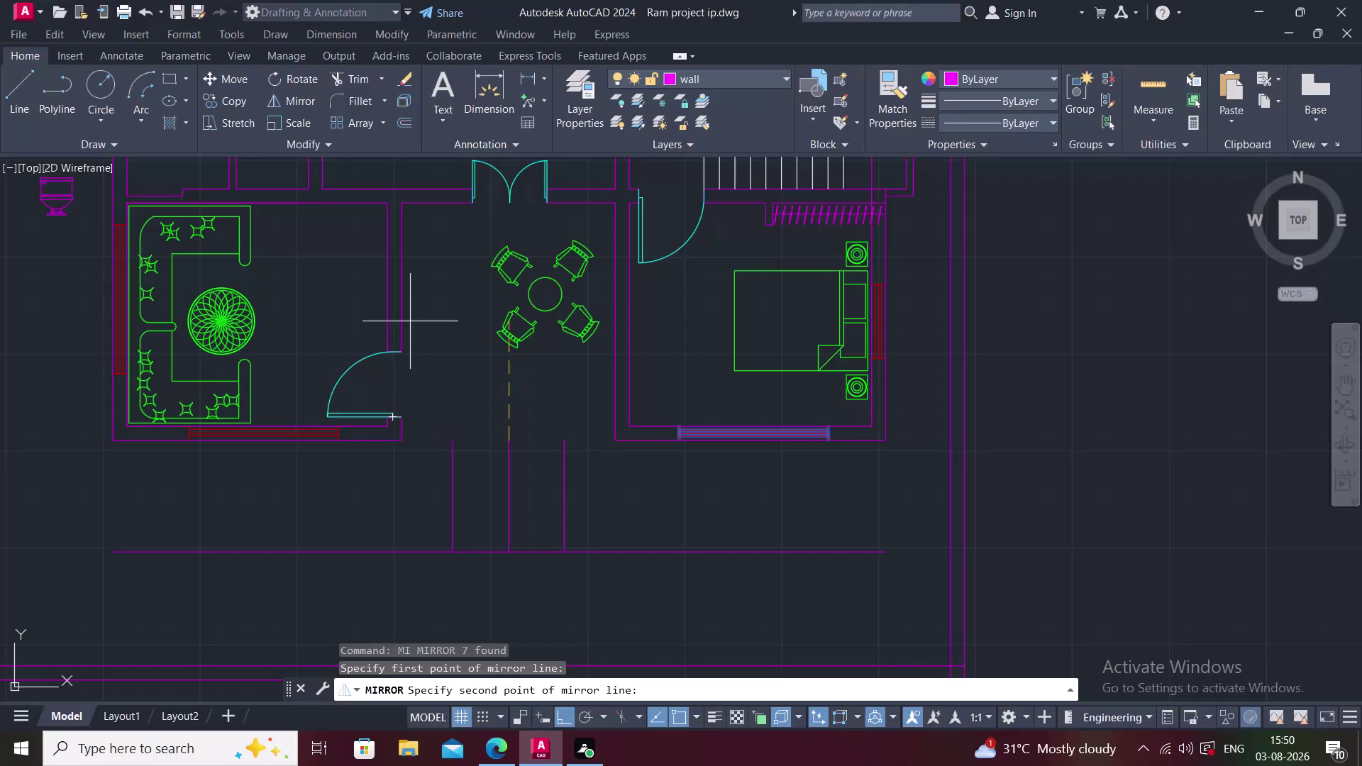
Complete the front entrance mirror, keeping the original lines.
click(420, 298)
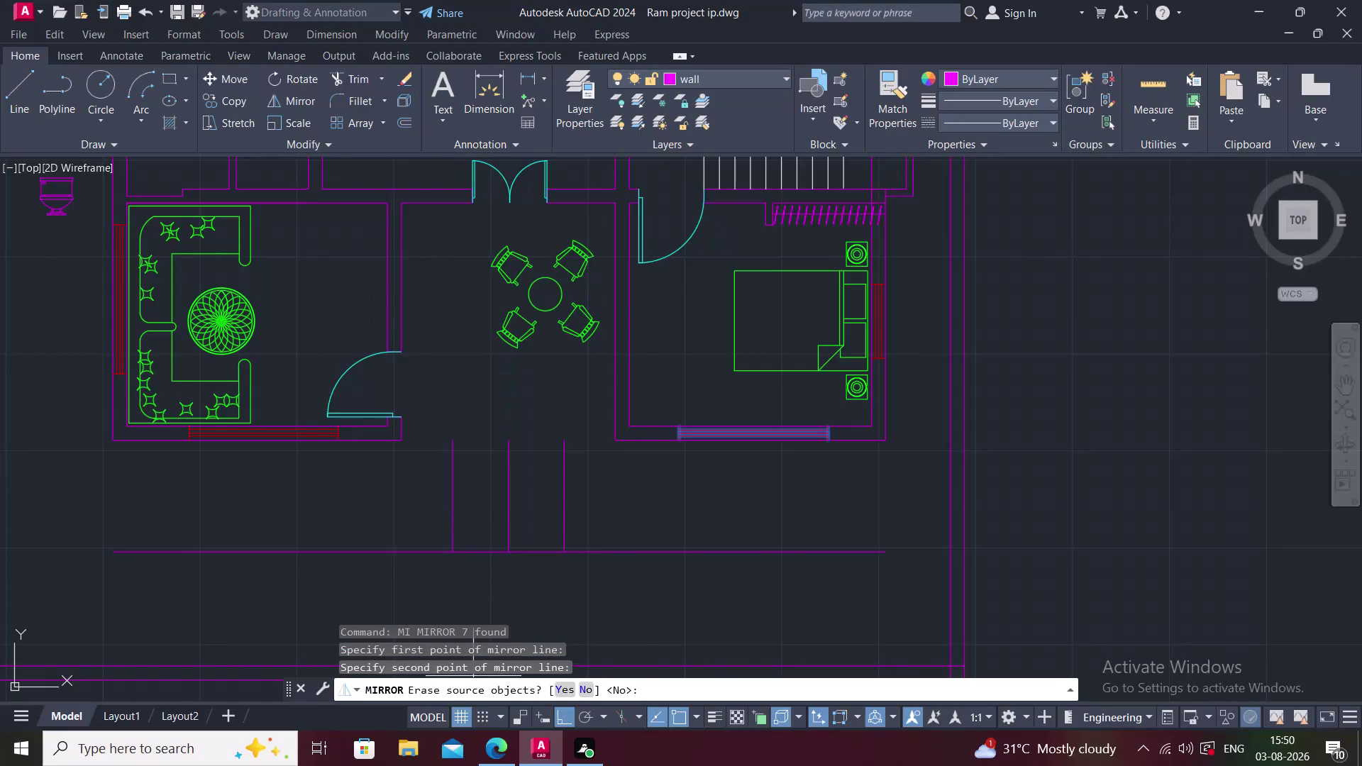
click(587, 688)
key(Escape)
Erase the stray toilet symbol lying outside the left wall.
middle_drag(581, 561, 578, 597)
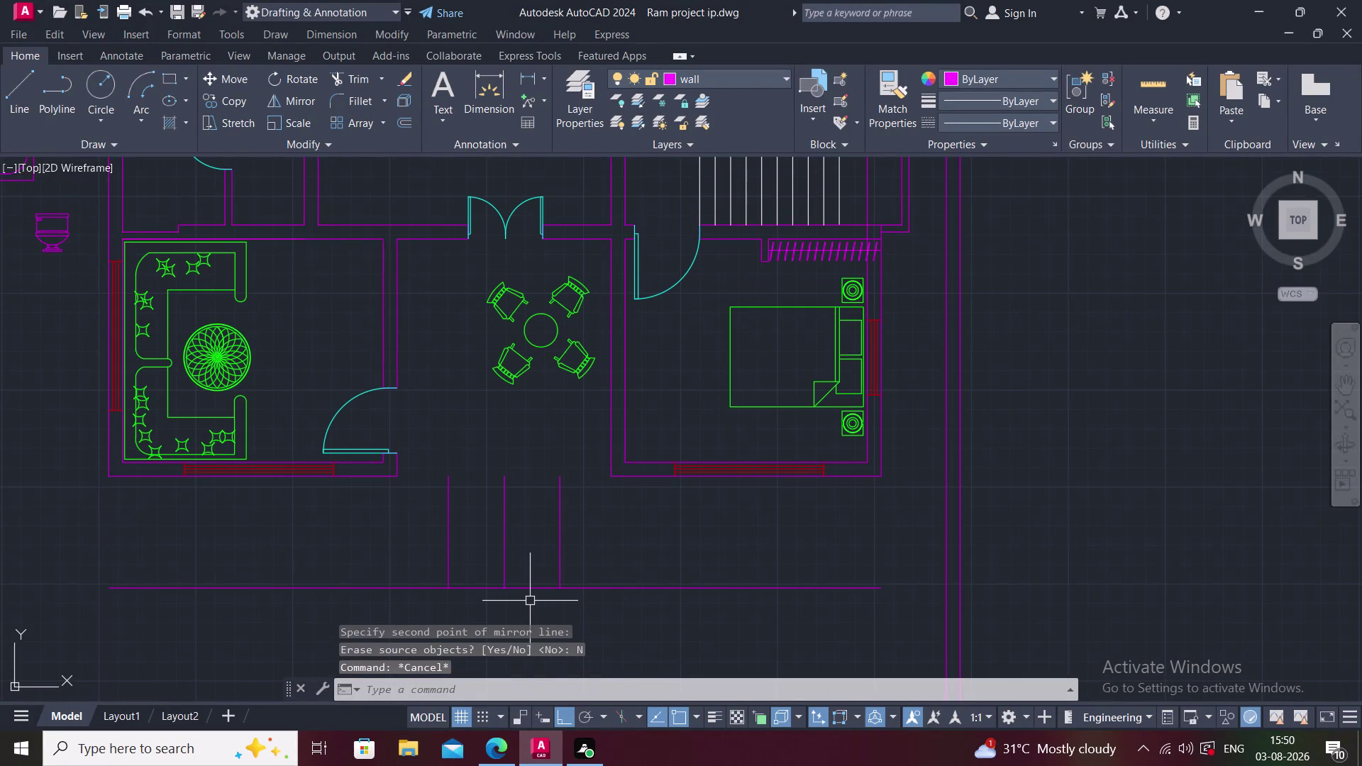
middle_drag(469, 537, 466, 582)
middle_drag(368, 560, 469, 579)
scroll(down, 3)
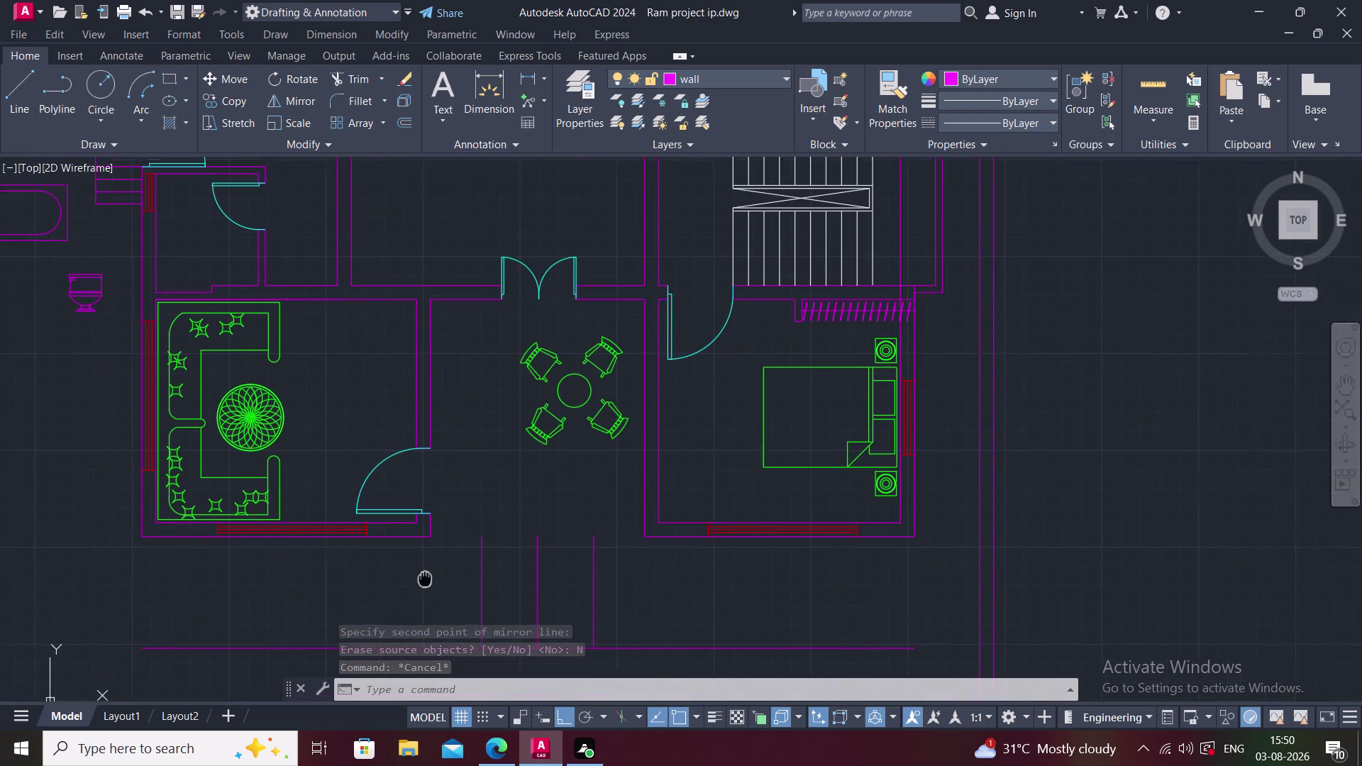
click(265, 397)
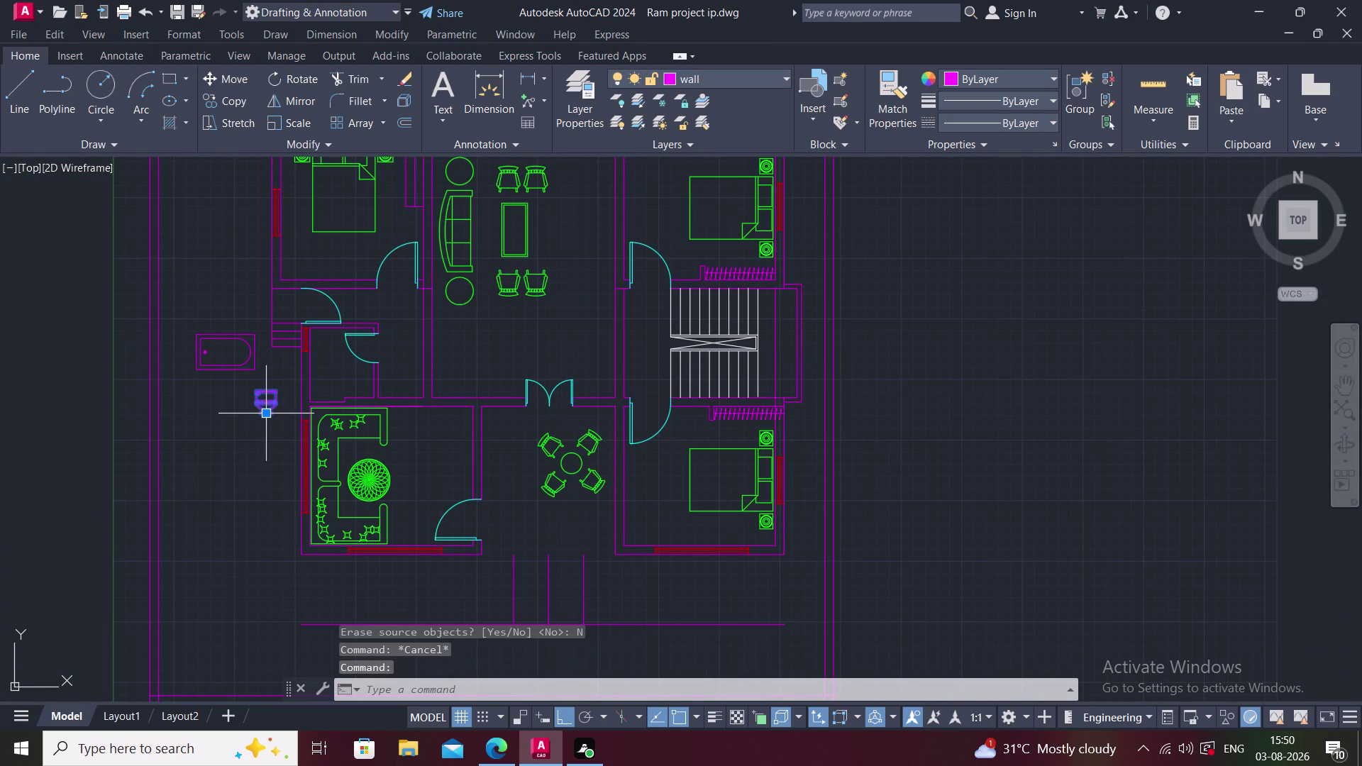
click(266, 415)
click(266, 416)
key(Escape)
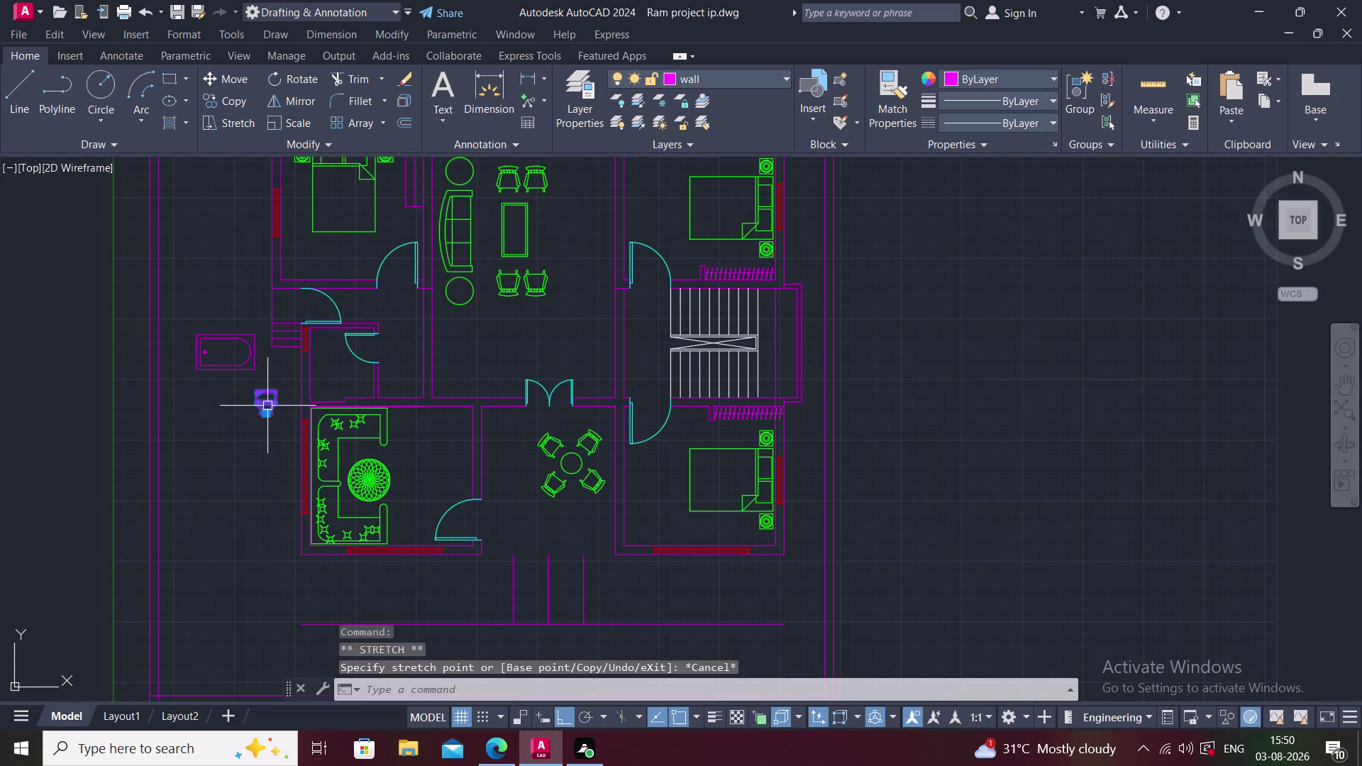
click(256, 392)
key(Escape)
click(251, 375)
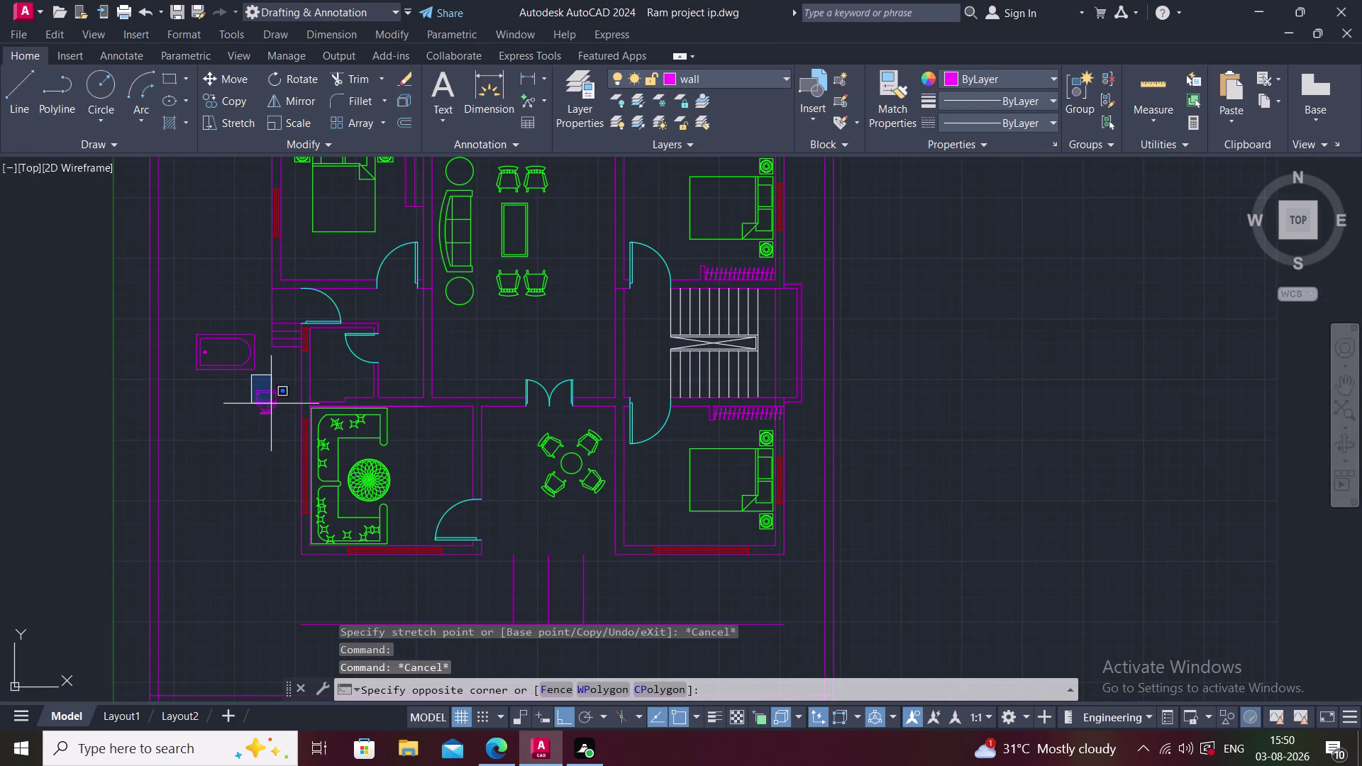
click(278, 419)
key(Delete)
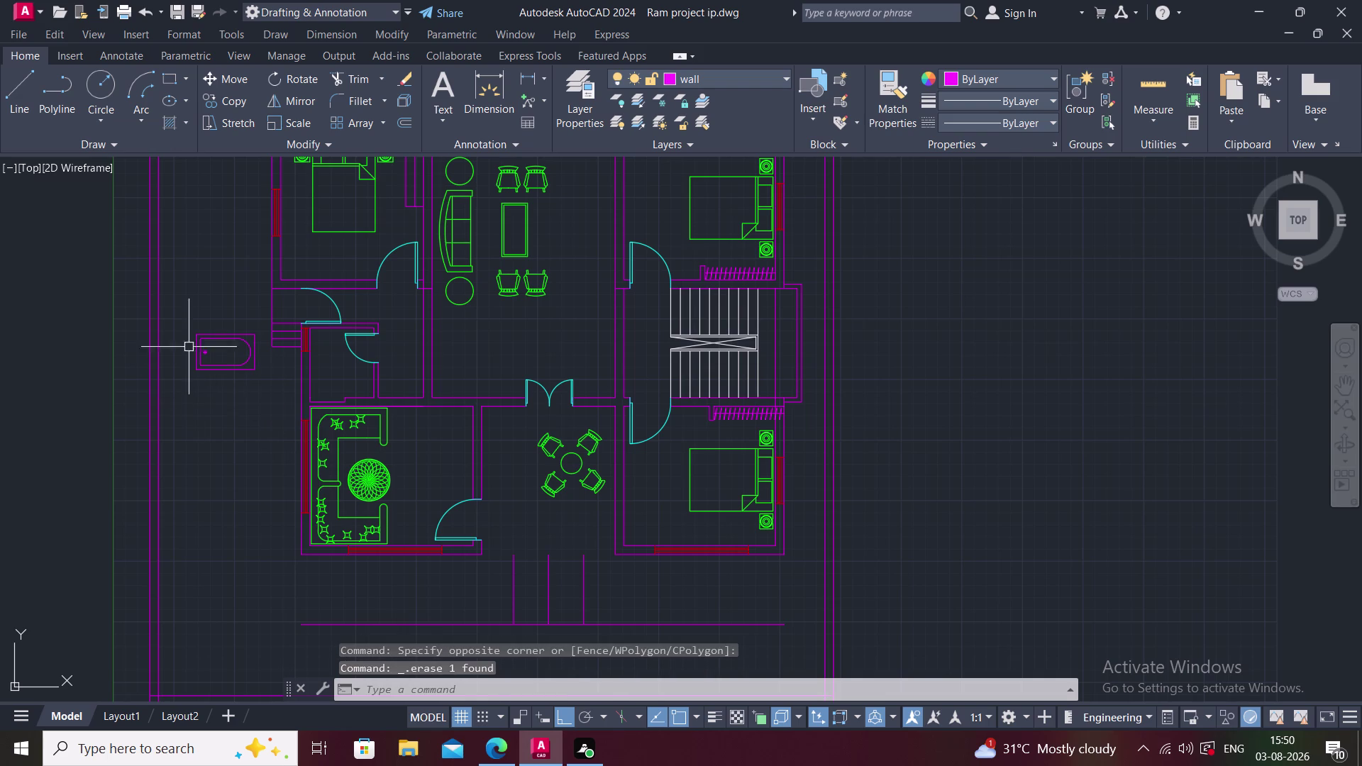
Erase the second stray fixture and bring the house front back into view.
click(186, 326)
click(251, 394)
key(Delete)
click(239, 358)
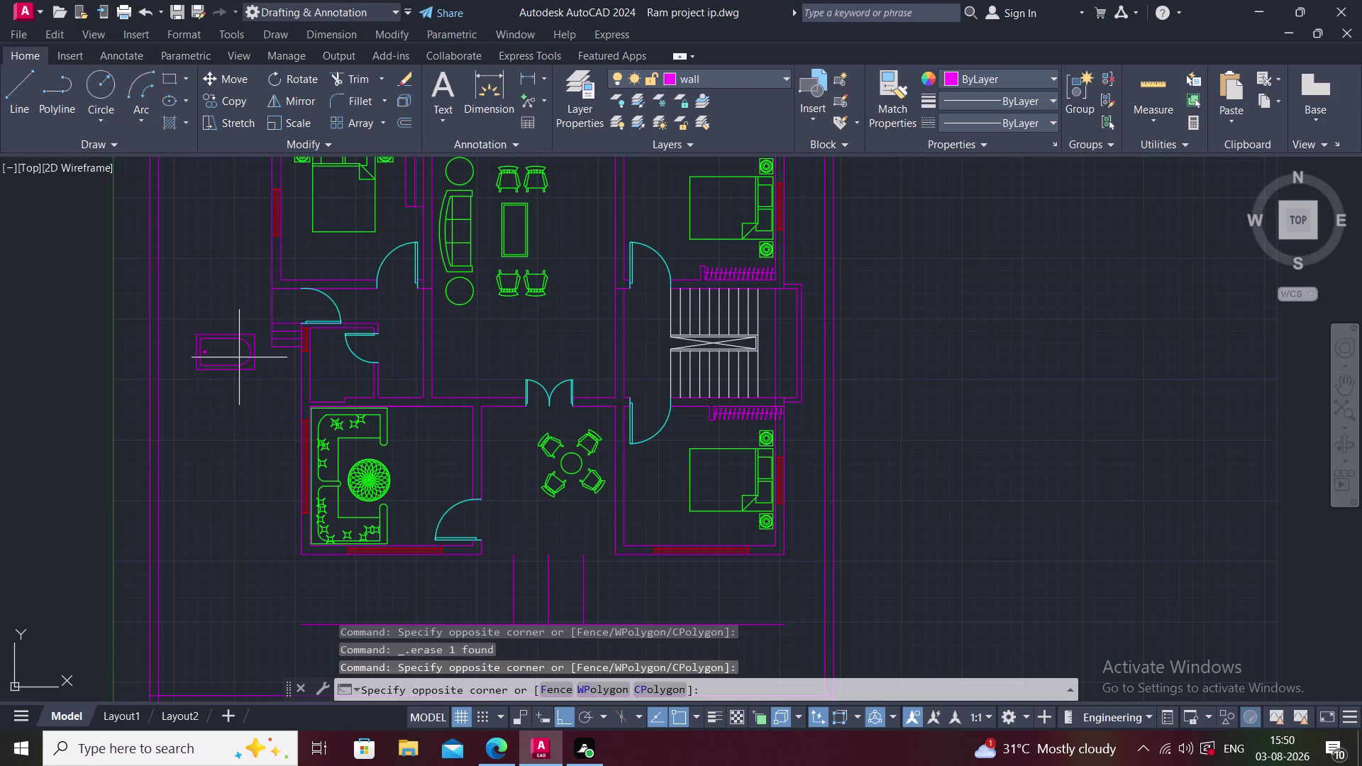
click(239, 366)
click(246, 369)
key(Delete)
middle_drag(245, 368, 195, 410)
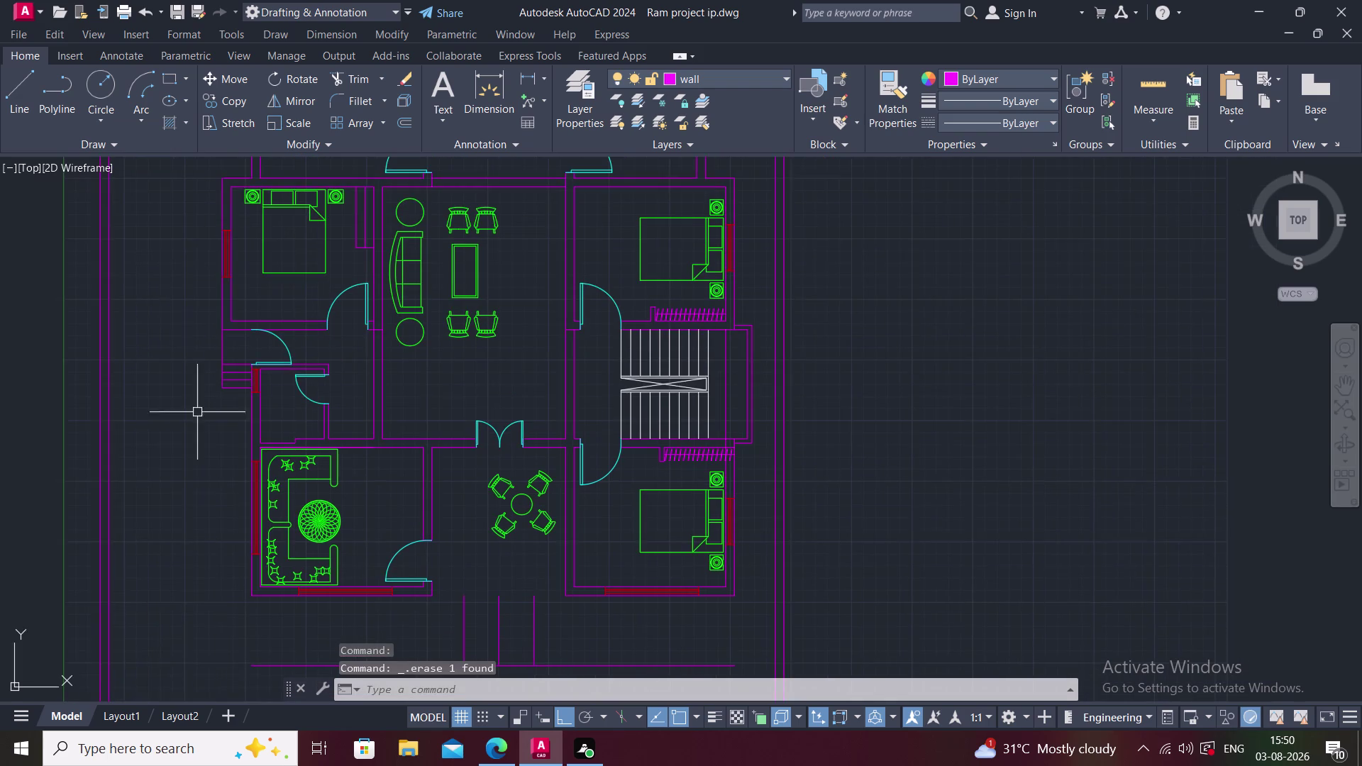
middle_drag(203, 420, 237, 364)
middle_drag(351, 593, 282, 535)
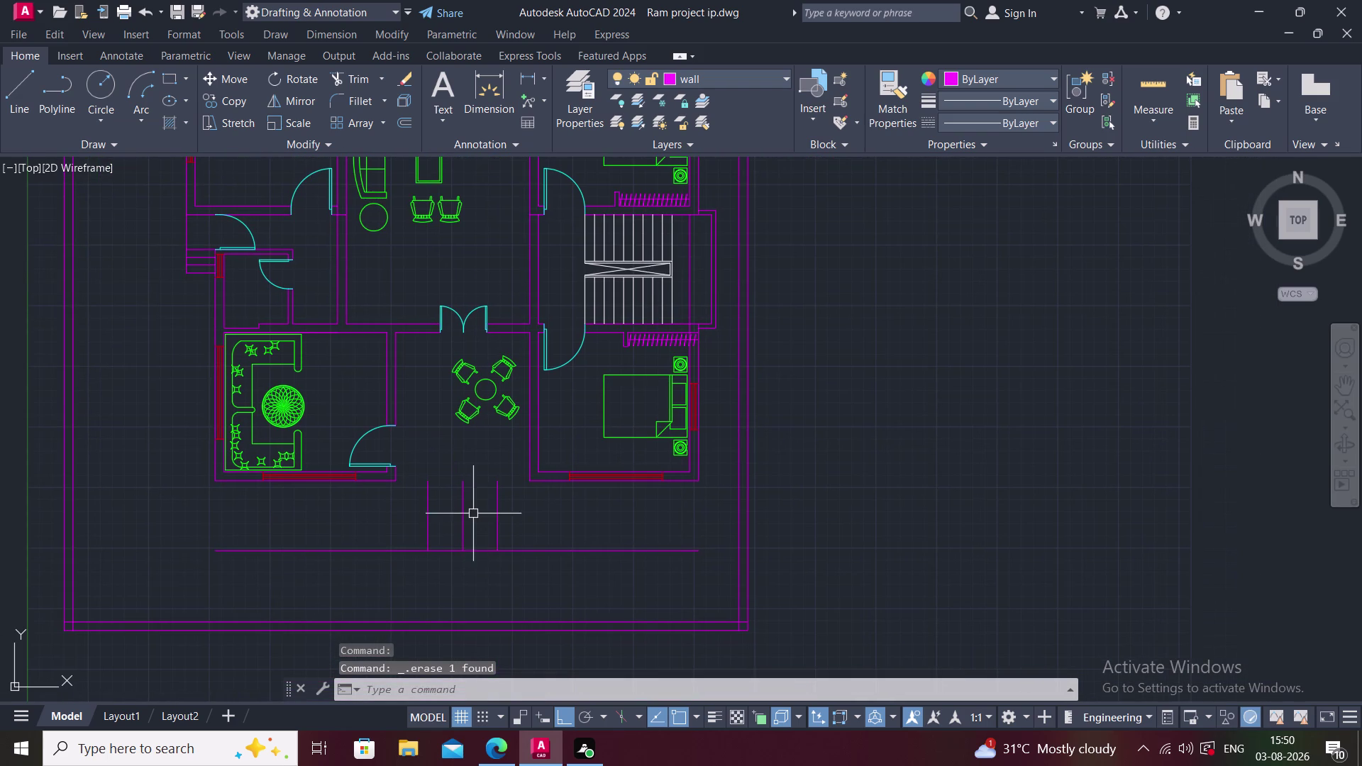
click(461, 507)
Offset the bottom boundary line 2' upward in front of the left room.
key(Delete)
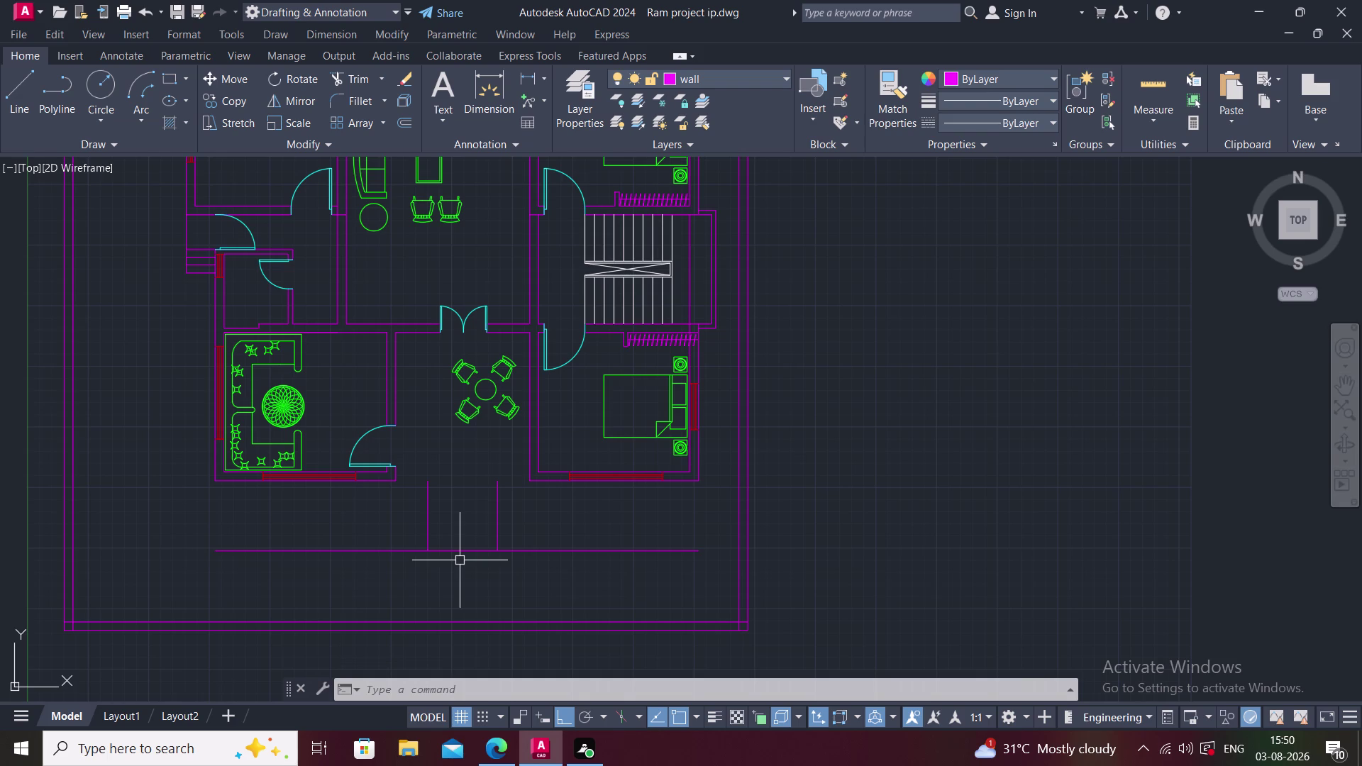
text(O)
key(space)
text(2')
key(Return)
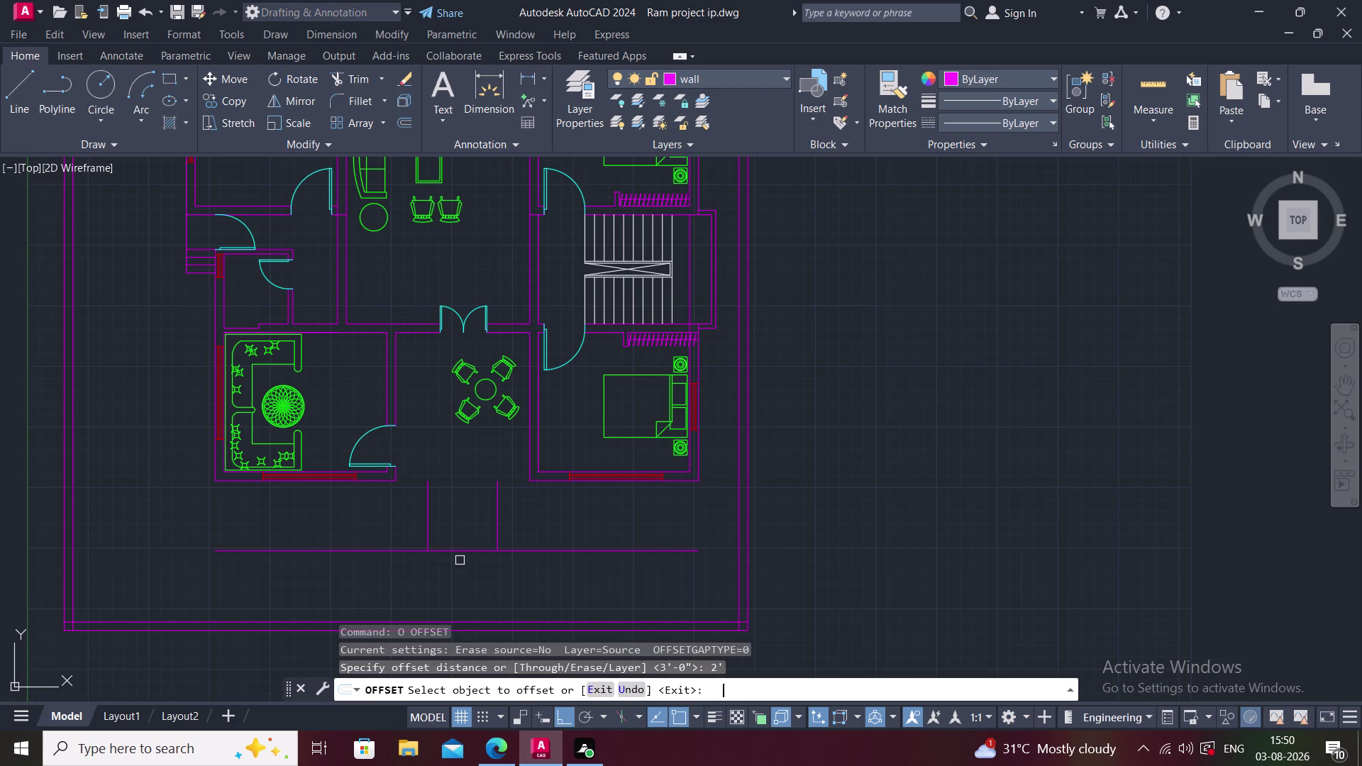
click(235, 481)
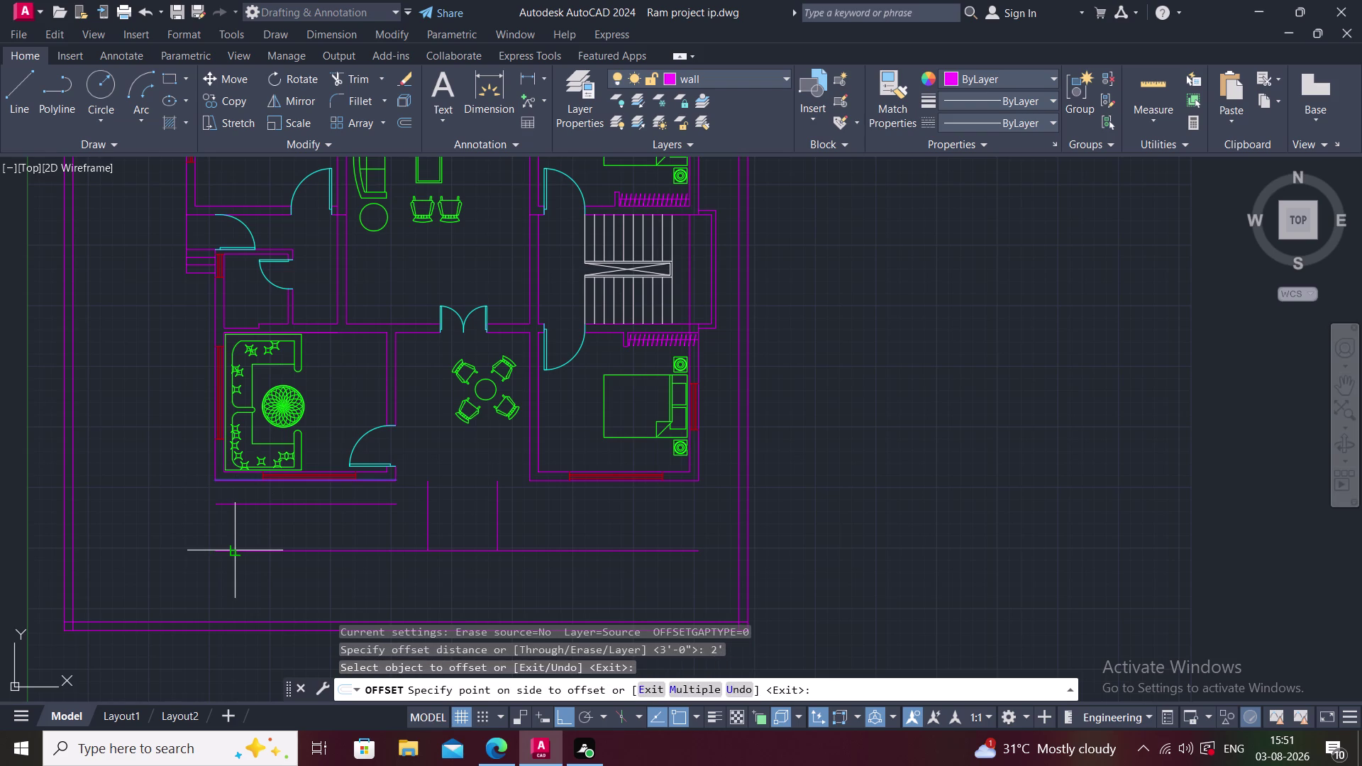
click(238, 556)
key(Escape)
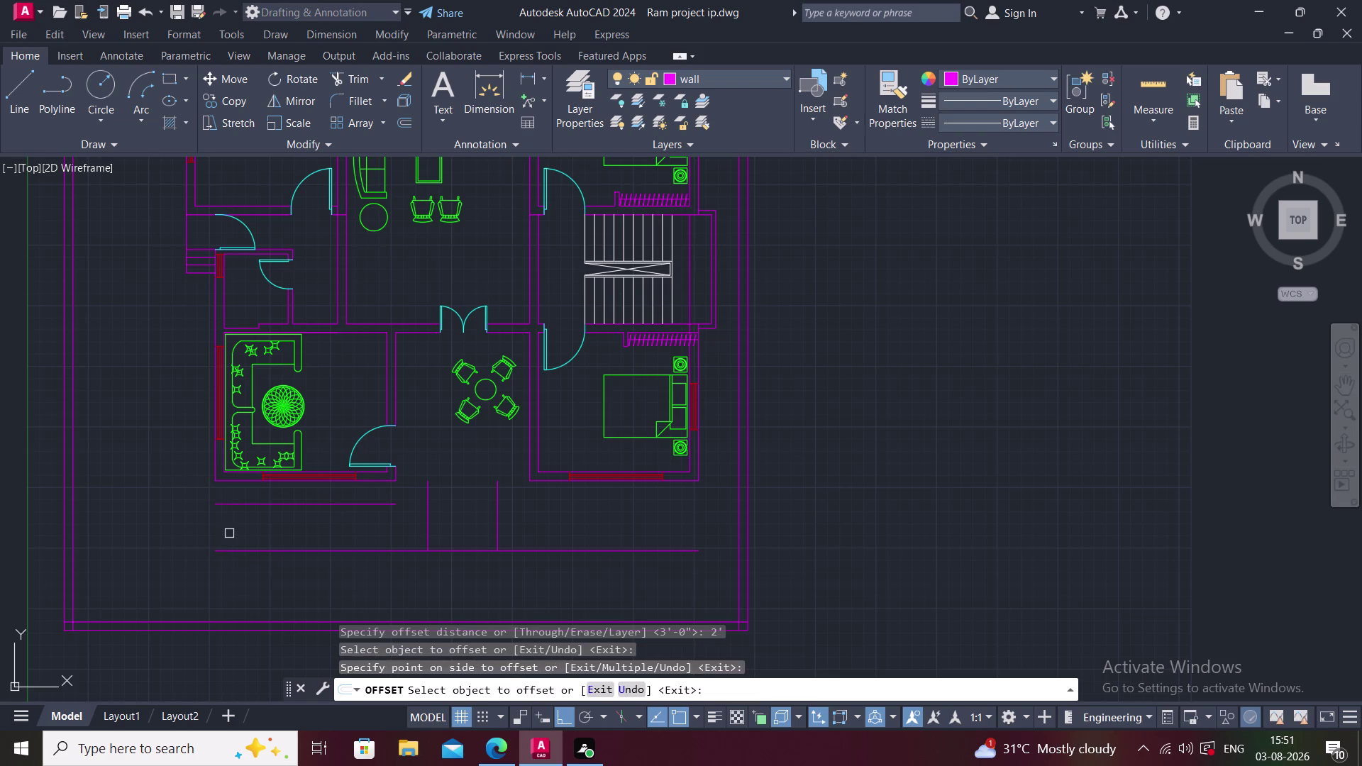
scroll(up, 3)
text(L)
key(space)
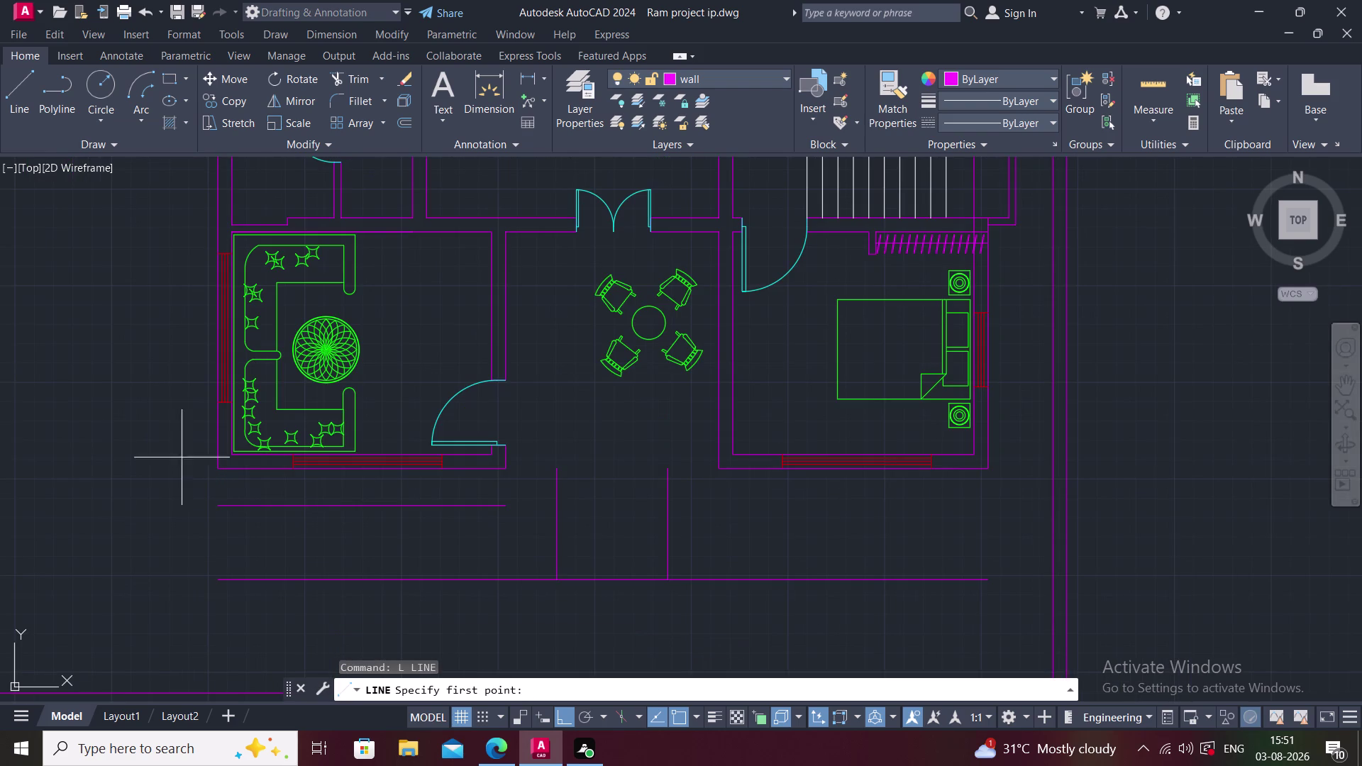
Draw a short vertical line closing the left end of the new front edge.
click(216, 471)
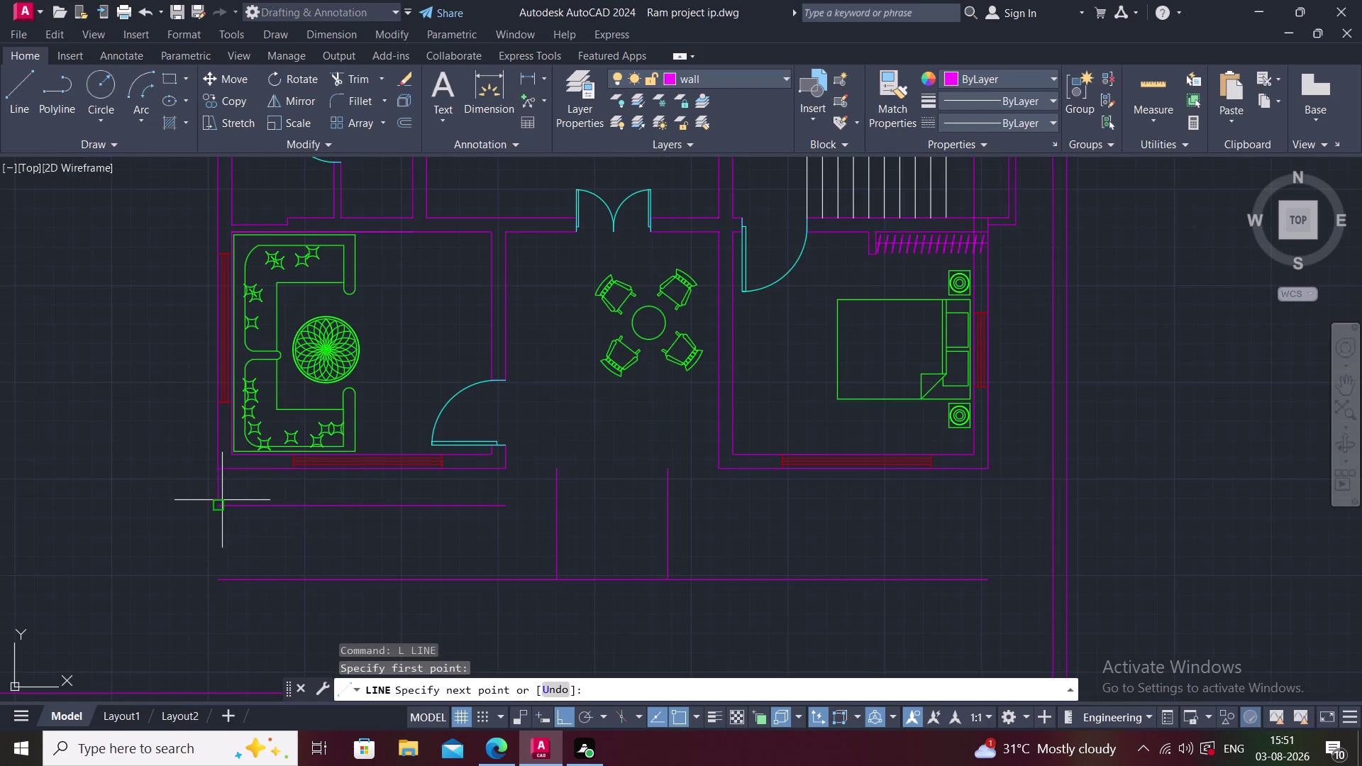
click(218, 505)
key(Escape)
click(218, 485)
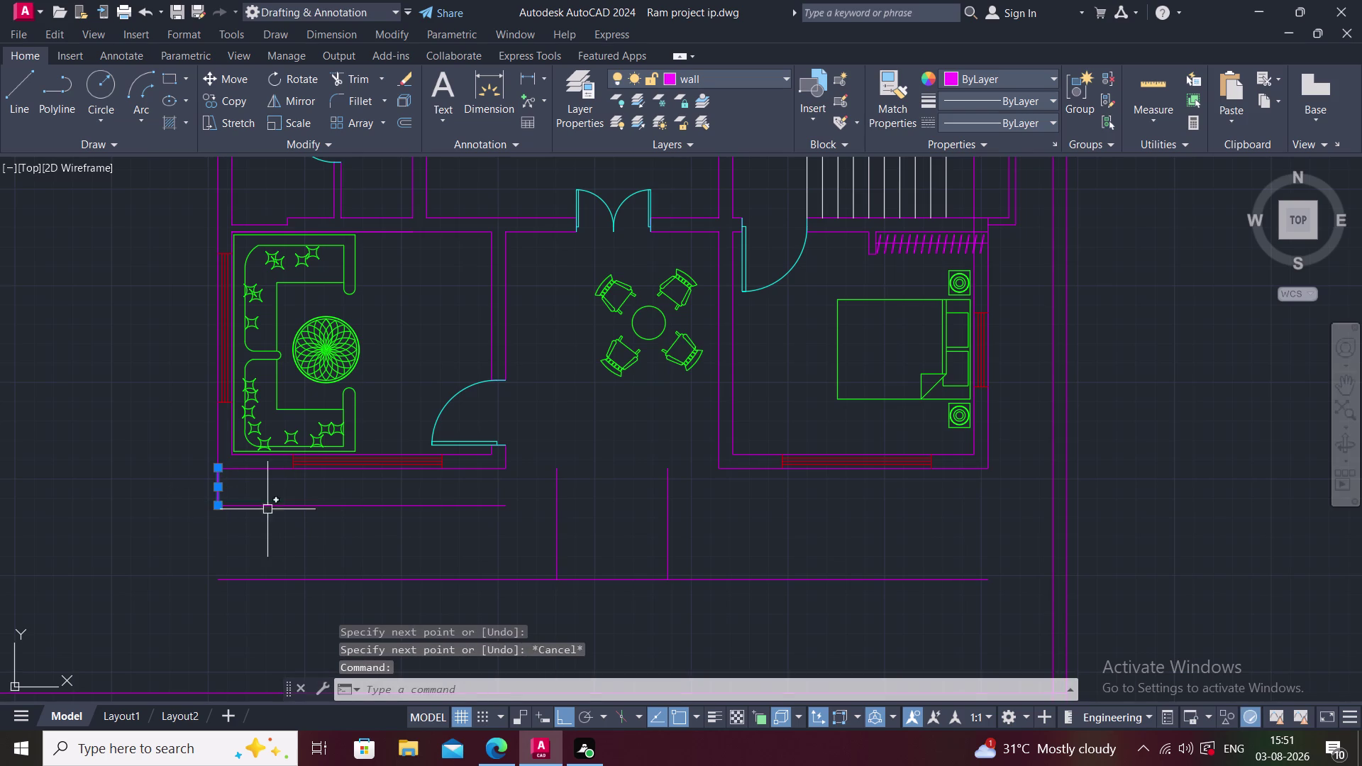
click(274, 507)
Mirror both front edge lines about the entrance centreline, keeping the originals.
text(MI)
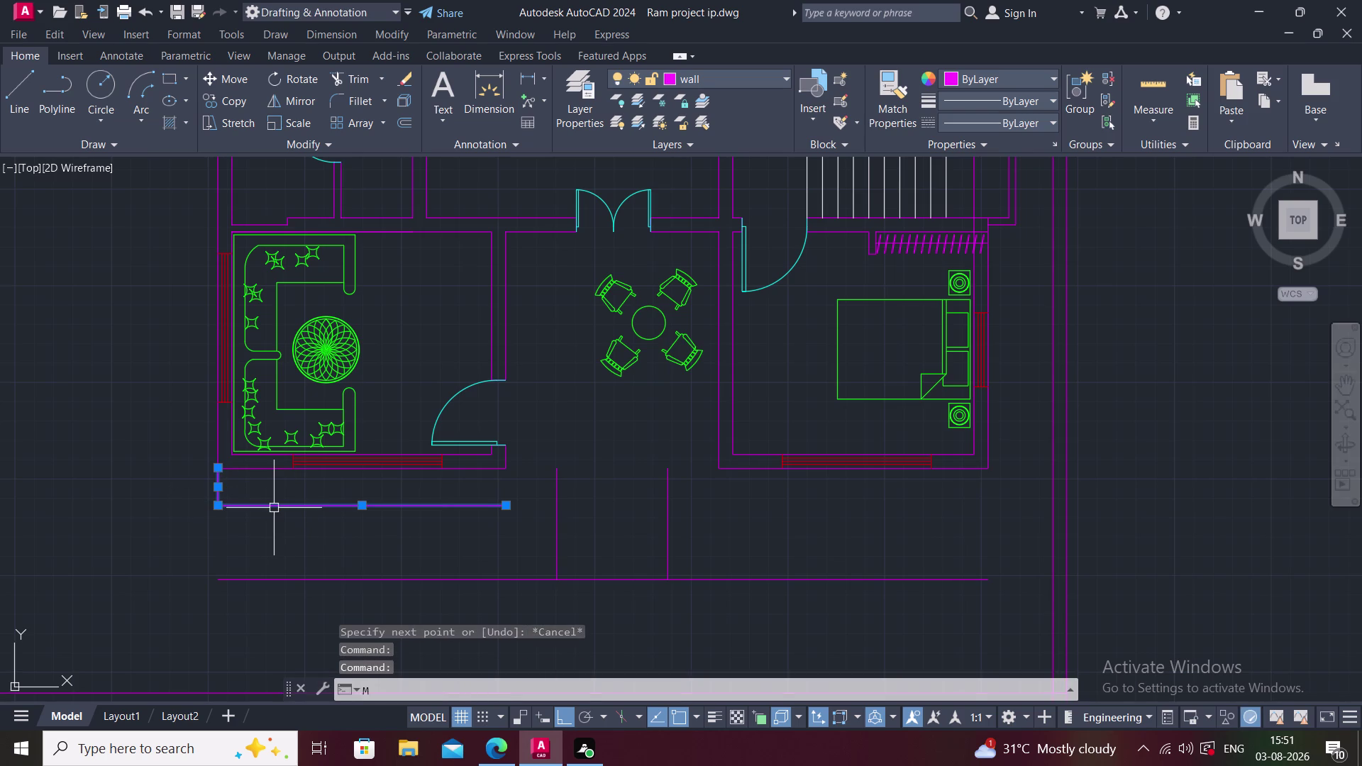
key(space)
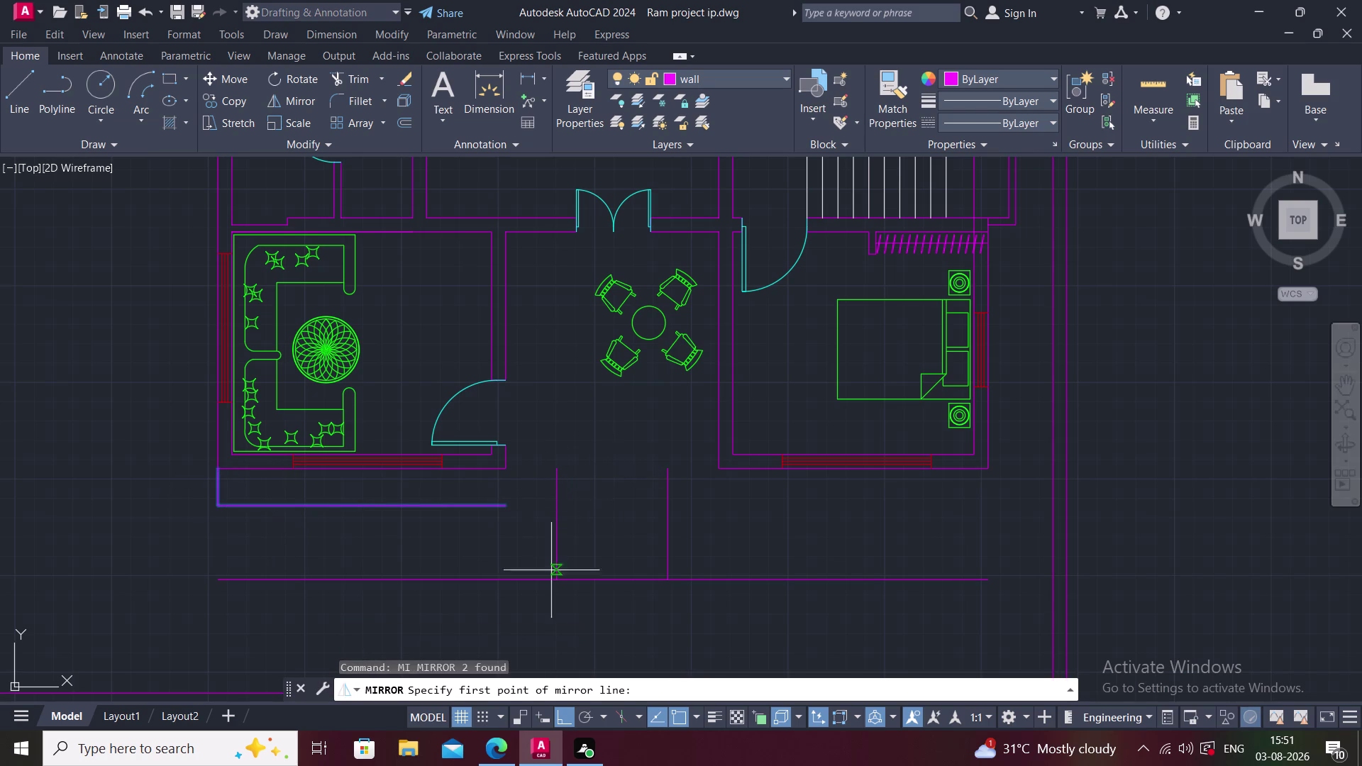
click(607, 581)
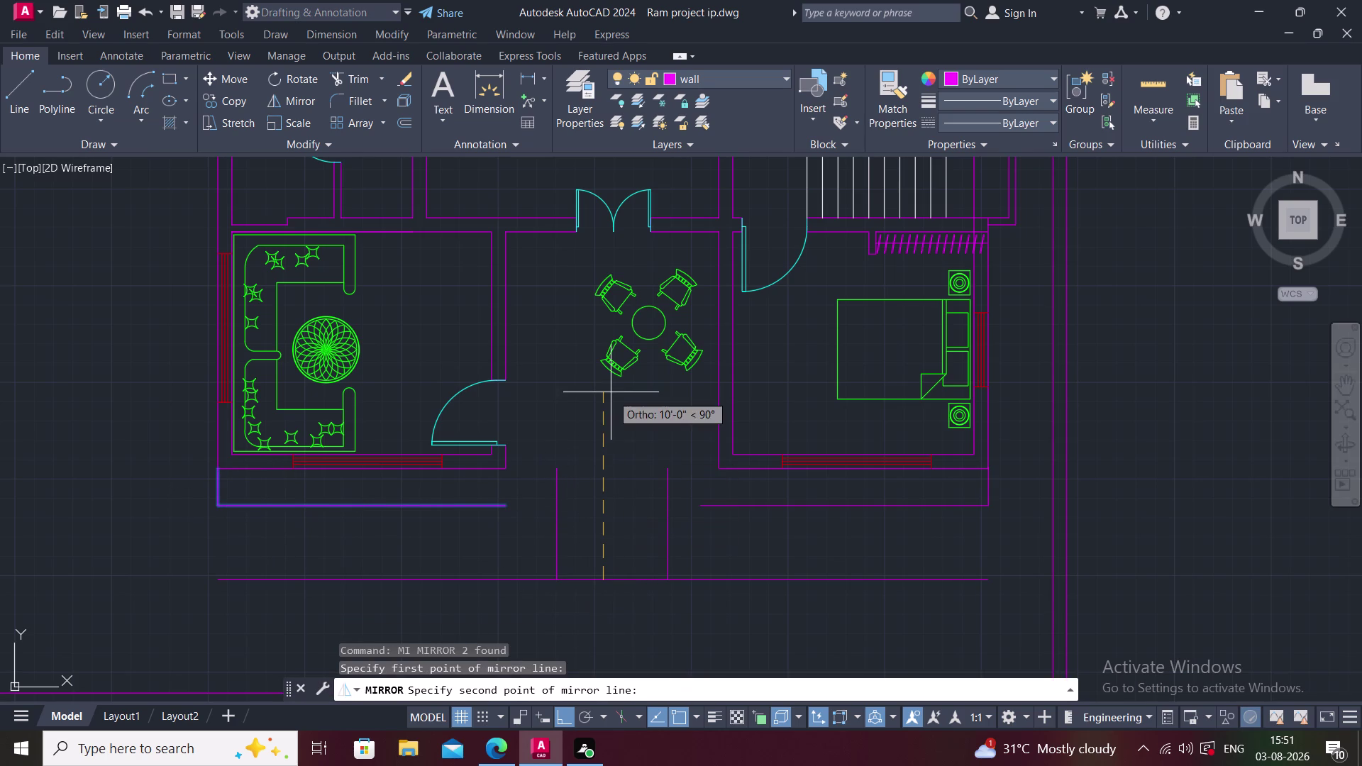
click(610, 388)
click(581, 690)
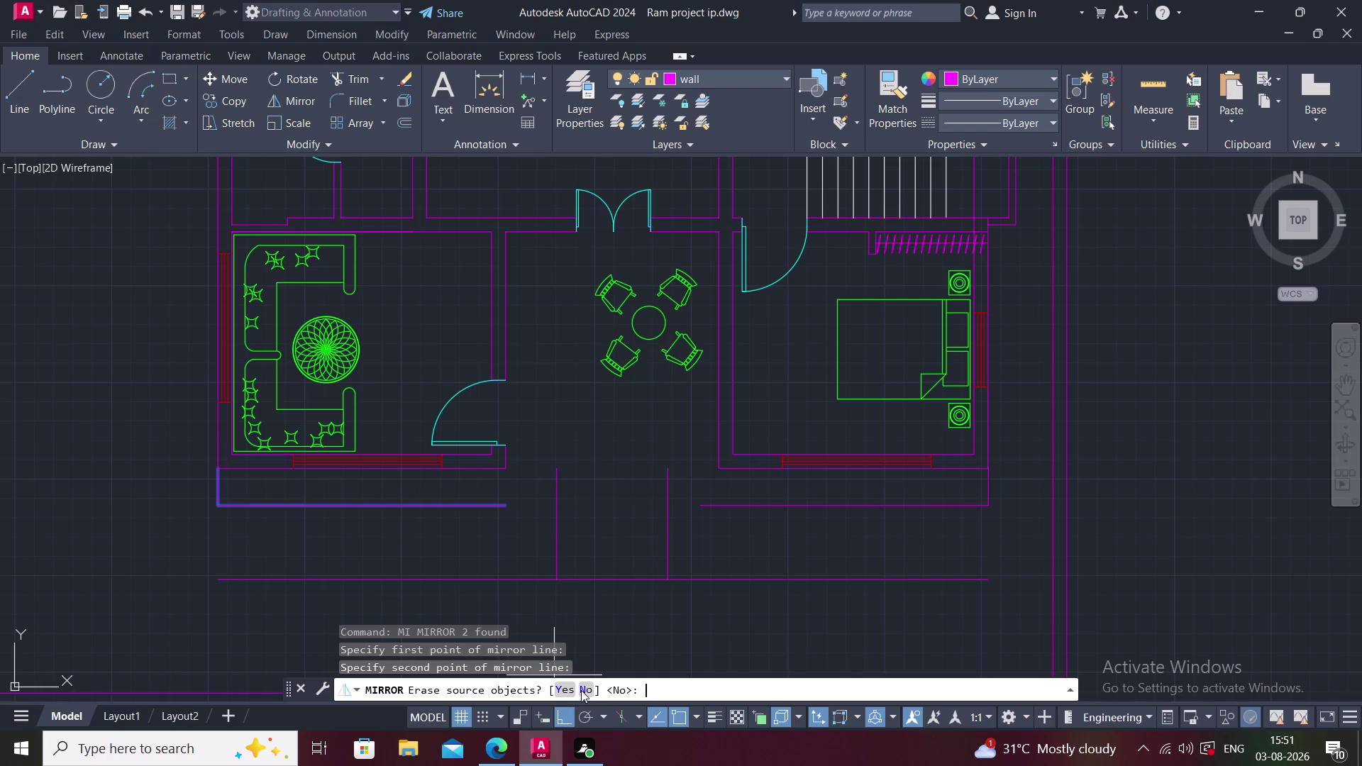
middle_drag(602, 575, 550, 545)
key(Escape)
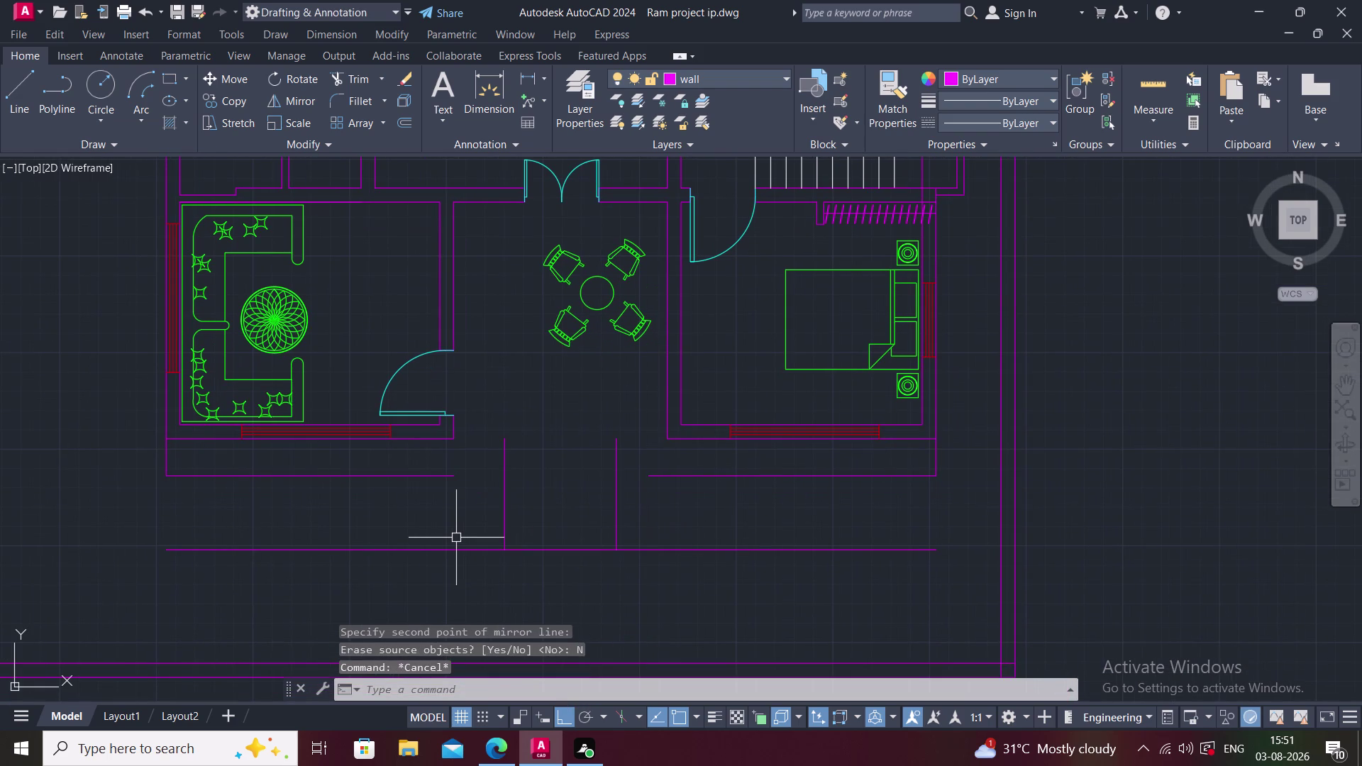
text(EX)
key(space)
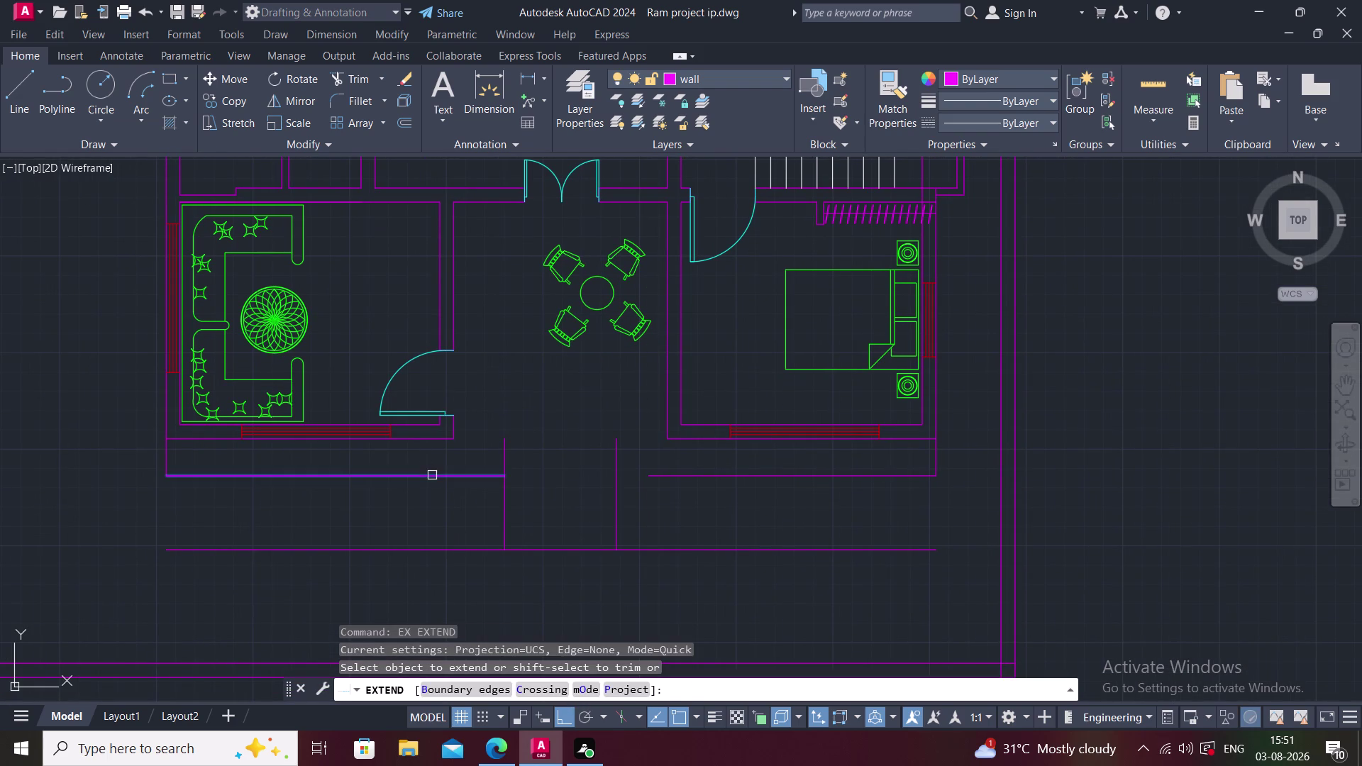
Extend the lower and upper front edge lines to the walls on both sides.
click(432, 476)
click(684, 479)
key(Escape)
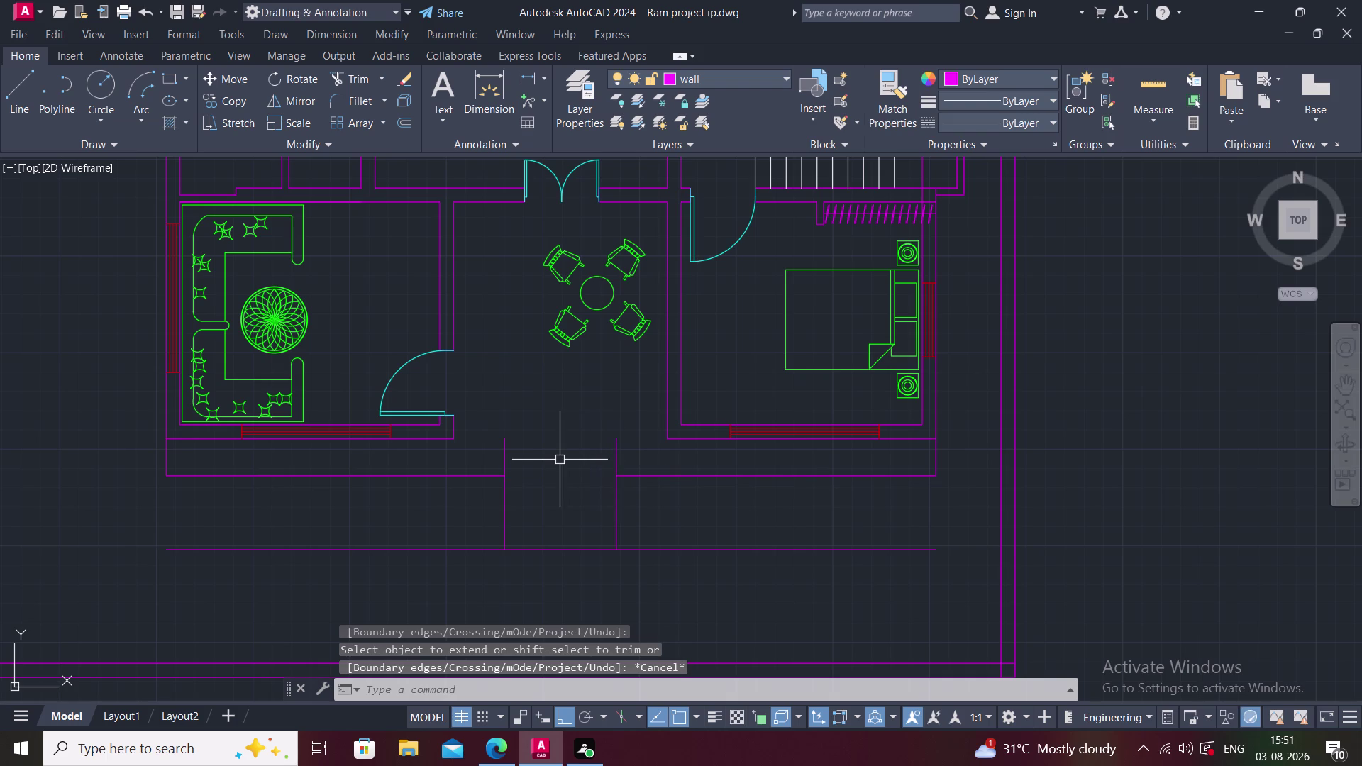
text(L)
key(space)
key(Escape)
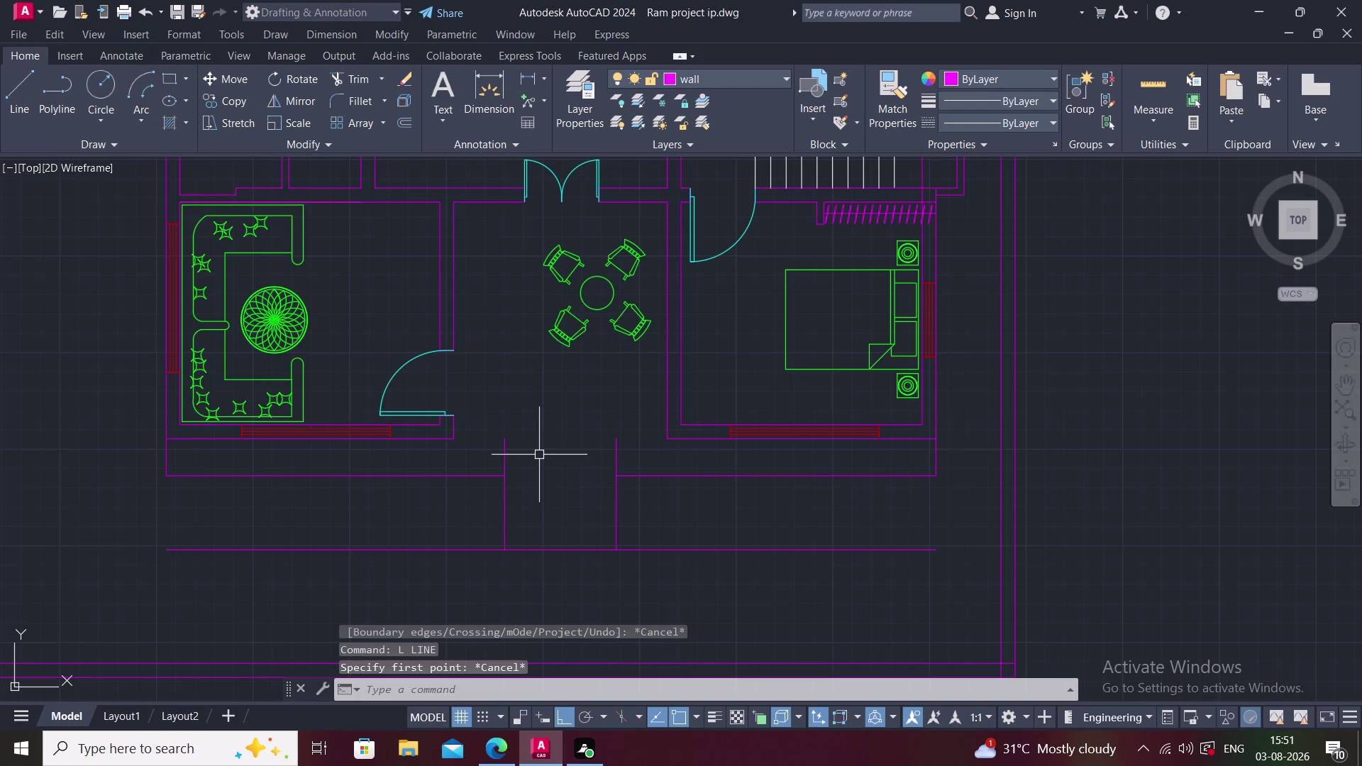
key(e)
key(x)
key(space)
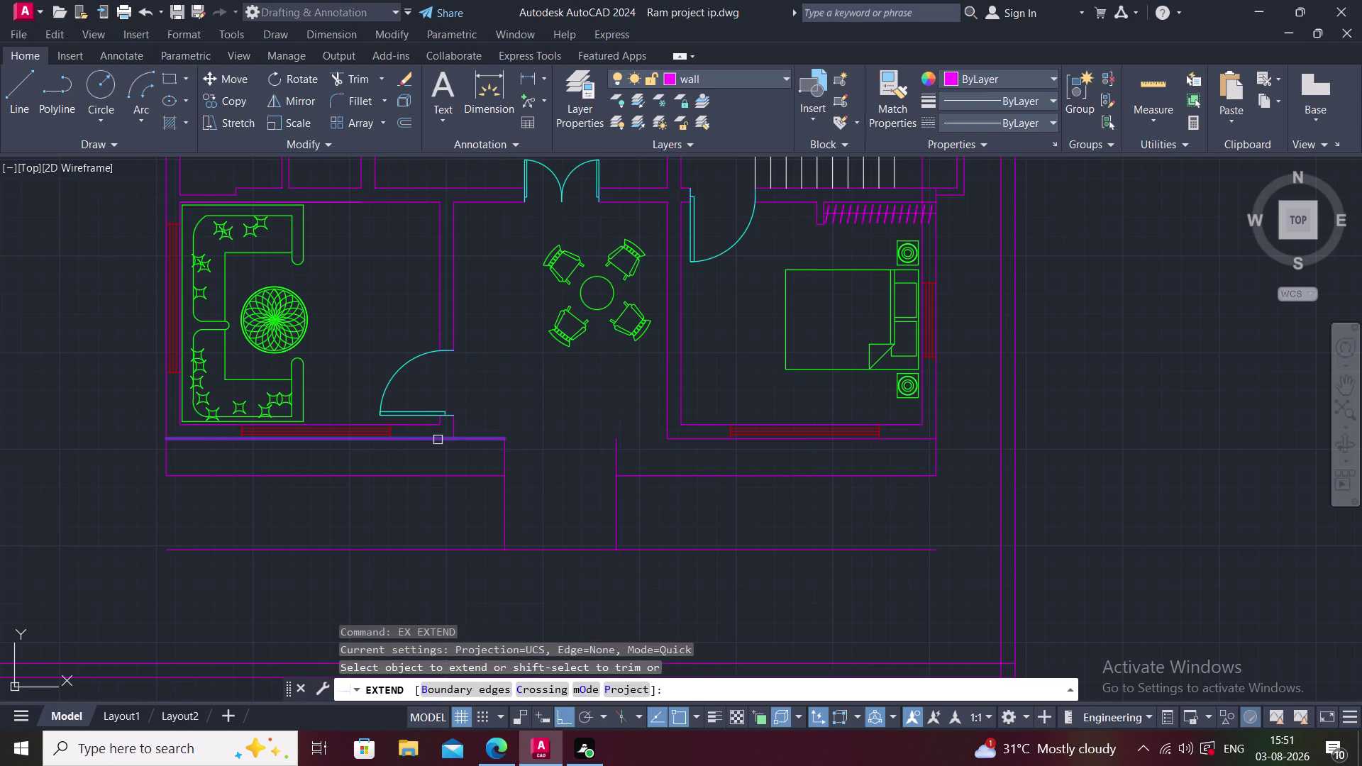
click(438, 439)
click(688, 439)
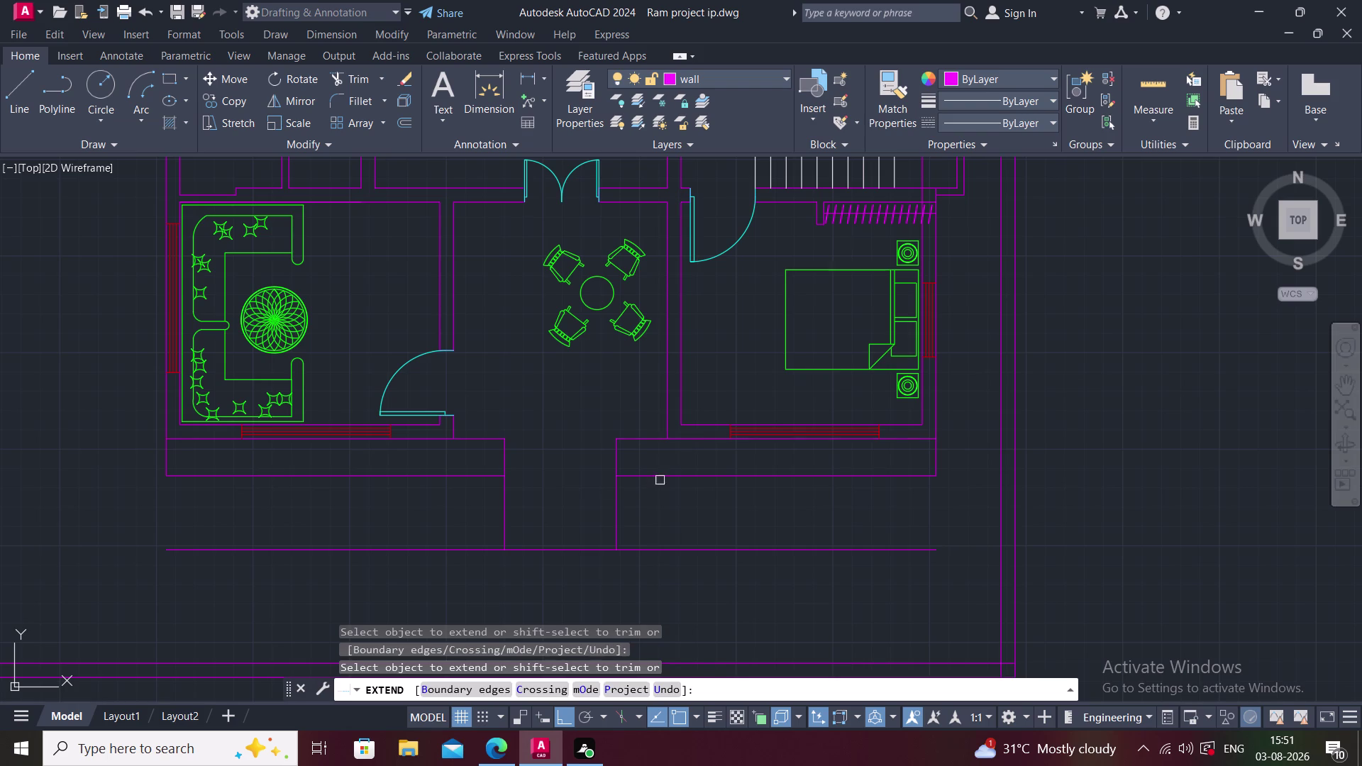
key(Escape)
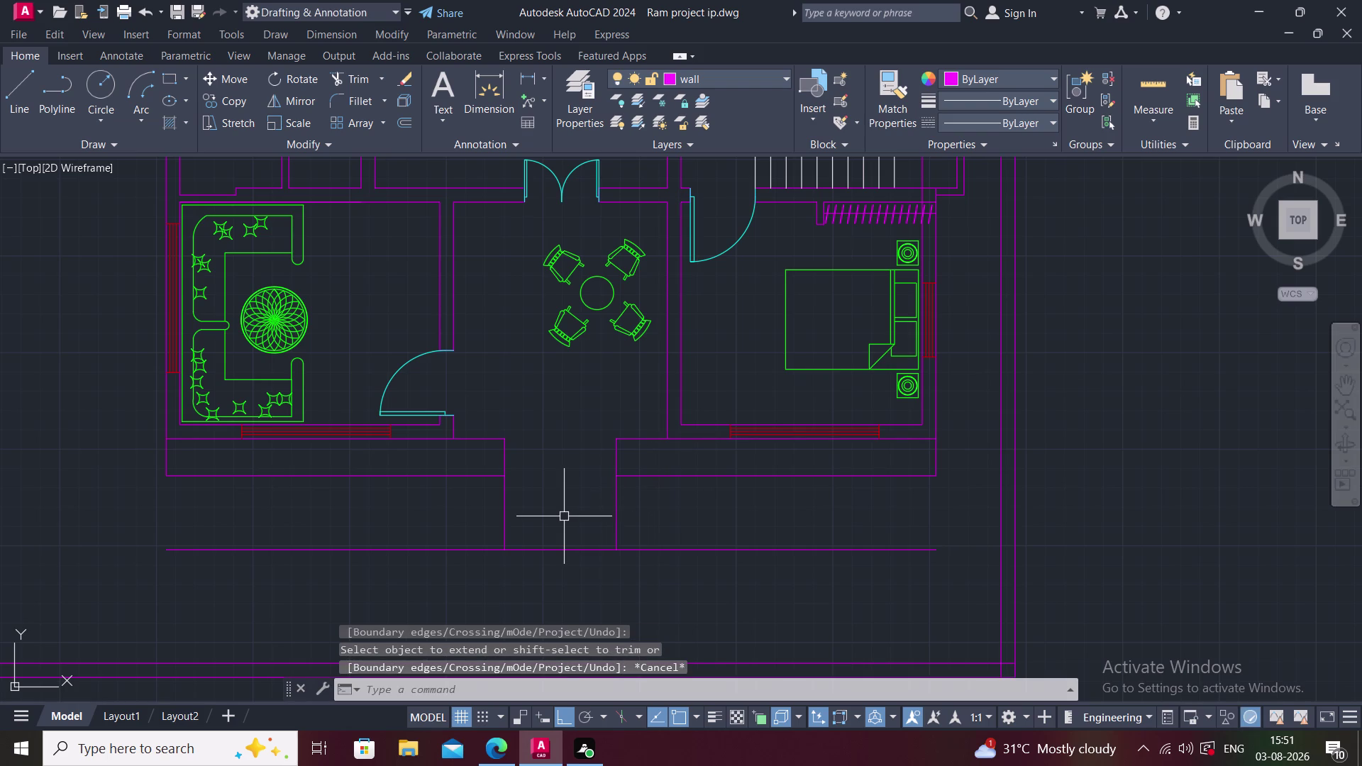
Trim the left and right vertical lines below the porch.
key(t)
key(r)
key(space)
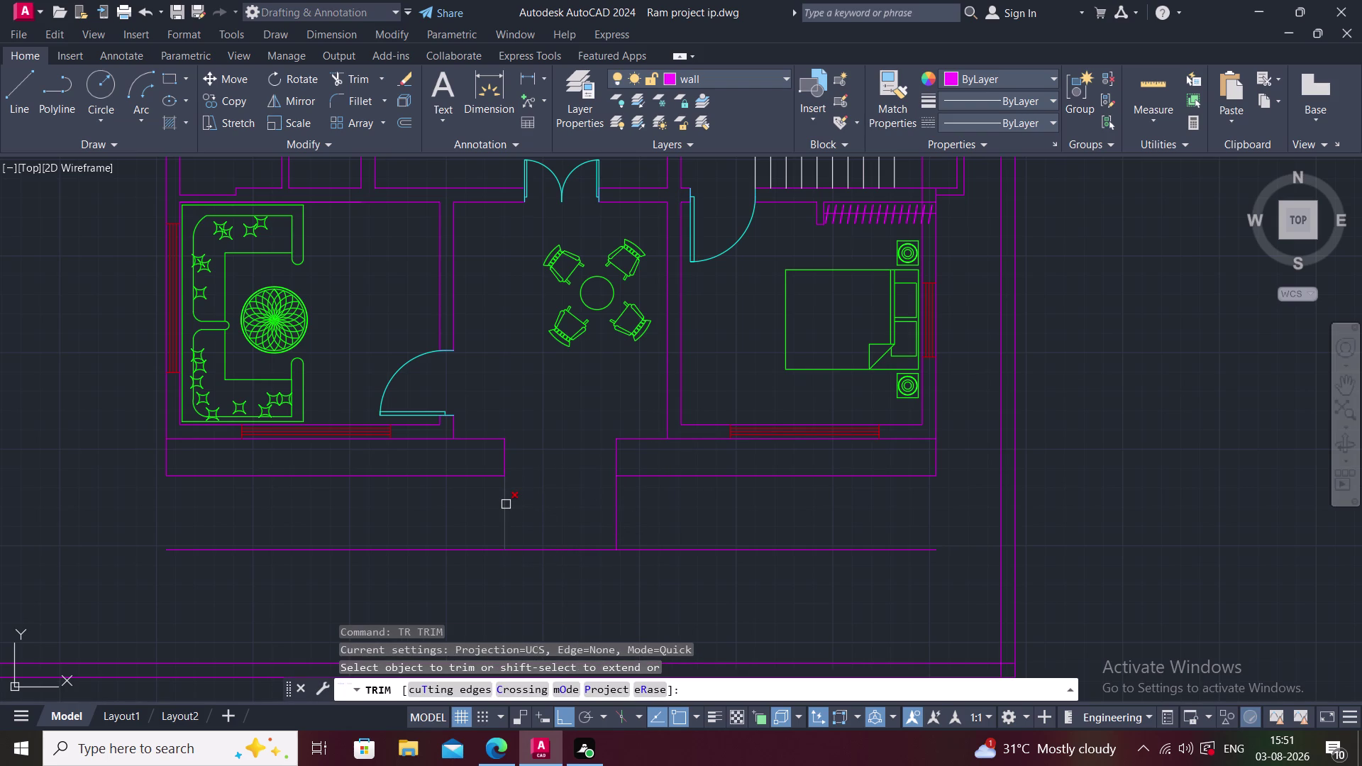
click(505, 504)
click(617, 500)
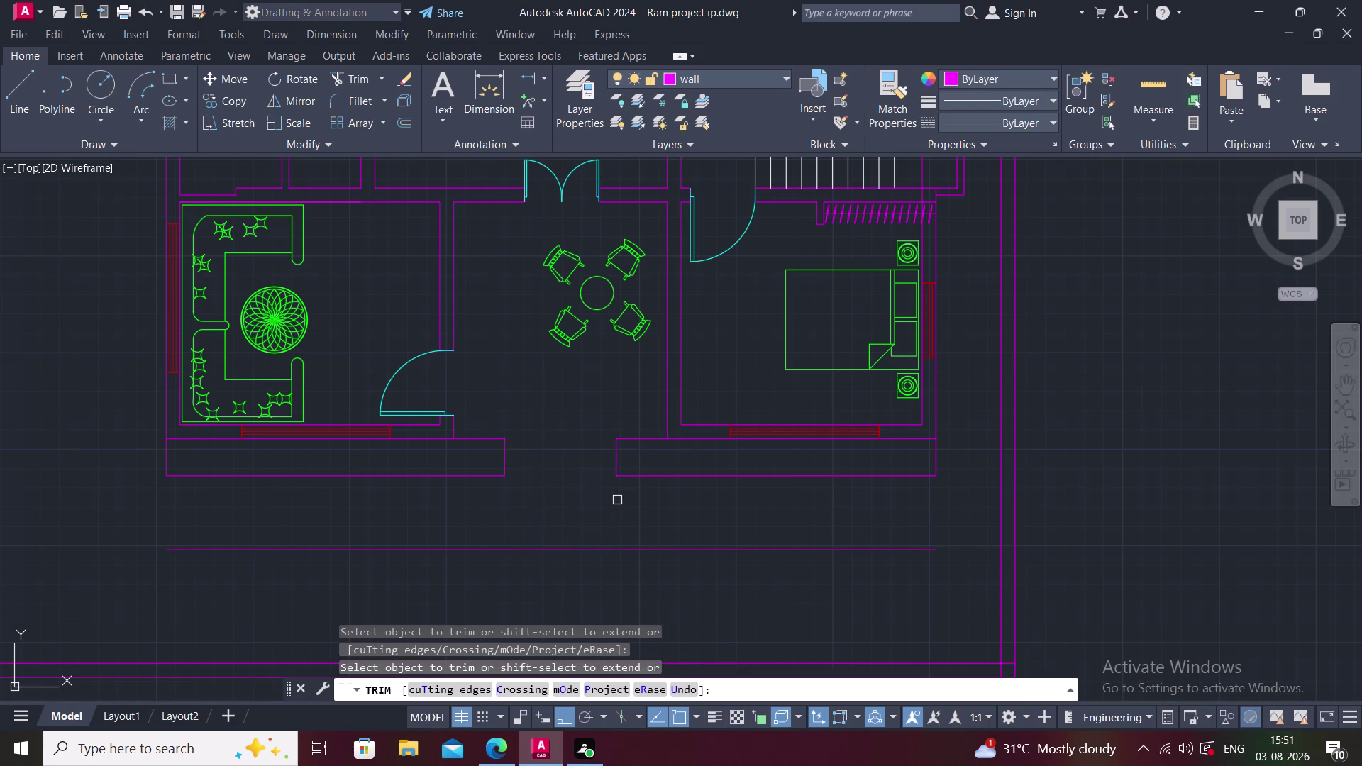
key(Escape)
Start a new line at the right front wall projection corner.
middle_drag(697, 506, 687, 506)
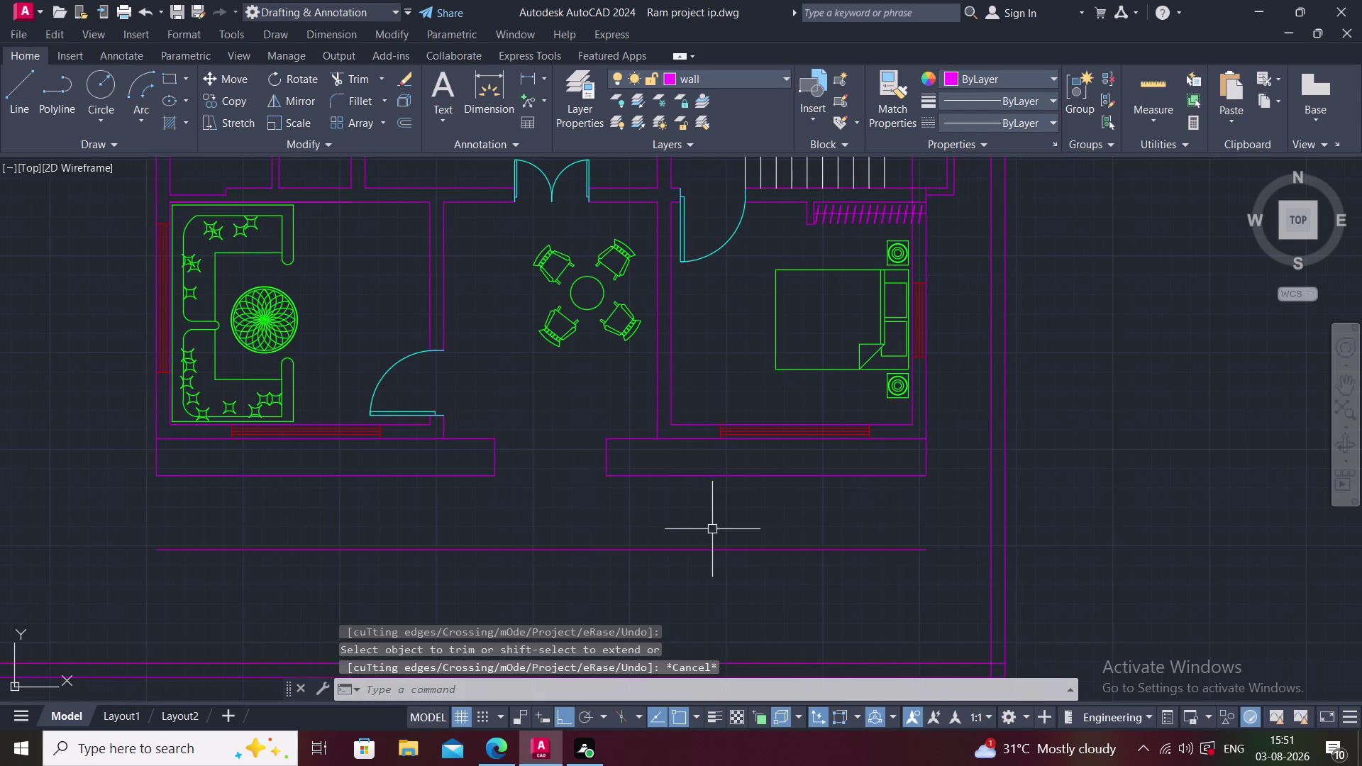
middle_drag(712, 529, 667, 539)
text(L)
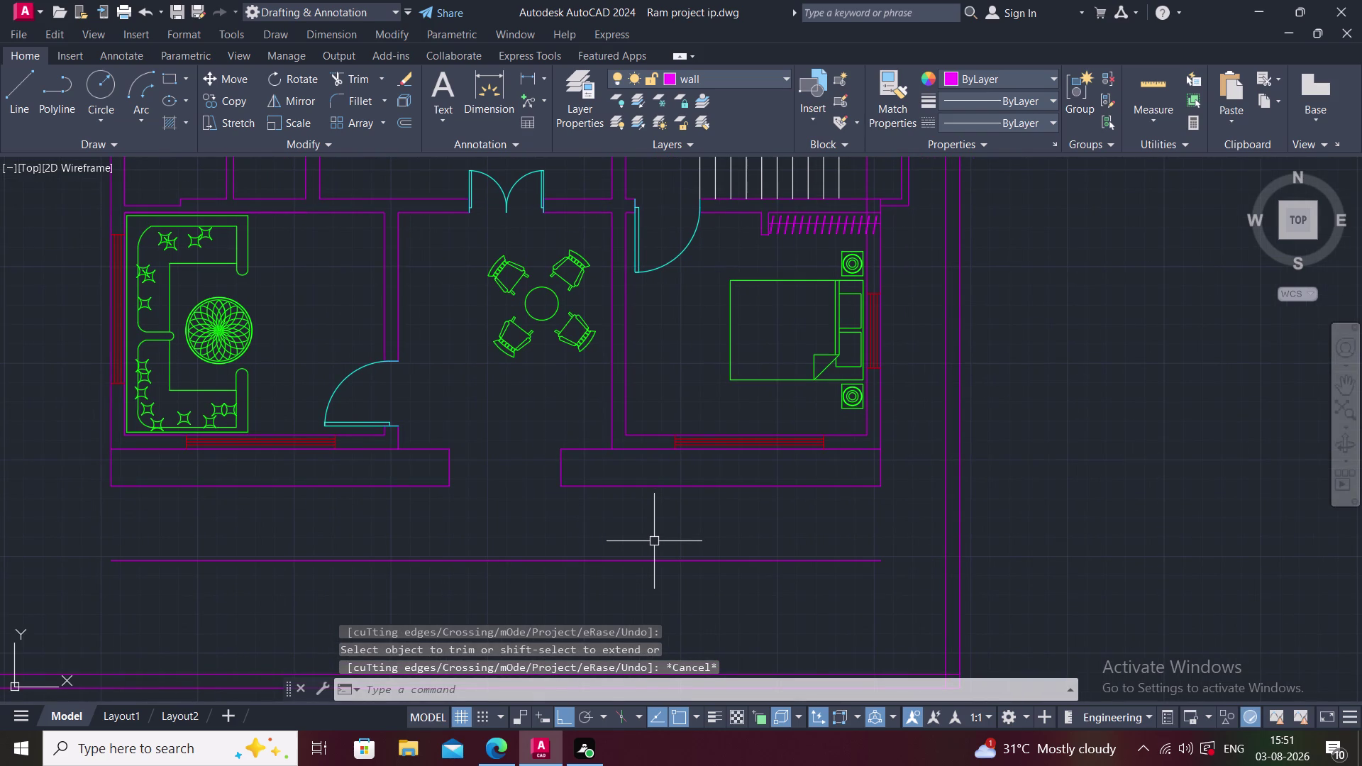
key(space)
click(561, 487)
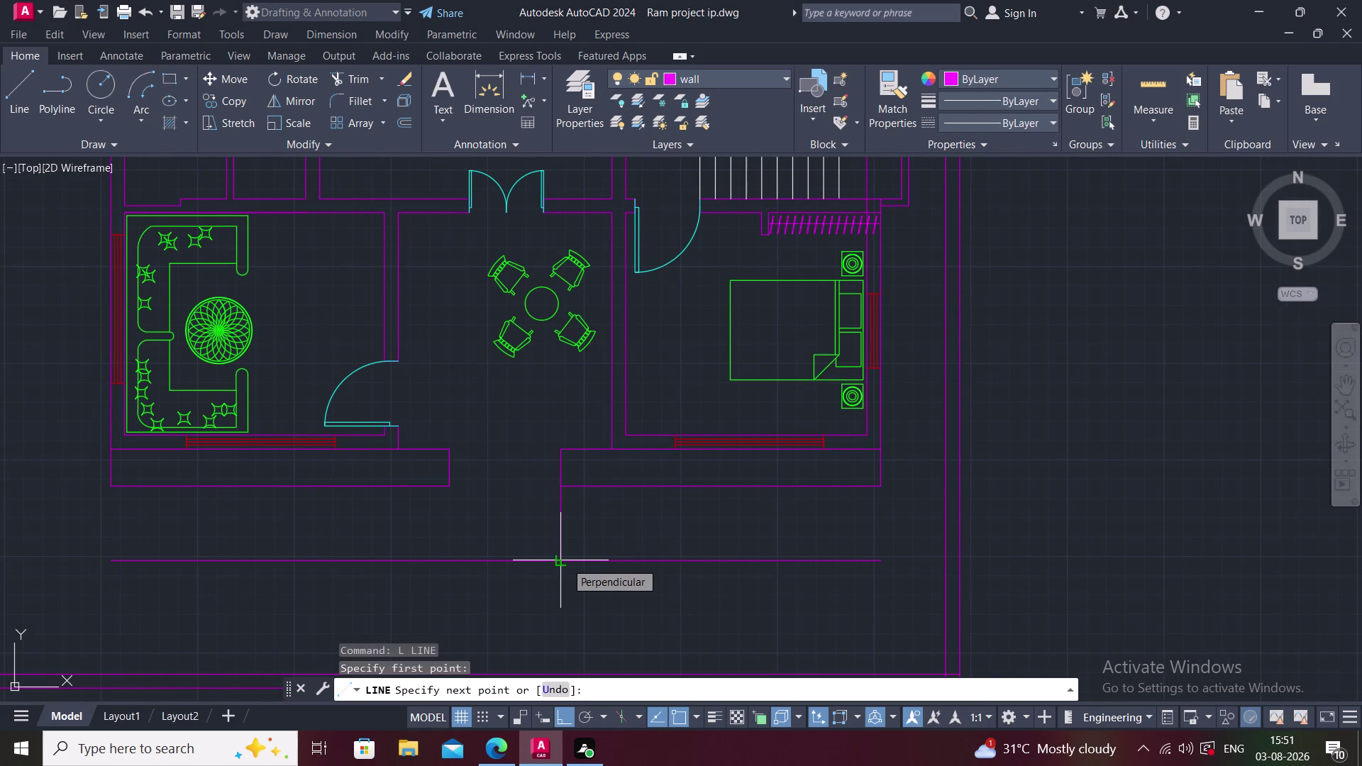
Draw a vertical line starting 2' from the projection corner down to the bottom line.
key(Escape)
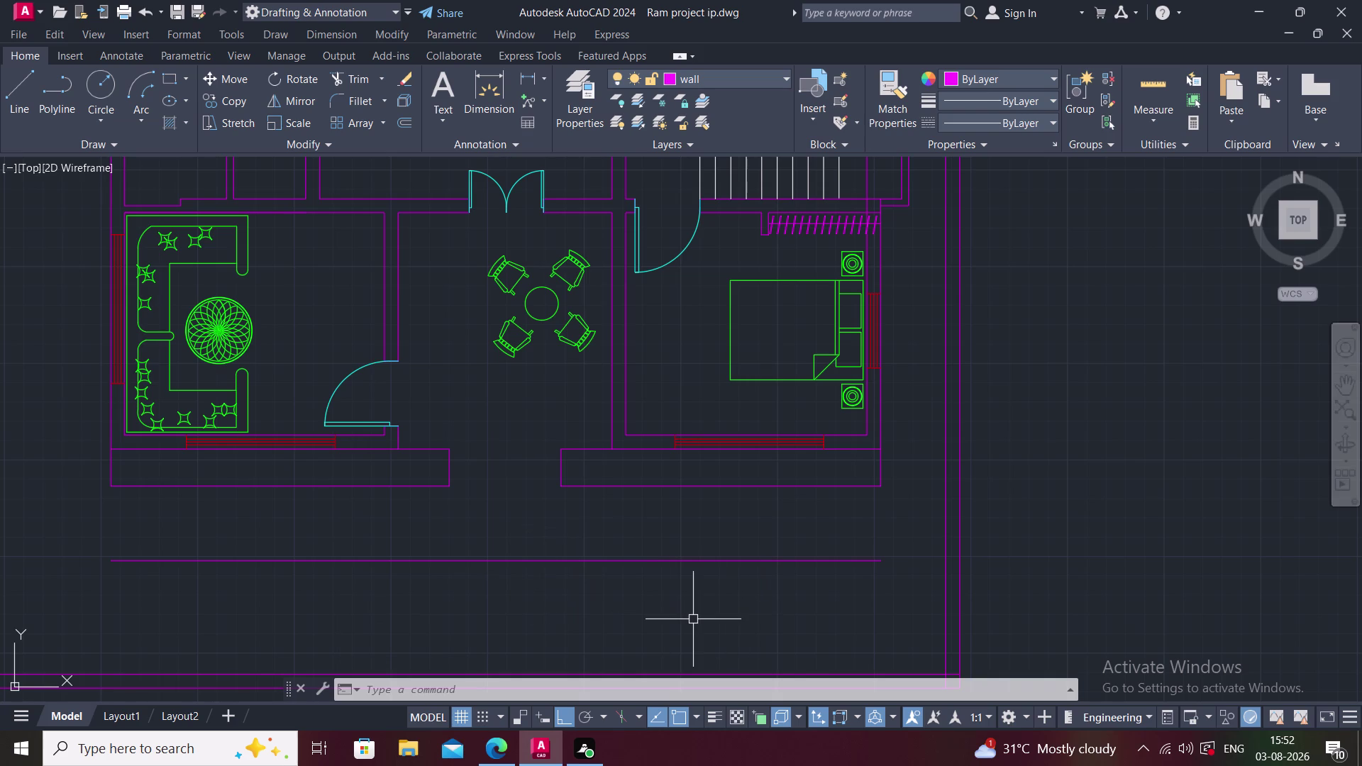
text(L)
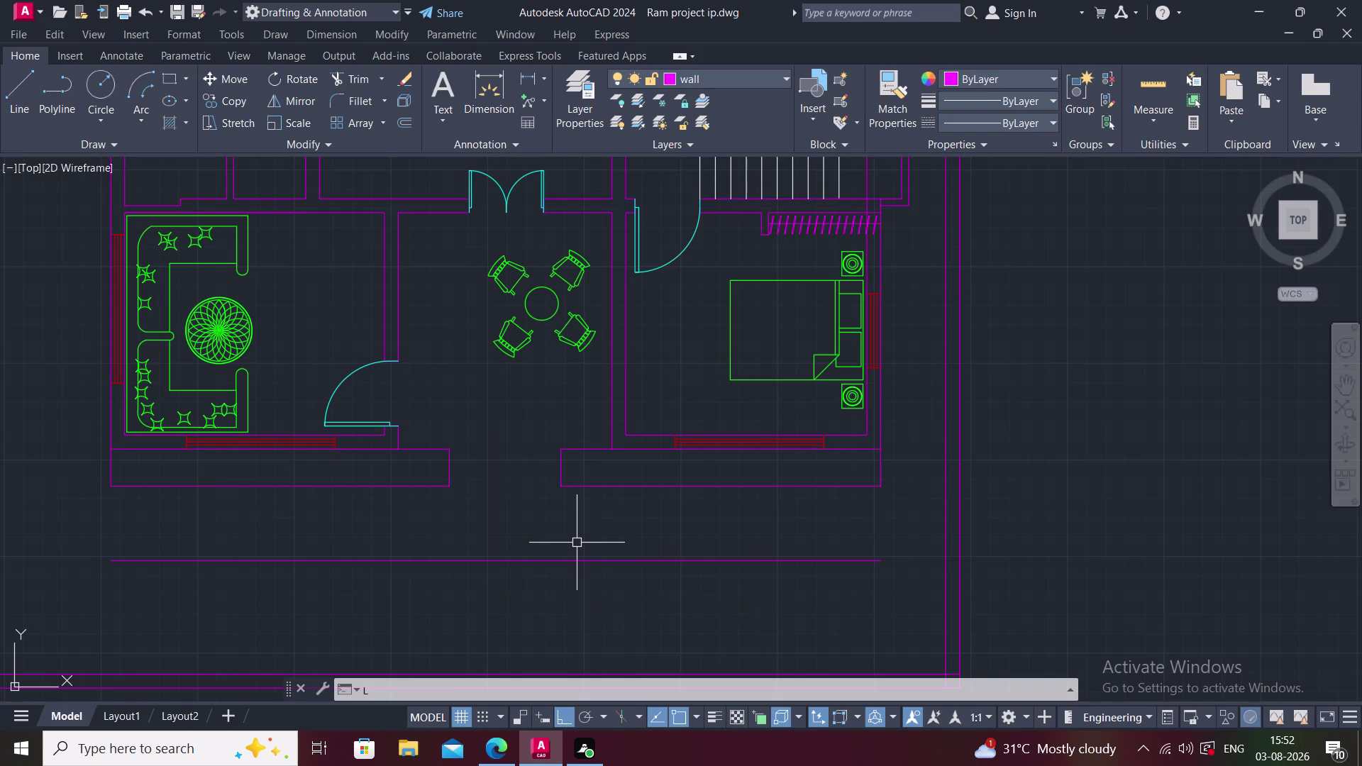
key(space)
text(TK)
key(space)
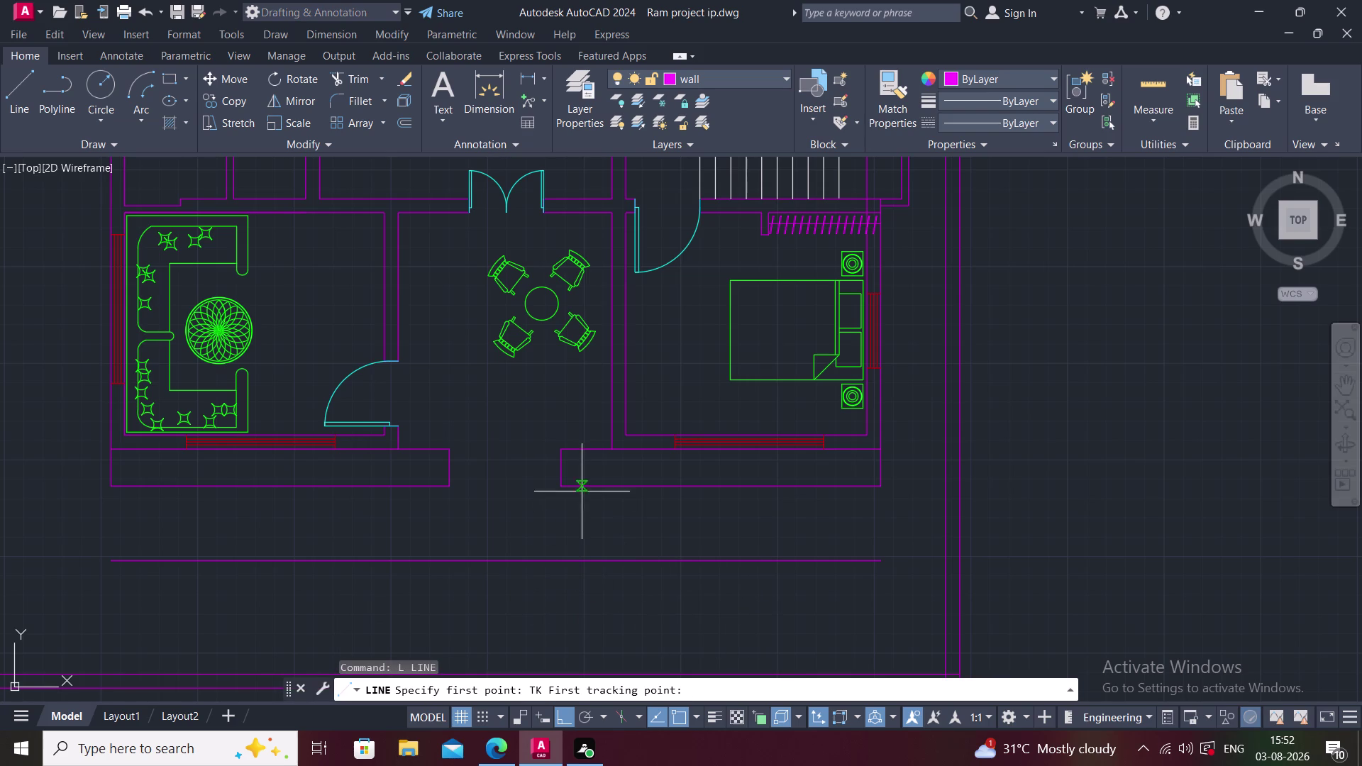
click(562, 486)
text(2)
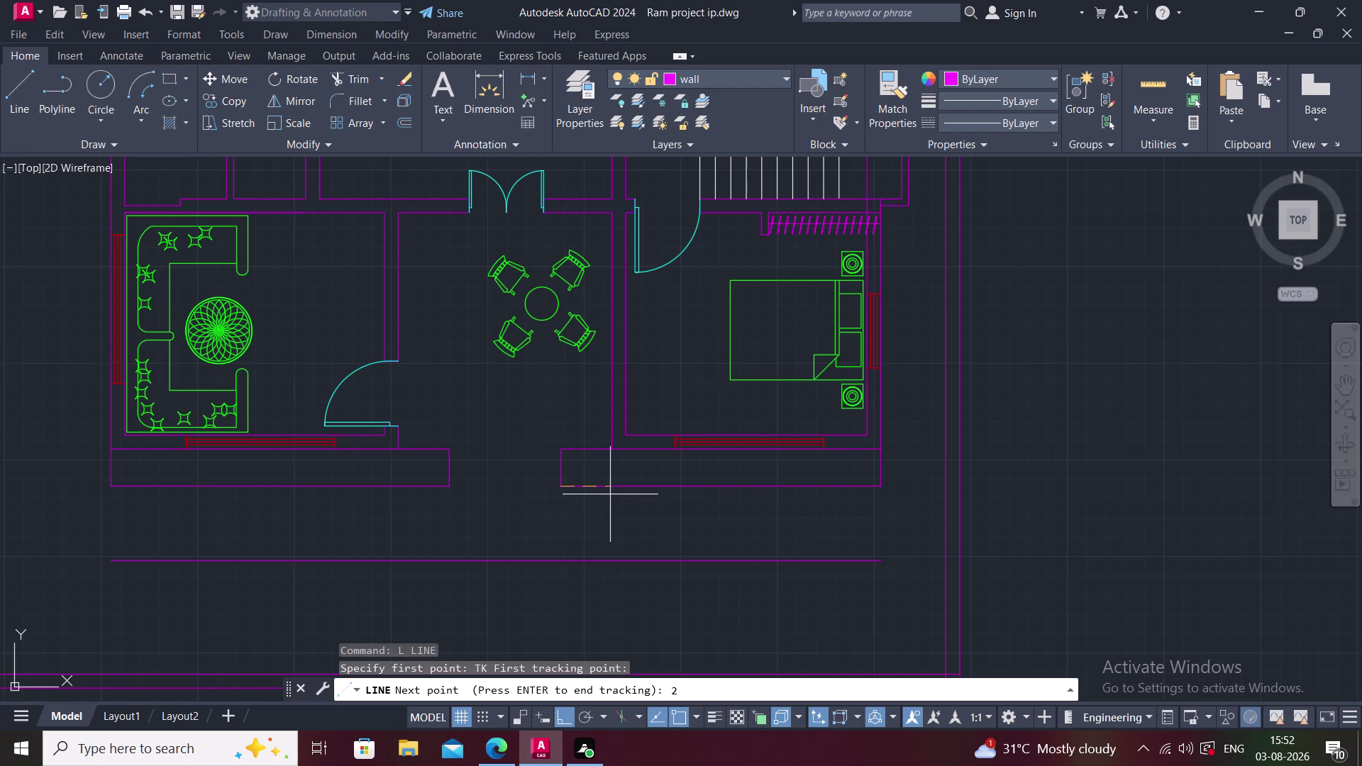
text(')
key(Return)
key(Return)
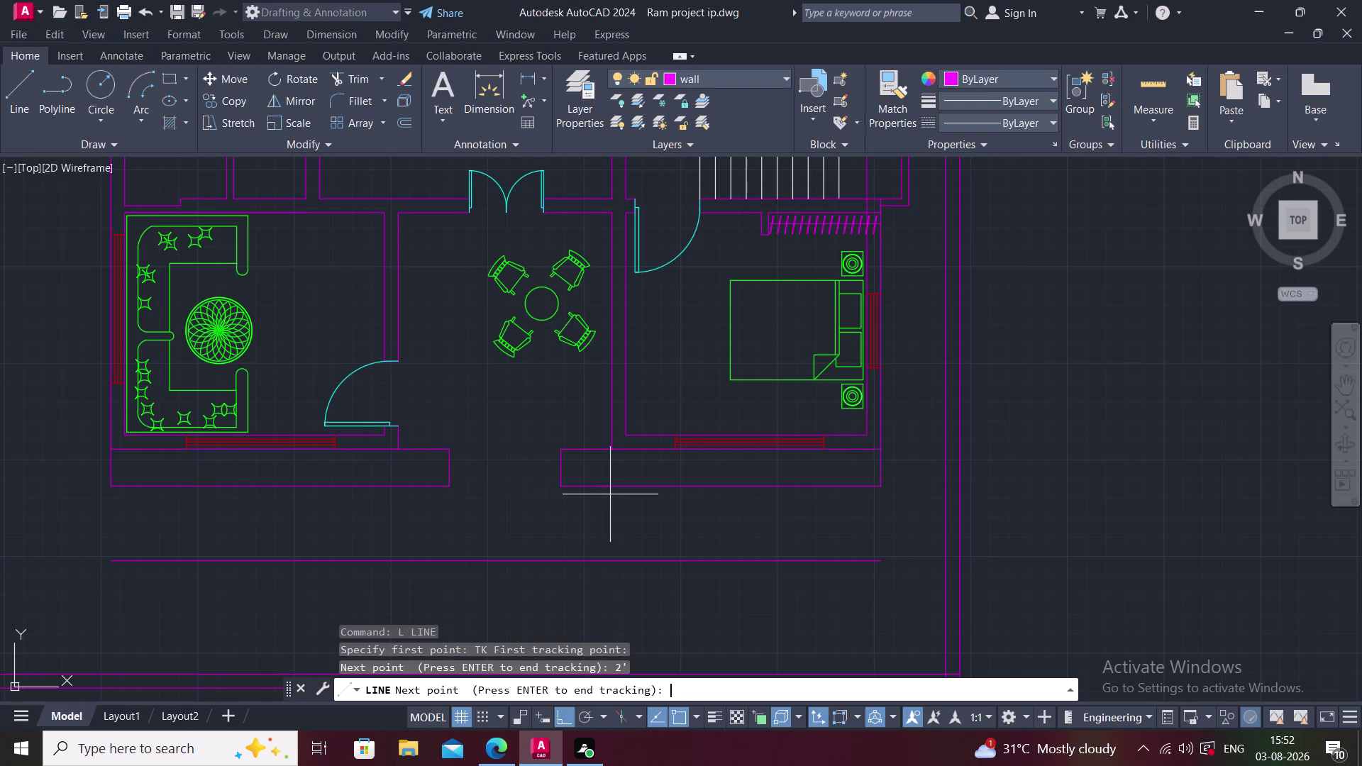
click(599, 559)
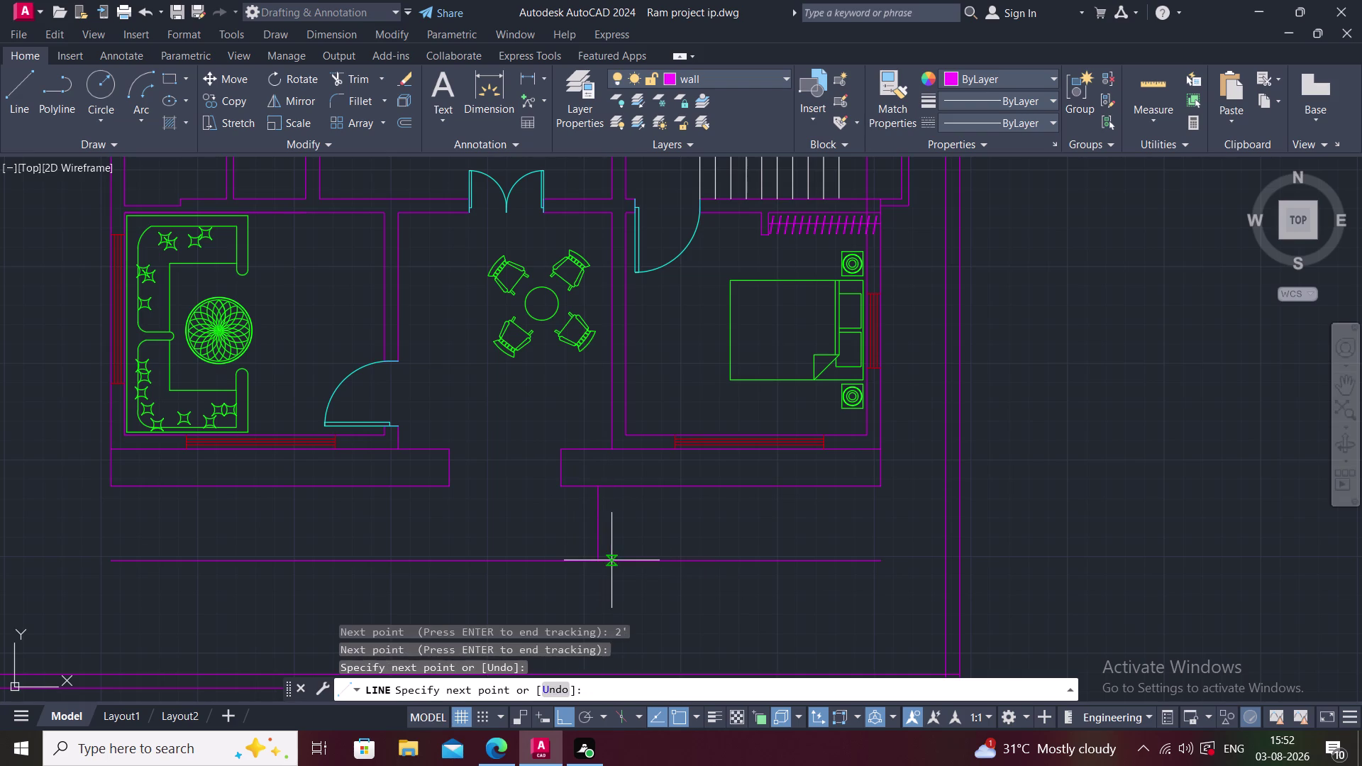
key(Escape)
Offset the vertical line 1' to the right three times.
text(O)
key(space)
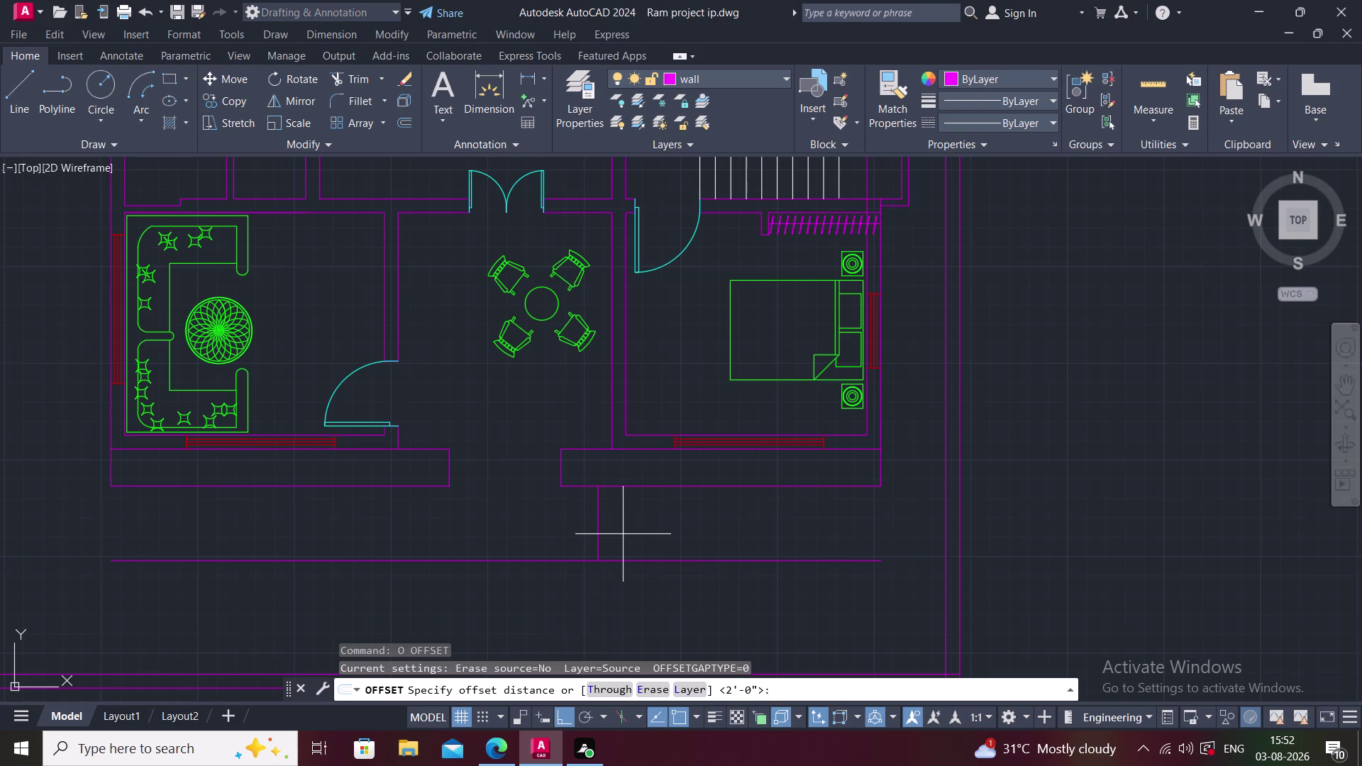
text(1')
key(Return)
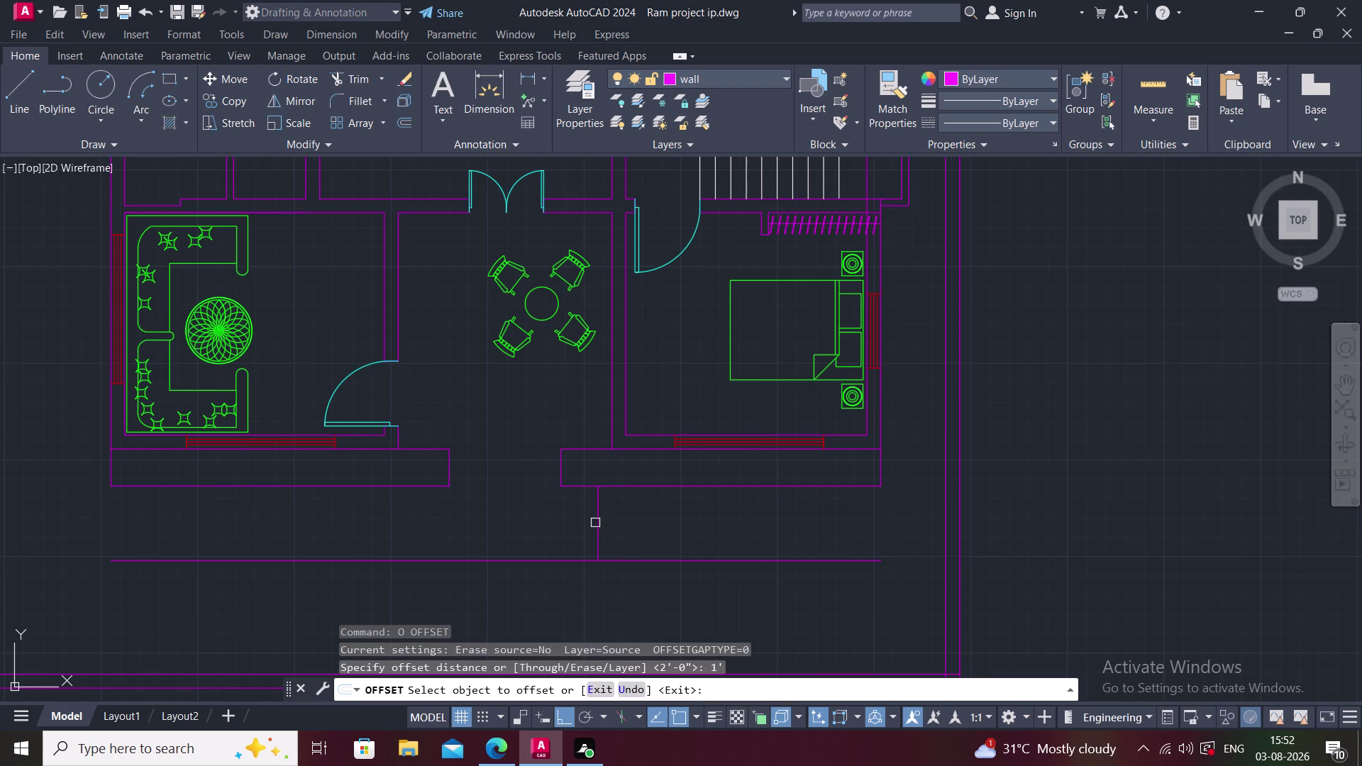
click(598, 524)
click(631, 530)
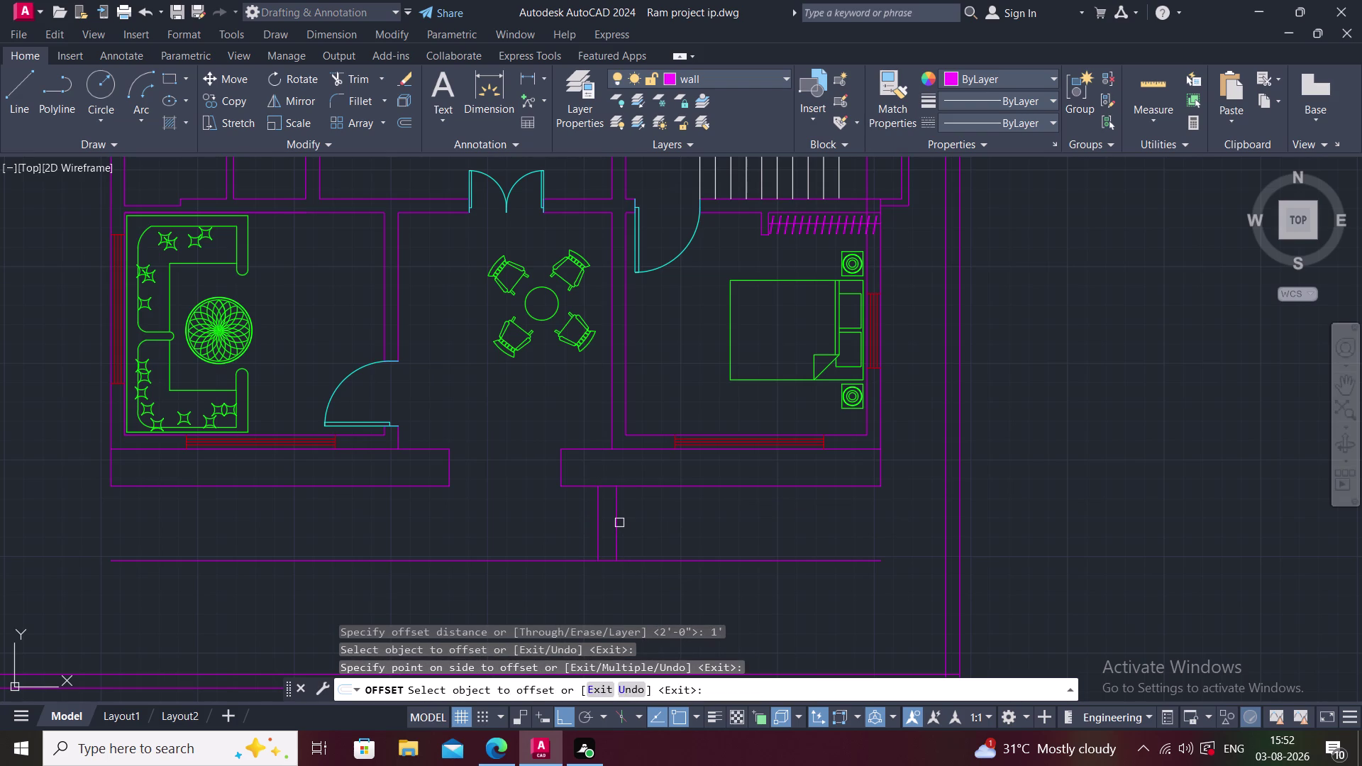
click(617, 520)
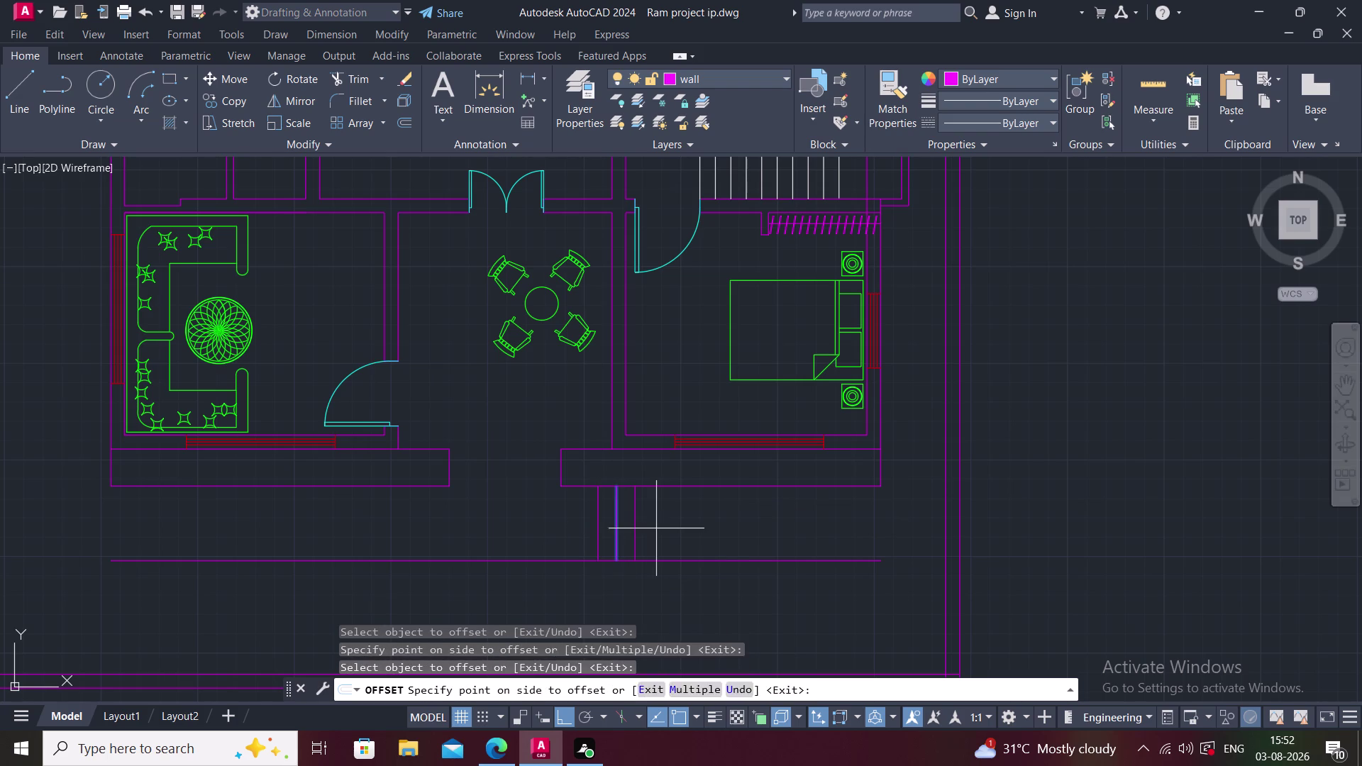
click(668, 528)
click(633, 517)
click(679, 526)
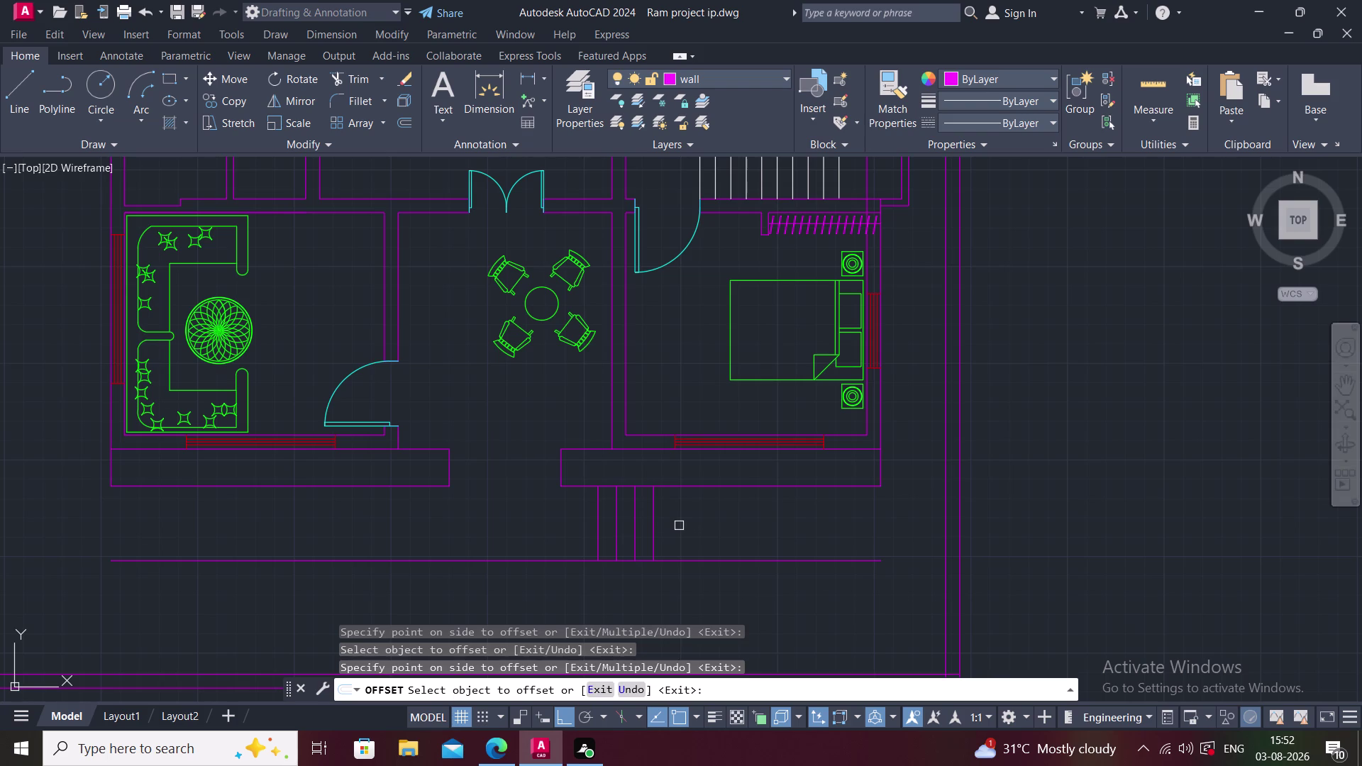
key(Escape)
Trim an excess line segment and begin selecting the vertical lines.
text(TR)
key(space)
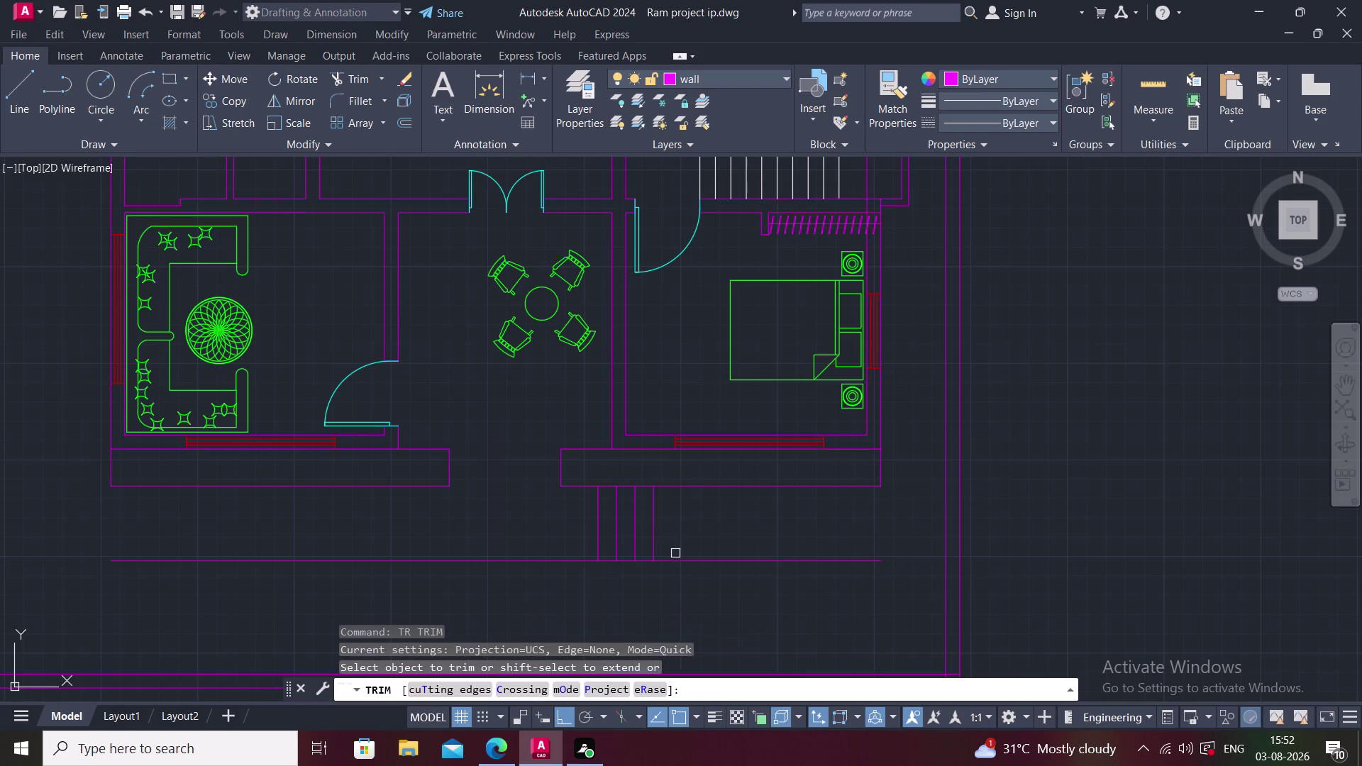
click(675, 558)
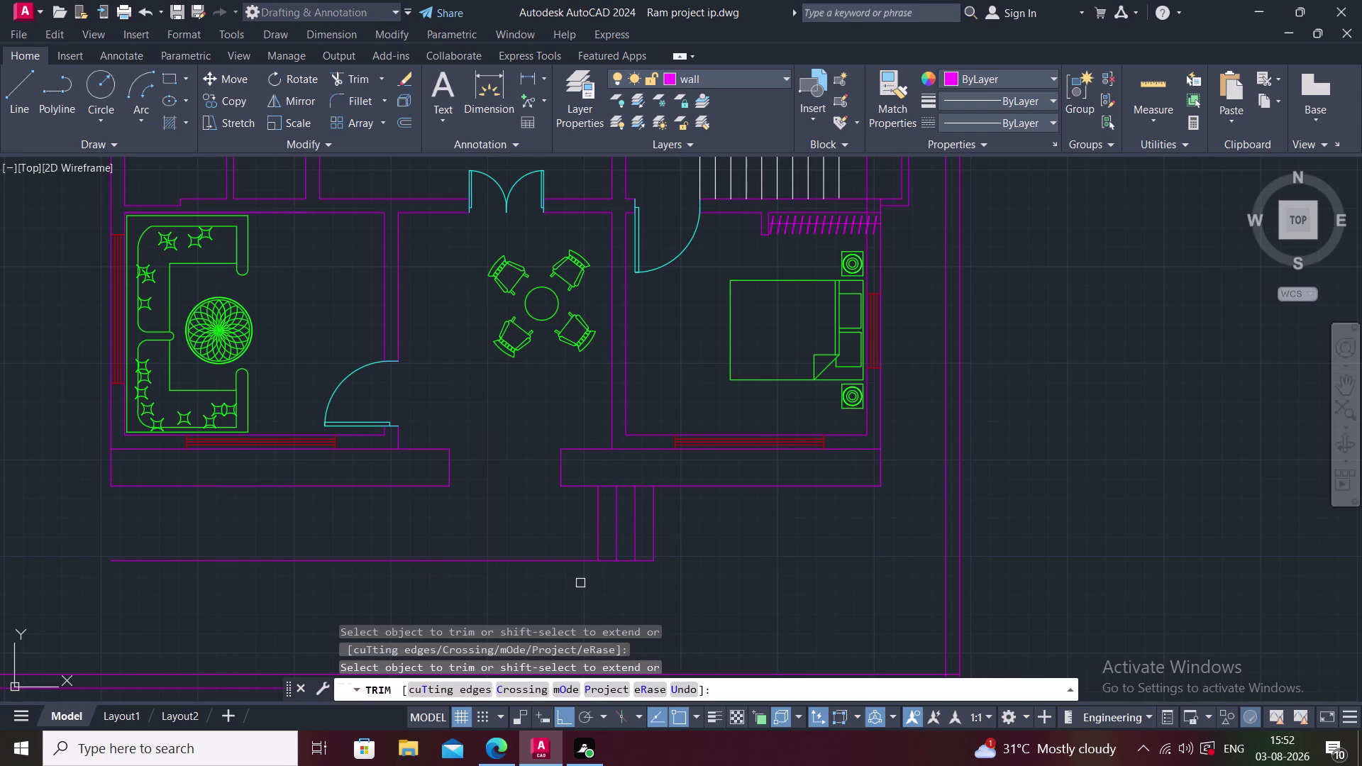
key(Escape)
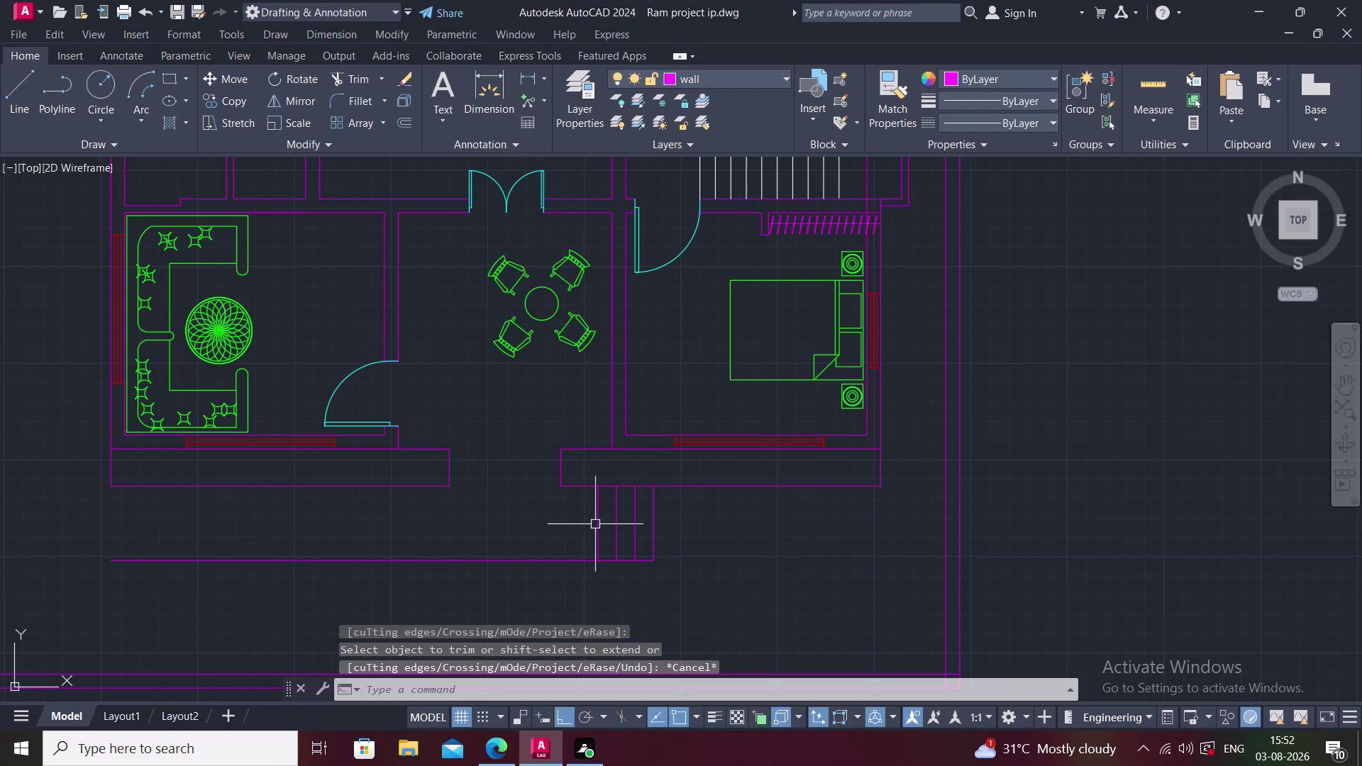
click(595, 524)
click(617, 521)
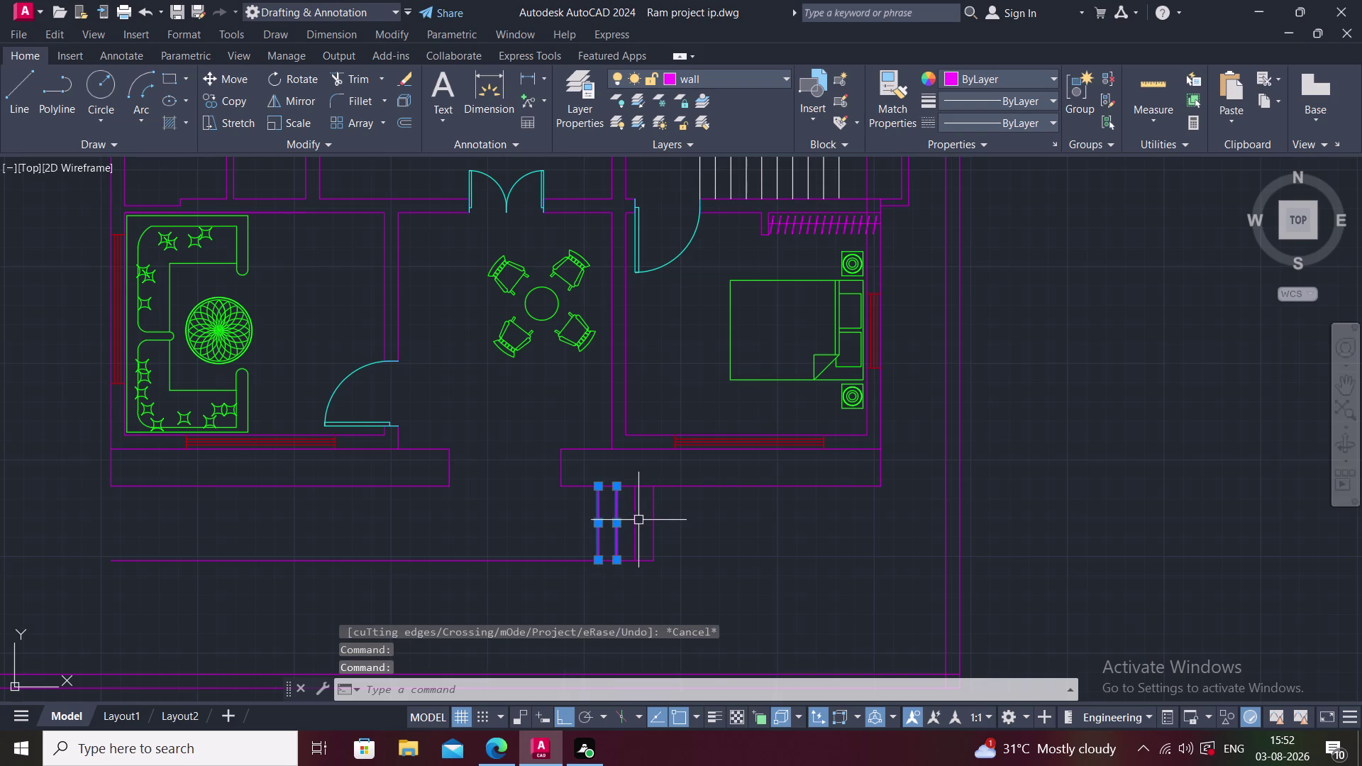
Mirror the four 1'-spaced vertical lines across the double door centreline, keeping the originals.
click(637, 519)
click(654, 519)
text(M)
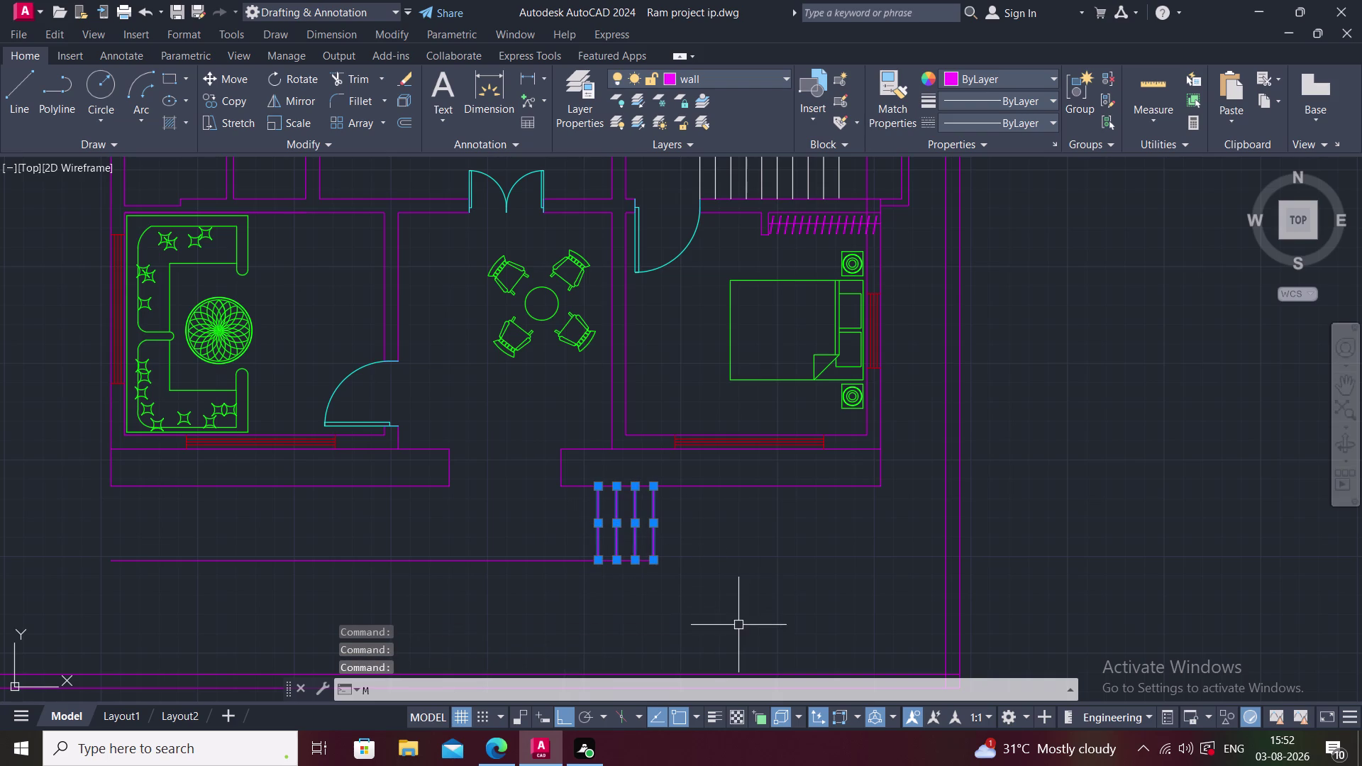
text(I)
key(space)
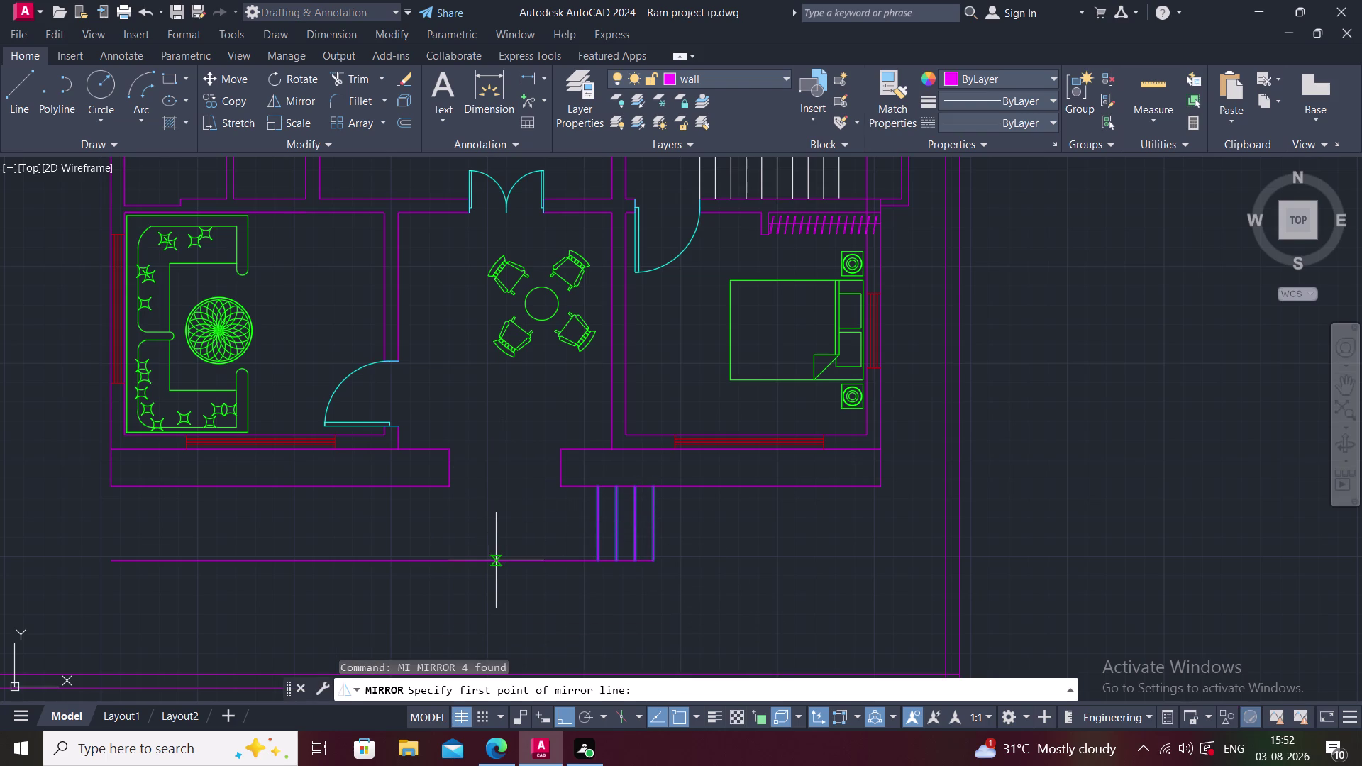
middle_drag(526, 566, 542, 625)
scroll(down, 3)
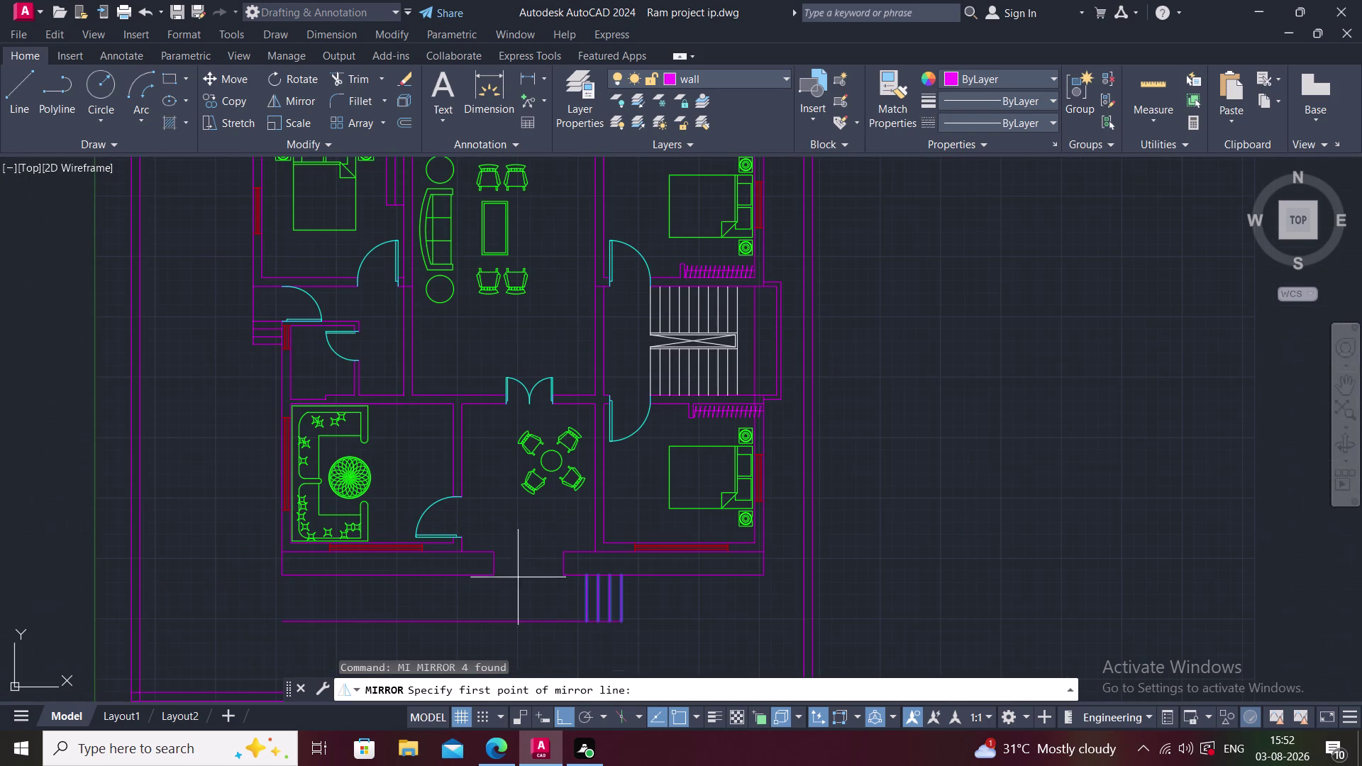
click(526, 409)
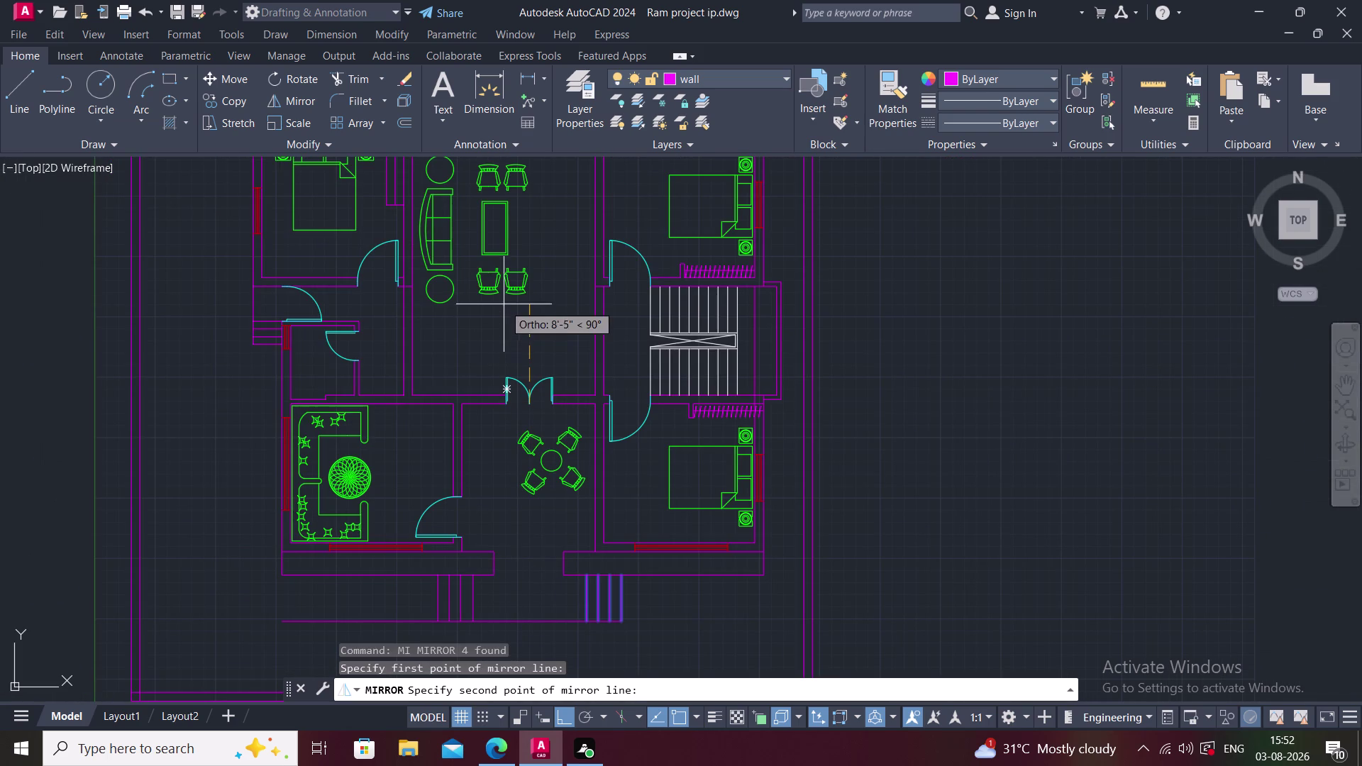
click(539, 246)
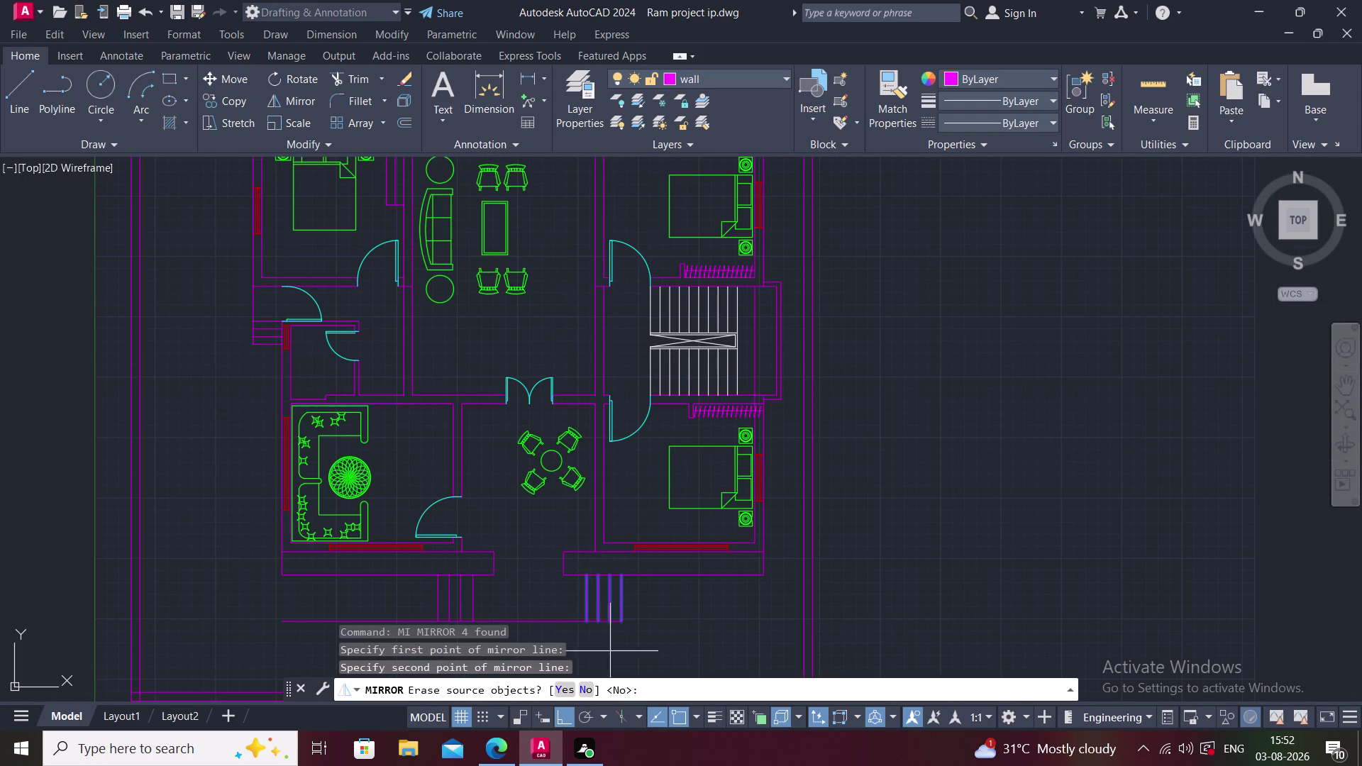
click(590, 686)
key(Escape)
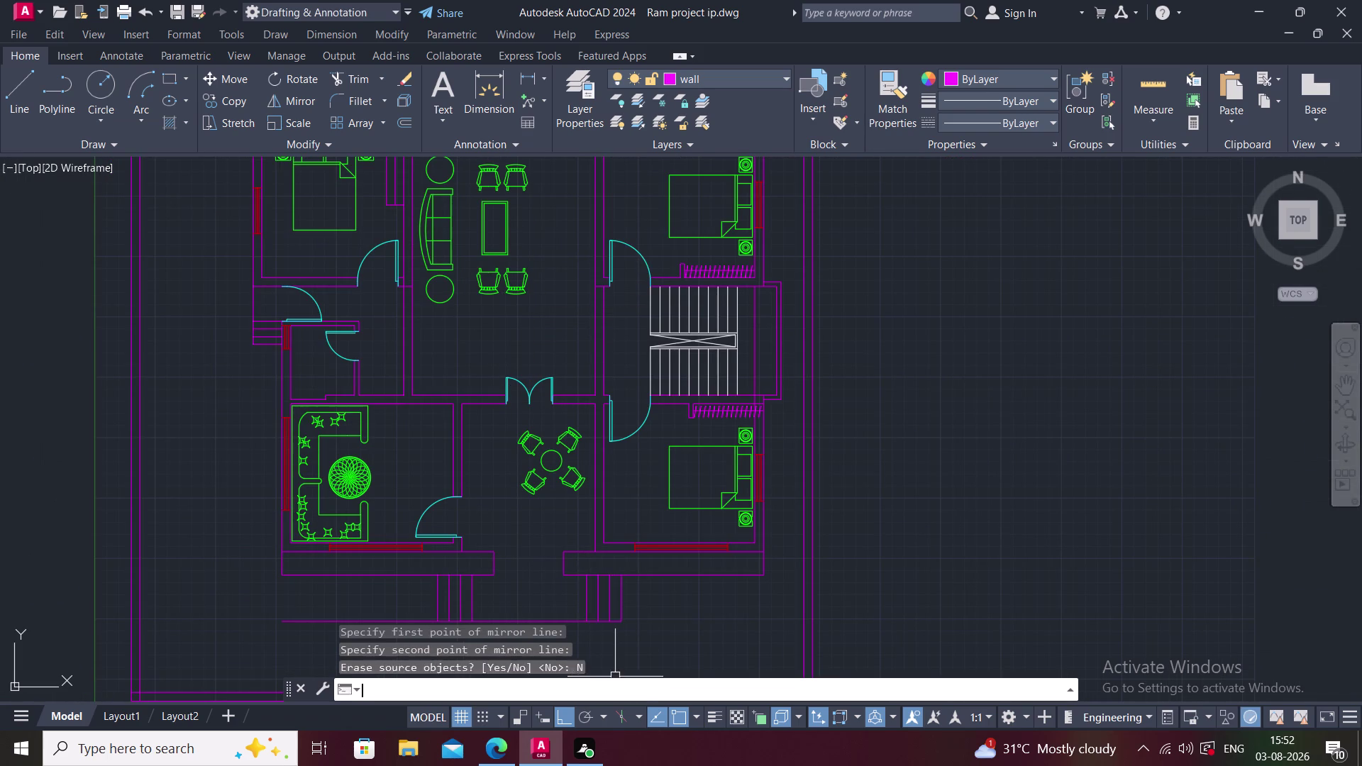
middle_drag(586, 624, 618, 557)
Trim two excess line segments near the front steps.
text(TR)
key(space)
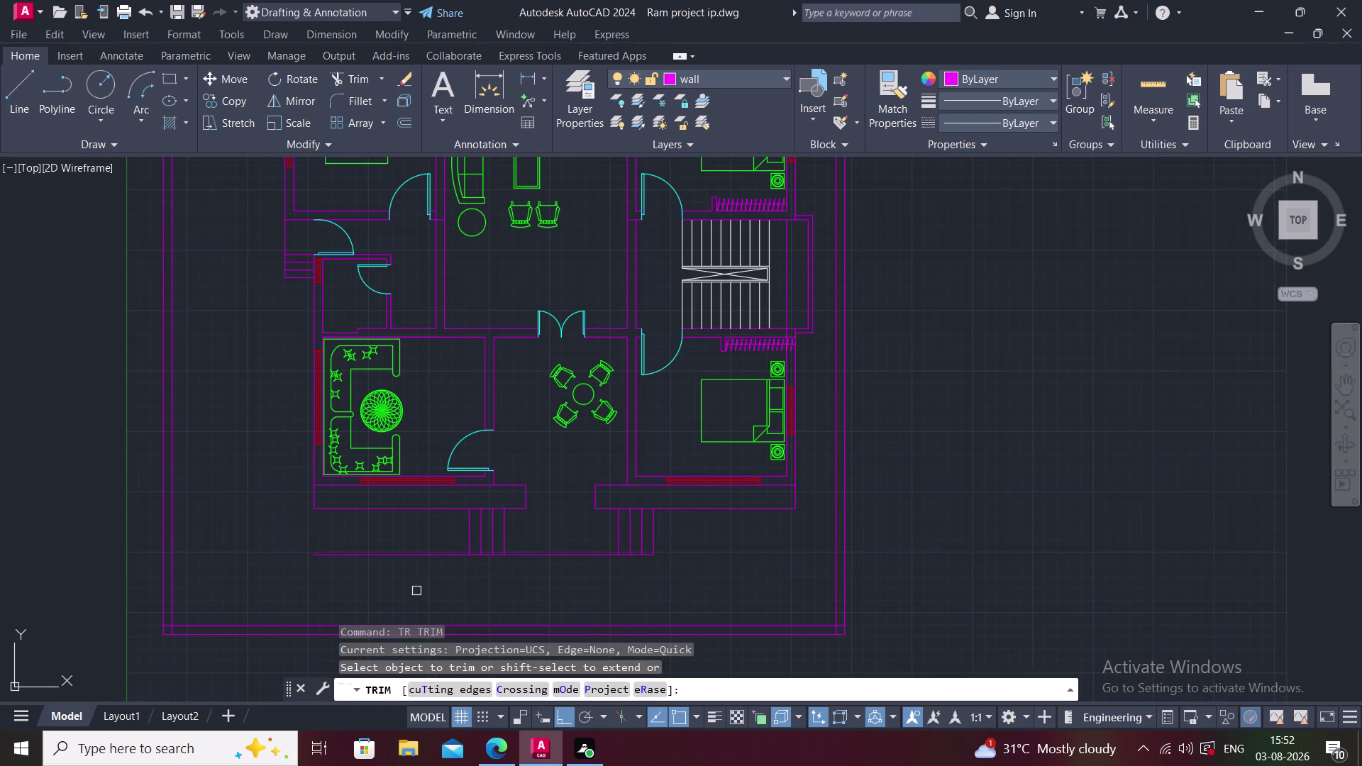
click(397, 547)
click(417, 578)
key(Escape)
Trim the outer boundary wall lines at the first bottom corner.
middle_click(442, 576)
scroll(up, 3)
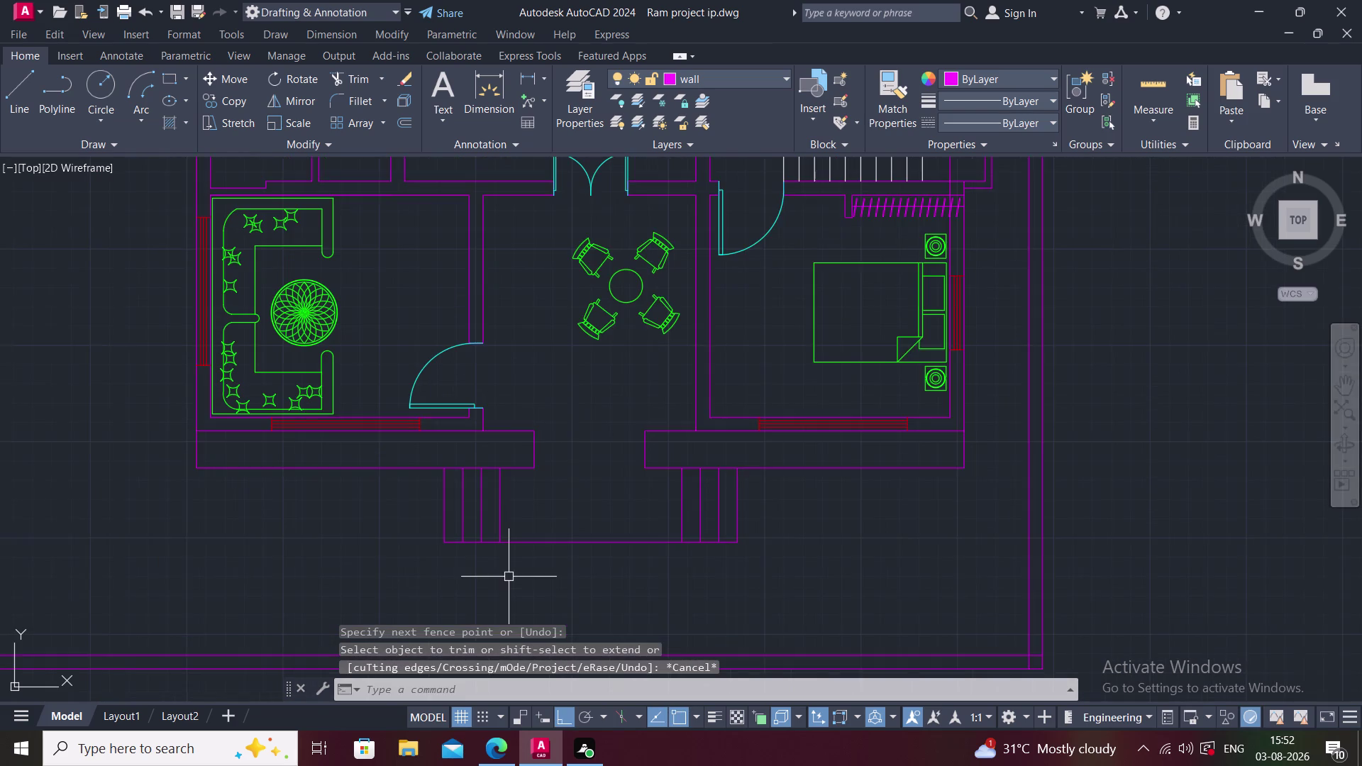
middle_drag(509, 576, 456, 577)
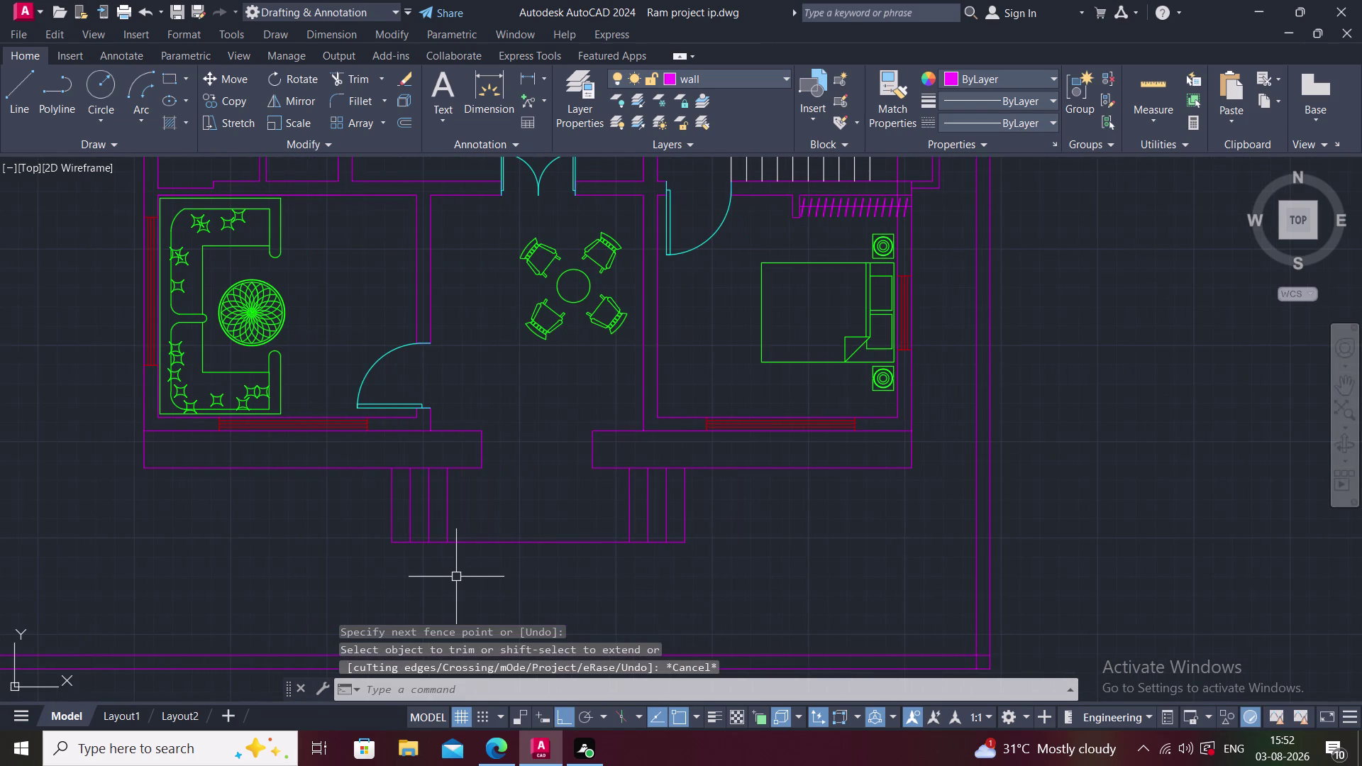
middle_drag(456, 577, 427, 470)
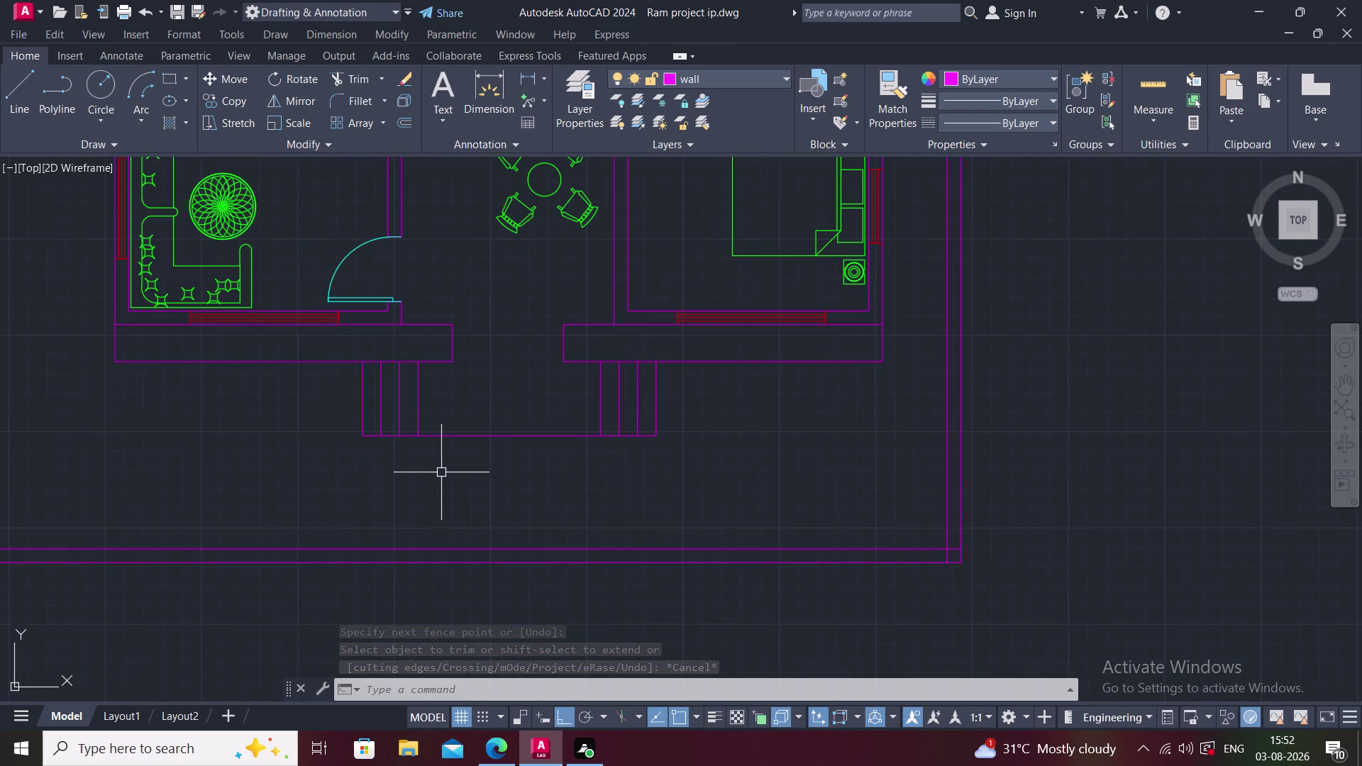
scroll(down, 3)
middle_drag(418, 511, 453, 512)
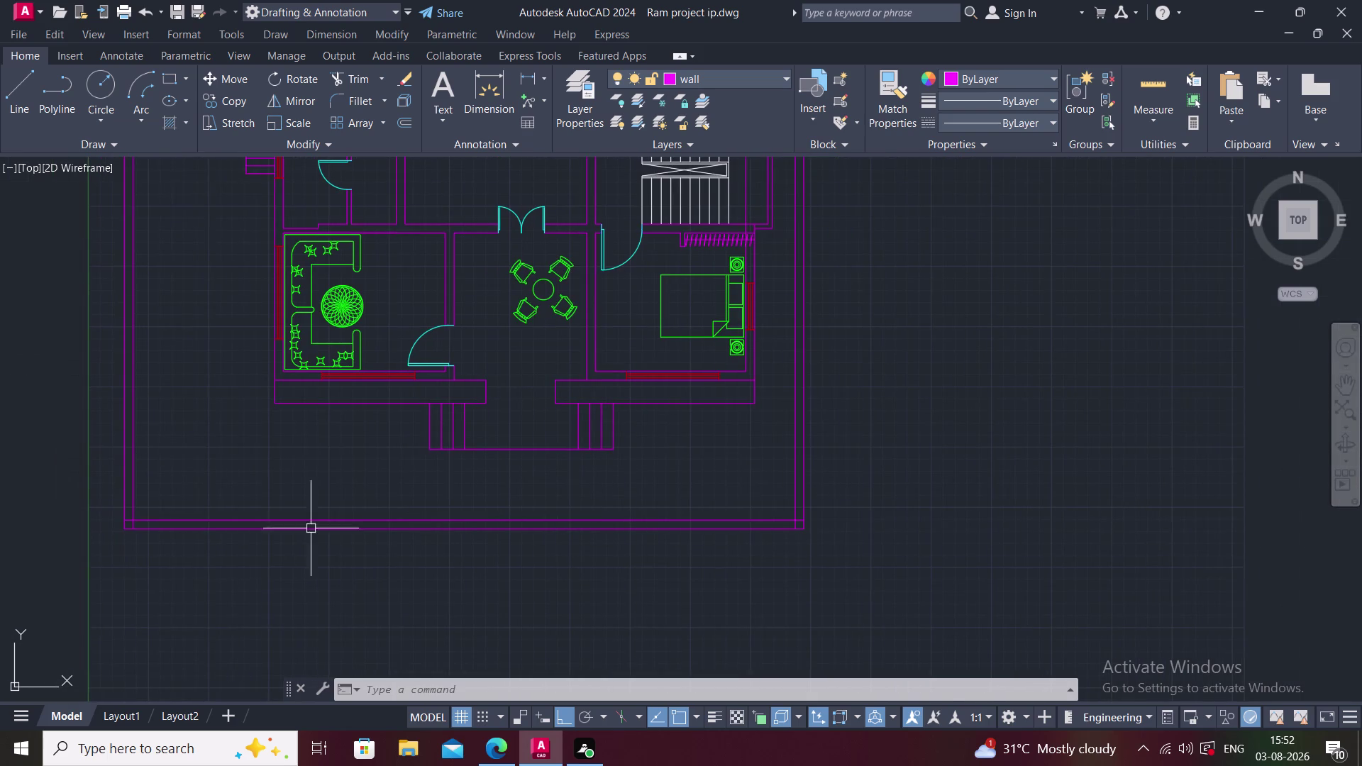
middle_drag(245, 549, 440, 541)
key(r)
key(Escape)
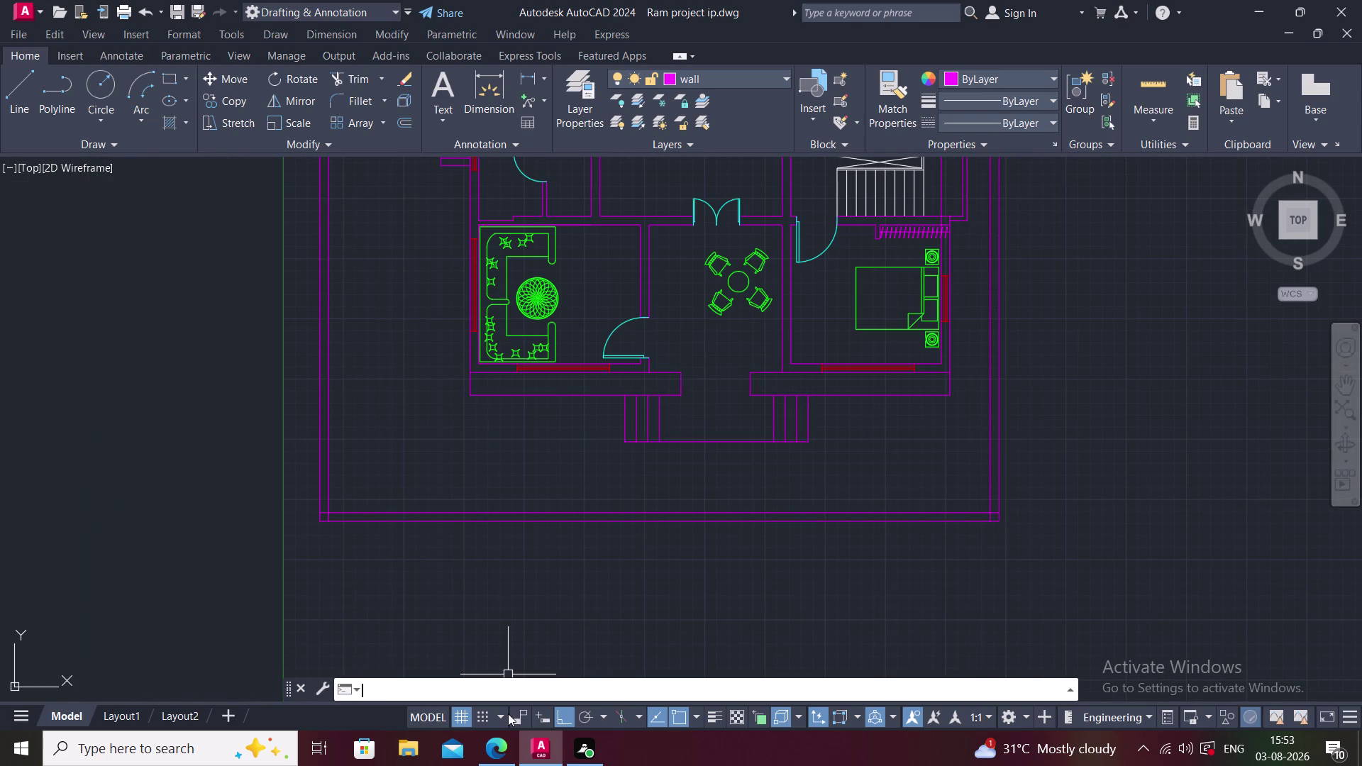
text(TR)
key(space)
scroll(up, 3)
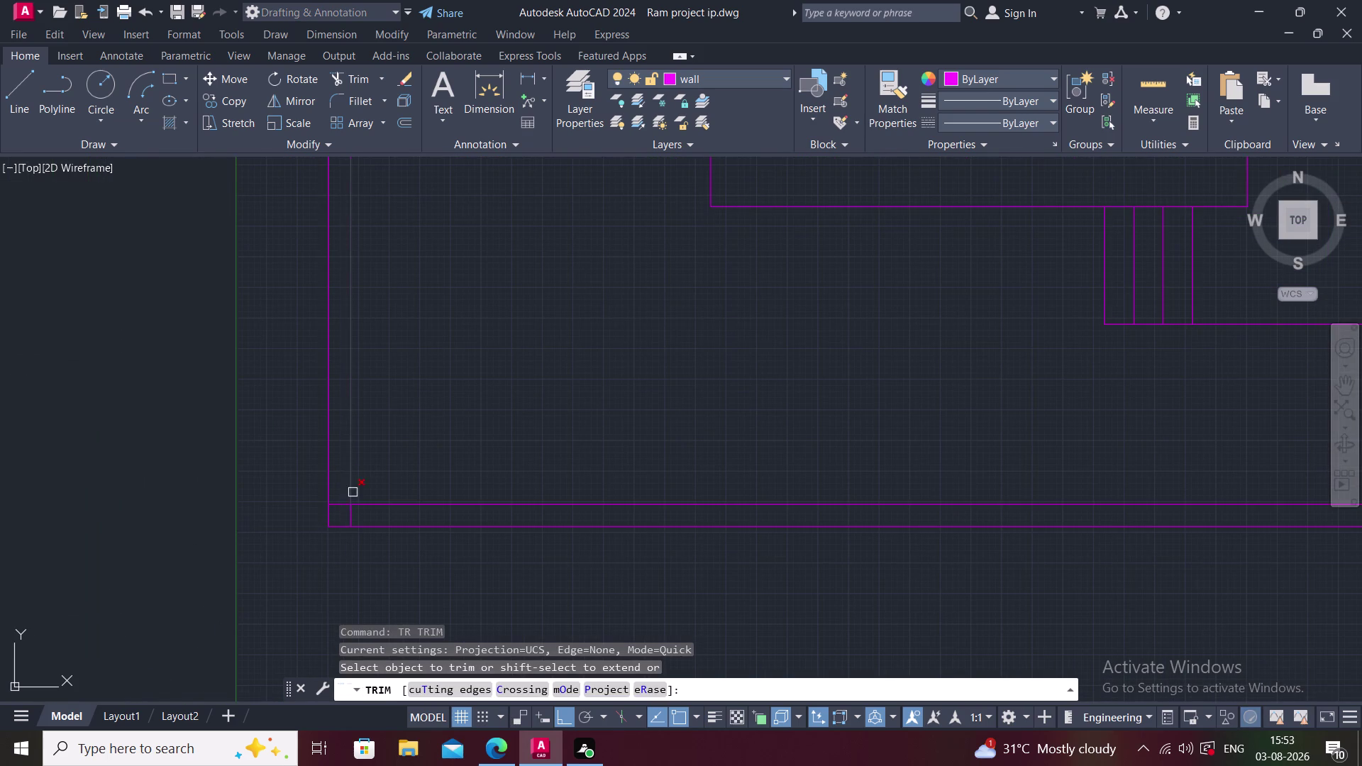
click(342, 505)
click(348, 516)
Trim the outer wall line ends at the other bottom corner.
middle_drag(347, 516, 263, 528)
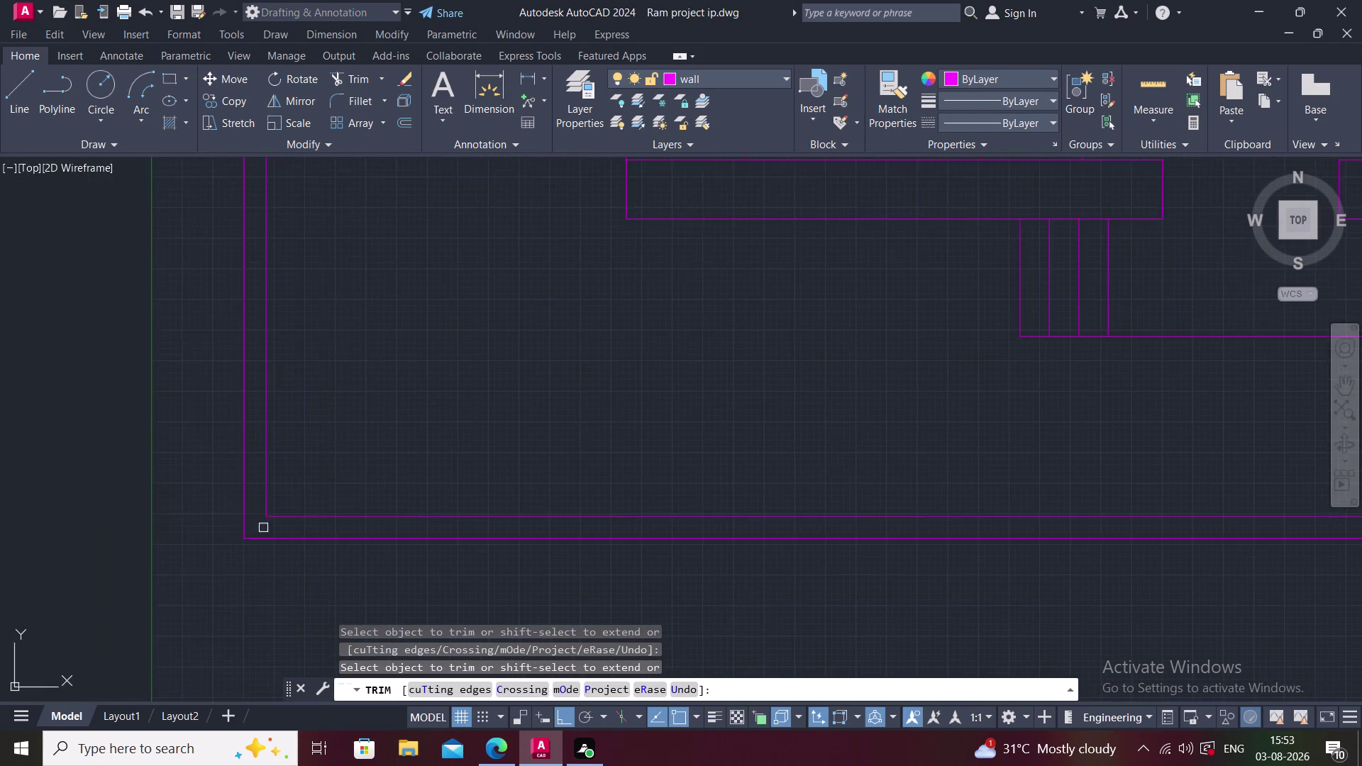
scroll(down, 3)
scroll(up, 3)
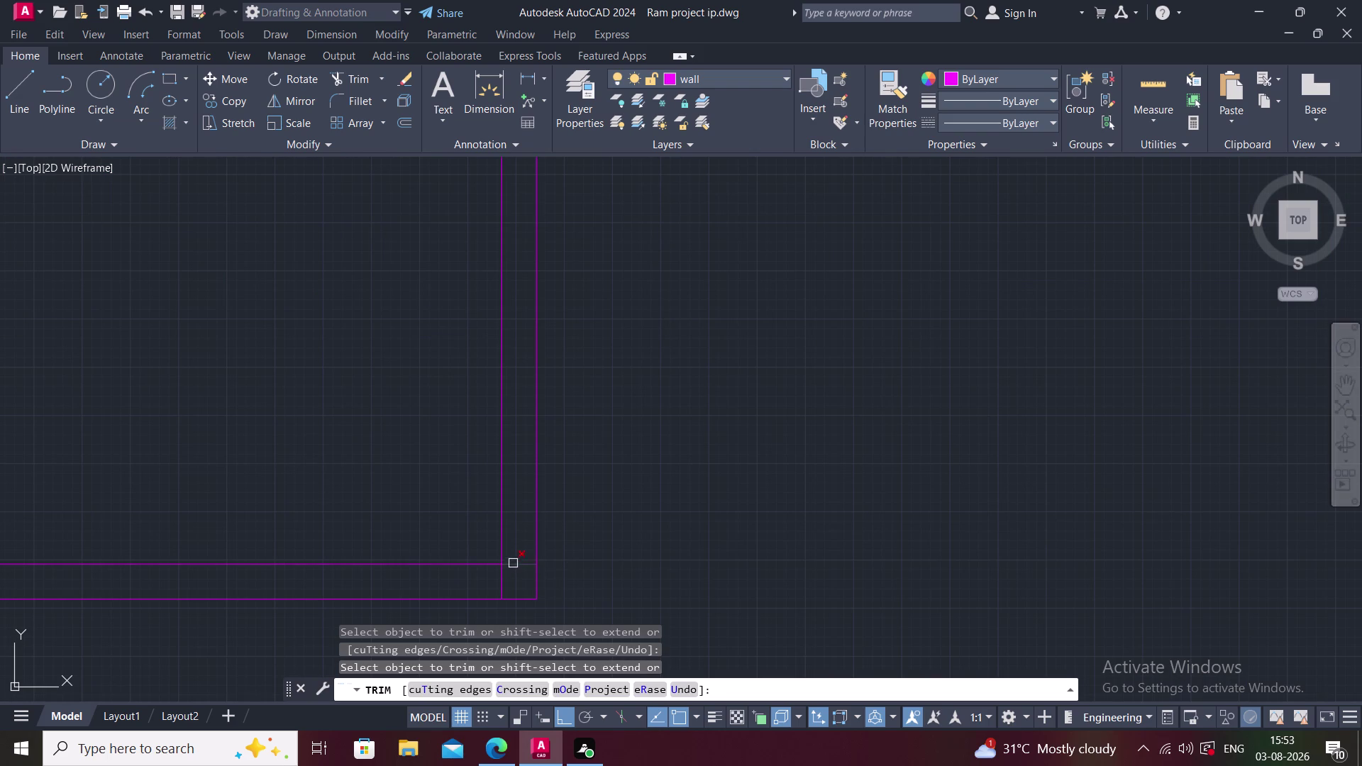
click(513, 565)
click(501, 593)
middle_drag(512, 561, 539, 562)
key(Escape)
middle_drag(405, 559, 601, 567)
scroll(down, 3)
key(Escape)
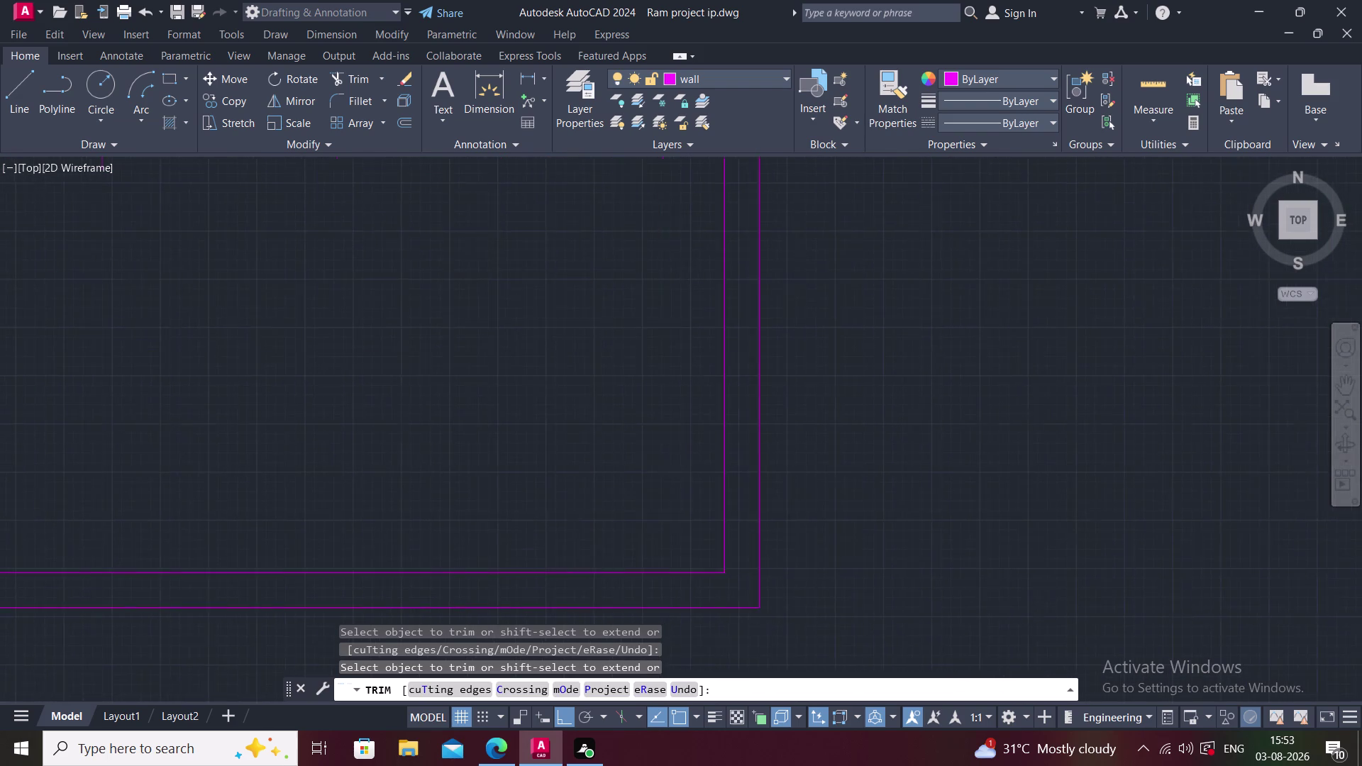
middle_drag(478, 555, 625, 560)
scroll(down, 3)
middle_drag(334, 563, 366, 549)
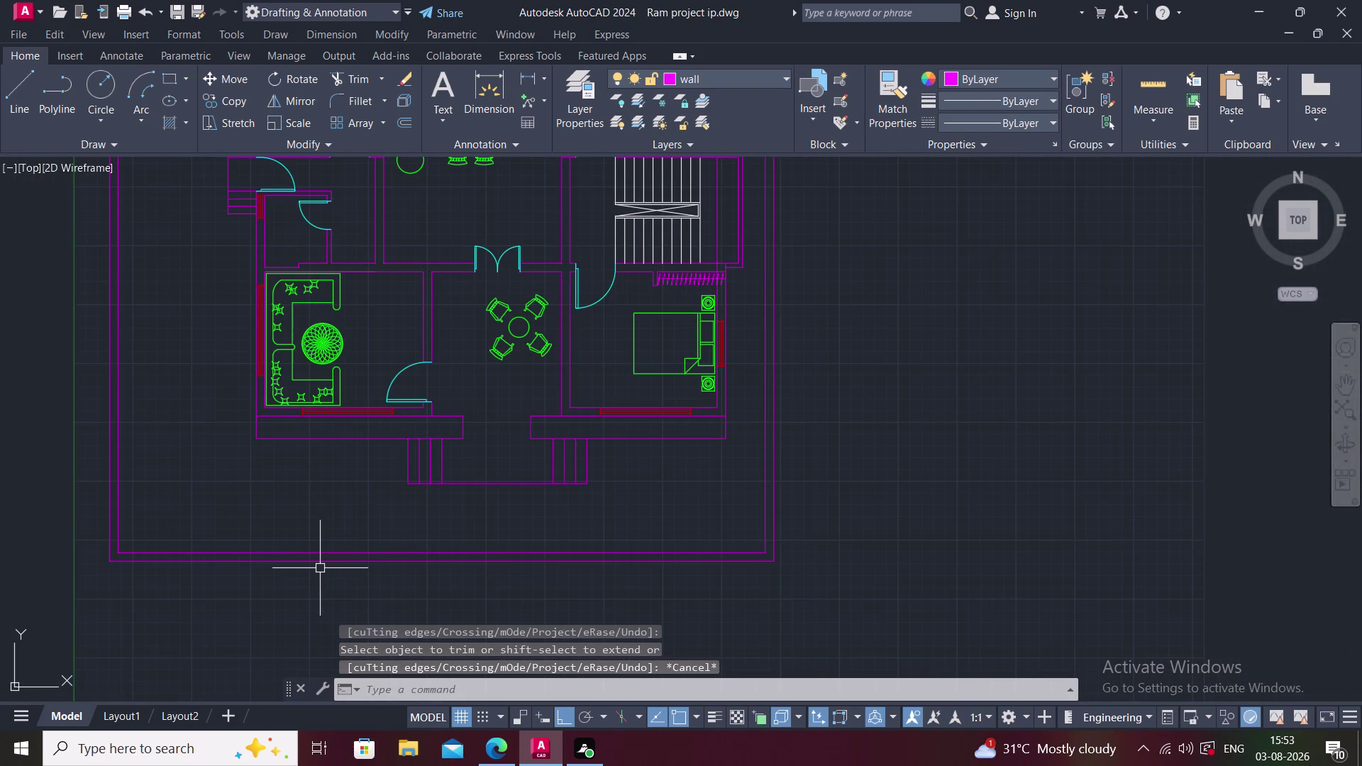
Start a new line (L) and zoom in on the boundary's lower-left corner.
text(L)
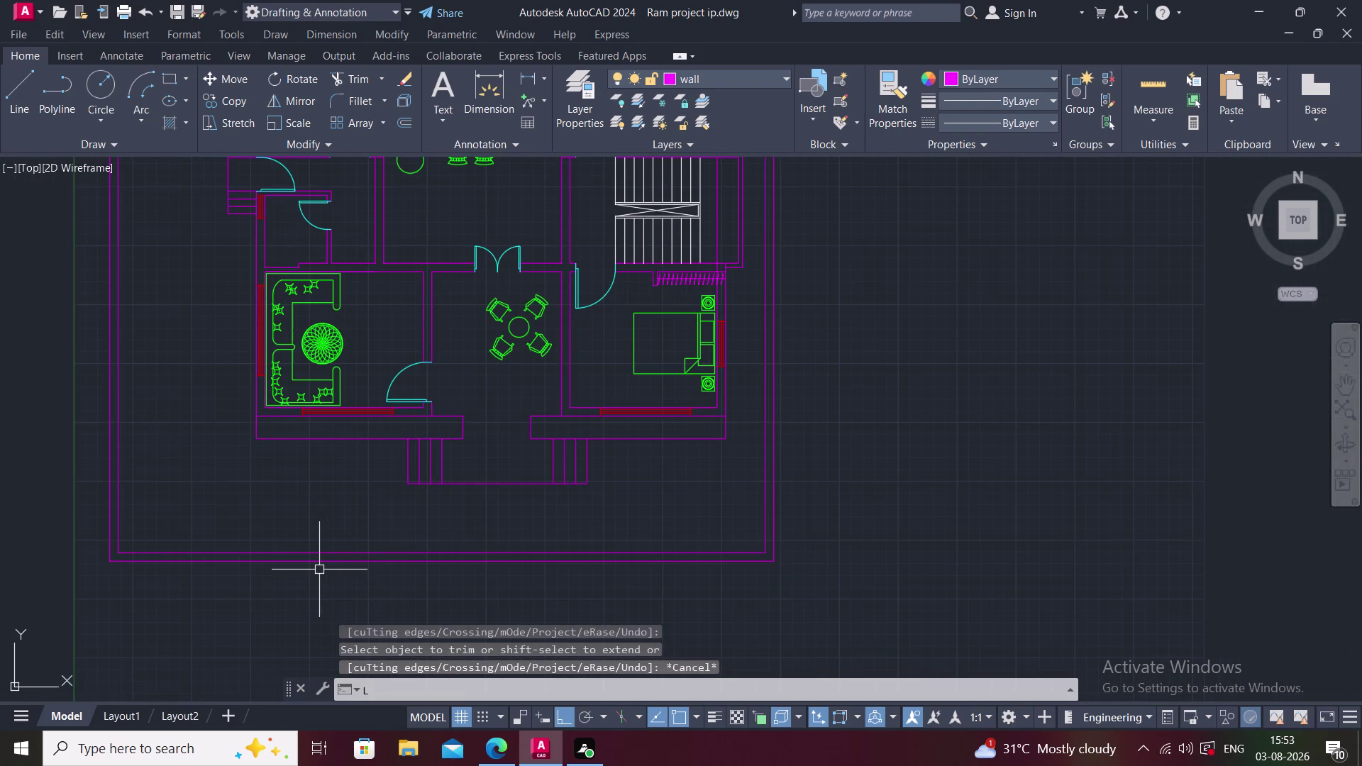
key(space)
middle_drag(349, 604, 594, 593)
scroll(up, 3)
middle_drag(362, 554, 376, 565)
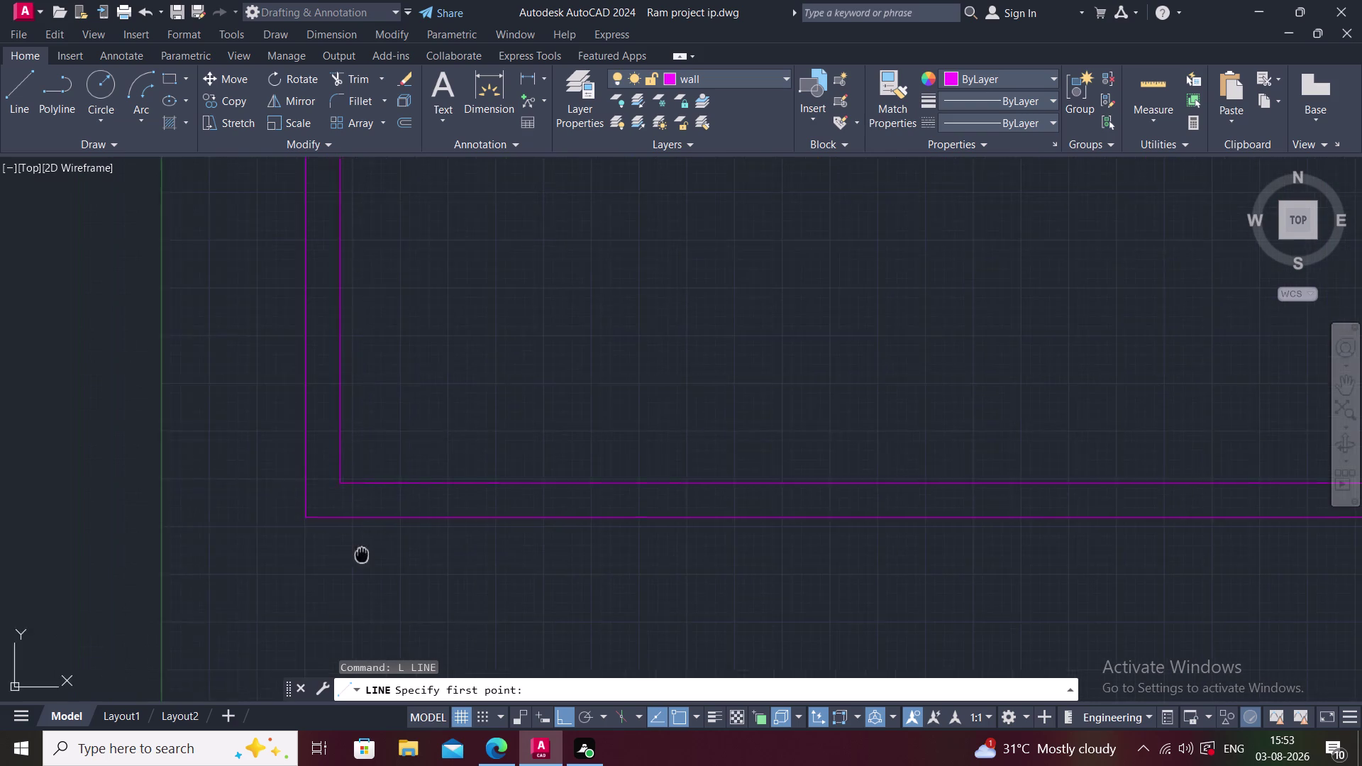
Draw a short line from a point tracked 6" from the lower-left corner to the outer boundary.
middle_drag(376, 565, 426, 635)
click(402, 567)
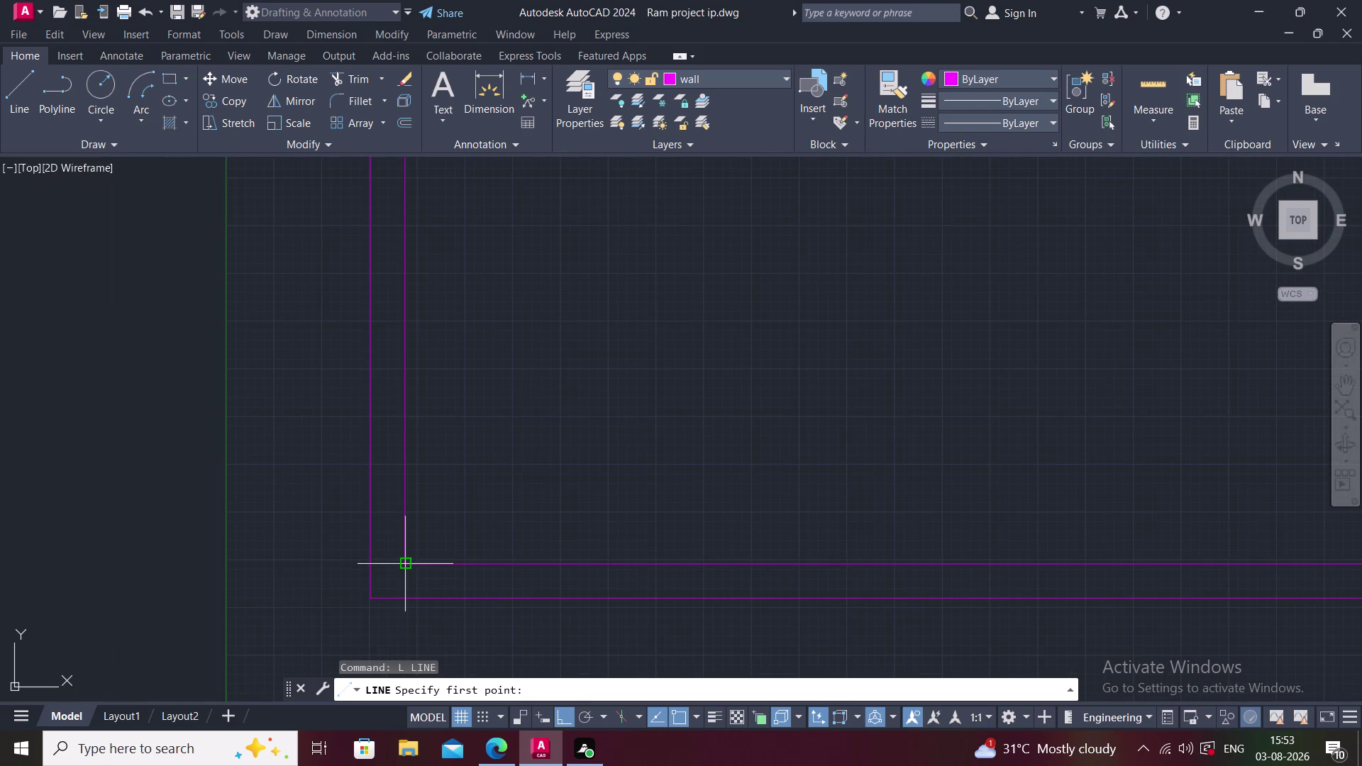
key(Escape)
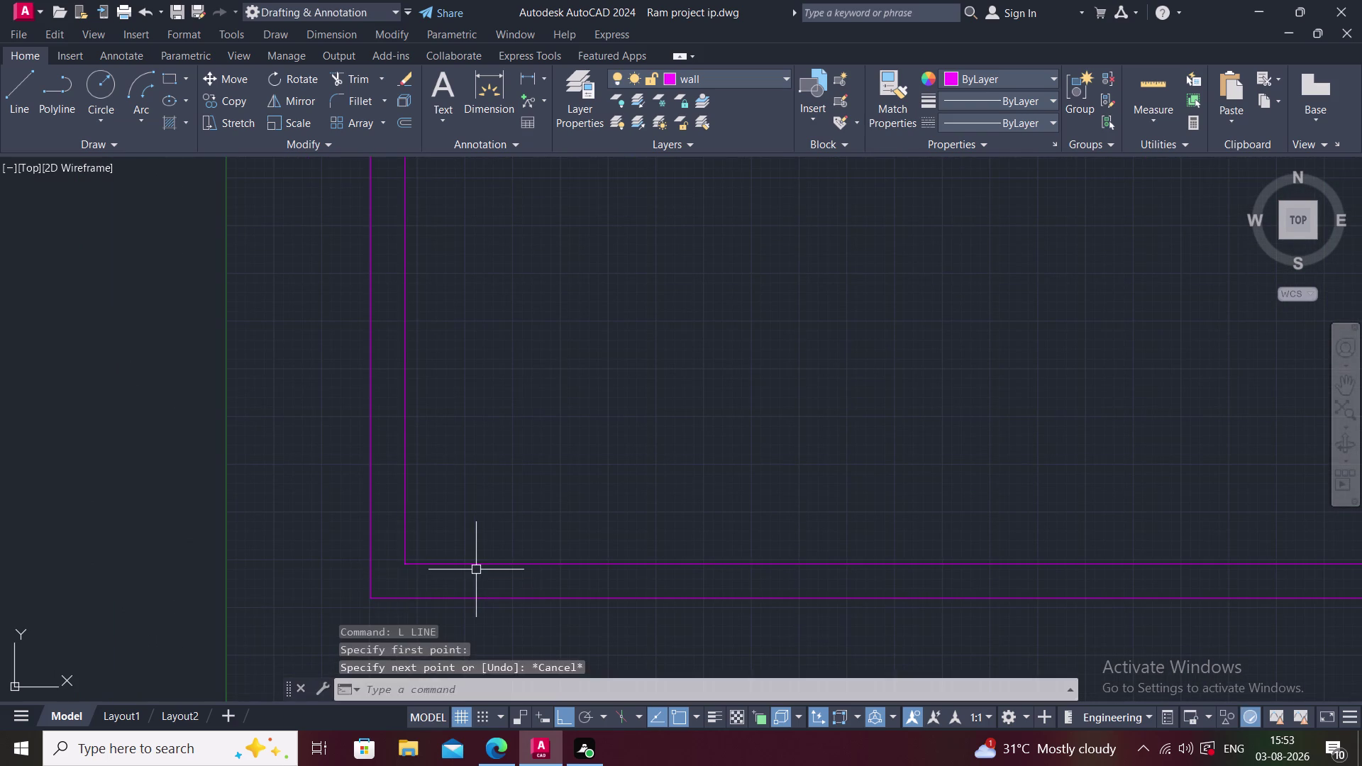
text(L TK)
key(space)
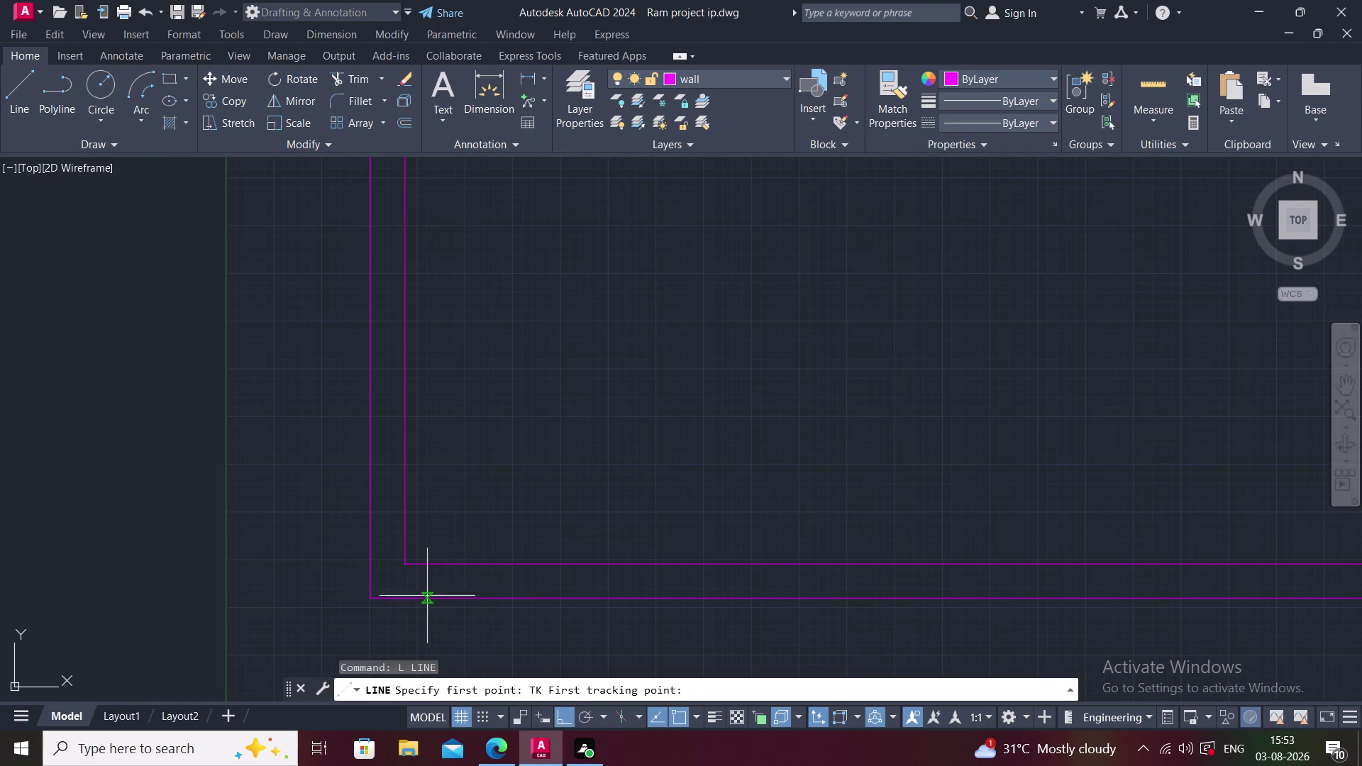
click(405, 564)
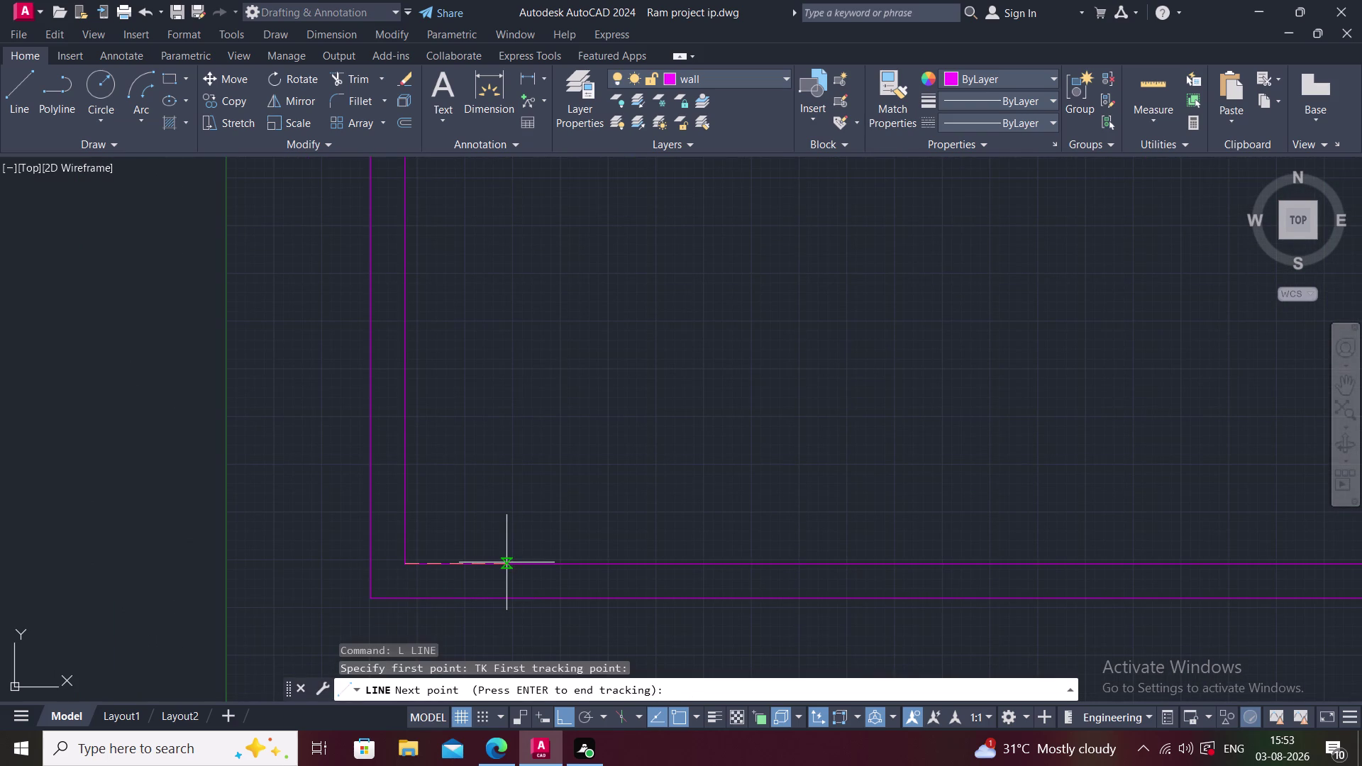
text(6")
key(Return)
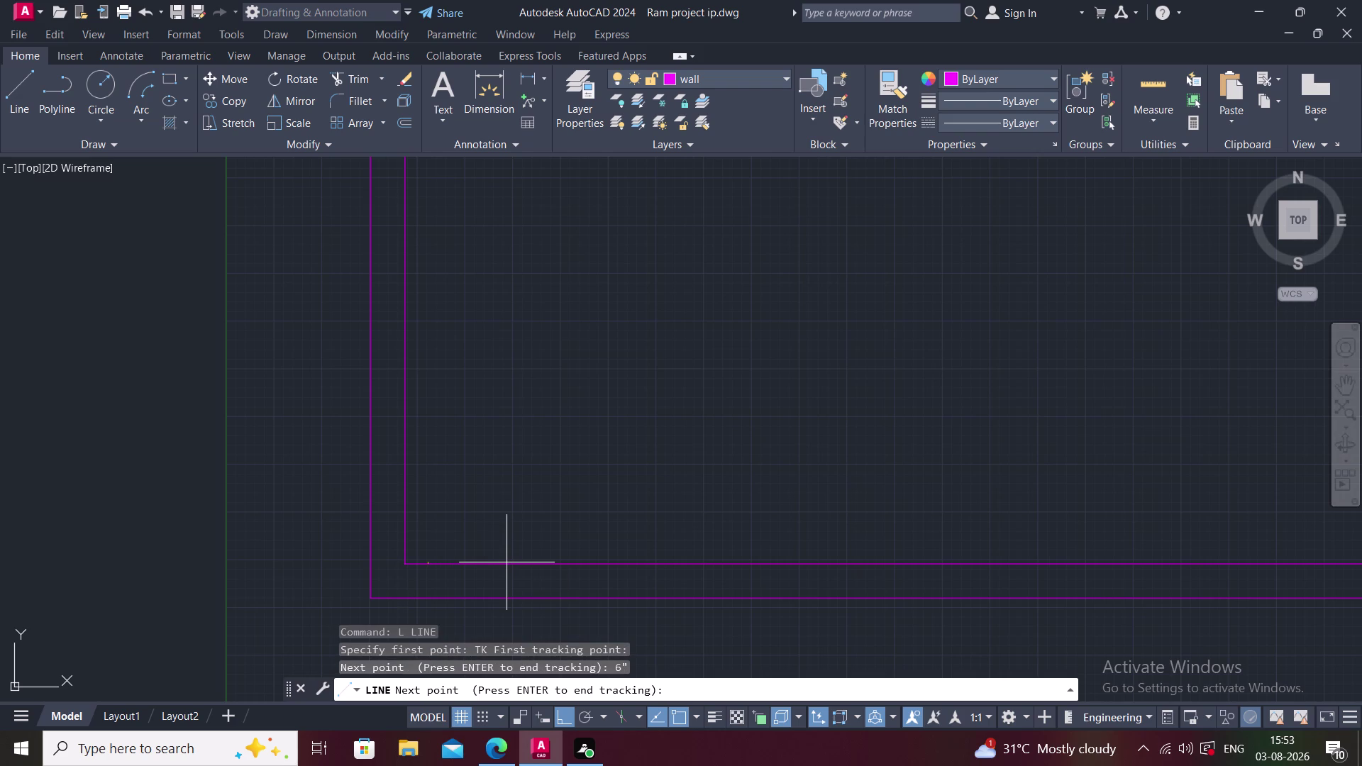
key(space)
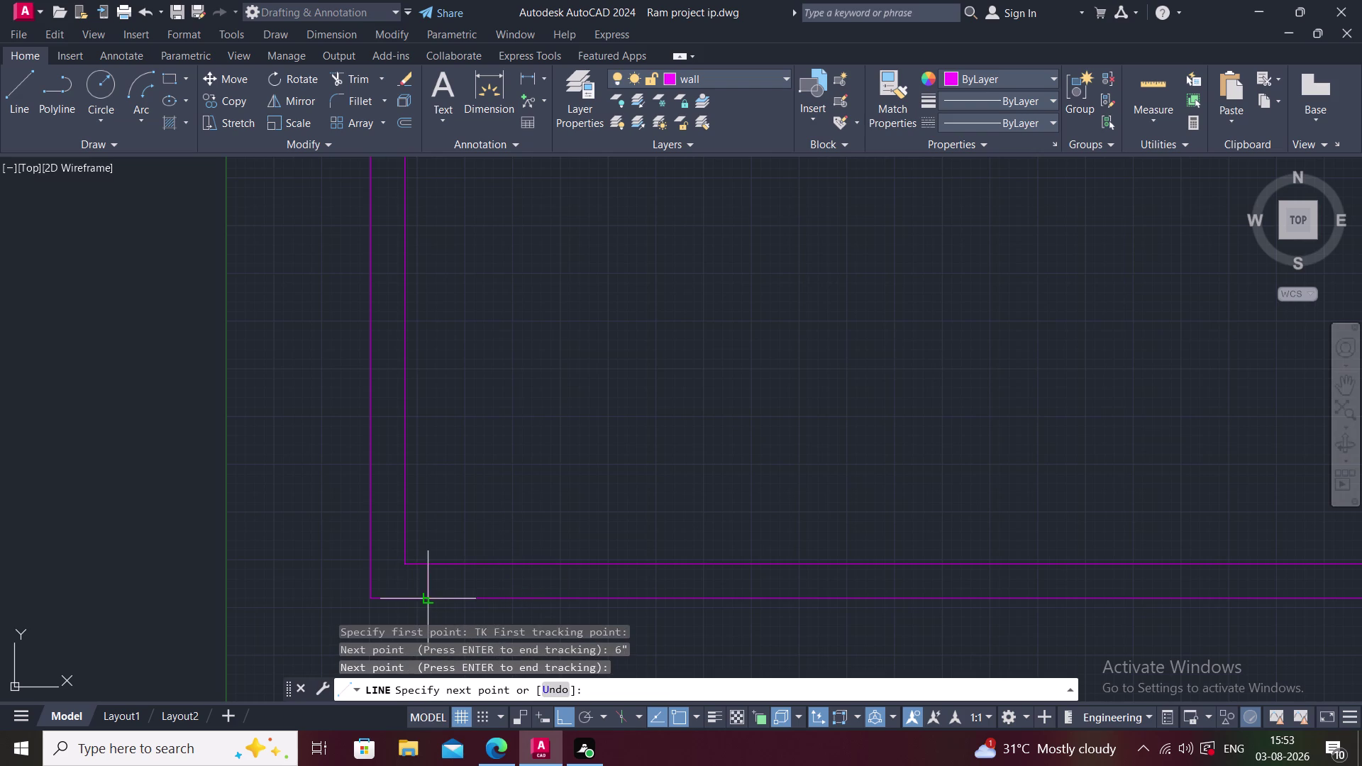
click(428, 603)
key(Escape)
middle_drag(485, 593, 436, 589)
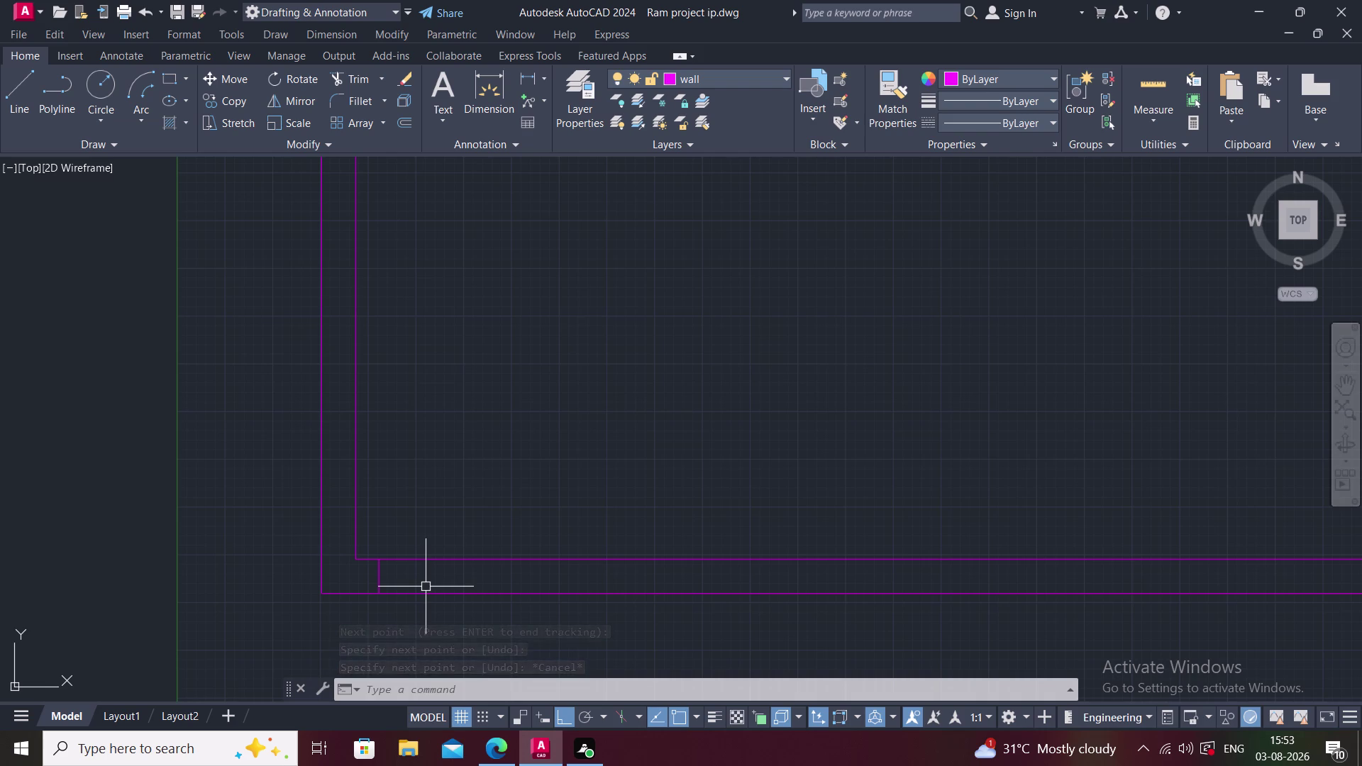
text(O)
key(space)
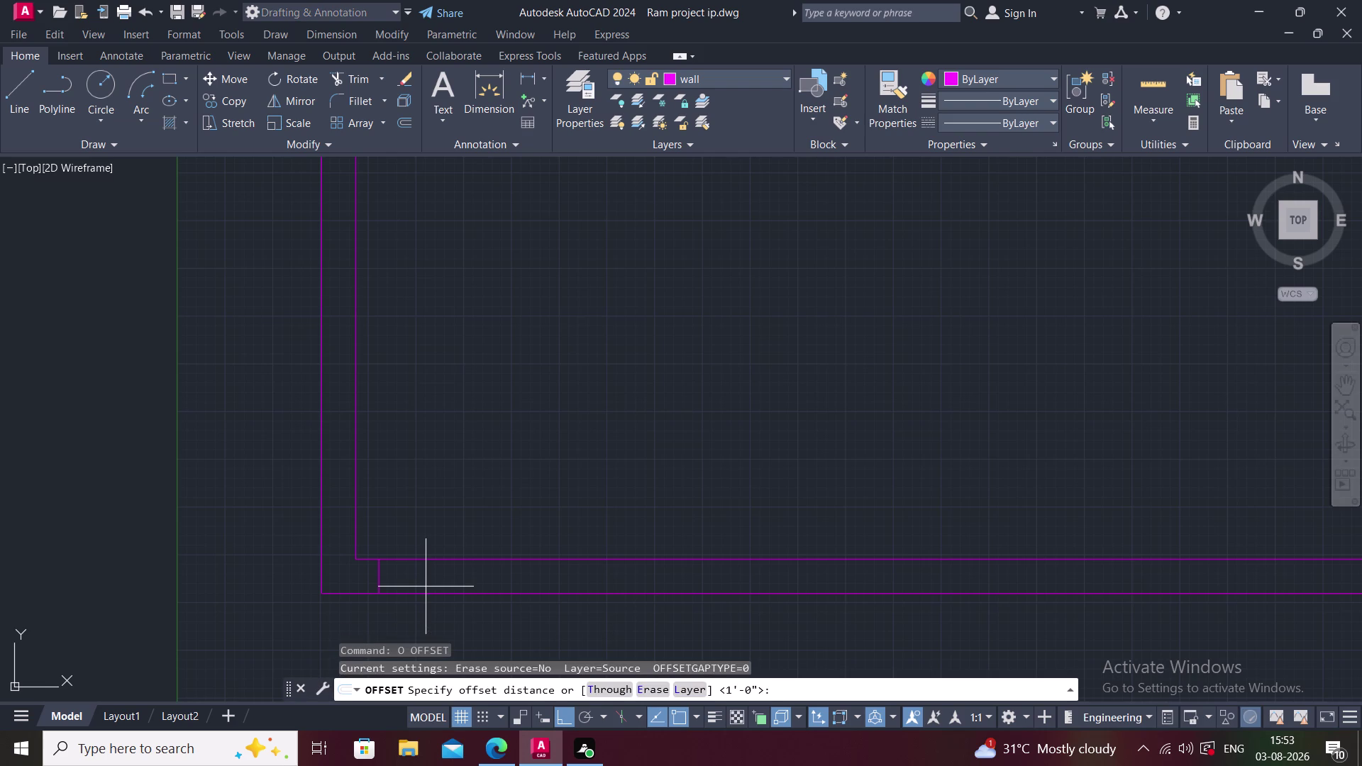
Offset the short cross line 8' to its right along the bottom wall.
middle_drag(443, 540, 443, 578)
scroll(down, 3)
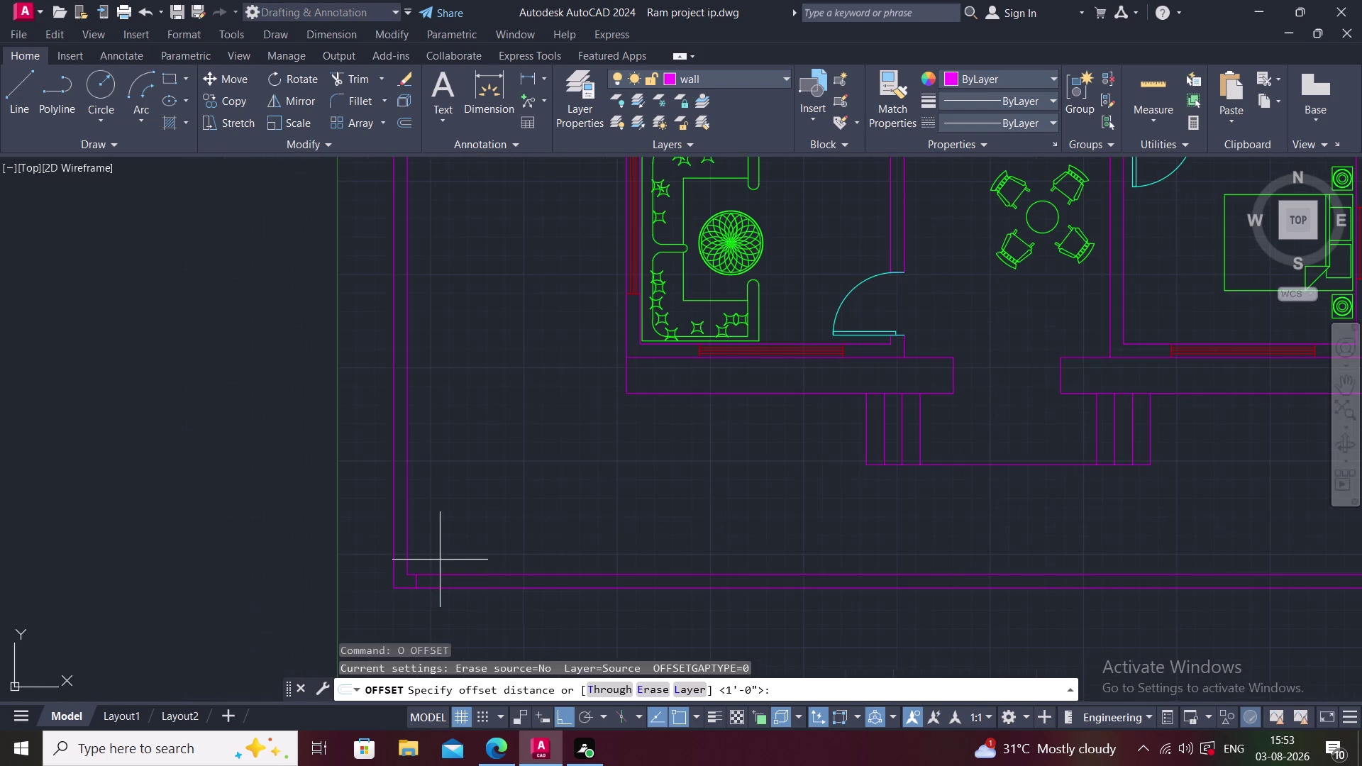
middle_drag(448, 529, 373, 636)
scroll(down, 3)
middle_drag(397, 545, 405, 571)
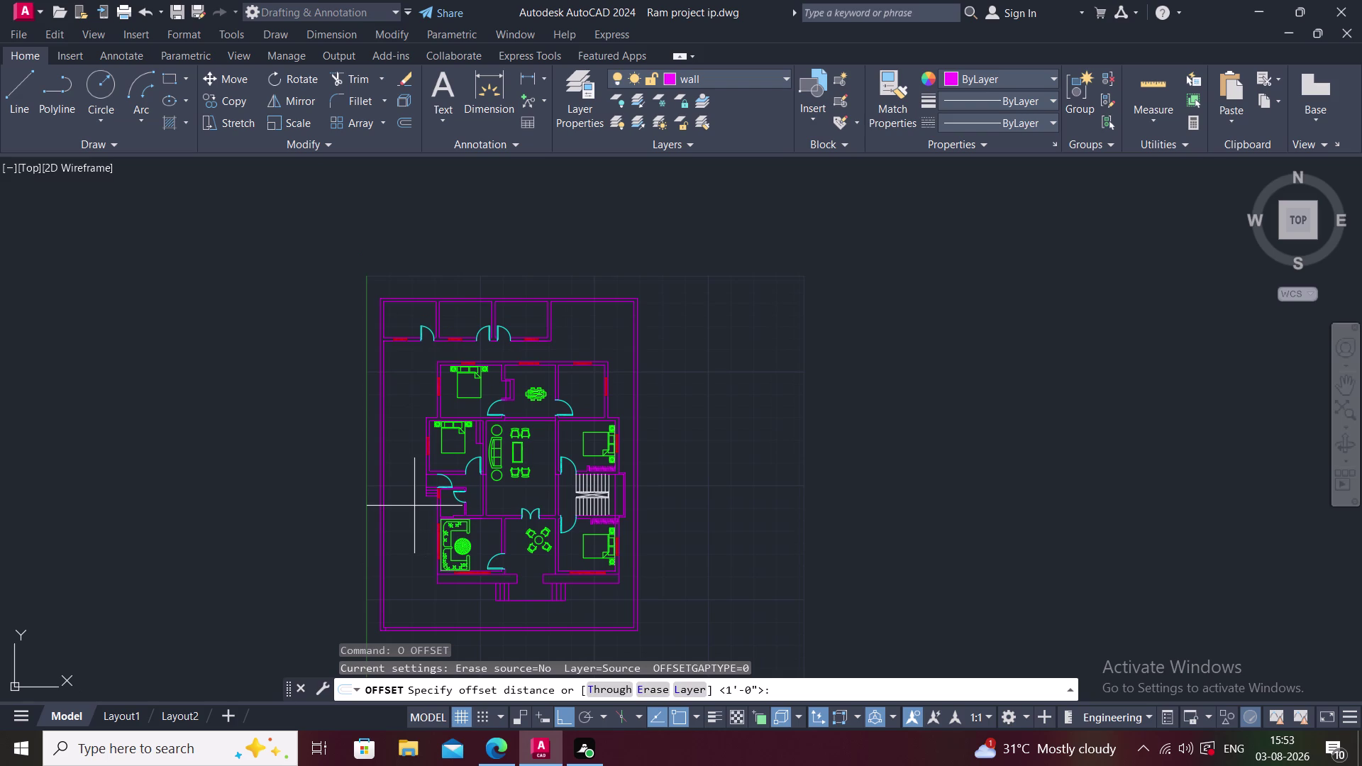
text(8')
key(Return)
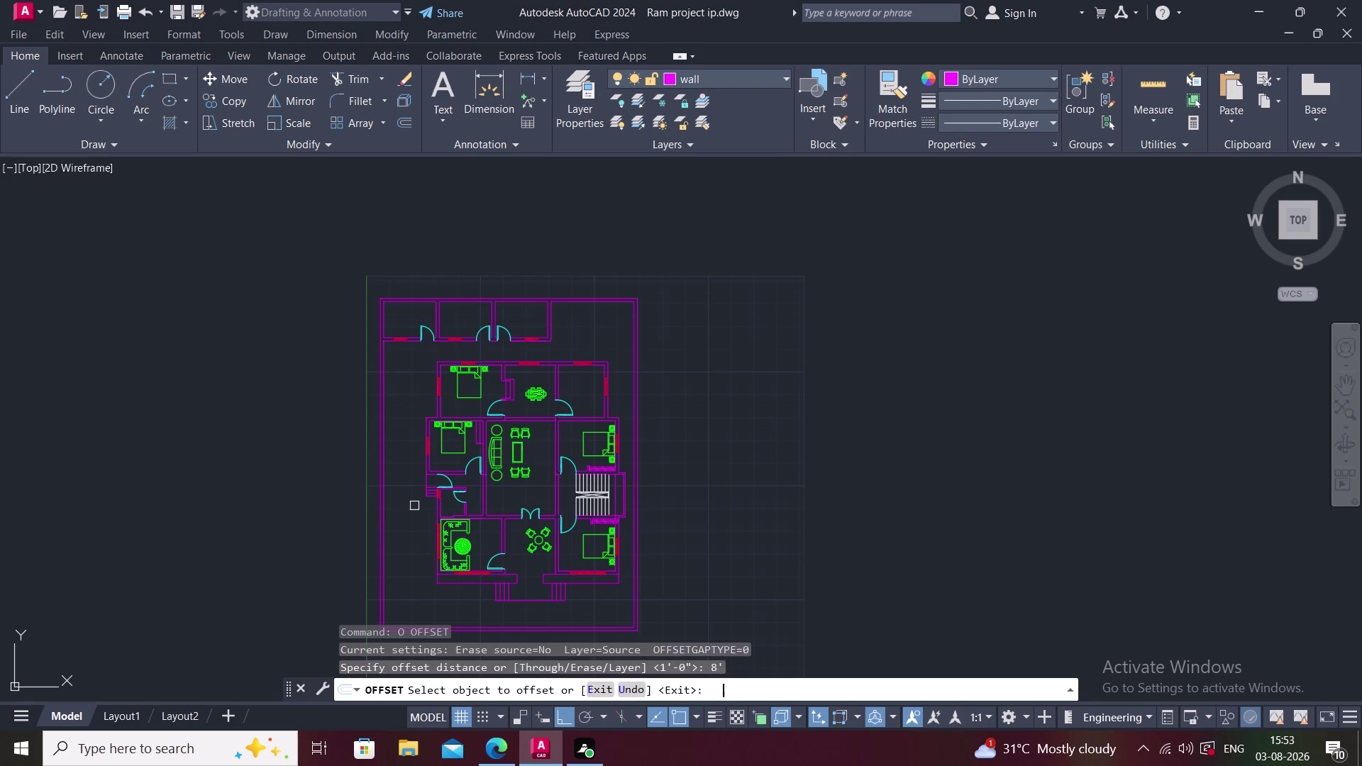
middle_drag(414, 587, 429, 491)
scroll(up, 3)
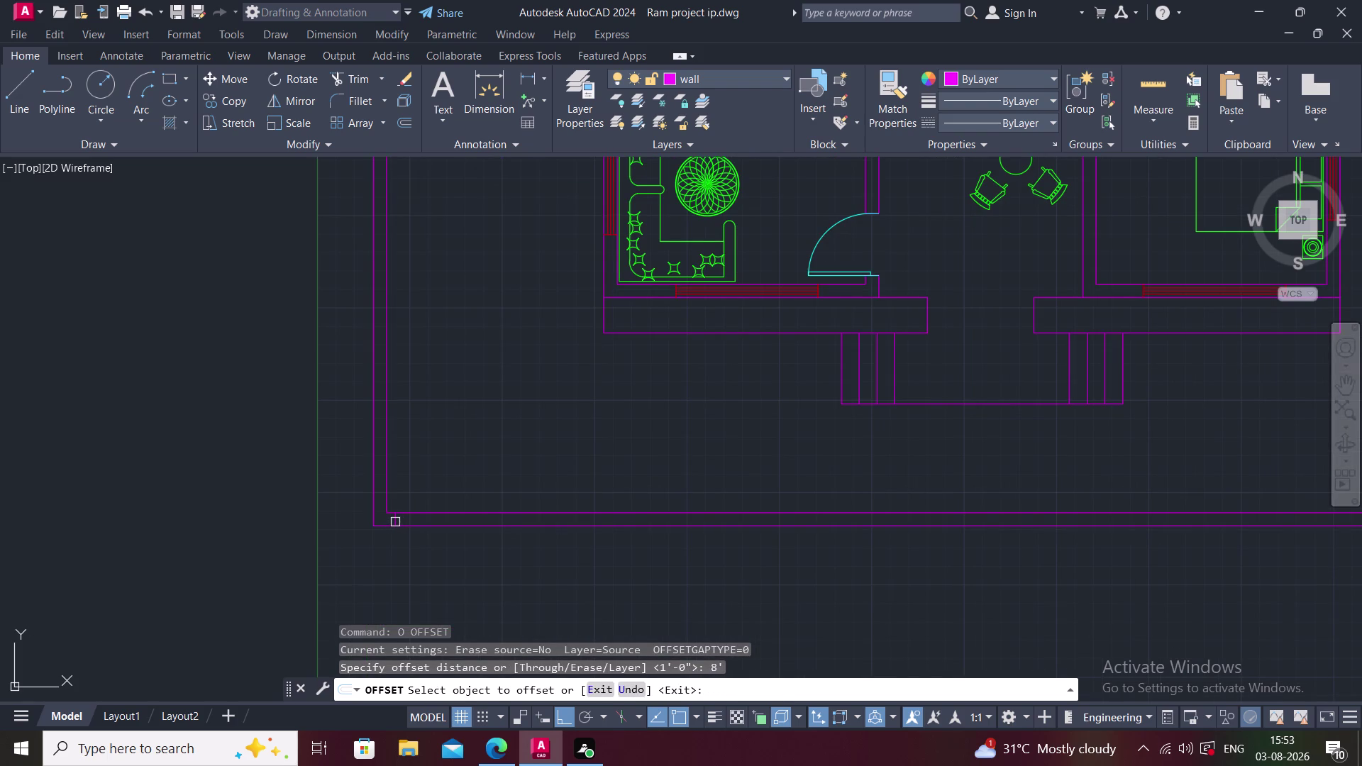
click(394, 522)
click(565, 528)
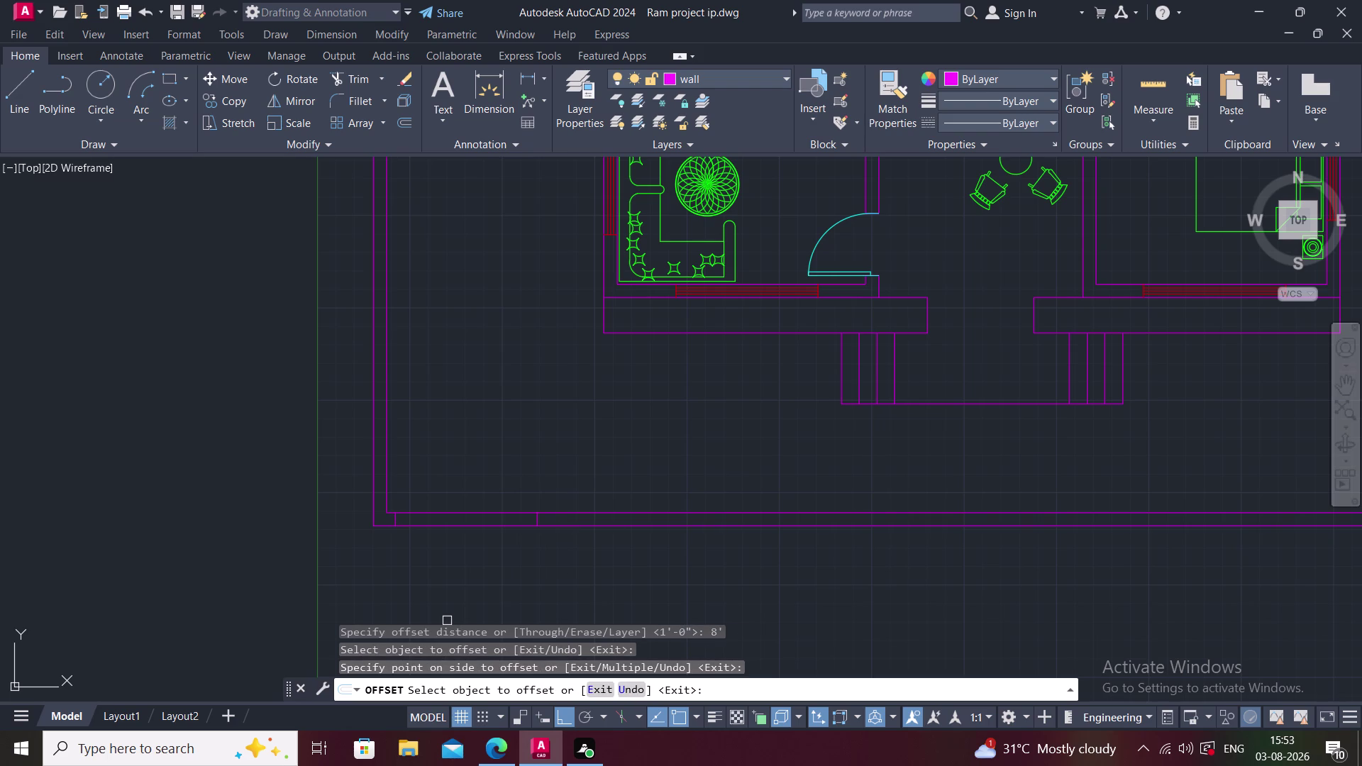
key(Escape)
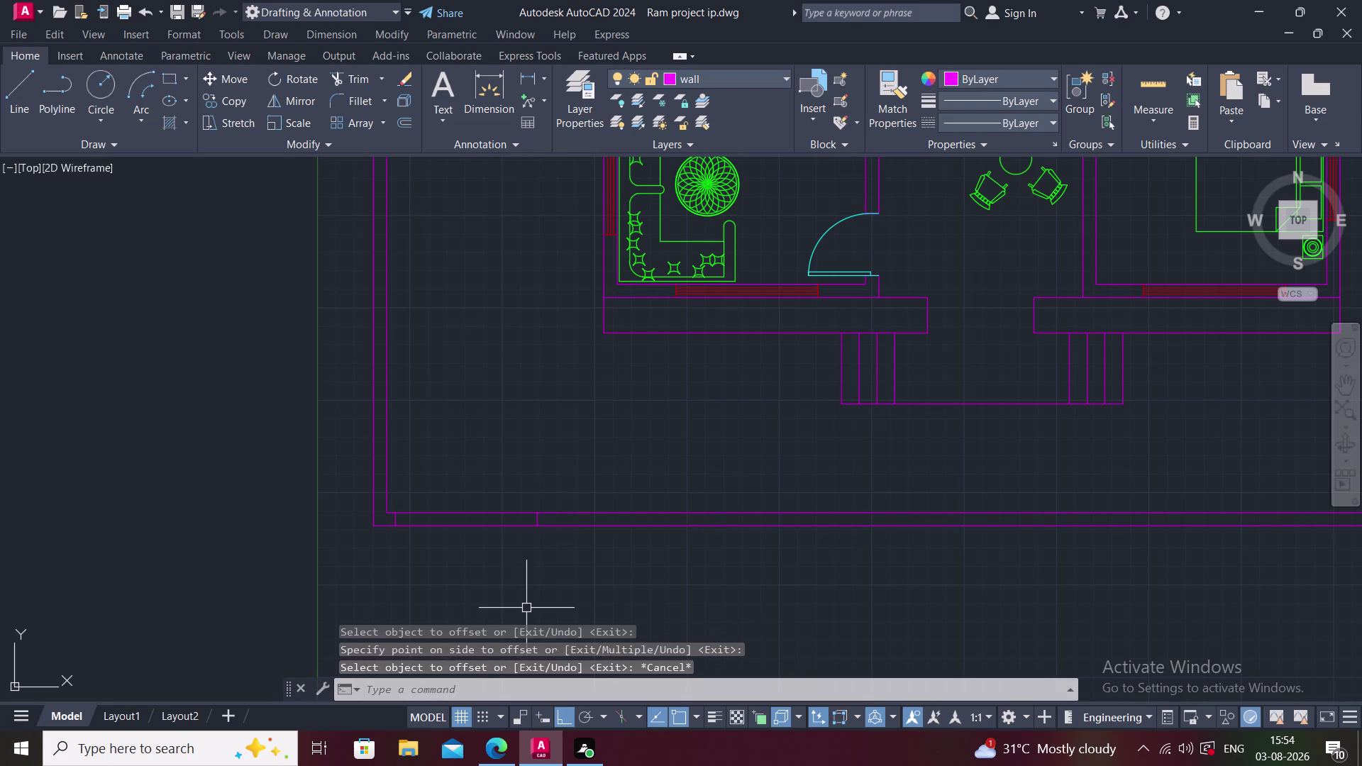
text(O)
key(space)
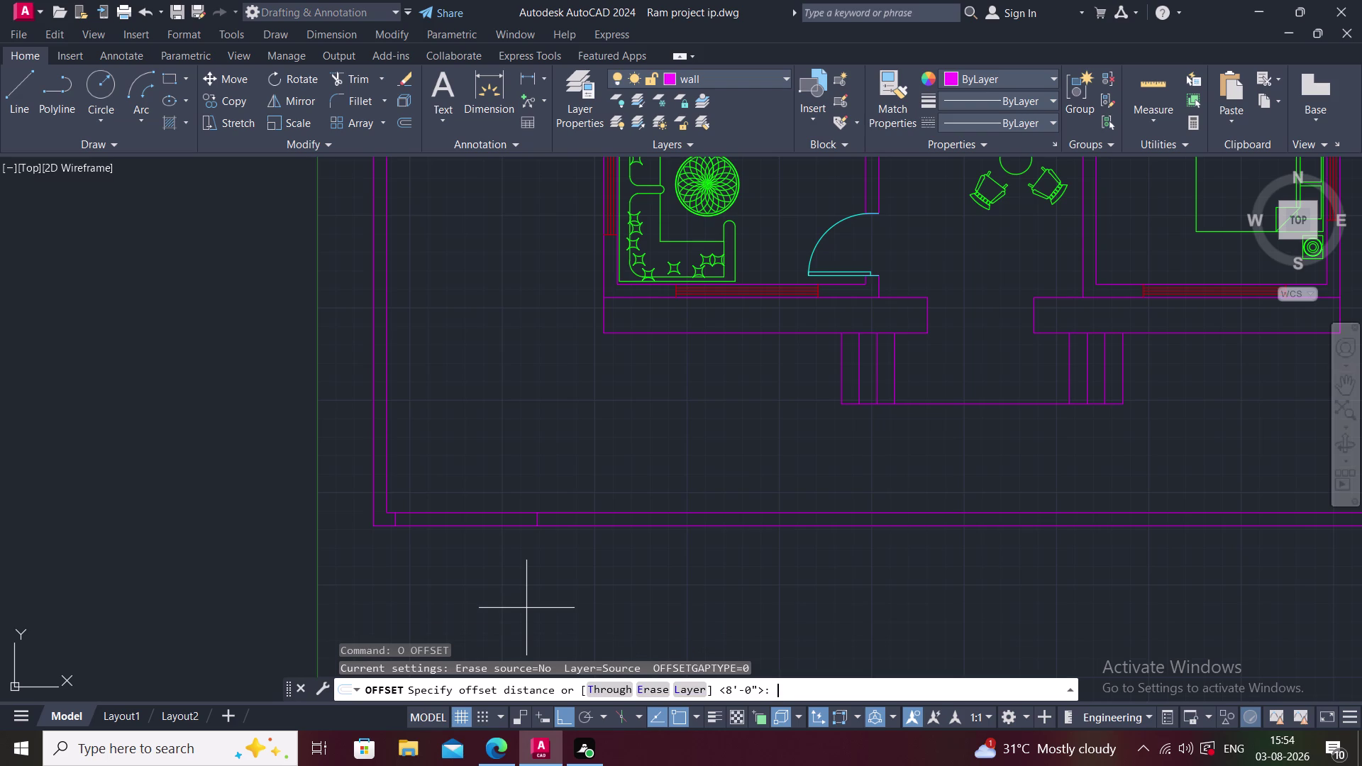
Try 6" and 1' offset distances on the 8-foot cross line, cancelling each.
text(6")
key(Return)
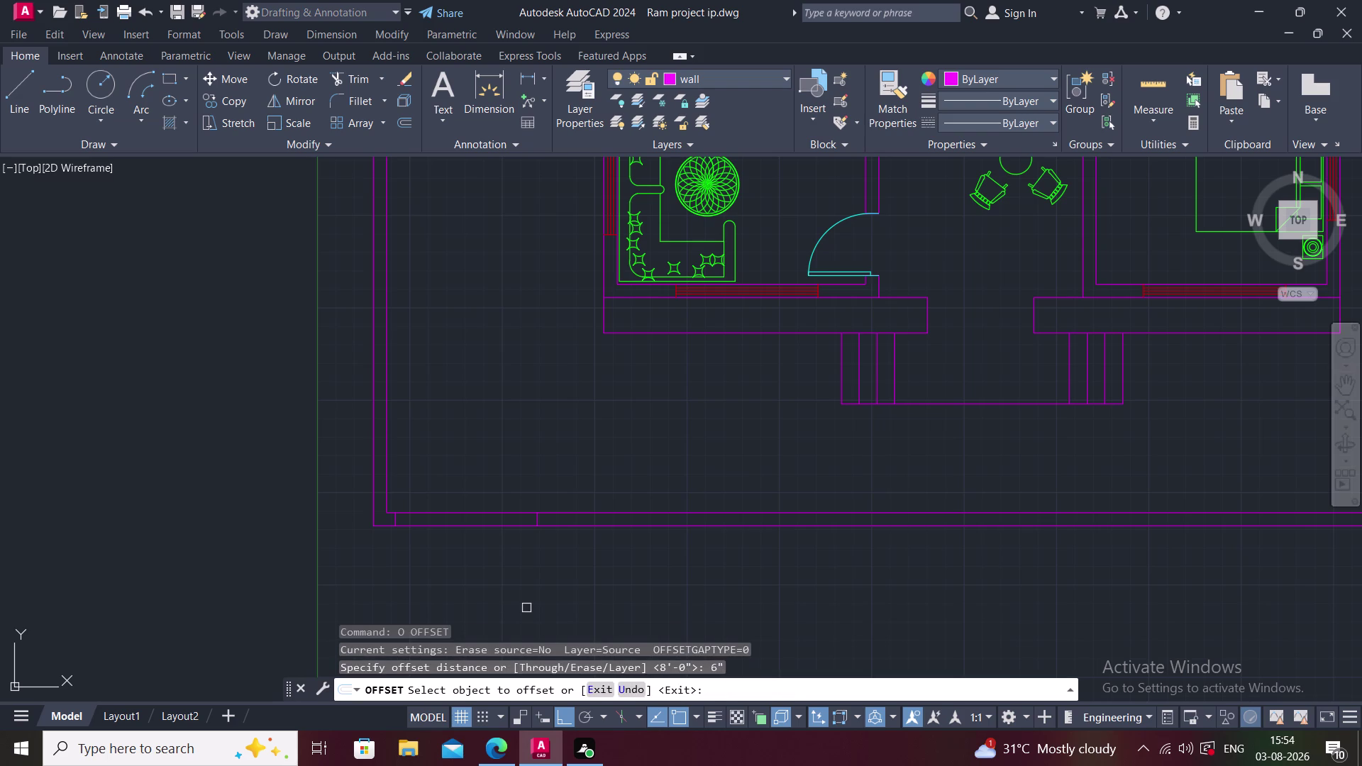
scroll(up, 3)
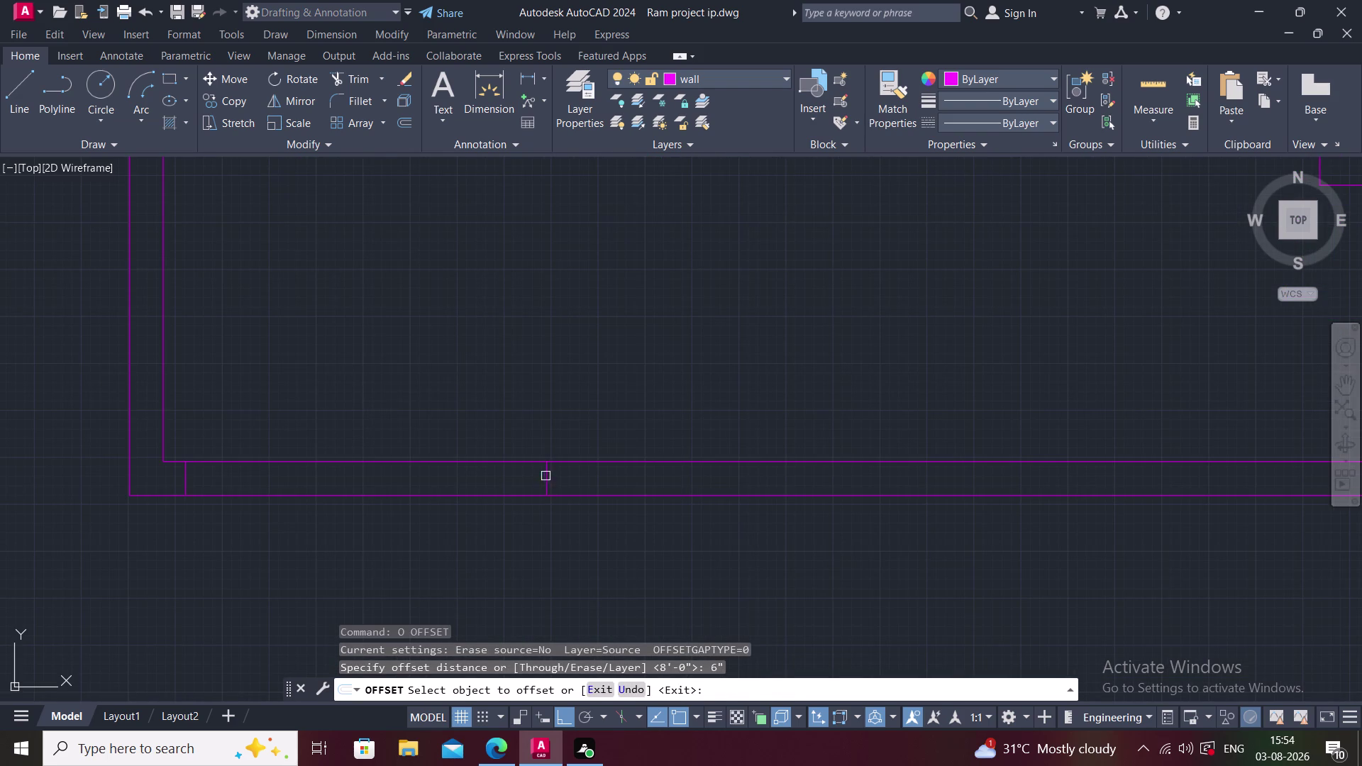
click(546, 476)
key(Escape)
key(space)
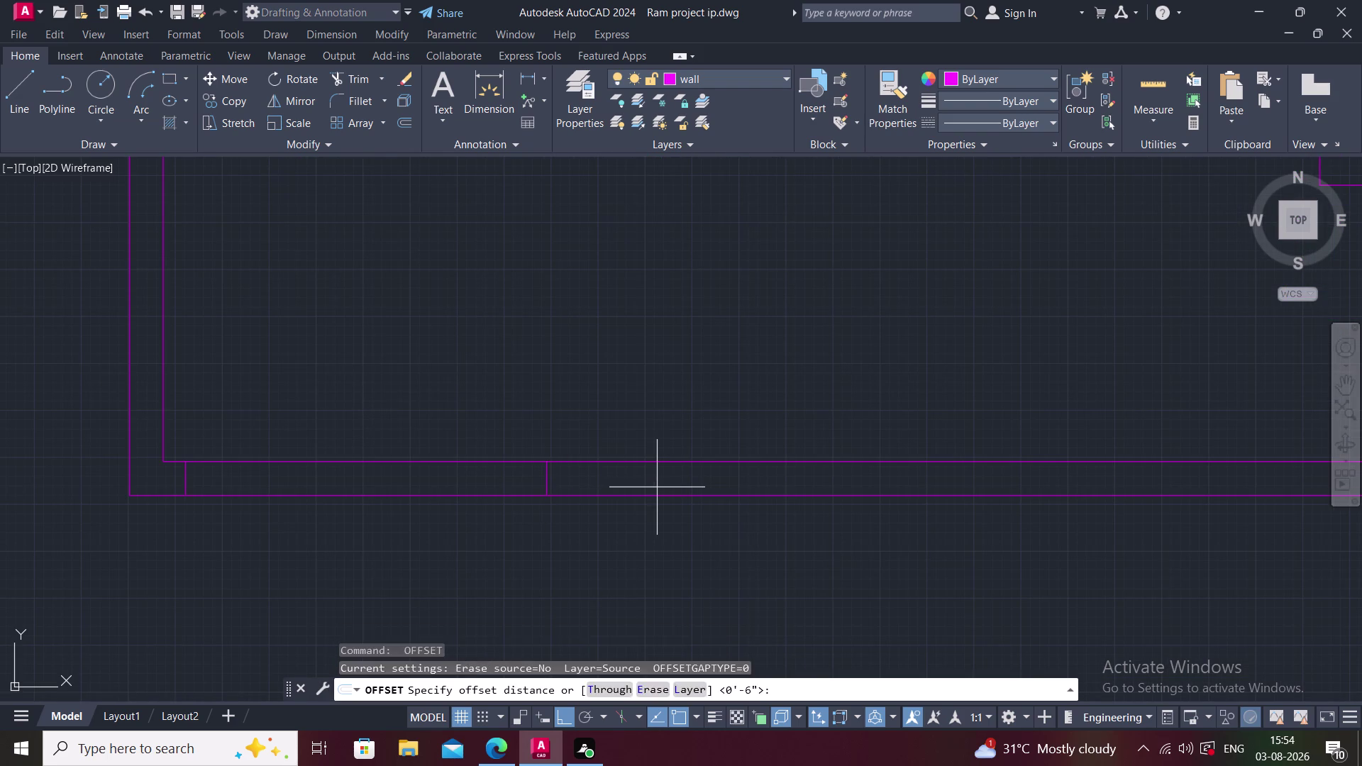
key(space)
text(1')
key(Return)
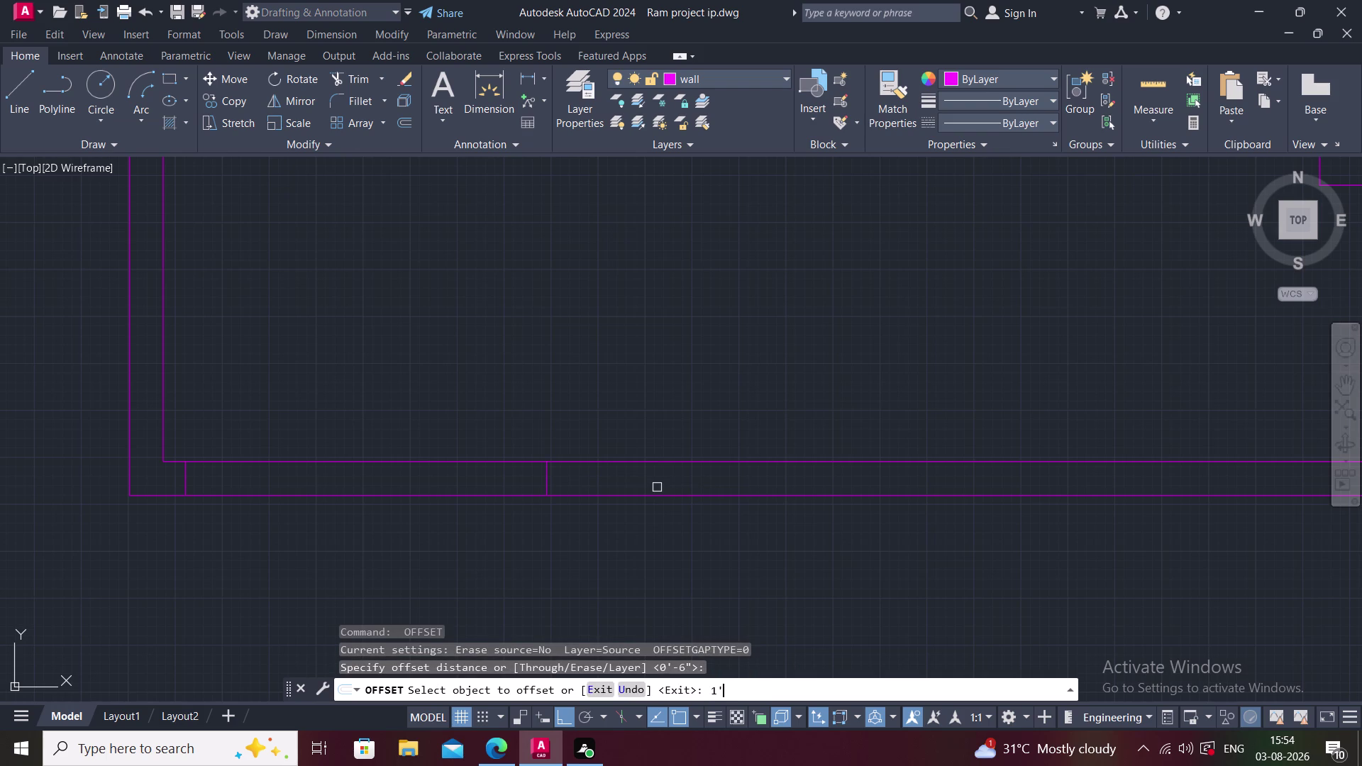
click(545, 477)
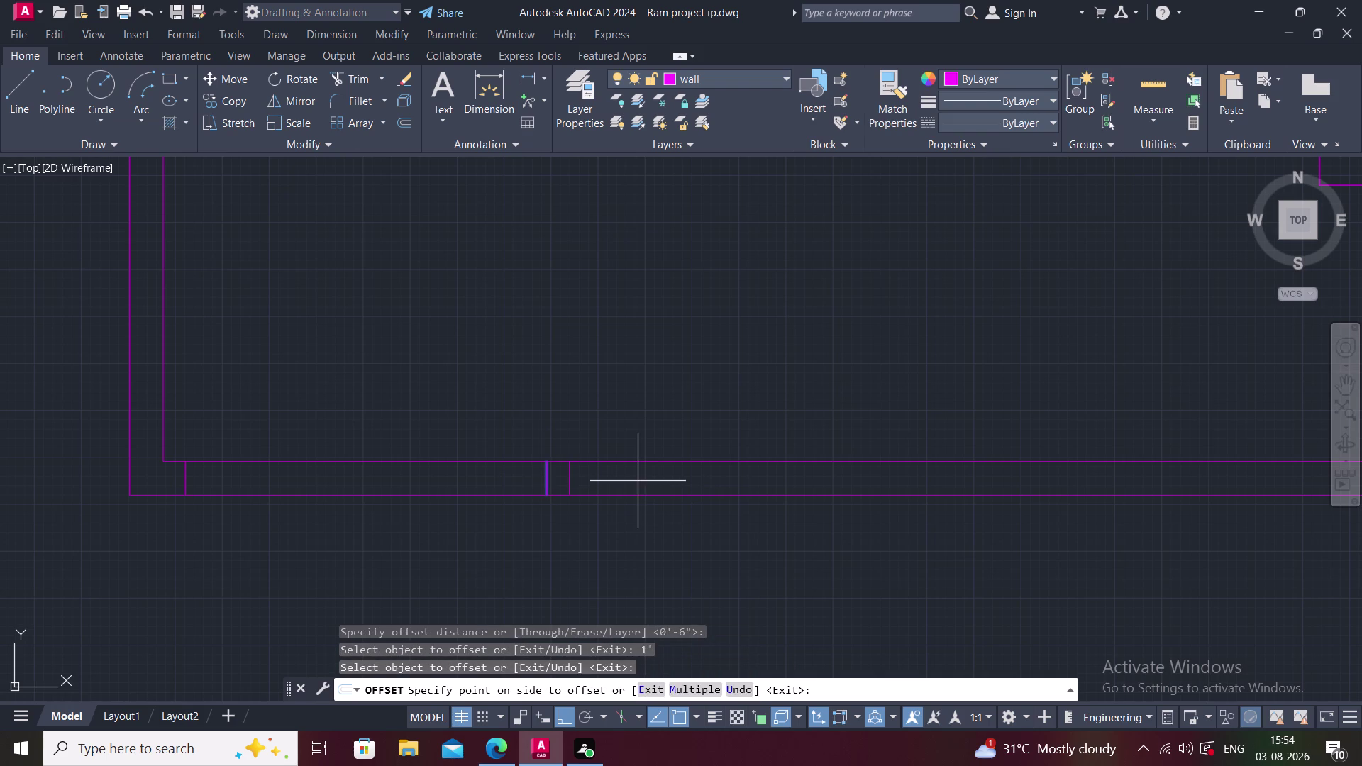
key(Escape)
Offset the 8-foot cross line 2' to its right.
key(space)
key(space)
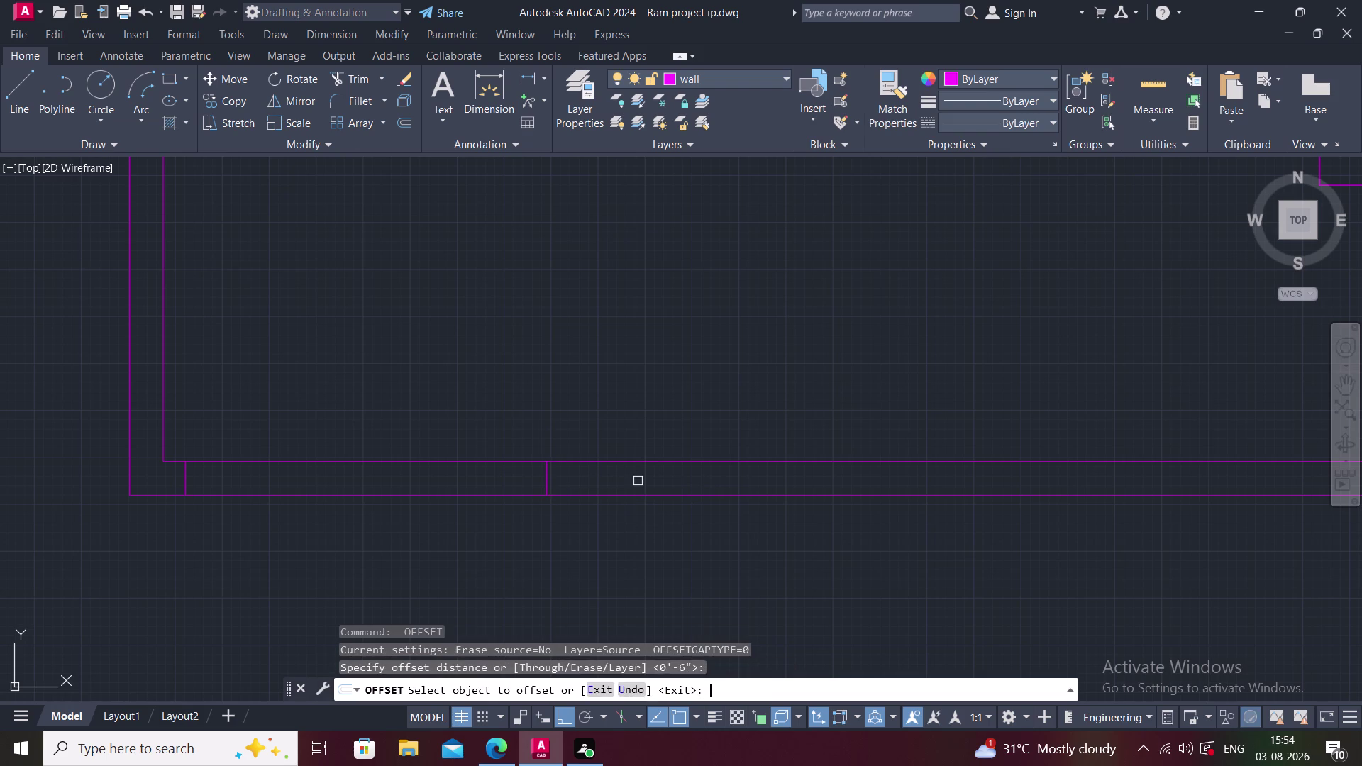
text(2')
key(Return)
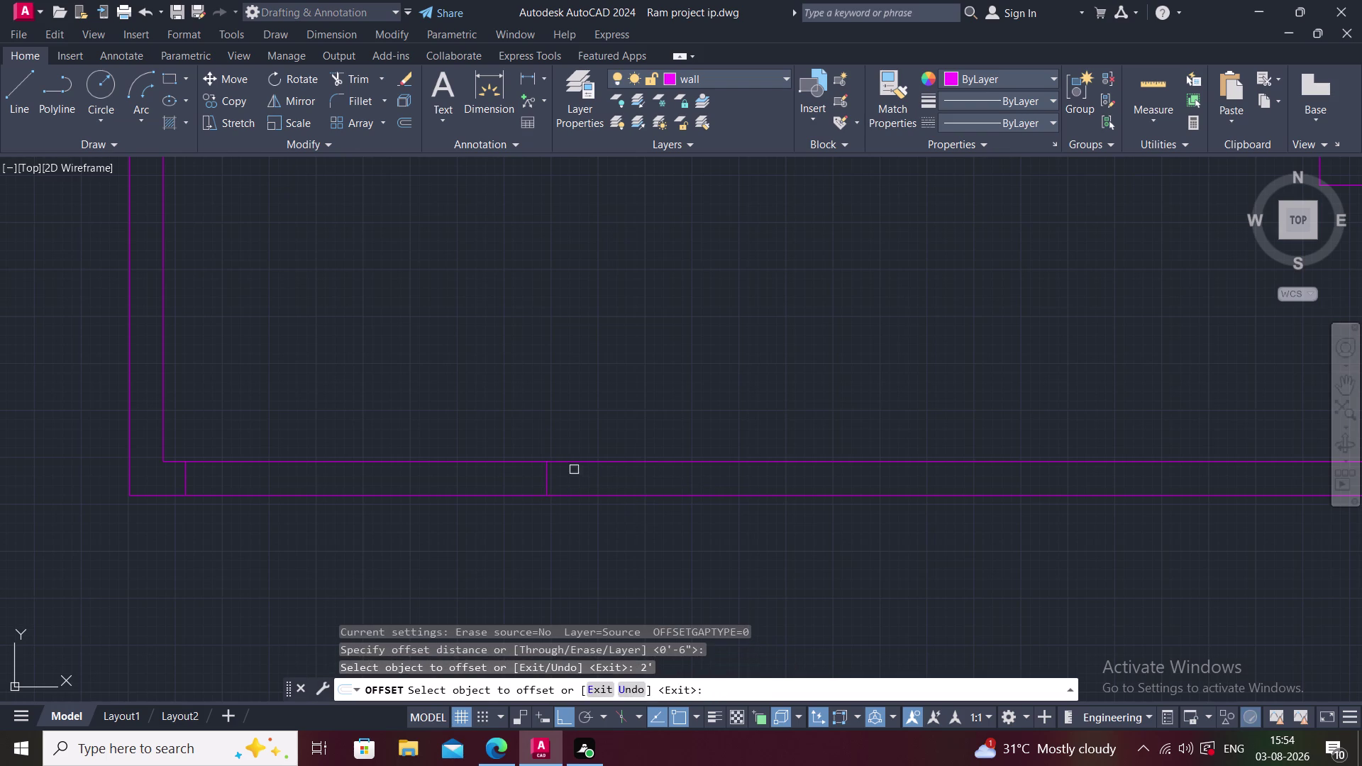
click(544, 473)
key(Escape)
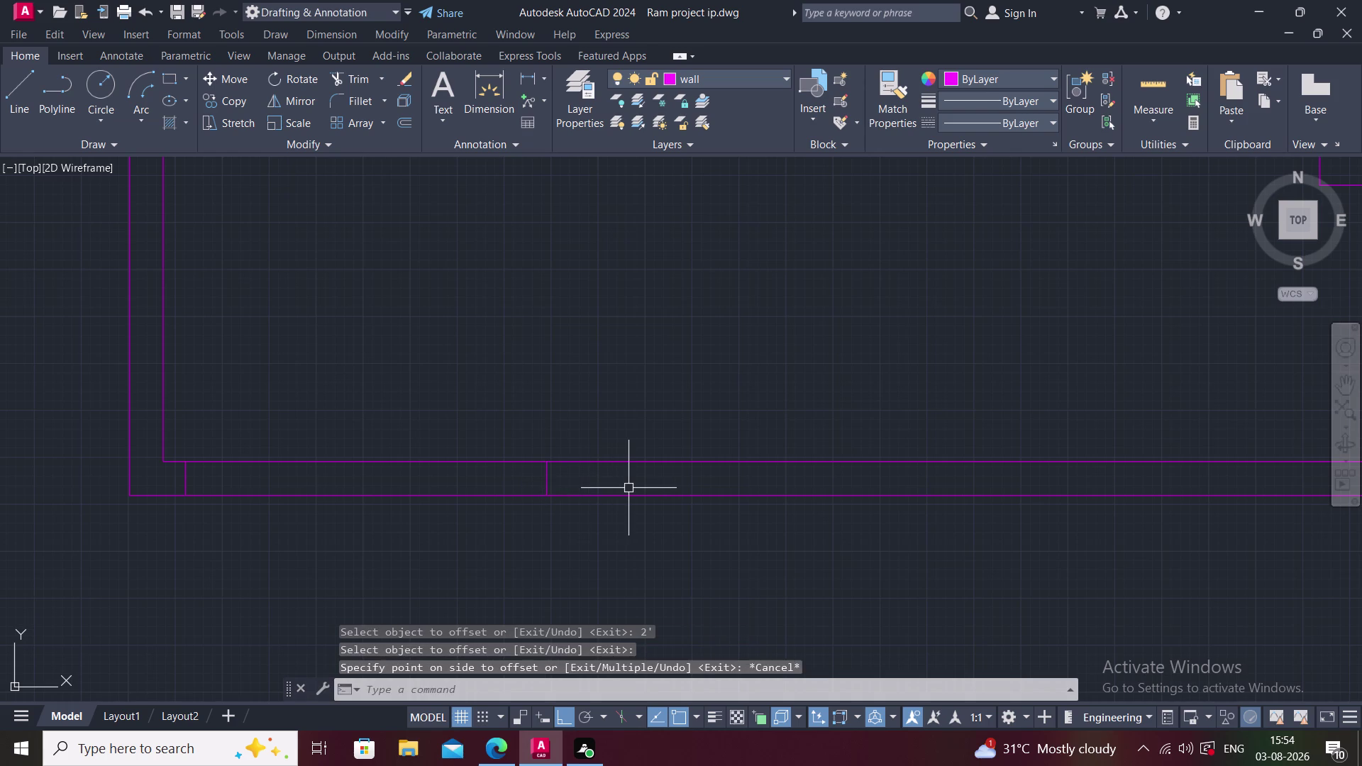
key(space)
text(2)
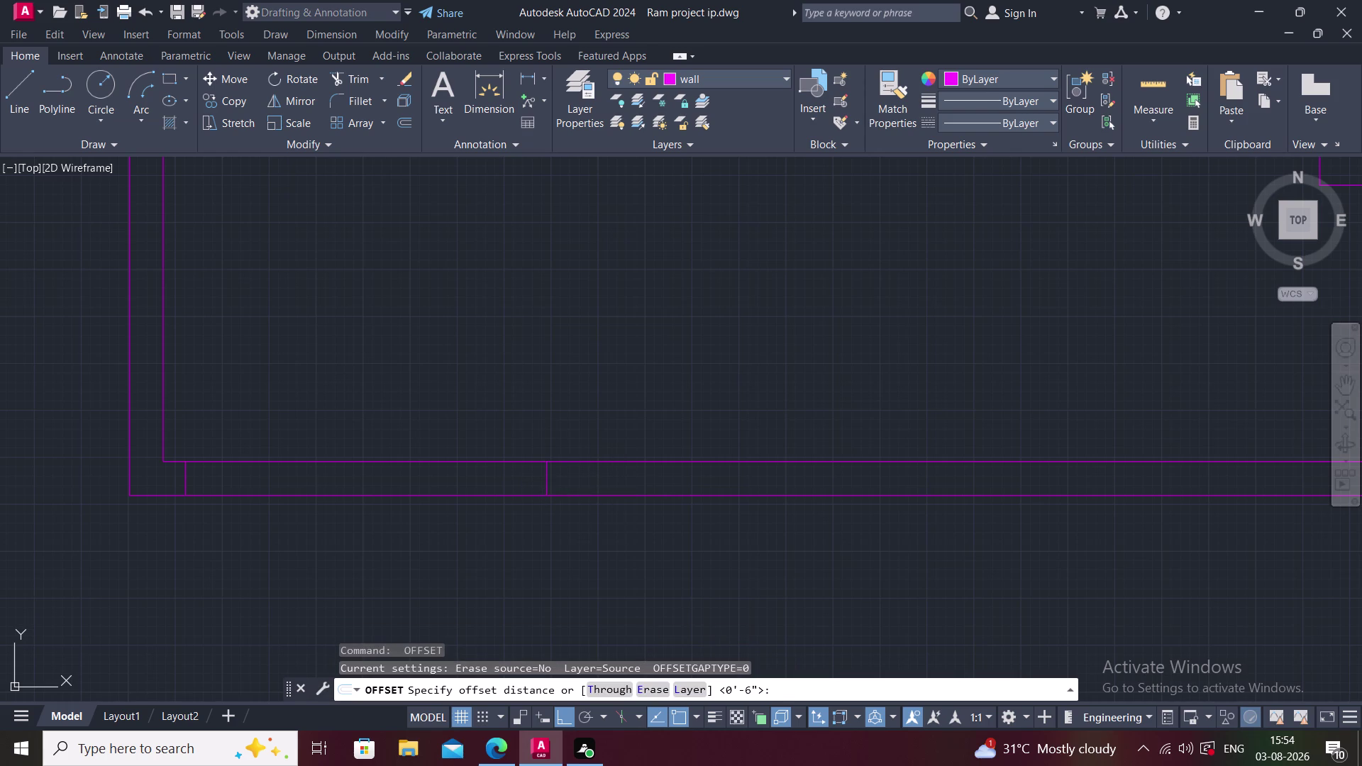
text(')
key(Return)
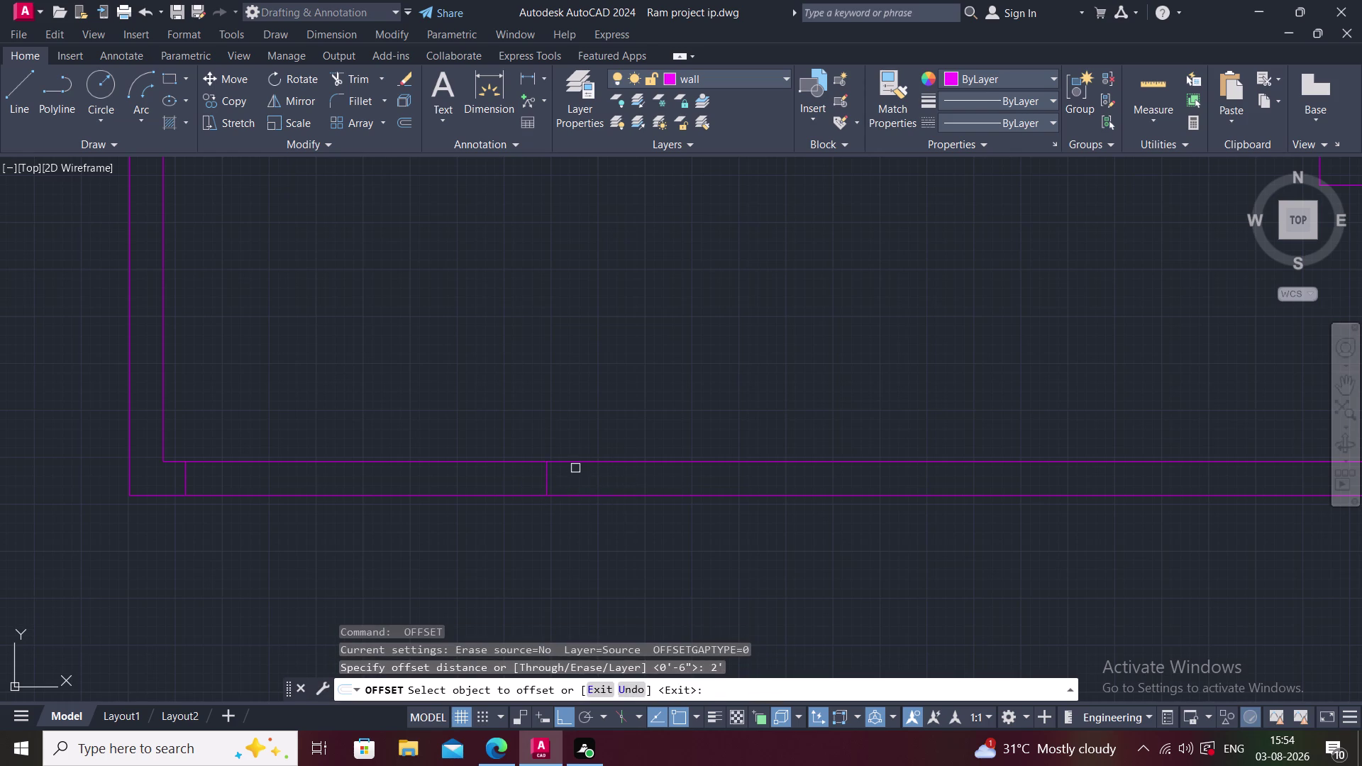
click(547, 478)
click(597, 483)
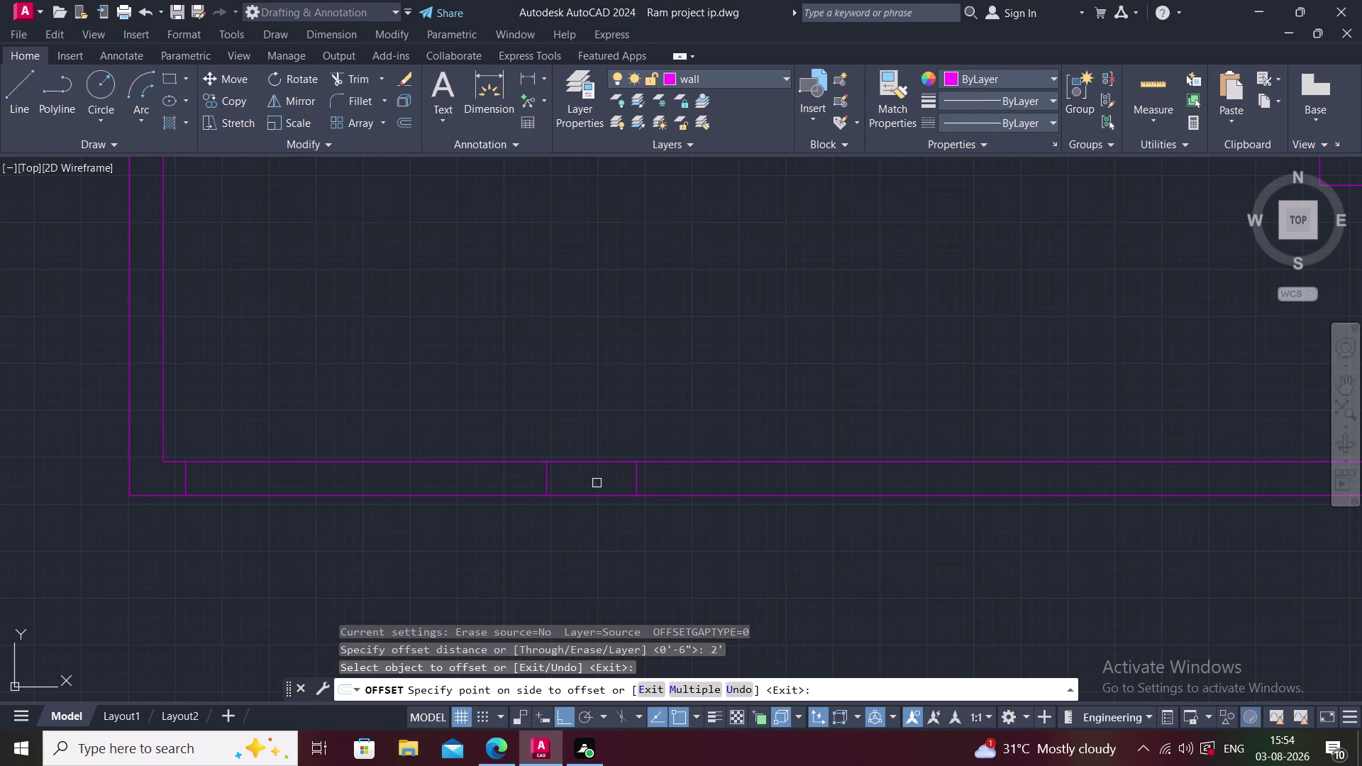
key(Escape)
Offset the wall line 3'6" to the right.
middle_drag(605, 486, 561, 525)
scroll(down, 3)
key(space)
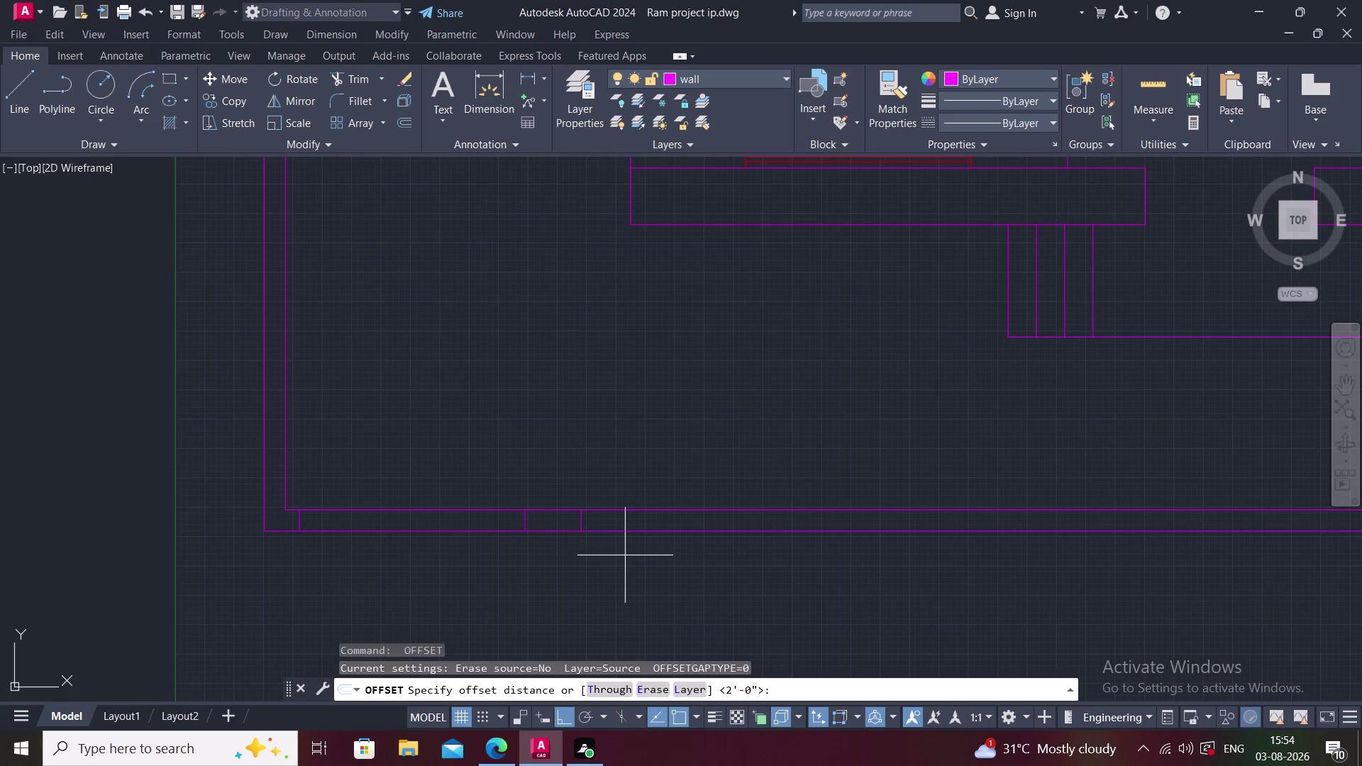
text(3'6")
key(Return)
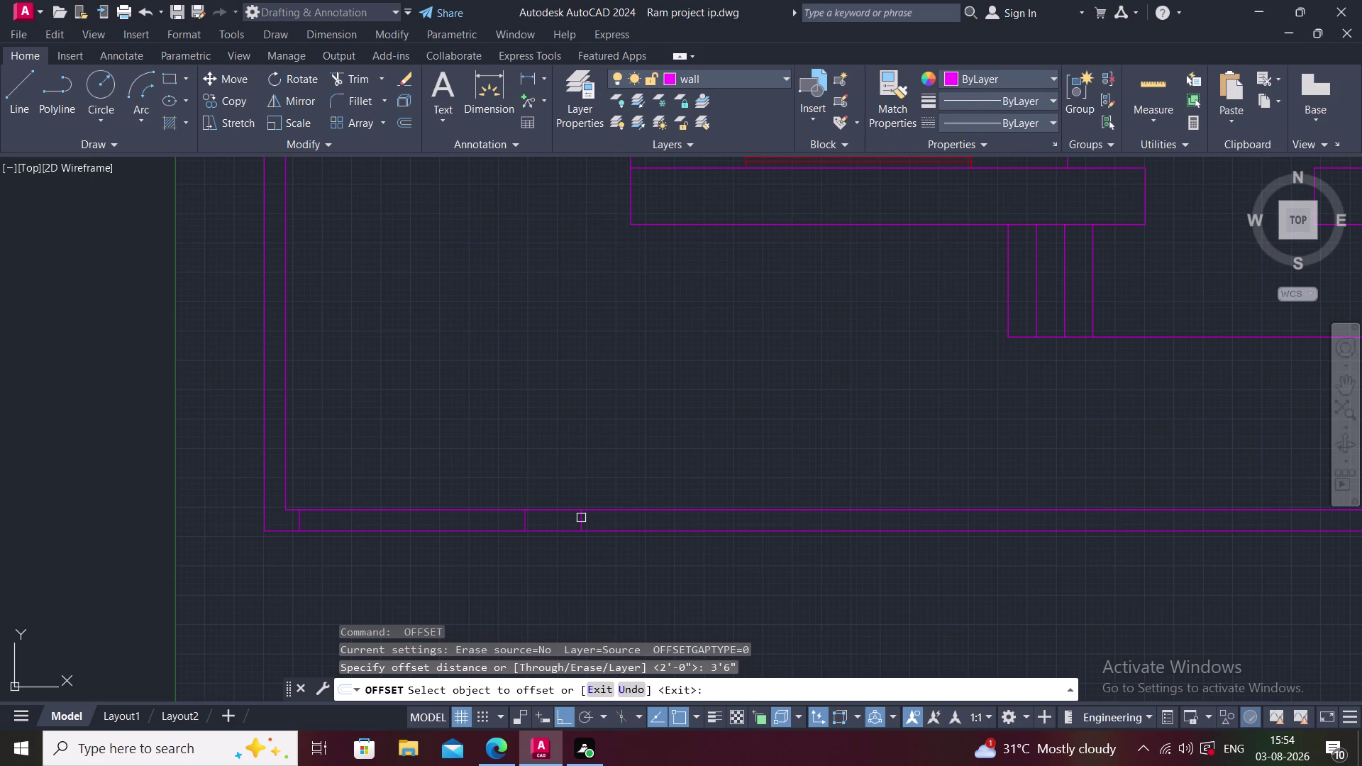
click(583, 518)
click(690, 539)
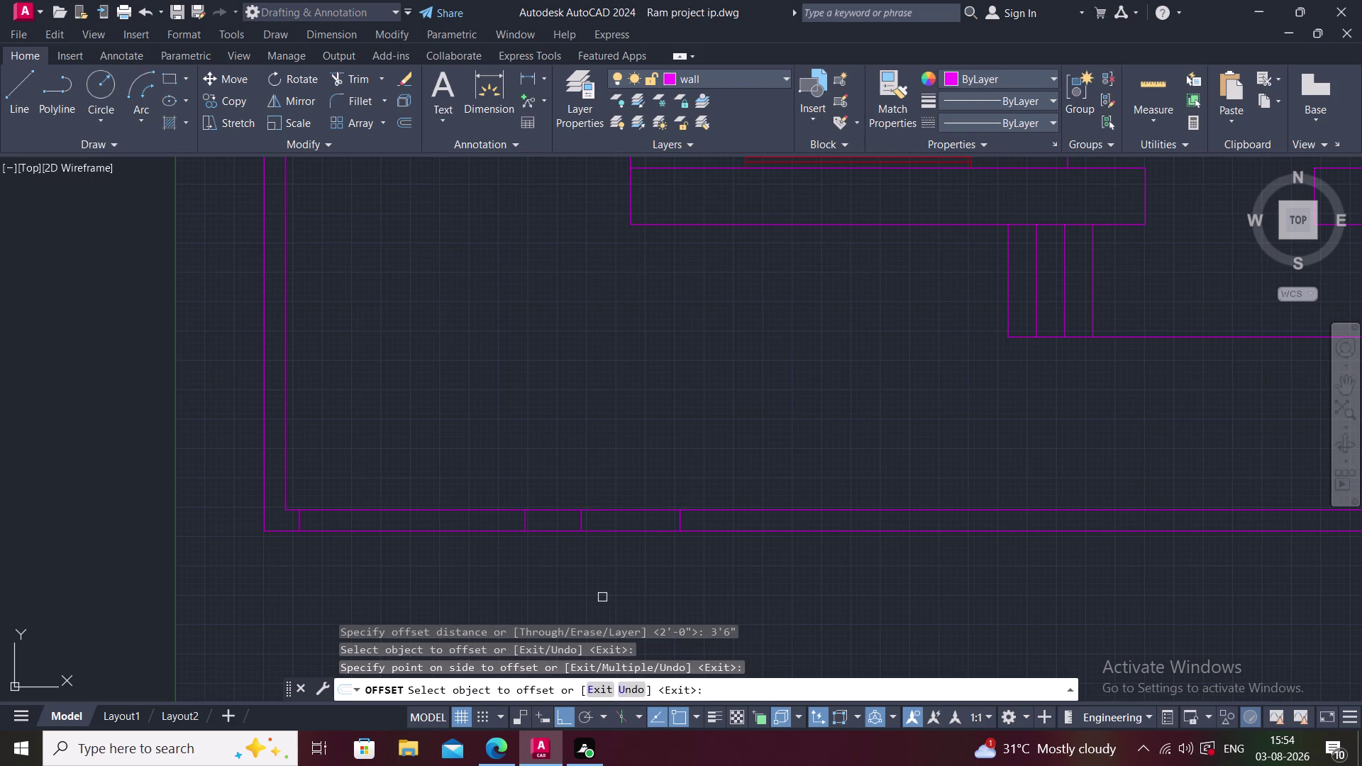
key(Escape)
Pan across the plan and select the left divider line in the bottom wall.
middle_drag(671, 590, 403, 543)
middle_drag(752, 521, 649, 534)
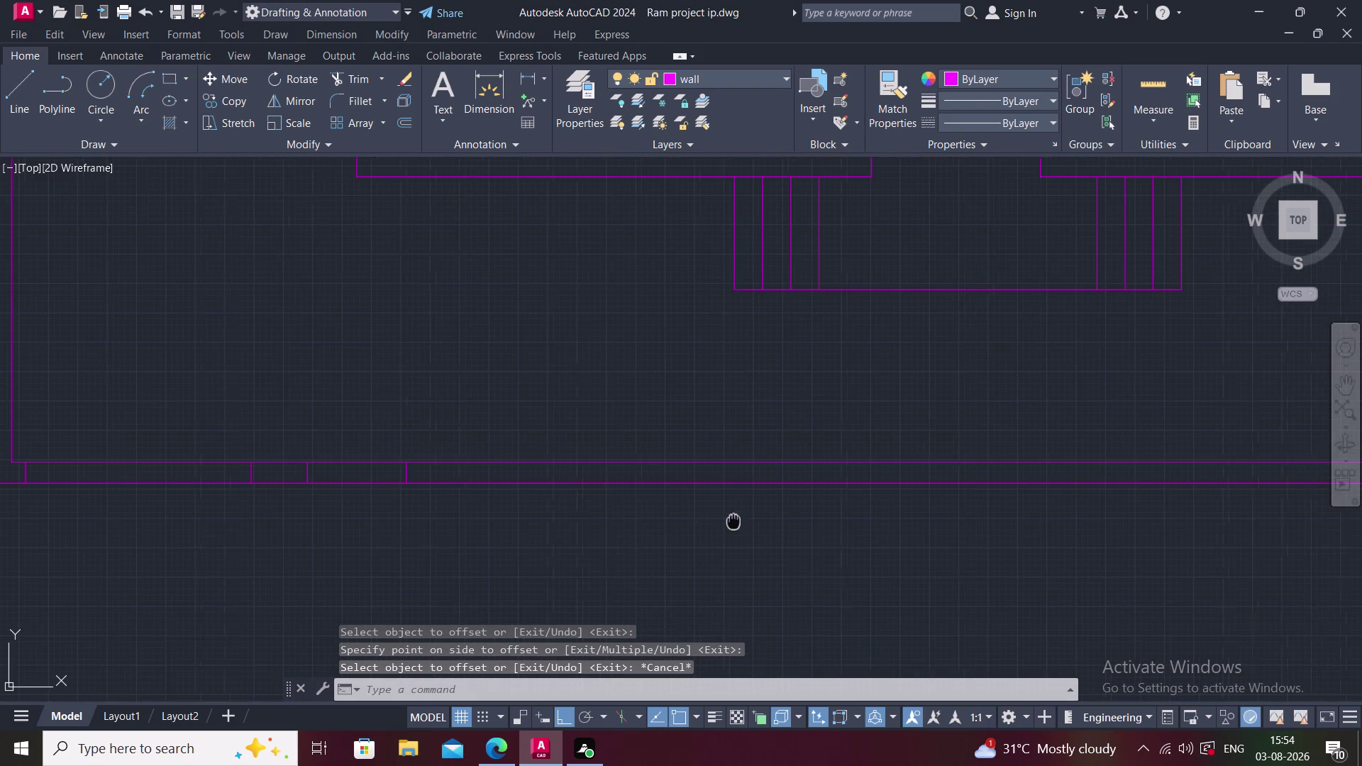
scroll(down, 3)
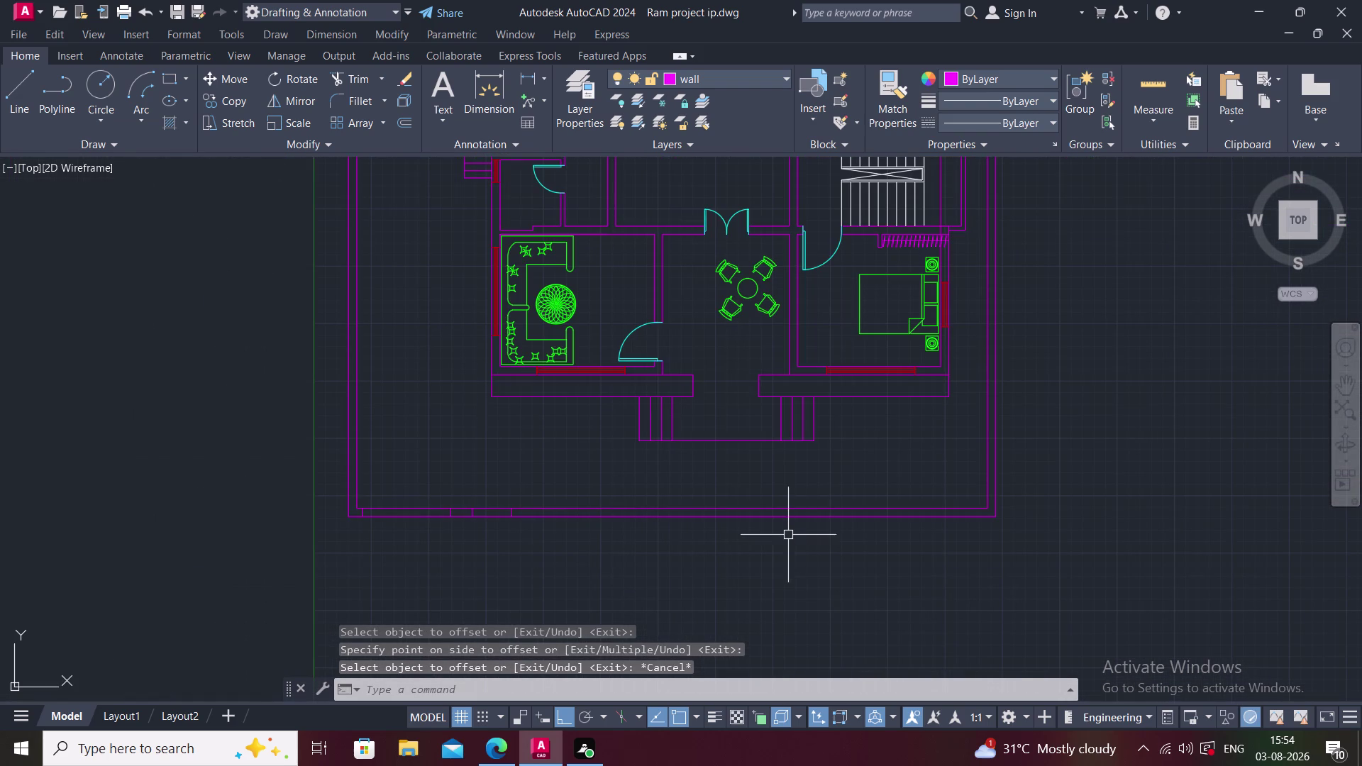
scroll(up, 3)
scroll(up, 3)
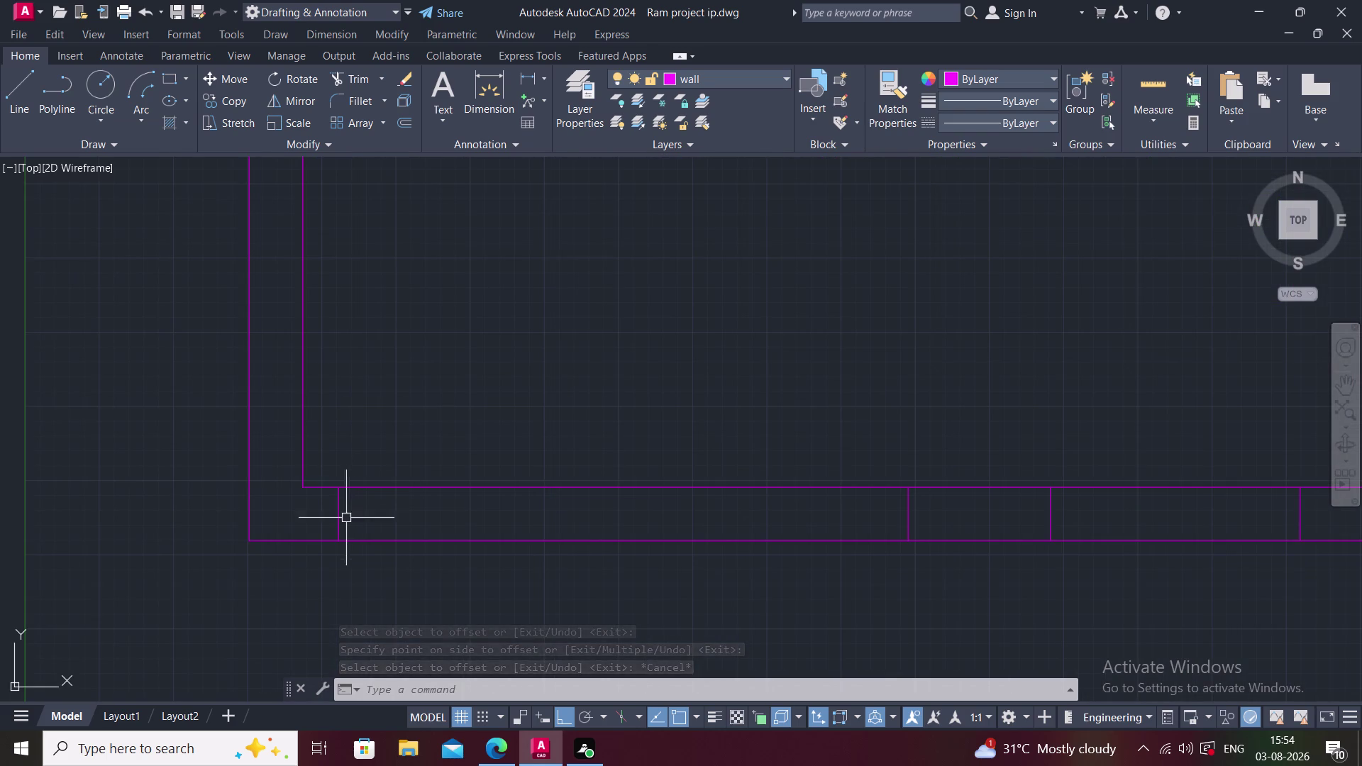
click(335, 515)
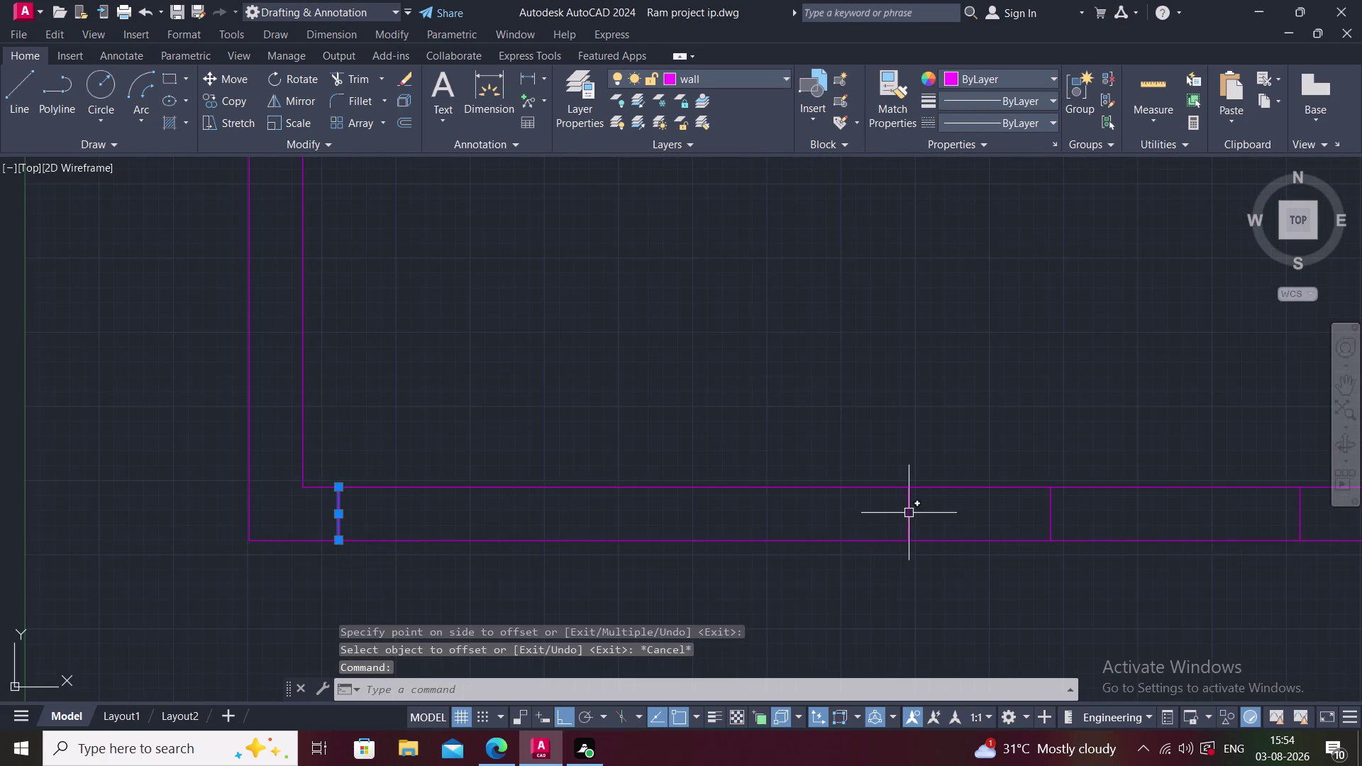
Select the second divider line and abandon a copy attempt.
click(909, 513)
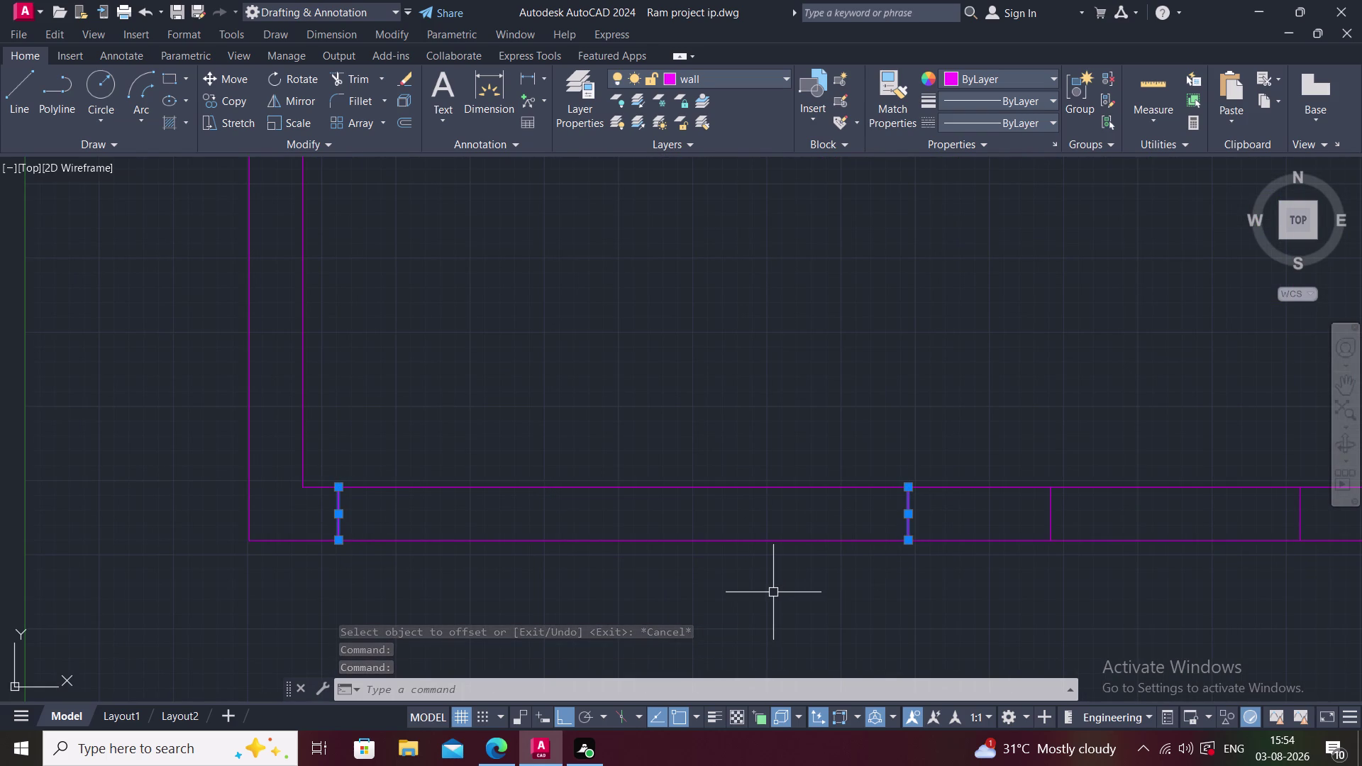
text(CO)
key(space)
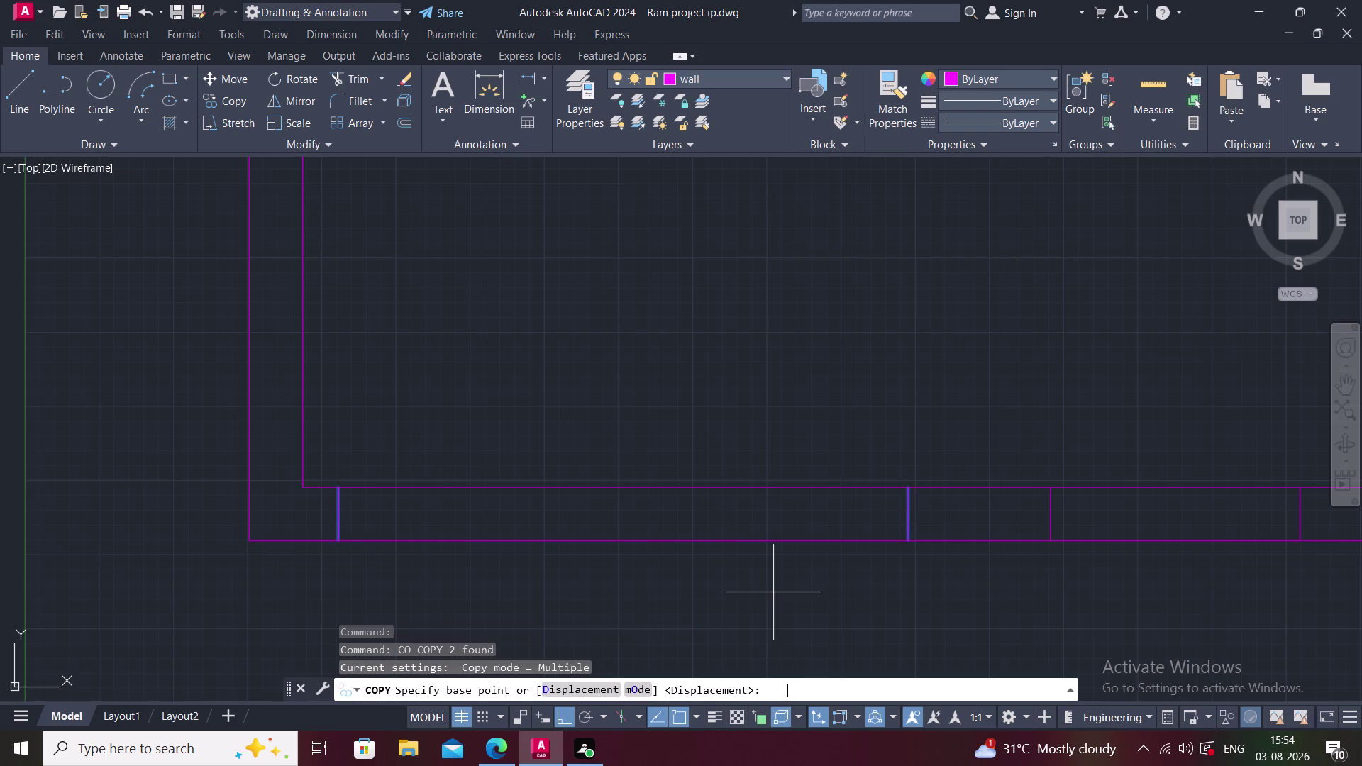
middle_drag(771, 592, 594, 553)
key(Escape)
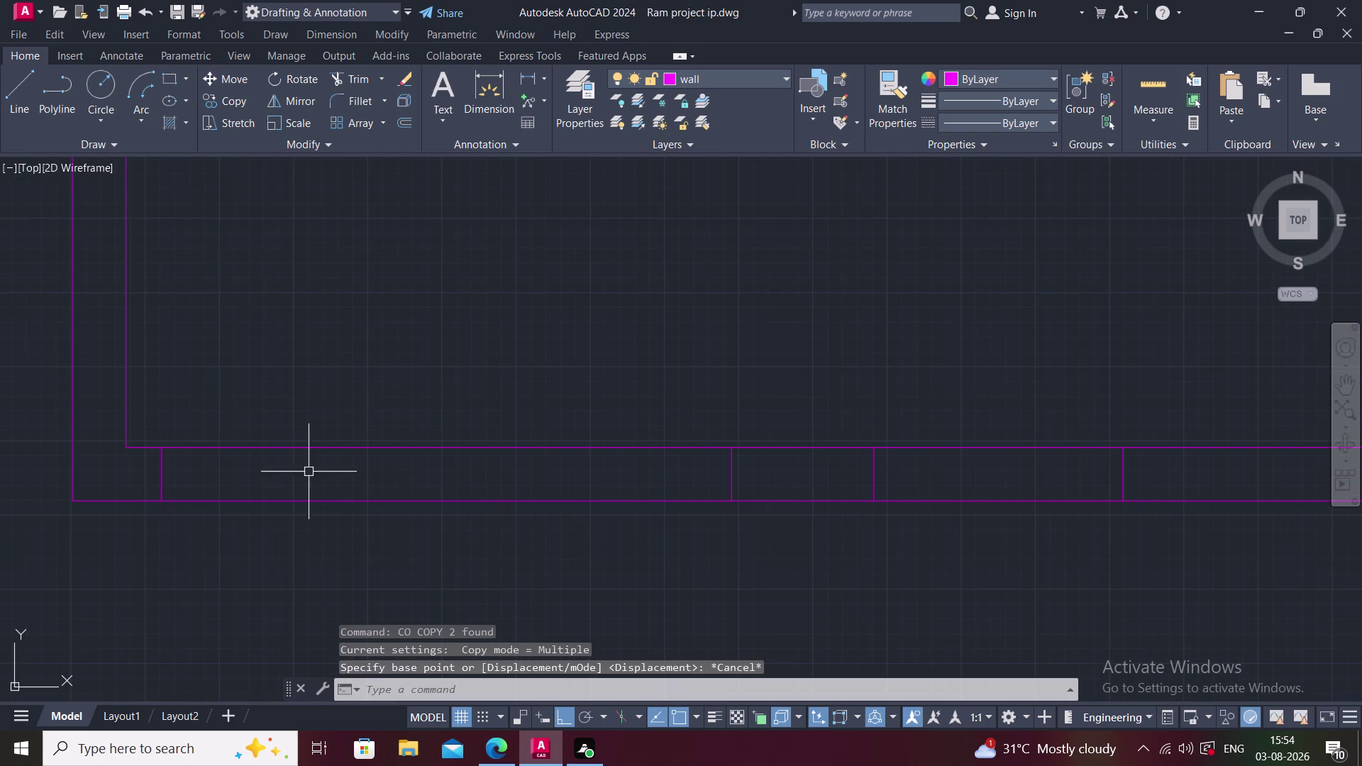
Reselect both divider lines, start MIRROR and zoom out to the whole plan.
click(163, 468)
click(732, 471)
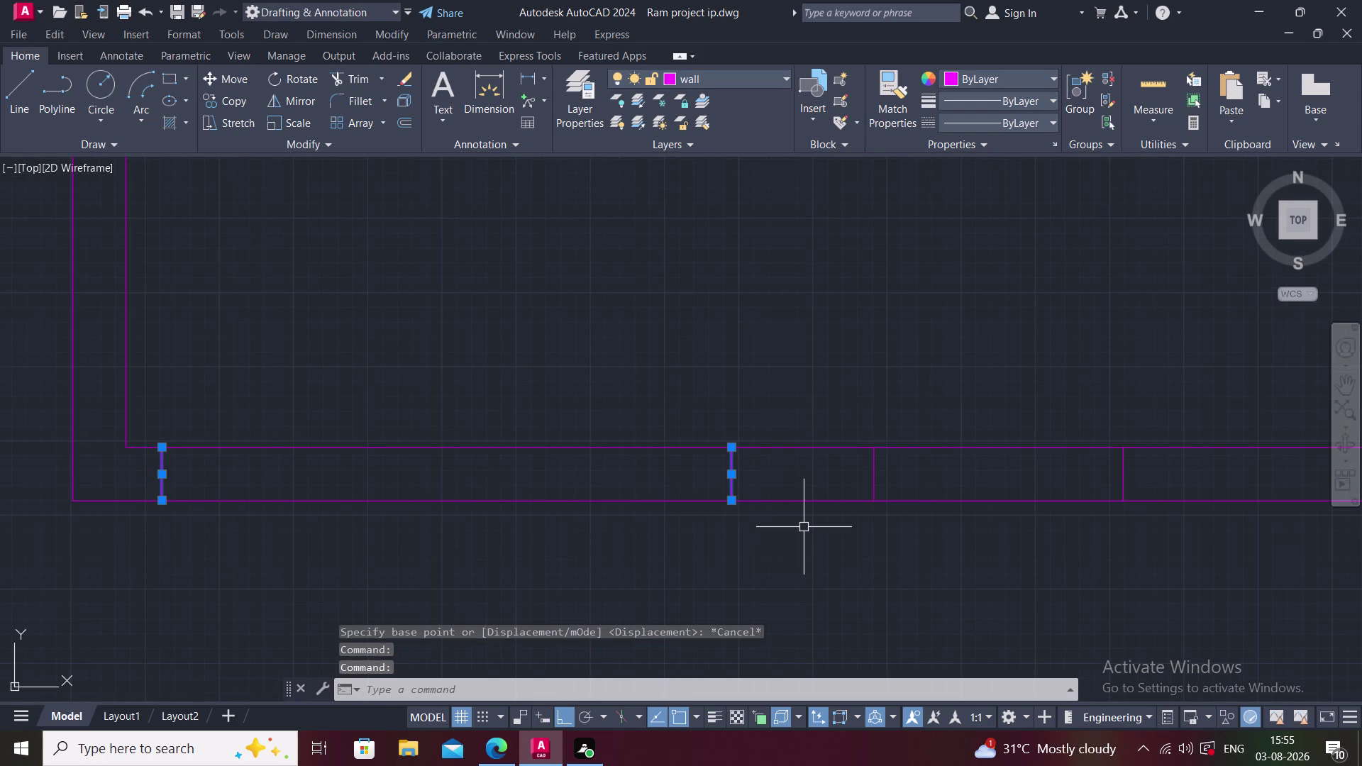
text(MI)
key(space)
scroll(down, 3)
middle_drag(798, 515, 476, 506)
scroll(down, 3)
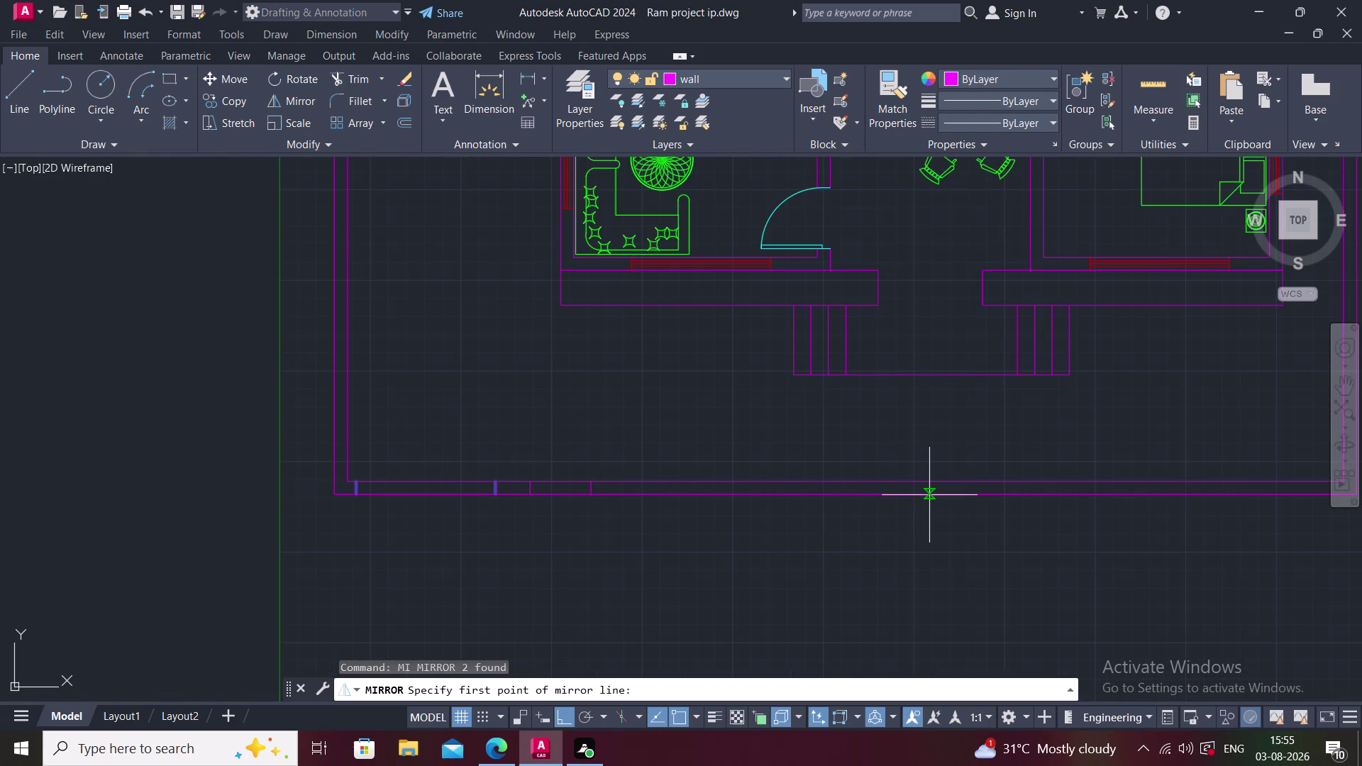
middle_drag(930, 495, 616, 535)
scroll(down, 3)
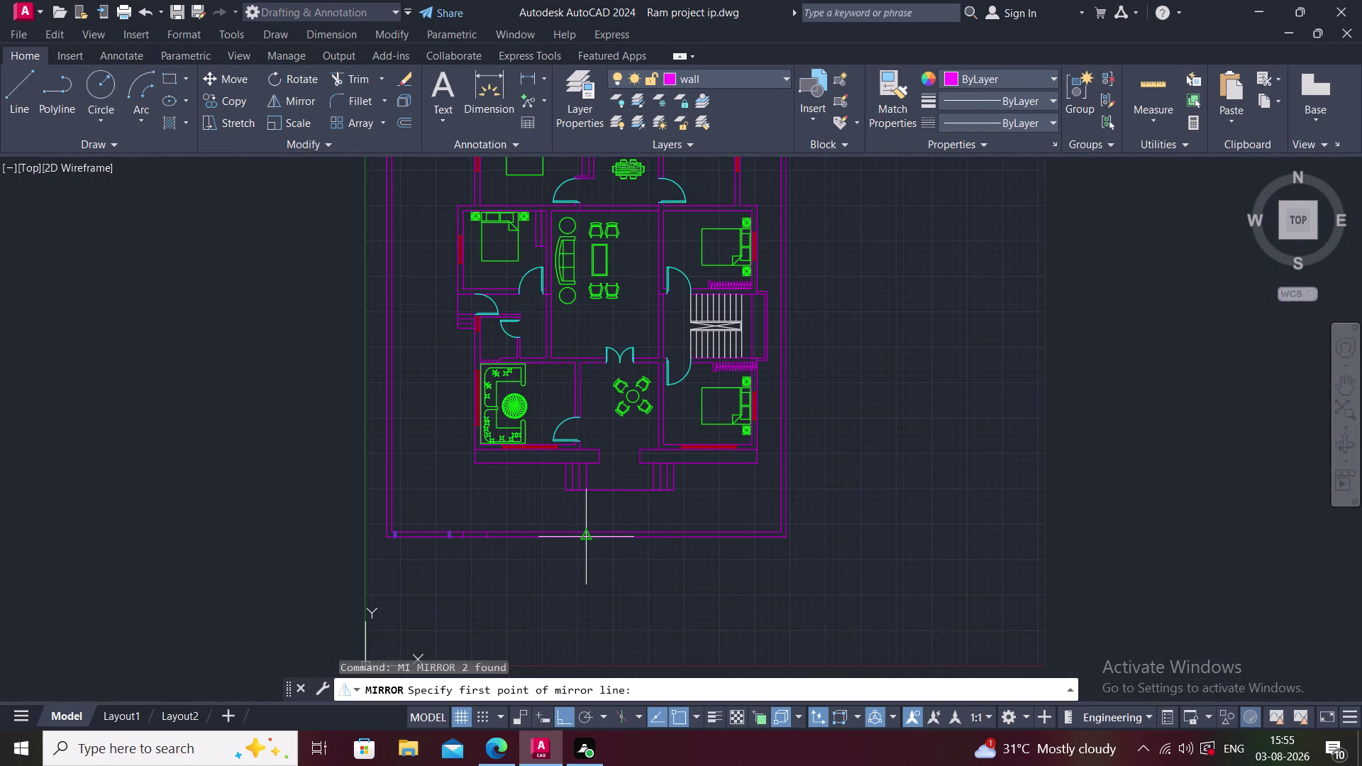
Mirror the dividers across a vertical line at the plan centre, keeping the originals.
click(588, 536)
click(573, 328)
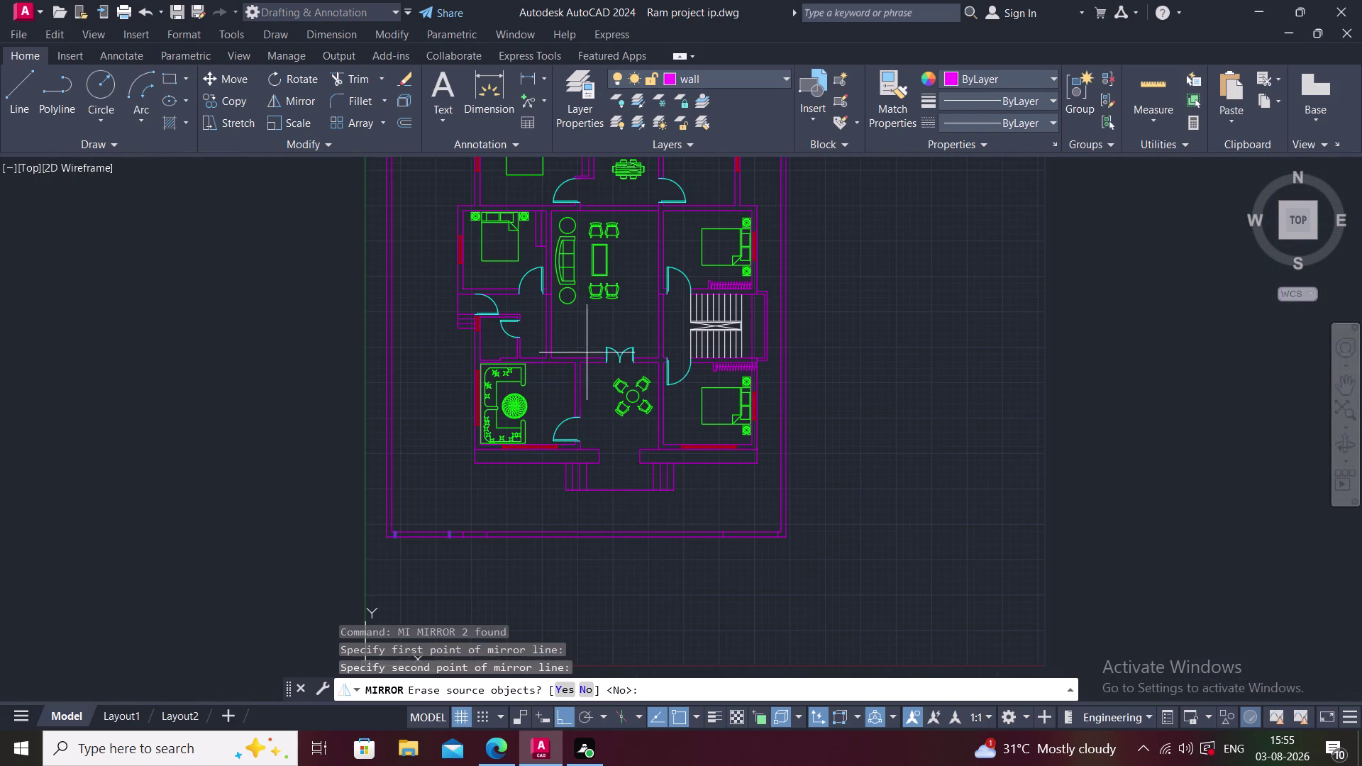
click(583, 685)
scroll(up, 3)
key(Escape)
middle_drag(732, 608, 782, 584)
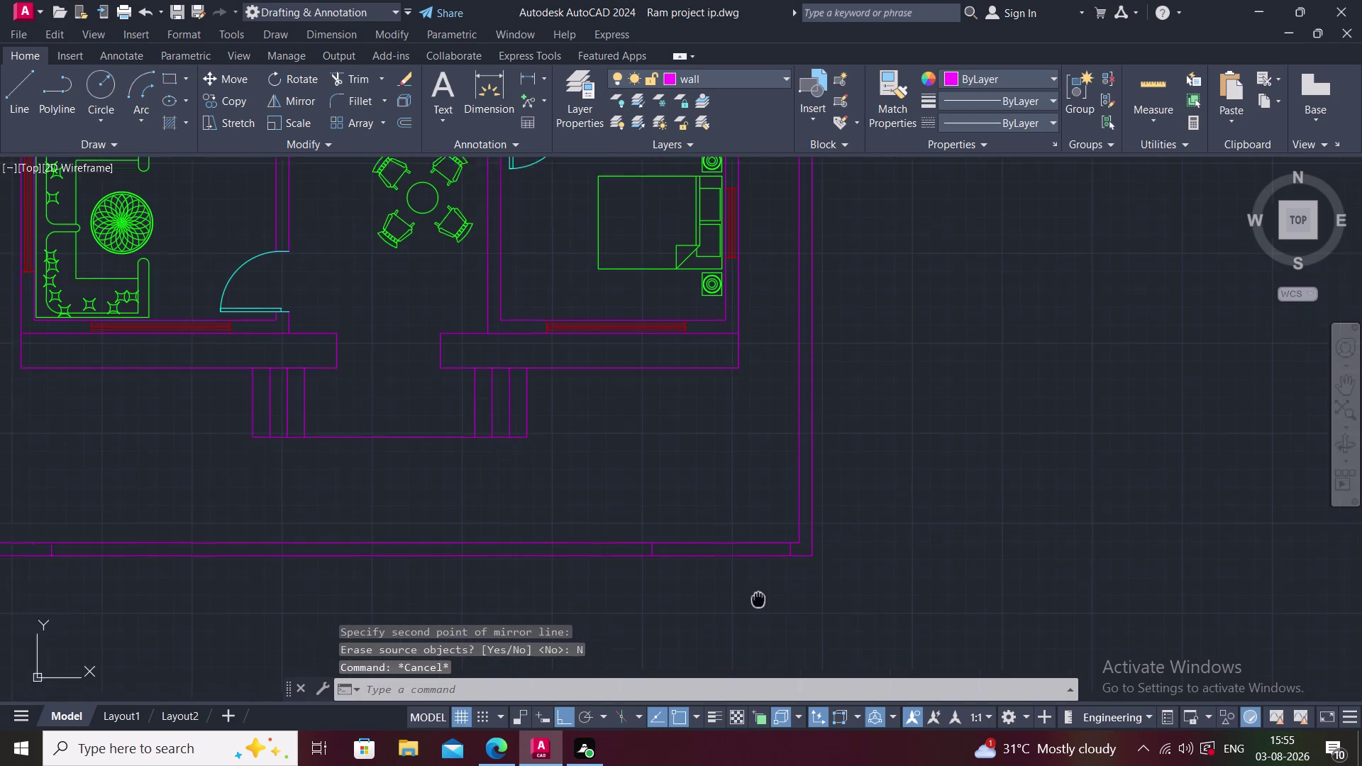
middle_drag(781, 585, 827, 547)
Trim the bottom boundary wall lines between the divider lines to open gaps.
text(TR)
key(space)
click(758, 459)
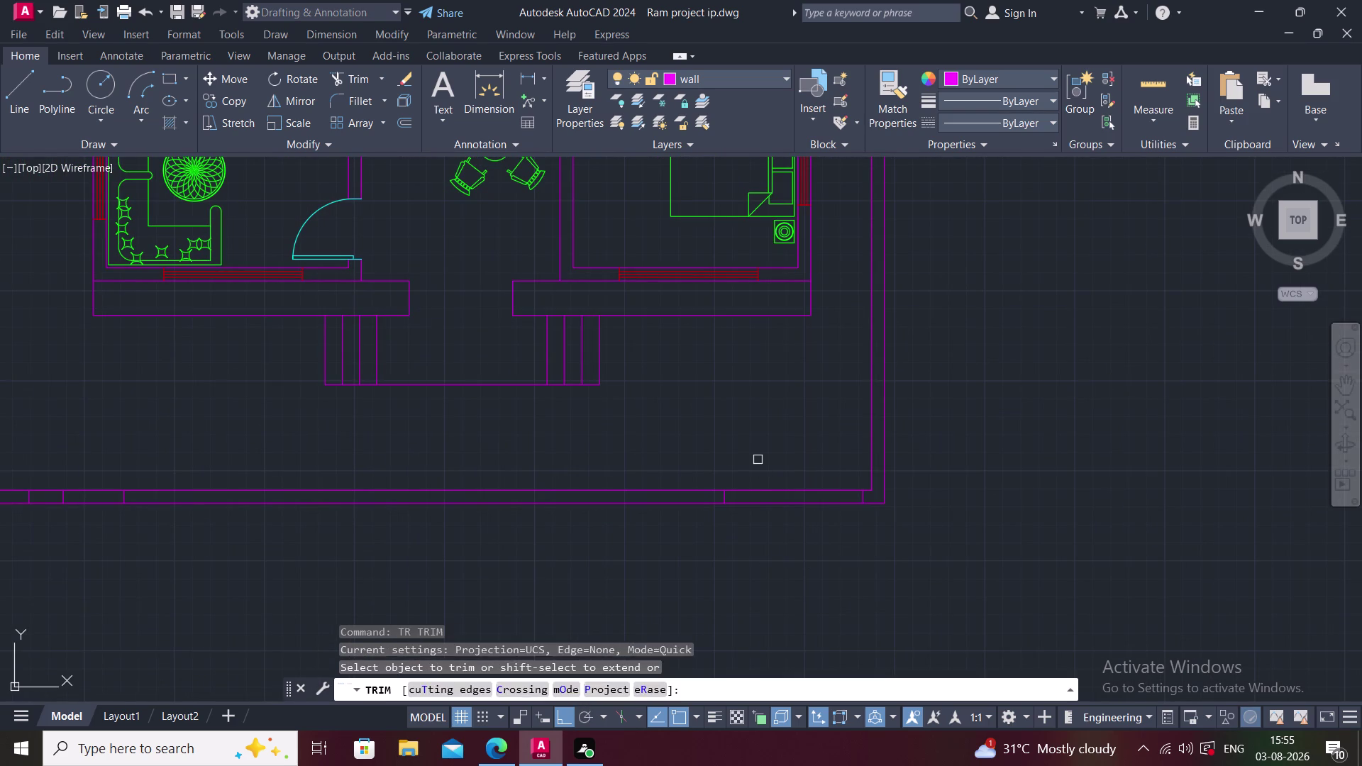
click(798, 586)
middle_drag(804, 574, 1241, 441)
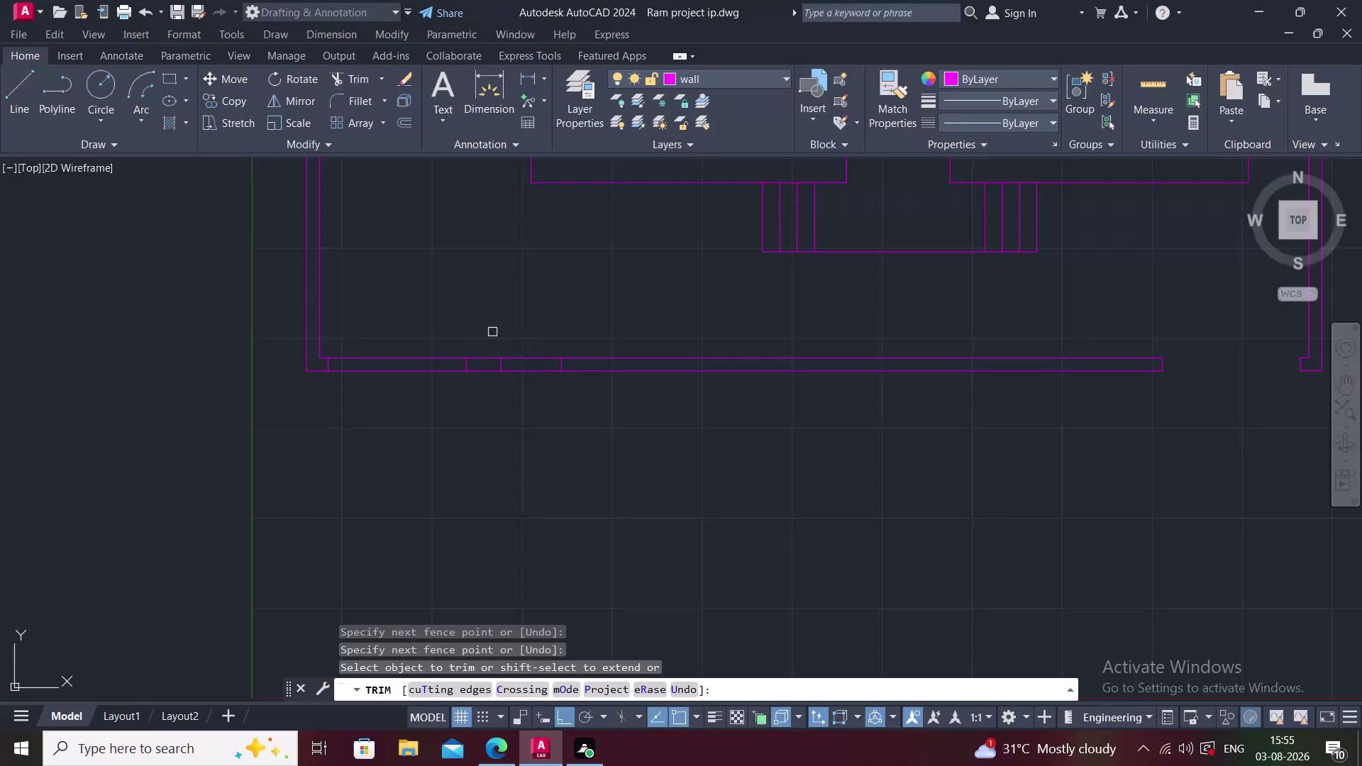
click(525, 333)
click(539, 424)
click(376, 324)
click(440, 472)
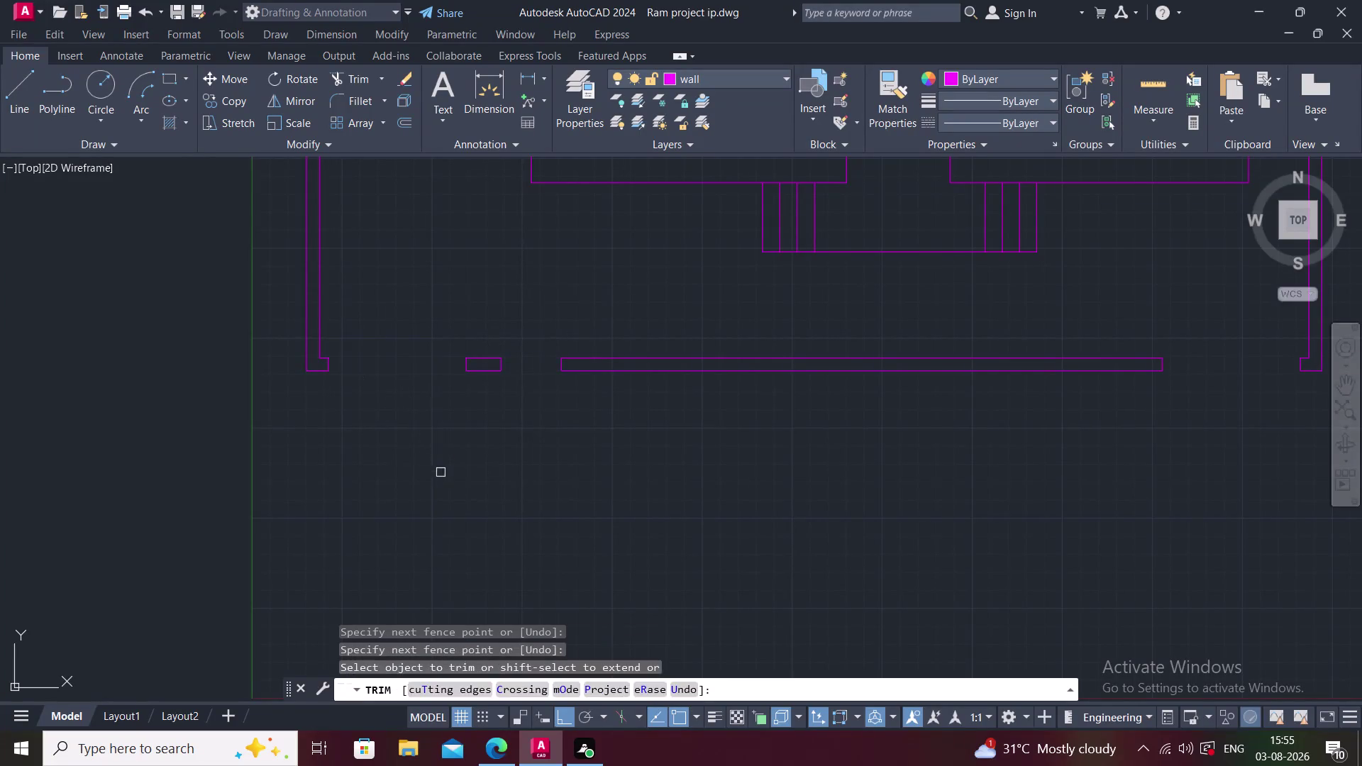
key(Escape)
Pan back across the house plan to the dining room double door.
middle_drag(438, 428, 389, 498)
scroll(down, 3)
middle_drag(447, 513, 386, 568)
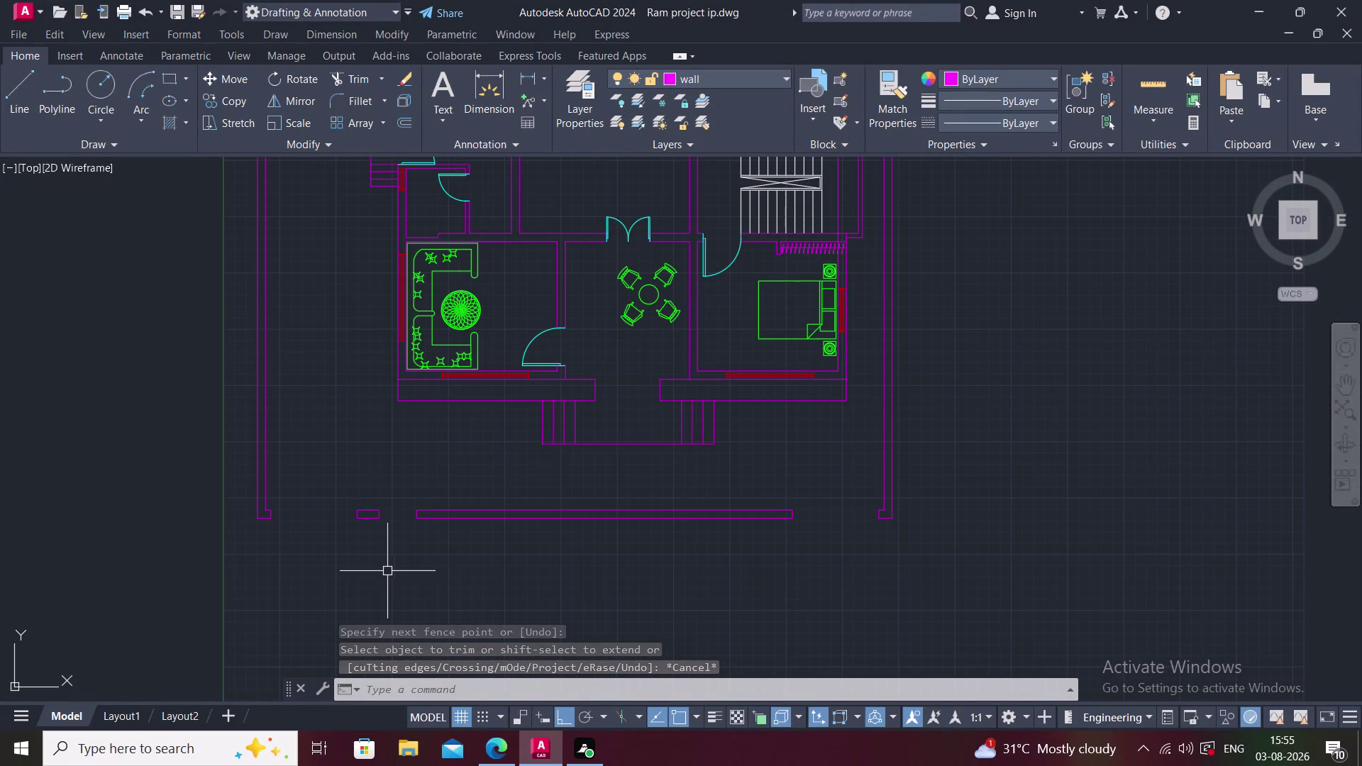
middle_drag(556, 453, 533, 513)
middle_drag(494, 483, 456, 514)
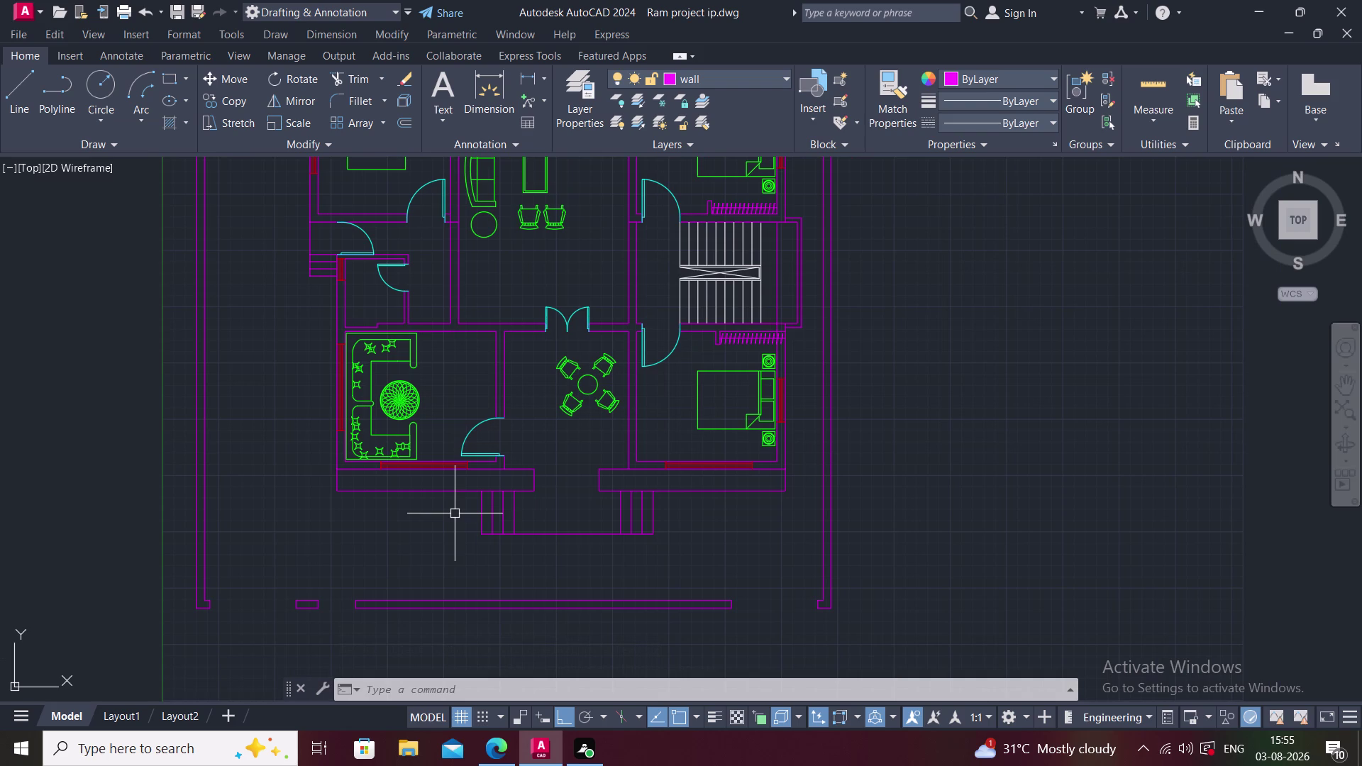
middle_drag(565, 477, 520, 536)
scroll(up, 3)
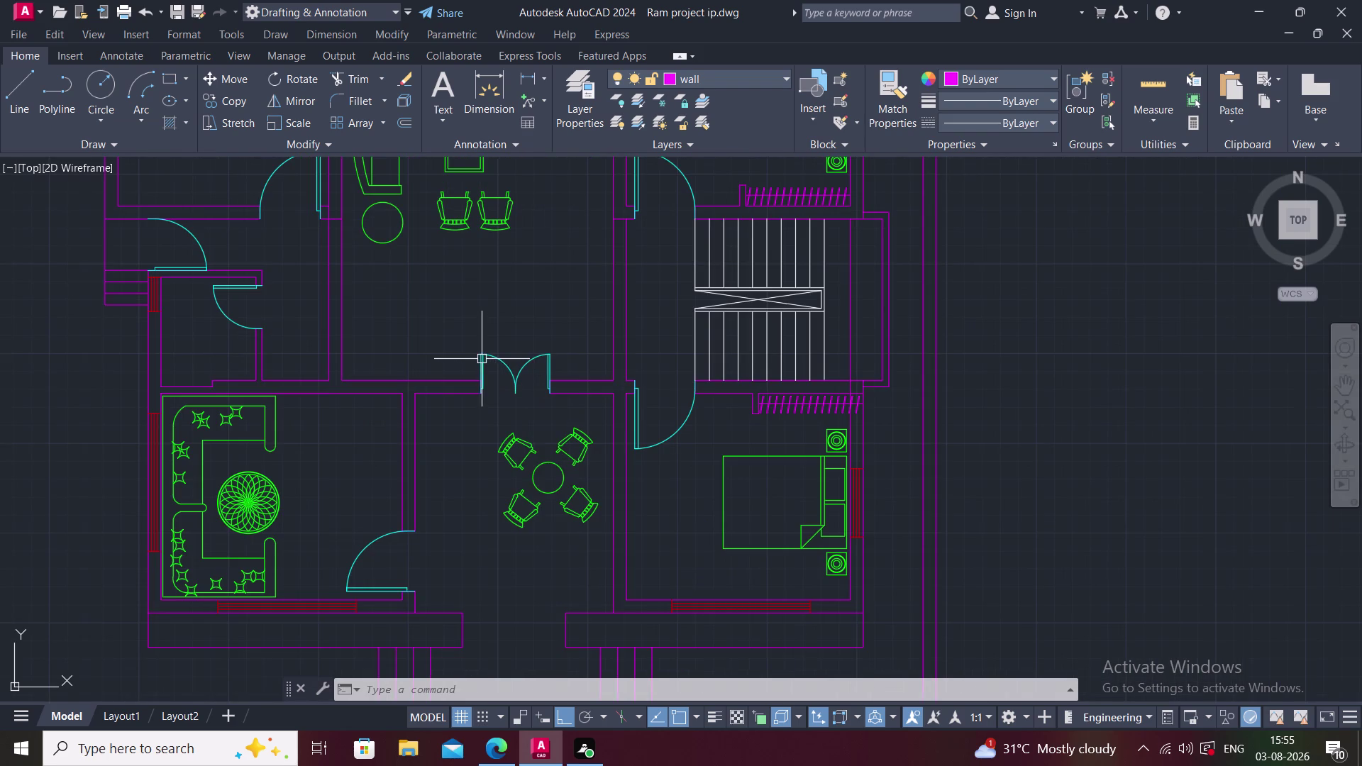
Copy the dining room double door to a spot beside the plan.
click(482, 358)
text(CO)
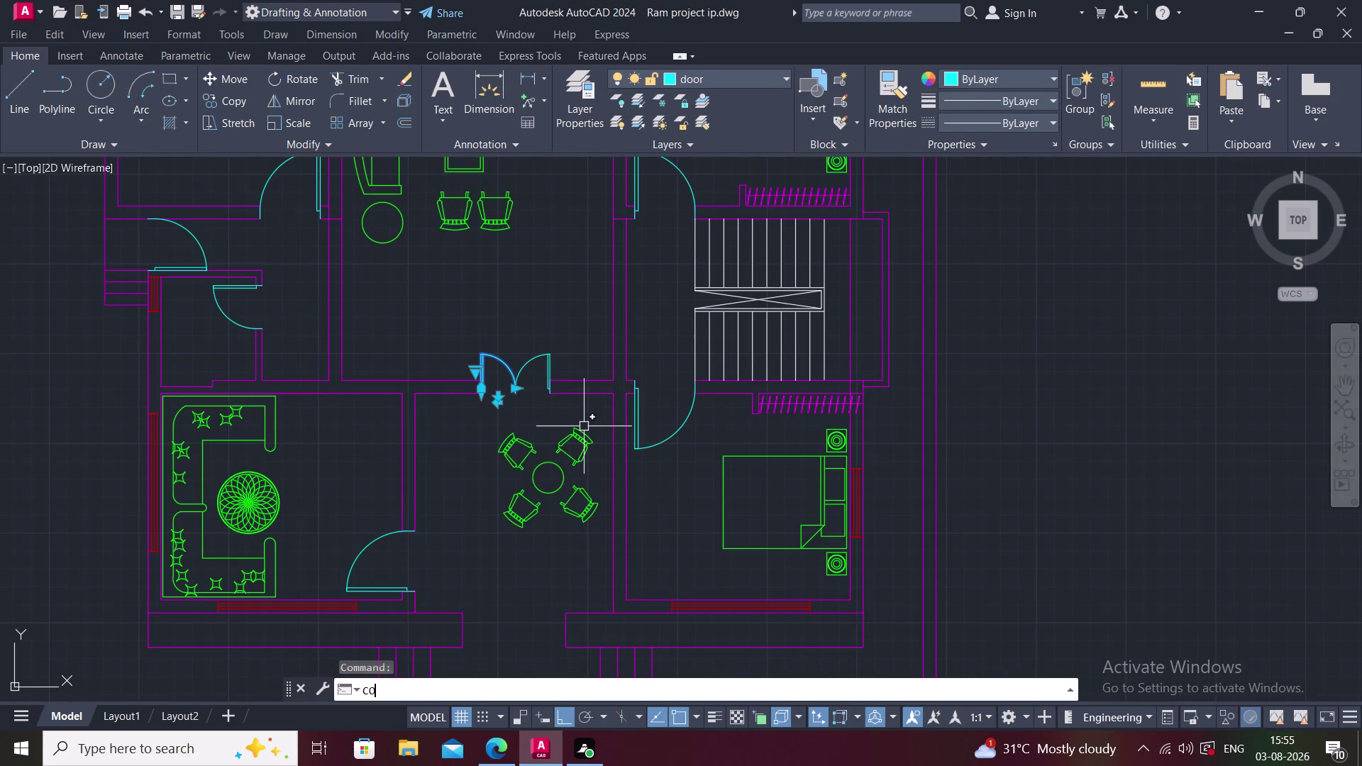
key(Escape)
click(530, 357)
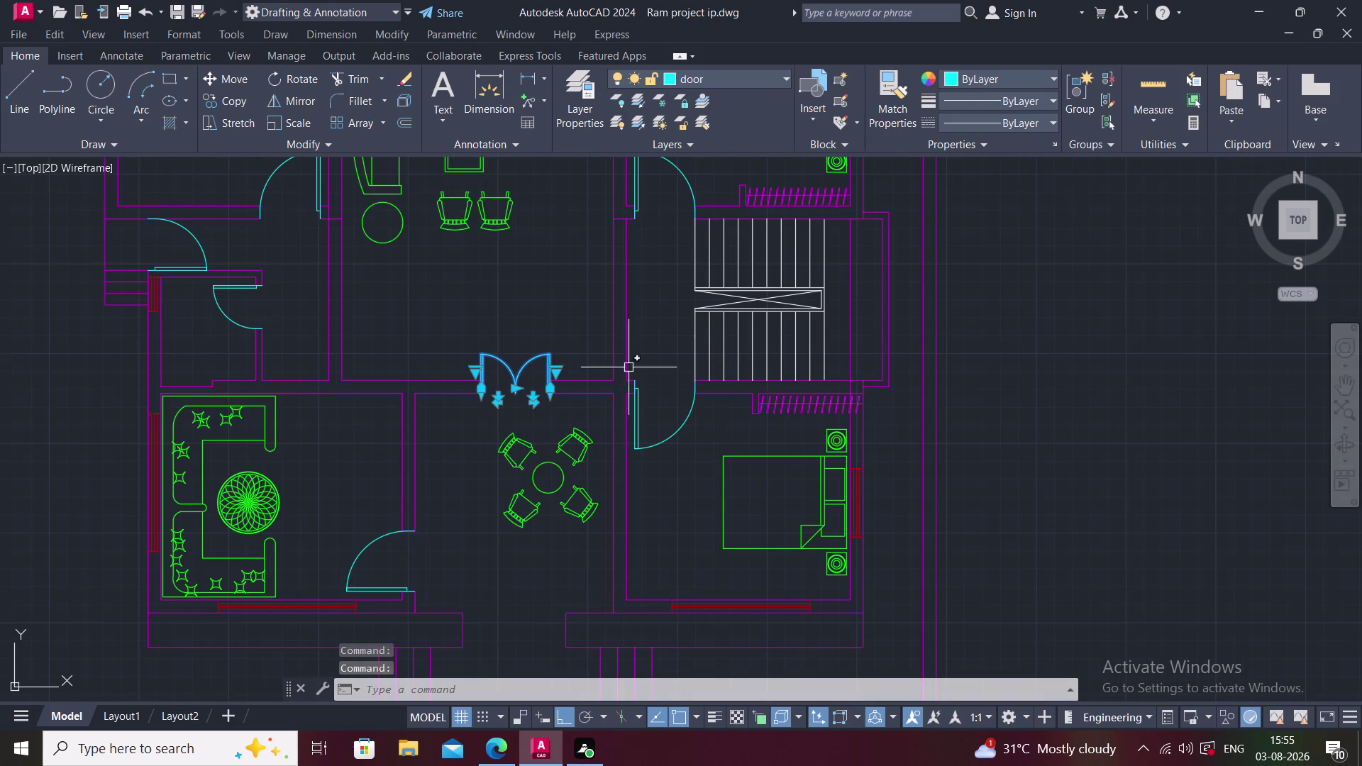
text(CO)
key(space)
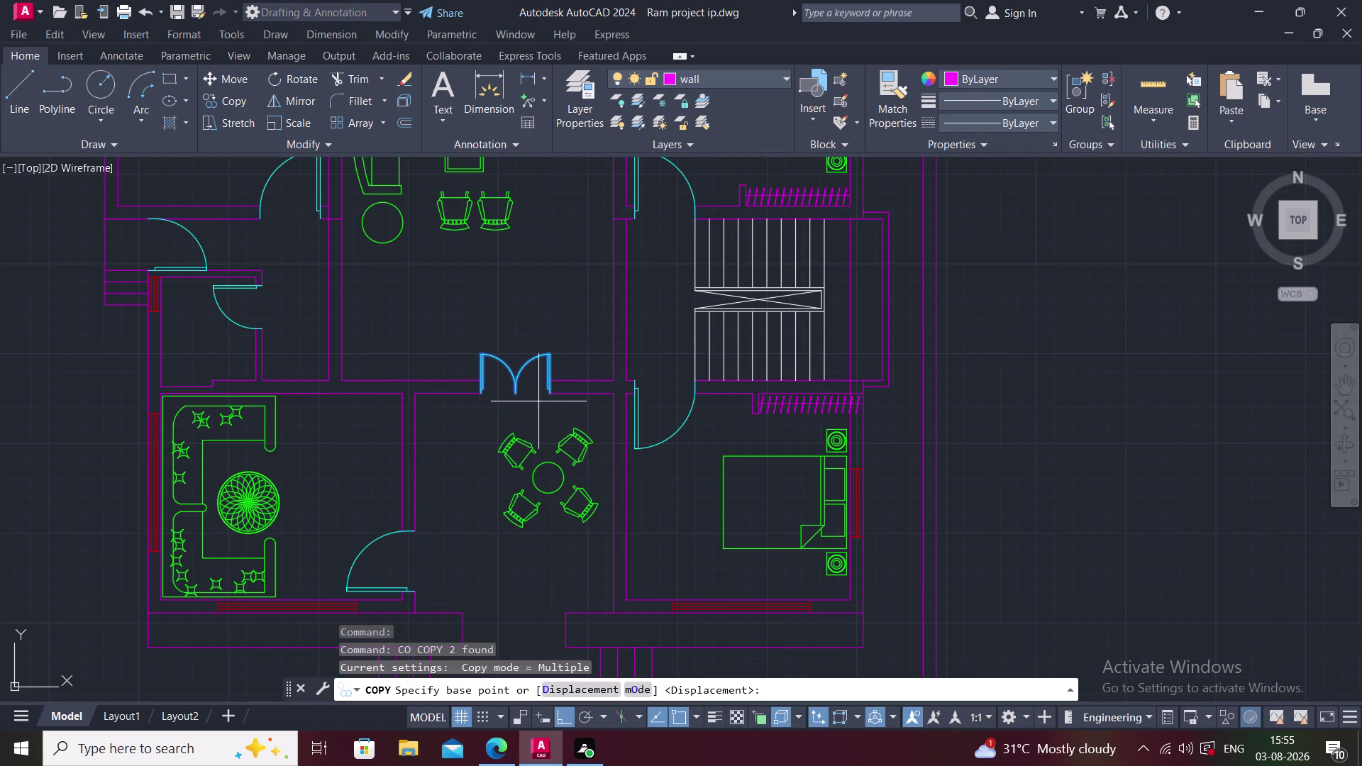
click(514, 392)
scroll(down, 3)
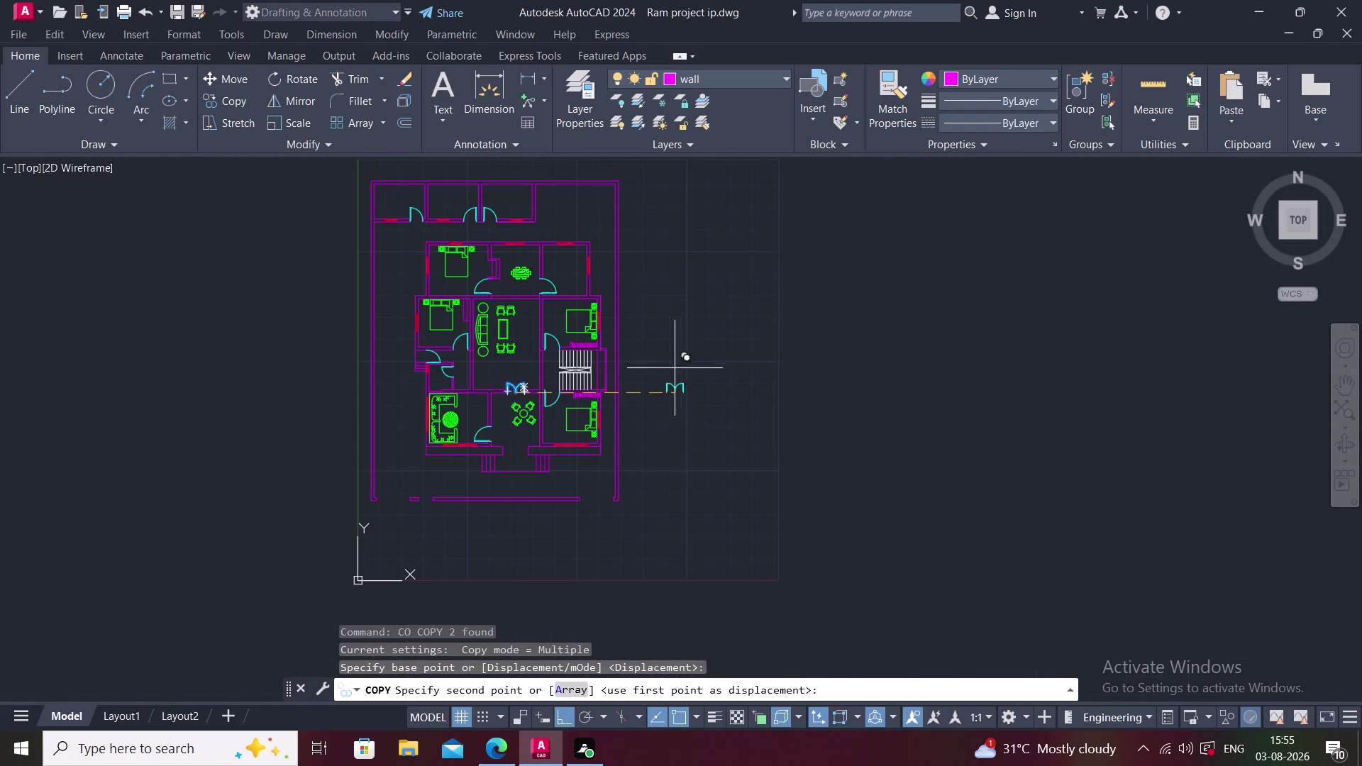
click(718, 372)
key(Escape)
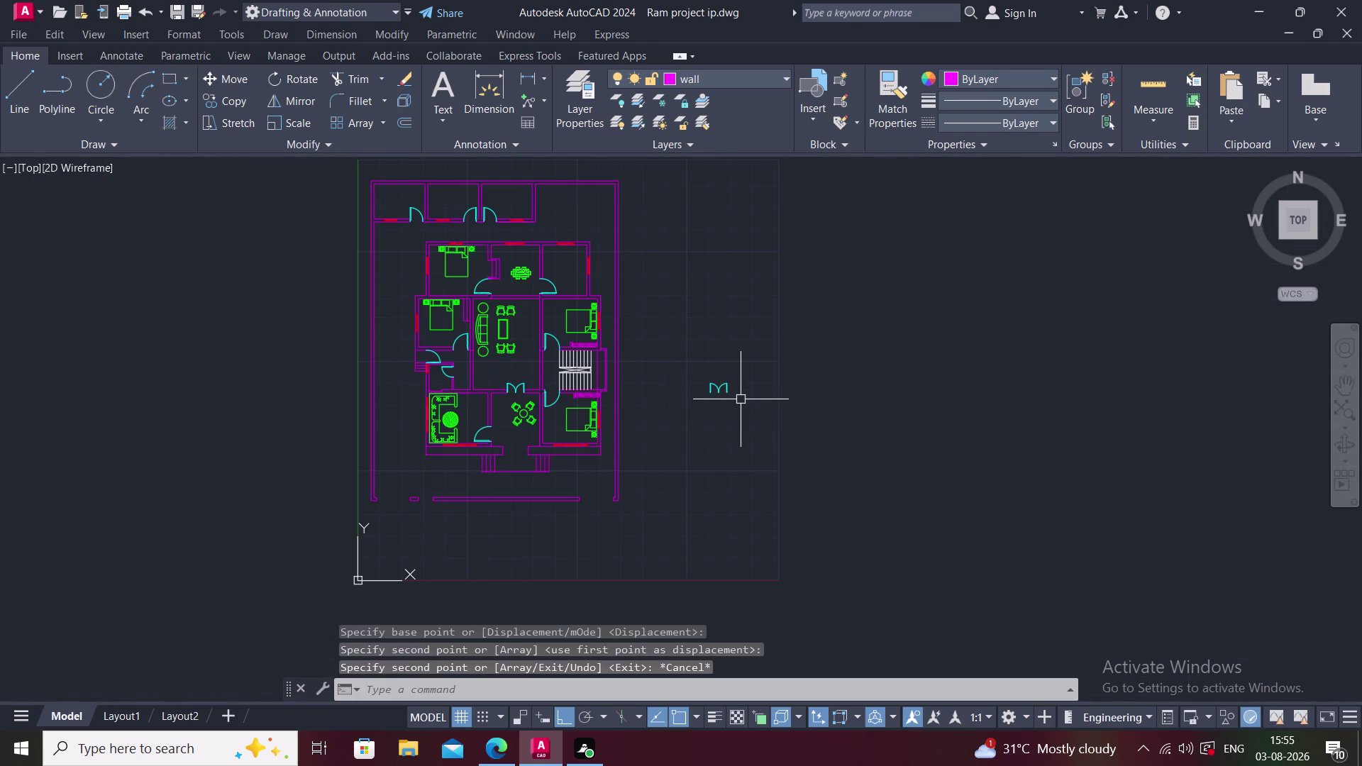
Window-select the copied double door beside the plan.
scroll(up, 3)
middle_drag(728, 401, 656, 445)
scroll(up, 3)
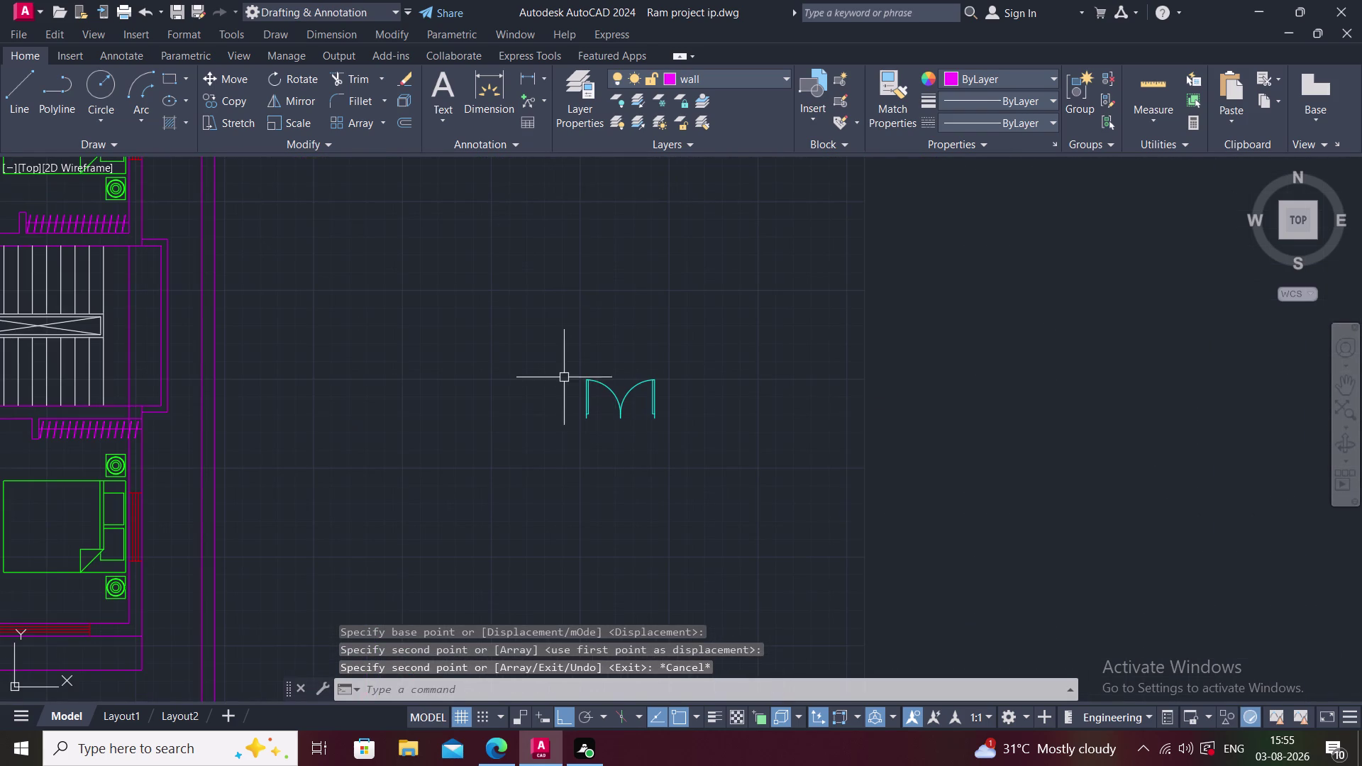
click(563, 368)
click(690, 452)
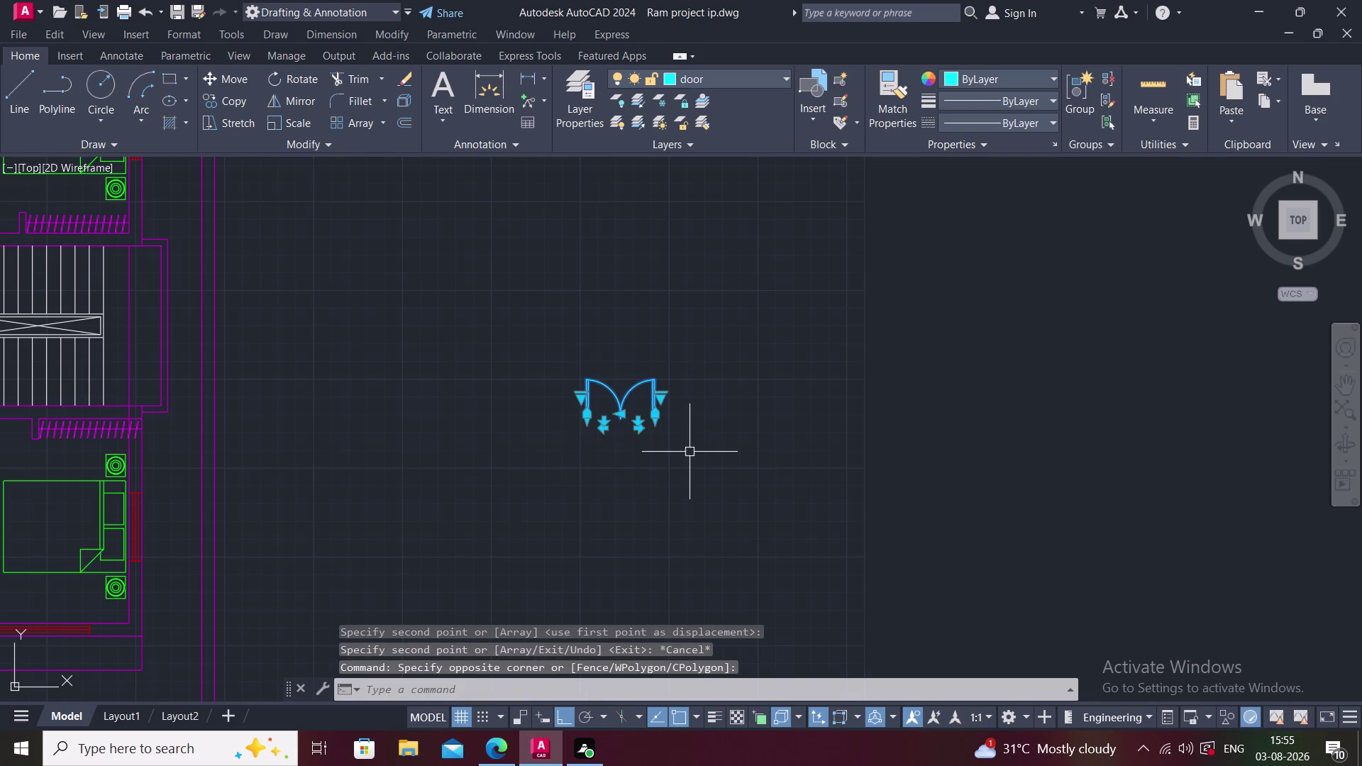
Scale the copied door by reference so its width becomes 8'.
text(S)
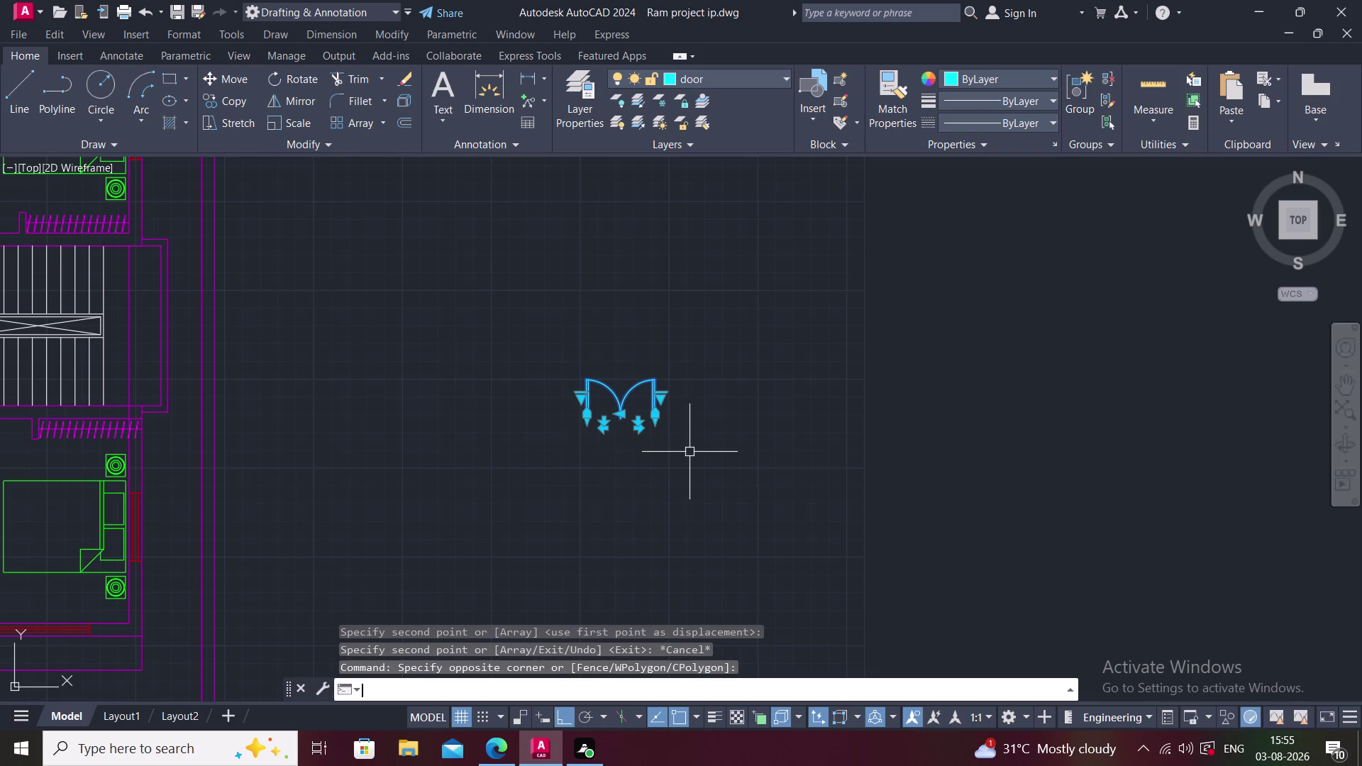
text(C)
key(space)
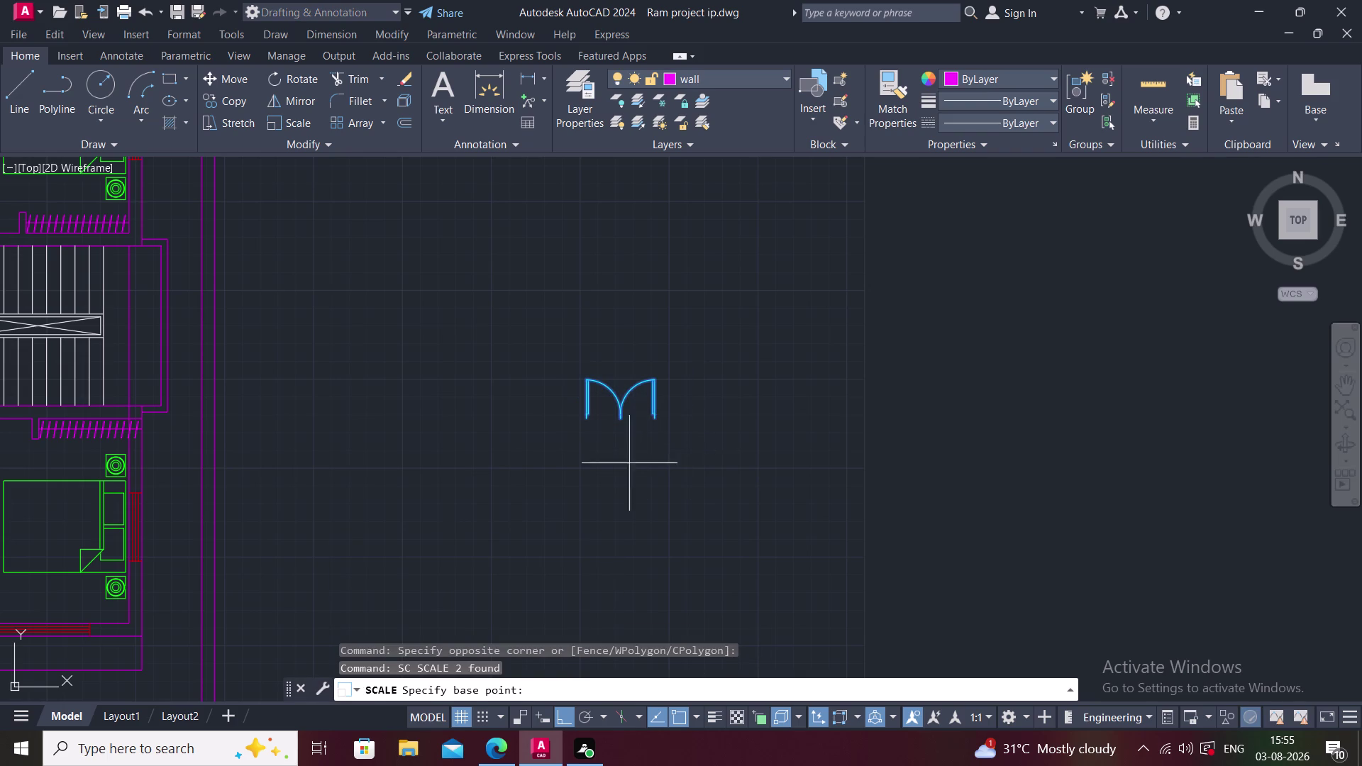
click(584, 416)
click(622, 687)
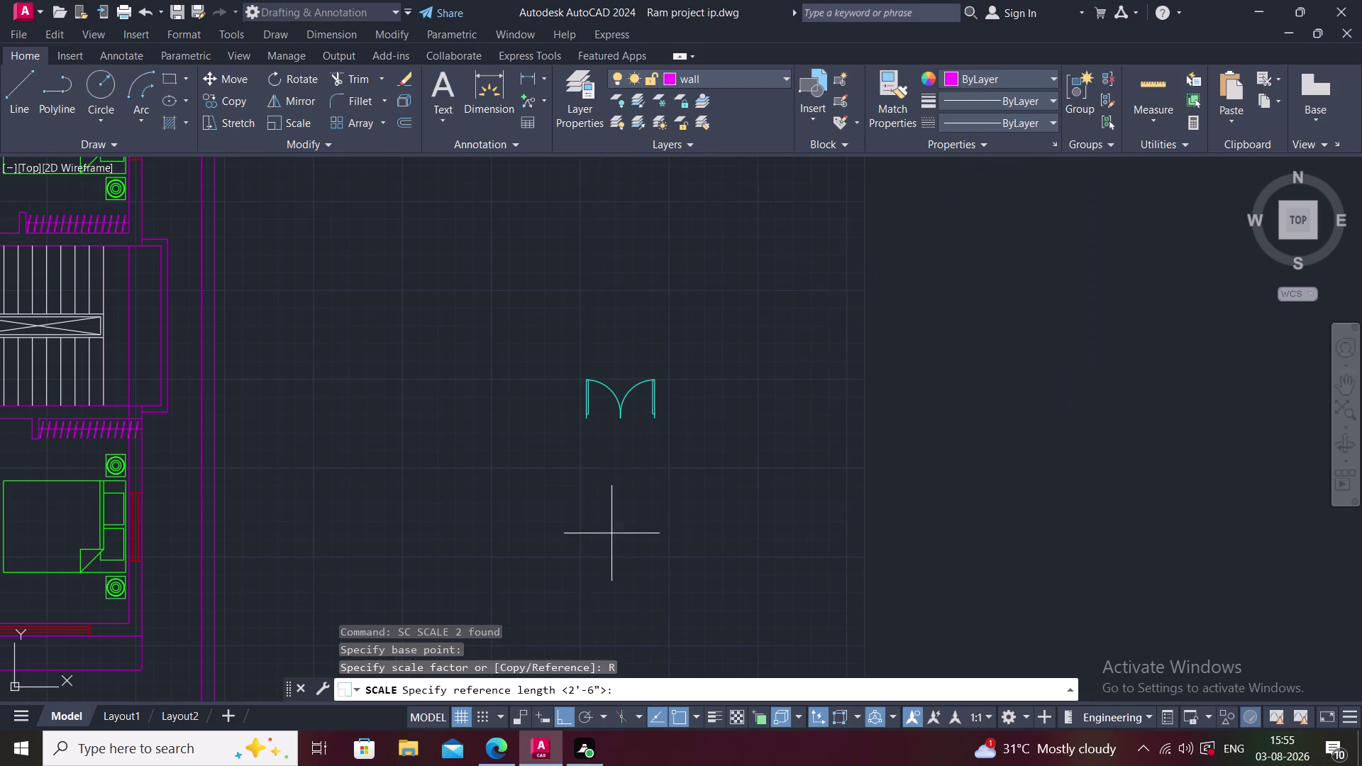
scroll(up, 3)
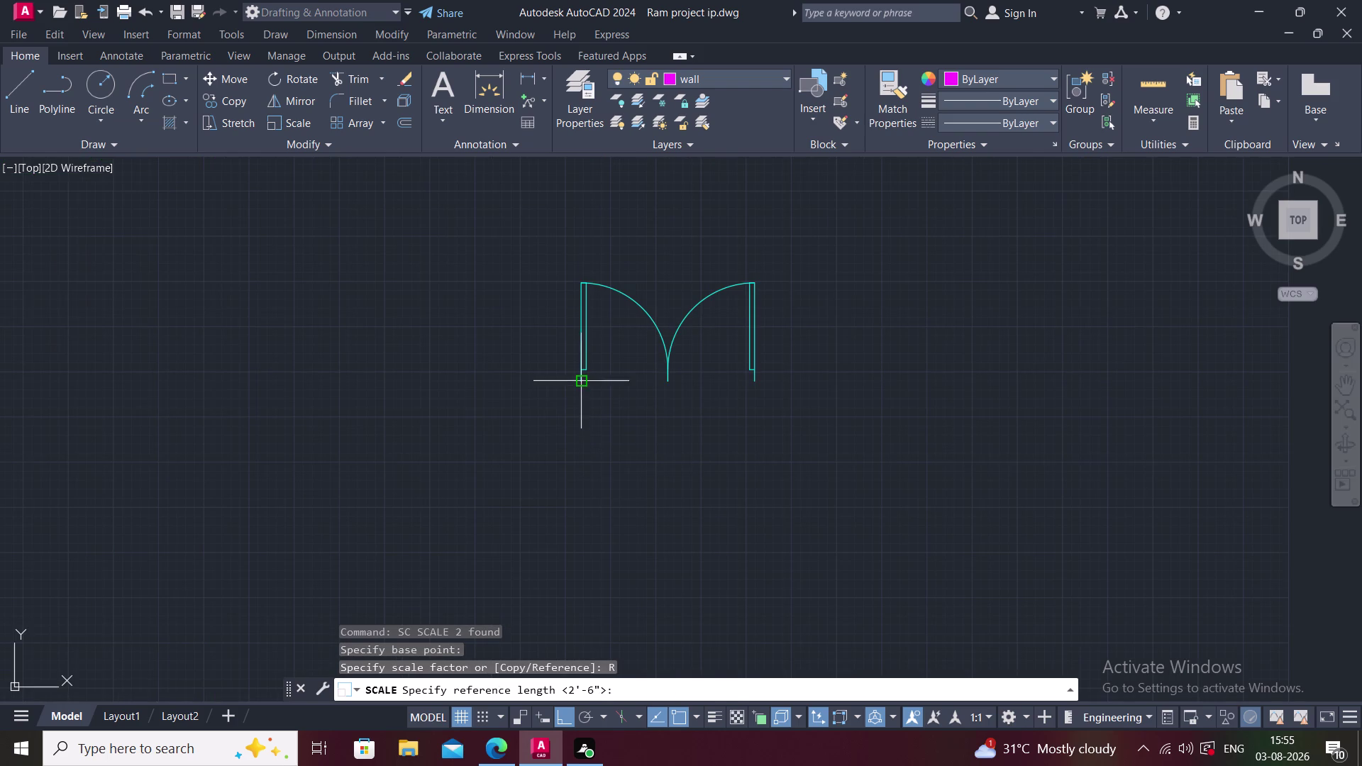
click(581, 386)
click(757, 386)
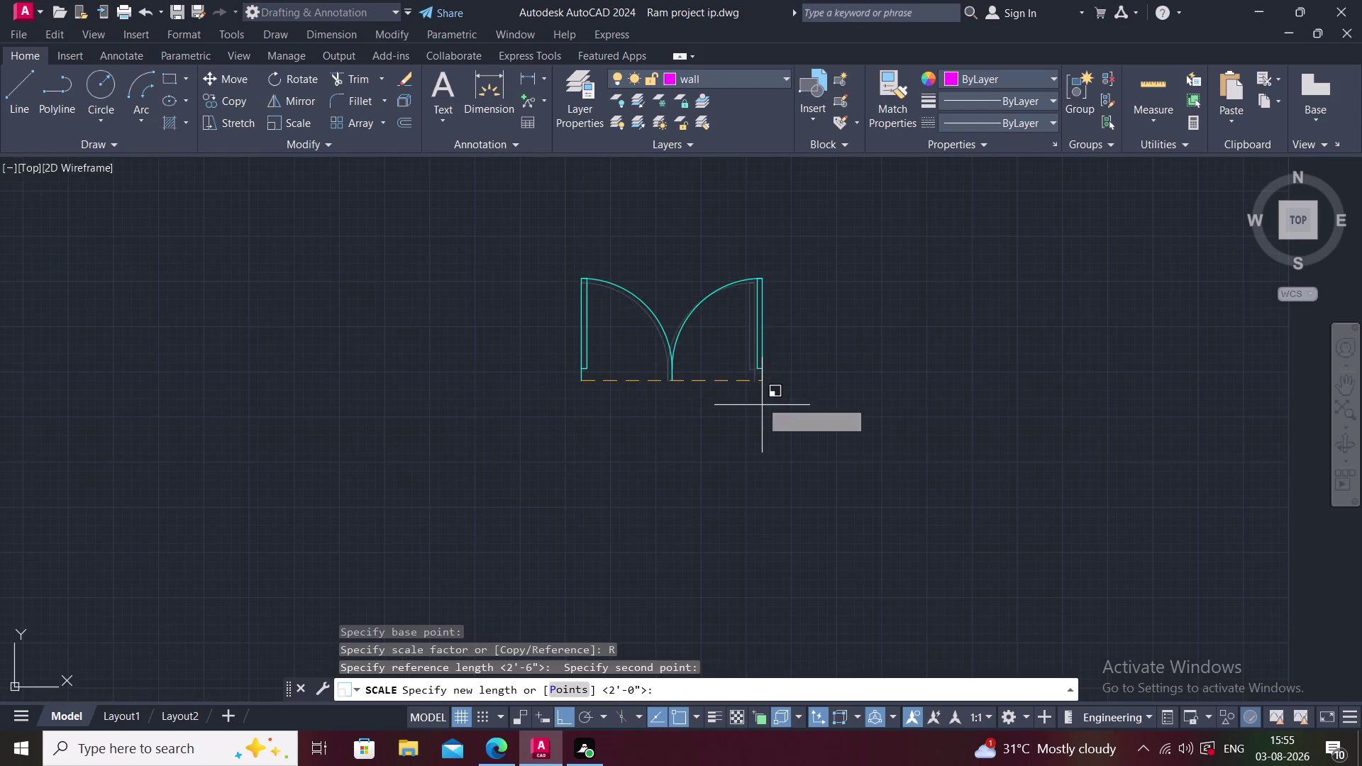
text(8')
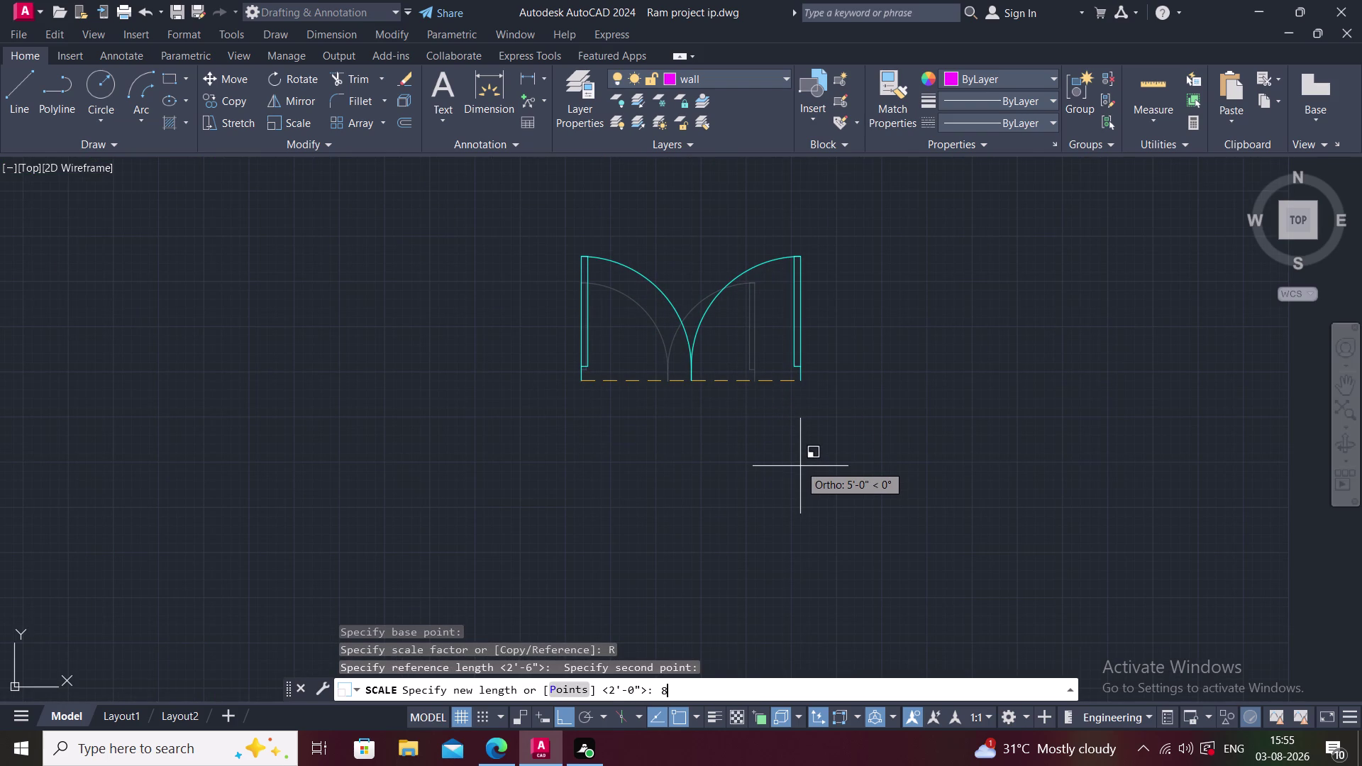
key(Return)
Window-select the 8' double door and begin copying it with CO.
middle_drag(774, 430, 704, 501)
click(422, 216)
click(919, 590)
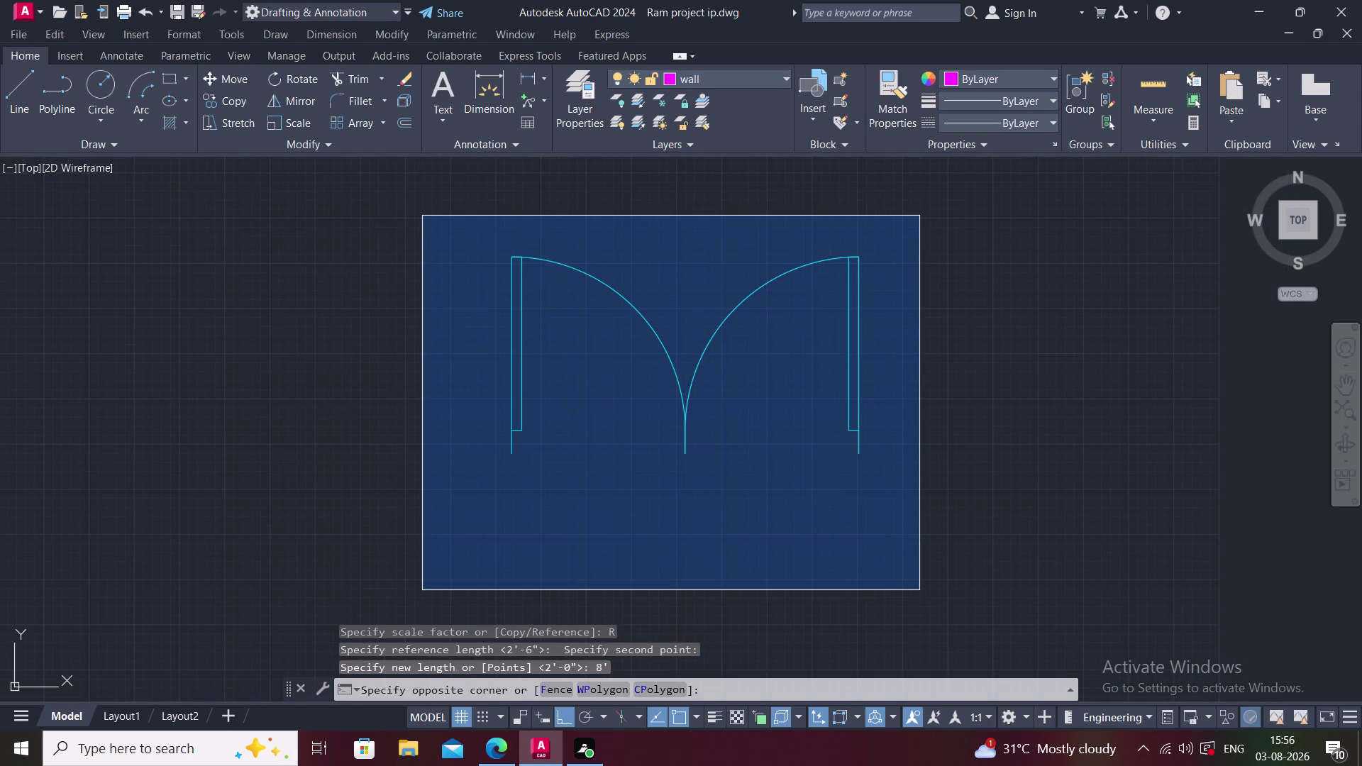
text(CO)
key(space)
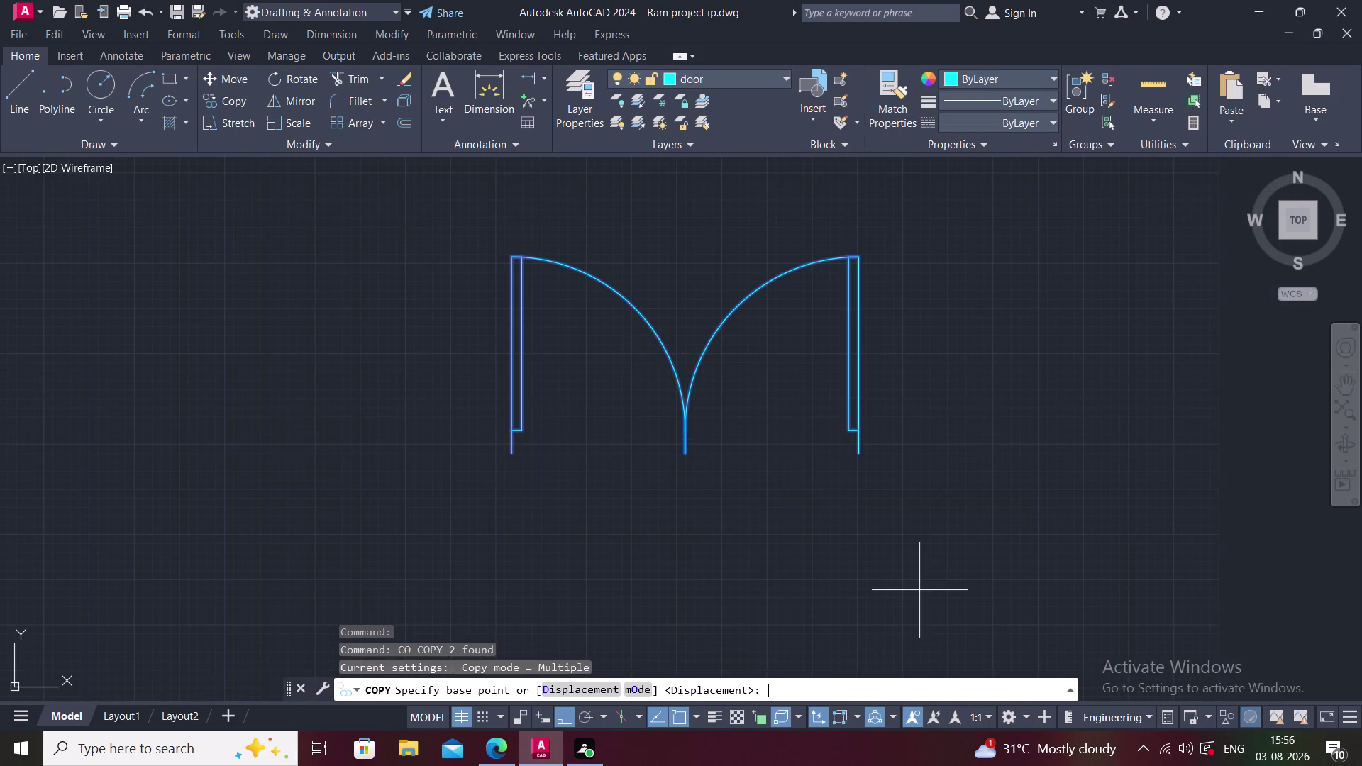
With Ortho off, place the door copy at the front wall's left end.
click(855, 454)
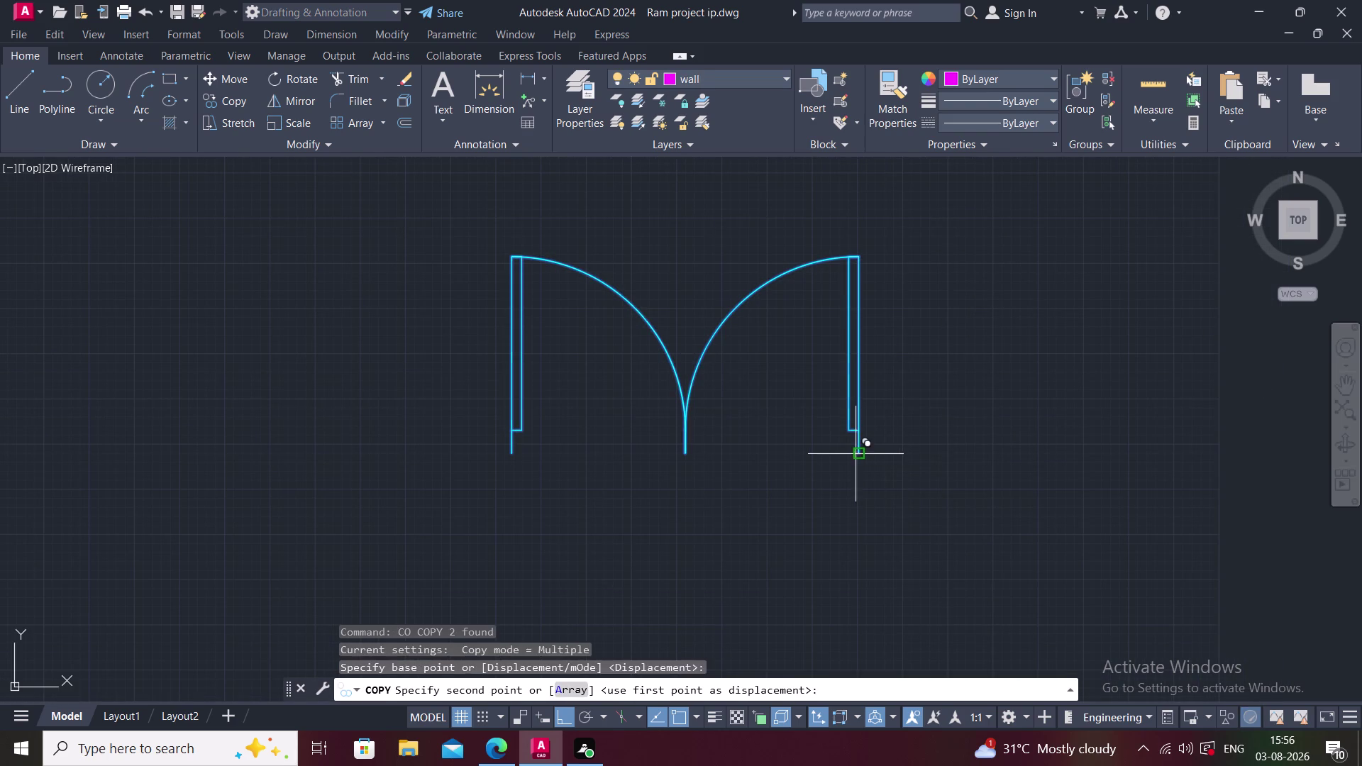
scroll(down, 3)
middle_drag(597, 551, 936, 384)
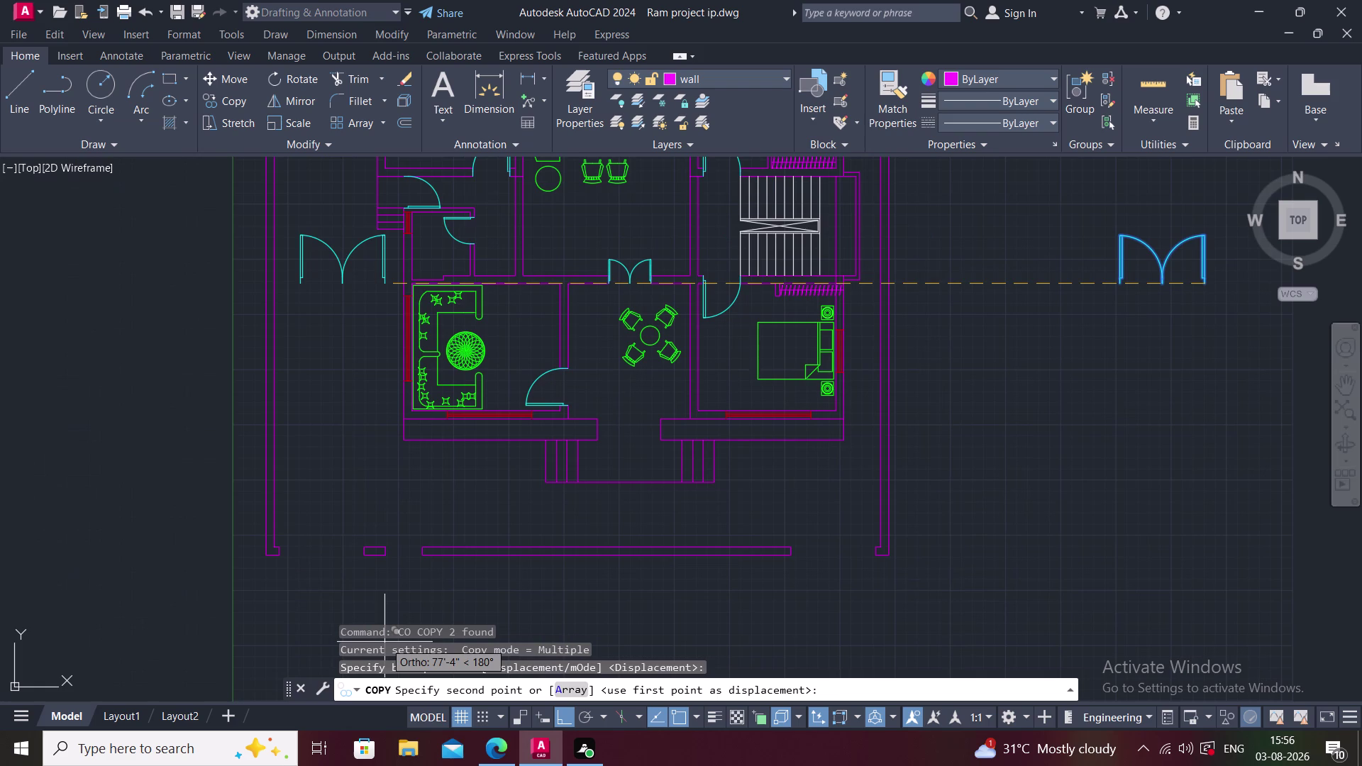
key(F8)
scroll(up, 3)
scroll(up, 3)
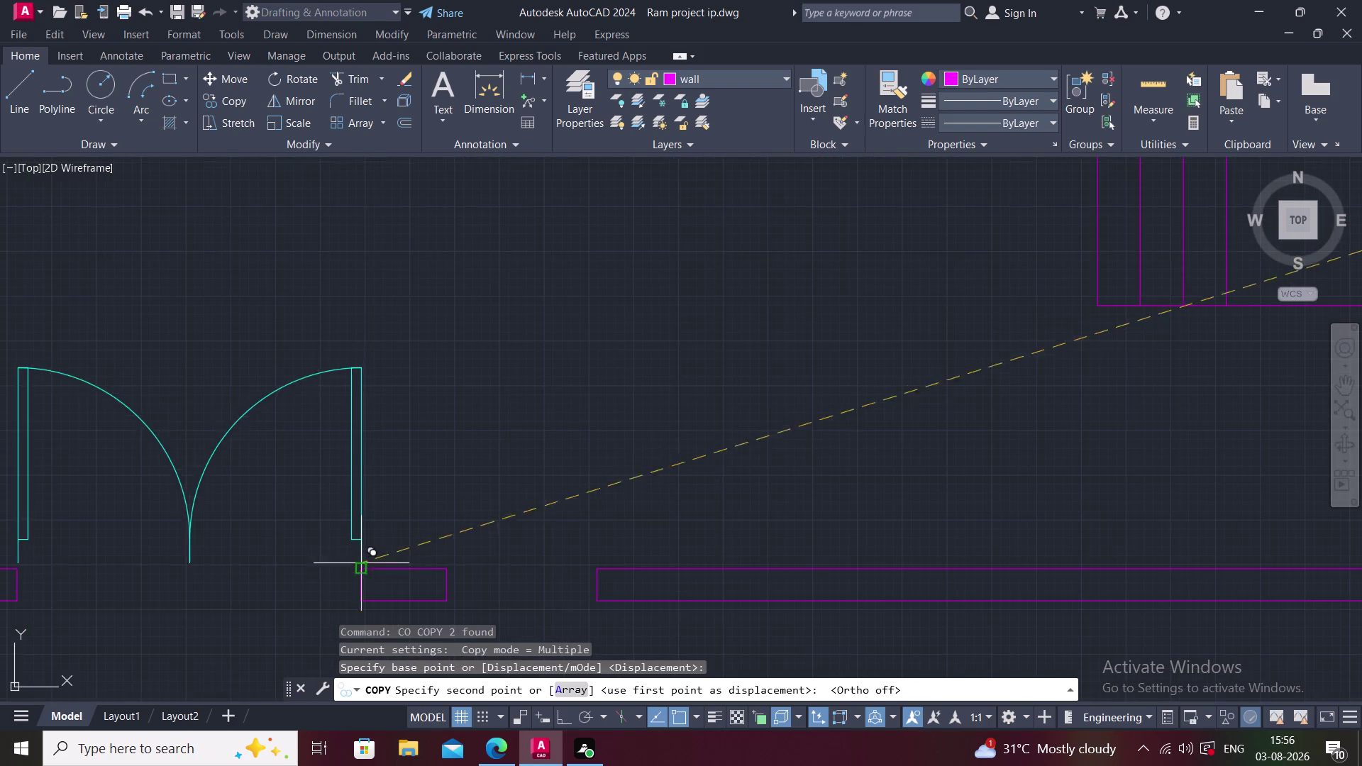
click(357, 601)
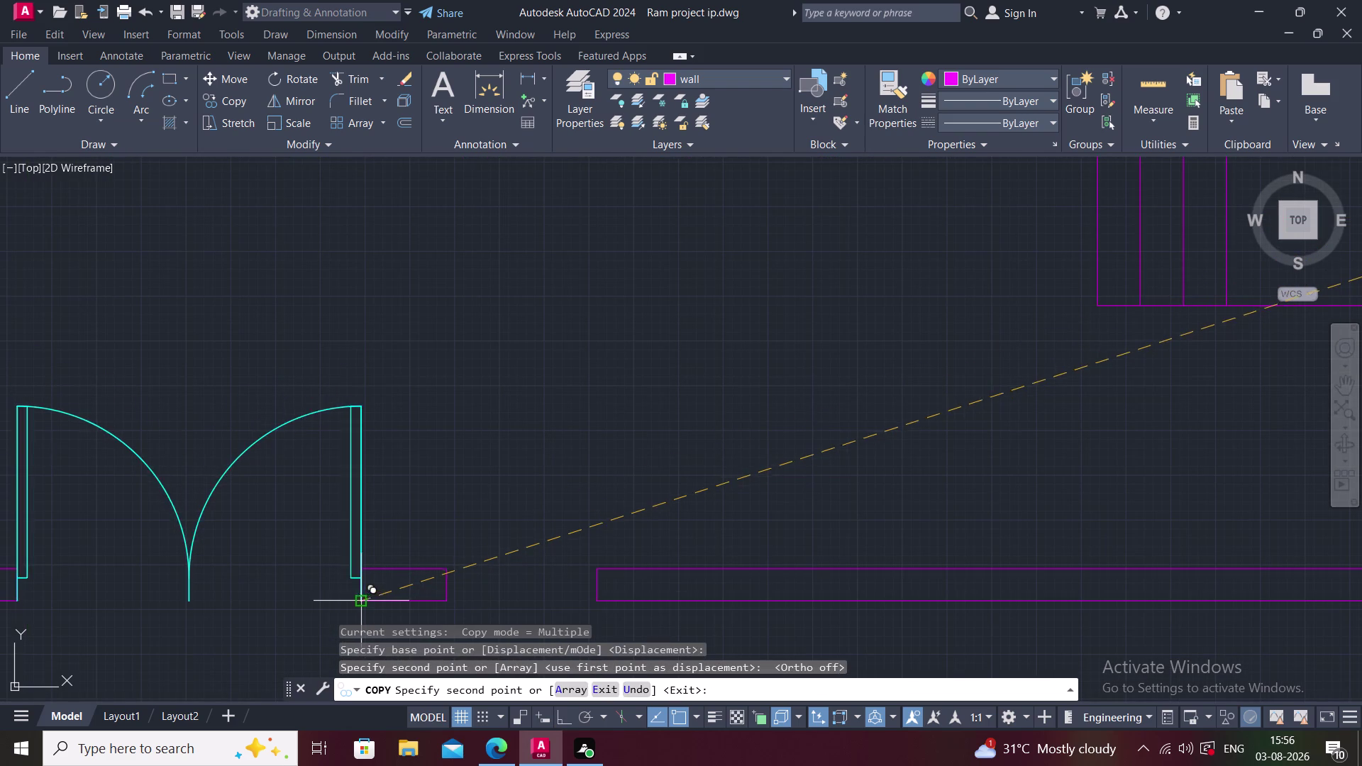
key(Escape)
Select the placed double door and begin another copy from its lower-left corner.
scroll(down, 3)
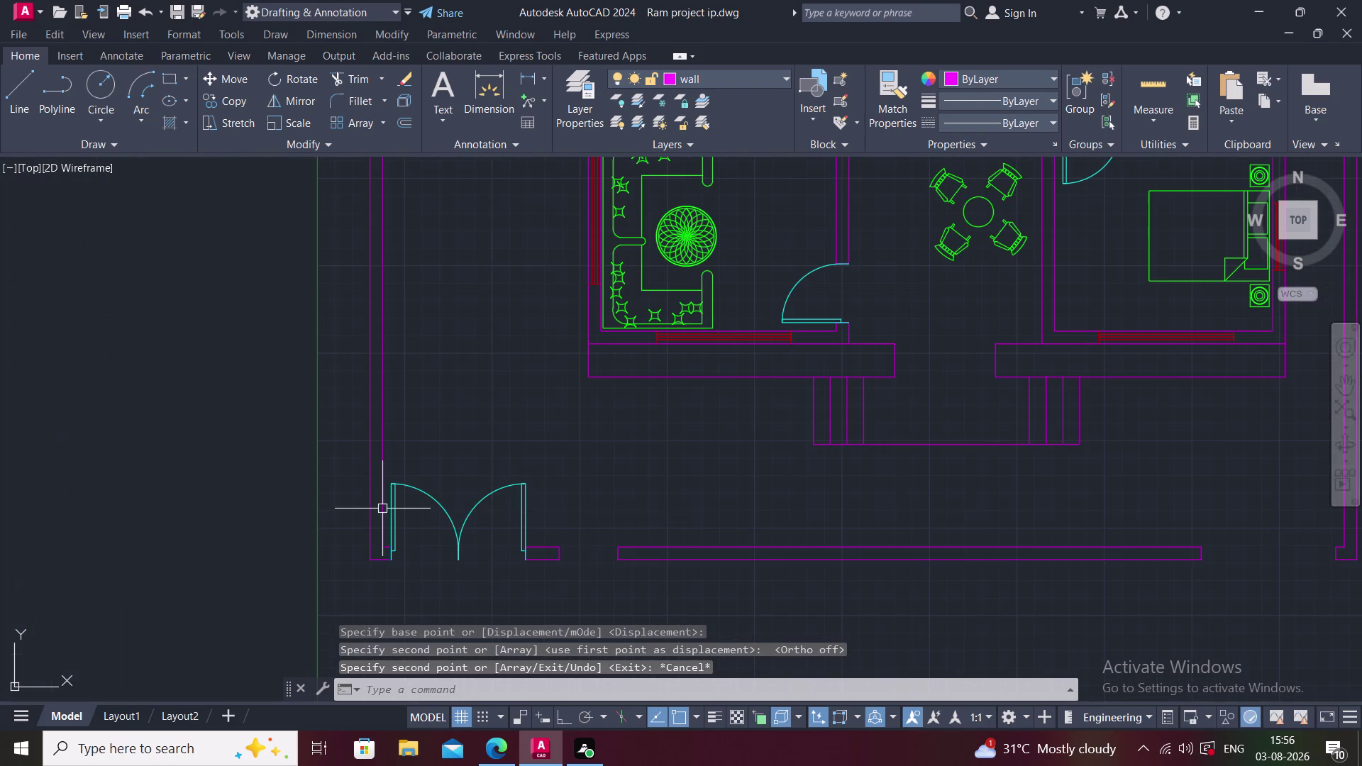
click(395, 486)
click(480, 506)
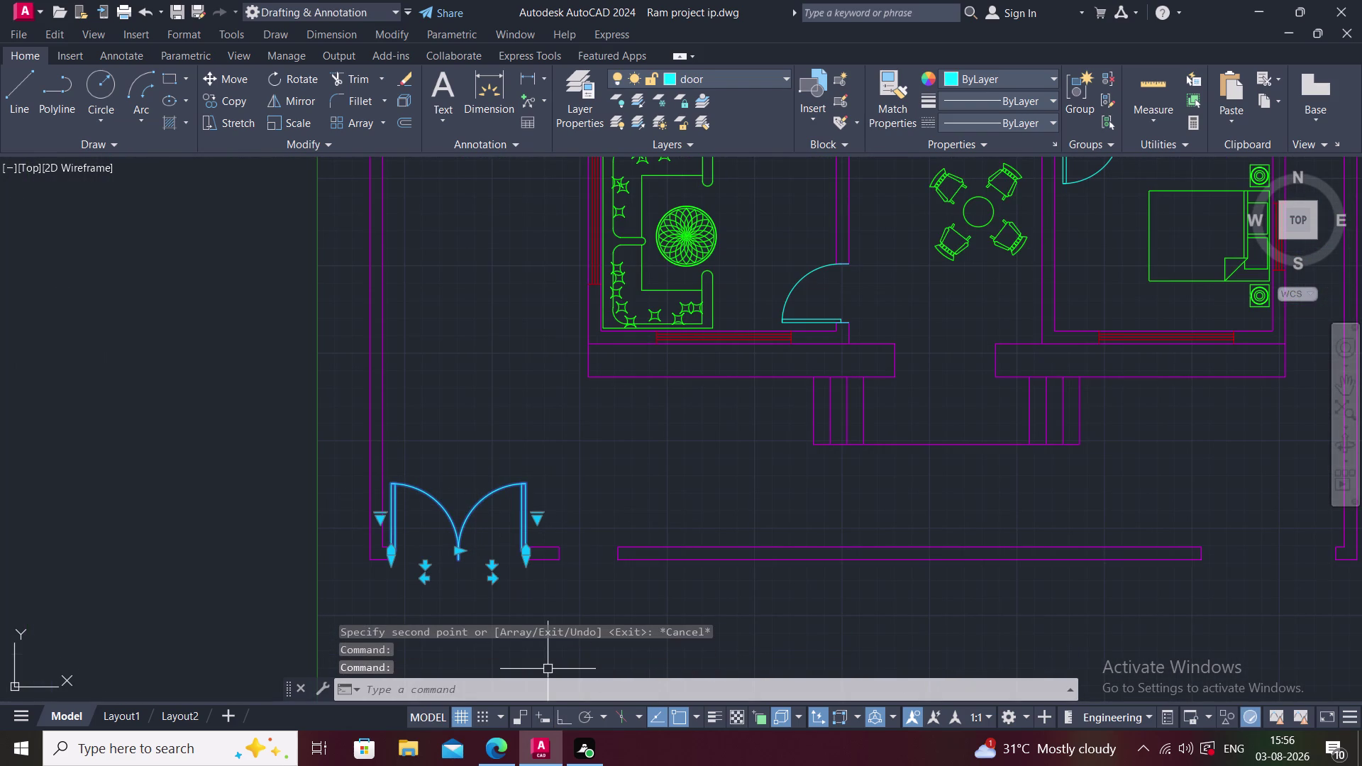
text(CO)
key(space)
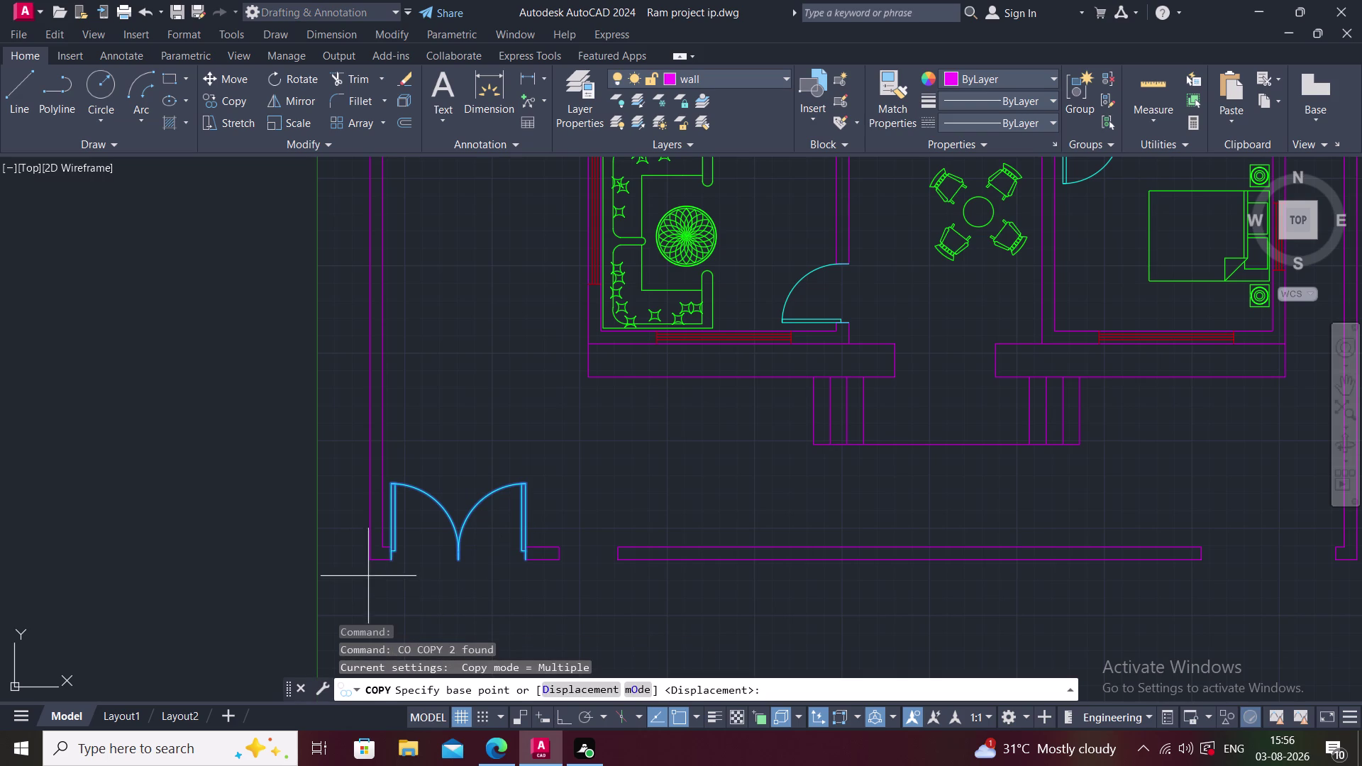
click(387, 563)
scroll(down, 3)
middle_drag(427, 572, 151, 506)
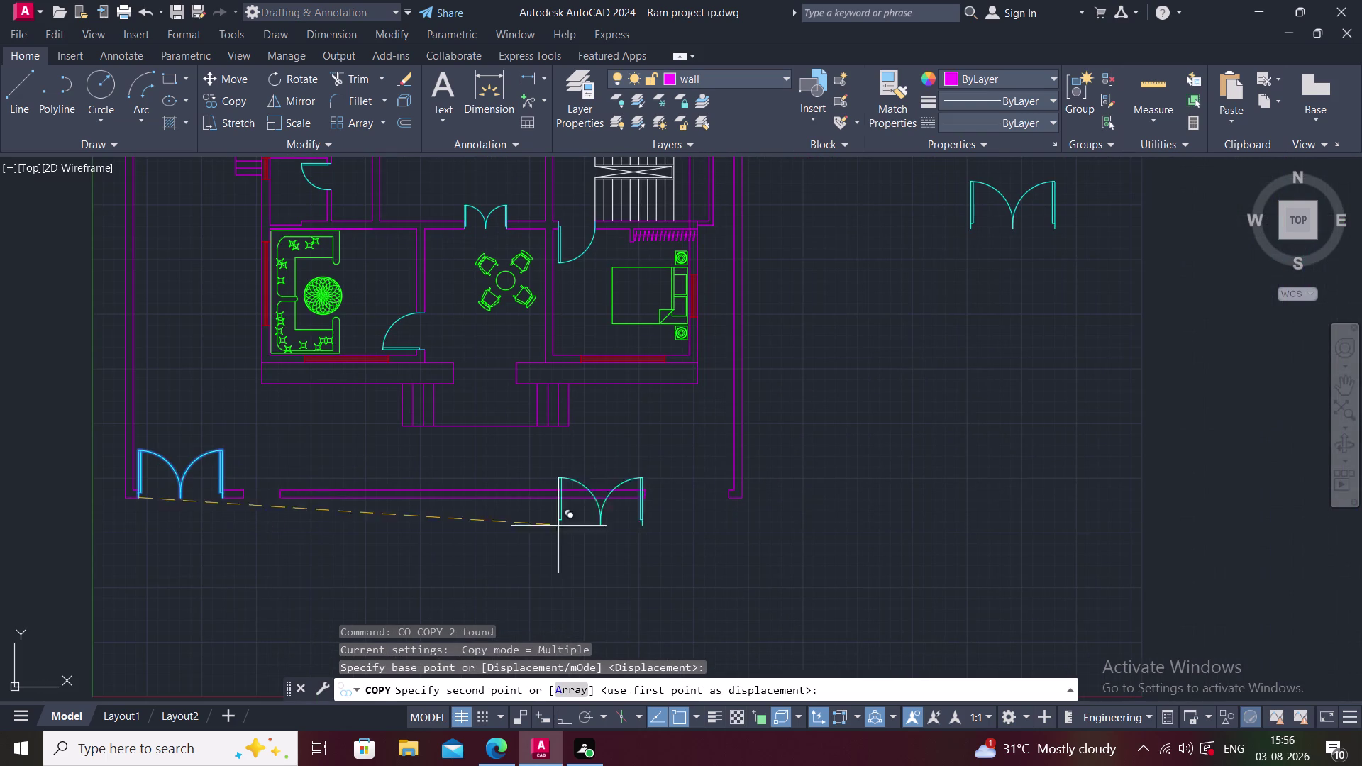
scroll(up, 3)
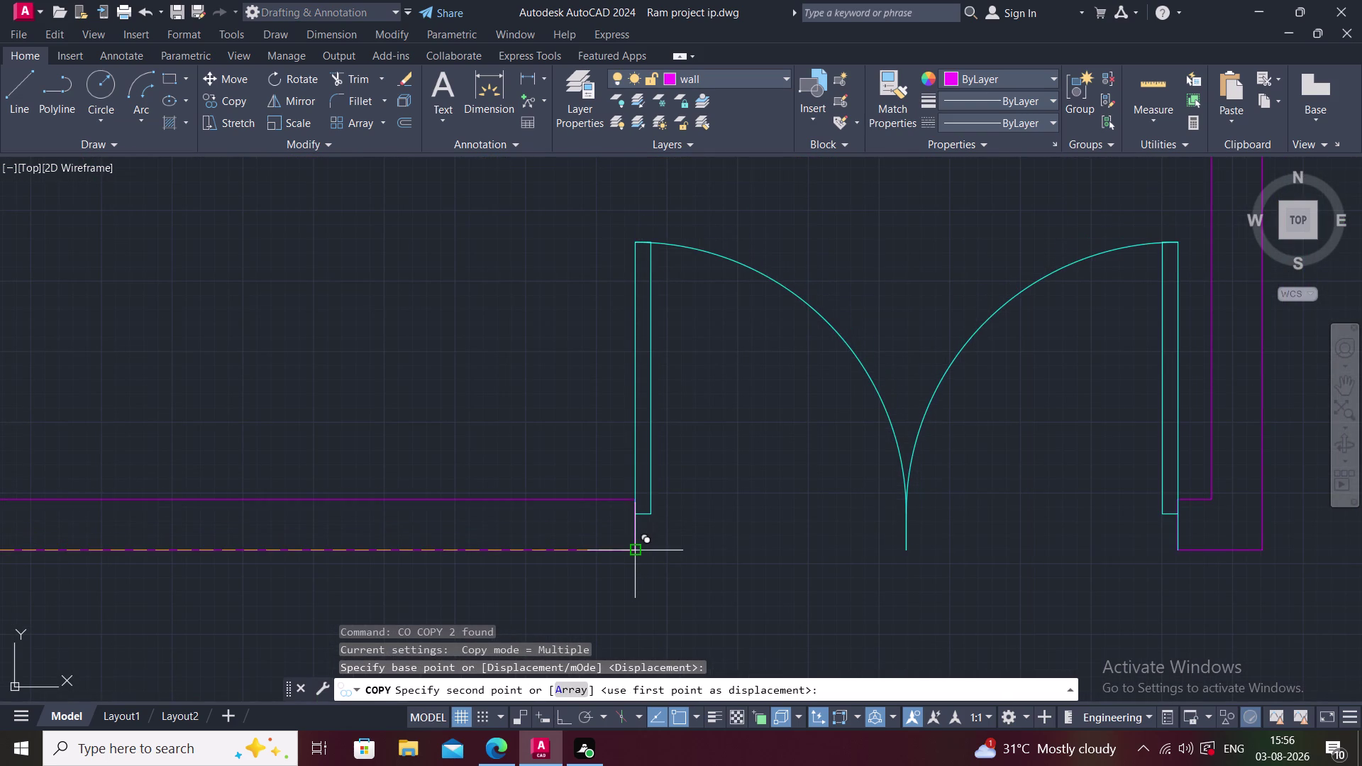
Place the second double door copy at the front wall's right end.
click(636, 548)
key(Escape)
middle_drag(663, 520, 685, 537)
scroll(down, 3)
scroll(down, 3)
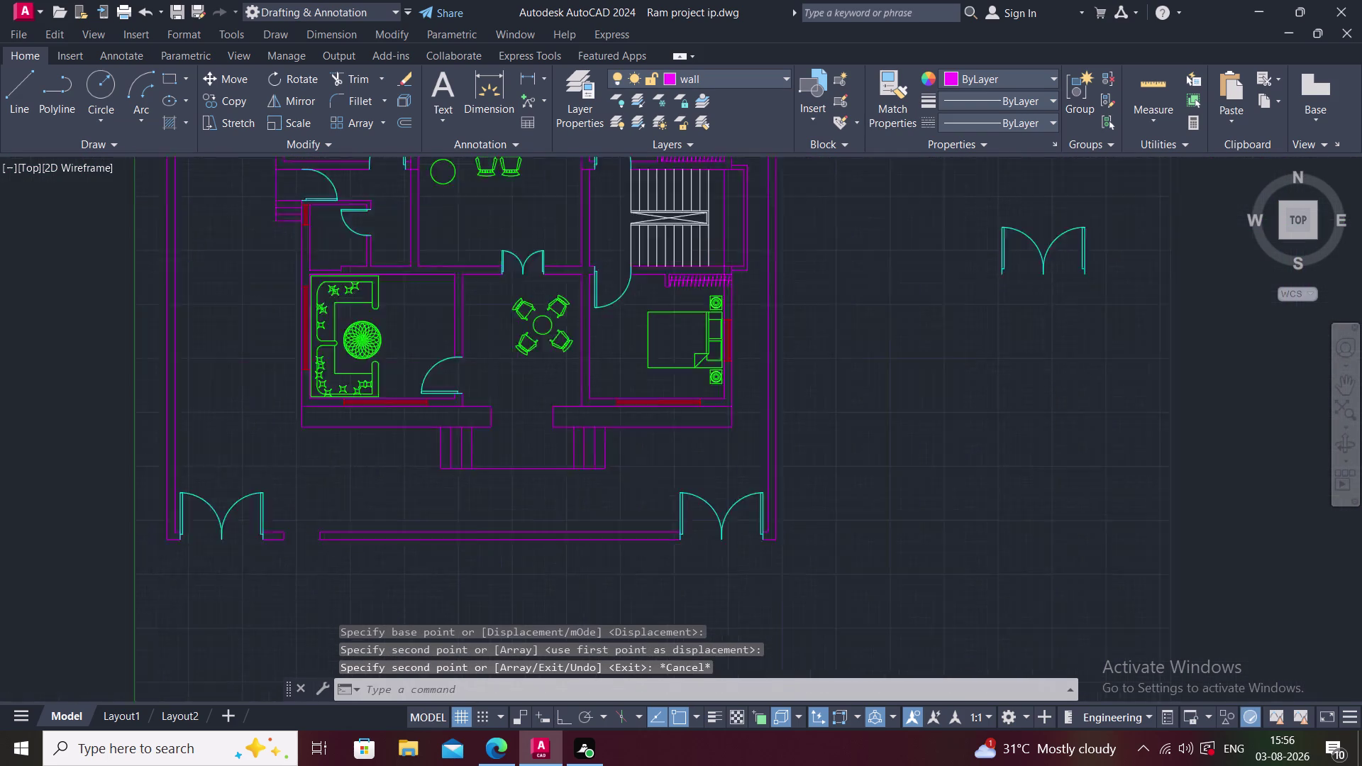
middle_drag(452, 557, 463, 584)
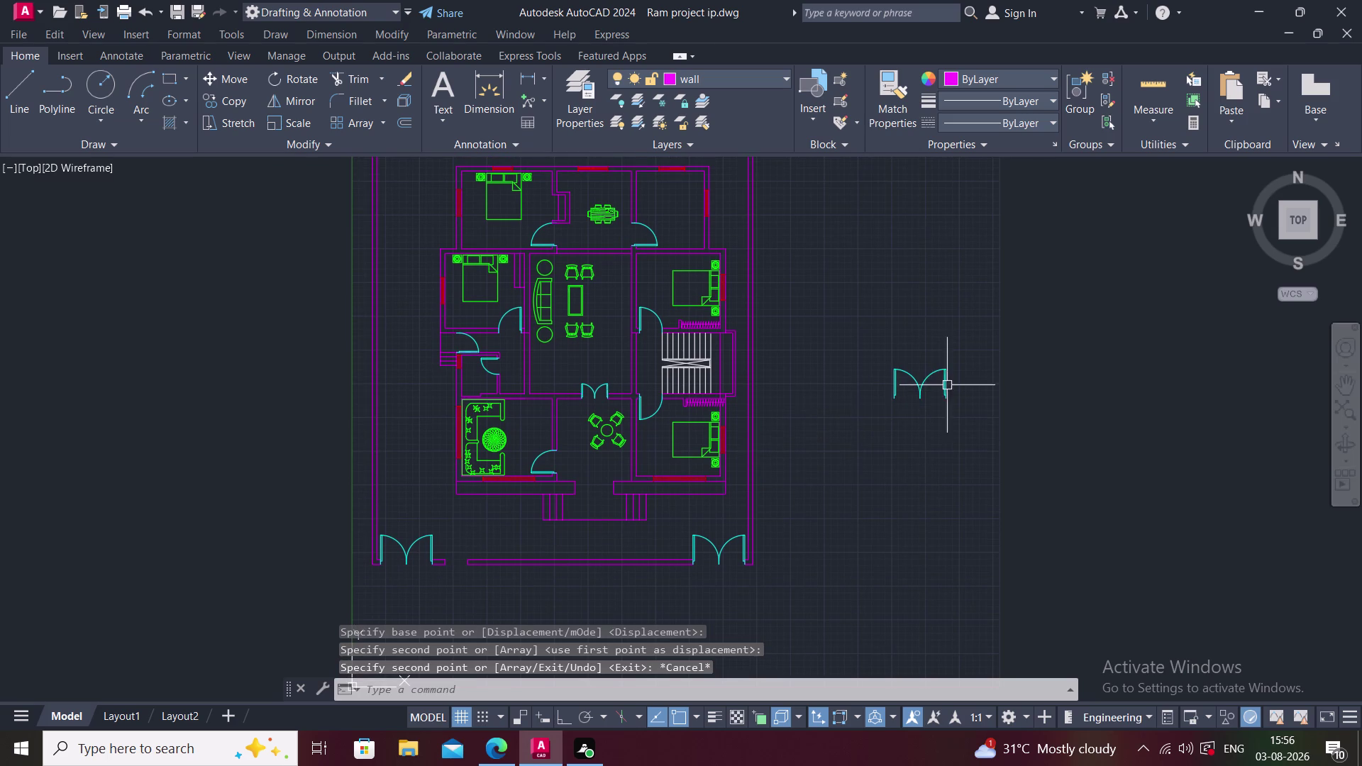
scroll(up, 3)
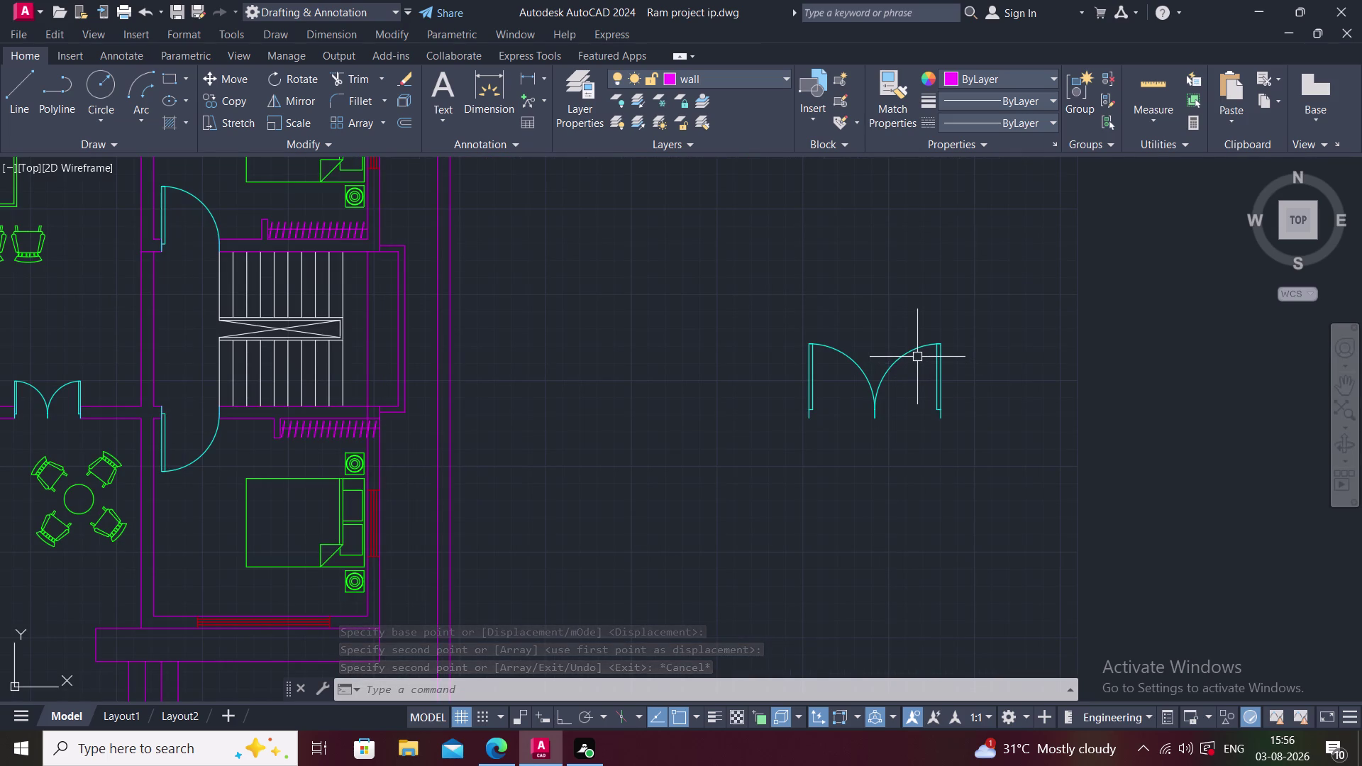
Delete the spare door's left leaf, keeping its single leaf selected.
click(845, 356)
key(Delete)
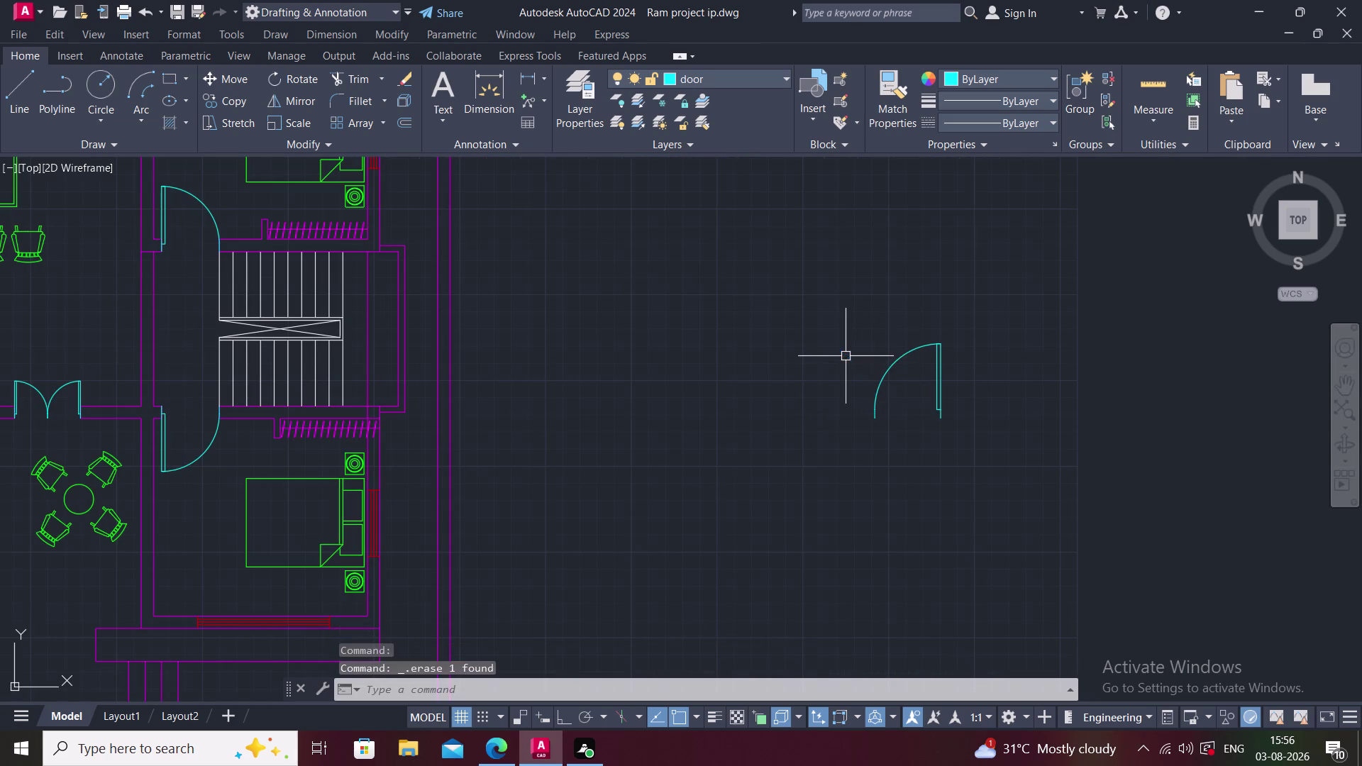
click(931, 342)
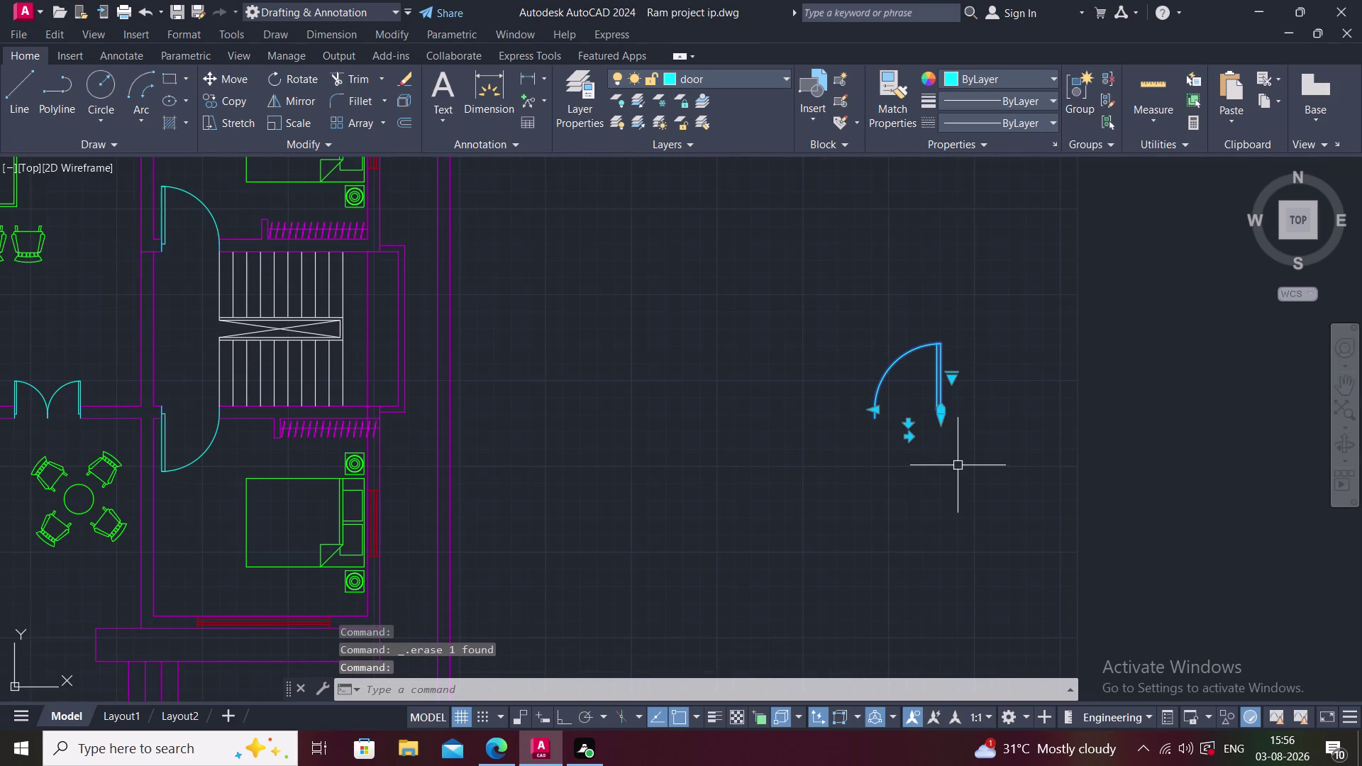
Copy the single-leaf door beside the left double door on the front wall.
text(C)
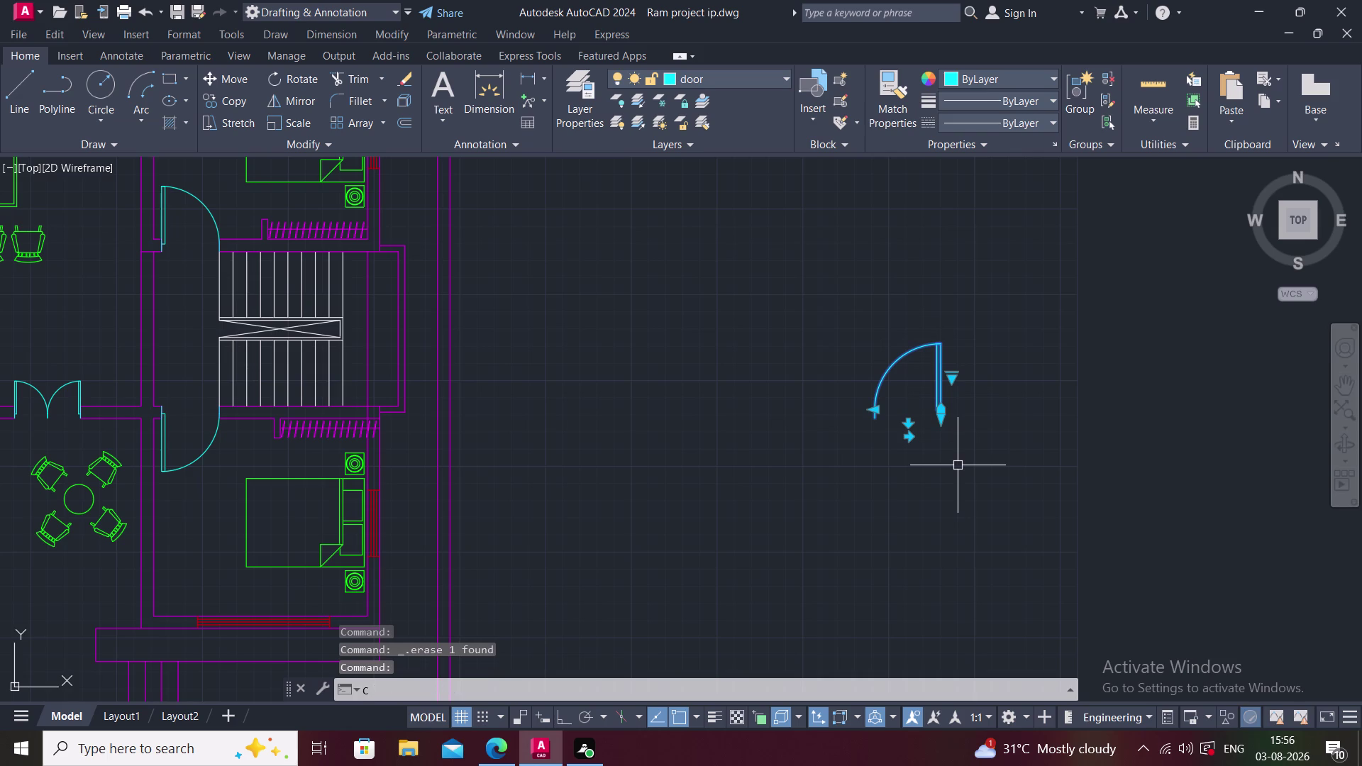
text(O)
key(space)
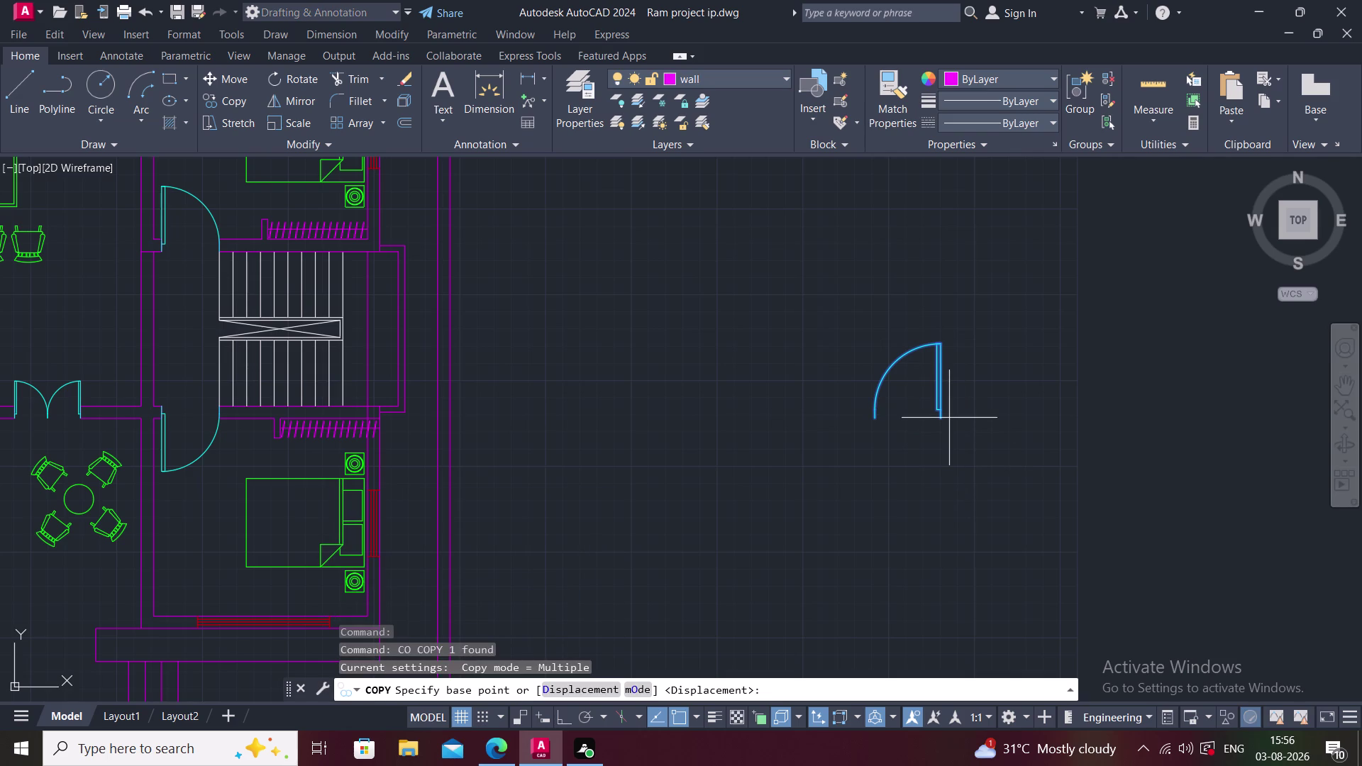
click(944, 417)
scroll(down, 3)
scroll(up, 3)
scroll(down, 3)
scroll(up, 3)
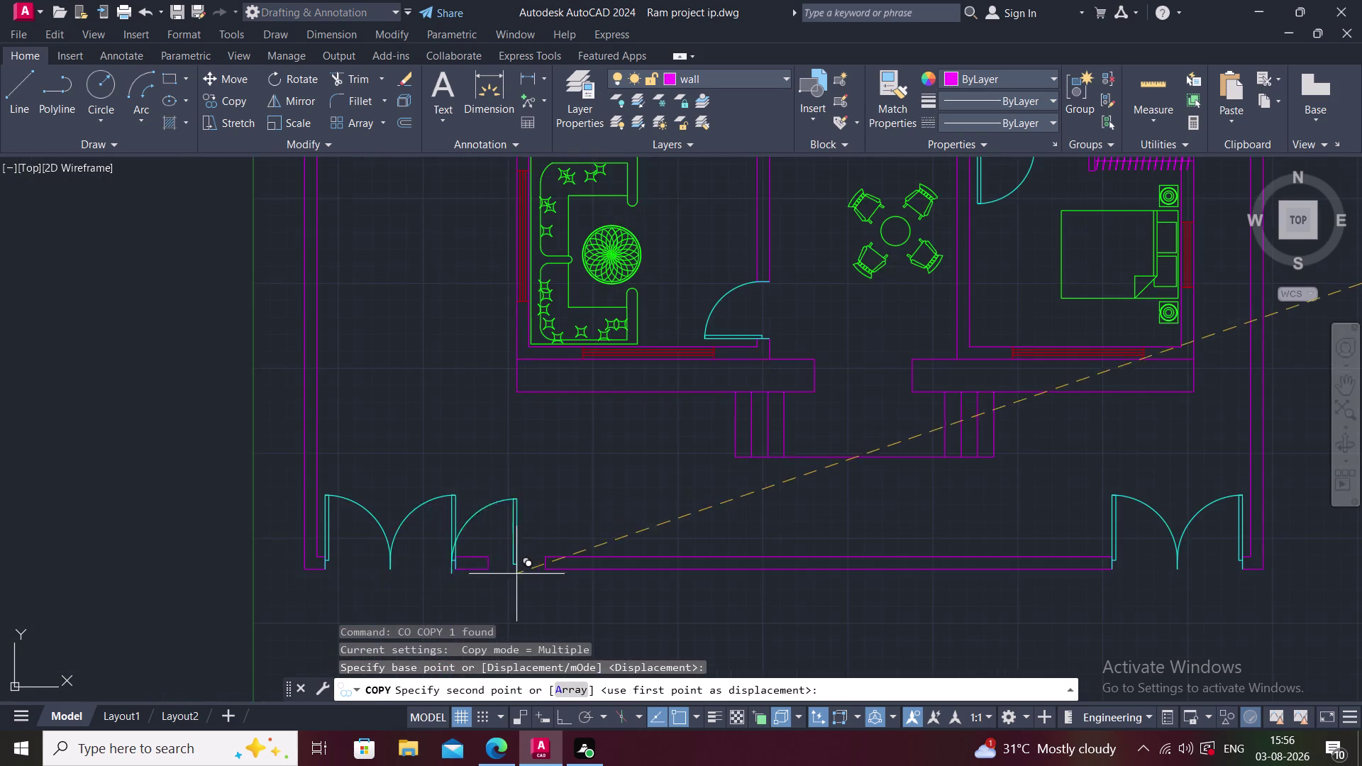
scroll(up, 3)
scroll(up, 3)
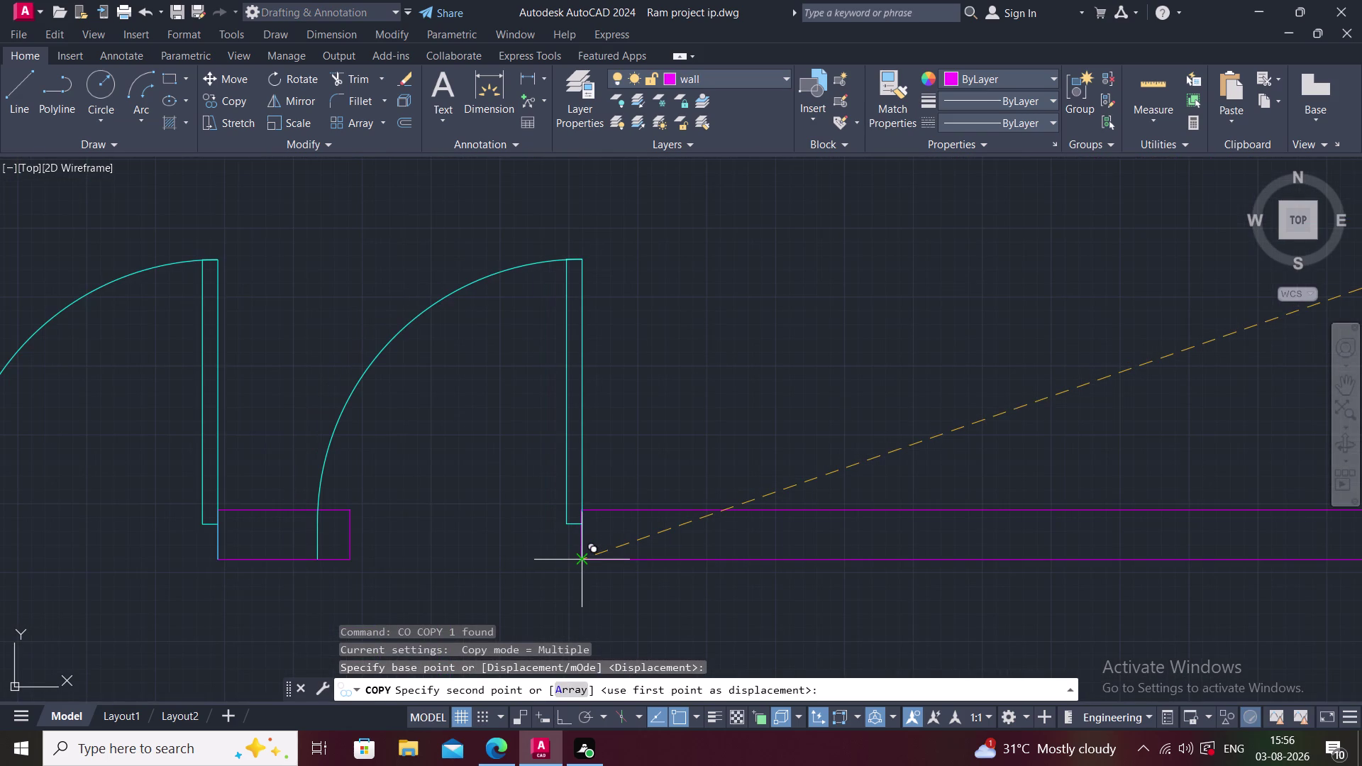
scroll(up, 3)
click(556, 573)
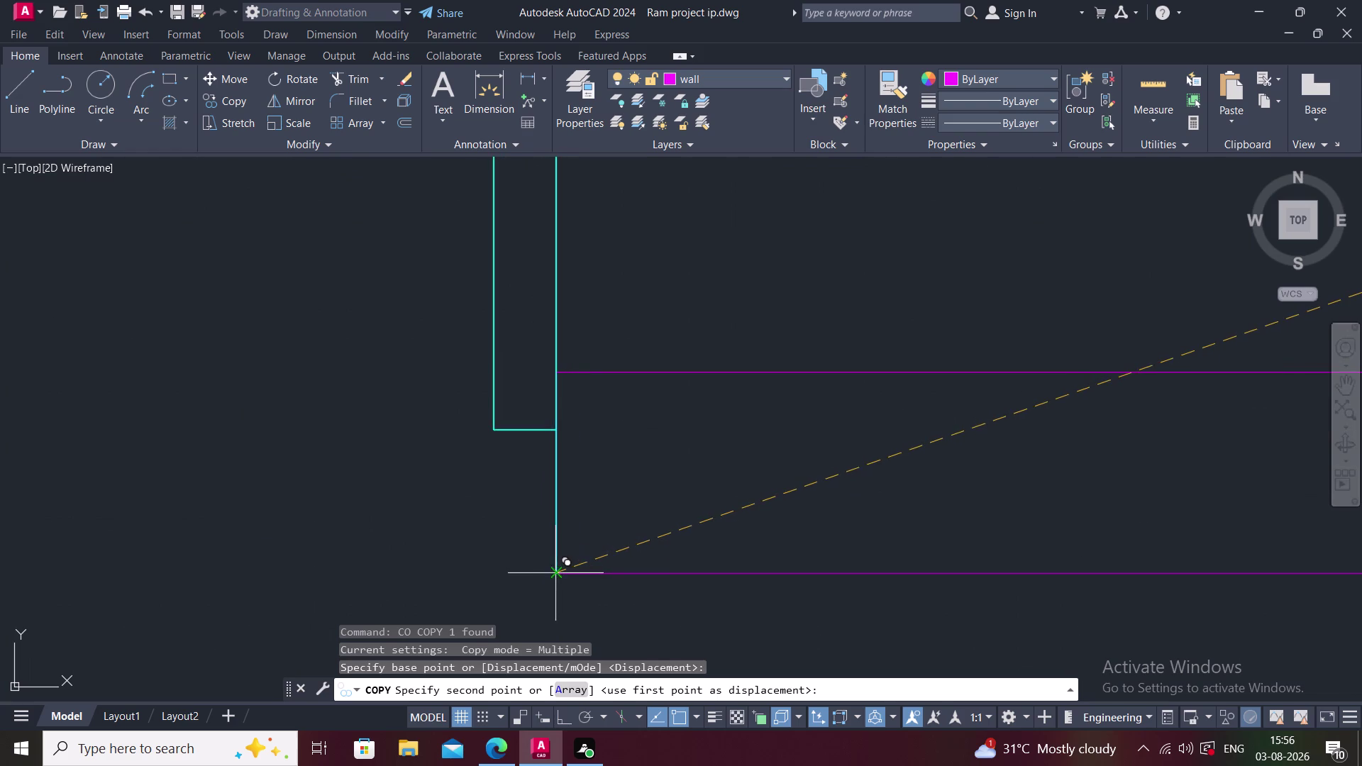
key(Escape)
Move the short wall end line over to the new door's edge.
middle_drag(552, 564, 659, 543)
scroll(down, 3)
middle_drag(476, 560, 589, 541)
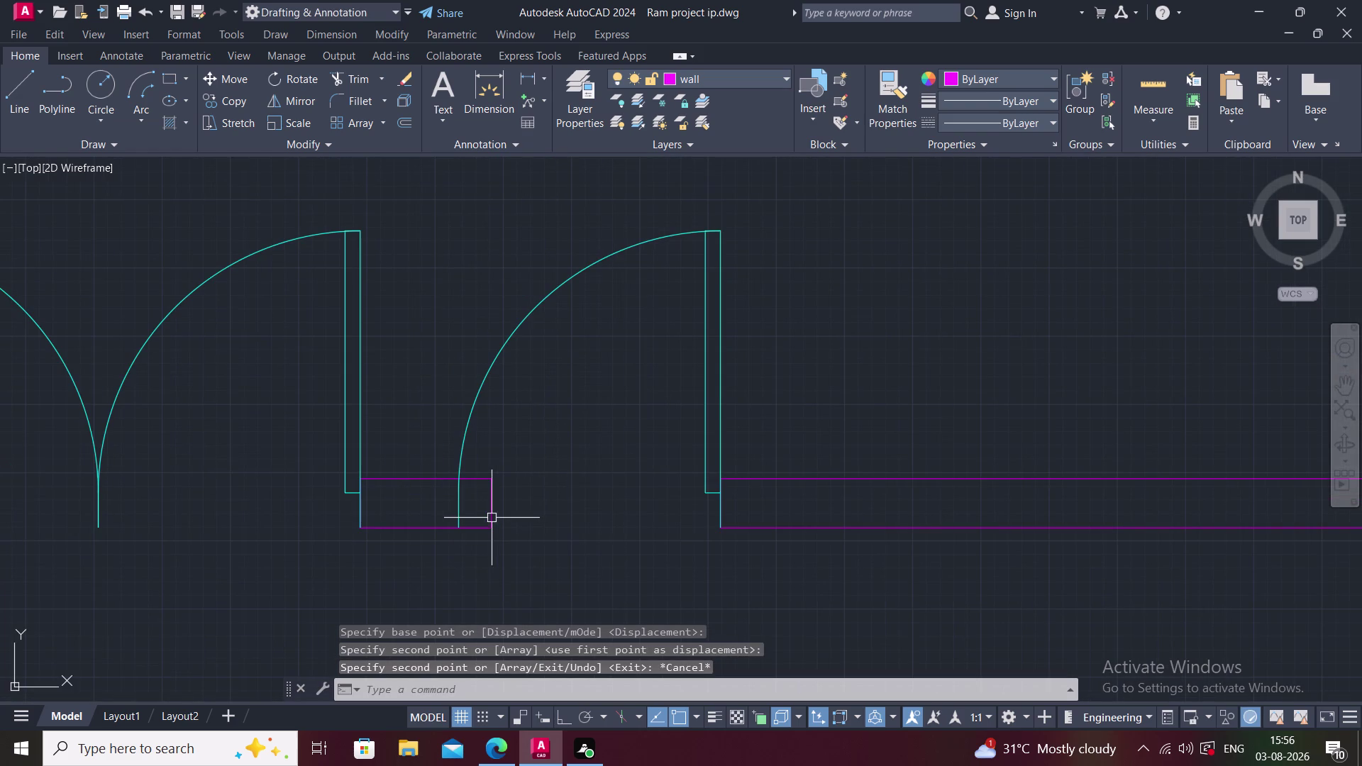
click(491, 518)
key(c)
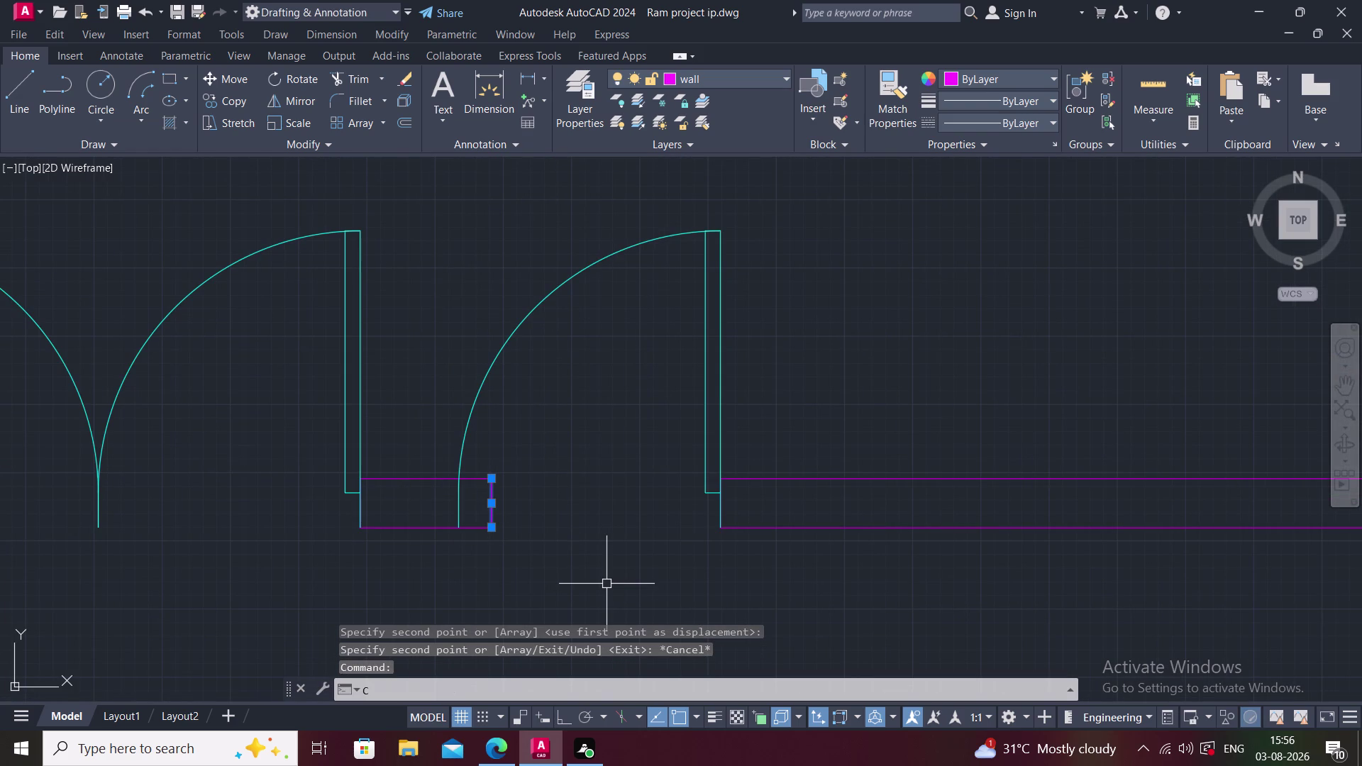
key(BackSpace)
text(MO)
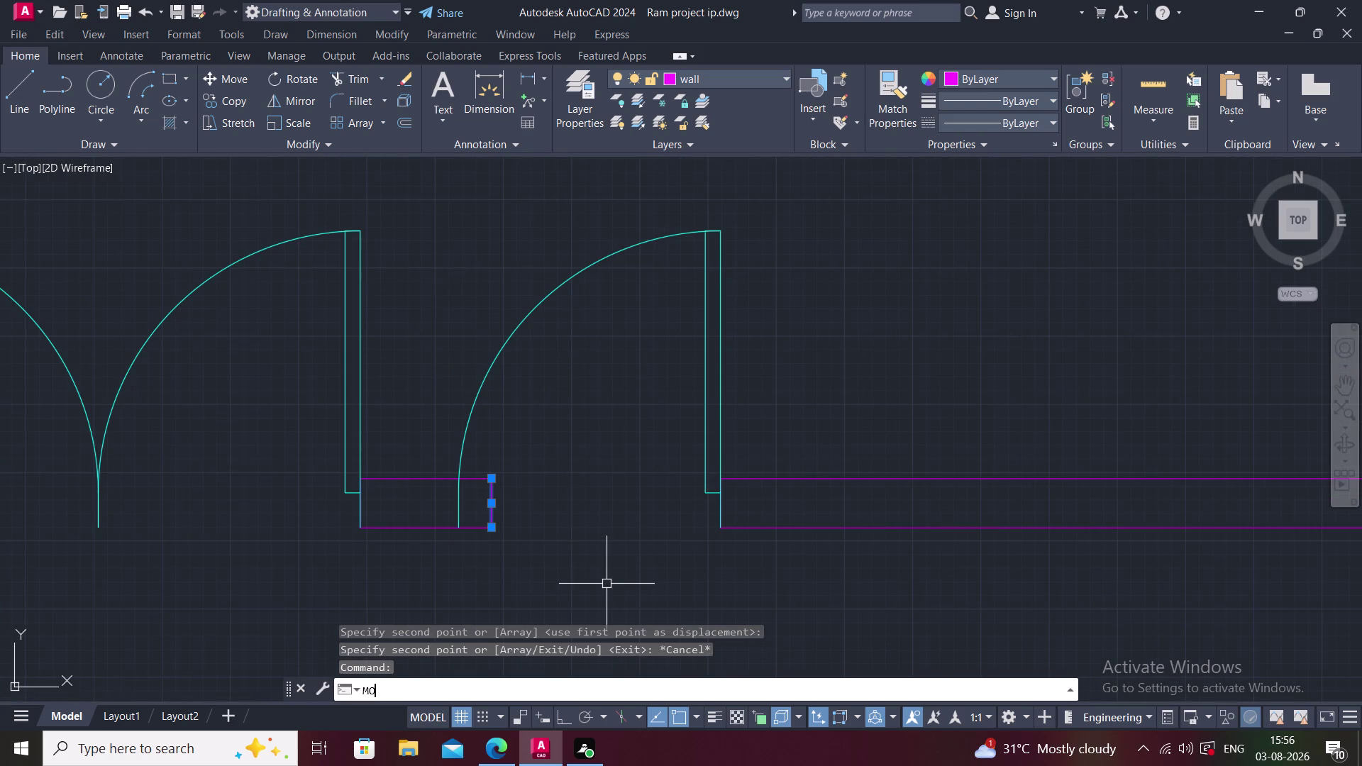
text(VE)
key(space)
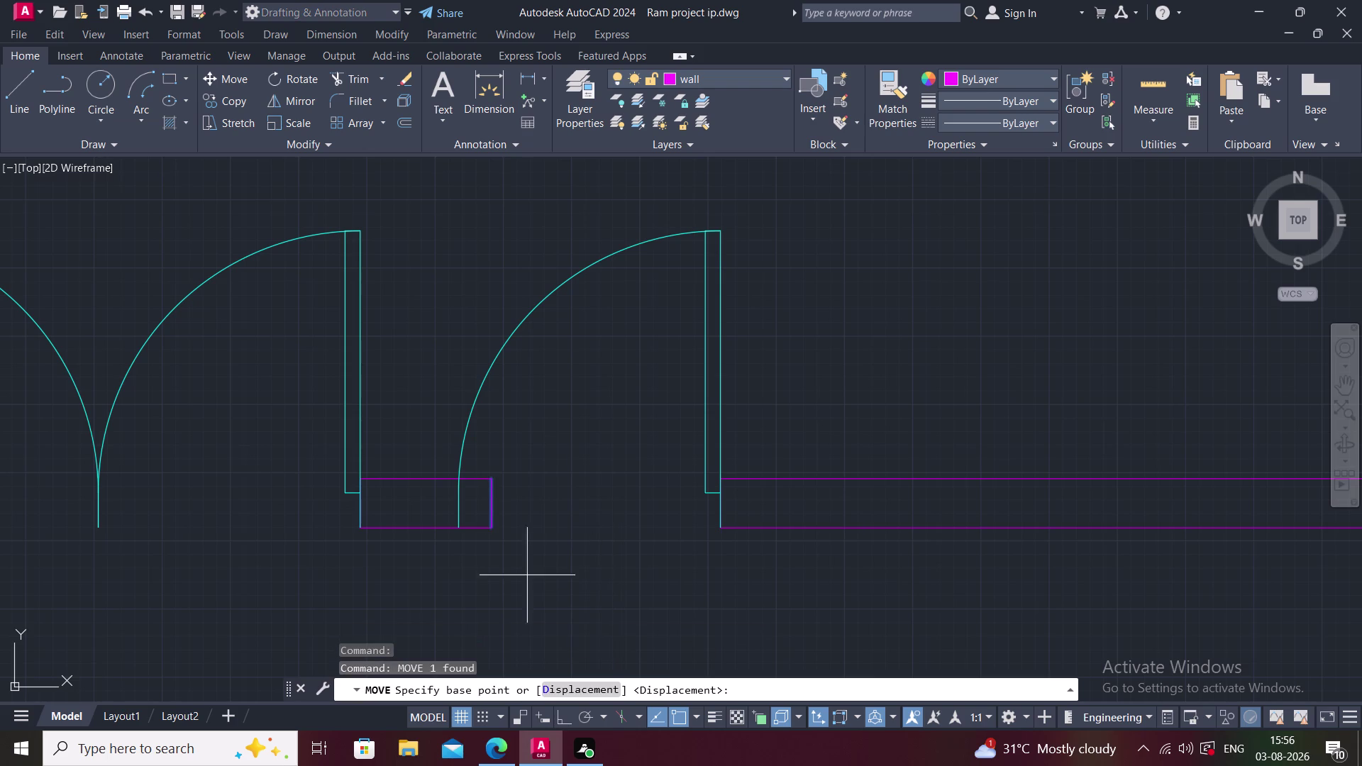
click(491, 528)
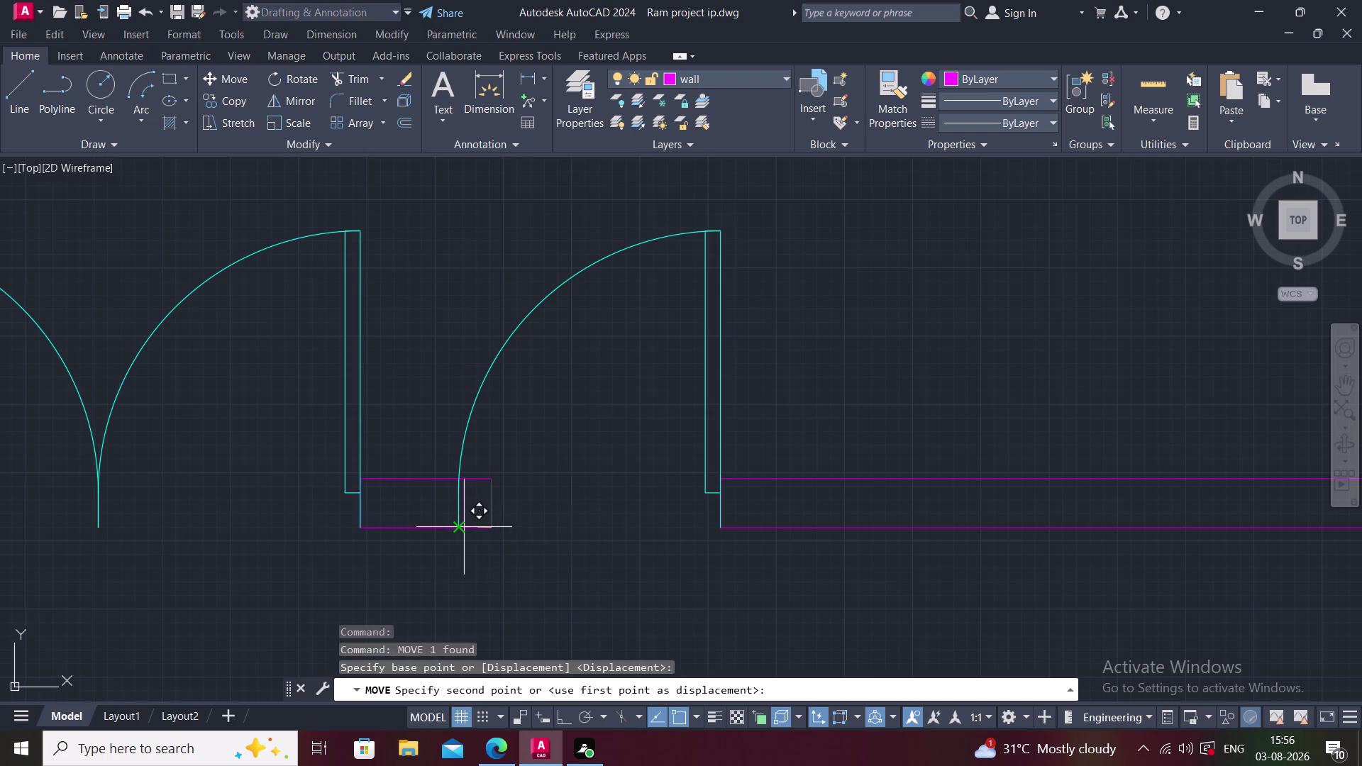
click(463, 526)
key(Escape)
Trim the two leftover wall lines inside the door opening.
text(TR)
key(space)
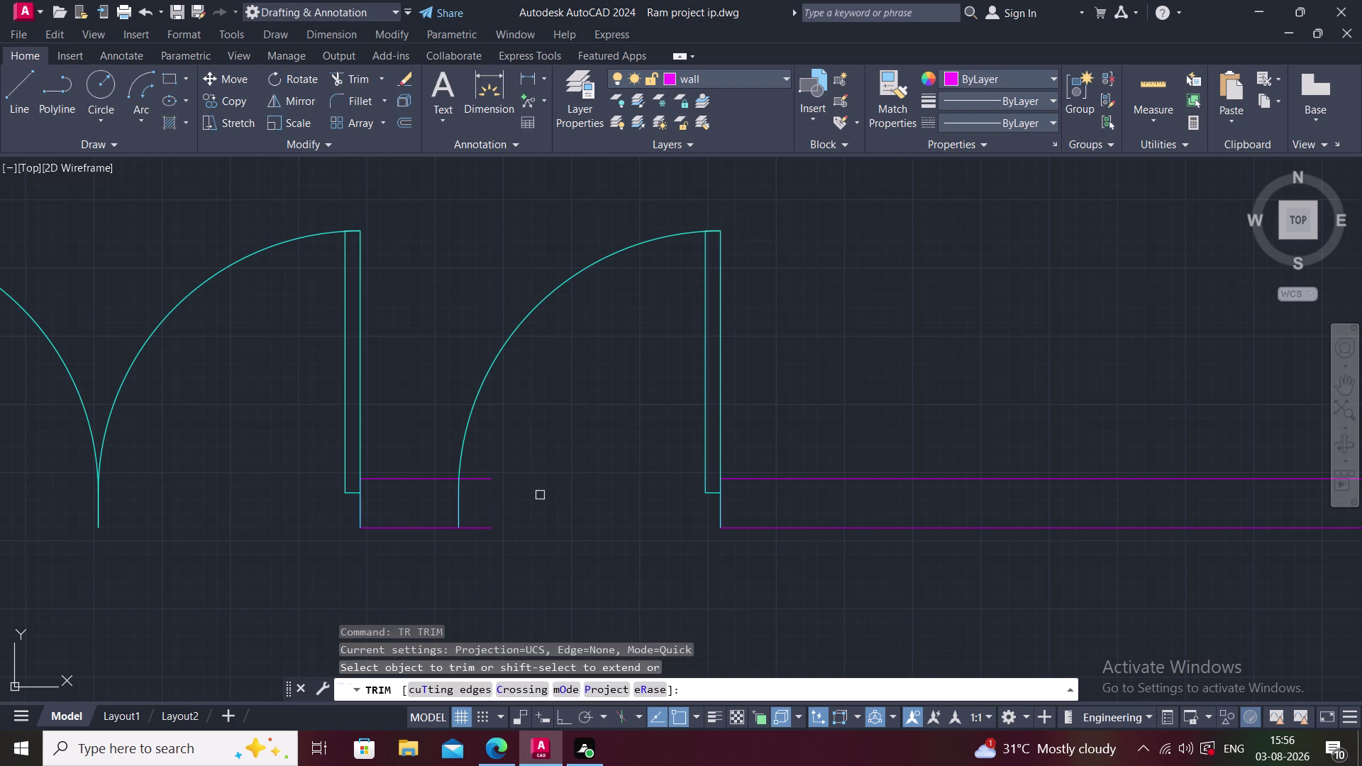
click(486, 466)
click(487, 548)
key(Escape)
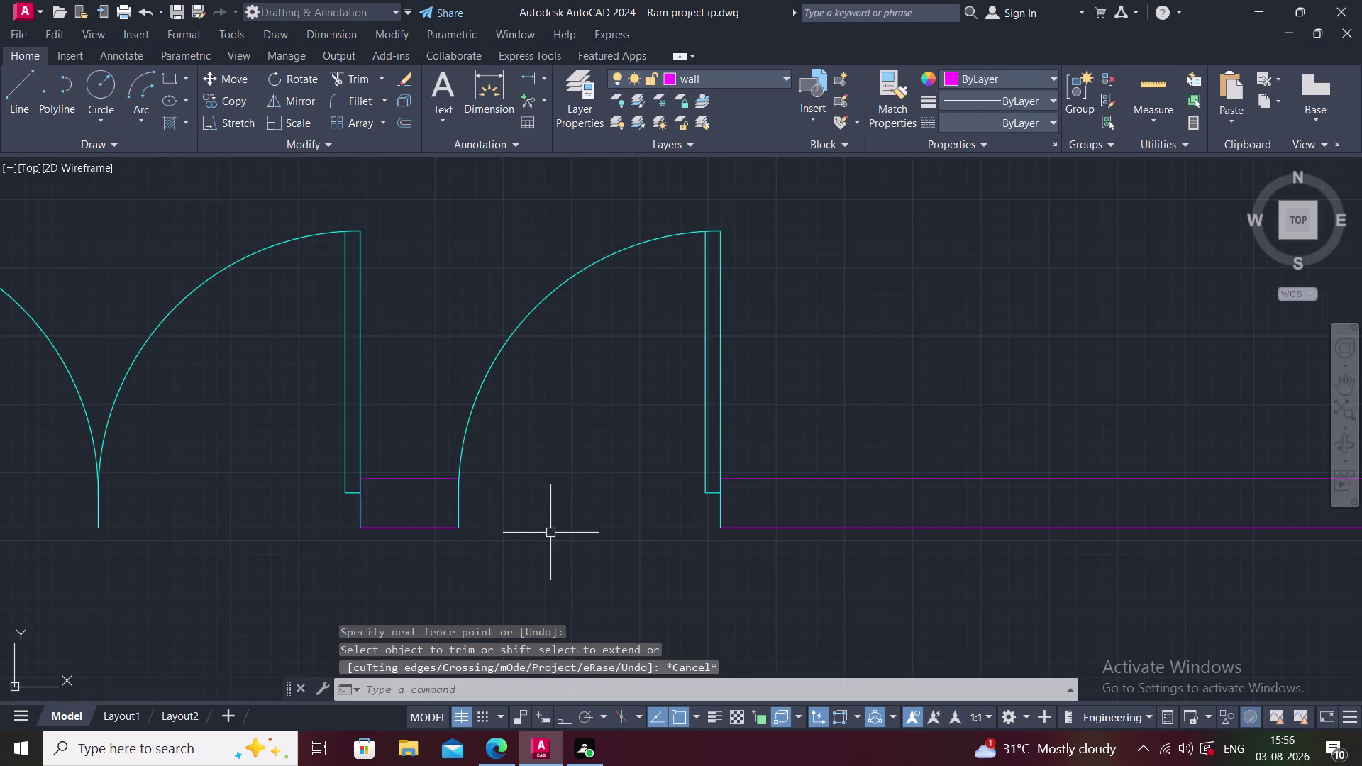
middle_drag(550, 532, 505, 538)
scroll(down, 3)
middle_drag(615, 543, 517, 542)
scroll(down, 3)
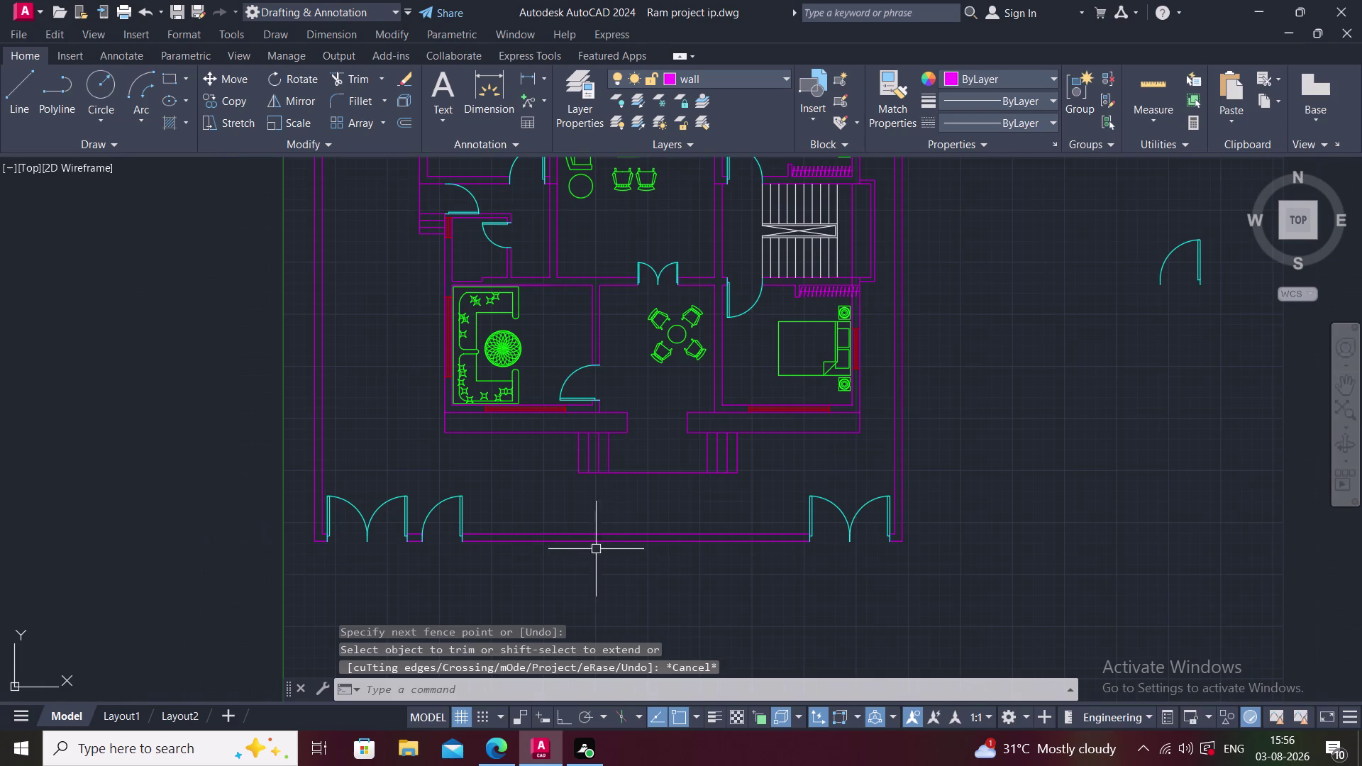
Window-select and delete the loose single-leaf door arc right of the plan.
middle_drag(622, 544, 600, 598)
middle_drag(705, 536, 701, 542)
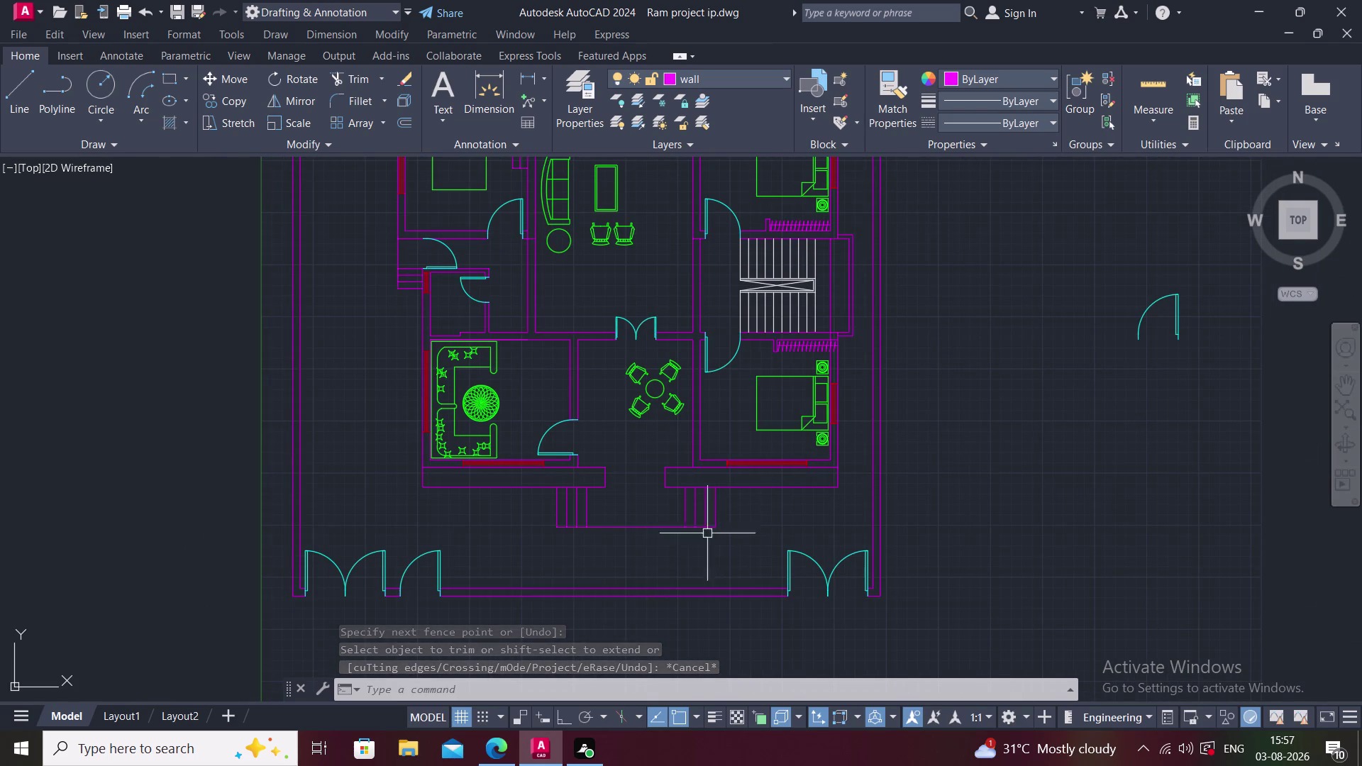
middle_drag(701, 541, 689, 553)
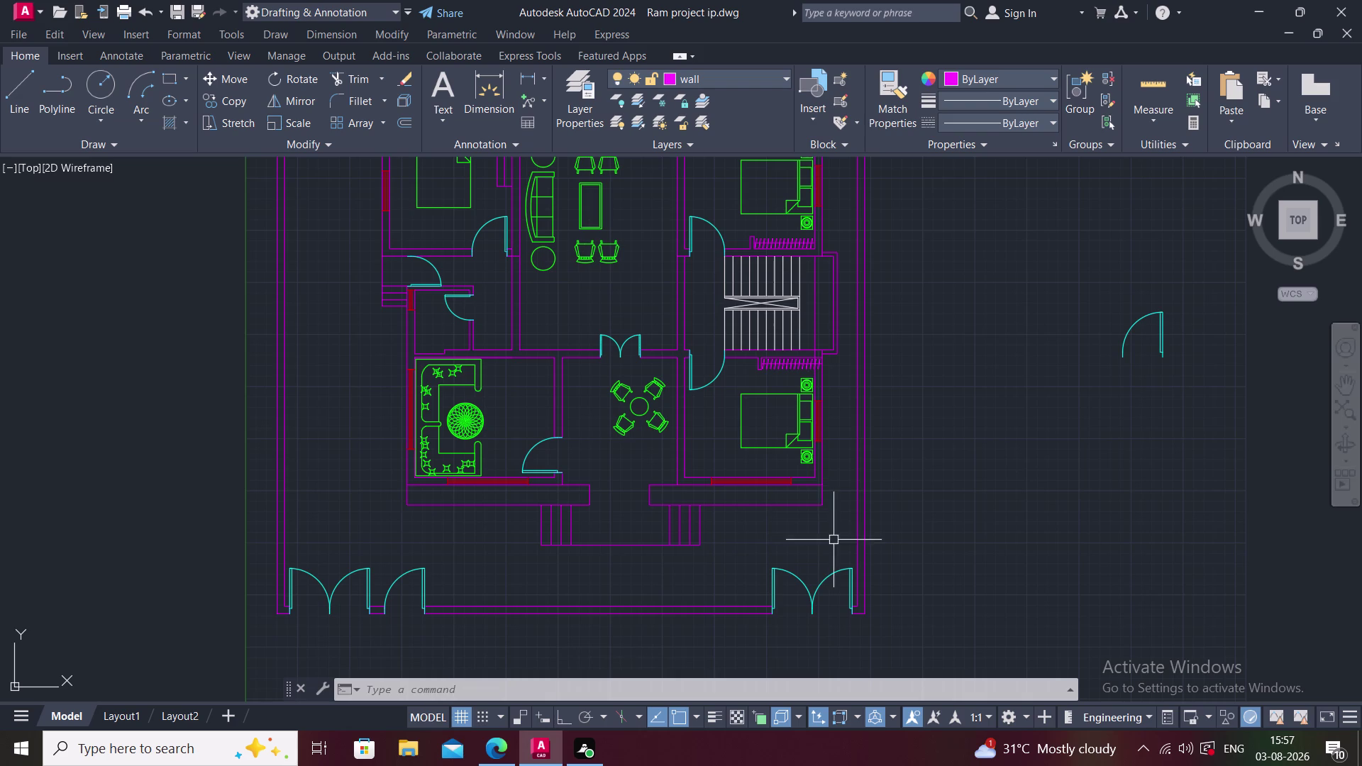
middle_drag(852, 462, 678, 513)
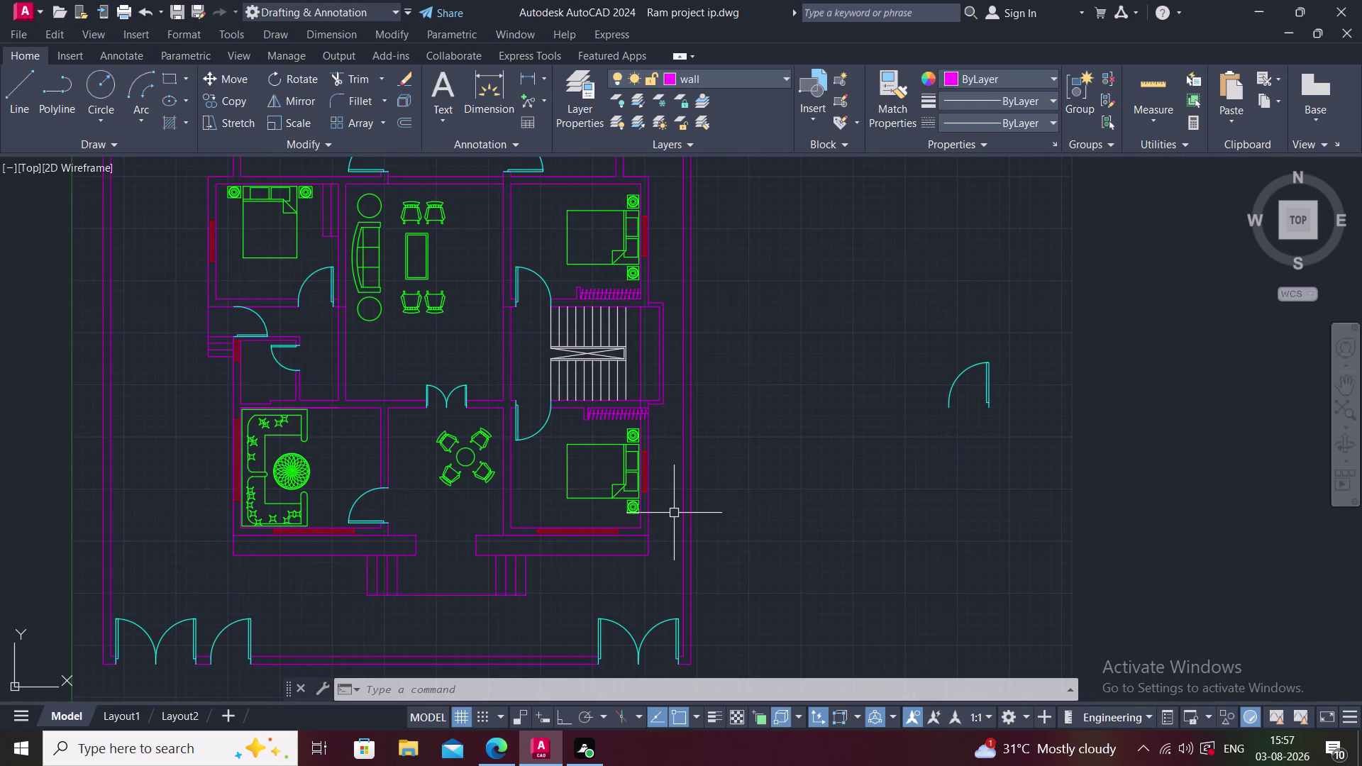
middle_drag(763, 428, 777, 497)
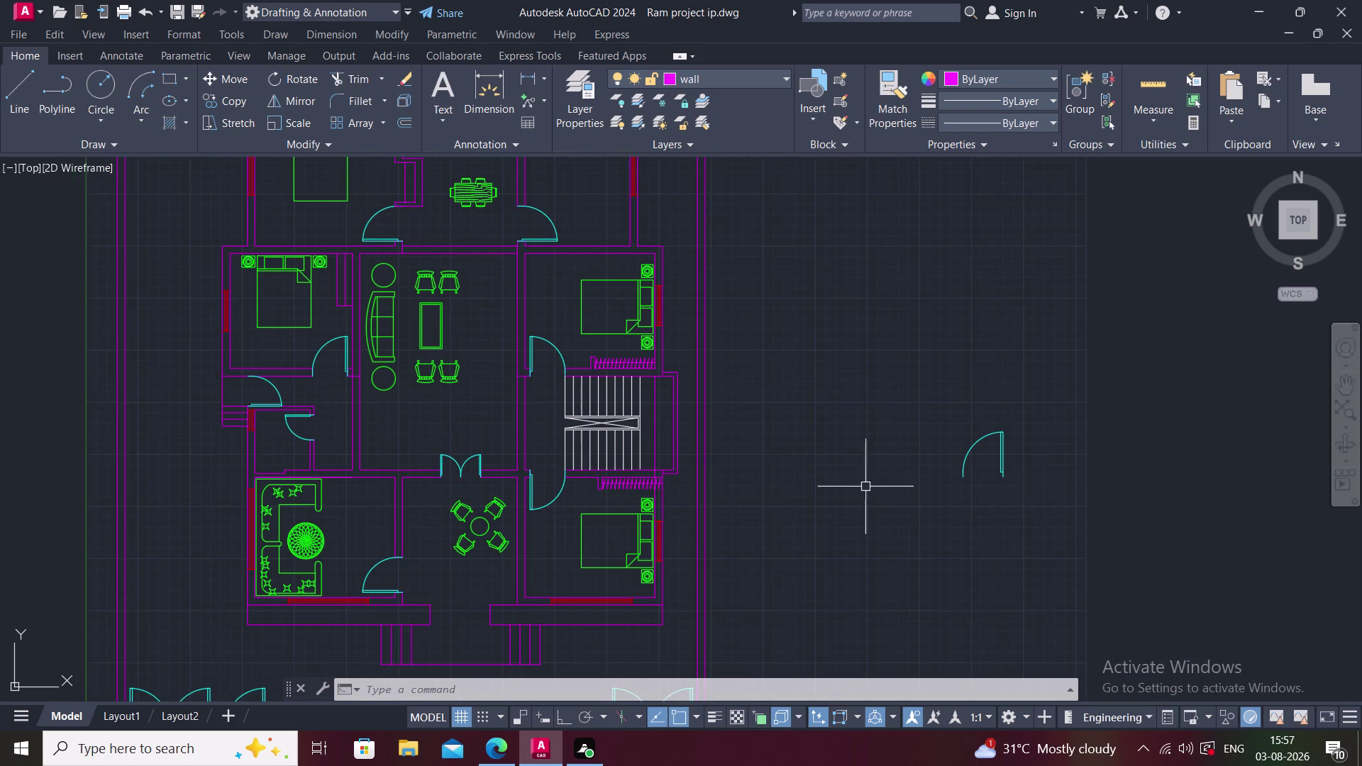
drag(907, 397, 928, 410)
click(1034, 552)
key(Delete)
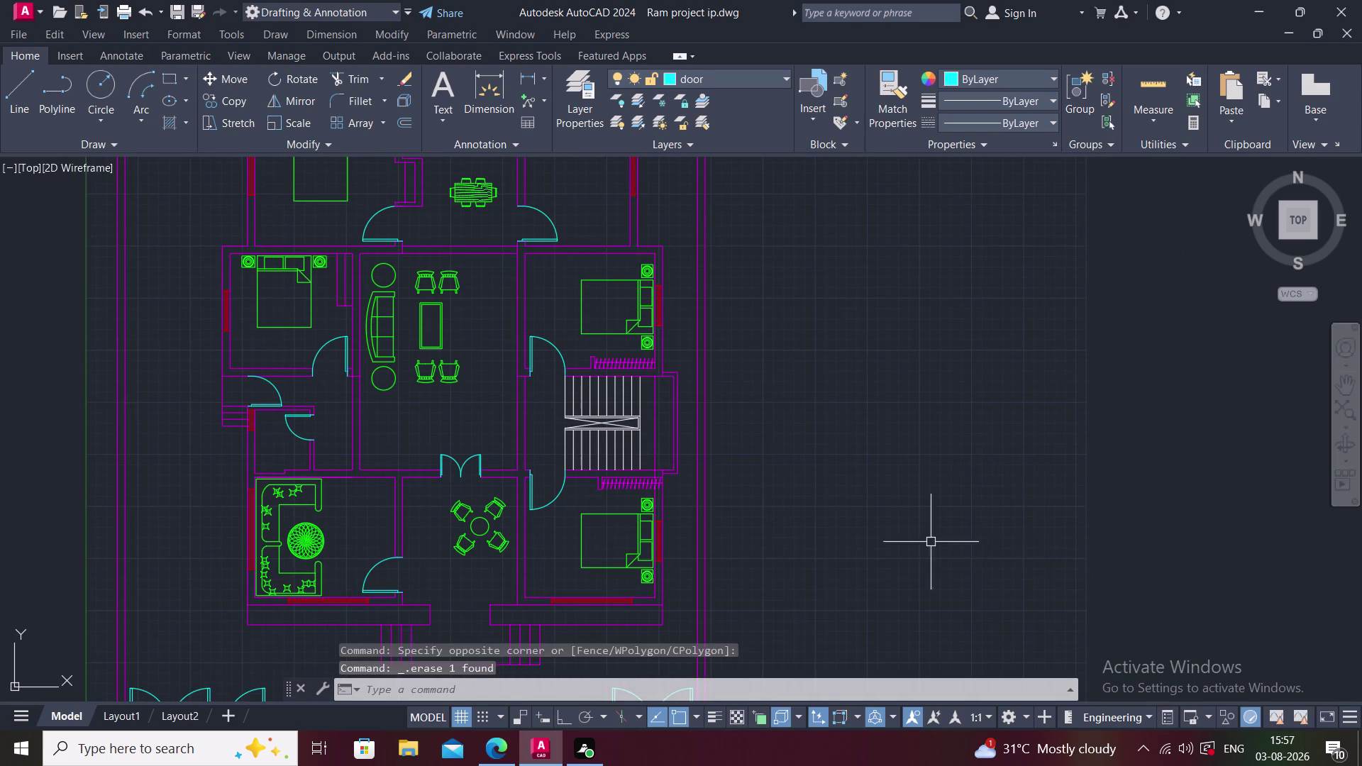
Zoom out and center the whole house plan in view.
middle_drag(840, 521, 875, 545)
scroll(down, 3)
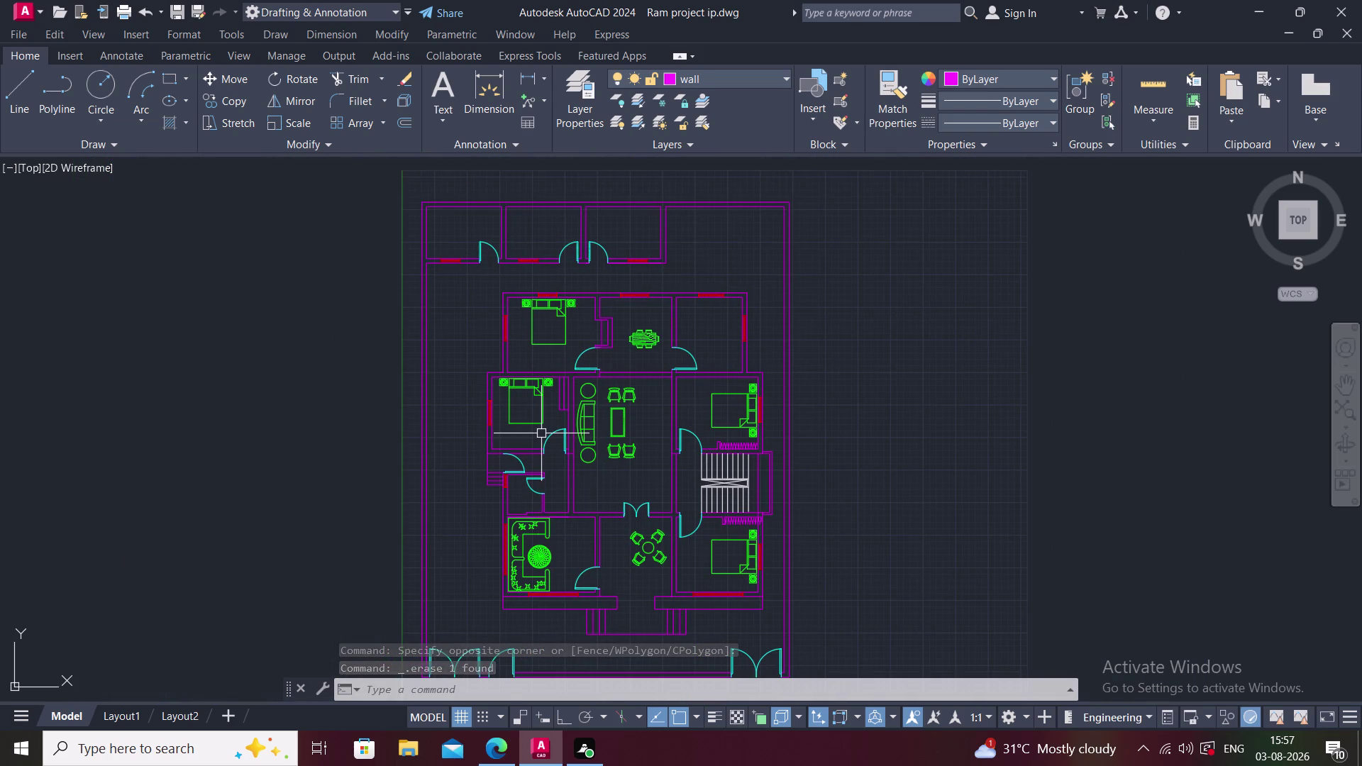
middle_drag(713, 394, 692, 363)
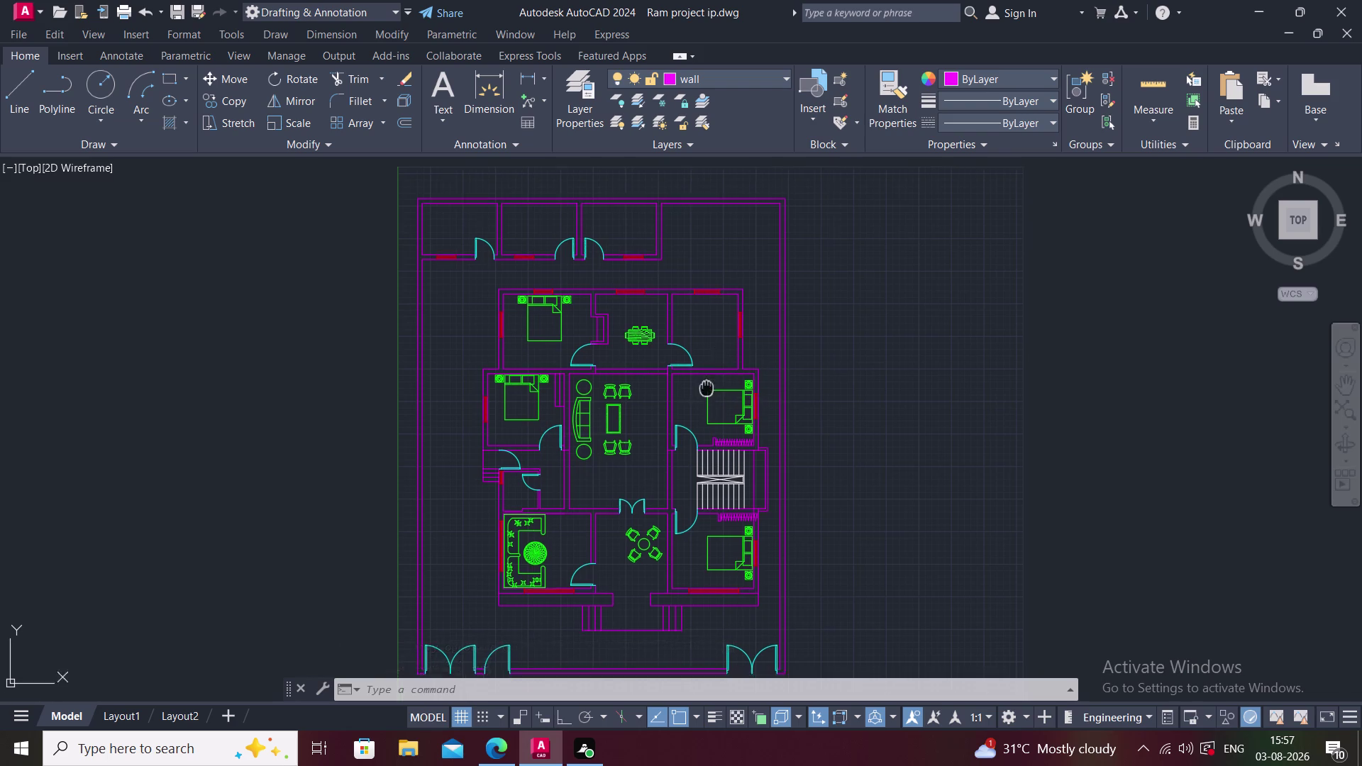
middle_drag(692, 363, 655, 318)
middle_drag(558, 367, 571, 377)
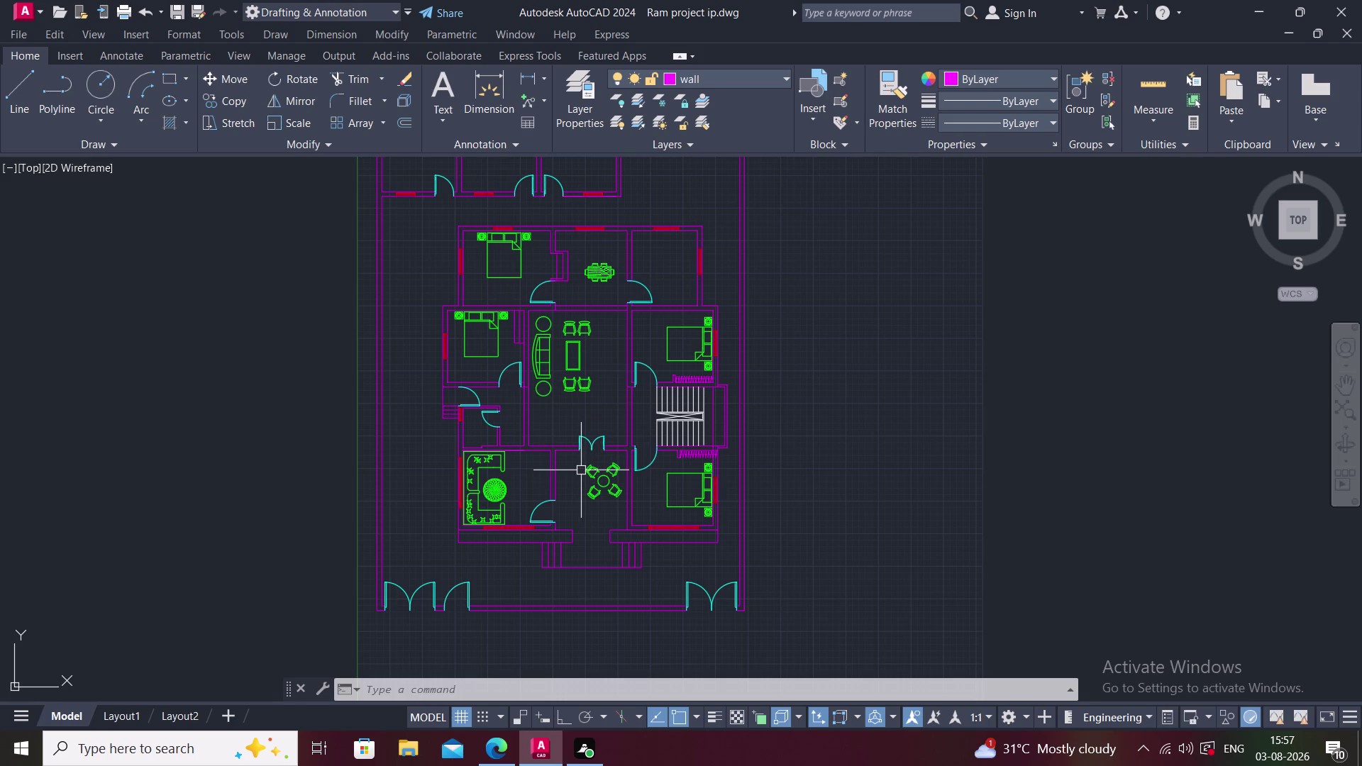
Draw a thin rectangular slat across the top of the shaft beside the bedroom.
middle_drag(529, 335, 554, 352)
scroll(up, 3)
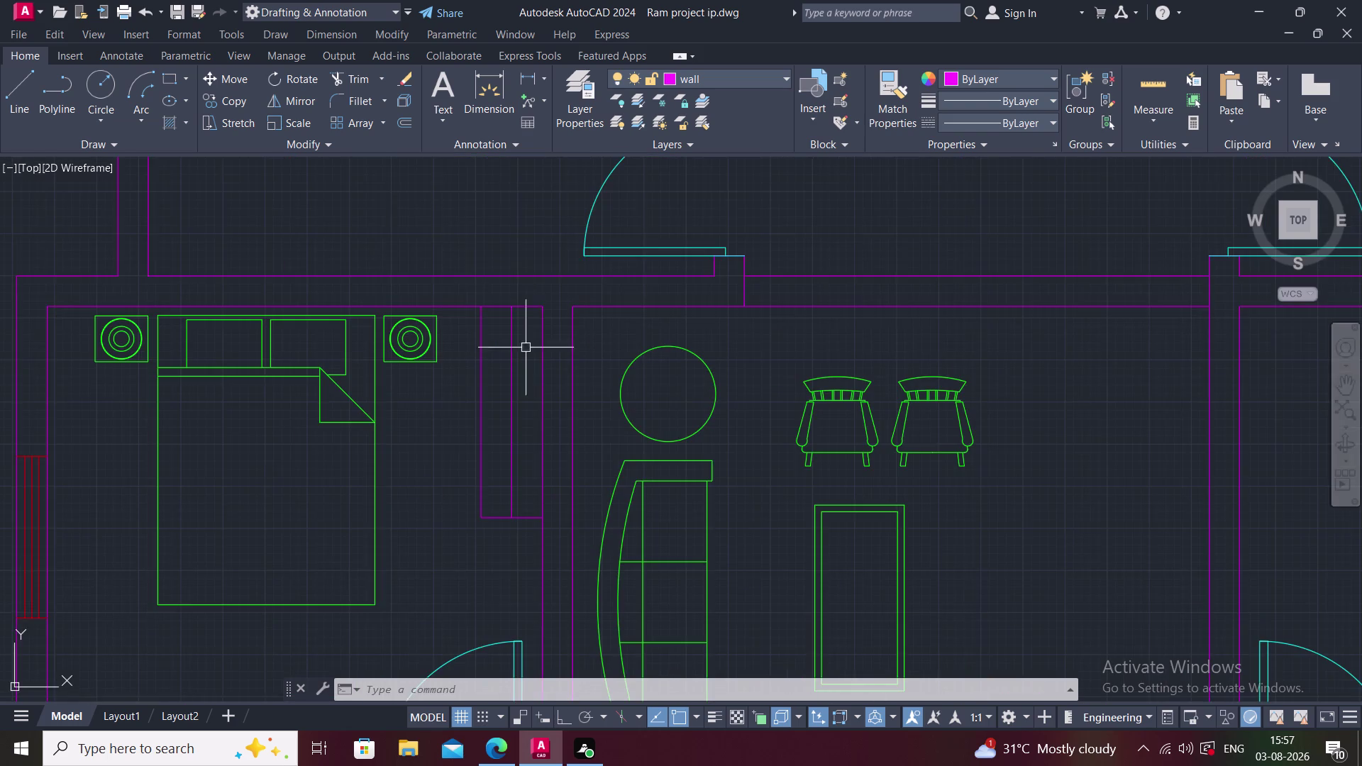
middle_drag(526, 348, 529, 369)
scroll(up, 3)
middle_drag(514, 356, 488, 435)
text(R)
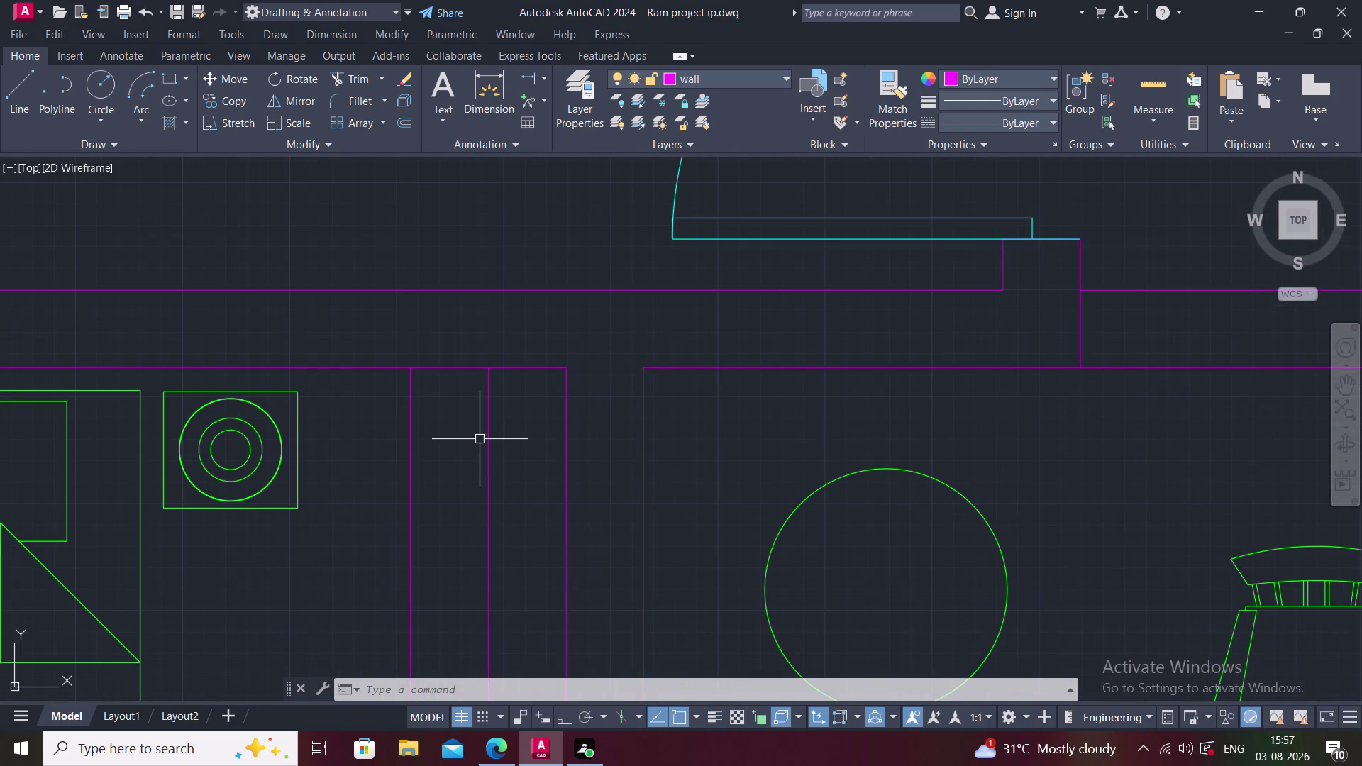
text(EC)
key(space)
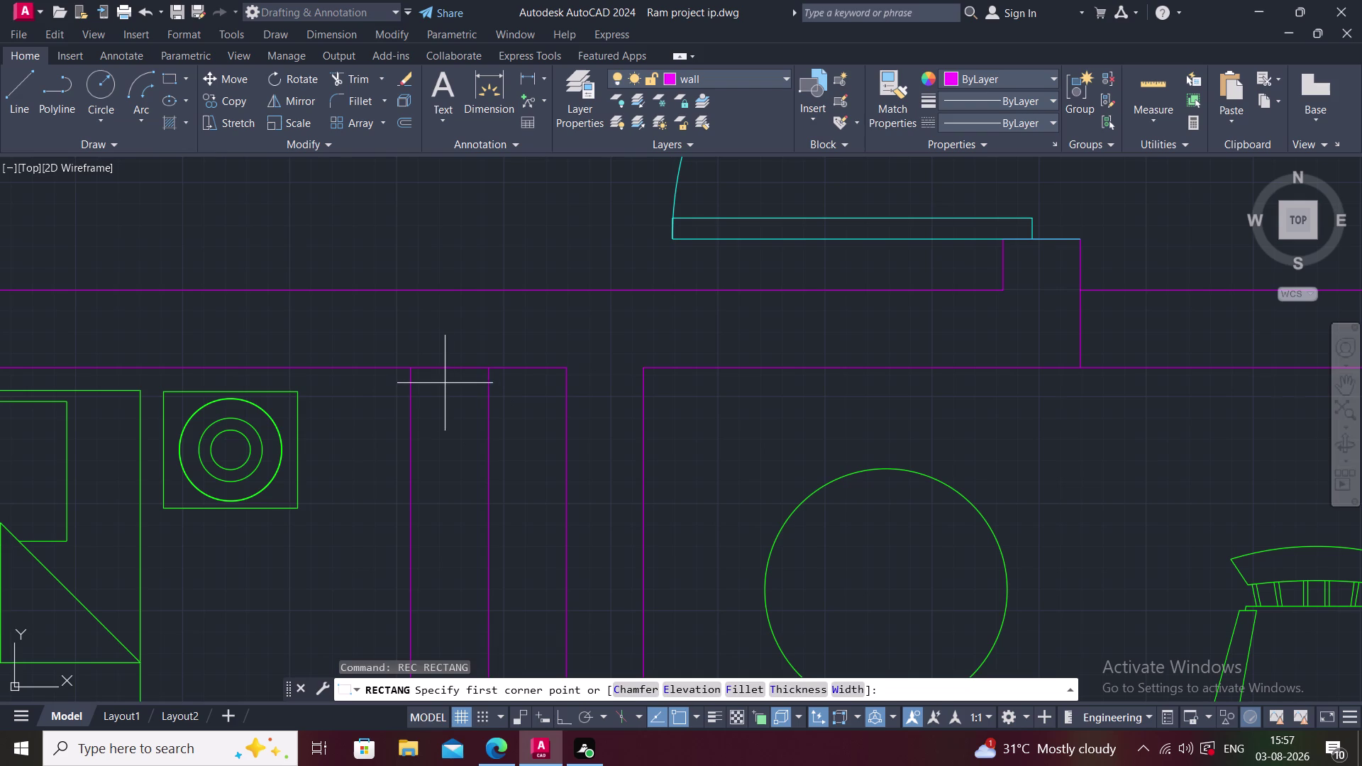
click(429, 376)
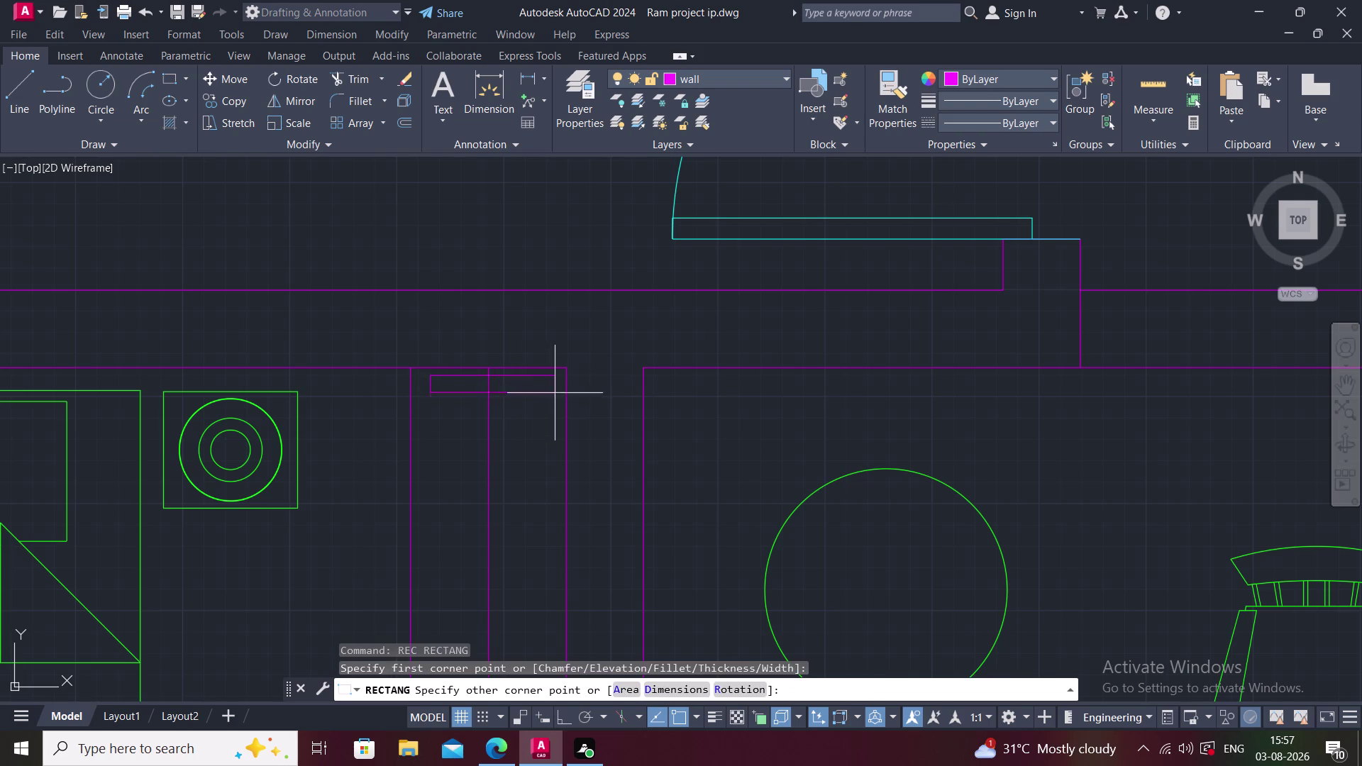
click(556, 385)
key(Escape)
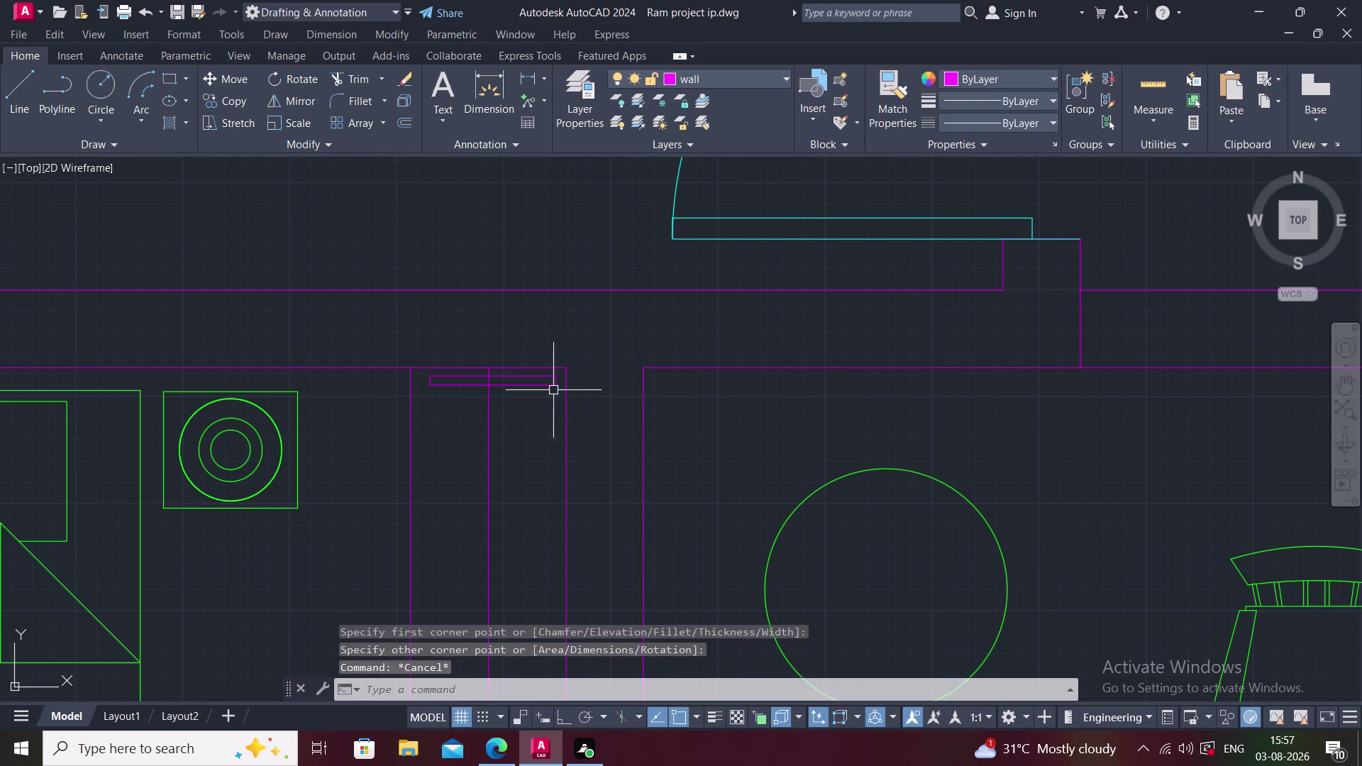
Rotate the slat to a shallow tilt just off horizontal.
click(534, 379)
text(RO)
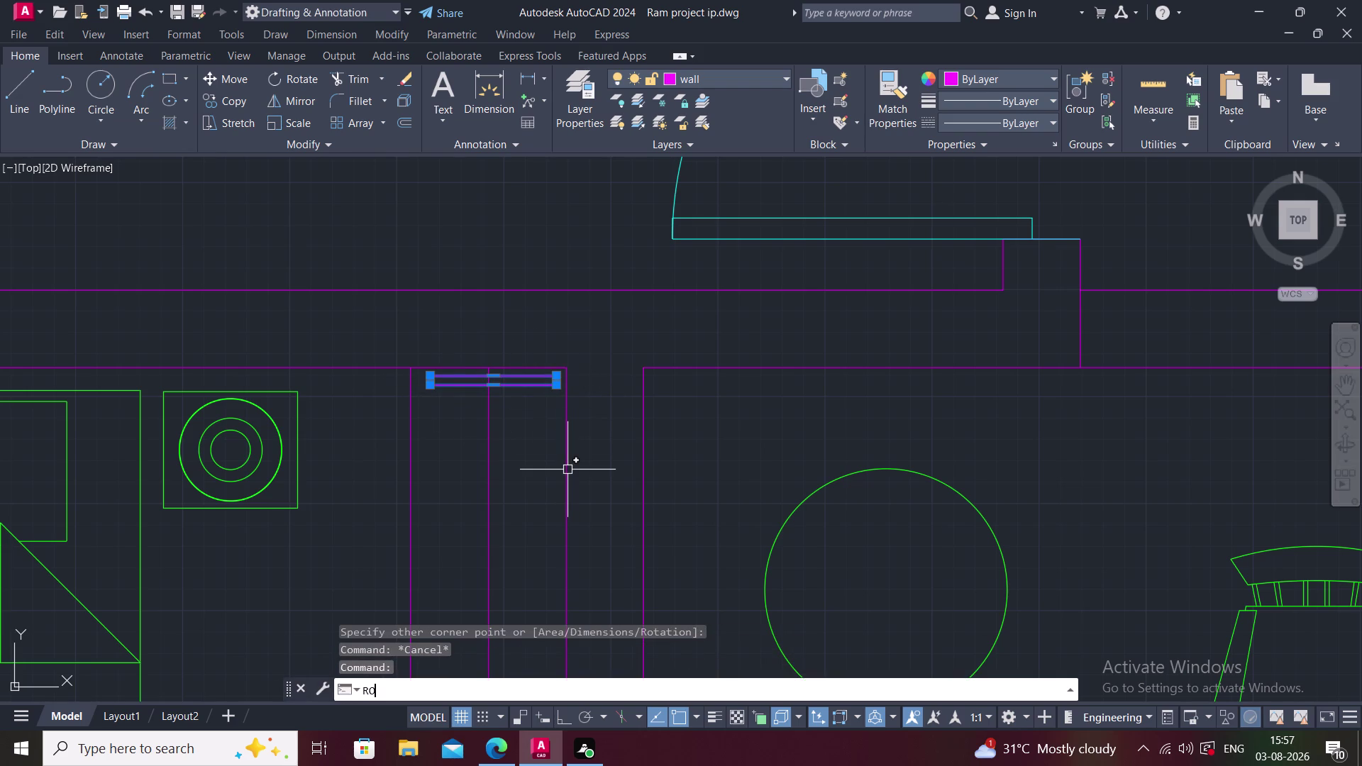
key(space)
click(557, 387)
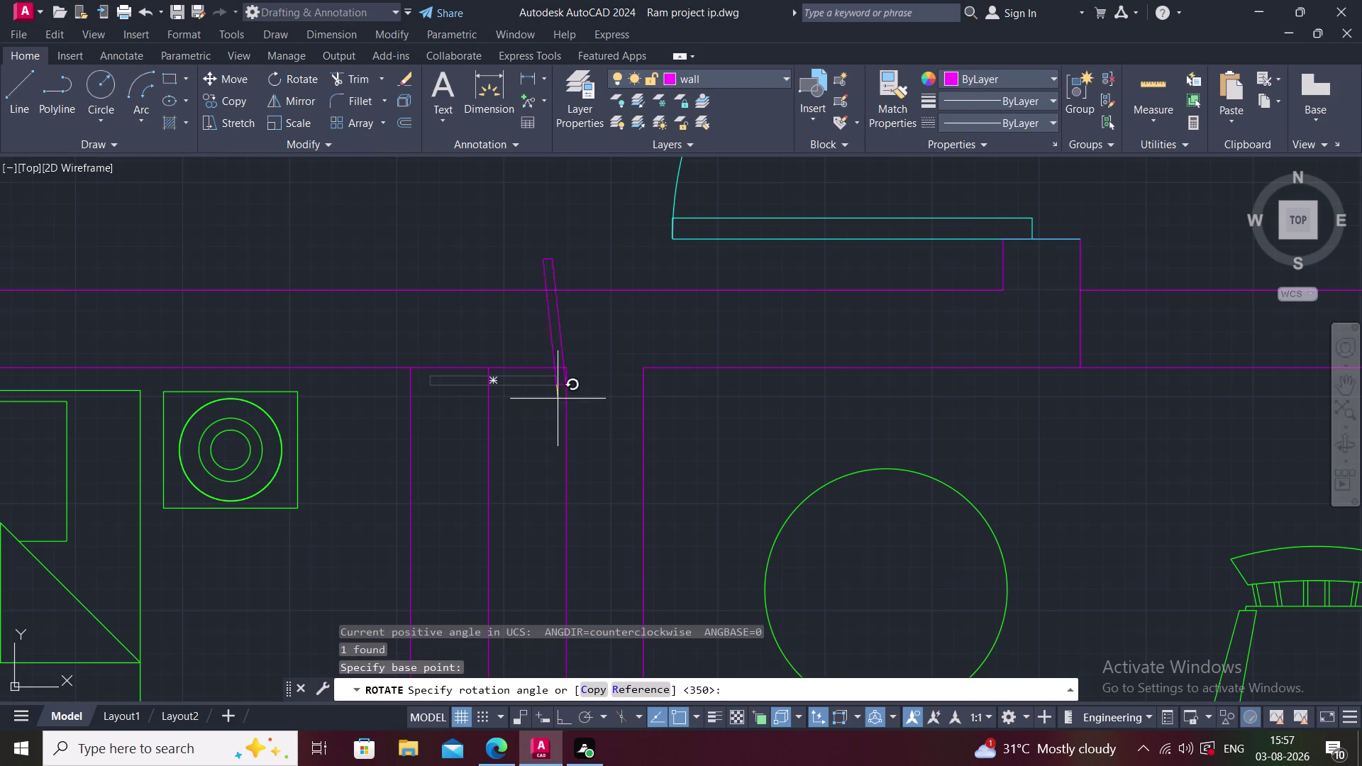
click(629, 373)
key(Escape)
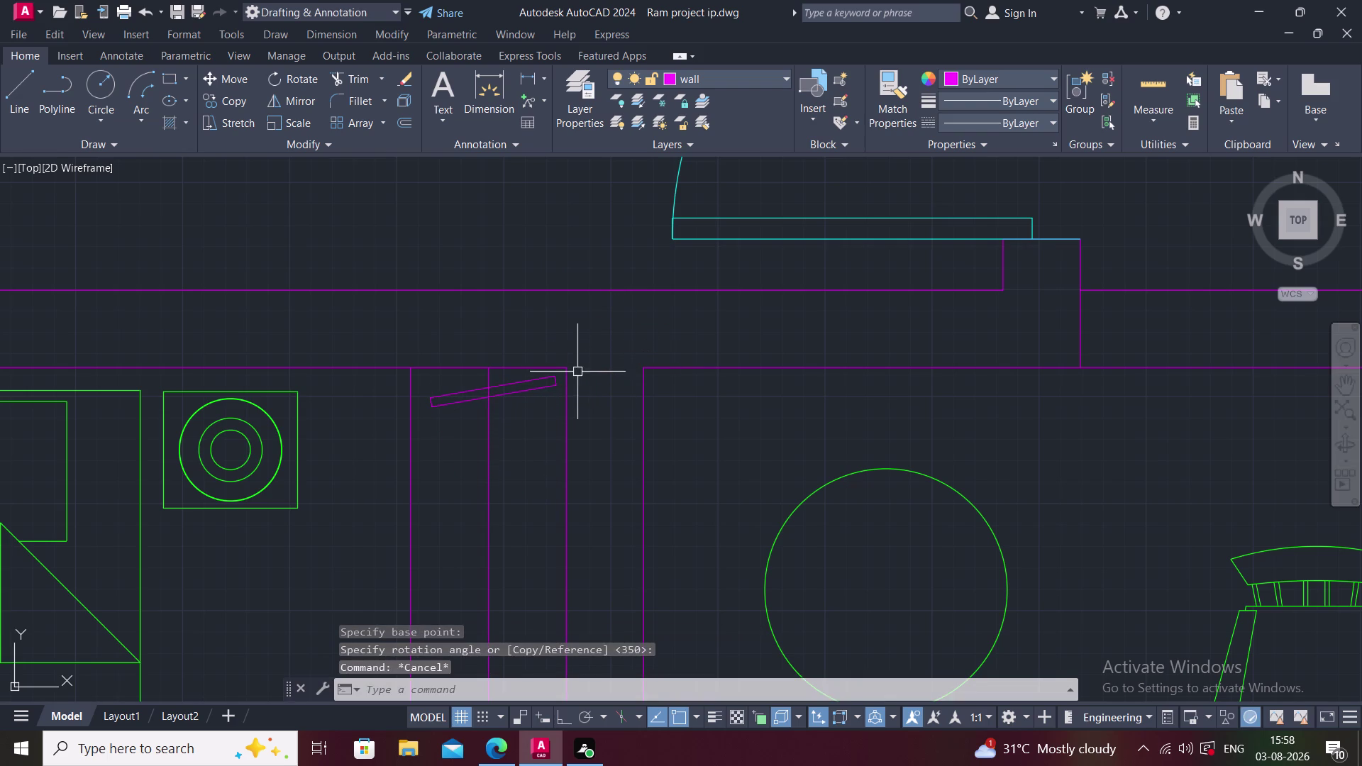
Select the tilted slat and start copying it.
click(537, 383)
key(c)
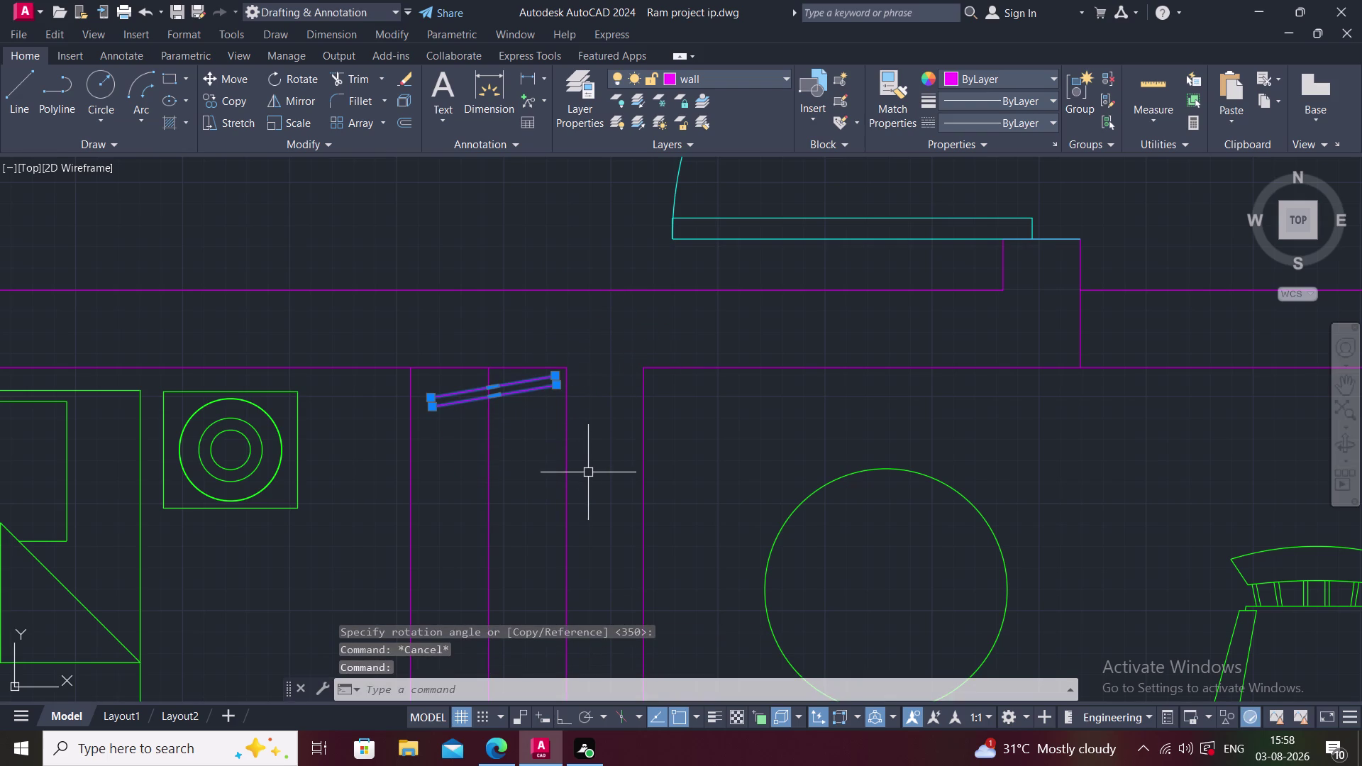
text(O)
key(space)
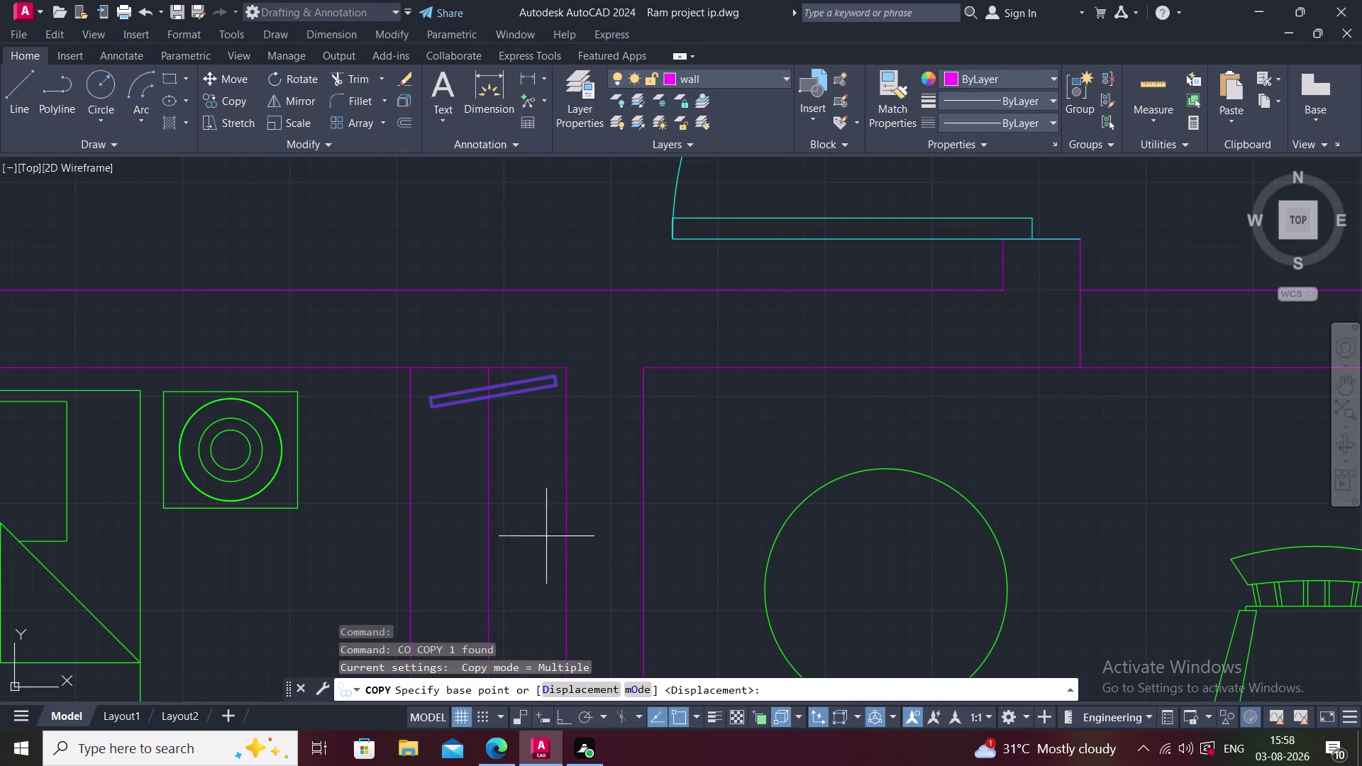
Set a base point on the slat and array it as 20 copies.
click(483, 386)
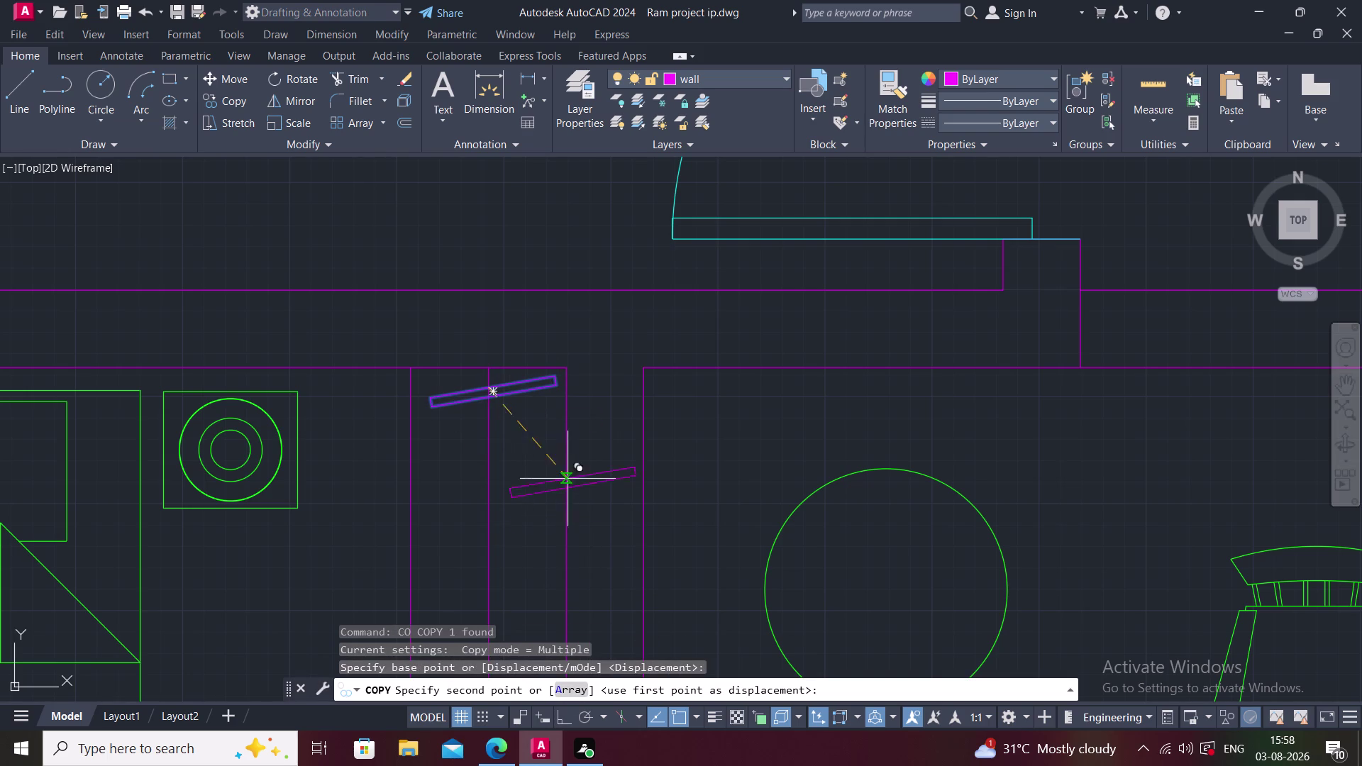
click(576, 688)
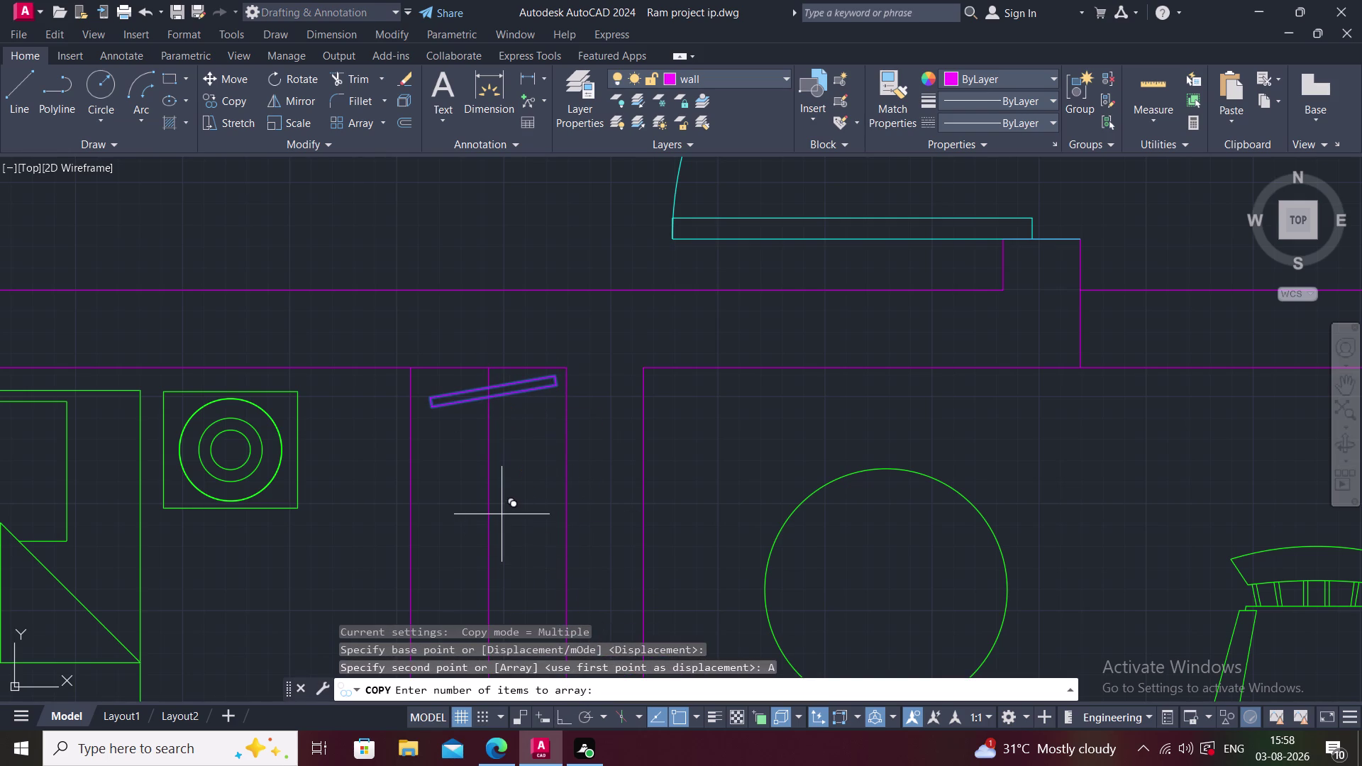
scroll(down, 3)
middle_drag(519, 399, 520, 343)
text(20)
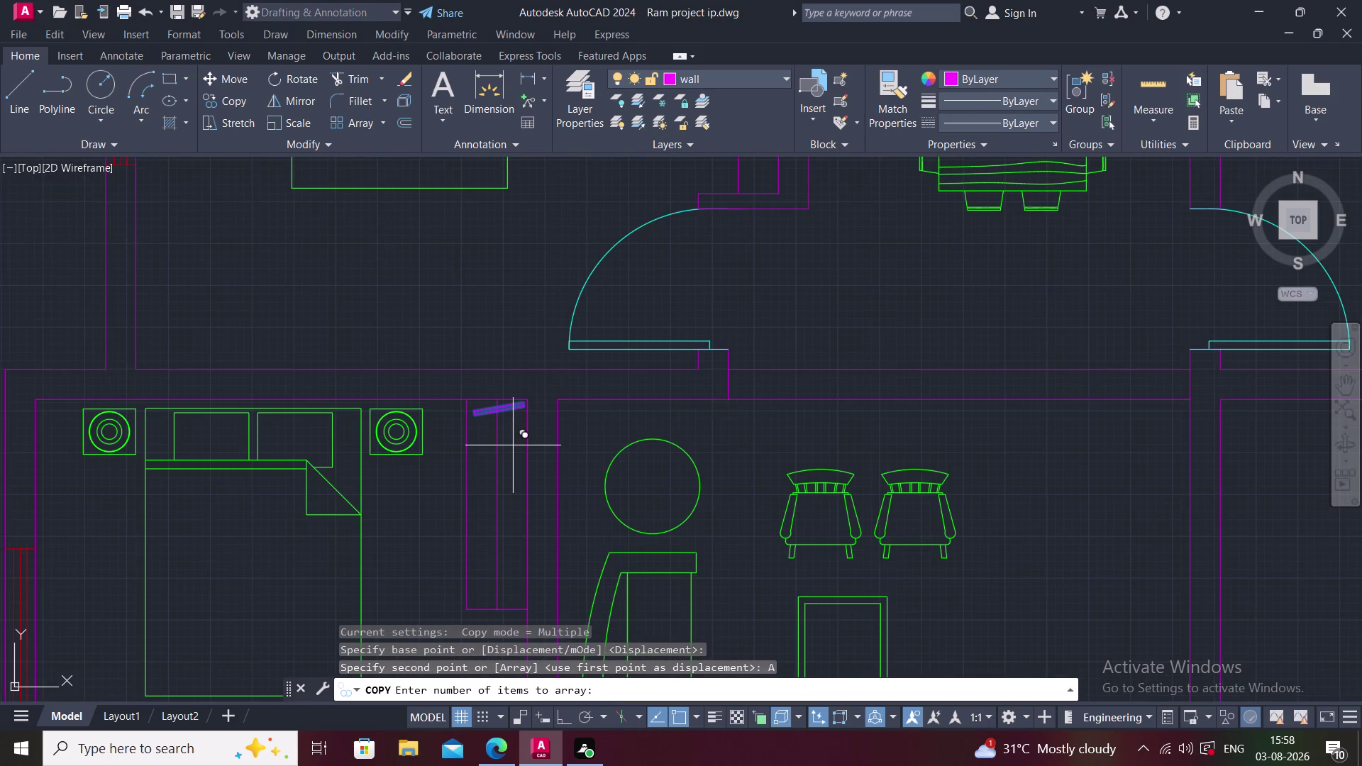
key(Return)
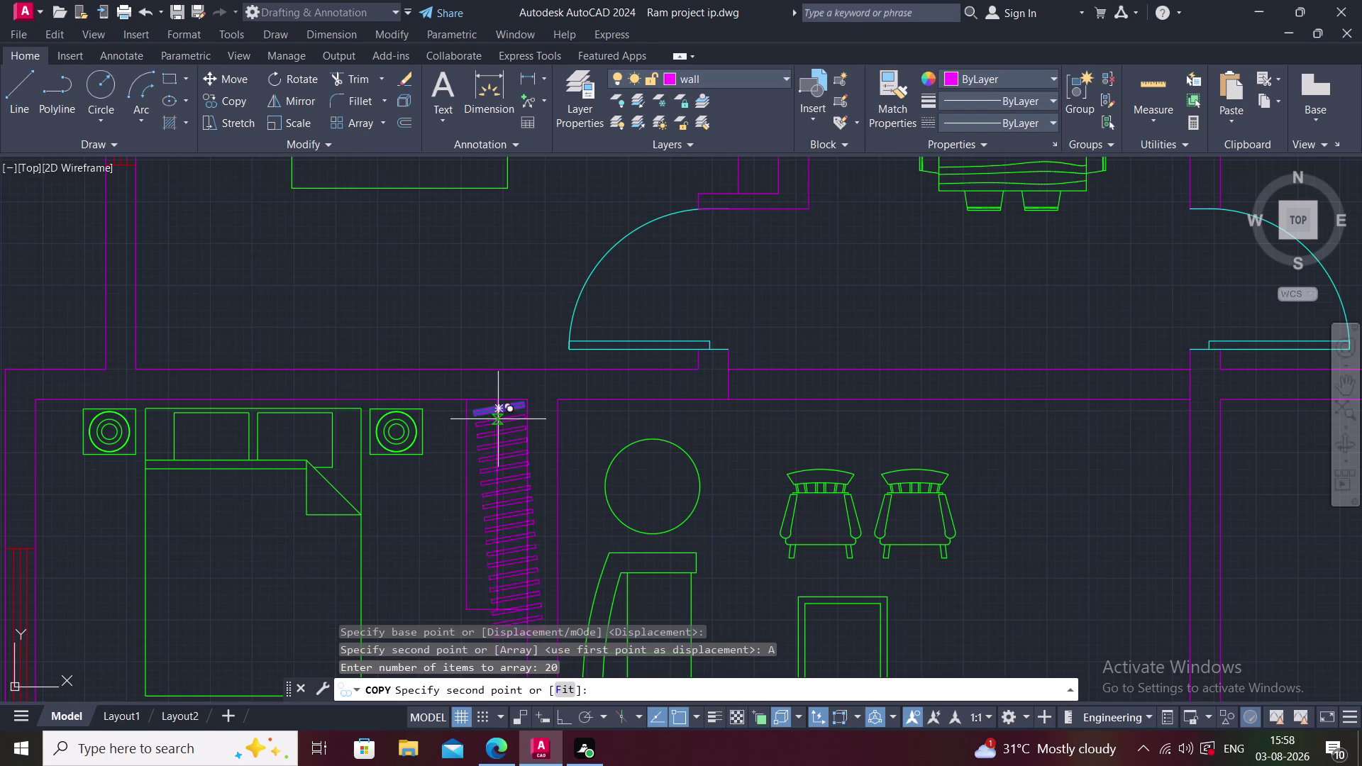
Space the 20 slats straight down the shaft with Ortho on, then inspect them.
middle_drag(496, 416, 501, 265)
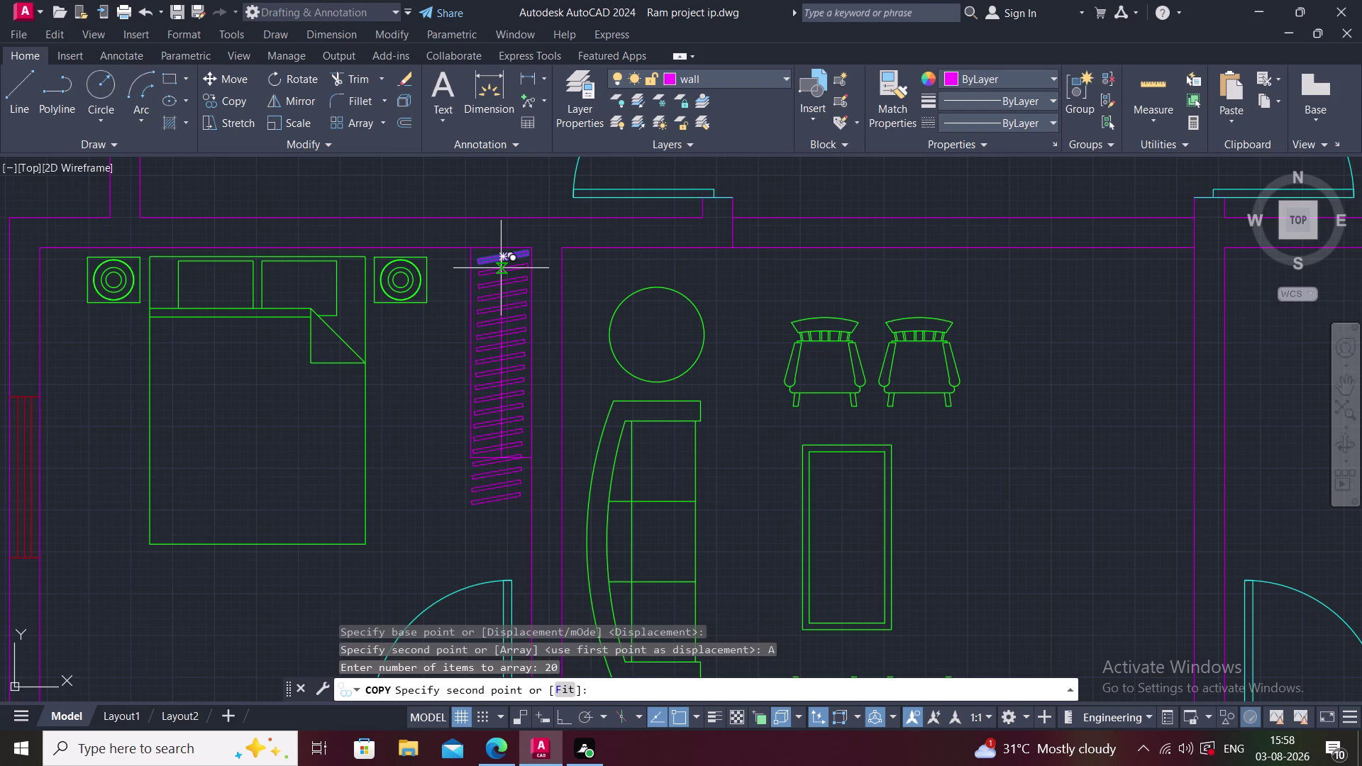
key(F8)
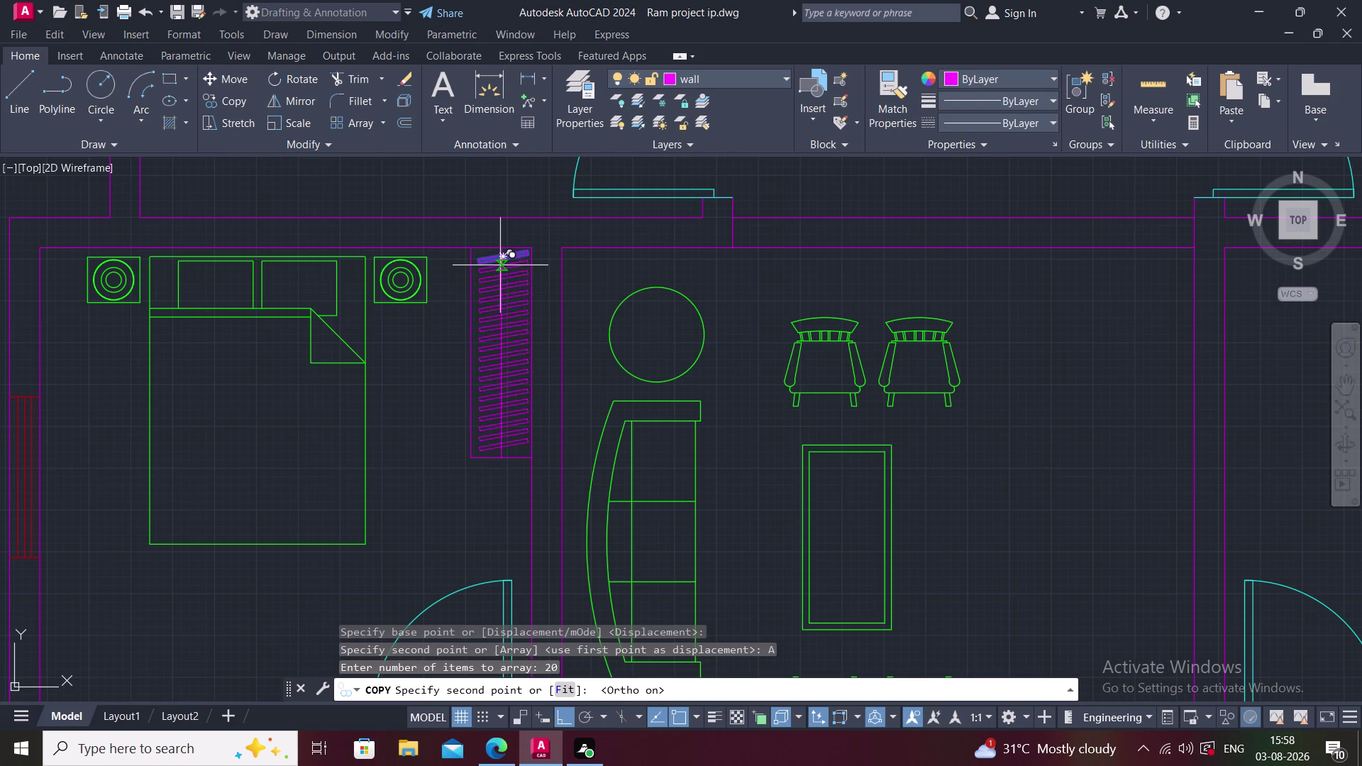
click(500, 265)
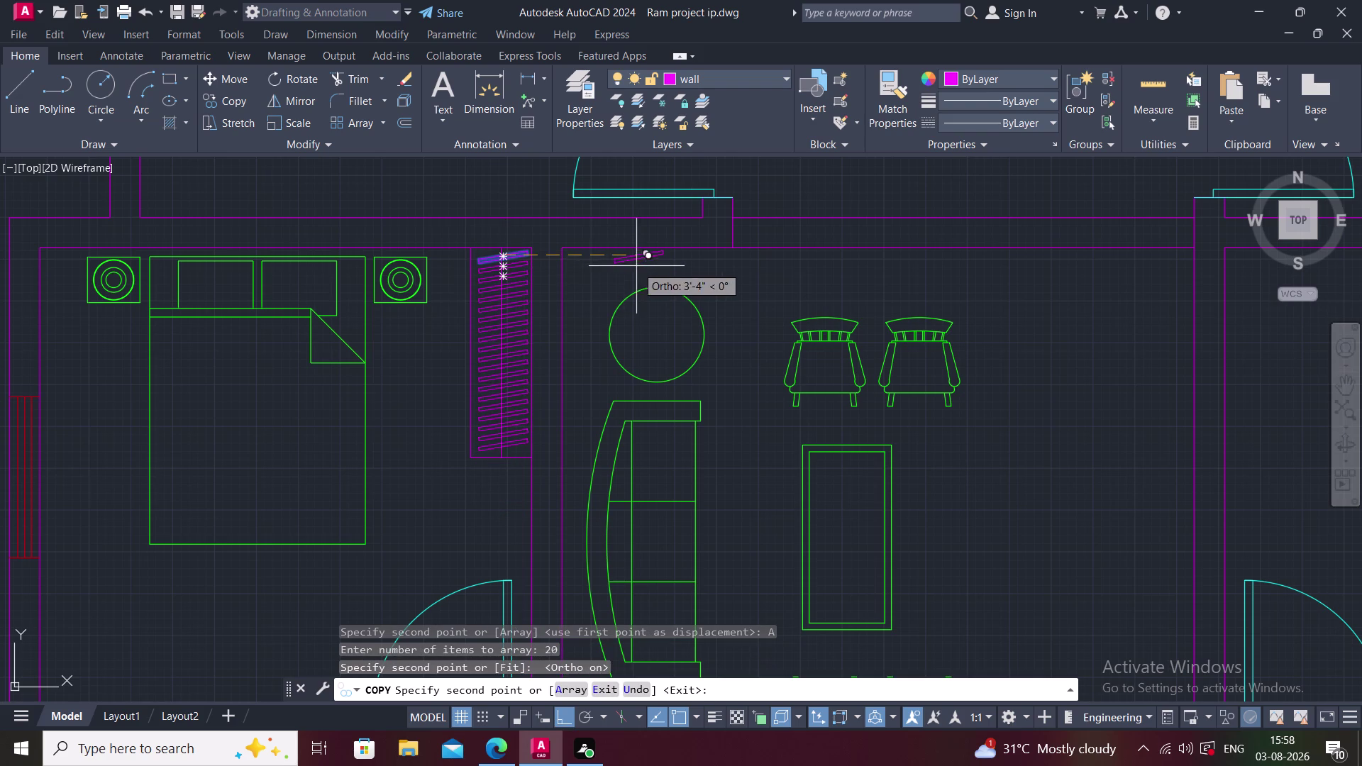
key(Escape)
middle_click(555, 279)
scroll(down, 3)
middle_drag(577, 321, 558, 331)
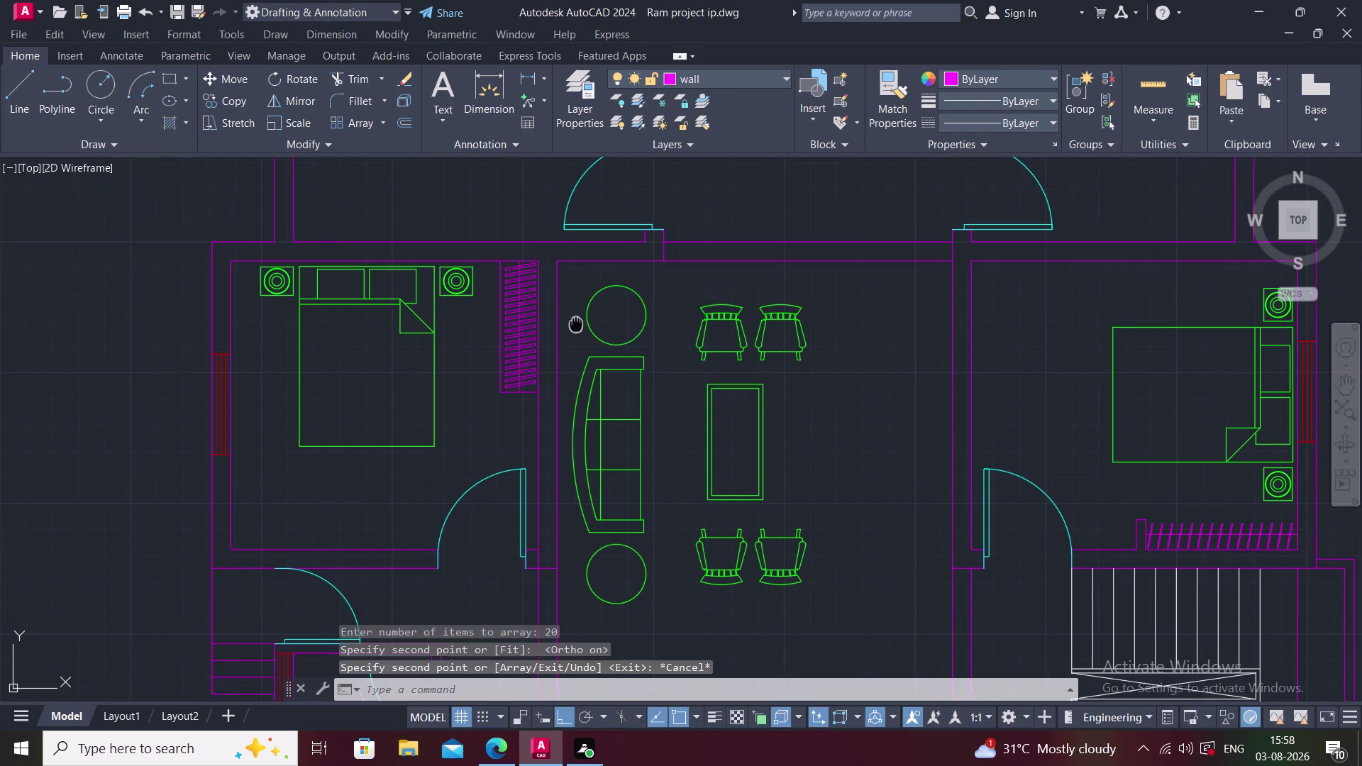
middle_drag(557, 332, 552, 333)
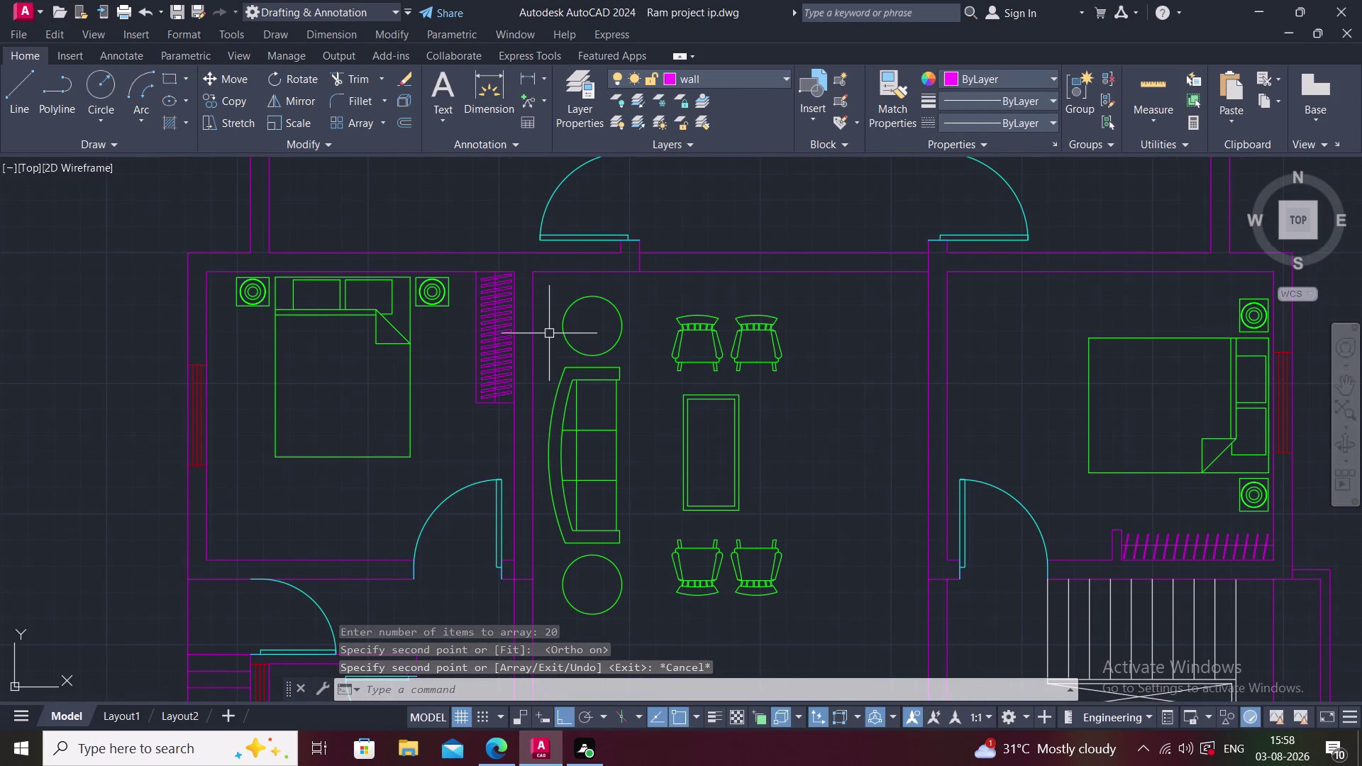
middle_drag(567, 344, 529, 413)
scroll(down, 3)
Try window-selecting the slat lines along the shaft, then clear the selection.
scroll(up, 3)
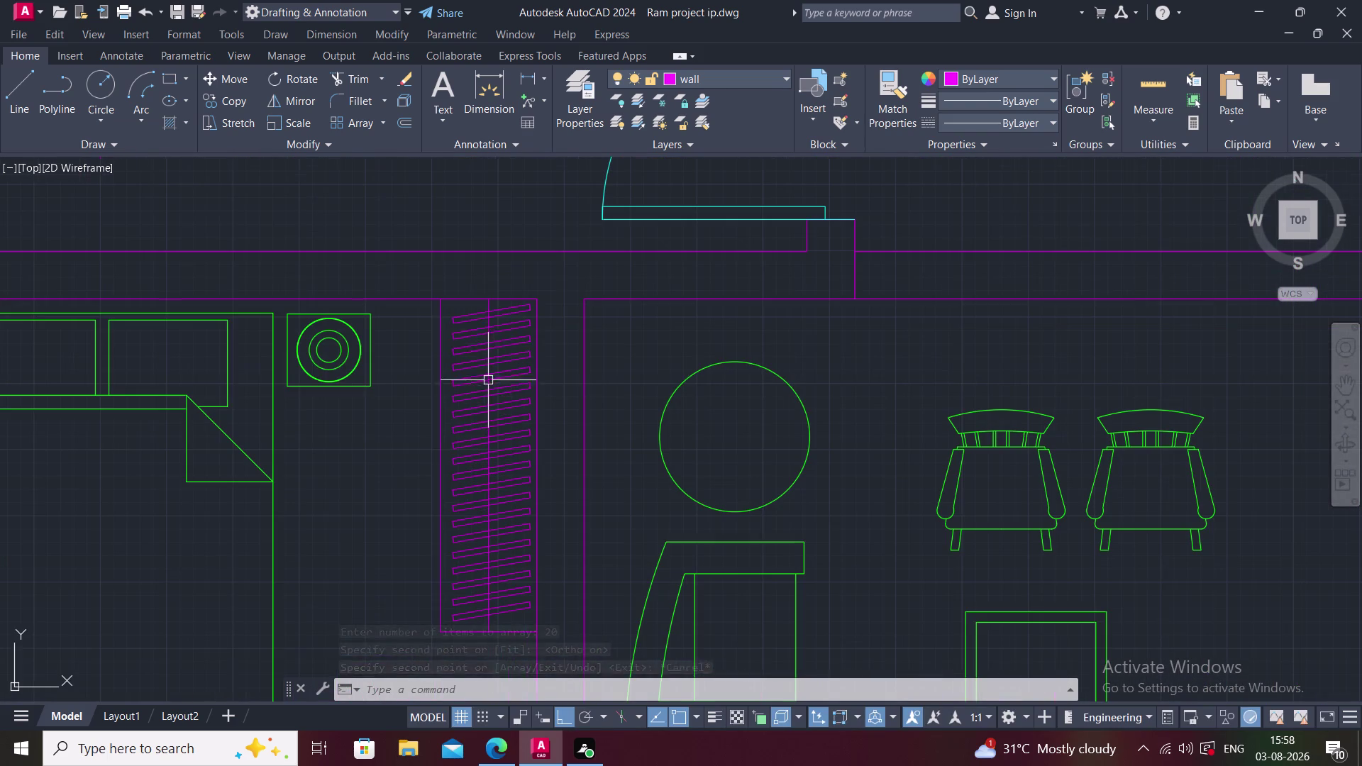
click(436, 288)
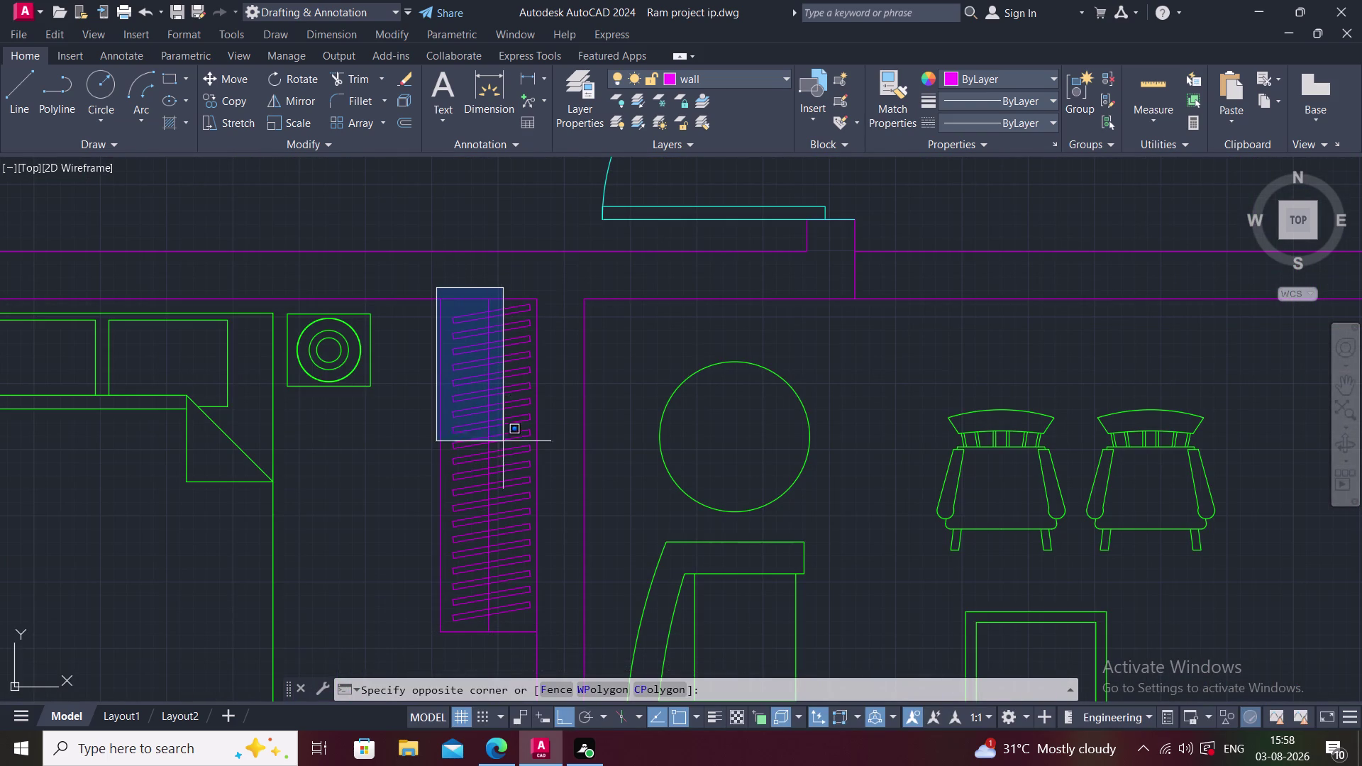
click(546, 634)
key(Escape)
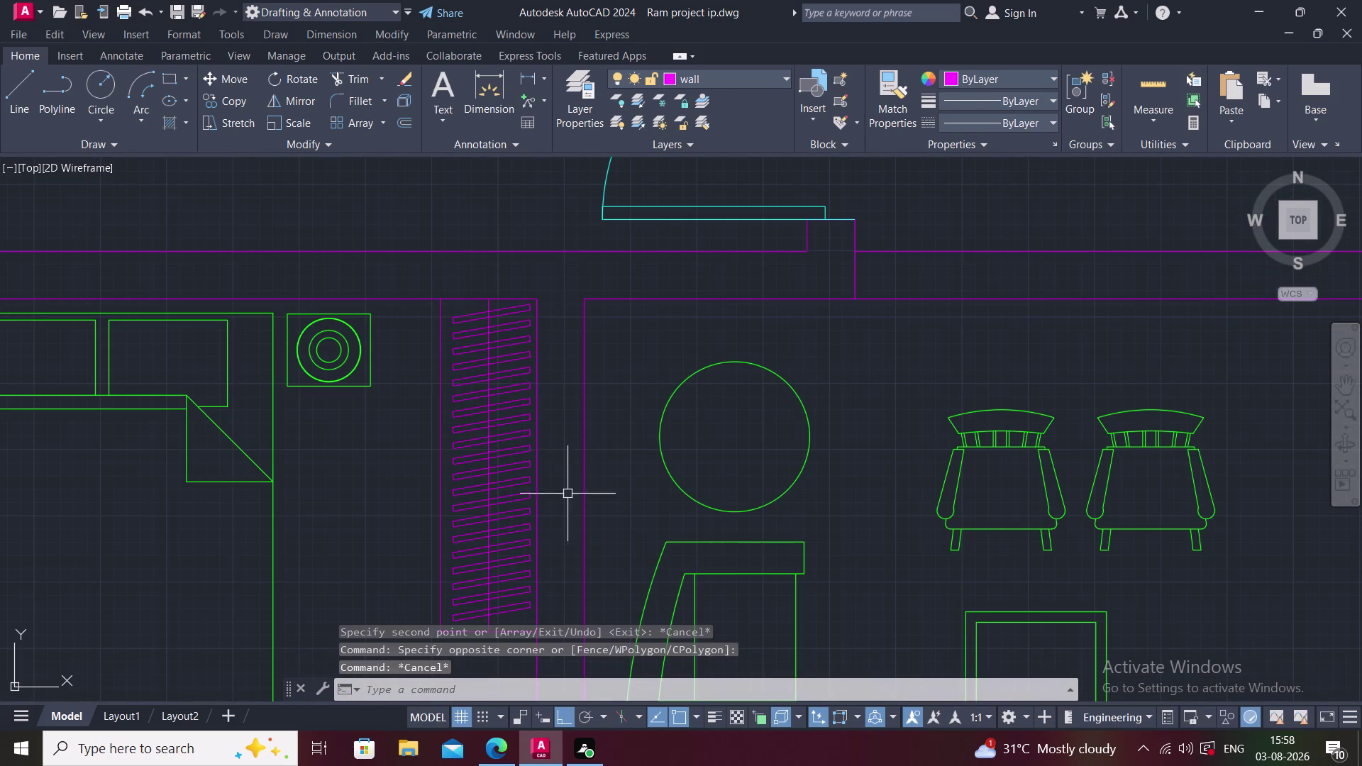
click(455, 305)
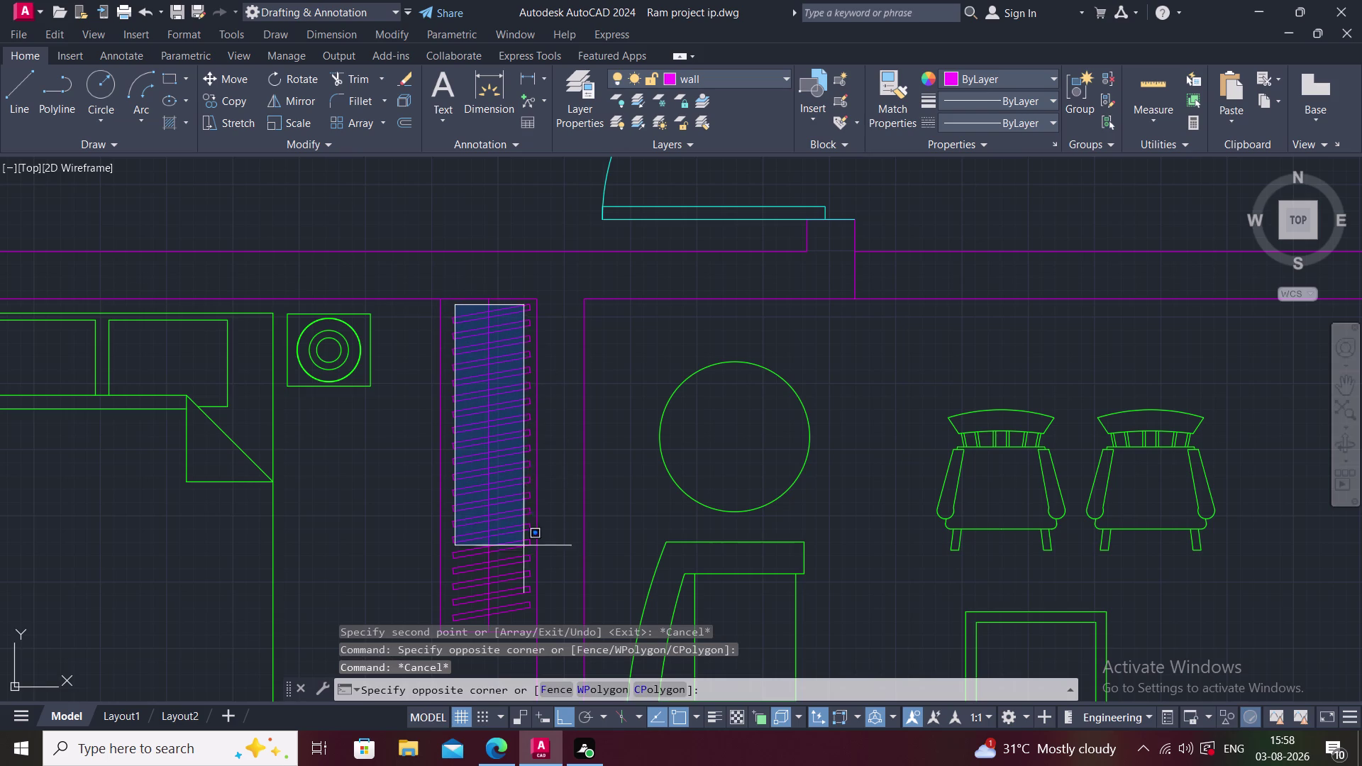
click(543, 620)
middle_drag(544, 563, 545, 430)
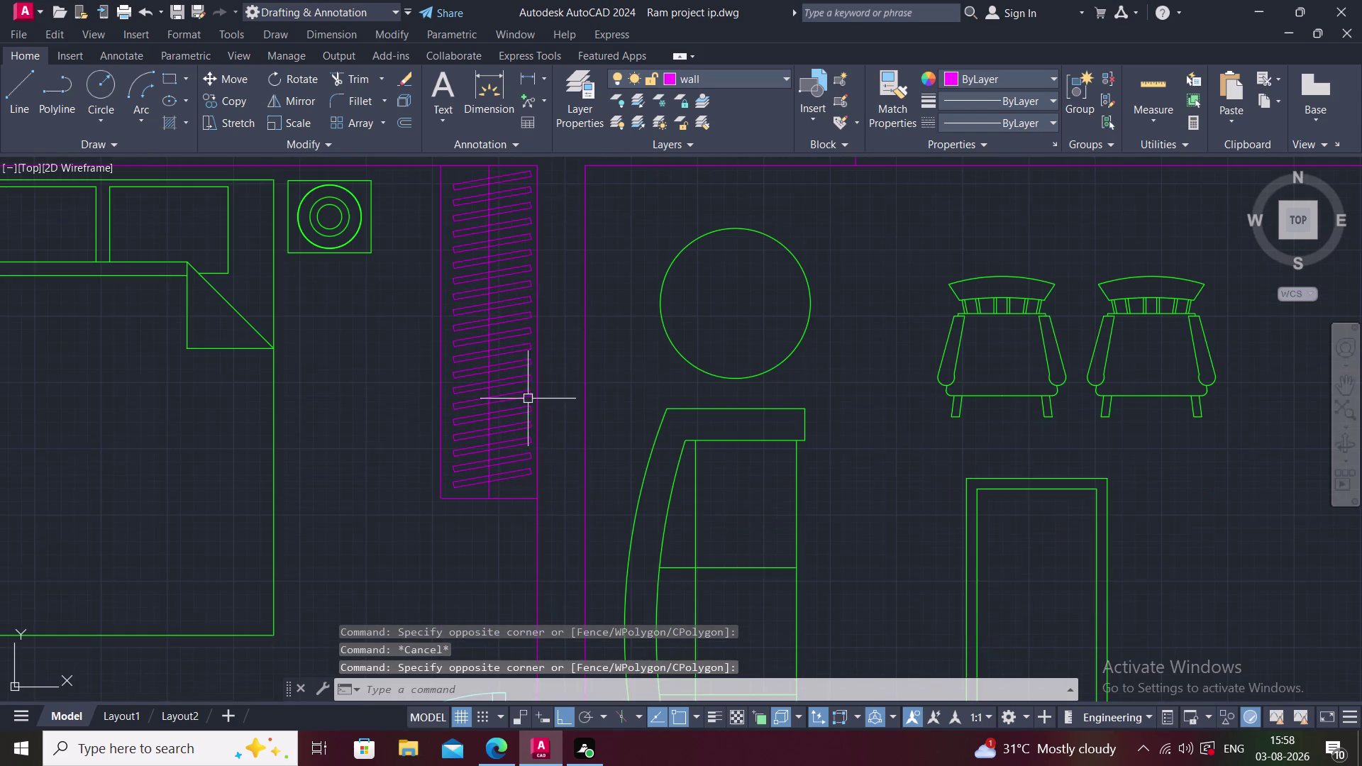
click(533, 491)
scroll(down, 3)
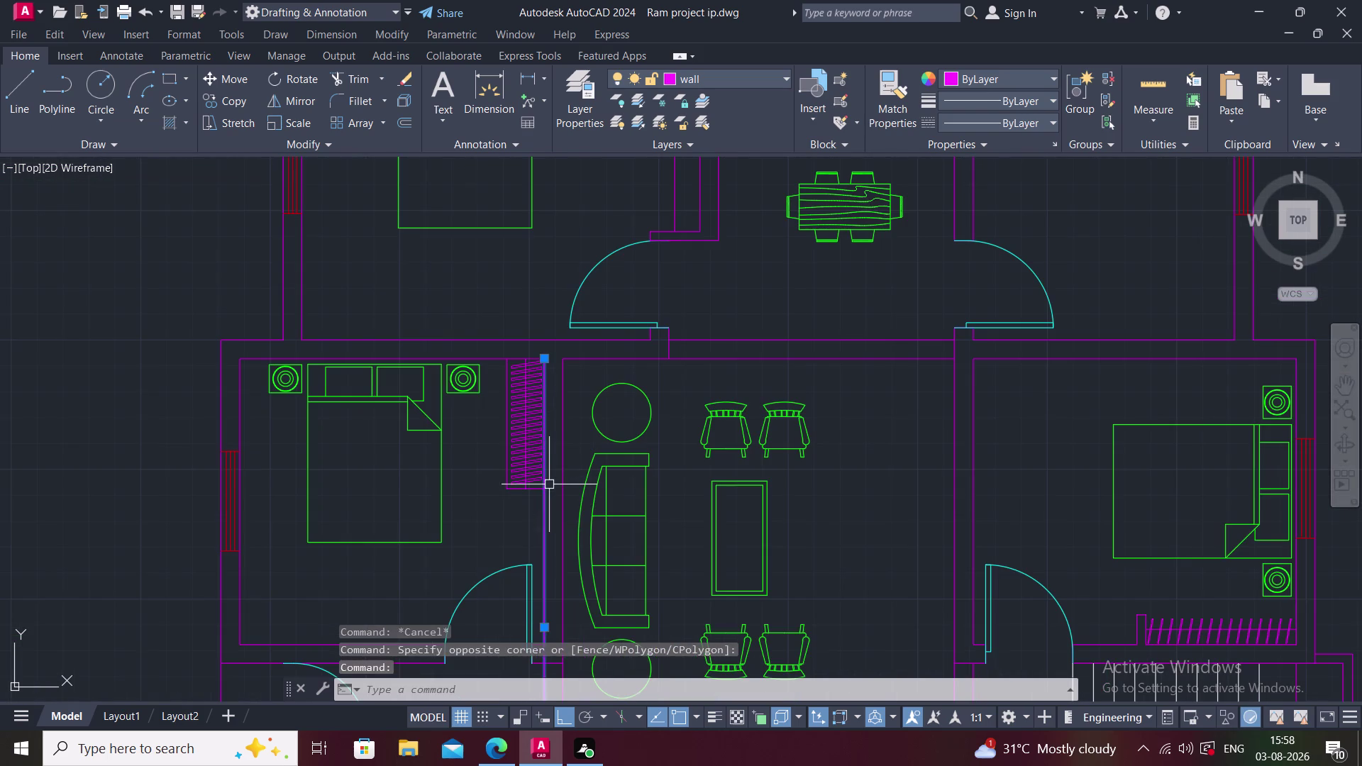
key(Escape)
Window-select all 21 slanted wardrobe lines and start COPY on them.
scroll(up, 3)
click(525, 485)
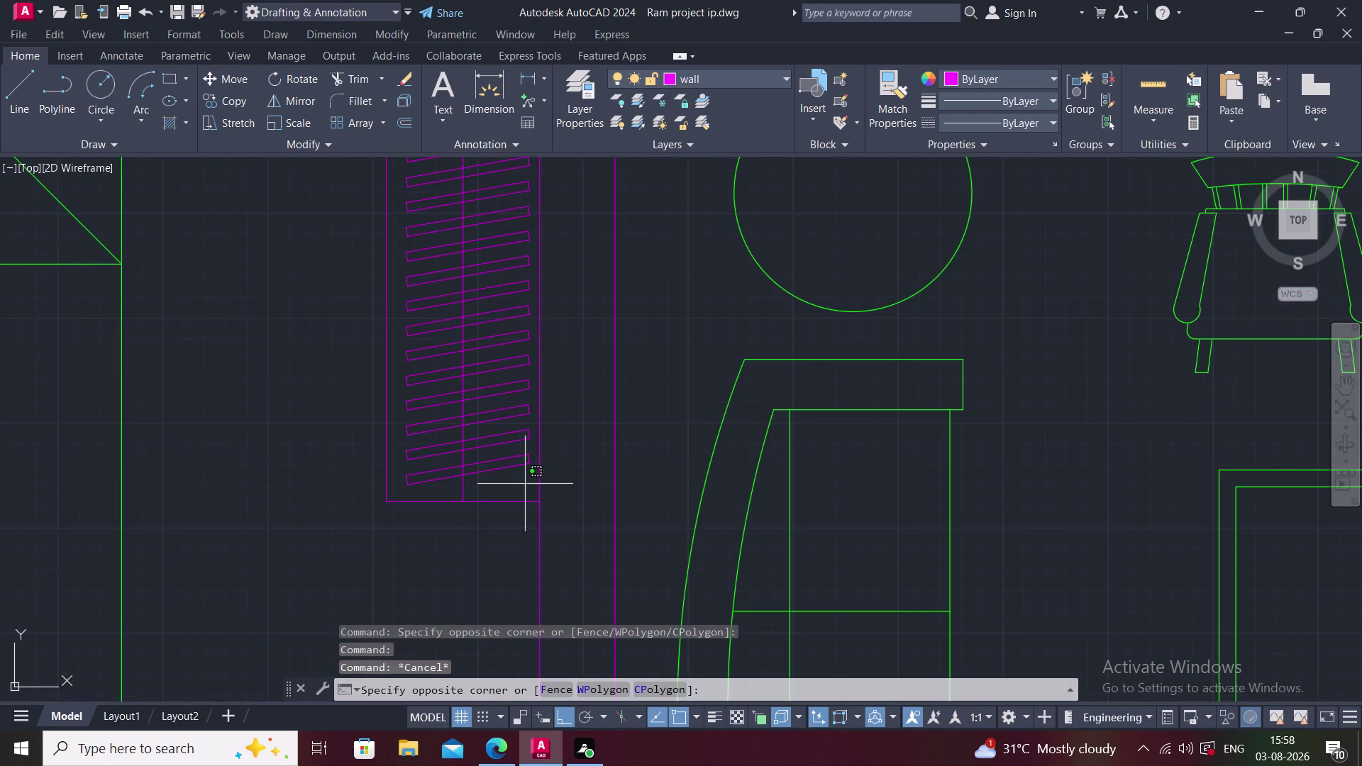
scroll(down, 3)
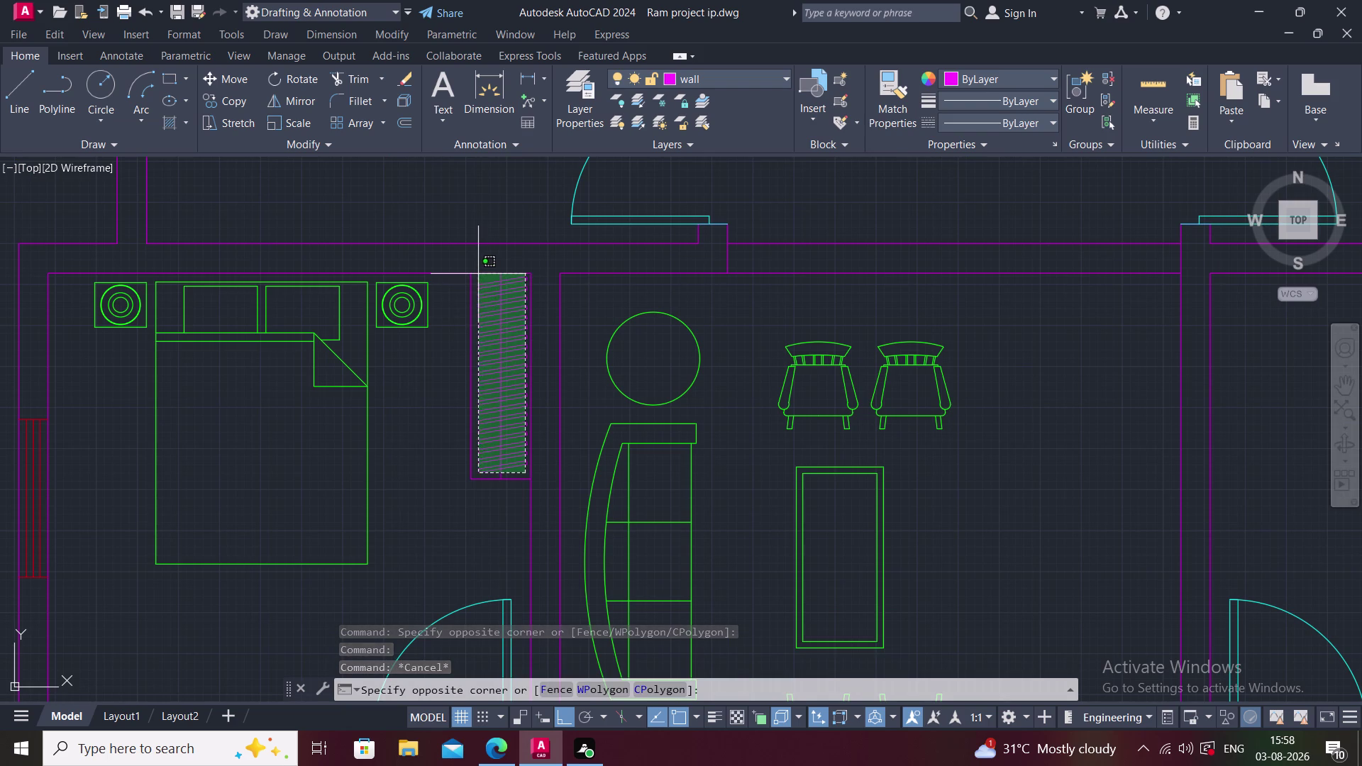
click(476, 274)
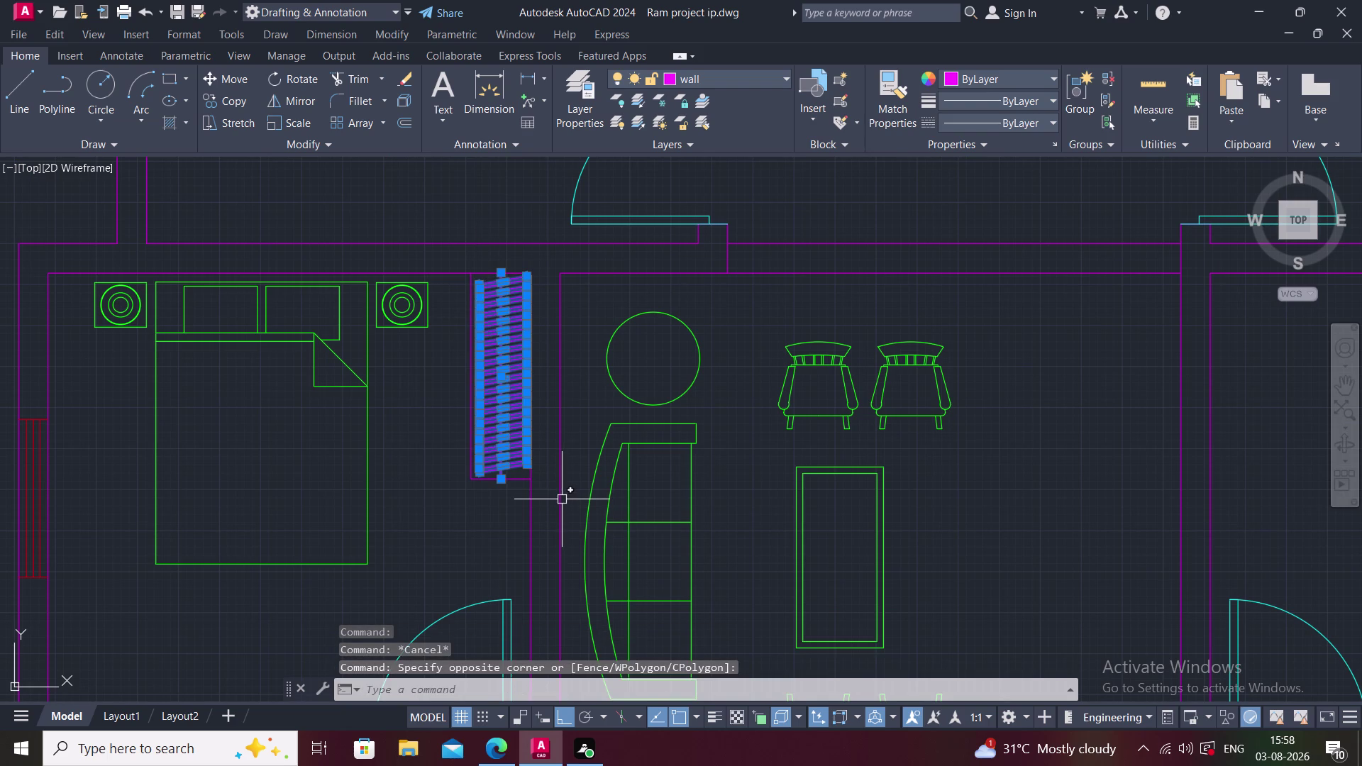
text(CO)
key(space)
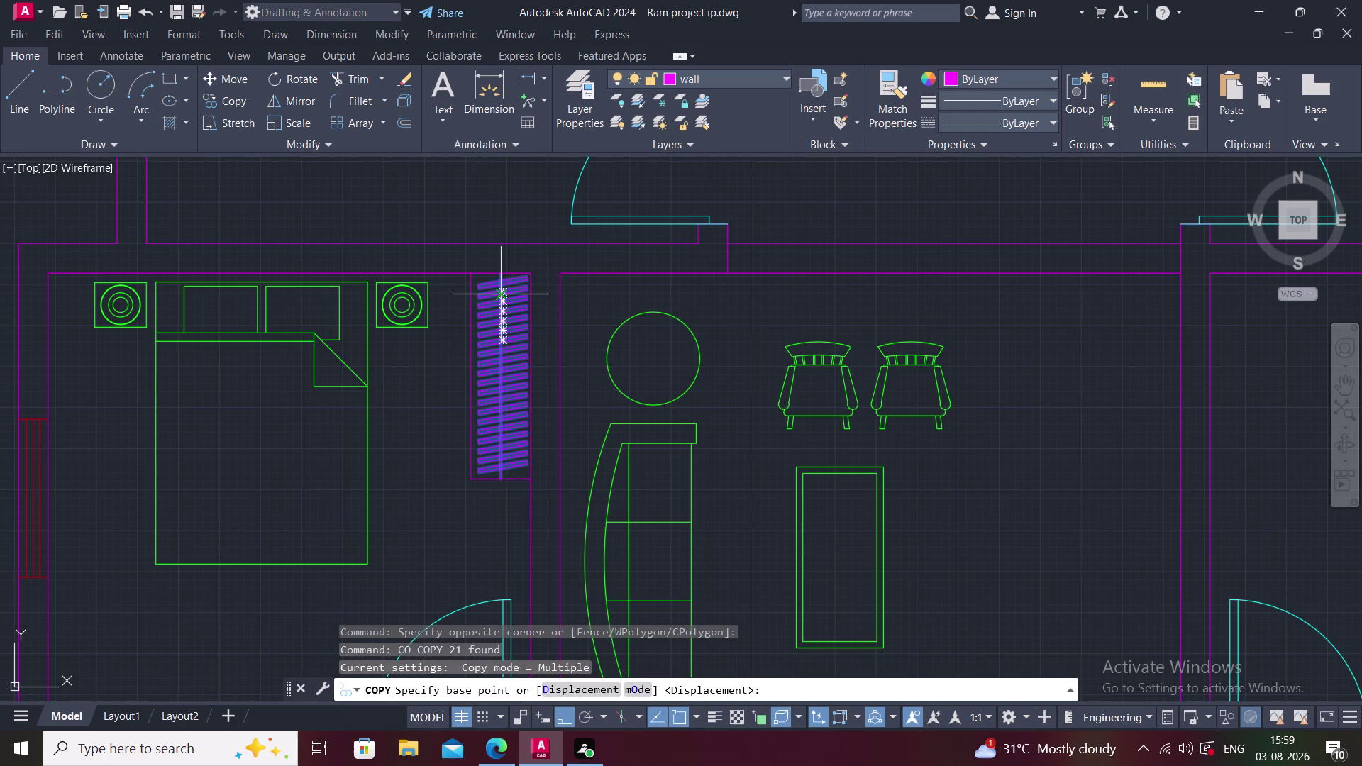
Place the wardrobe copy from its top end onto the upper room's inner wall corner.
click(498, 272)
middle_drag(499, 271, 411, 438)
scroll(down, 3)
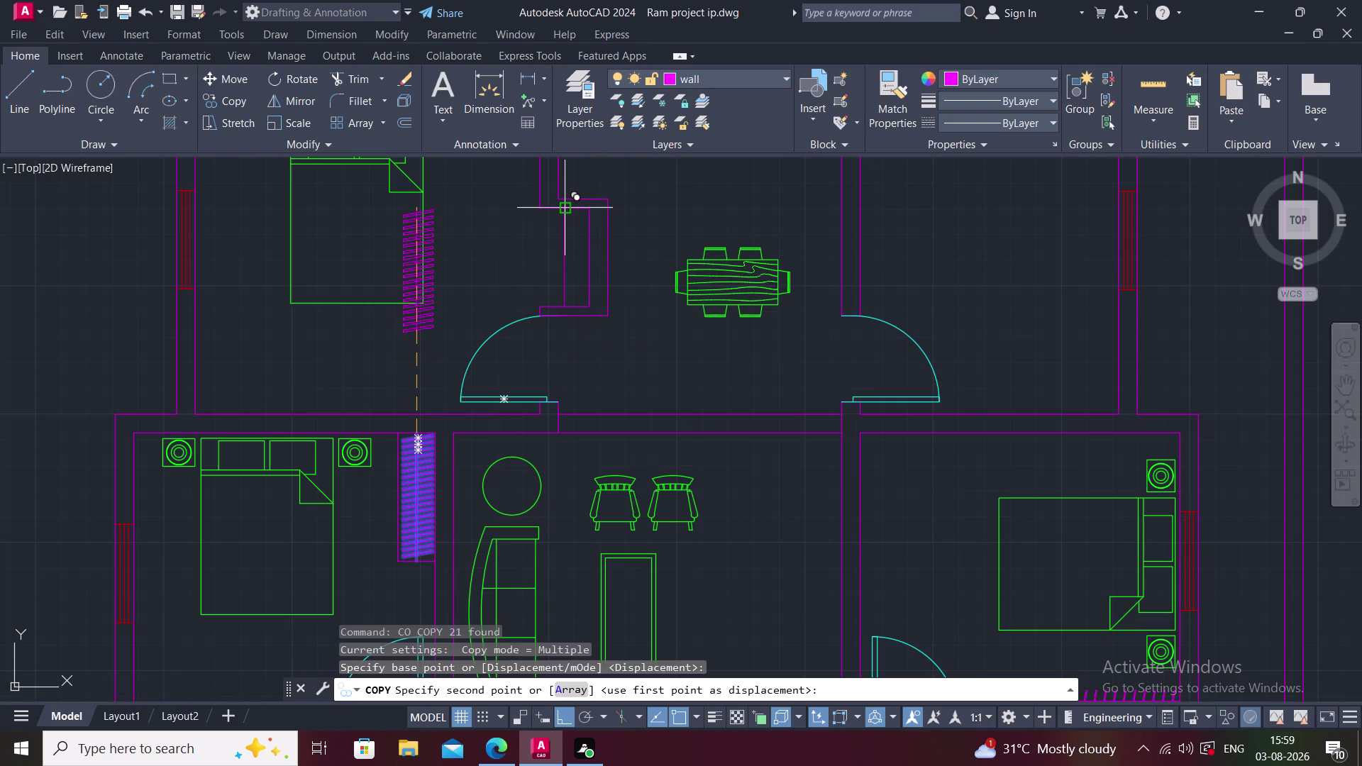
scroll(up, 3)
click(562, 213)
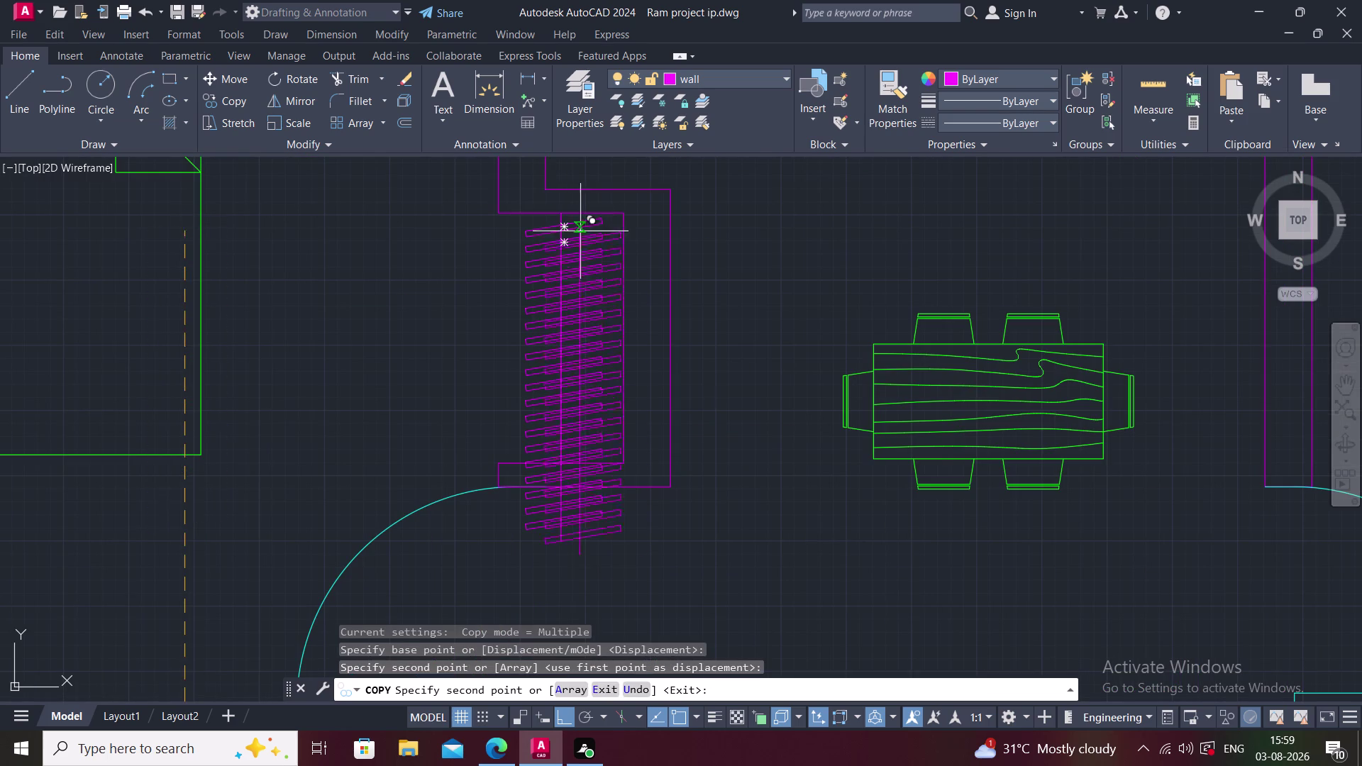
key(Escape)
middle_drag(601, 441, 608, 437)
text(TR)
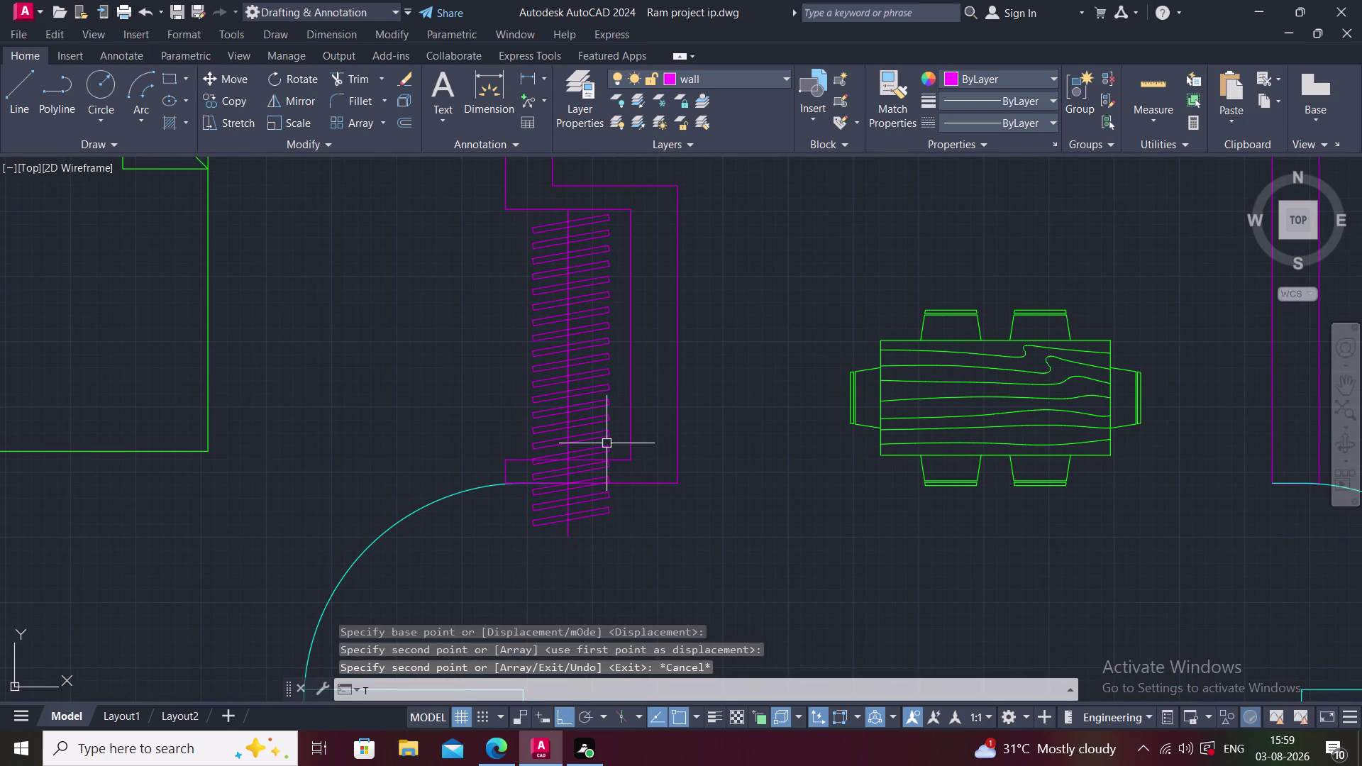
key(space)
Fence-trim the copied wardrobe lines that protrude past the wall.
click(593, 509)
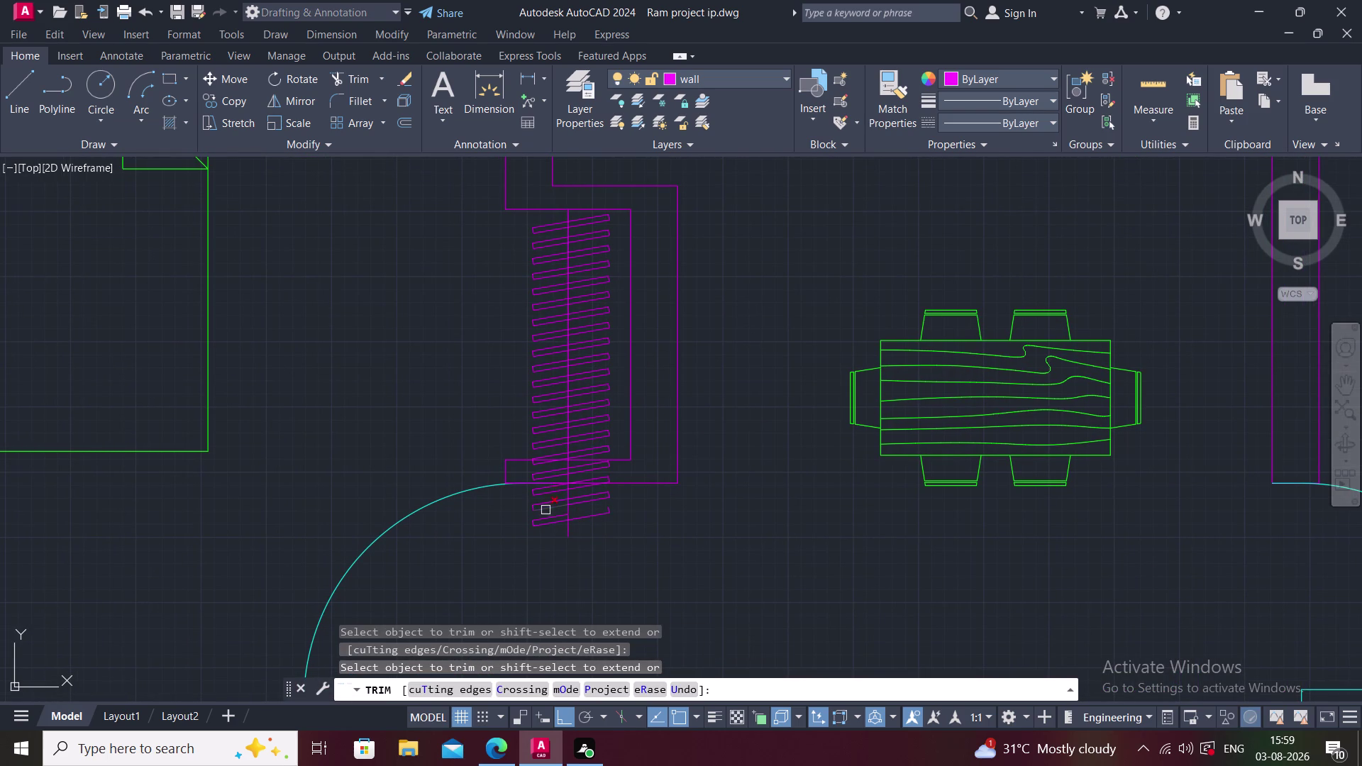
click(532, 488)
click(610, 516)
click(512, 498)
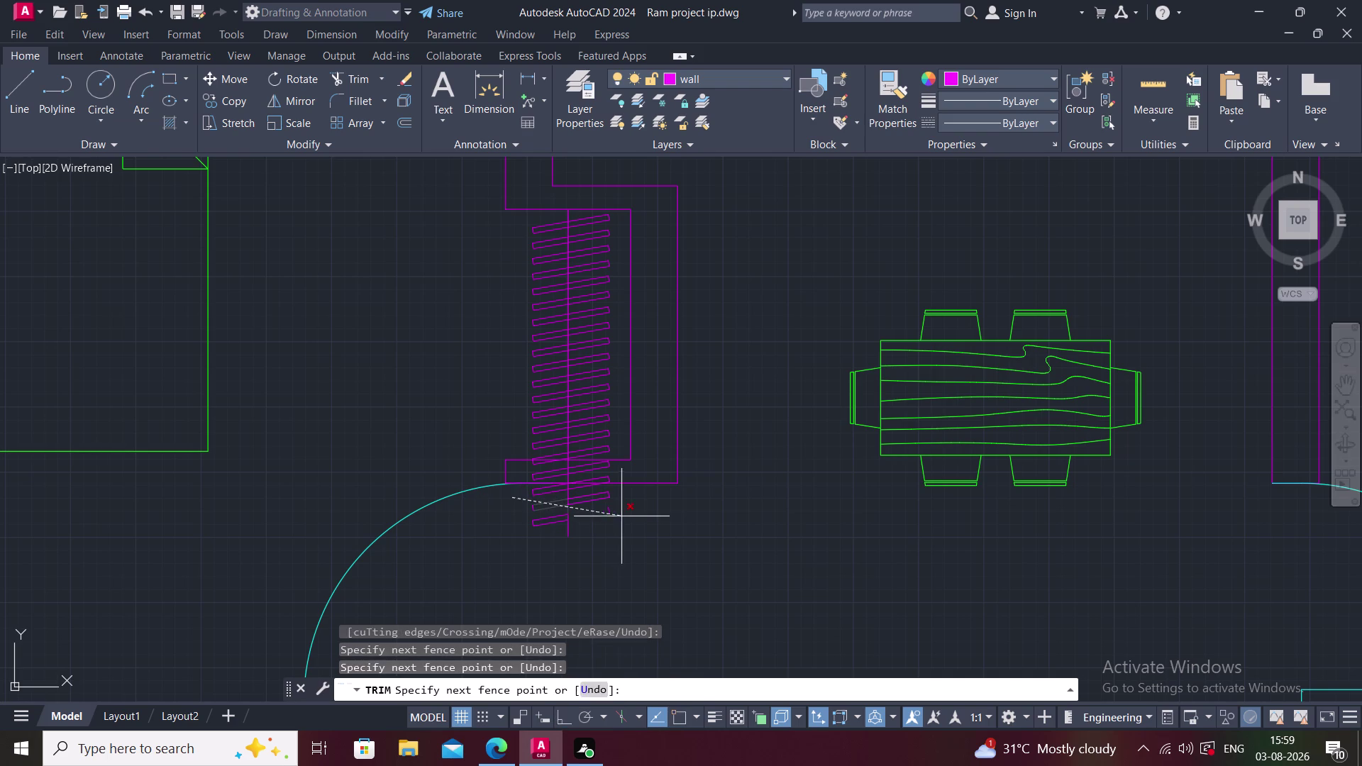
click(627, 517)
click(558, 536)
click(567, 518)
click(570, 505)
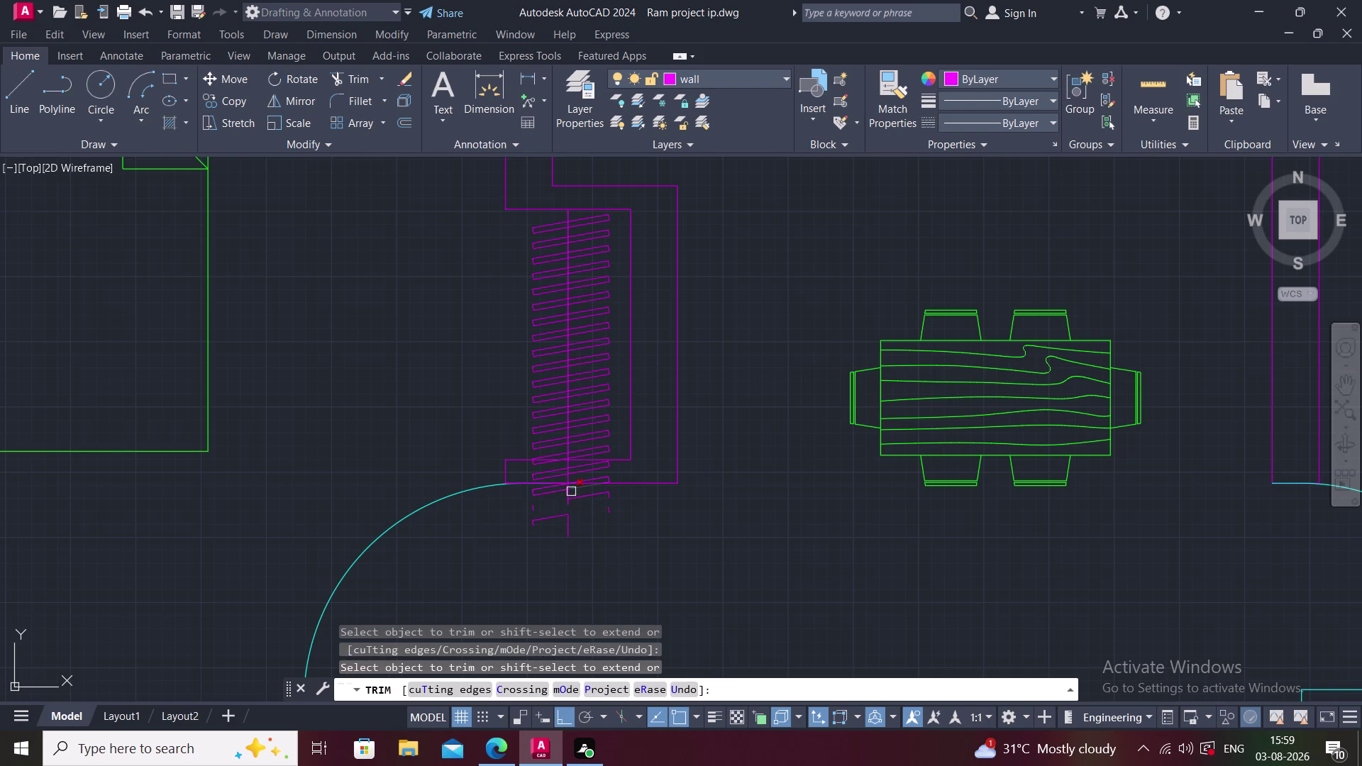
scroll(up, 3)
key(Escape)
Erase stray fragments and pull the center line's end back to the wall.
click(617, 451)
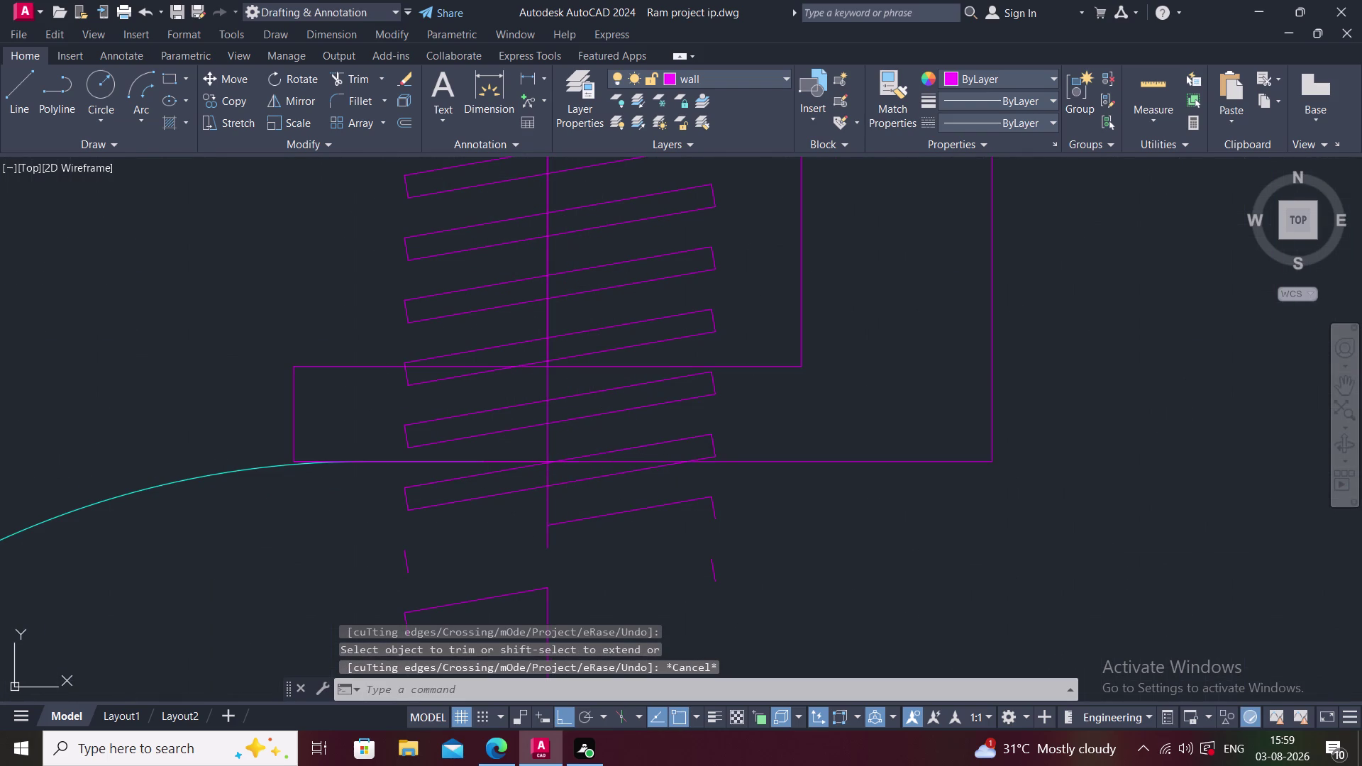
key(Delete)
click(592, 513)
key(Delete)
click(490, 495)
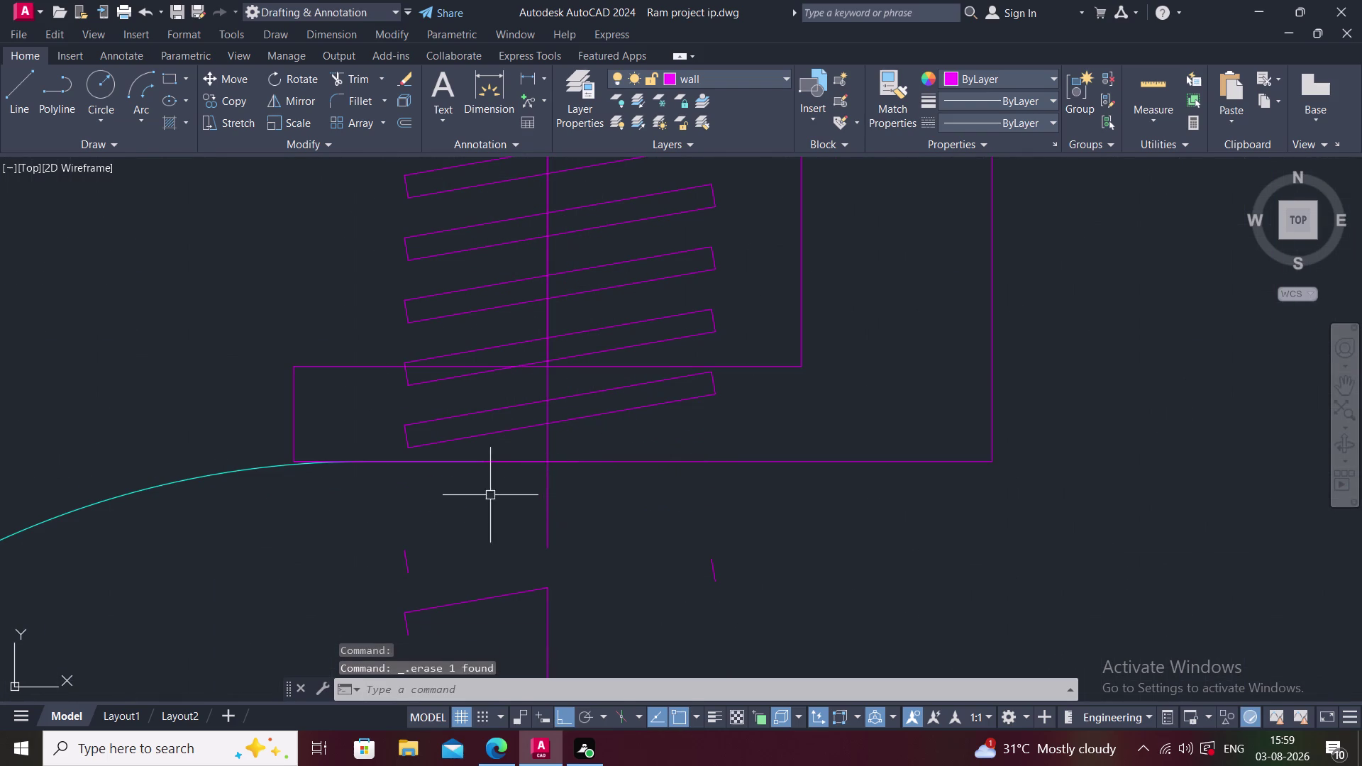
click(626, 538)
click(546, 493)
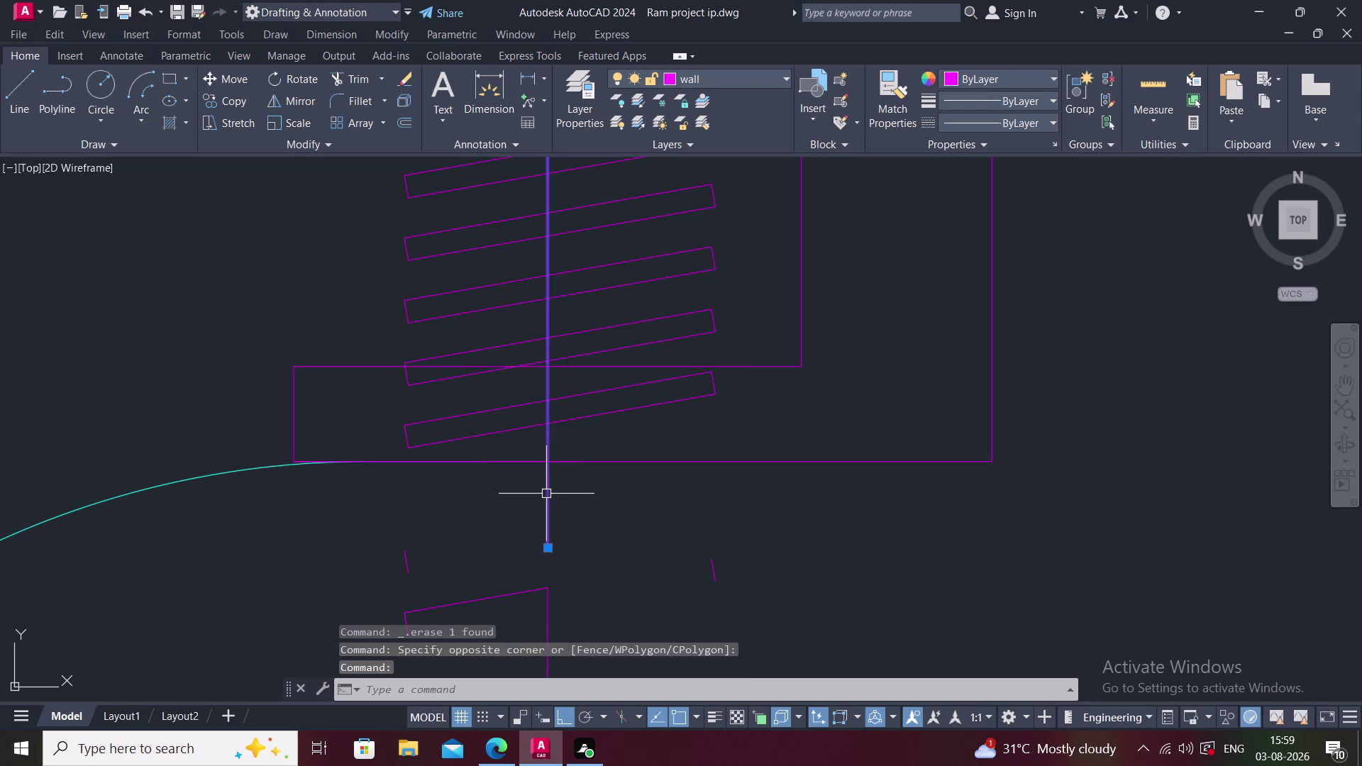
click(548, 549)
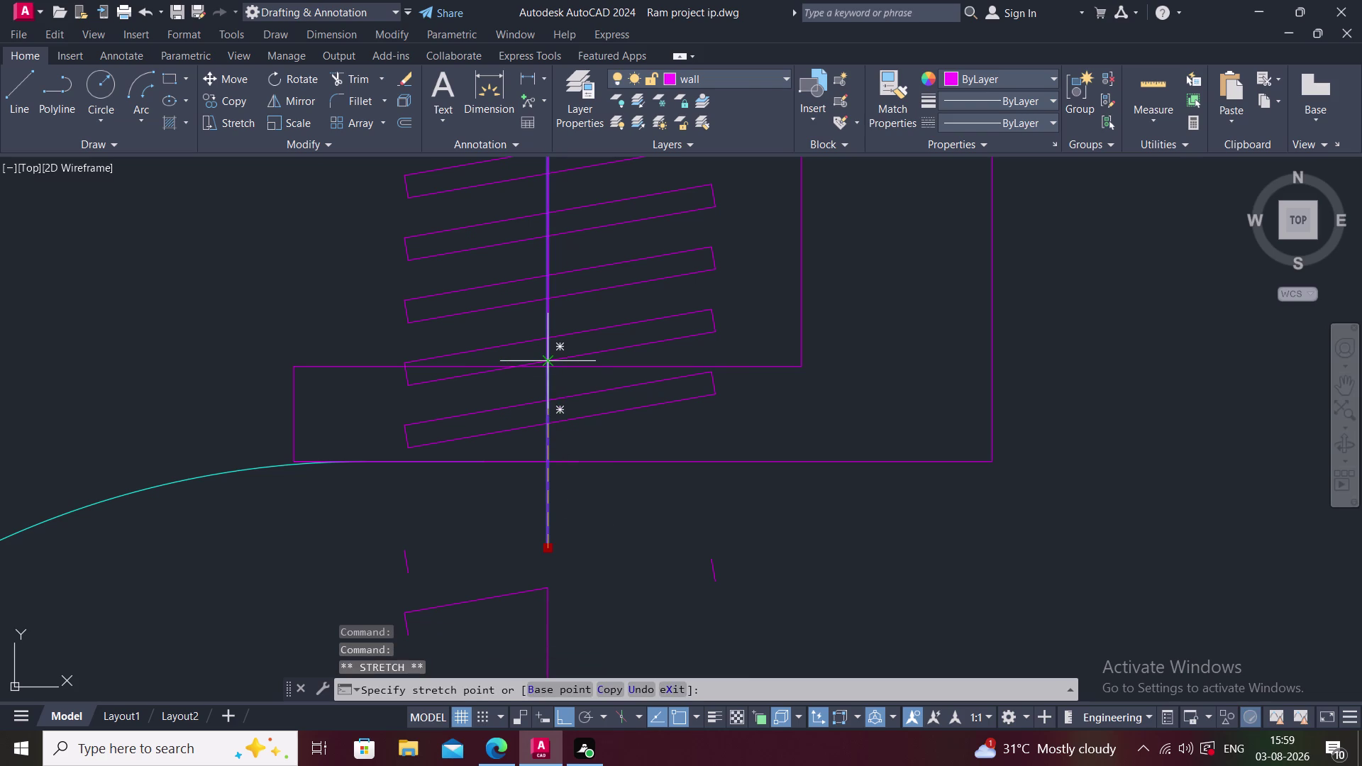
click(544, 369)
key(Delete)
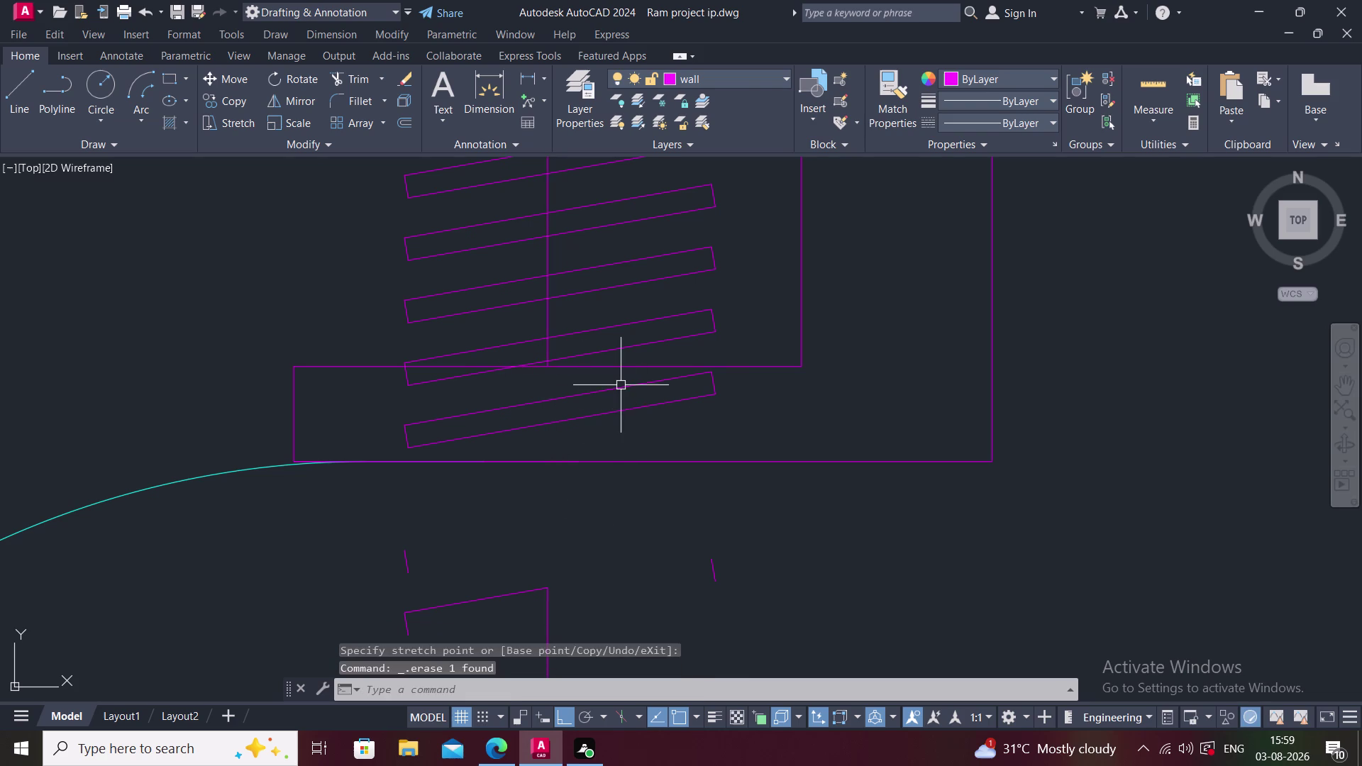
Delete the slanted lines inside the wall and the fragments below it.
click(620, 385)
key(Delete)
click(649, 343)
key(Delete)
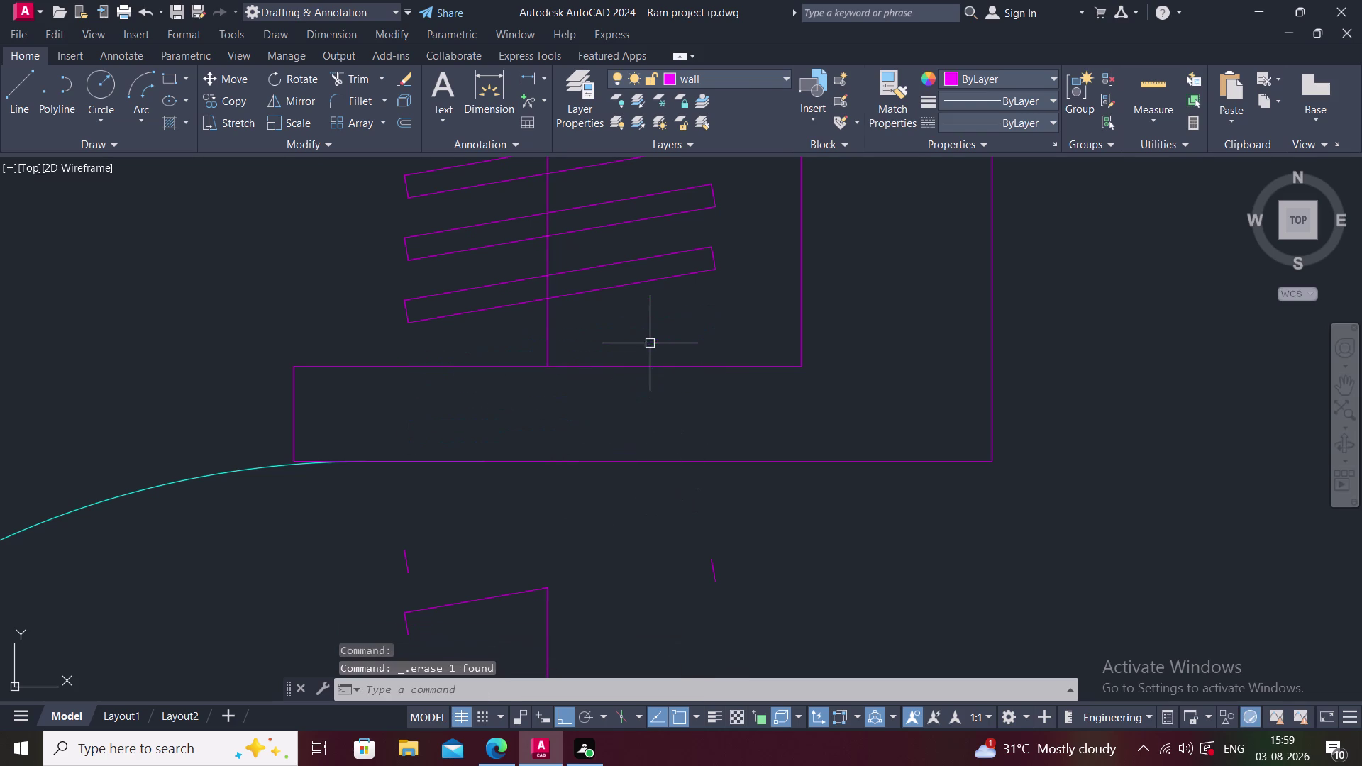
click(719, 563)
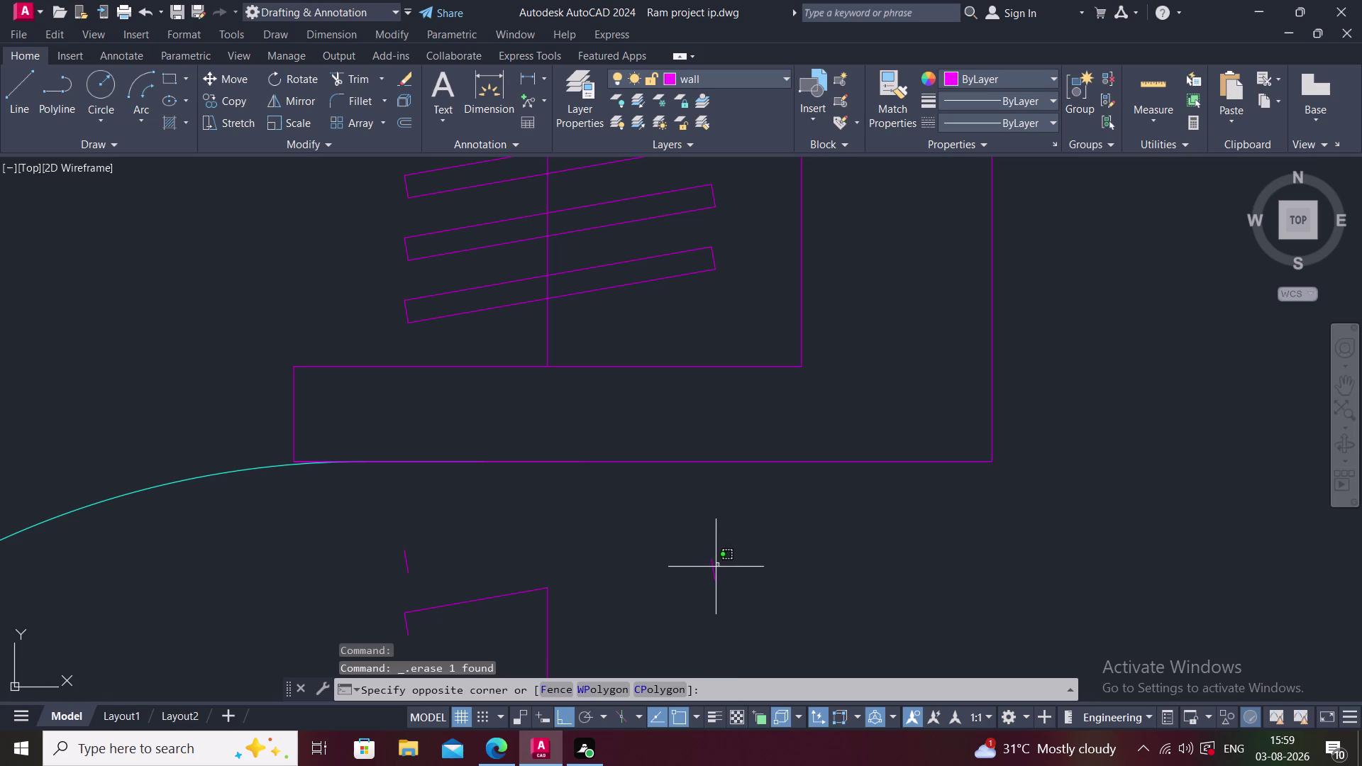
click(711, 573)
key(Delete)
Window-select and delete the remaining small leftover lines.
middle_drag(711, 573, 723, 479)
key(Delete)
middle_drag(707, 513, 725, 501)
scroll(down, 3)
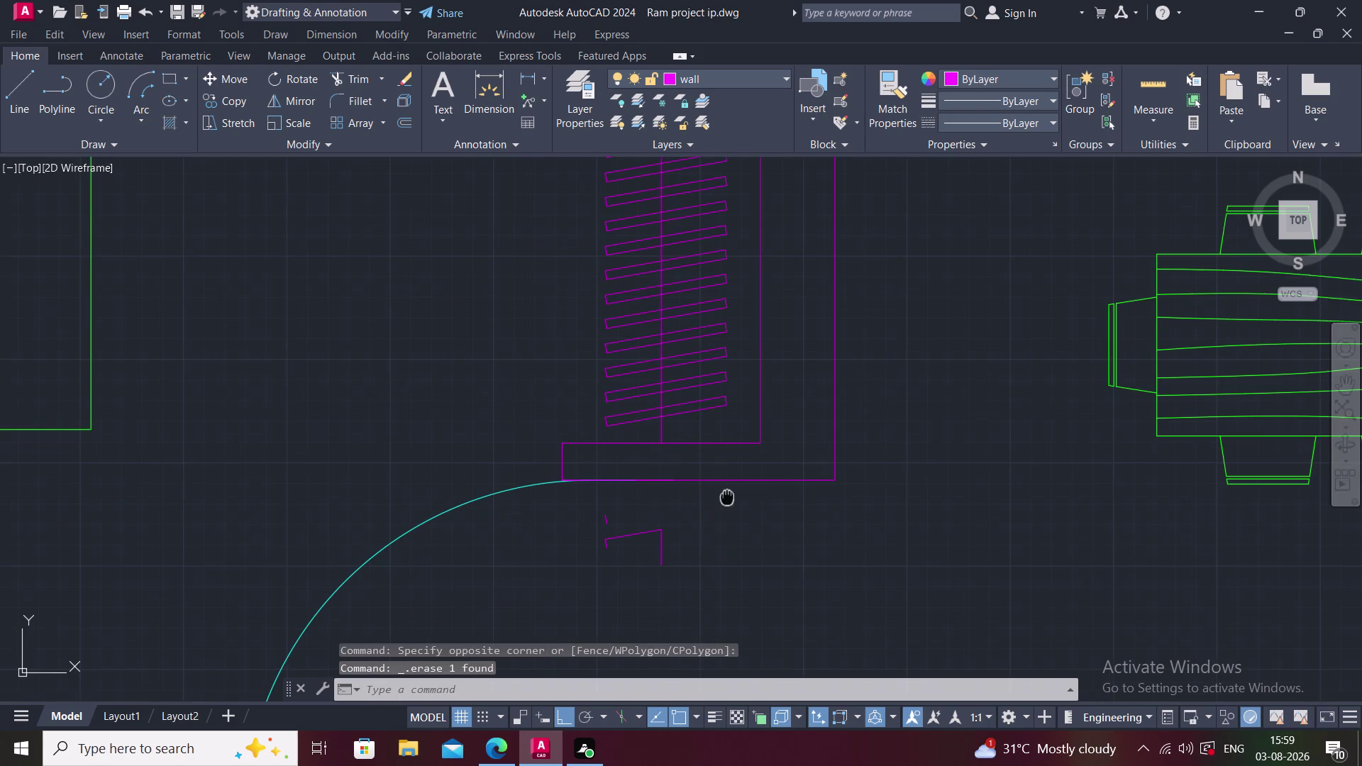
click(569, 510)
click(704, 619)
key(Delete)
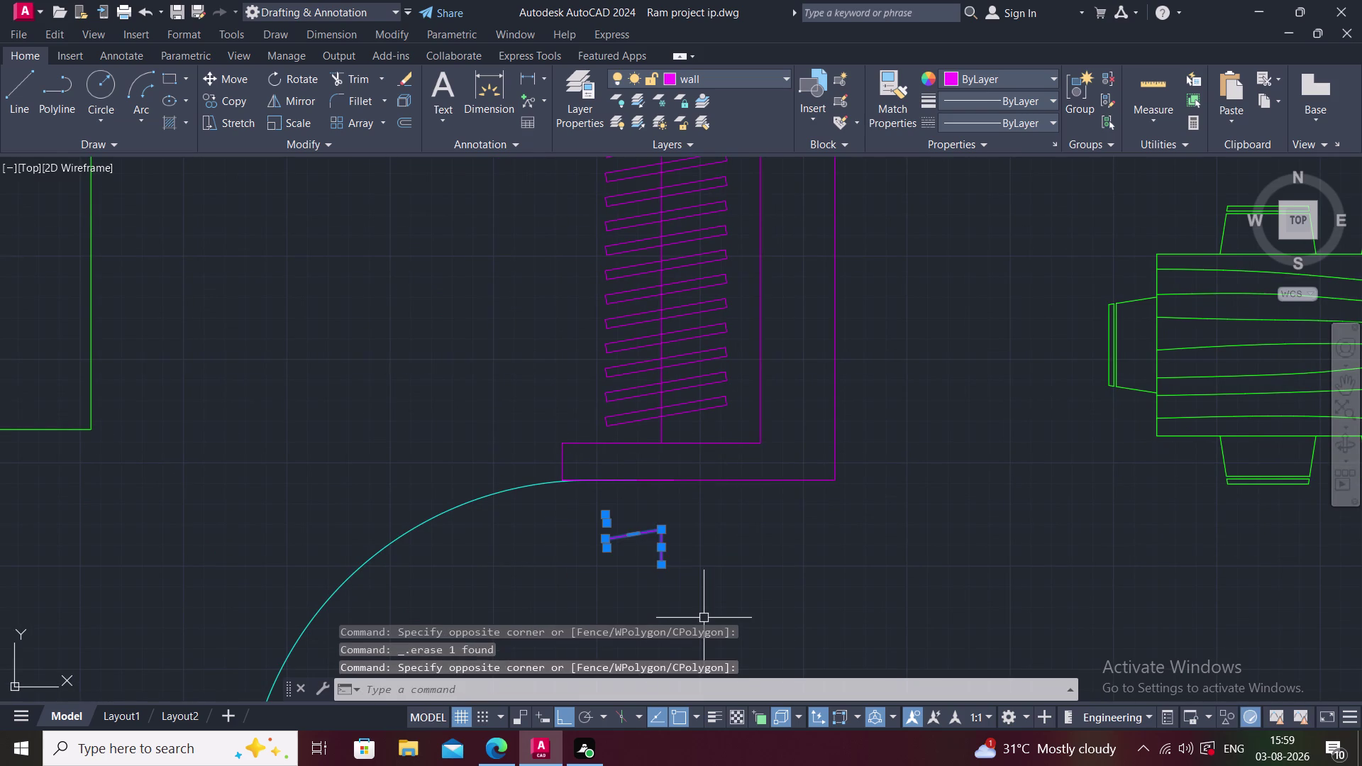
Zoom out to view the whole house plan.
middle_drag(702, 577, 700, 616)
scroll(down, 3)
key(Escape)
middle_drag(698, 506, 670, 528)
scroll(down, 3)
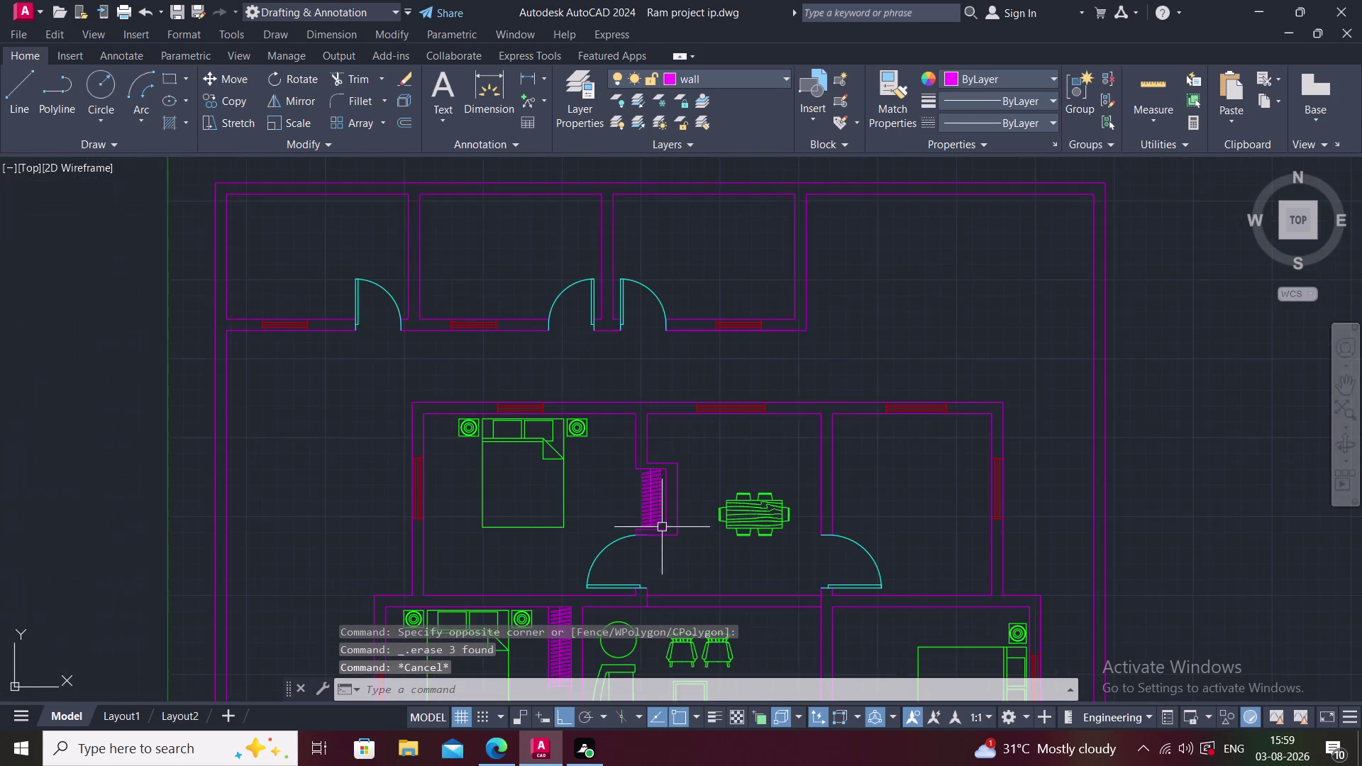
middle_drag(666, 547, 656, 423)
scroll(down, 3)
middle_drag(691, 566, 670, 488)
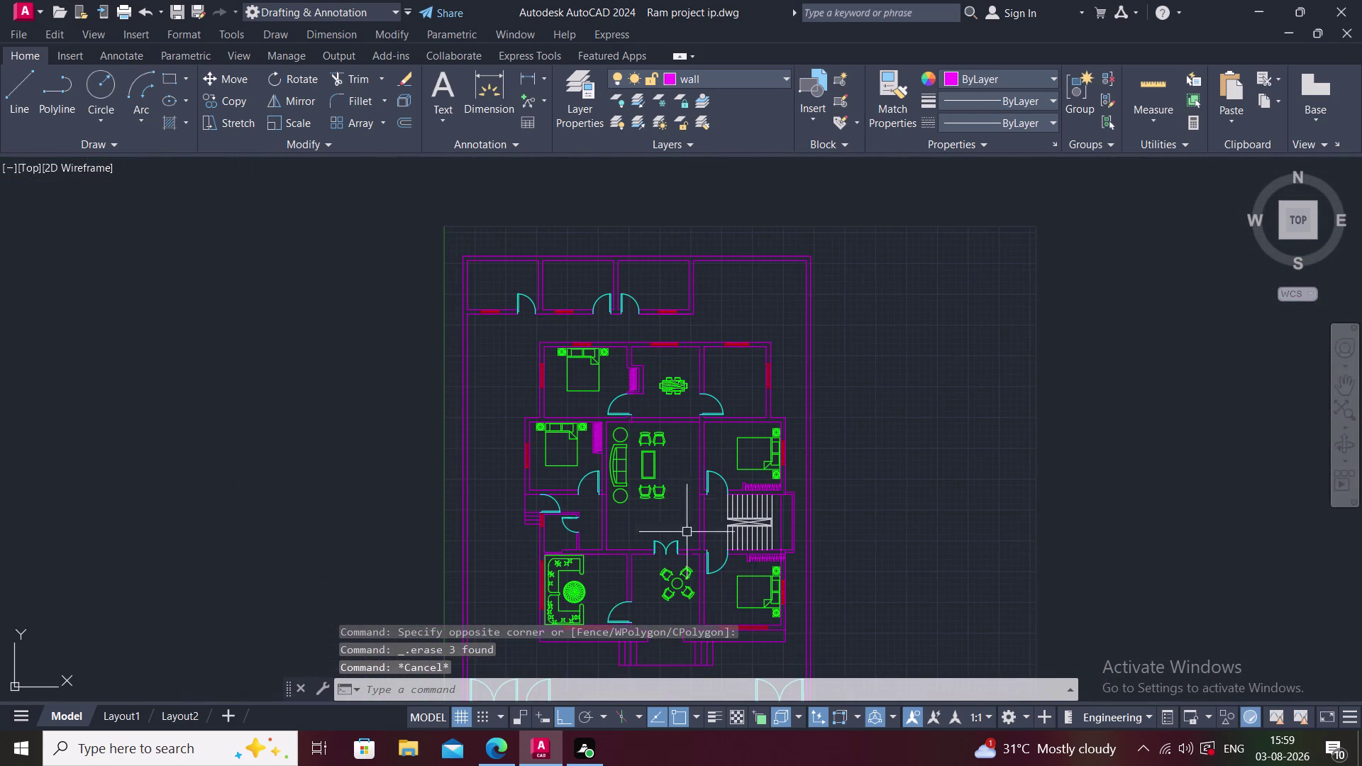
middle_drag(691, 564, 659, 498)
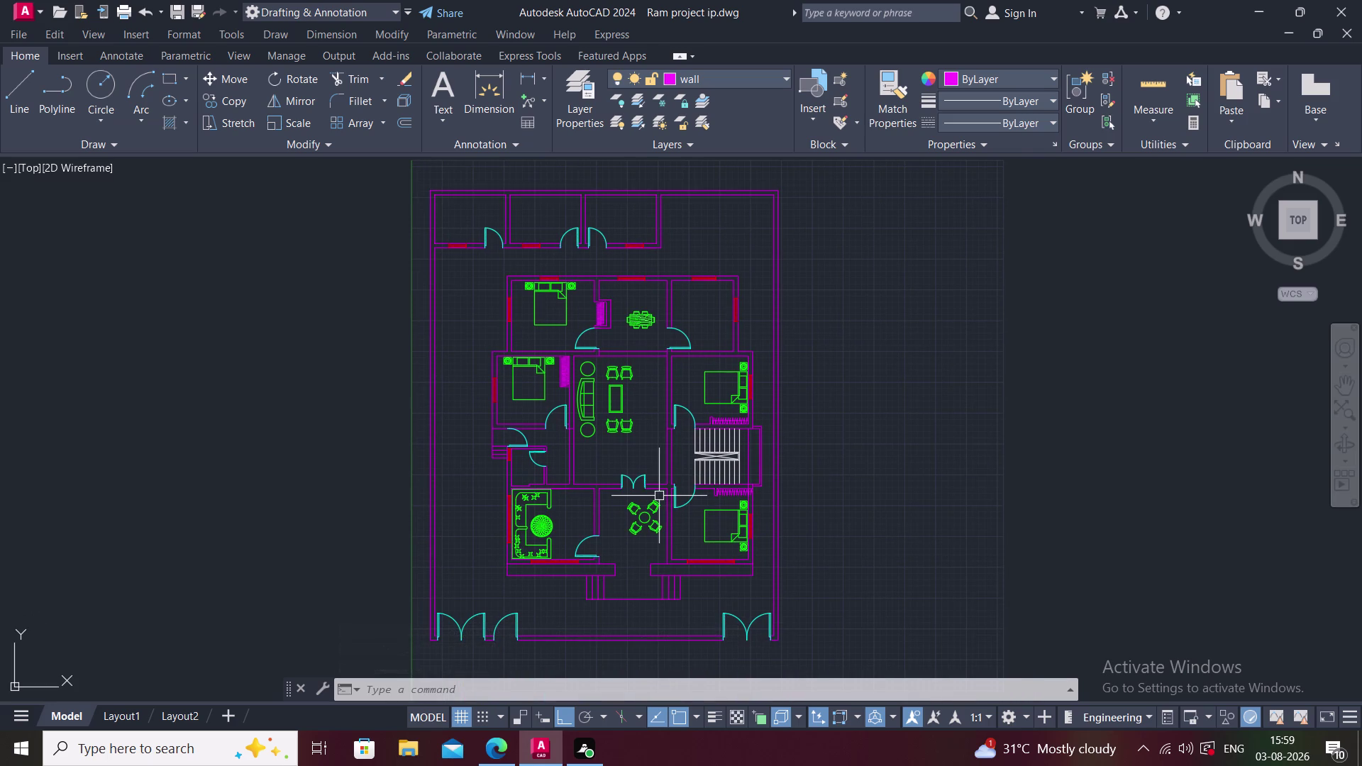
Draw an L-shaped line from the room's left wall, across, then down to the bottom wall.
text(L)
key(space)
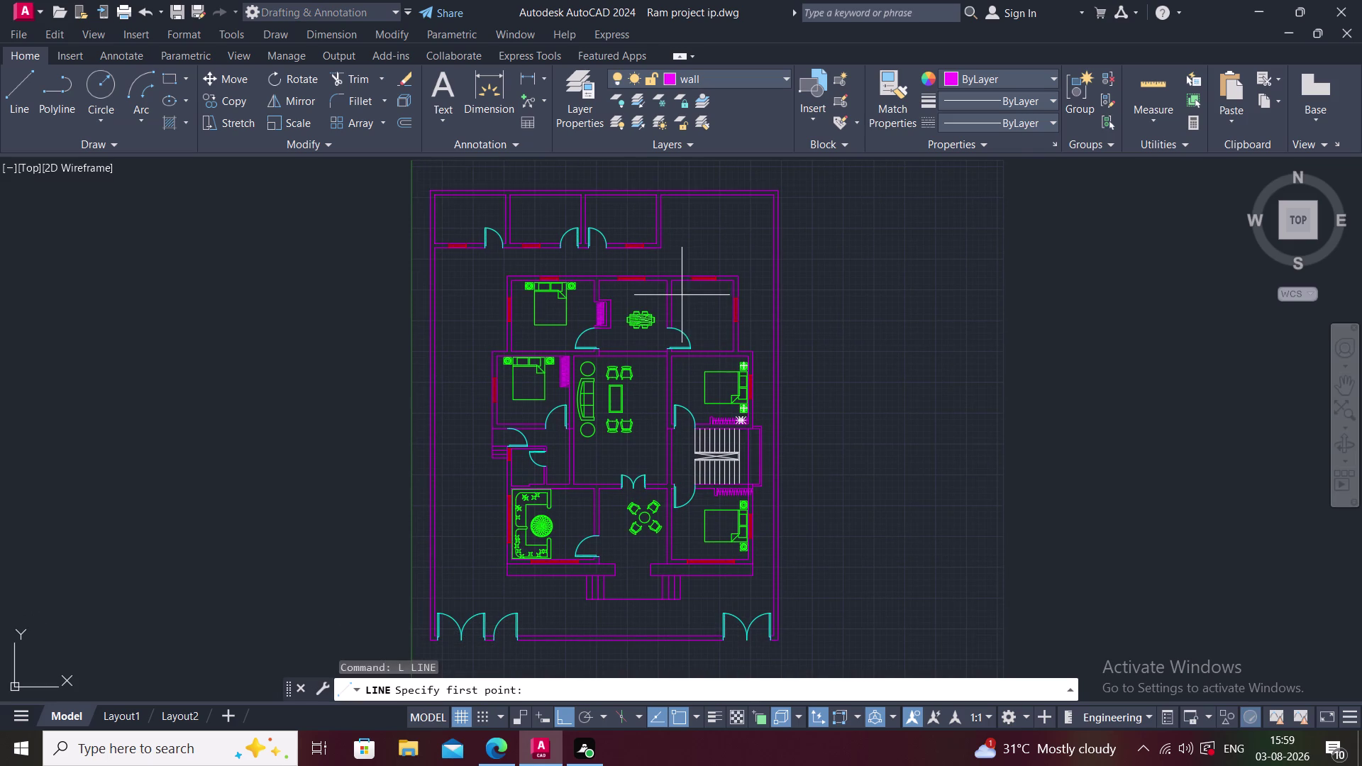
scroll(up, 3)
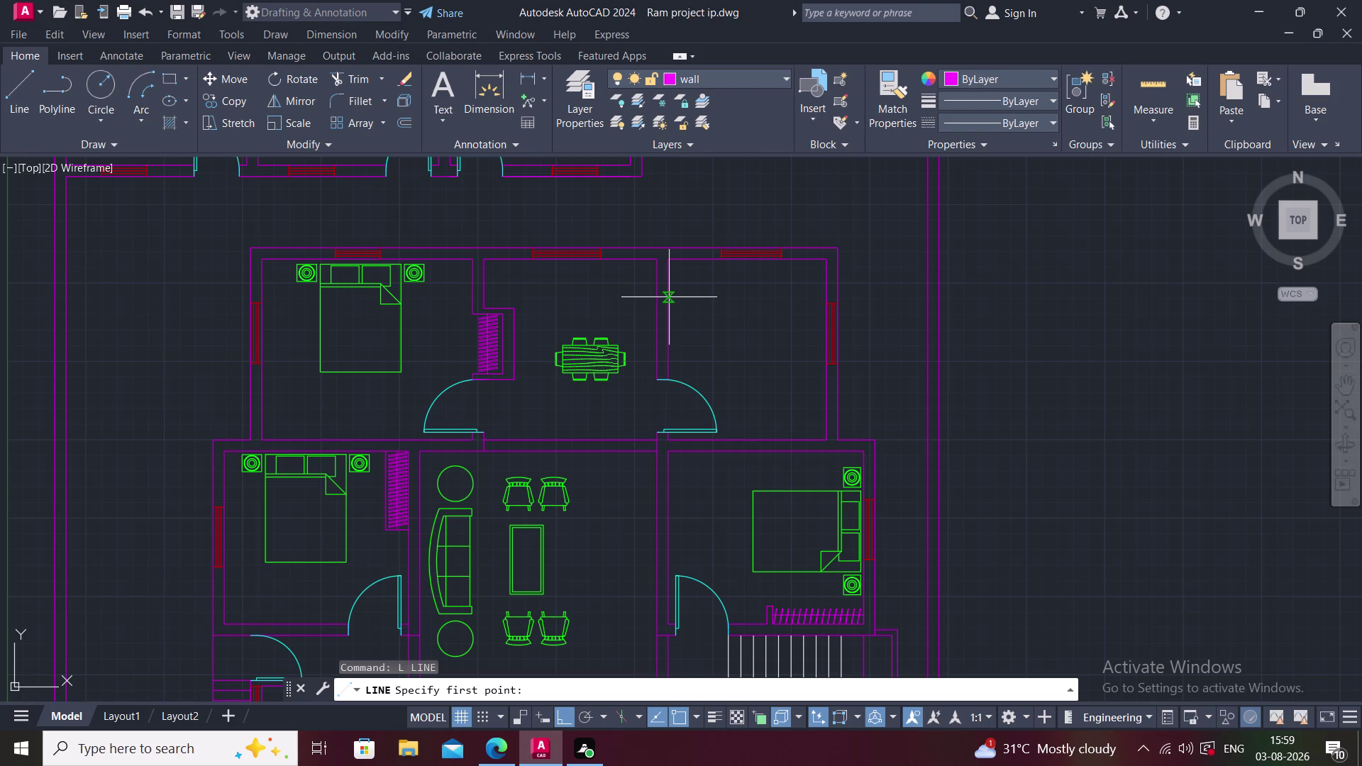
scroll(up, 3)
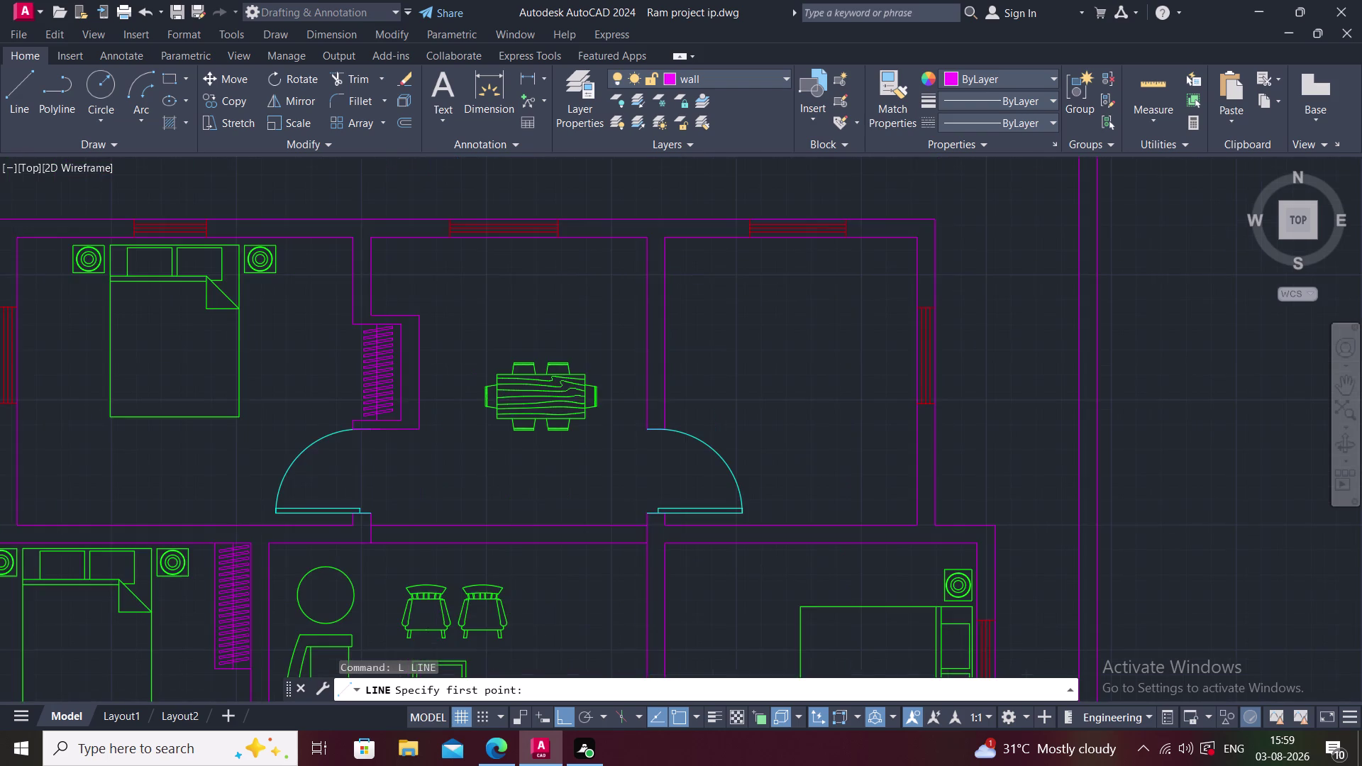
click(659, 300)
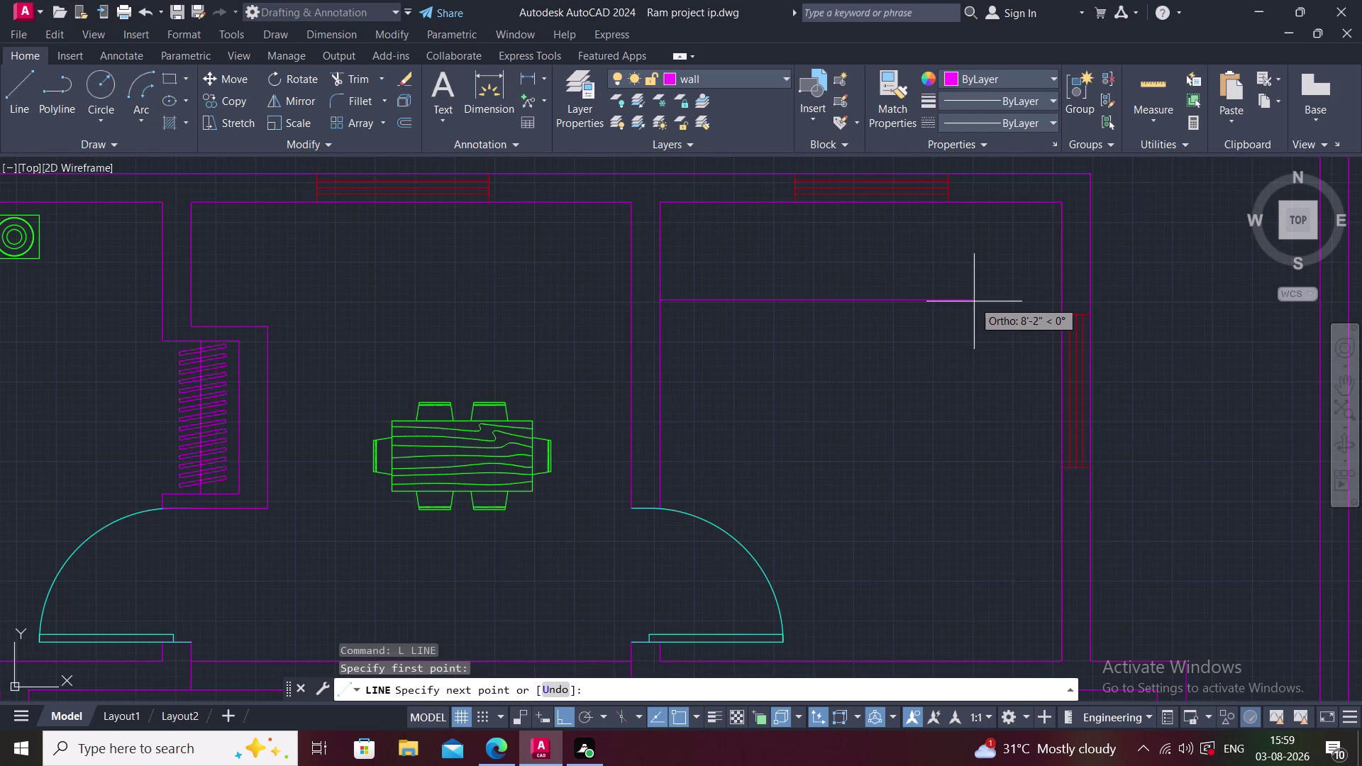
click(973, 301)
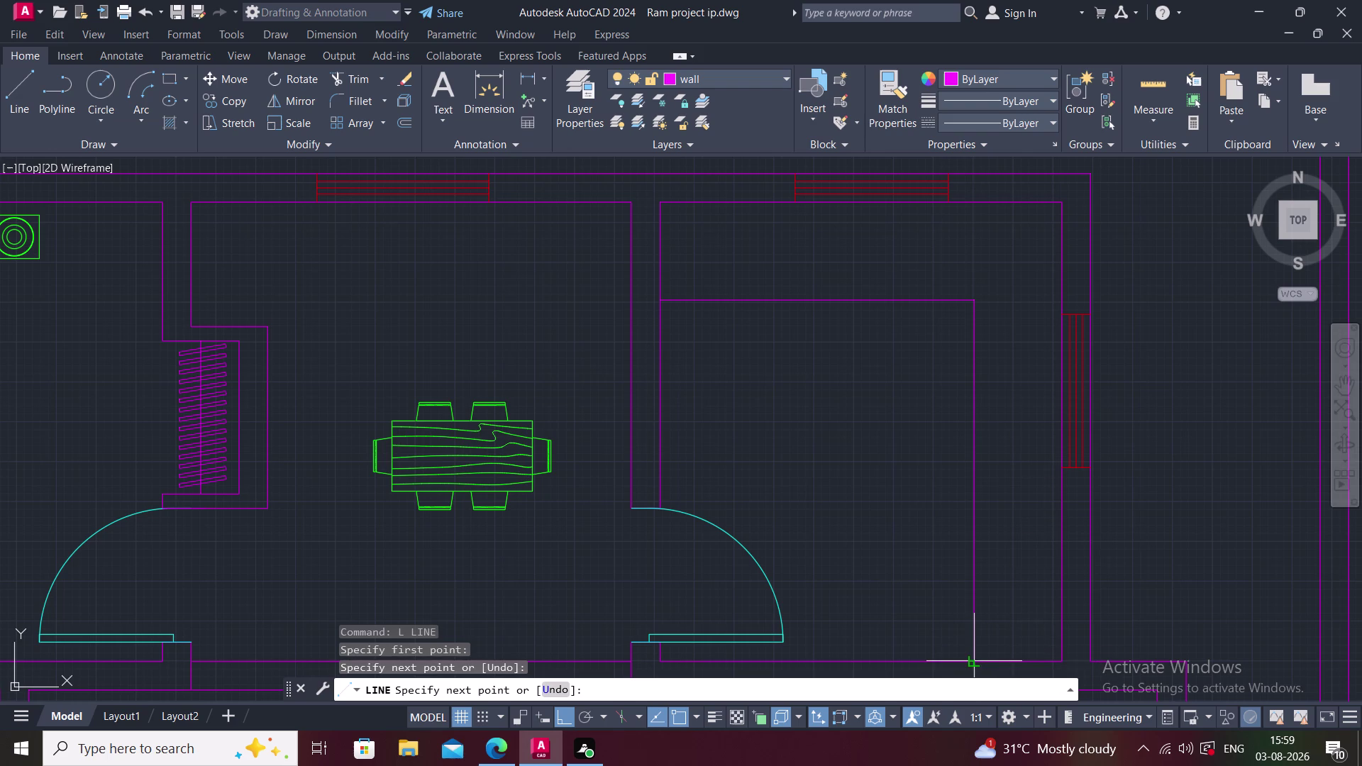
click(974, 660)
key(Escape)
middle_drag(1053, 479, 910, 409)
scroll(down, 3)
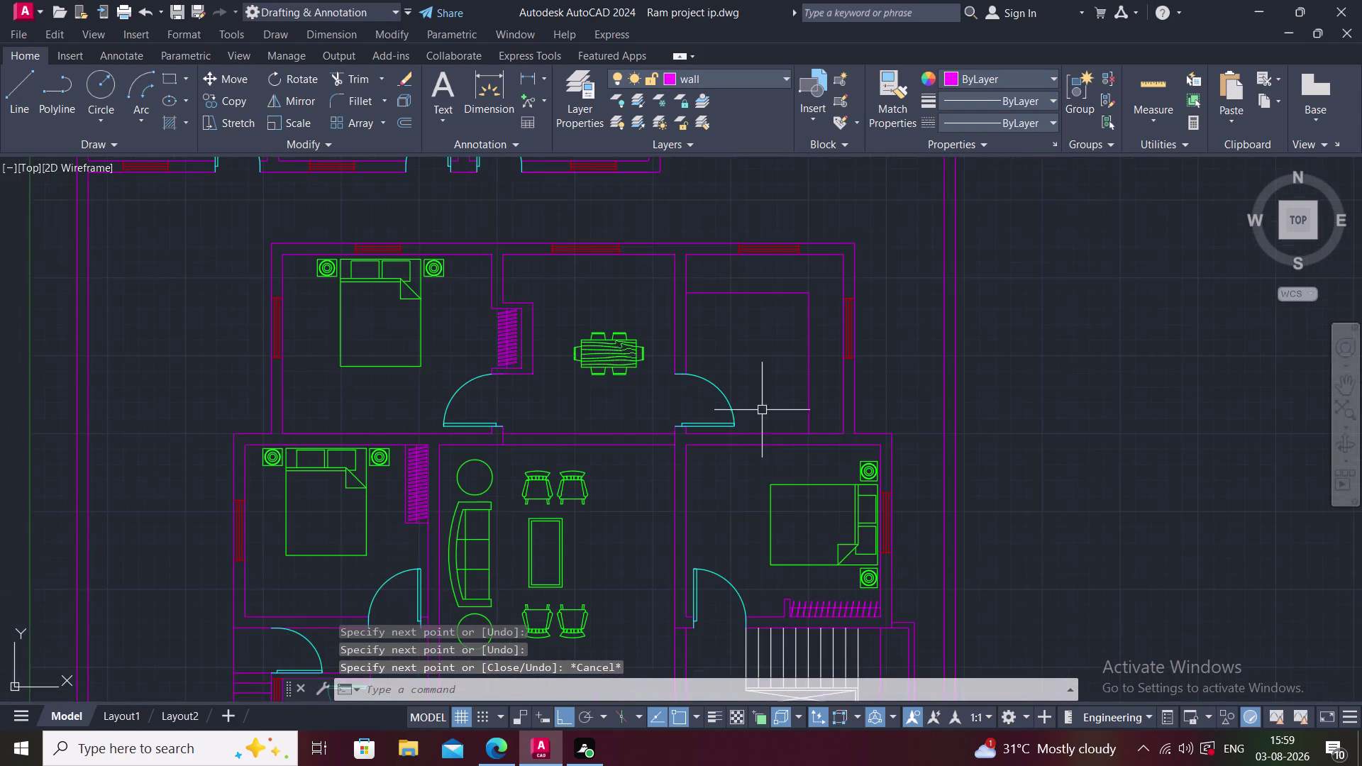
middle_drag(734, 449, 718, 475)
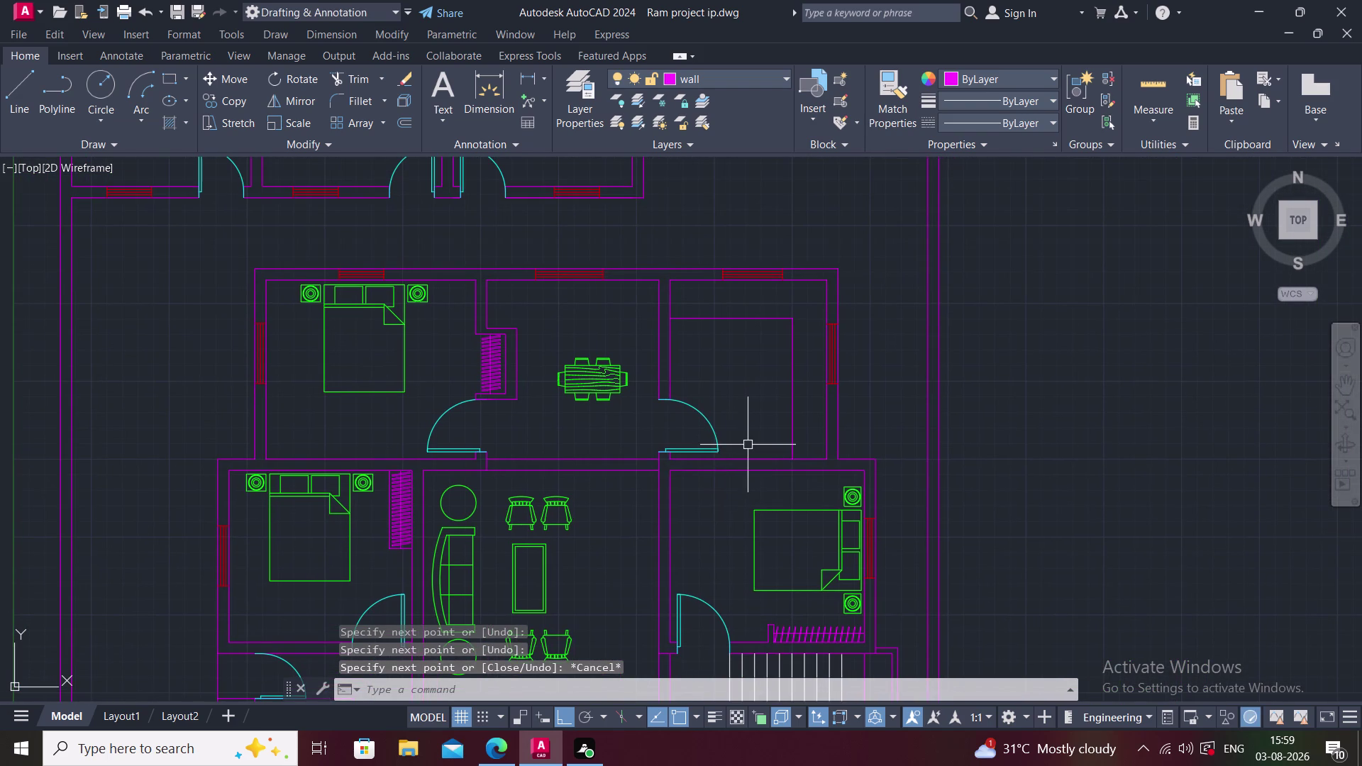
scroll(down, 3)
middle_drag(732, 486, 724, 411)
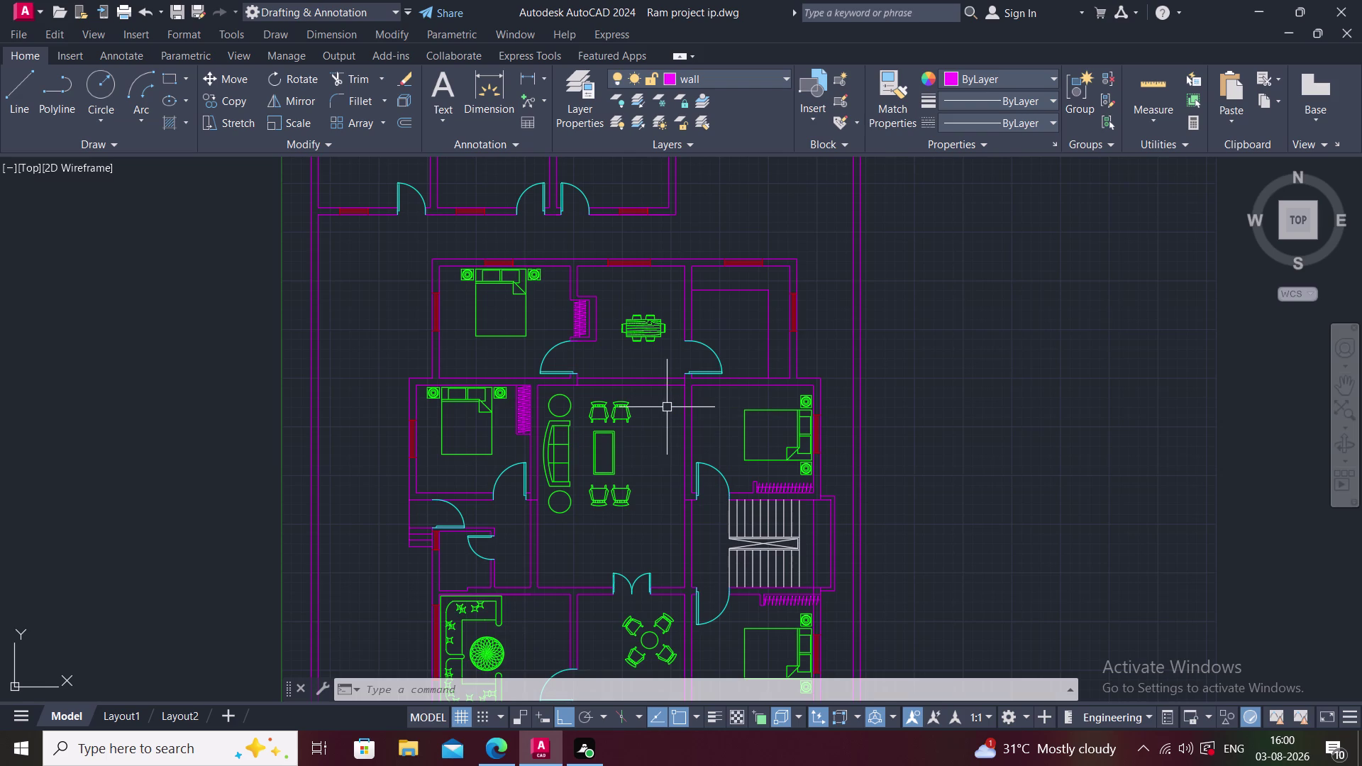
Move the top end of the wall line right of the staircase down to the hatched strip.
middle_drag(677, 418, 687, 474)
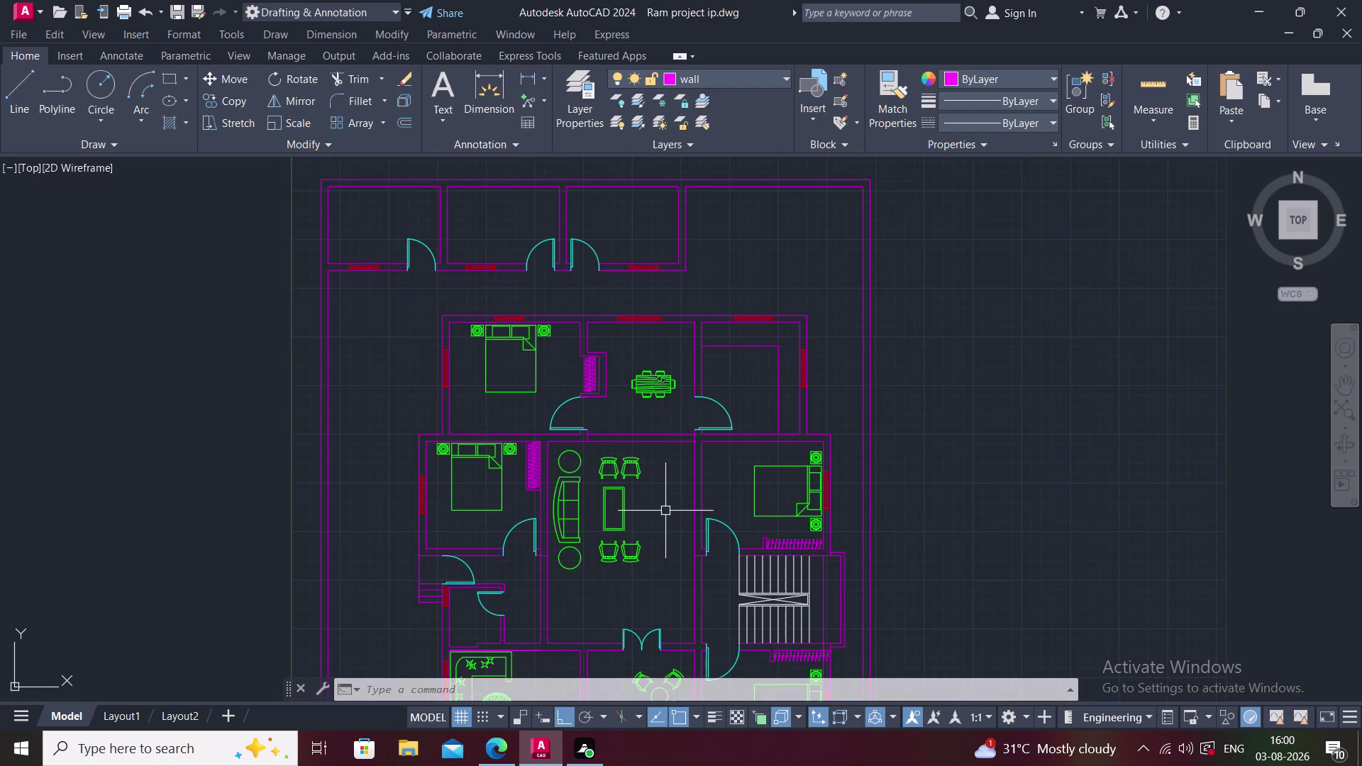
middle_drag(663, 524, 633, 376)
middle_drag(654, 502, 629, 448)
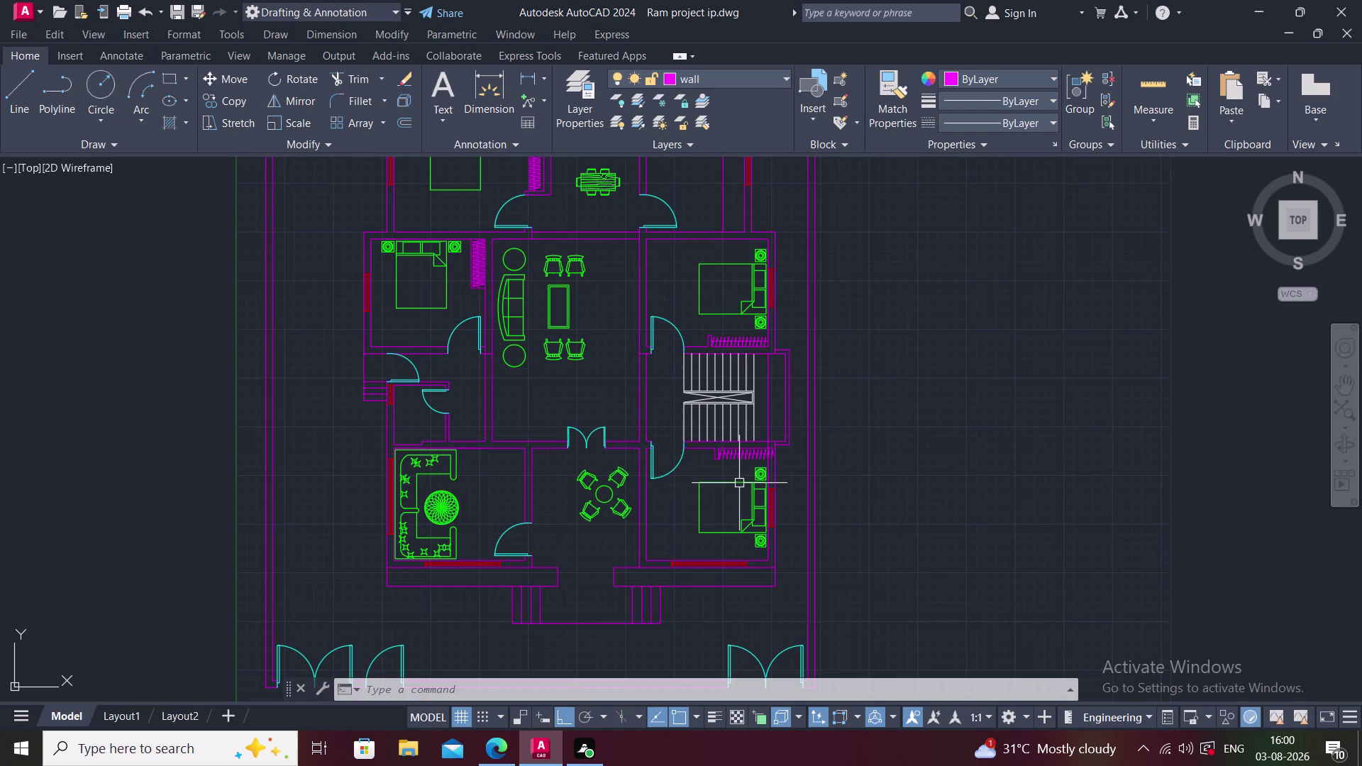
scroll(up, 3)
click(735, 387)
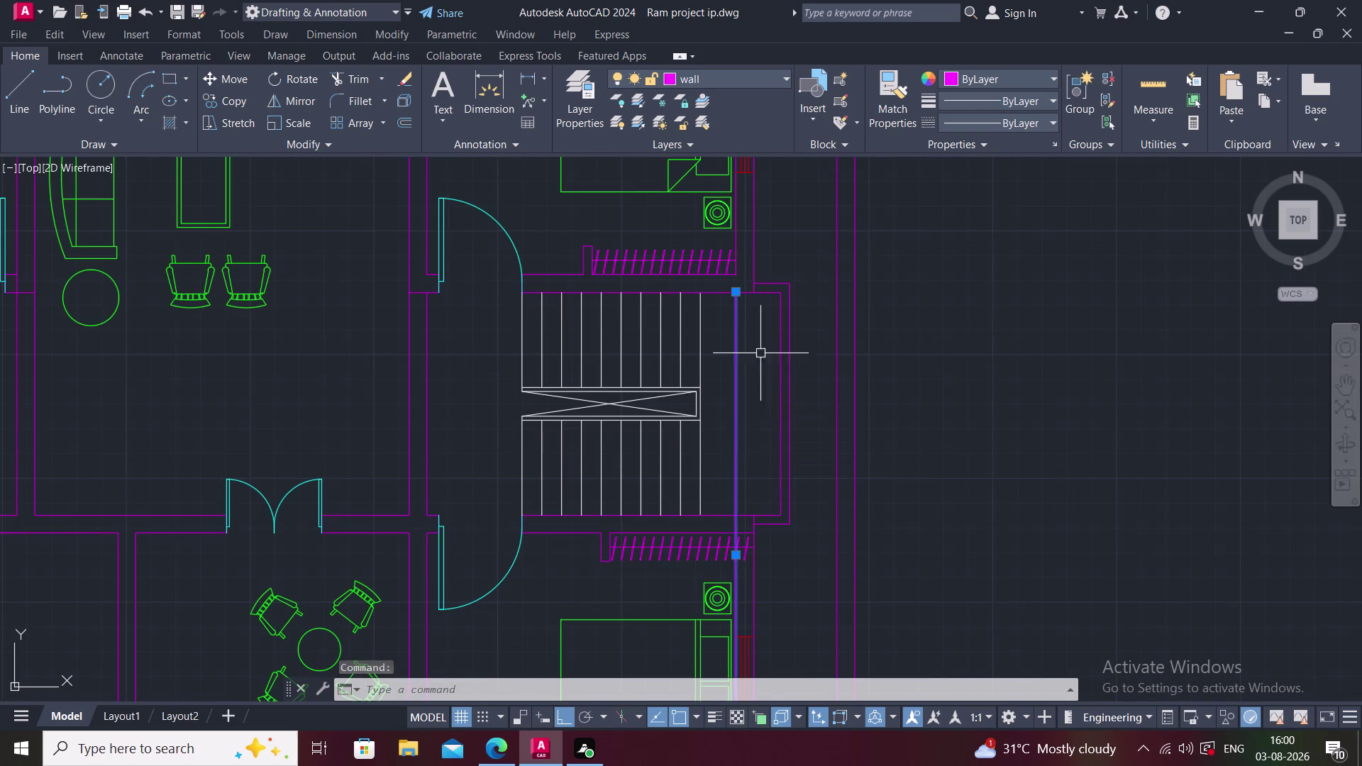
click(731, 293)
key(Escape)
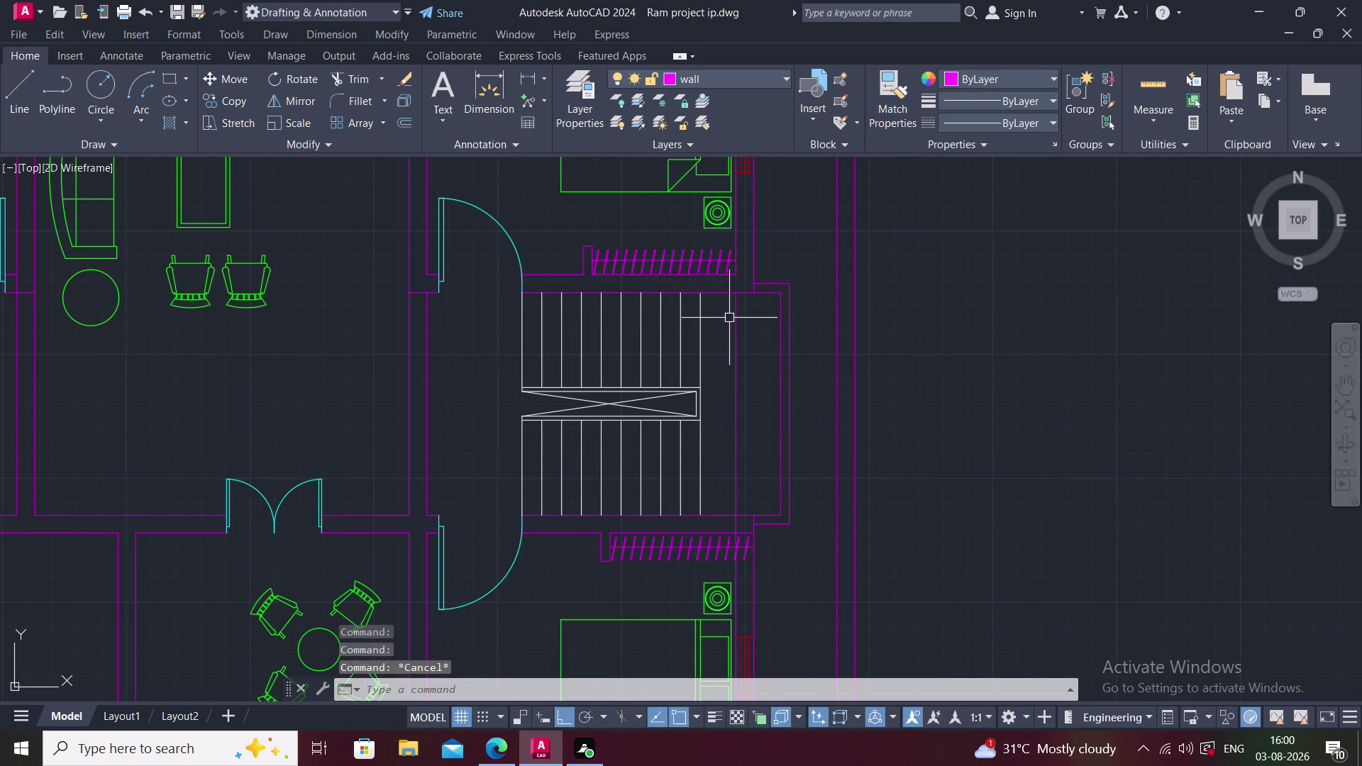
click(737, 317)
click(733, 296)
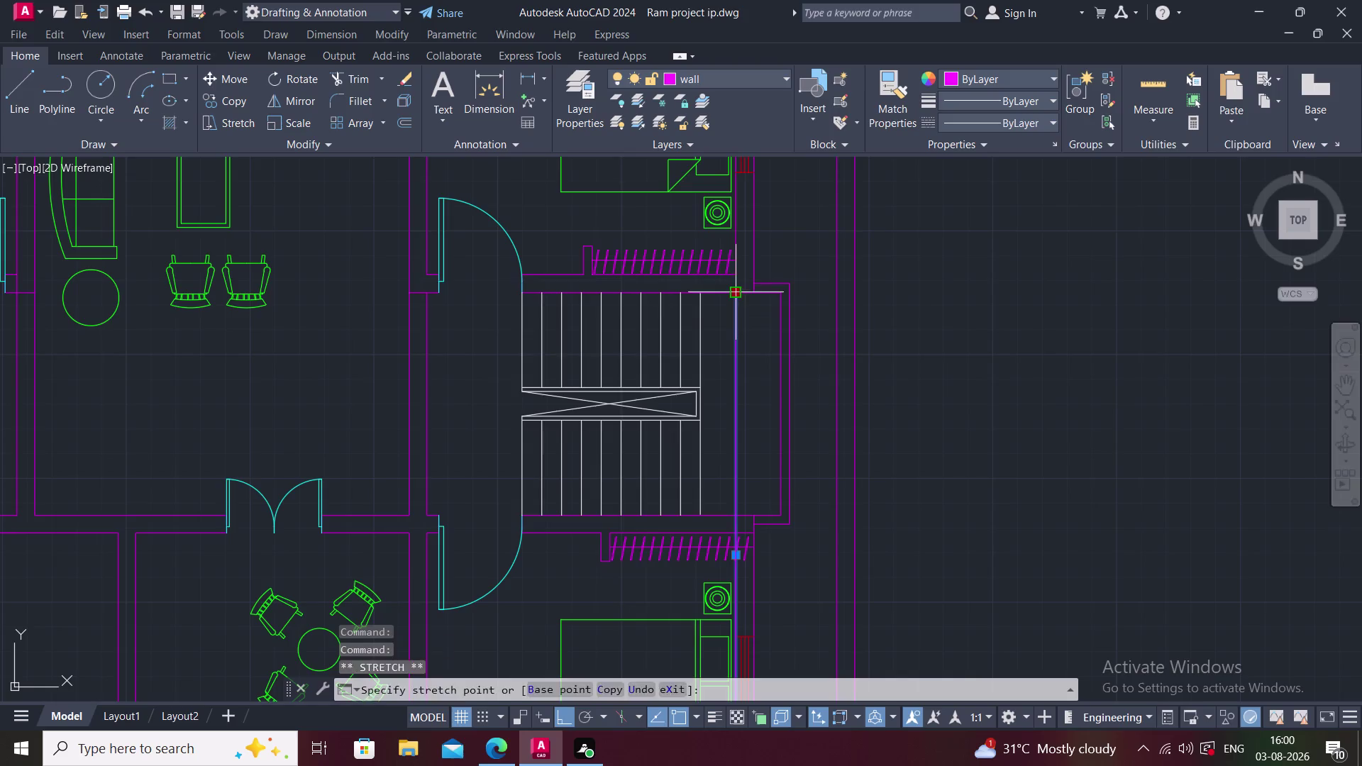
click(742, 530)
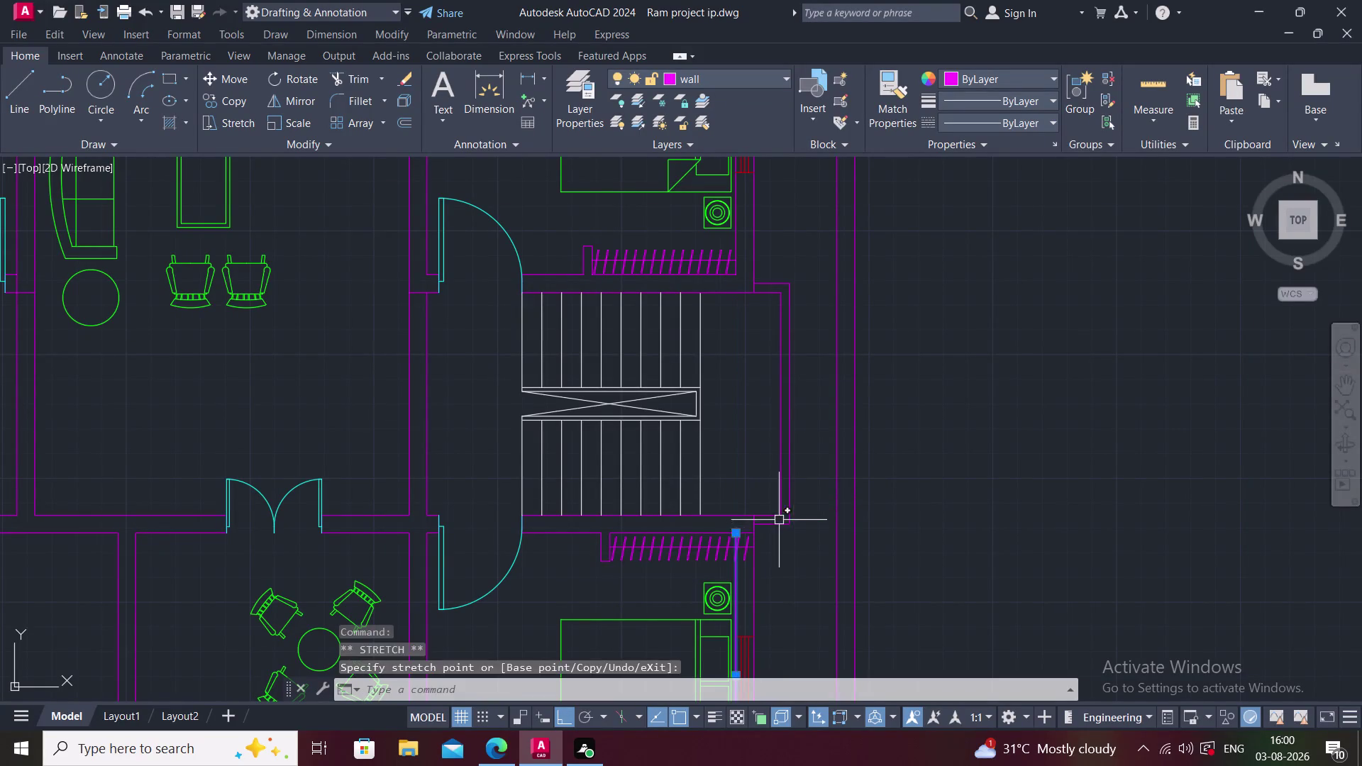
key(Escape)
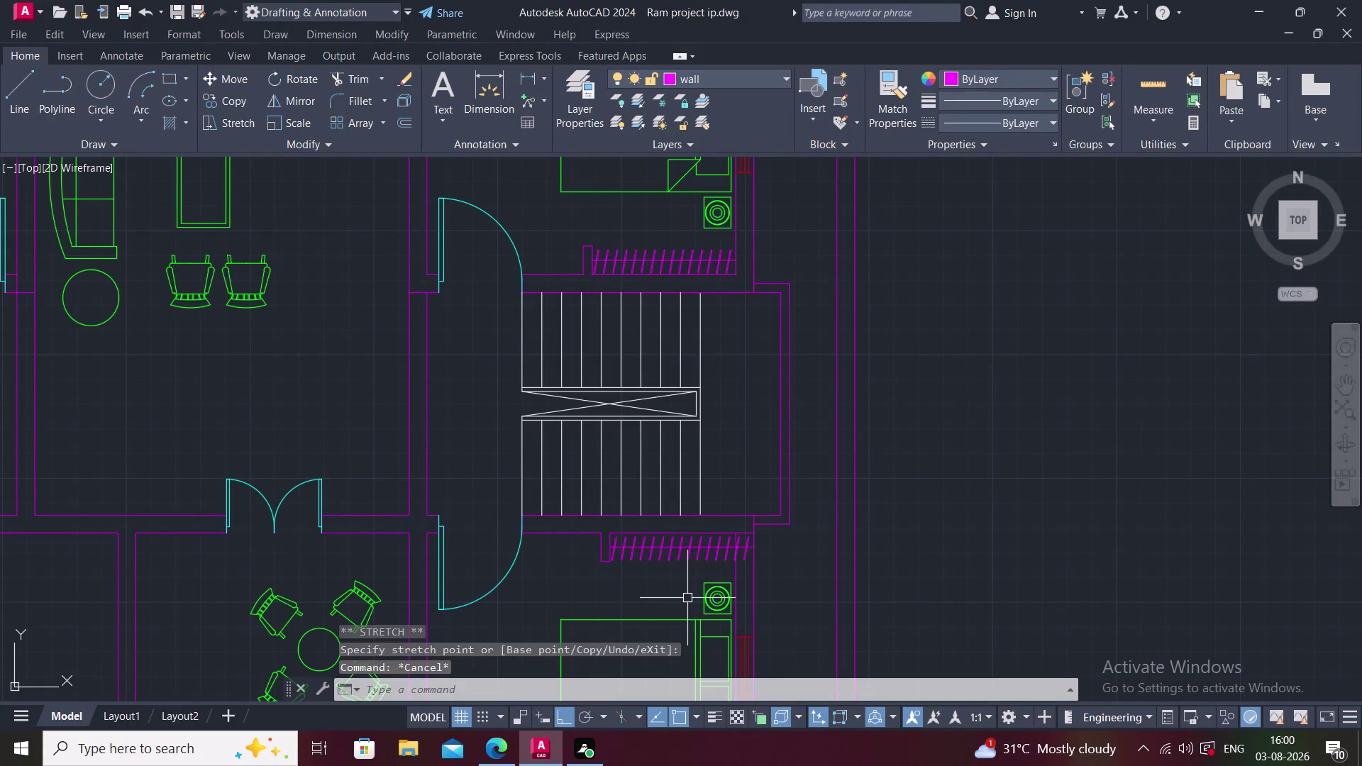
middle_drag(683, 599, 618, 430)
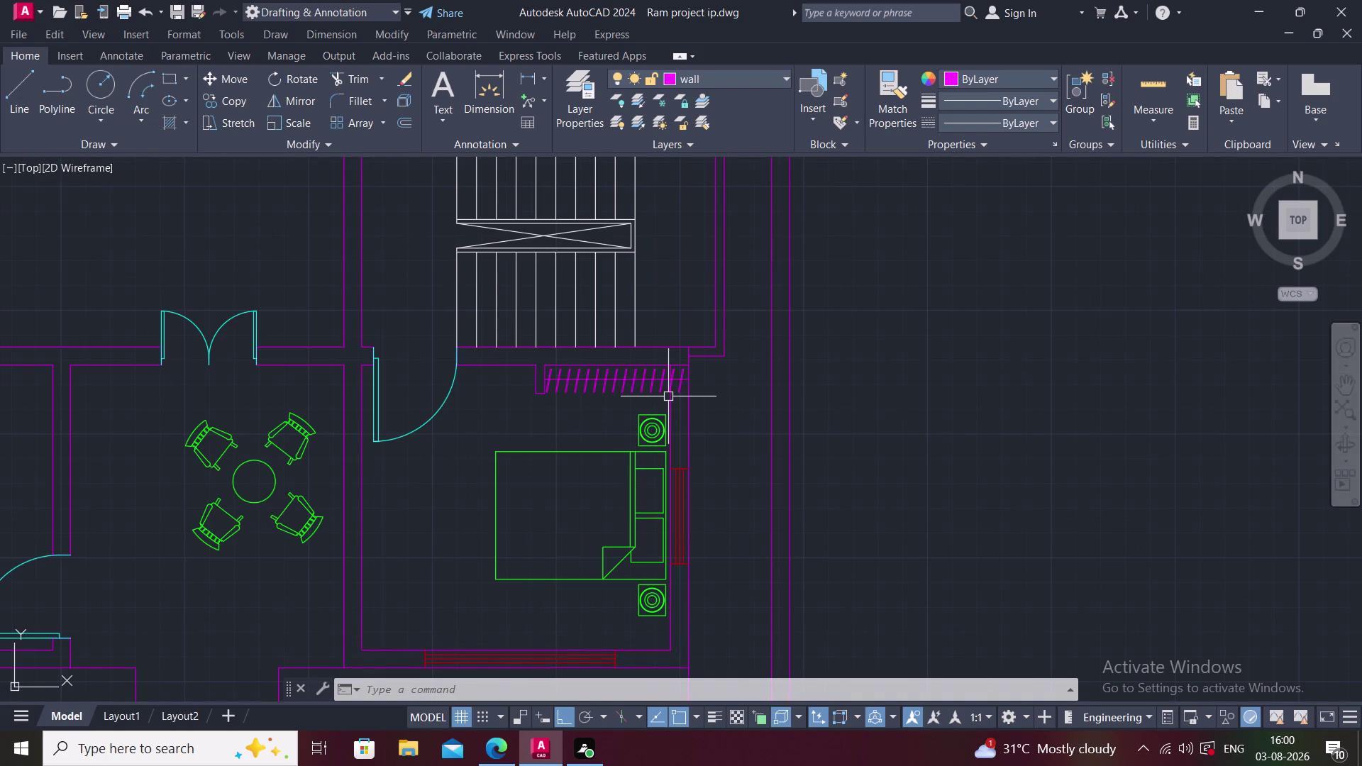
Trim the diagonal hatch line ends and stubs protruding past the staircase wall.
text(TR)
key(space)
scroll(up, 3)
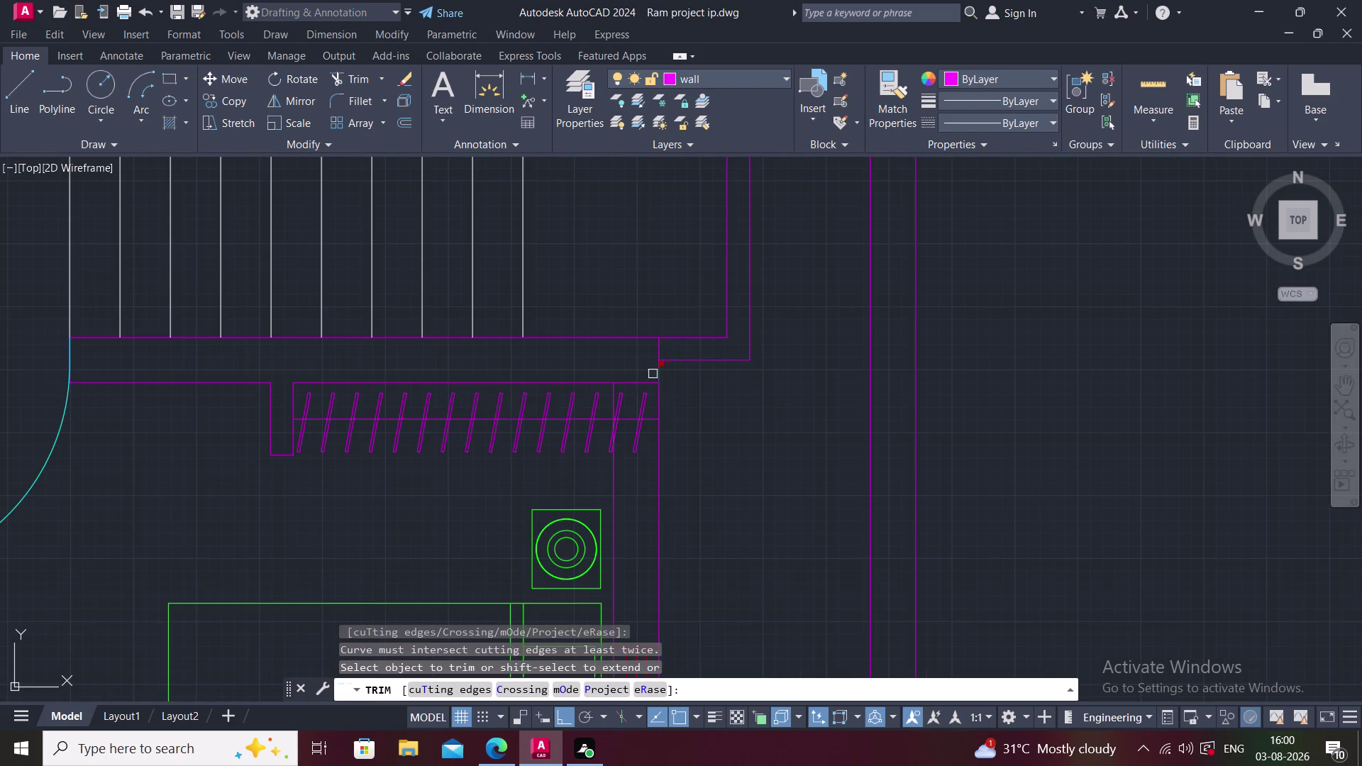
click(633, 379)
click(620, 397)
click(642, 402)
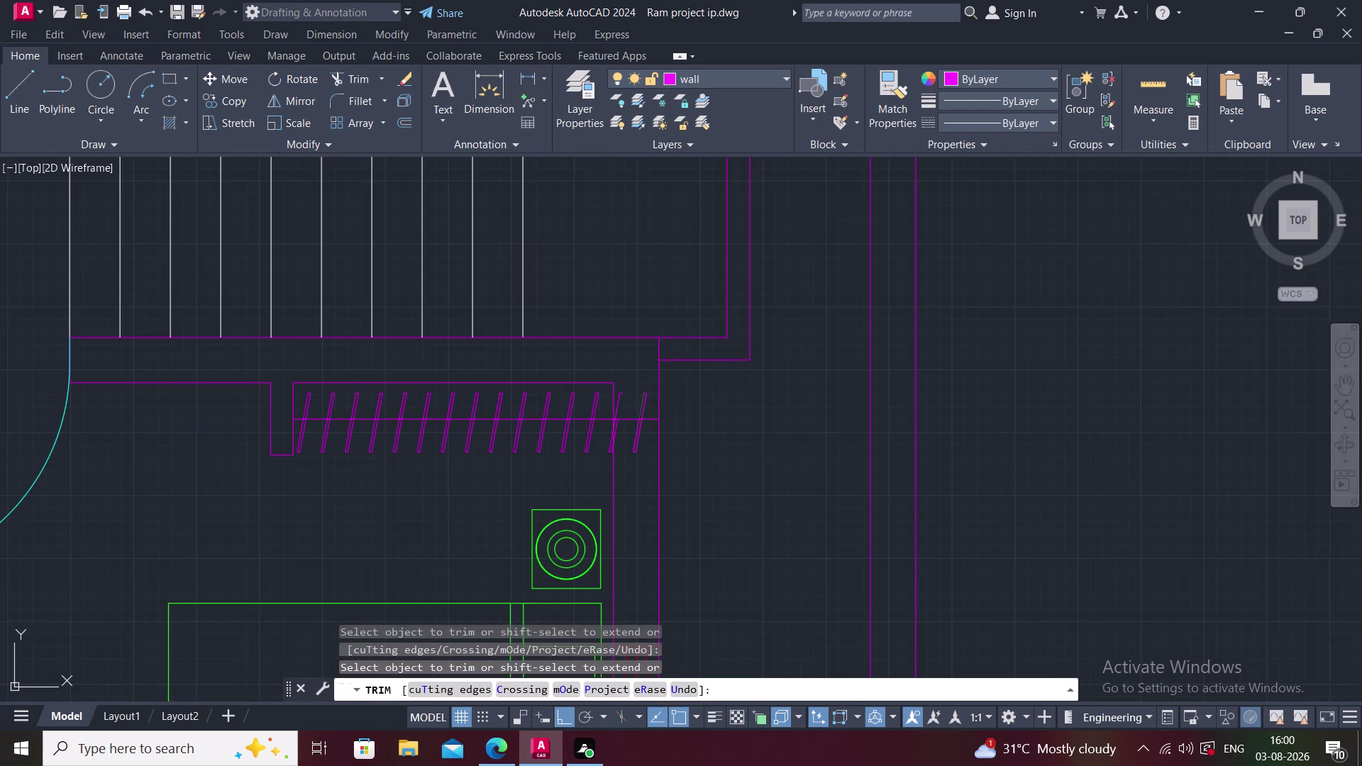
click(630, 395)
click(645, 443)
click(654, 415)
click(647, 414)
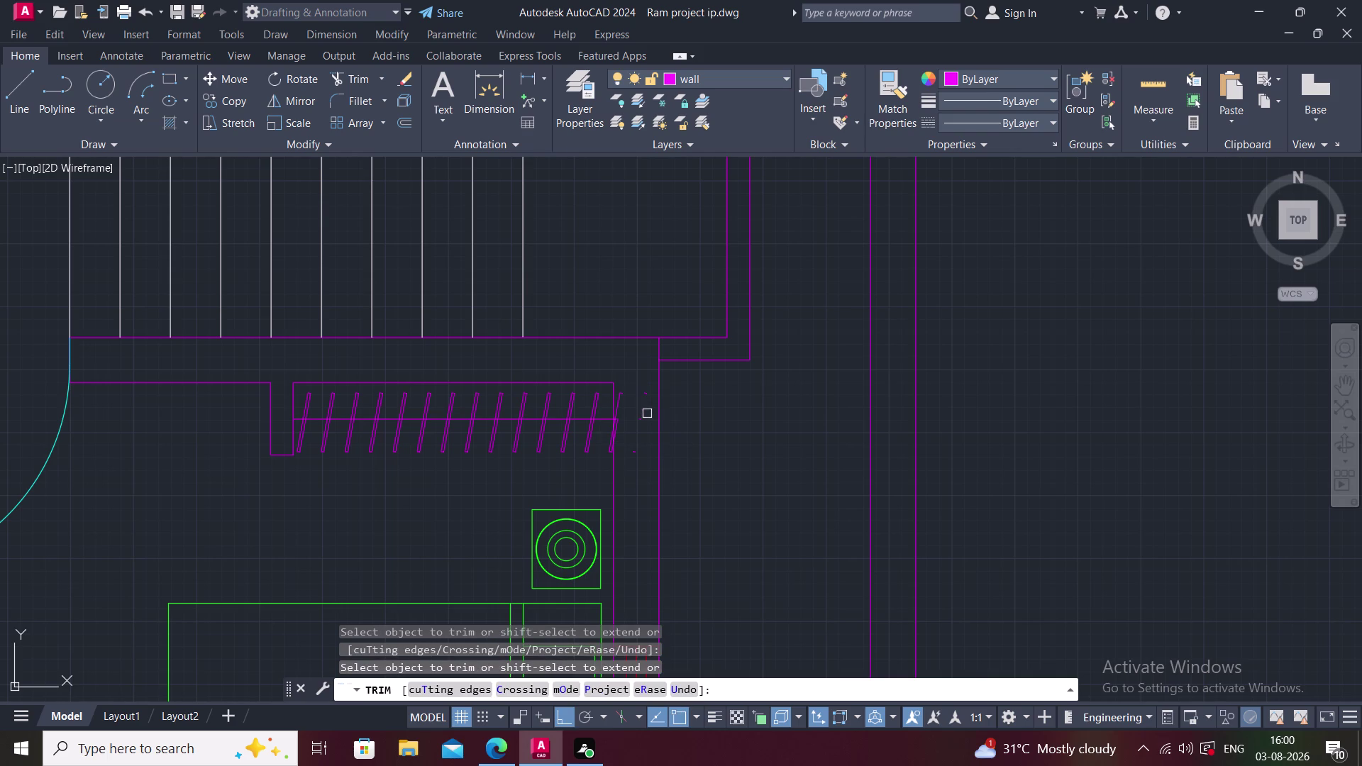
click(646, 398)
click(637, 419)
click(644, 392)
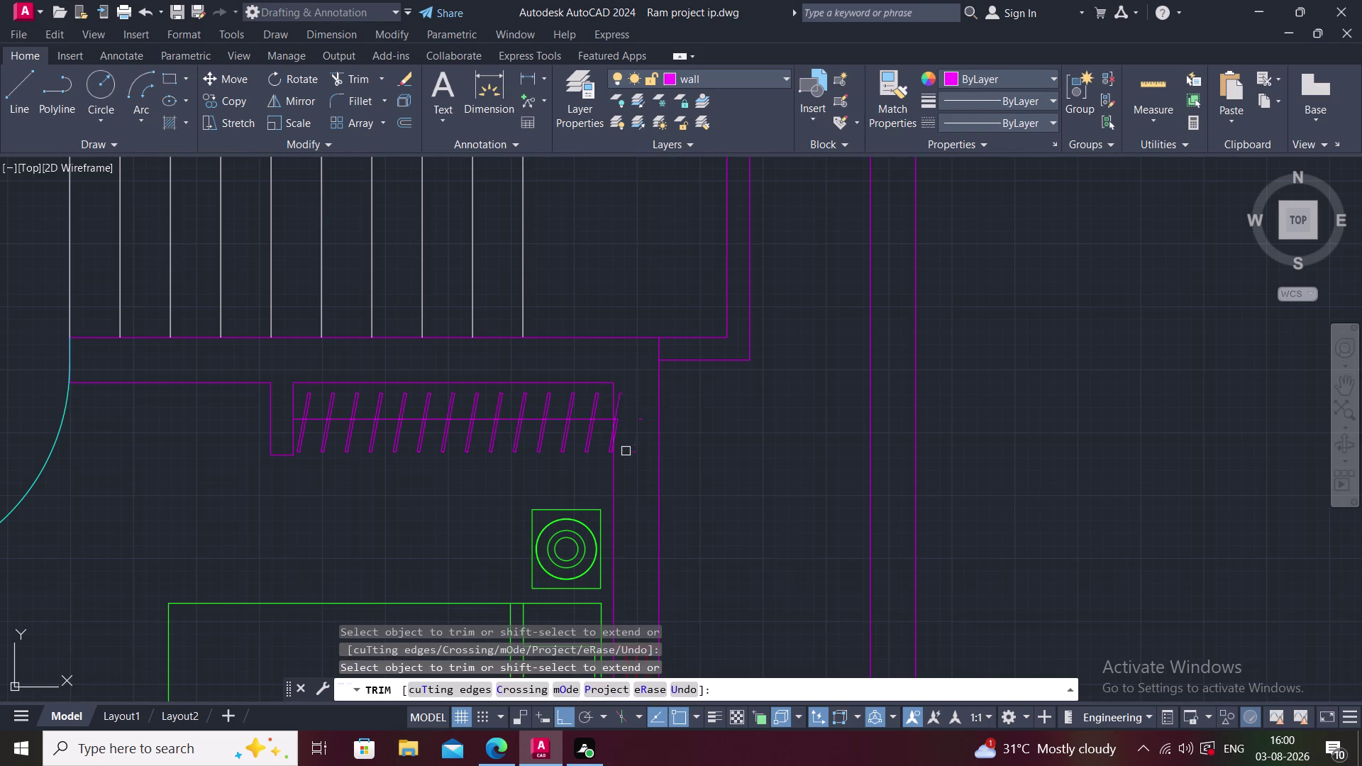
click(638, 448)
click(645, 423)
scroll(up, 3)
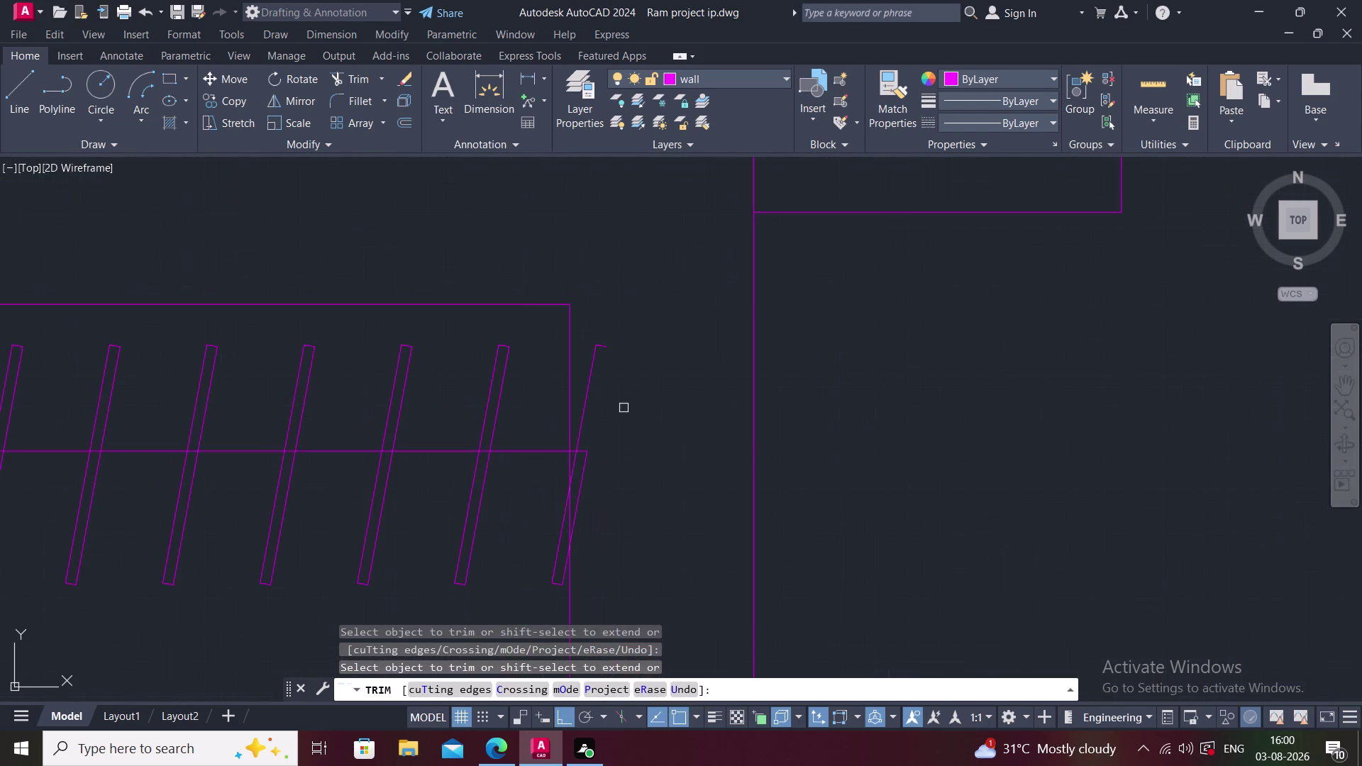
Fence-trim the remaining diagonal pieces and short segments further along the wall.
click(589, 378)
click(599, 340)
click(594, 423)
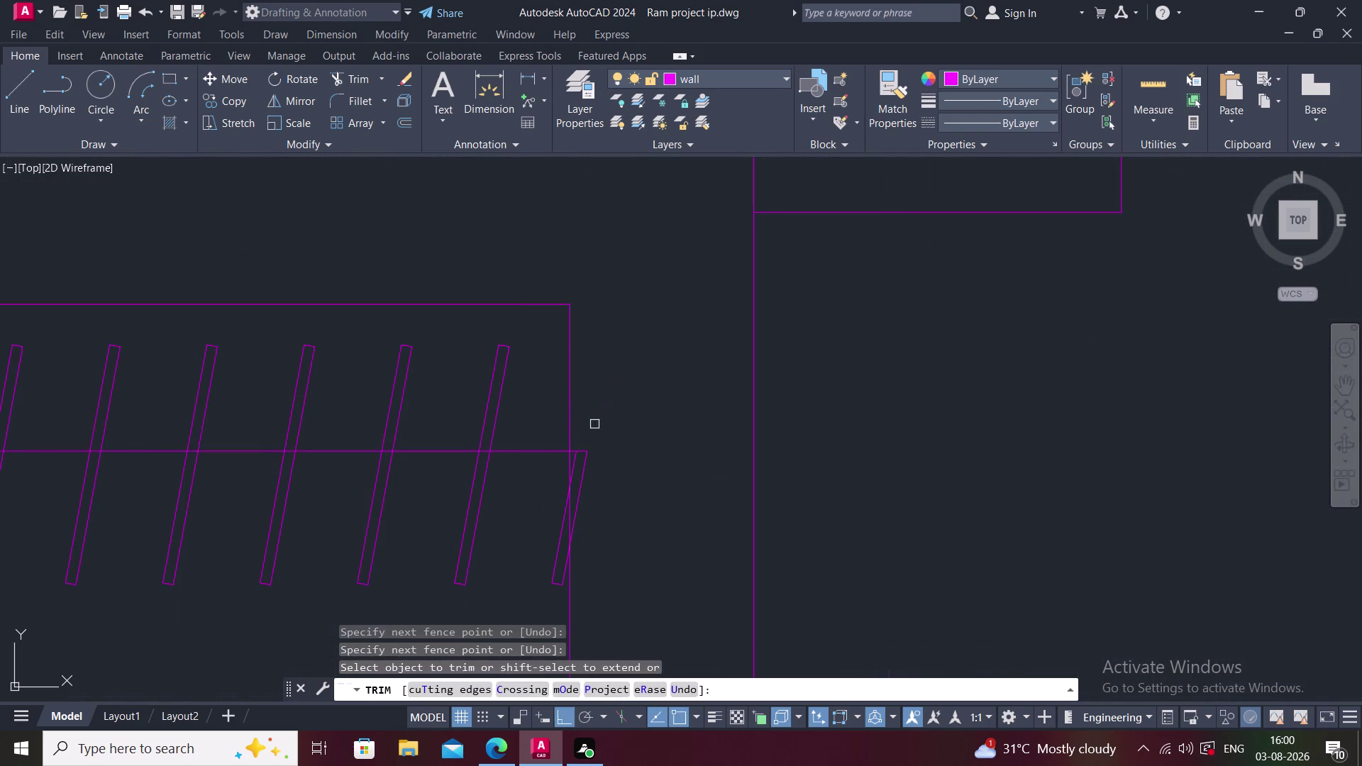
click(581, 433)
click(576, 506)
click(587, 482)
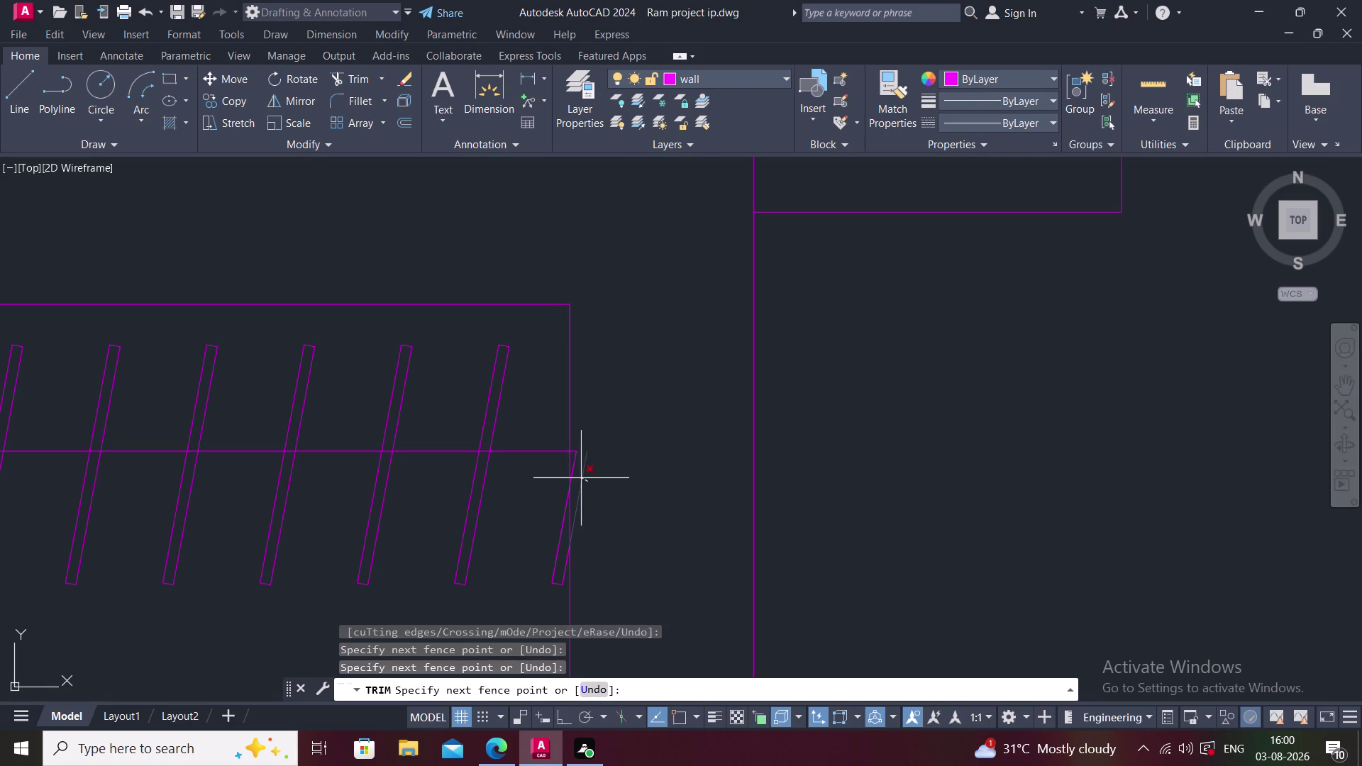
click(581, 478)
click(577, 461)
click(561, 531)
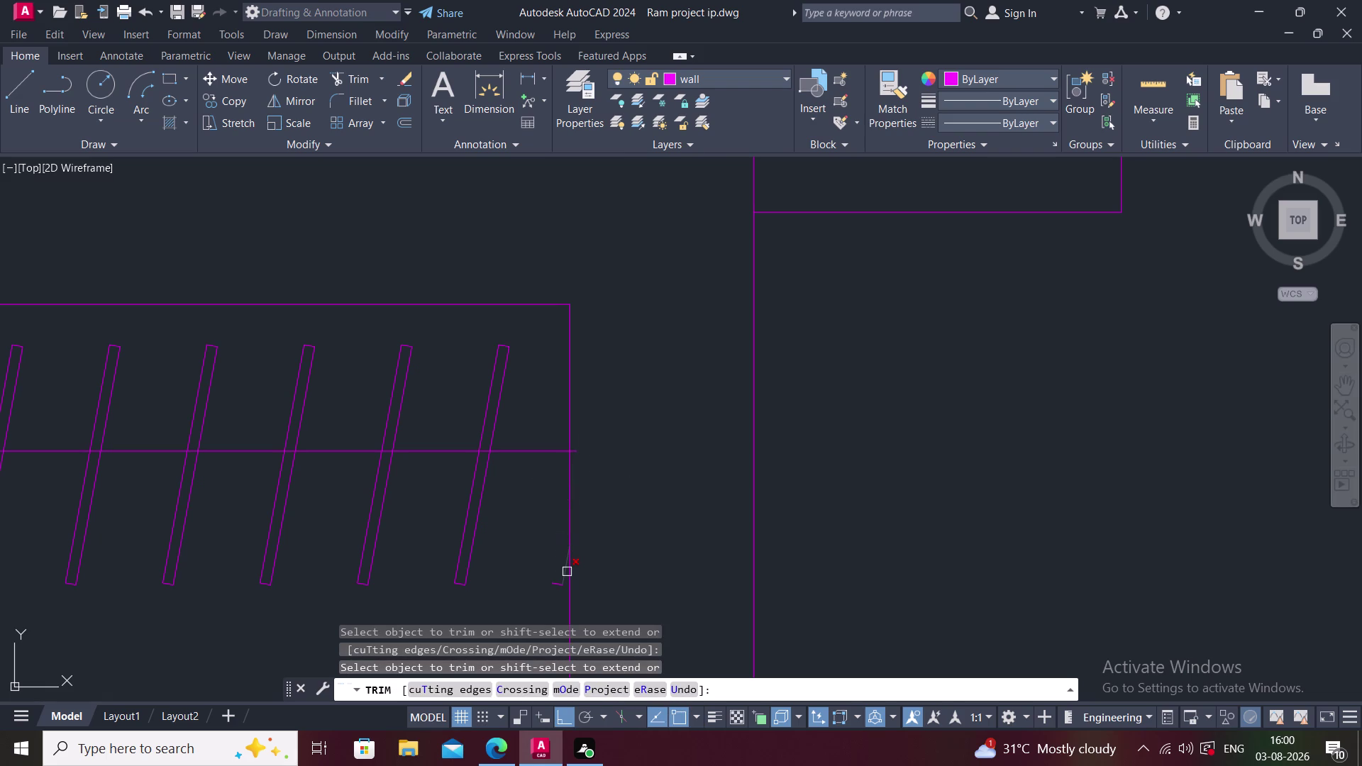
click(558, 583)
scroll(up, 3)
click(567, 555)
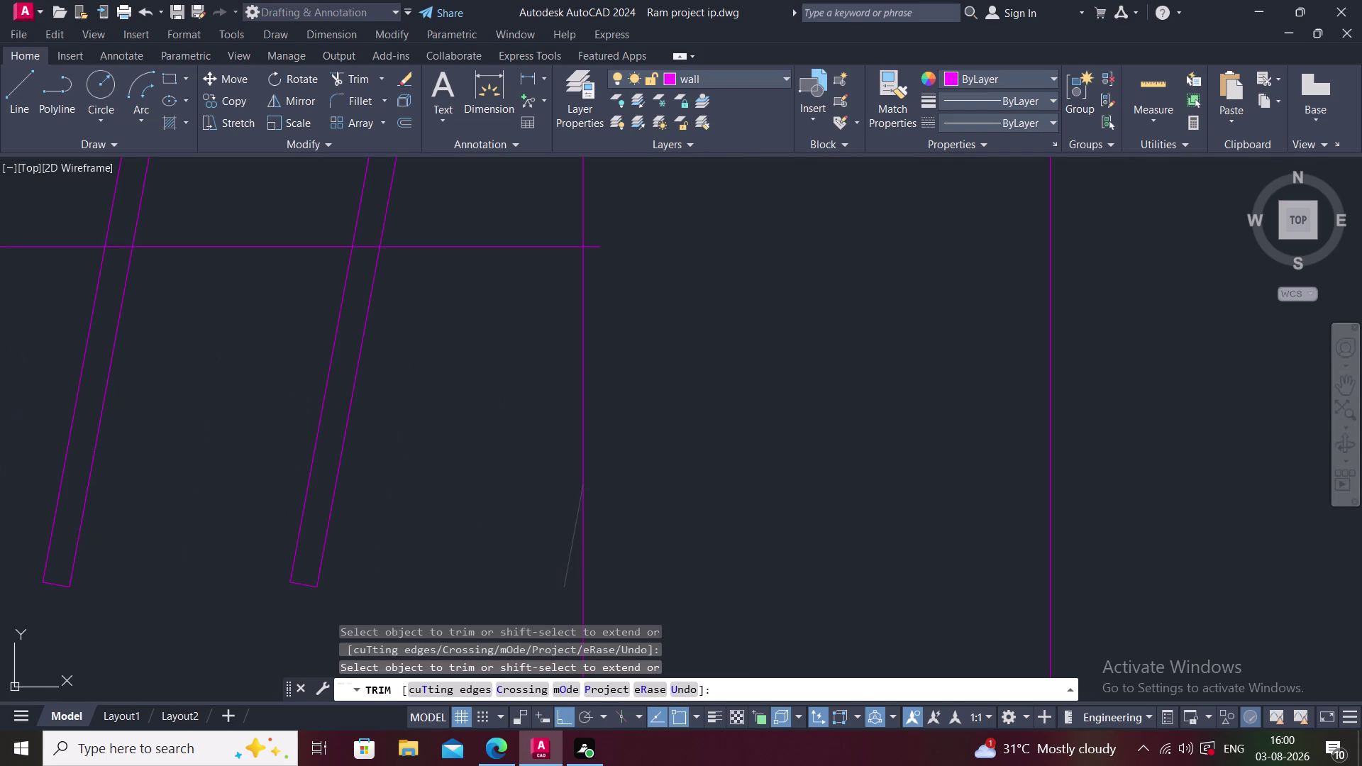
click(590, 243)
End trimming and zoom out to show the whole floor plan.
middle_drag(593, 244, 602, 309)
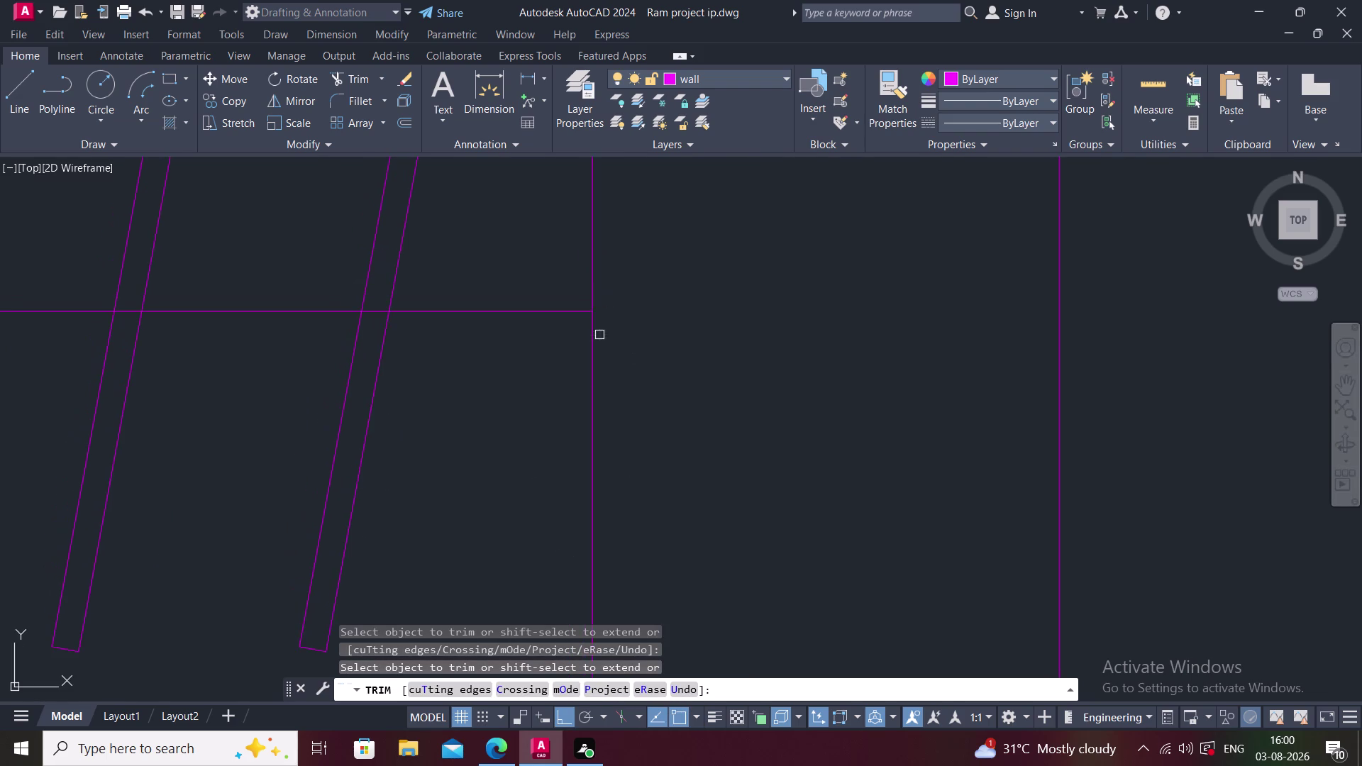
key(Escape)
scroll(down, 3)
scroll(down, 3)
middle_click(603, 354)
scroll(down, 3)
middle_drag(627, 375, 633, 376)
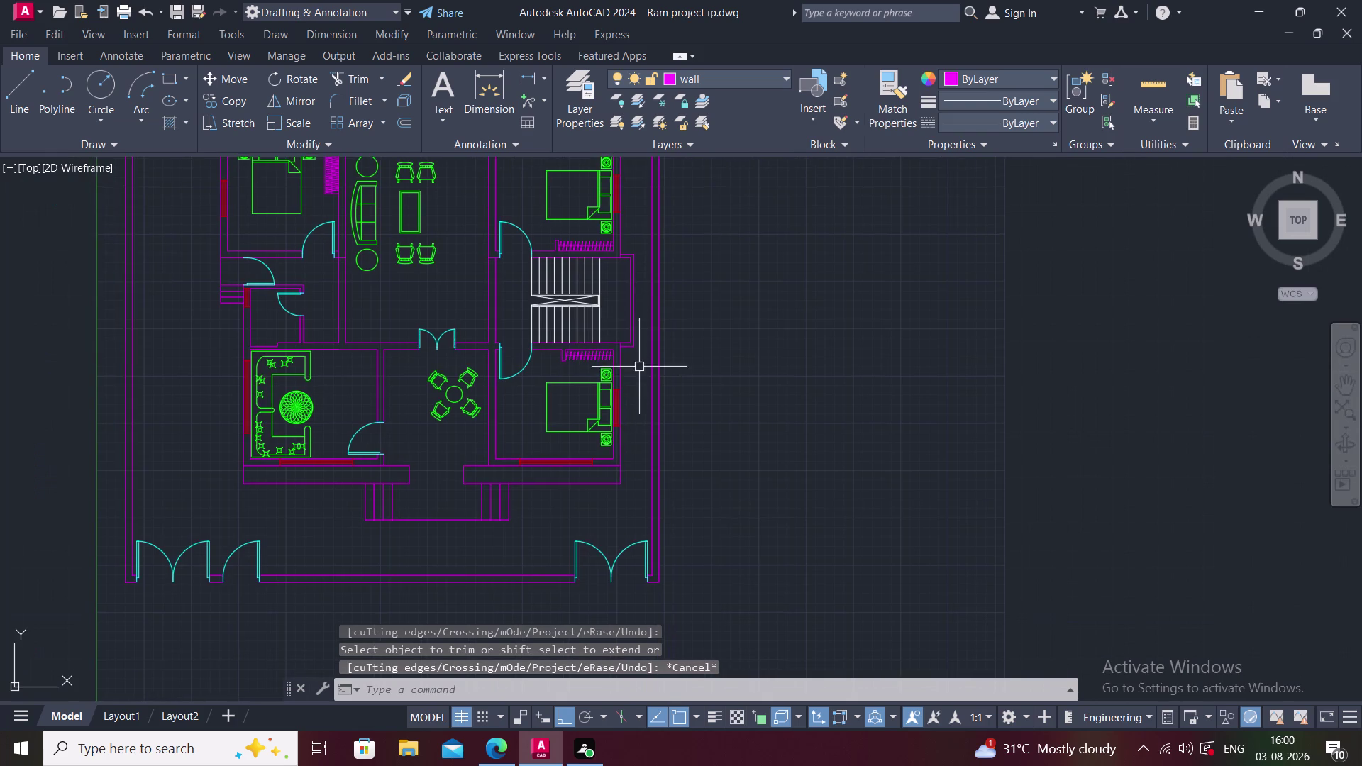
Pan over the staircase and both bedrooms, then expand the Layer dropdown list.
scroll(up, 3)
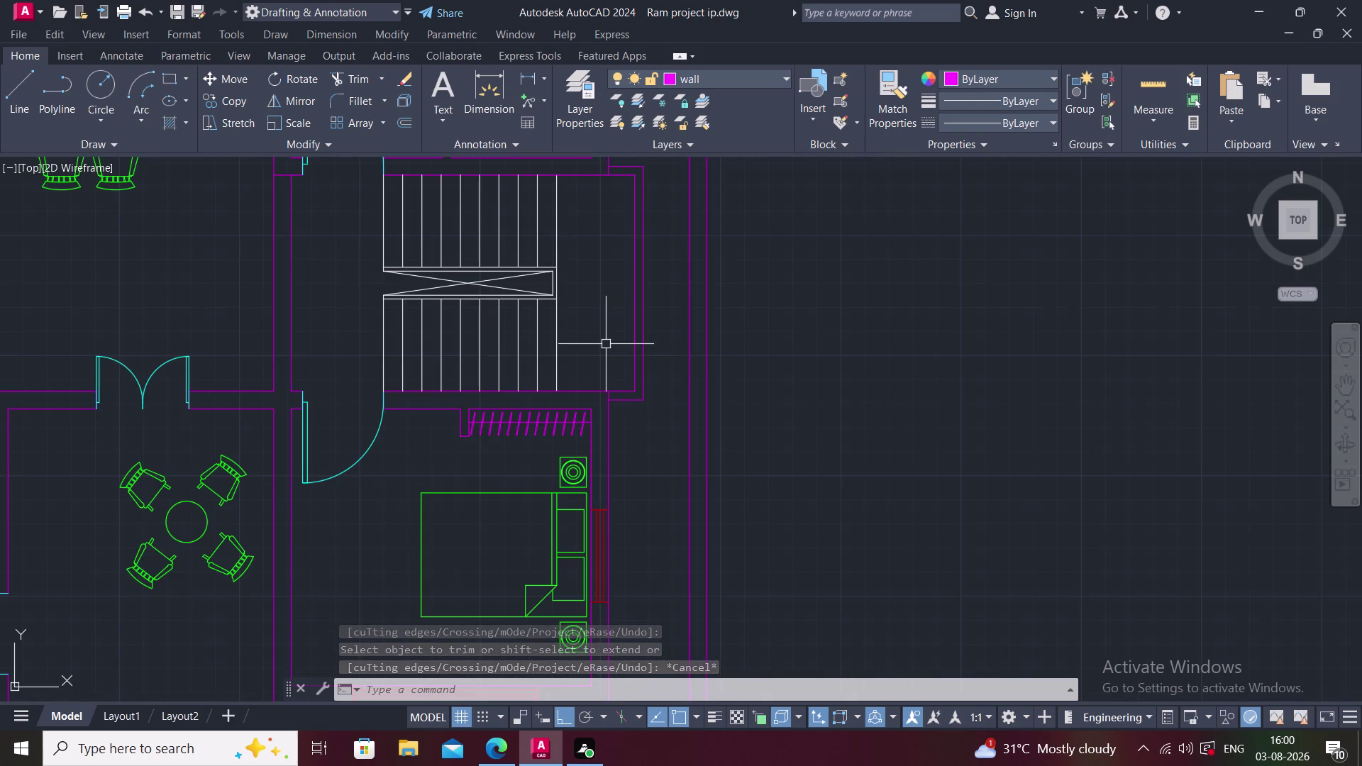
middle_drag(629, 459, 631, 444)
scroll(down, 3)
middle_drag(533, 465, 569, 431)
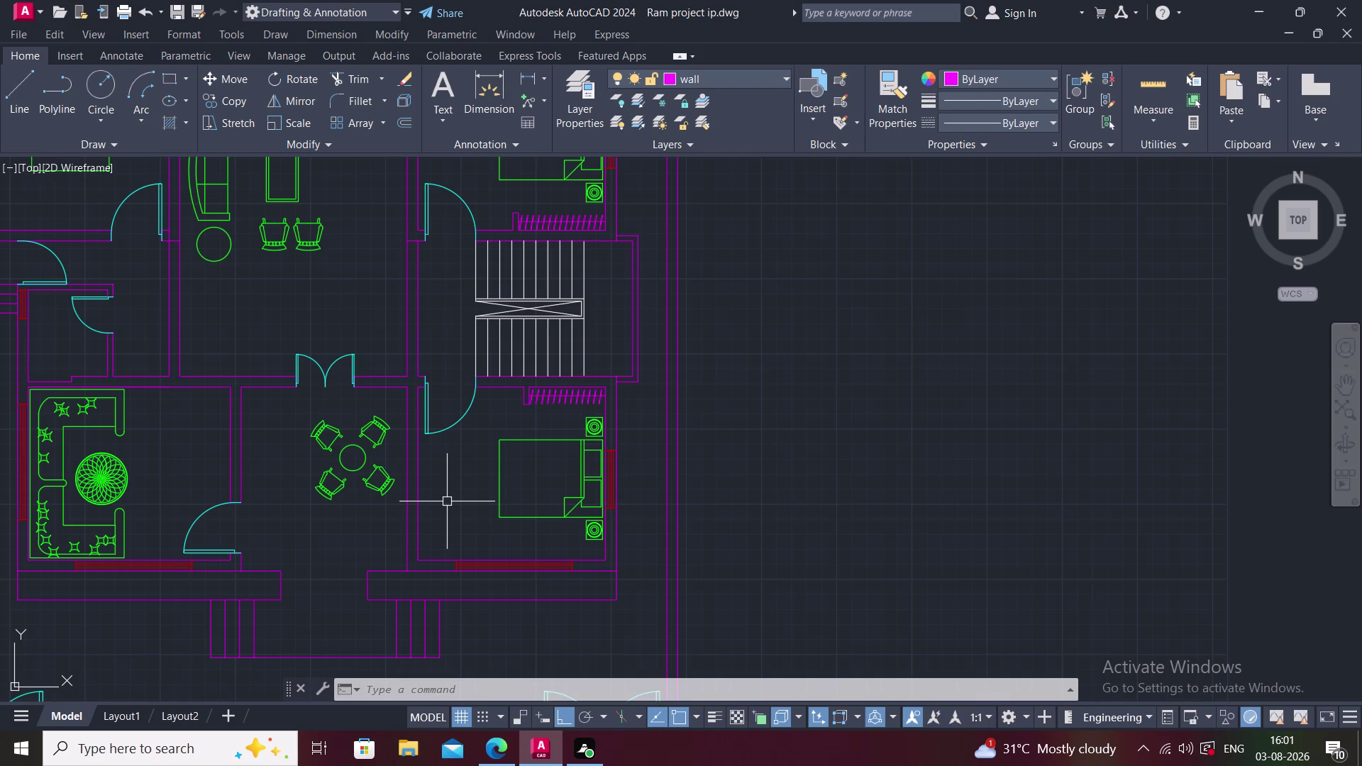
middle_drag(473, 524, 472, 597)
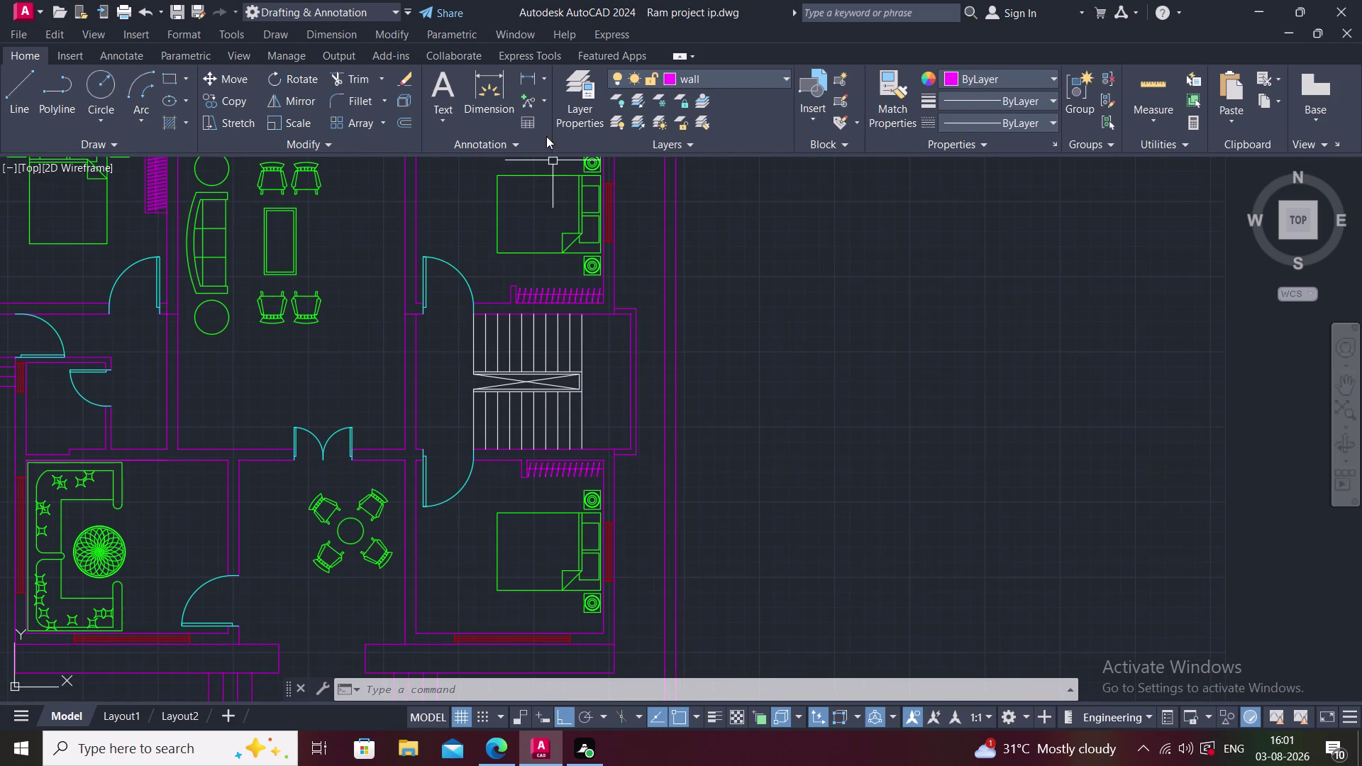
click(742, 79)
click(707, 186)
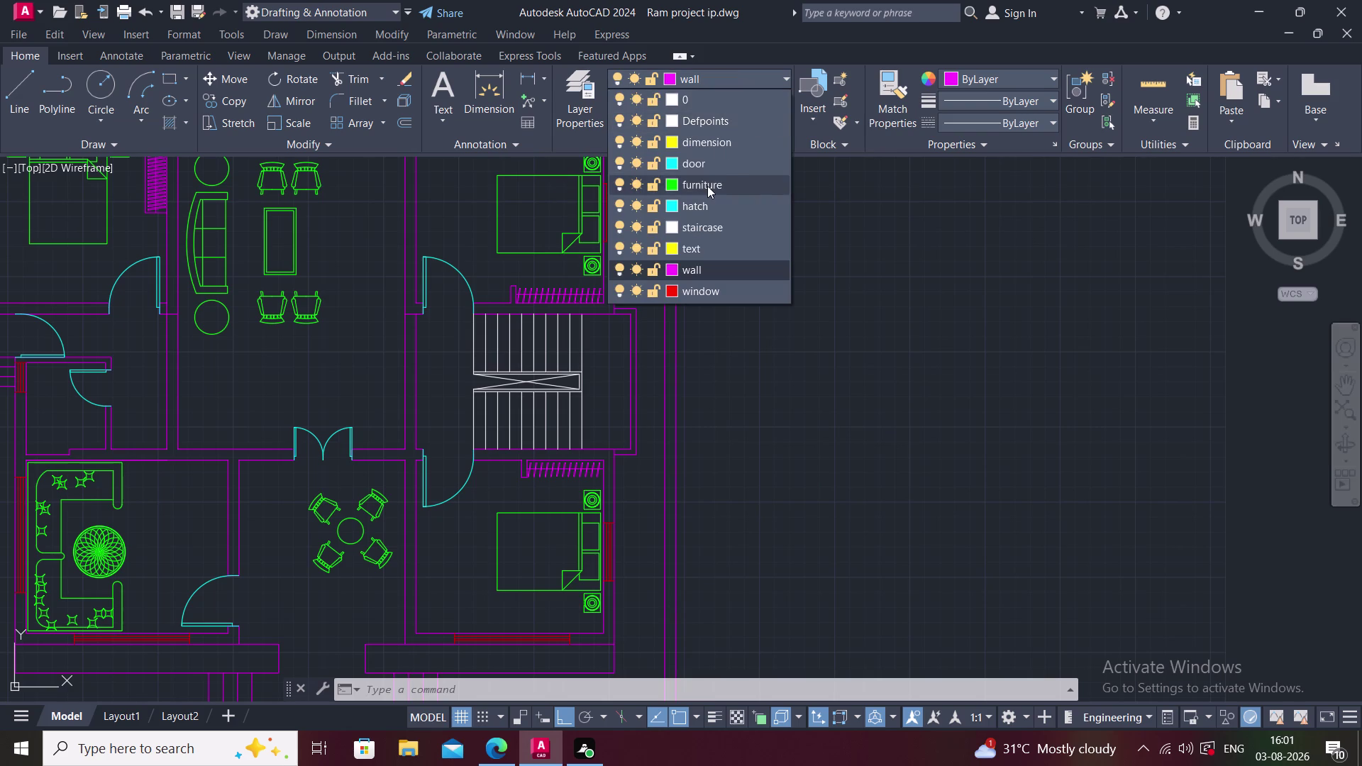
Make furniture the current layer and cancel the accidental selection windows.
key(r)
key(e)
key(space)
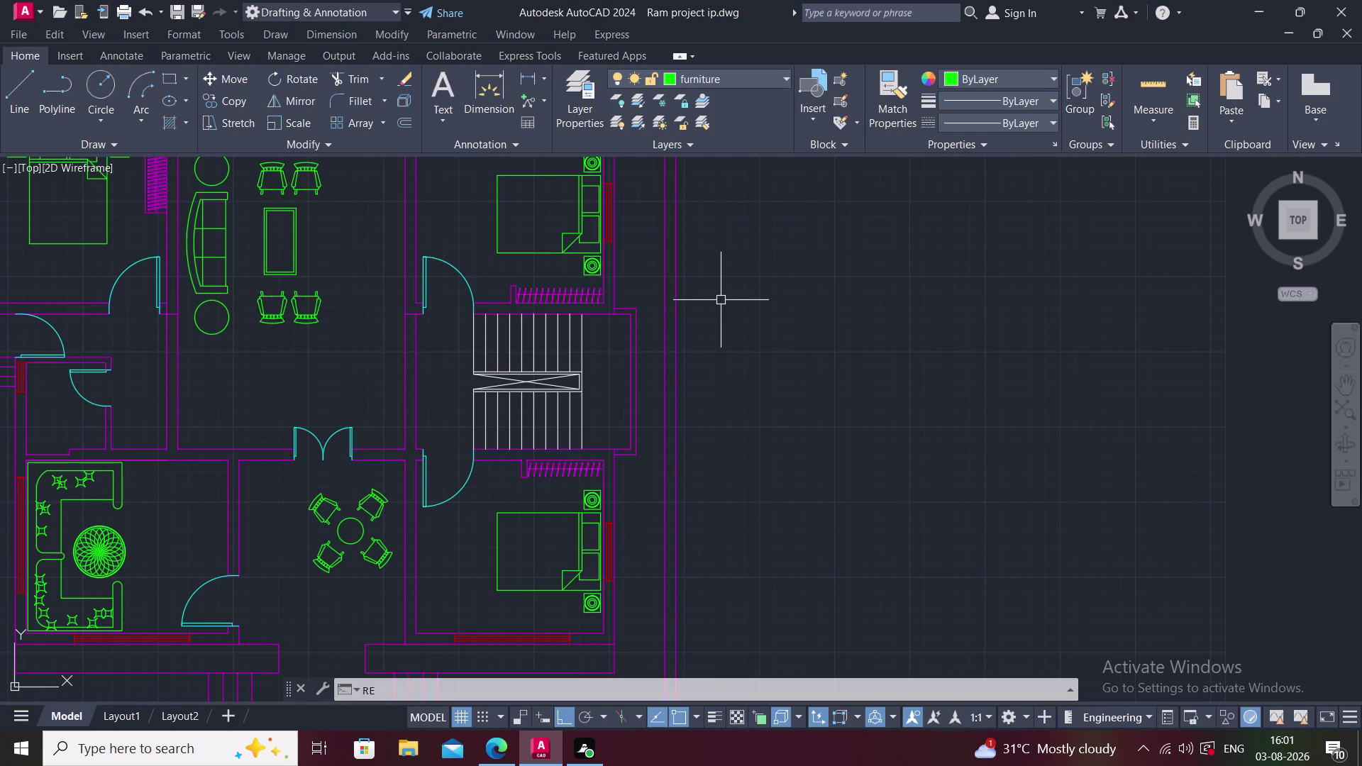
click(732, 305)
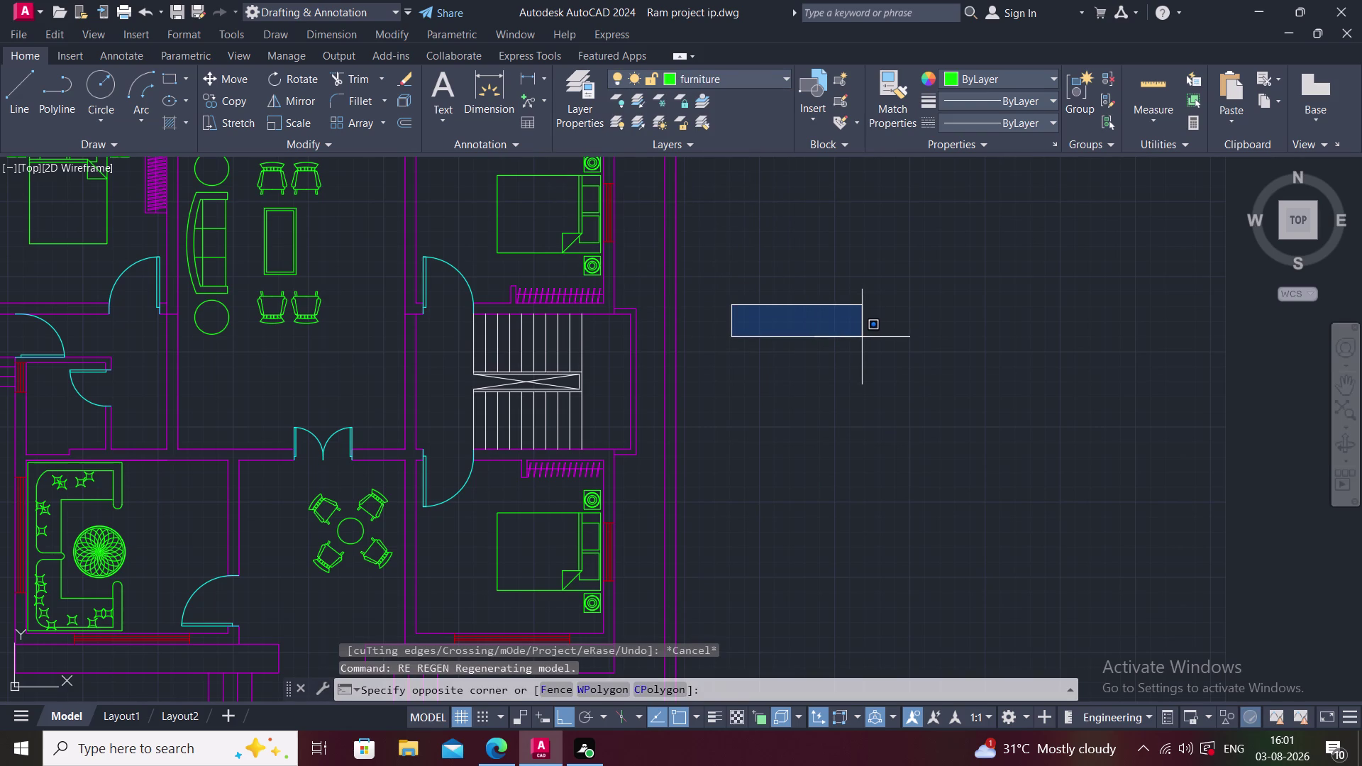
key(Escape)
key(space)
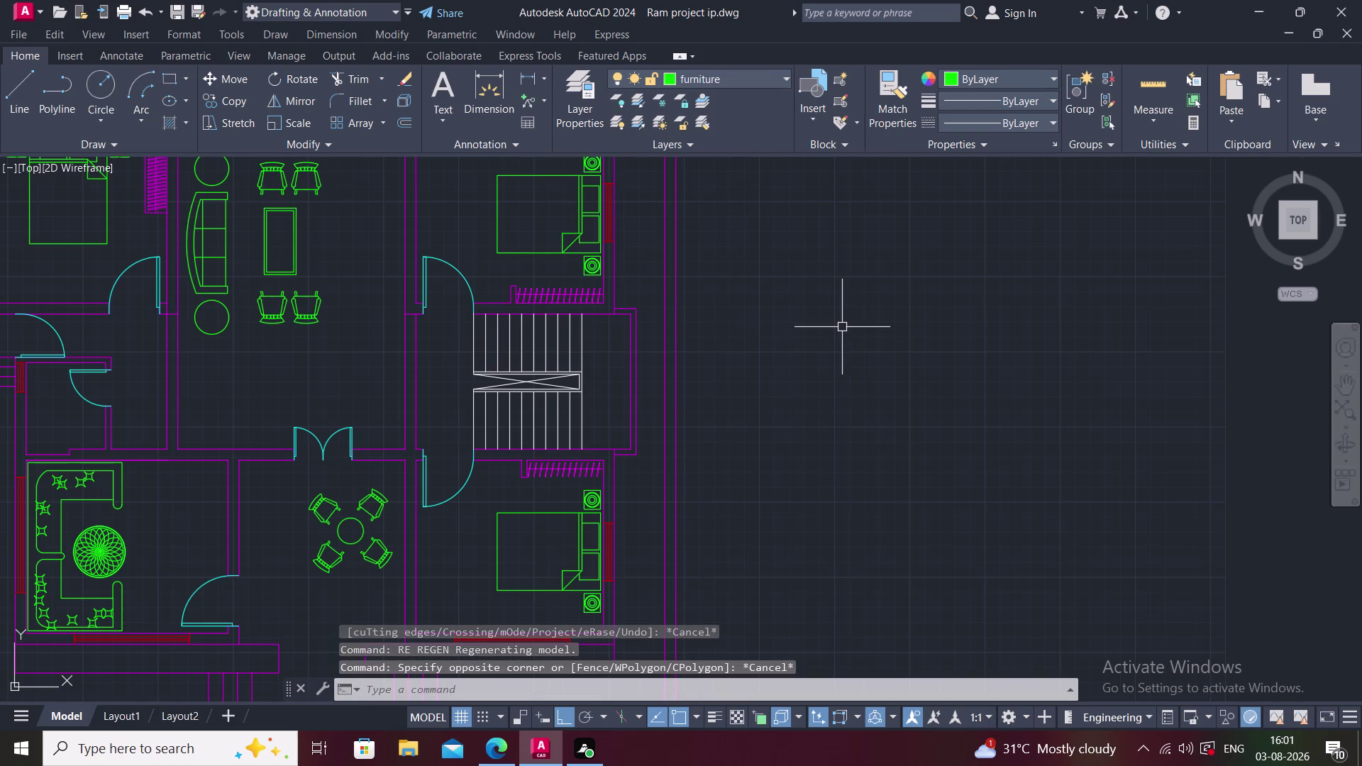
click(789, 283)
key(Escape)
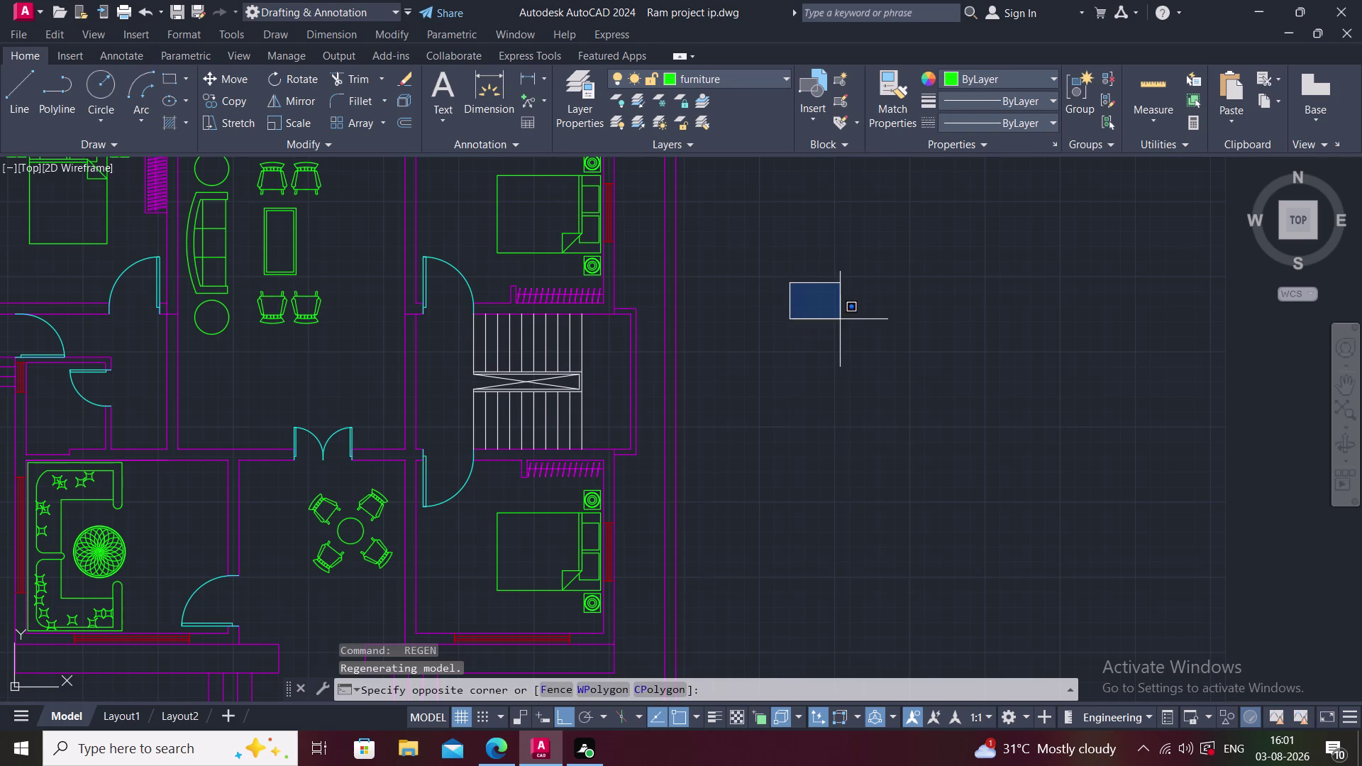
Start a rectangle with the Dimensions option, then abandon it.
text(REC)
key(space)
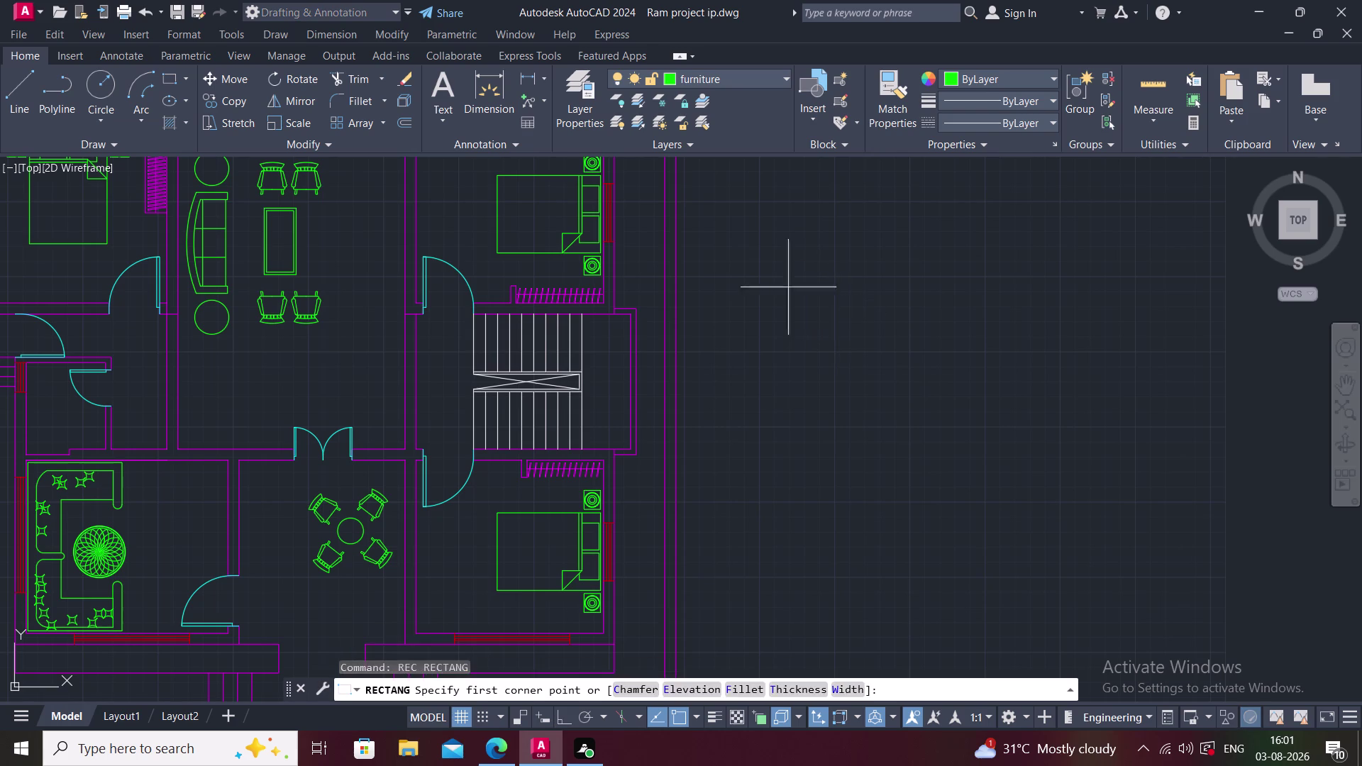
click(786, 288)
text(D)
key(space)
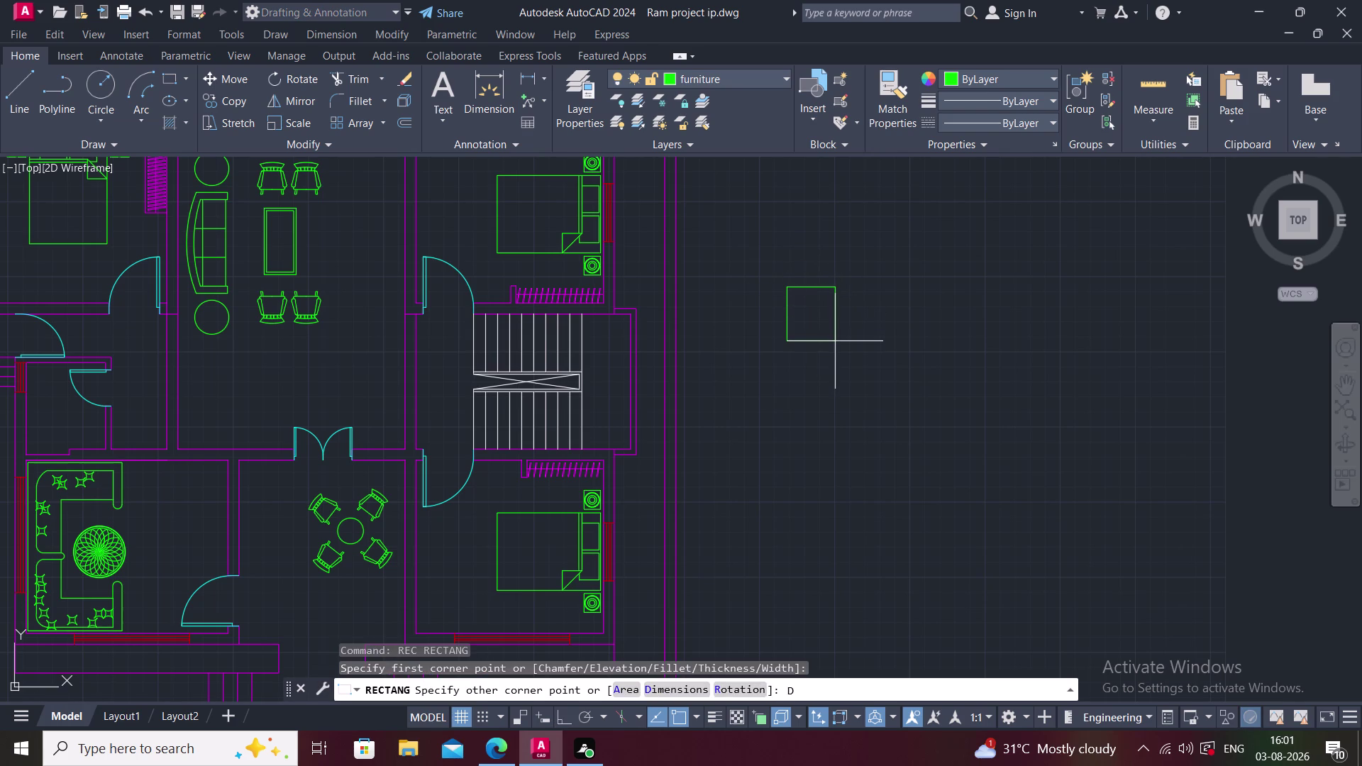
click(769, 289)
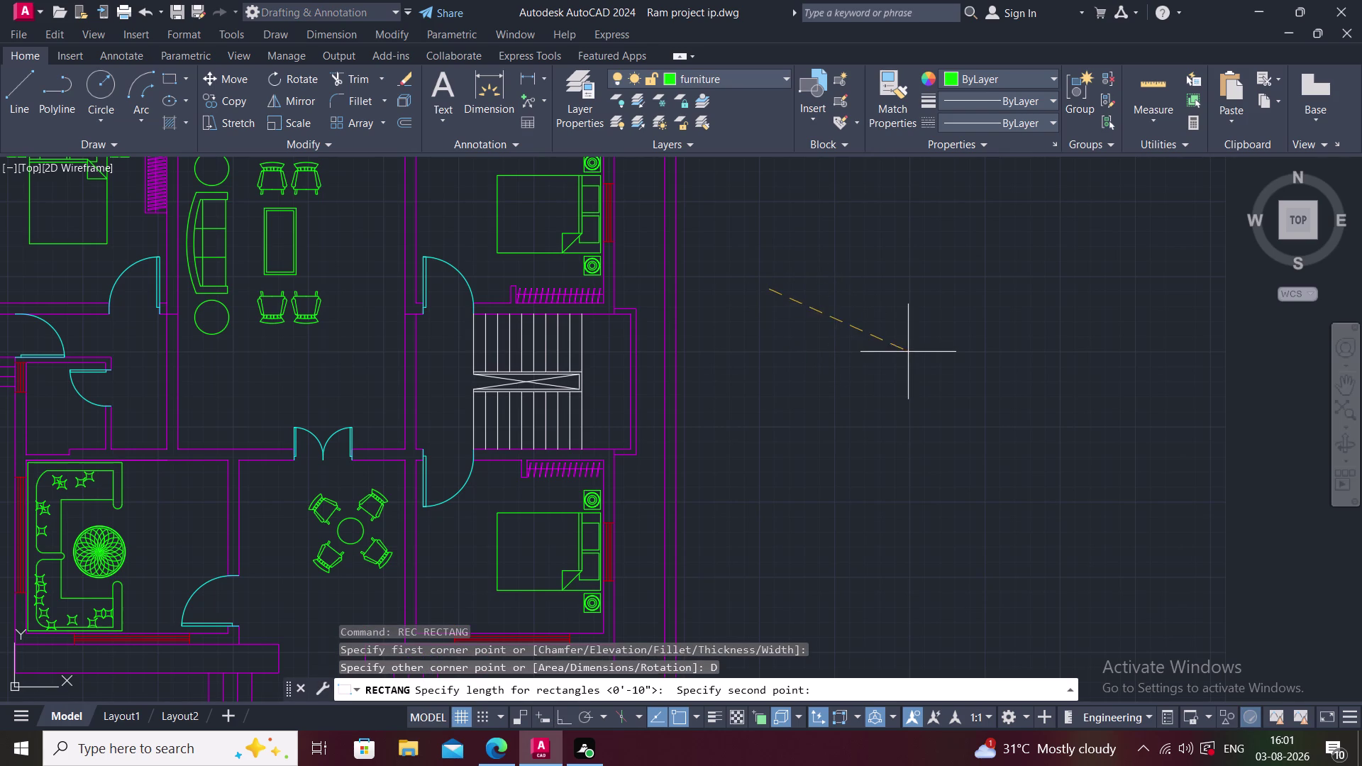
key(Escape)
Draw the long outer rectangle to the right of the staircase.
text(REX)
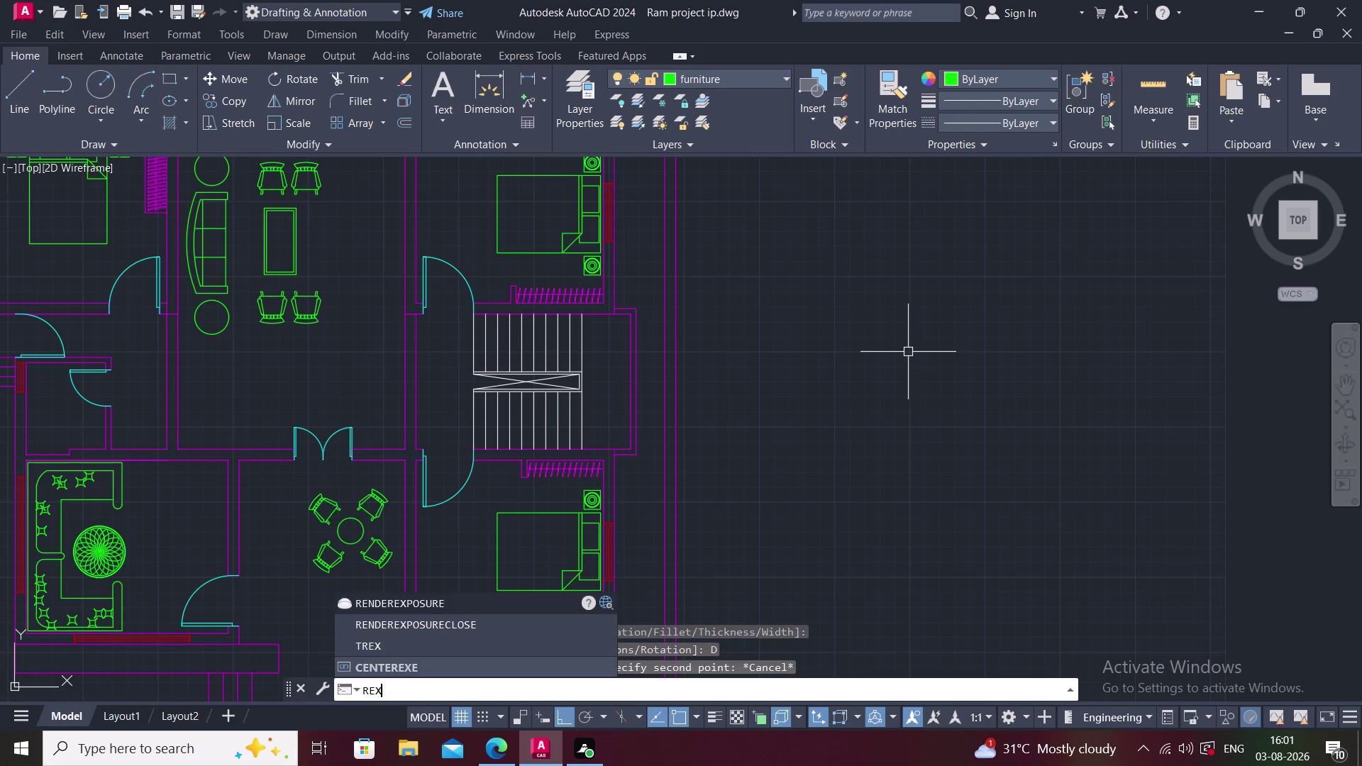
key(BackSpace)
text(C)
key(space)
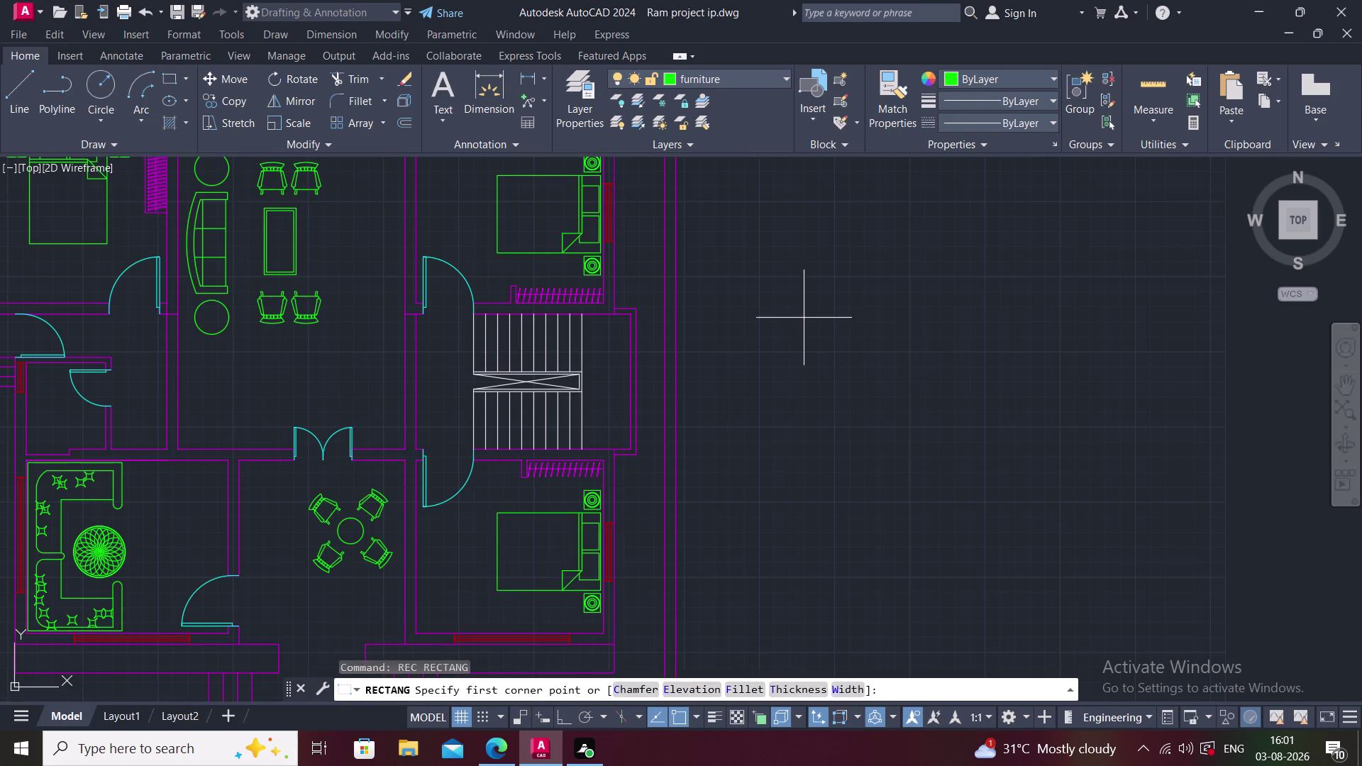
click(804, 318)
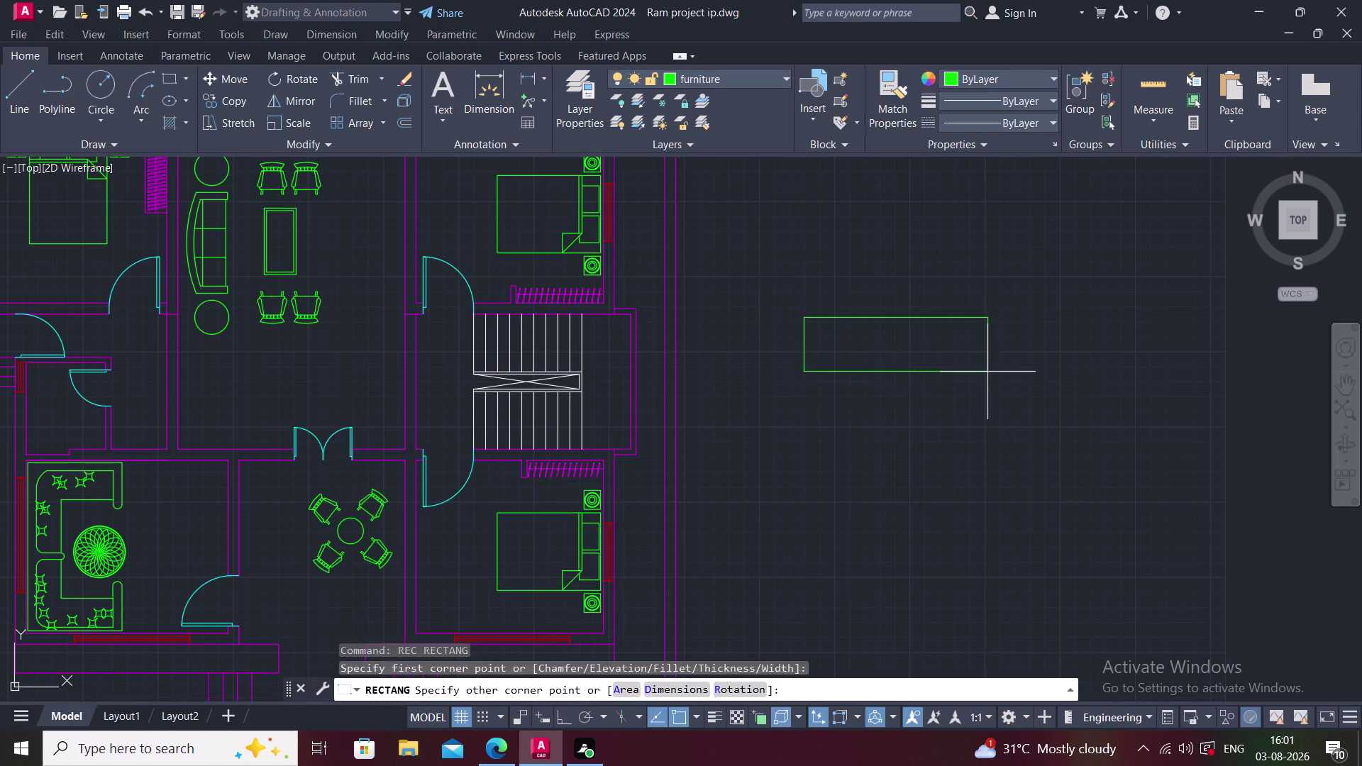
click(1026, 358)
key(Escape)
key(Escape)
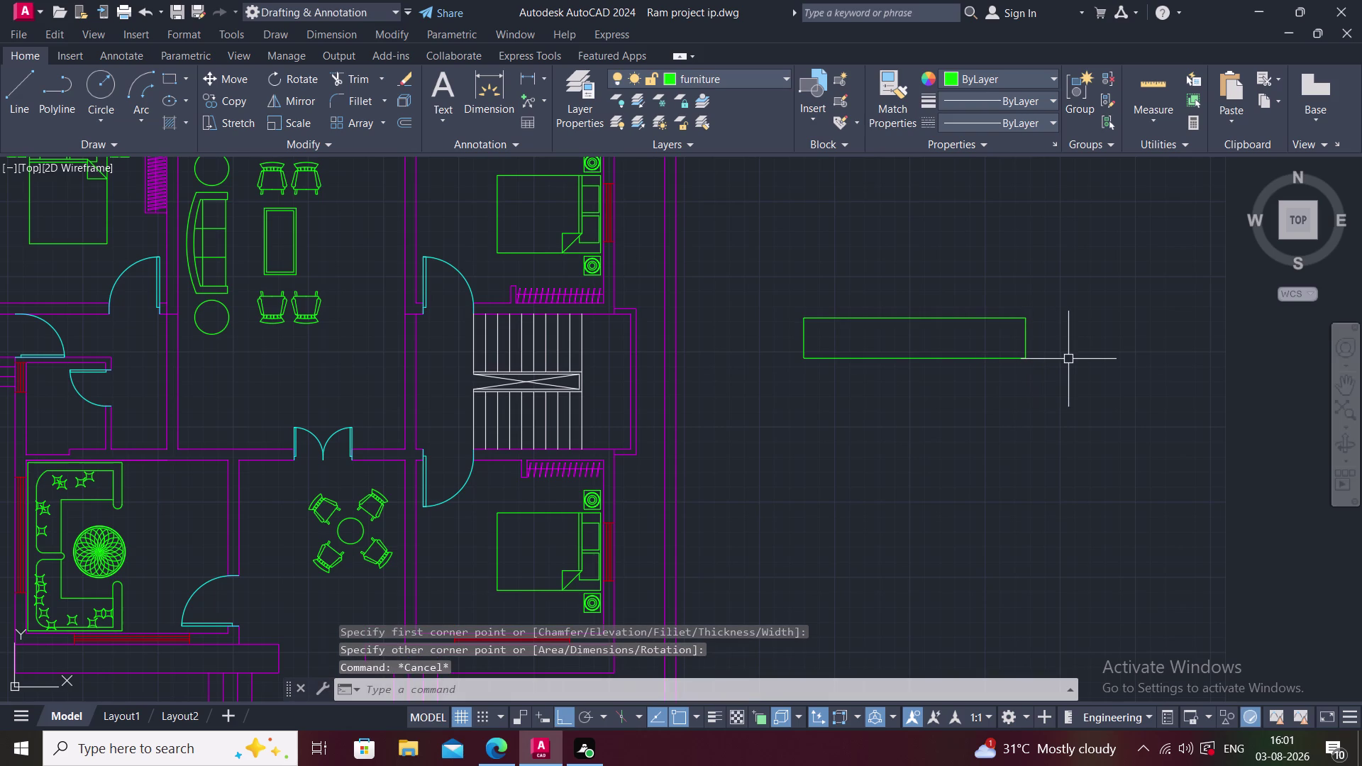
Draw the thin inner rectangle inside the long outer rectangle.
middle_drag(1065, 357, 1012, 390)
scroll(up, 3)
text(RE)
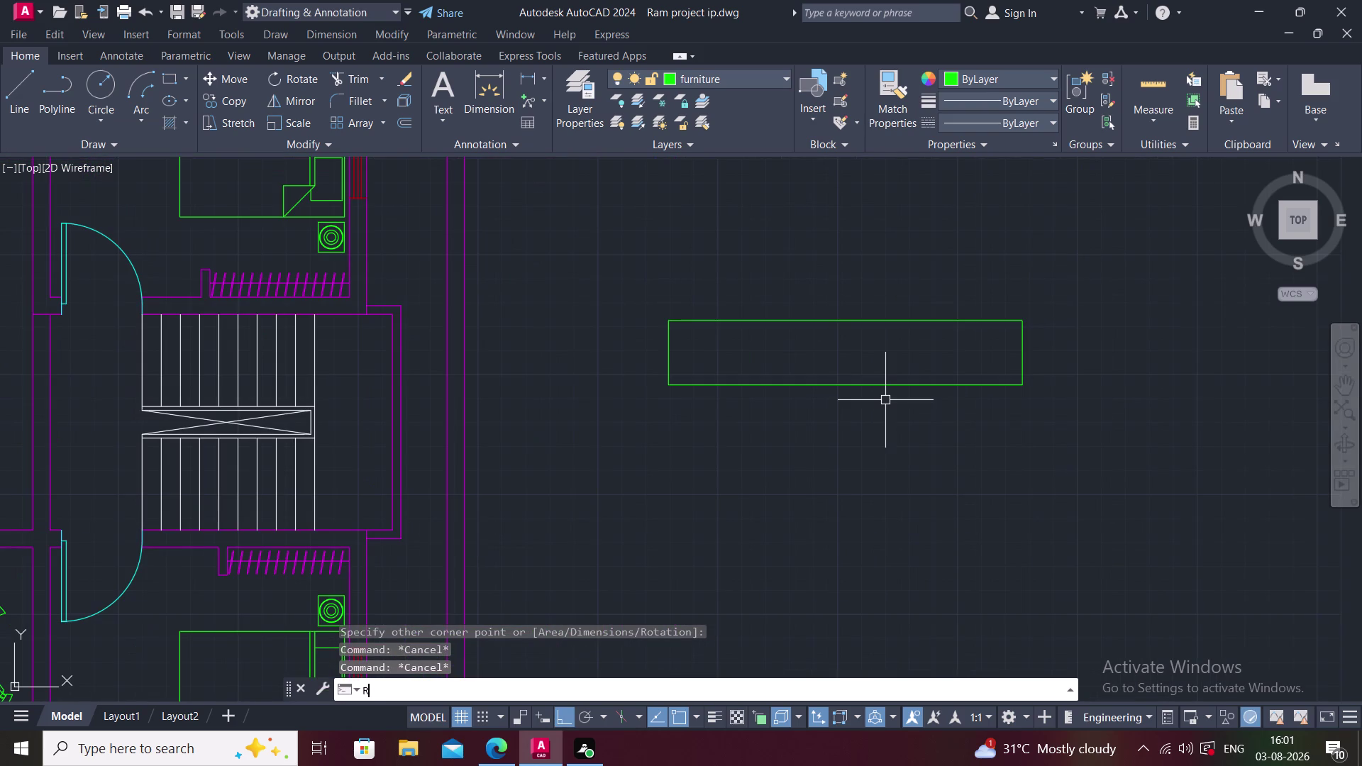
text(C)
key(space)
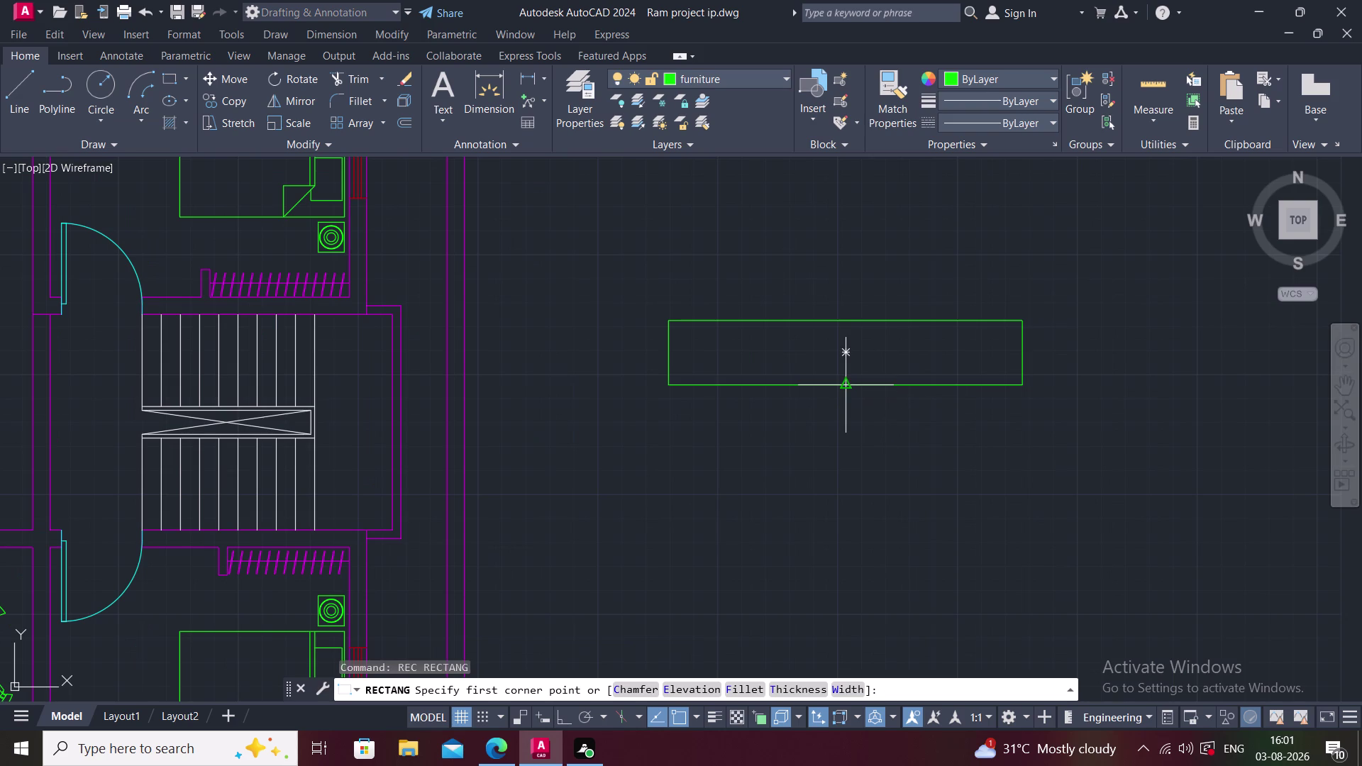
click(719, 350)
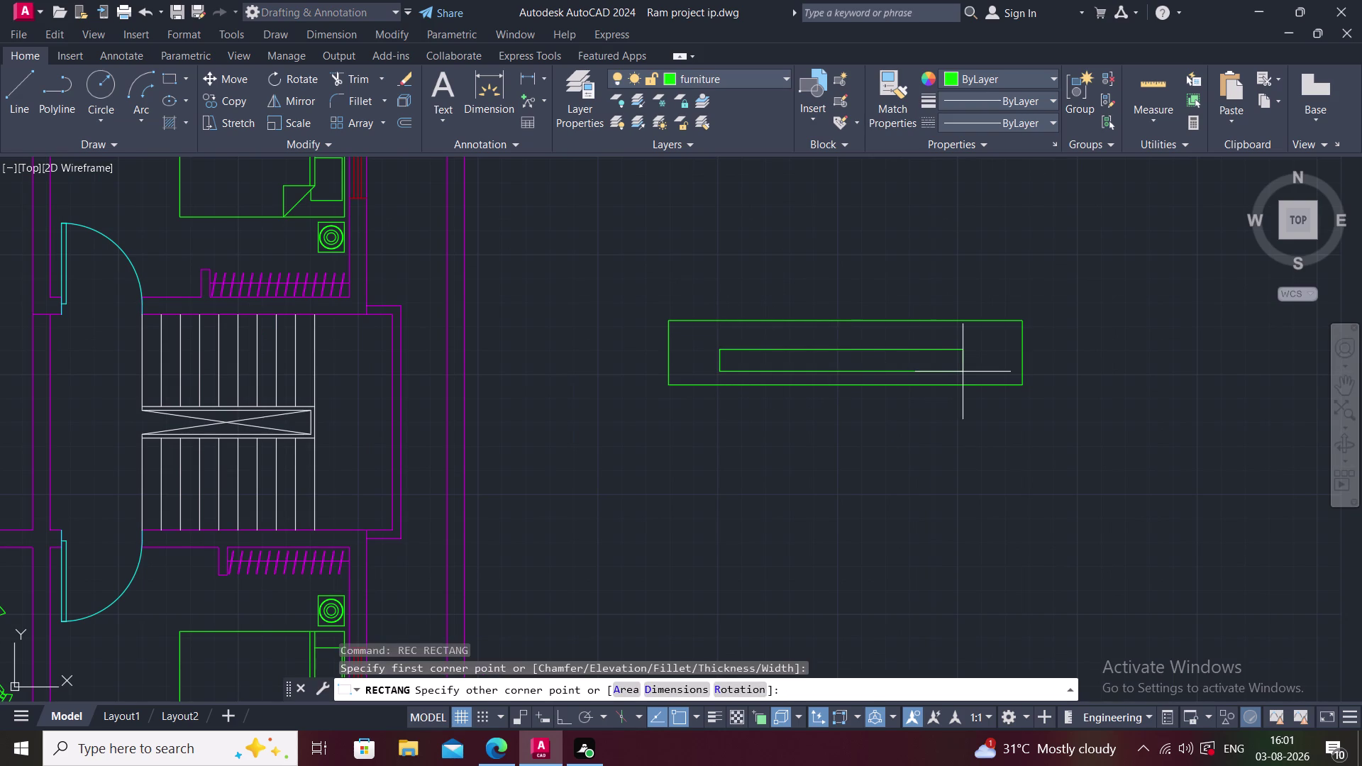
click(964, 372)
key(Escape)
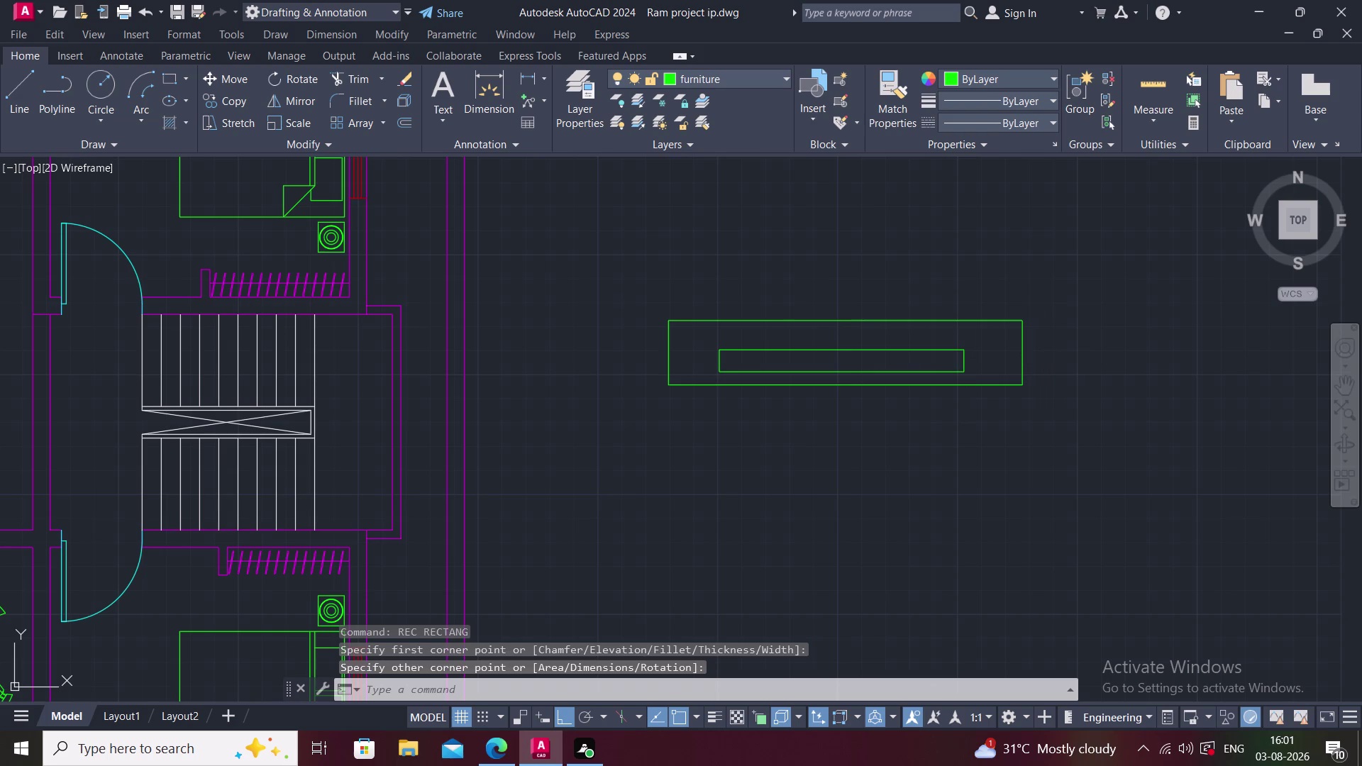
Draw a three-point arc starting on the inner rectangle.
key(a)
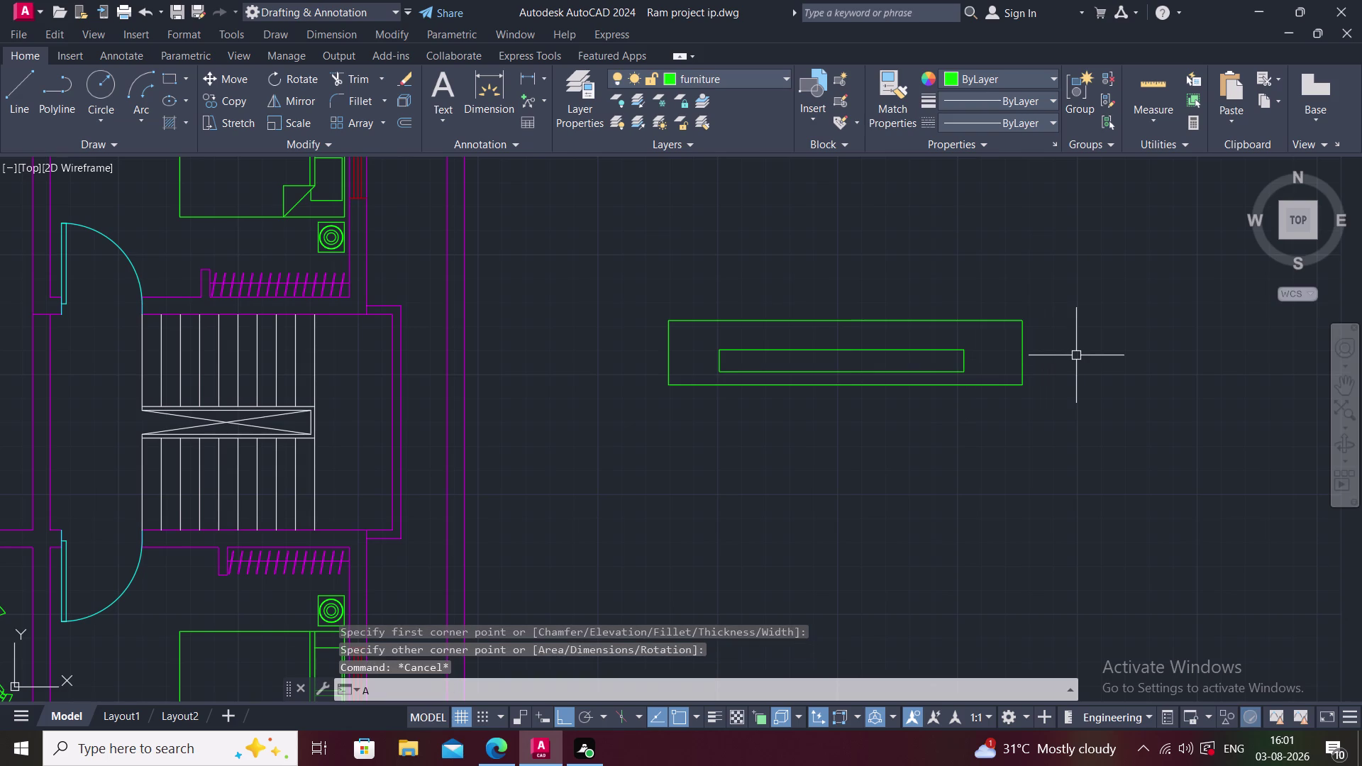
key(space)
click(720, 346)
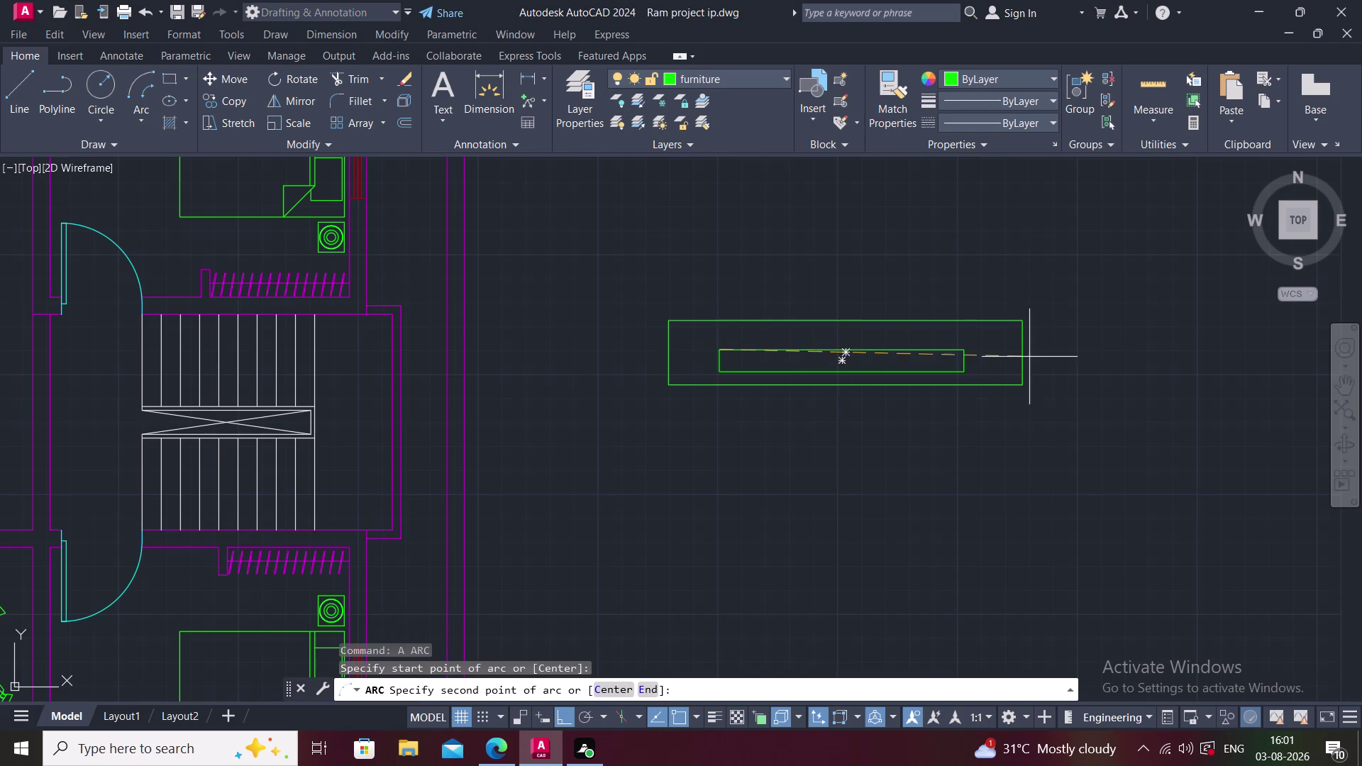
click(961, 349)
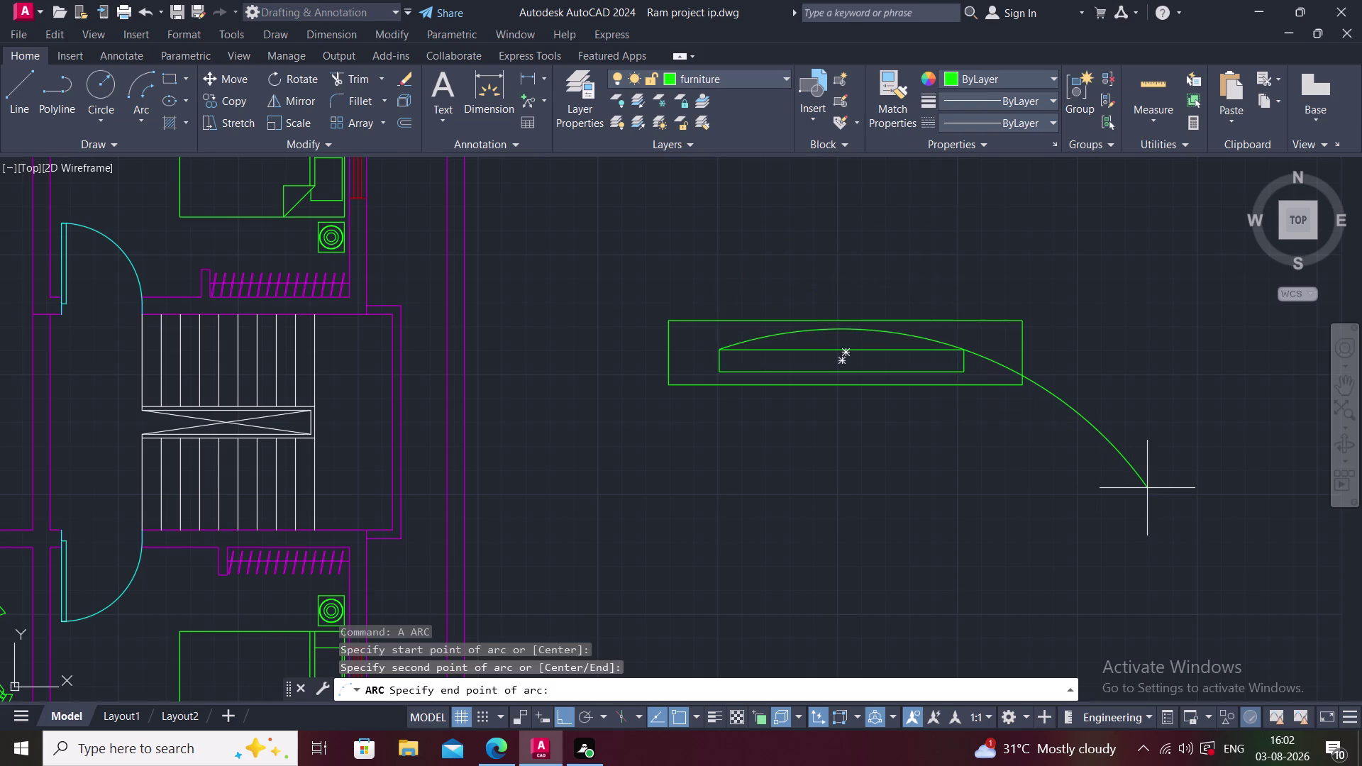
click(1148, 489)
key(Escape)
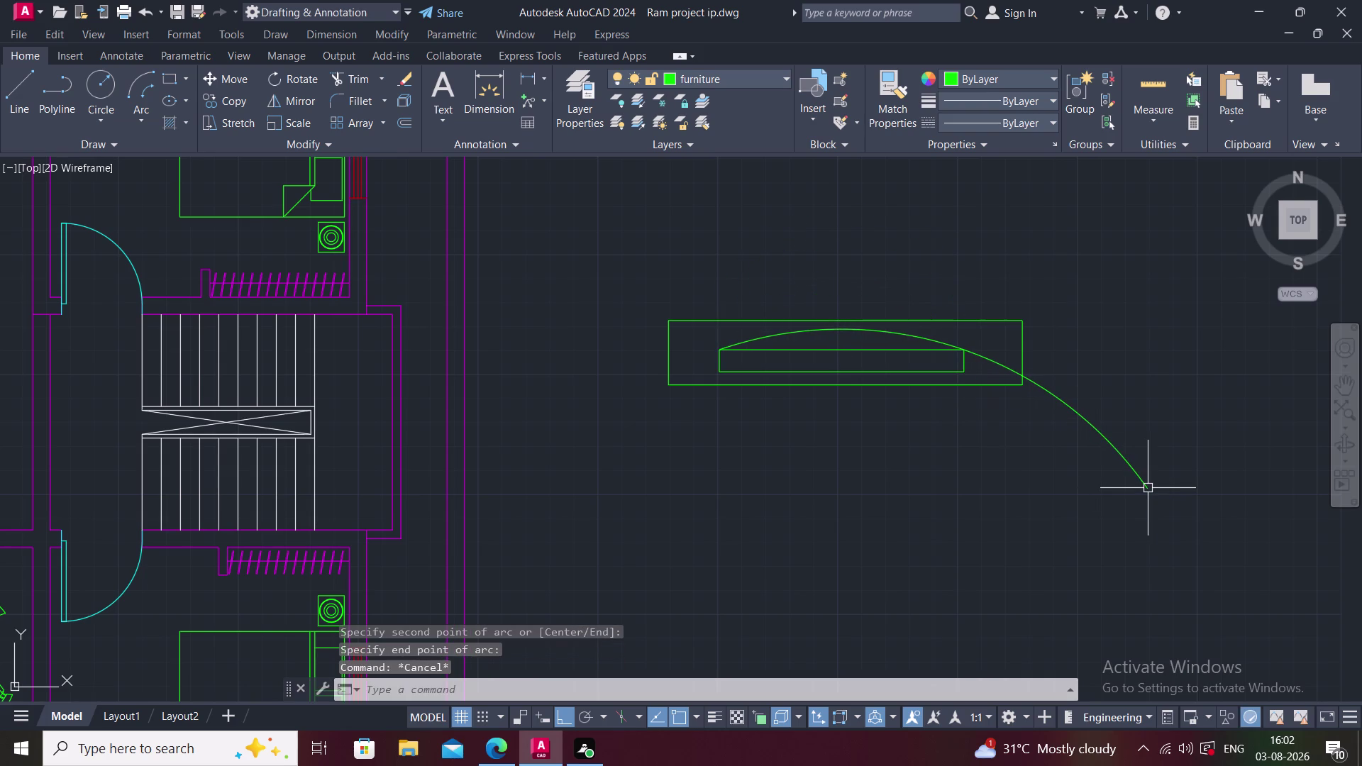
Trim the arc's tail outside the rectangle and zoom out.
text(TR)
text(IM)
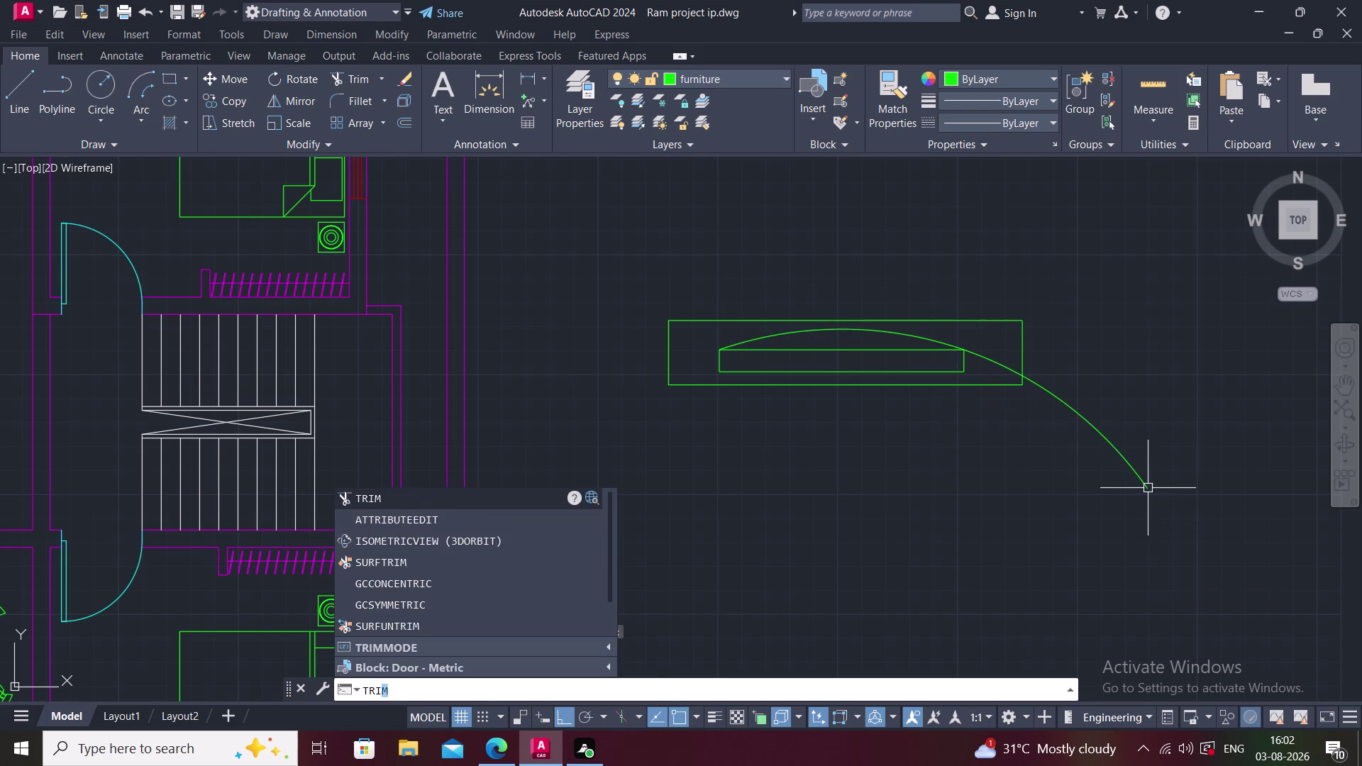
key(space)
click(981, 359)
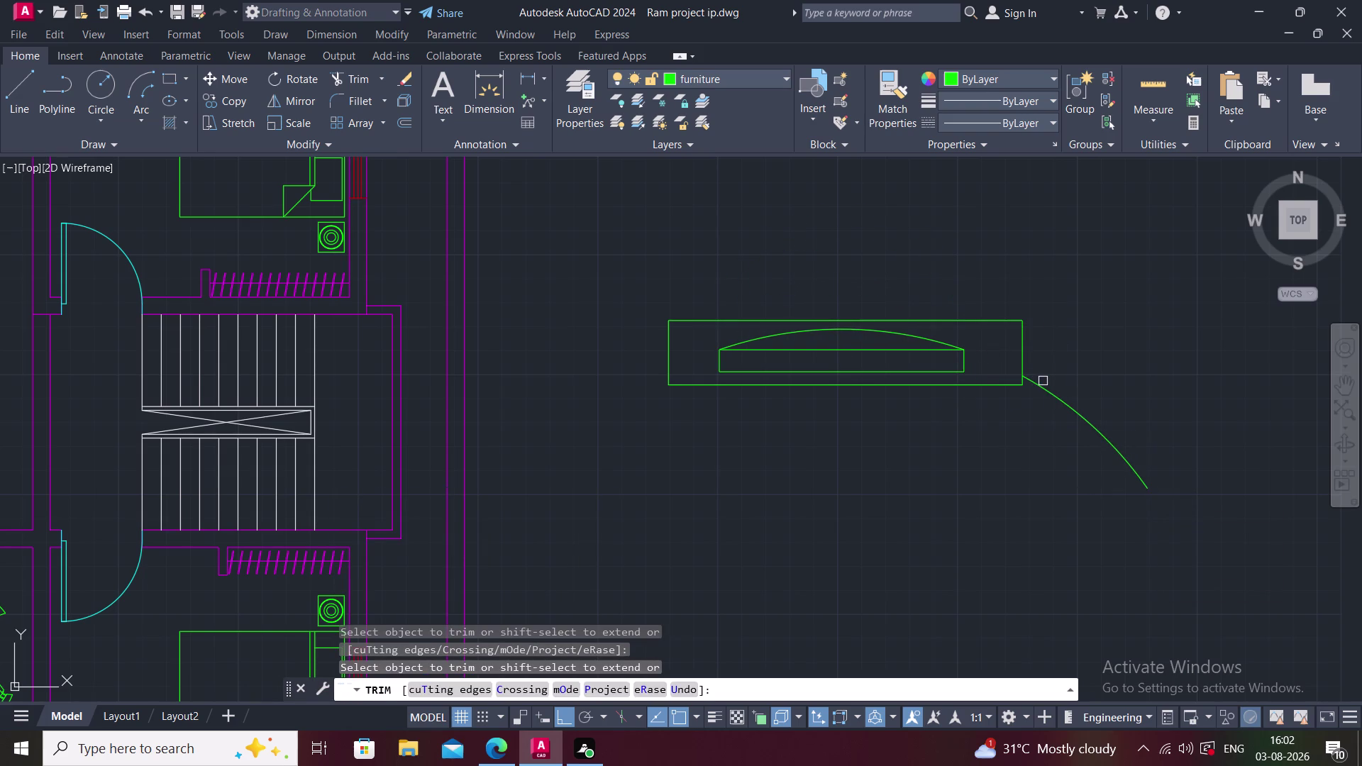
click(1041, 383)
key(Escape)
middle_click(1060, 376)
scroll(down, 3)
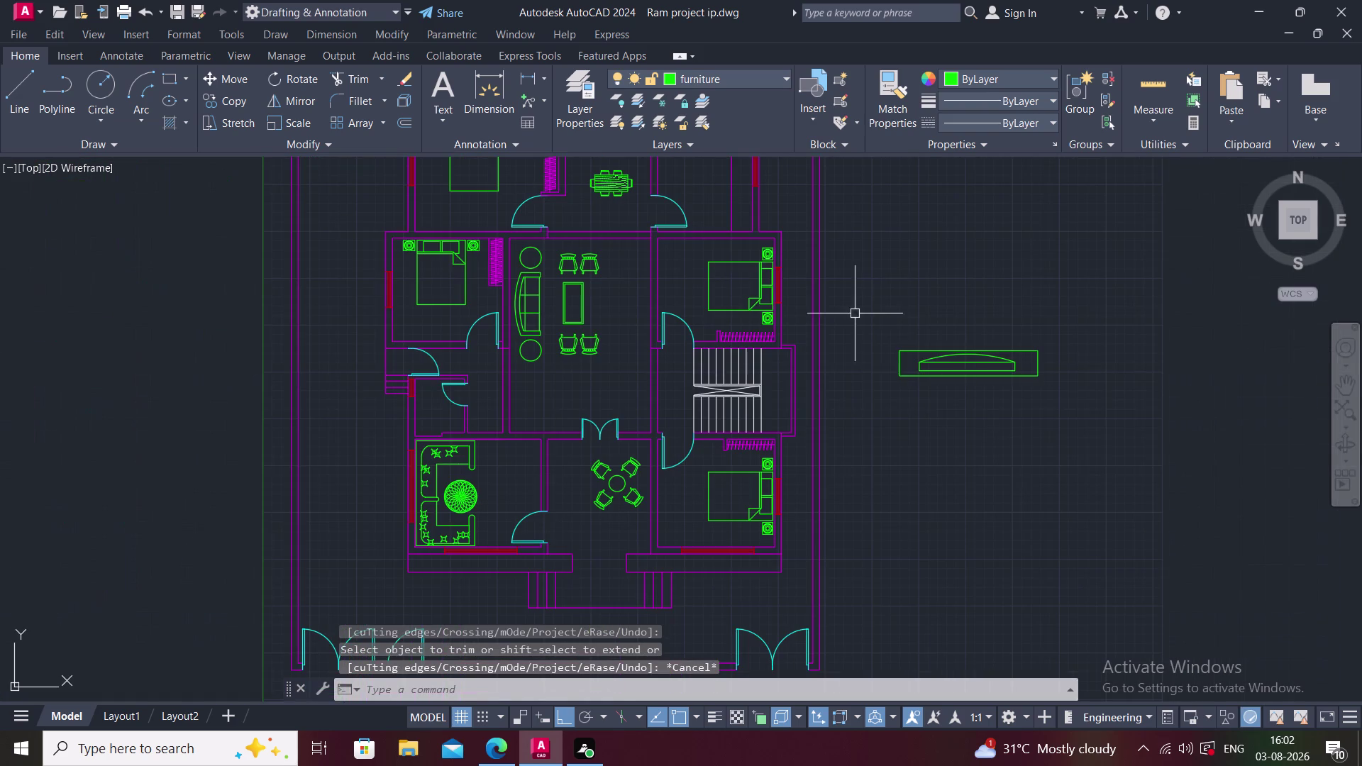
Copy the arc-topped symbol, with Ortho off, to beside the lower bedroom.
click(848, 310)
click(1122, 474)
text(C)
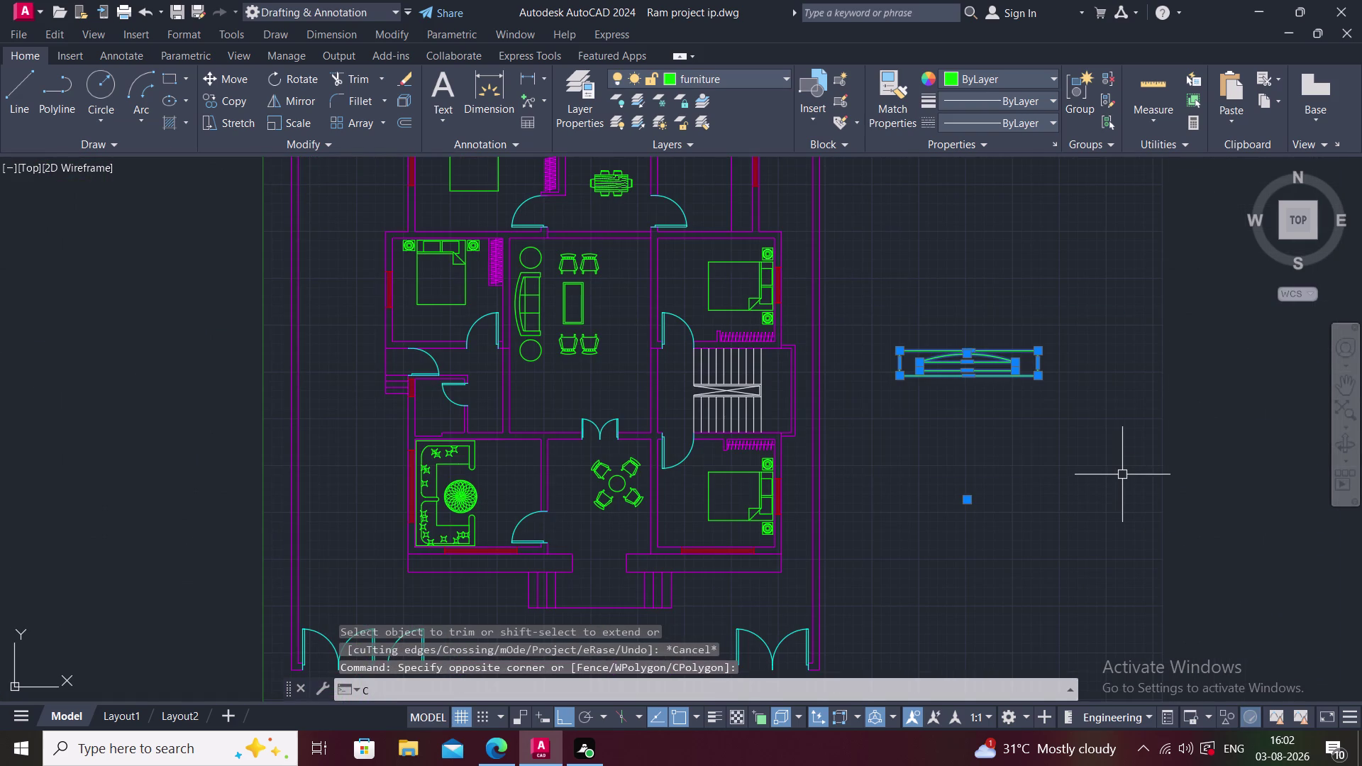
text(O)
key(space)
click(964, 358)
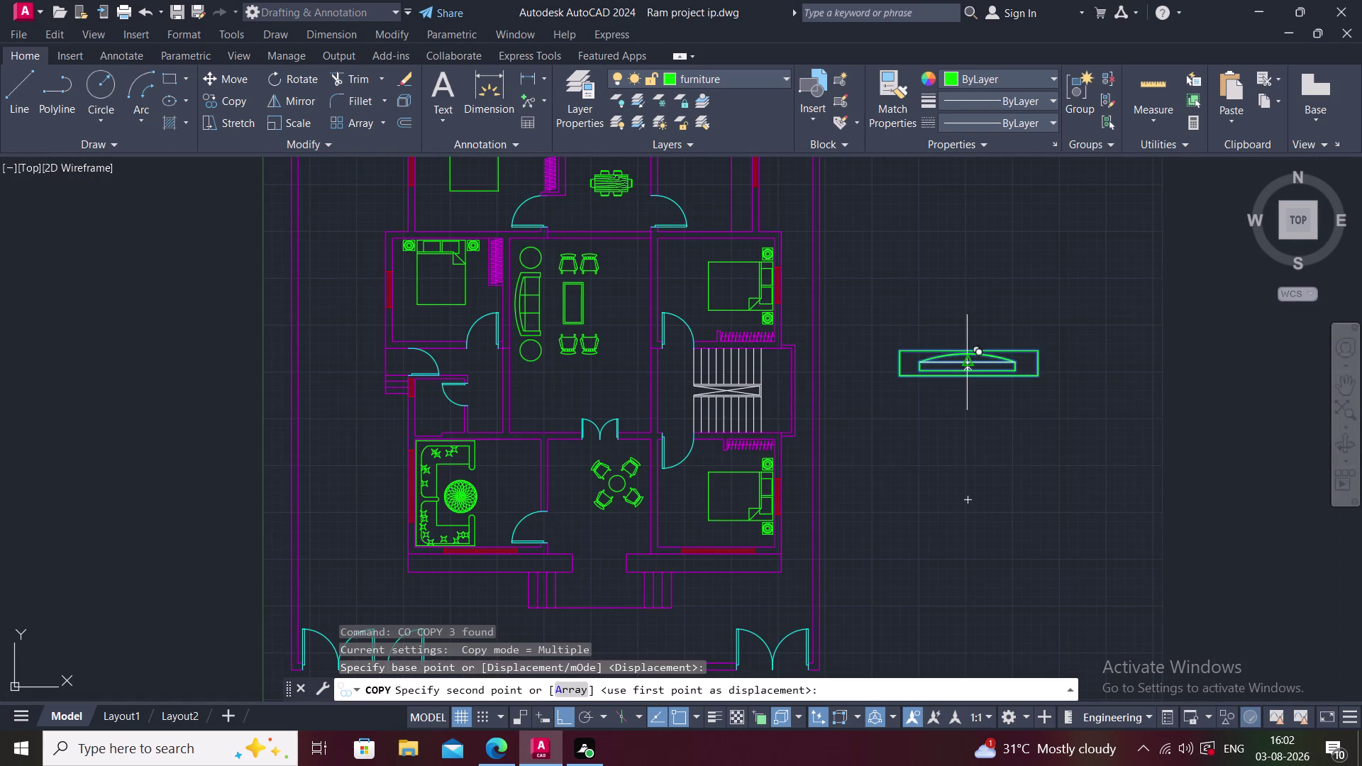
middle_drag(676, 492, 812, 445)
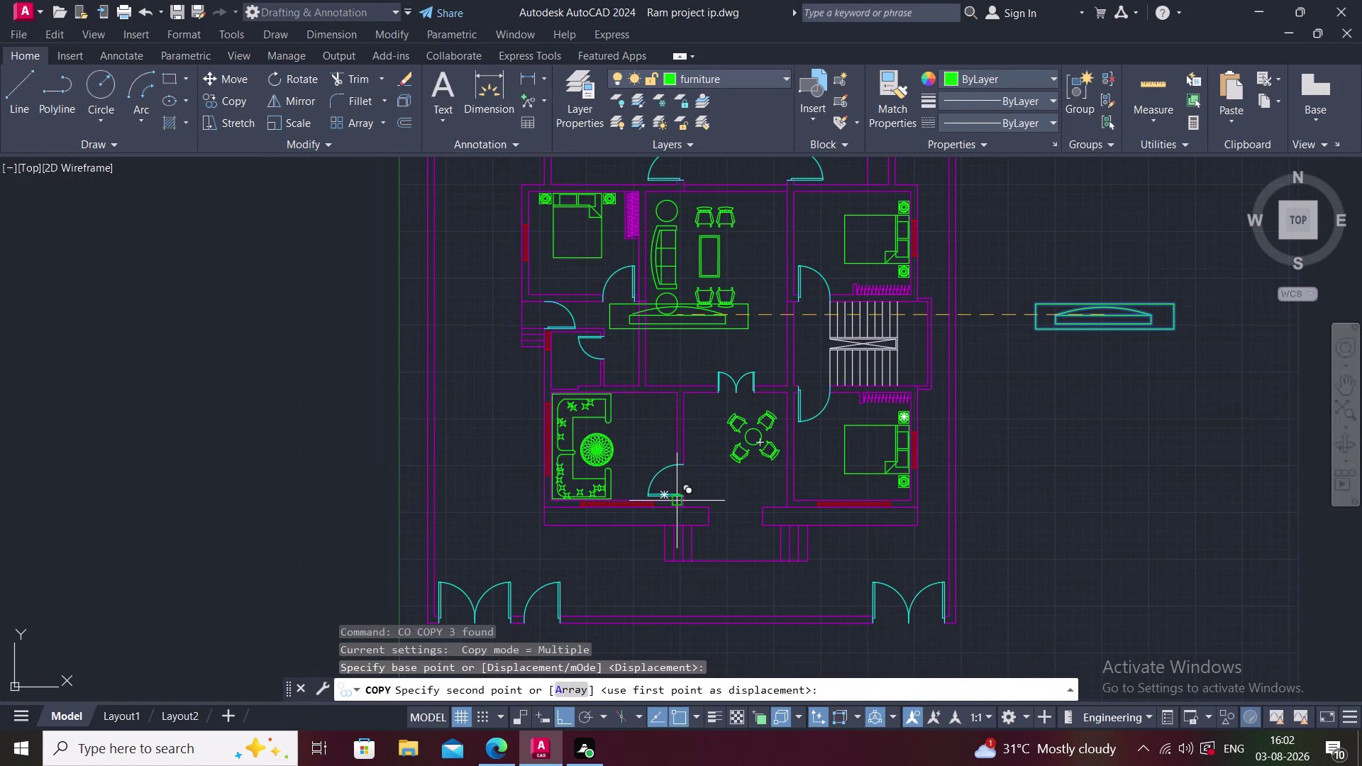
key(F8)
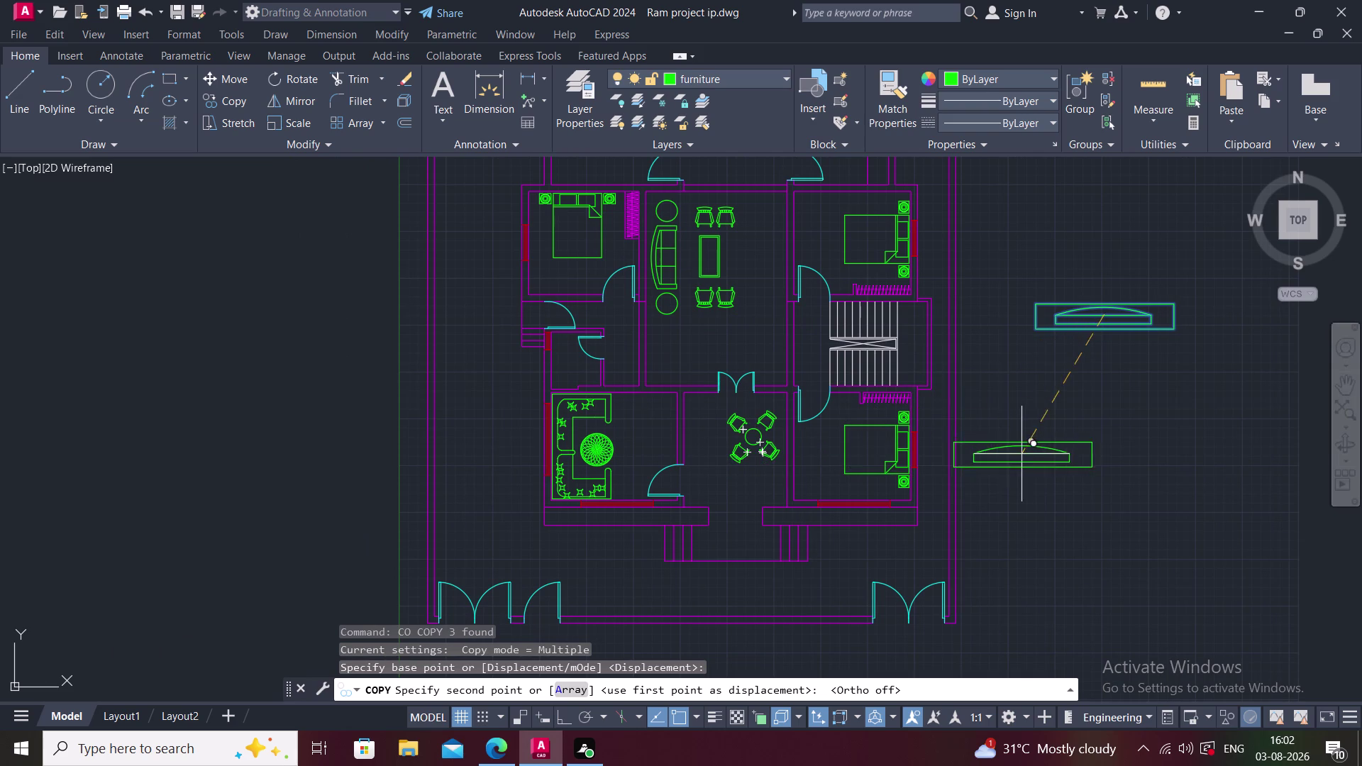
click(1045, 465)
key(Escape)
Window-select the newly placed copy.
middle_drag(1141, 453, 1055, 428)
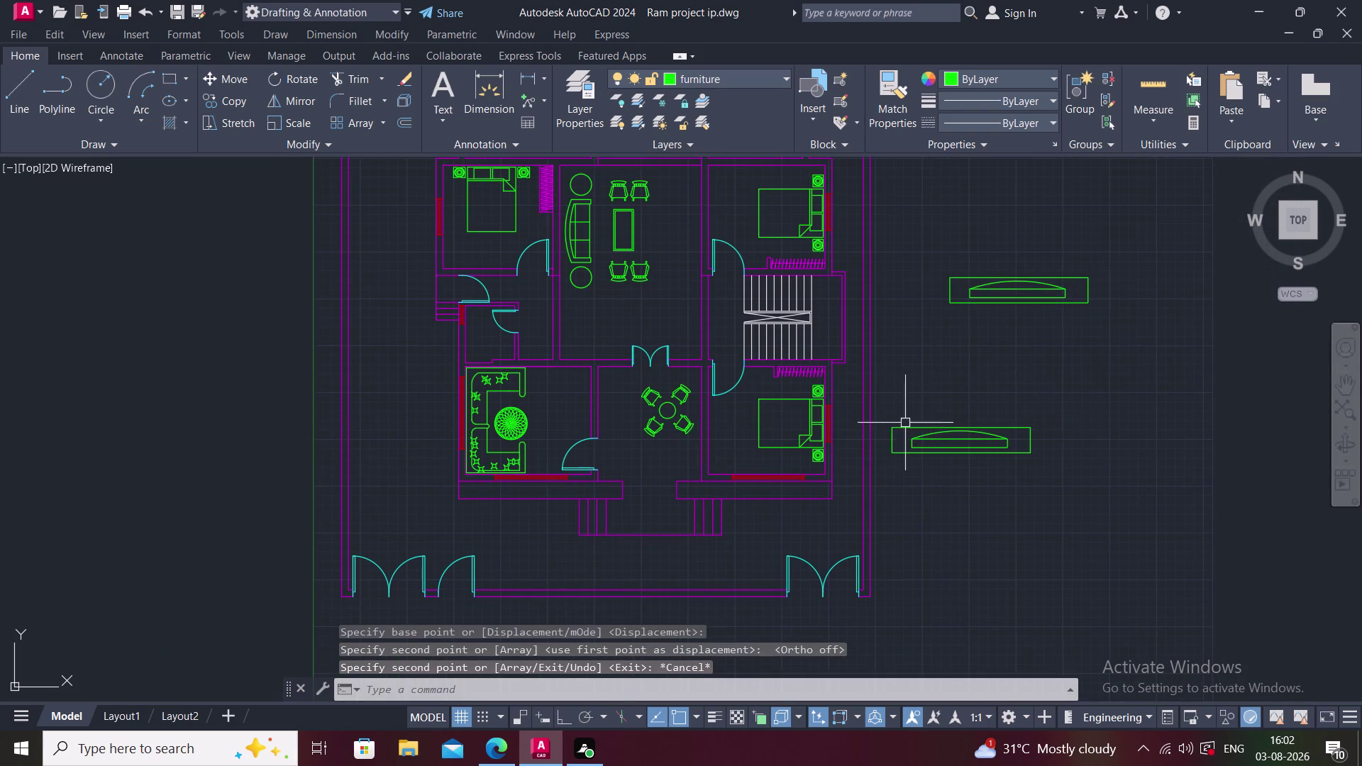
click(885, 415)
click(1068, 533)
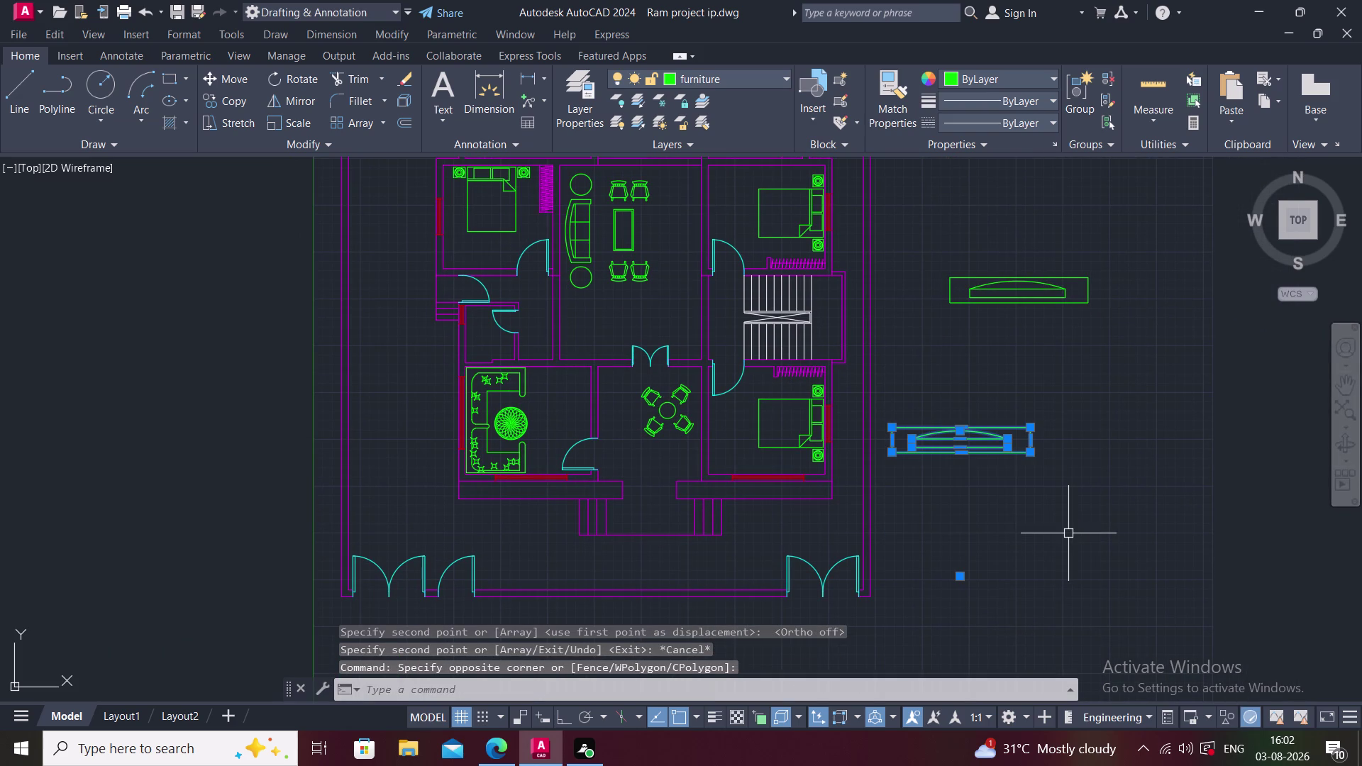
Rotate the selected copy 90° upright with Ortho on.
text(RO)
key(space)
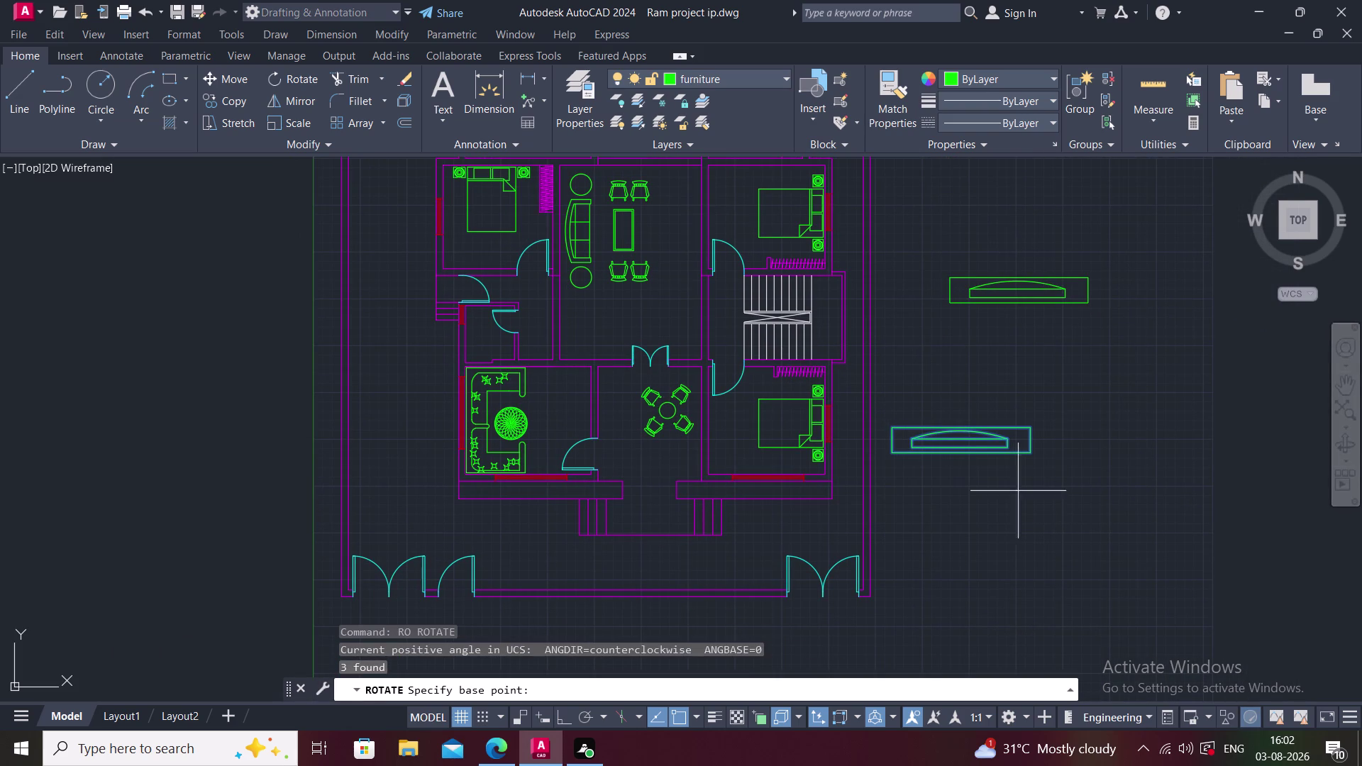
click(891, 451)
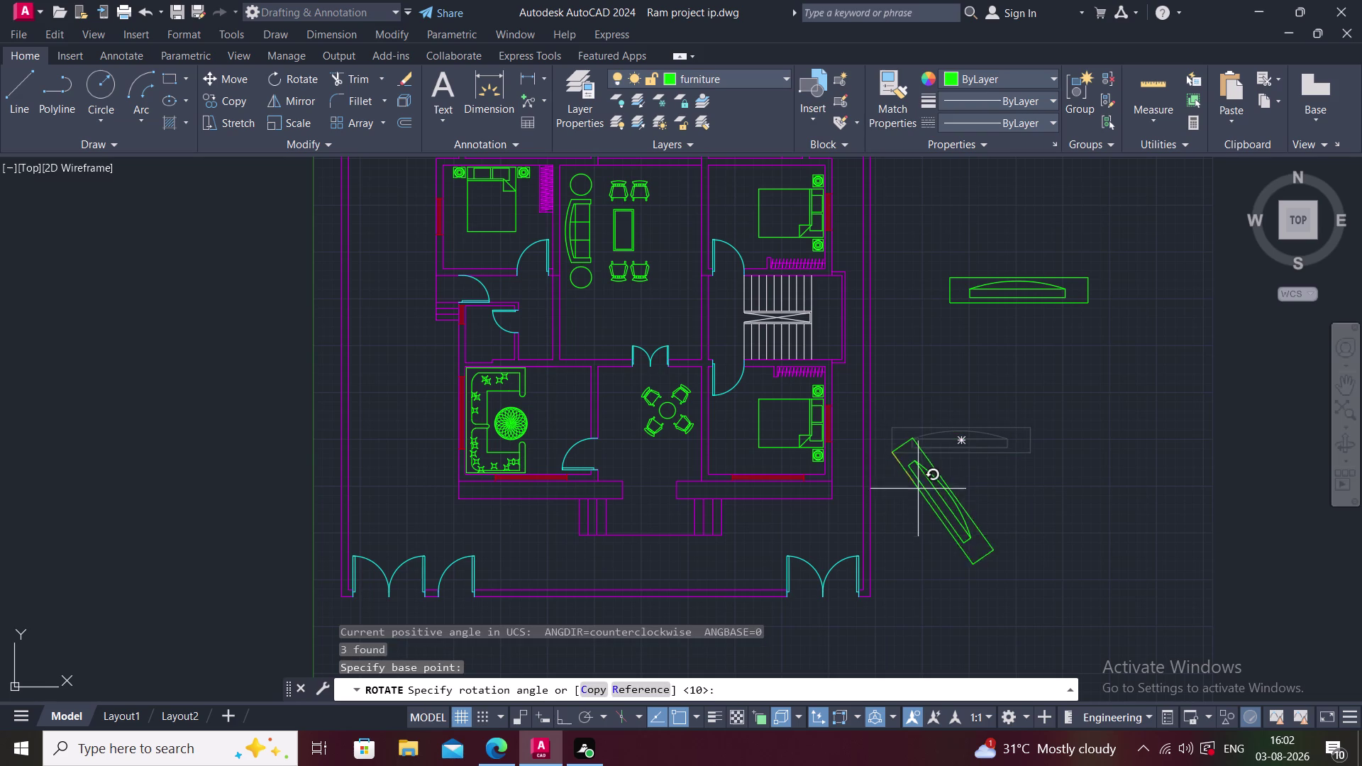
key(F8)
click(903, 543)
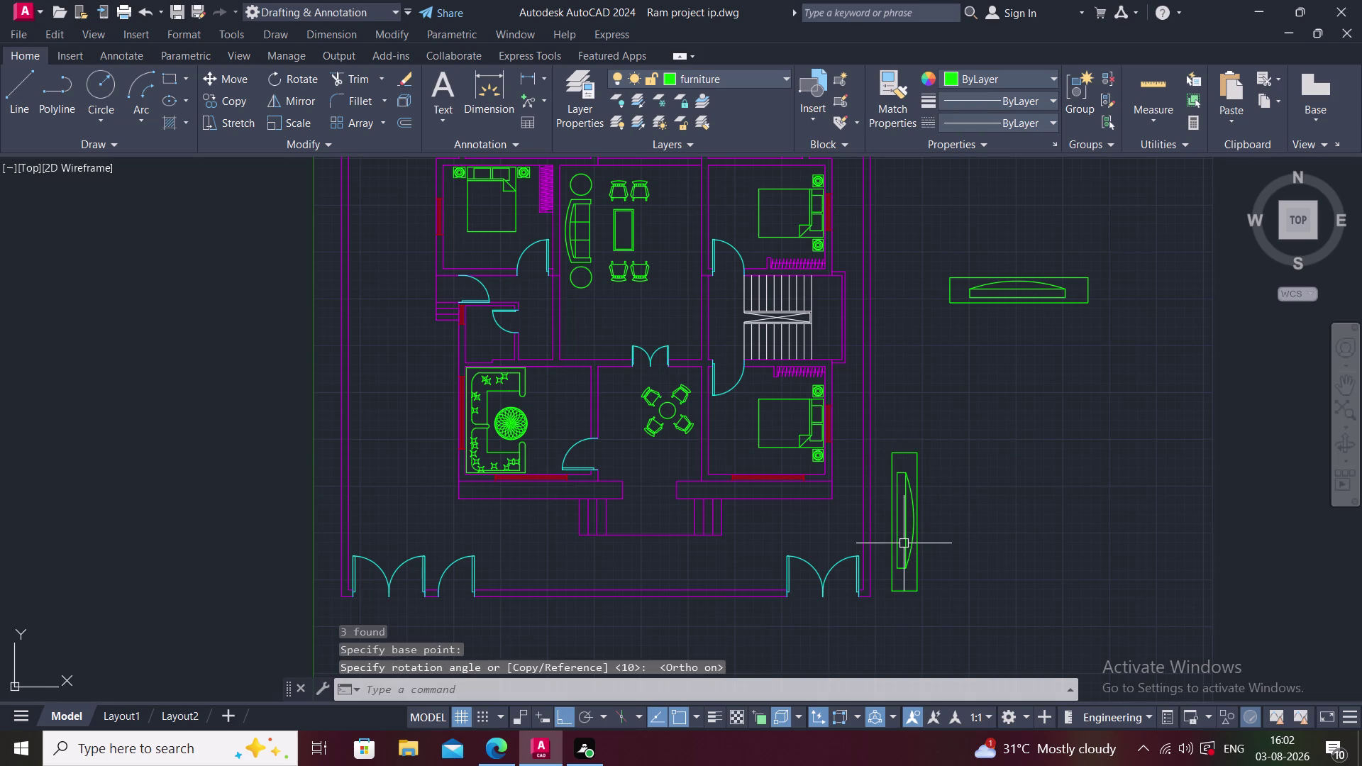
key(Escape)
middle_drag(939, 528, 918, 468)
Copy the upright symbol onto the wall between the lounge and dining area.
click(862, 377)
click(941, 571)
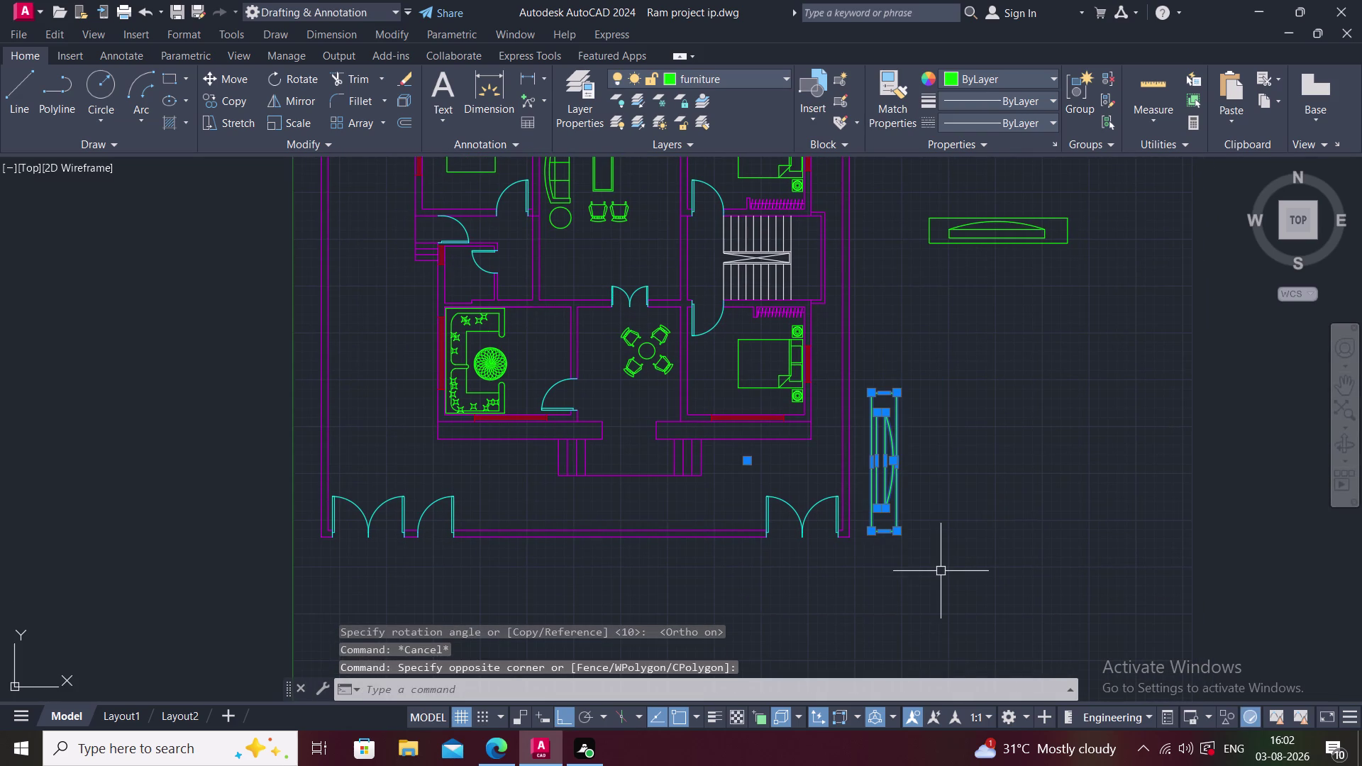
text(CO)
key(space)
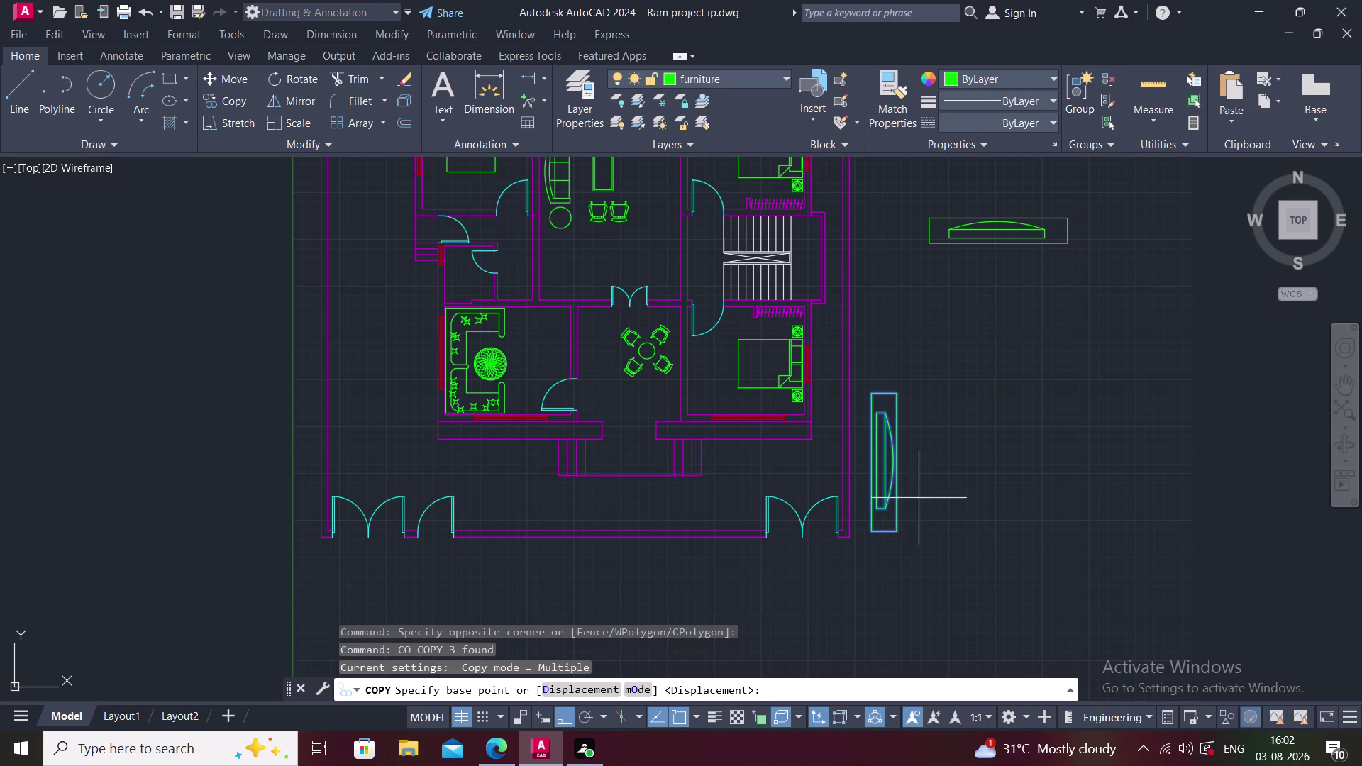
click(879, 464)
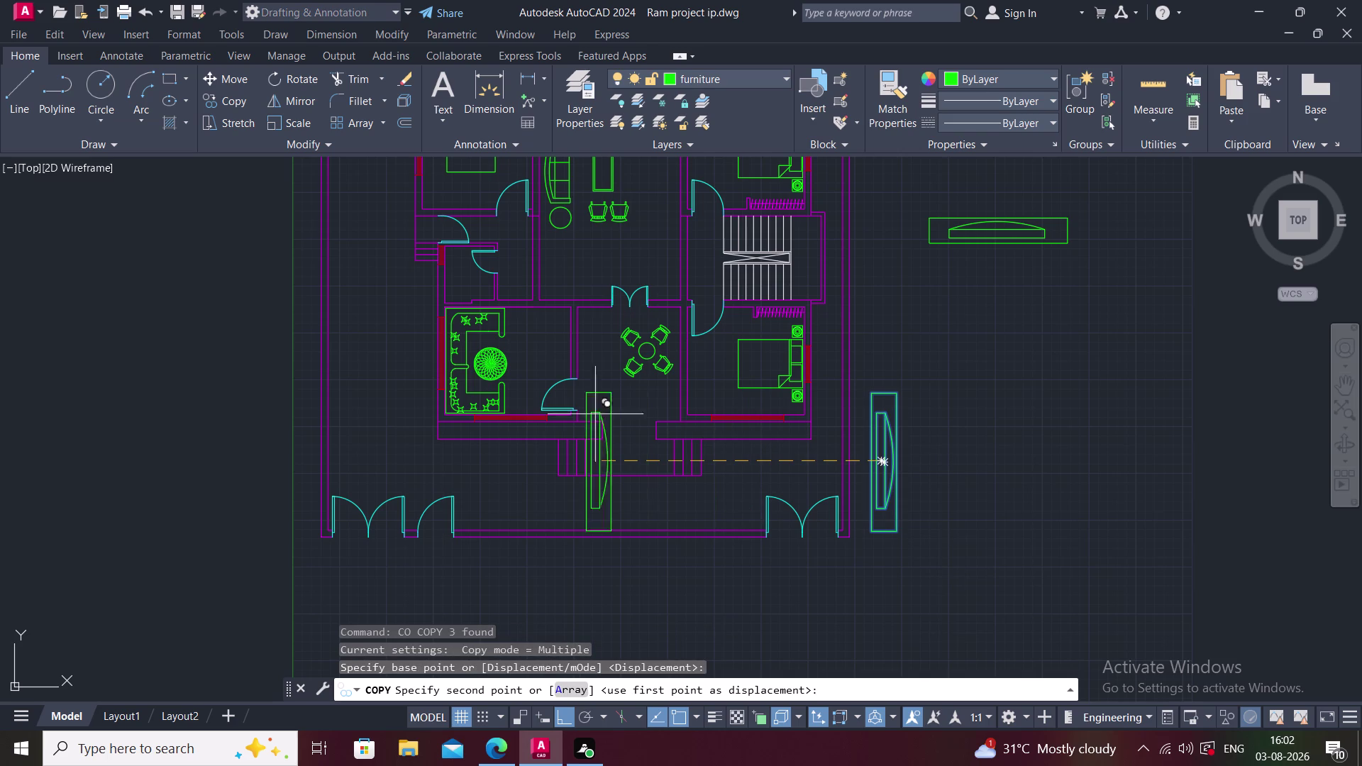
key(F8)
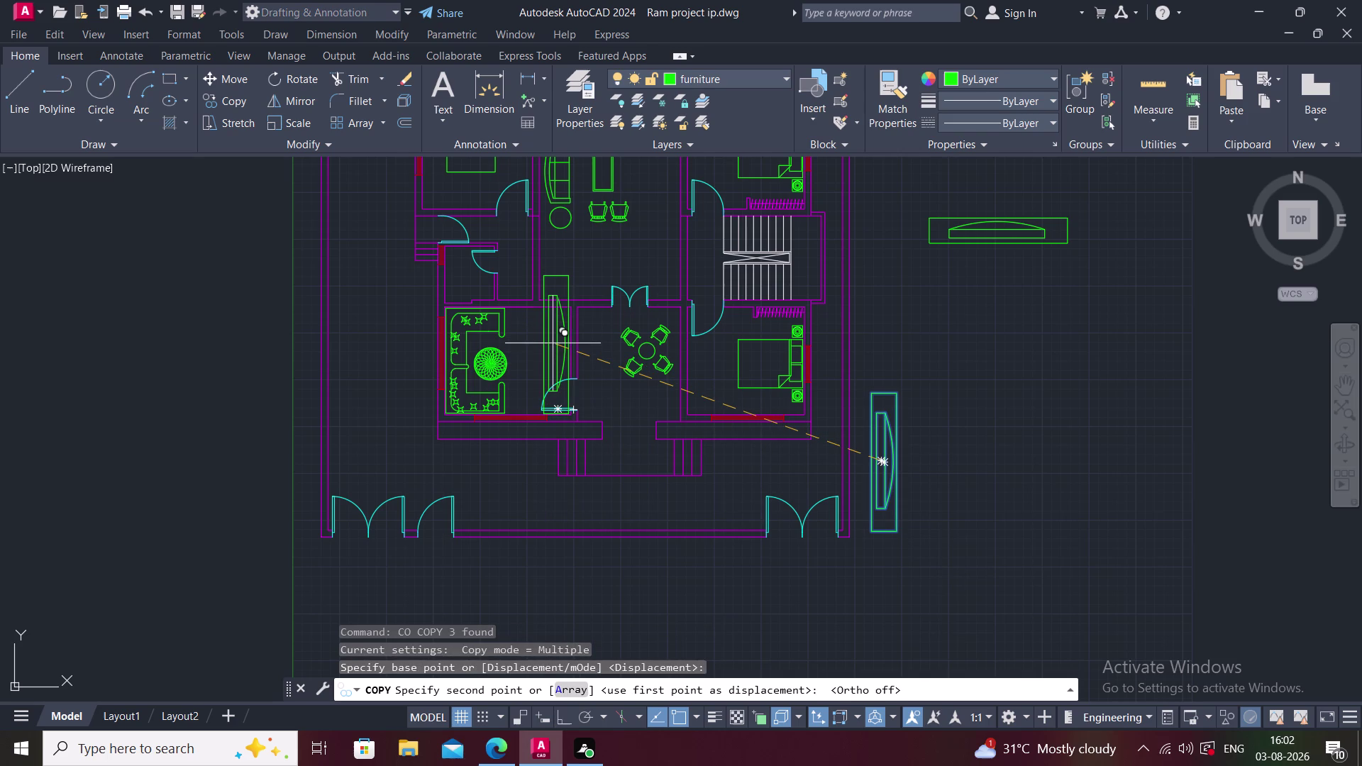
scroll(up, 3)
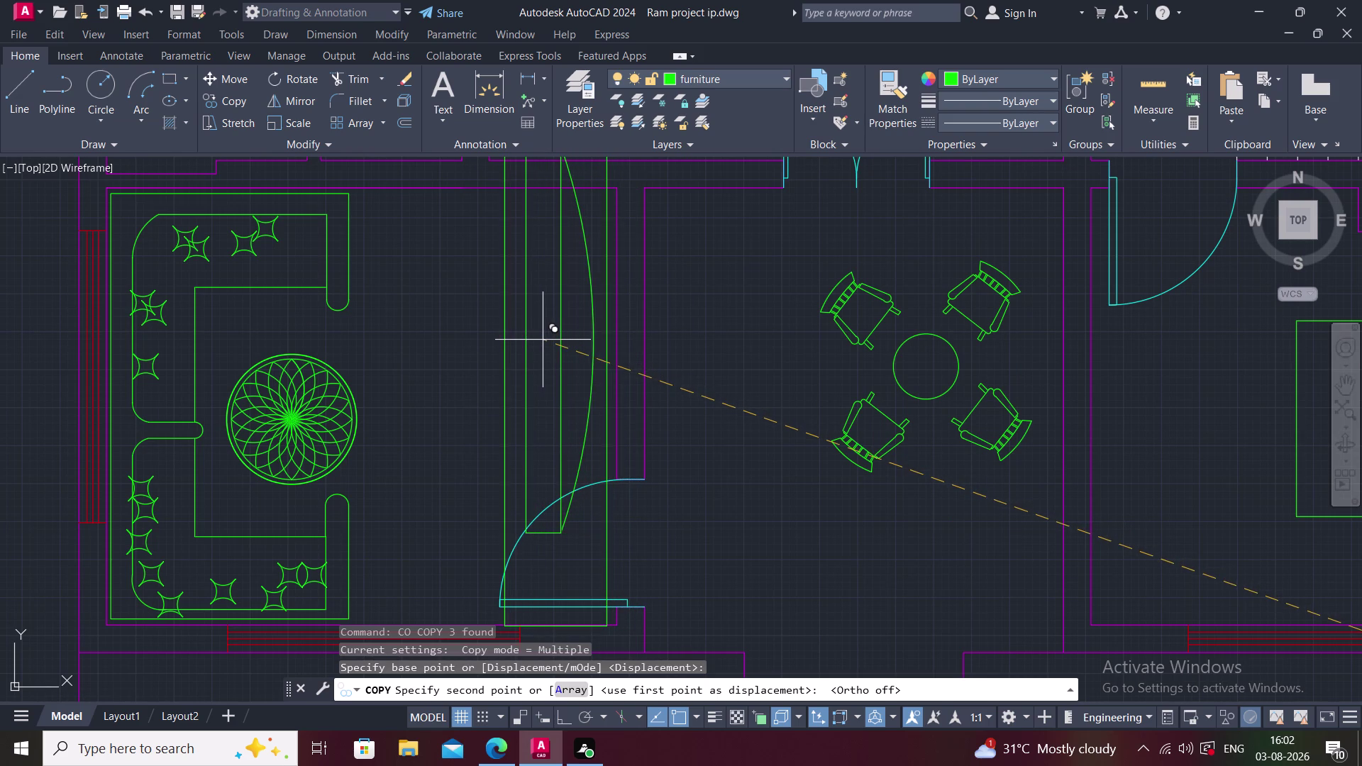
click(543, 340)
key(Escape)
Drag trial selection windows around the placed symbol, then clear them.
middle_drag(597, 363, 606, 368)
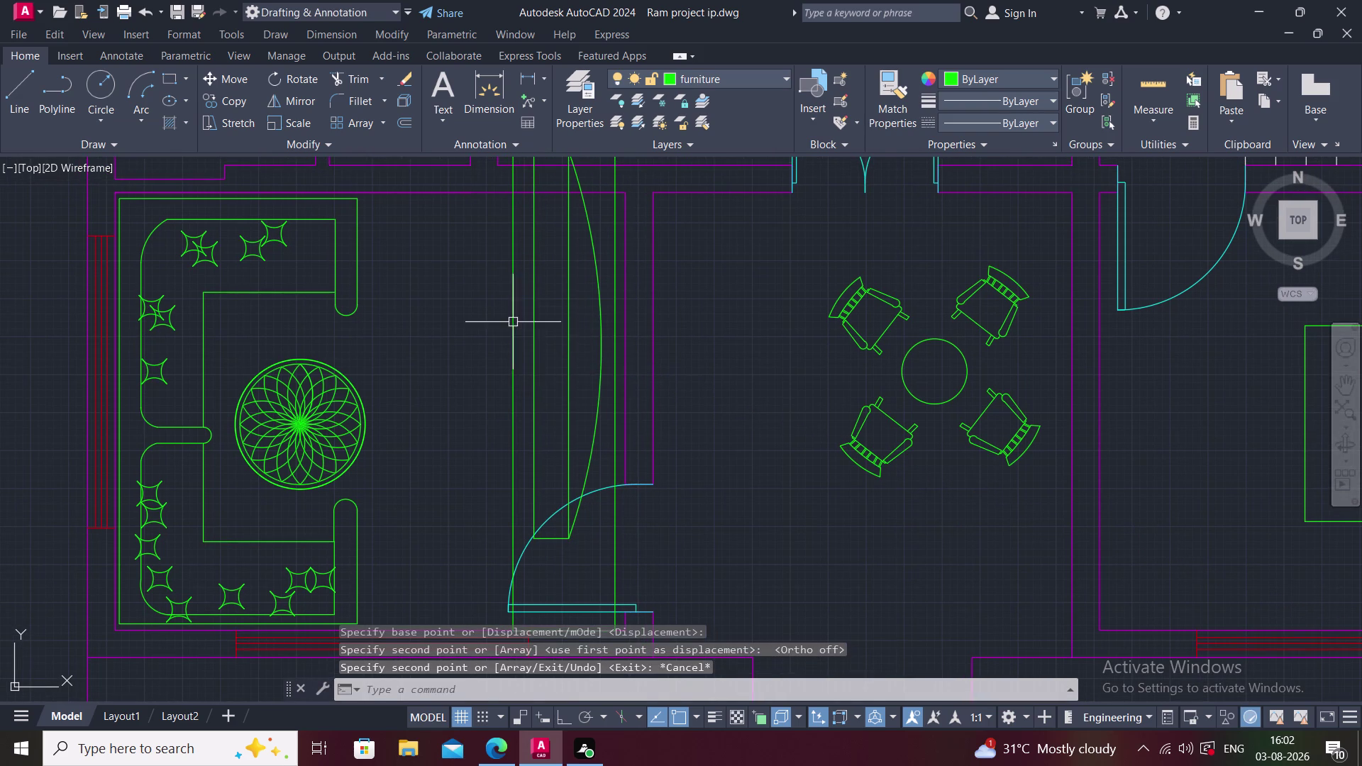
scroll(down, 3)
click(517, 239)
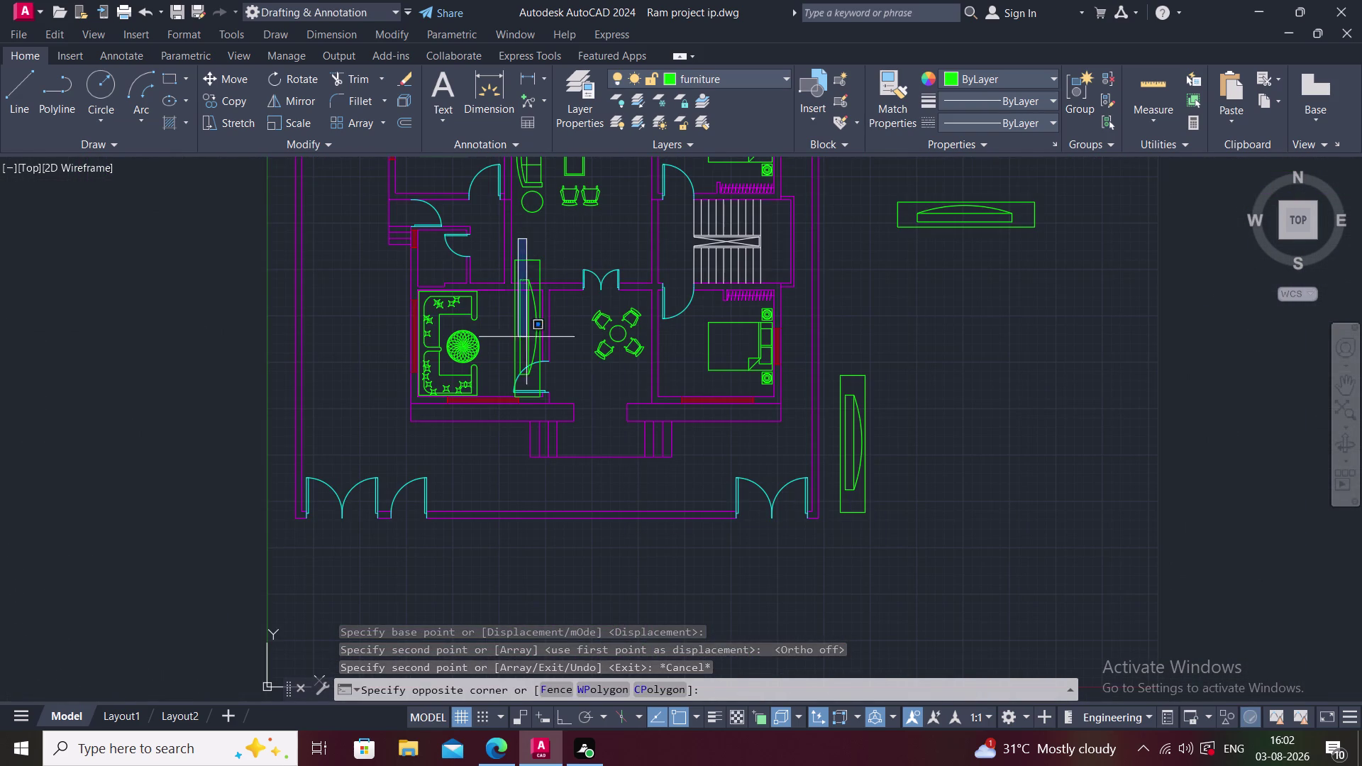
click(550, 384)
key(Escape)
click(558, 391)
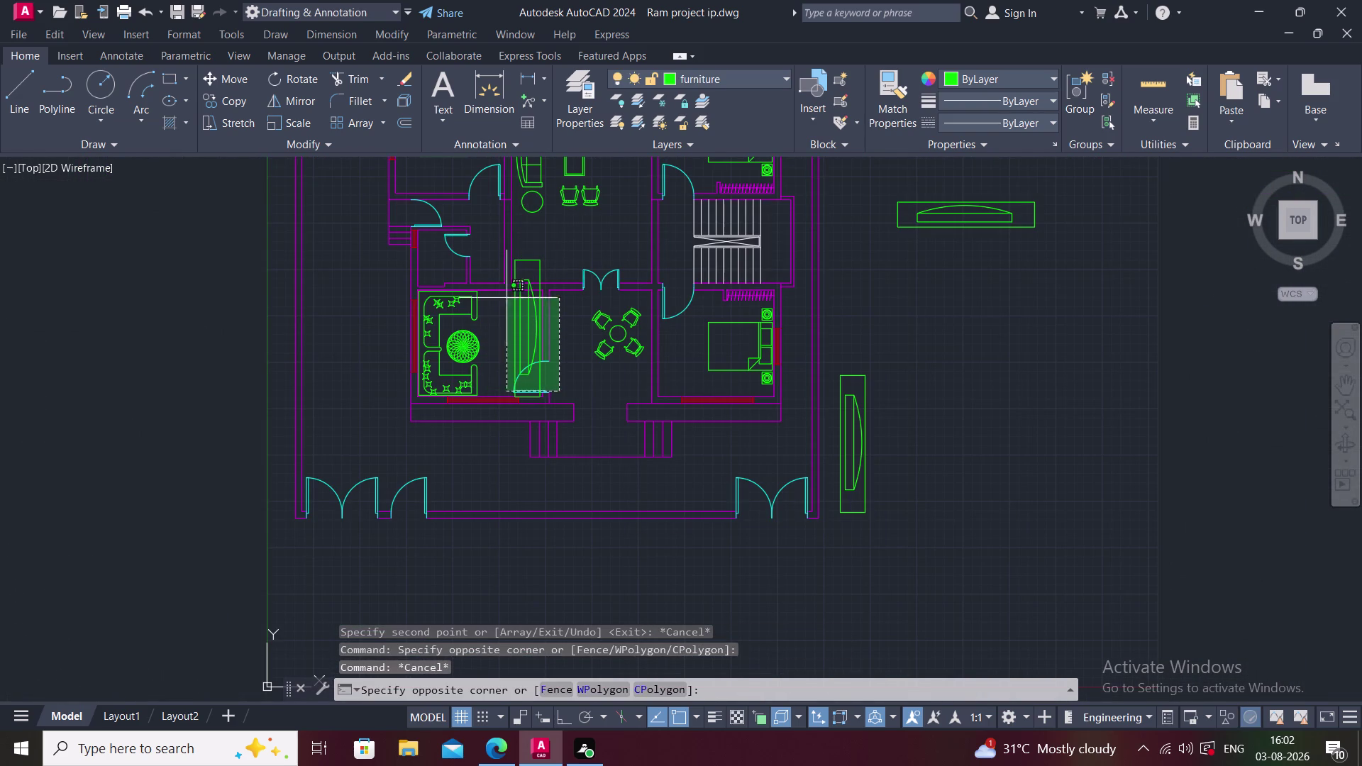
click(499, 248)
key(Escape)
scroll(up, 3)
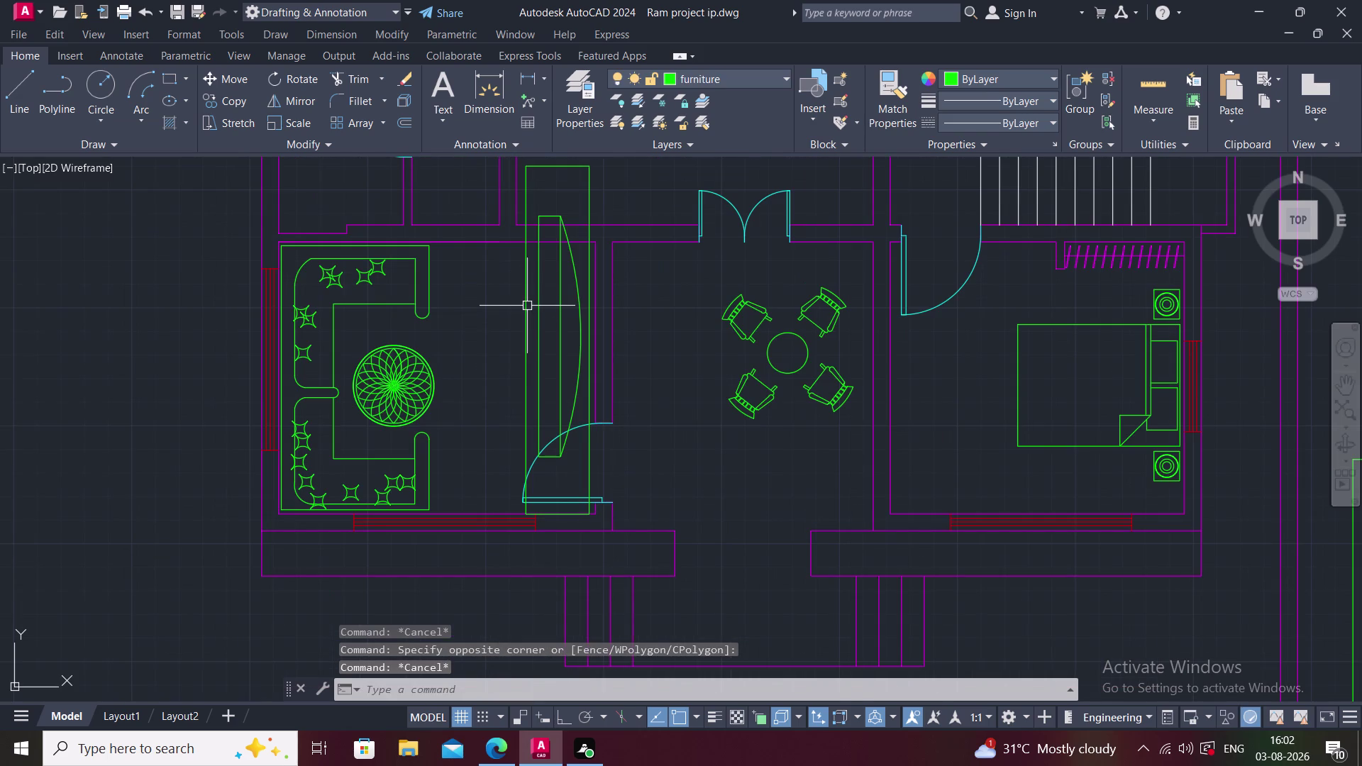
Scale the upright symbol in the wall down to a small size about its middle.
click(527, 306)
click(539, 305)
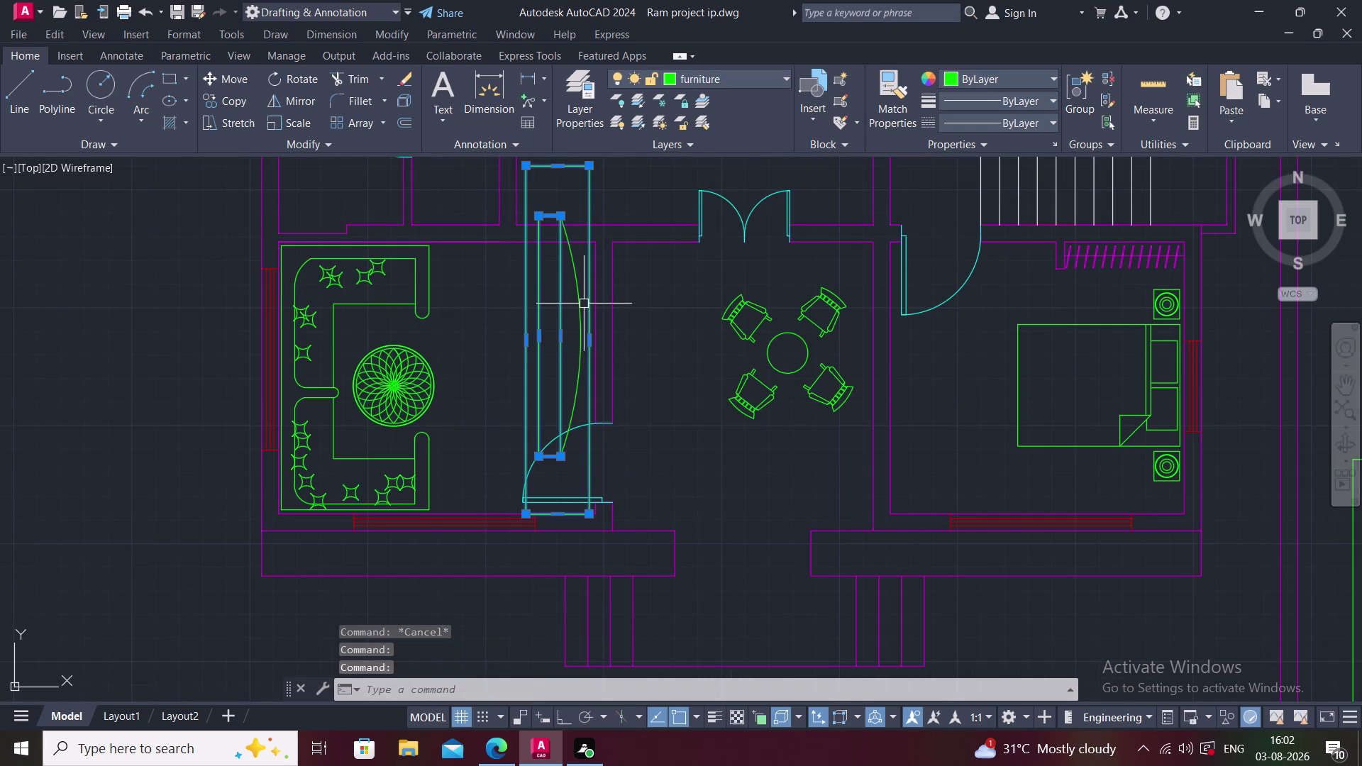
click(581, 302)
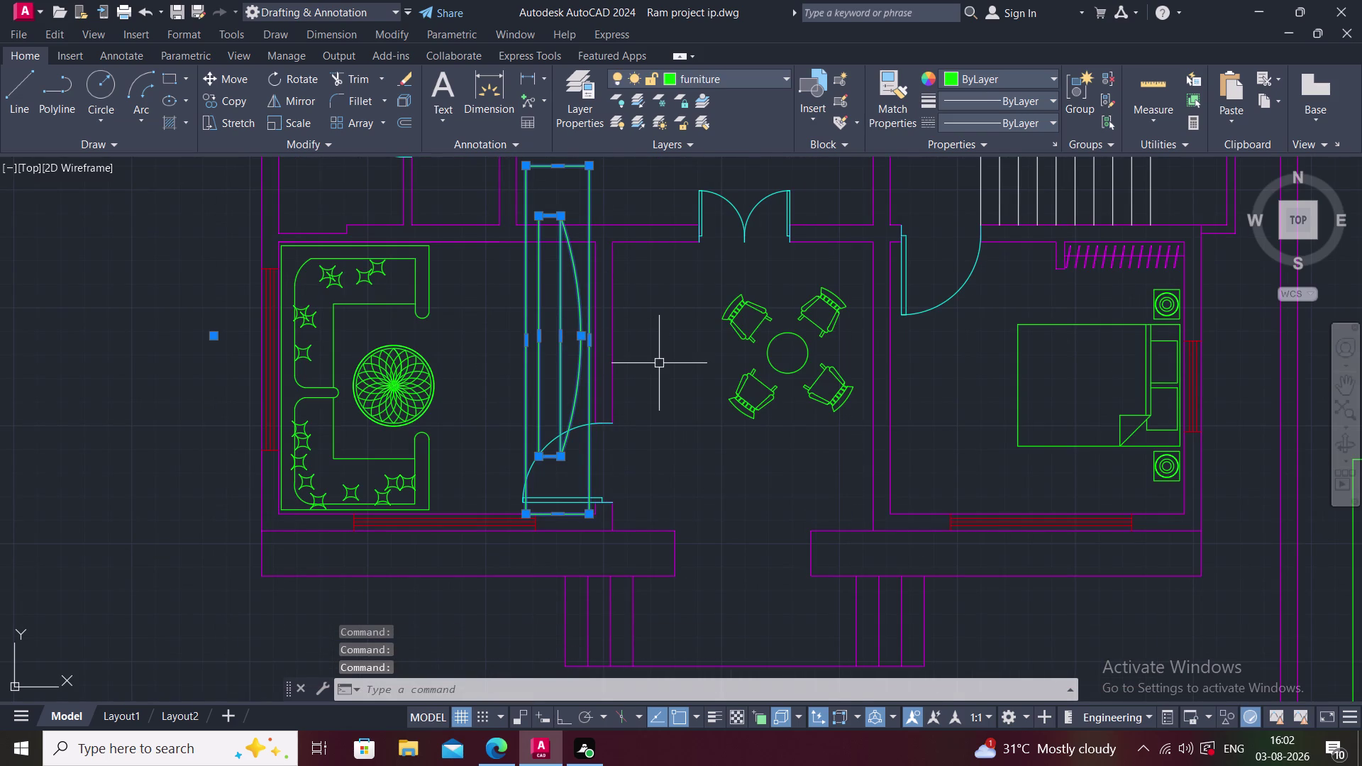
text(SC)
key(space)
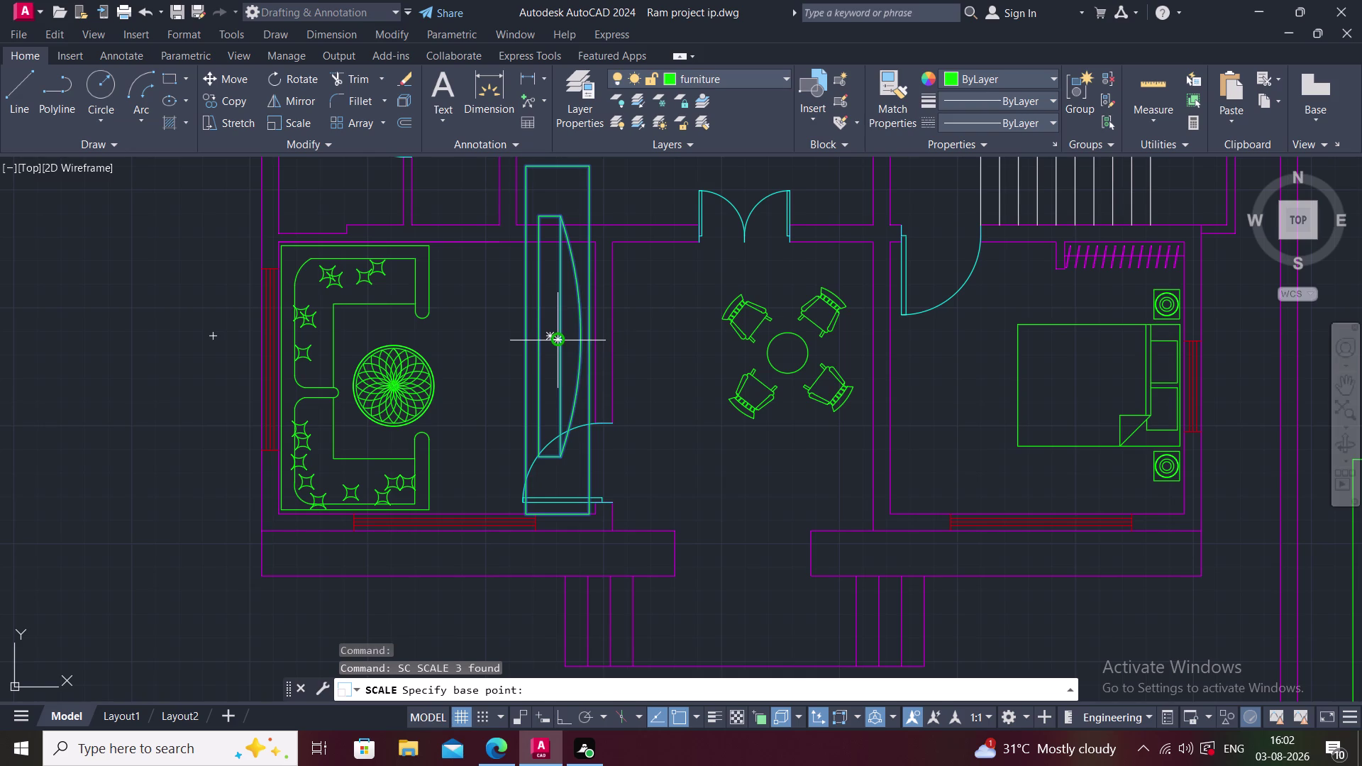
click(562, 343)
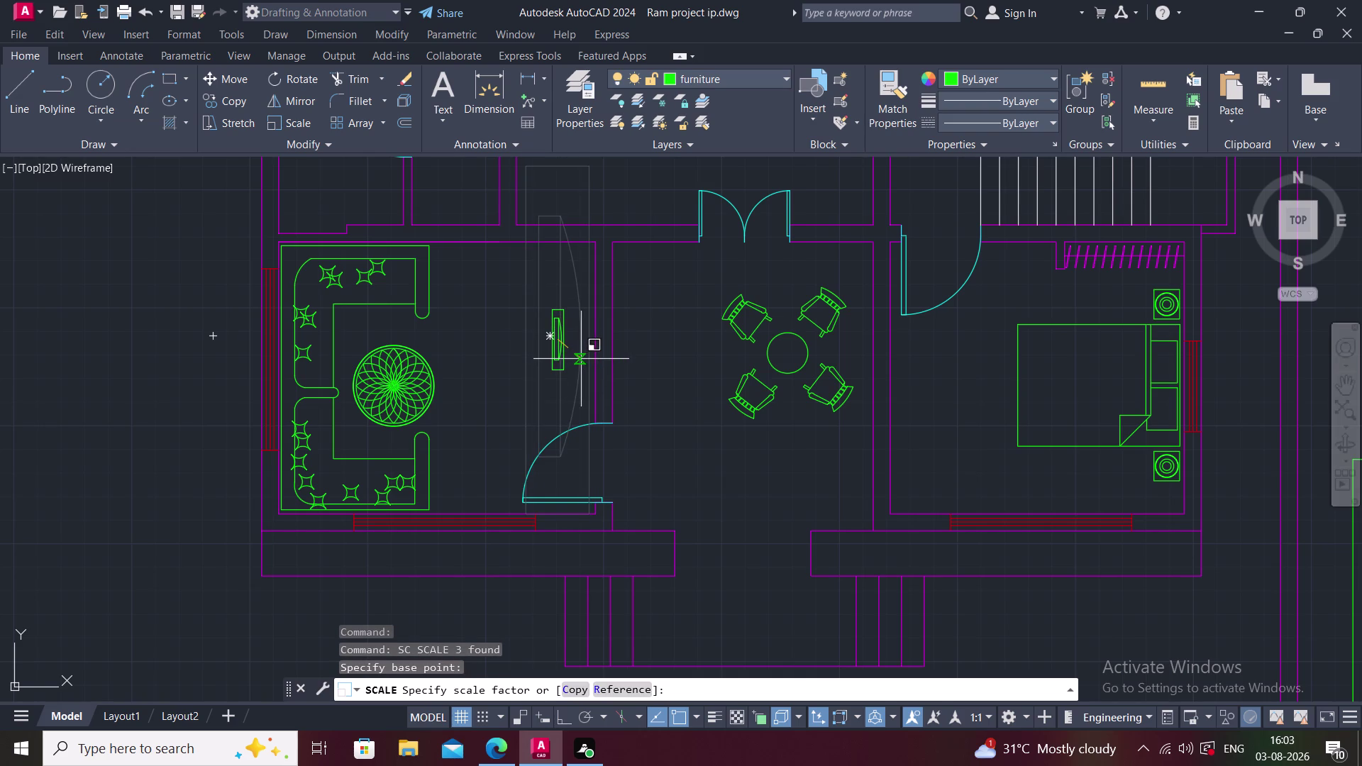
click(581, 359)
key(Escape)
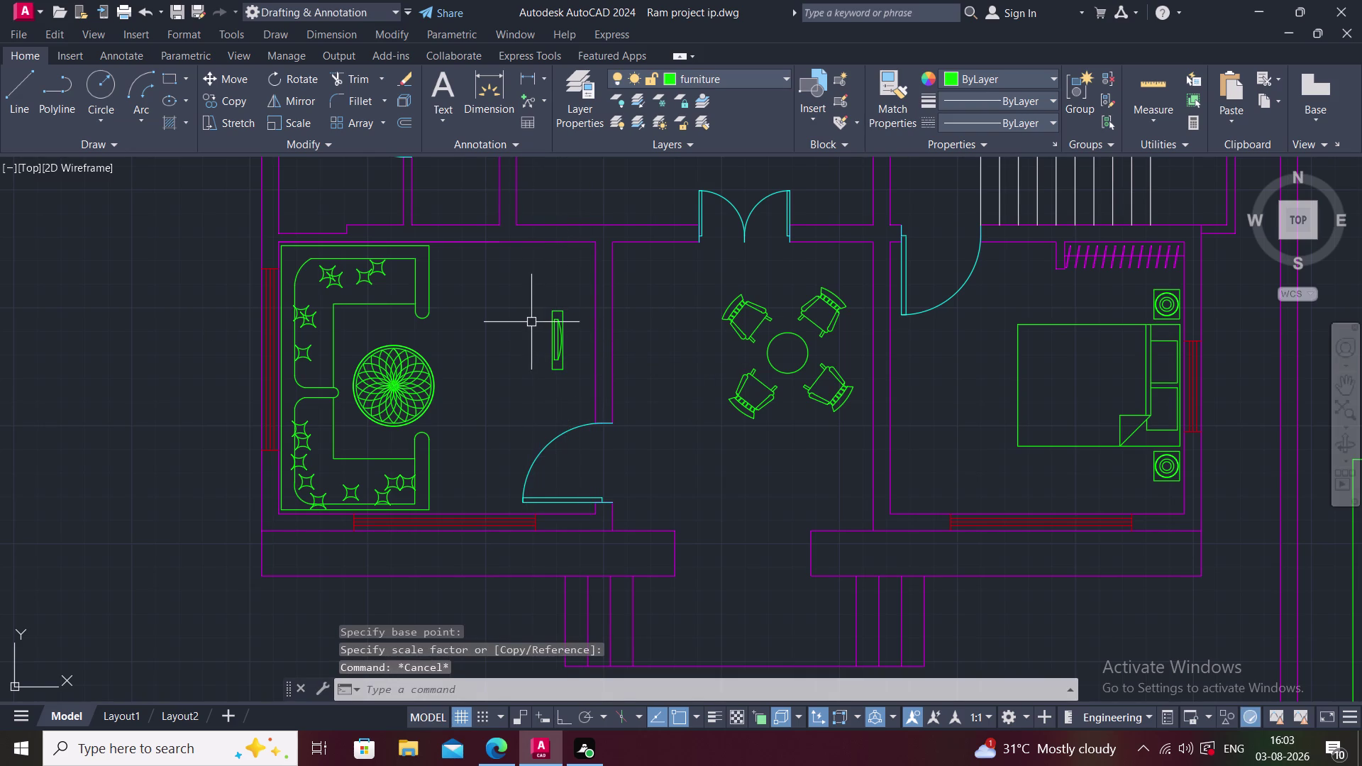
Move the living room window symbol flush against the right-hand wall, then reselect it.
click(546, 296)
click(615, 396)
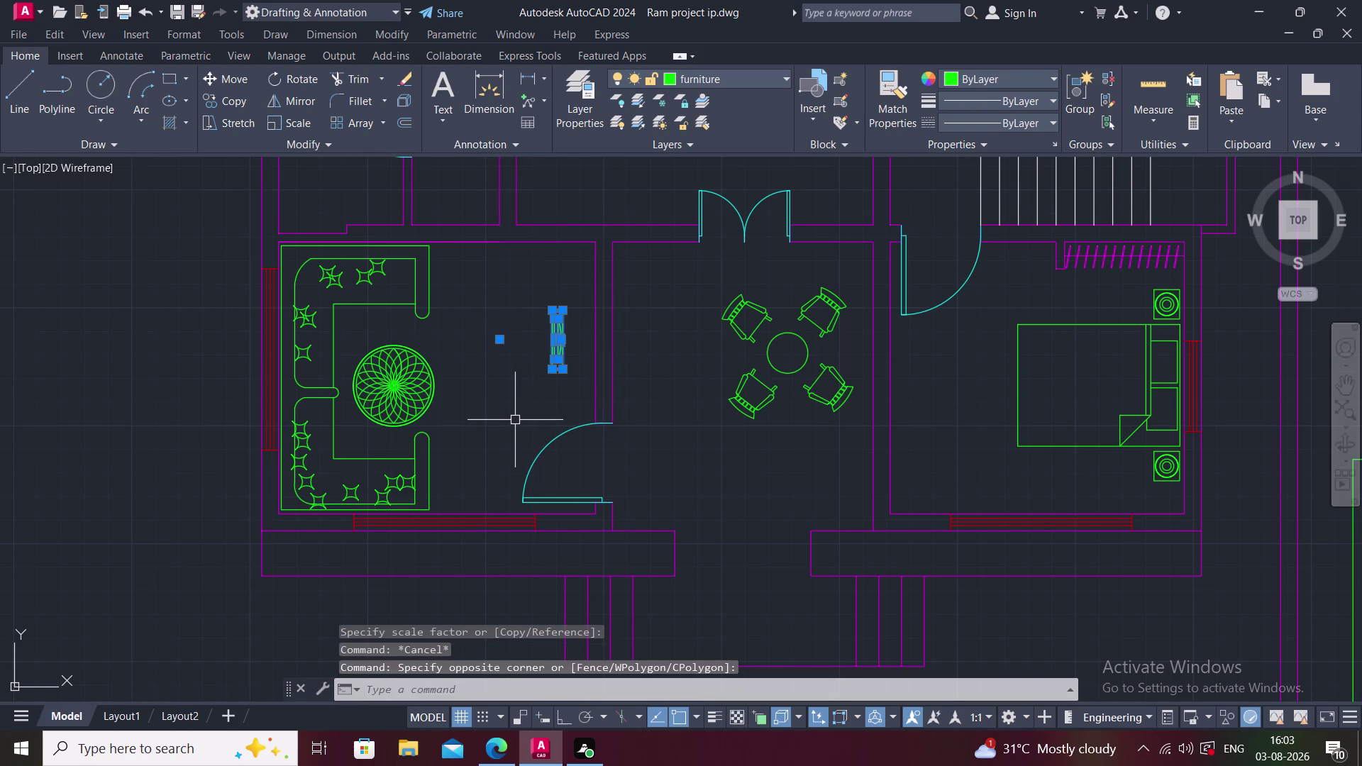
key(m)
key(space)
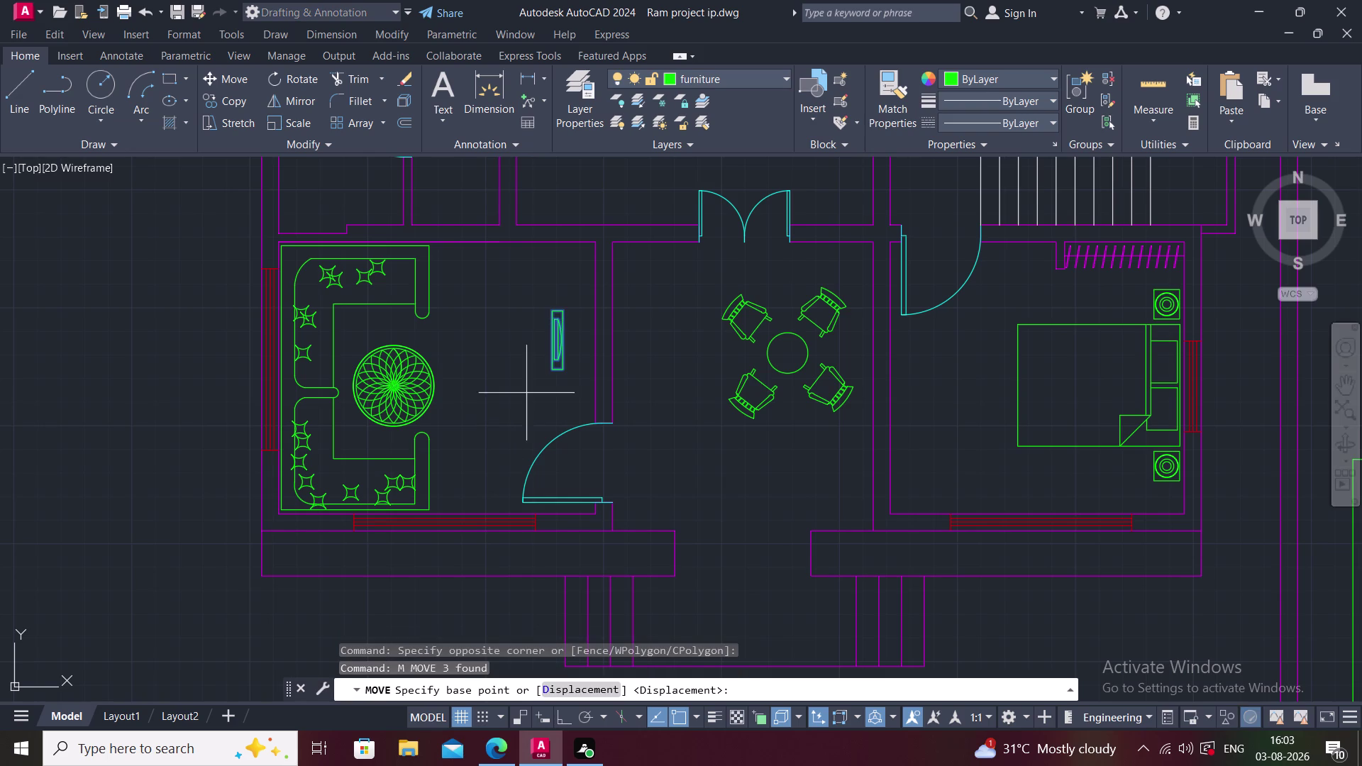
scroll(up, 3)
click(556, 347)
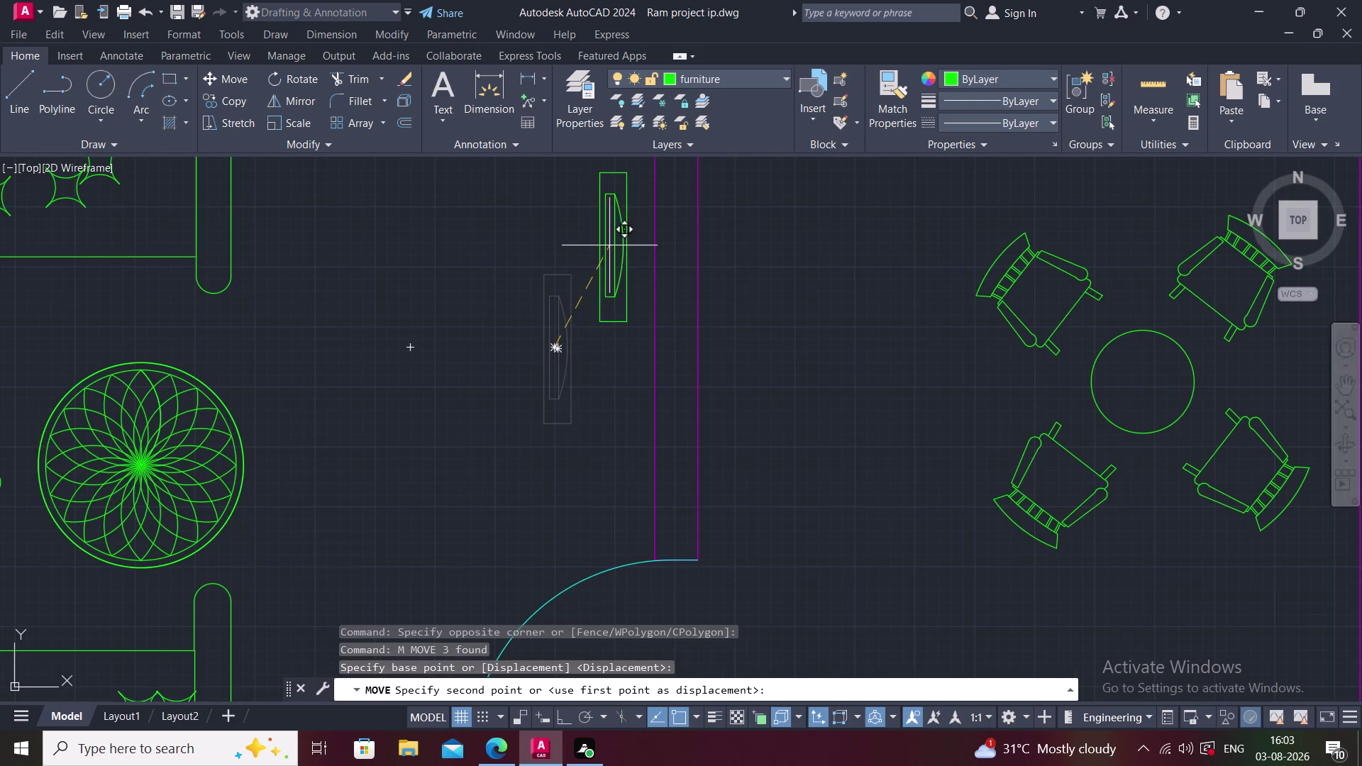
middle_drag(609, 246, 543, 358)
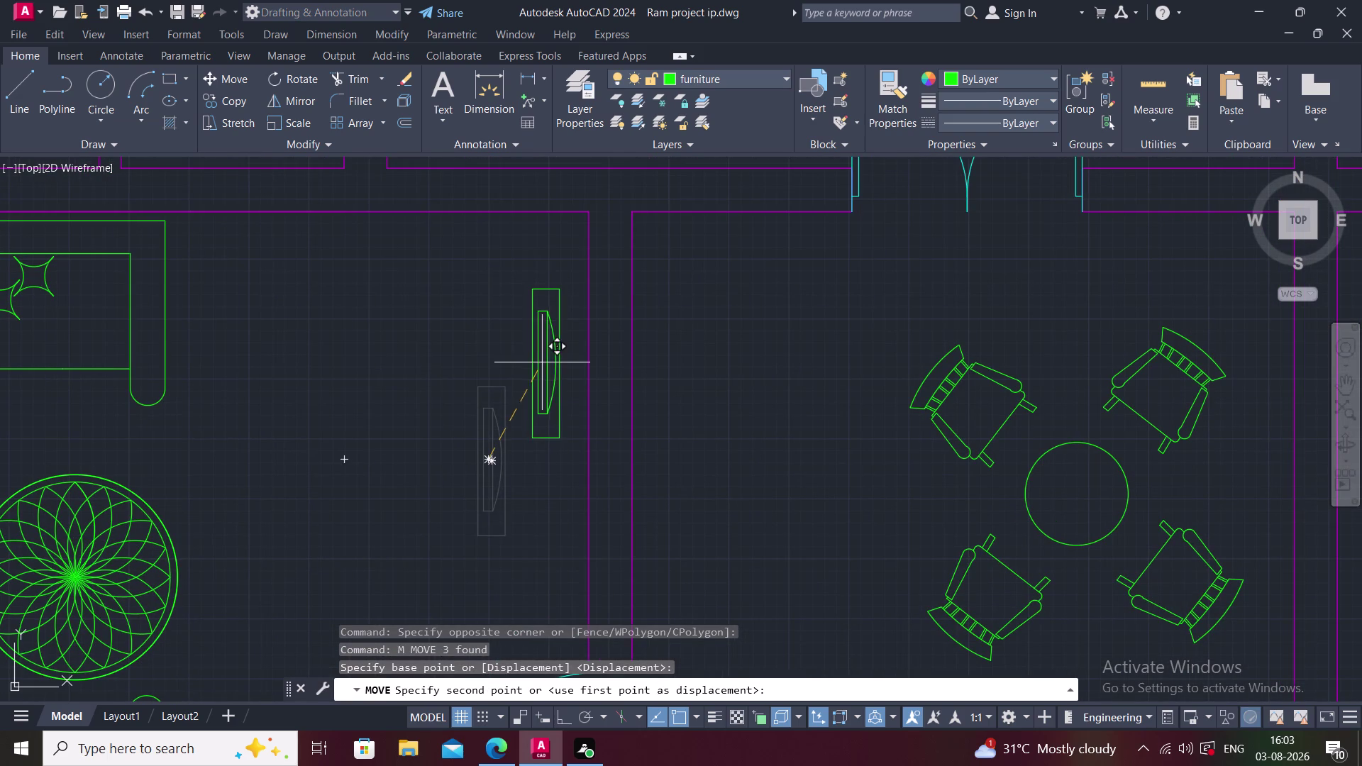
middle_drag(570, 419, 577, 317)
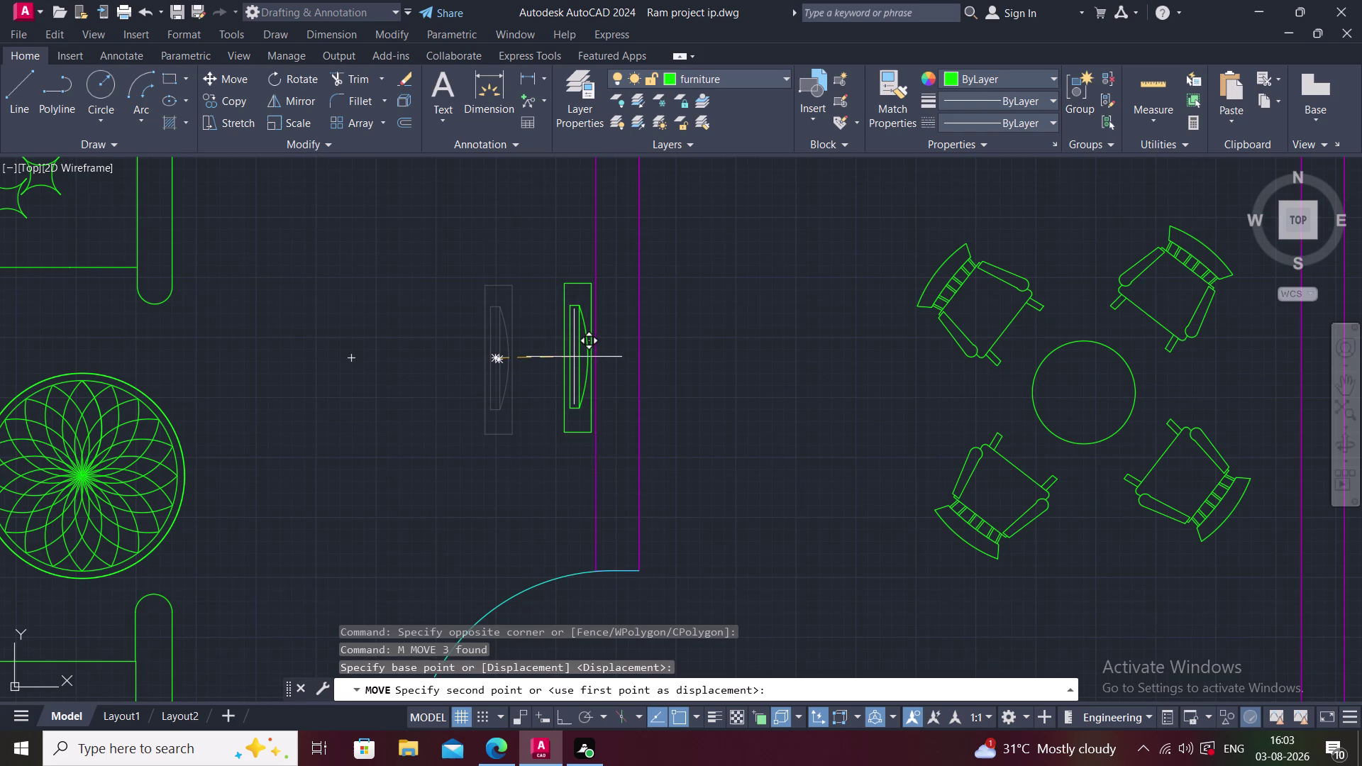
click(574, 356)
middle_drag(675, 369, 647, 374)
scroll(down, 3)
key(Escape)
click(543, 307)
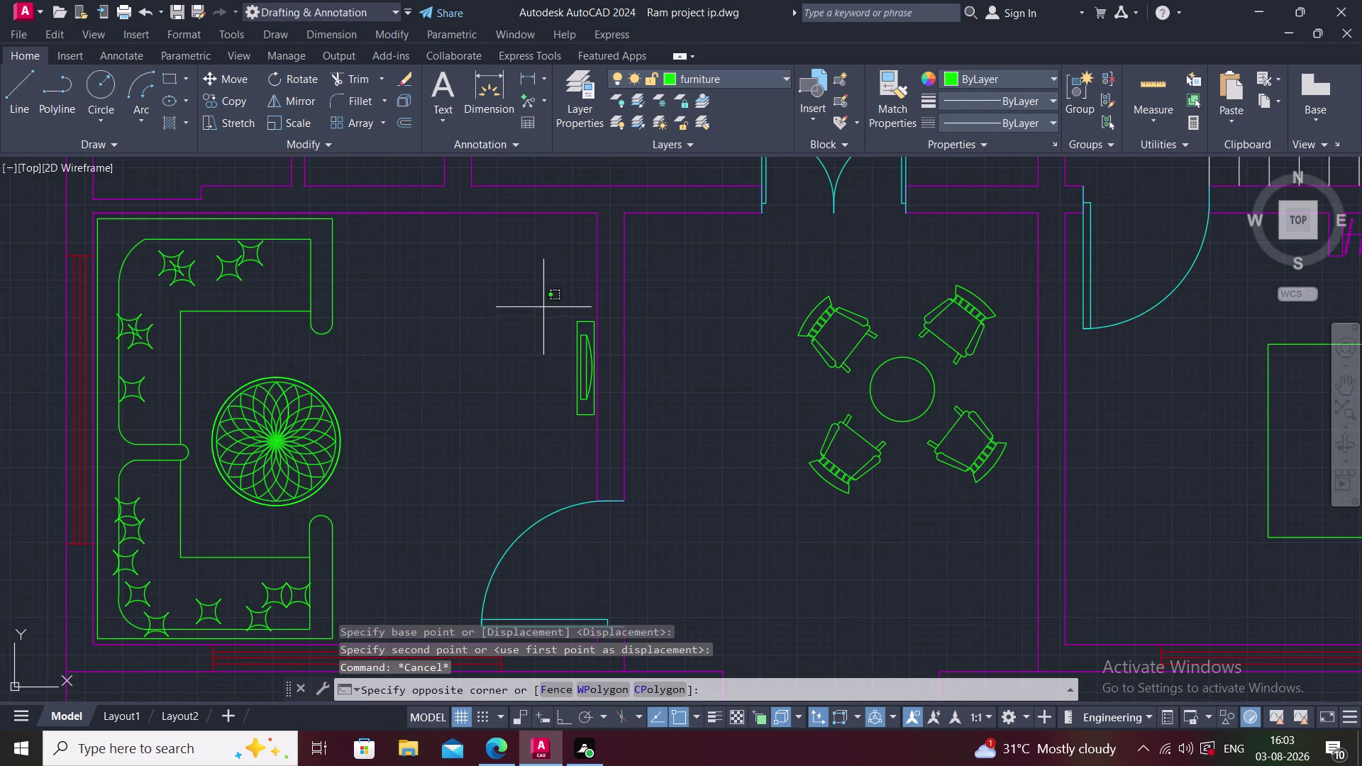
click(597, 424)
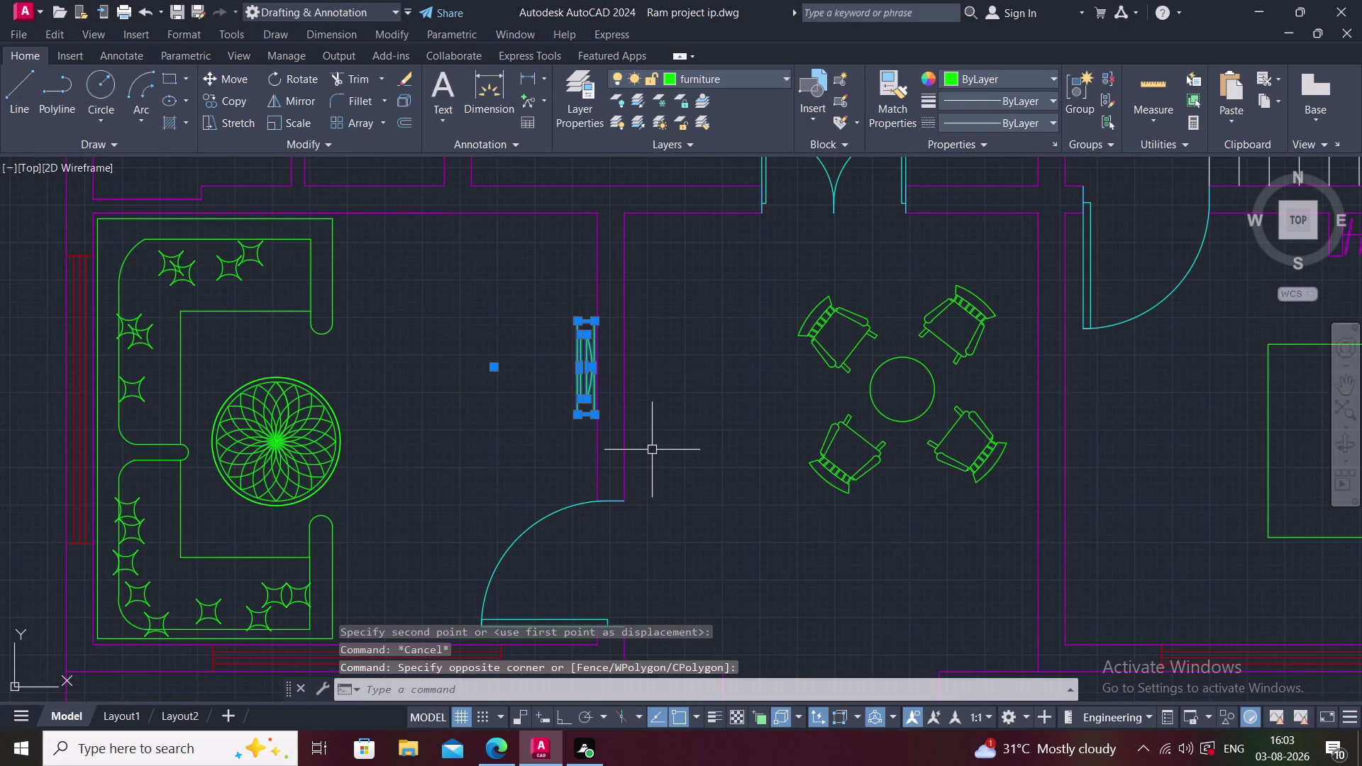
Copy the window symbol onto the wall beside the upper seating area.
text(CO)
key(space)
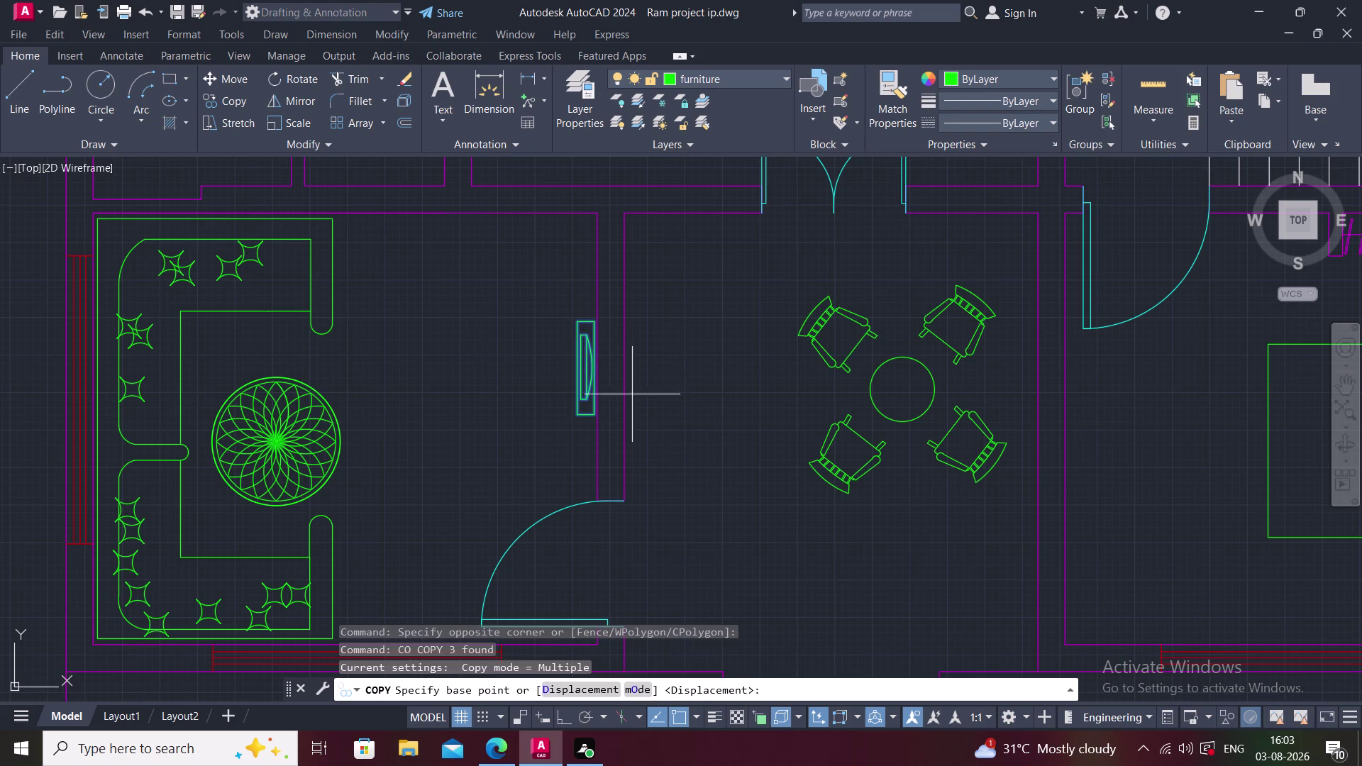
click(589, 365)
scroll(down, 3)
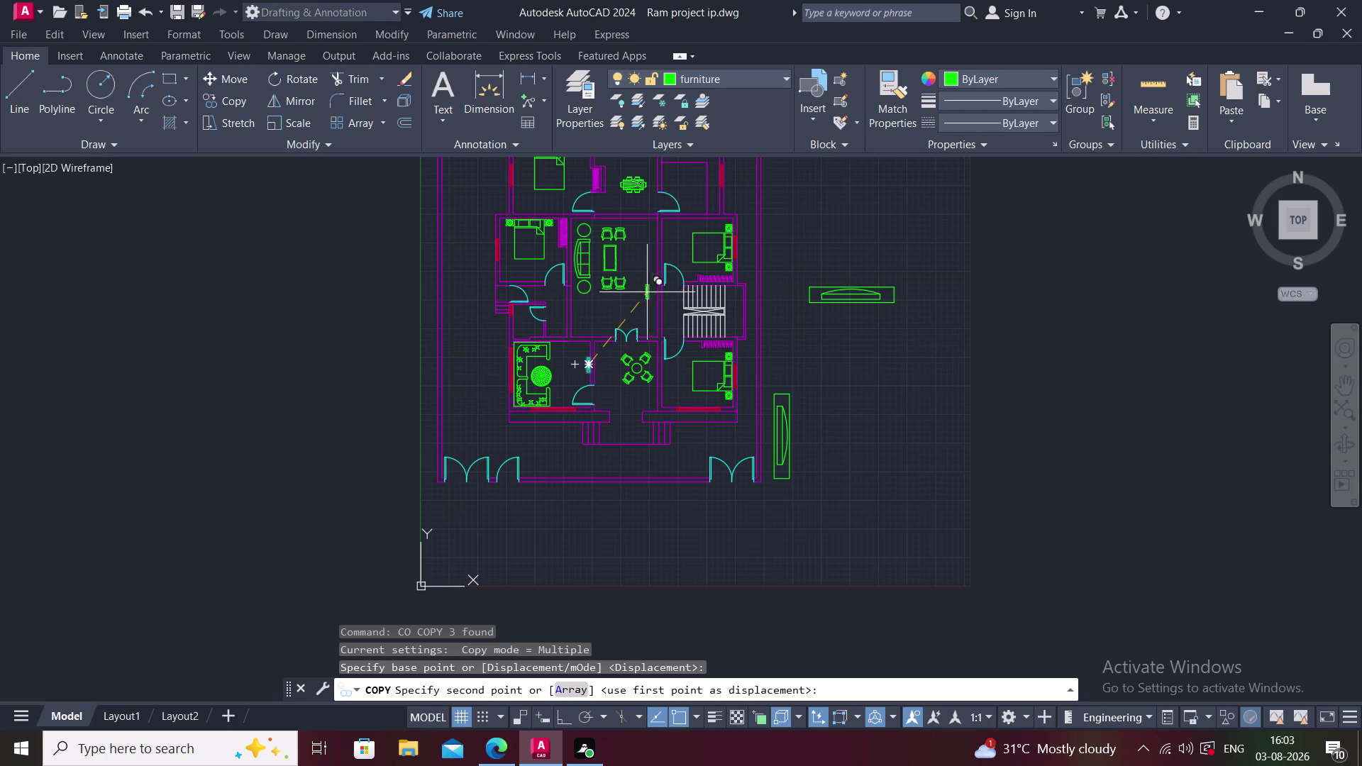
scroll(up, 3)
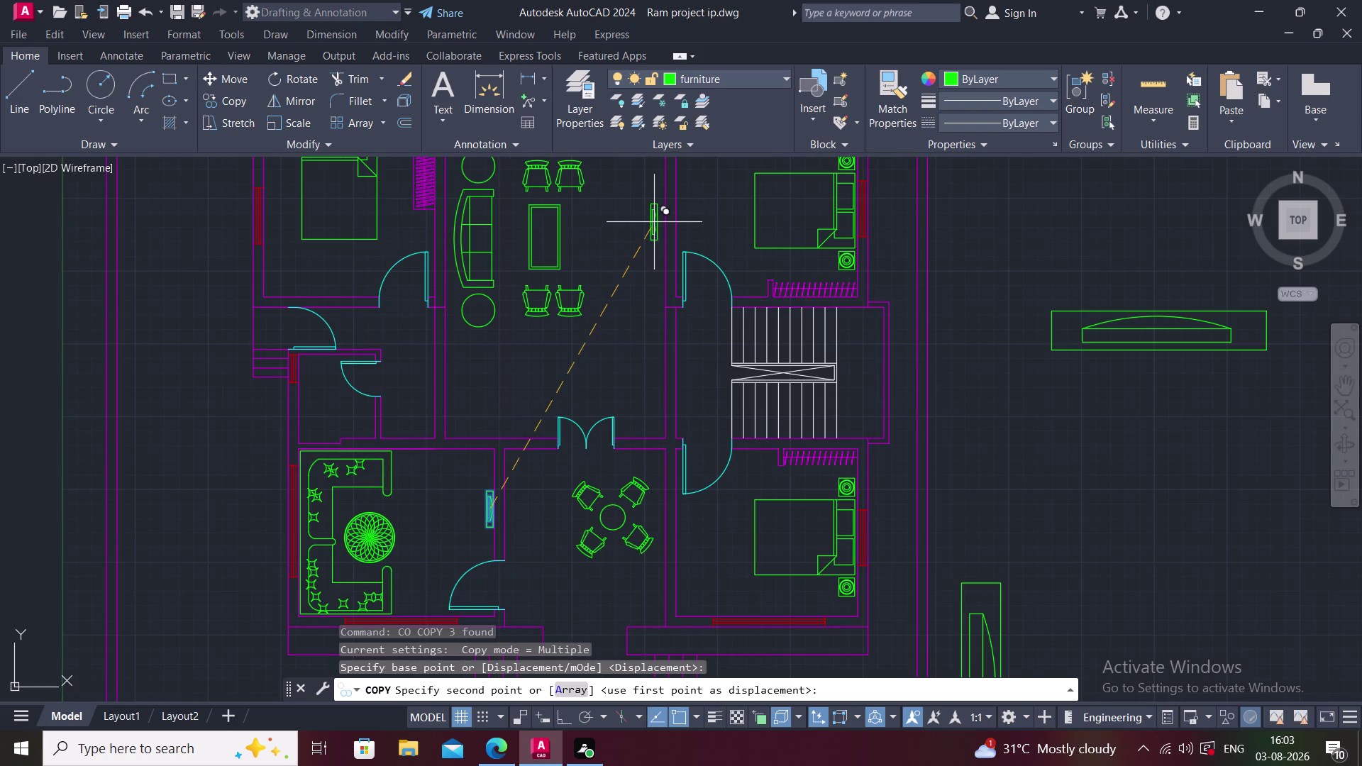
scroll(up, 3)
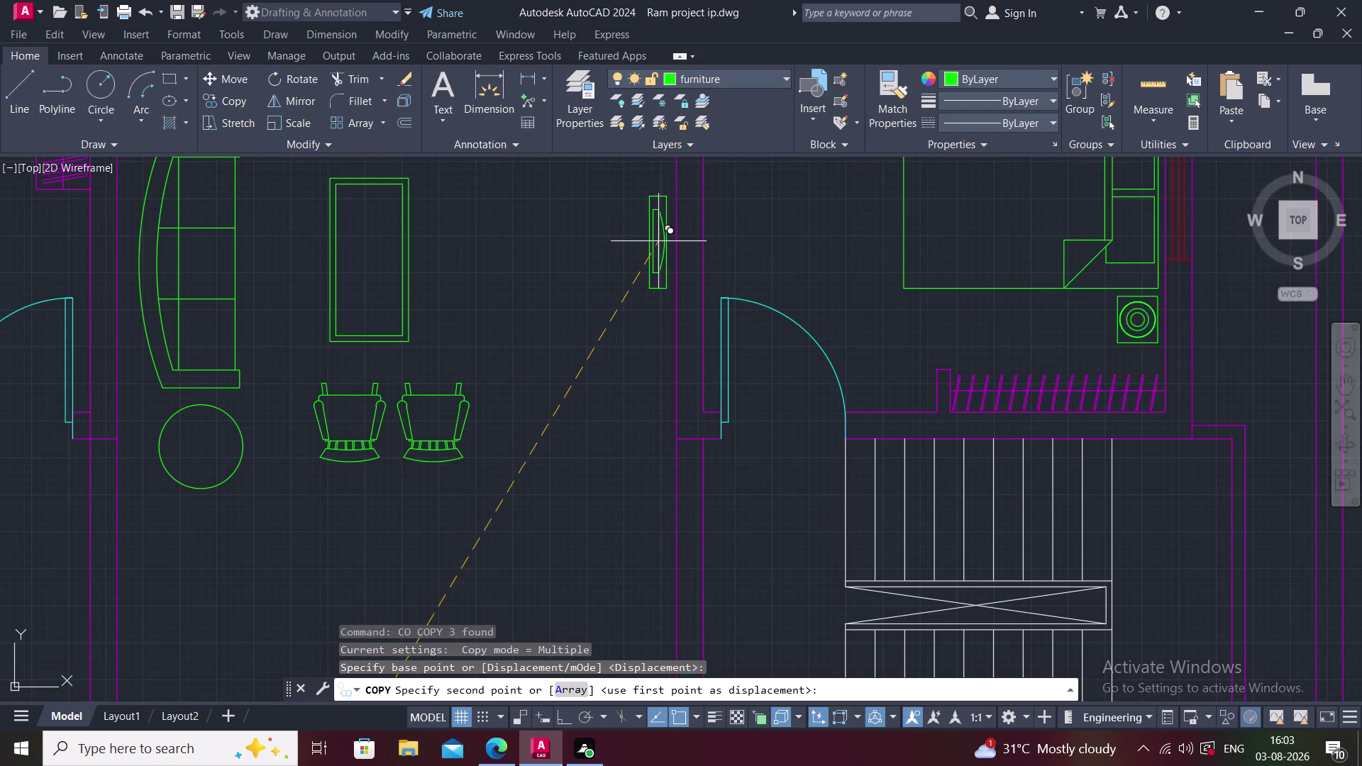
click(663, 239)
key(Escape)
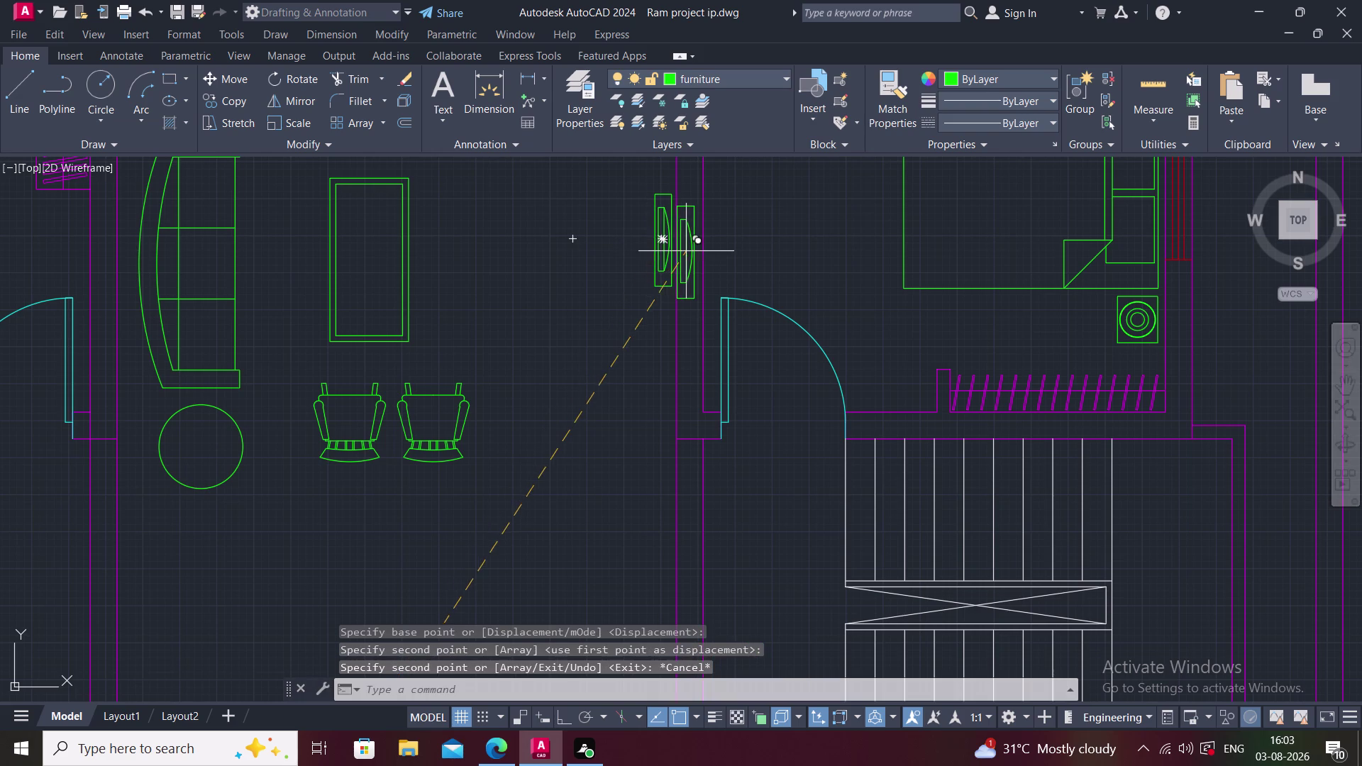
Inspect the copied window symbol and bring up the drawing's shortcut menu.
middle_drag(669, 268, 648, 320)
scroll(up, 3)
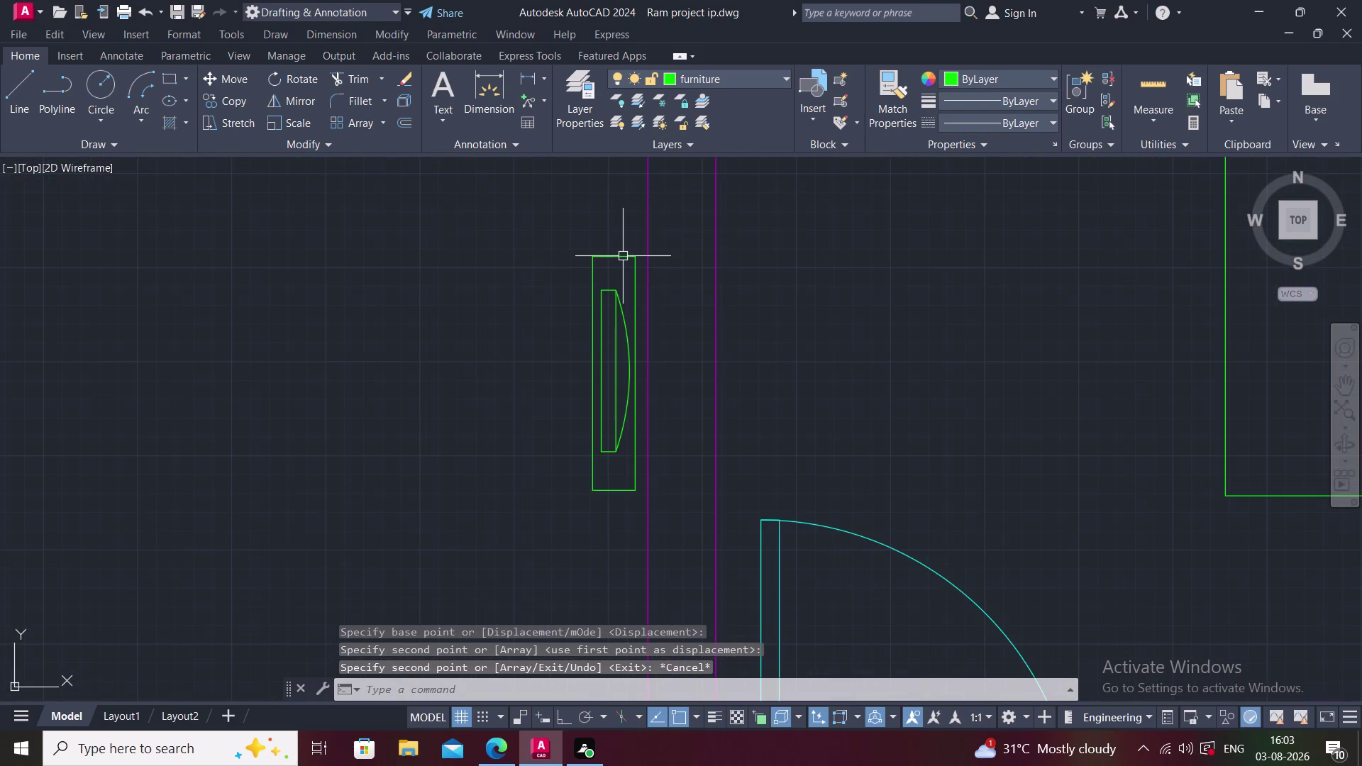
click(622, 255)
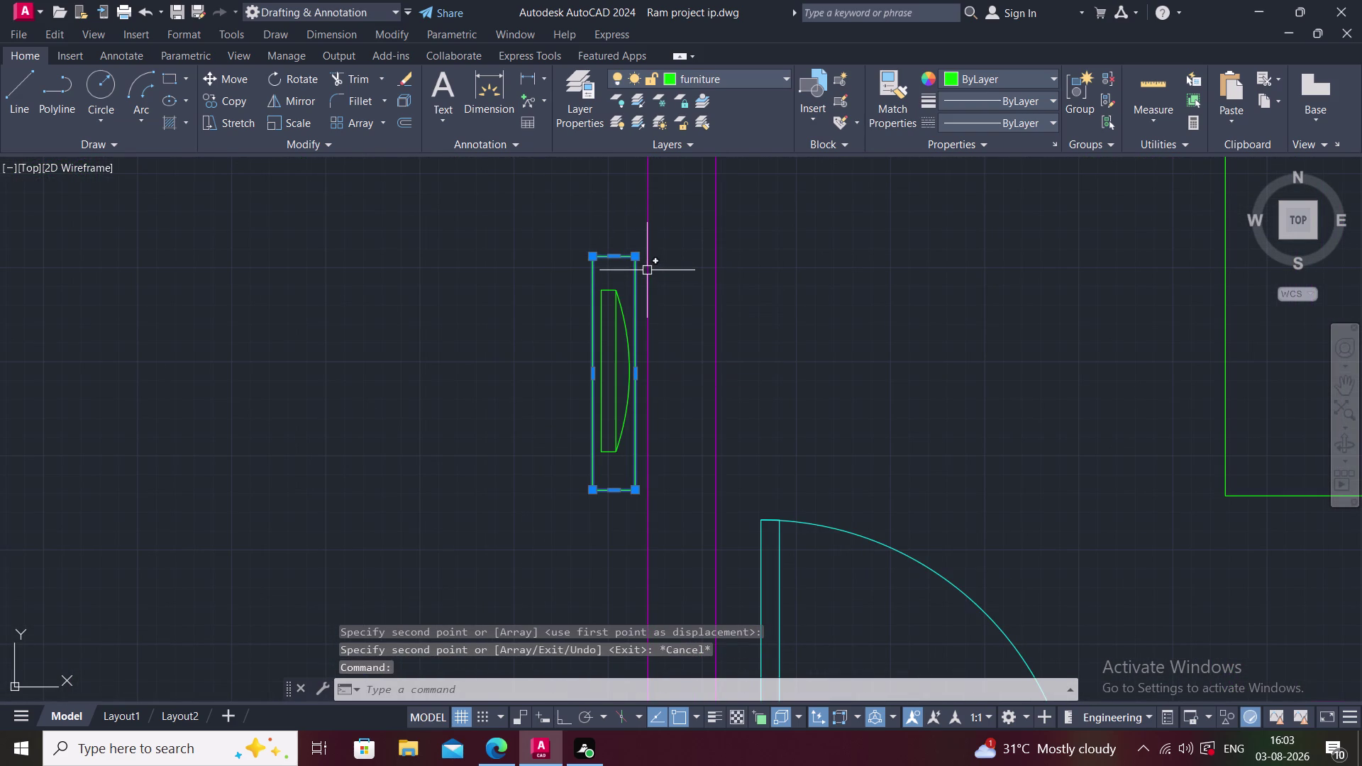
key(Escape)
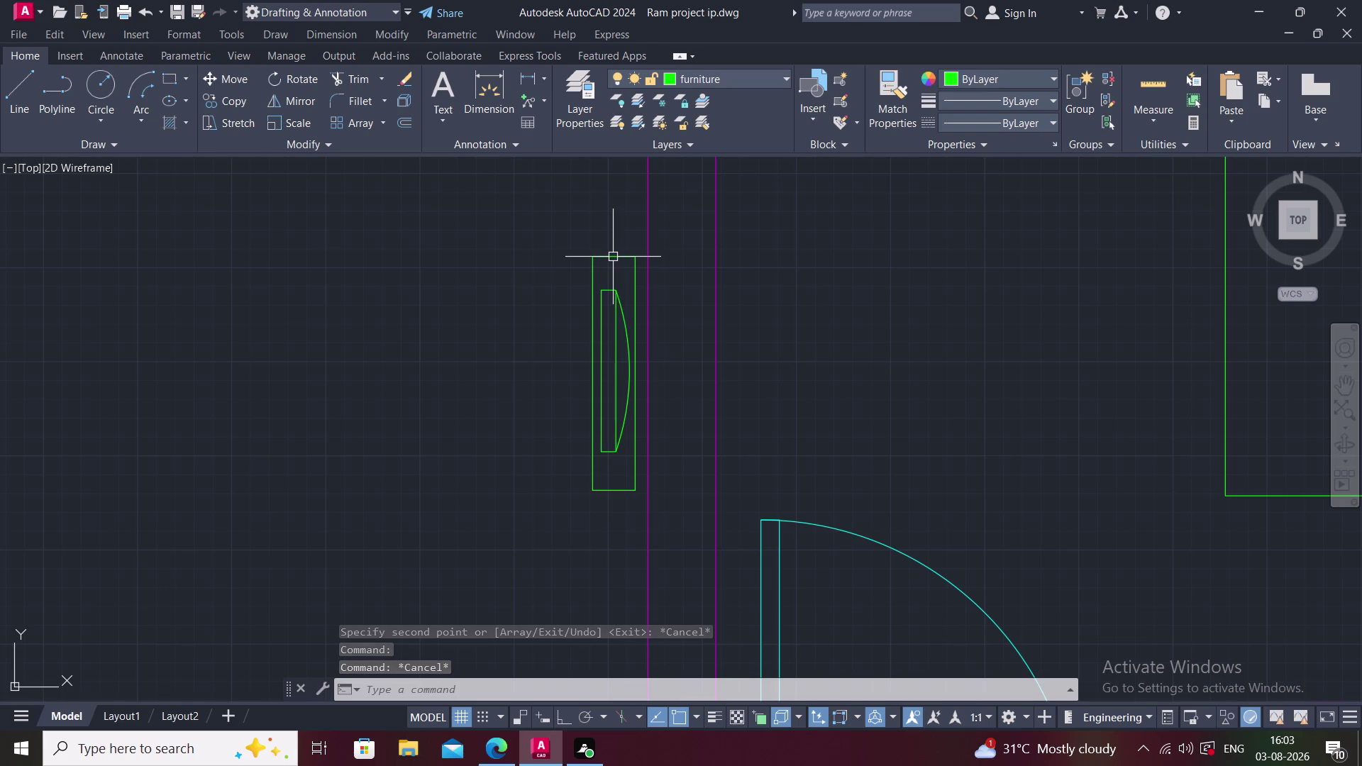
right_click(613, 256)
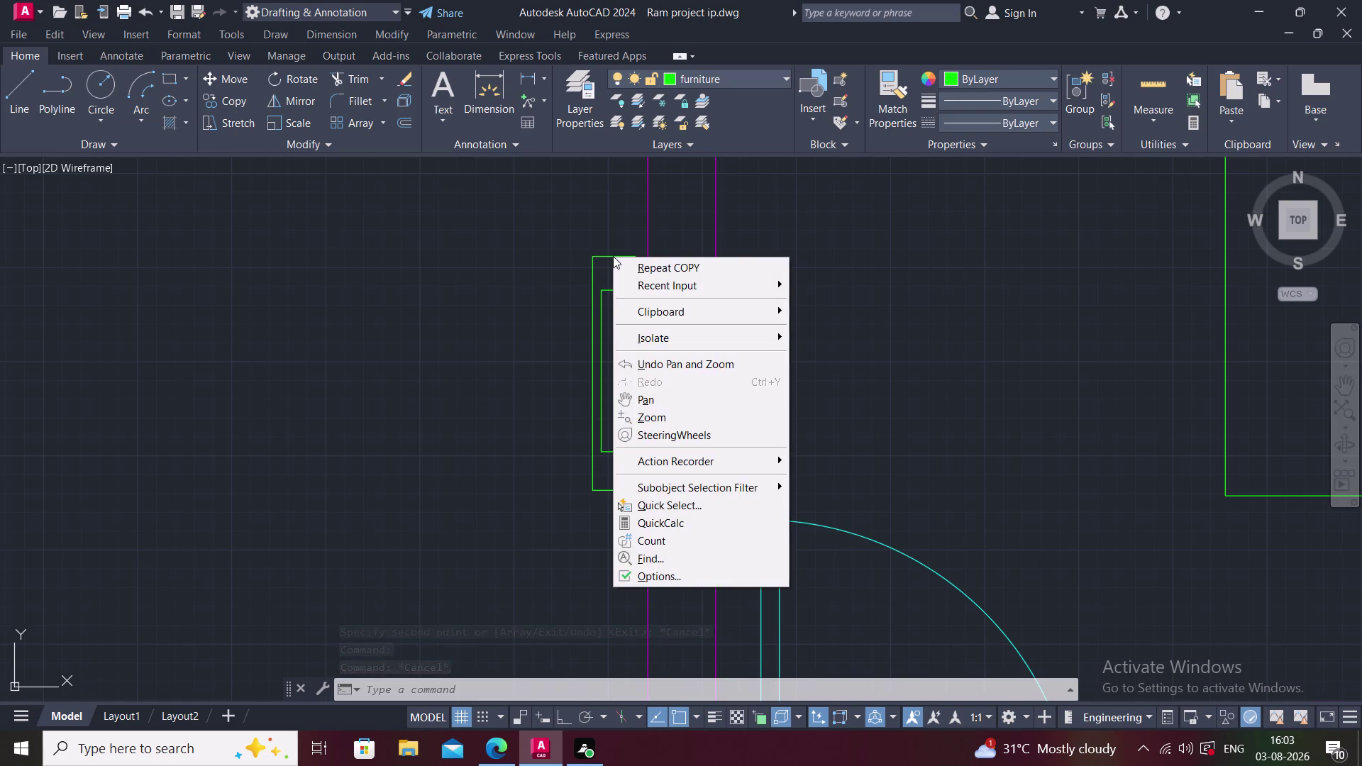
Explode the copied window symbol into individual lines with EXPLODE.
key(Escape)
click(613, 256)
text(EX)
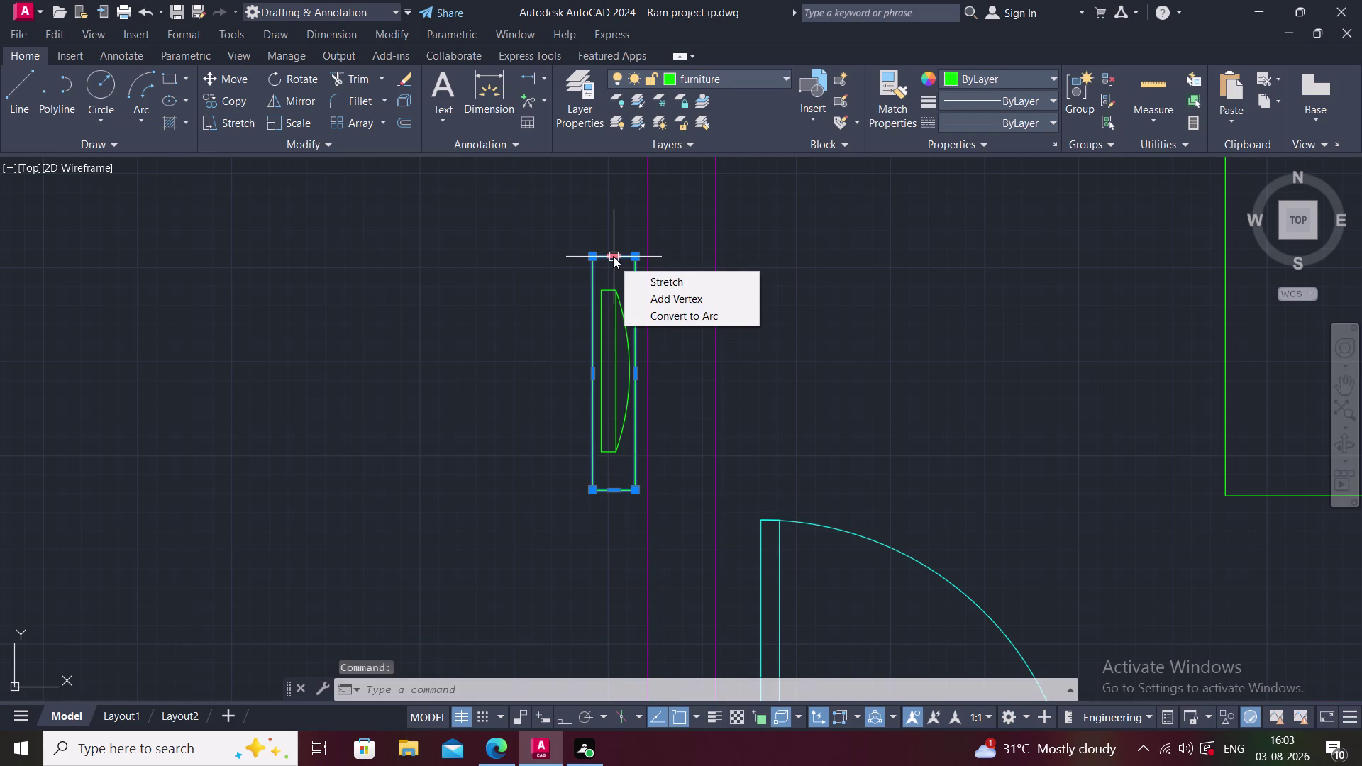
text(P)
key(Escape)
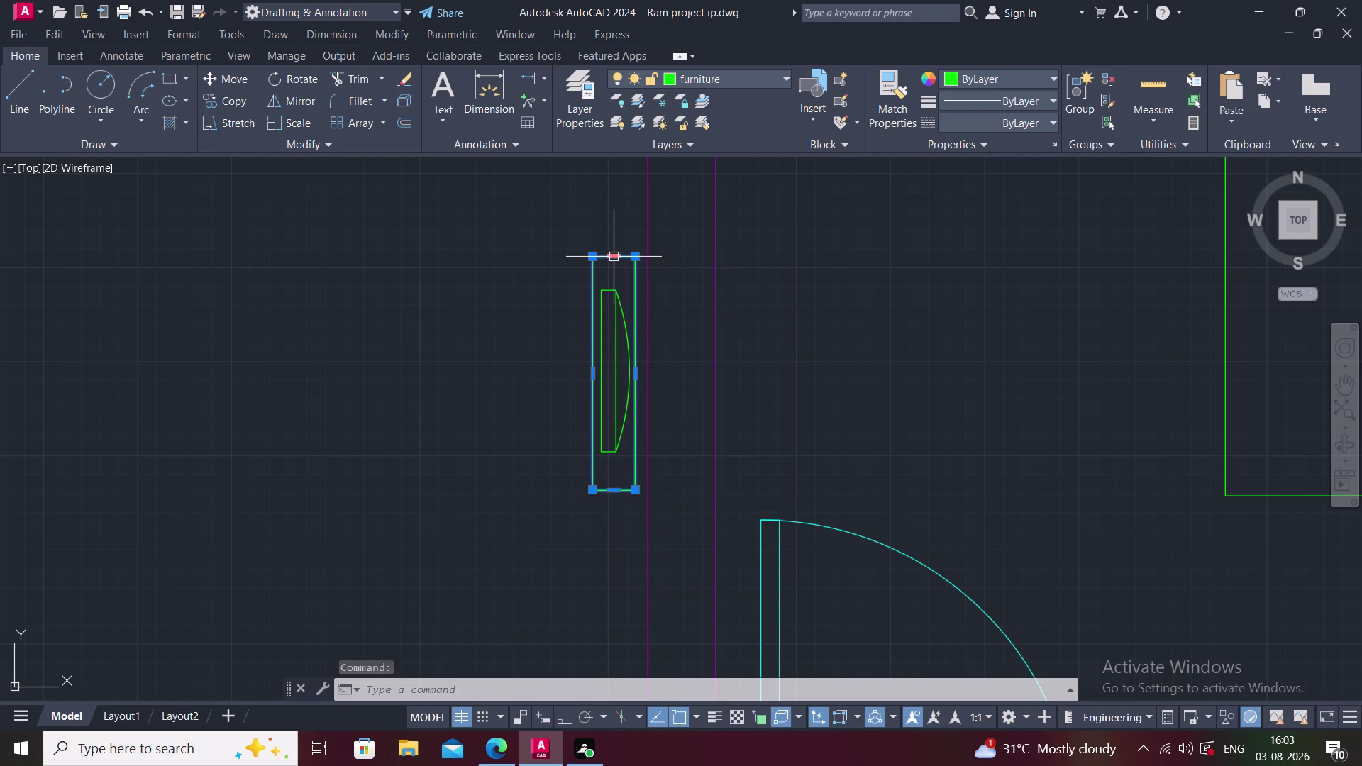
text(EEXP)
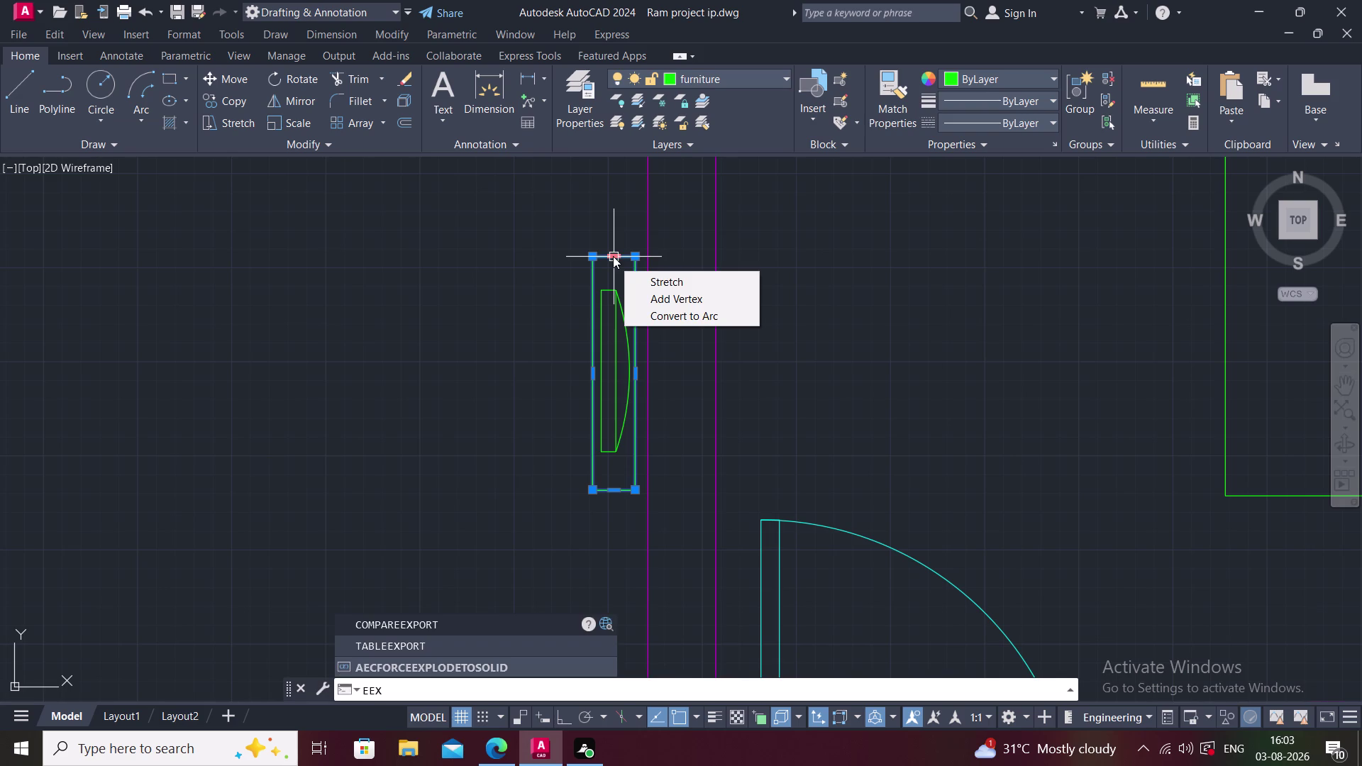
key(BackSpace)
key(BackSpace)
key(Escape)
key(BackSpace)
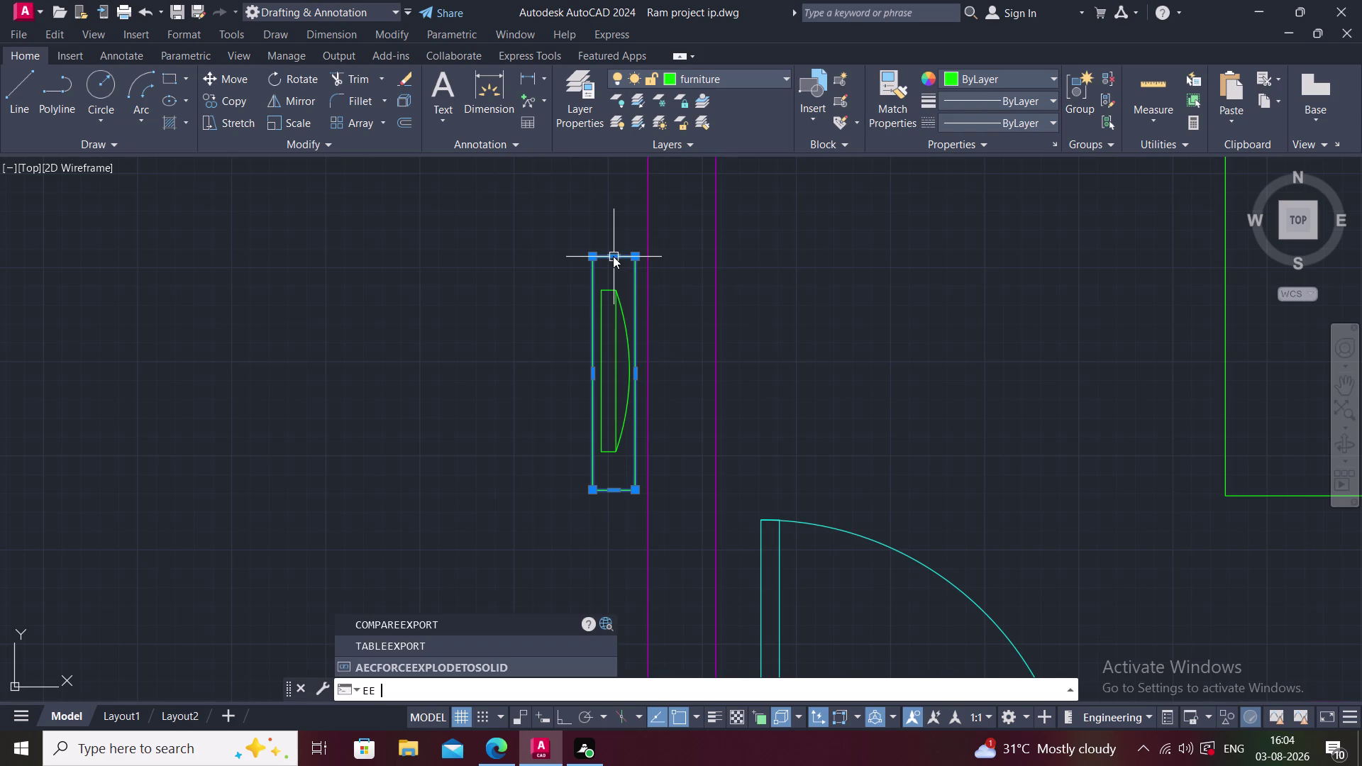
key(BackSpace)
key(BackSpace)
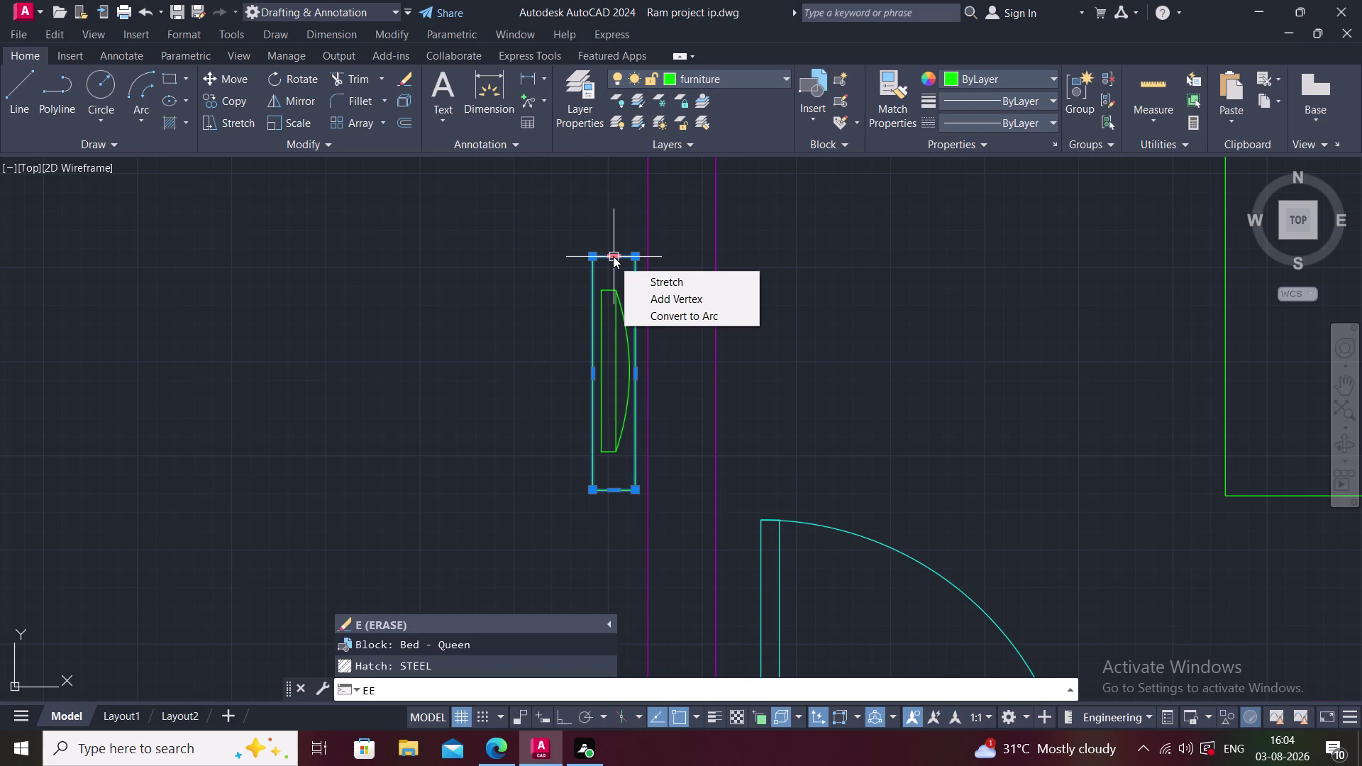
key(BackSpace)
key(BackSpace)
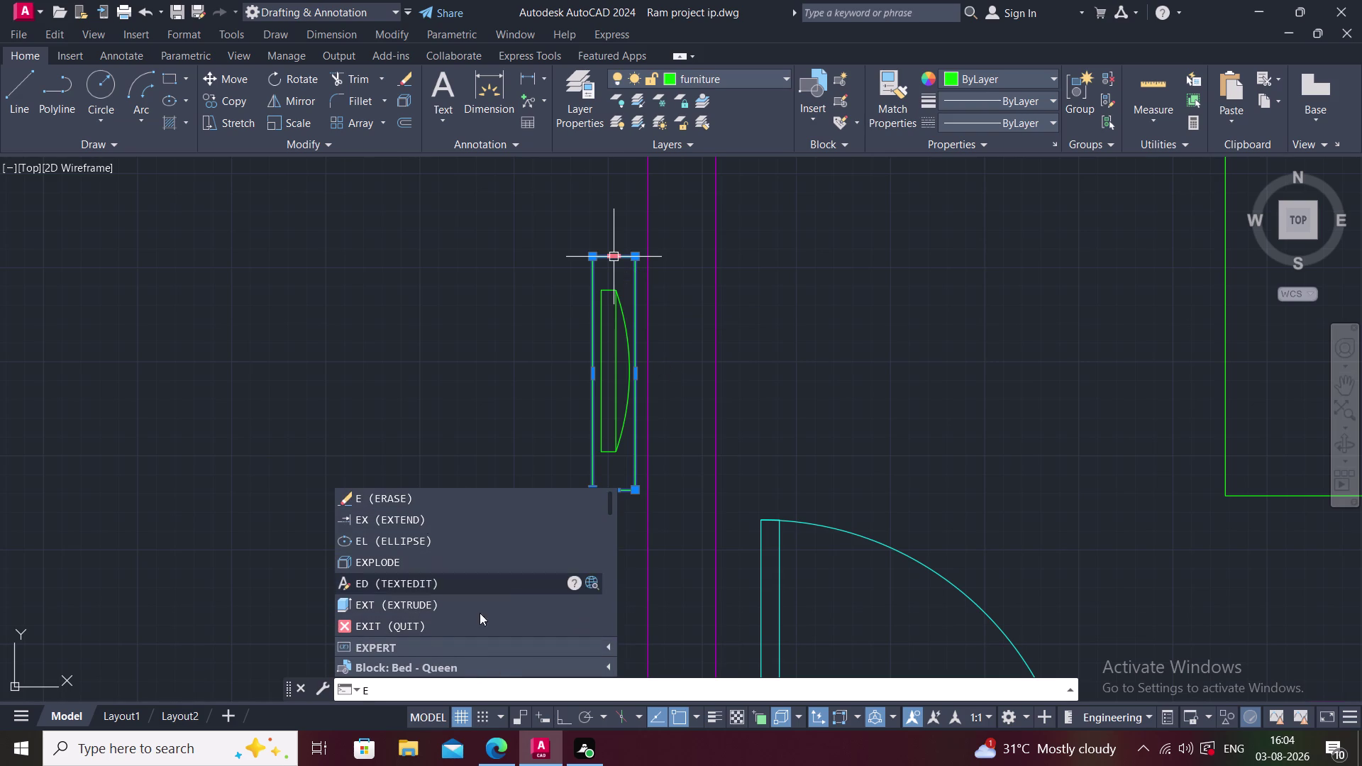
key(x)
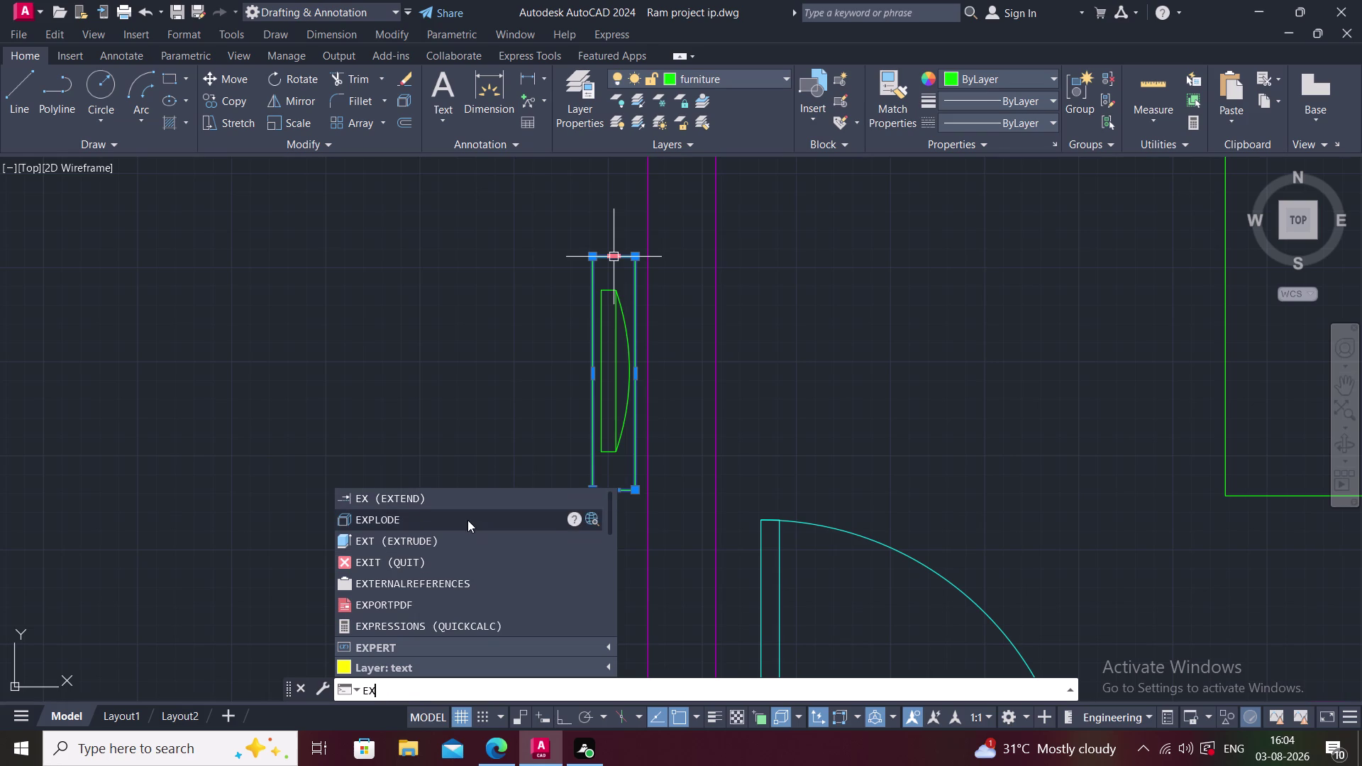
click(468, 520)
click(612, 254)
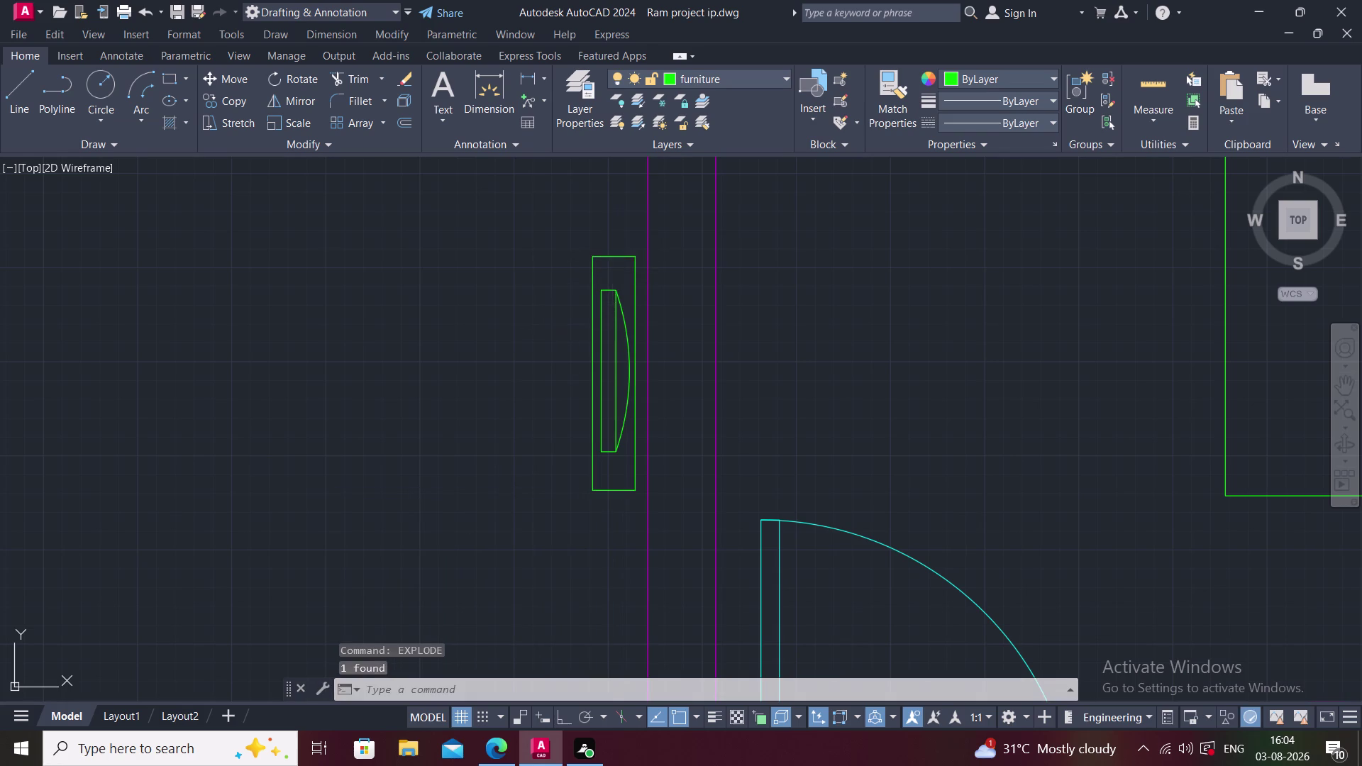
Delete the top and bottom edges of the exploded window frame.
key(Delete)
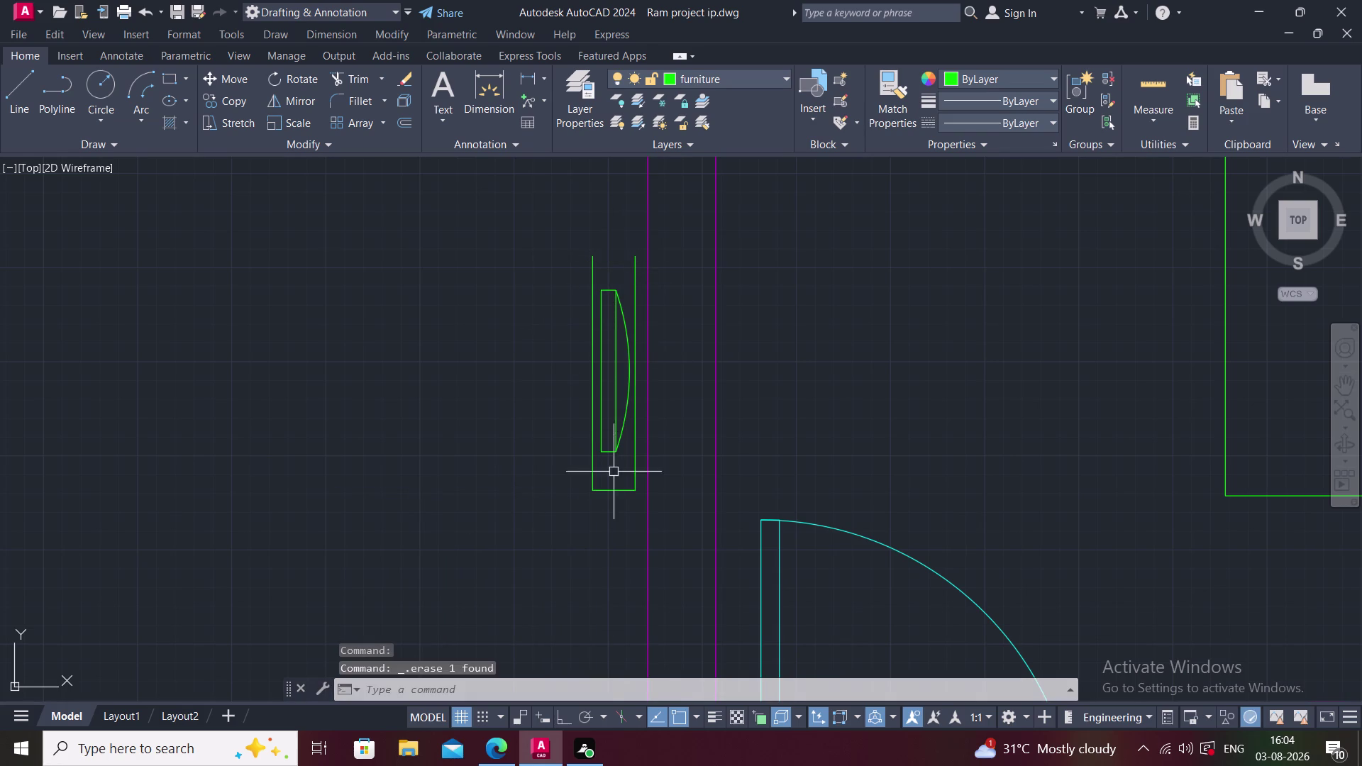
click(616, 490)
key(Delete)
middle_drag(627, 539, 621, 539)
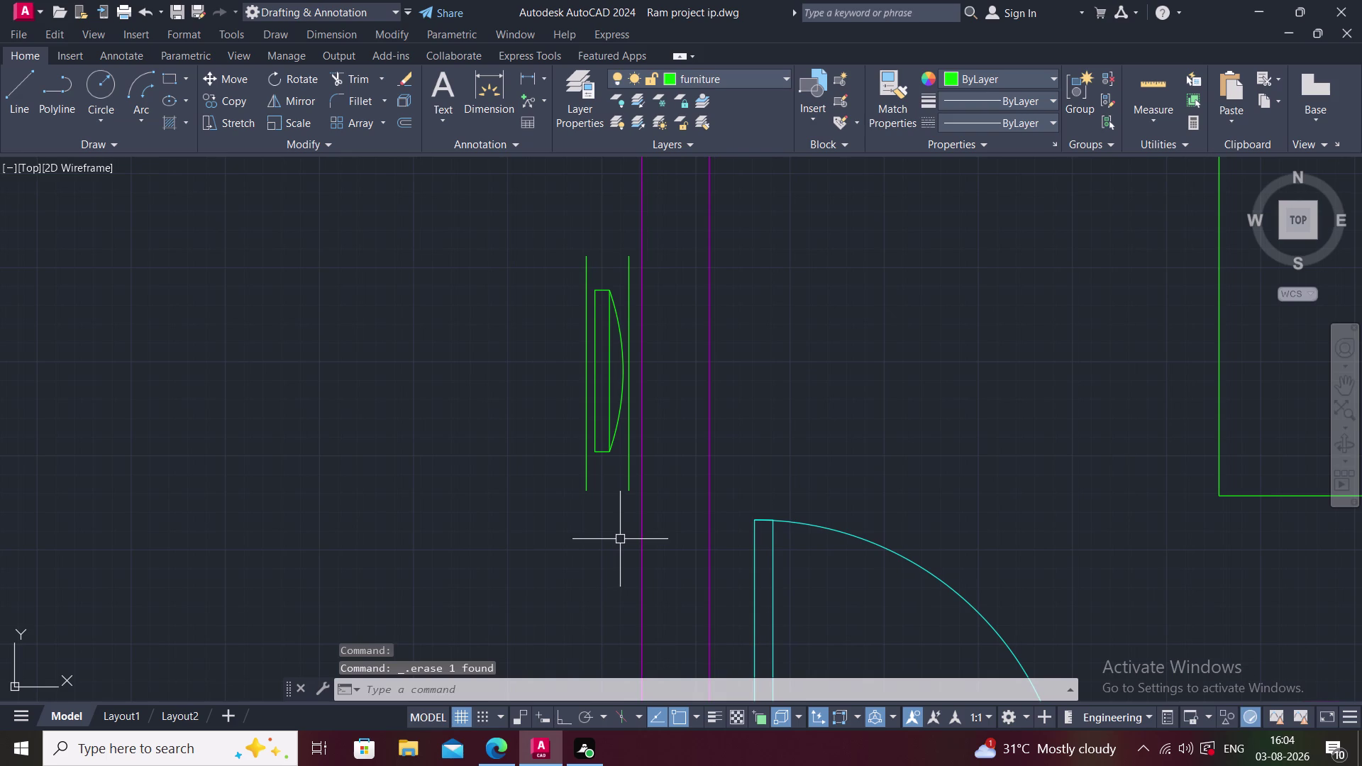
Restore the deleted bottom frame edge and move it straight down below the pane.
text(L)
key(space)
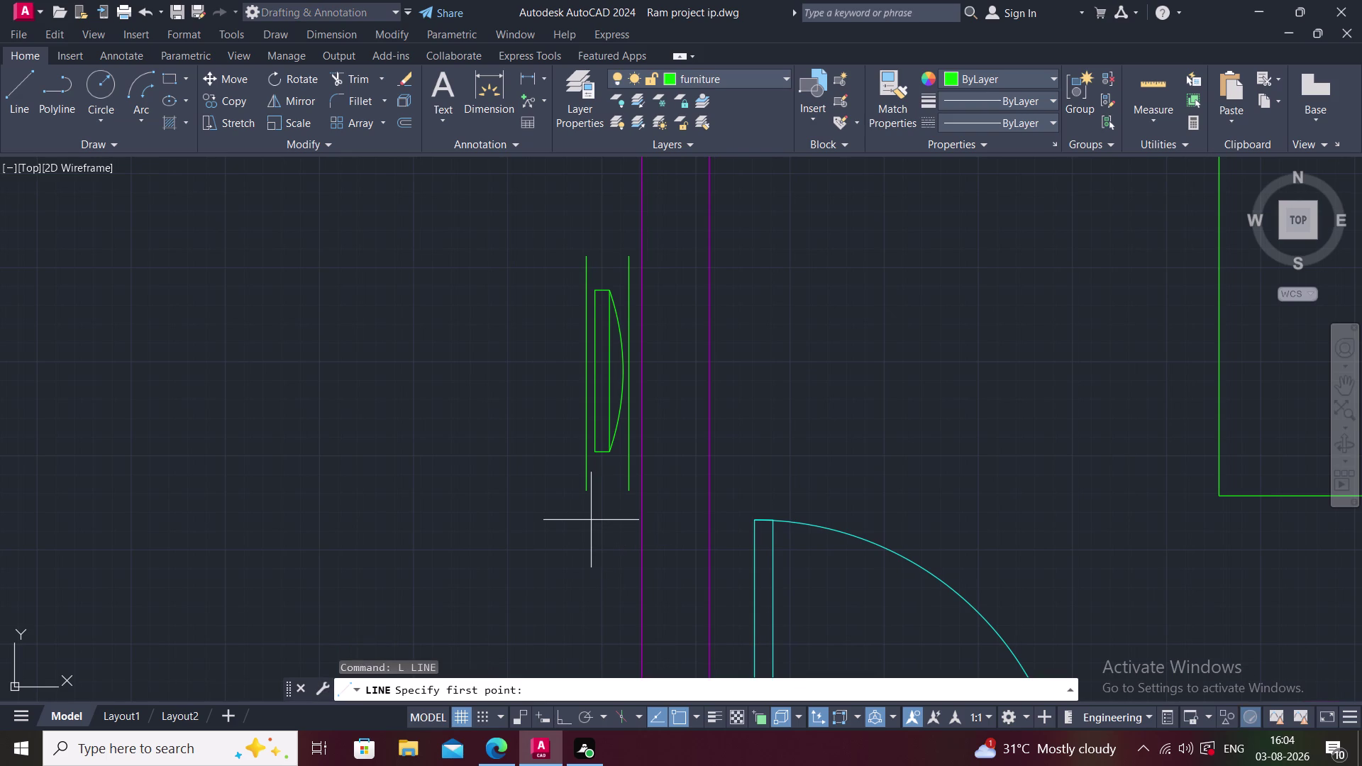
key(Escape)
key(ctrl+z)
key(ctrl+z)
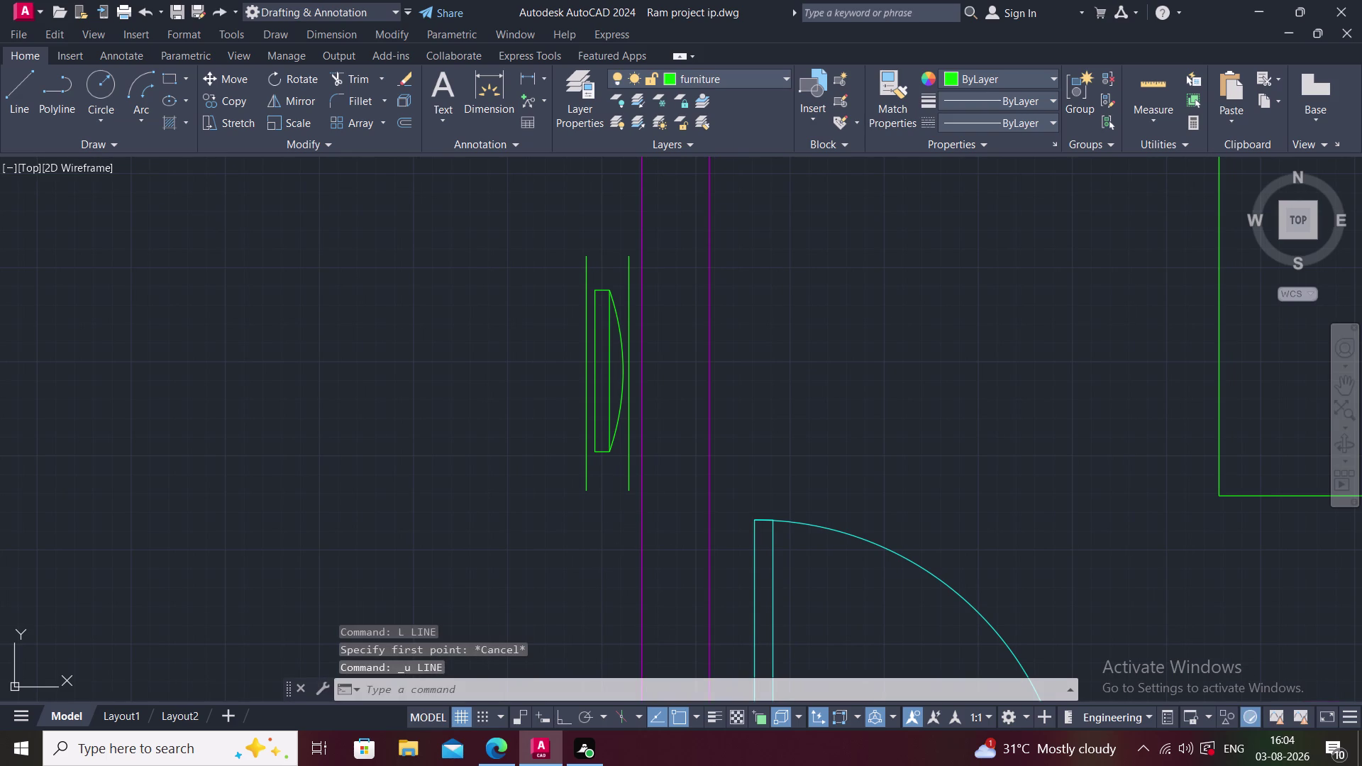
key(ctrl+z)
click(621, 492)
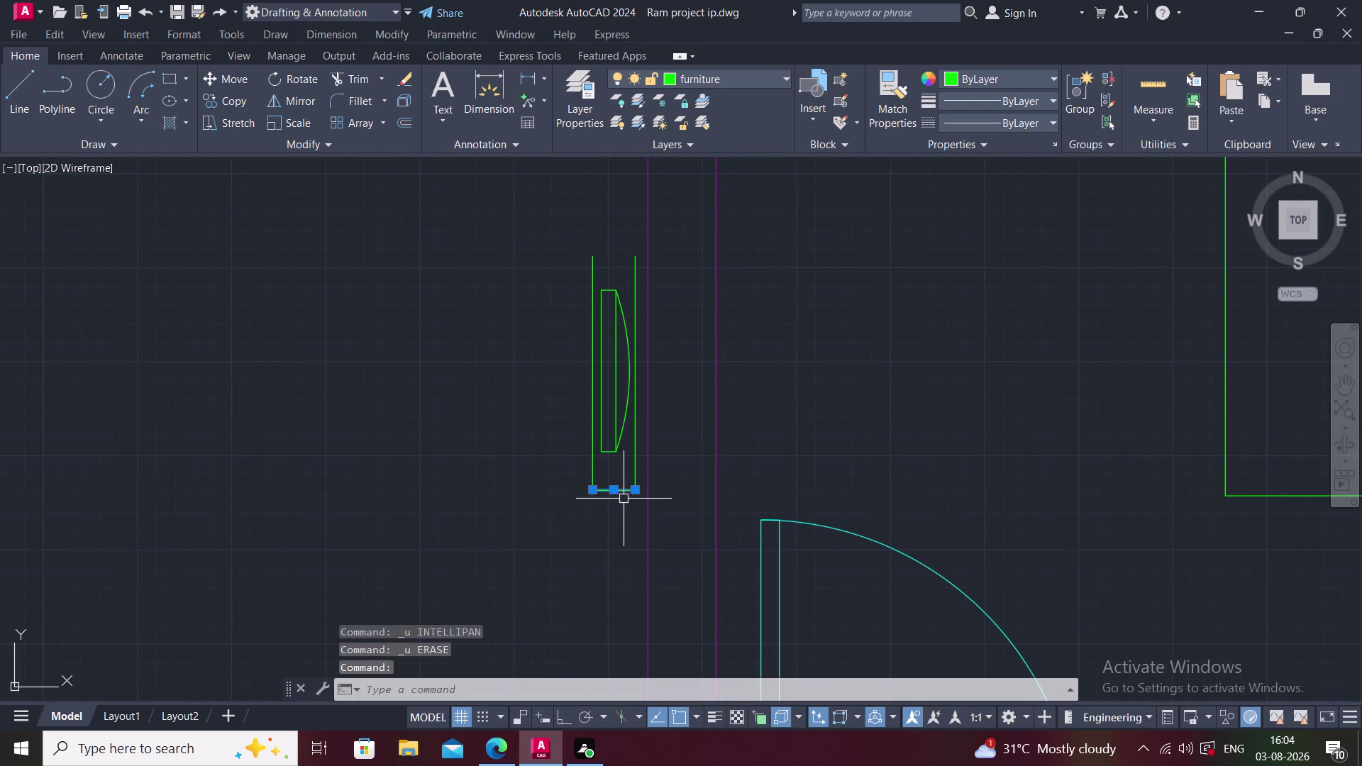
key(m)
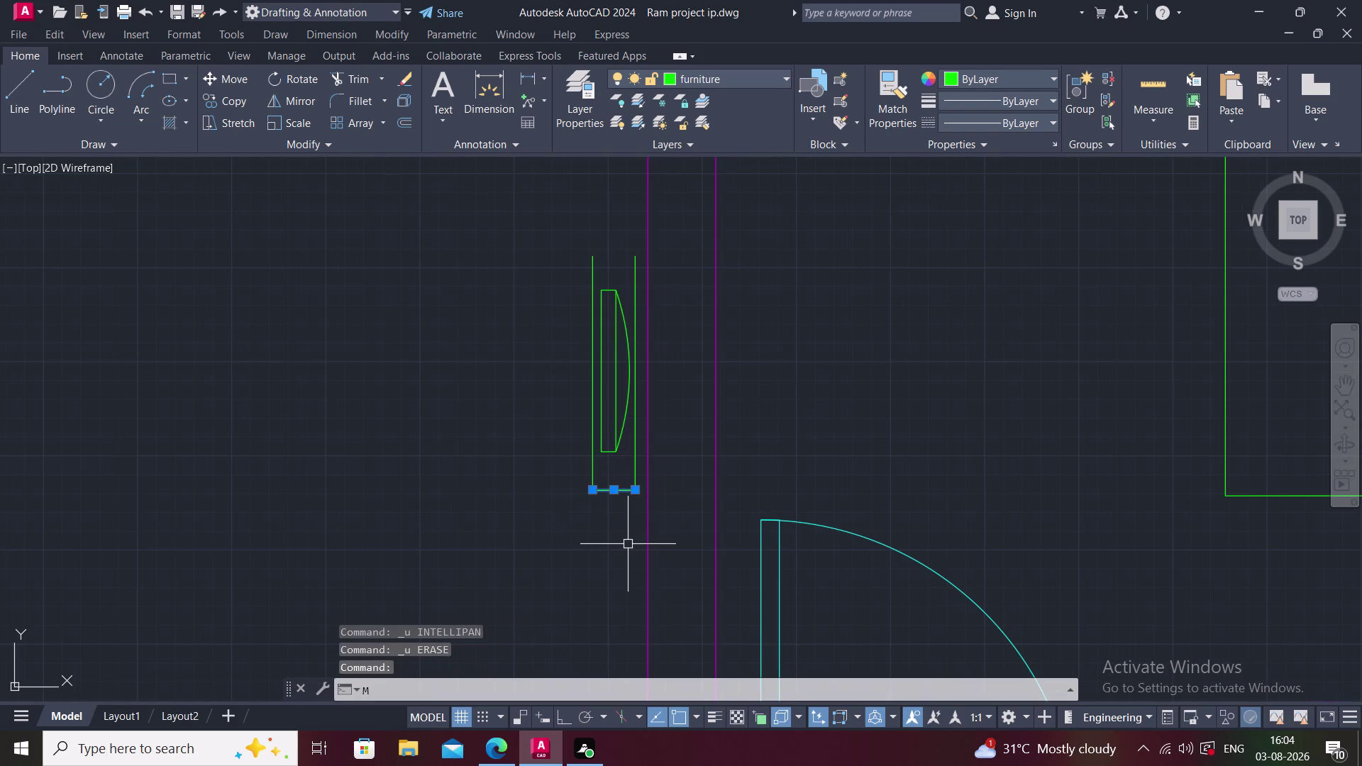
key(space)
click(637, 494)
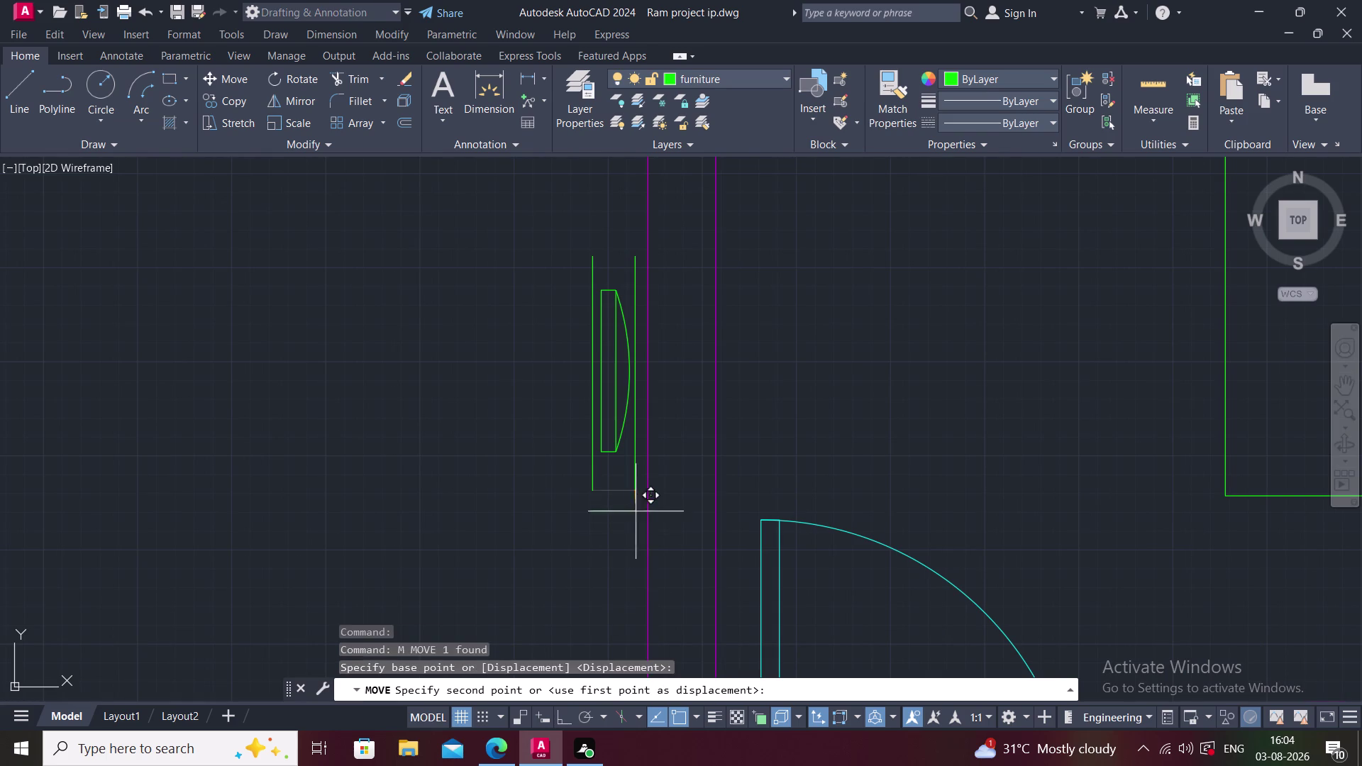
key(F8)
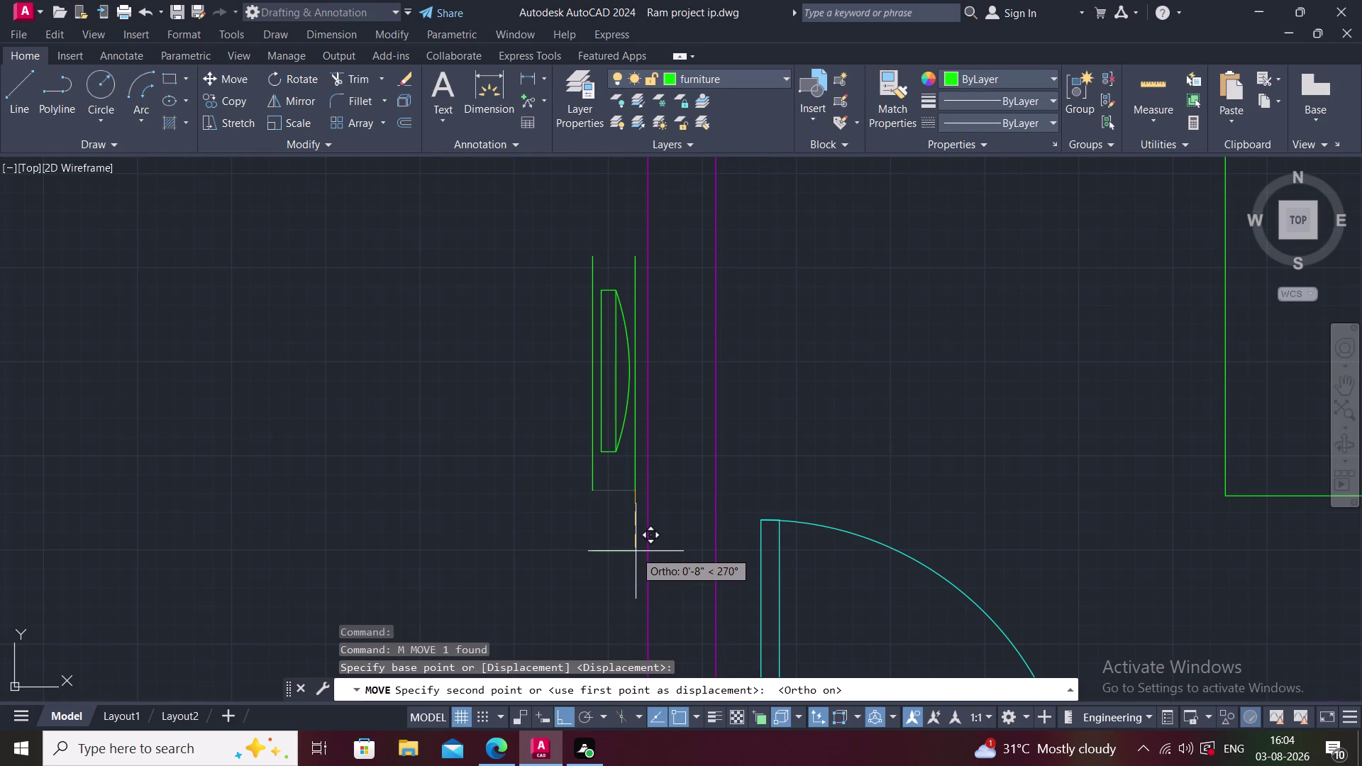
click(636, 552)
key(Escape)
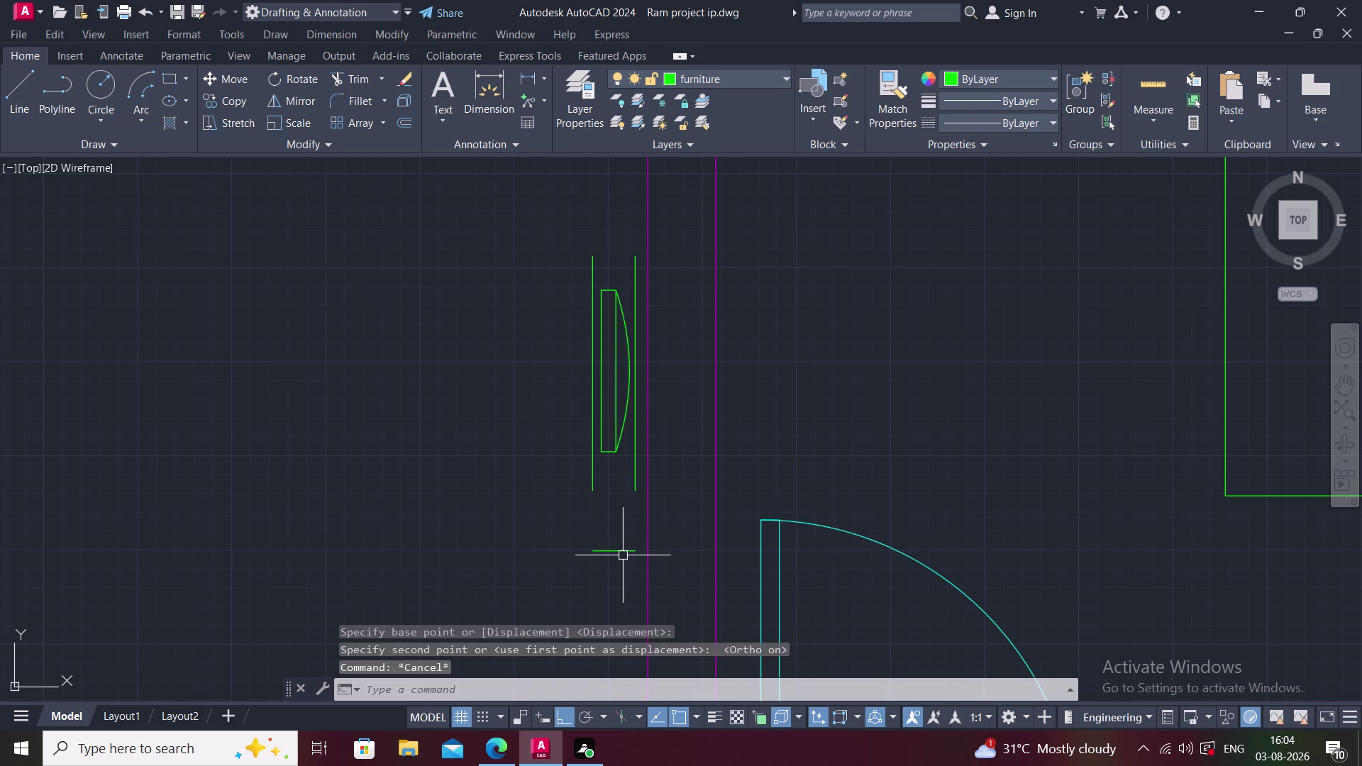
Extend both frame side lines down to the relocated bottom edge.
text(EX)
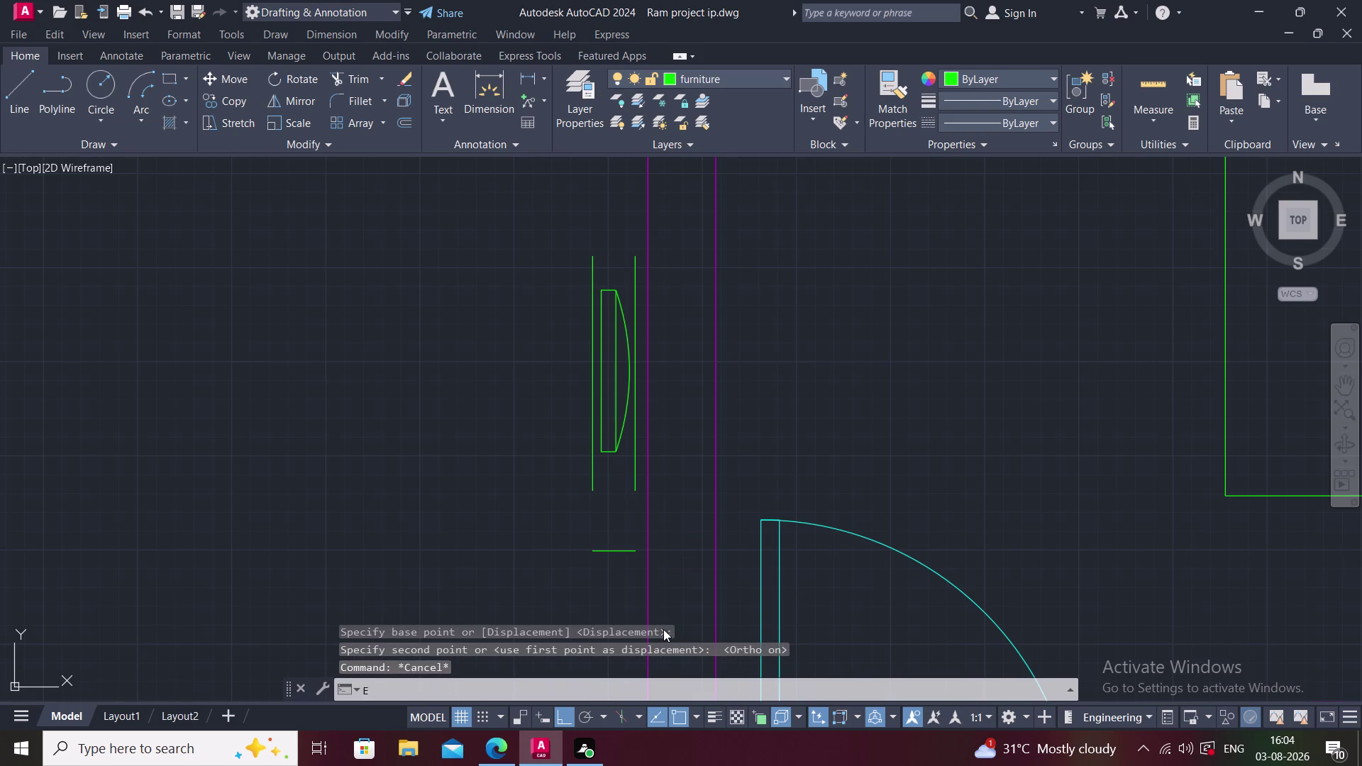
key(space)
click(590, 476)
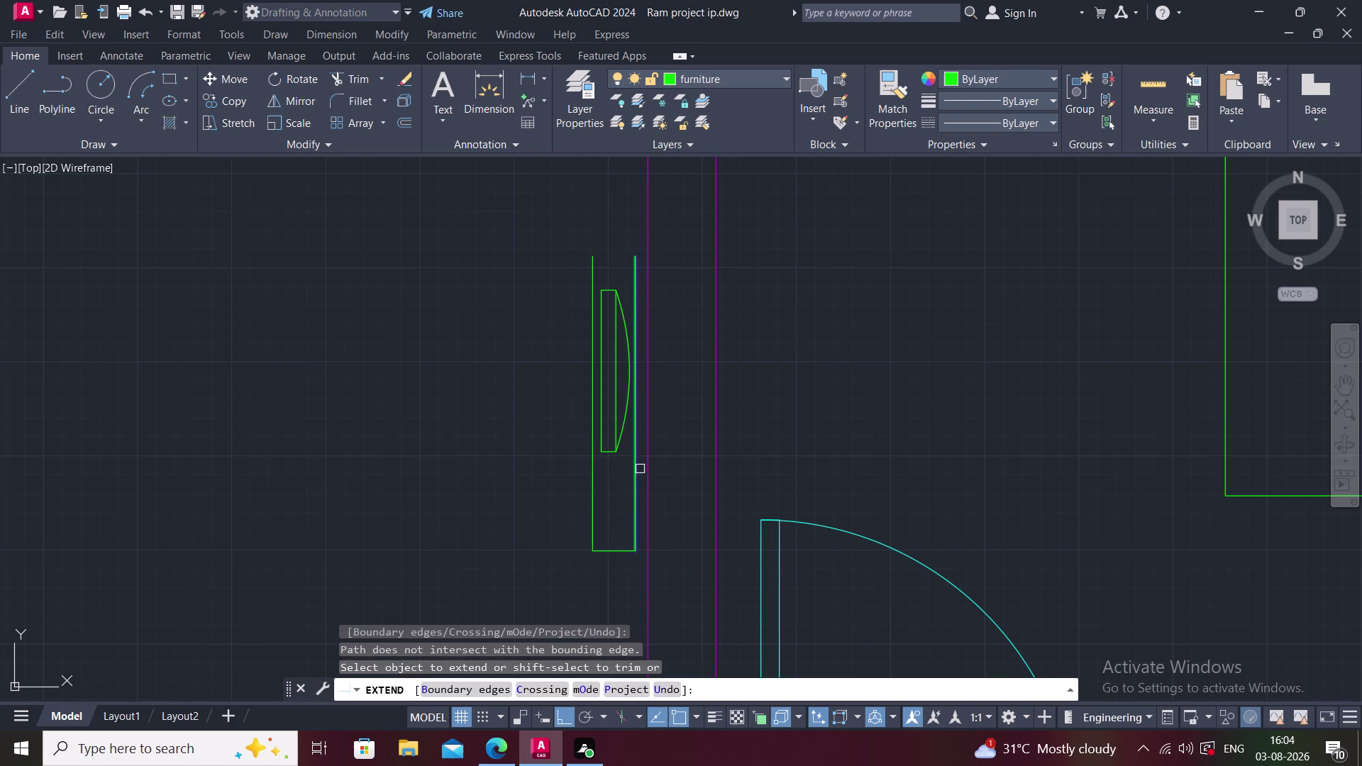
click(640, 468)
click(633, 466)
key(Escape)
Mirror the bottom edge about the frame's mid-height to form the top edge, keeping the original.
click(619, 550)
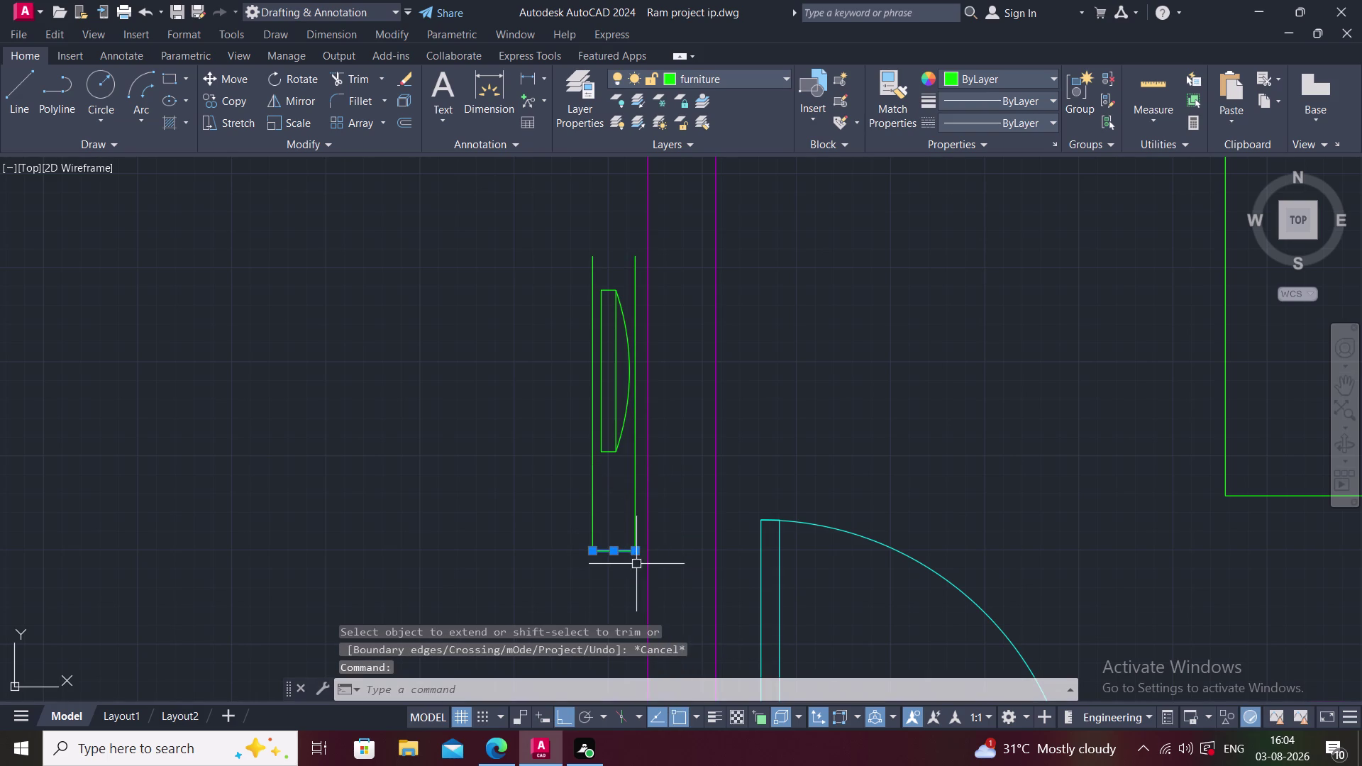
text(MI)
key(space)
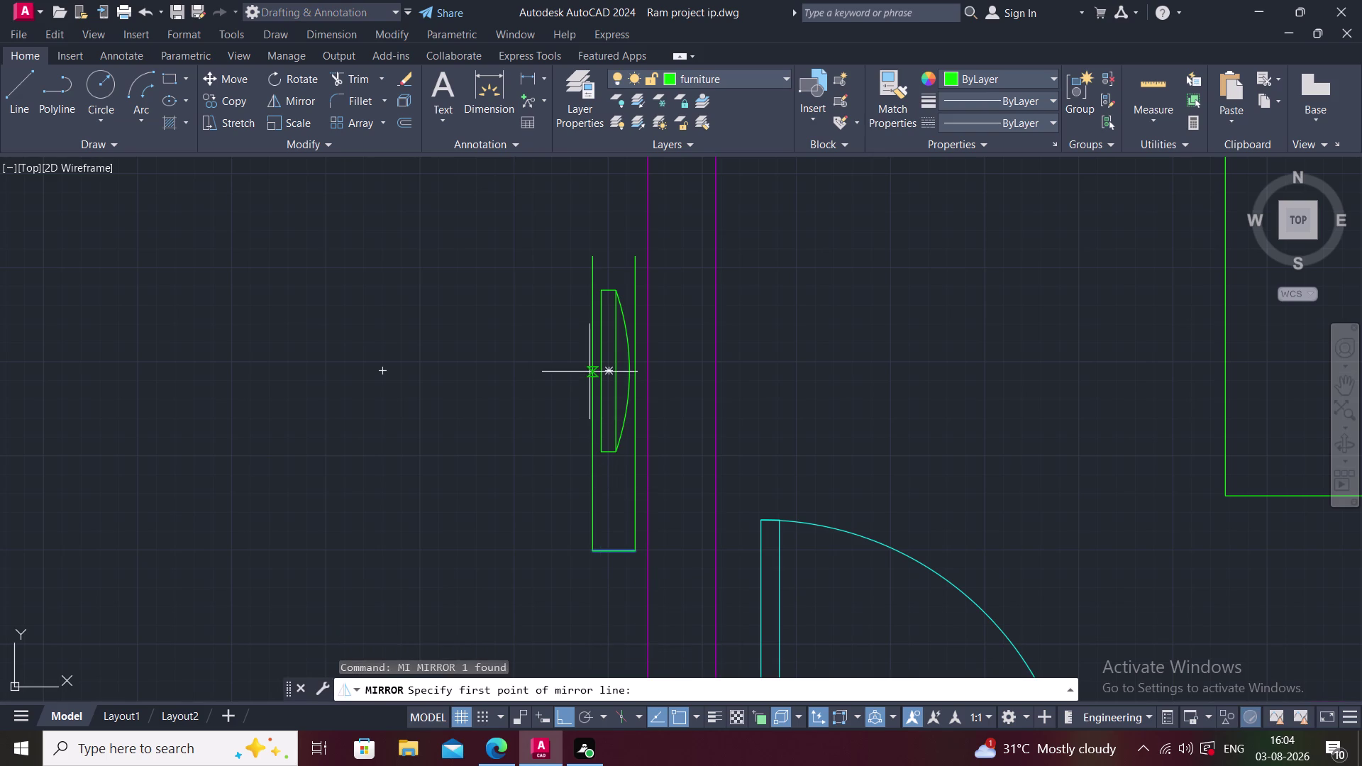
click(588, 406)
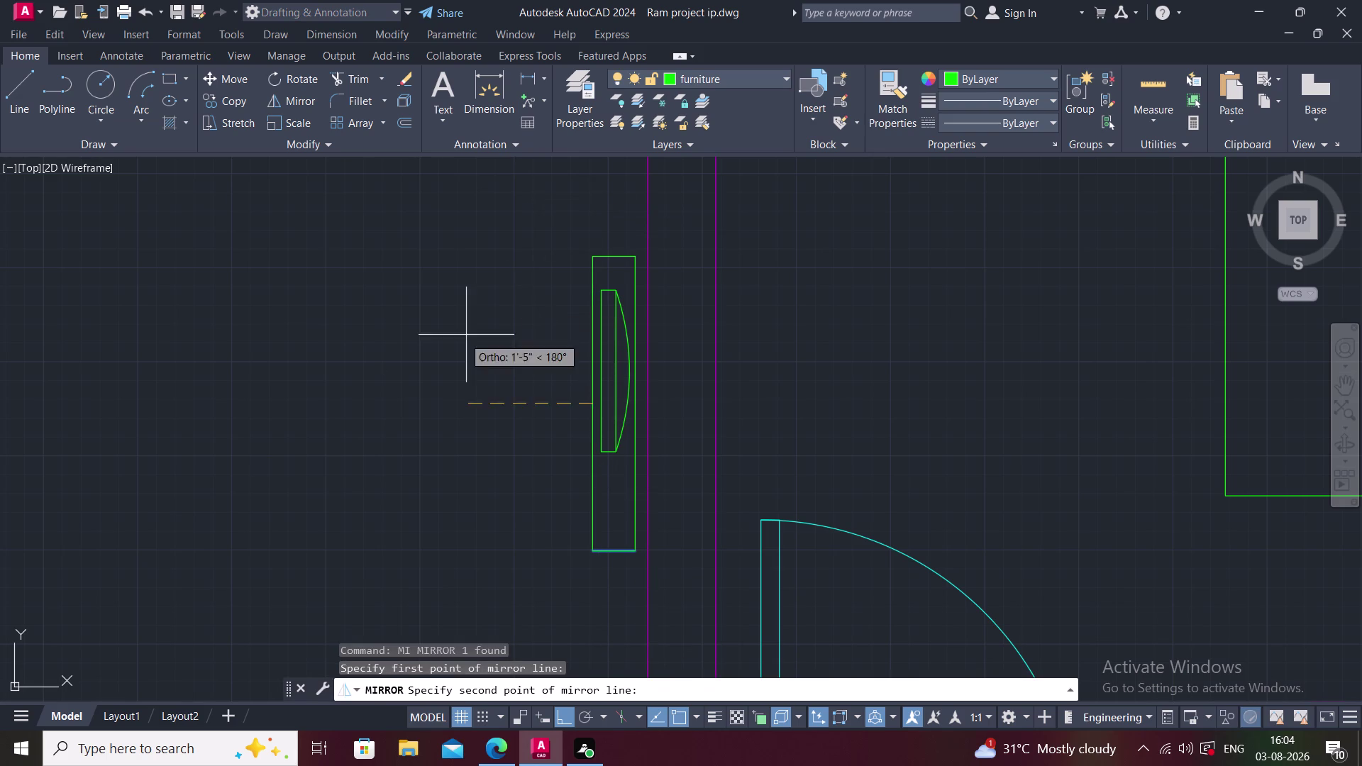
click(429, 380)
key(Escape)
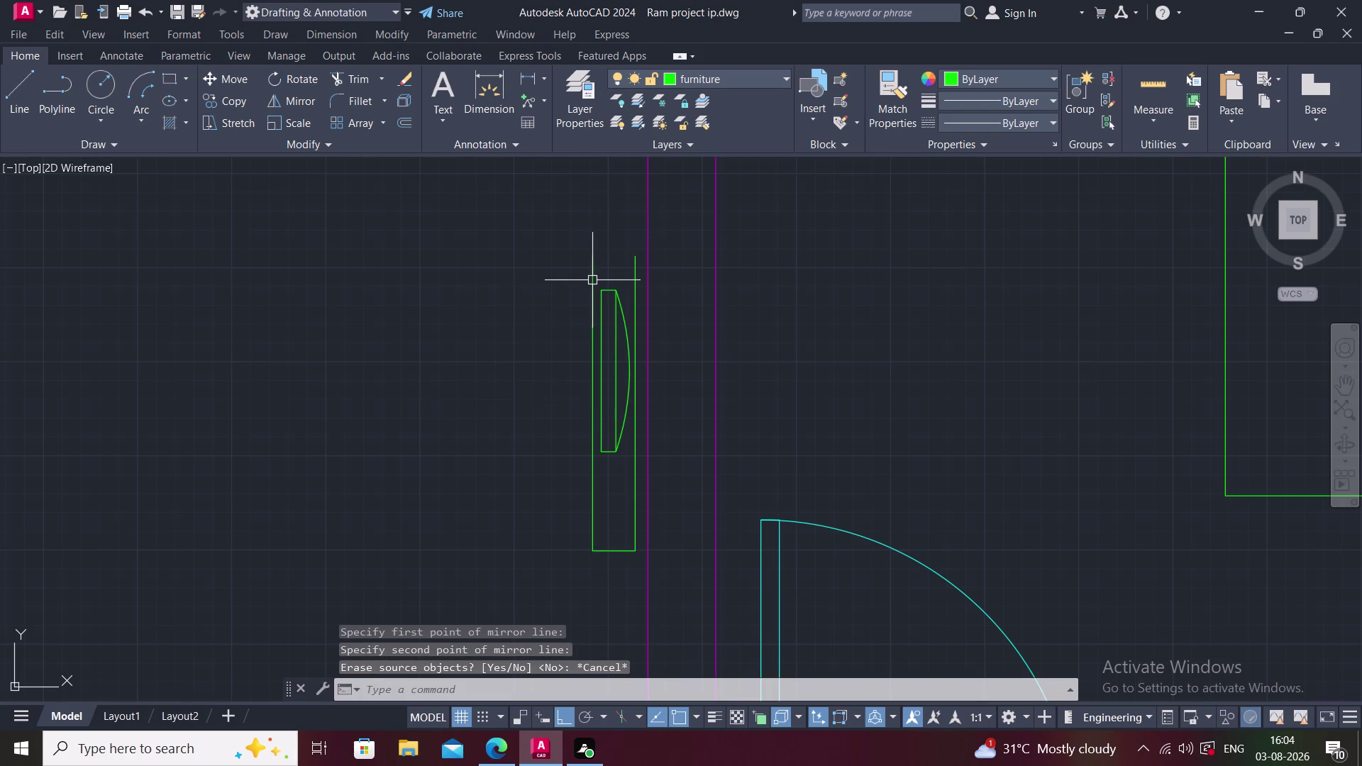
click(620, 554)
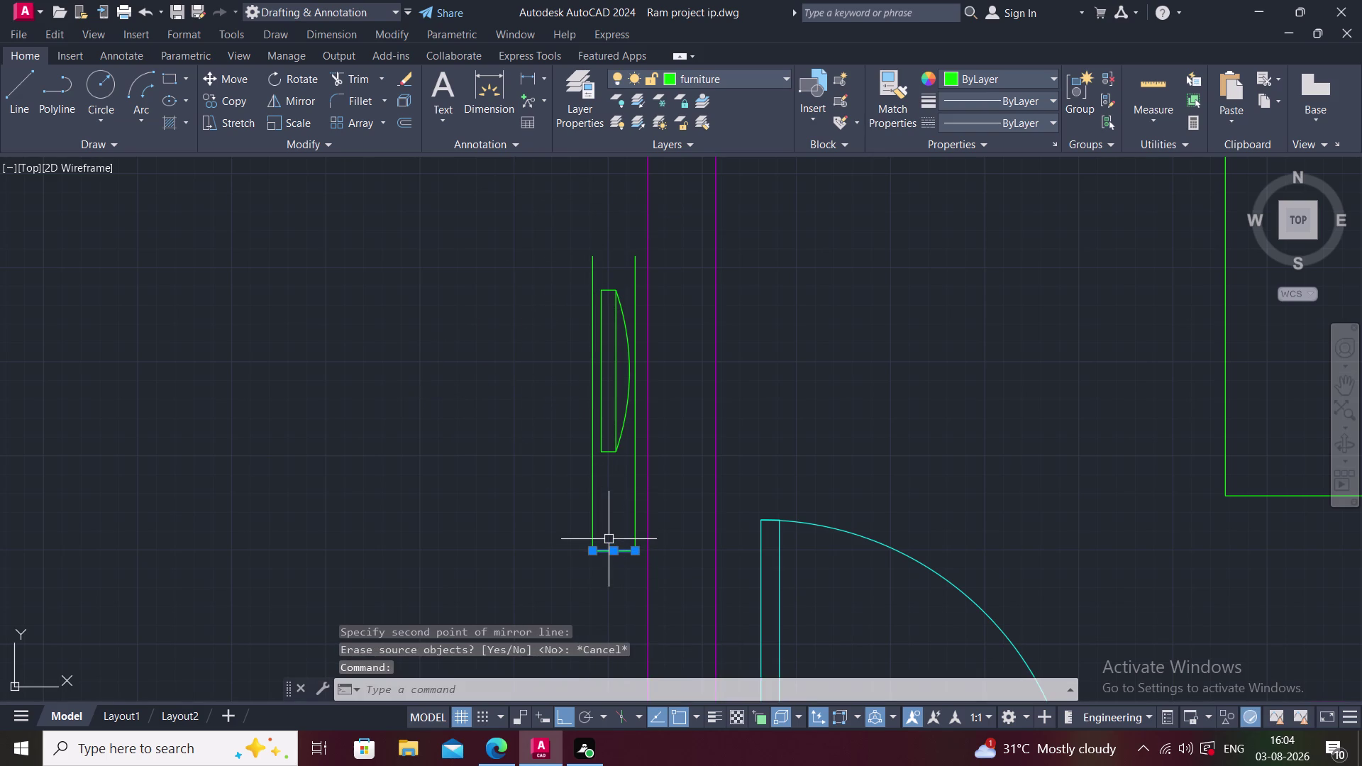
text(MI)
key(space)
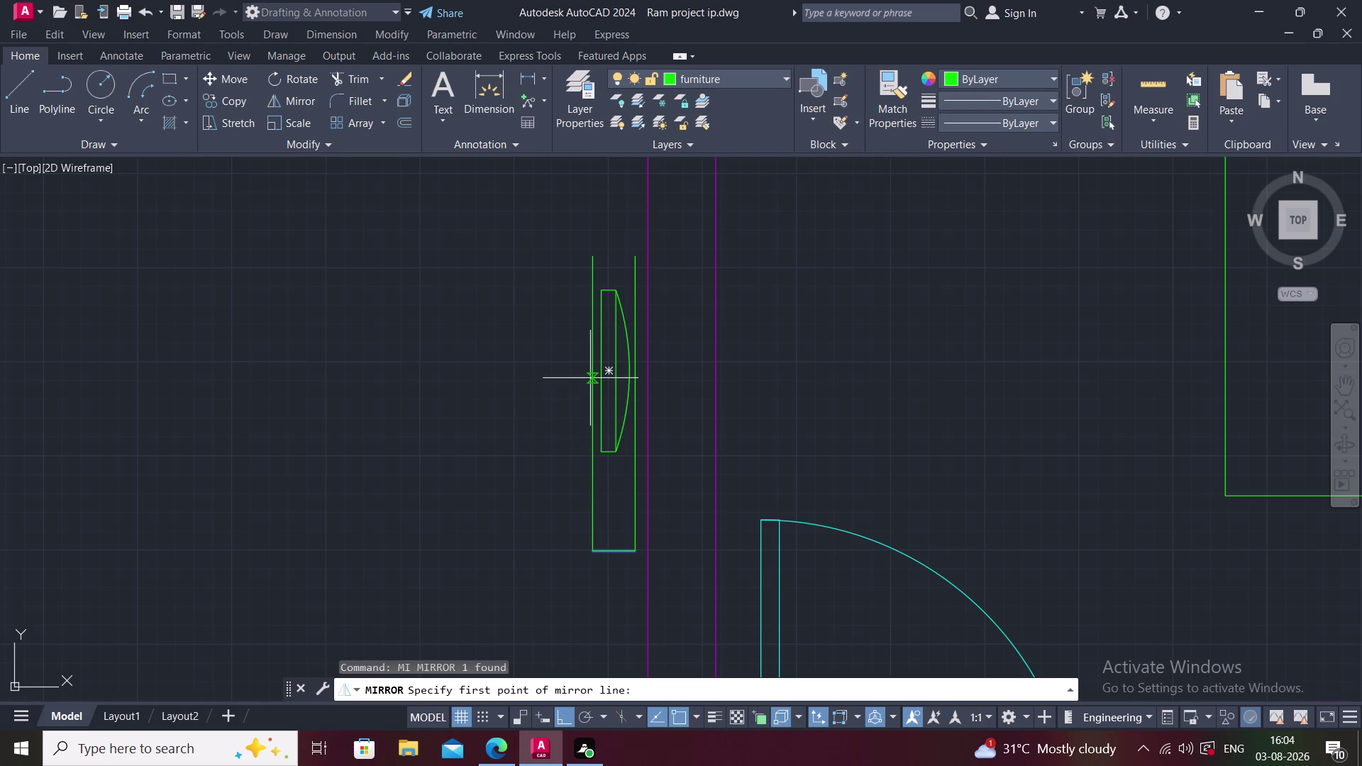
click(591, 371)
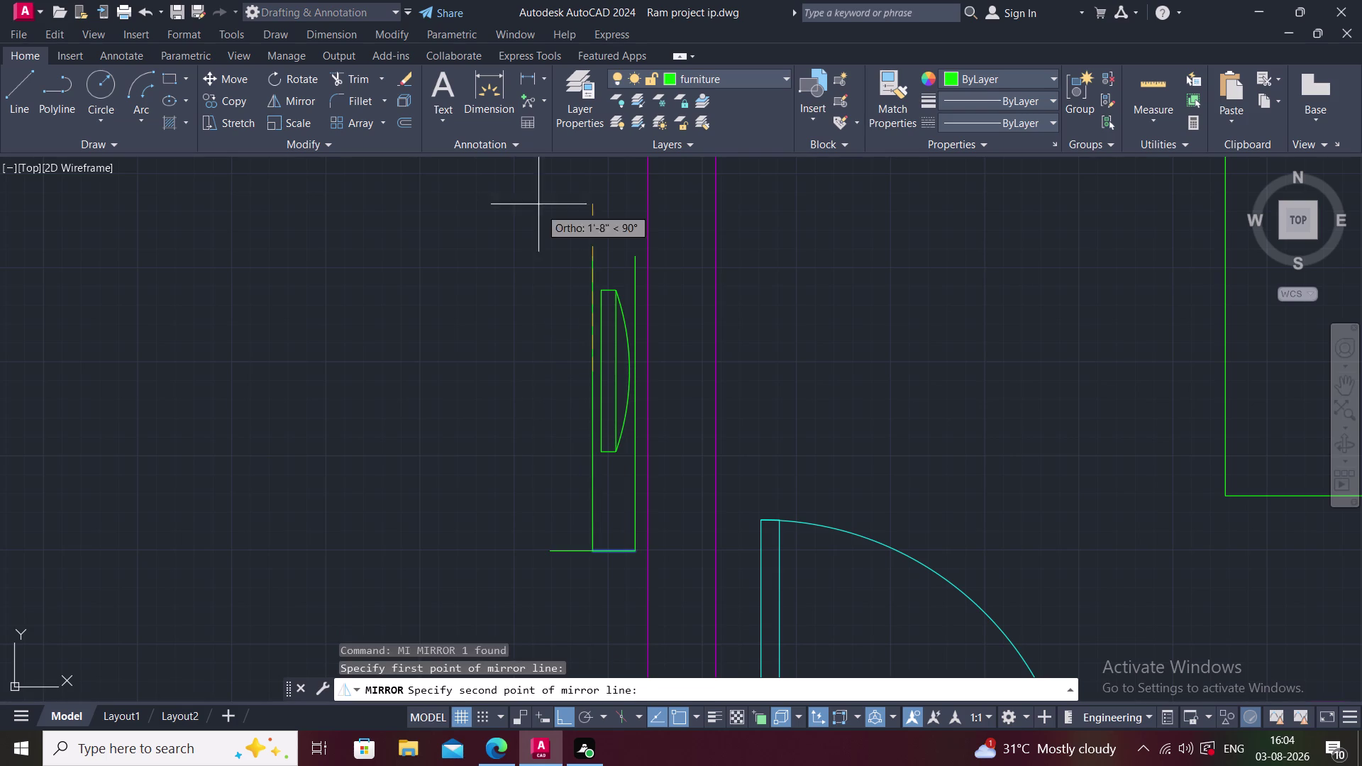
click(342, 282)
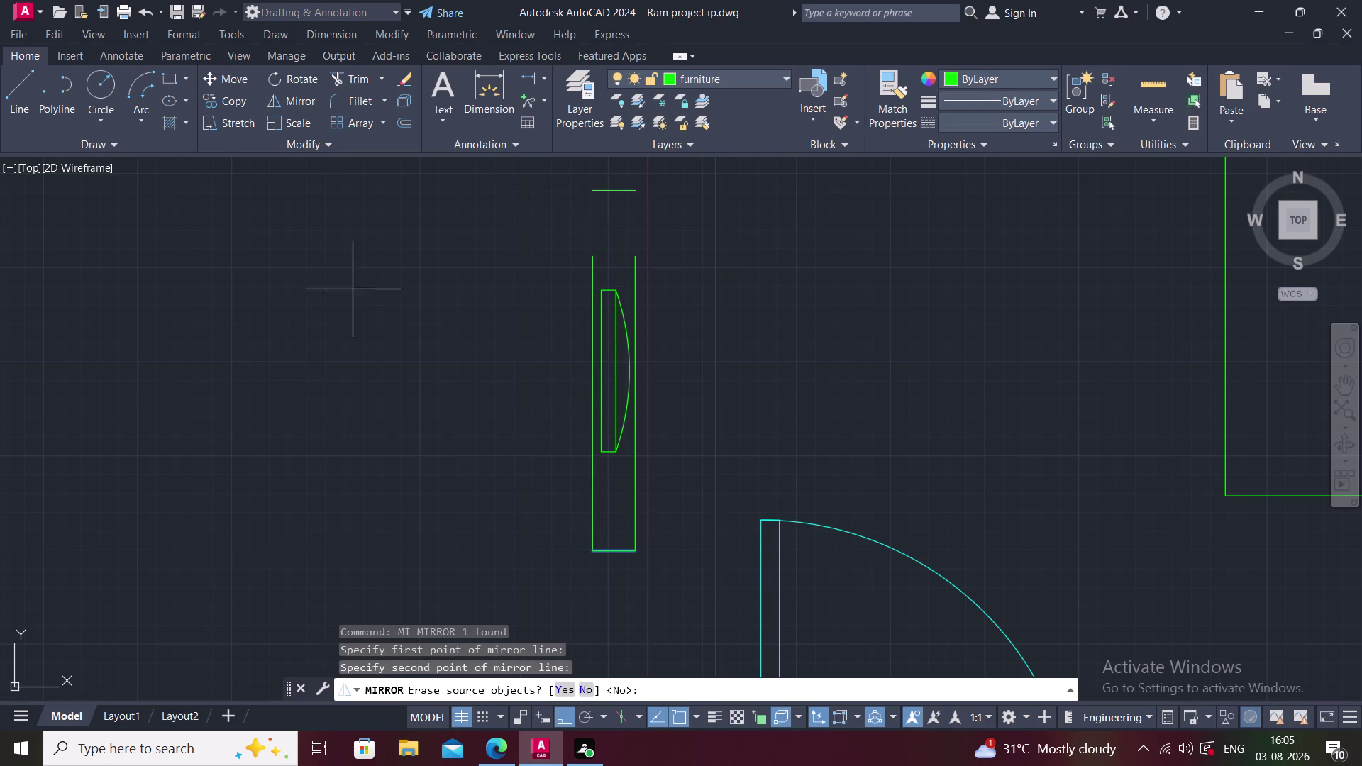
key(Escape)
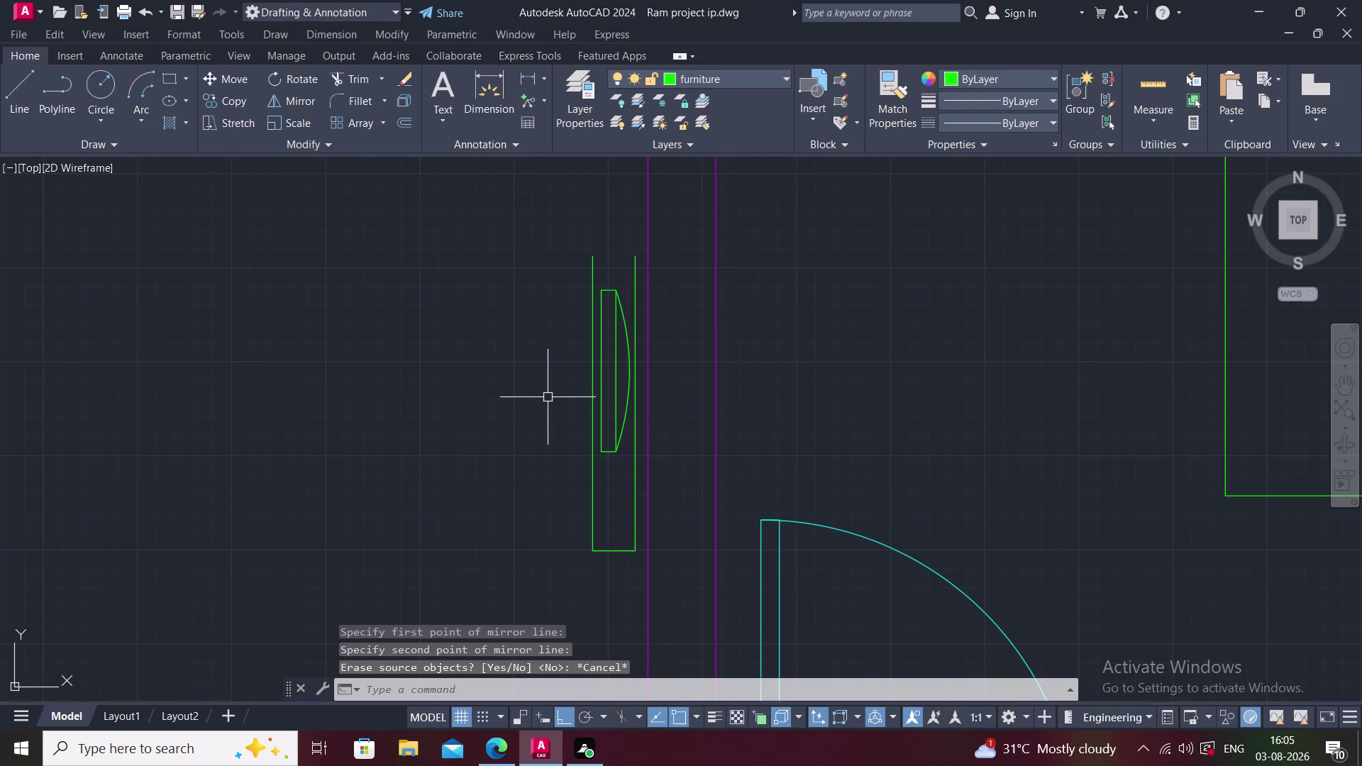
key(space)
click(620, 552)
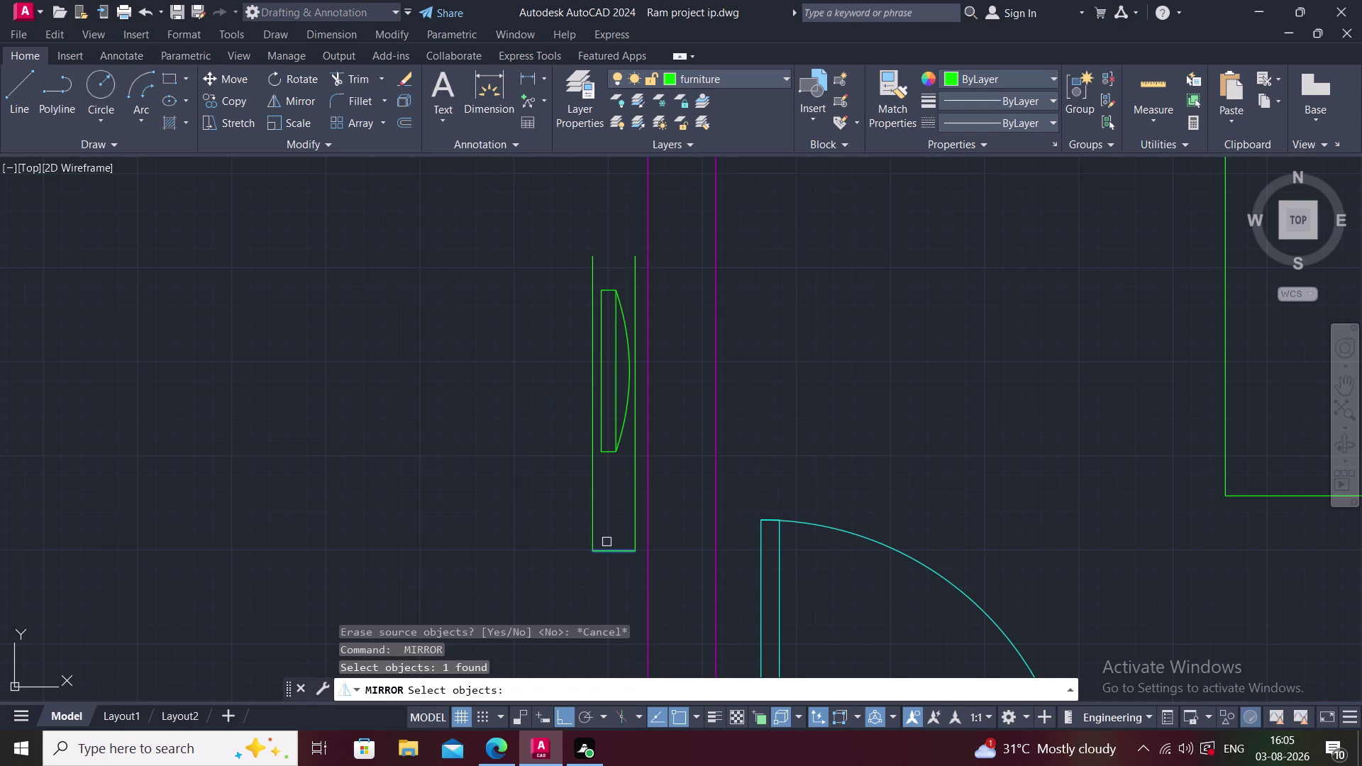
key(space)
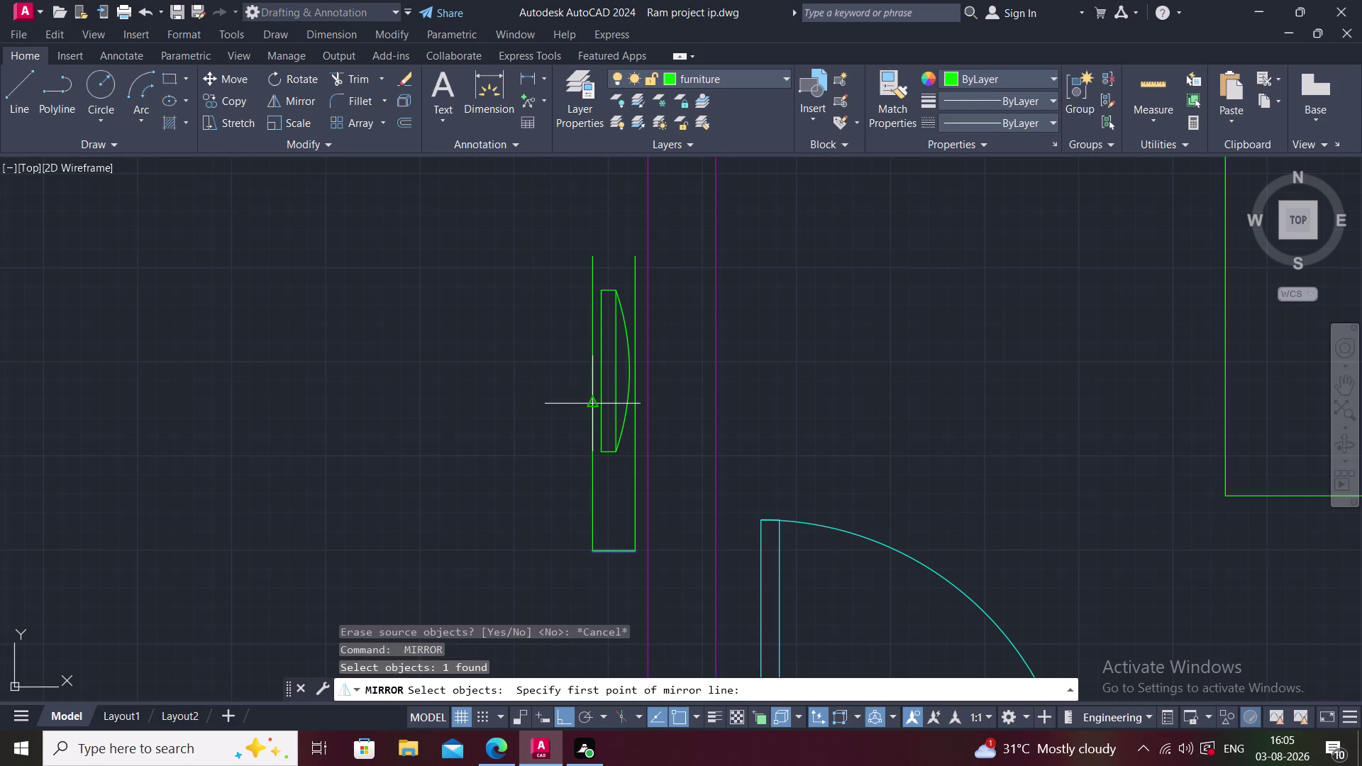
click(590, 391)
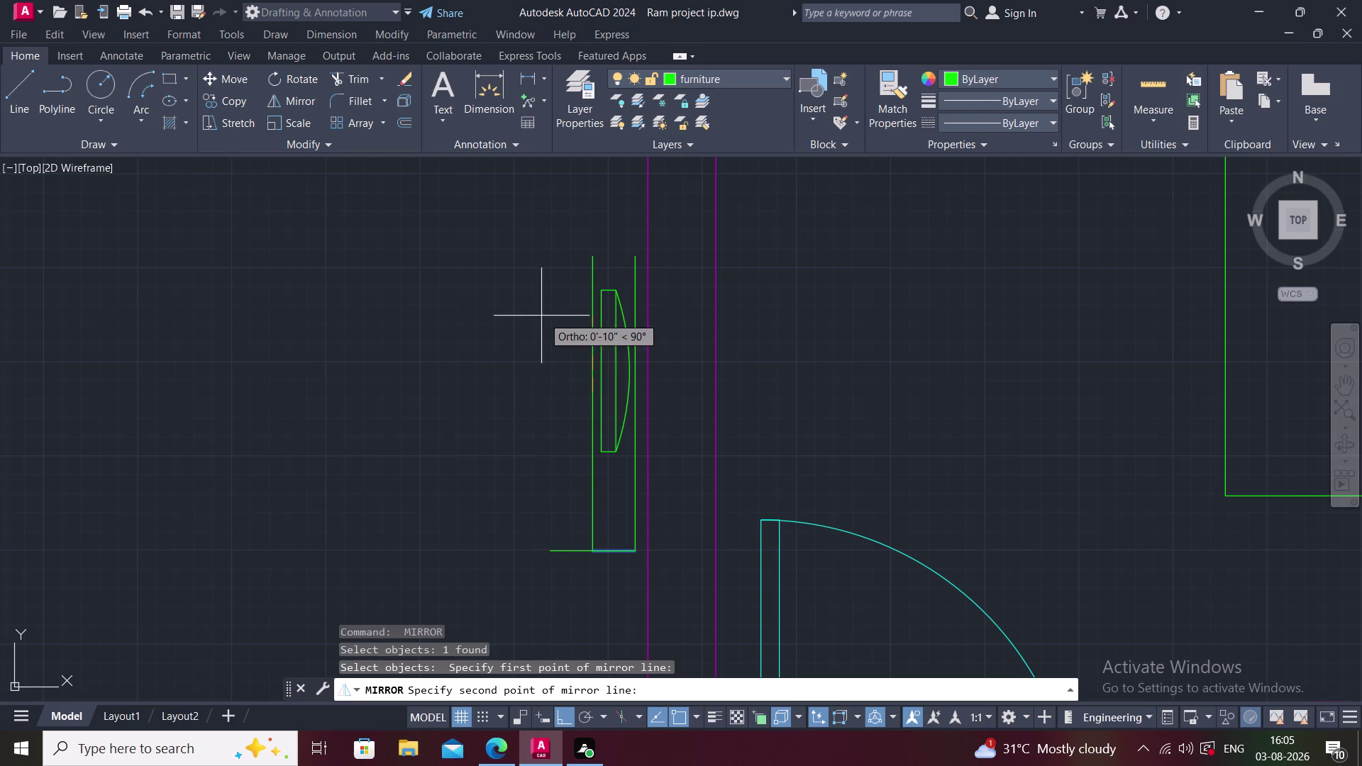
click(442, 331)
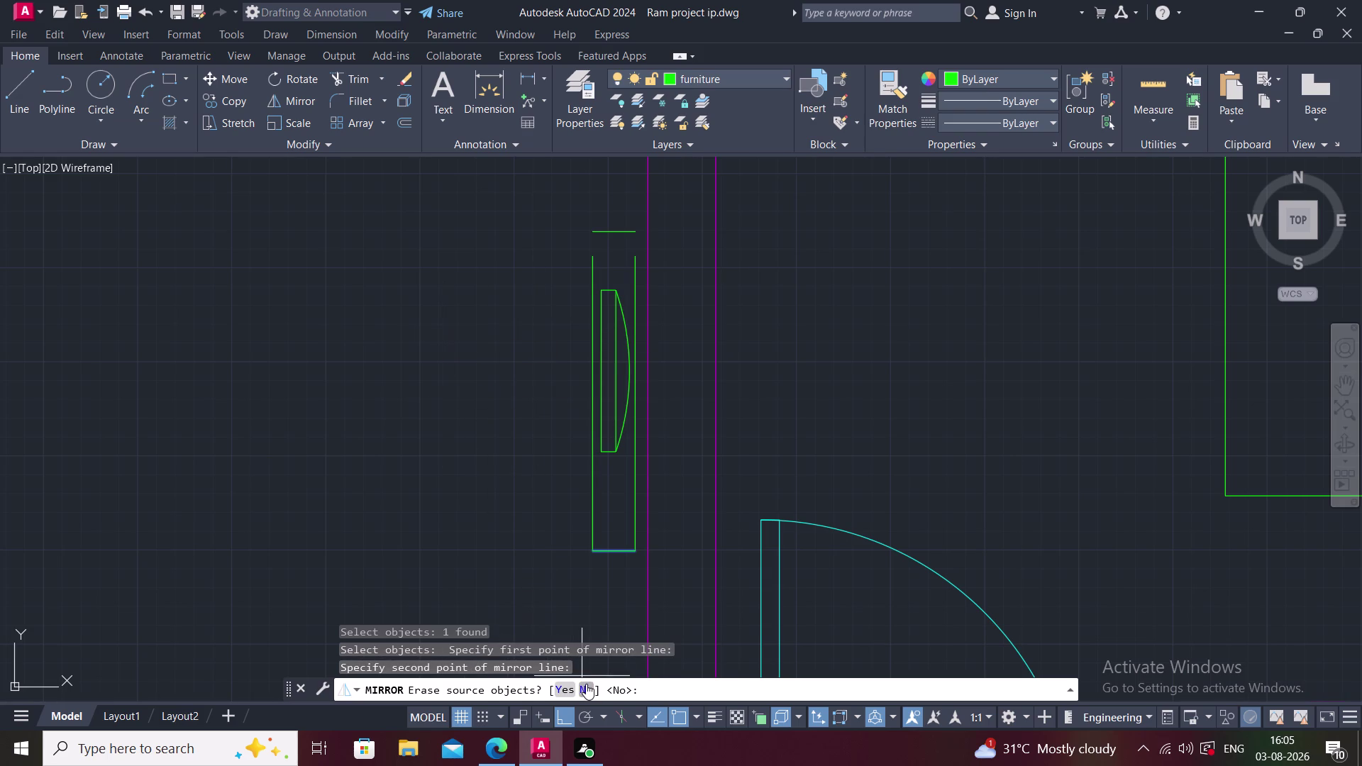
click(586, 684)
Extend both side lines up to meet the new top edge.
text(EX)
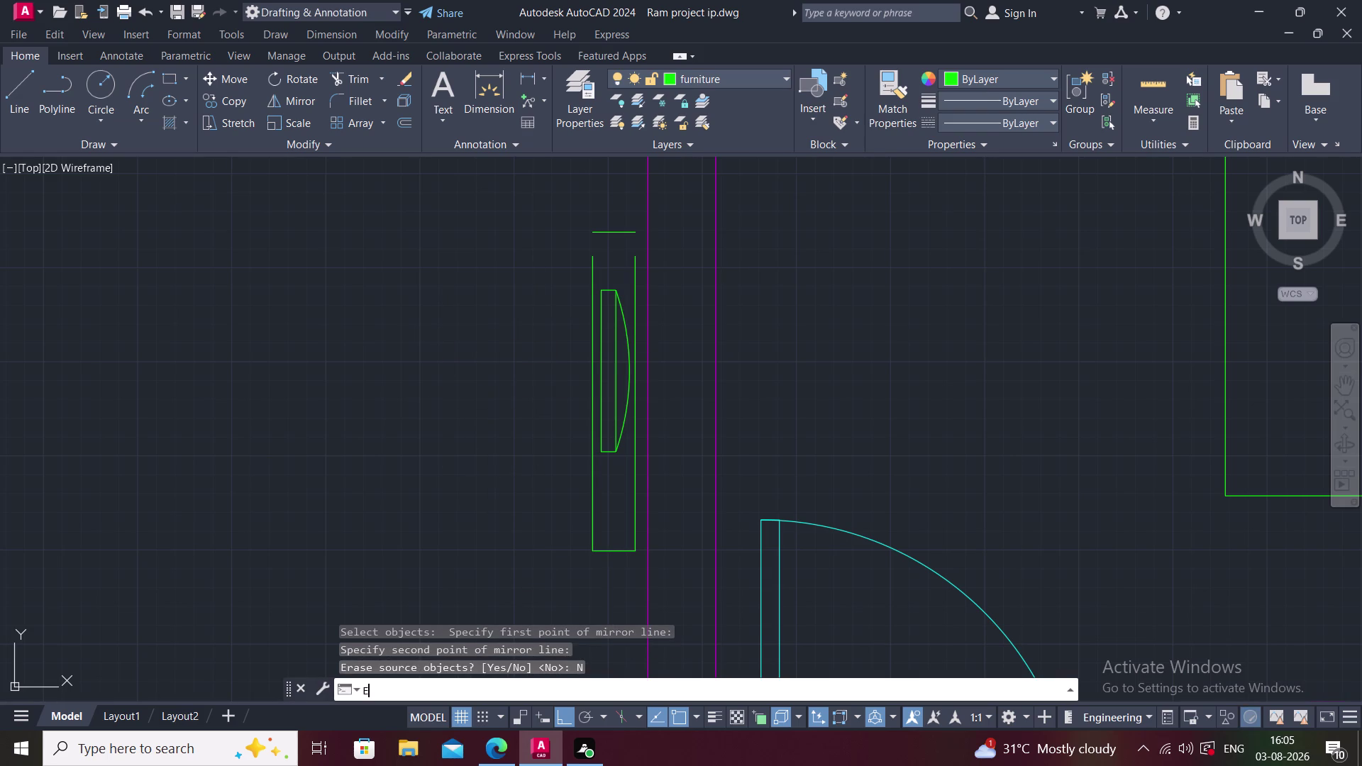
key(space)
click(589, 272)
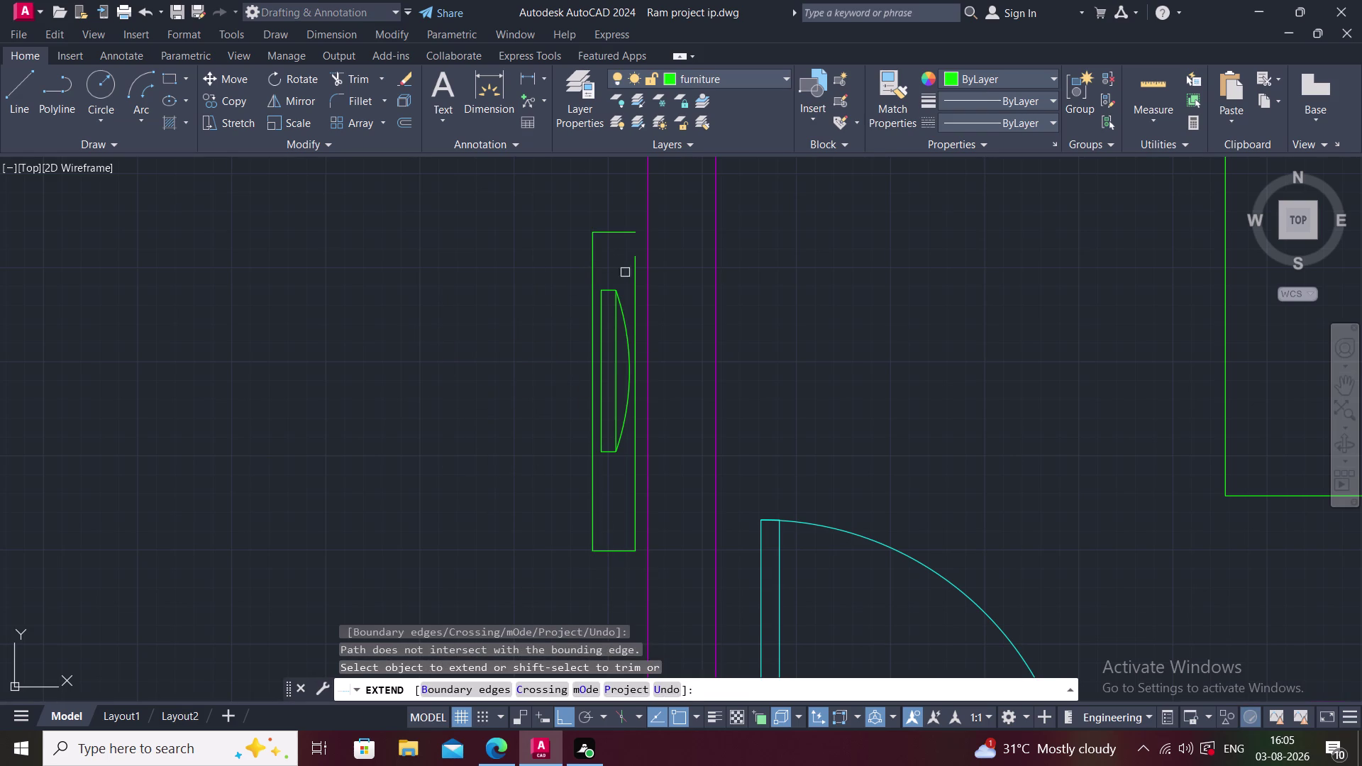
click(634, 271)
key(Escape)
middle_drag(677, 296, 591, 267)
scroll(down, 3)
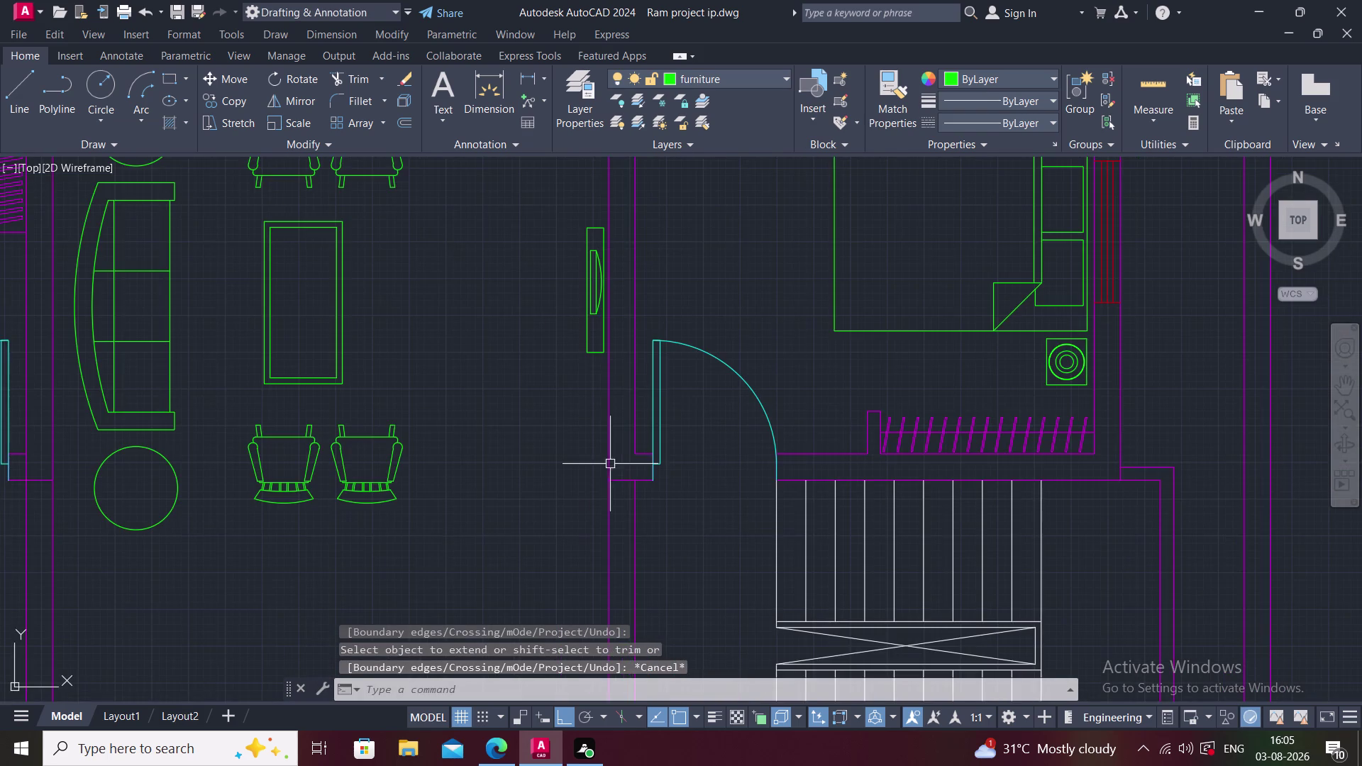
Move the window frame's bottom edge slightly upward.
middle_drag(620, 472, 666, 556)
scroll(up, 3)
click(637, 416)
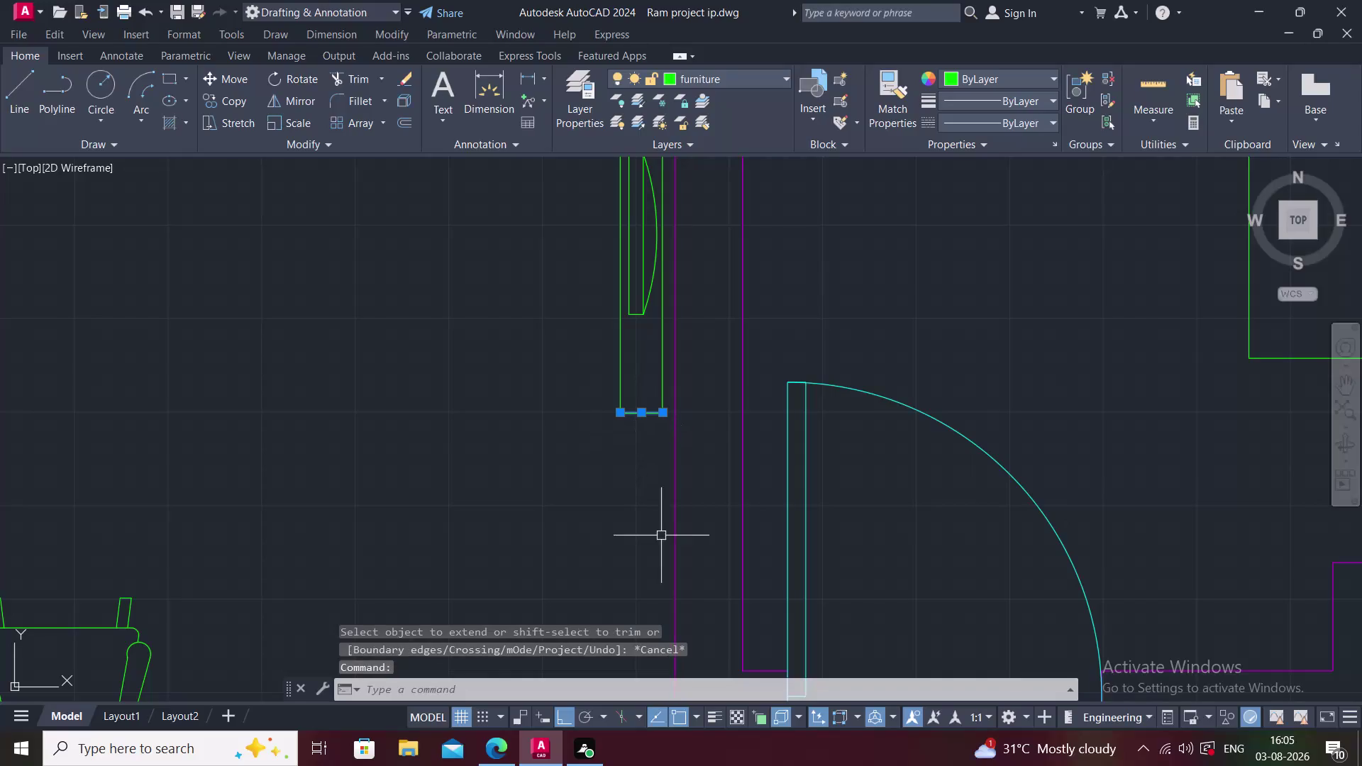
text(M)
key(space)
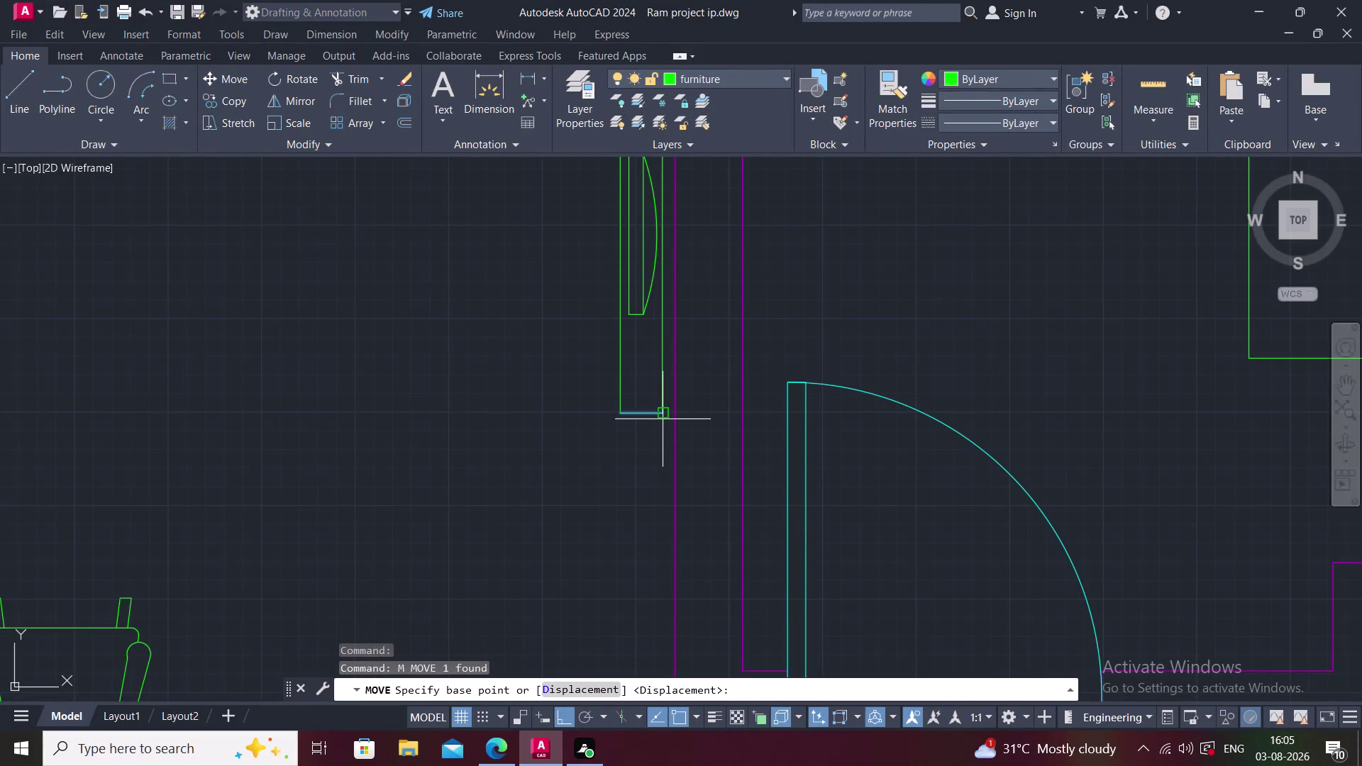
click(662, 416)
click(663, 387)
key(Escape)
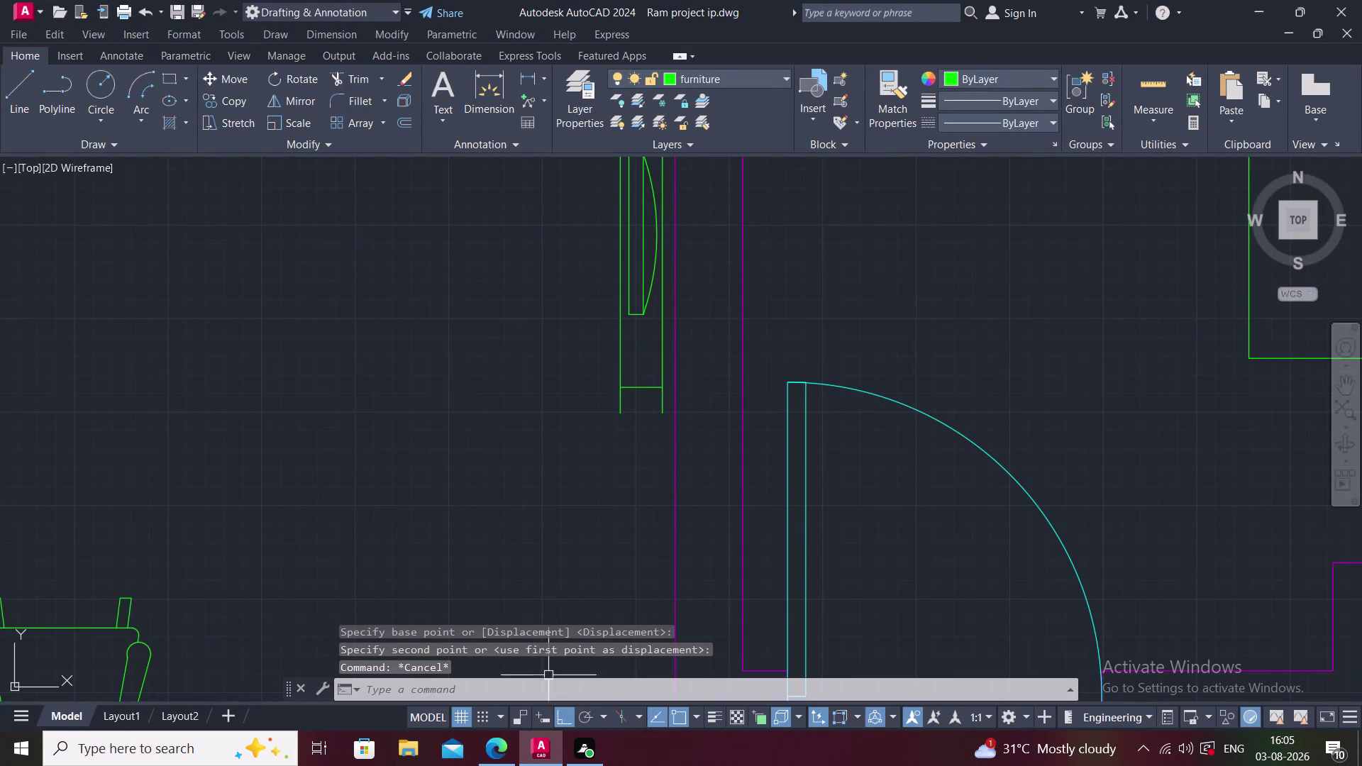
Trim the protruding side-line ends below the frame's bottom edge.
text(TR)
key(space)
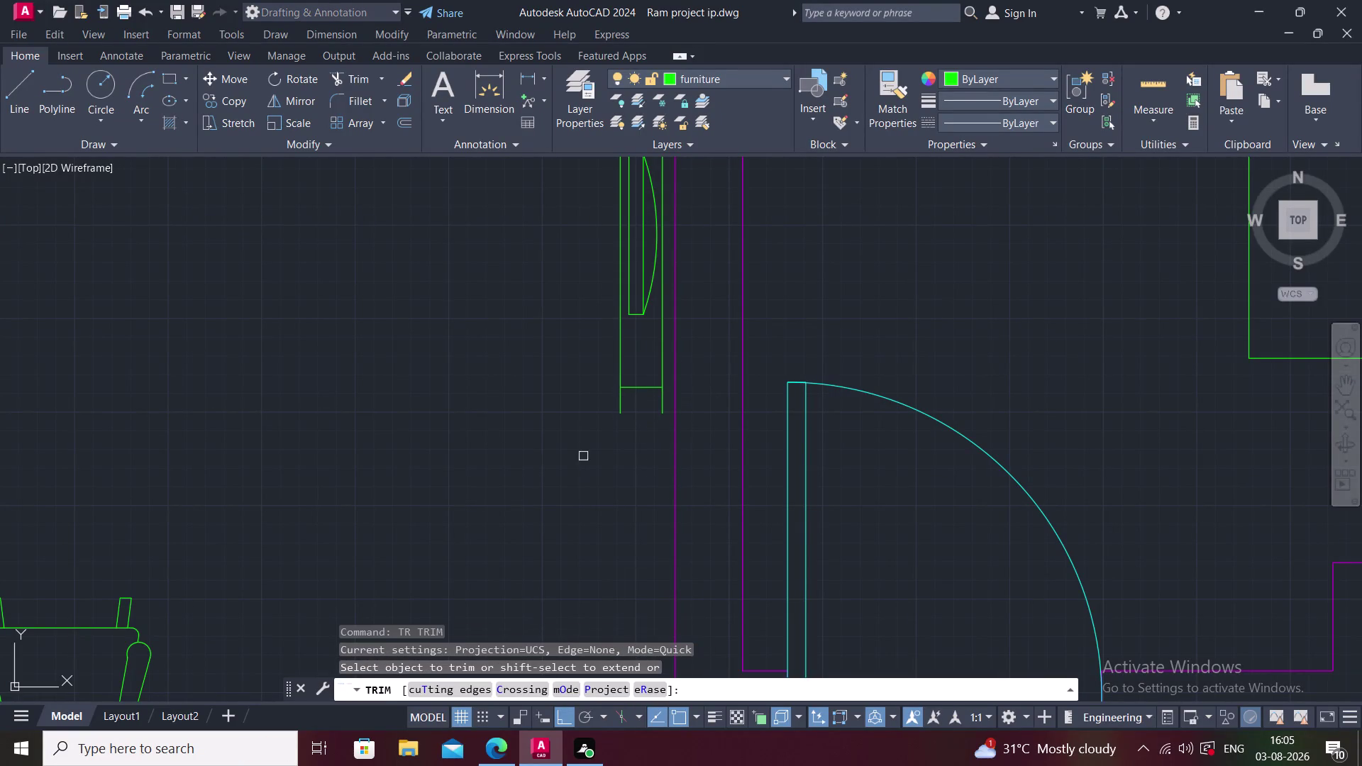
click(612, 401)
click(669, 410)
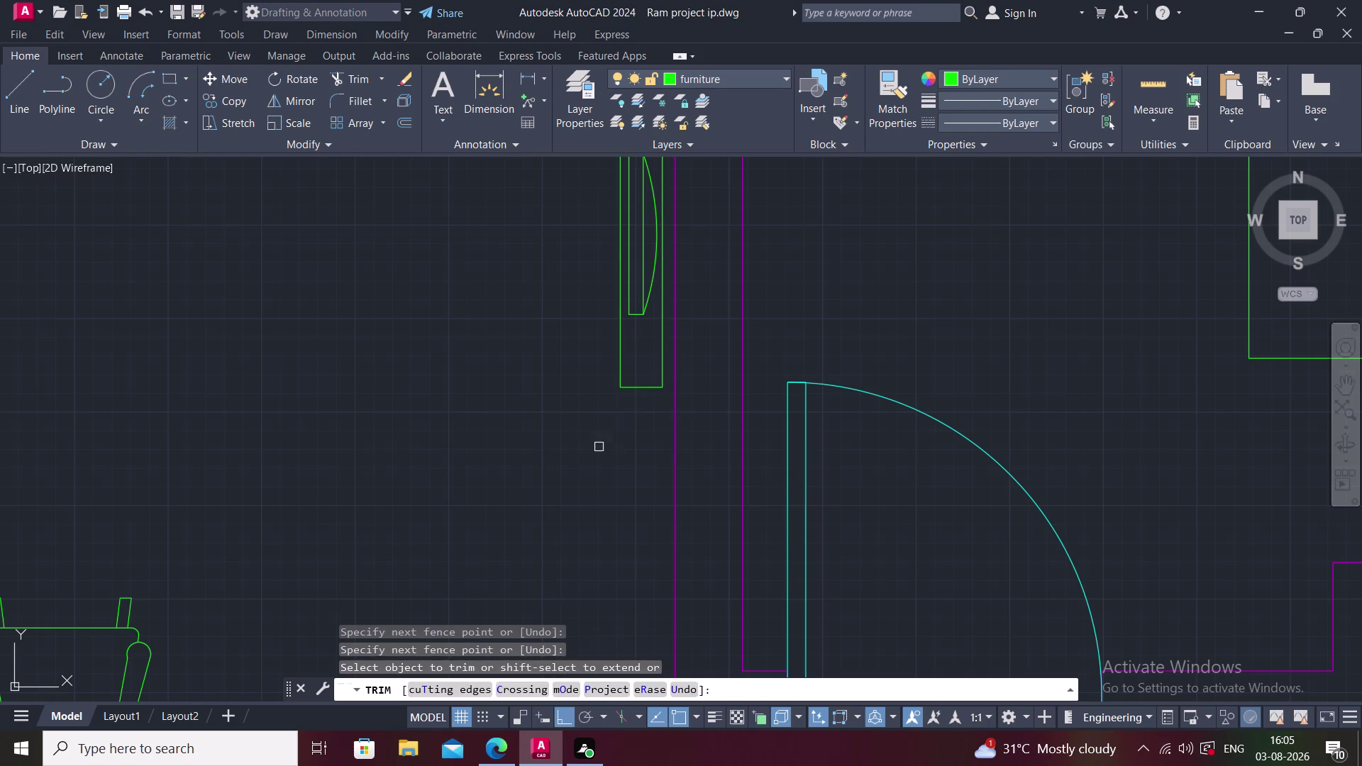
key(Escape)
Pan and zoom across the plan to the dining room window.
scroll(down, 3)
middle_drag(580, 497, 492, 429)
scroll(down, 3)
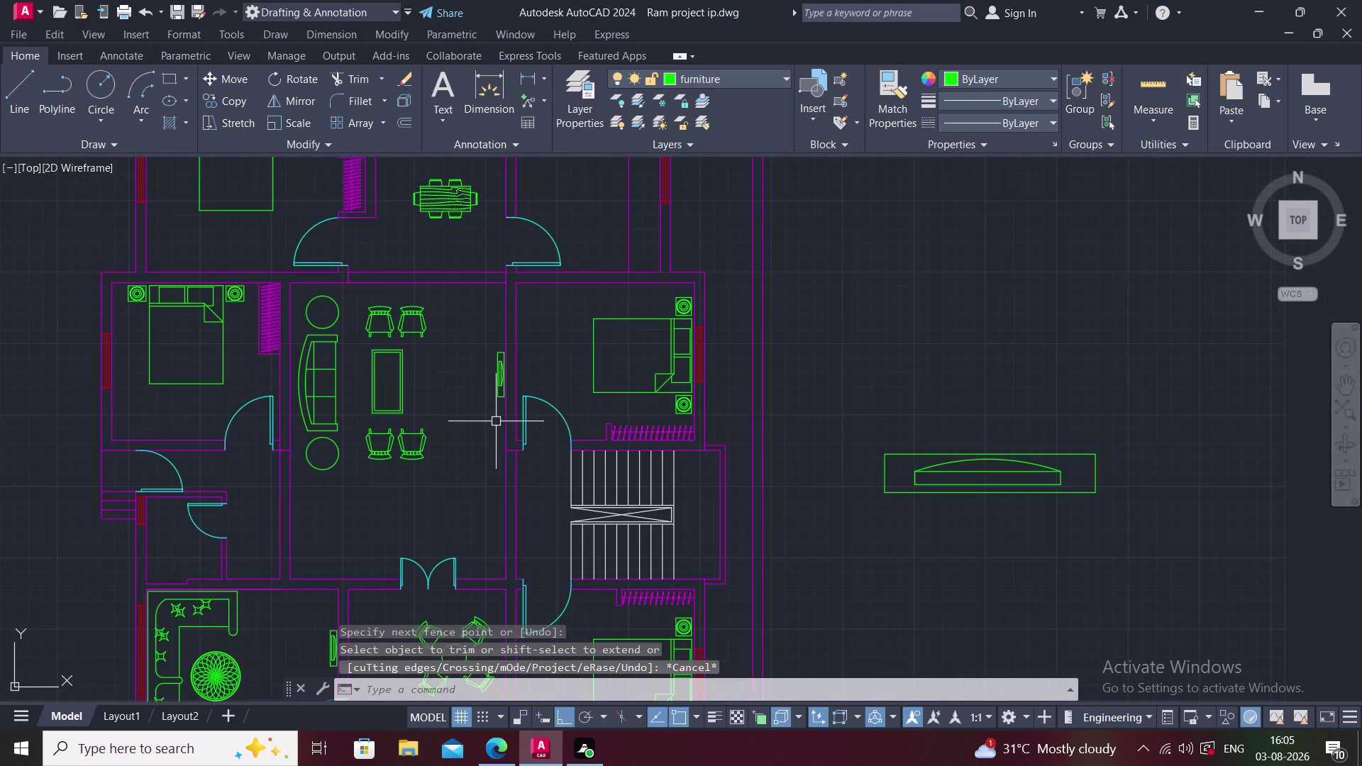
middle_drag(486, 493, 490, 426)
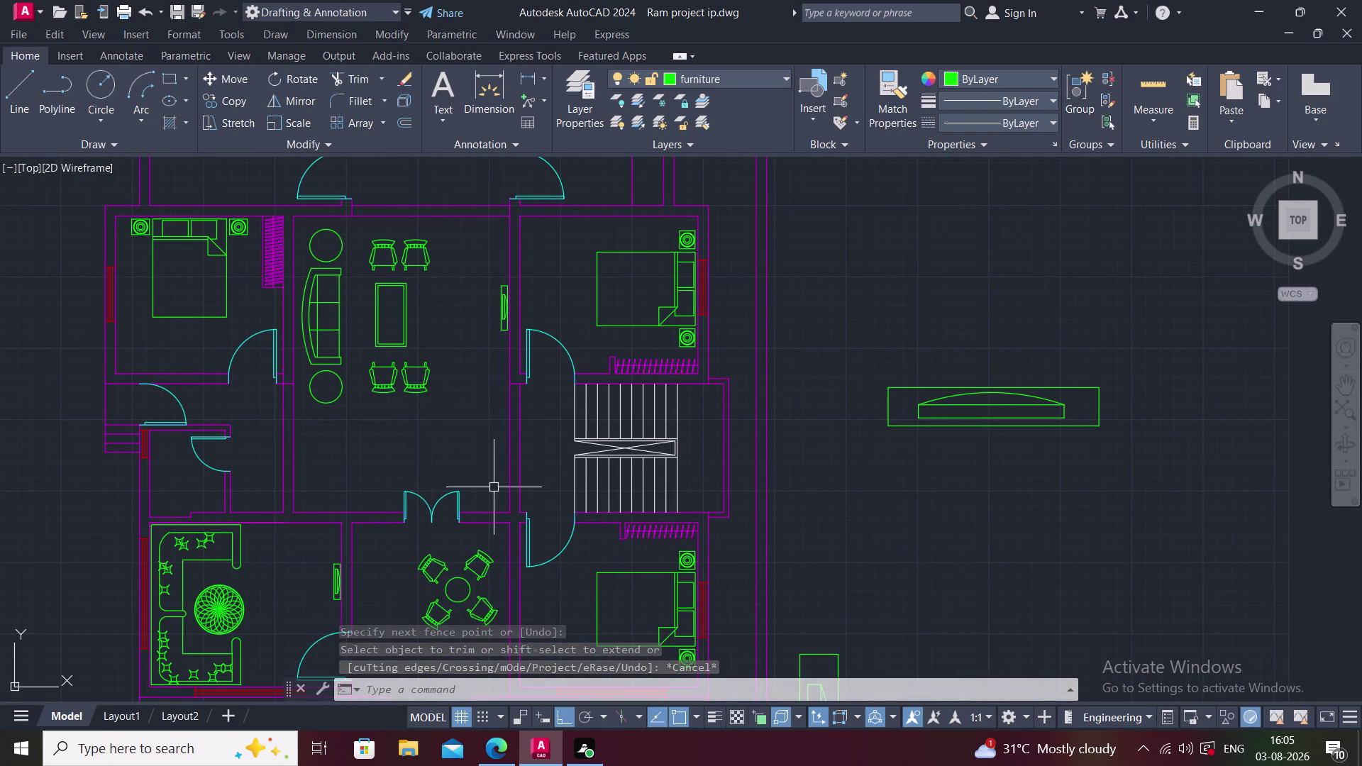
middle_drag(406, 582, 503, 460)
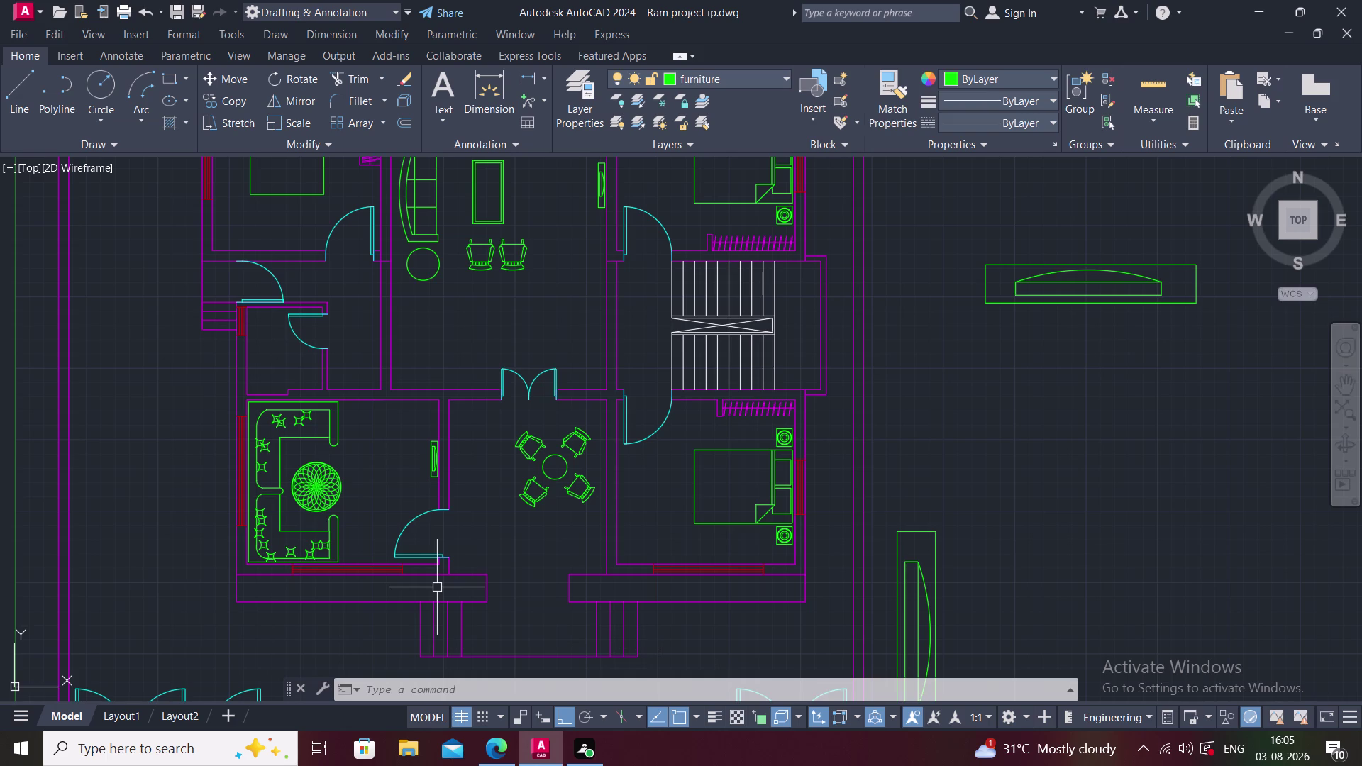
scroll(up, 3)
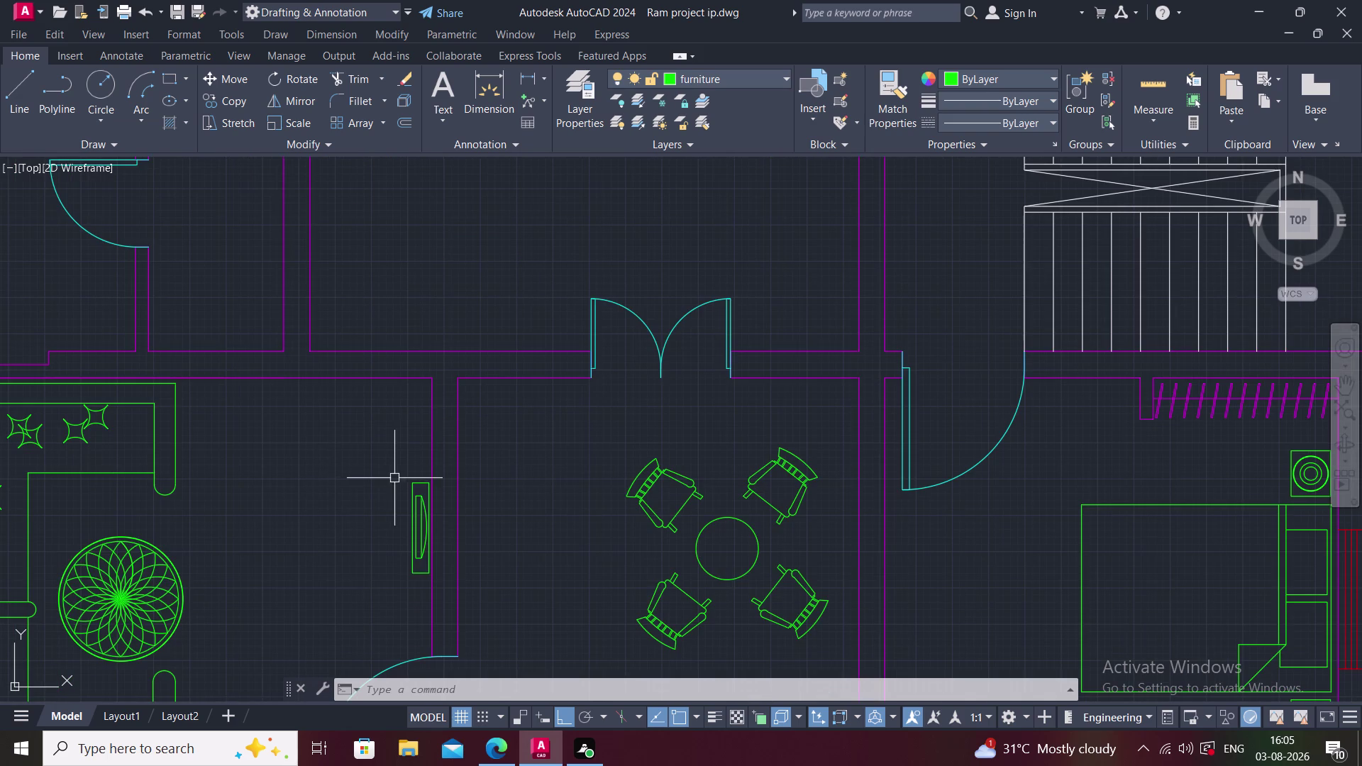
Start copying the dining-room window, then abandon the attempt.
click(398, 478)
click(441, 622)
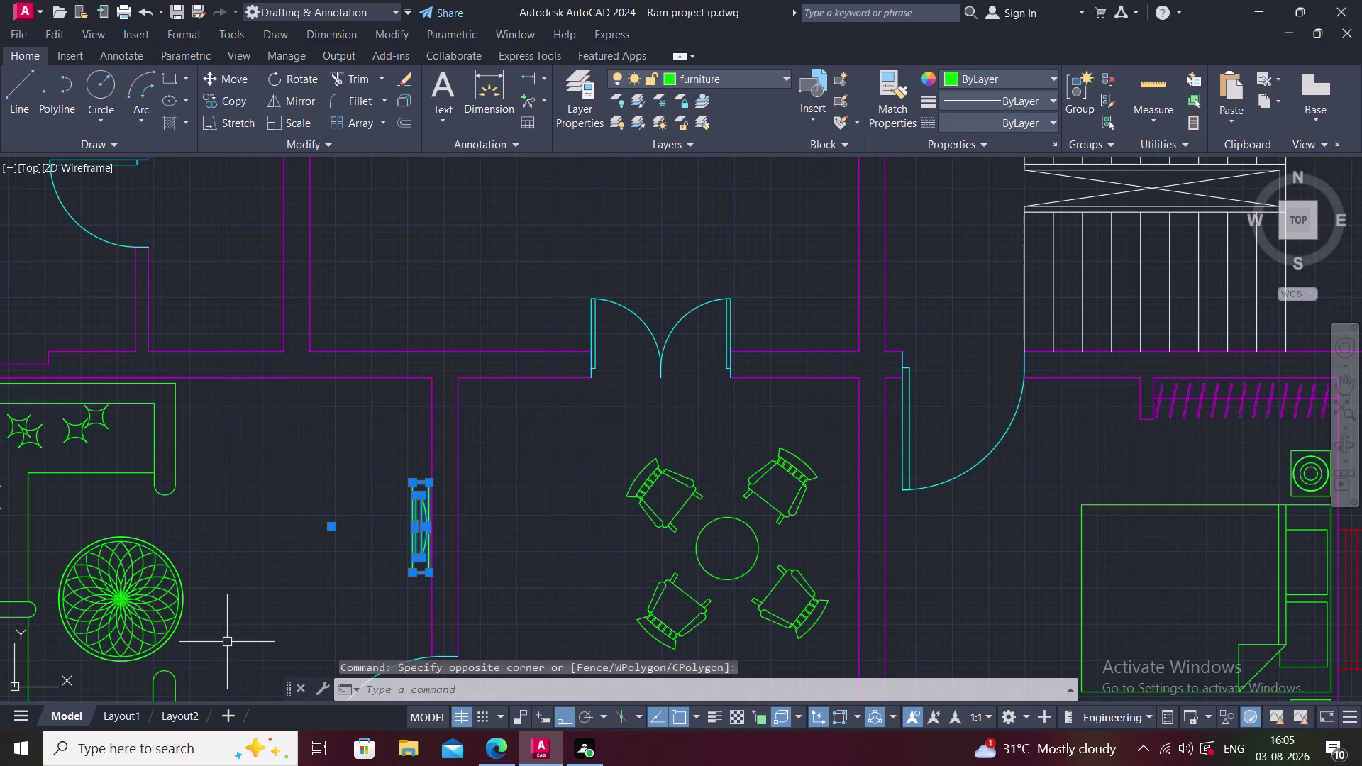
text(CO)
key(space)
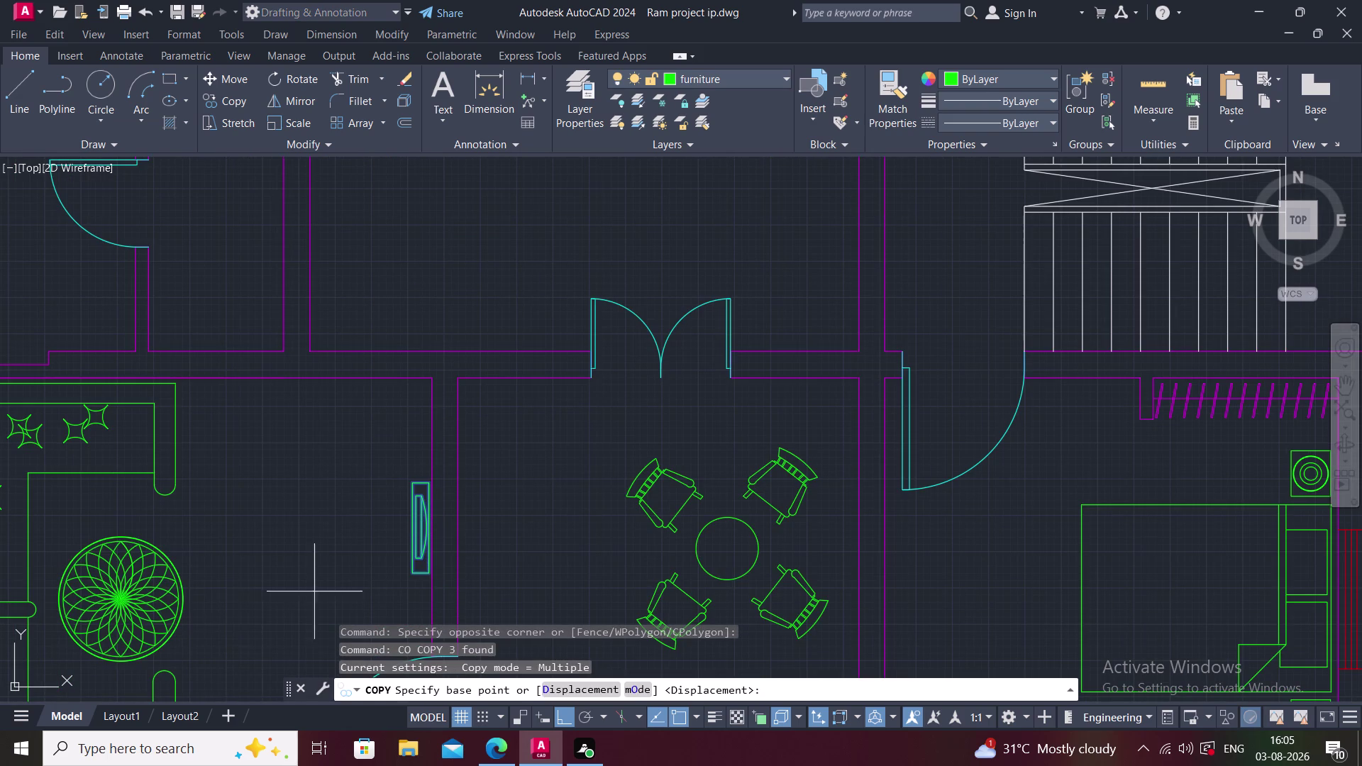
click(425, 534)
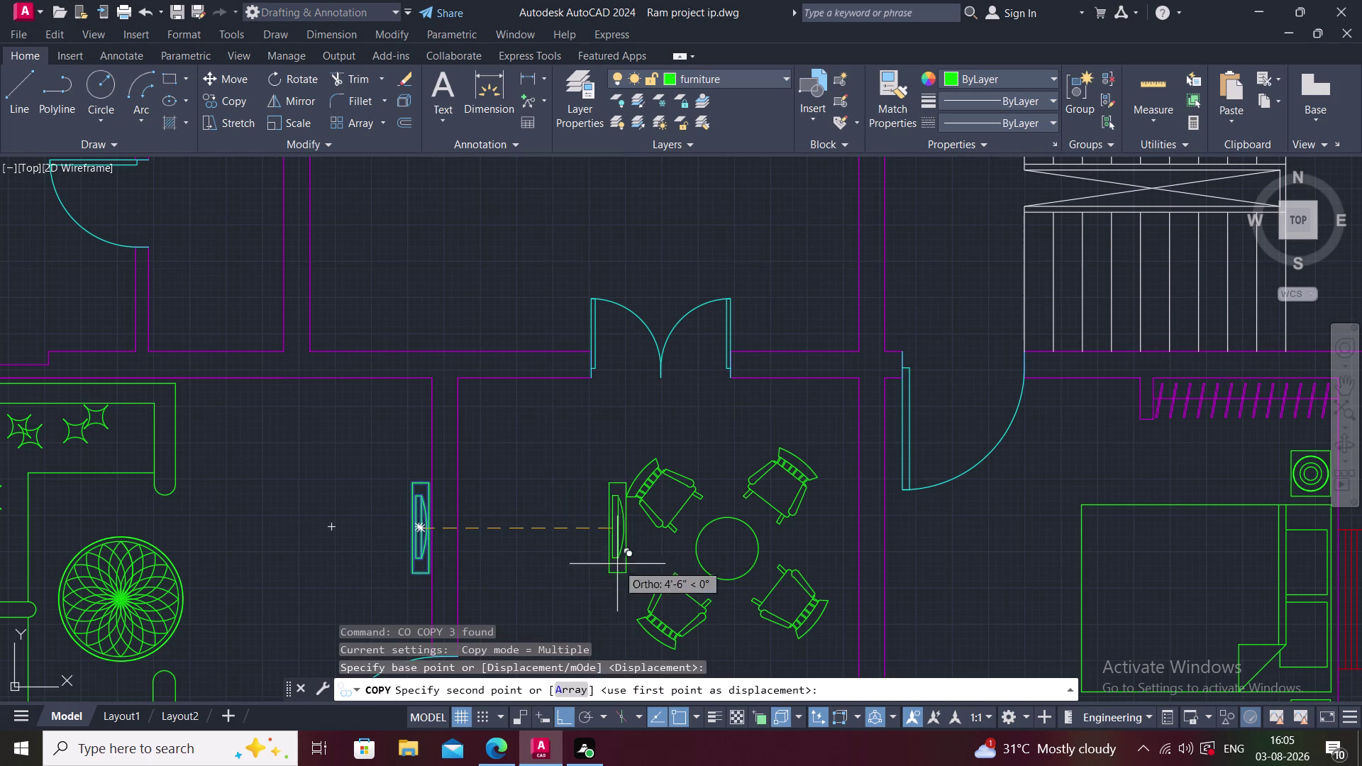
middle_drag(759, 559, 318, 422)
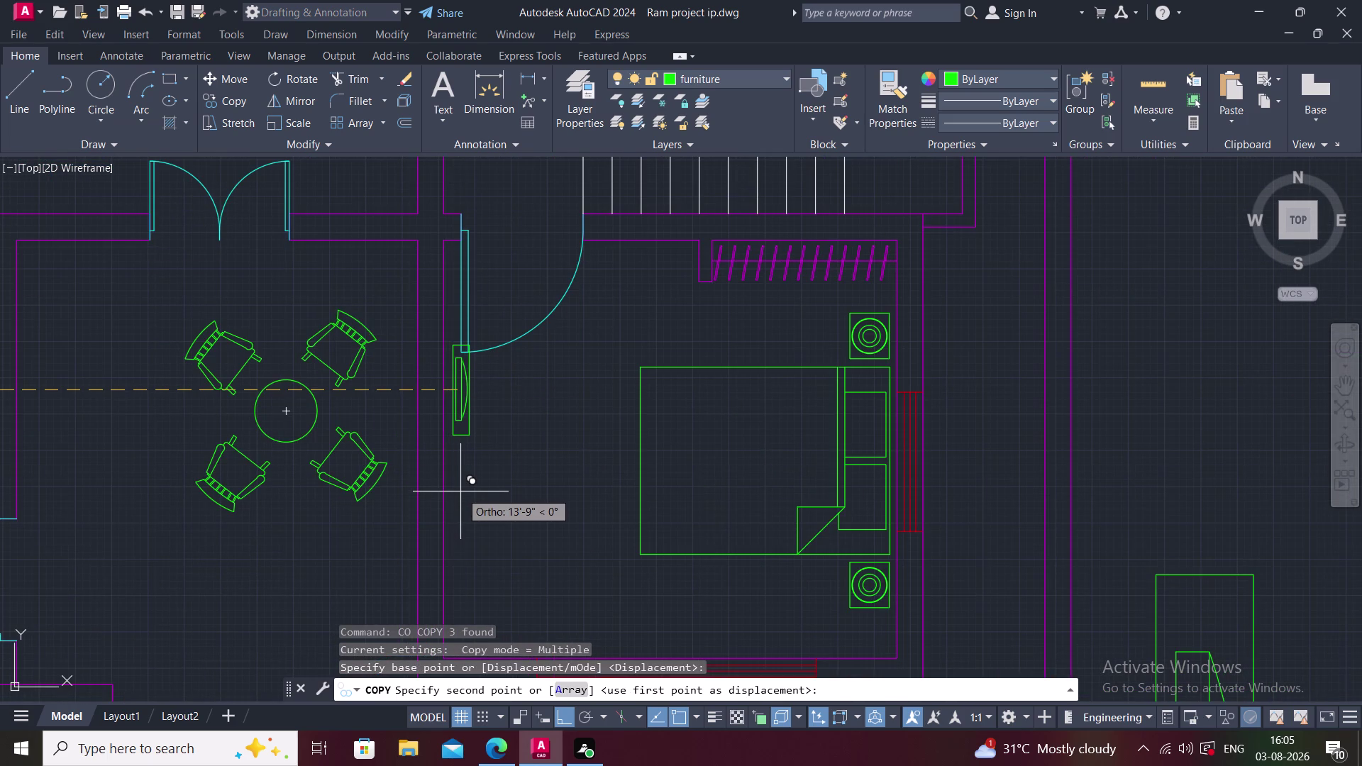
key(F8)
key(Escape)
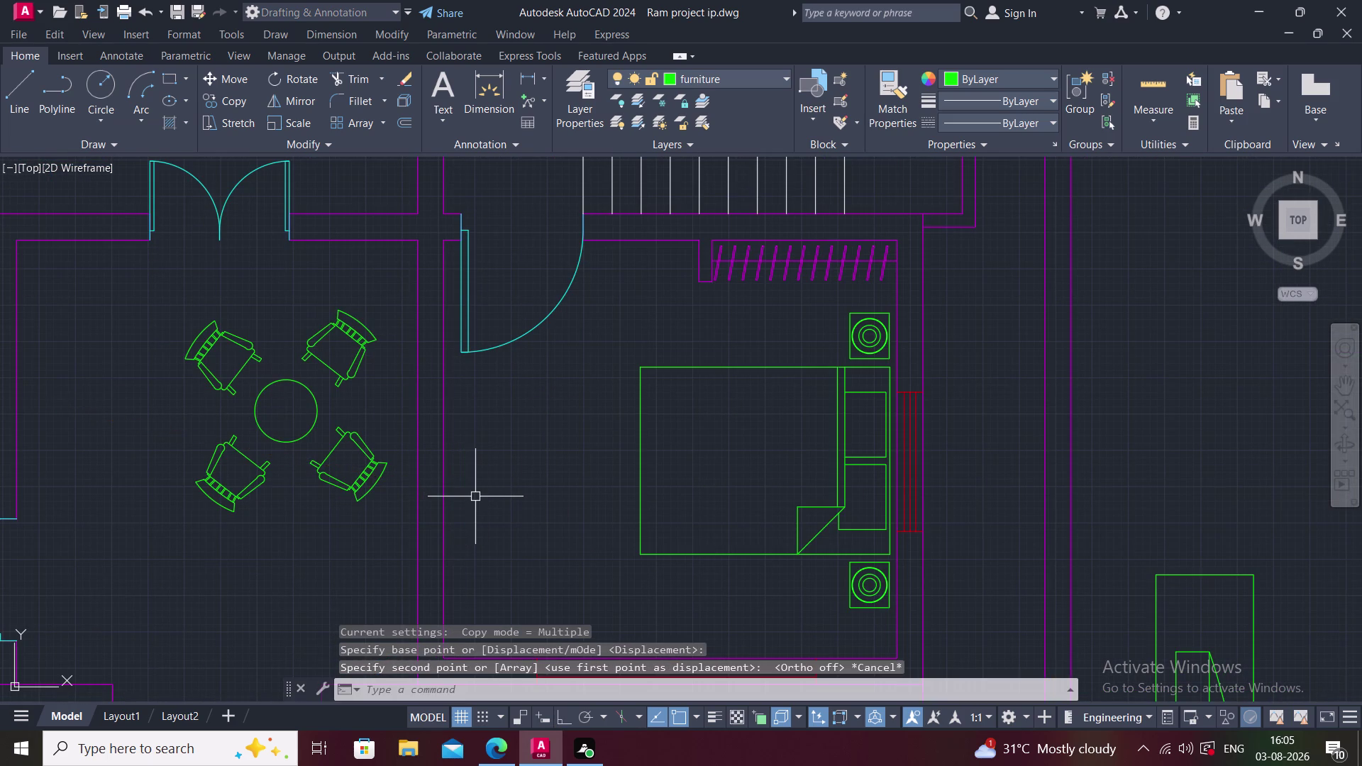
Copy the small window symbol beside the lower bedroom wall next to the dining area.
scroll(down, 3)
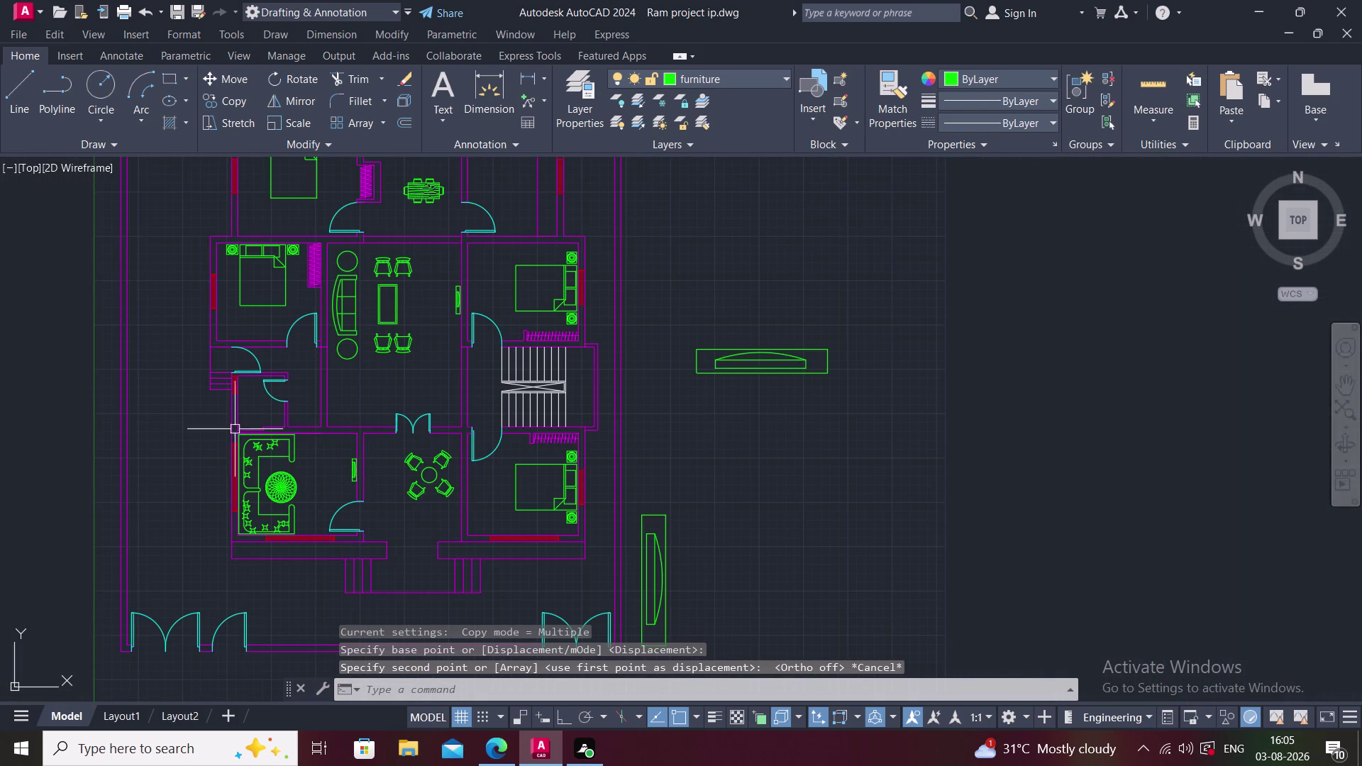
click(335, 435)
key(Escape)
click(340, 447)
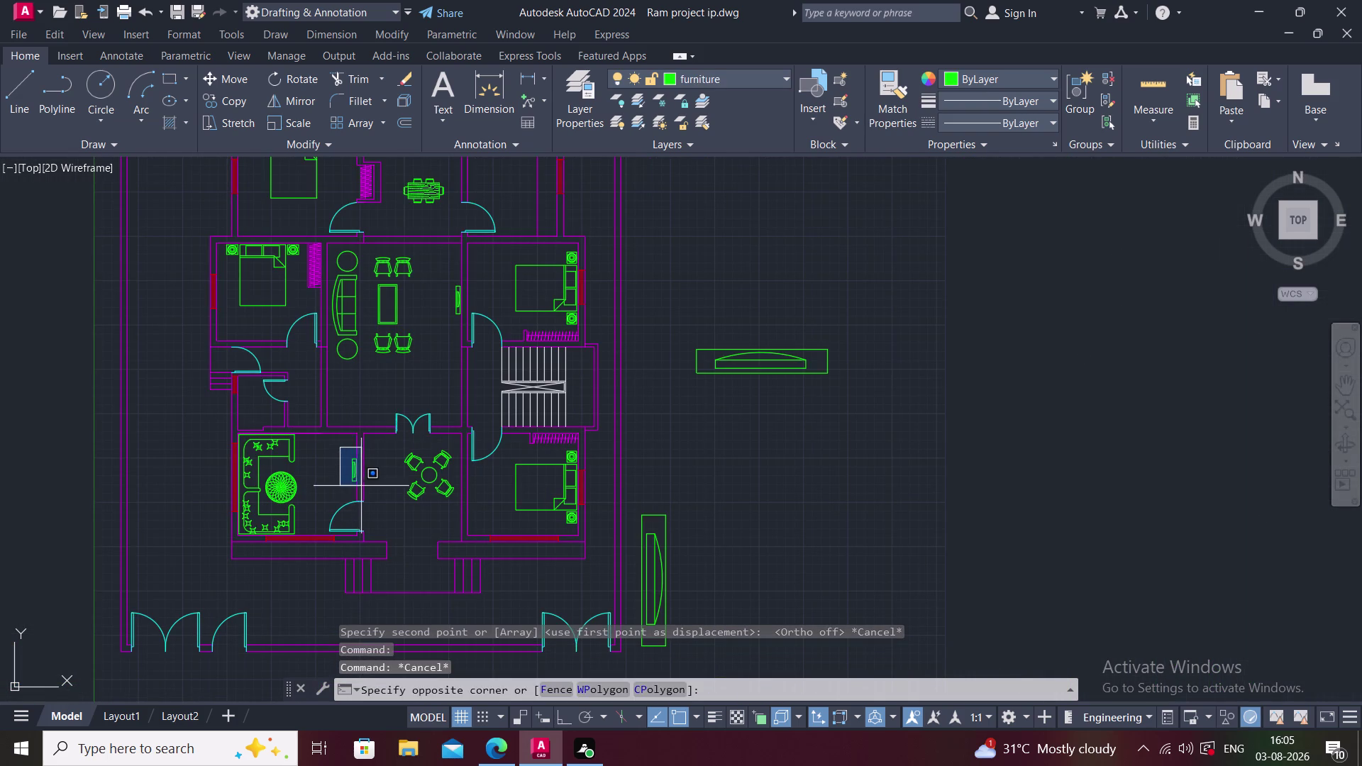
click(363, 493)
text(CO)
key(space)
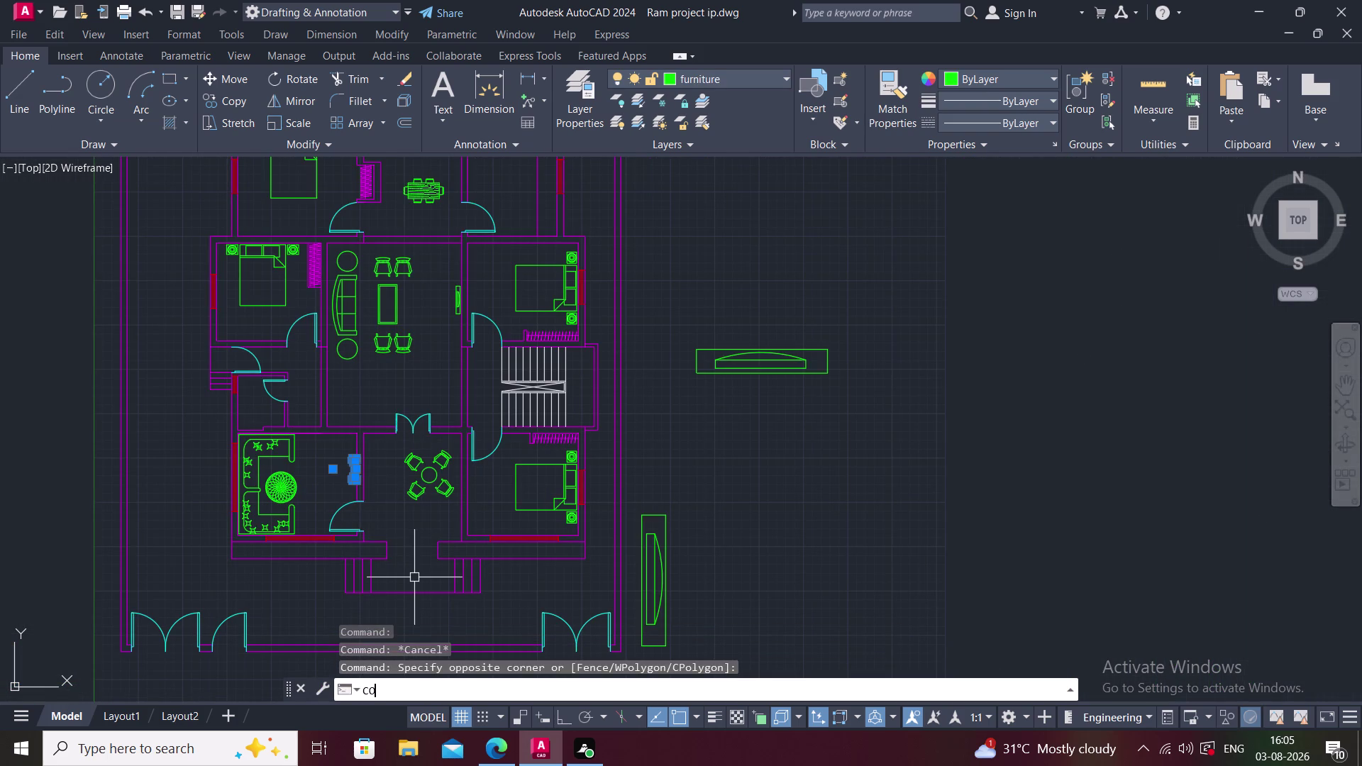
click(354, 473)
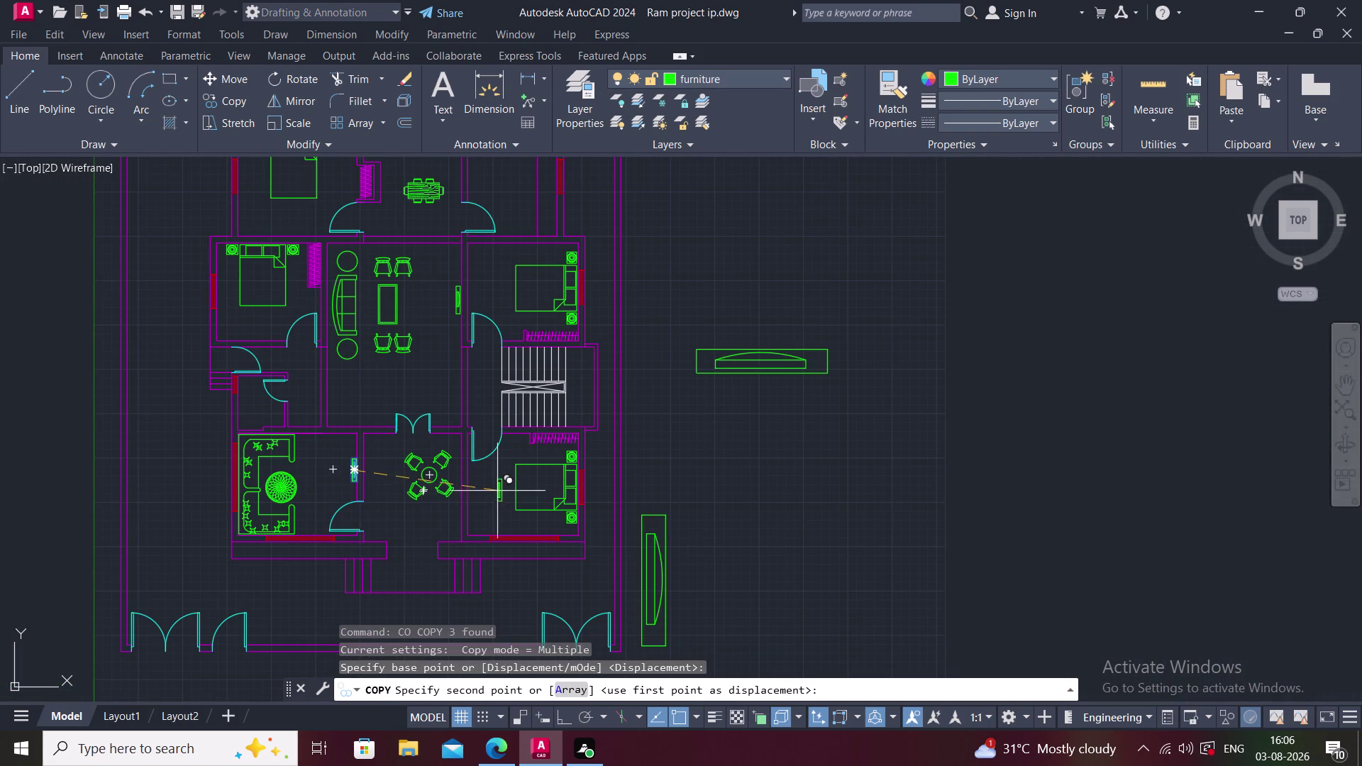
click(474, 485)
key(Escape)
Begin rotating the new window copy about a pivot on the window.
scroll(up, 3)
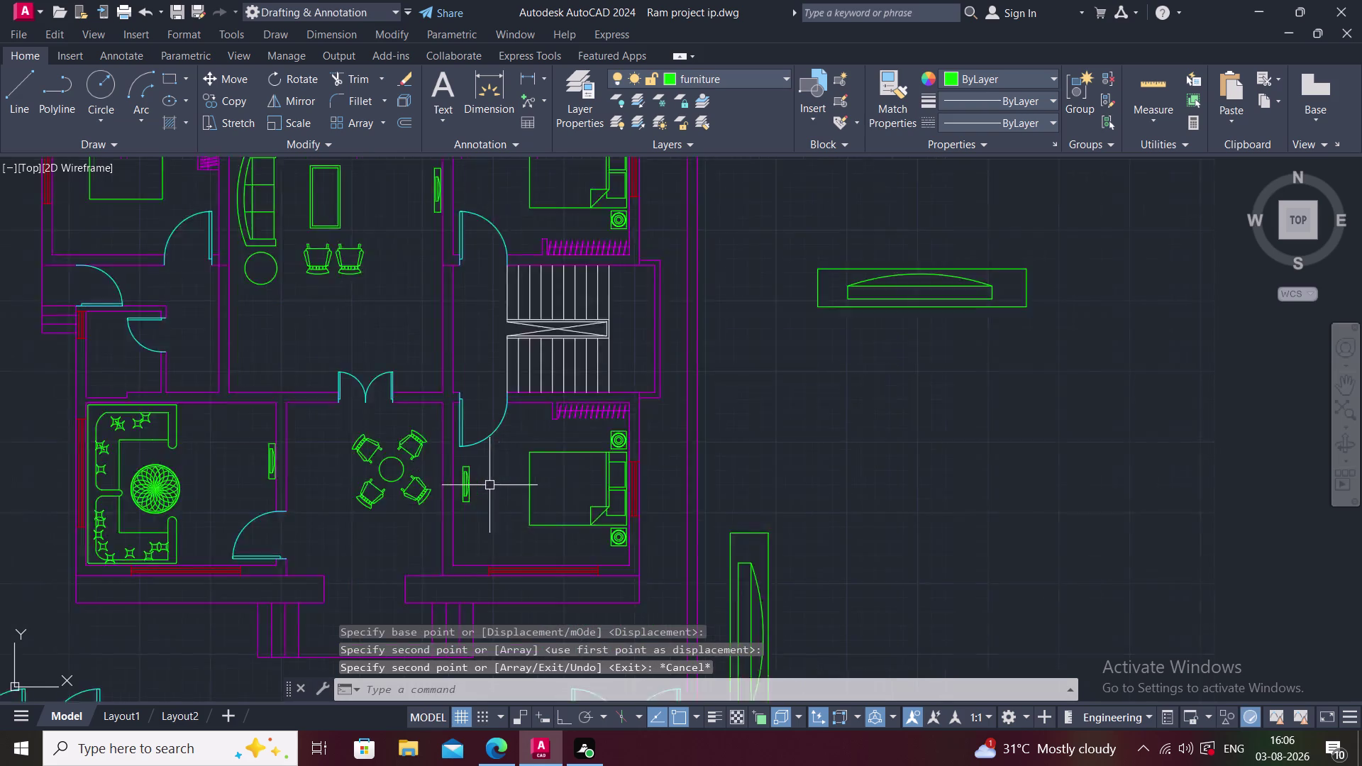
scroll(up, 3)
click(437, 454)
click(464, 527)
text(R)
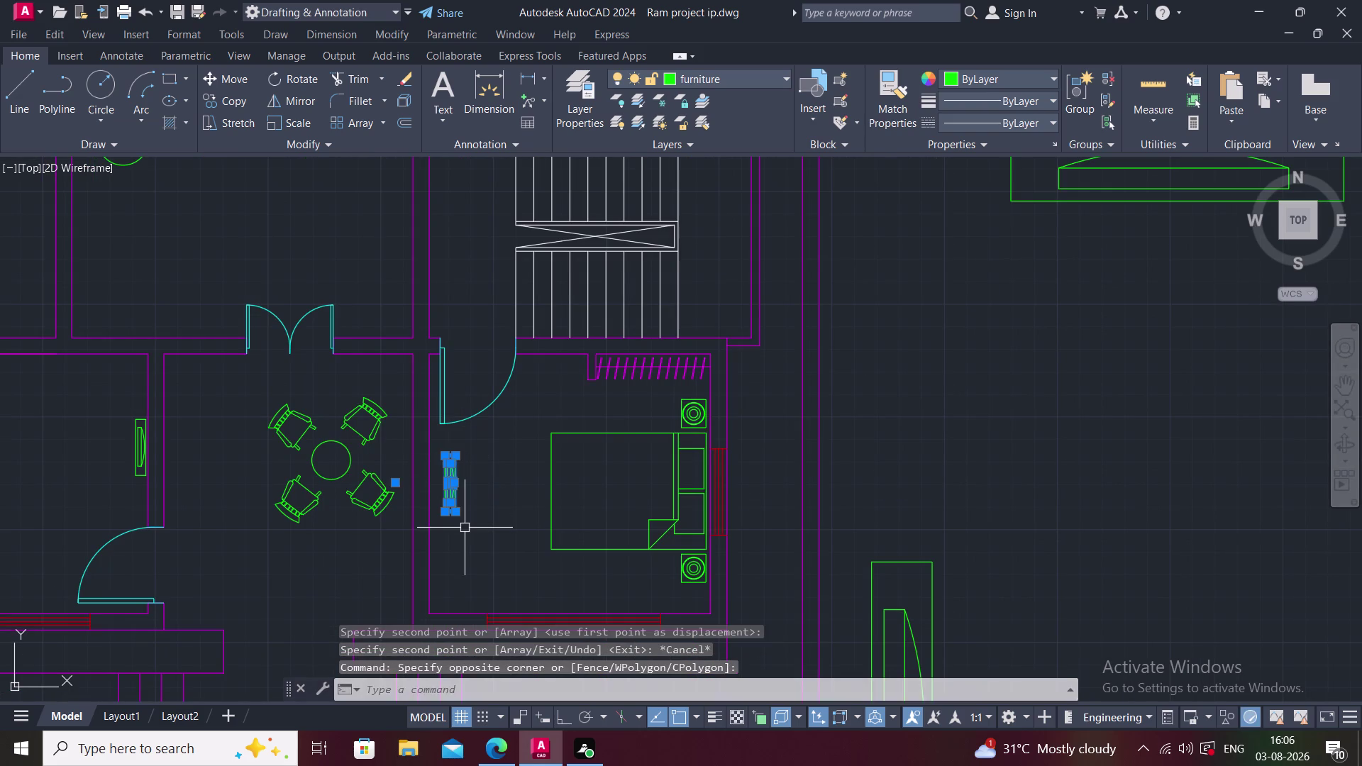
text(O)
key(space)
click(439, 508)
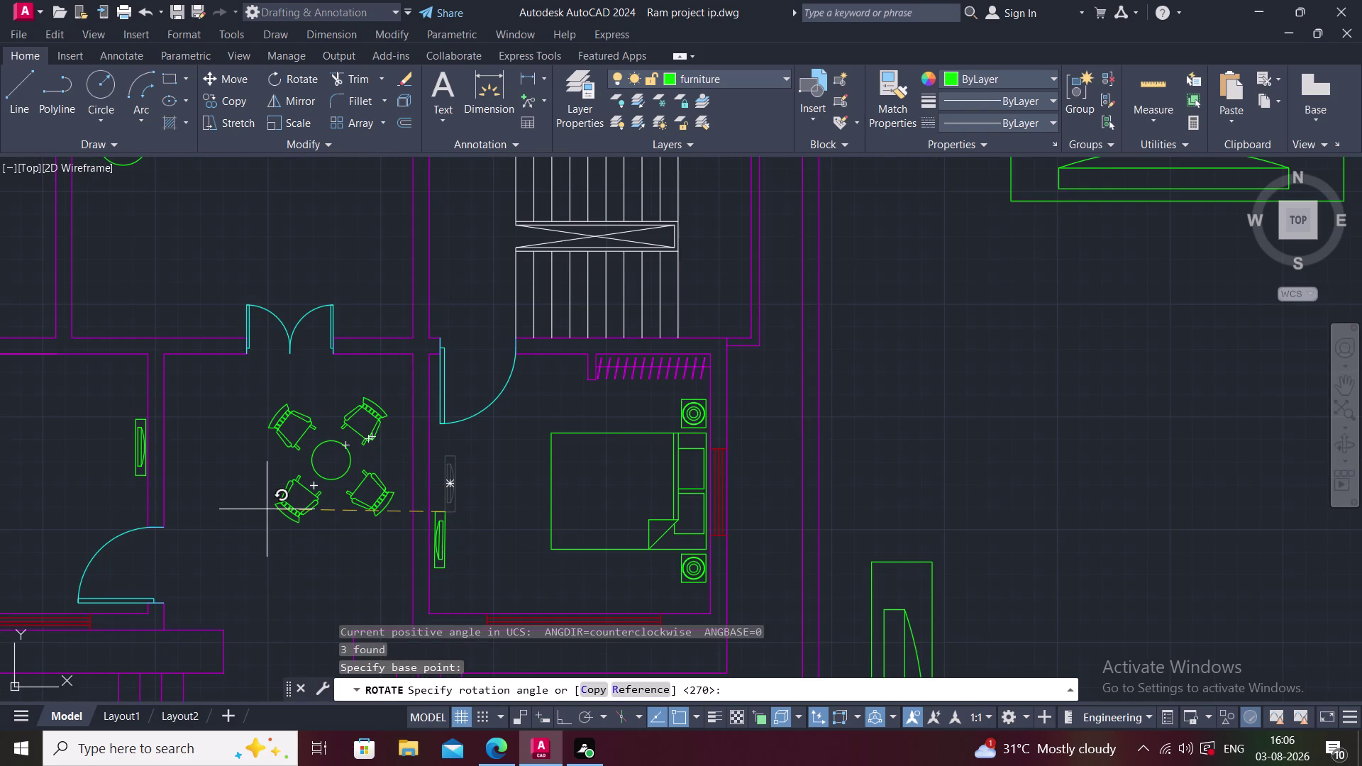
Flip the copied window 180° with Ortho on.
key(F8)
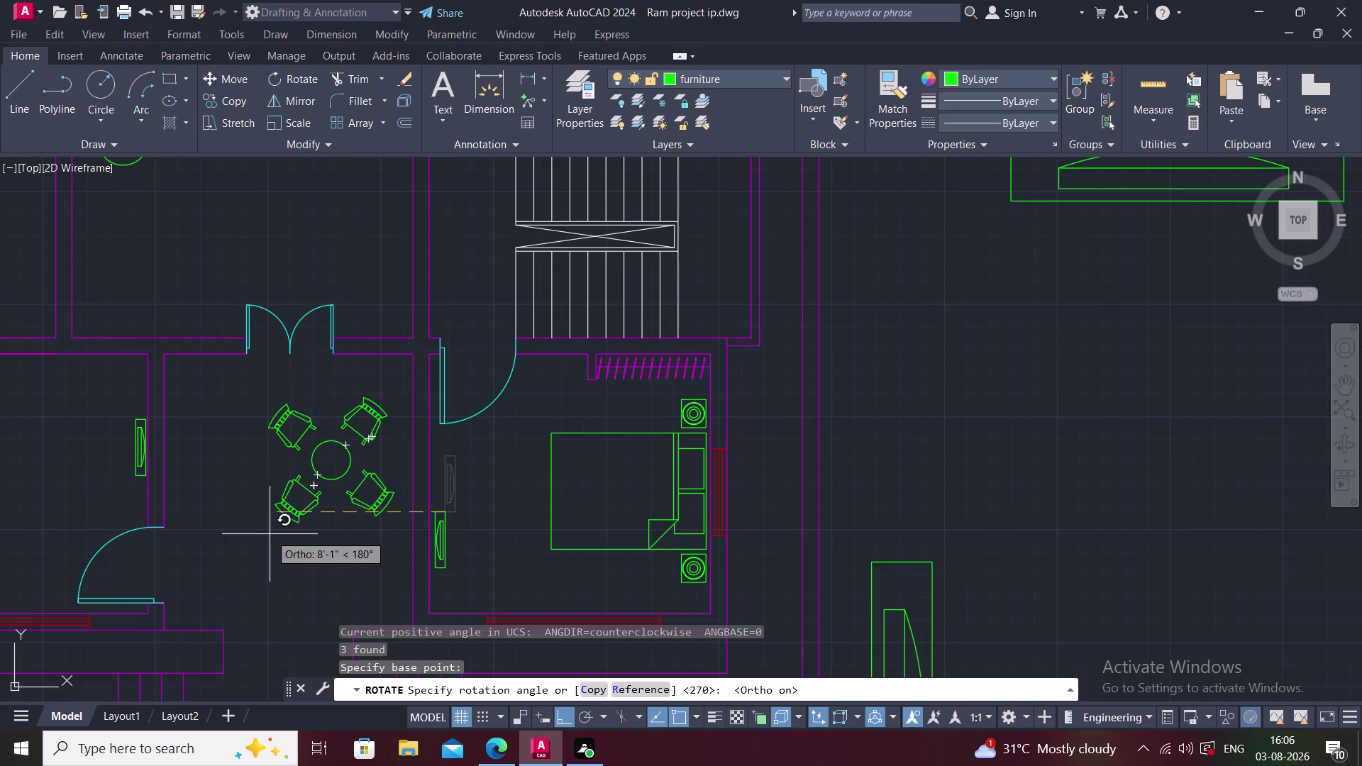
click(275, 553)
key(Escape)
scroll(up, 3)
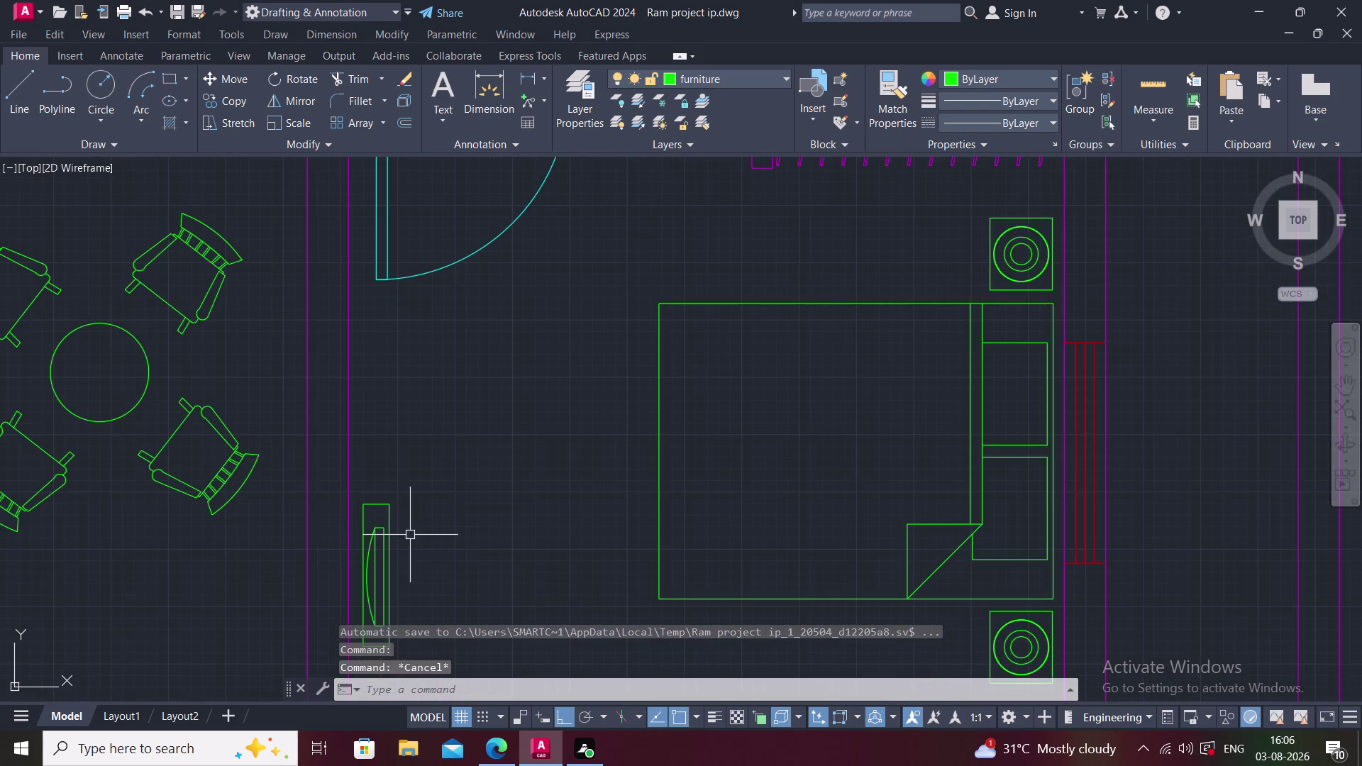
click(392, 534)
middle_drag(403, 525, 417, 461)
key(Escape)
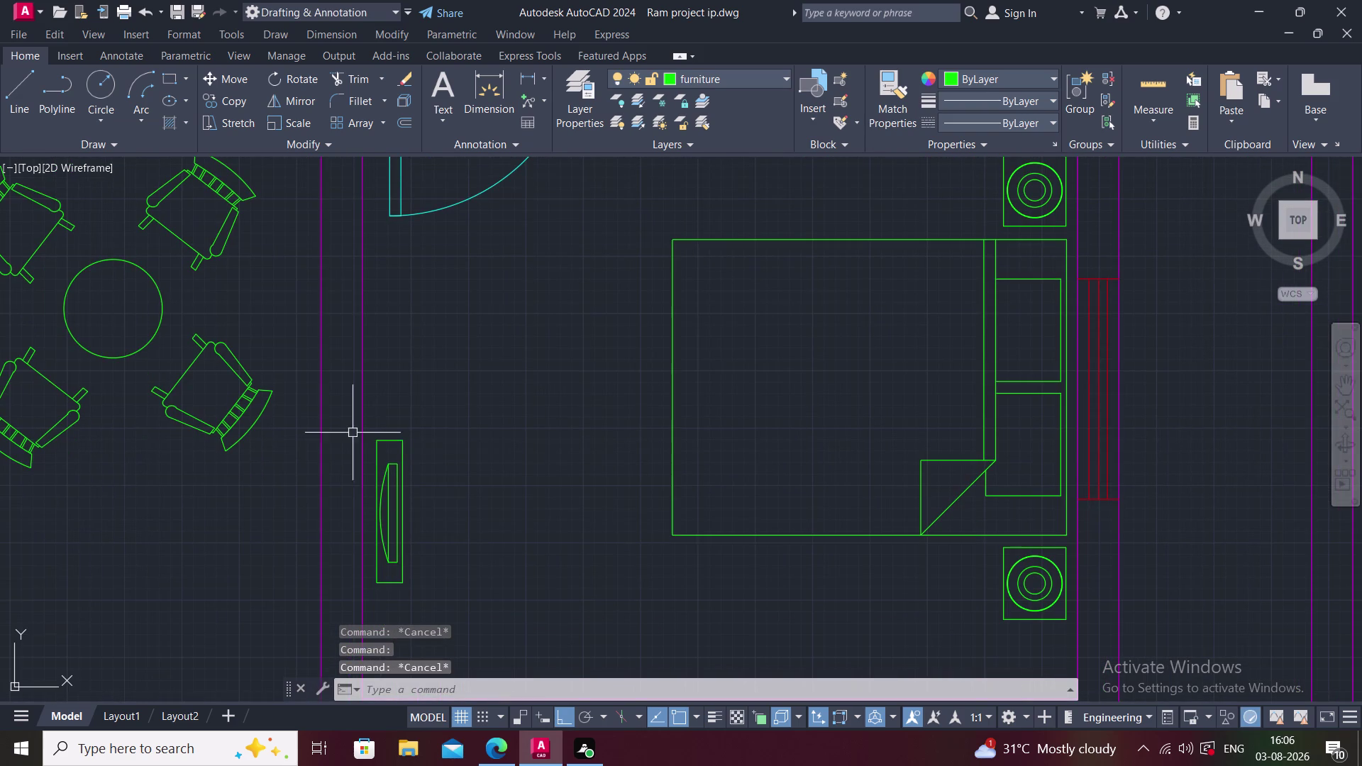
click(365, 432)
key(Escape)
click(373, 436)
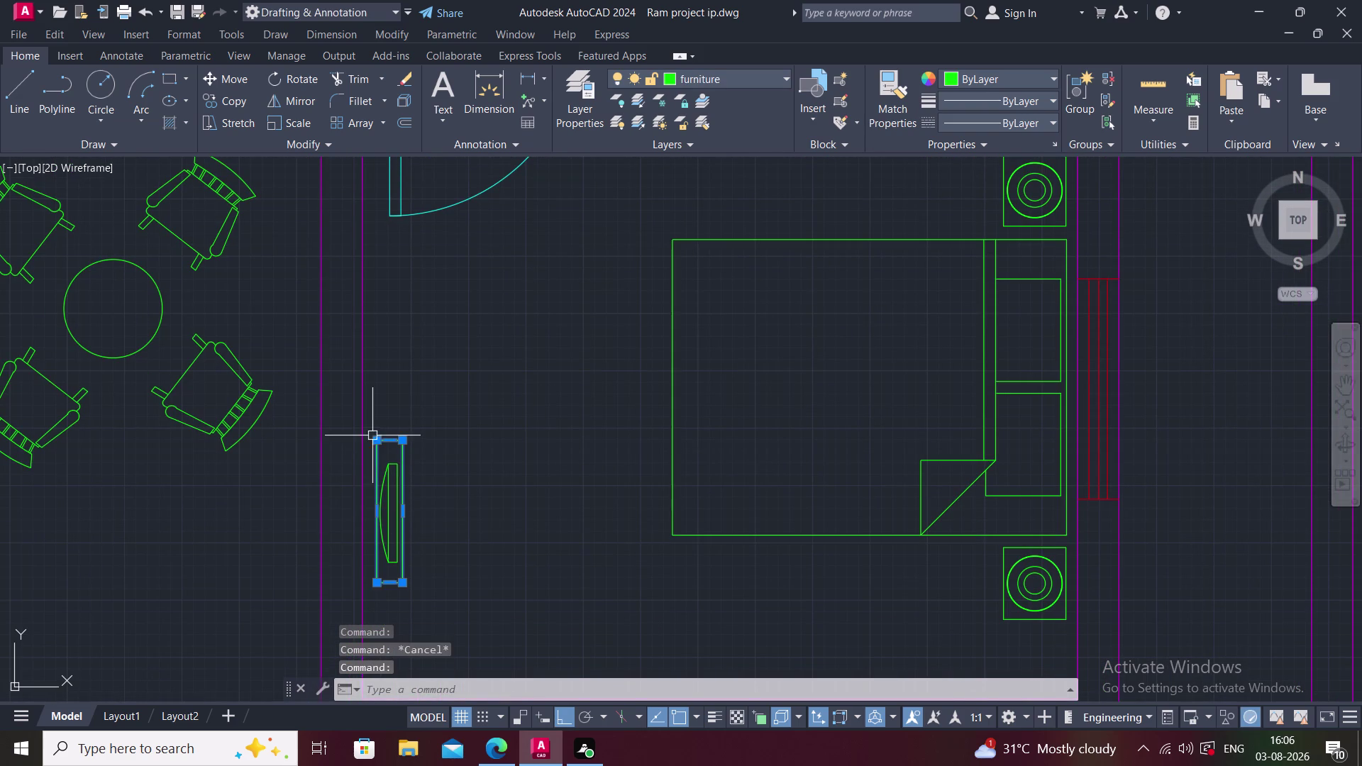
key(Escape)
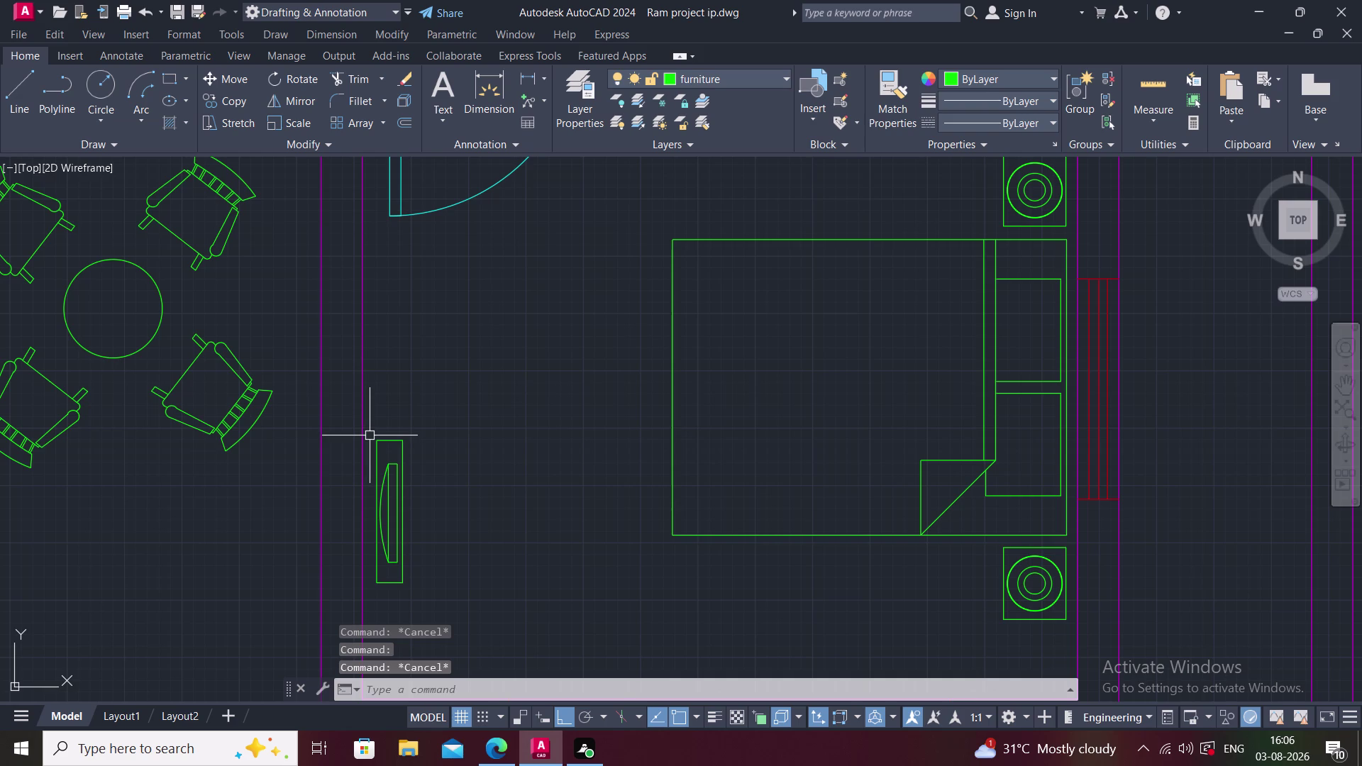
Shift the flipped window higher along the bedroom wall with Ortho off.
click(370, 436)
click(427, 606)
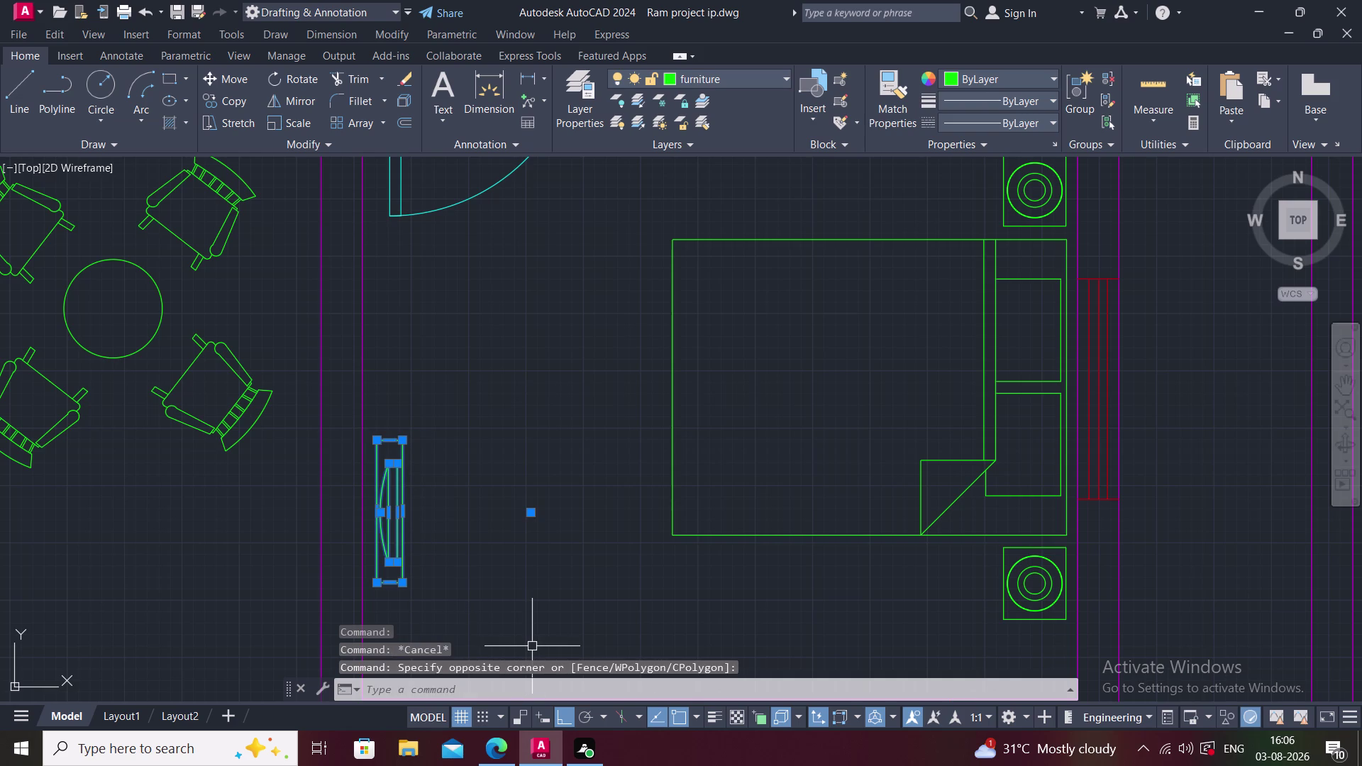
text(M)
key(space)
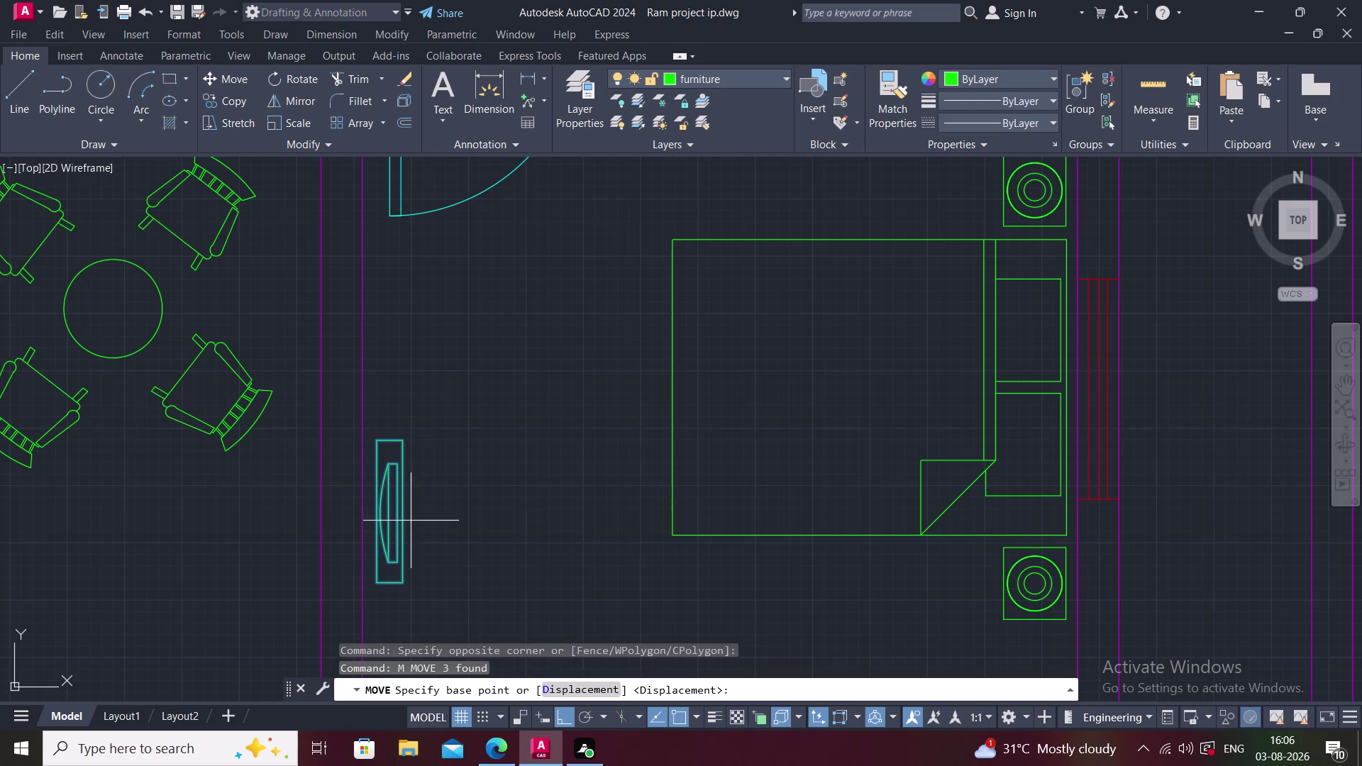
click(406, 517)
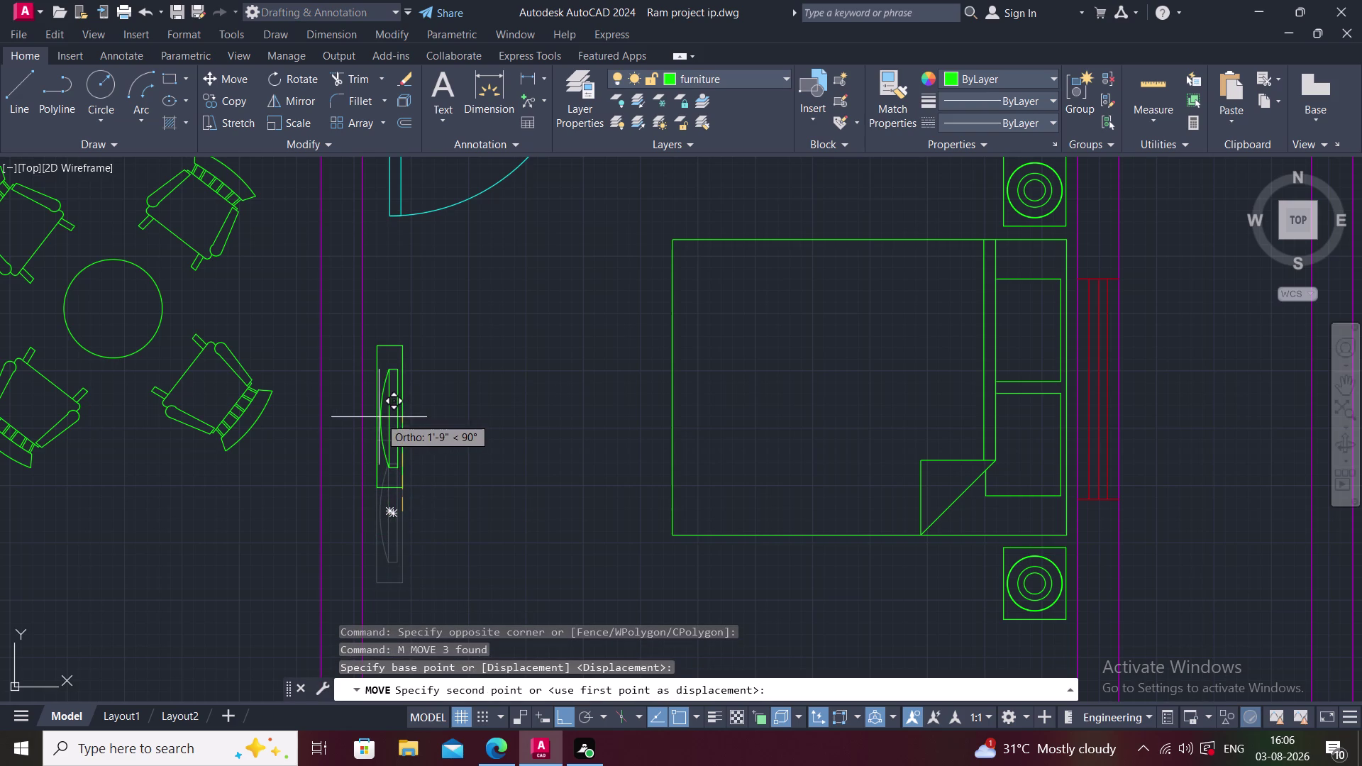
key(F8)
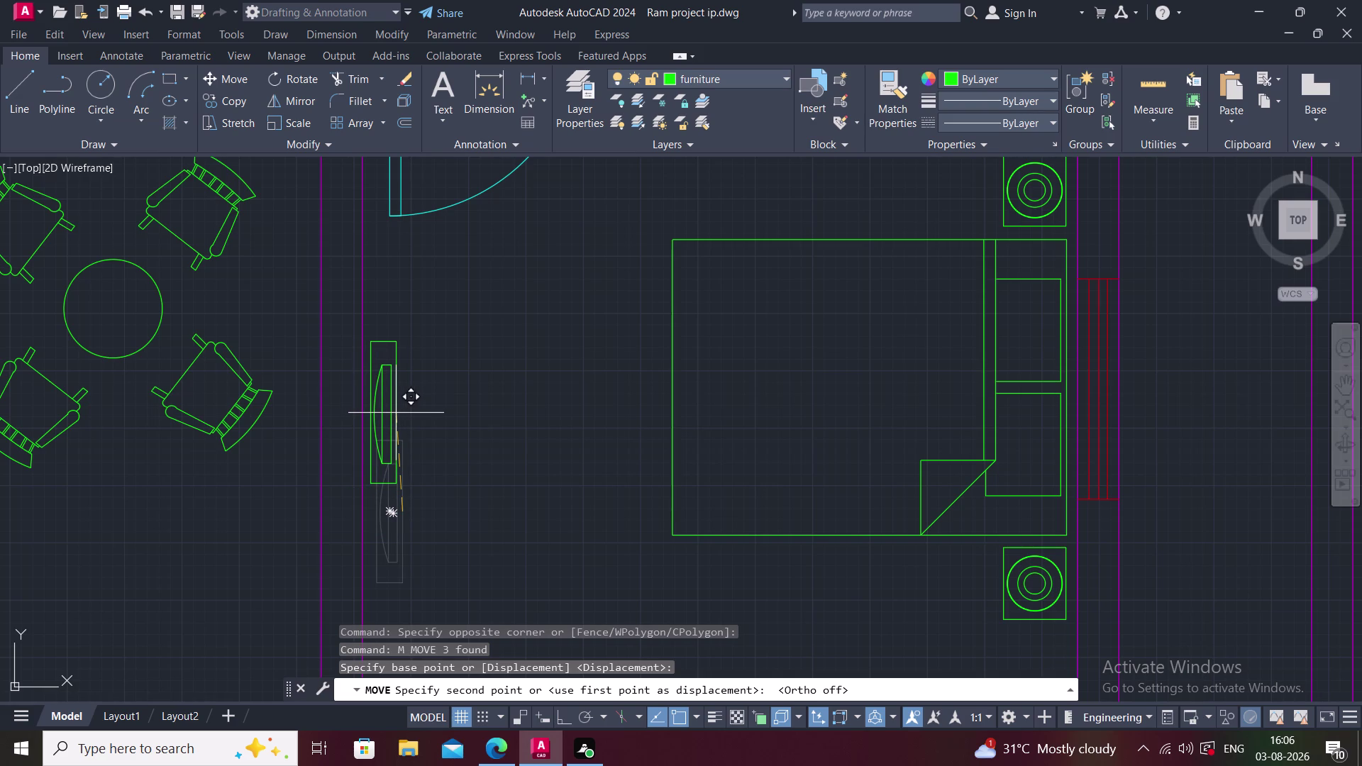
click(395, 412)
key(Escape)
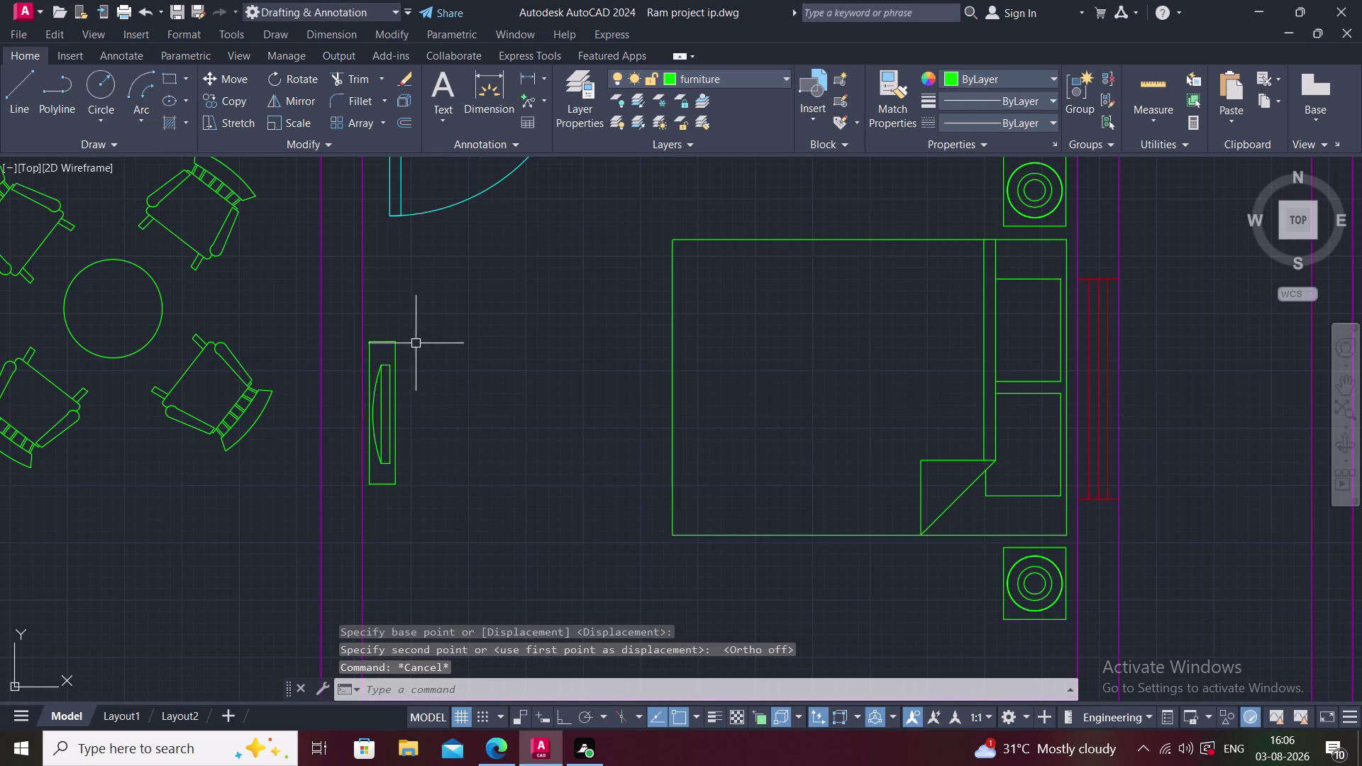
click(415, 343)
click(368, 516)
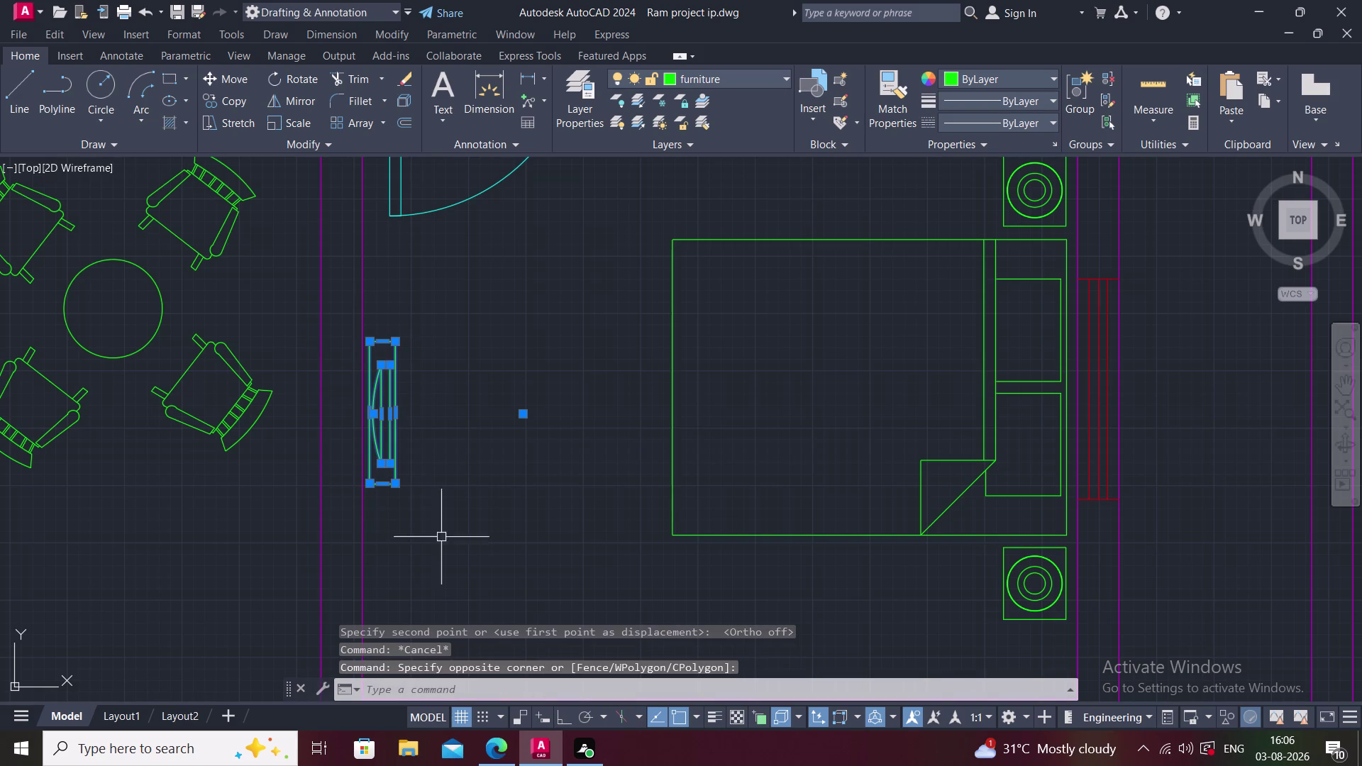
Copy the window symbol onto the wall near the stairs.
text(CO)
key(space)
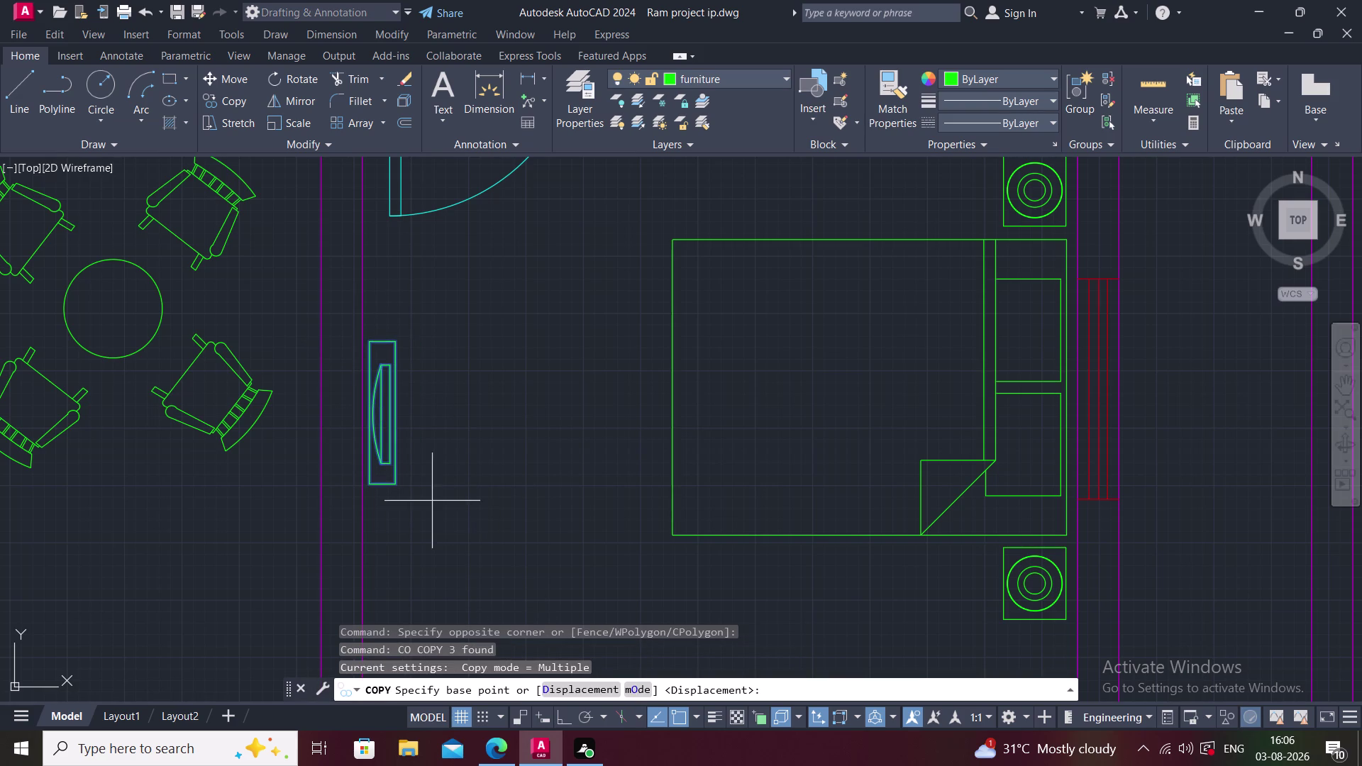
click(375, 414)
scroll(down, 3)
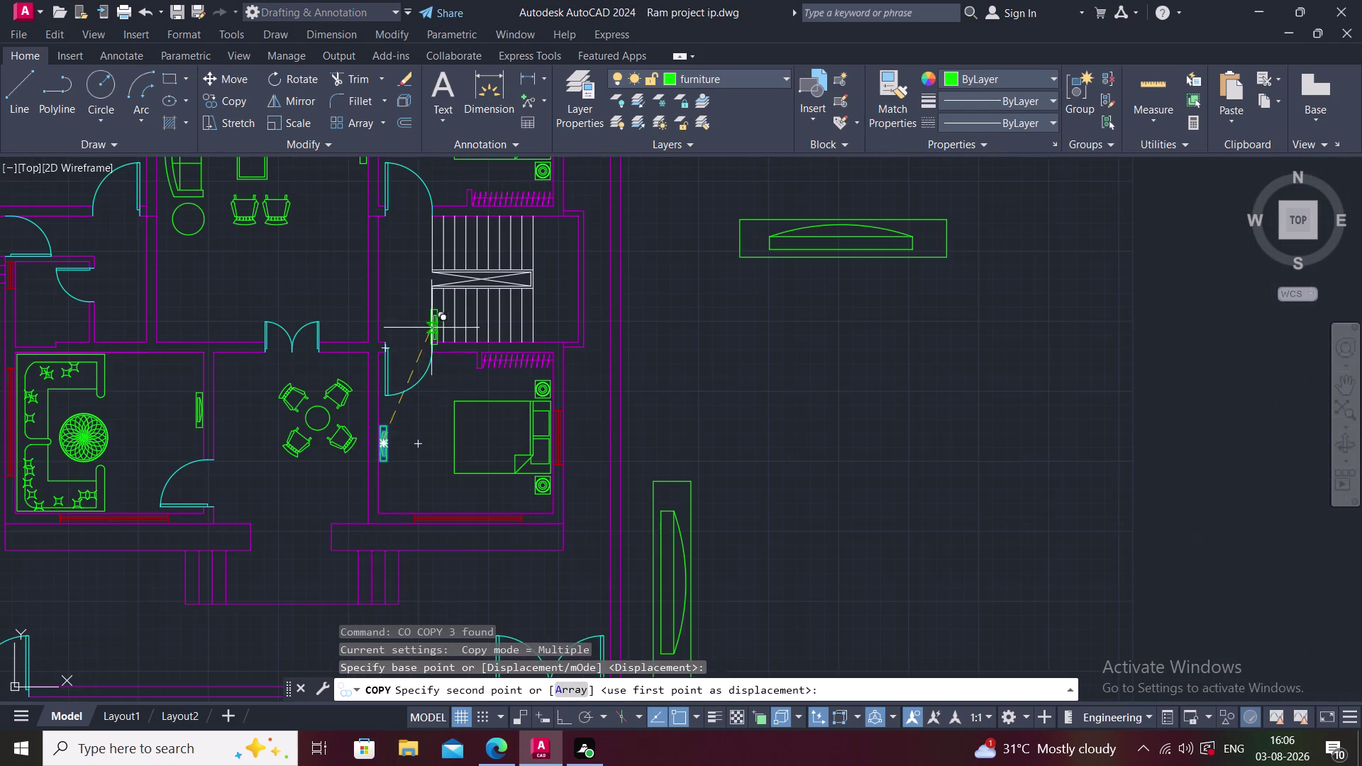
middle_drag(426, 327, 373, 541)
scroll(up, 3)
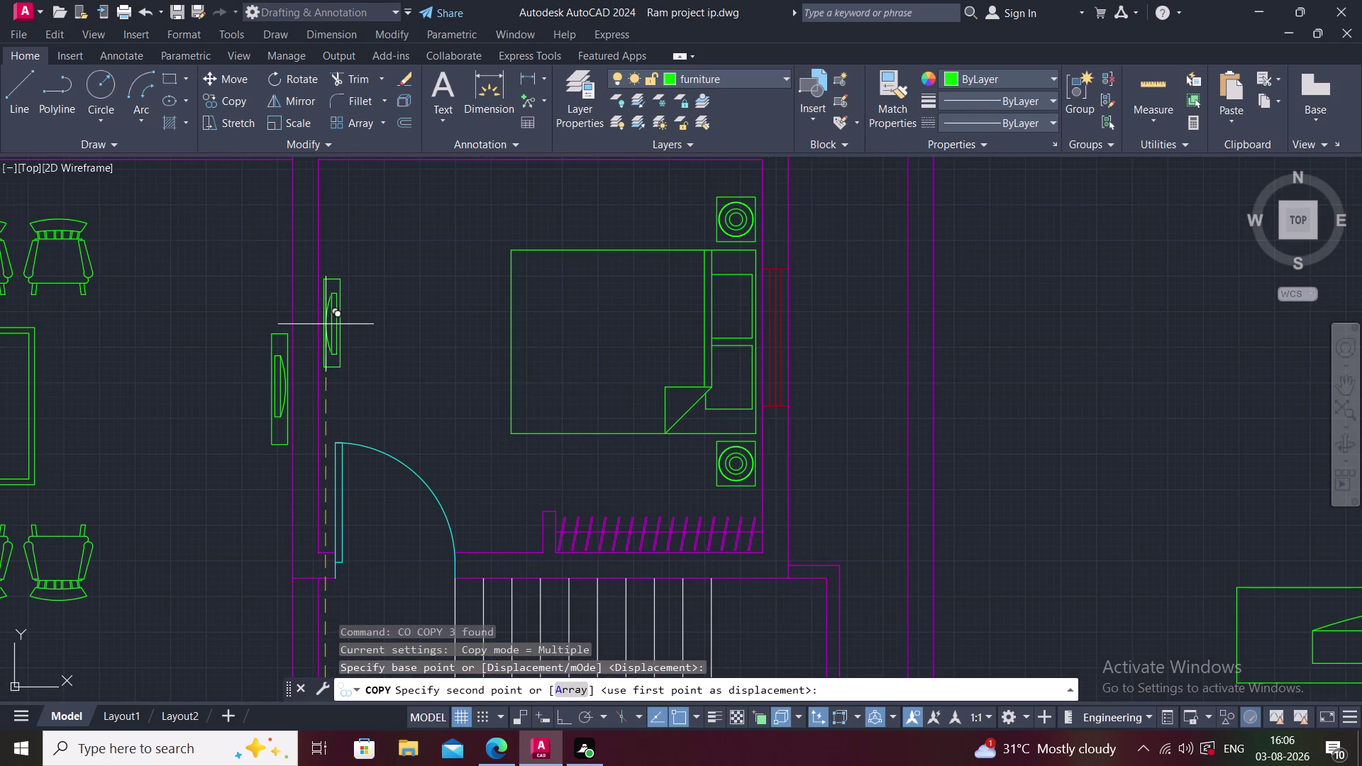
click(325, 324)
Place further window copies in the left room and the upper bedroom.
scroll(down, 3)
middle_drag(217, 403, 474, 442)
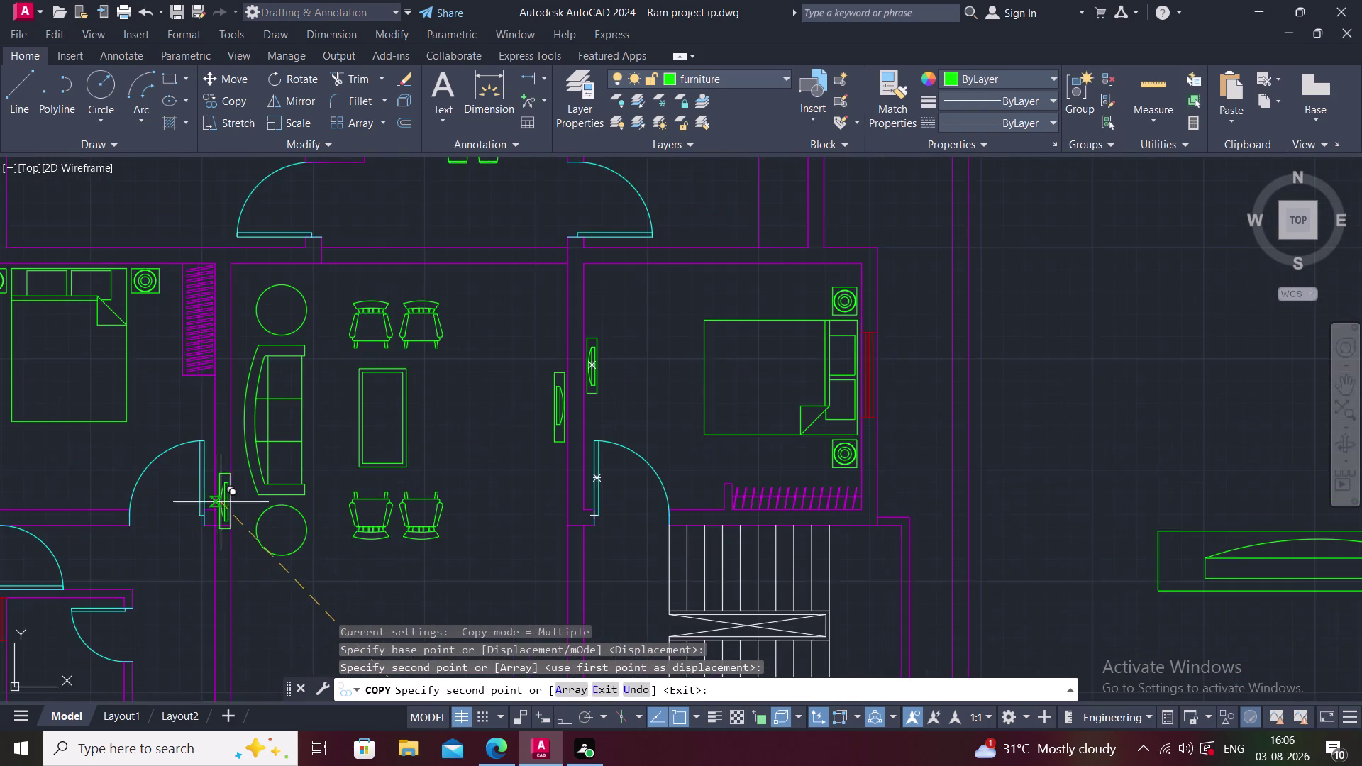
middle_drag(229, 492, 356, 412)
middle_drag(174, 548, 367, 489)
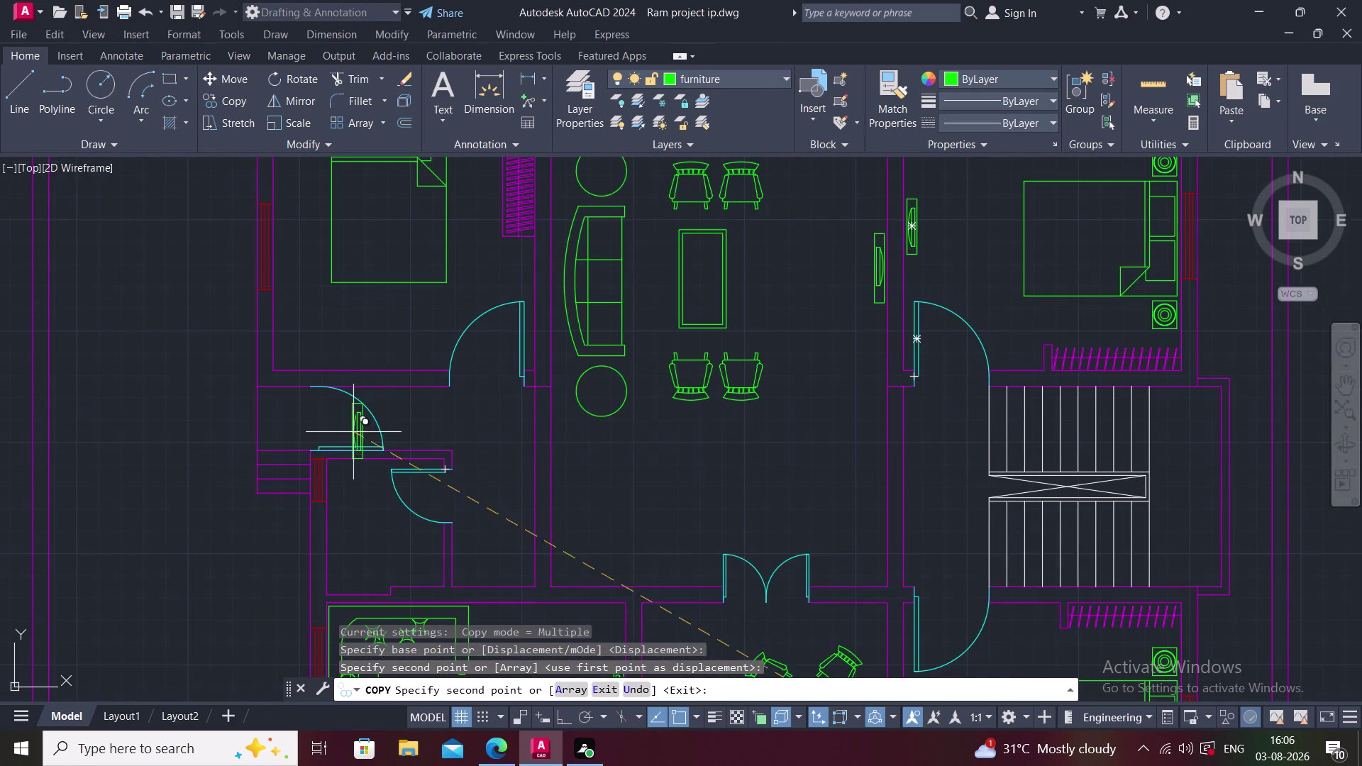
click(361, 334)
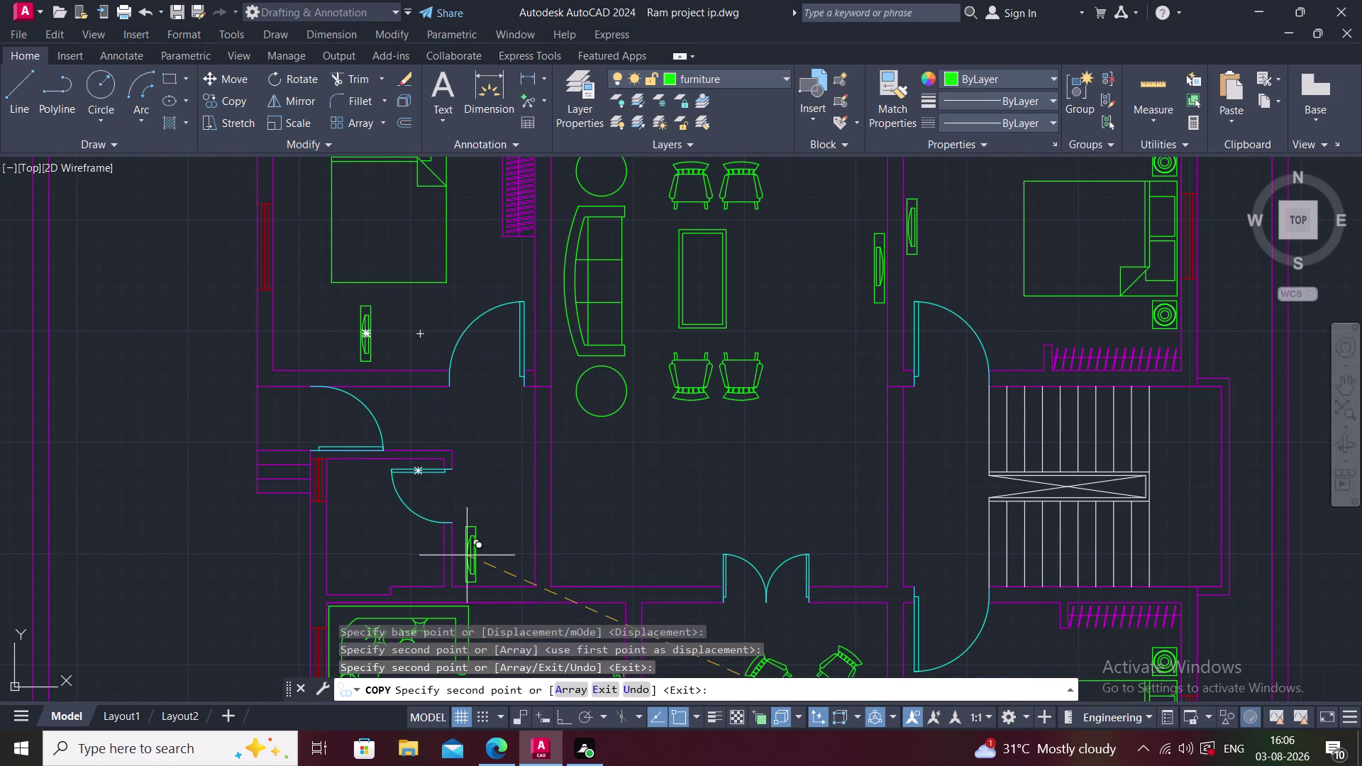
middle_drag(449, 498, 361, 606)
scroll(down, 3)
scroll(up, 3)
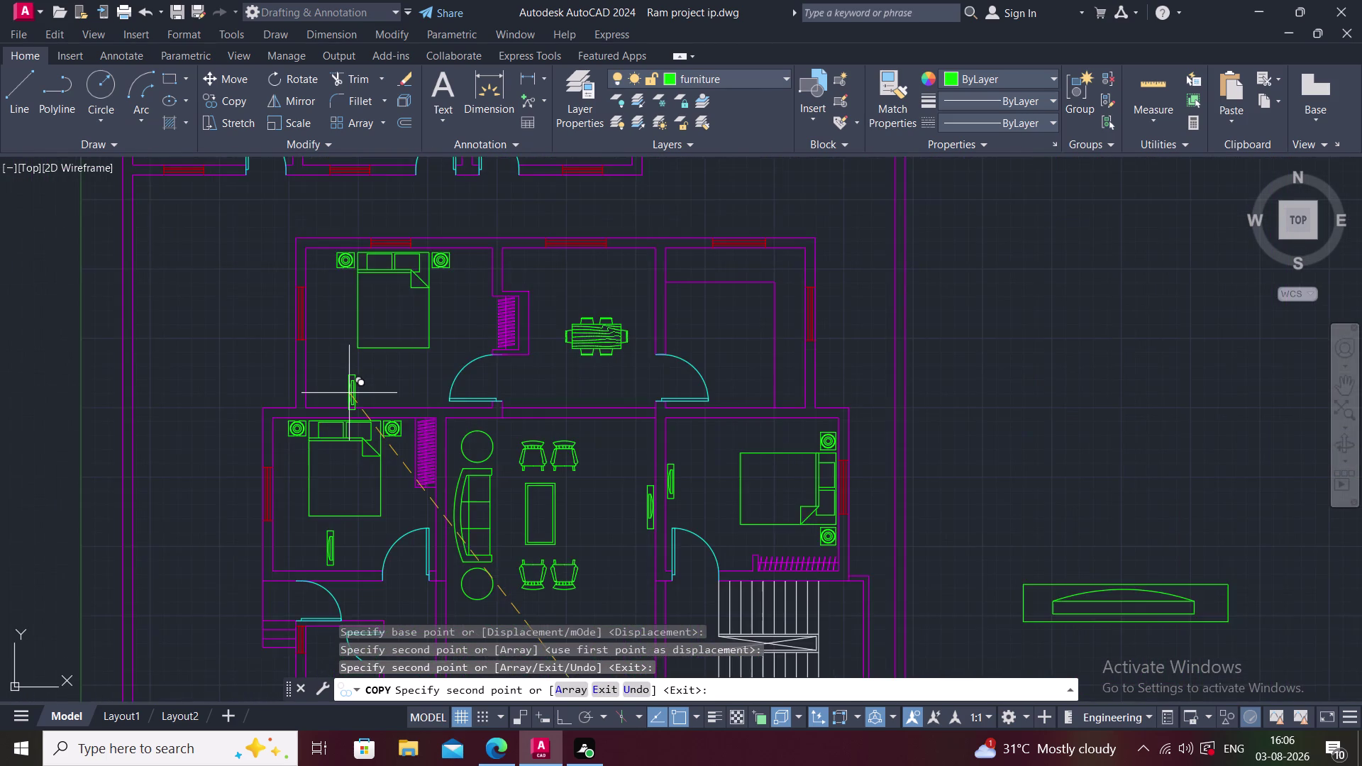
scroll(up, 3)
click(349, 382)
key(Escape)
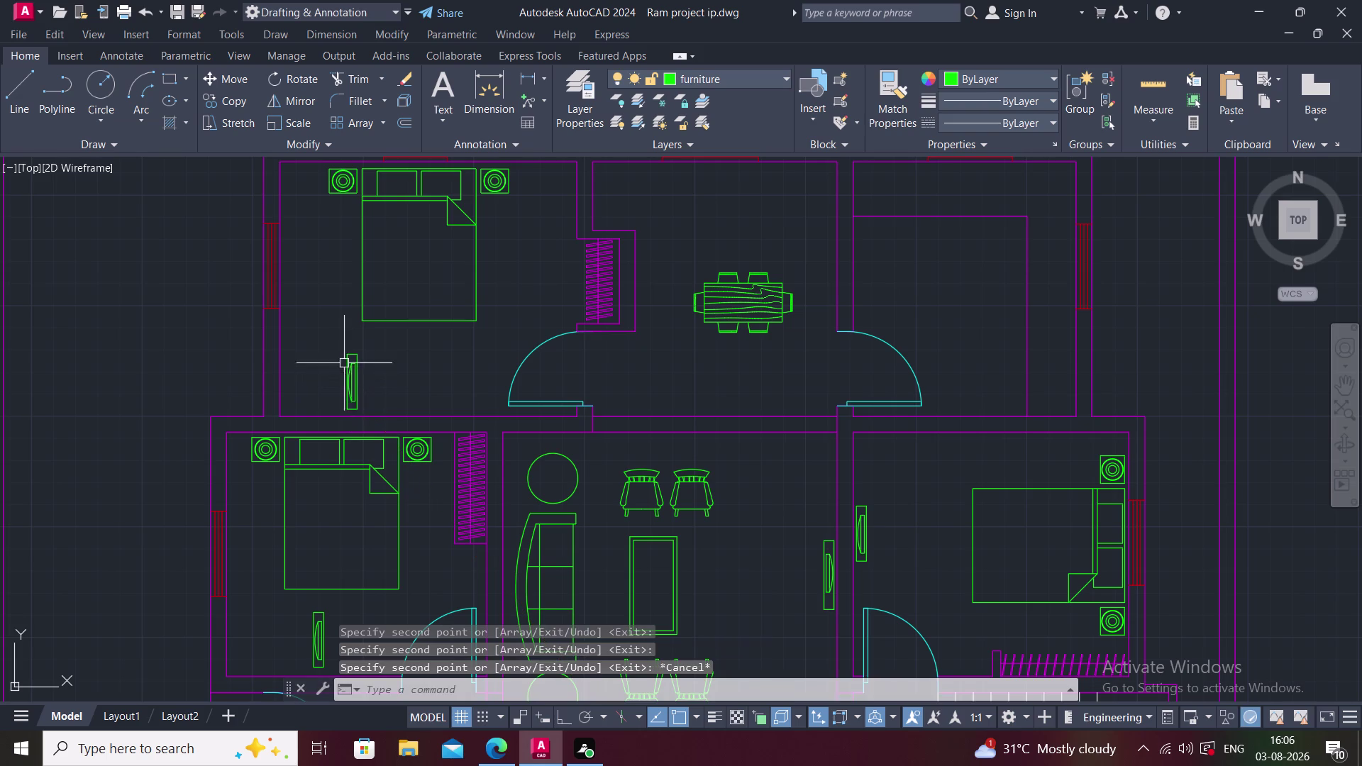
Select the newly placed window copy in the upper bedroom.
click(339, 357)
click(389, 424)
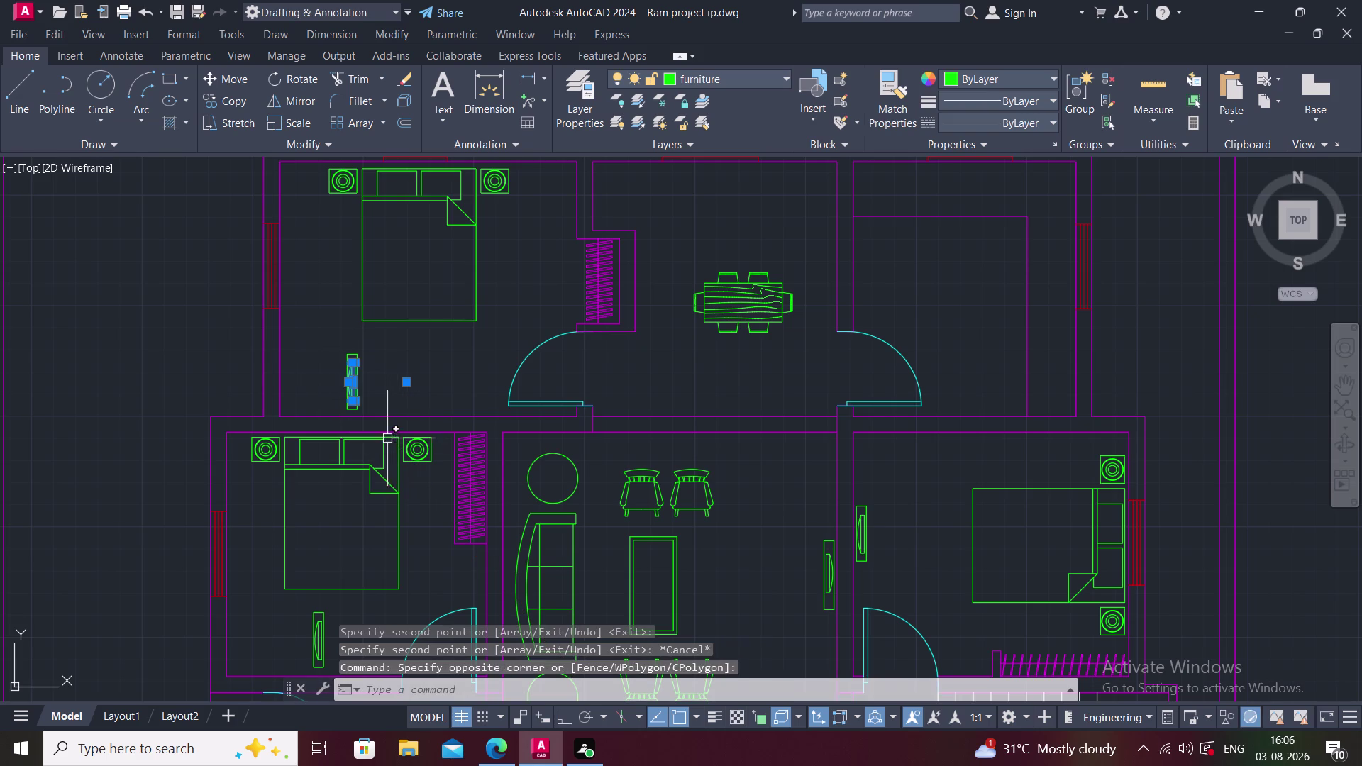
key(Escape)
click(327, 331)
click(383, 420)
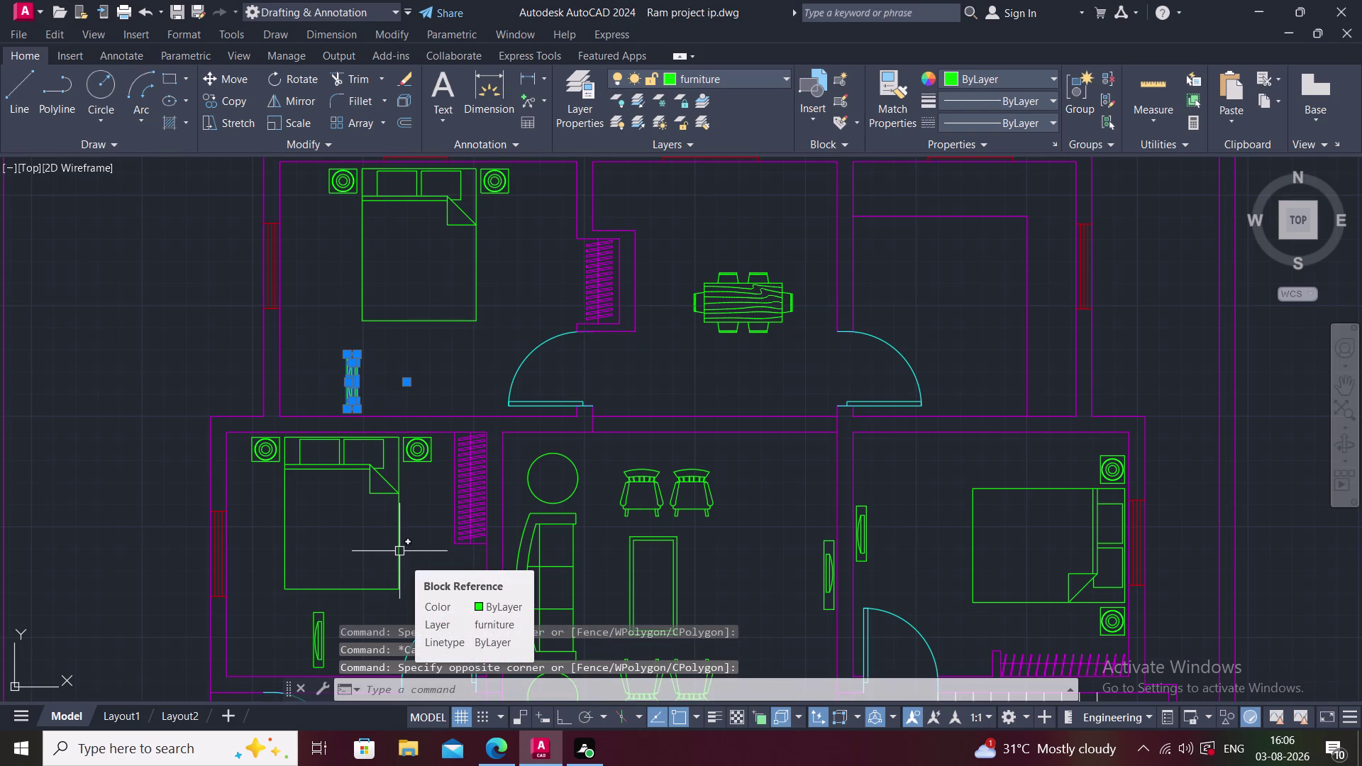
Rotate the selected window copy a right angle with Ortho on.
text(RO)
key(space)
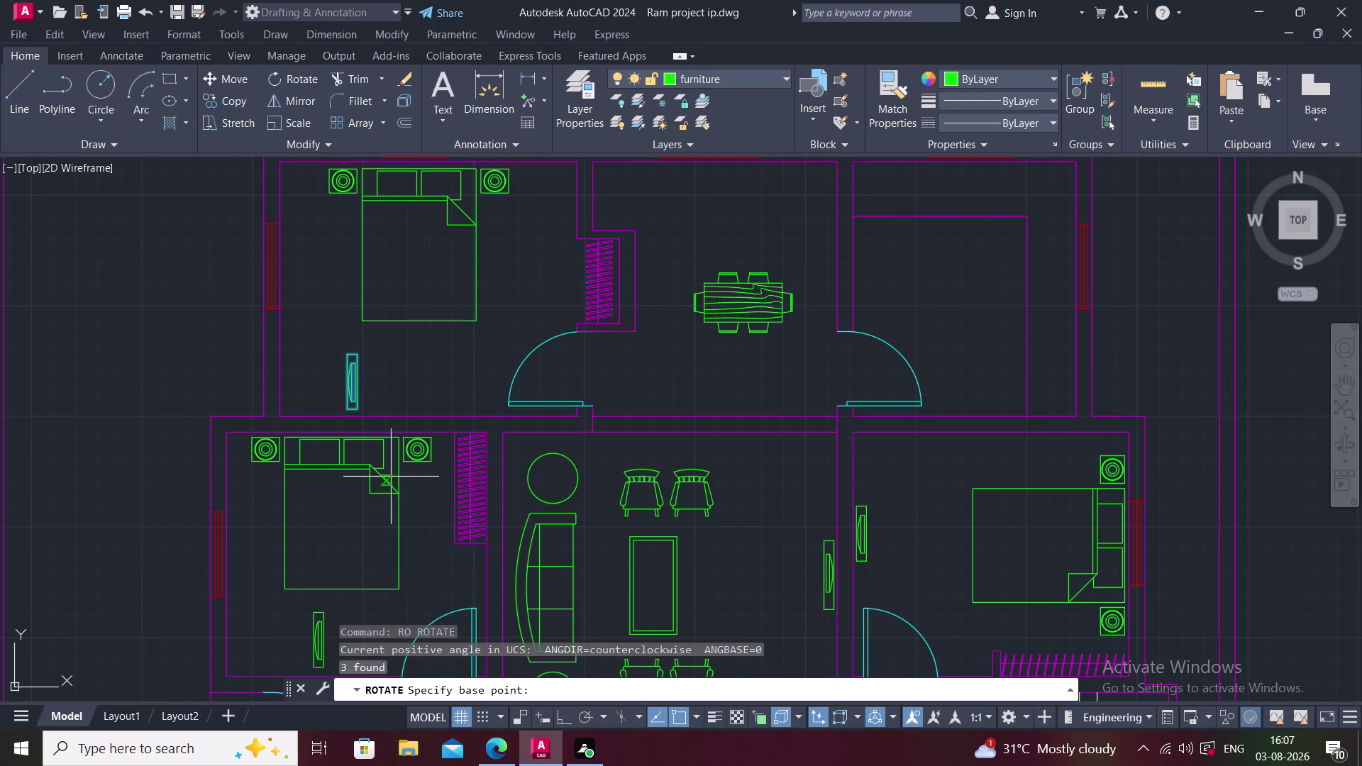
click(355, 379)
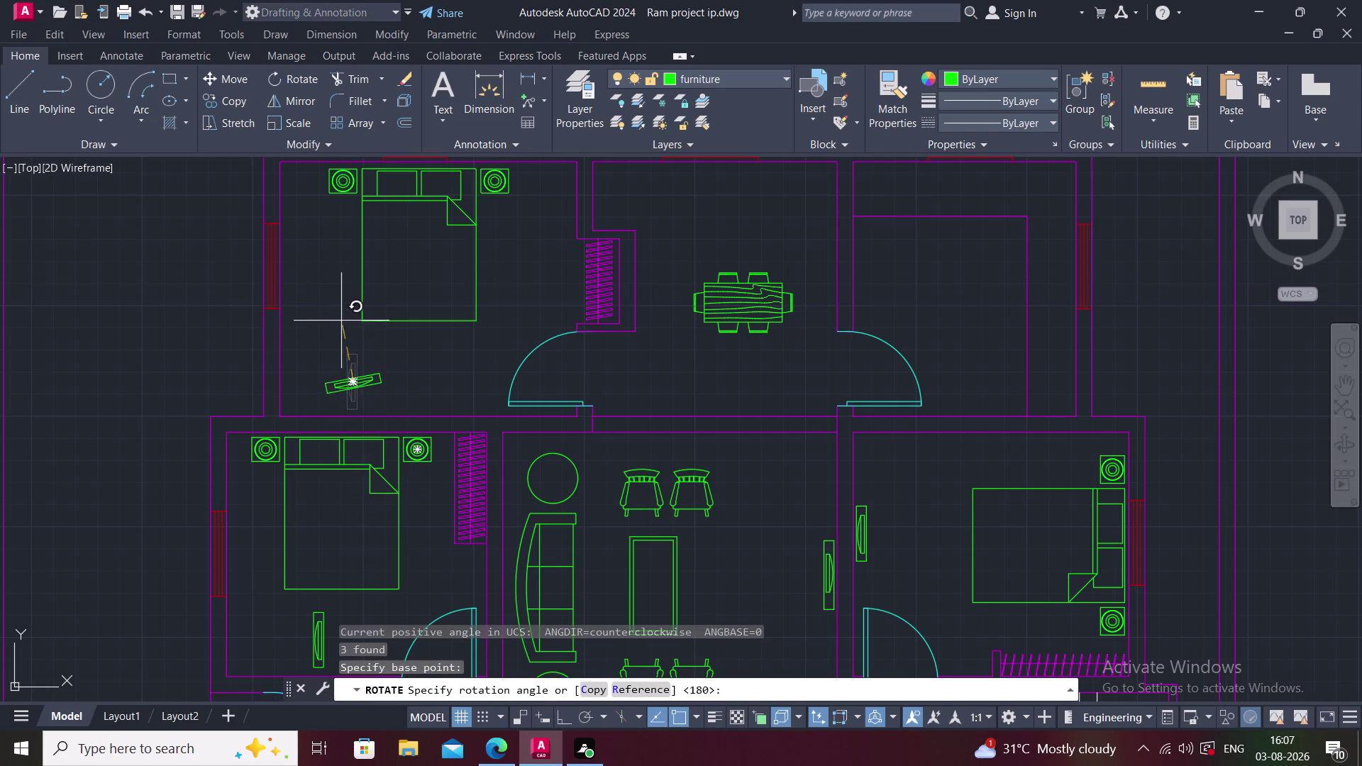
key(F8)
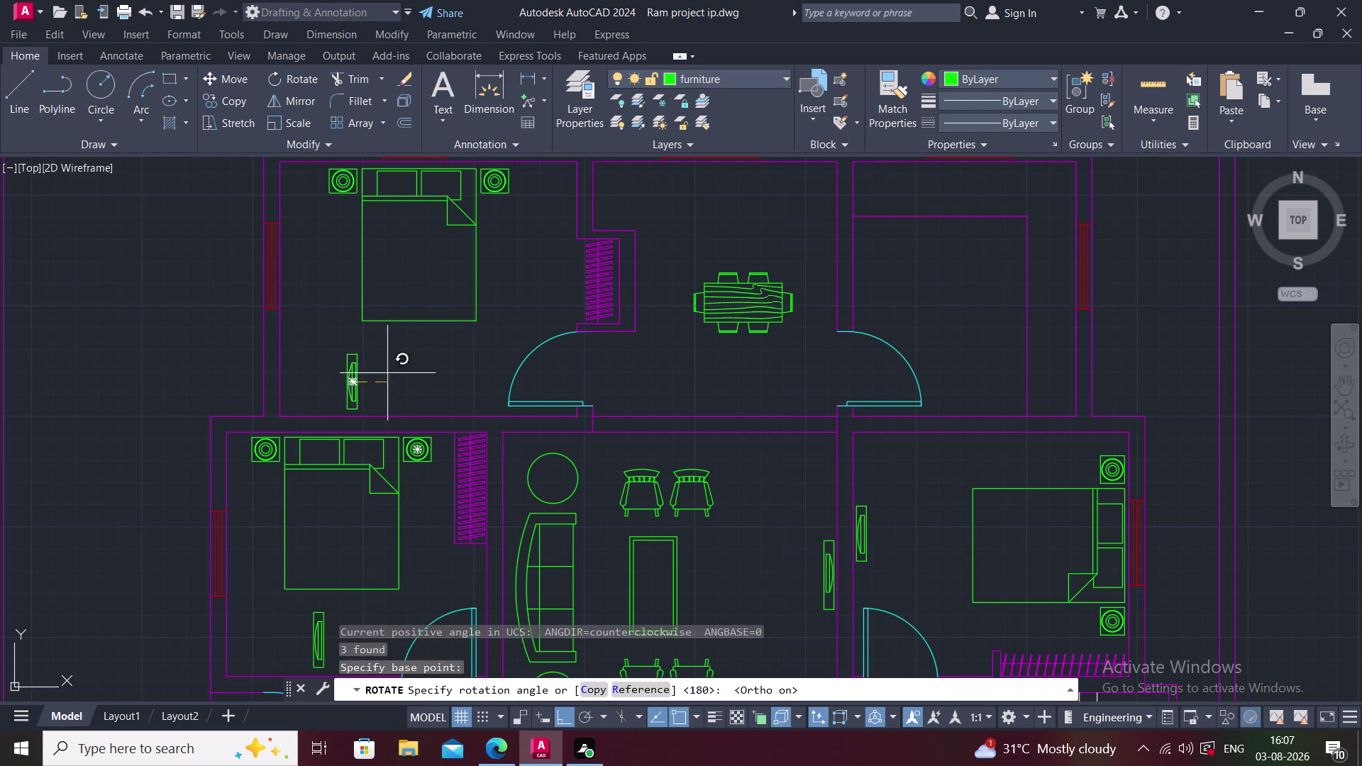
click(337, 319)
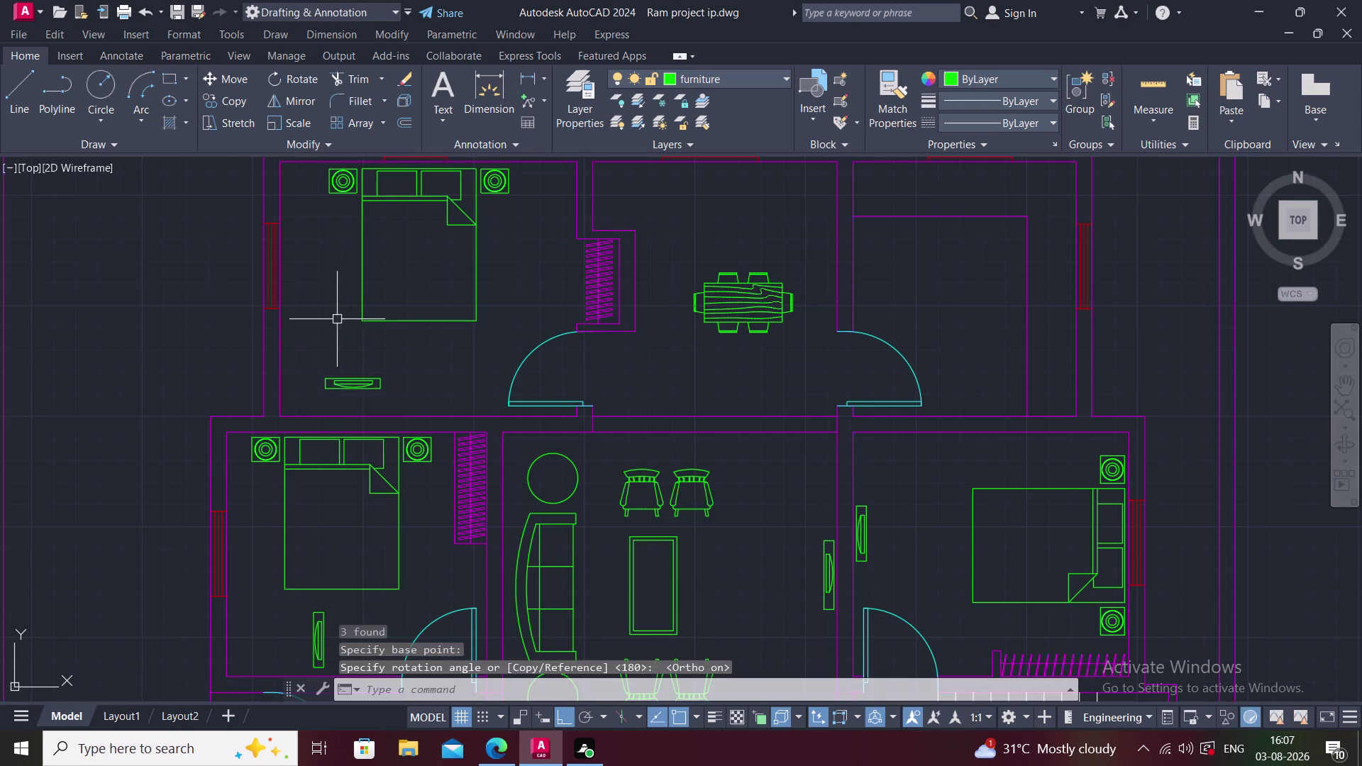
key(Escape)
Move the small window symbol onto the wall above the lower-left bedroom with Ortho off.
click(309, 366)
click(419, 422)
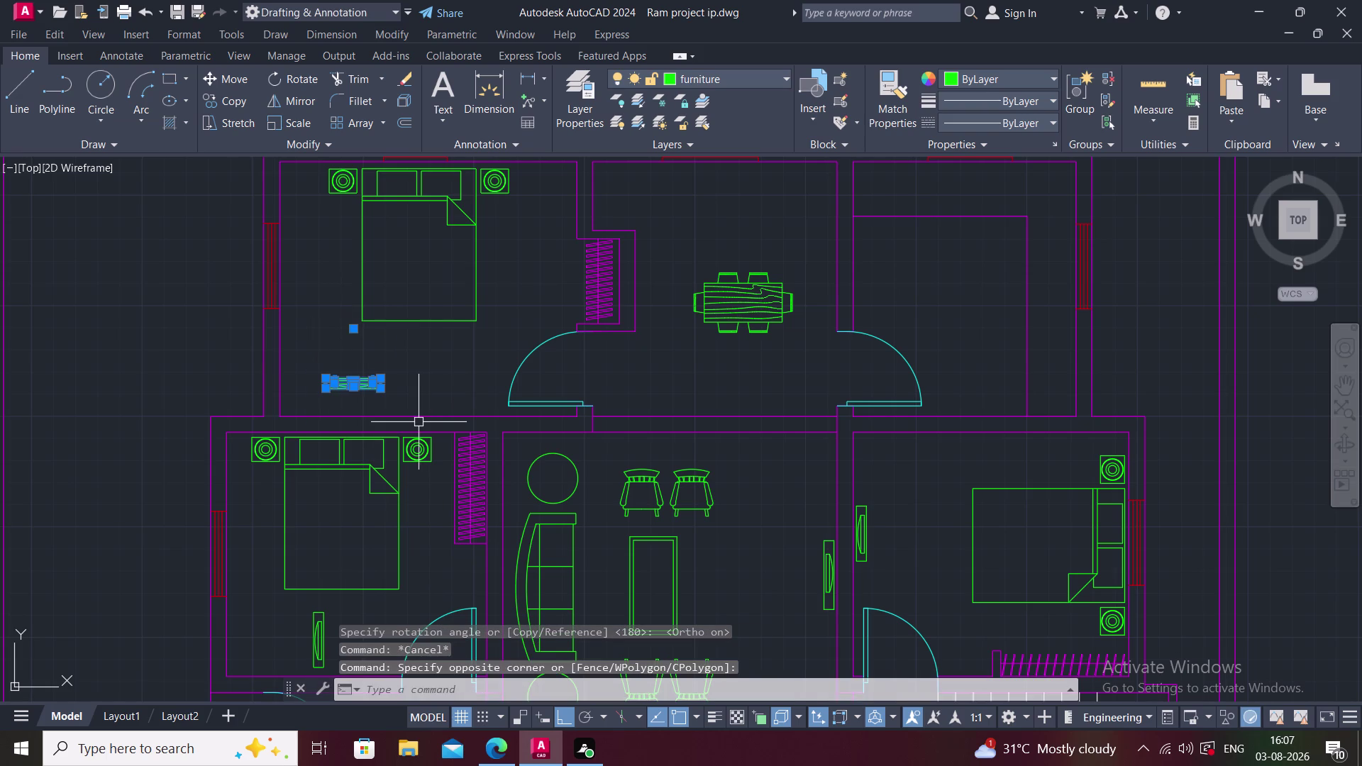
key(c)
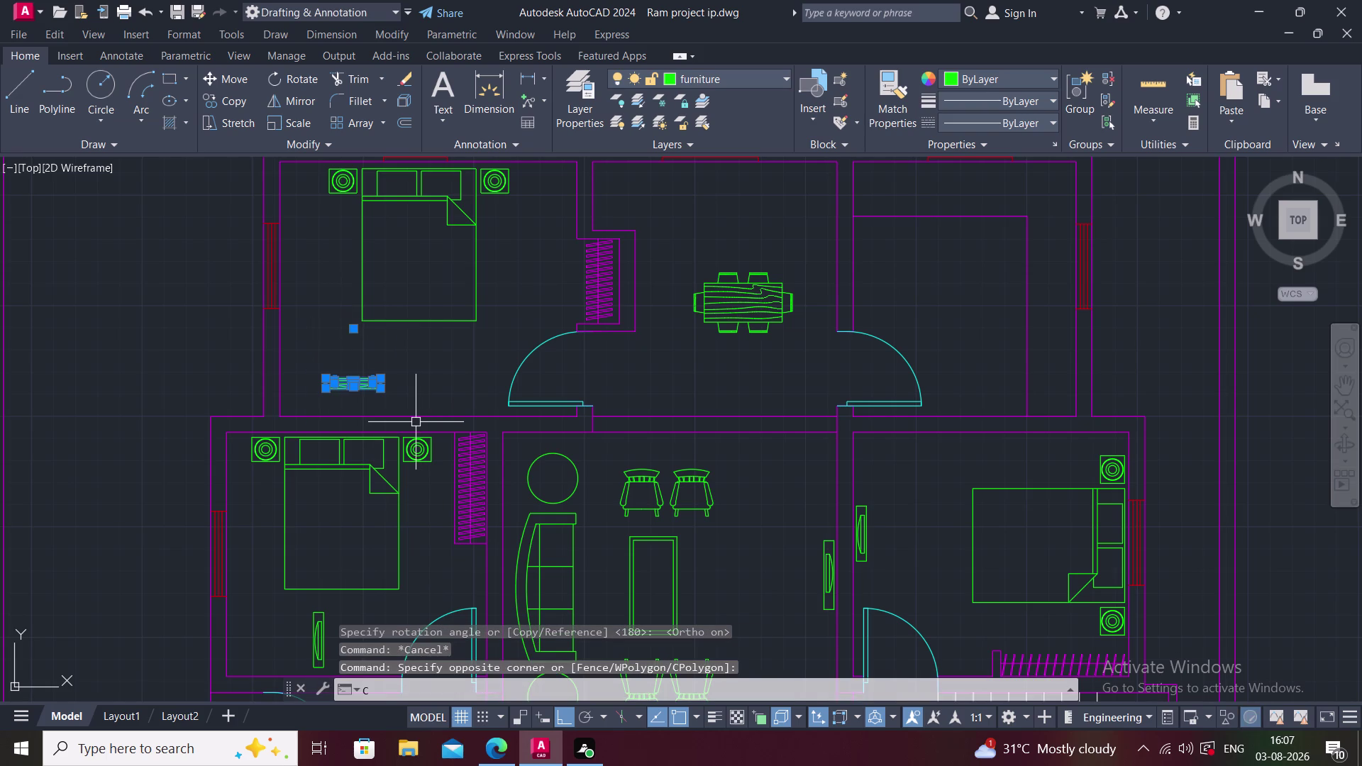
key(BackSpace)
text(M)
key(space)
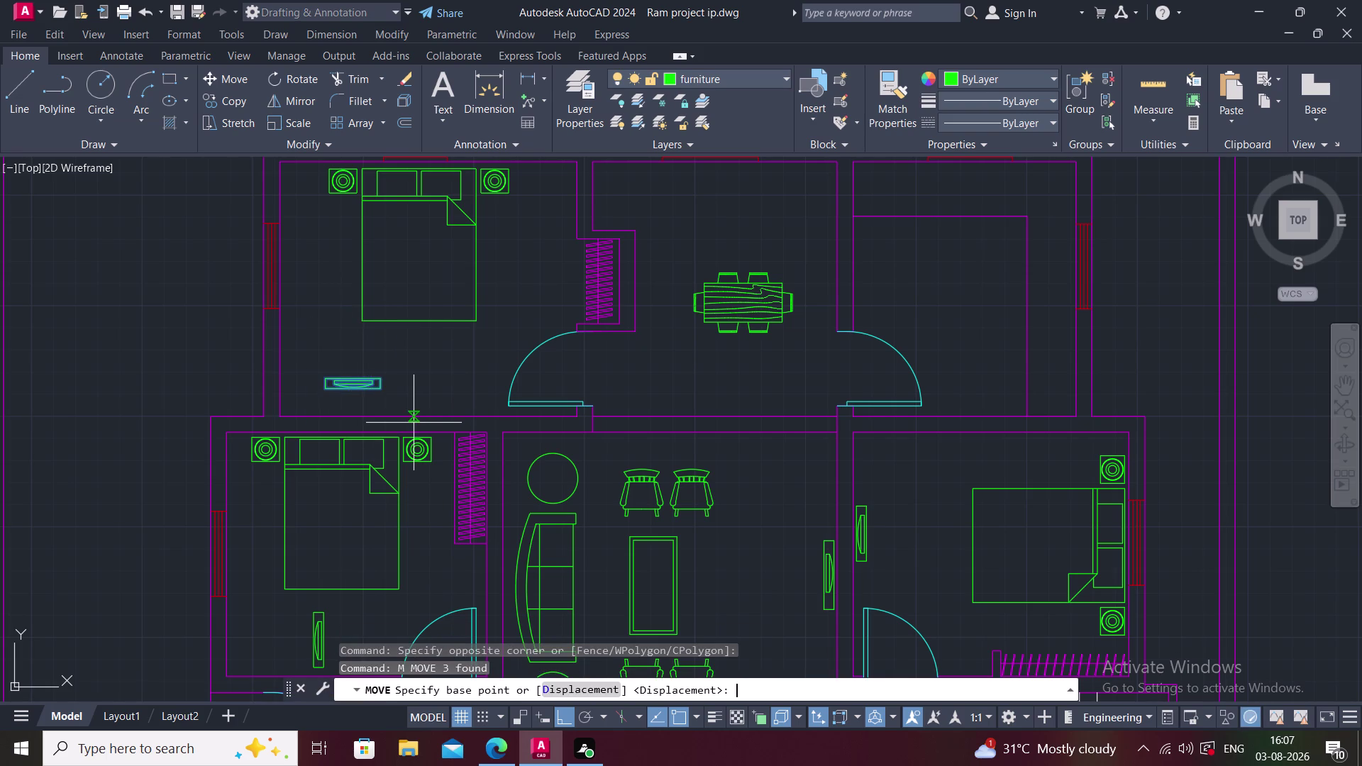
click(357, 375)
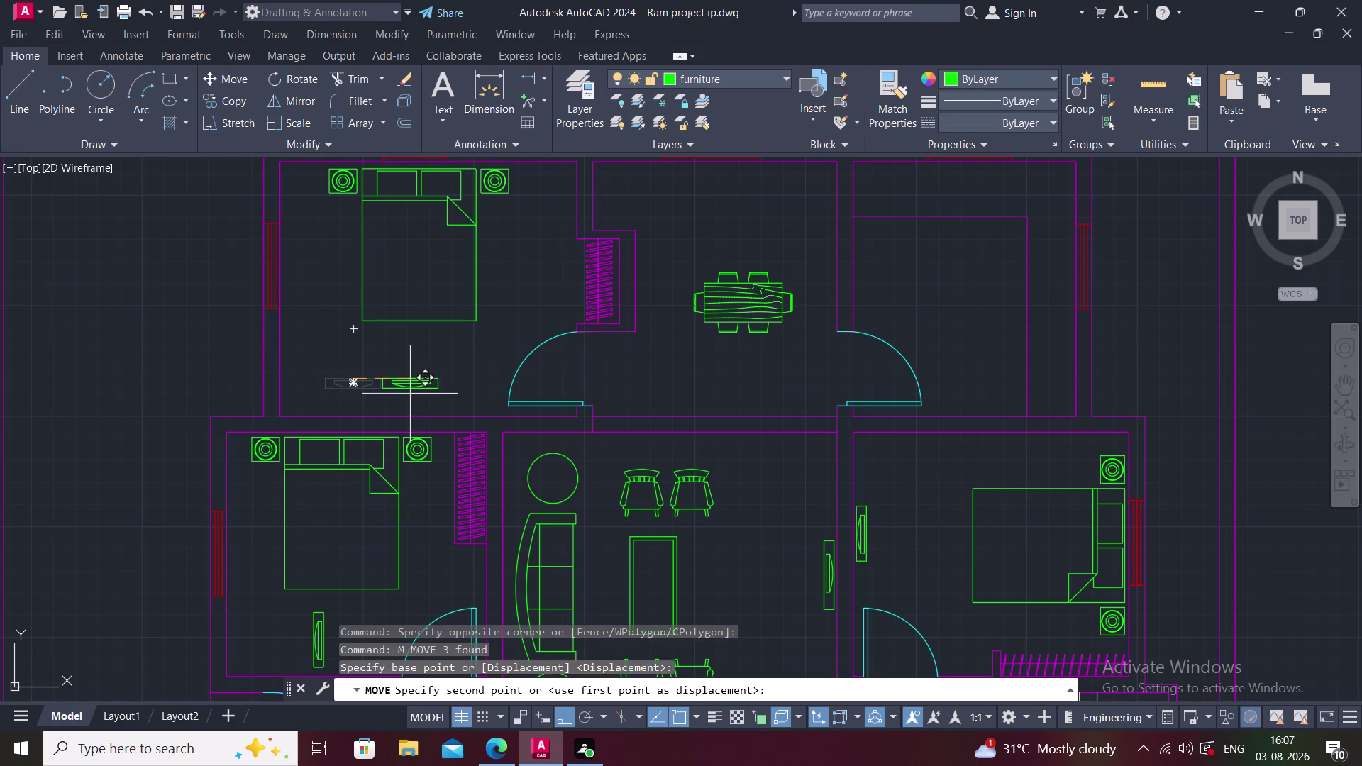
key(F8)
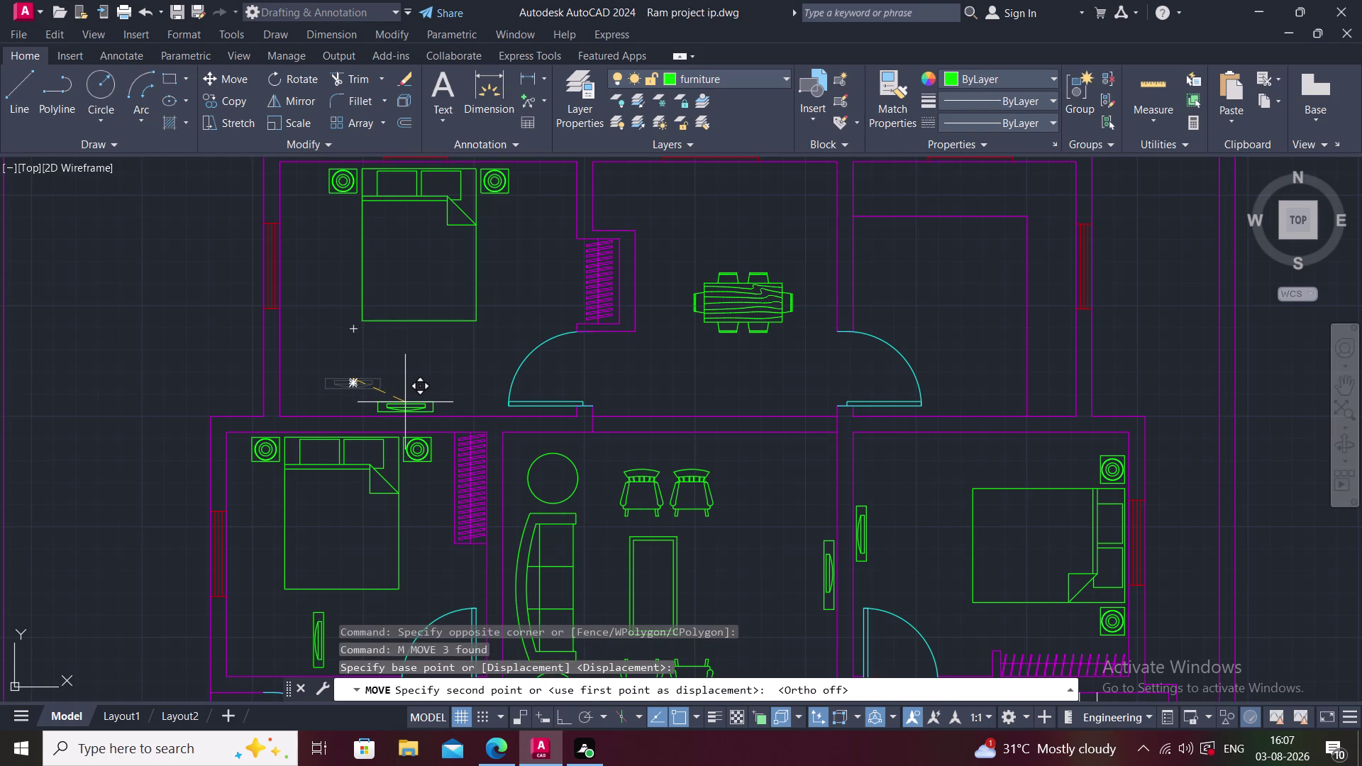
click(407, 403)
key(Escape)
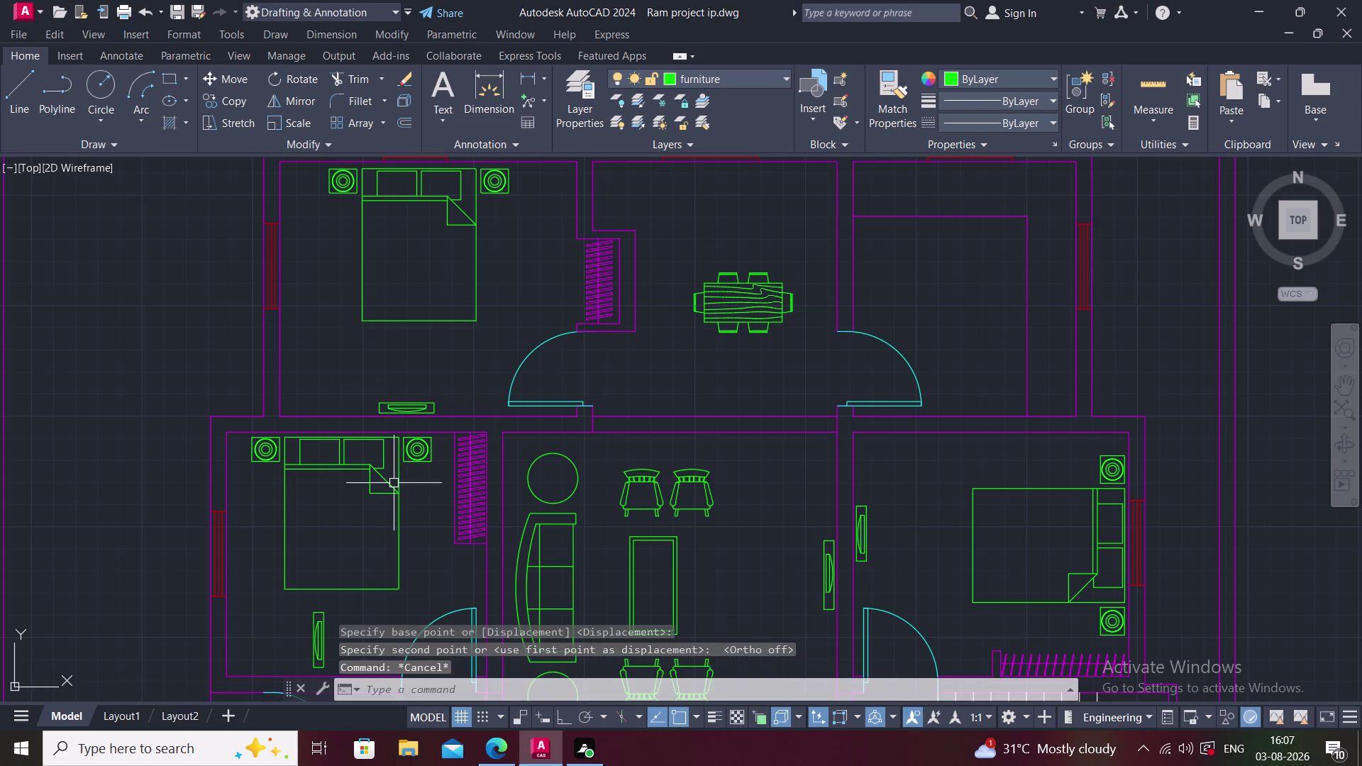
middle_drag(394, 484, 394, 322)
Delete the vertical window symbol inside the lower-left bedroom.
click(298, 434)
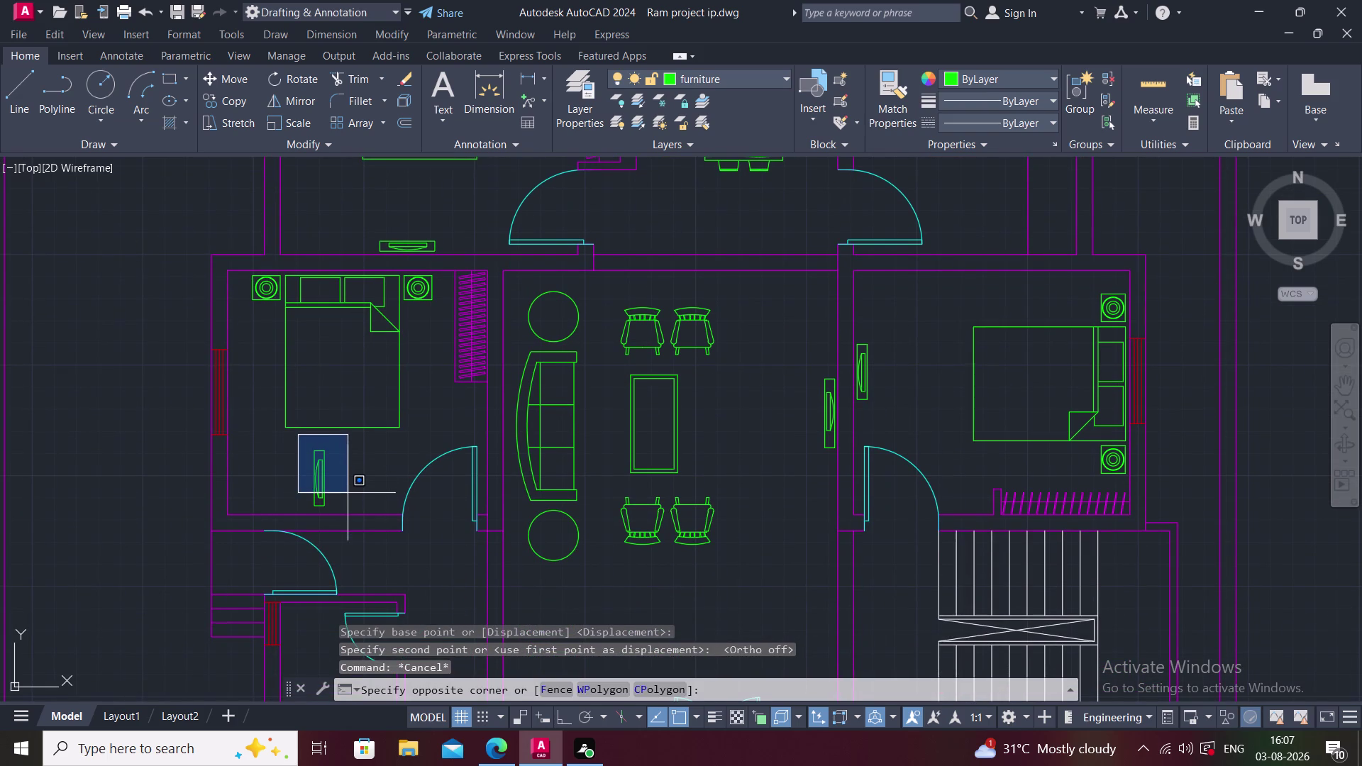
click(352, 510)
key(Delete)
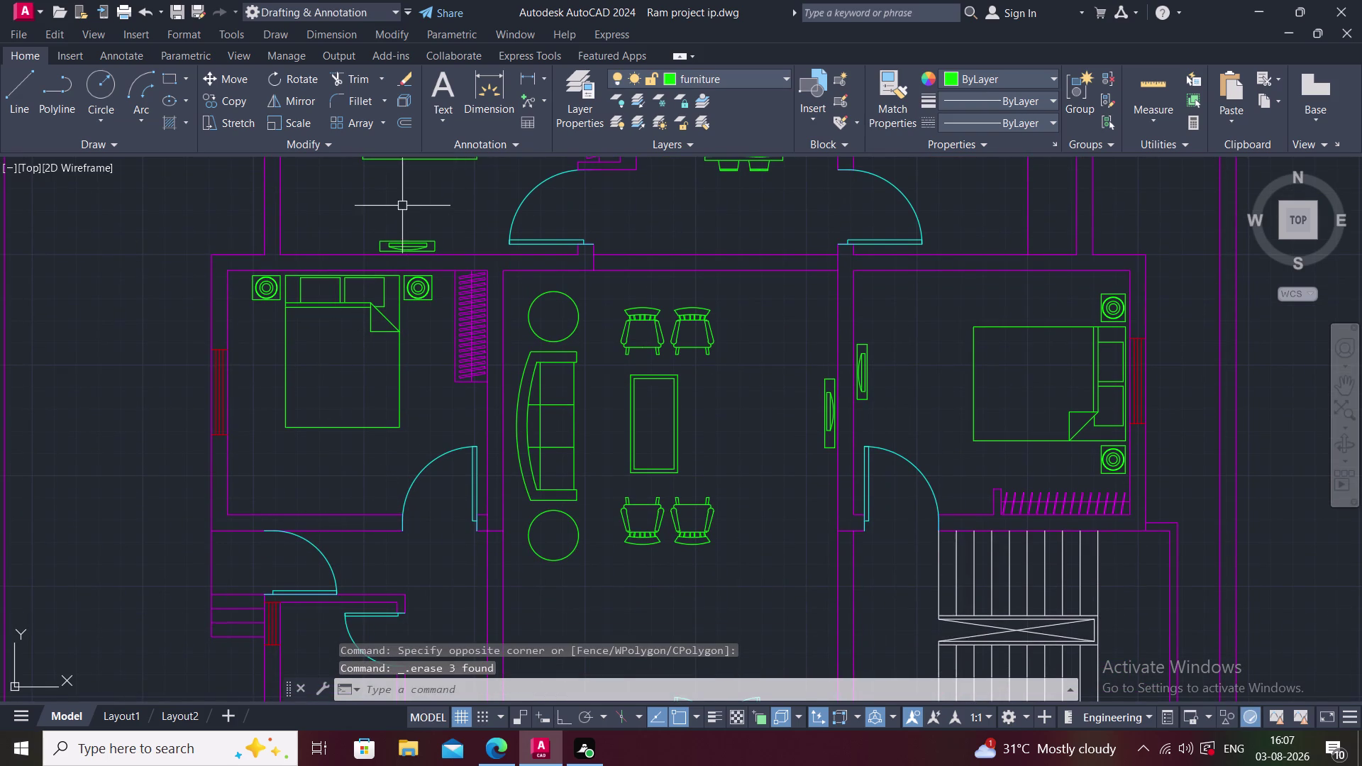
Copy the horizontal window fitting onto the bedroom's lower wall.
click(360, 227)
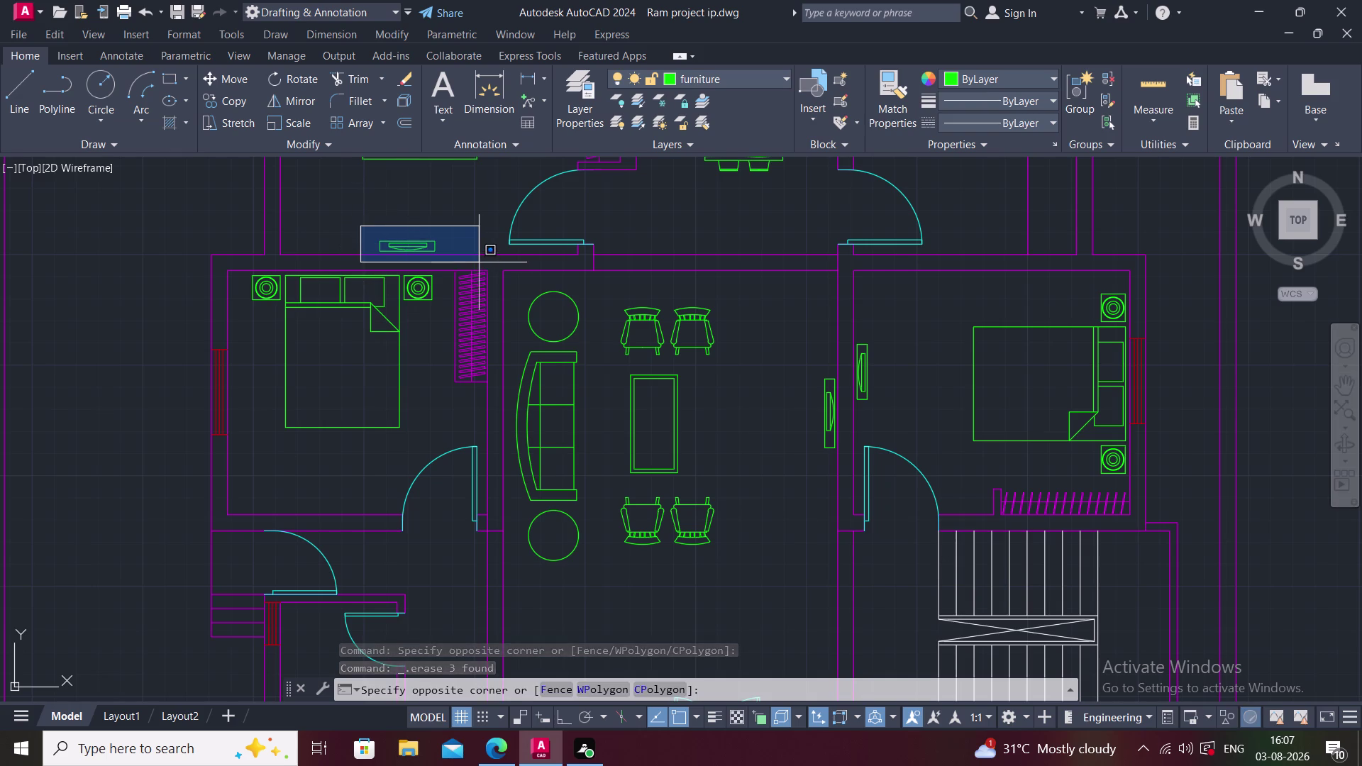
click(478, 262)
text(C)
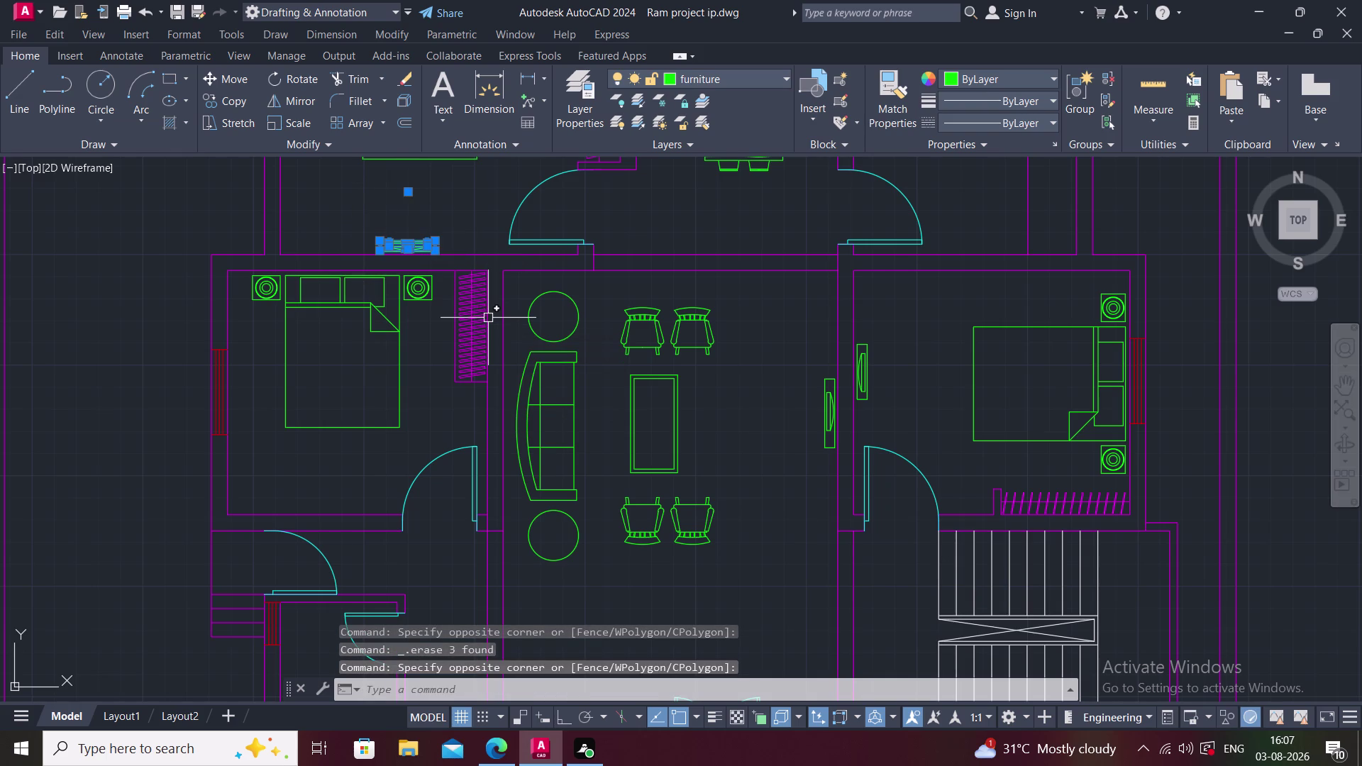
text(O)
key(space)
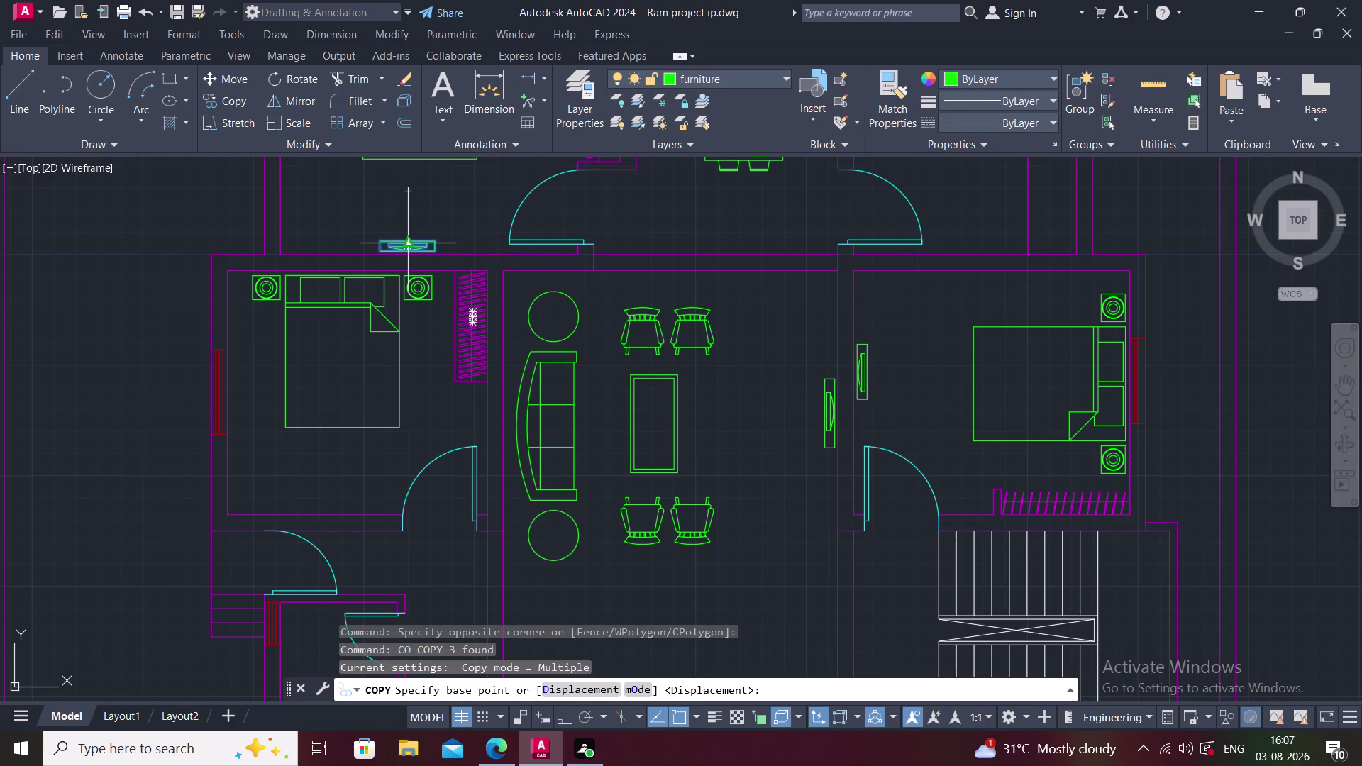
click(407, 241)
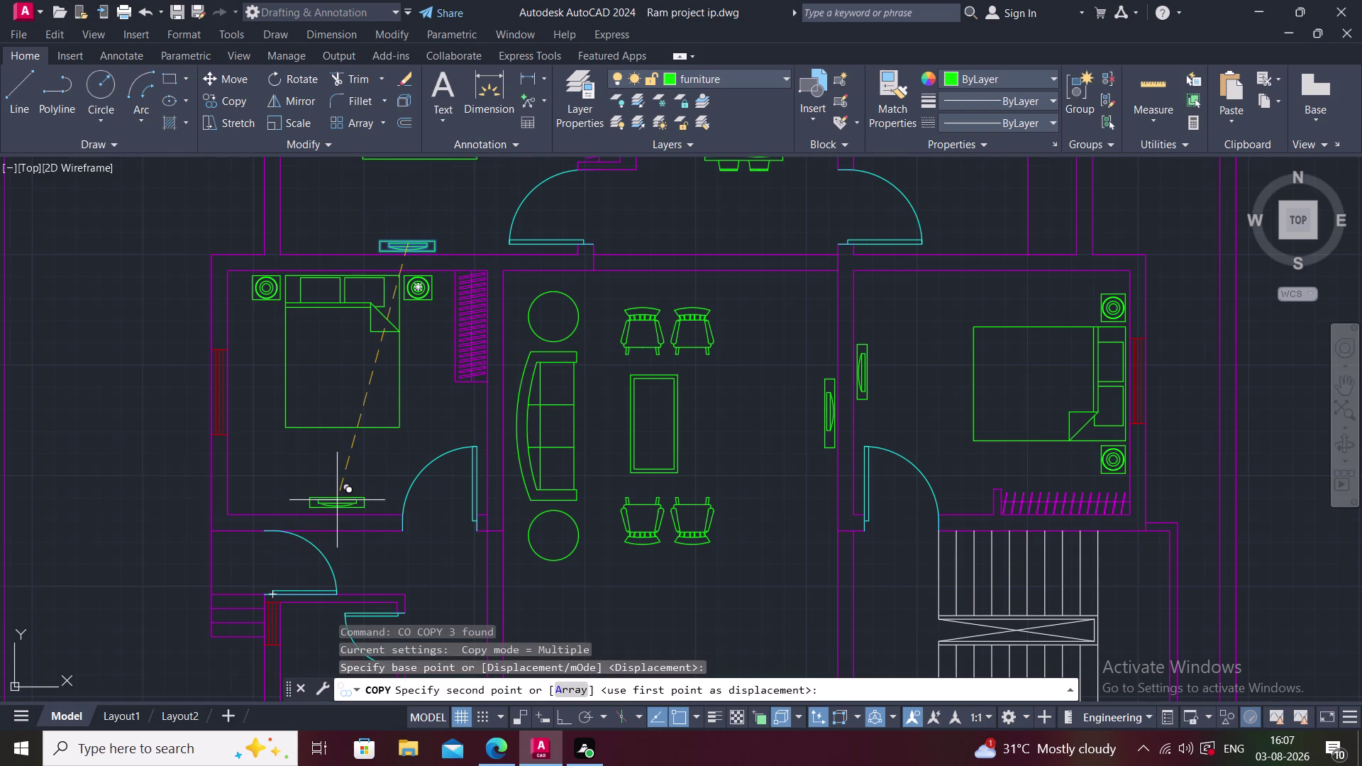
click(337, 501)
key(Escape)
Zoom out to the whole plan and open DesignCenter (Ctrl+2).
middle_drag(517, 411, 447, 374)
scroll(down, 3)
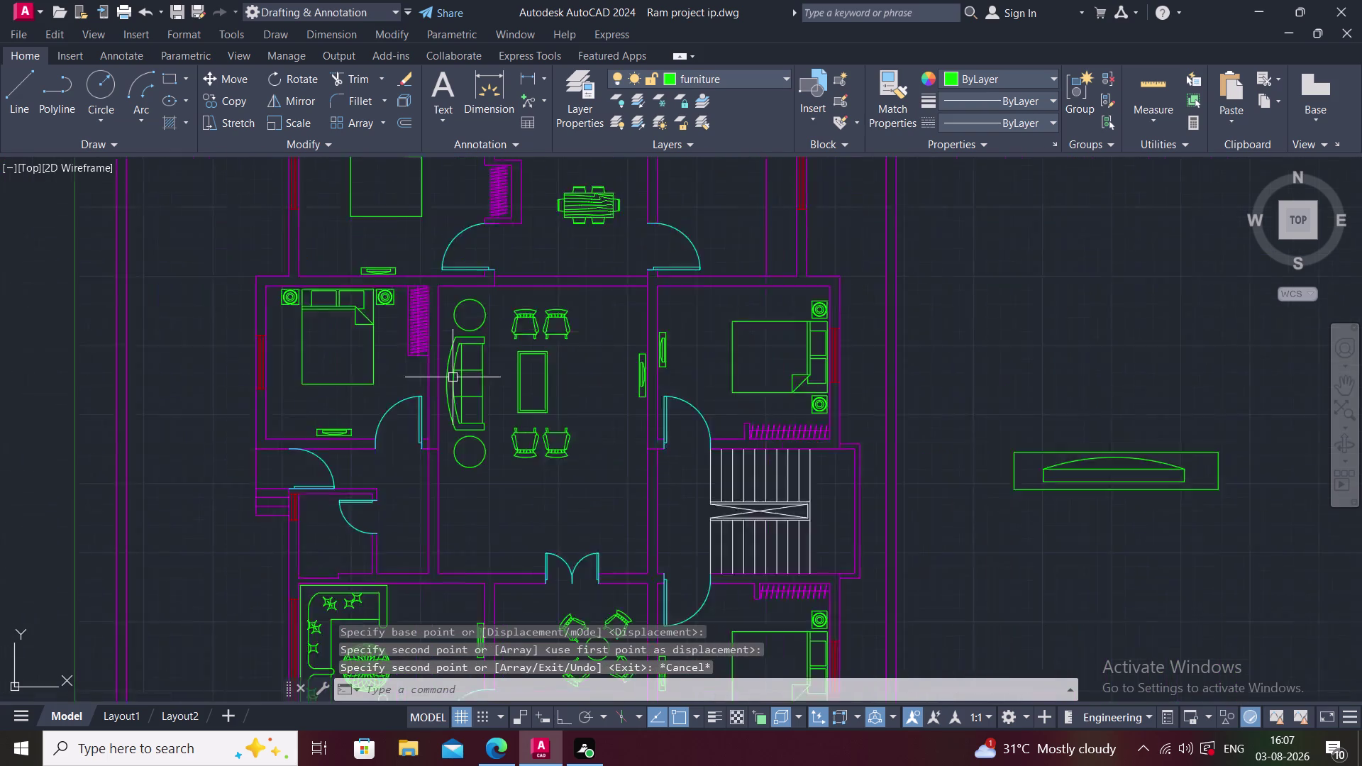
scroll(down, 3)
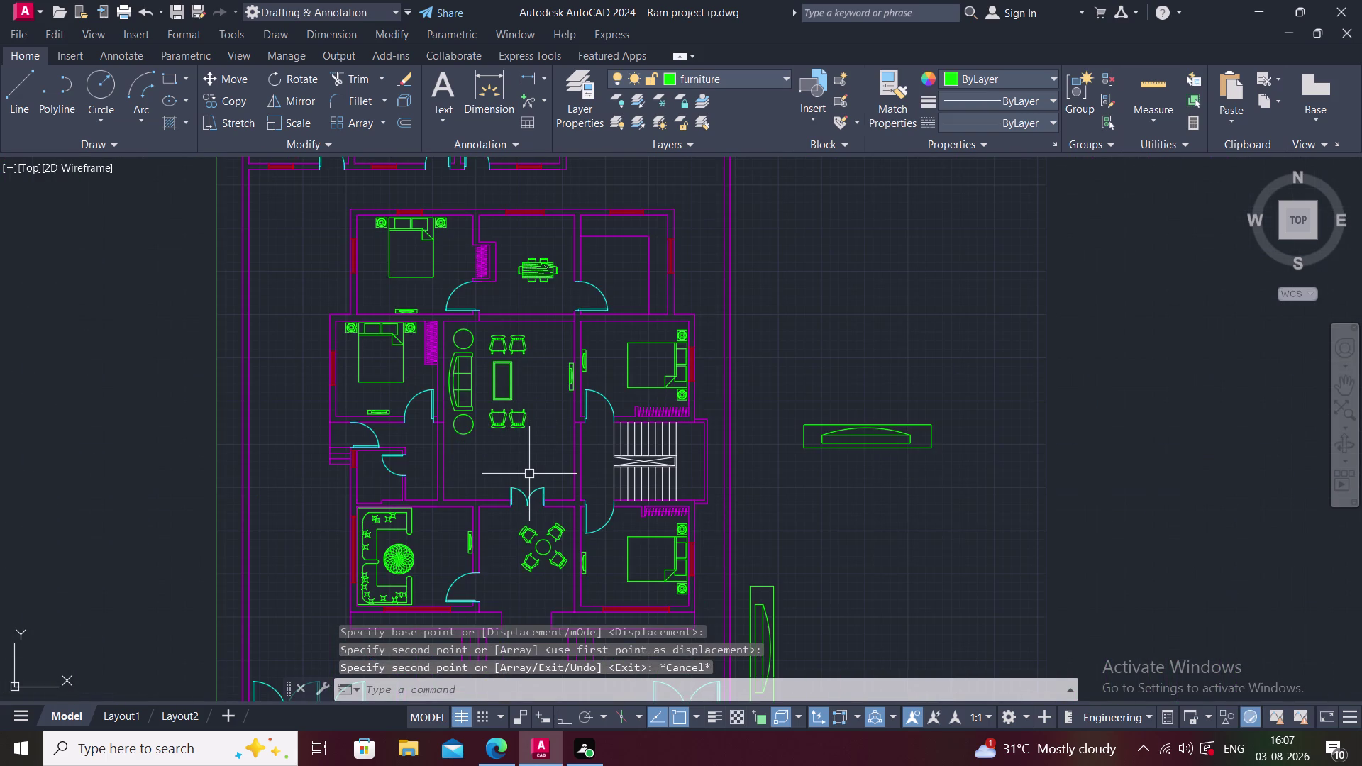
key(ctrl+2)
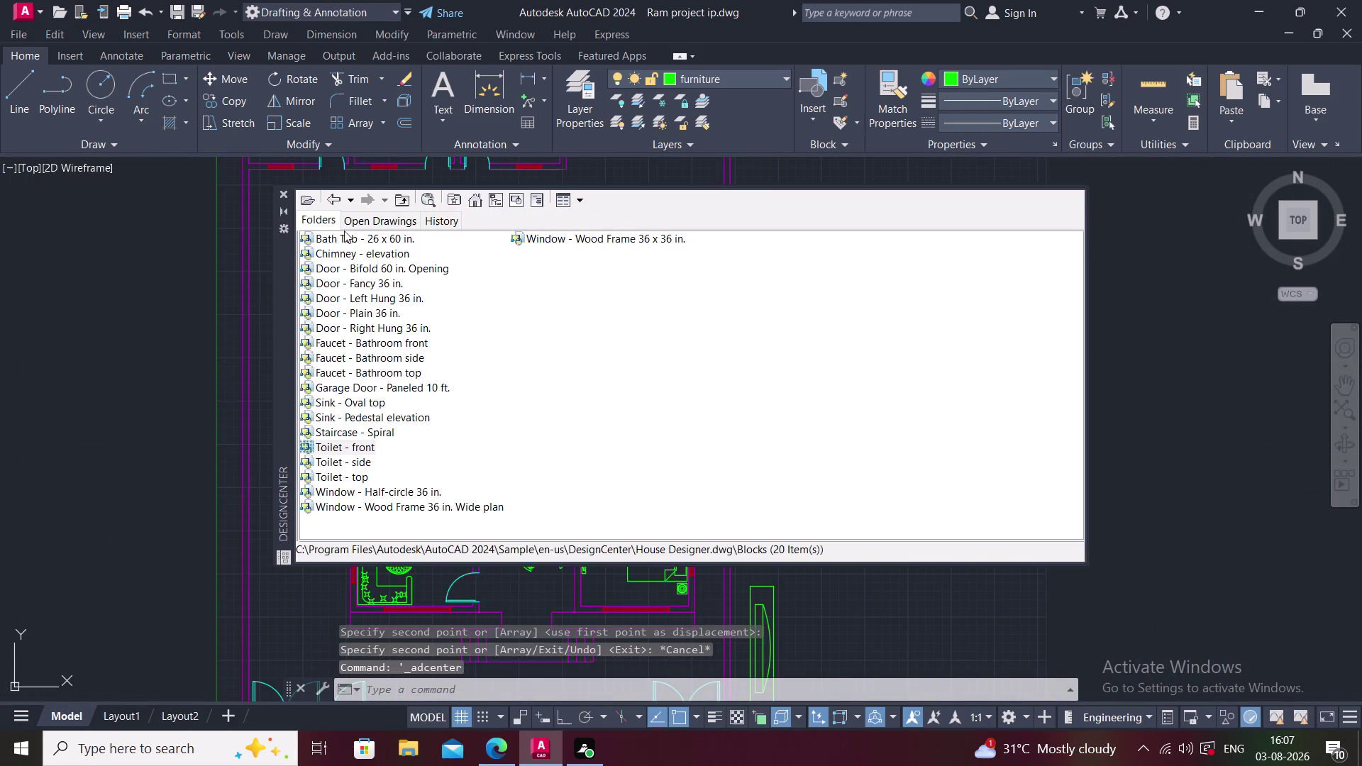
Drag the 'Toilet - top' block from House Designer.dwg beside the plan, then close DesignCenter.
click(334, 447)
click(335, 457)
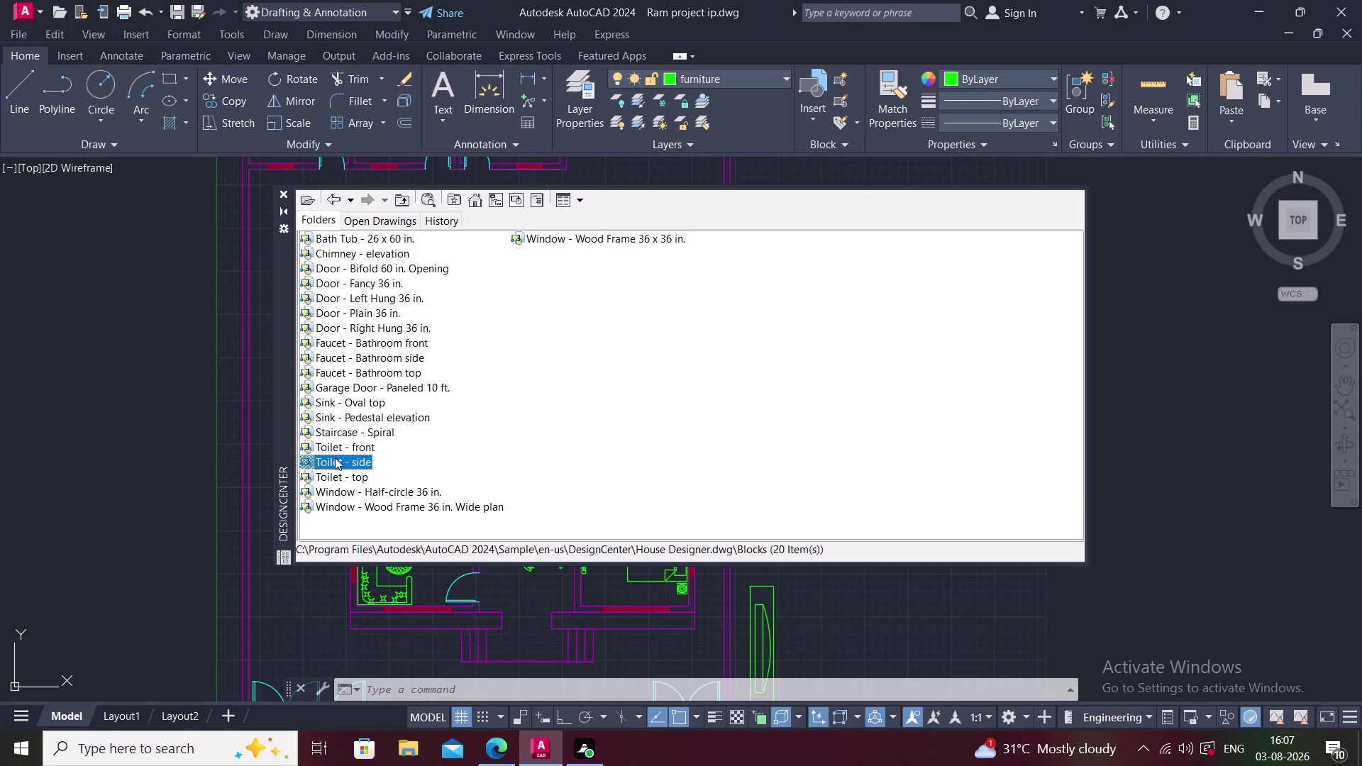
click(337, 470)
drag(337, 473, 158, 484)
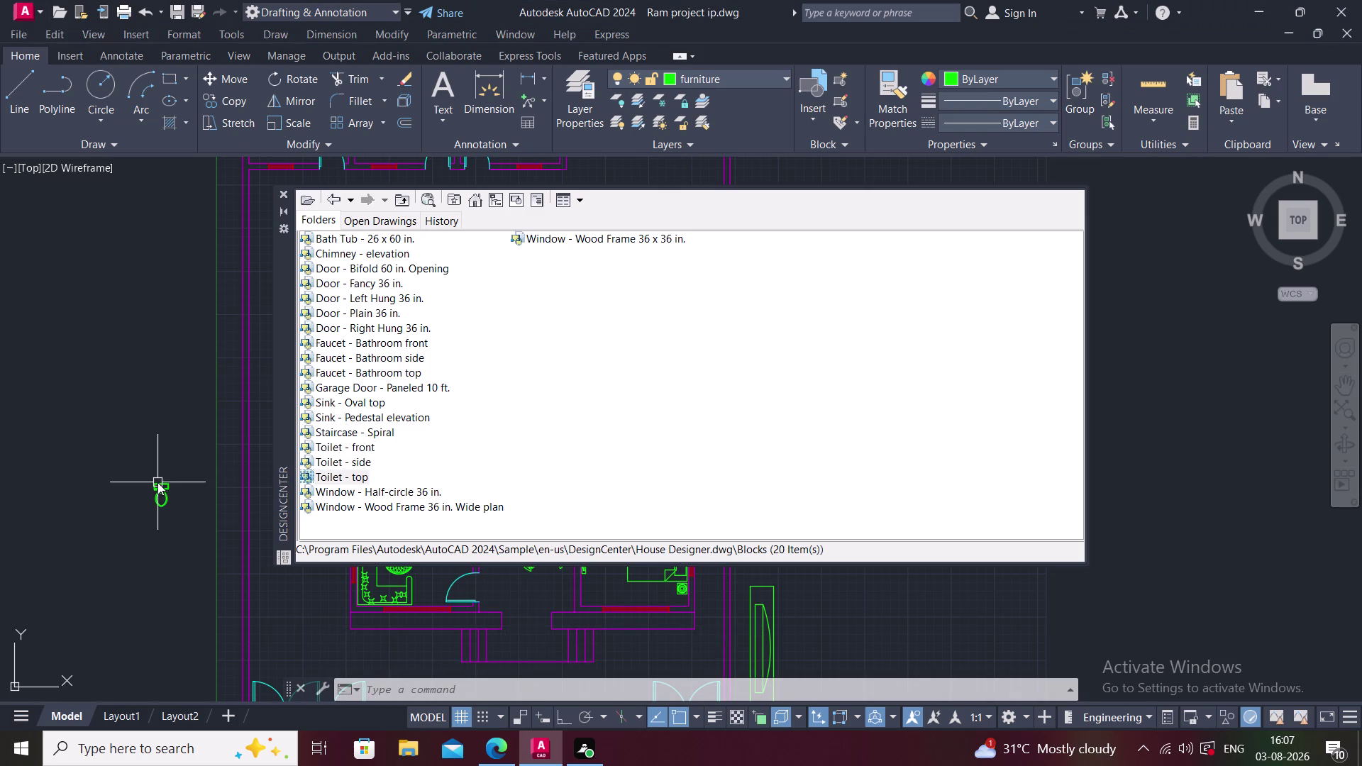
key(Escape)
click(284, 193)
click(164, 483)
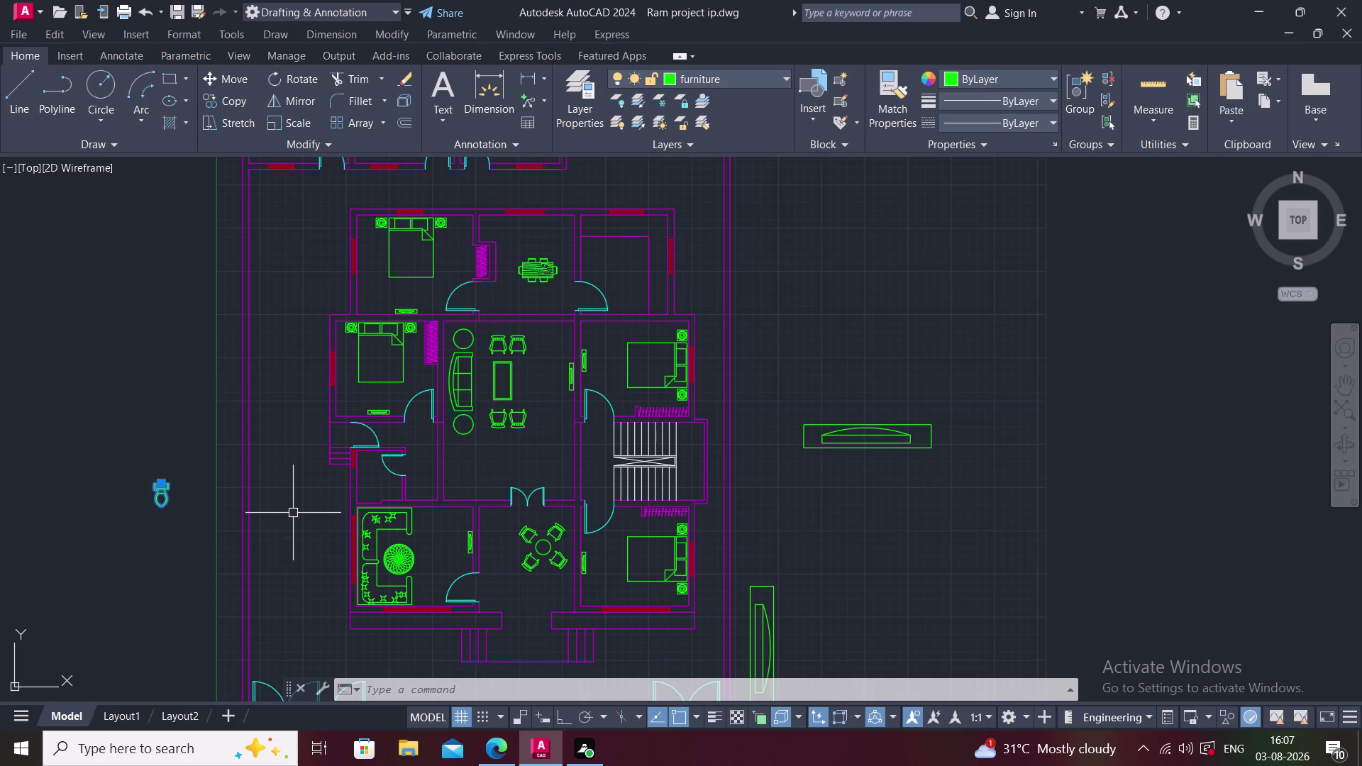
Rotate the toilet a quarter turn with Ortho on.
text(RO)
key(space)
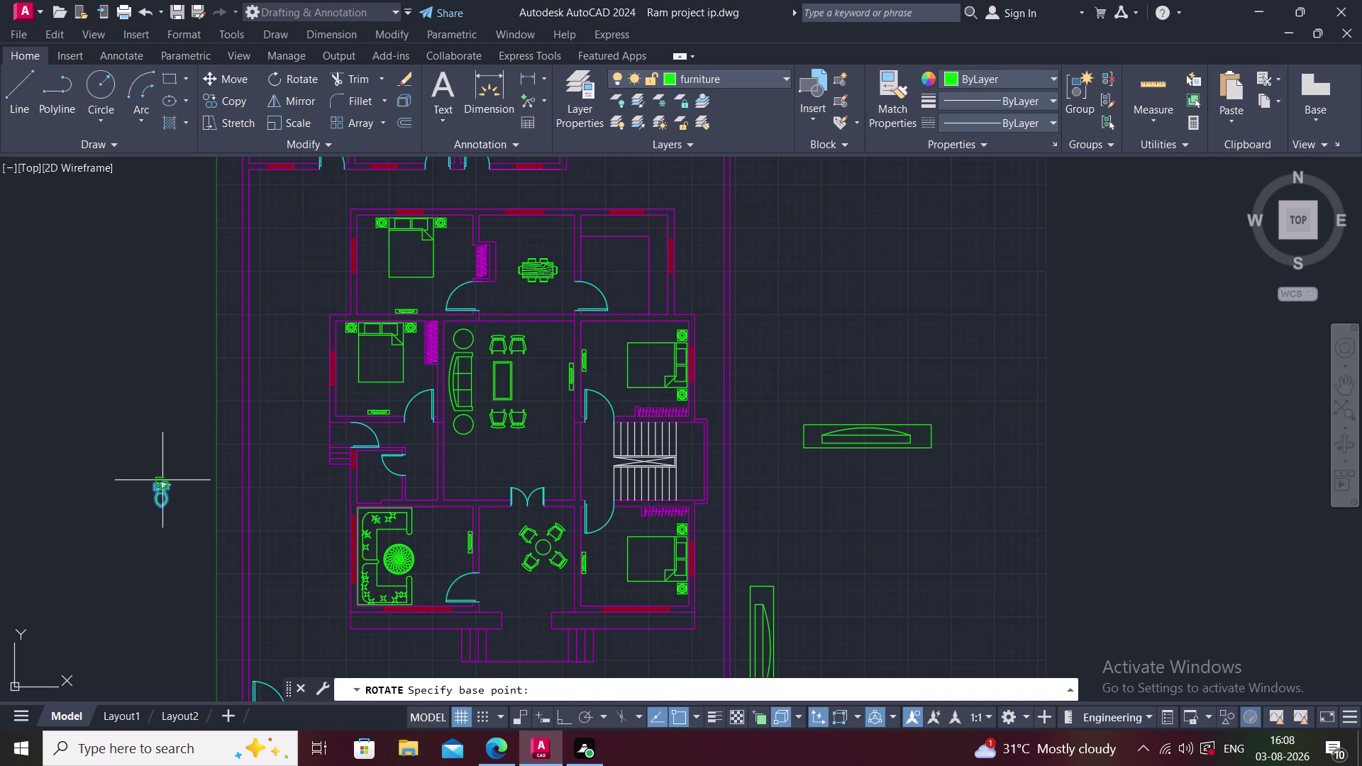
click(161, 480)
key(F8)
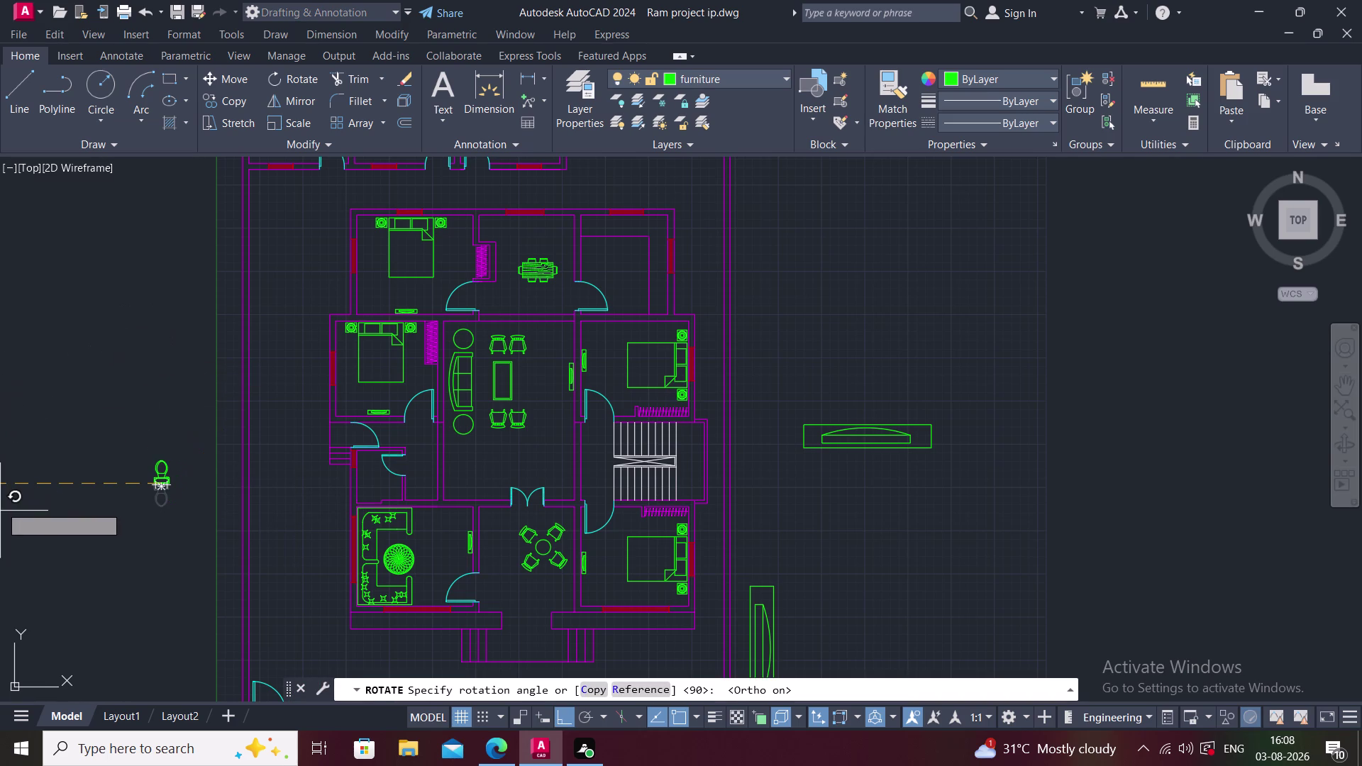
click(182, 625)
Move the toilet into the small bathroom with Ortho off, tank against its right wall.
drag(105, 385, 126, 401)
click(181, 549)
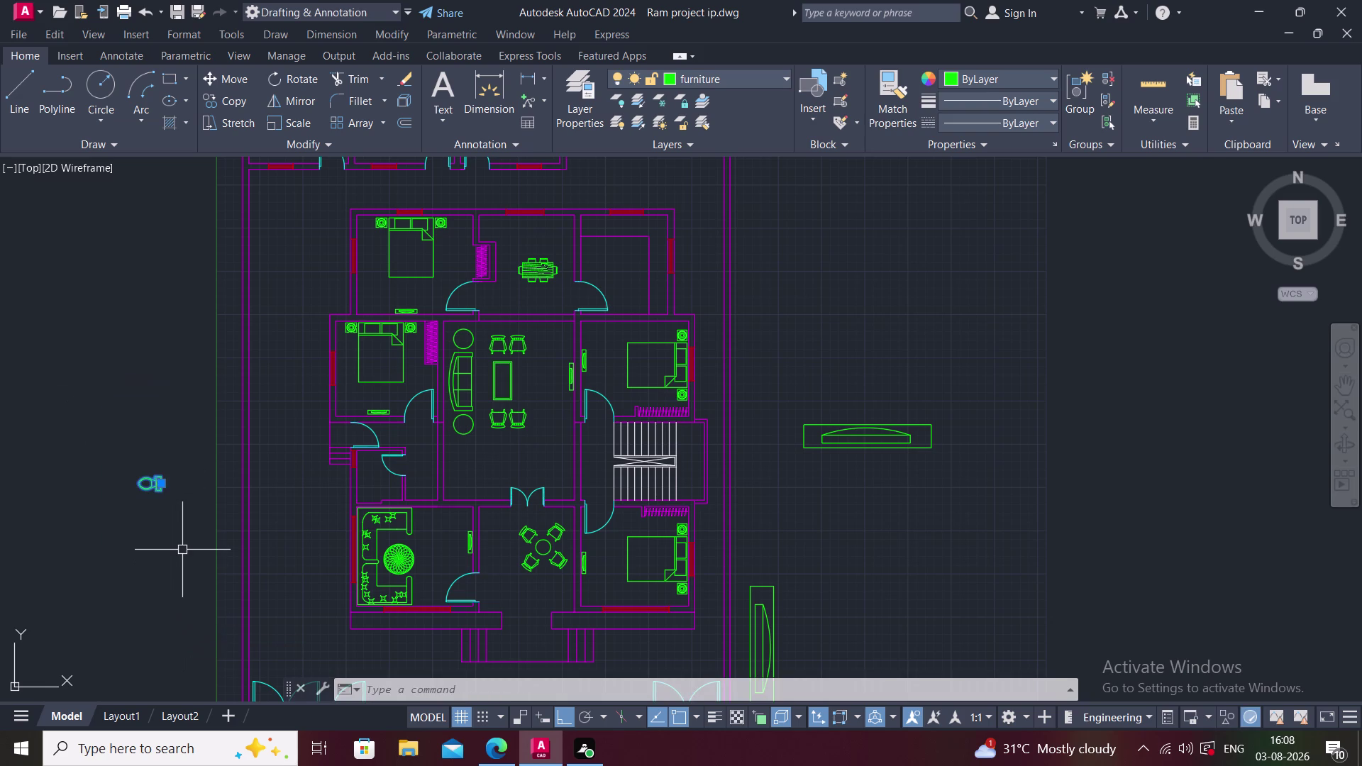
text(M)
key(space)
scroll(up, 3)
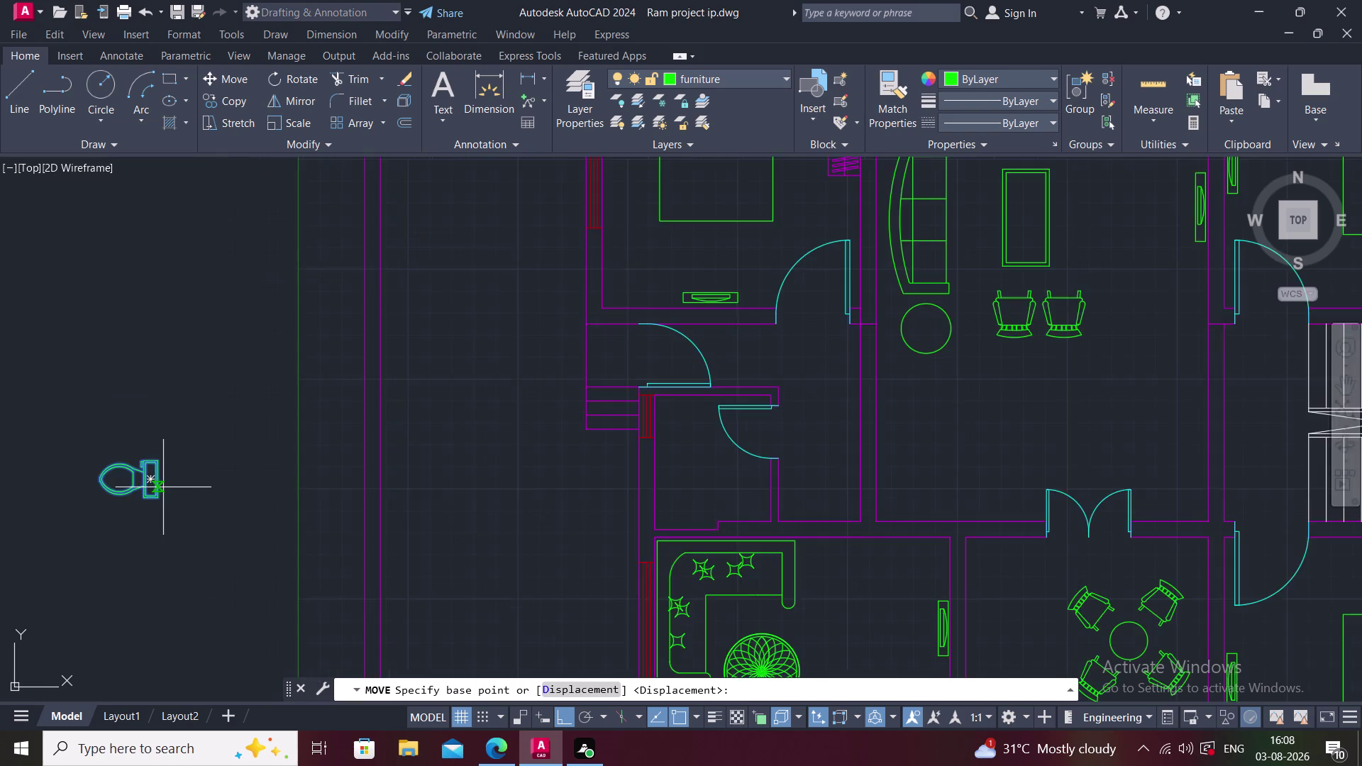
click(150, 468)
scroll(down, 3)
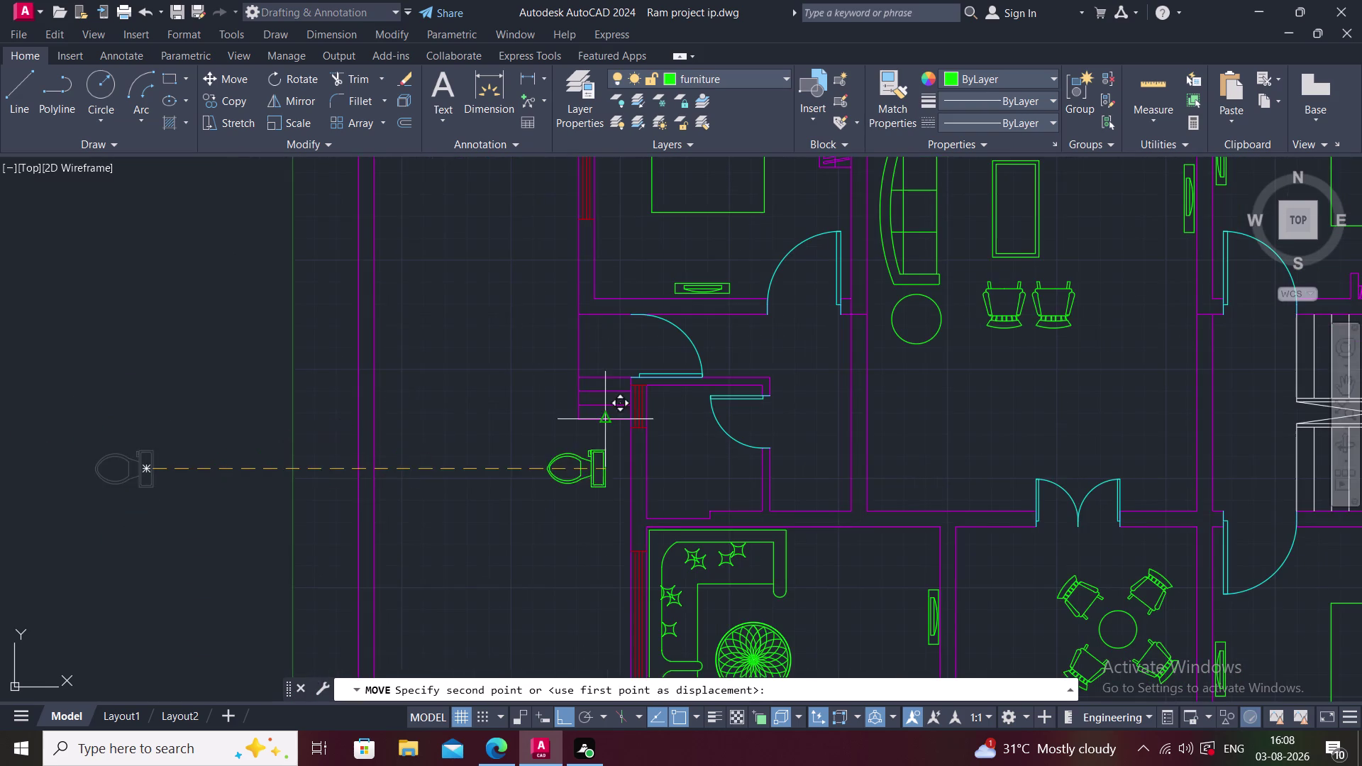
middle_drag(569, 419, 377, 374)
scroll(up, 3)
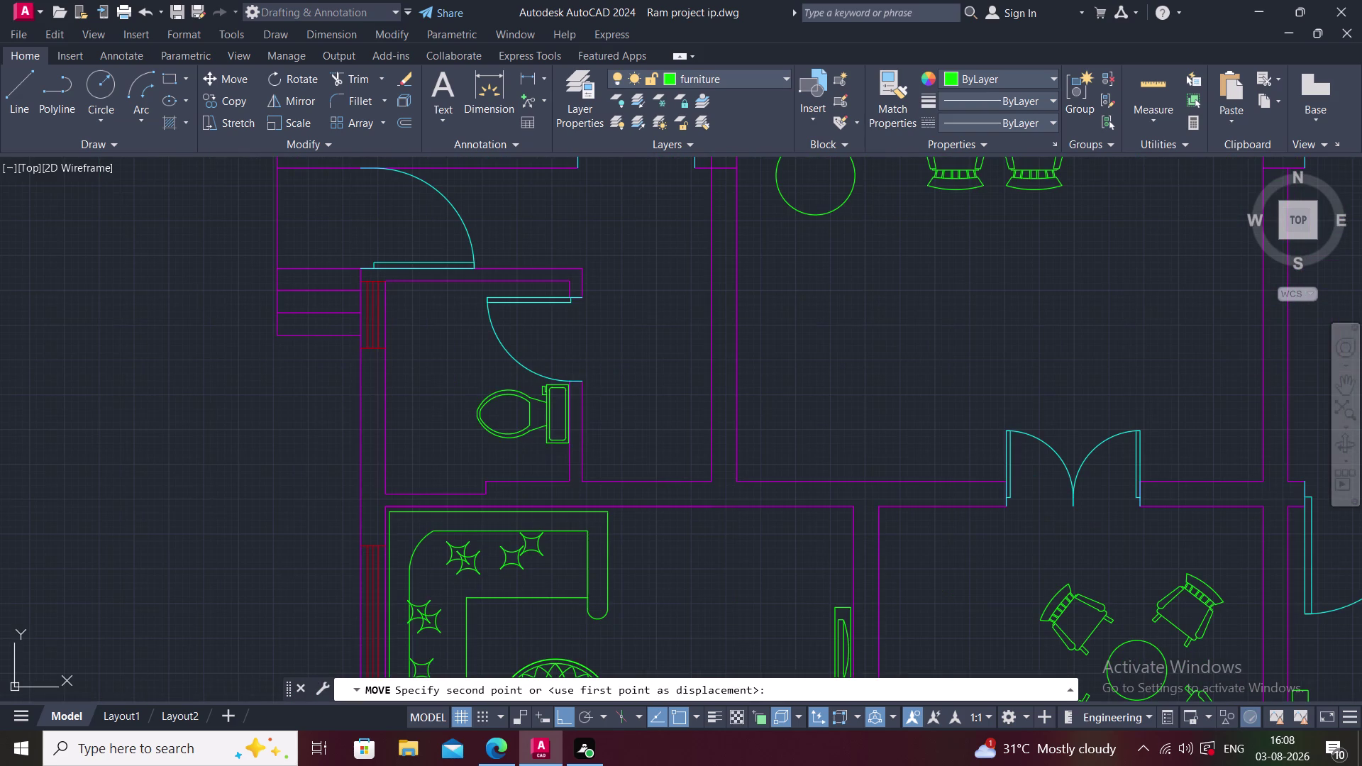
middle_drag(566, 430, 552, 454)
scroll(up, 3)
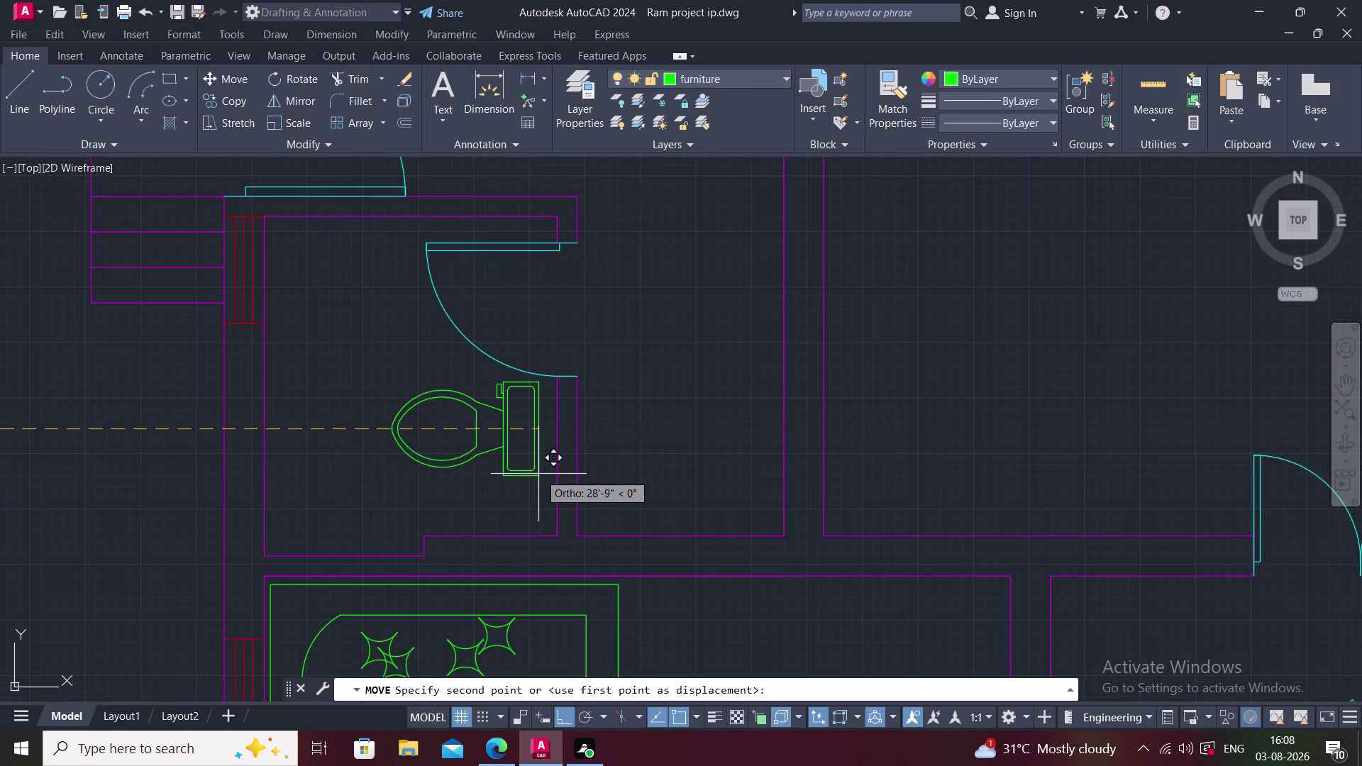
key(F8)
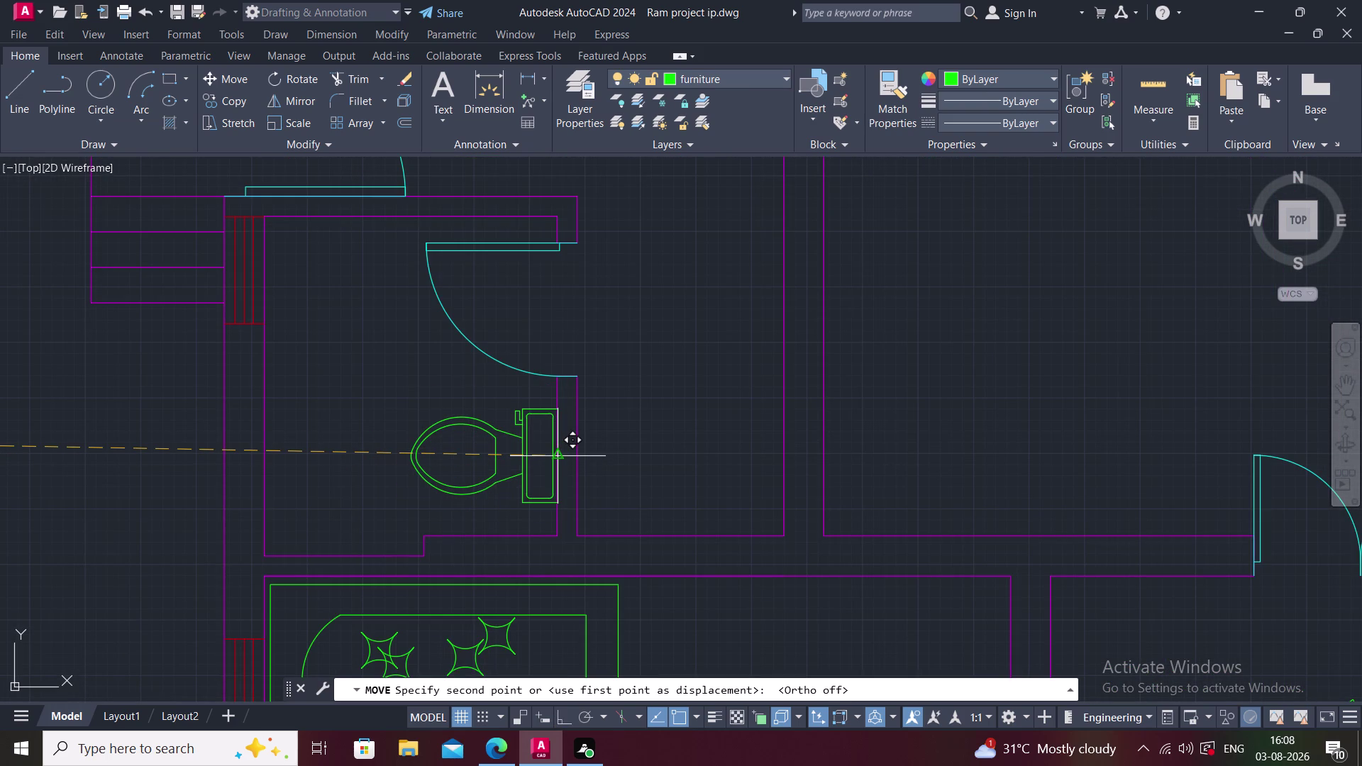
scroll(up, 3)
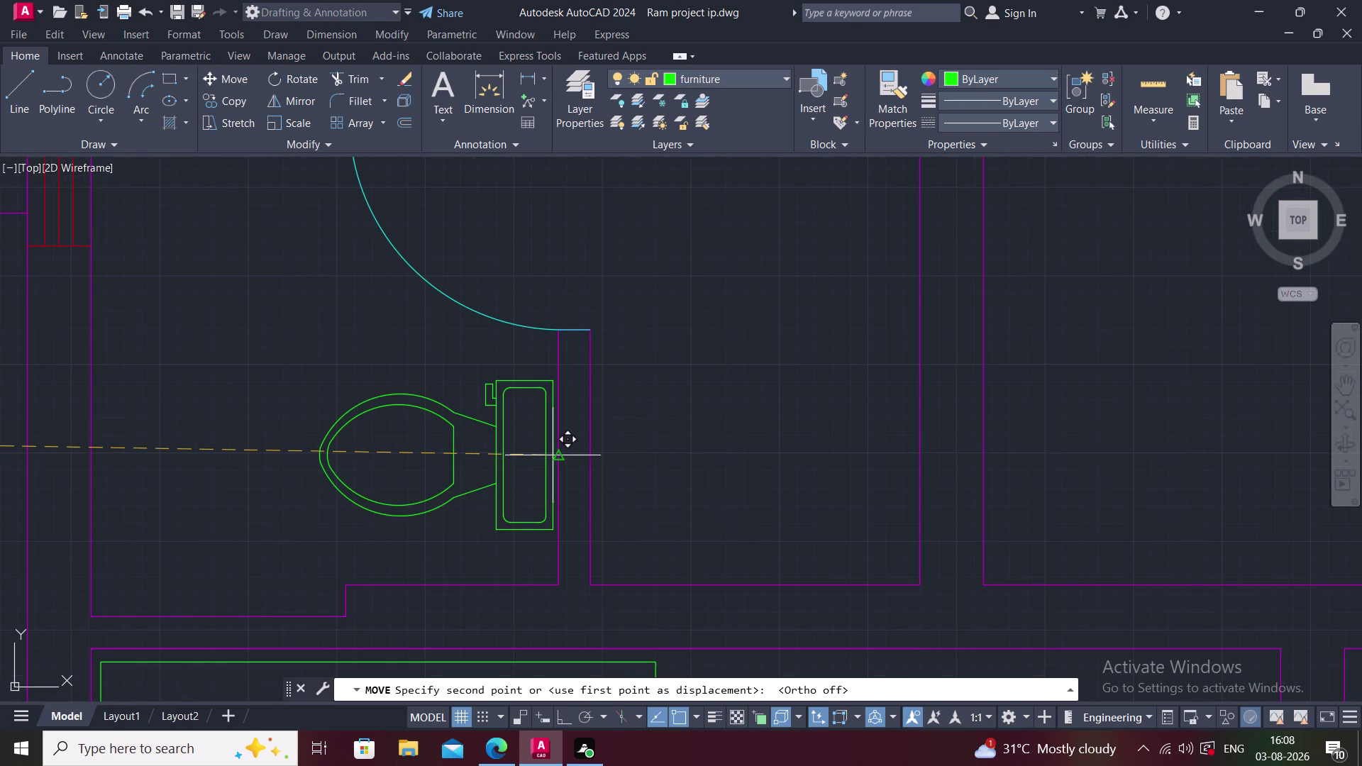
click(552, 450)
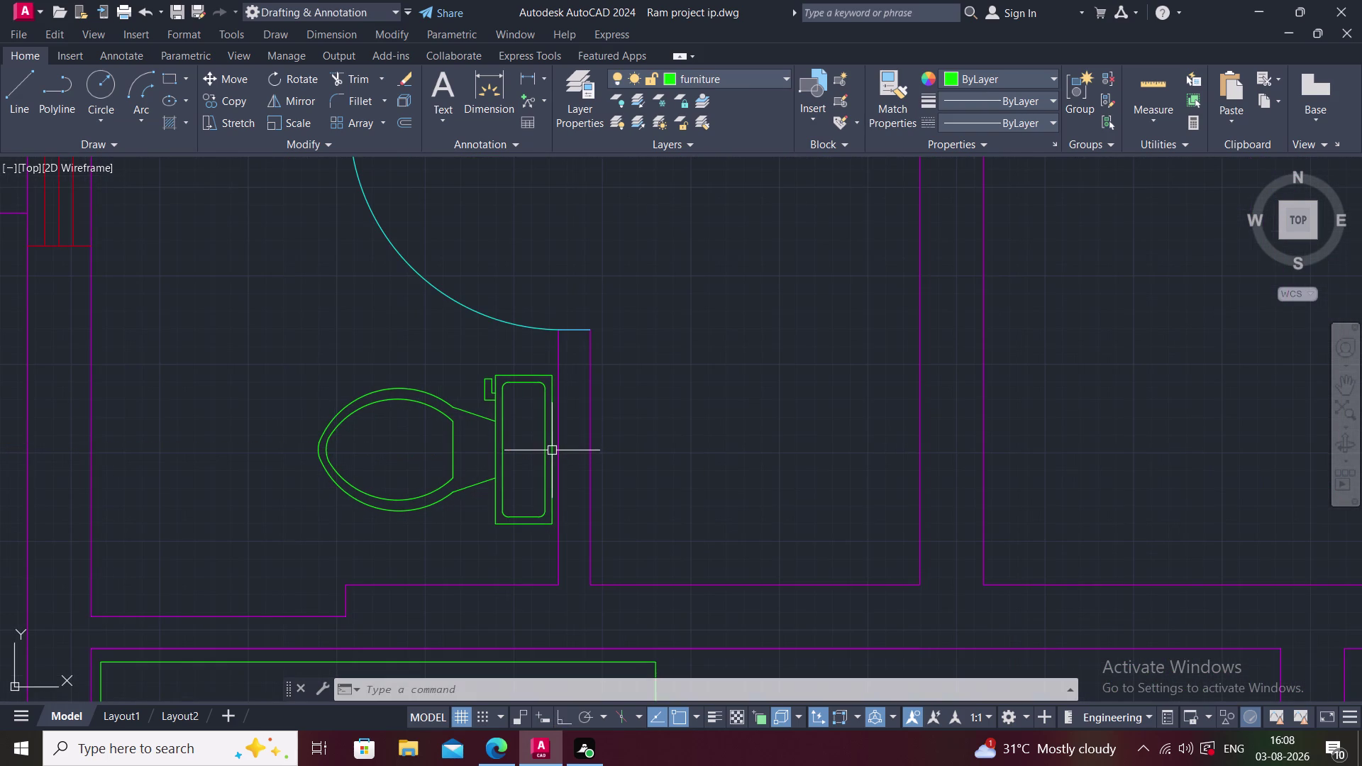
key(Escape)
Zoom out and pan to view the bathroom among the surrounding rooms.
scroll(down, 3)
scroll(down, 3)
middle_drag(652, 422, 585, 431)
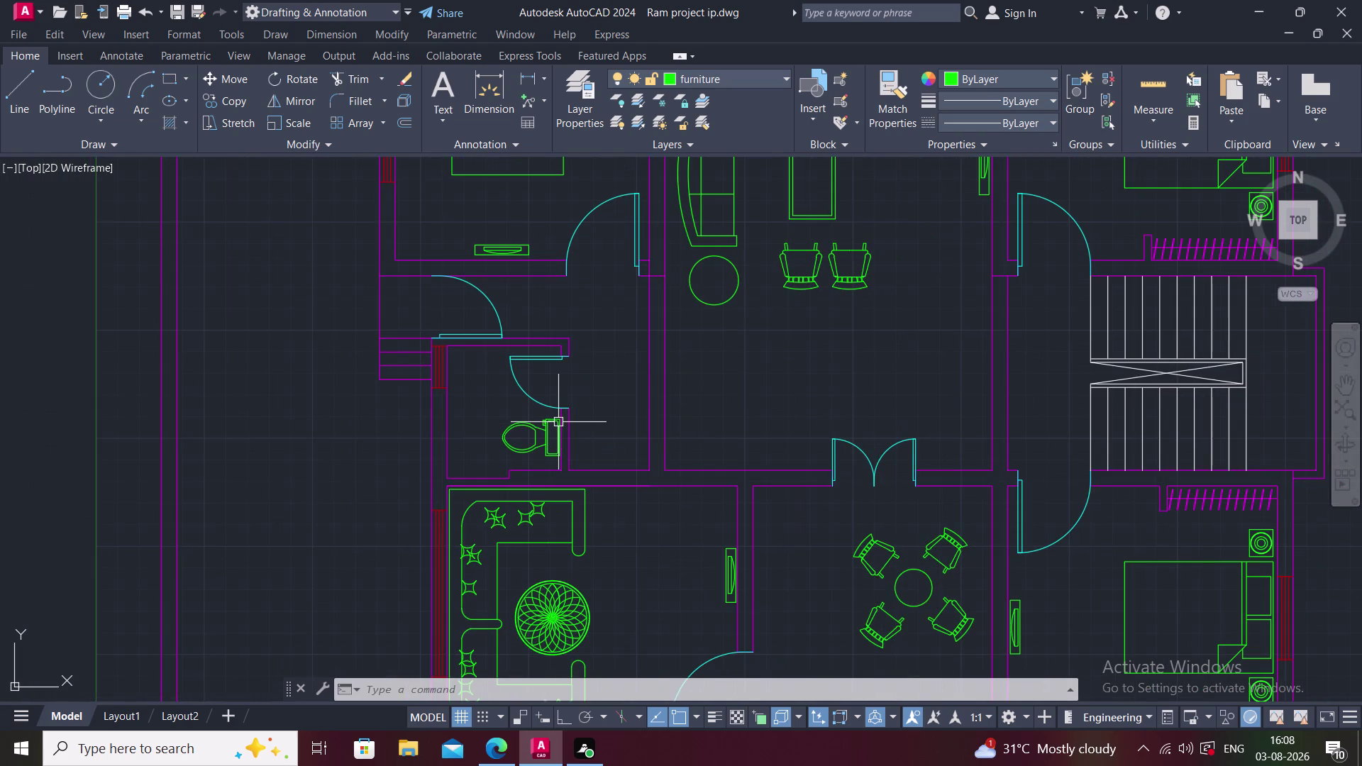
middle_drag(572, 420, 540, 420)
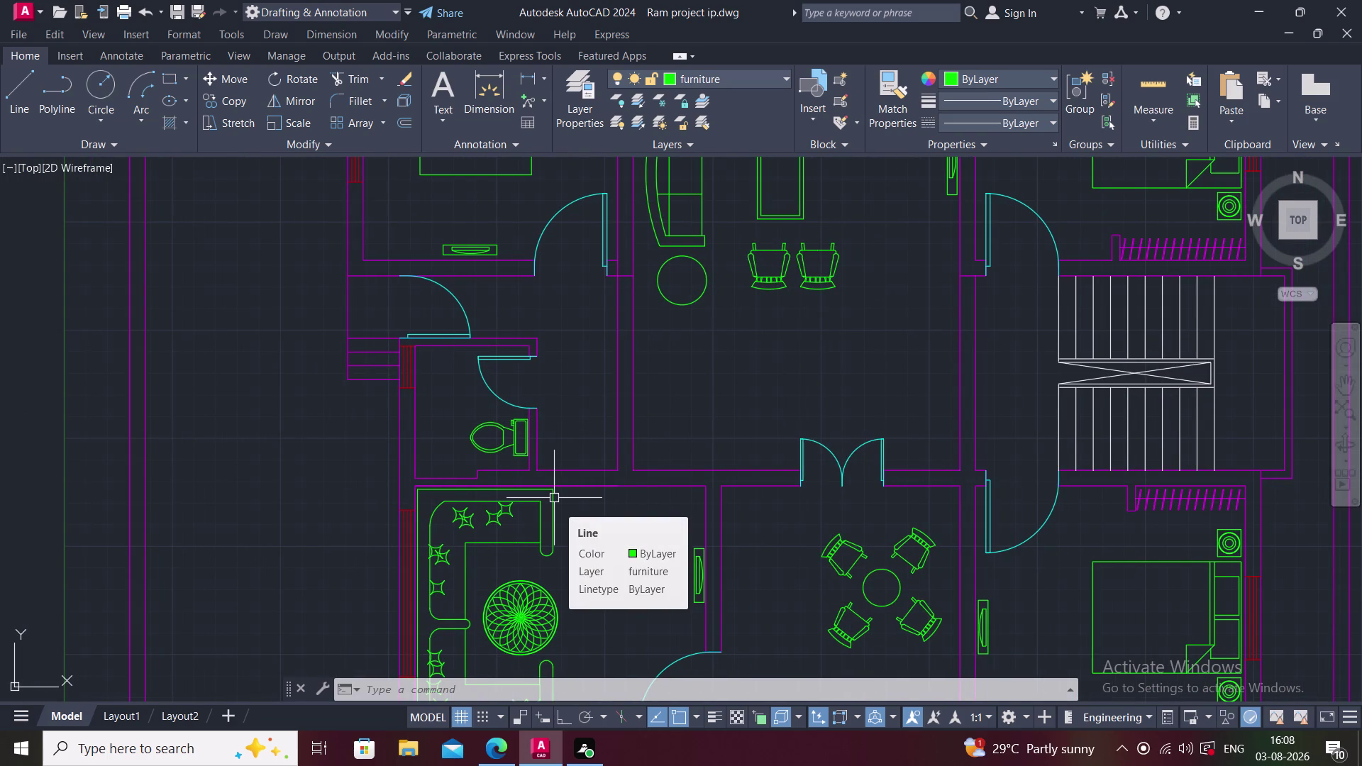
Window-select the two loose arc-topped window blocks right of the plan and erase them.
scroll(down, 3)
middle_drag(607, 457, 575, 444)
scroll(down, 3)
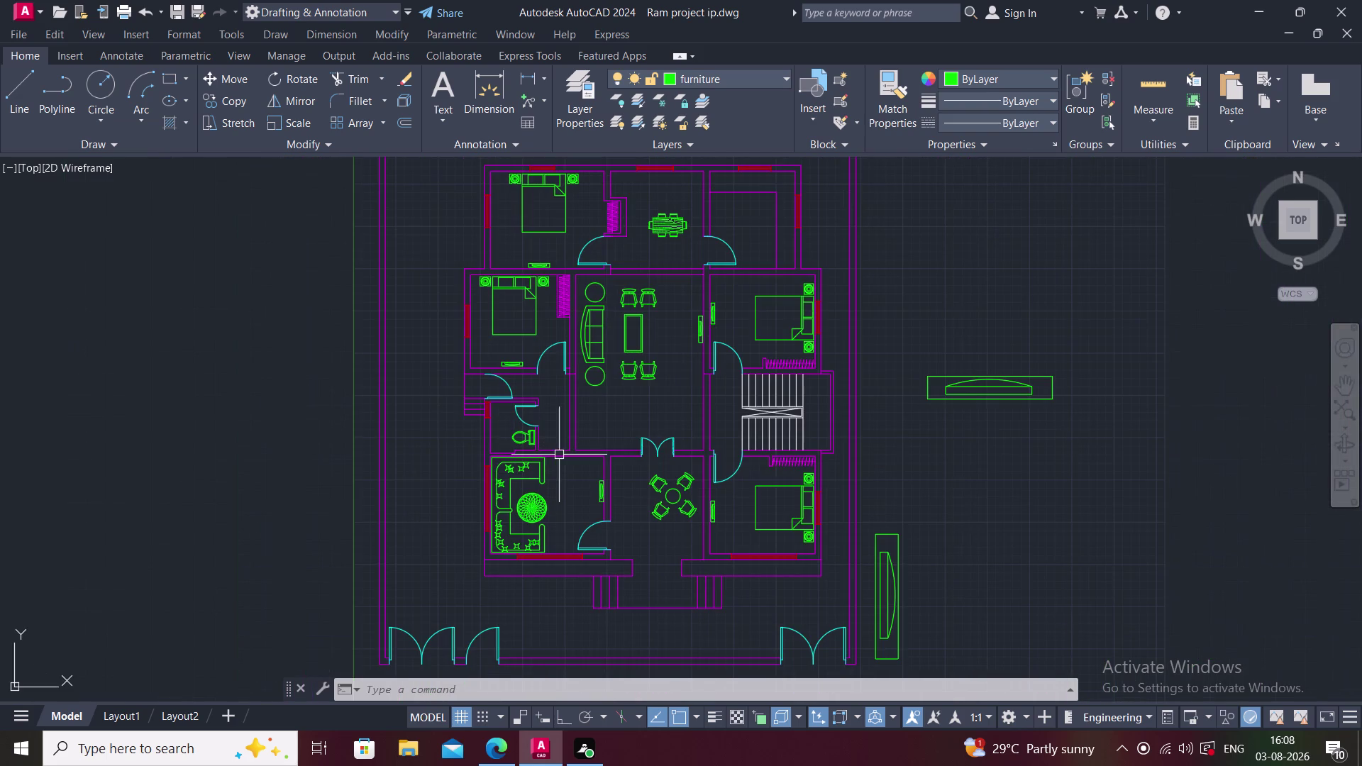
middle_click(559, 455)
scroll(down, 3)
scroll(down, 3)
middle_drag(400, 475, 412, 488)
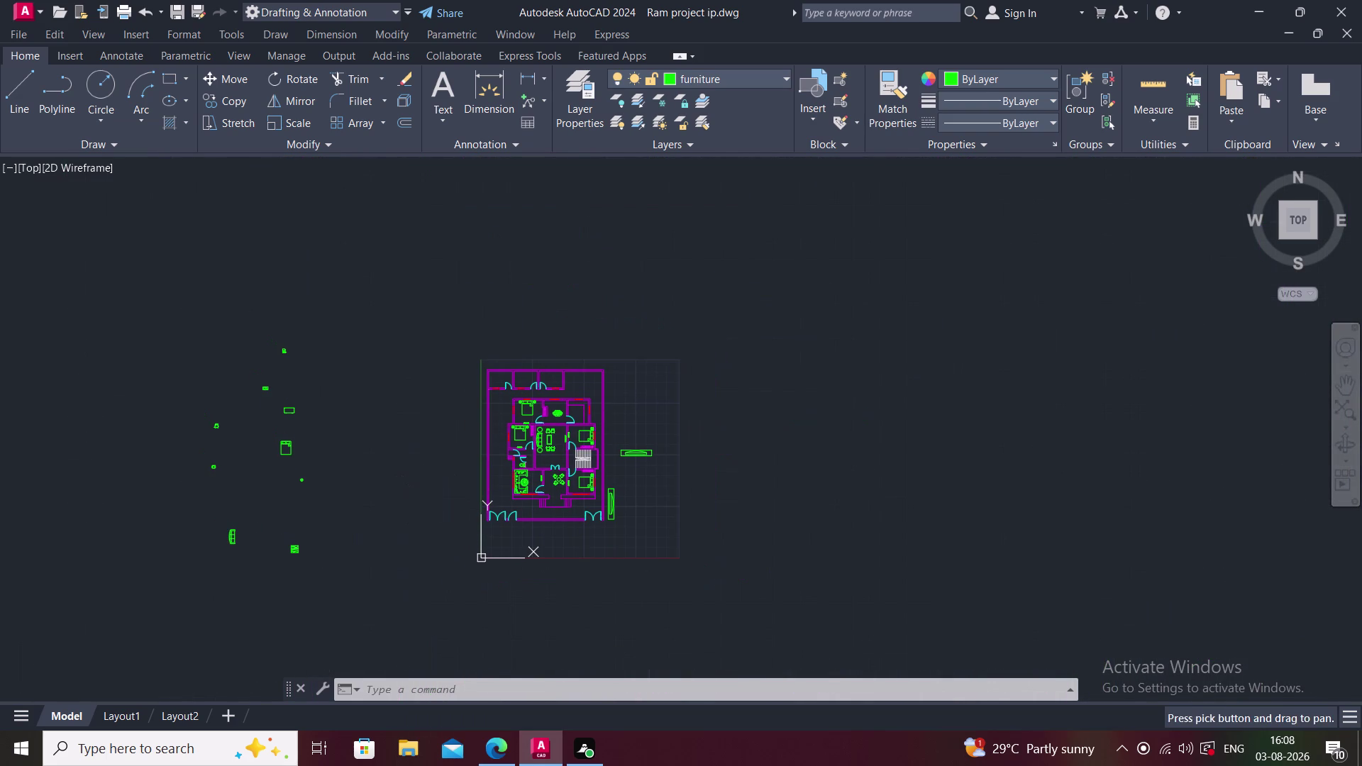
scroll(up, 3)
scroll(up, 3)
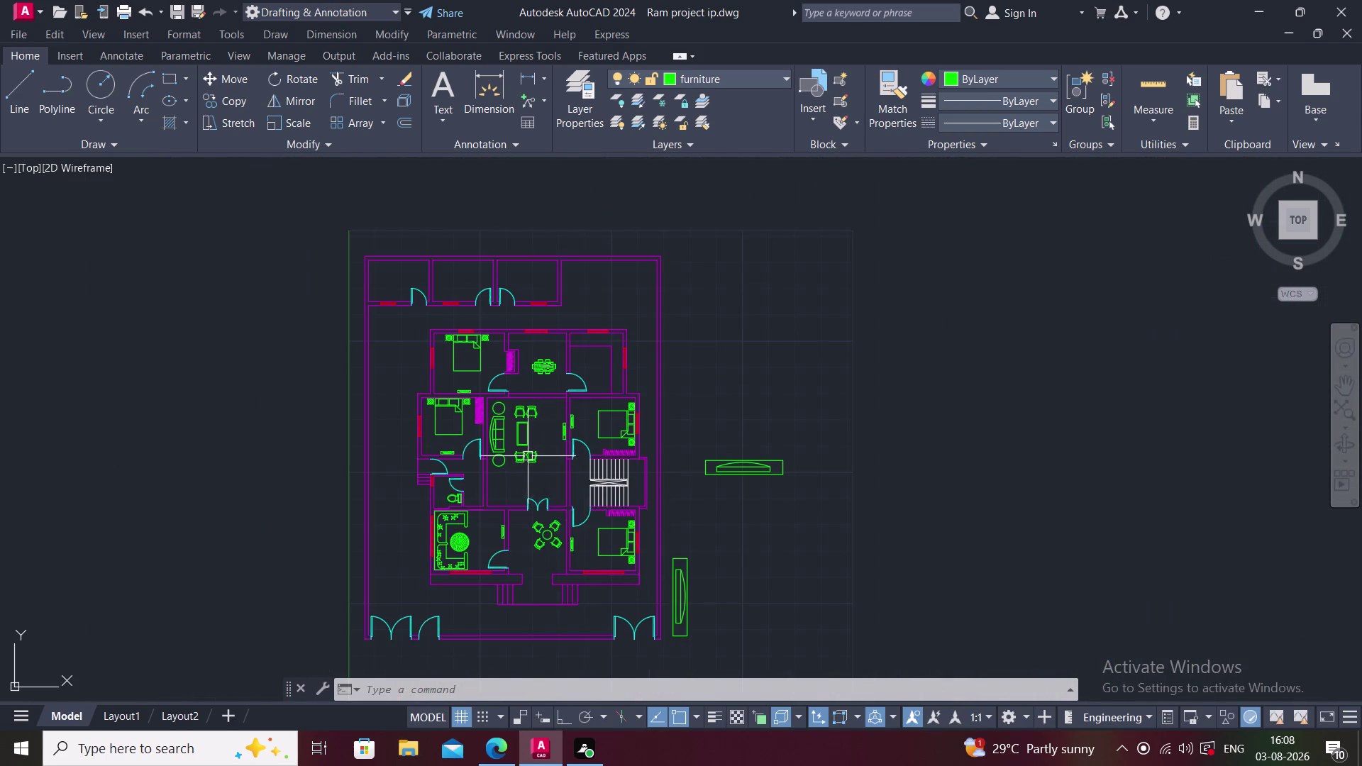
middle_drag(525, 453, 560, 490)
middle_drag(550, 486, 528, 399)
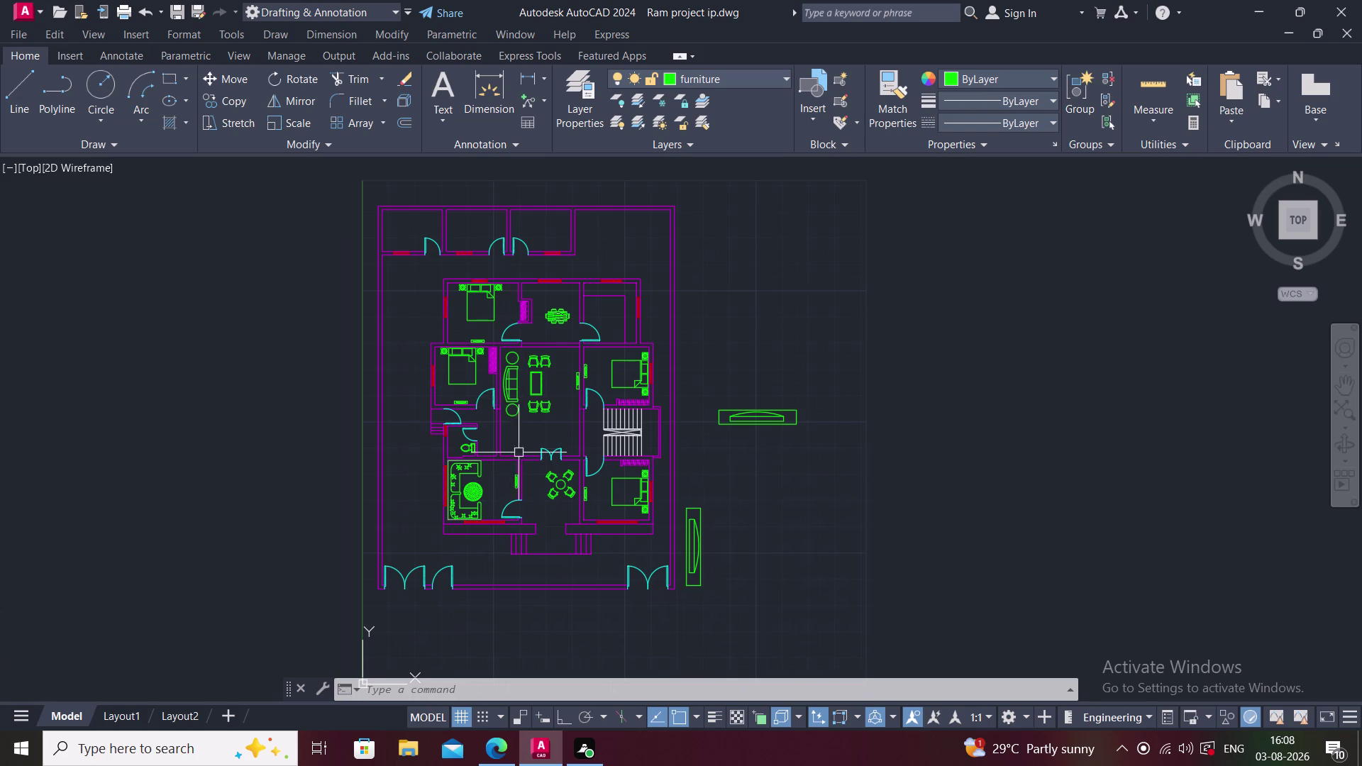
click(680, 500)
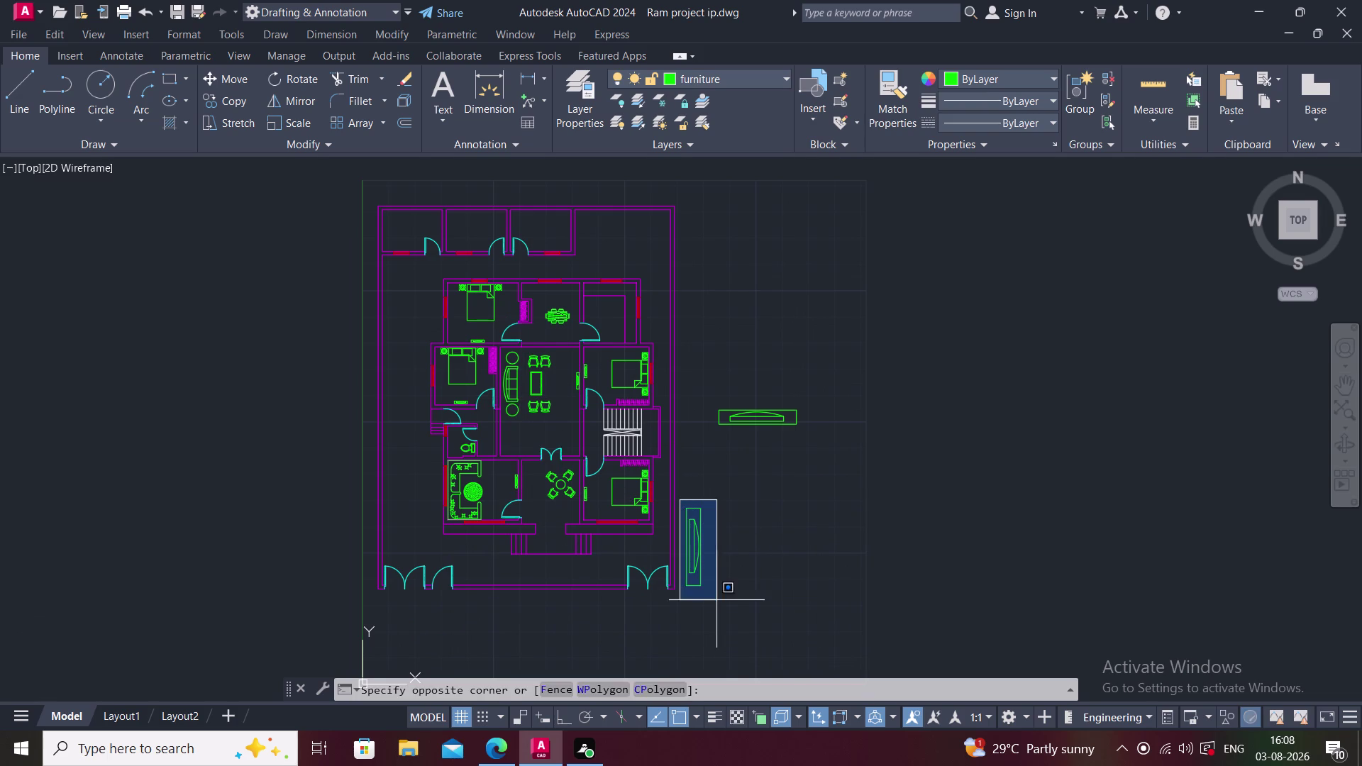
click(718, 605)
click(711, 348)
click(838, 499)
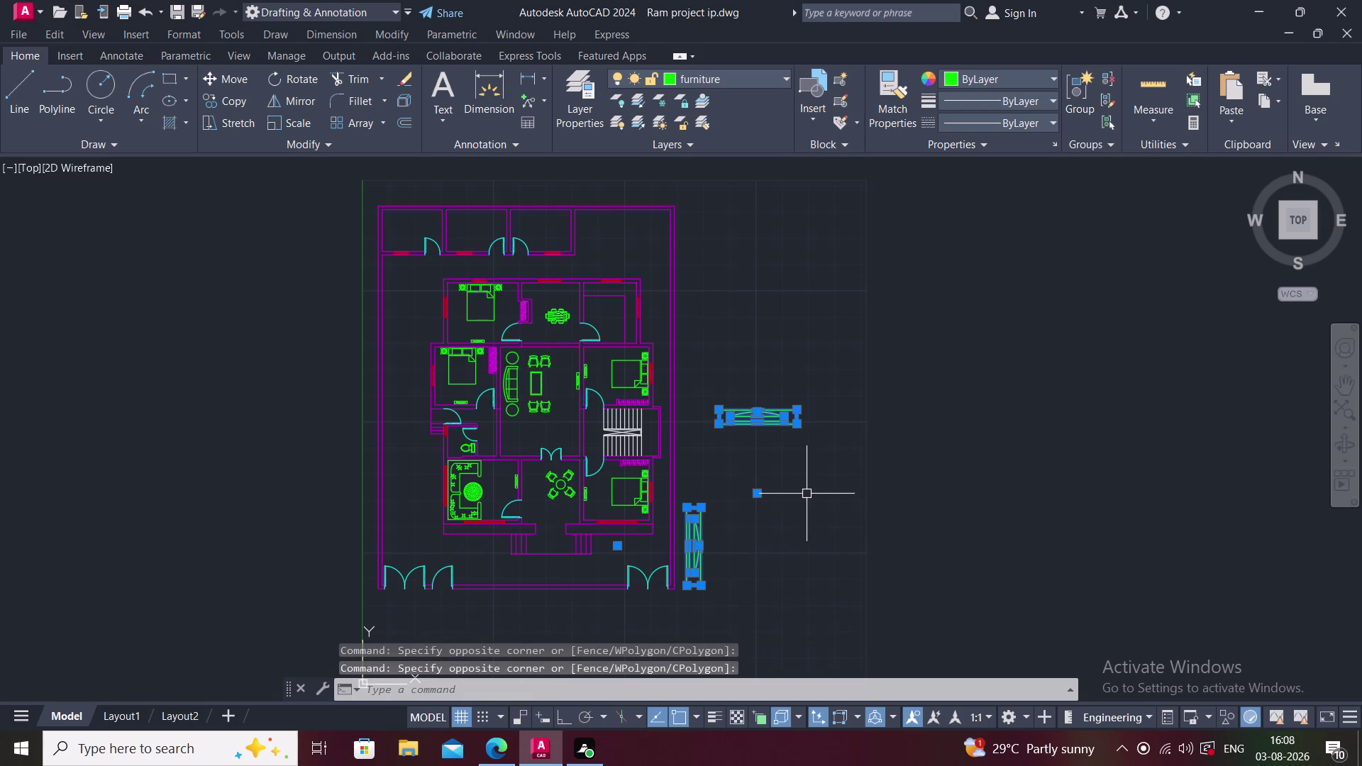
key(Delete)
Pan and zoom the view up to the top row of rooms.
middle_drag(756, 495, 786, 479)
scroll(up, 3)
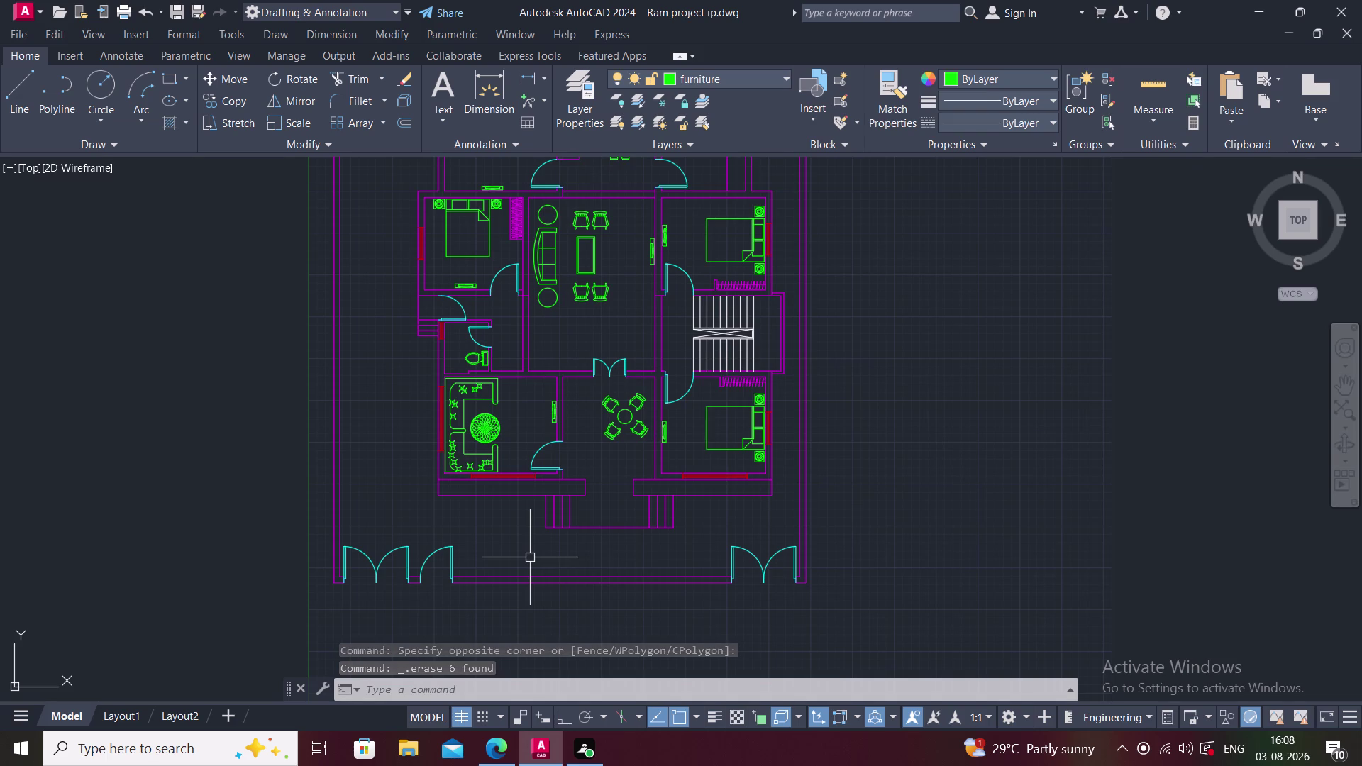
middle_drag(516, 540, 550, 571)
middle_drag(522, 304, 499, 398)
scroll(up, 3)
middle_drag(480, 360, 475, 418)
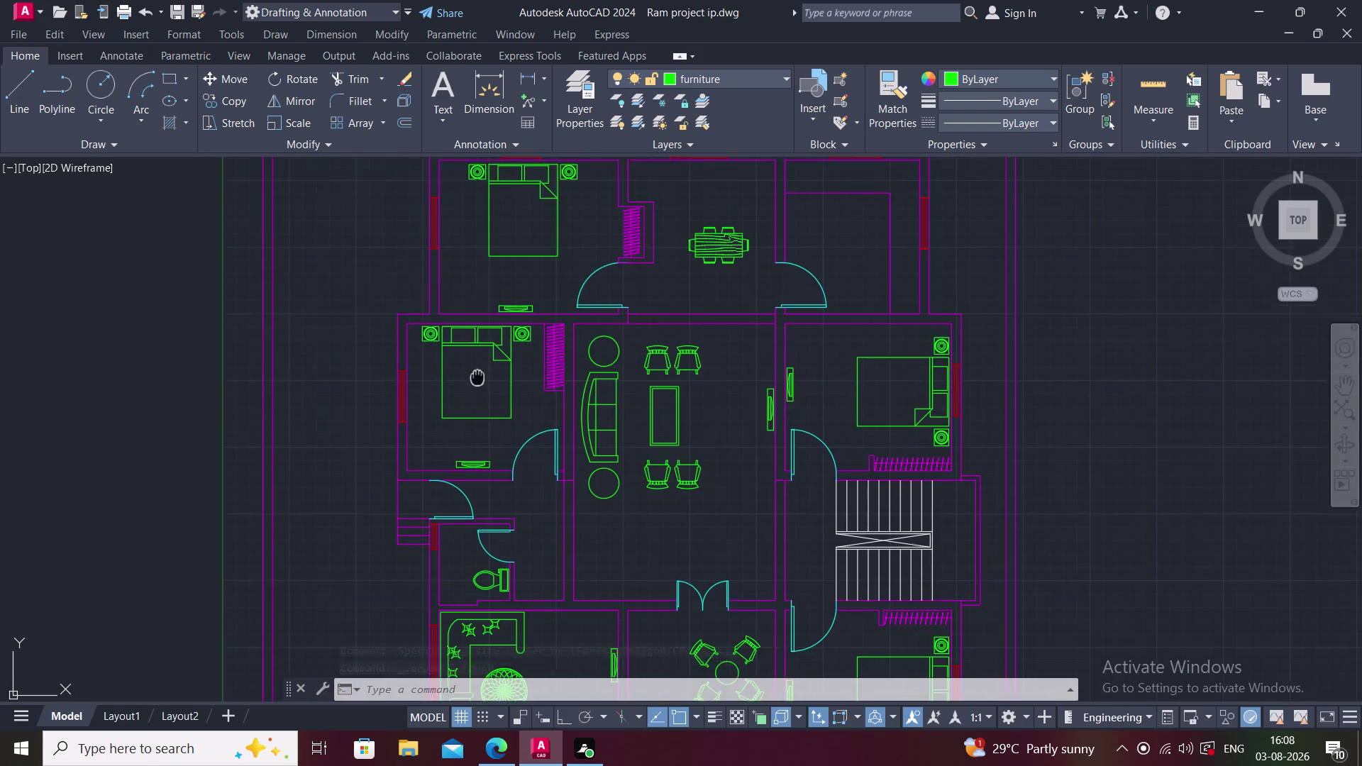
middle_drag(475, 419, 444, 485)
middle_drag(363, 359, 402, 480)
Start single-line TEXT in the top-left room at height 10" and confirm the rotation.
text(T)
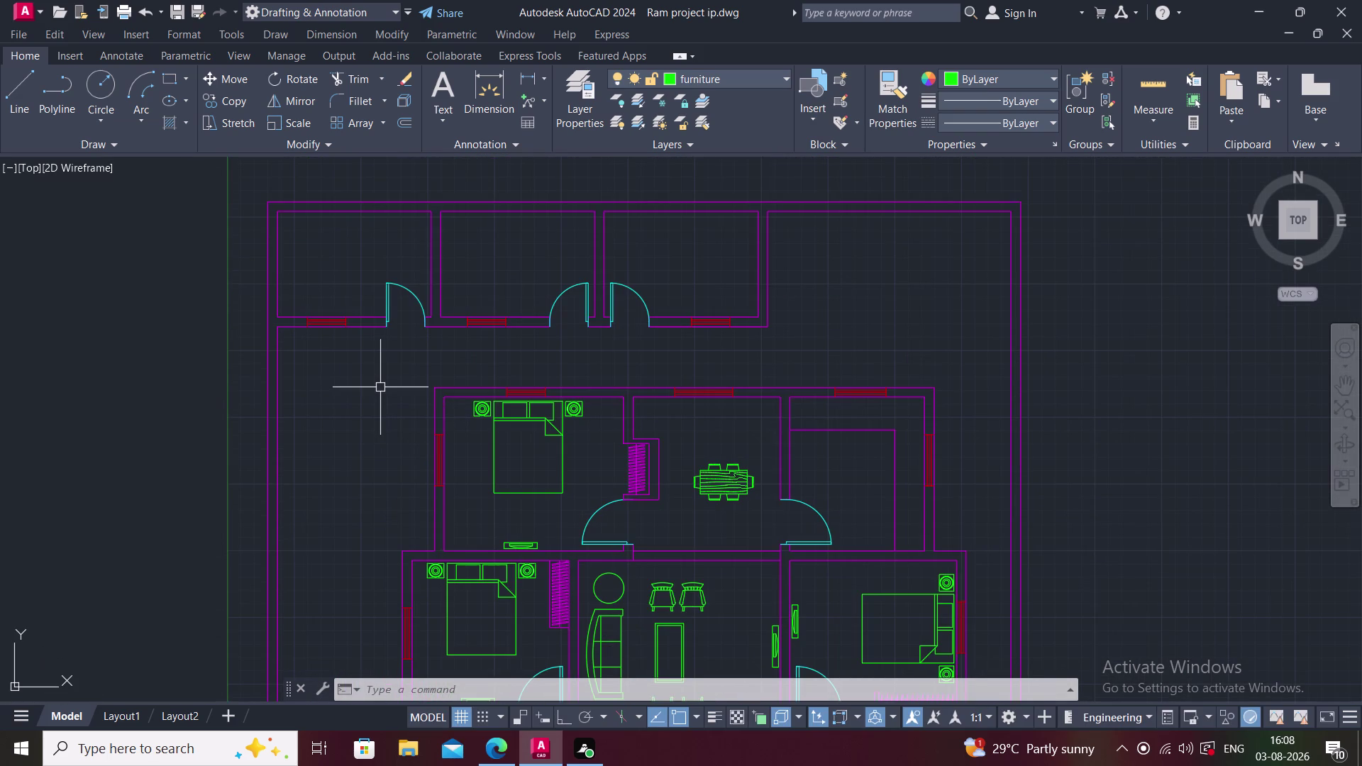
text(EXT)
key(space)
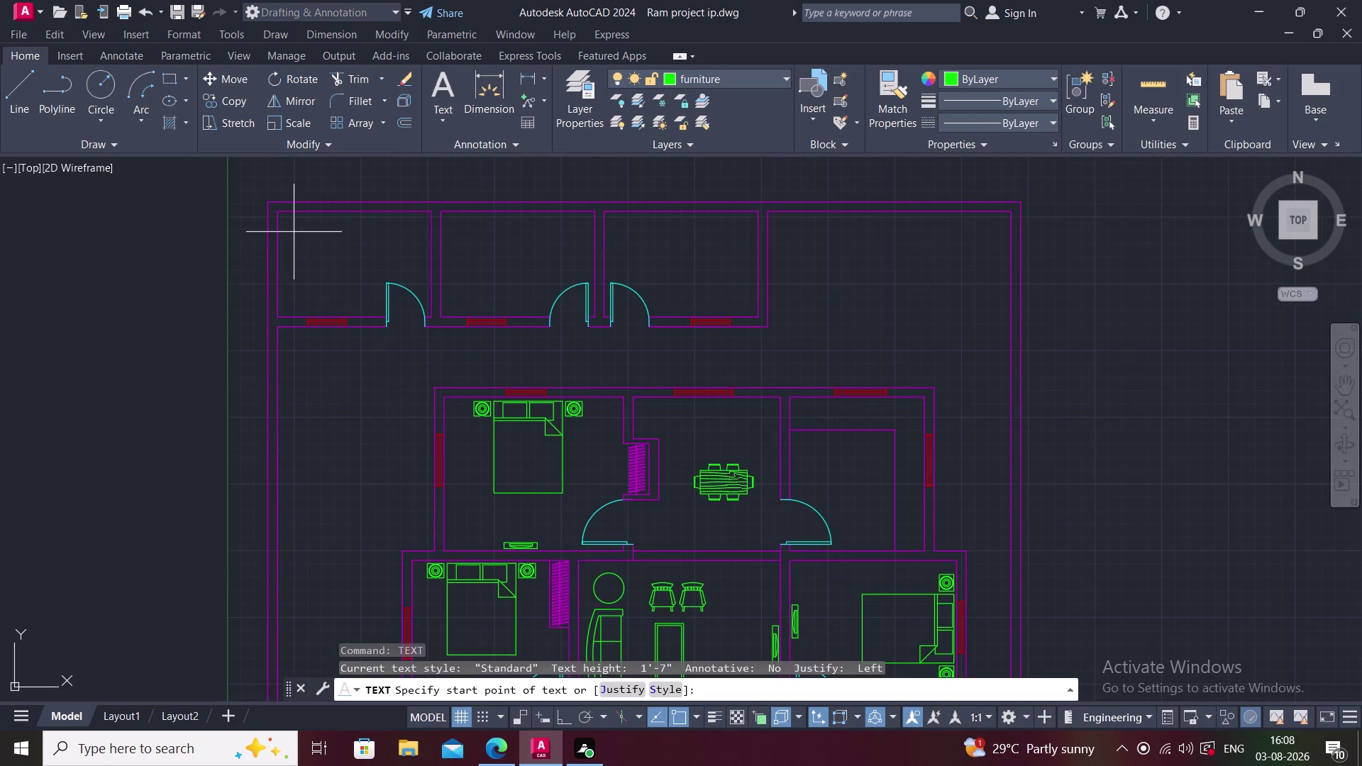
click(291, 224)
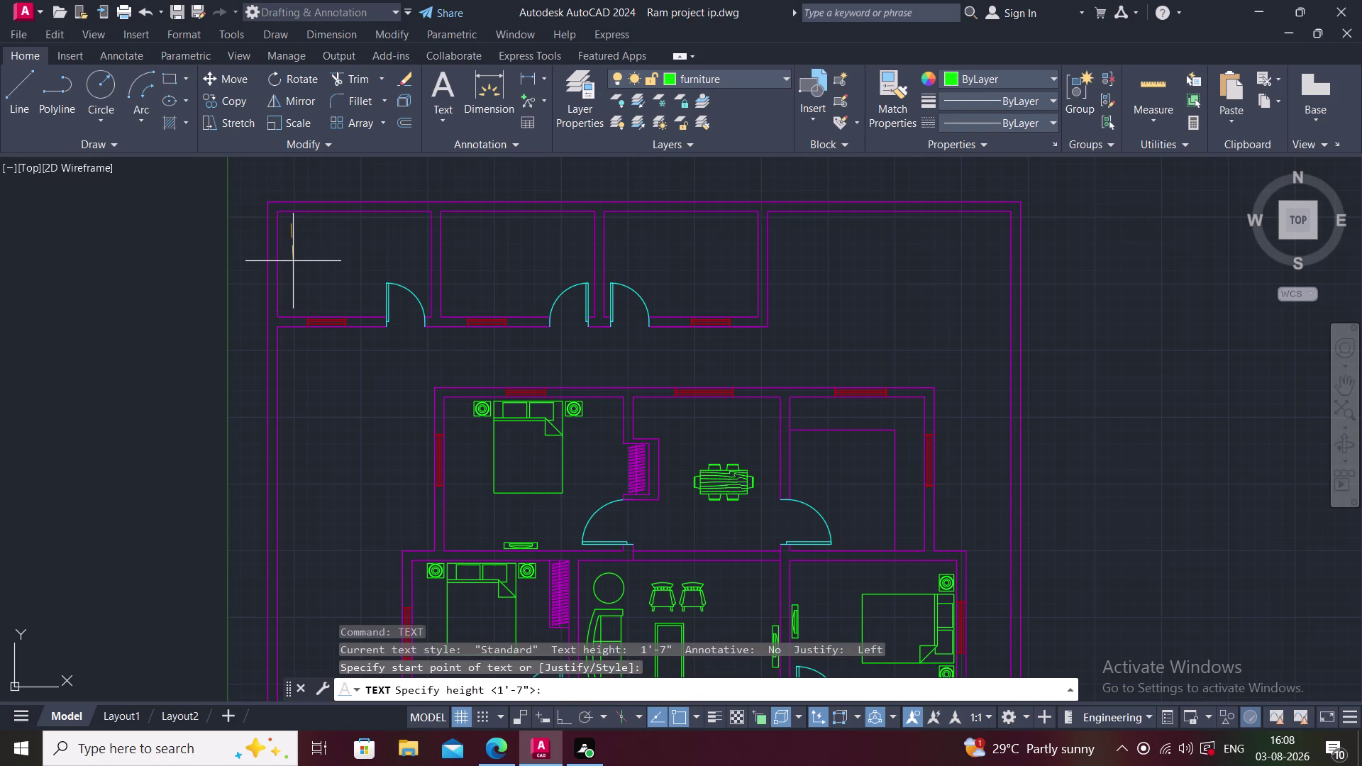
key(F8)
scroll(up, 3)
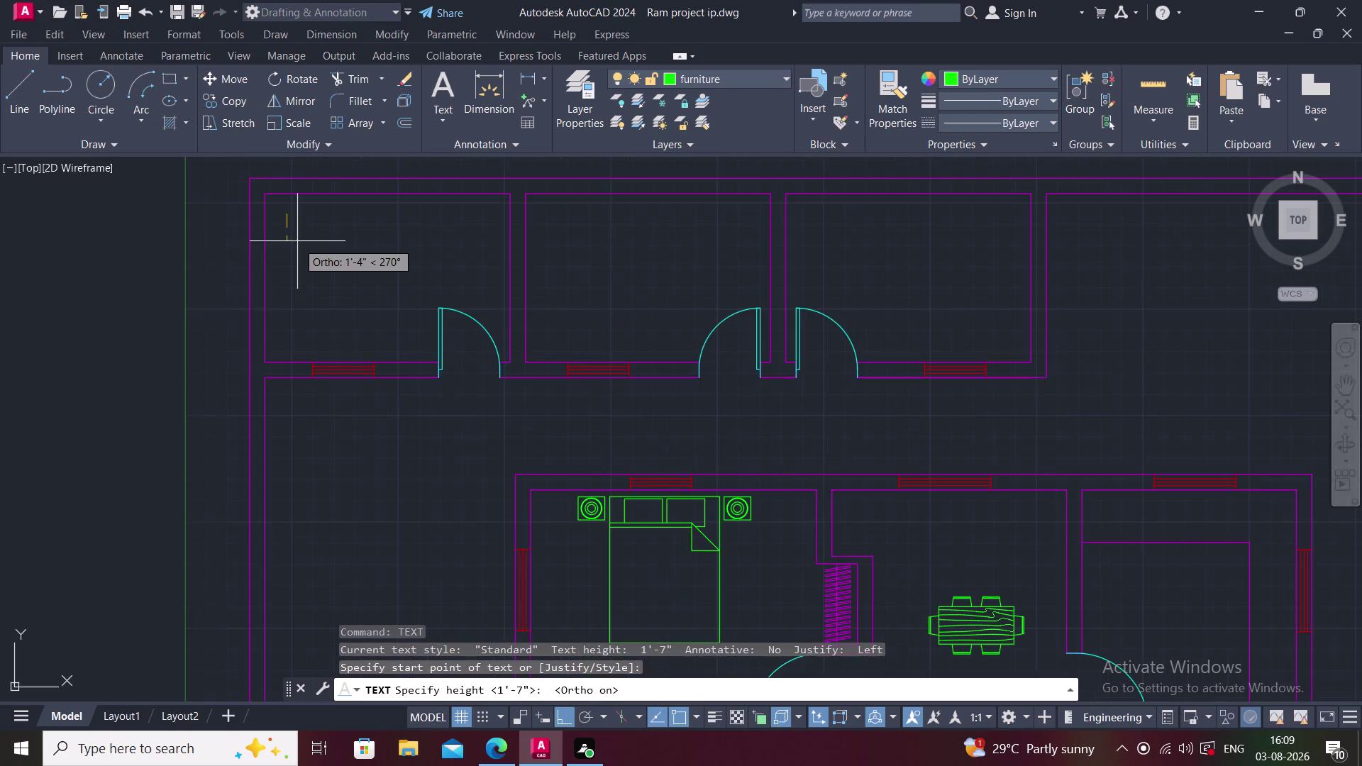
scroll(up, 3)
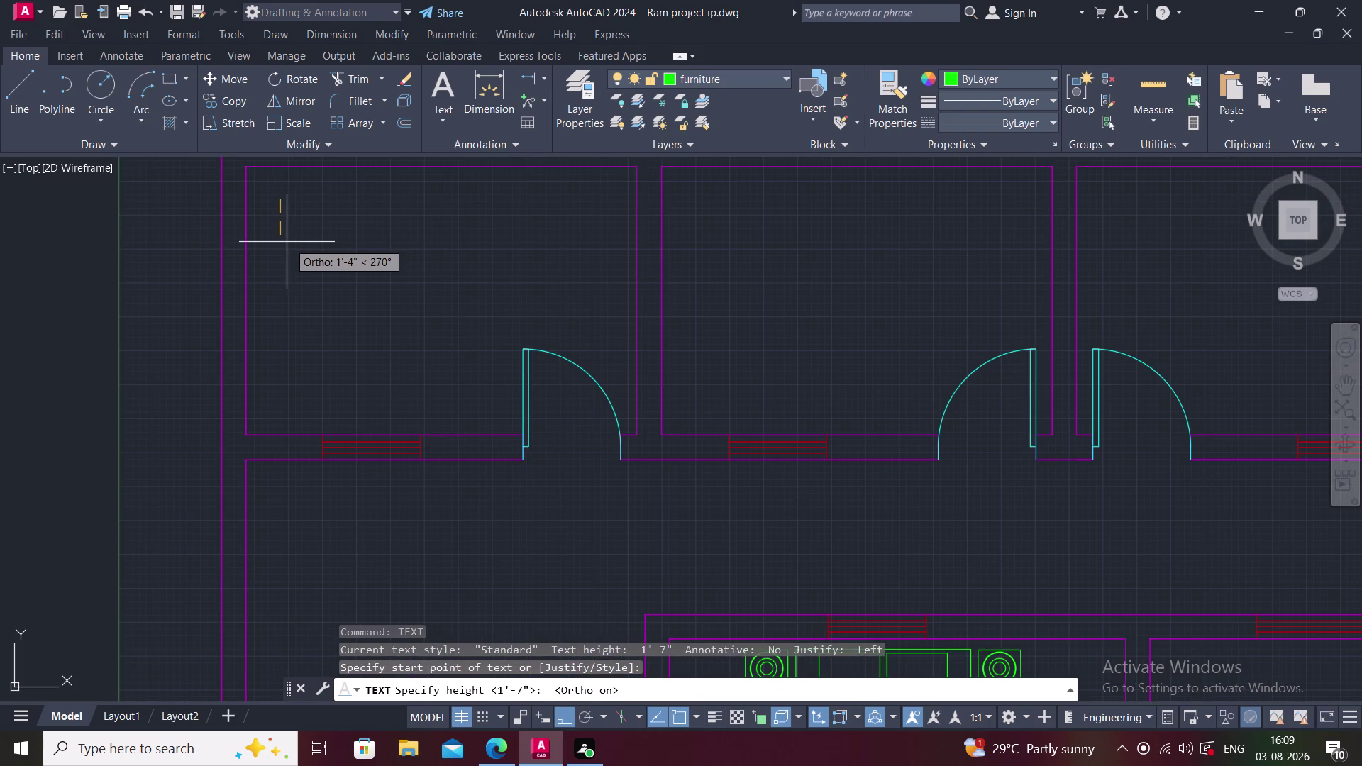
text(10")
key(Return)
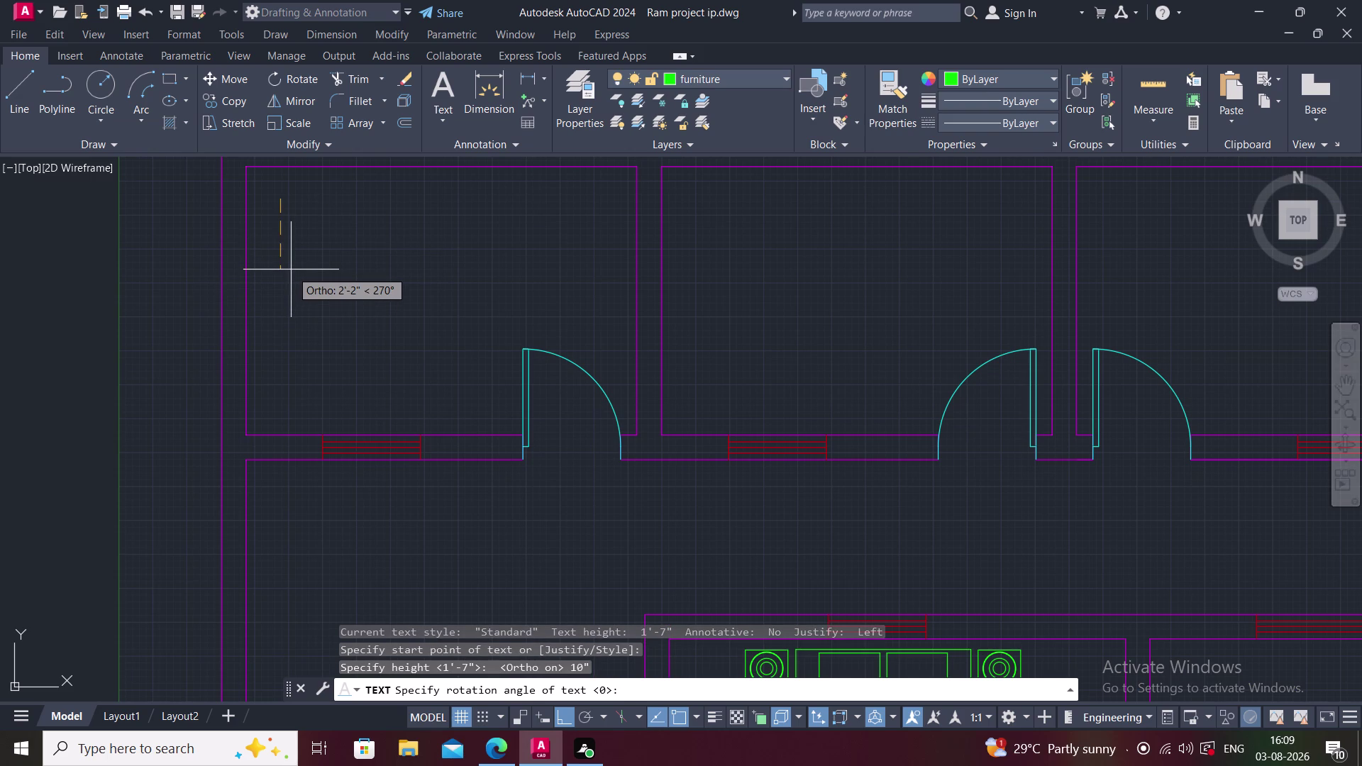
text(1)
text(')
key(Return)
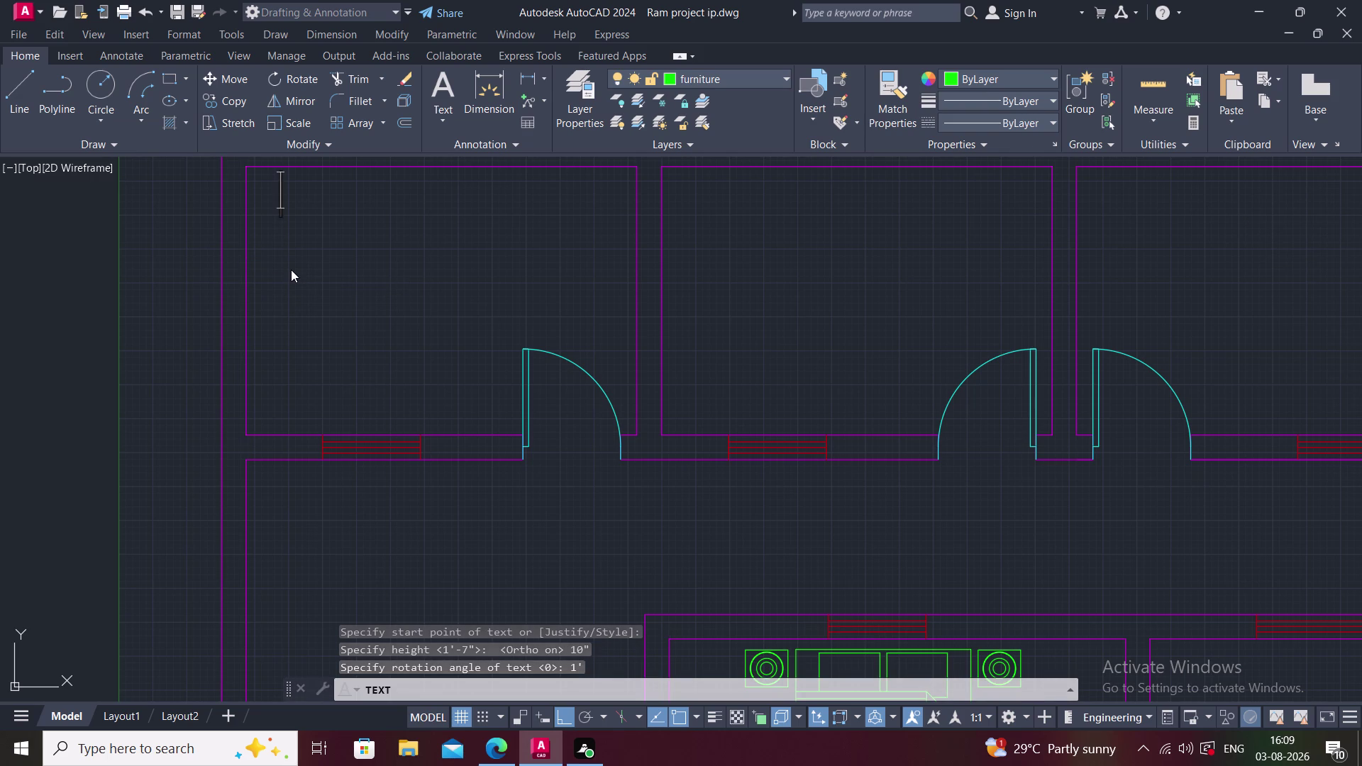
Write the first label line as uppercase ROOM.
text(roo)
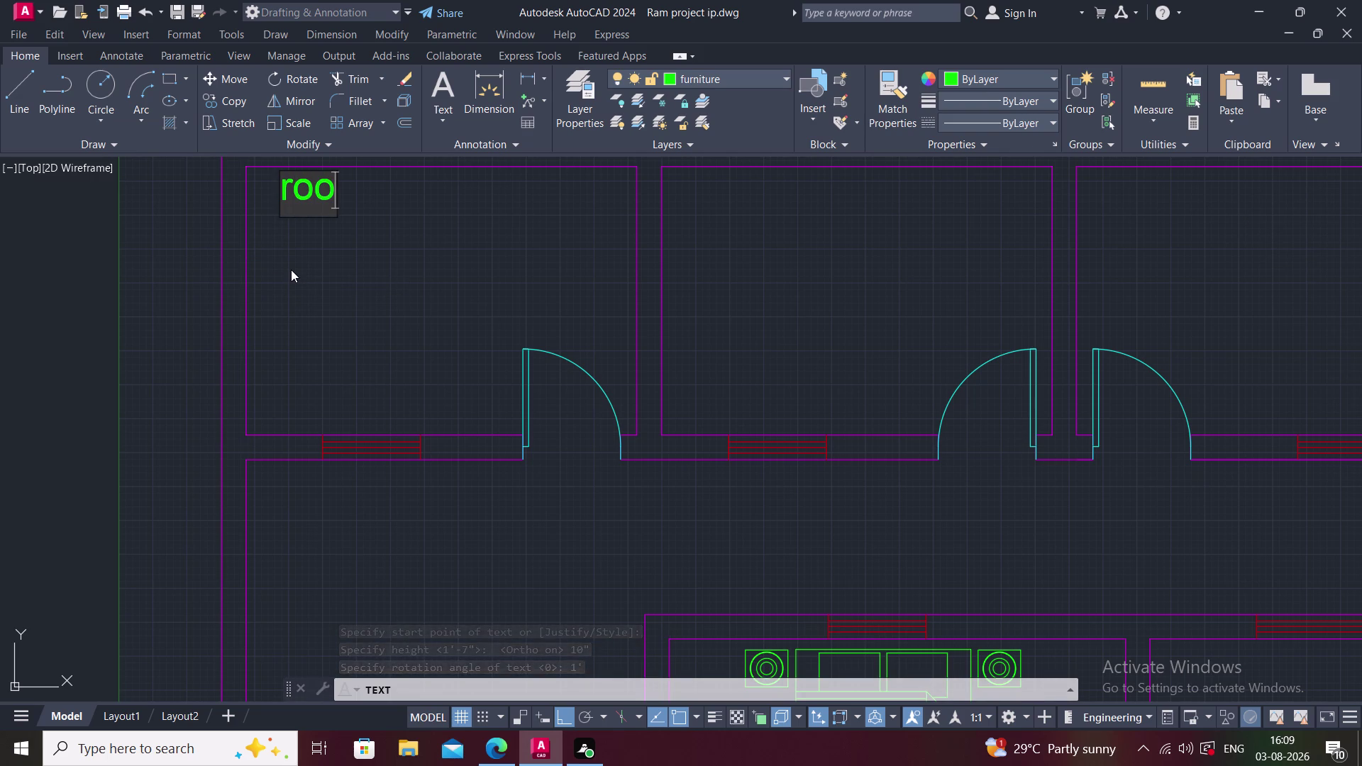
key(BackSpace)
key(BackSpace)
key(BackSpace)
key(BackSpace)
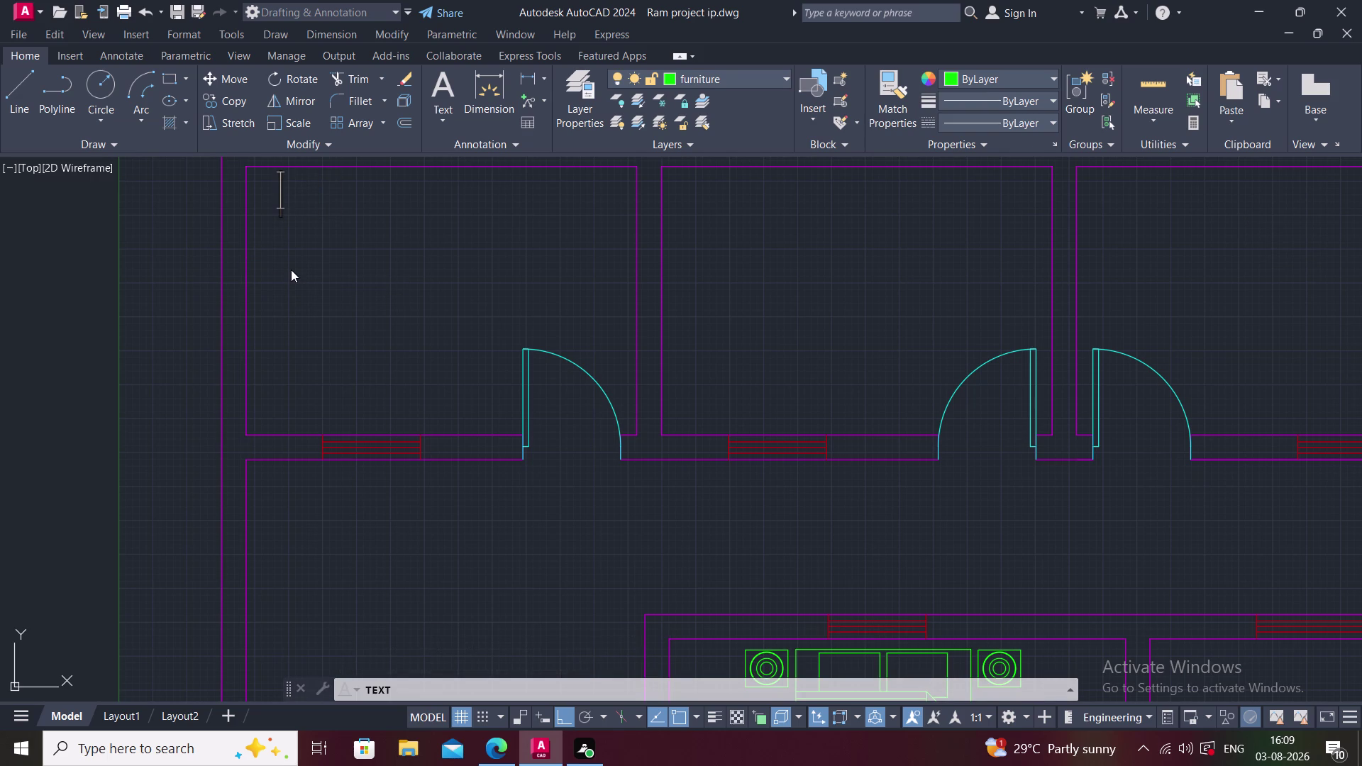
click(715, 75)
text(ROO)
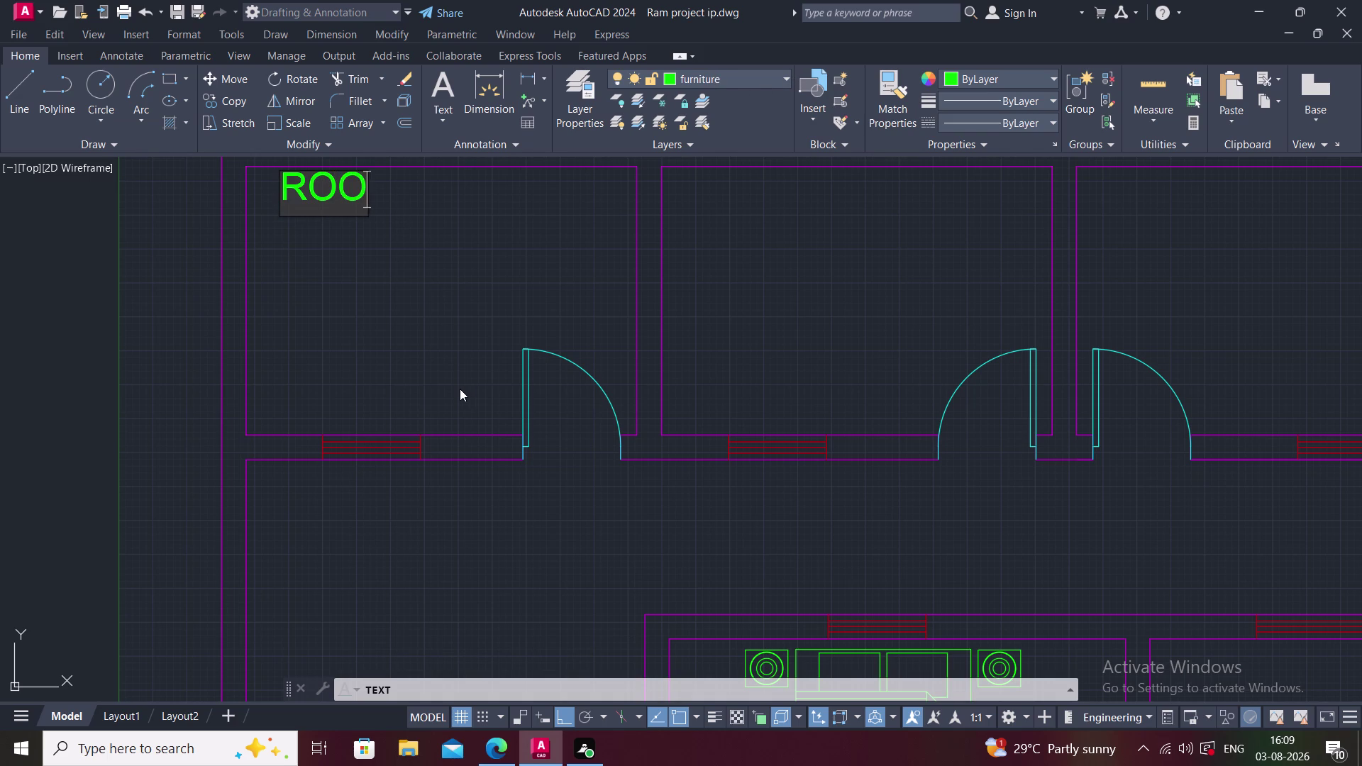
text(M)
key(space)
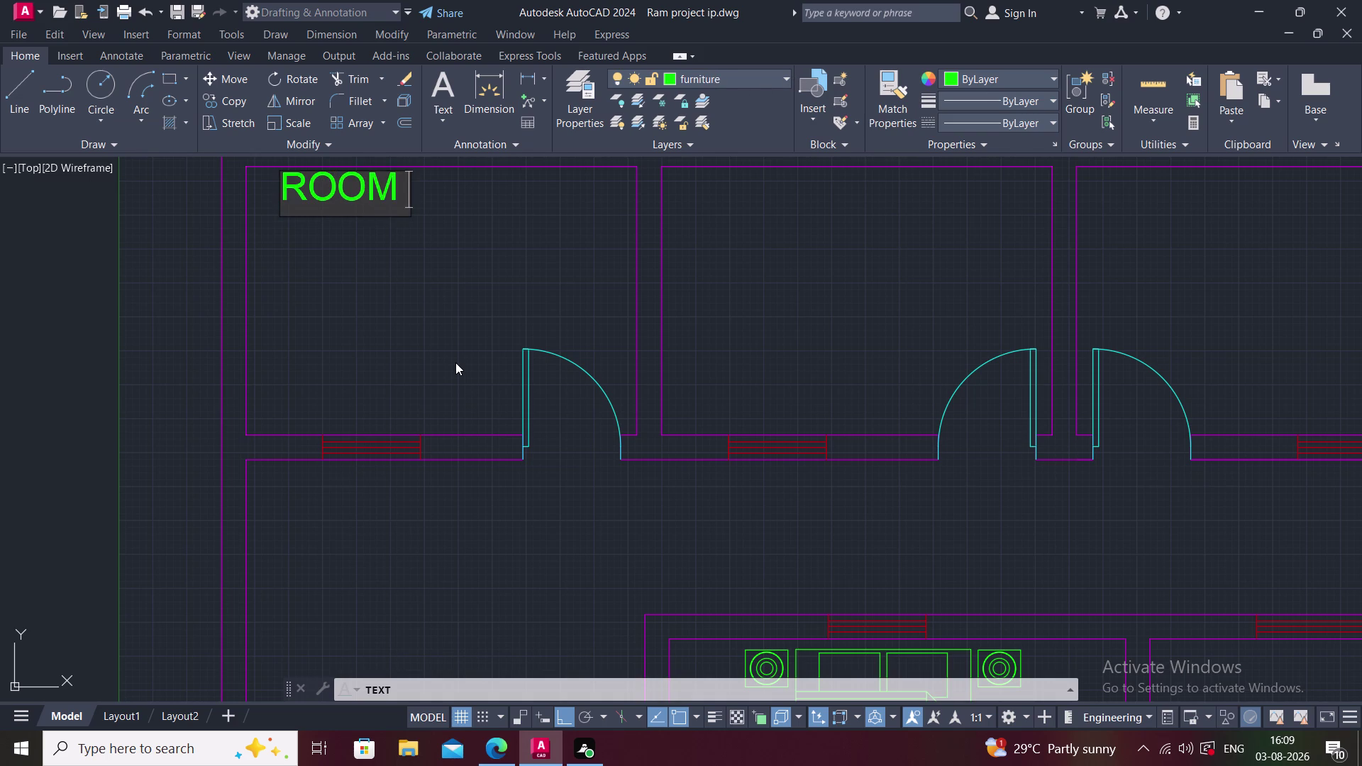
Add the second line 12',0"X8'3" and end the text command.
key(Return)
text(1)
text(2')
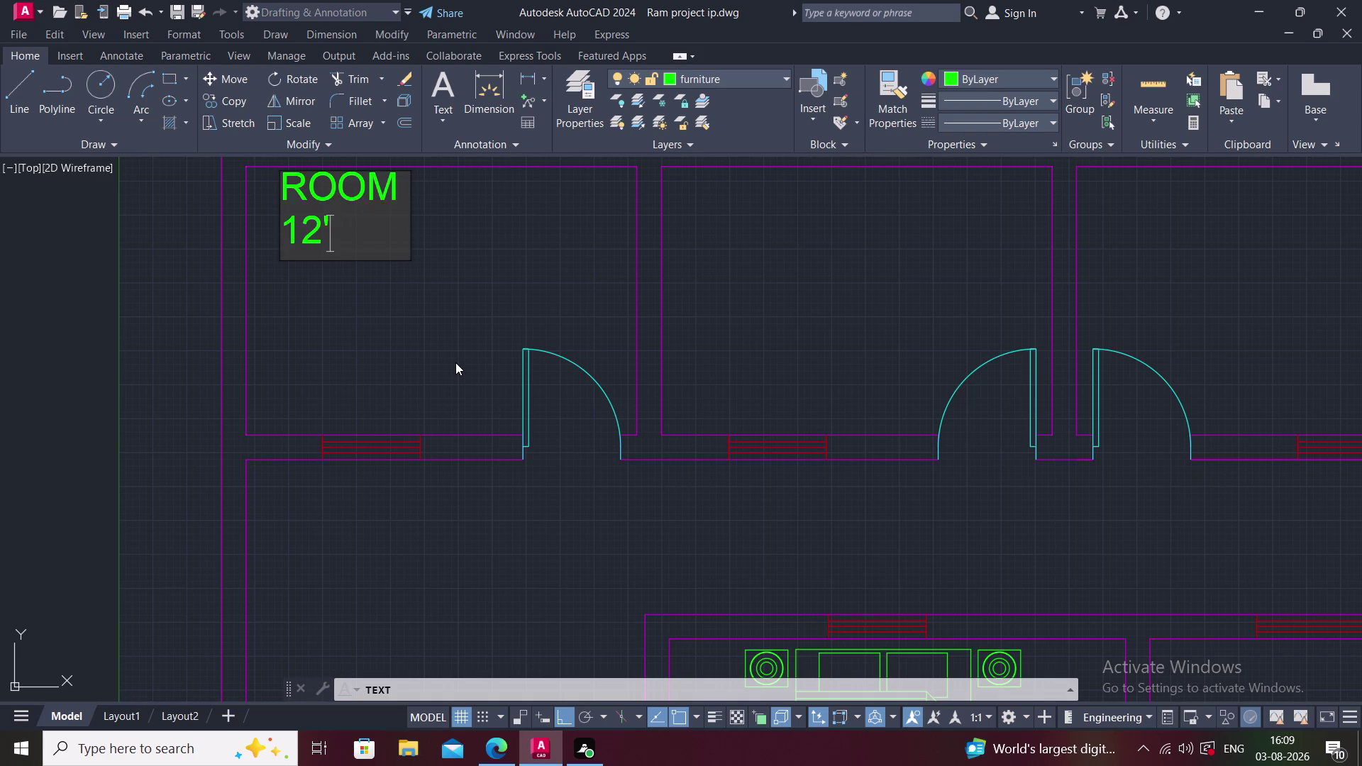
text(,0)
key(shift+quotedbl)
key(x)
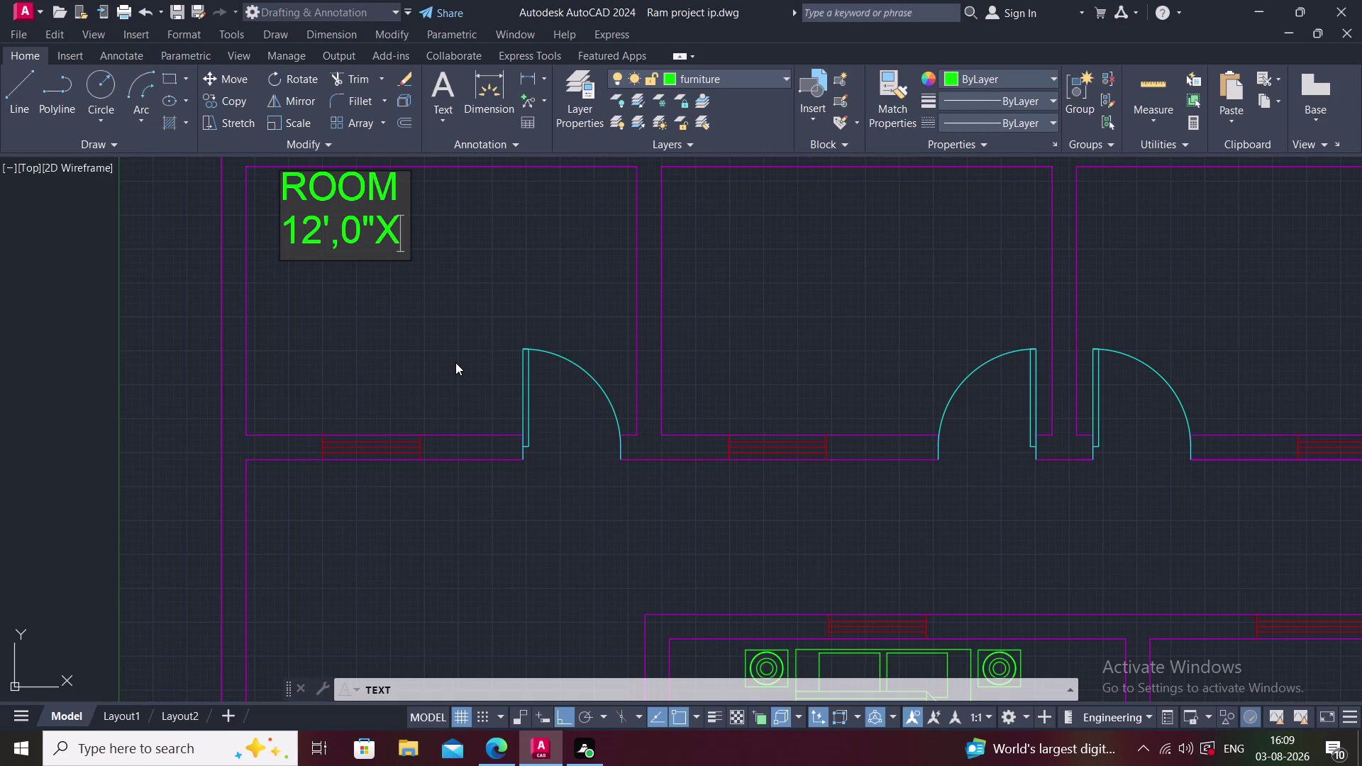
text(8'3")
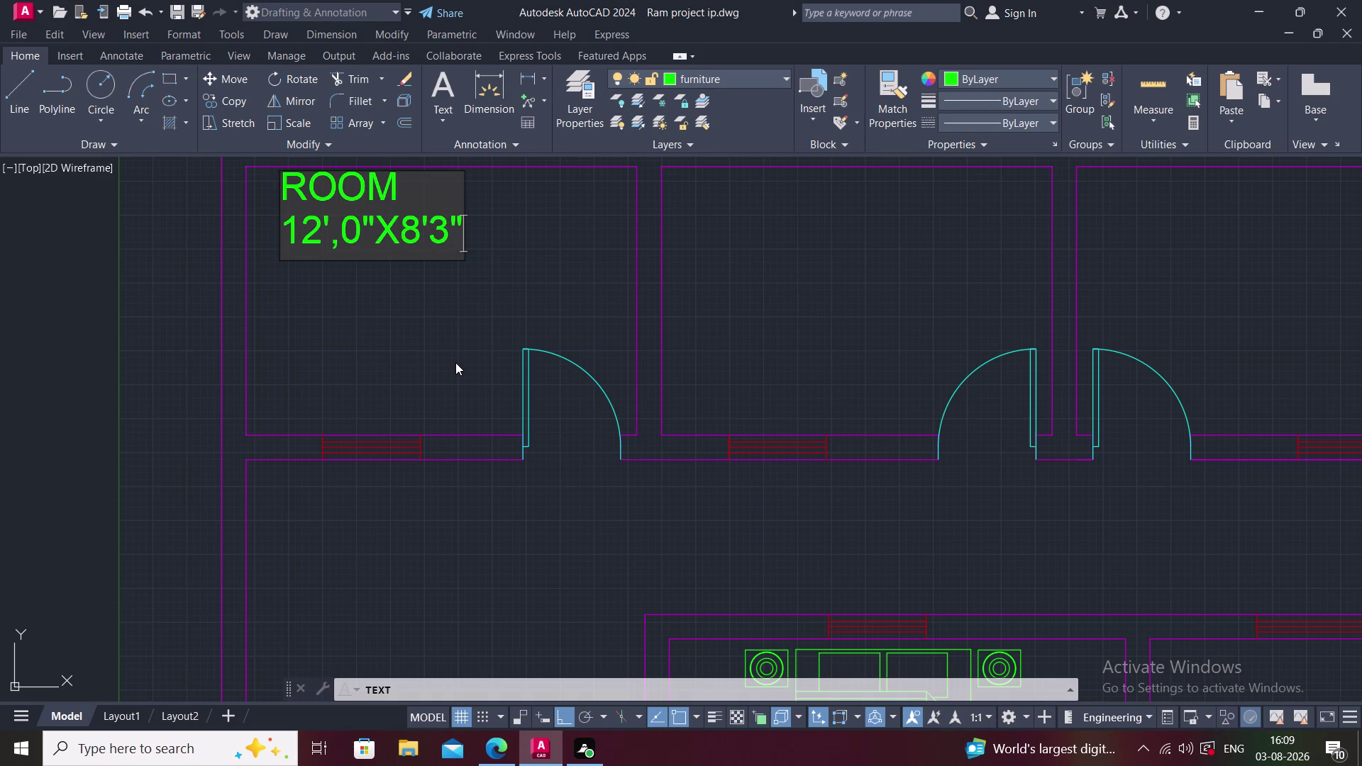
click(525, 265)
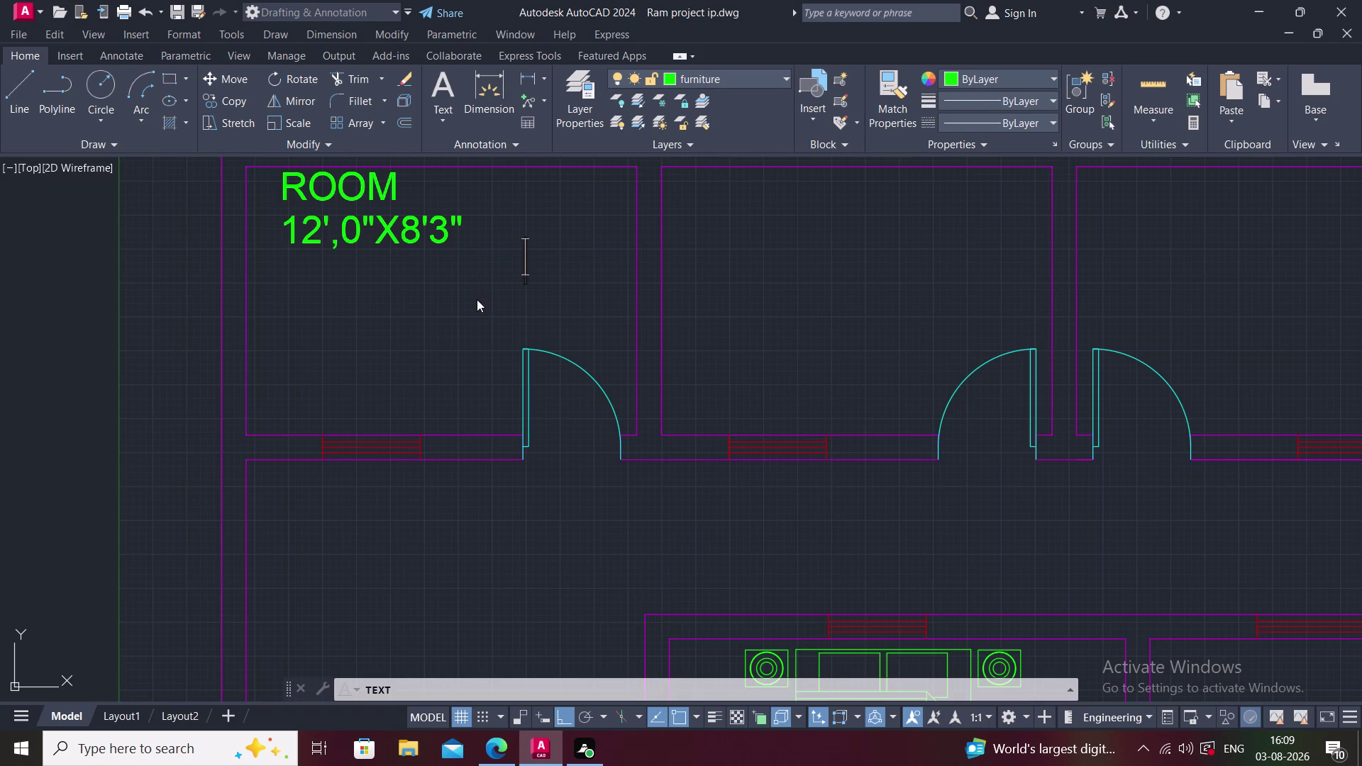
middle_drag(476, 300, 470, 407)
key(Escape)
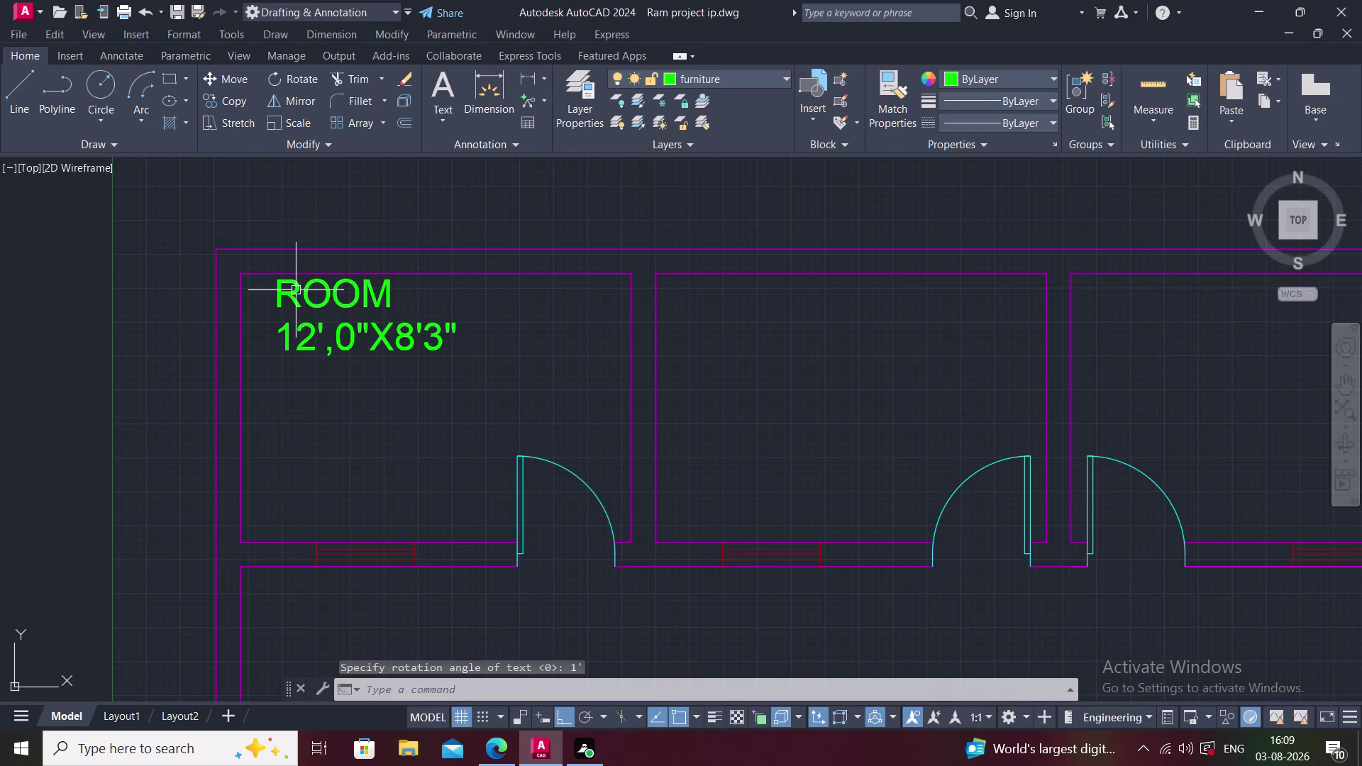
Move the two-line ROOM label to a first new position.
click(284, 289)
click(310, 330)
text(M)
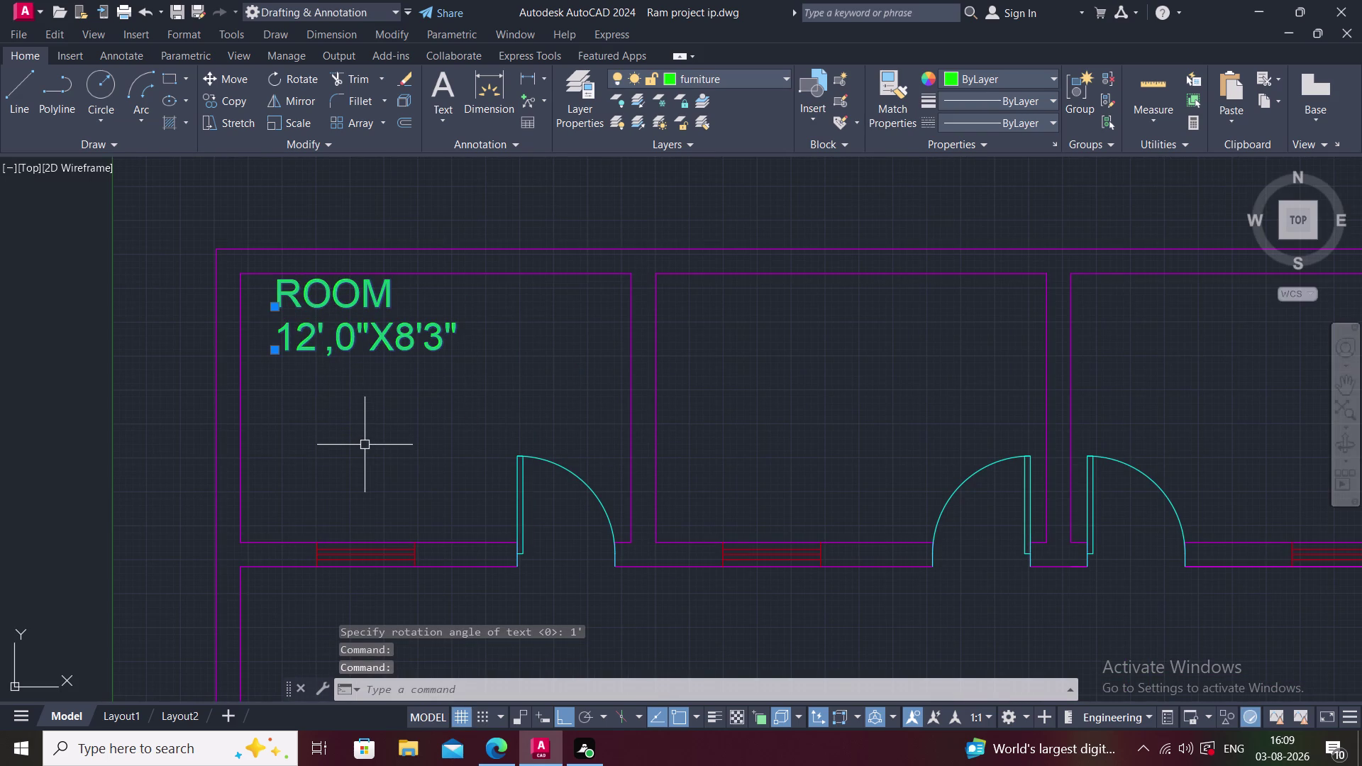
key(space)
click(339, 305)
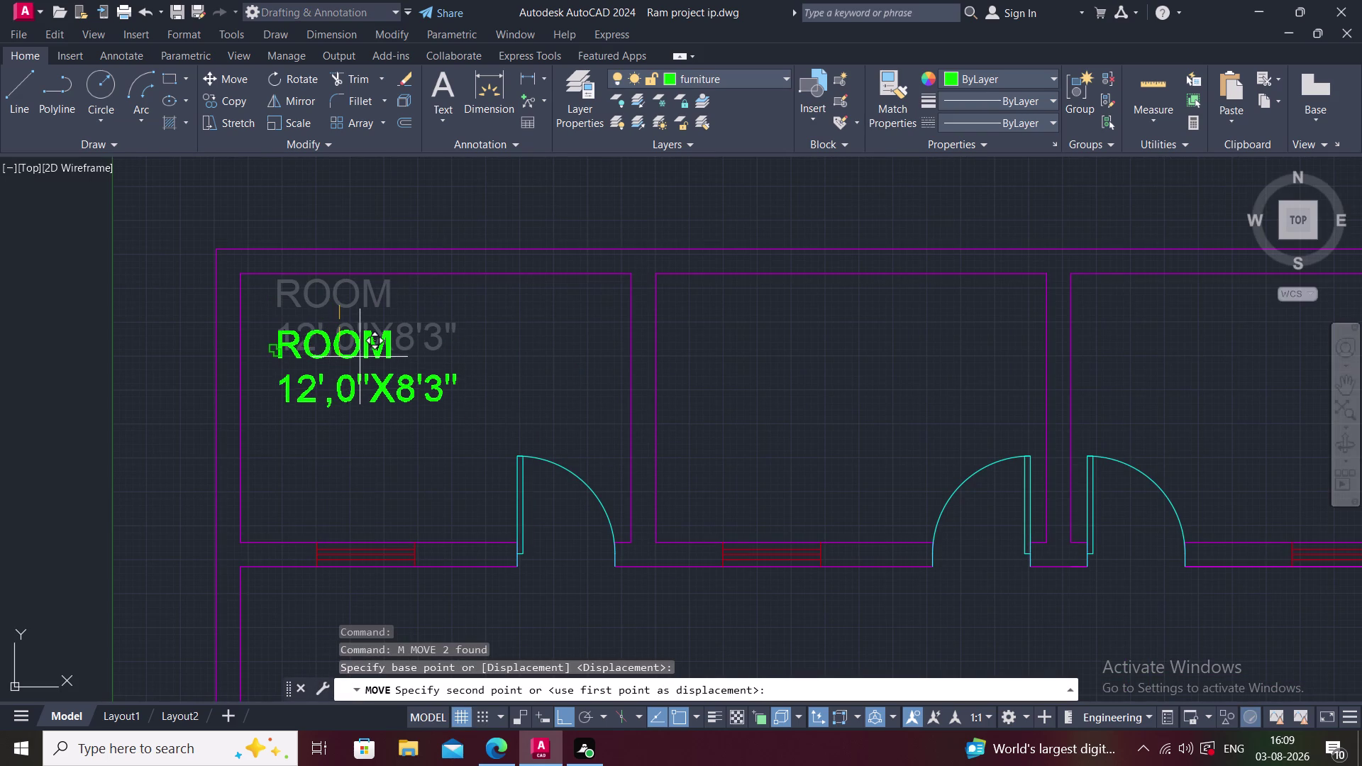
click(359, 355)
key(Escape)
key(Escape)
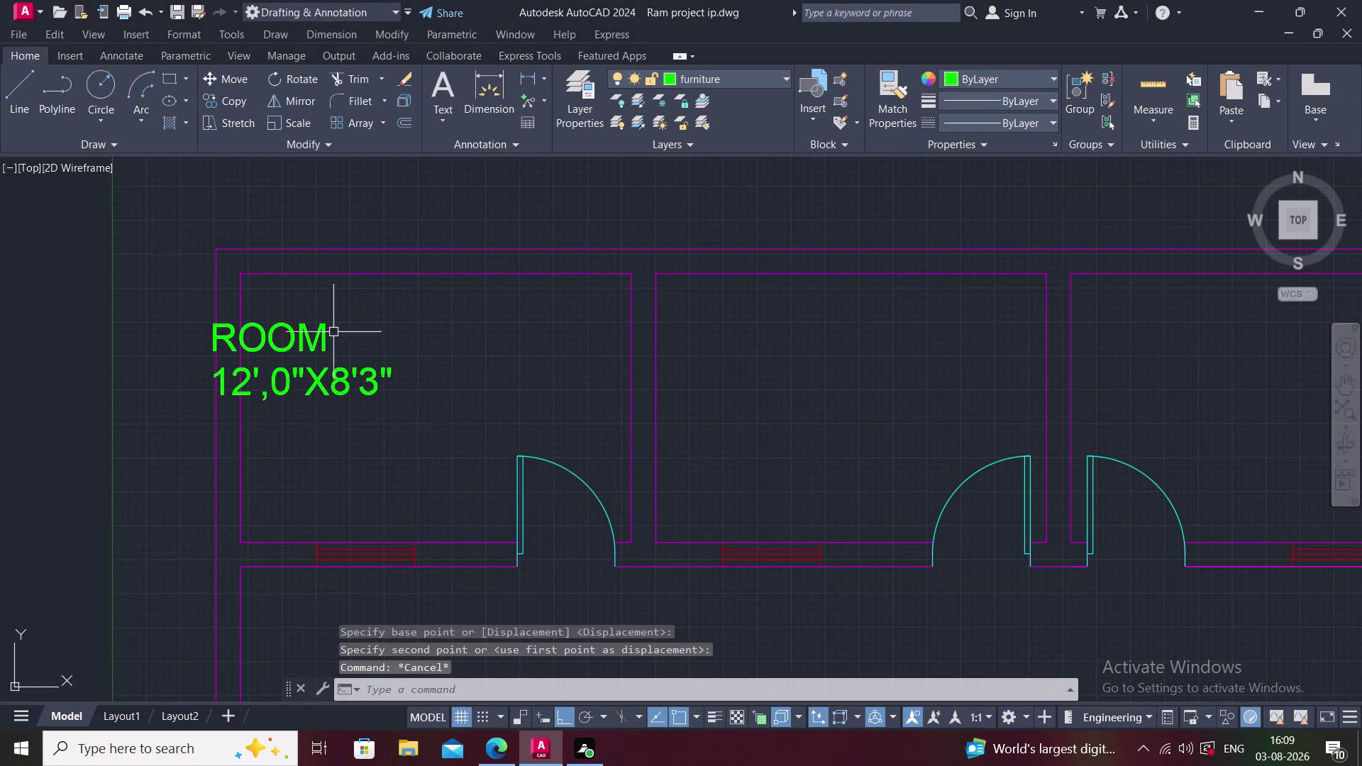
Move the ROOM label again, then undo that move.
click(315, 330)
click(323, 373)
text(M)
key(space)
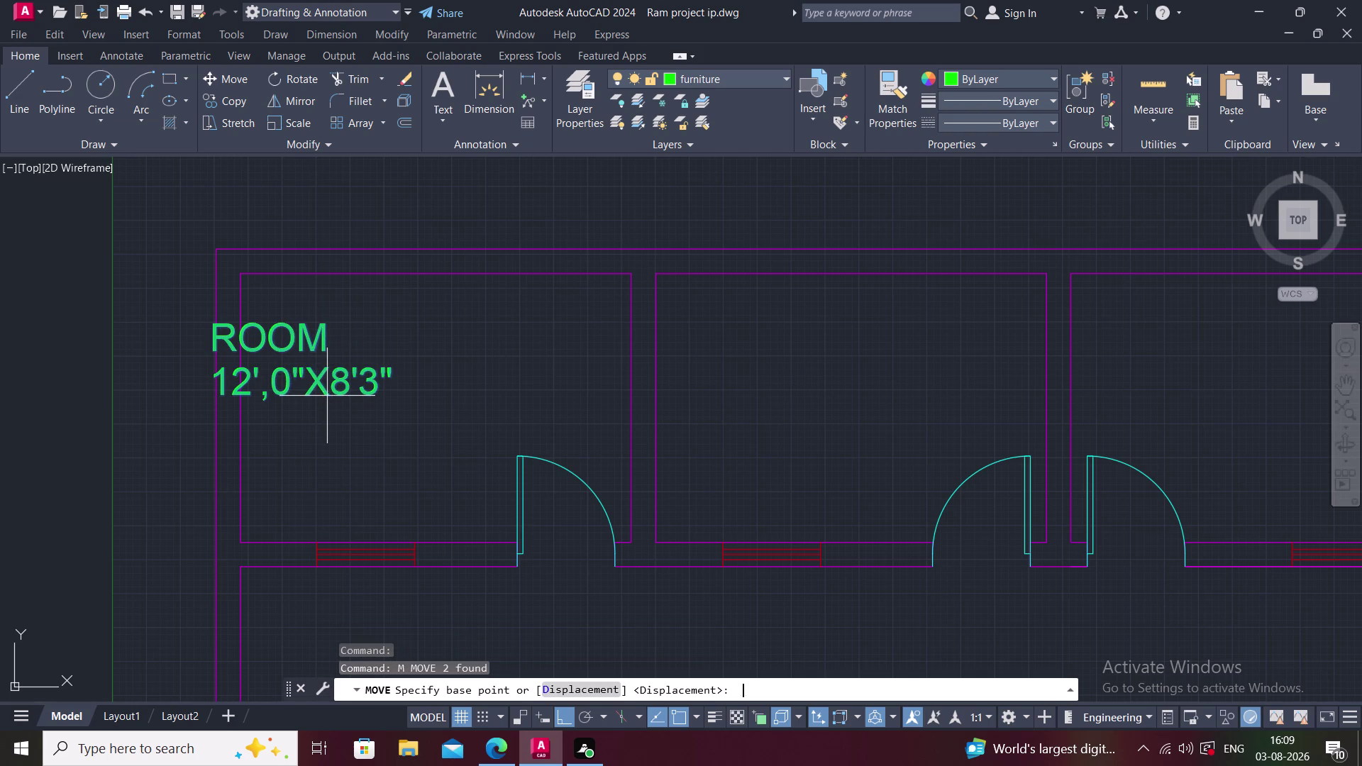
click(302, 370)
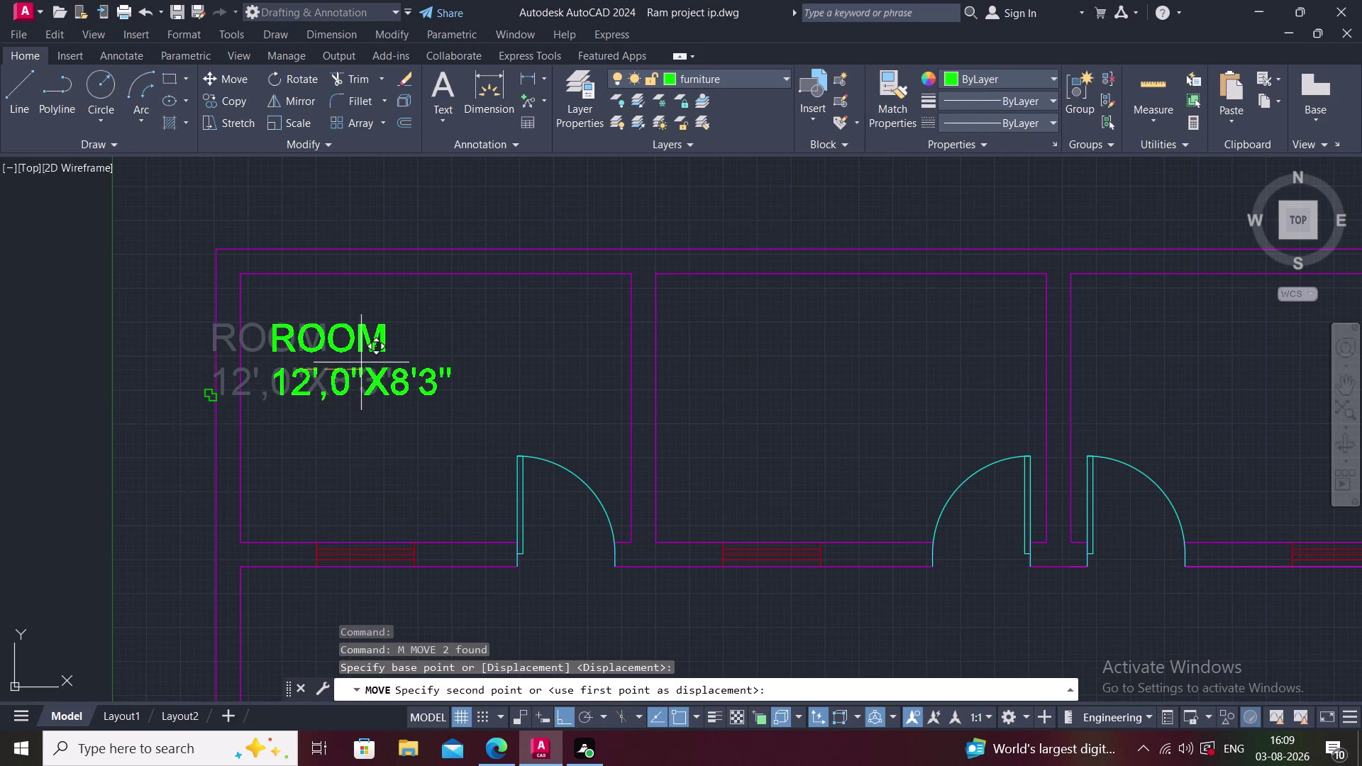
click(369, 362)
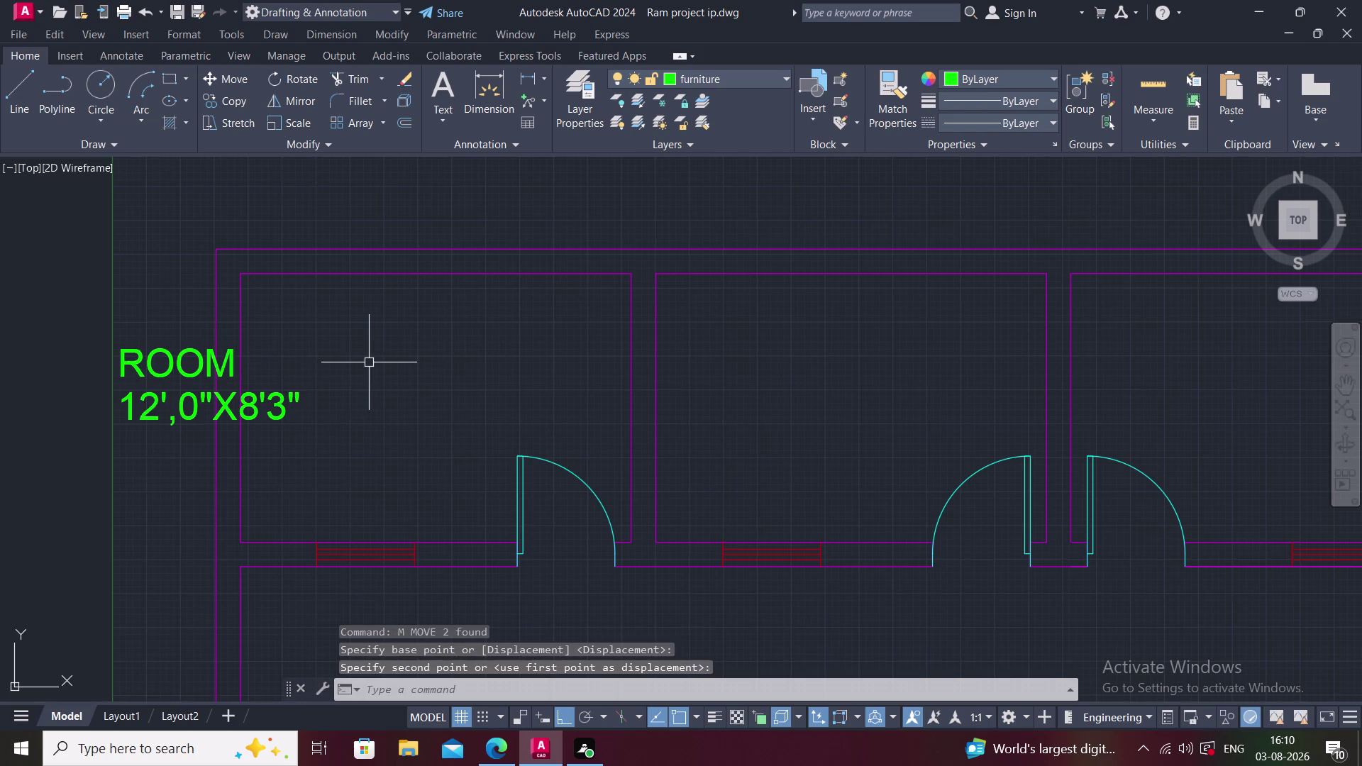
key(ctrl+z)
Move the ROOM label freely into the top-left room and select it again.
click(314, 346)
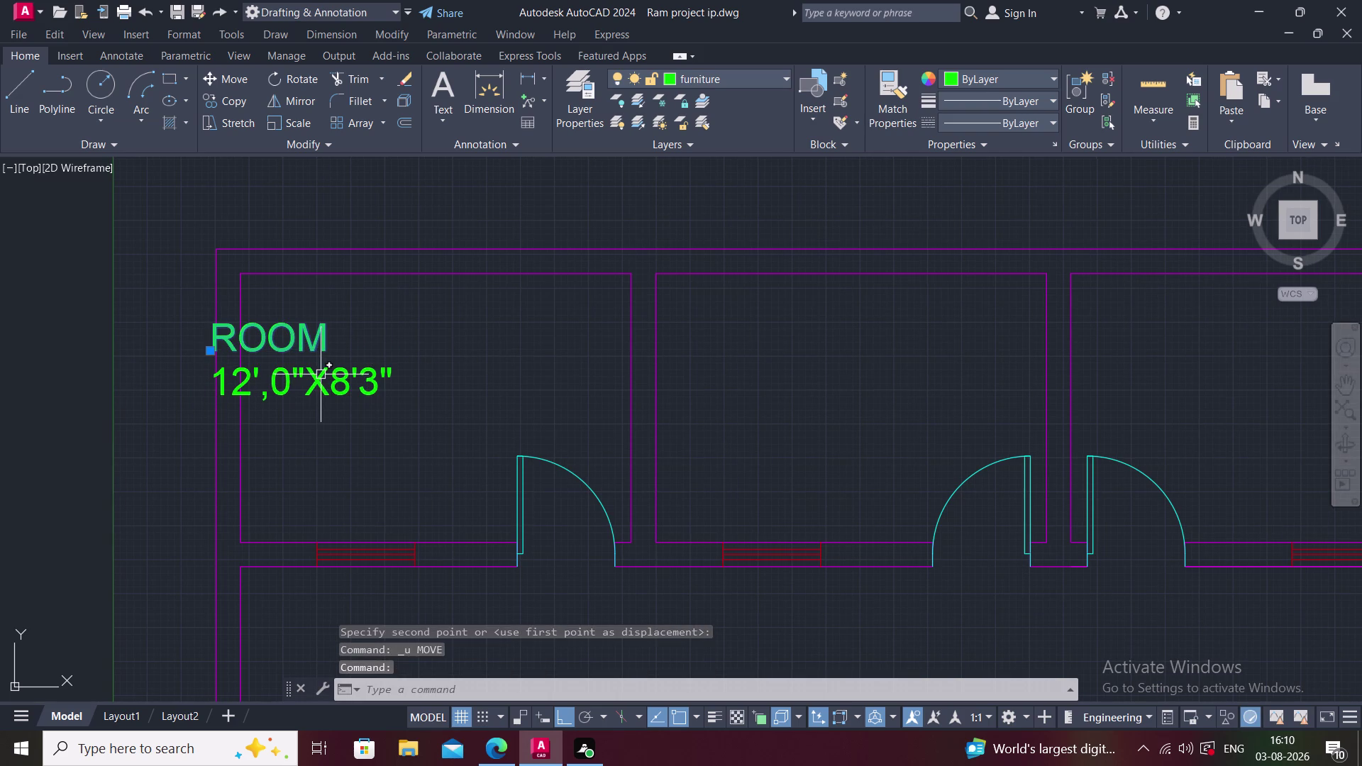
click(320, 374)
text(M)
key(space)
click(296, 349)
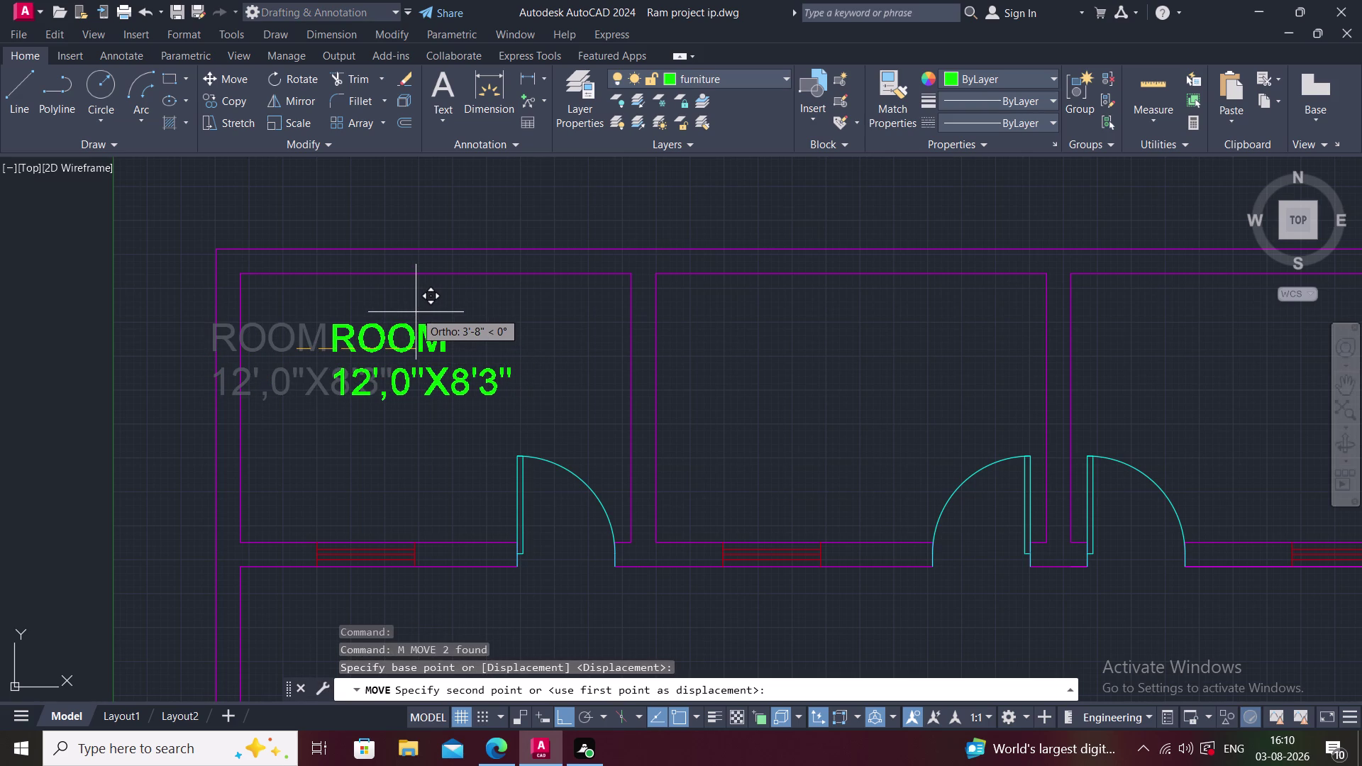
key(F8)
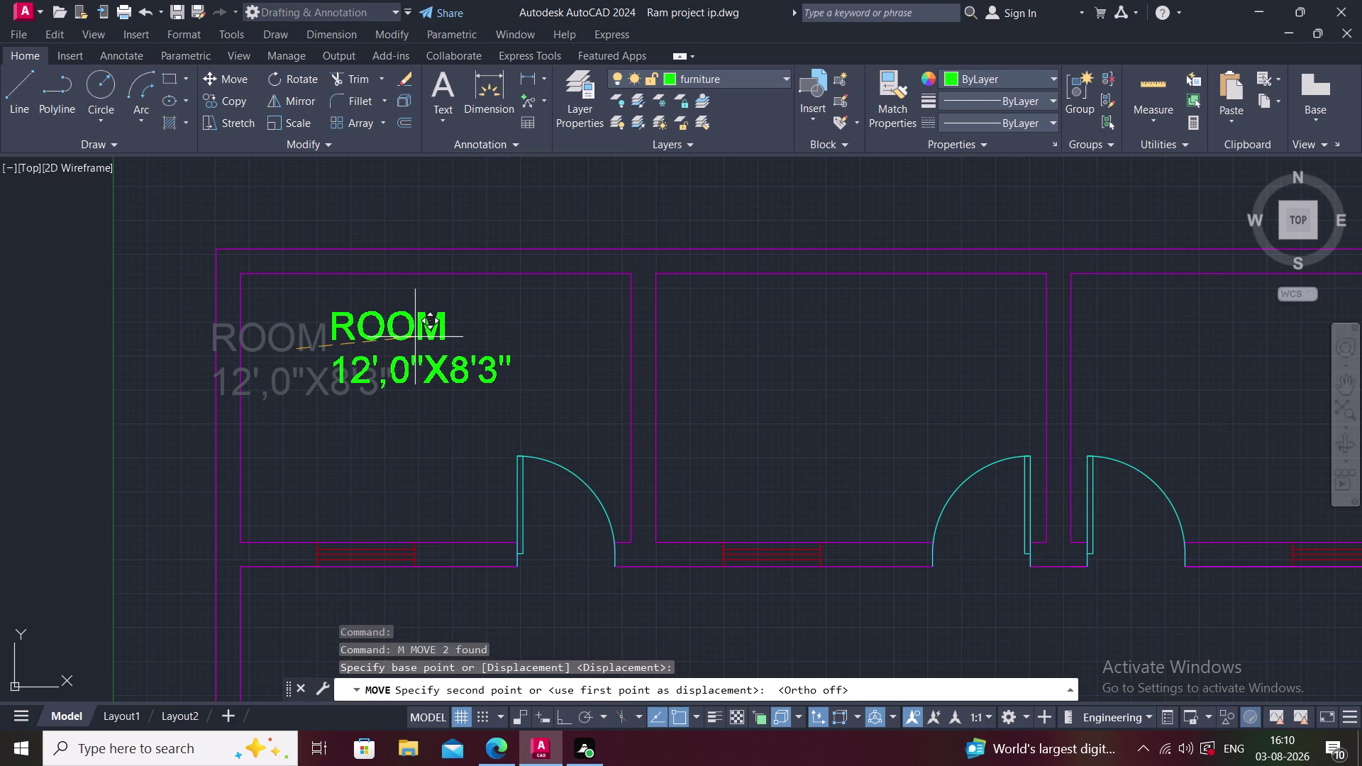
click(414, 337)
key(Escape)
middle_drag(515, 335, 496, 336)
scroll(down, 3)
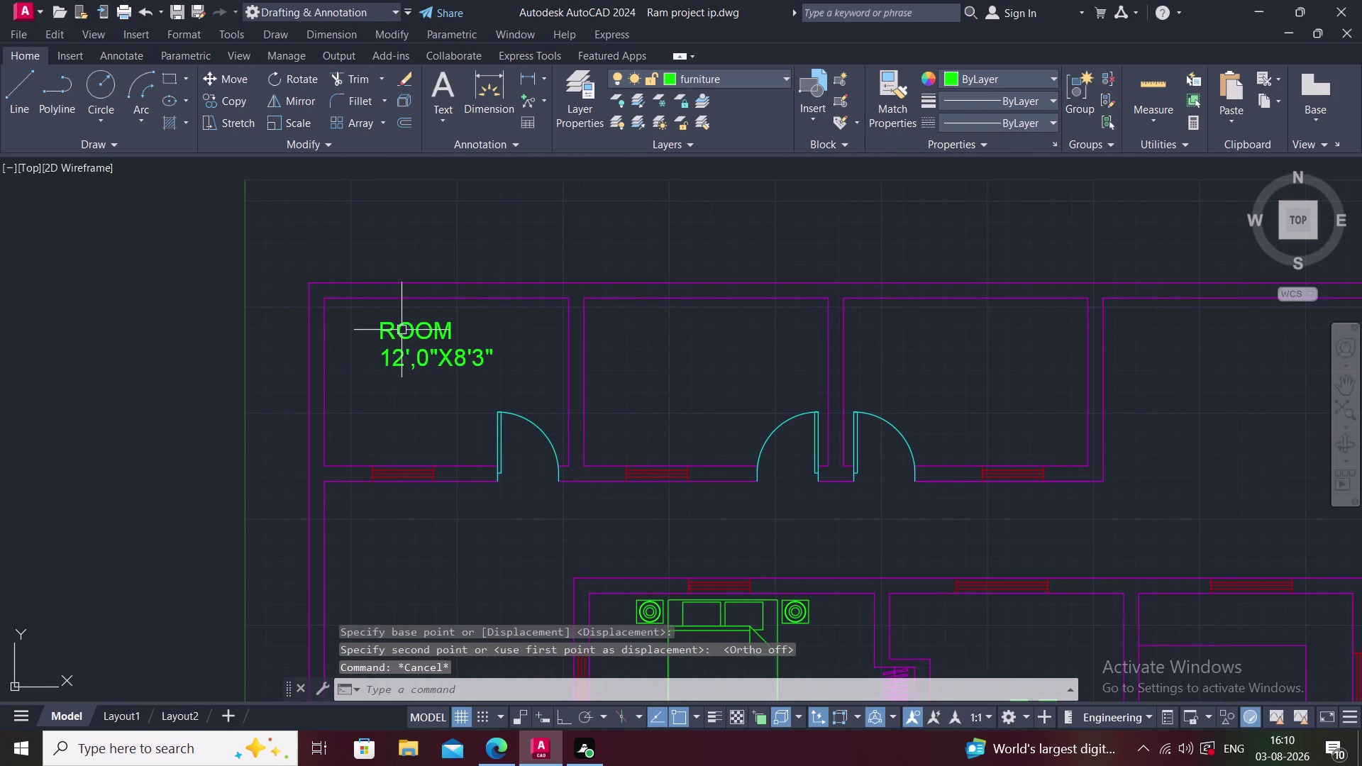
click(385, 326)
click(410, 358)
Put the selected ROOM label on the text layer so it turns yellow.
click(761, 81)
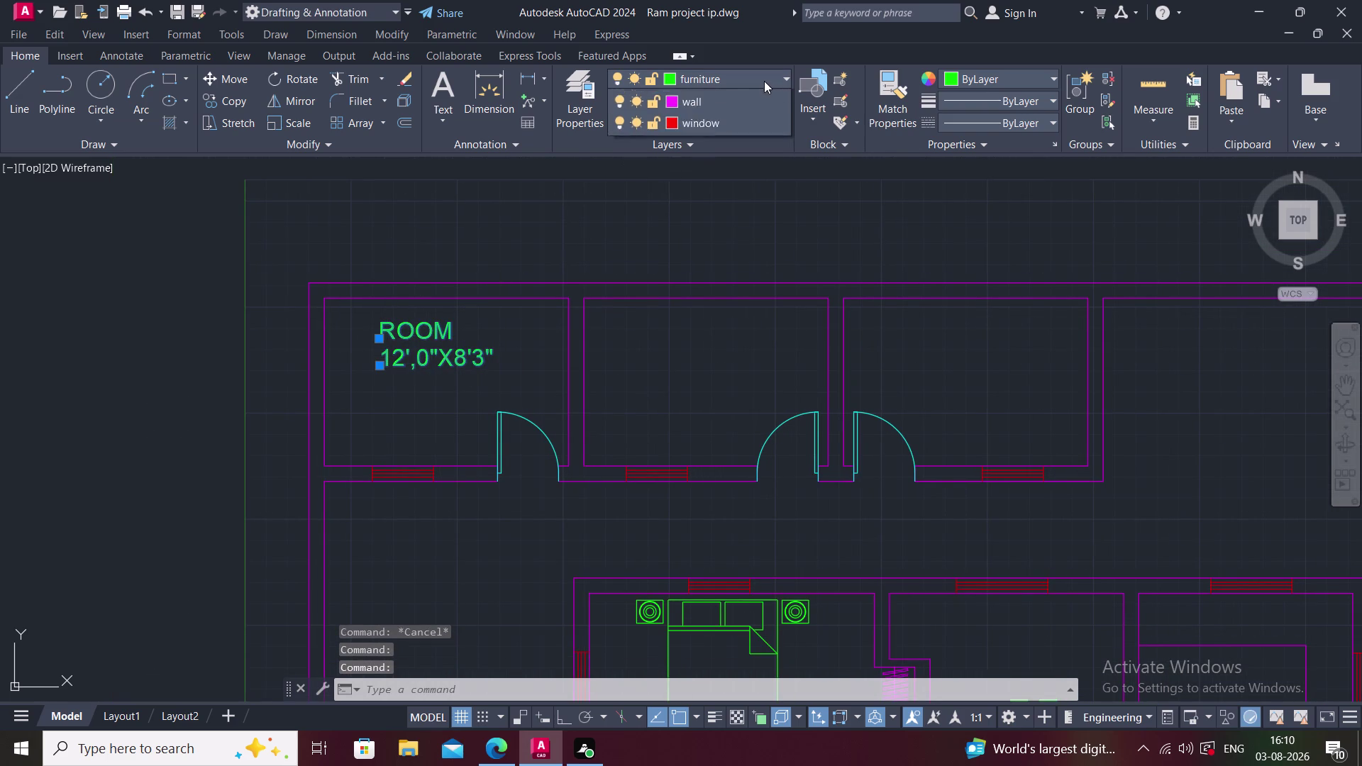
click(697, 248)
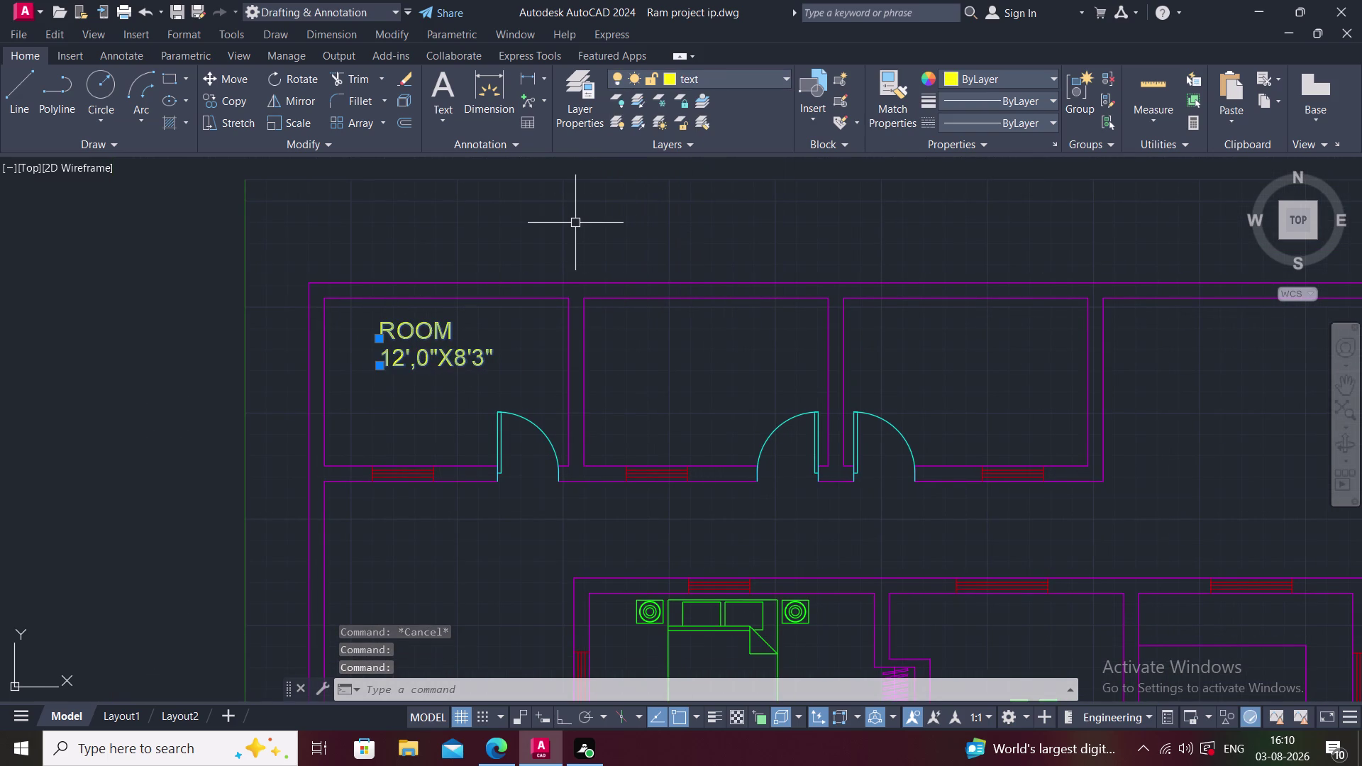
key(Escape)
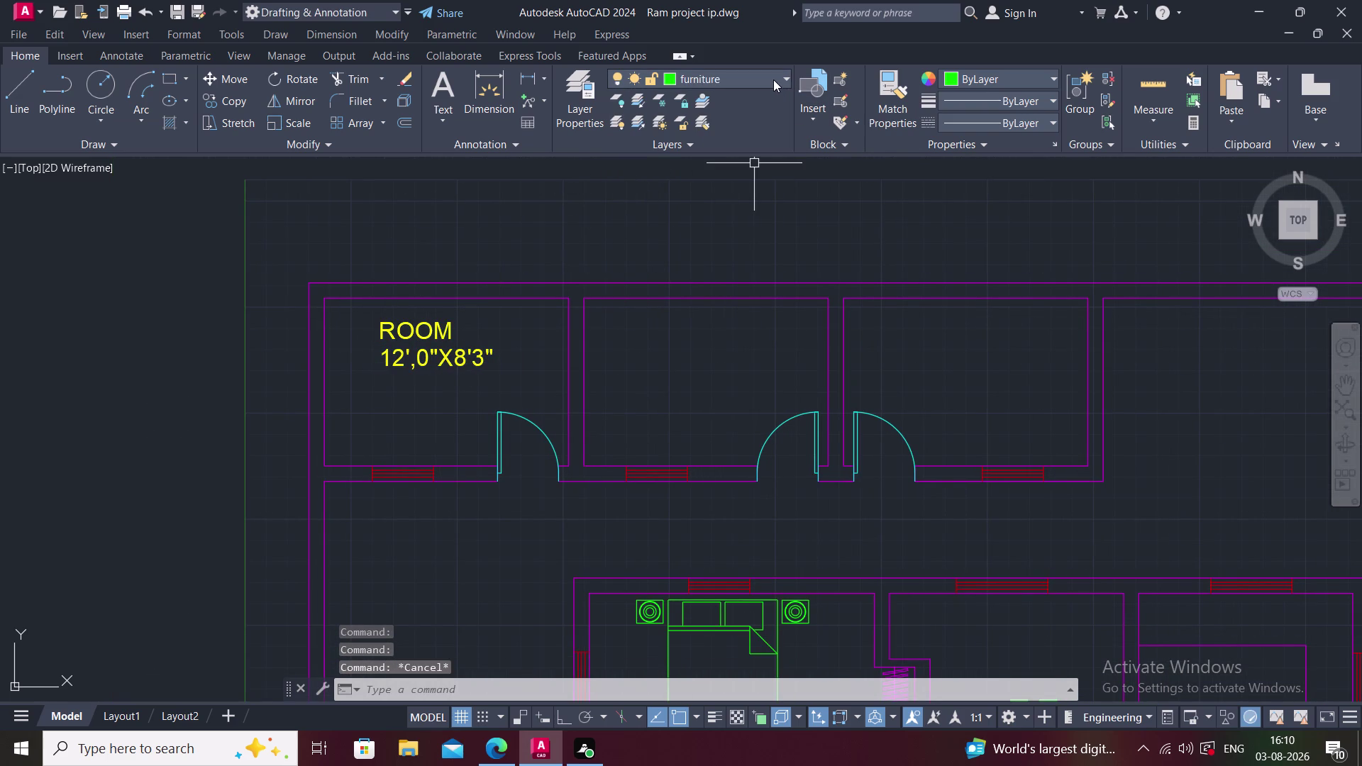
Make text the current layer, then select the ROOM label again.
click(773, 80)
click(700, 248)
middle_drag(743, 216, 700, 191)
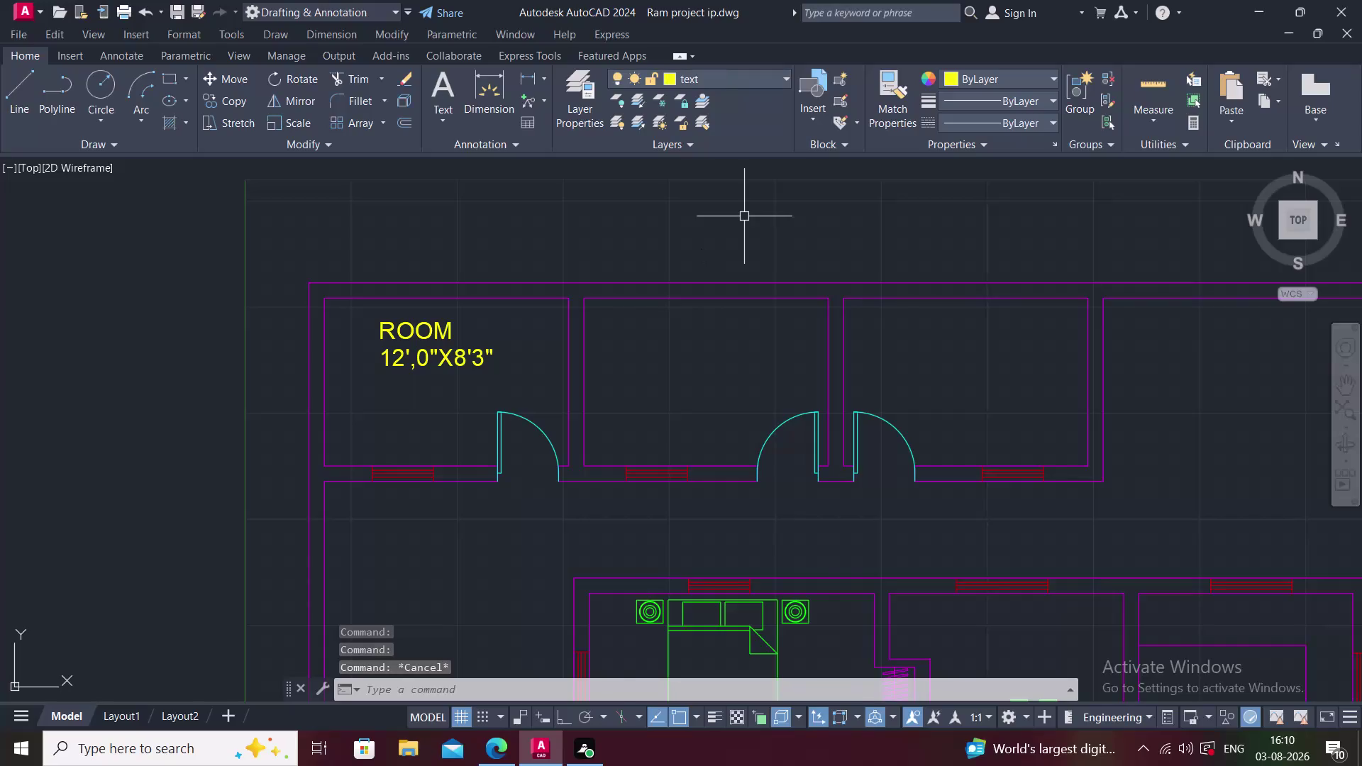
click(371, 305)
click(387, 334)
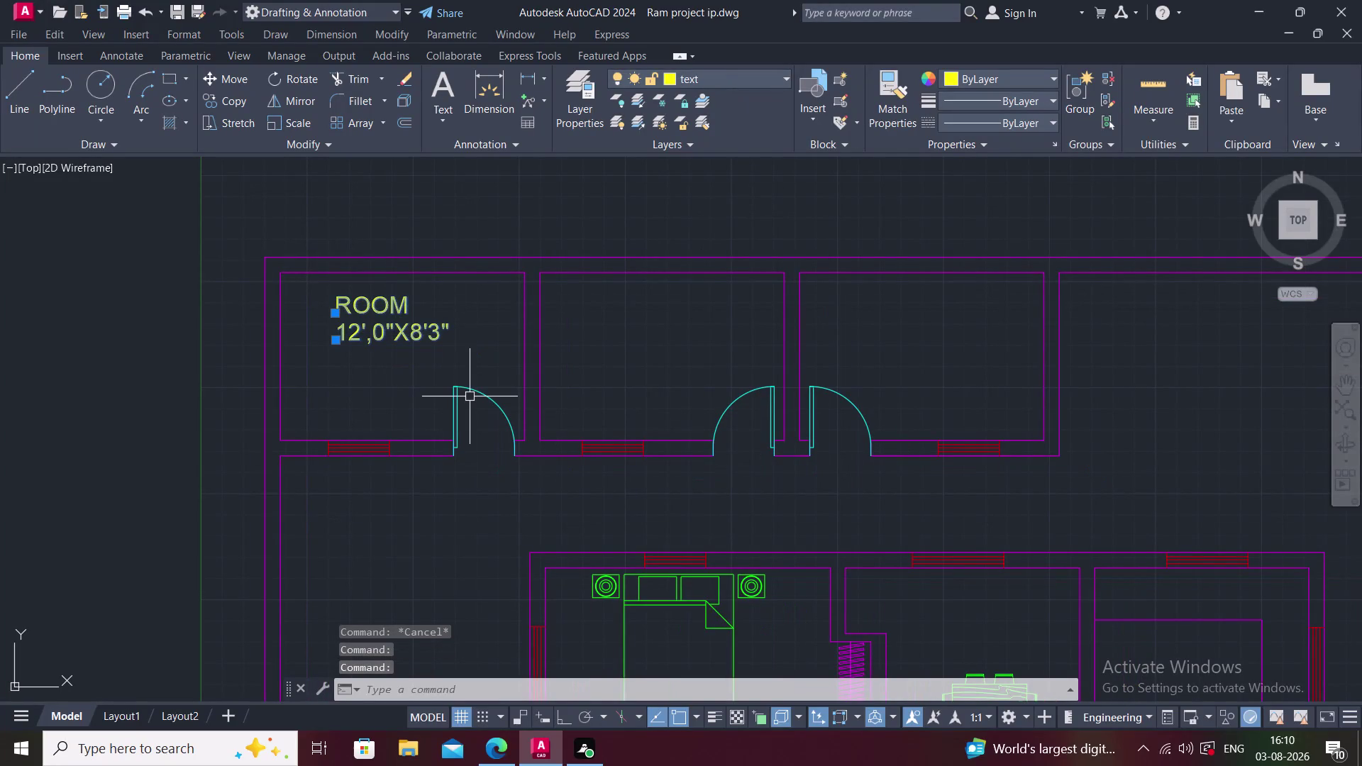
Copy the ROOM label, aligned horizontally, into the second and third top rooms.
text(CO)
key(space)
click(388, 320)
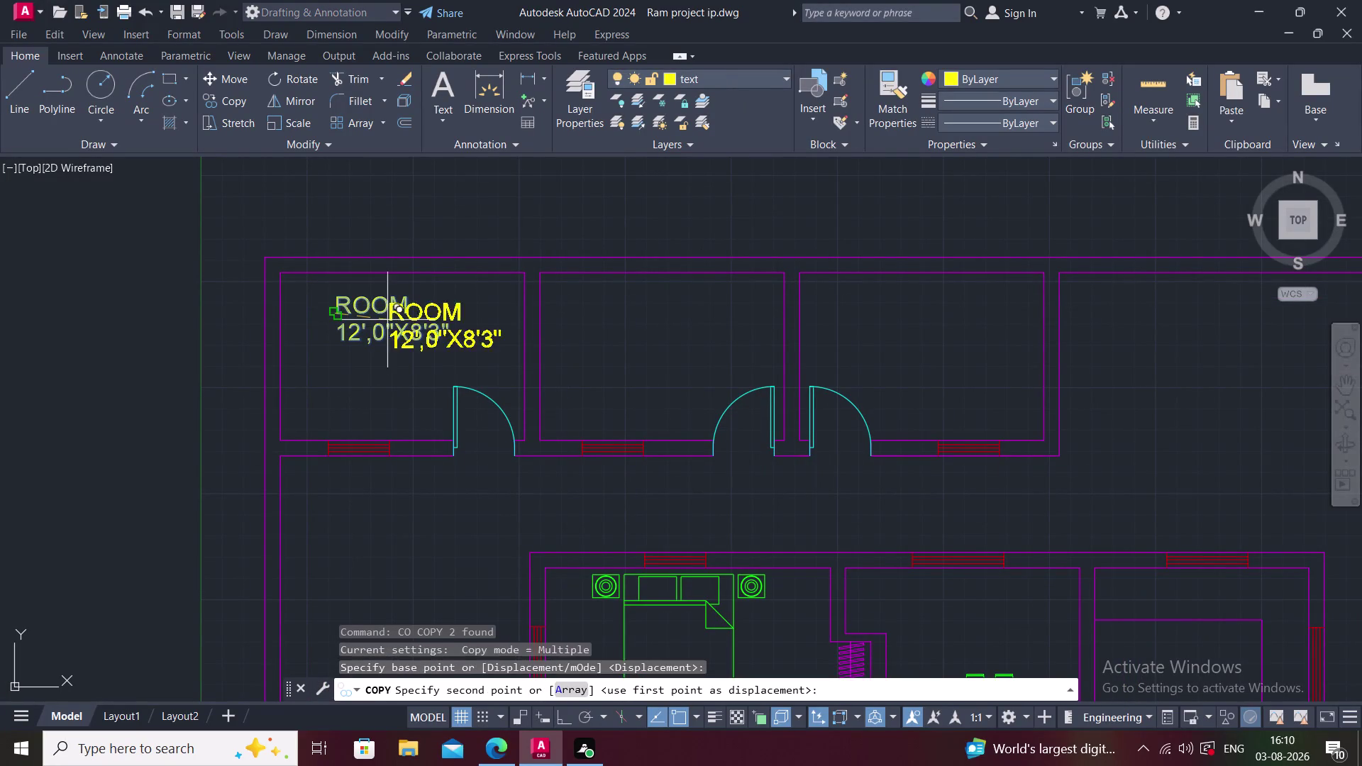
key(F8)
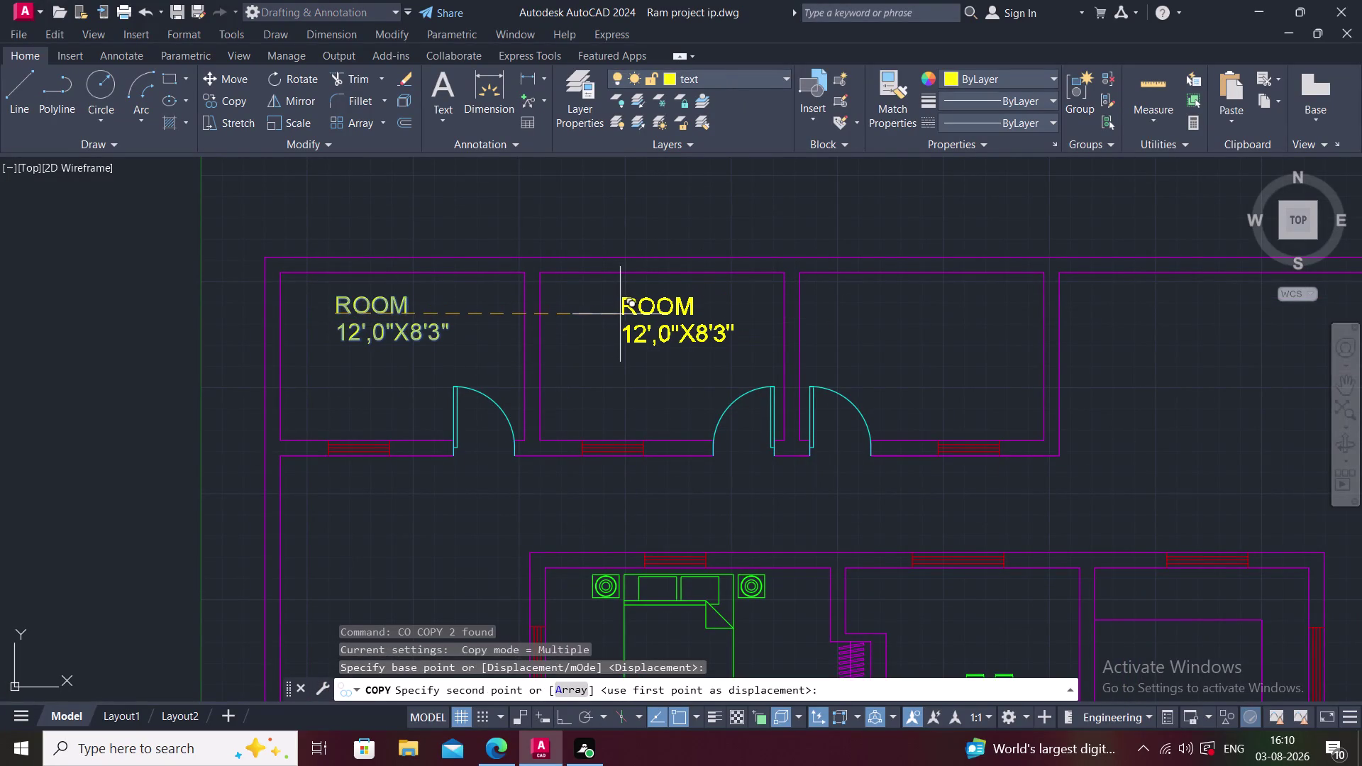
click(620, 314)
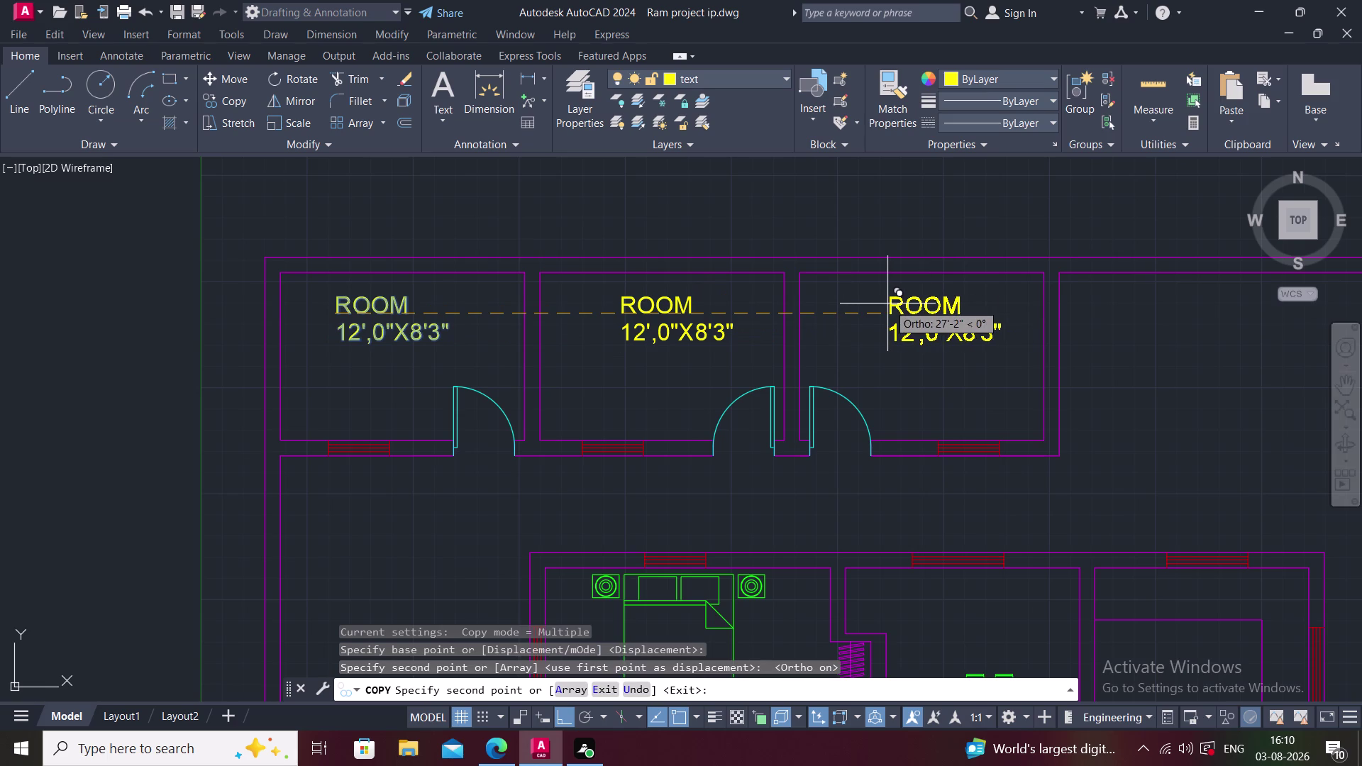
click(887, 303)
middle_drag(887, 304, 625, 185)
scroll(down, 3)
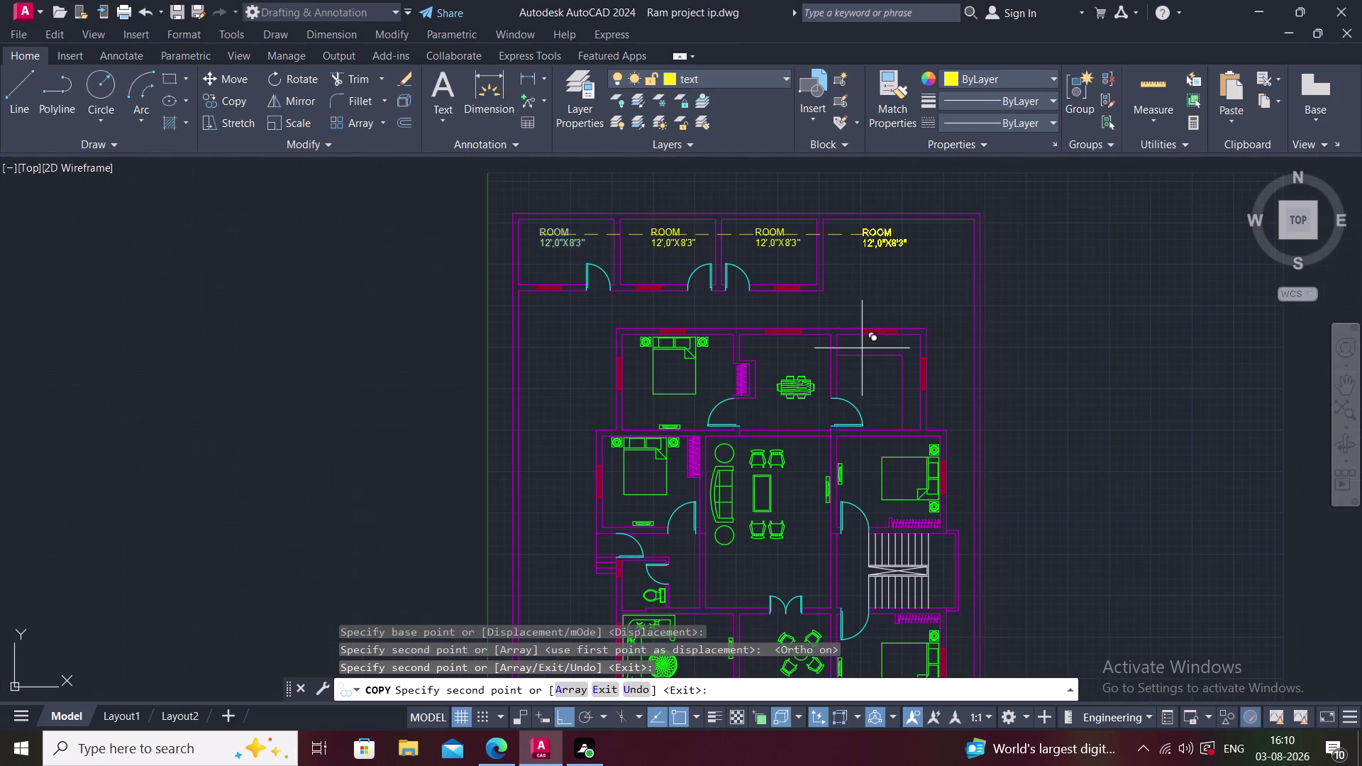
key(F8)
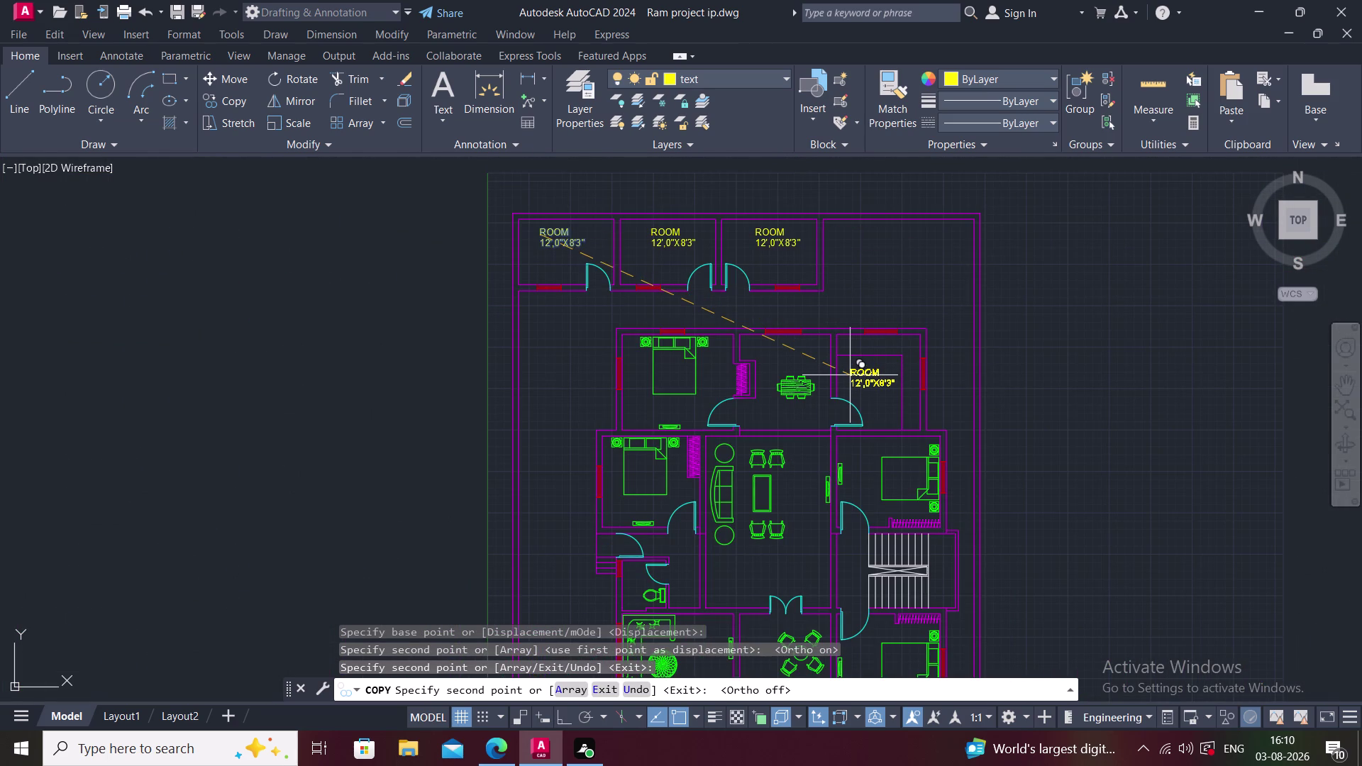
Place ROOM label copies in the right room, dining area, bedrooms, living area and lounge.
click(845, 382)
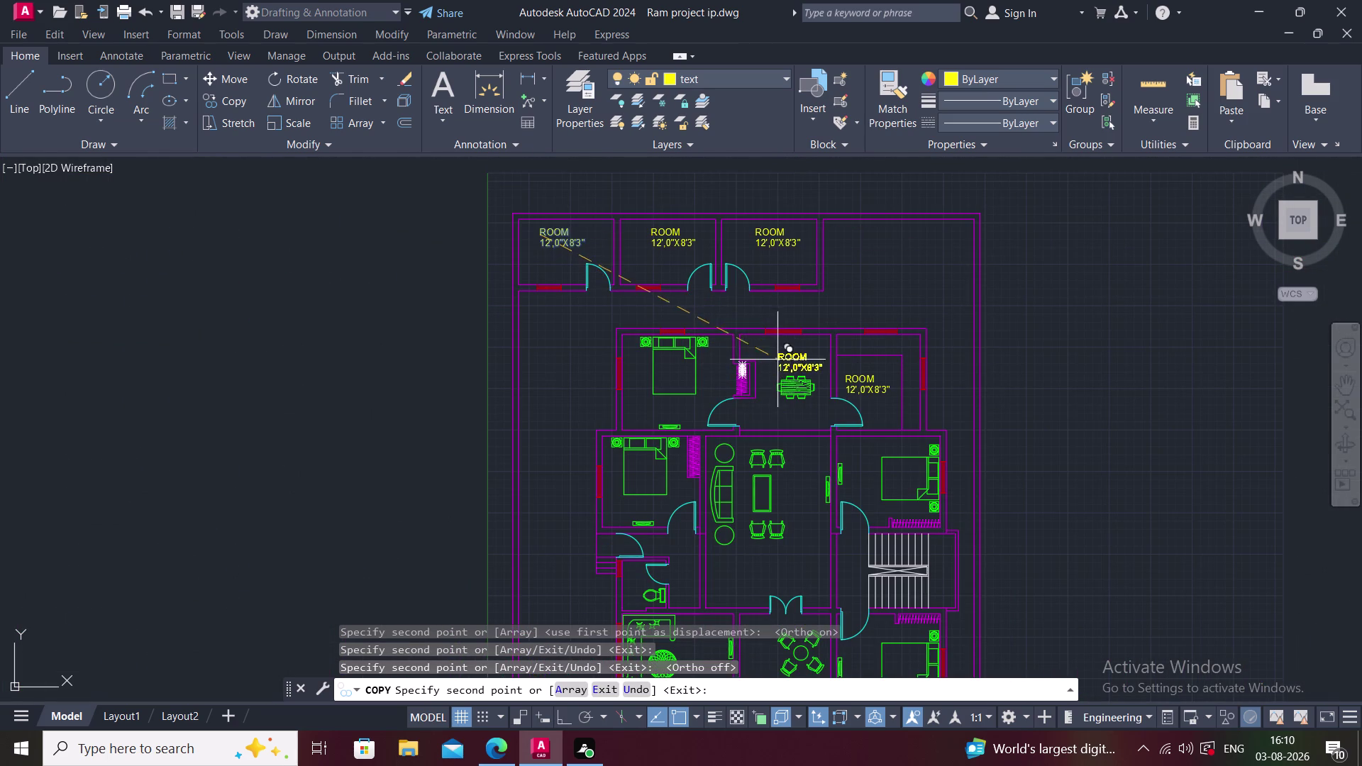
click(760, 413)
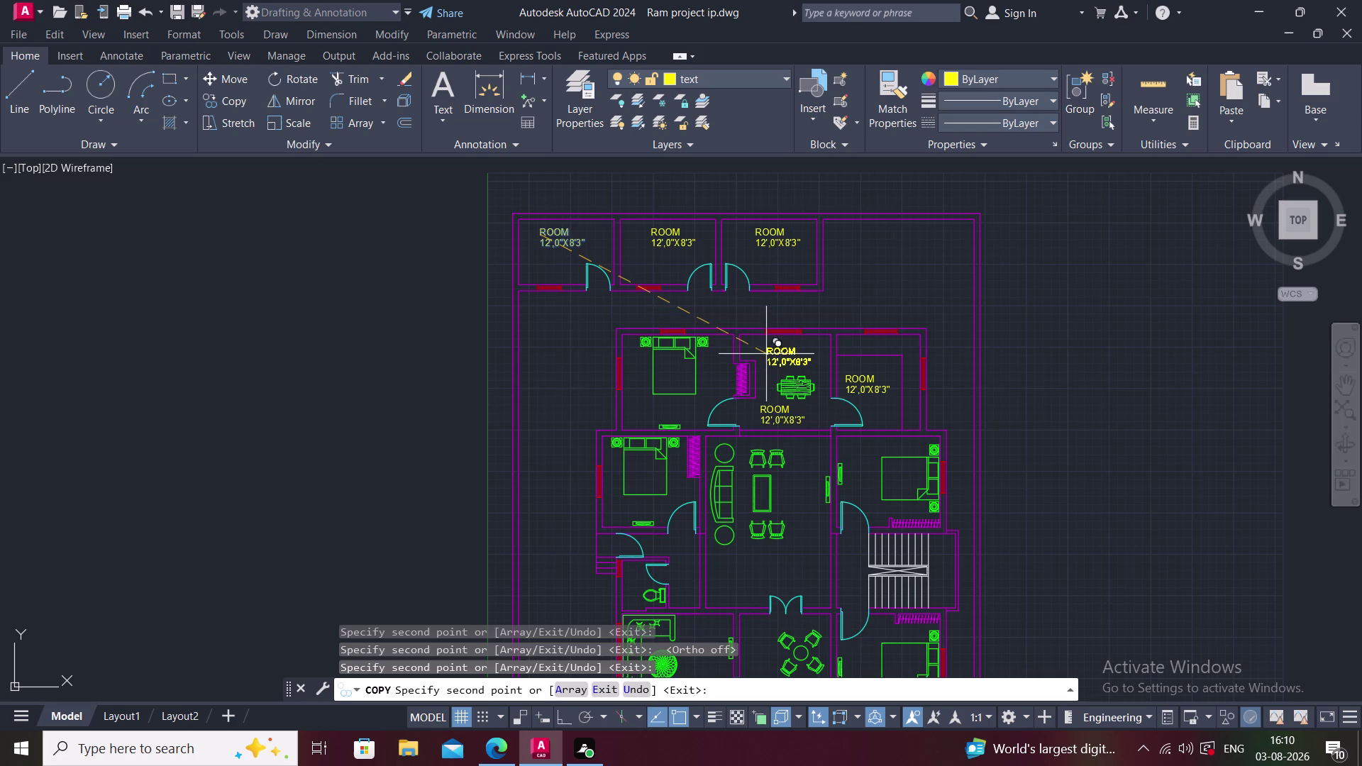
click(773, 348)
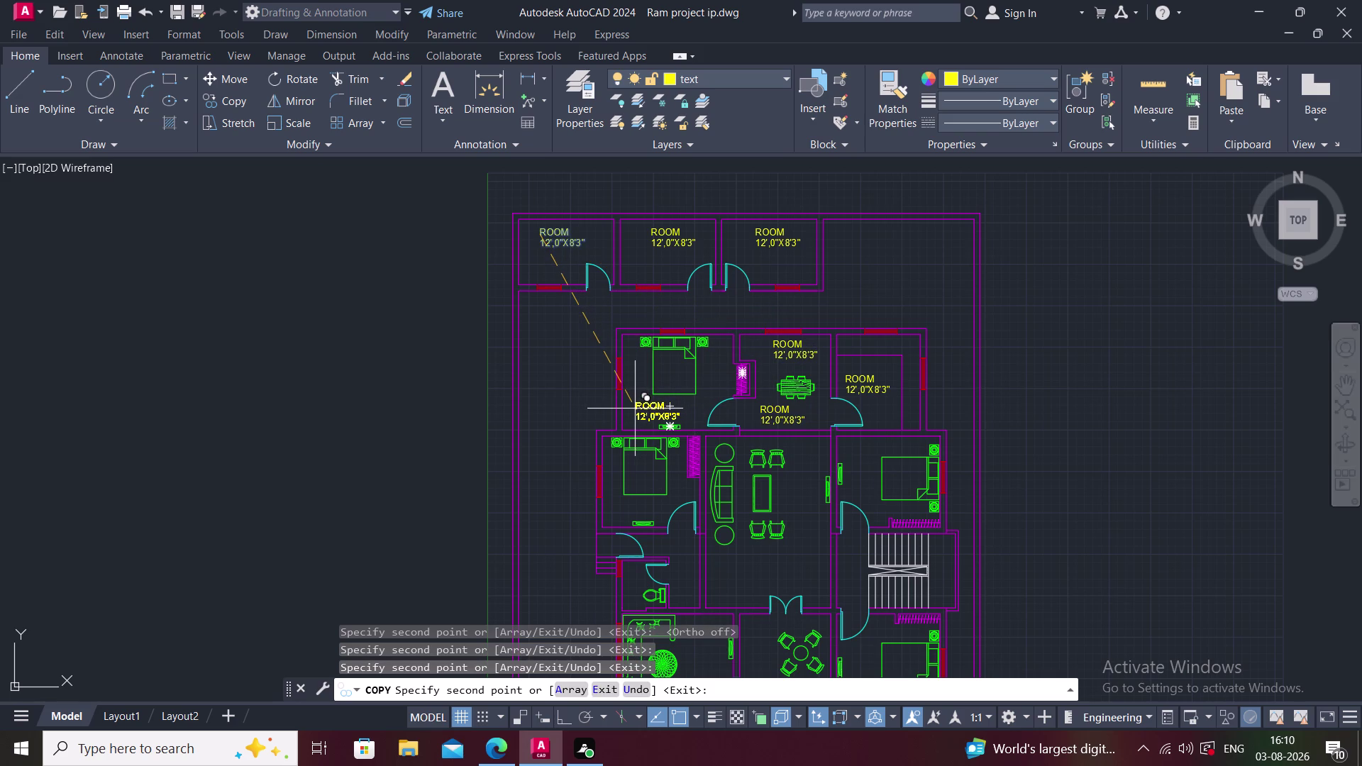
click(631, 409)
middle_drag(674, 452, 674, 329)
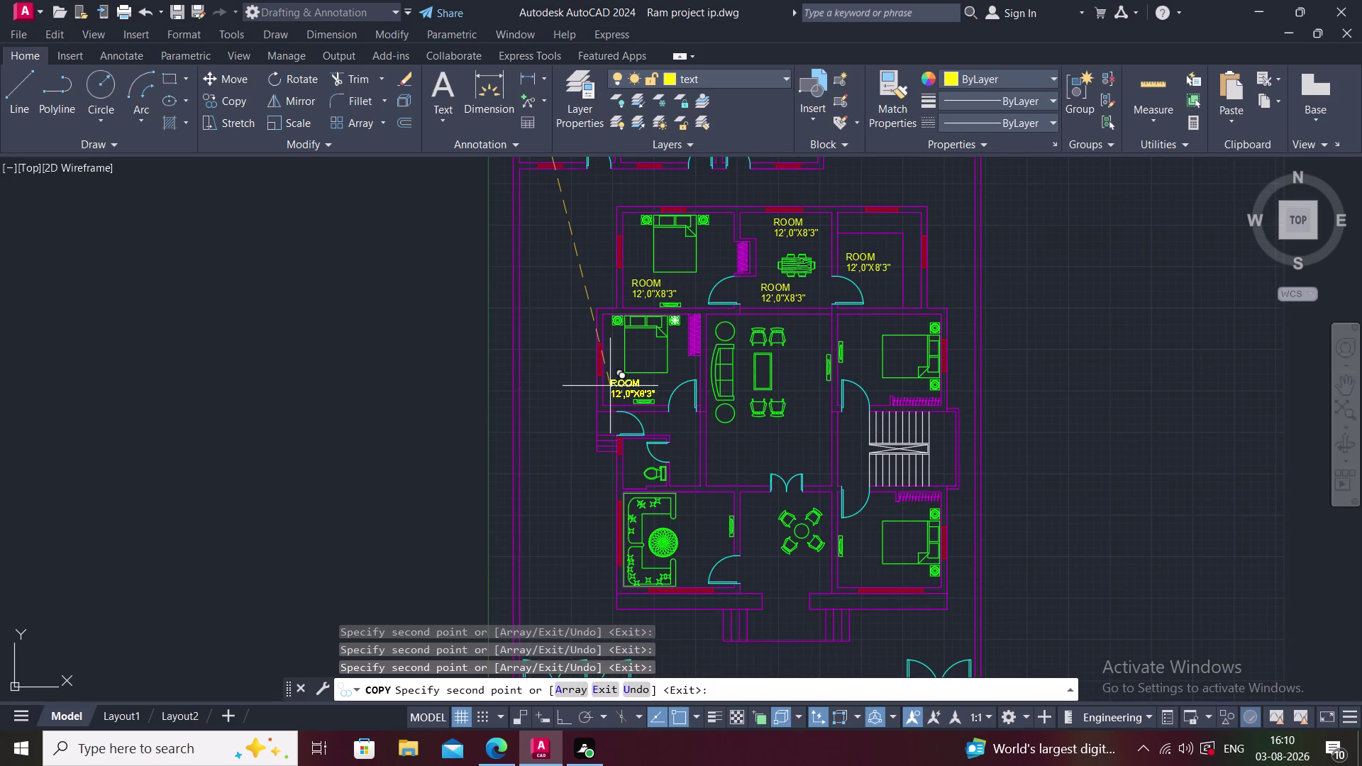
click(610, 386)
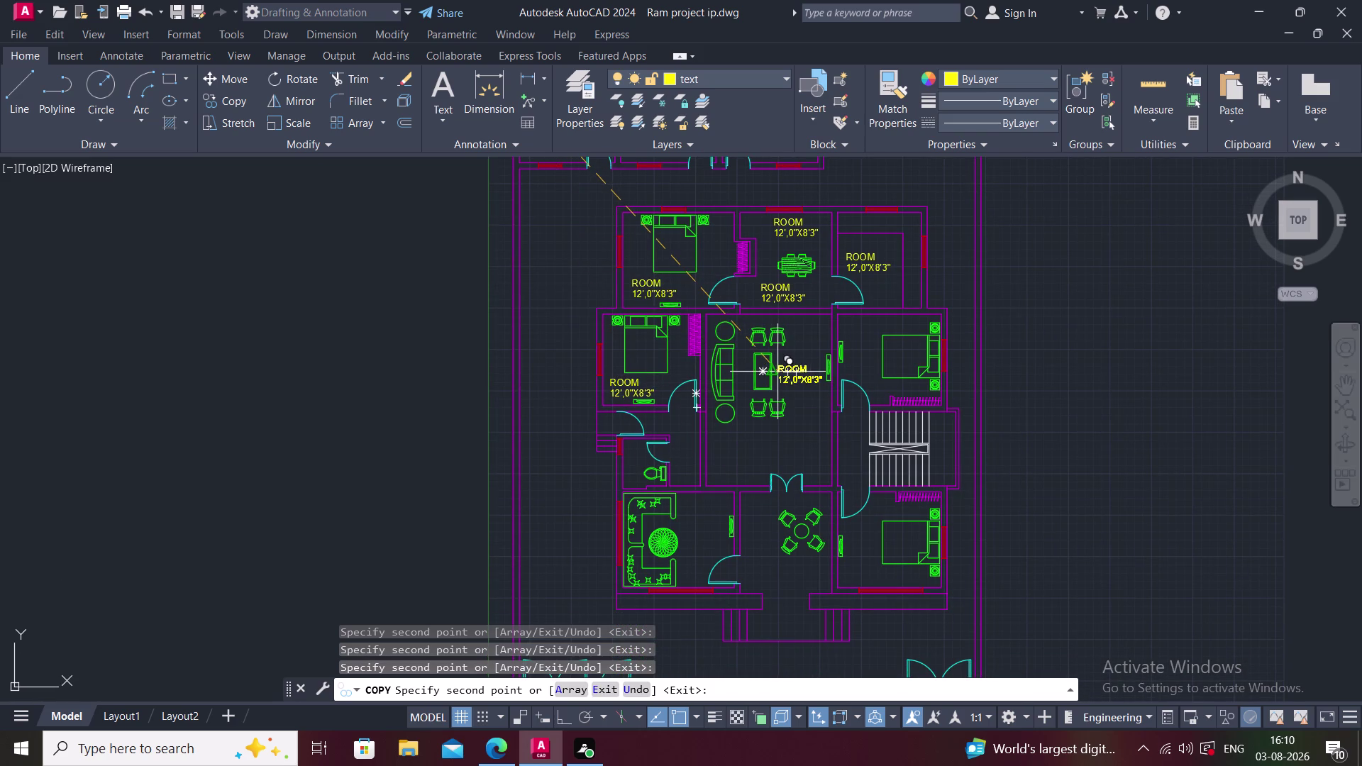
click(757, 441)
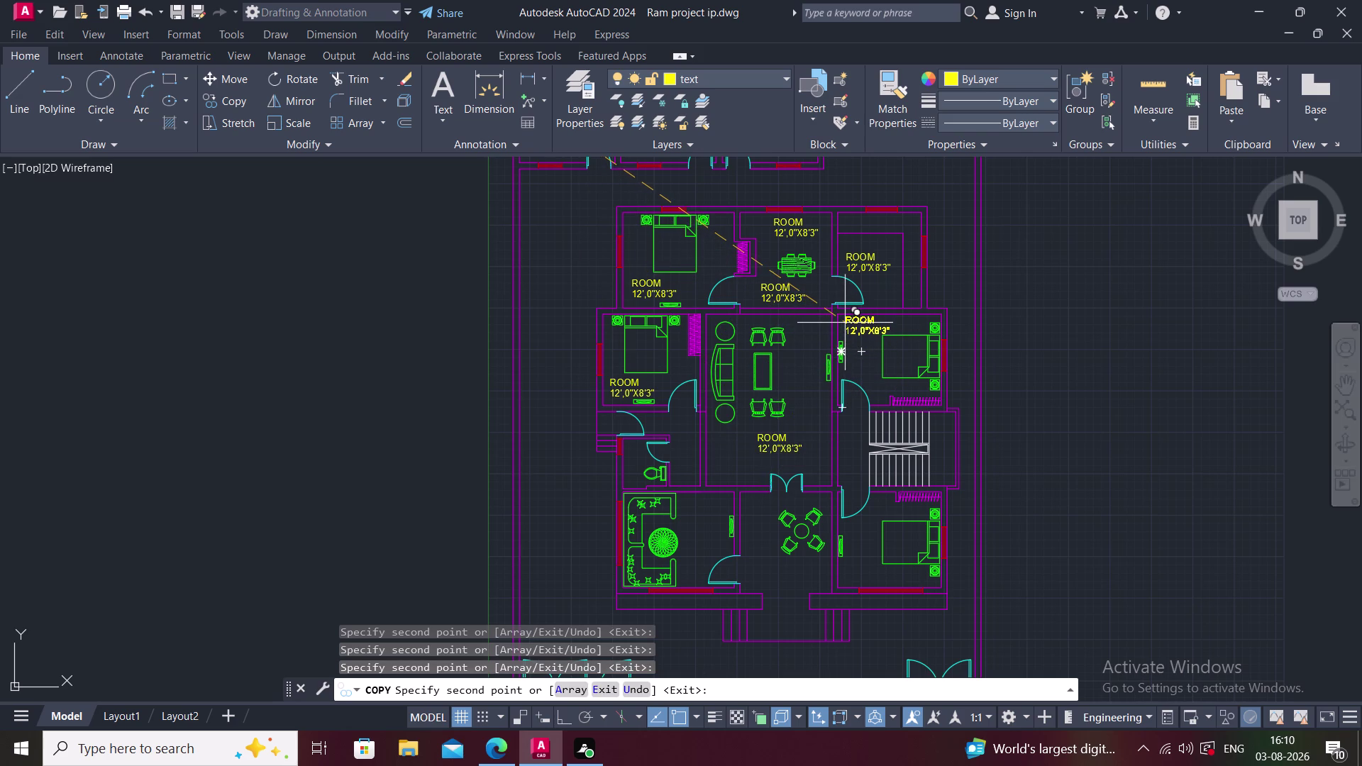
click(845, 323)
middle_drag(786, 414, 773, 292)
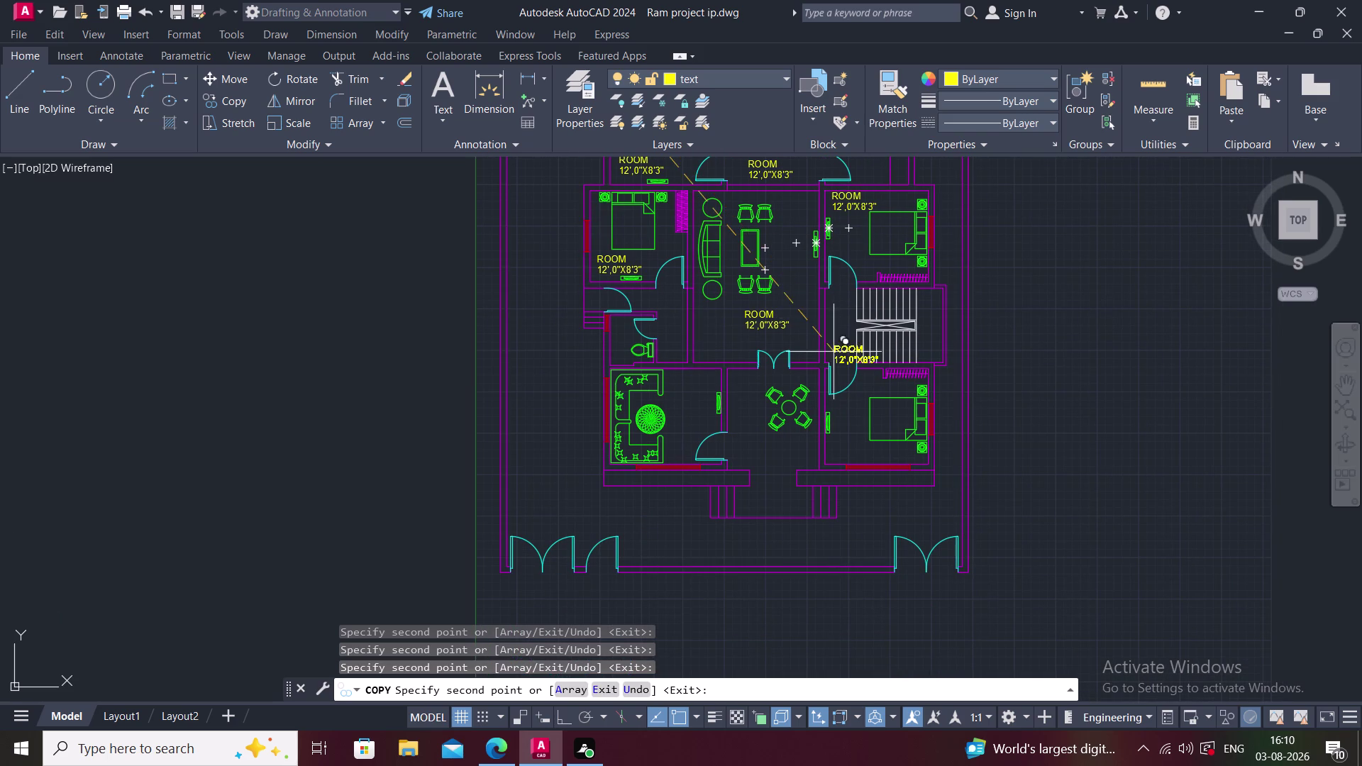
click(835, 447)
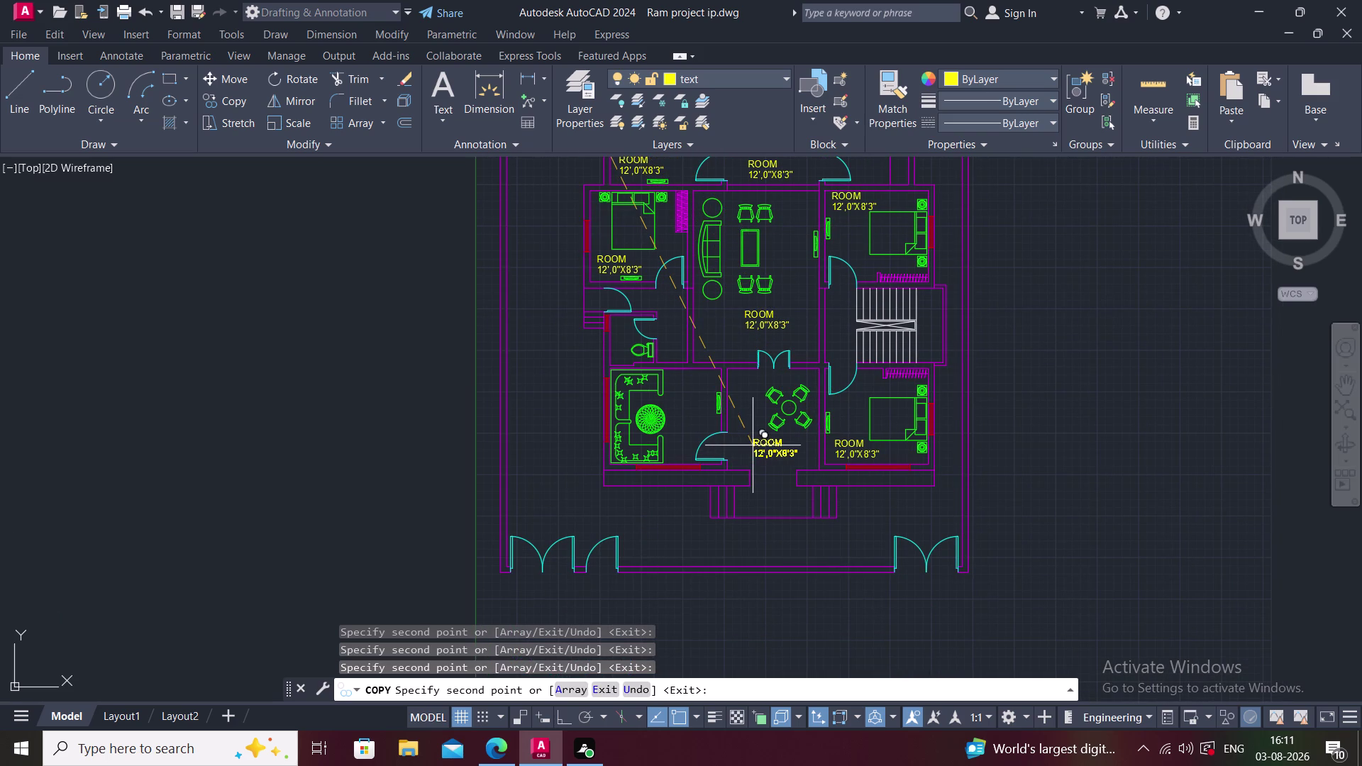
click(752, 445)
click(673, 413)
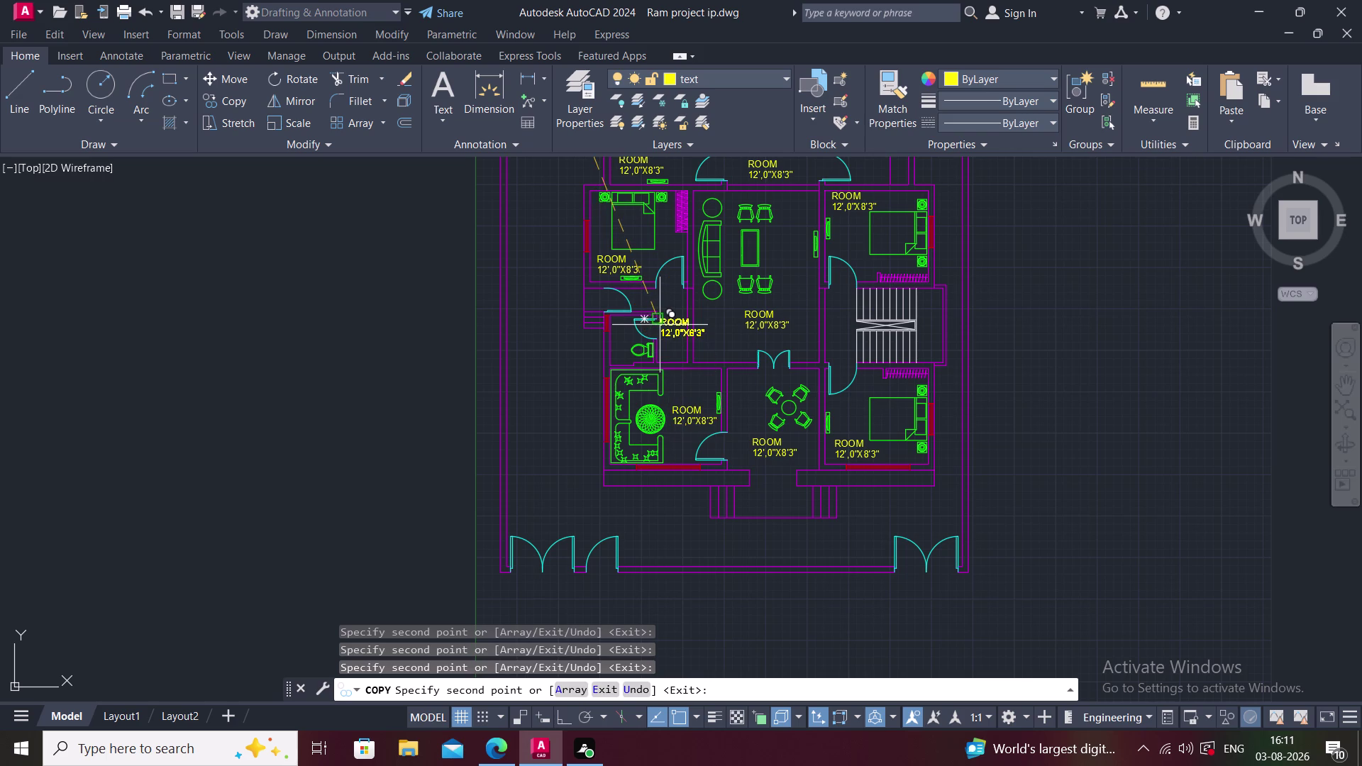
Add a last ROOM label copy in the small washroom and finish copying.
scroll(up, 3)
scroll(up, 3)
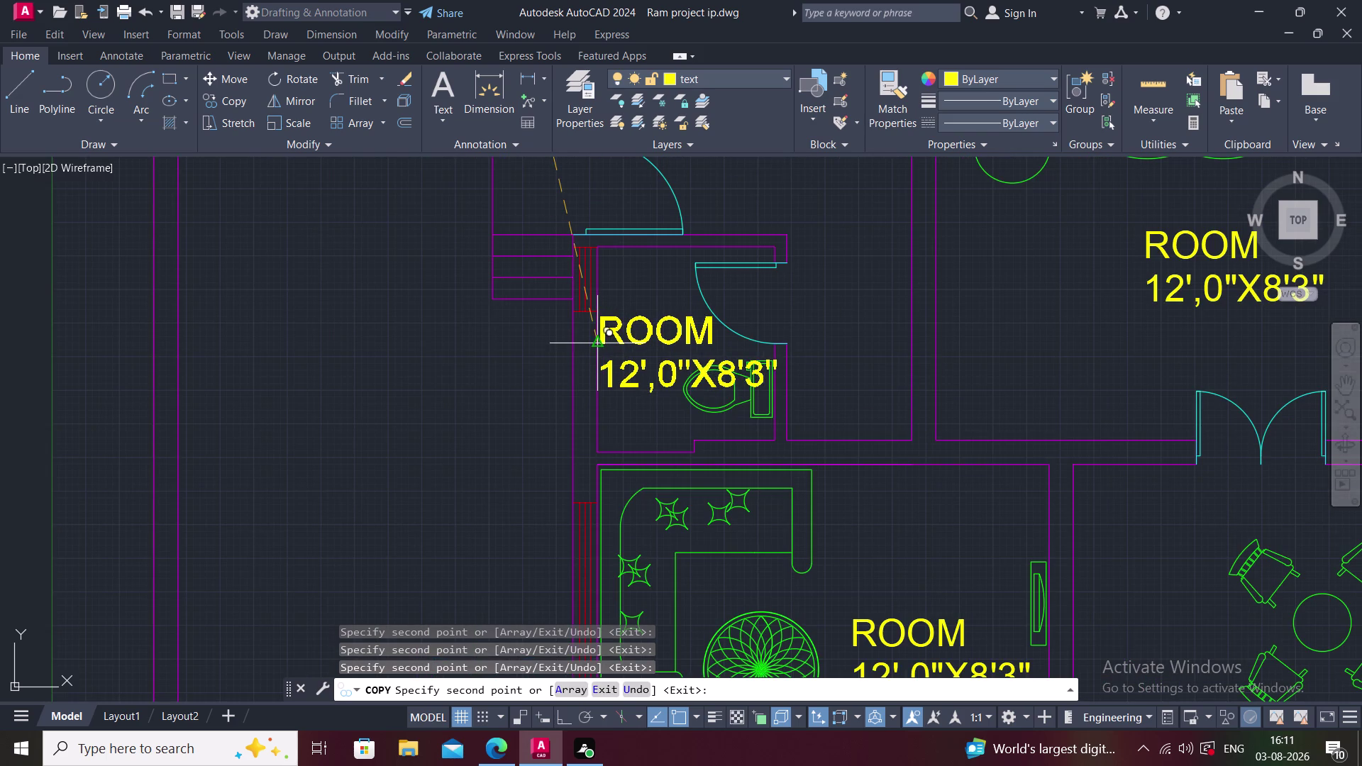
click(598, 337)
middle_drag(749, 308, 656, 463)
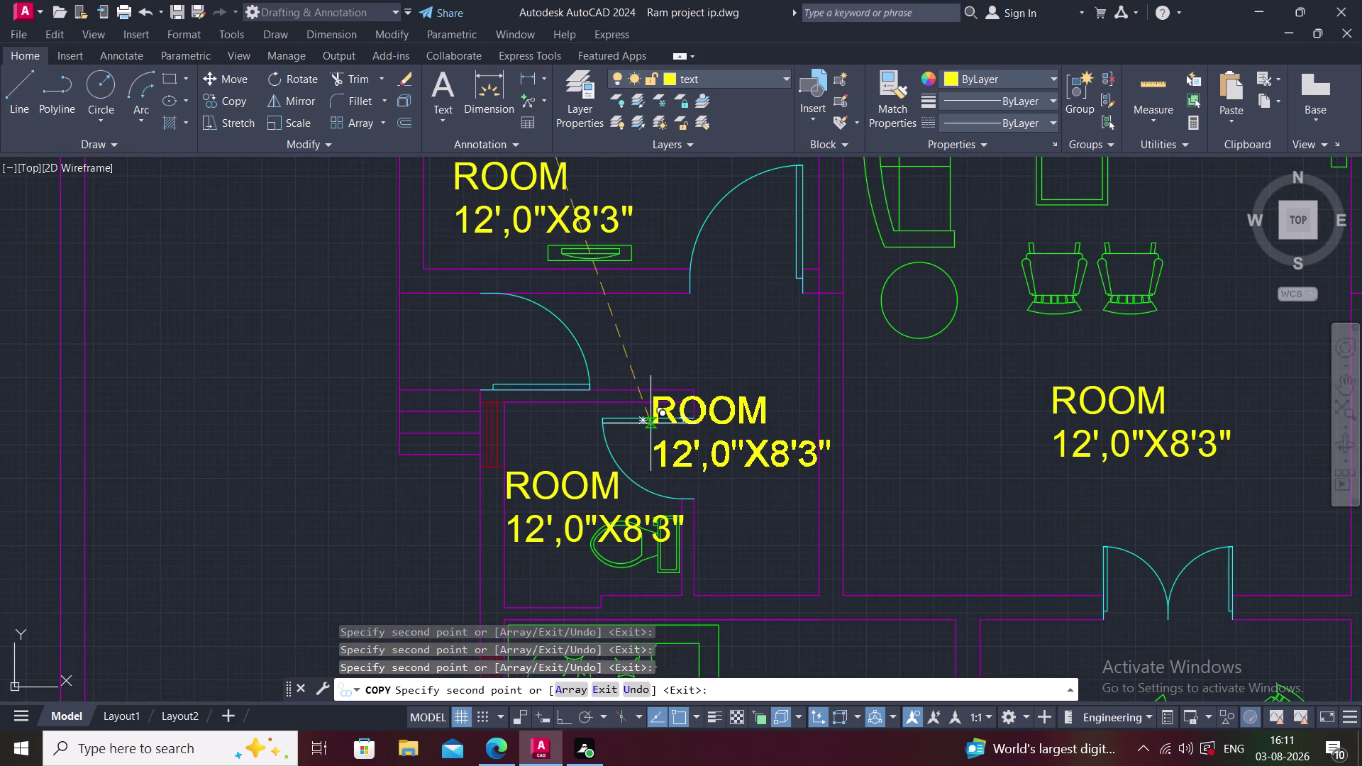
middle_drag(727, 383, 631, 461)
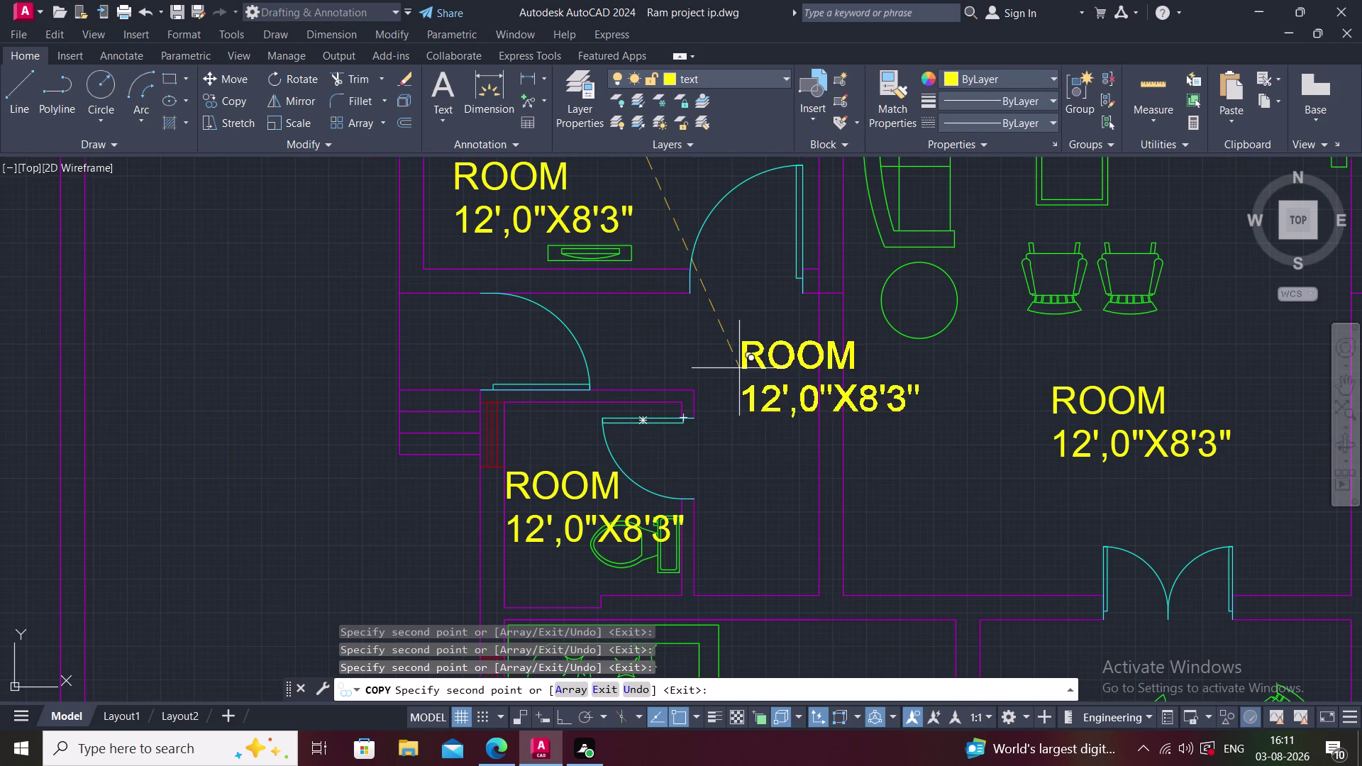
middle_drag(630, 461, 589, 478)
scroll(down, 3)
middle_drag(765, 432, 663, 479)
scroll(down, 3)
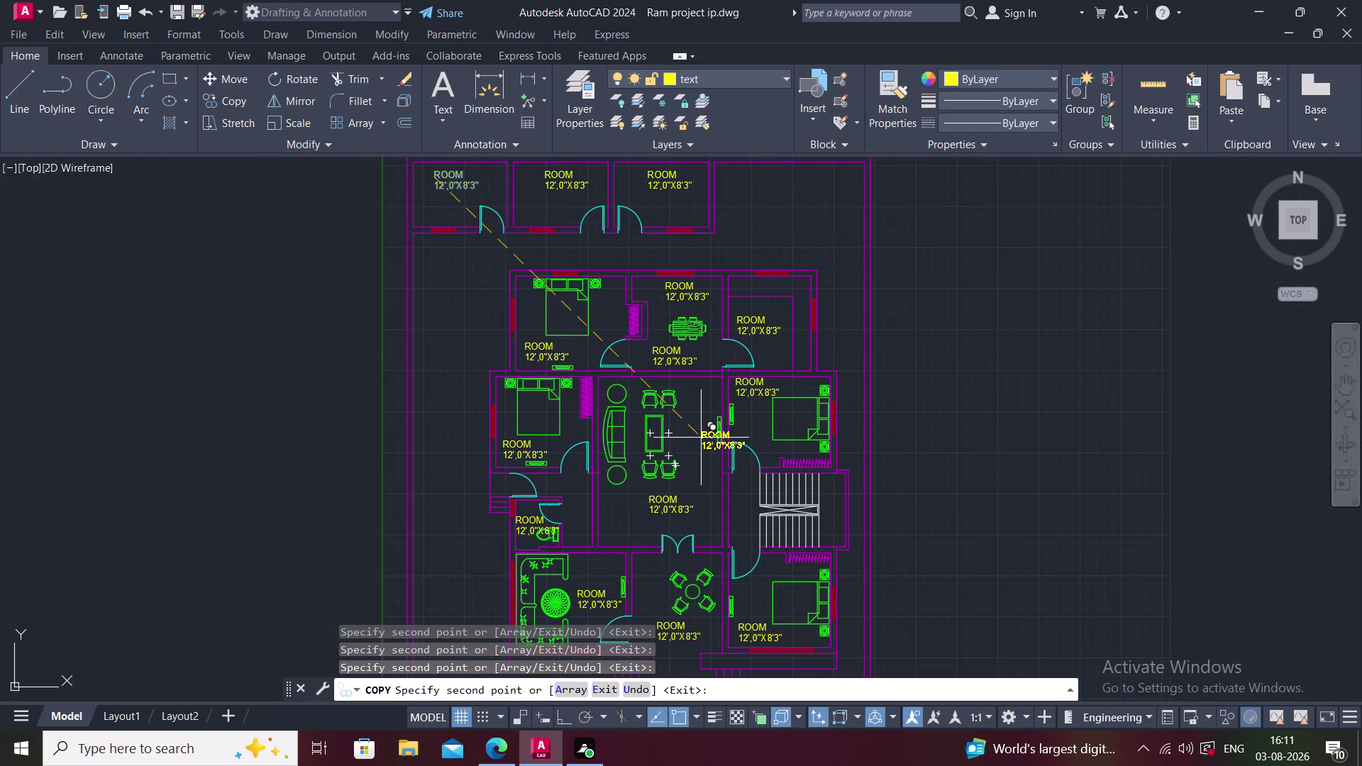
key(Escape)
middle_drag(637, 315, 641, 446)
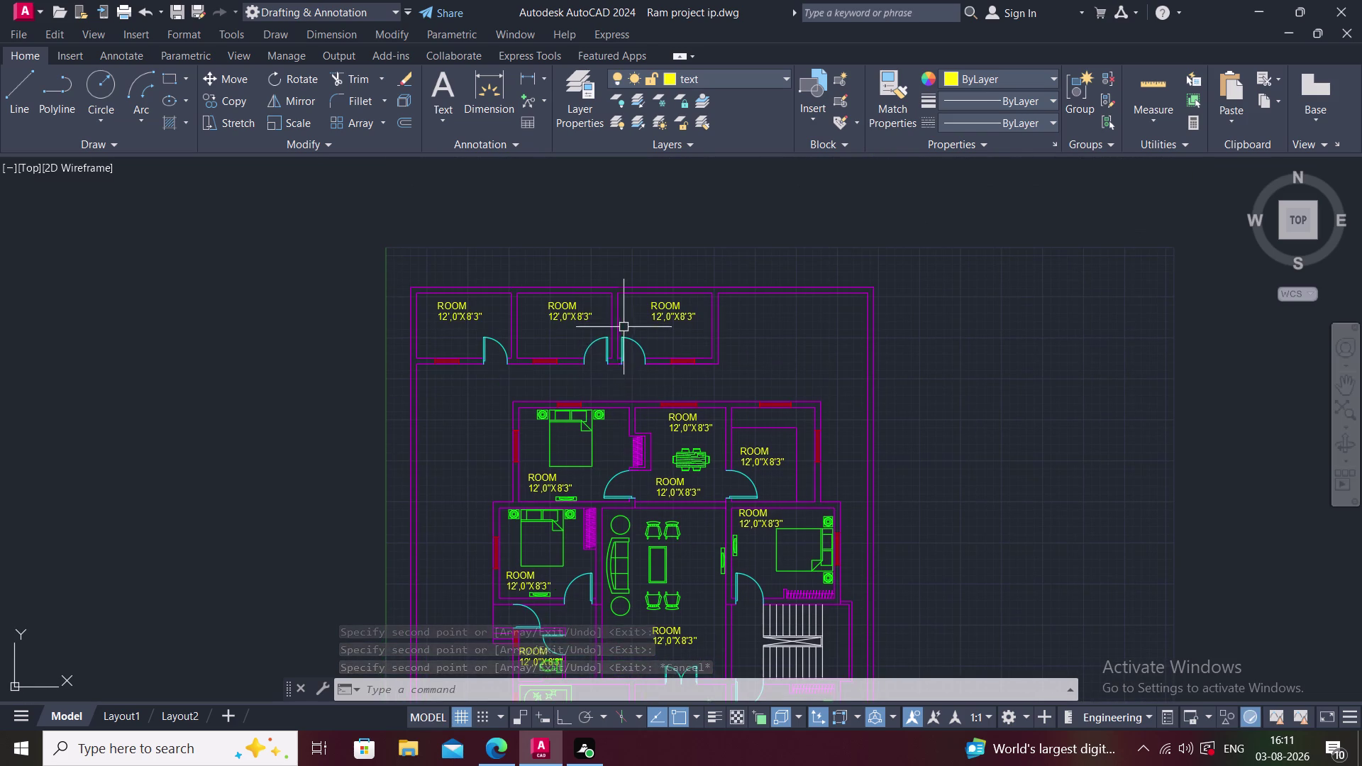
middle_drag(621, 318, 612, 307)
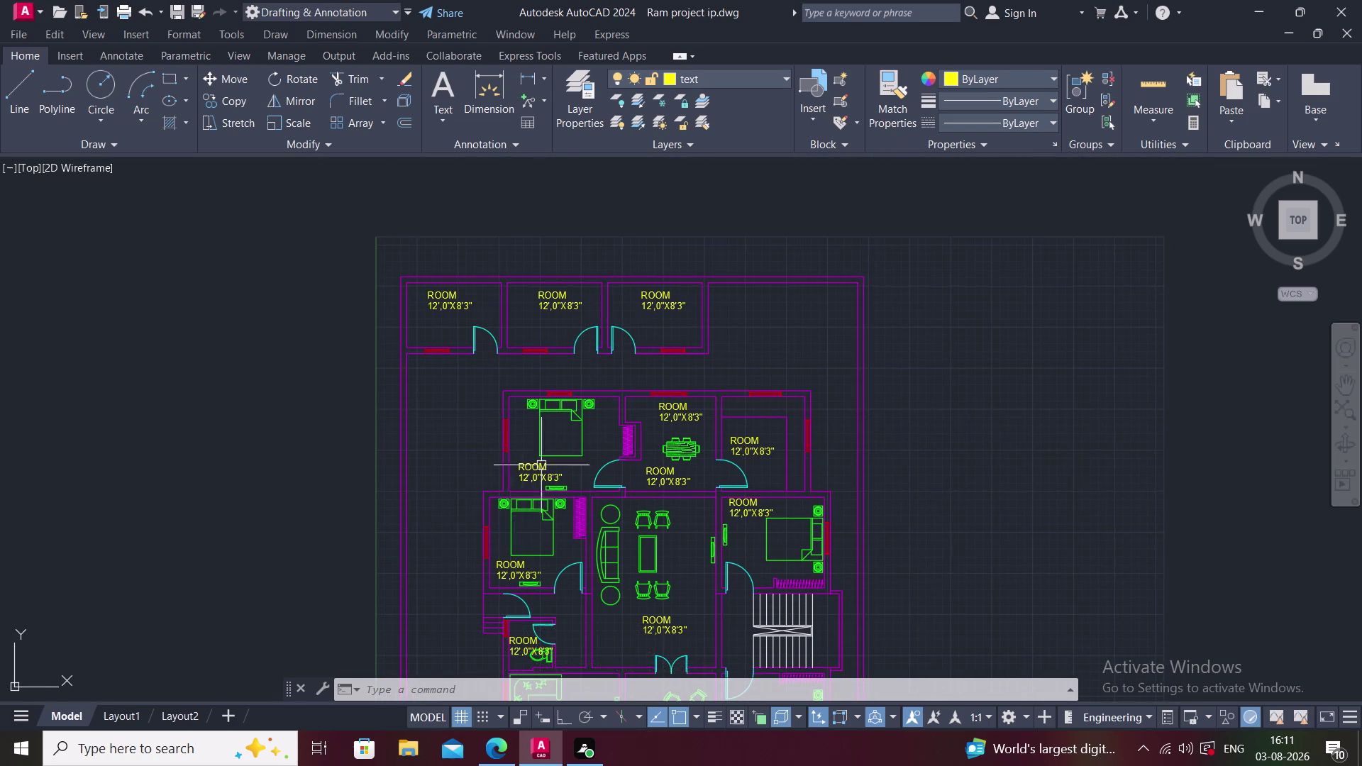
Rename the upper-left room's ROOM label to BEDROOM.
scroll(up, 3)
double_click(493, 509)
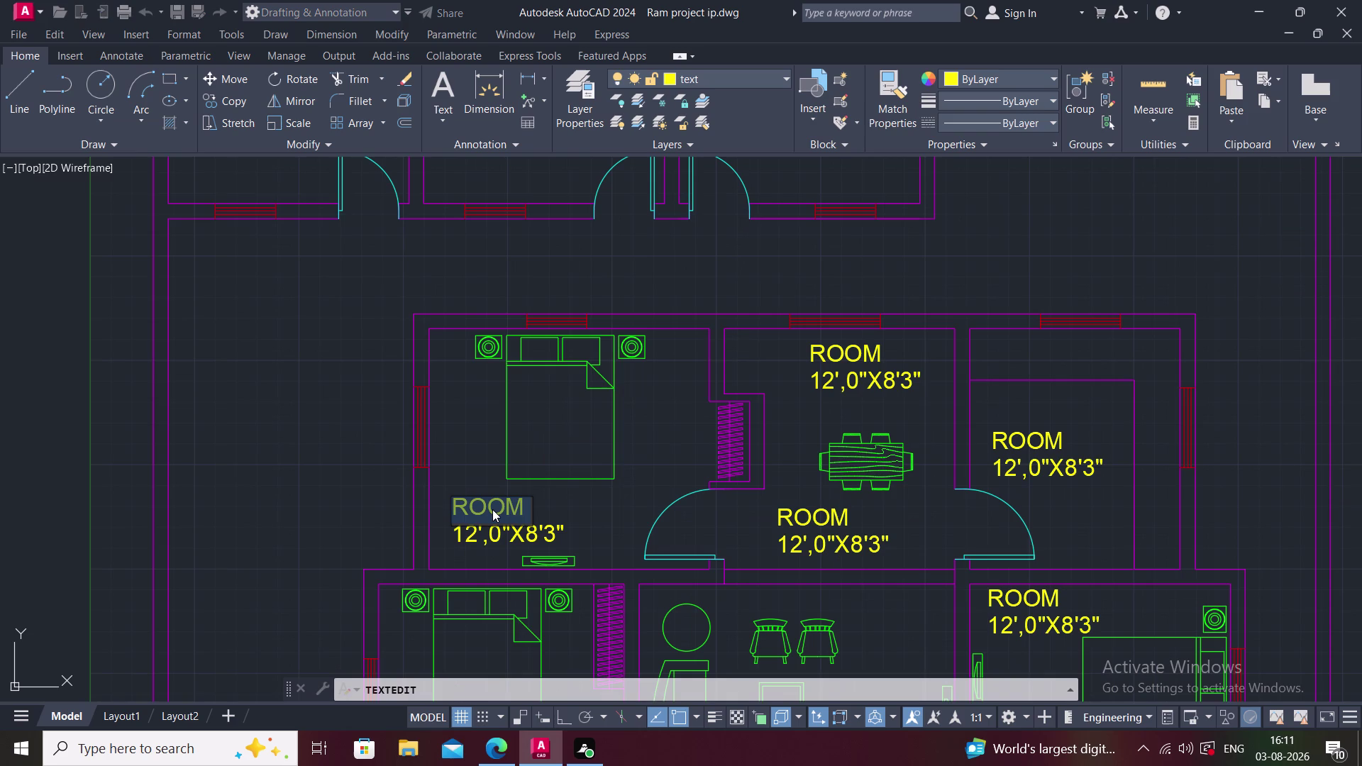
text(BED)
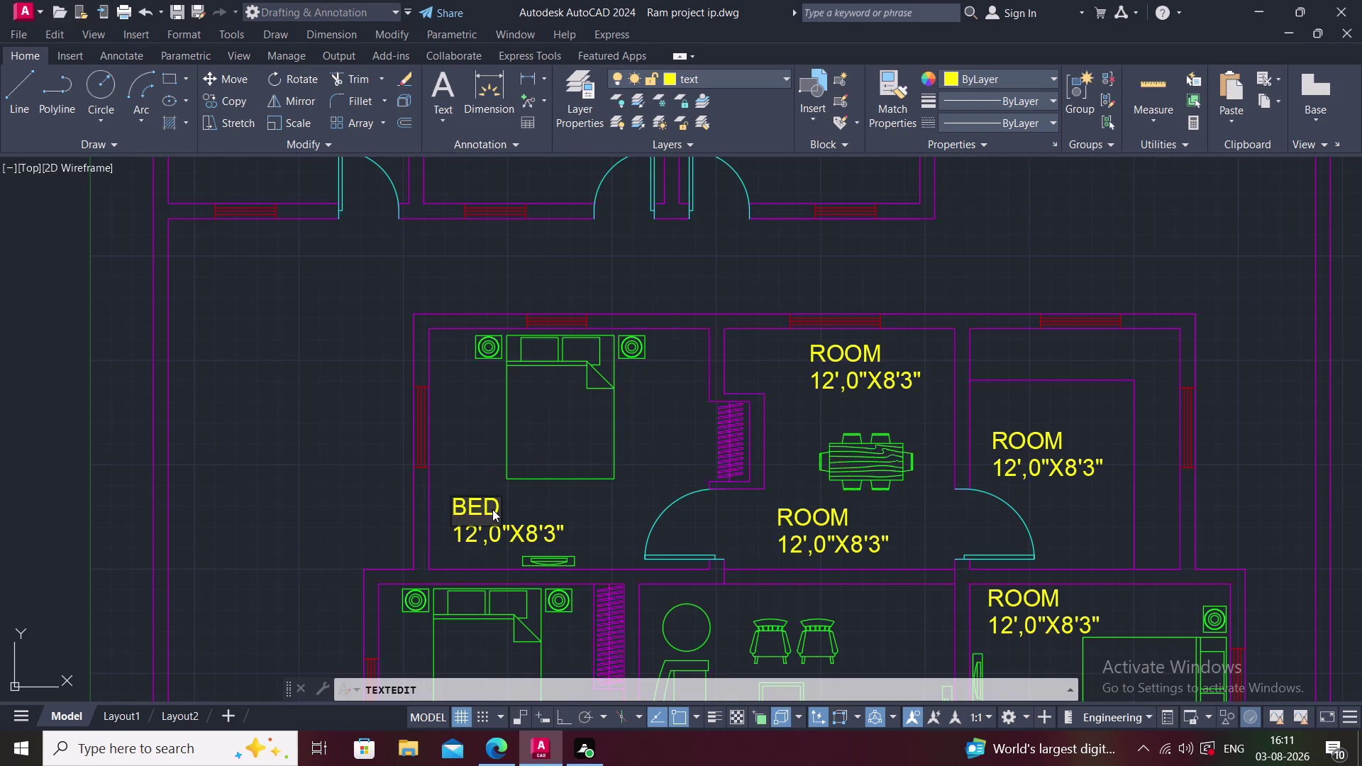
text(RO)
text(O)
text(M)
click(544, 542)
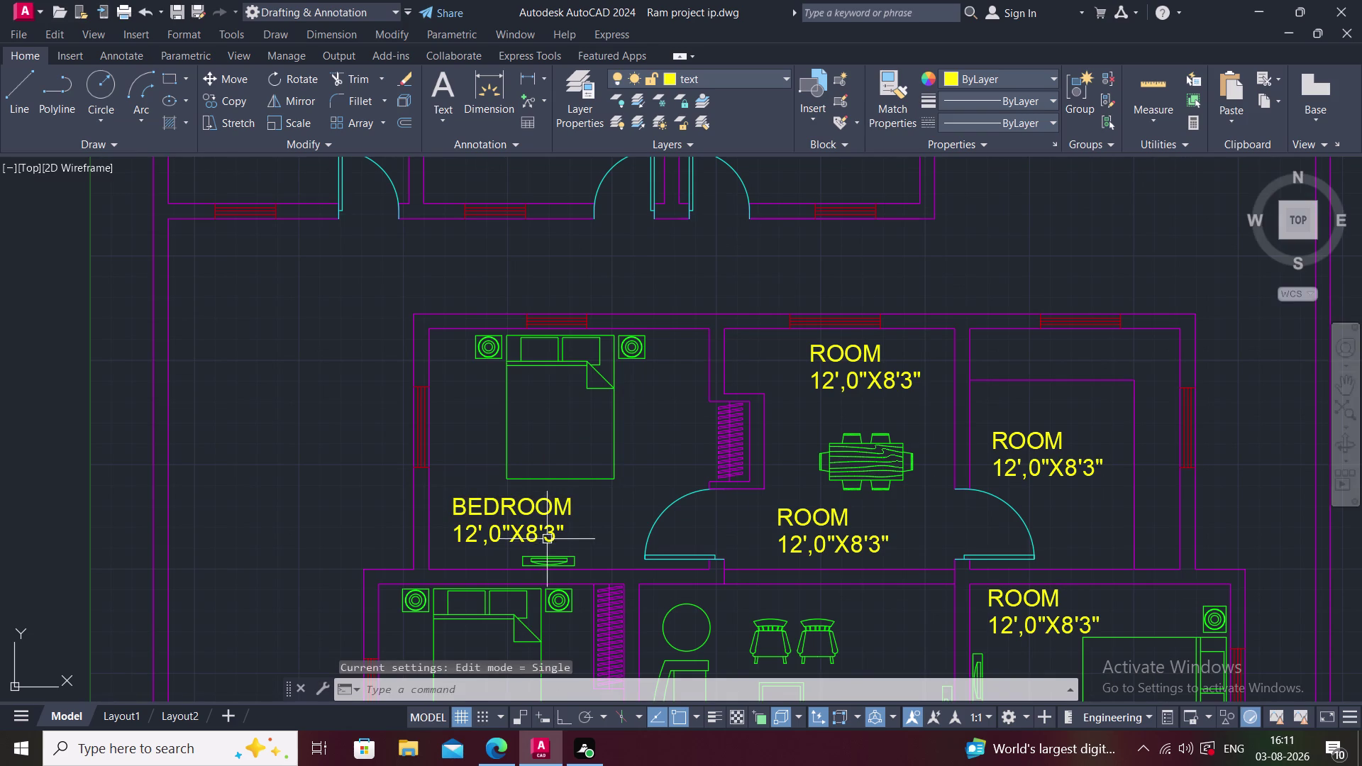
Enter the bedroom size 14'0"X12'0" on the line below the label.
double_click(540, 536)
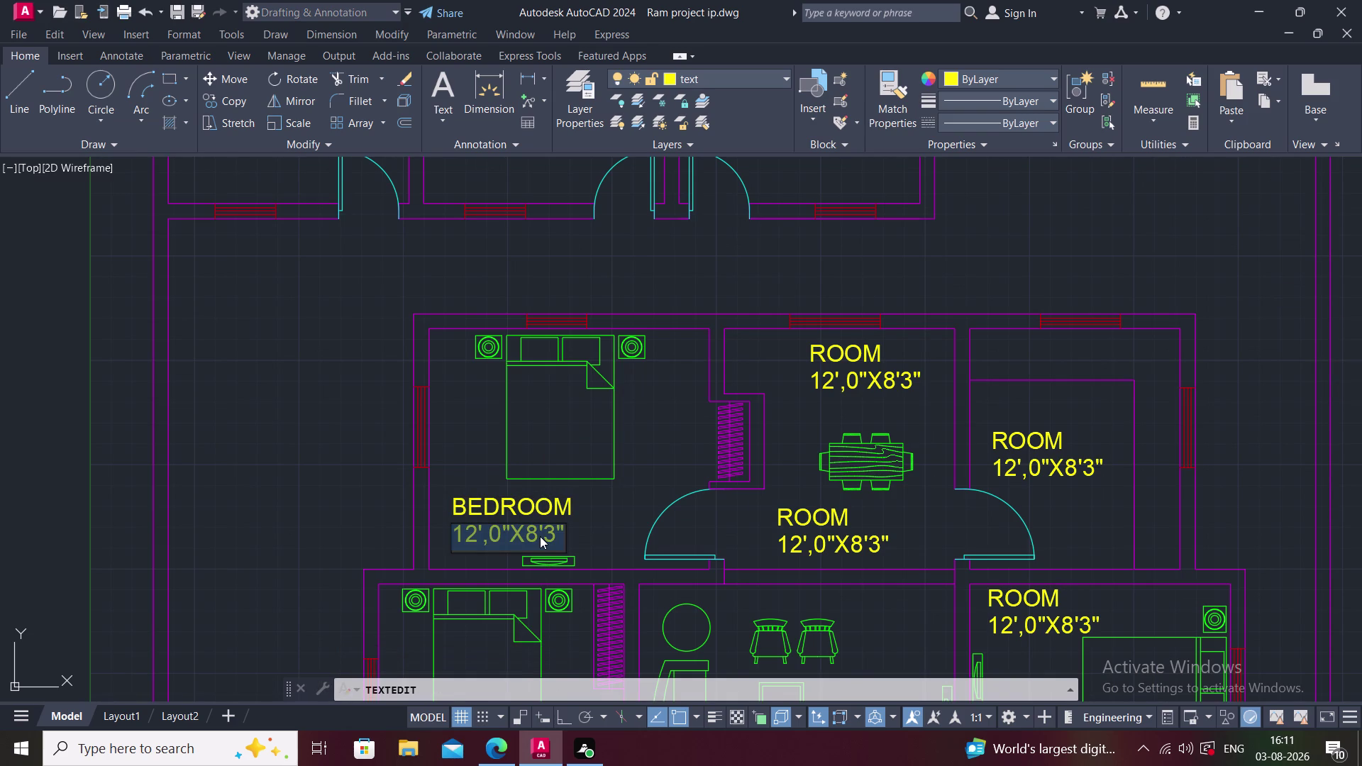
text(14')
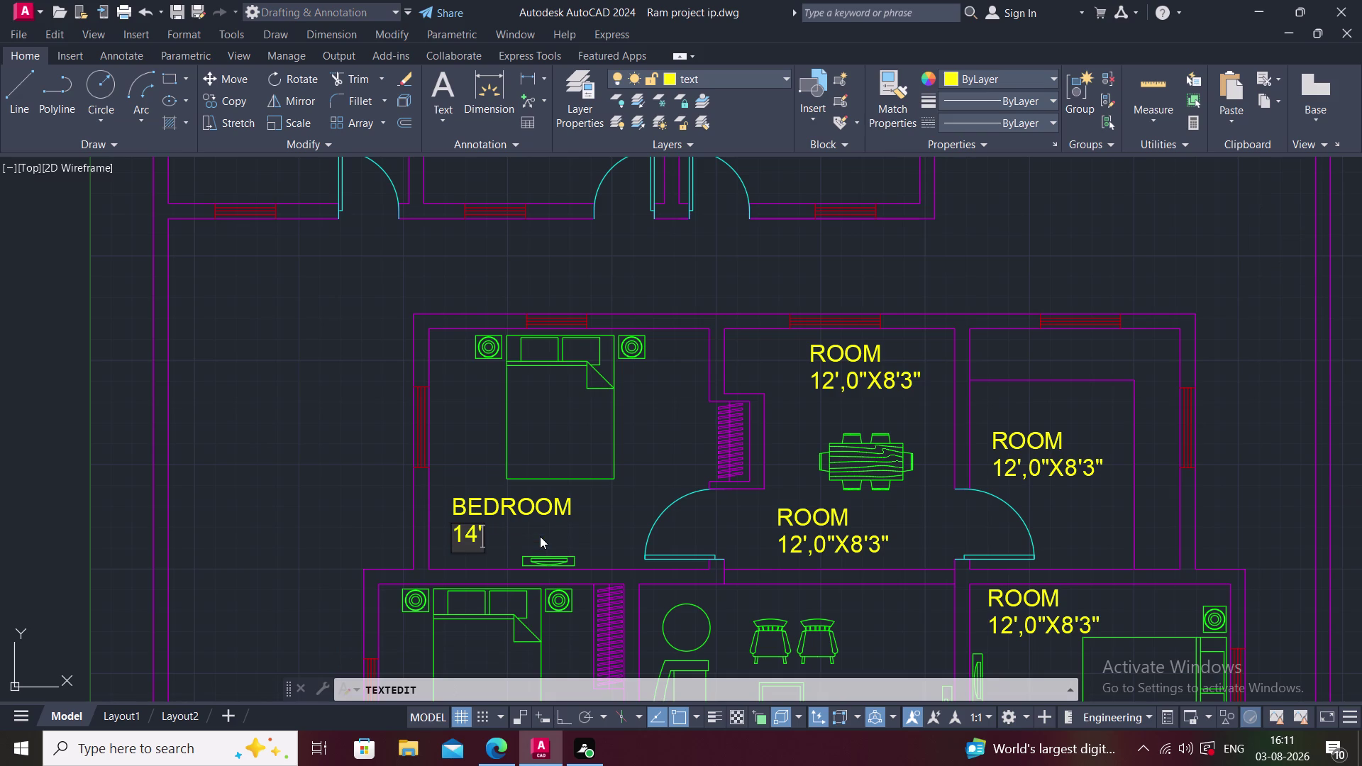
text(0")
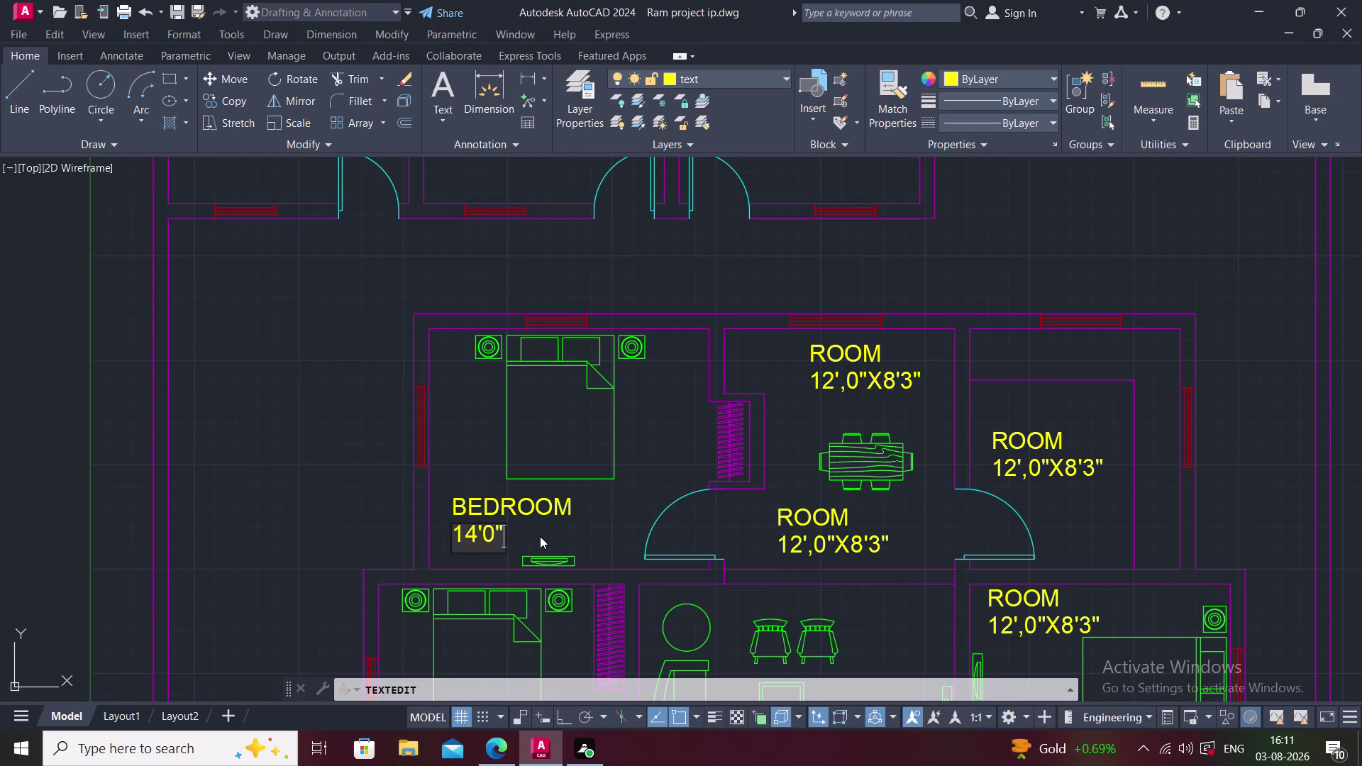
text(X)
text(12)
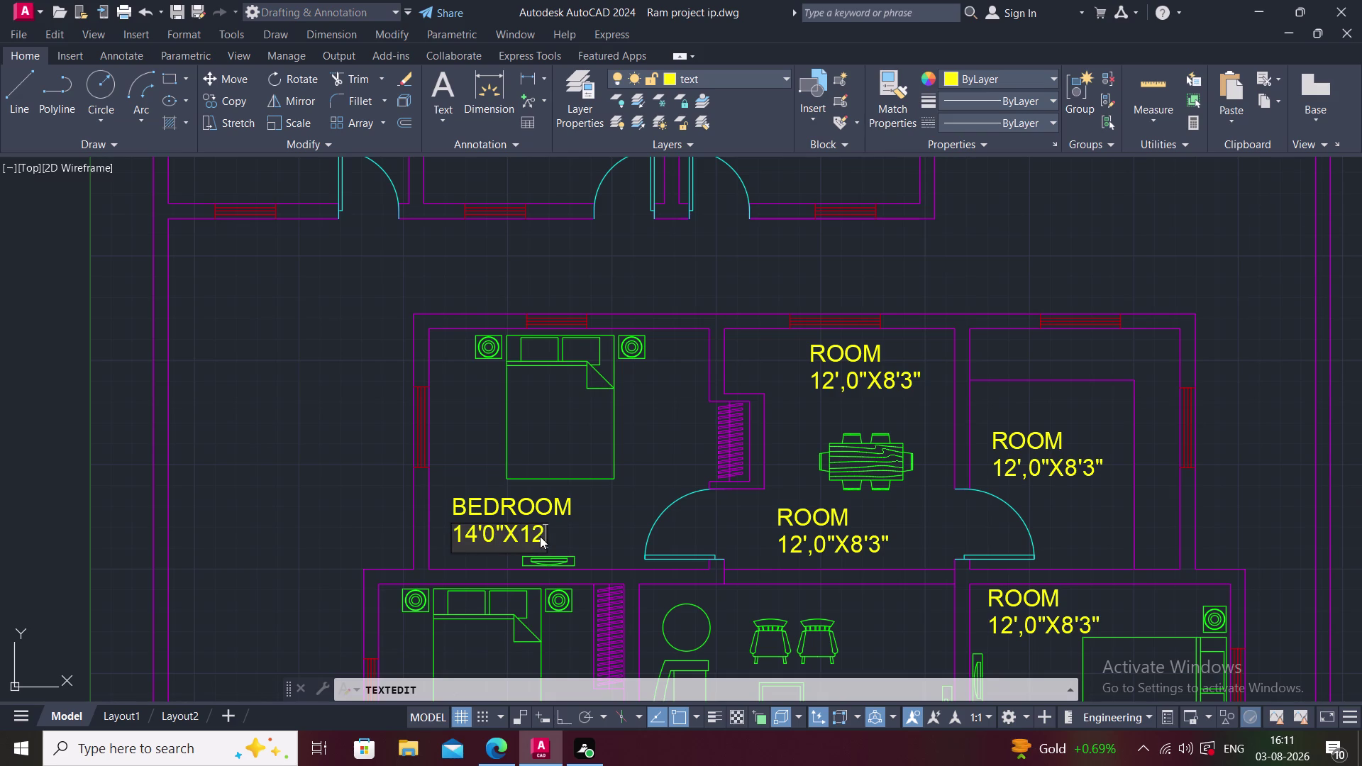
key(apostrophe)
text(0')
key(BackSpace)
key(shift+quotedbl)
click(624, 520)
middle_drag(740, 465, 677, 454)
double_click(952, 426)
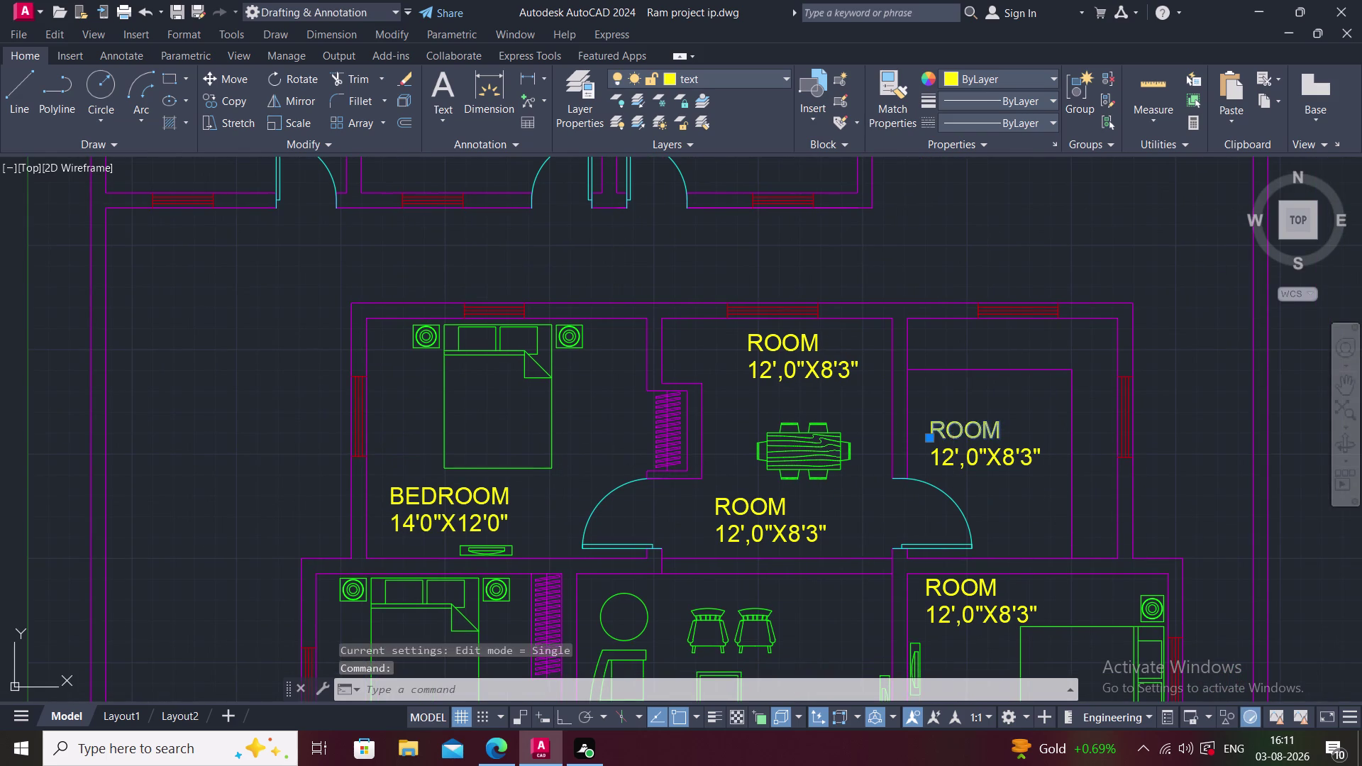
Change the right-hand room's label to KITCHEN.
text(KIT)
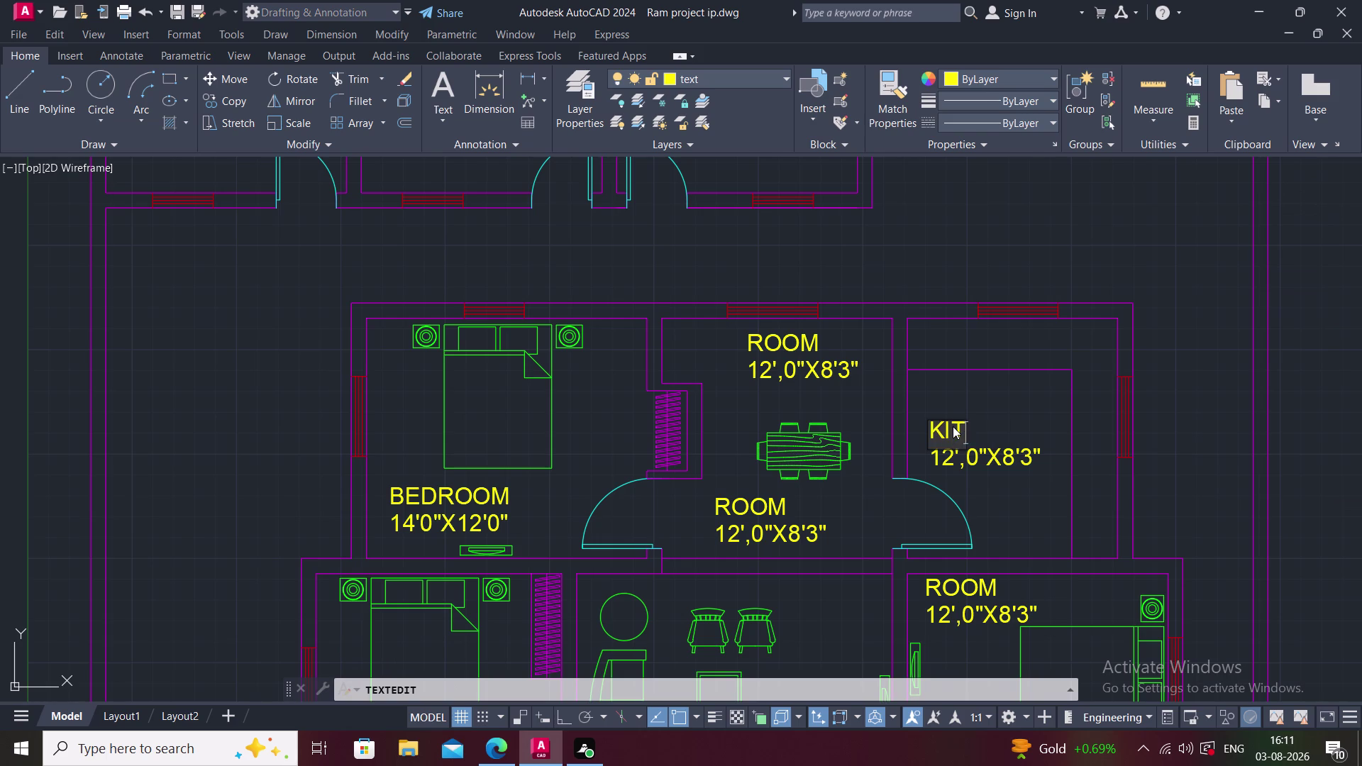
text(V)
key(BackSpace)
text(CHE)
text(N)
click(1026, 462)
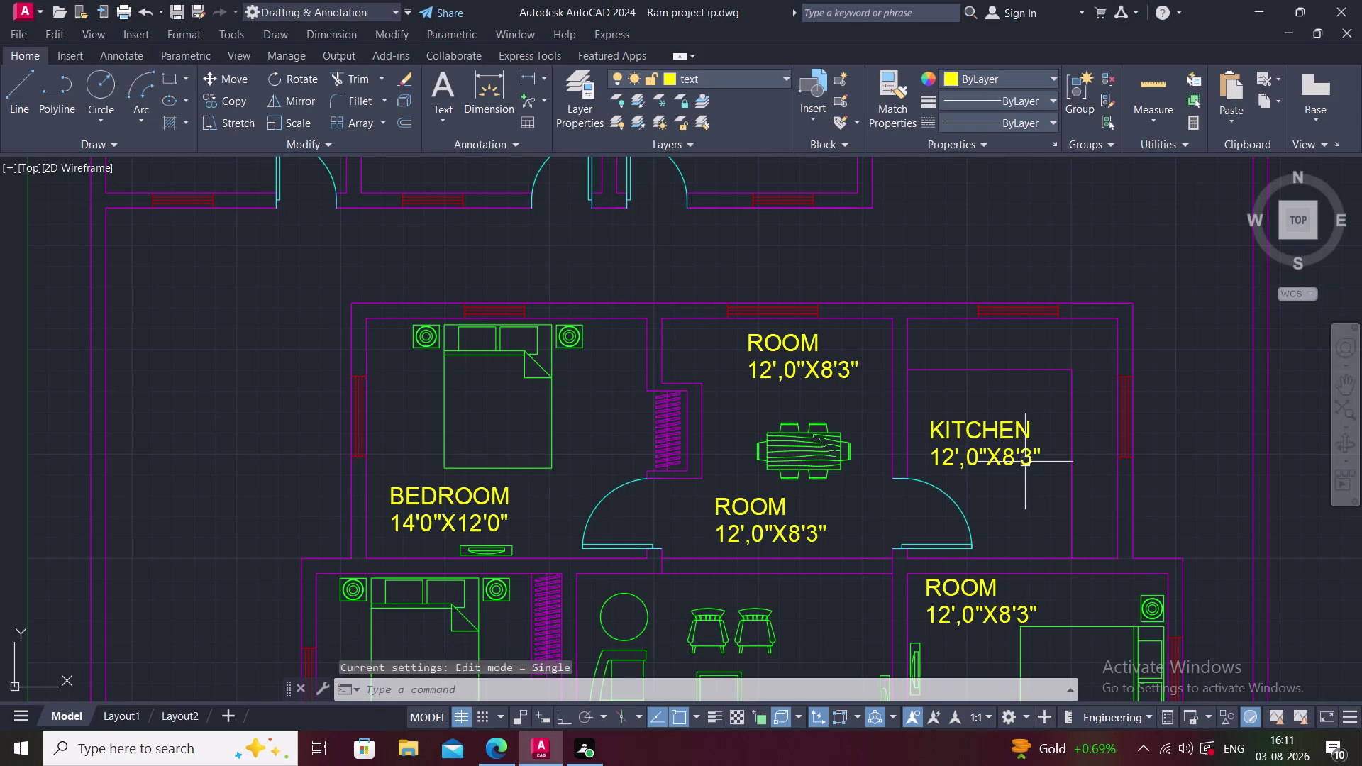
Replace the kitchen's dimension text with 10'6"X12'0".
click(1024, 461)
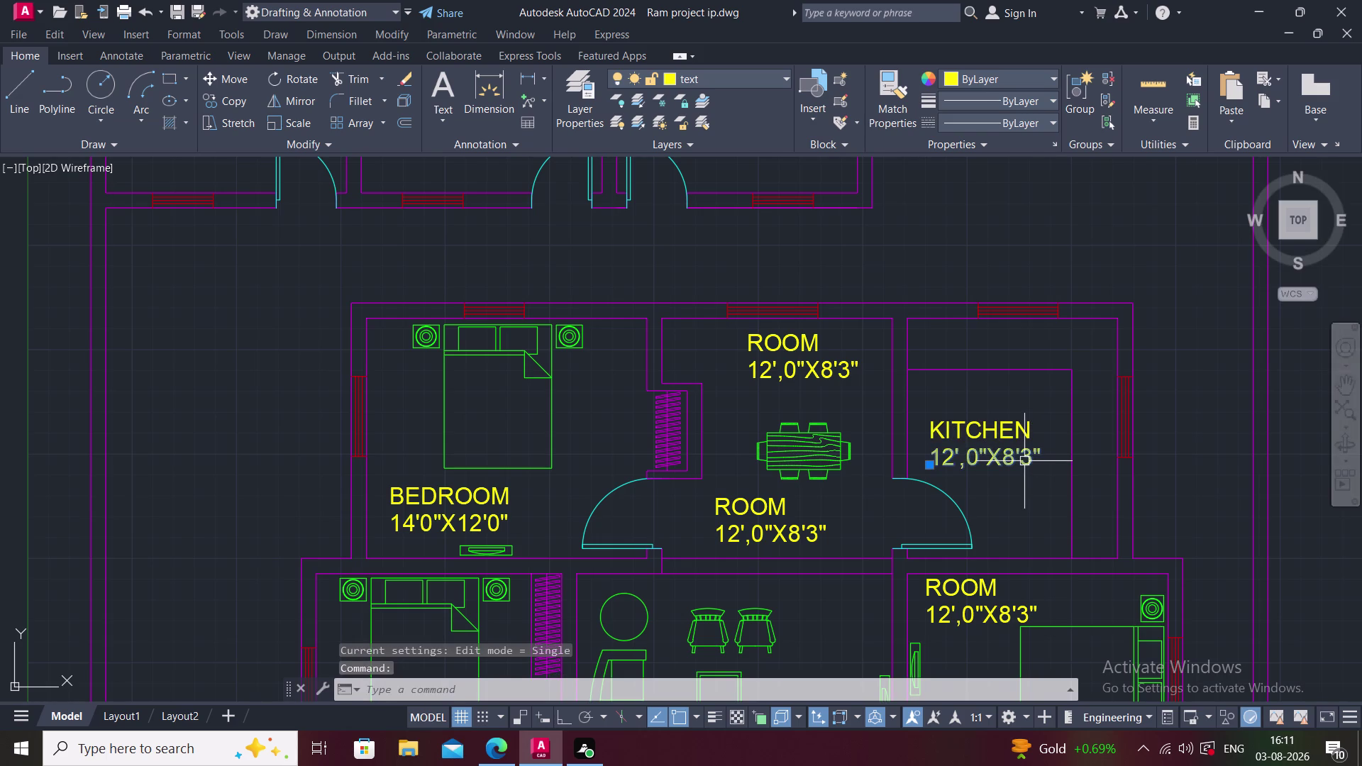
text(10)
double_click(1024, 461)
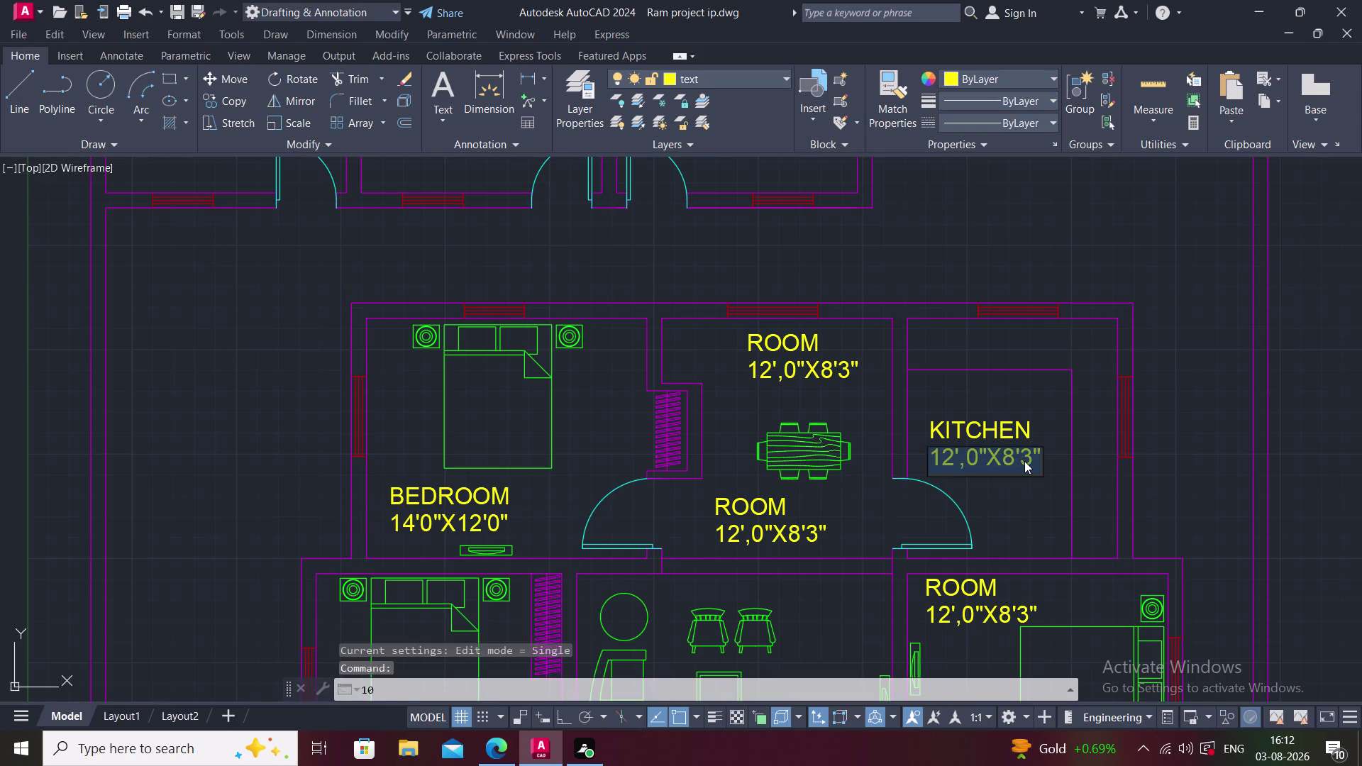
text(0';)
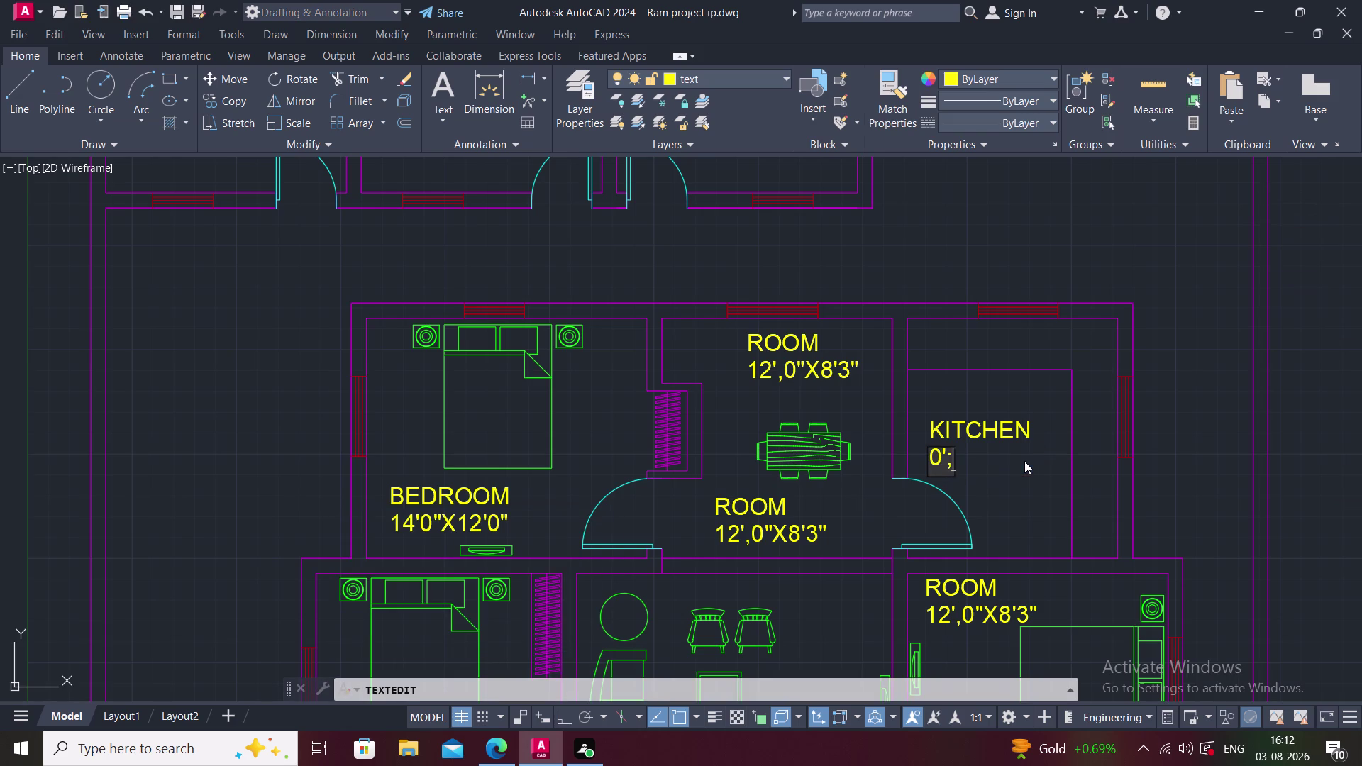
key(BackSpace)
key(BackSpace)
key(BackSpace)
text(10)
text(')
text(6"X)
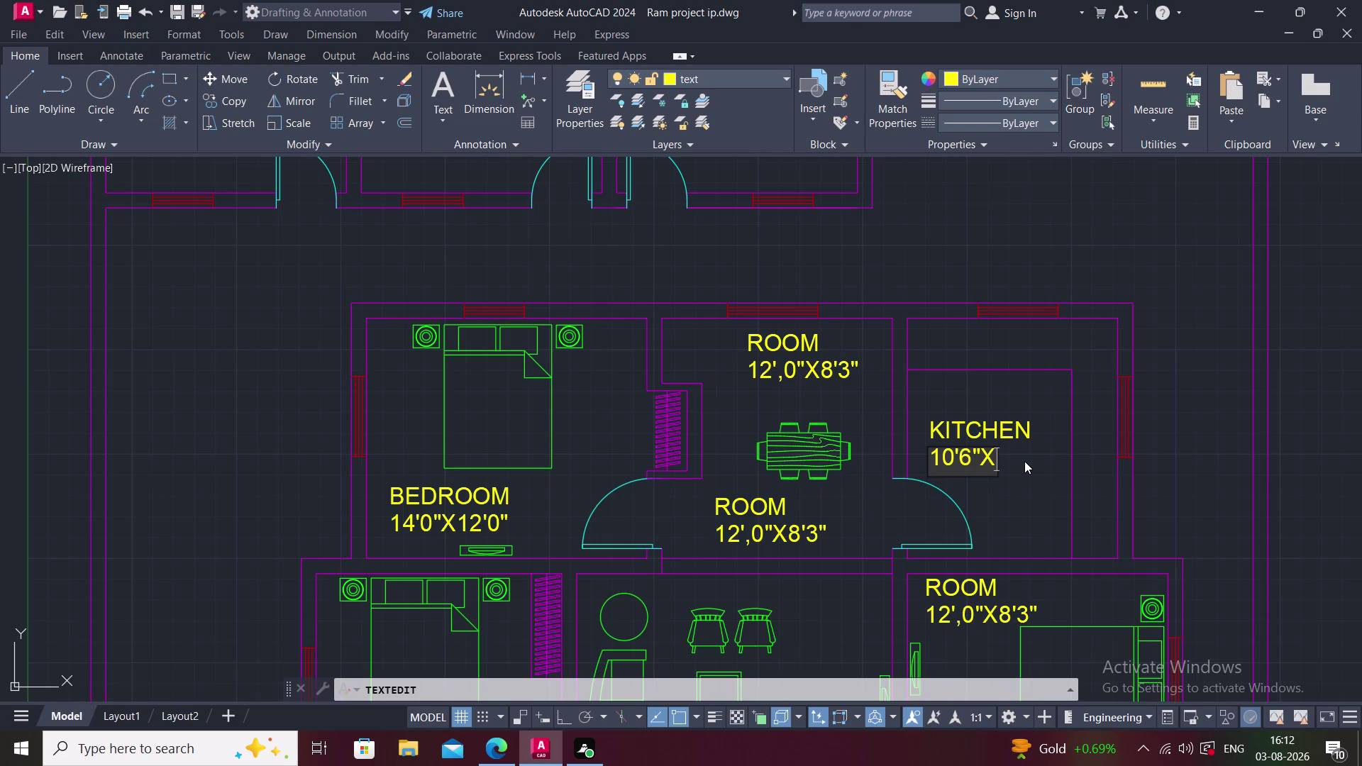
text(1)
text(2'0)
key(shift+quotedbl)
click(1017, 501)
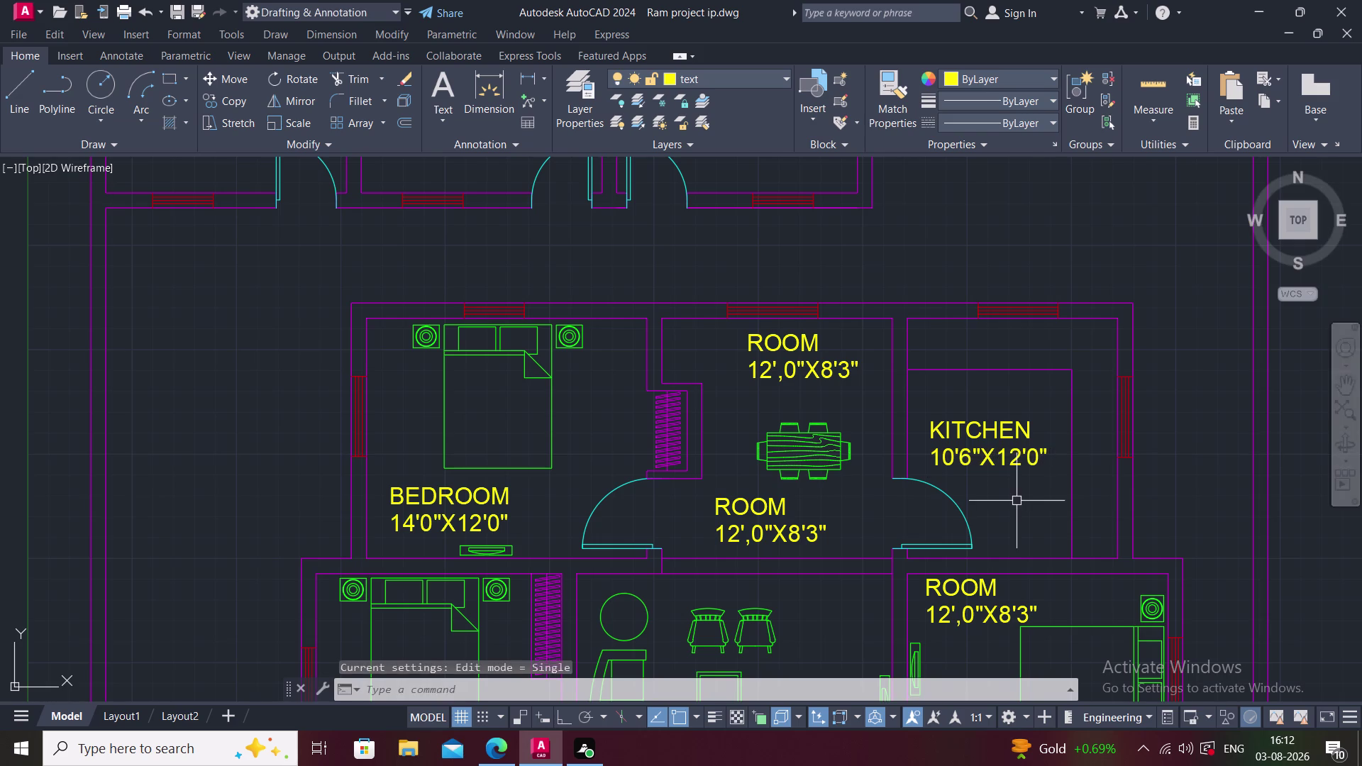
middle_drag(1017, 500, 1015, 456)
middle_drag(1016, 490, 1017, 440)
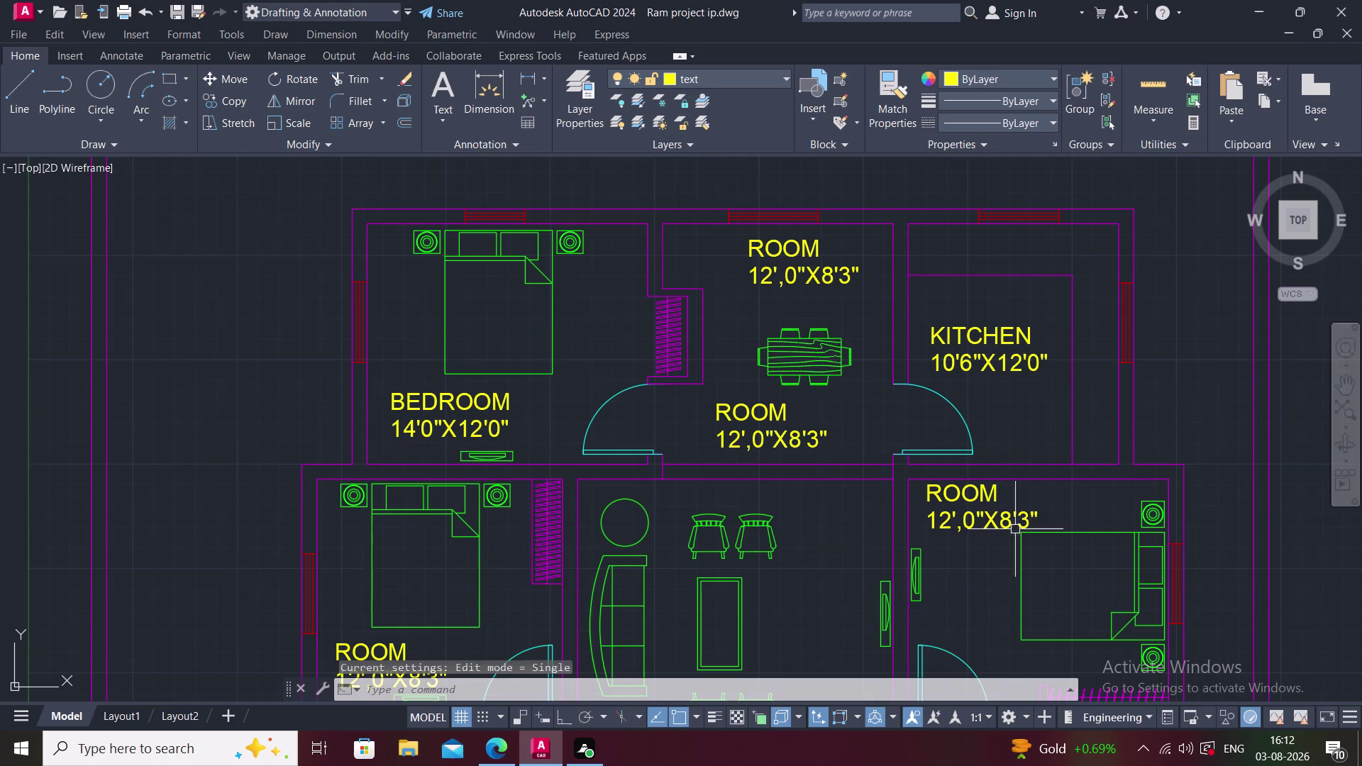
Change the lower-right room's label to BED ROOM.
double_click(955, 495)
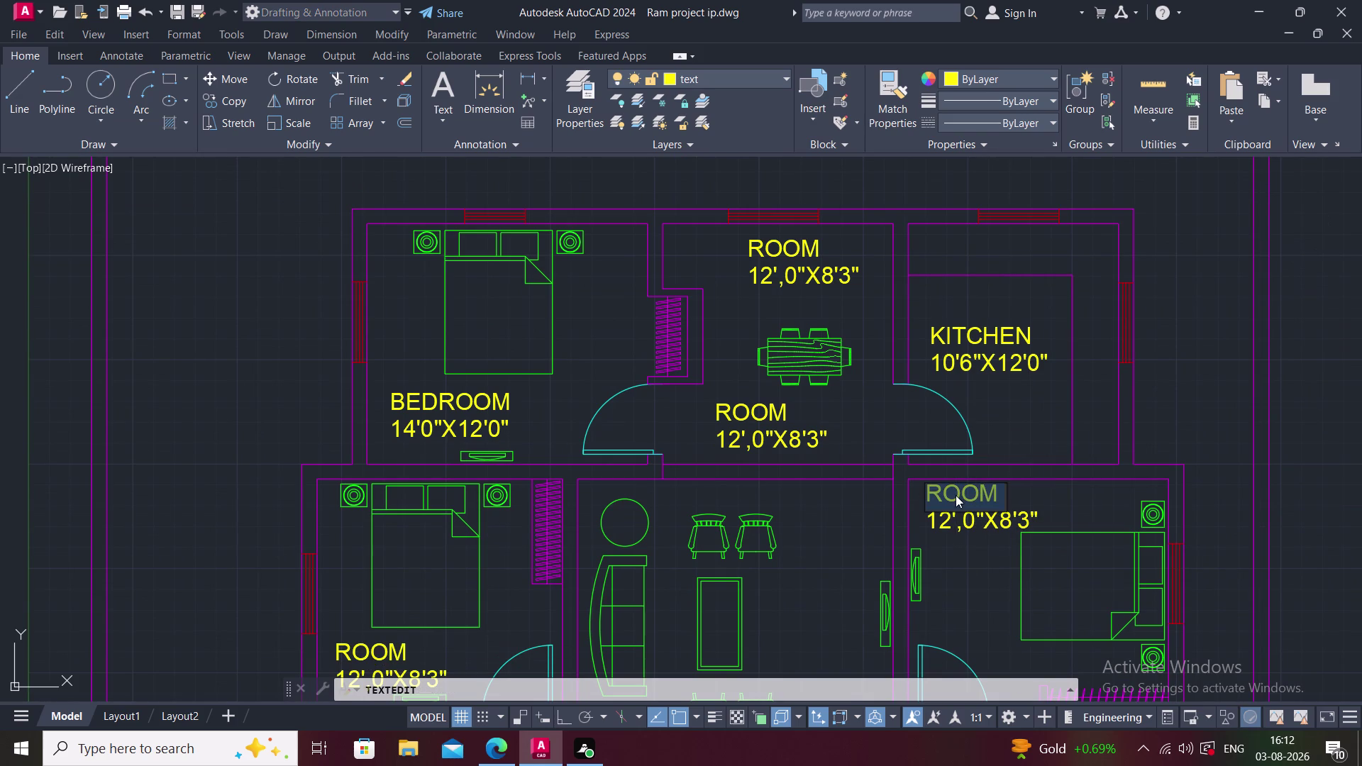
text(BED)
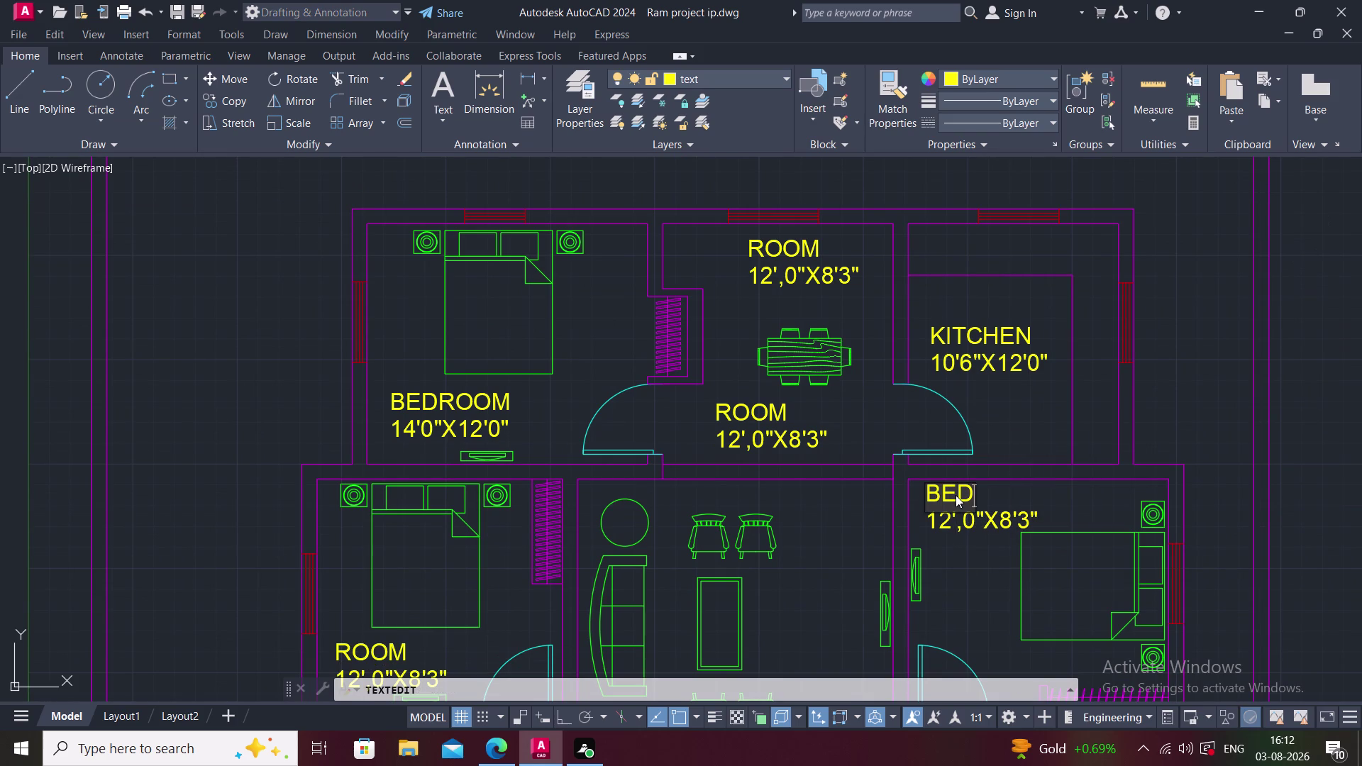
key(space)
text(4OO)
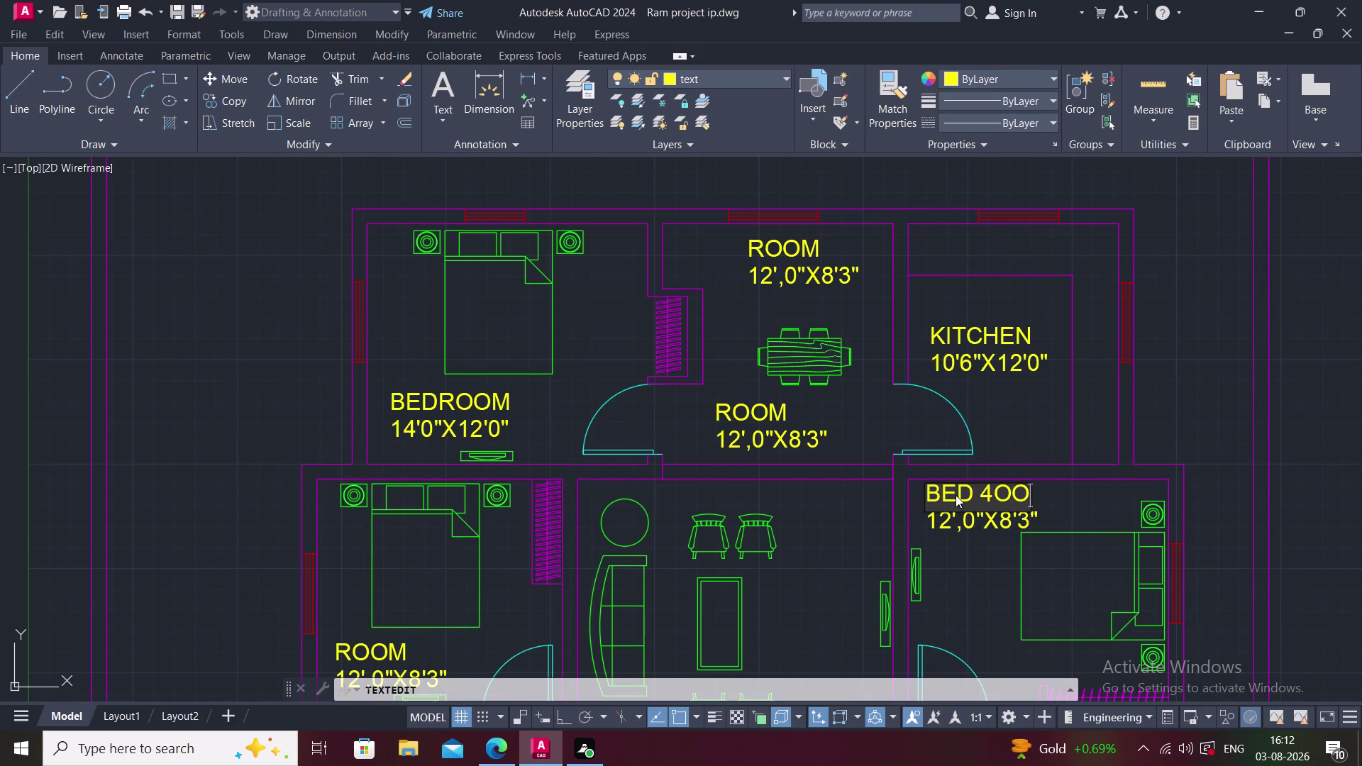
text(M)
key(BackSpace)
key(BackSpace)
key(BackSpace)
key(BackSpace)
text(ROO)
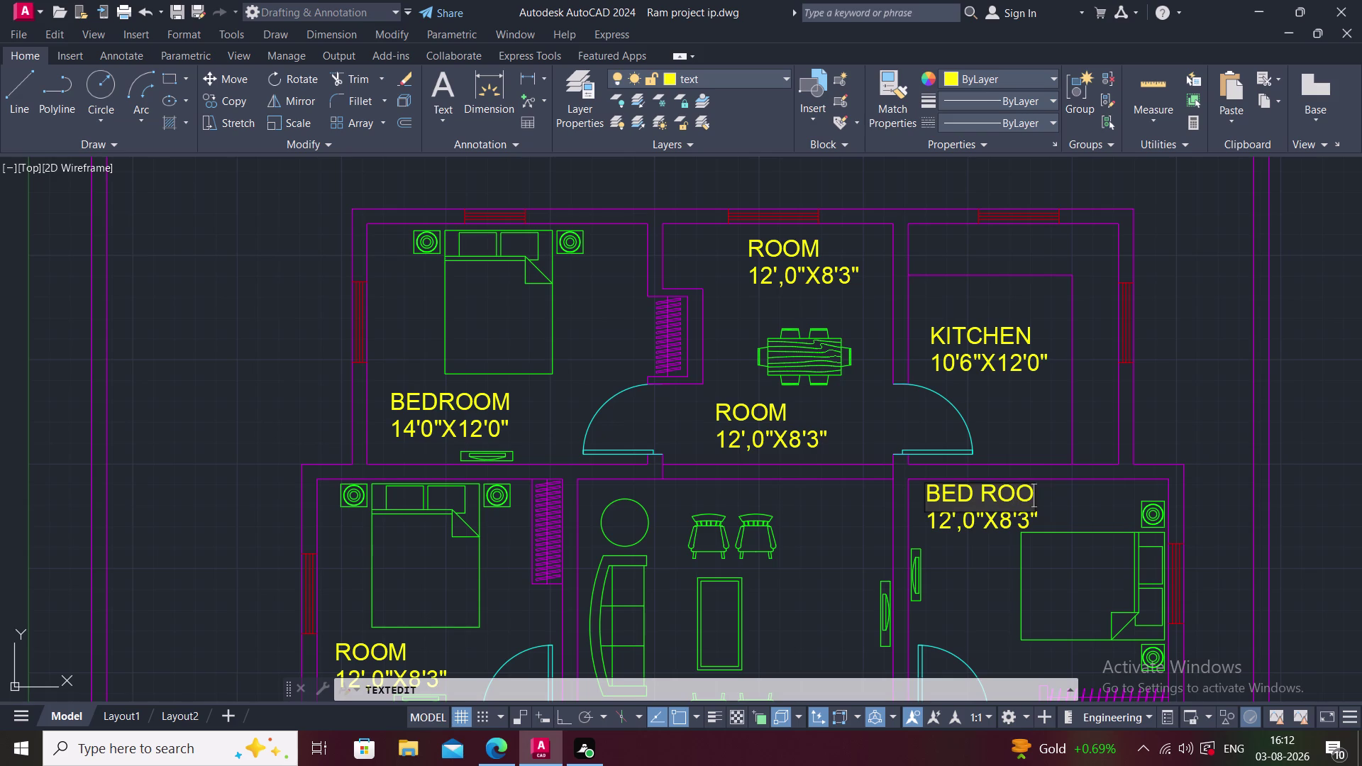
text(M)
double_click(985, 516)
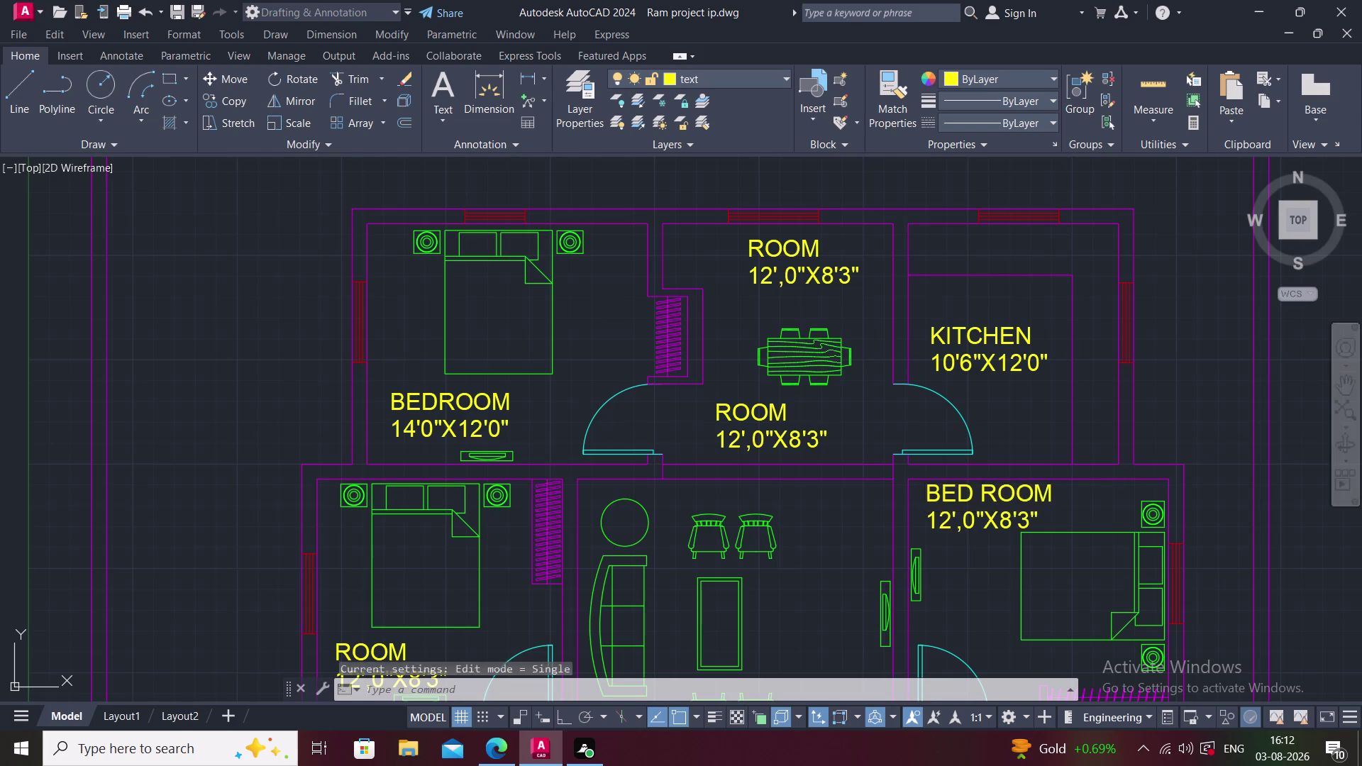
Set the lower-right room's dimension text to 13'0"X11'6".
double_click(976, 518)
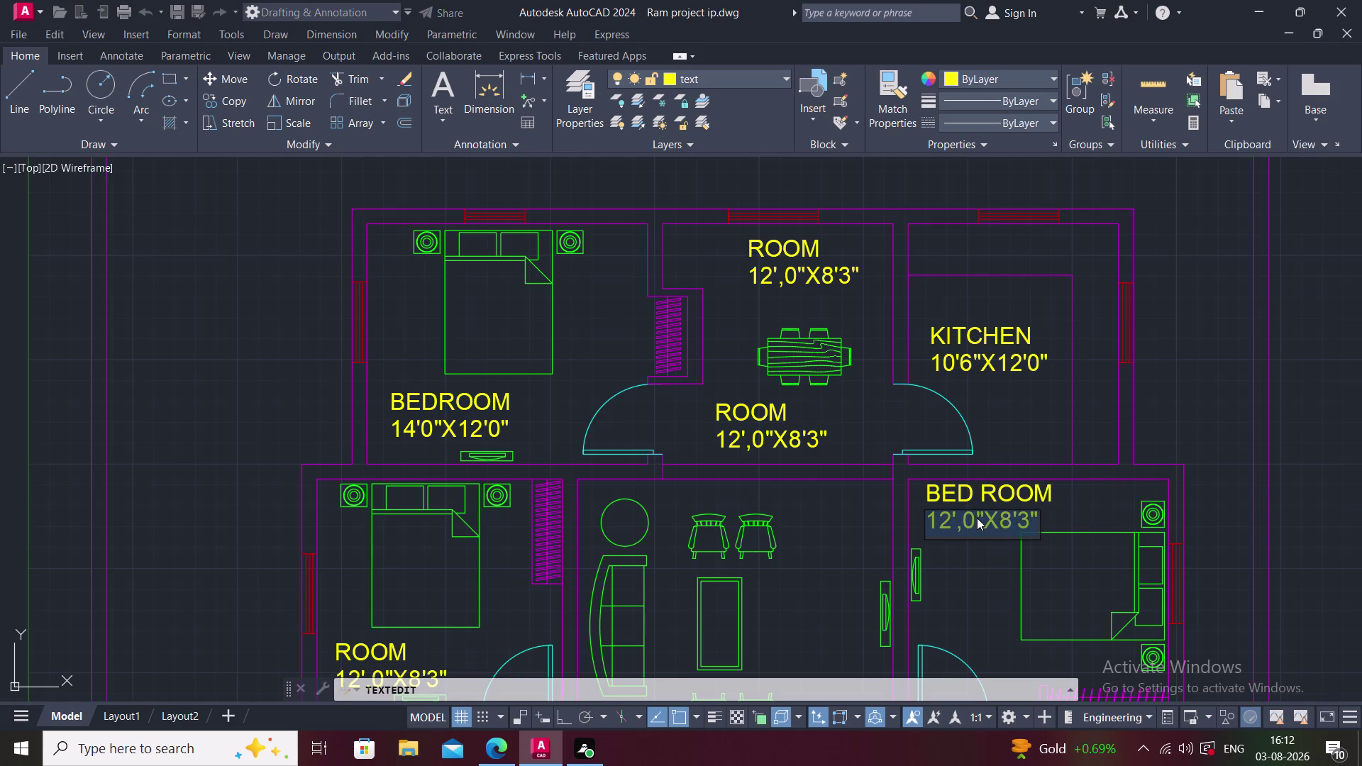
text(13')
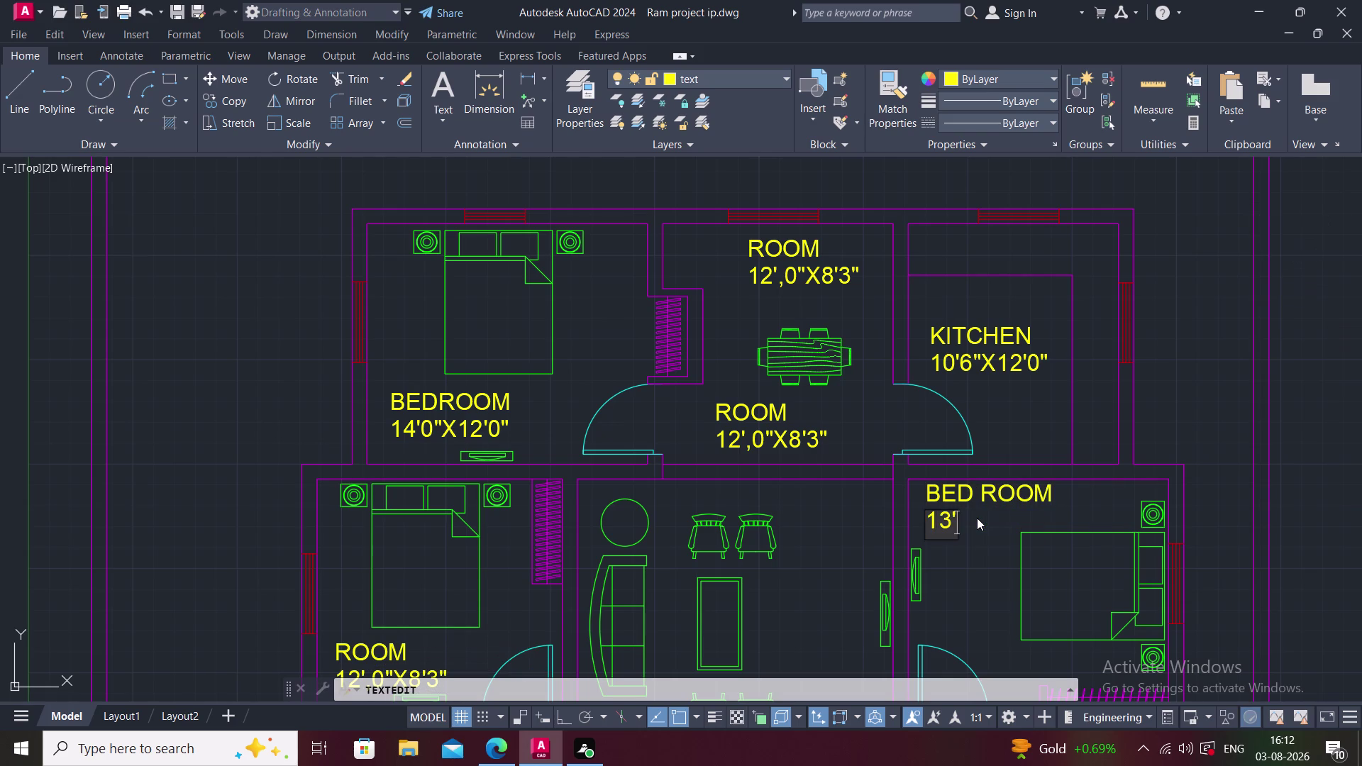
text(0"X)
text(11')
text(6")
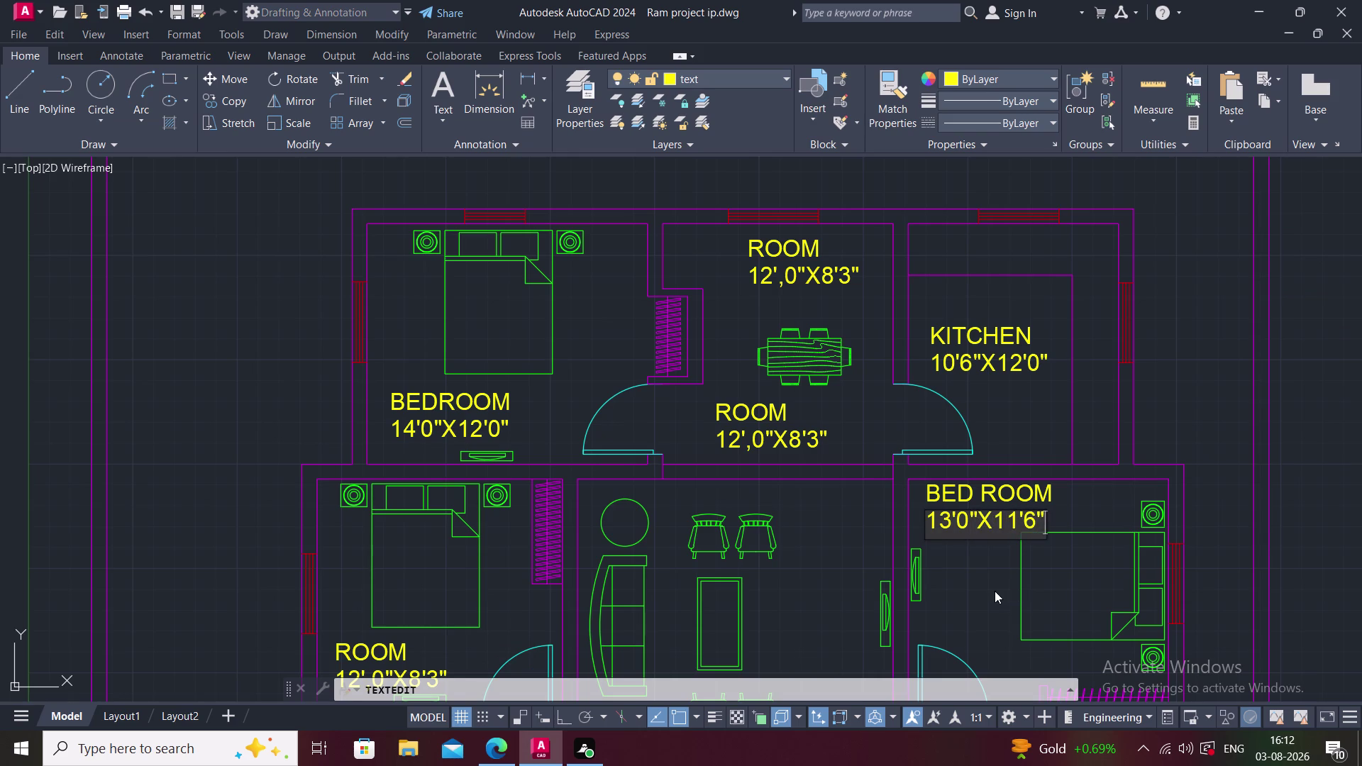
click(994, 591)
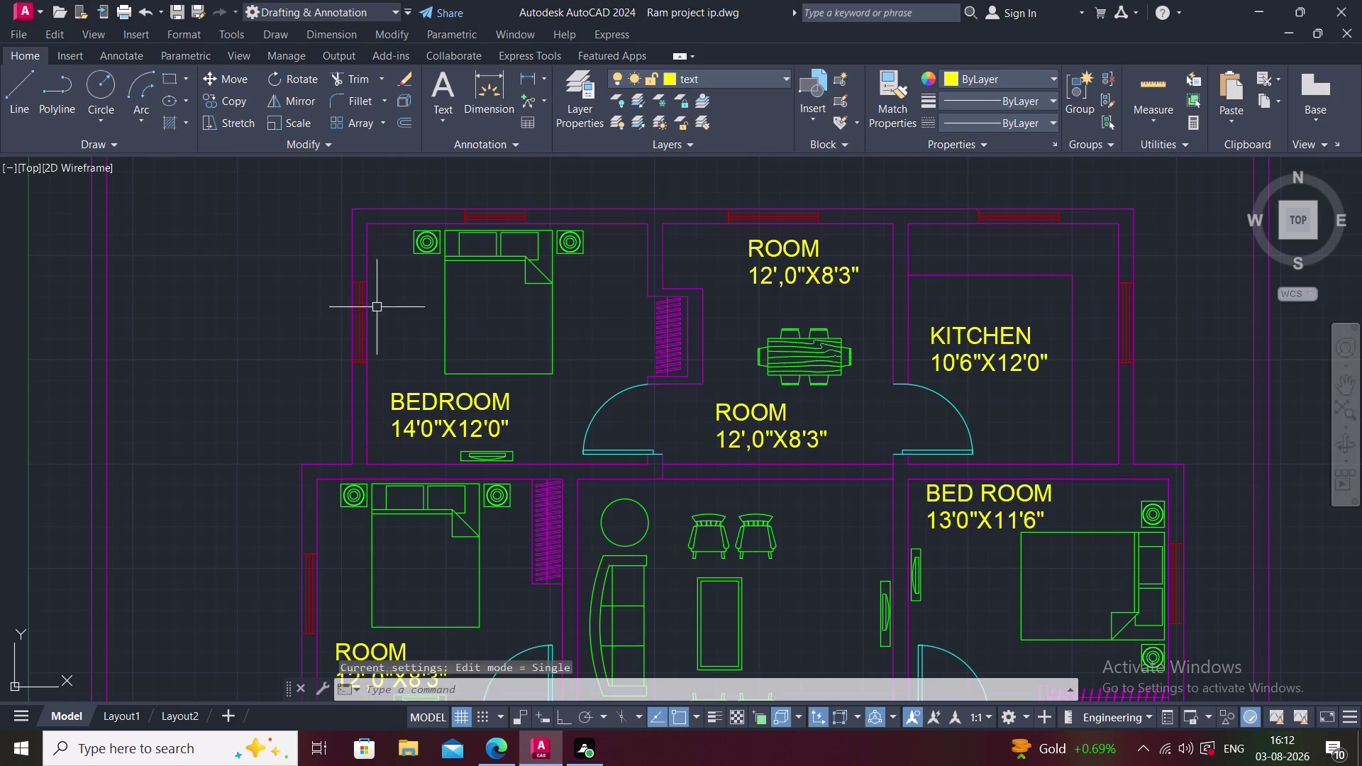
Insert a space so the top-left label reads BED ROOM.
double_click(442, 401)
click(441, 402)
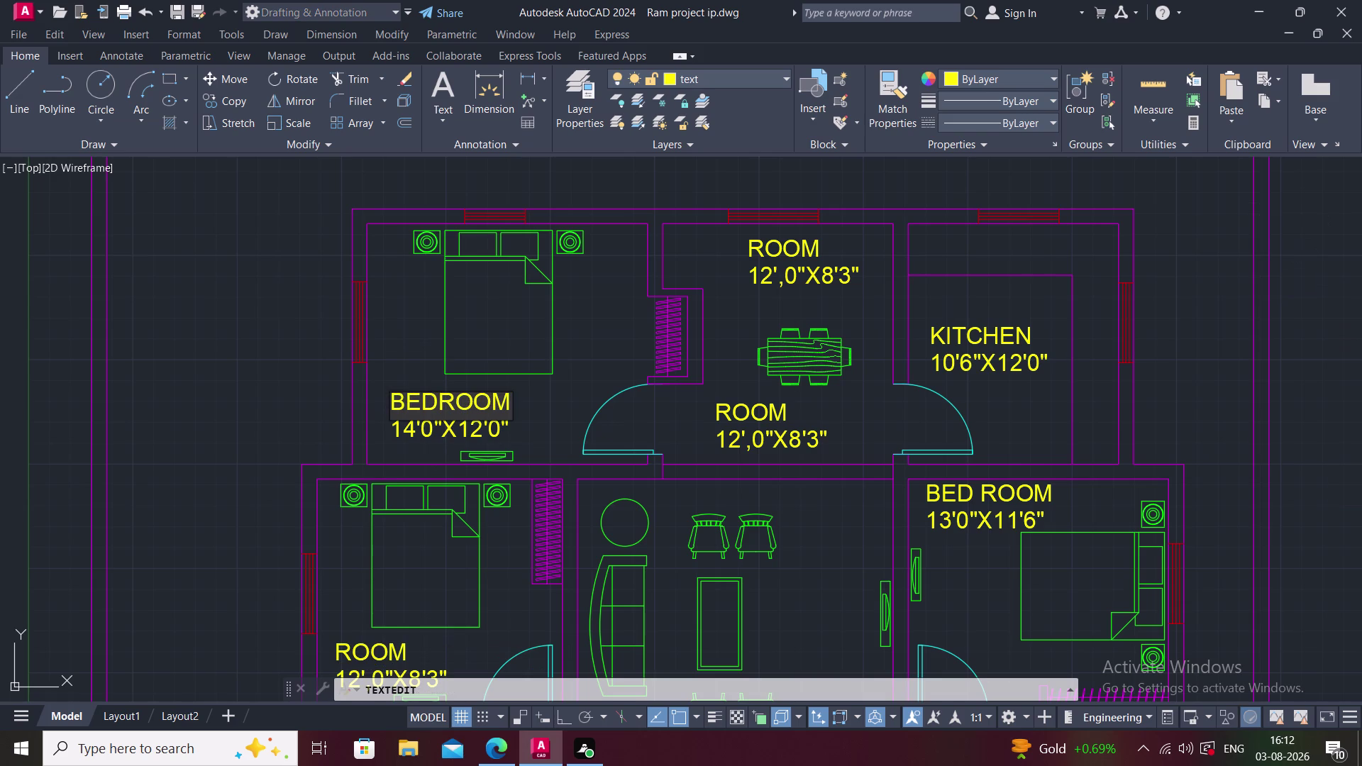
key(space)
click(538, 407)
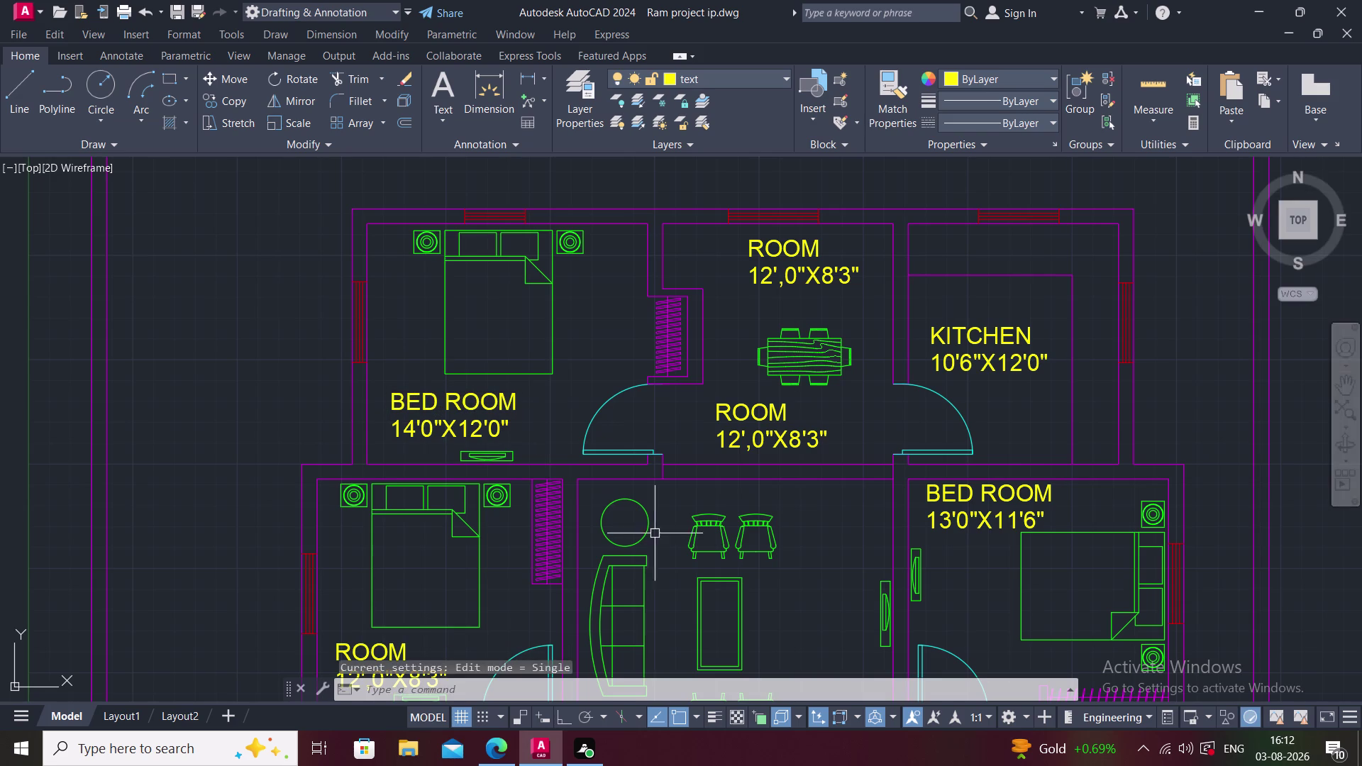
middle_drag(662, 512, 633, 496)
Rename the top-centre room's label to POOJA.
double_click(748, 234)
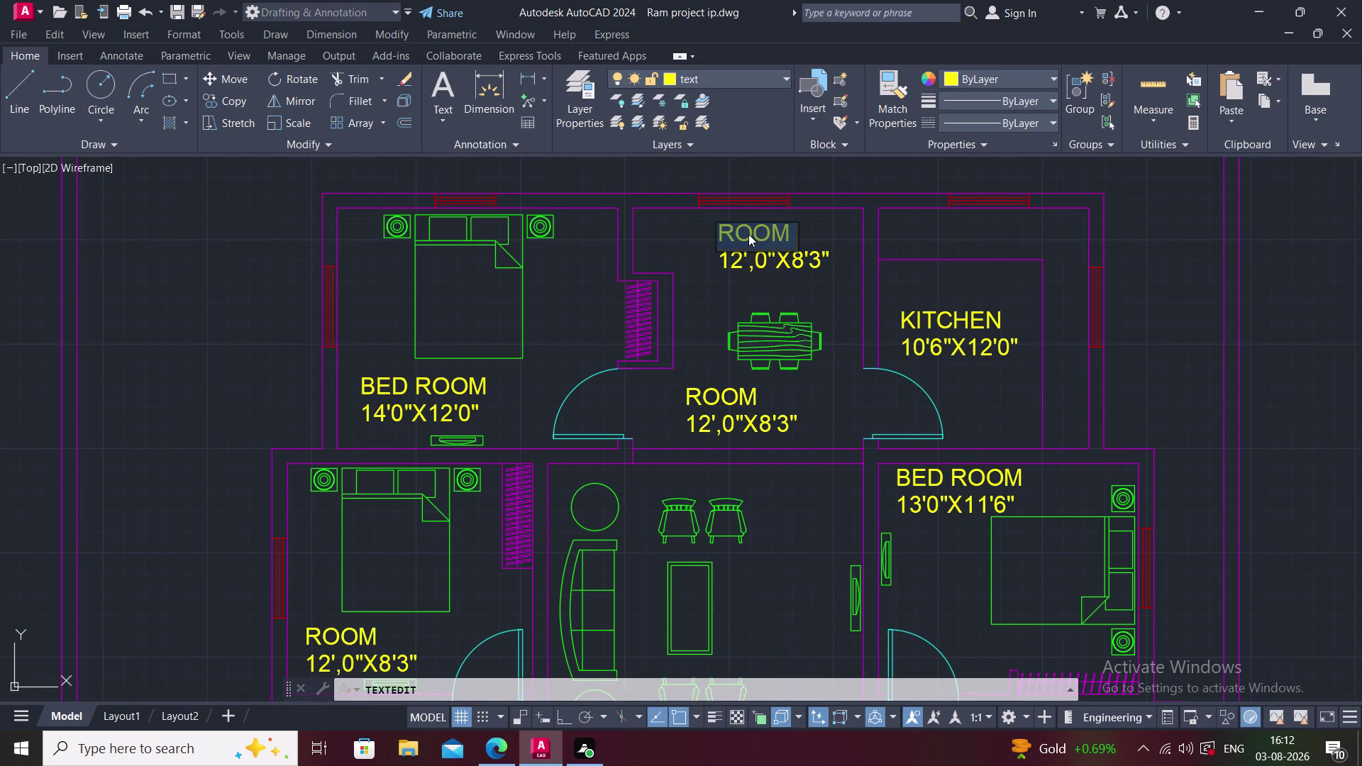
text(P)
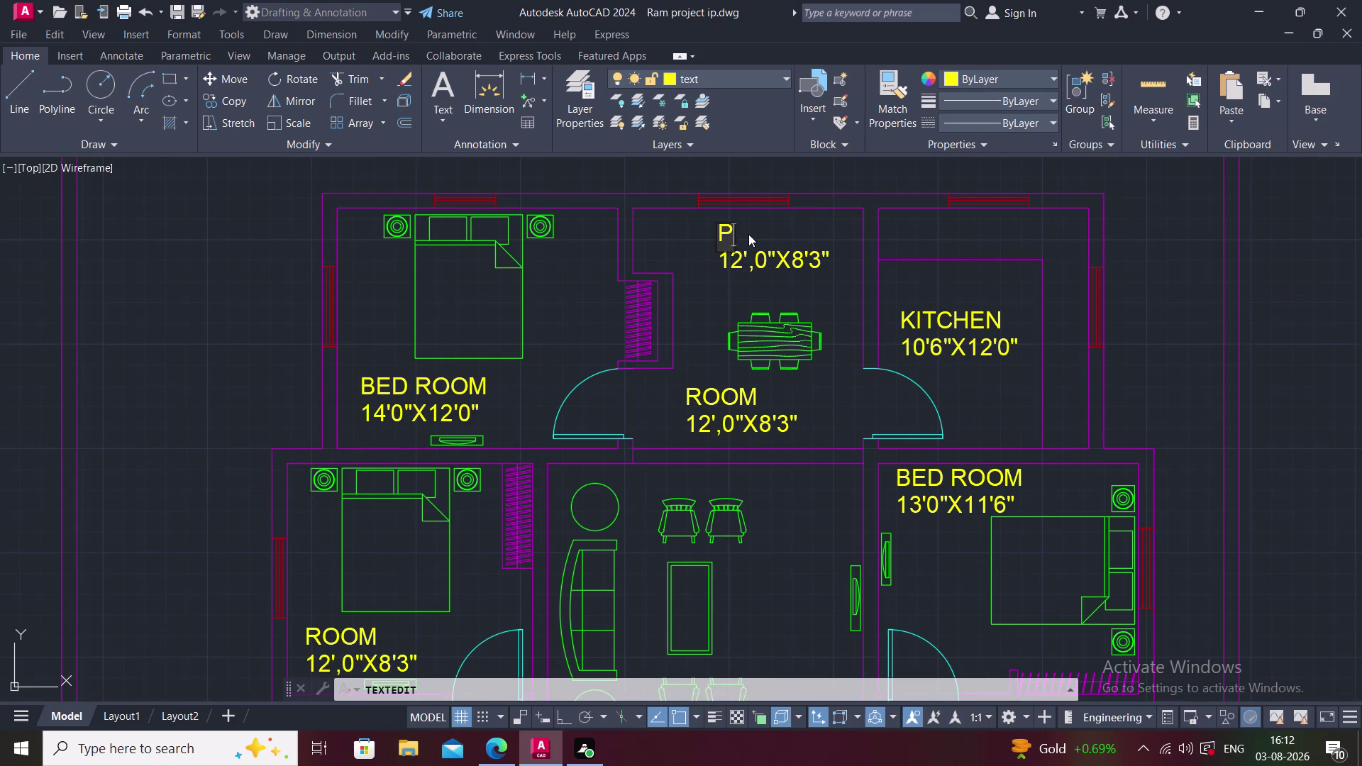
text(OOJS)
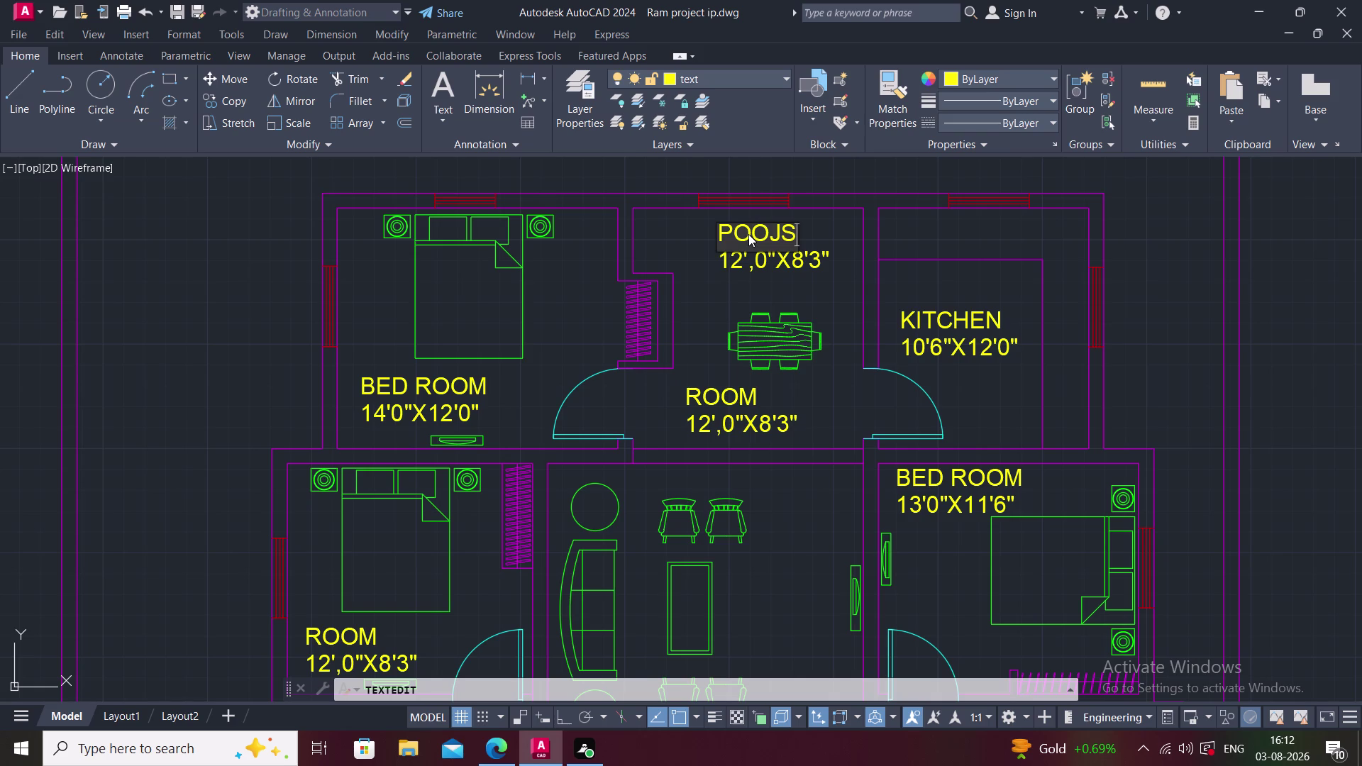
key(BackSpace)
key(a)
double_click(781, 264)
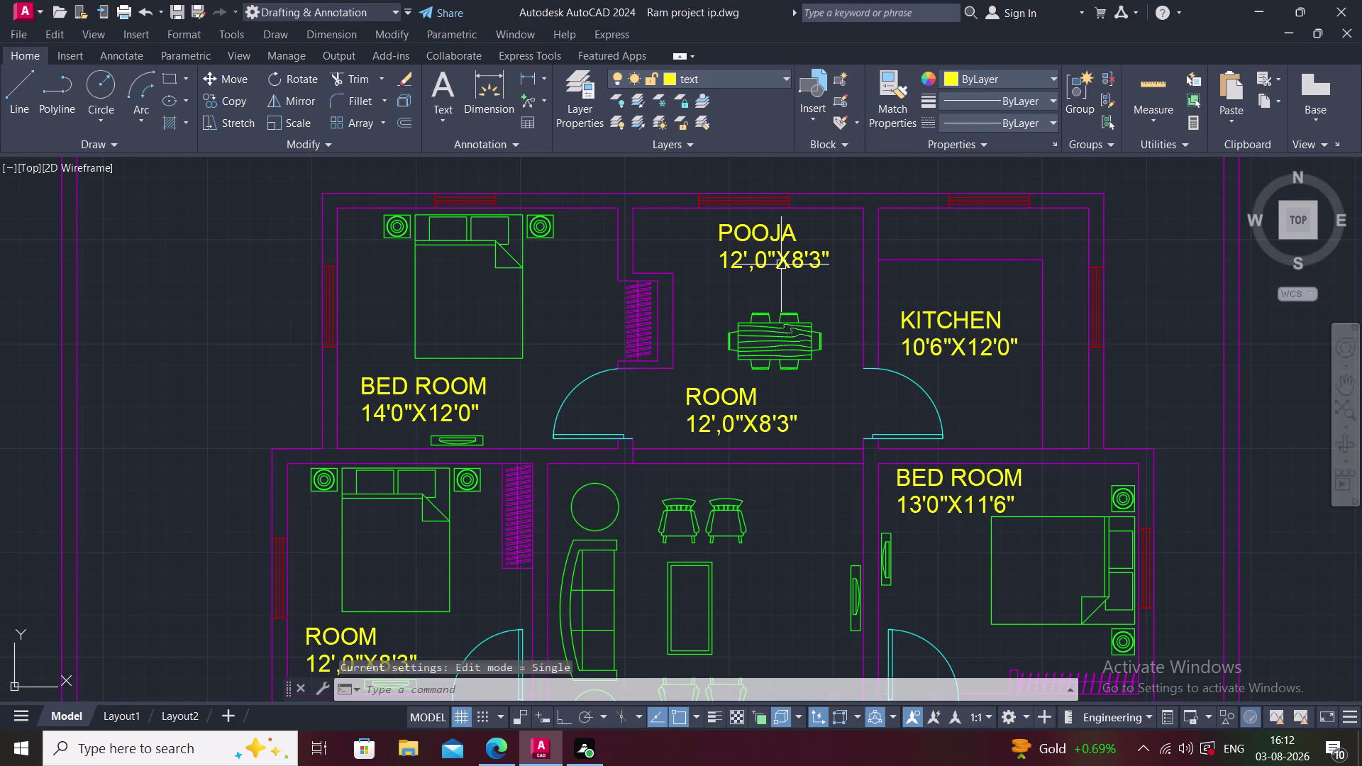
Delete the dimension text under the POOJA label.
double_click(780, 265)
key(Delete)
middle_drag(776, 268, 774, 268)
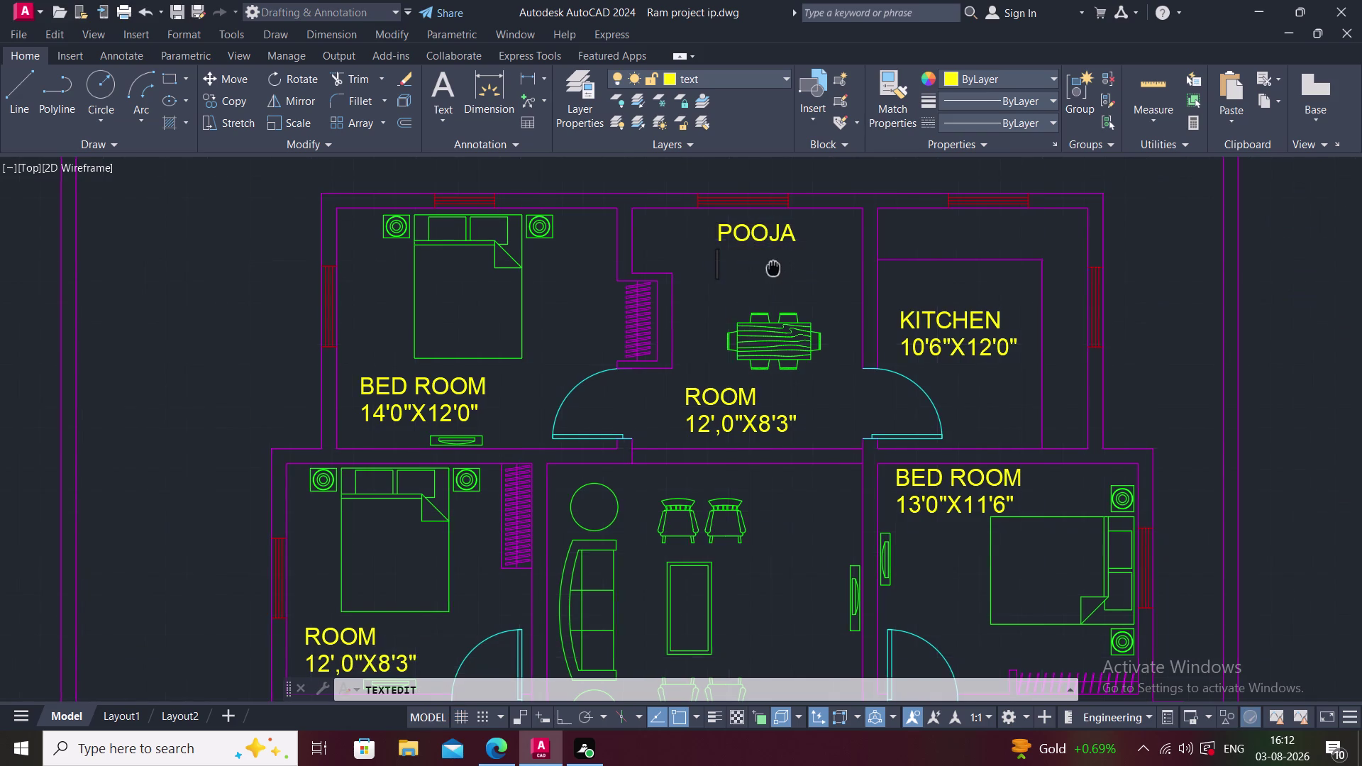
middle_drag(774, 268, 737, 285)
Finish emptying POOJA's size line, then MOVE the POOJA label slightly lower.
key(space)
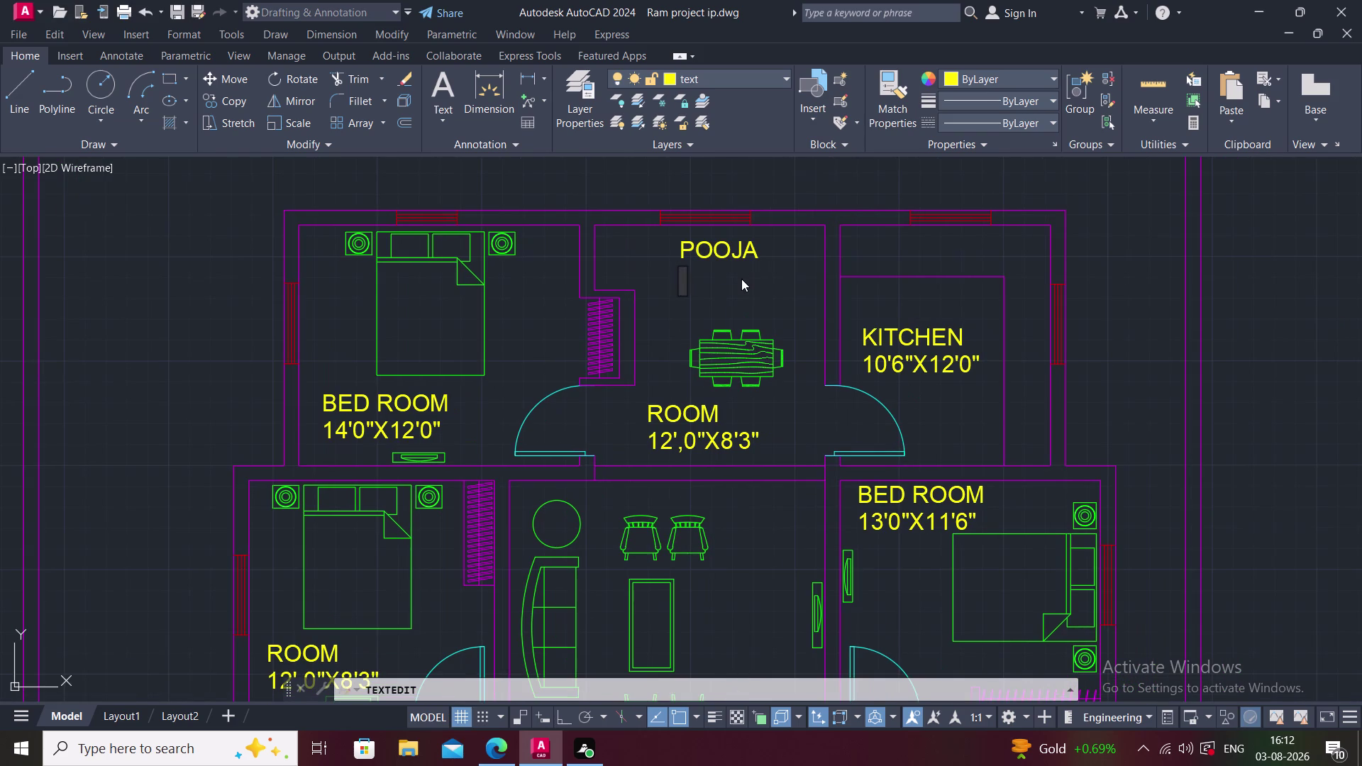
click(735, 284)
click(724, 251)
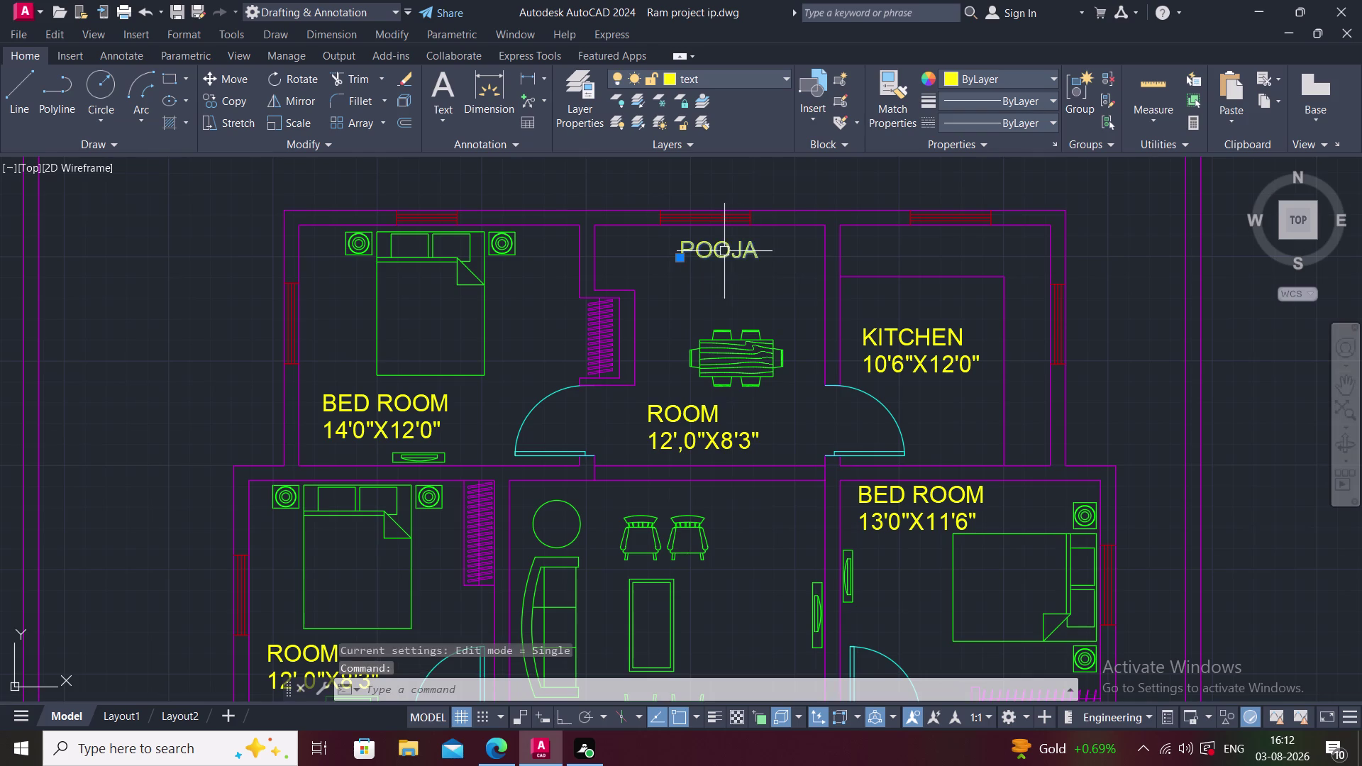
key(m)
key(space)
click(719, 250)
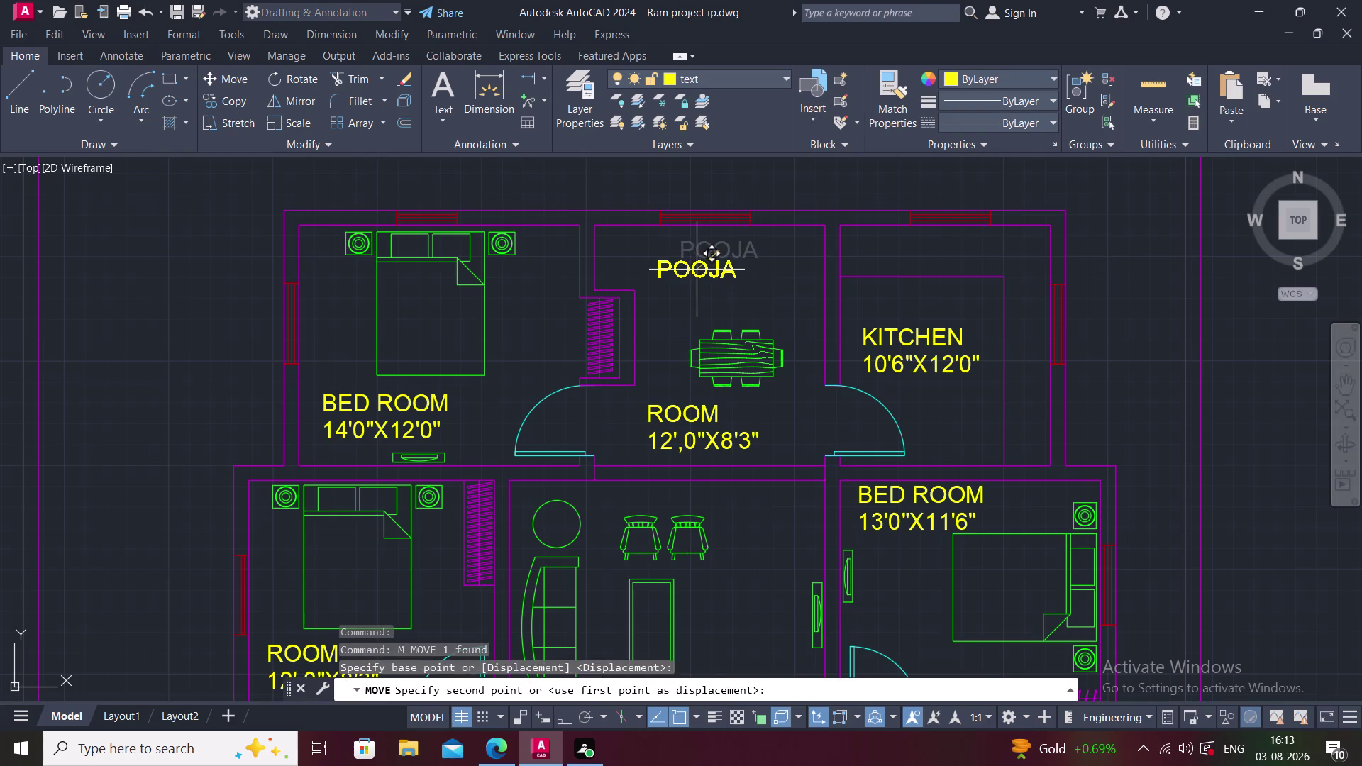
click(697, 269)
key(Escape)
middle_drag(775, 270, 759, 232)
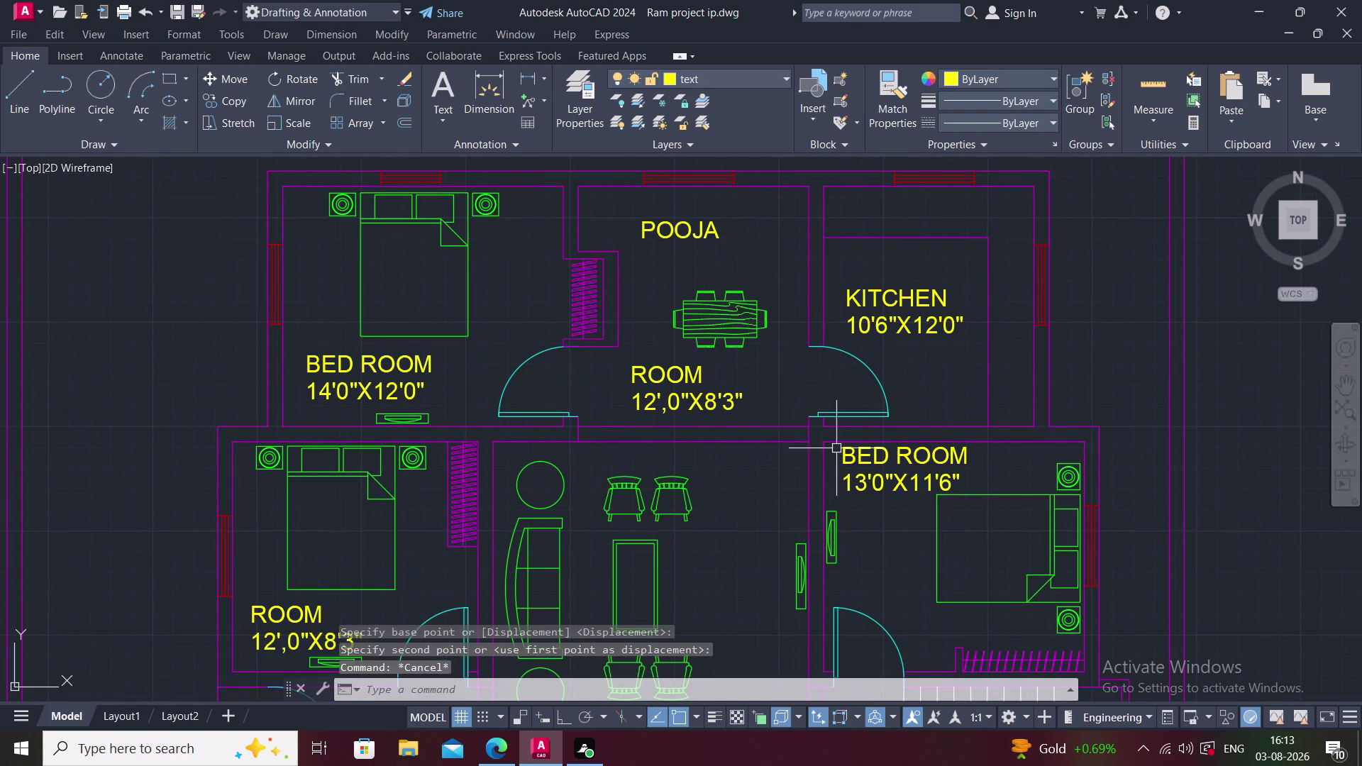
middle_drag(837, 451, 829, 424)
Change the central room's label to DINING.
double_click(661, 346)
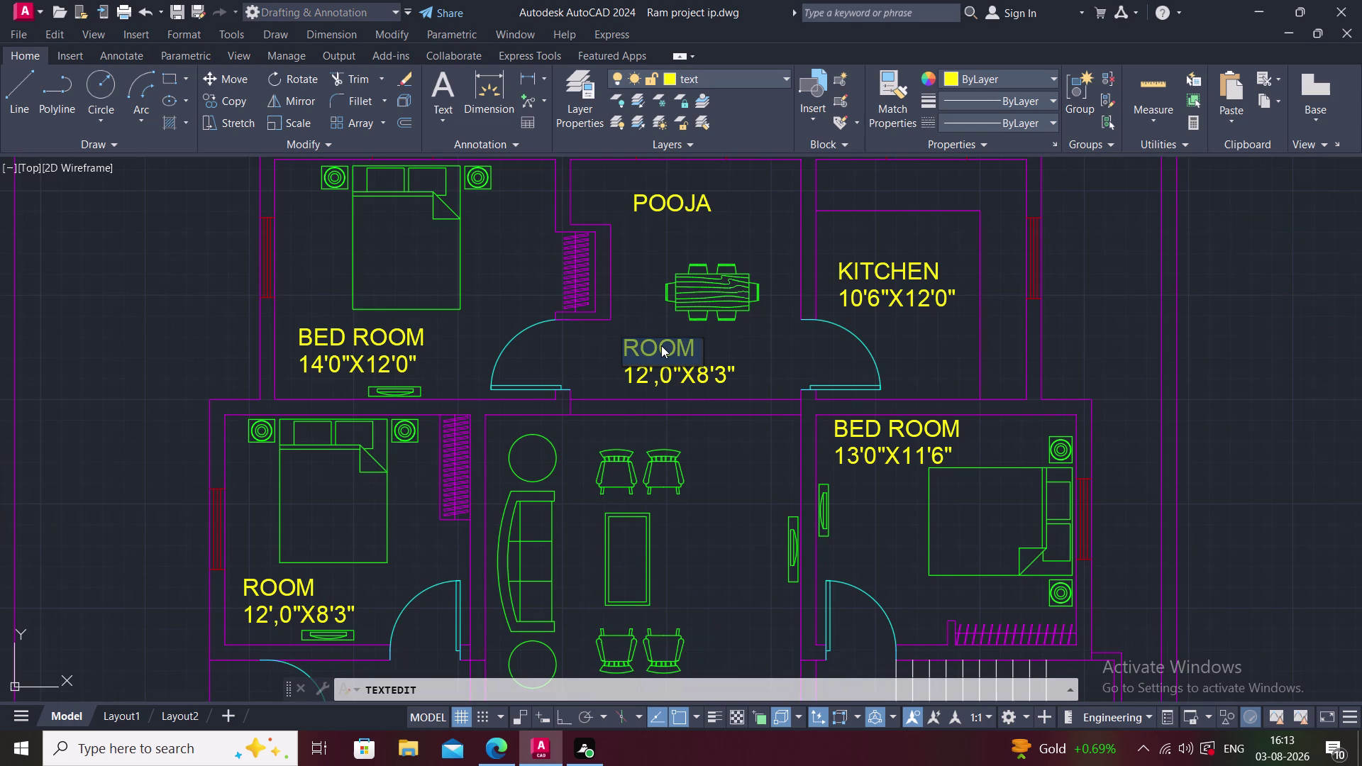
text(DIN)
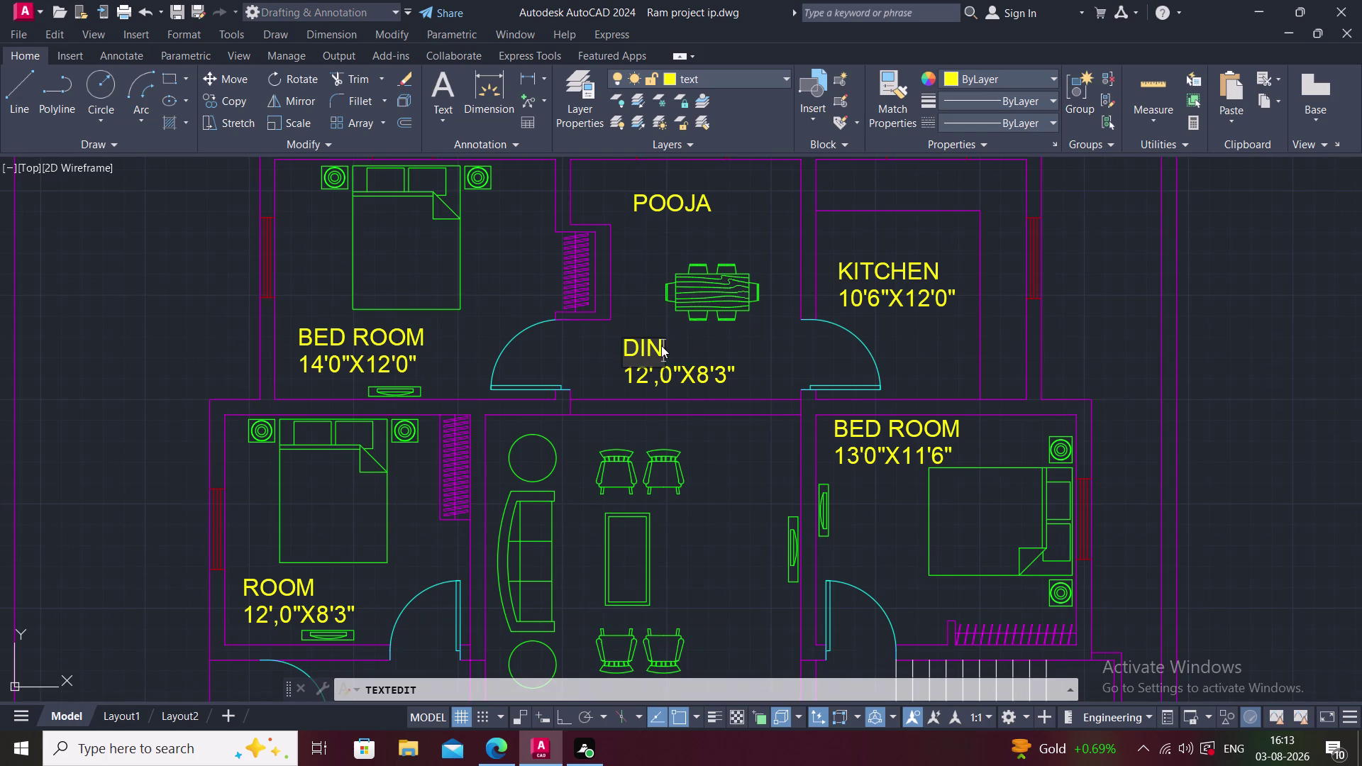
text(ING)
key(h)
key(BackSpace)
key(space)
text(HAK)
key(BackSpace)
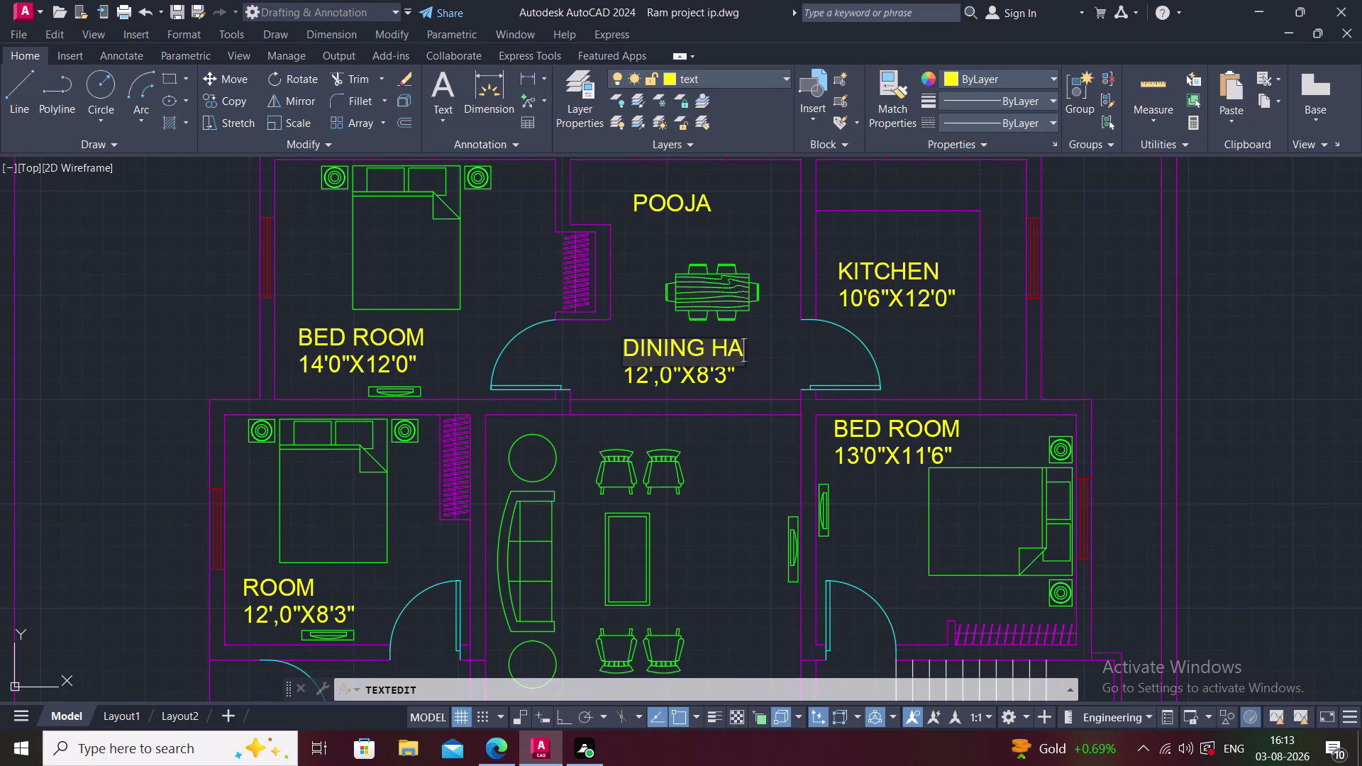
key(BackSpace)
key(BackSpace)
click(669, 371)
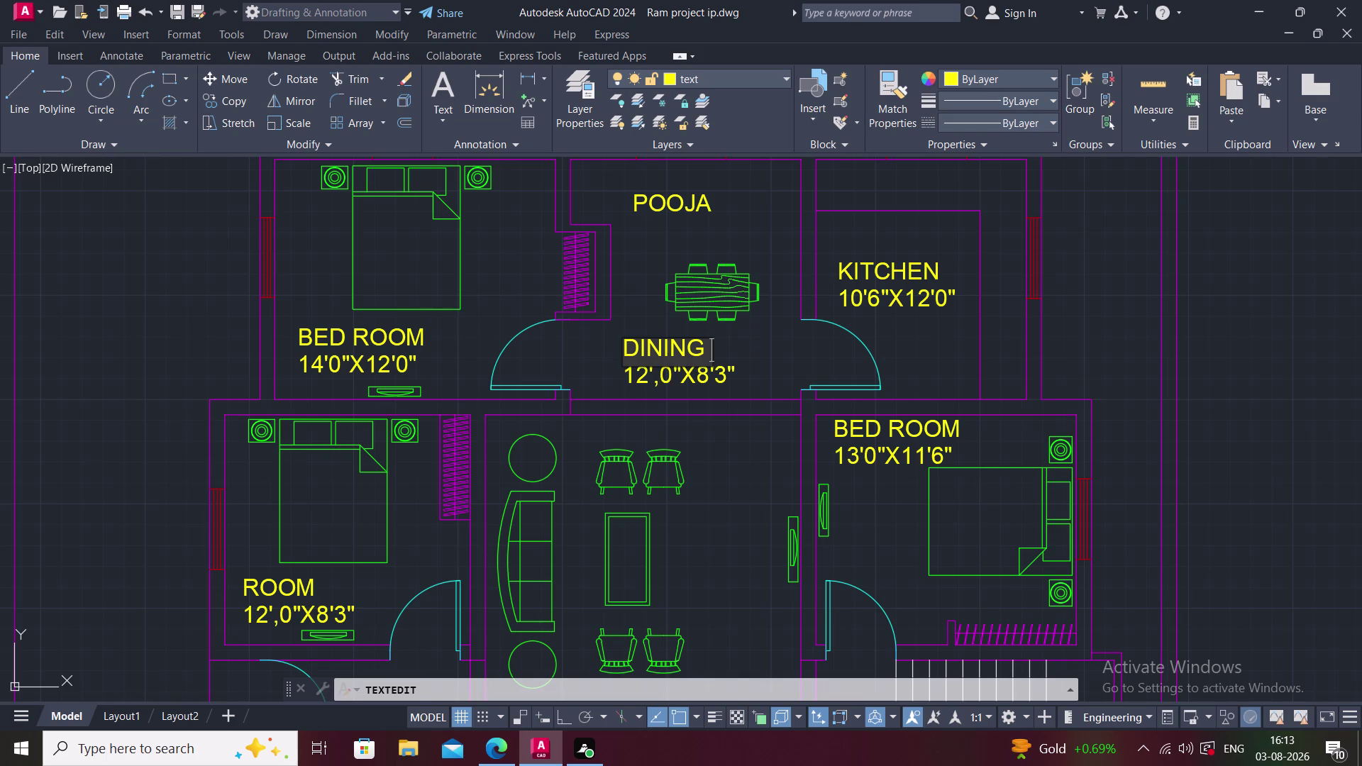
Set the dining room's dimension text to 11'6"X12'0".
double_click(670, 371)
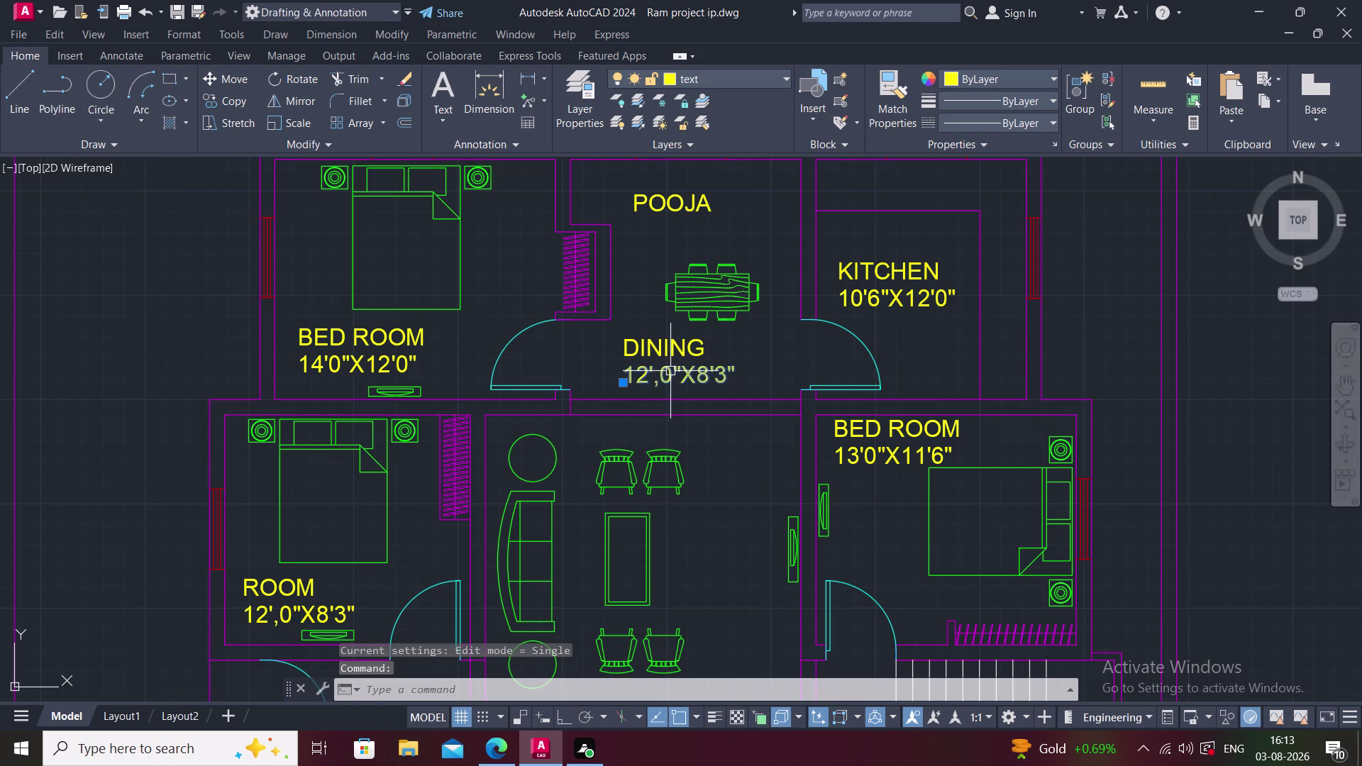
double_click(670, 371)
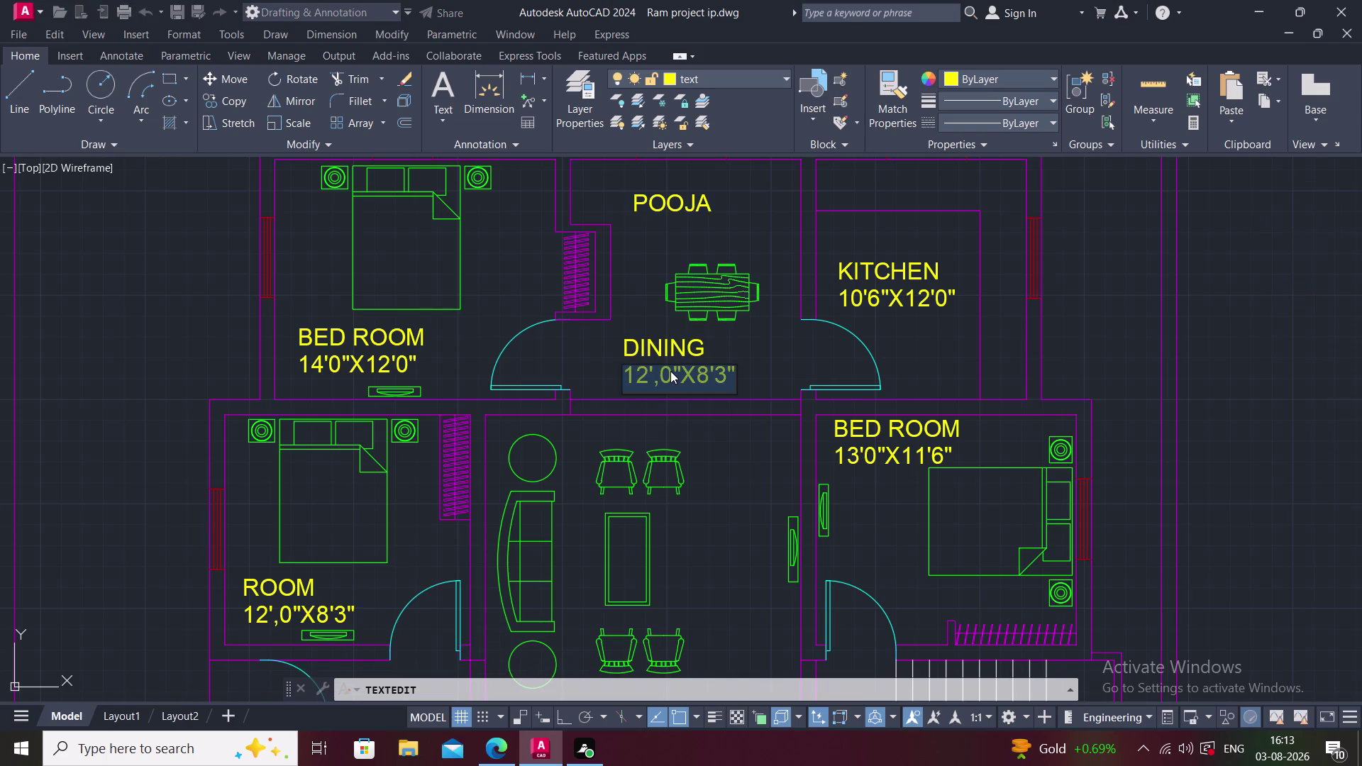
text(11')
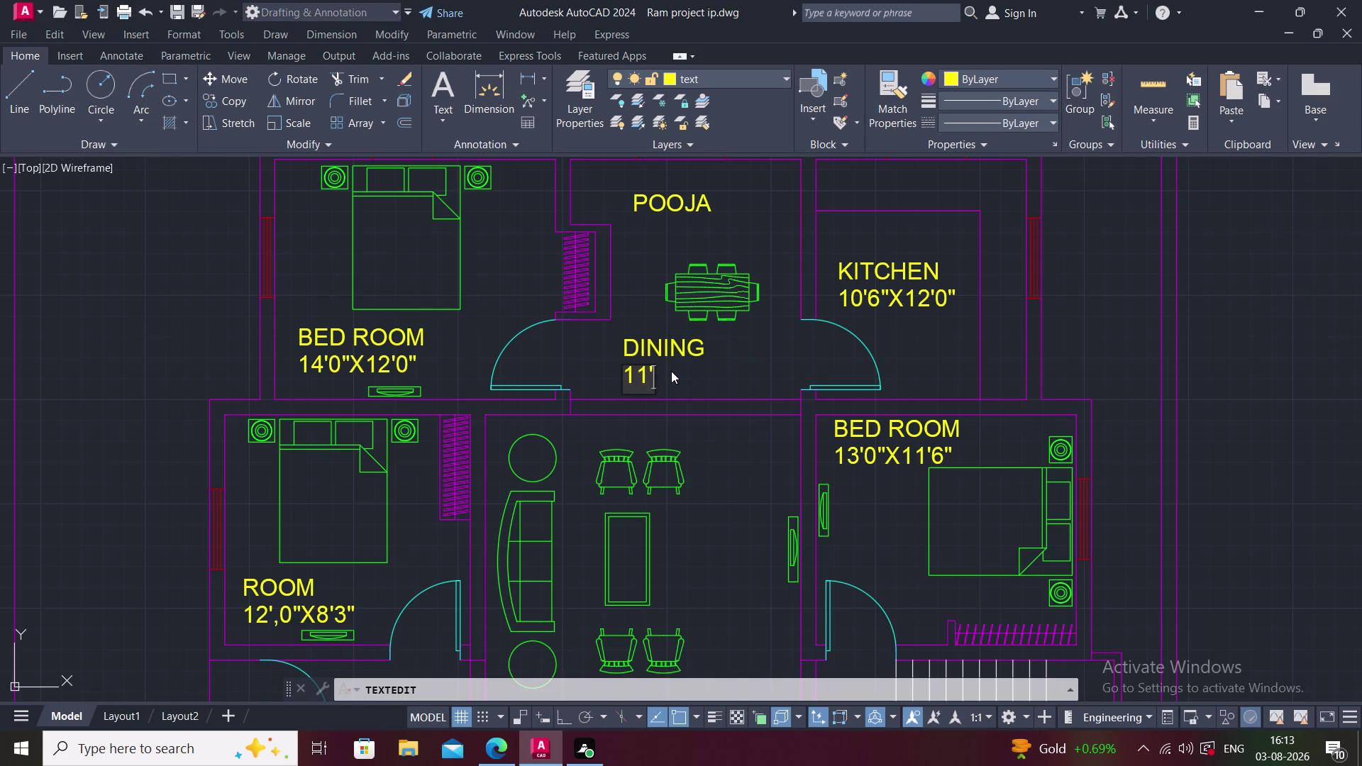
text(6")
key(x)
text(12')
text(0)
key(shift+quotedbl)
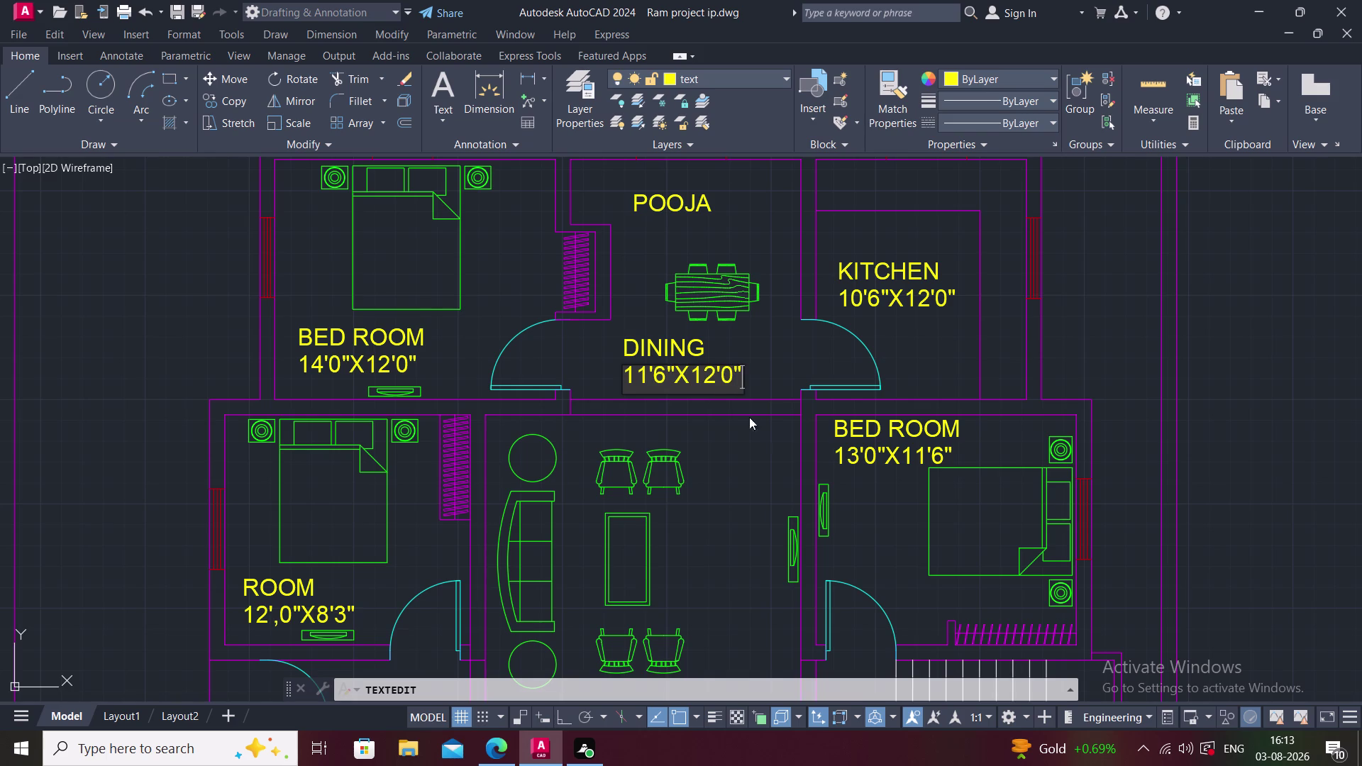
click(765, 431)
Pan to the left room and change its label to BRD ROOM.
middle_drag(735, 443, 731, 415)
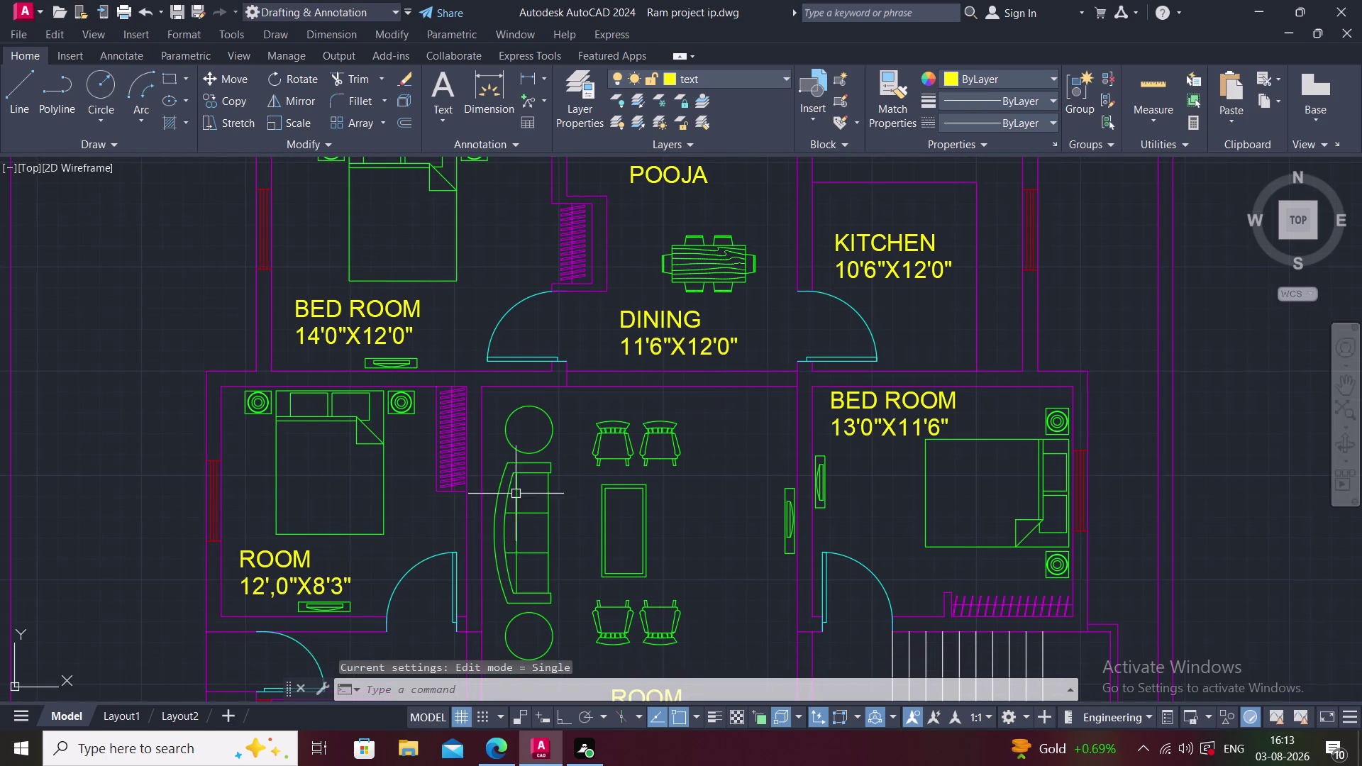
scroll(down, 3)
middle_drag(394, 557, 434, 505)
double_click(335, 513)
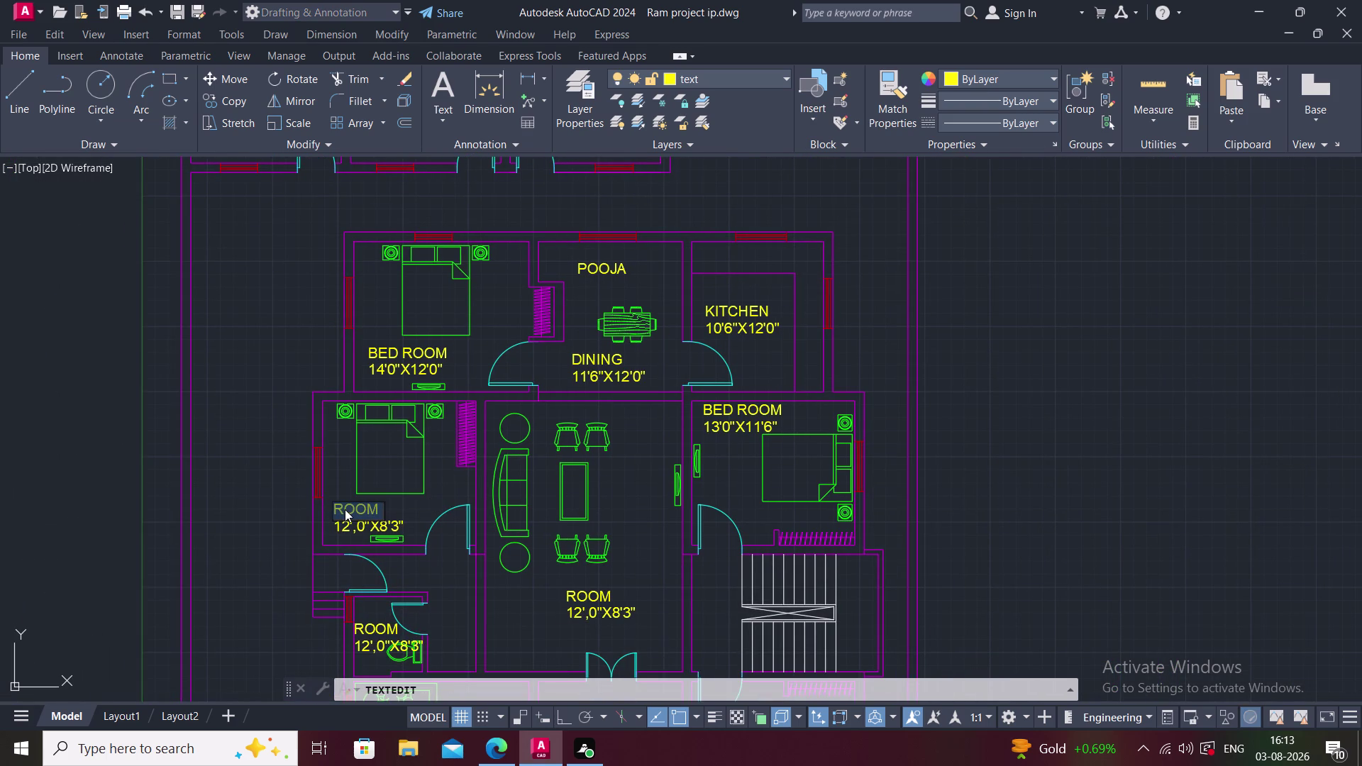
text(BRD)
text(ROOM)
key(BackSpace)
key(BackSpace)
key(BackSpace)
key(BackSpace)
key(space)
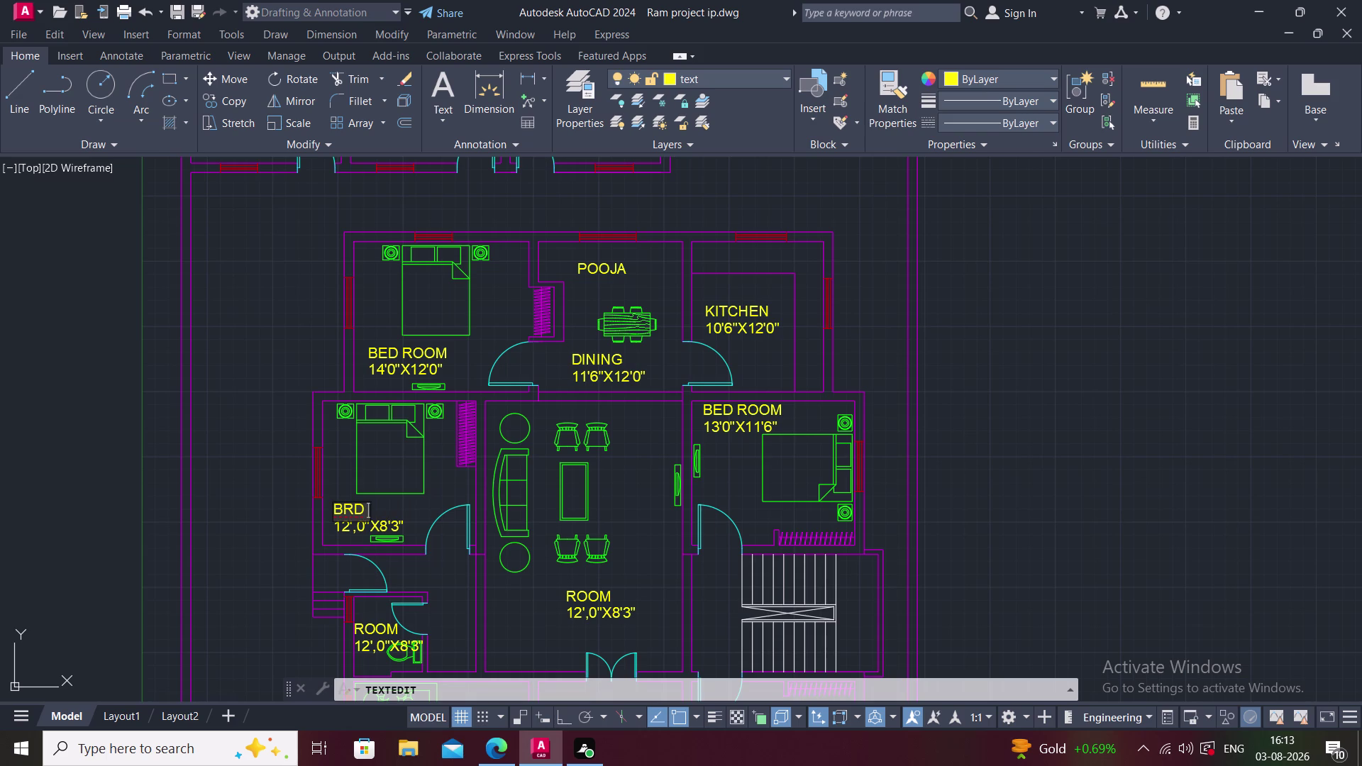
text(ROOM)
click(339, 527)
Edit the left room's width in its dimension text to 12',3".
double_click(339, 527)
scroll(up, 3)
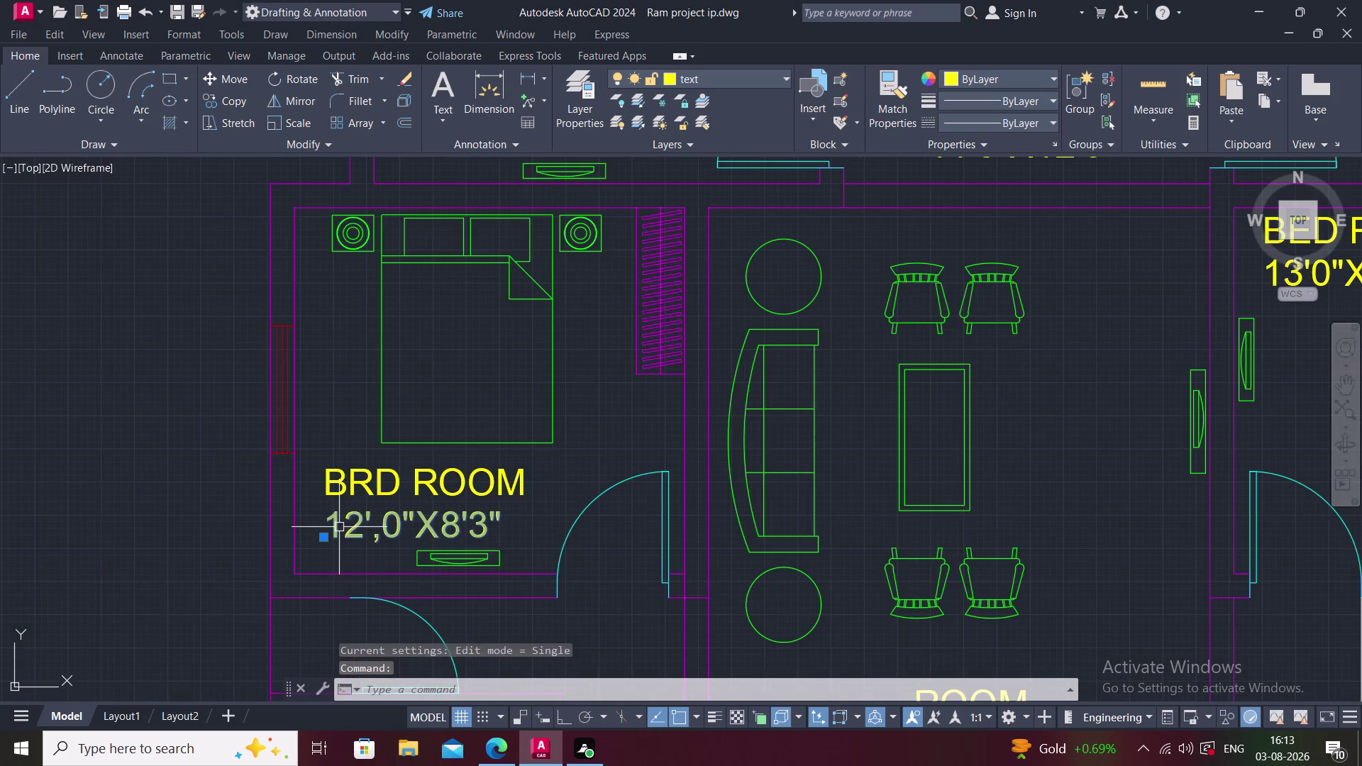
double_click(341, 527)
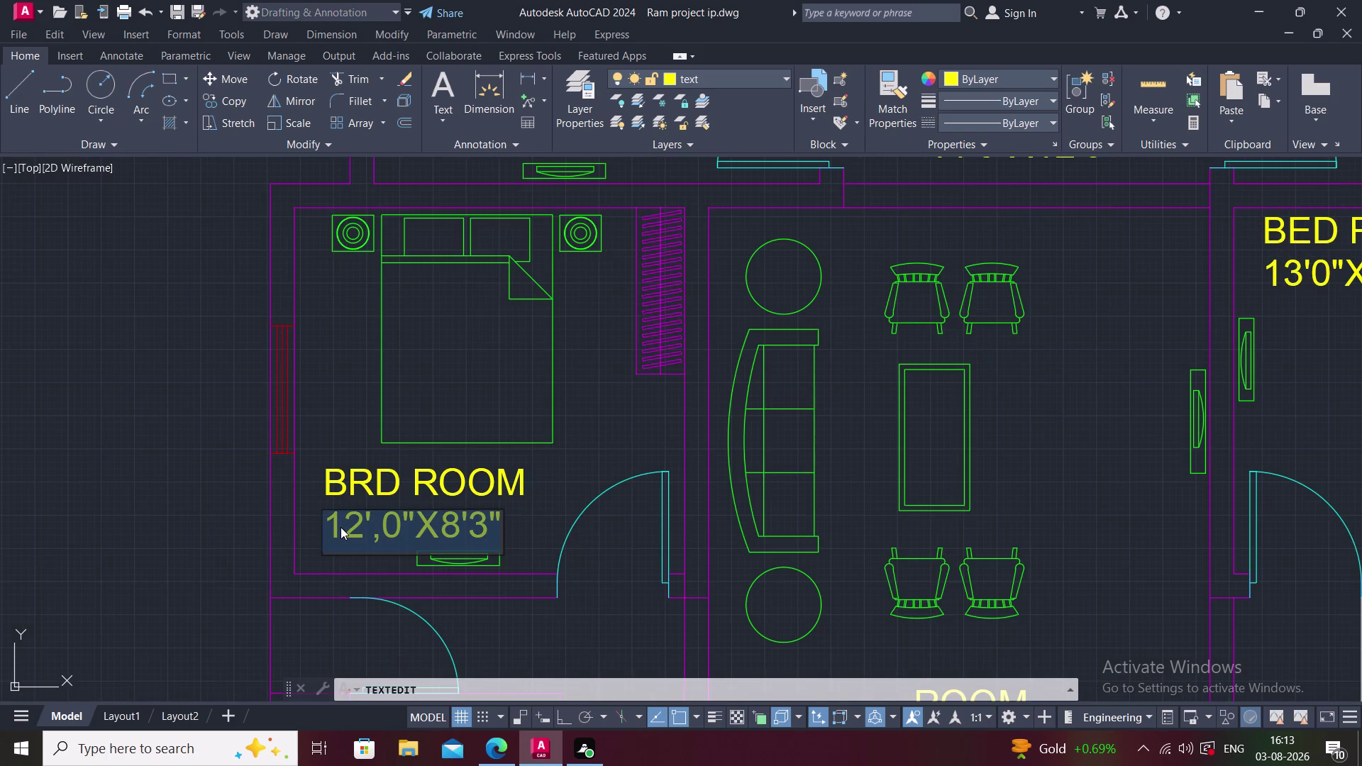
click(412, 526)
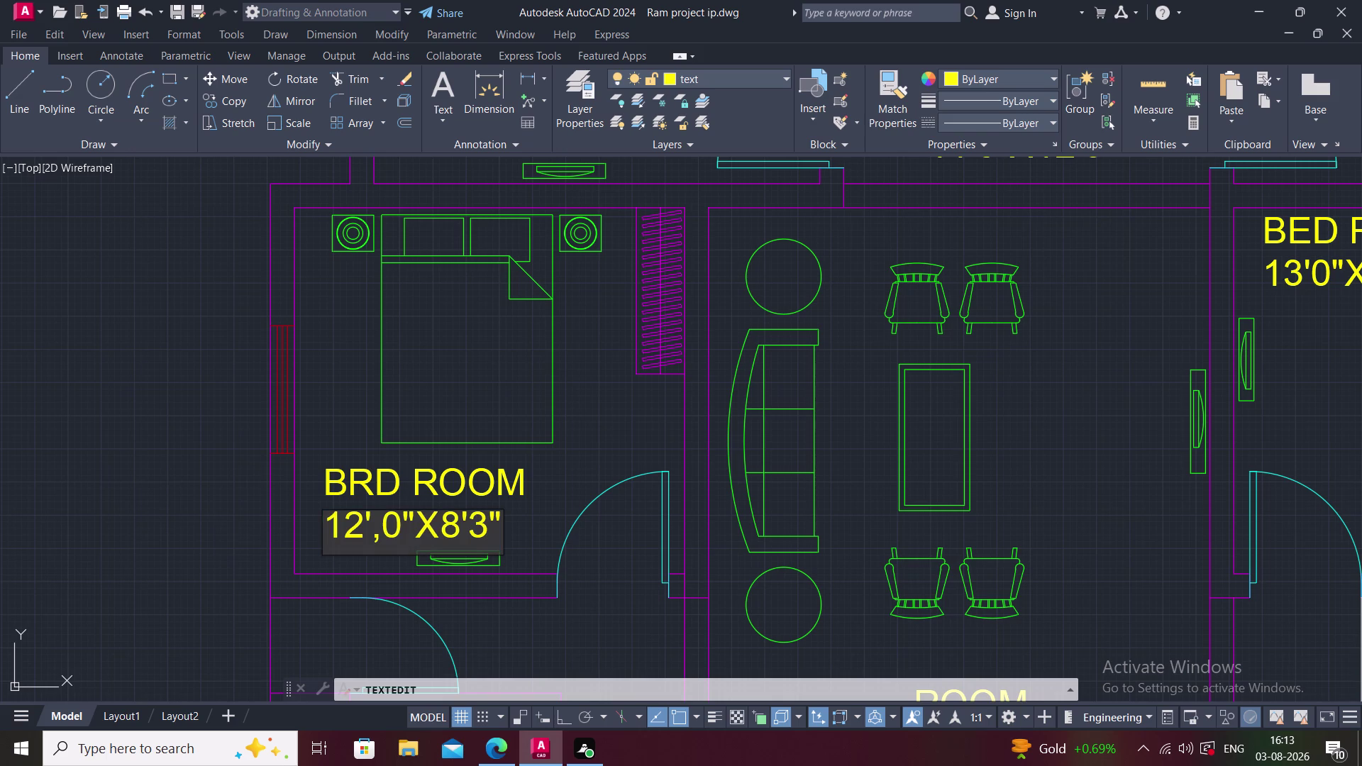
click(402, 522)
key(BackSpace)
key(3)
Set the length to 11'6" so the dimension reads 12',3"X11'6".
click(460, 522)
click(489, 531)
key(BackSpace)
key(BackSpace)
key(BackSpace)
text(1)
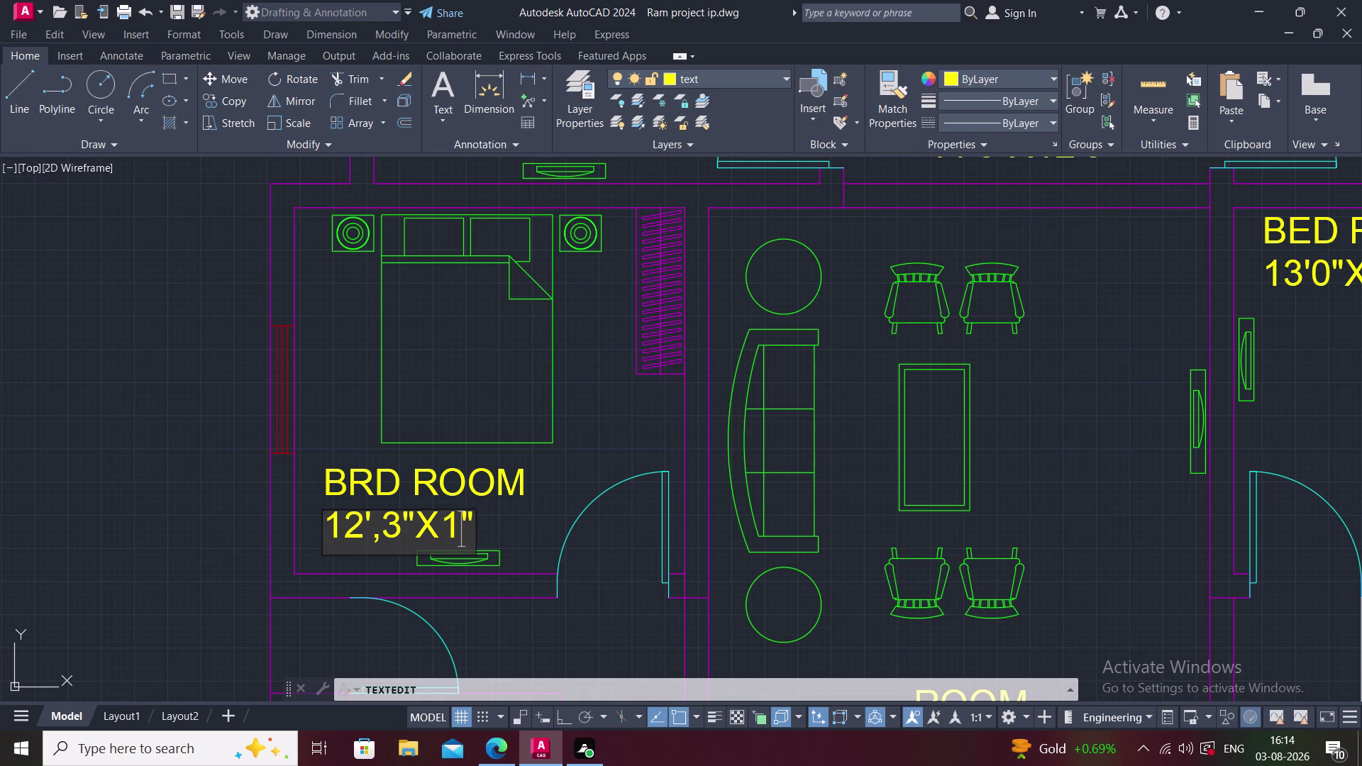
text(1)
key(shift+quotedbl)
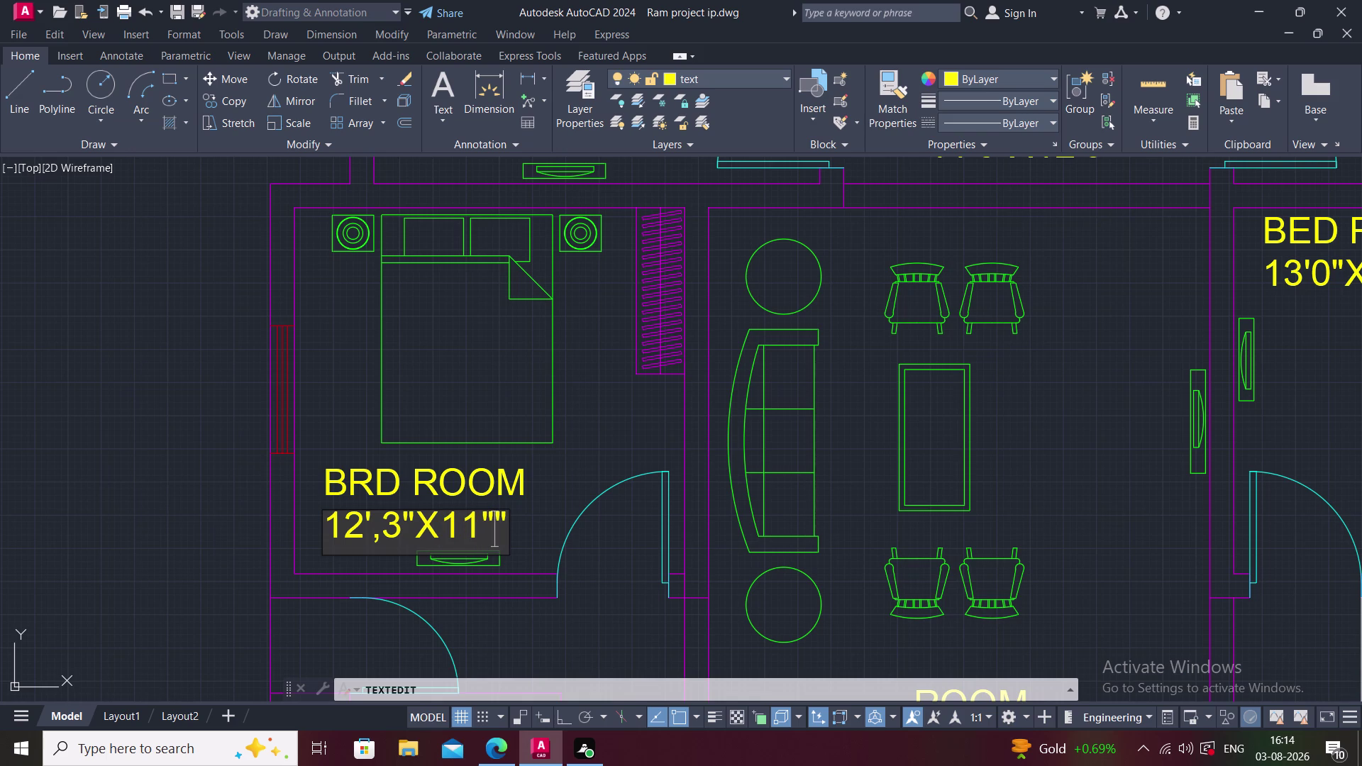
key(BackSpace)
key(apostrophe)
key(6)
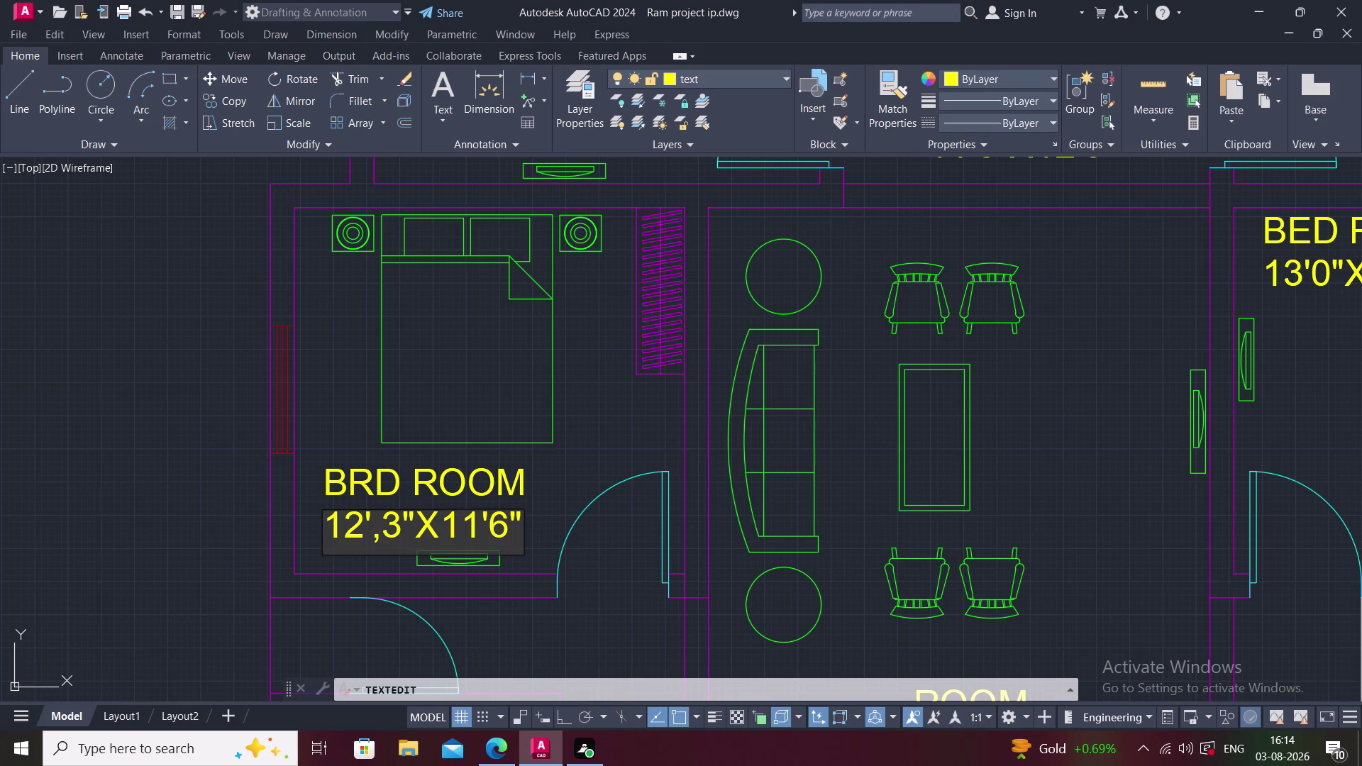
click(605, 445)
middle_drag(589, 449, 348, 369)
Change the central room's ROOM label to LIVING AREA, correcting the misspelling.
scroll(down, 3)
middle_drag(610, 493, 565, 421)
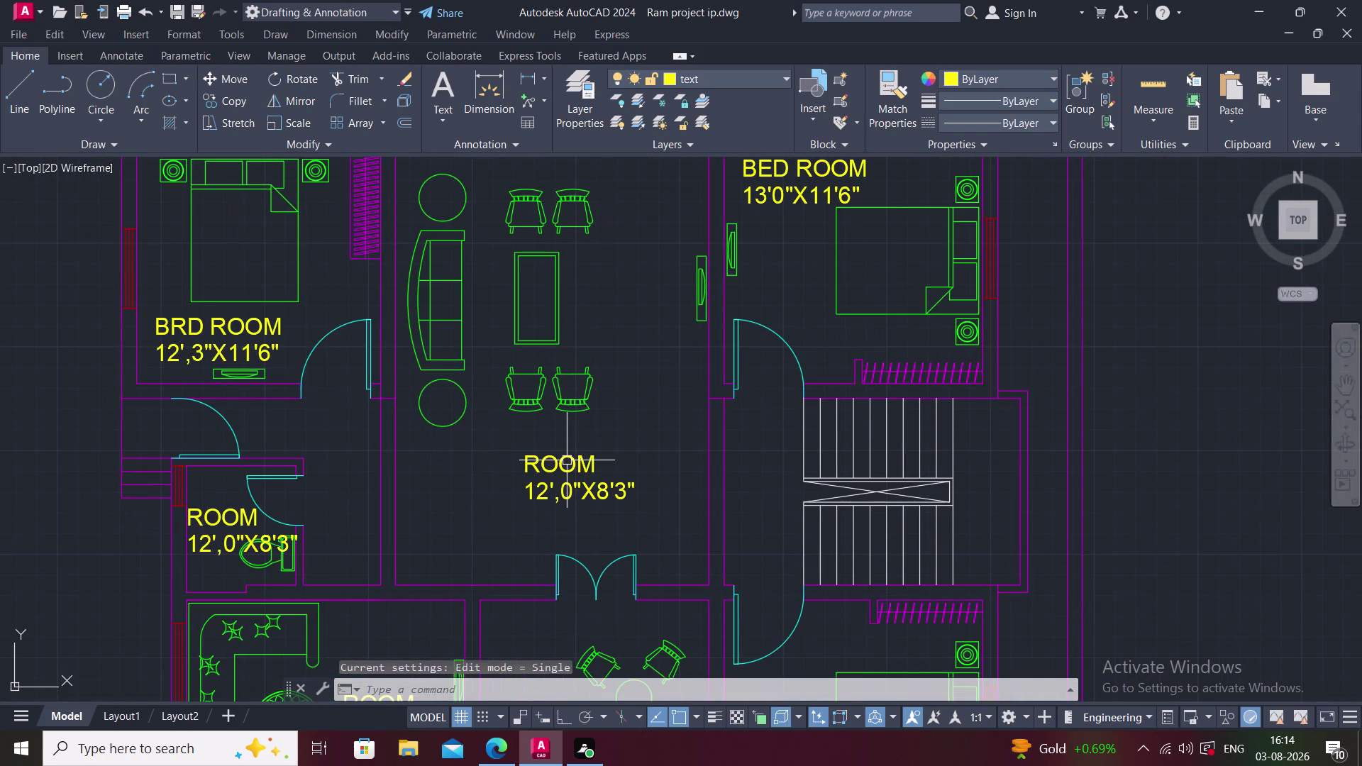
double_click(567, 460)
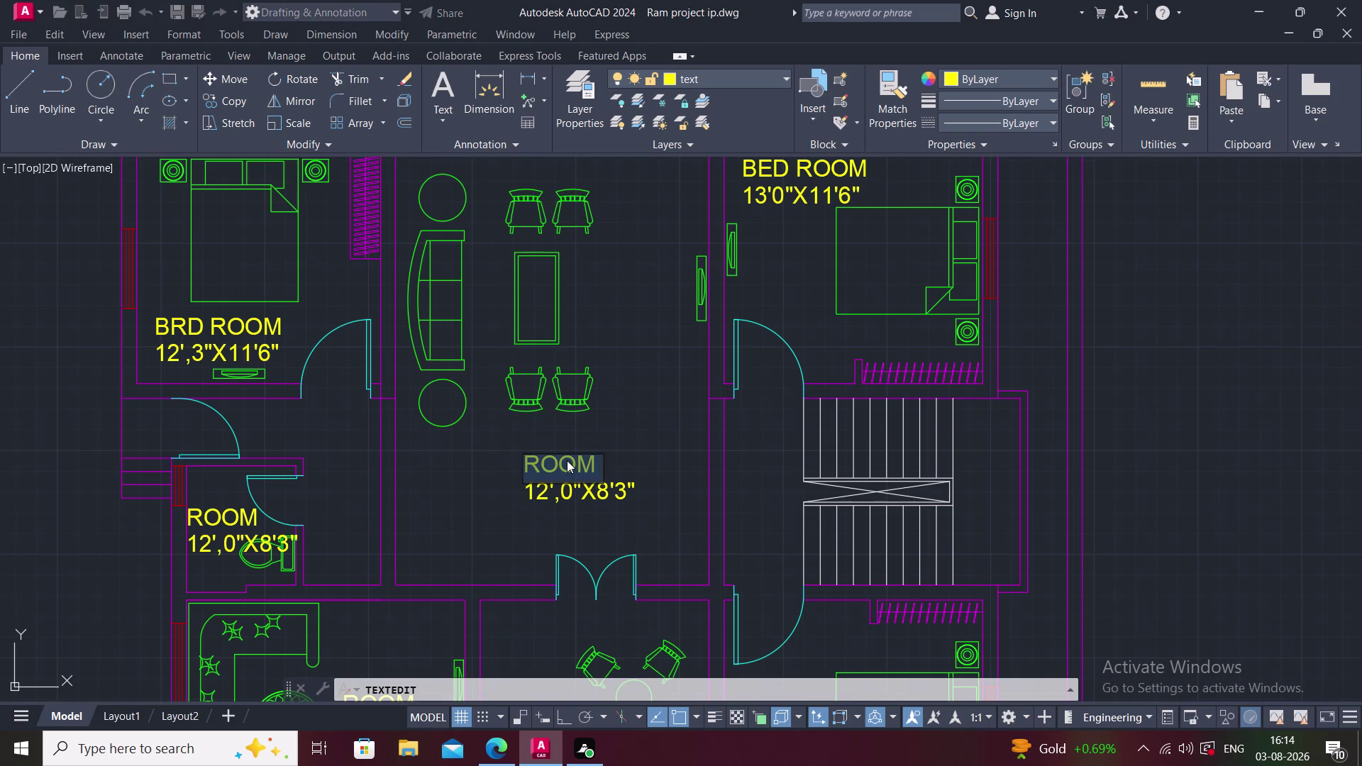
text(LIVIM)
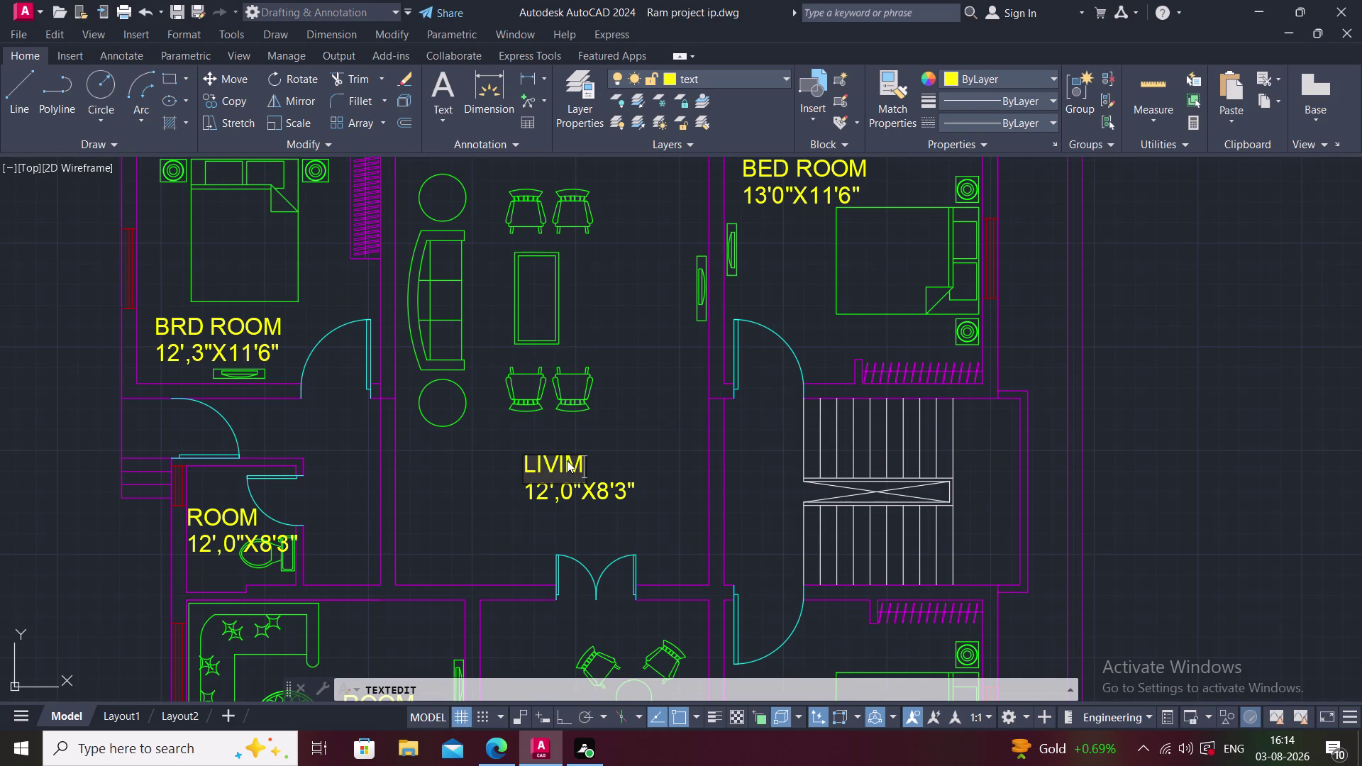
text(G ARE)
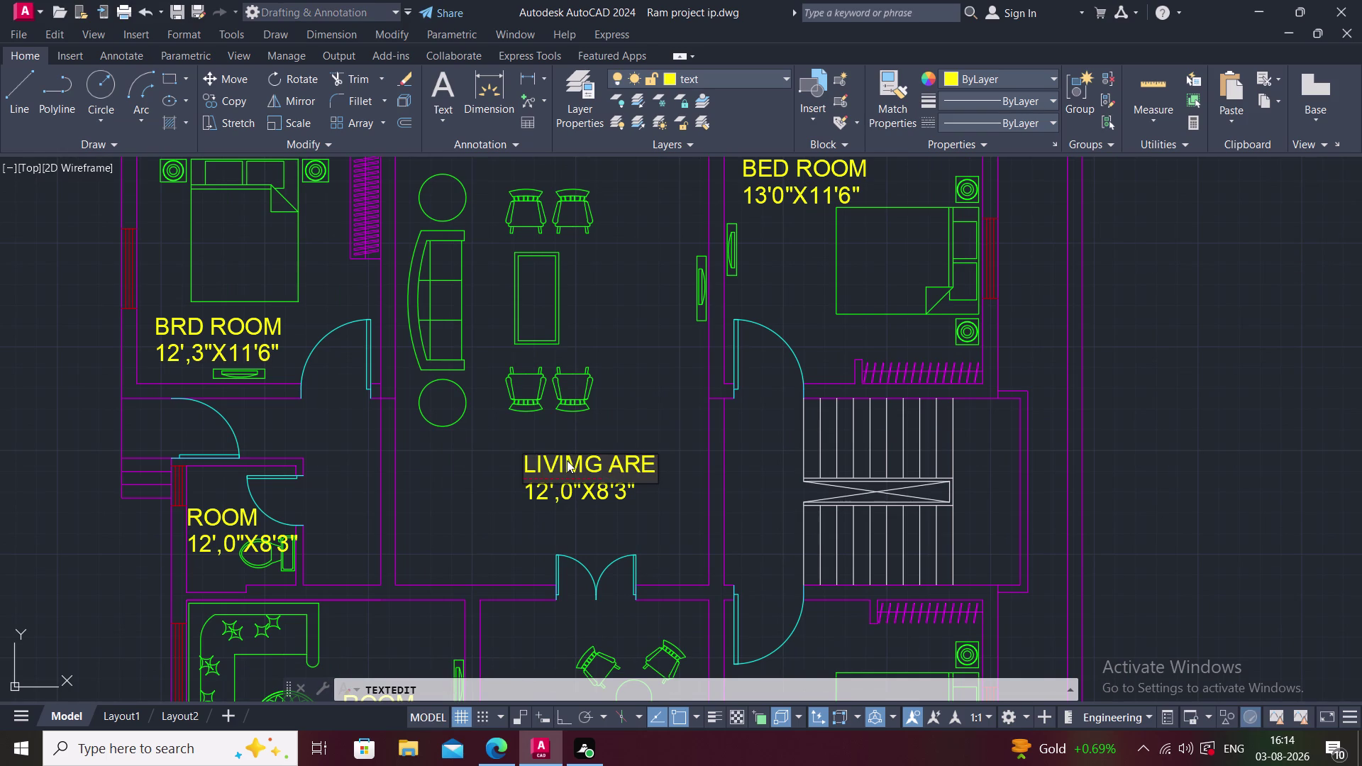
key(a)
click(609, 466)
key(BackSpace)
key(BackSpace)
key(BackSpace)
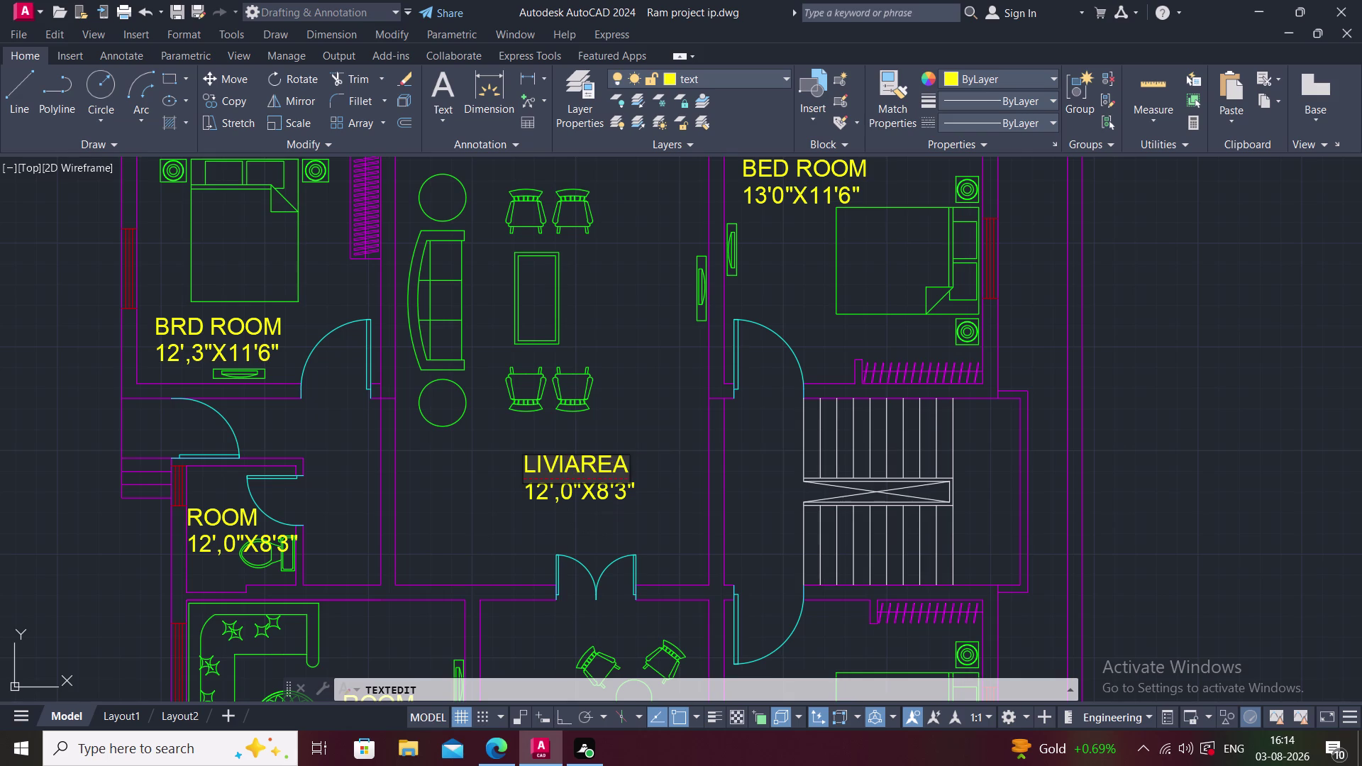
key(i)
key(BackSpace)
text(NG)
key(space)
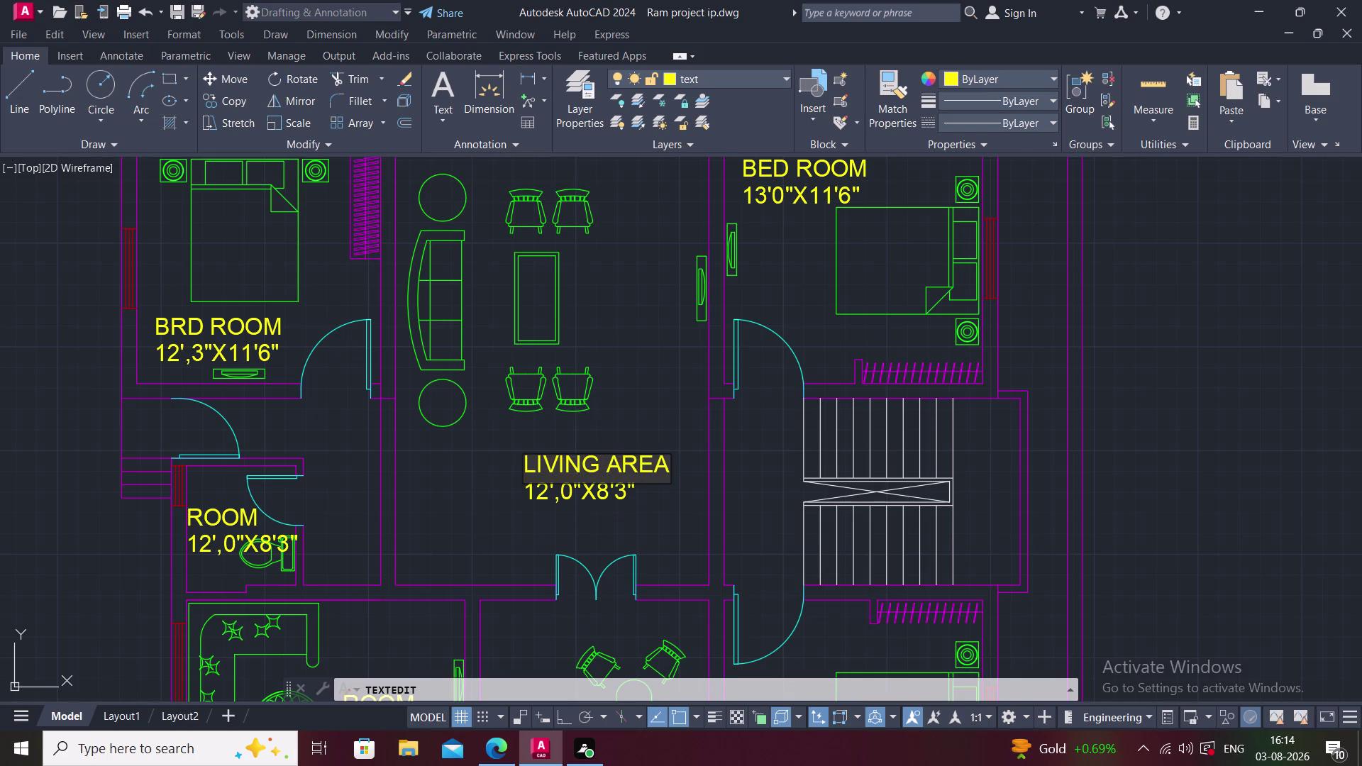
Set the living area's size text to 15'9"X21'7.5".
double_click(589, 500)
double_click(585, 494)
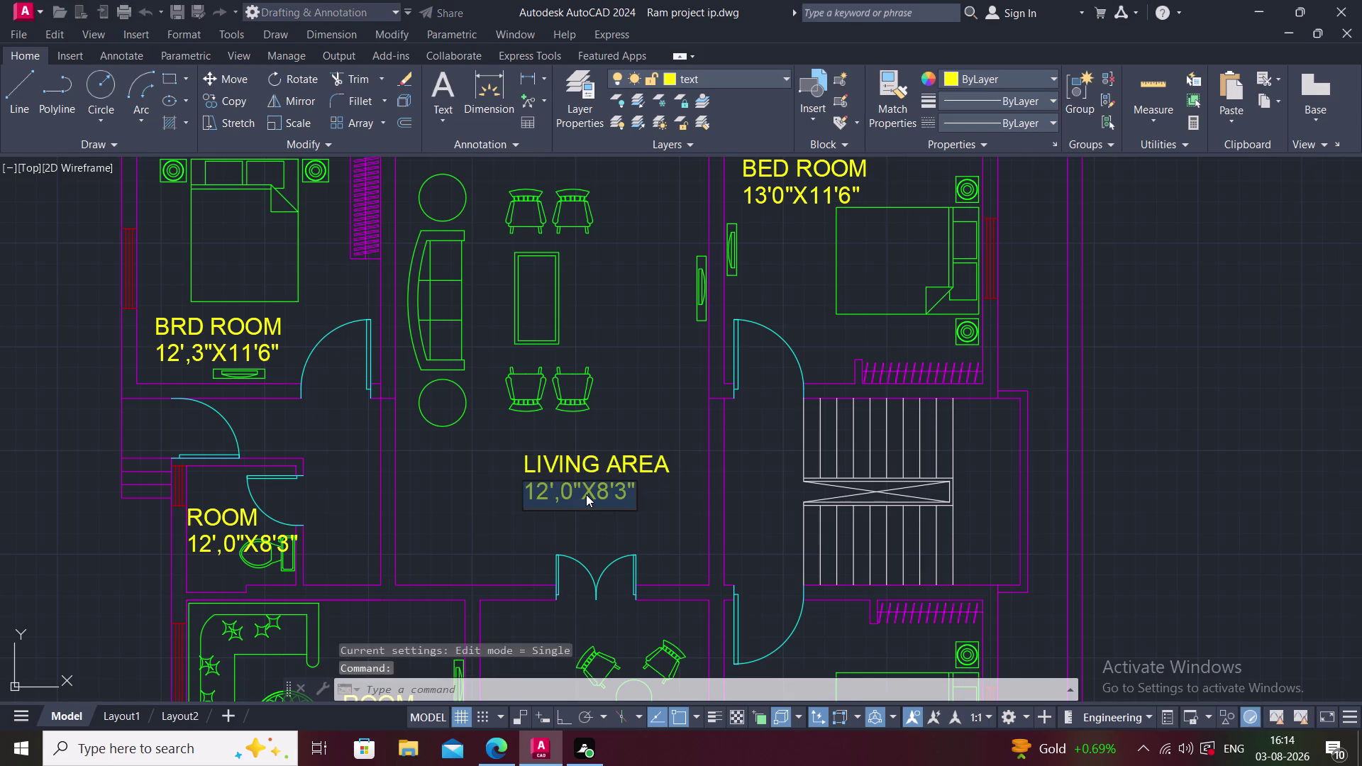
text(15)
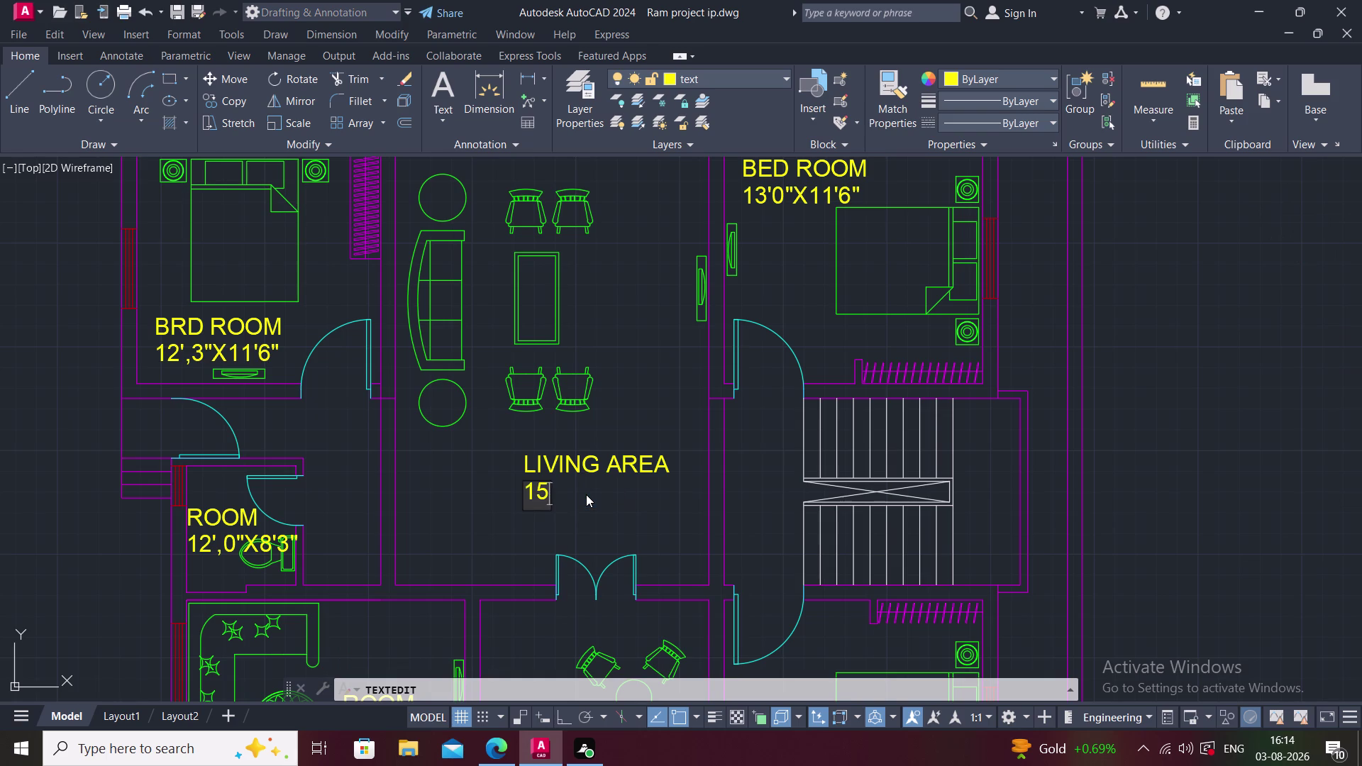
text(')
text(9")
key(x)
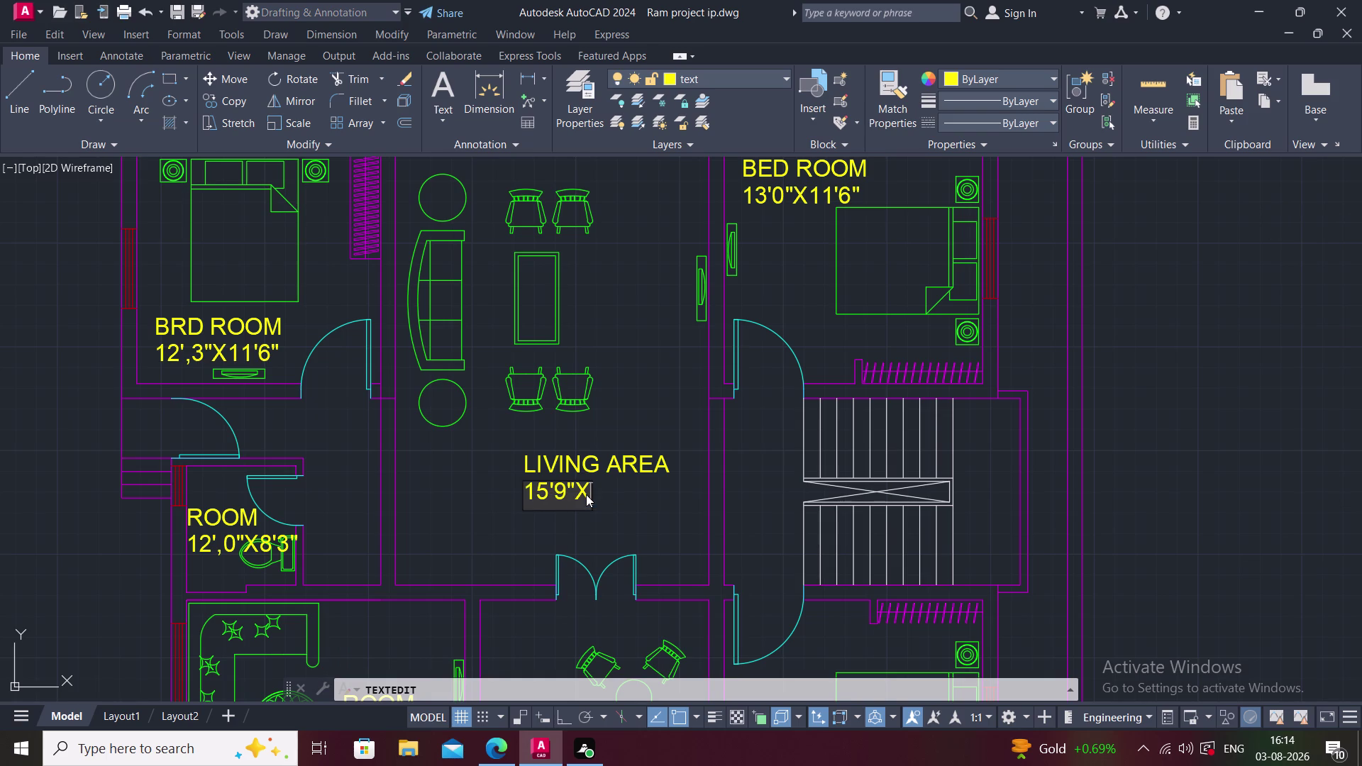
text(21)
text(')
text(7.5")
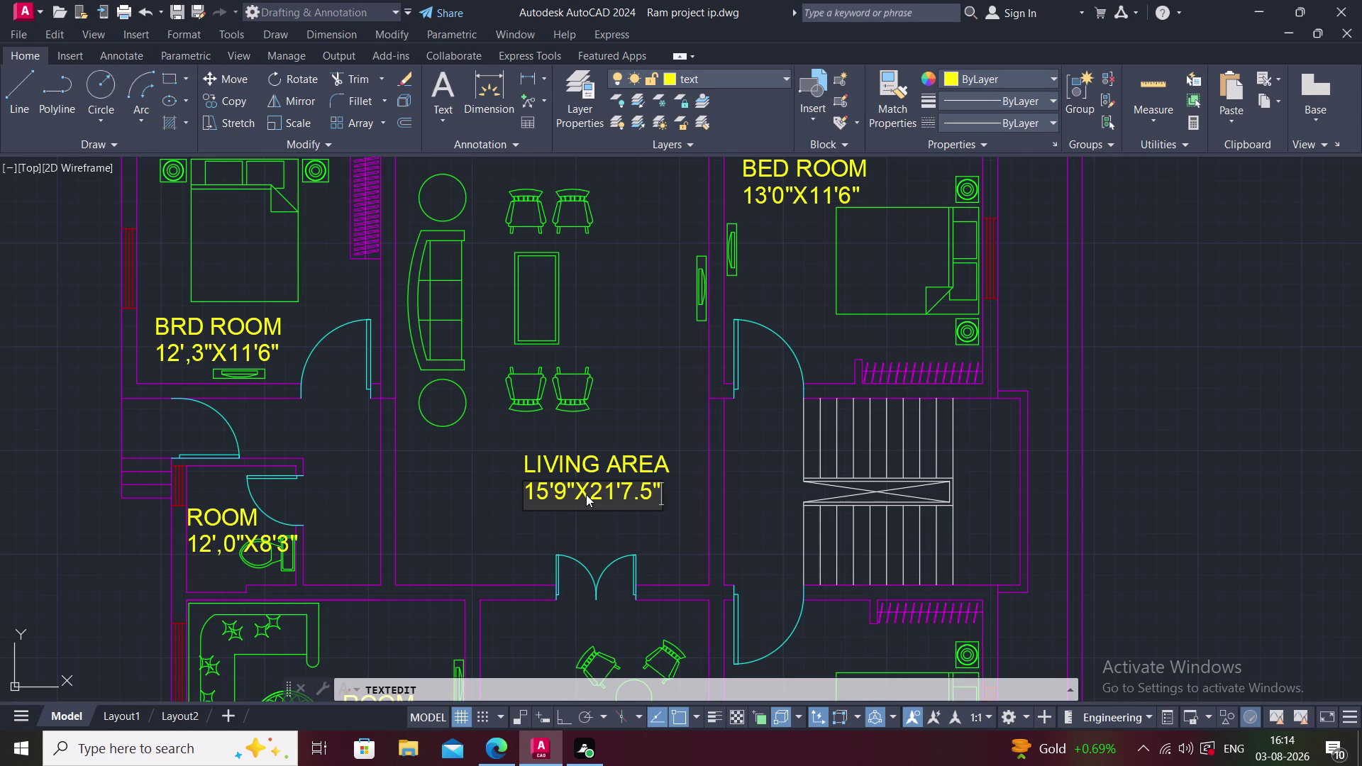
click(452, 484)
middle_drag(532, 496, 494, 486)
Rename the lower-left room's label to DRAWING ROOM.
scroll(down, 3)
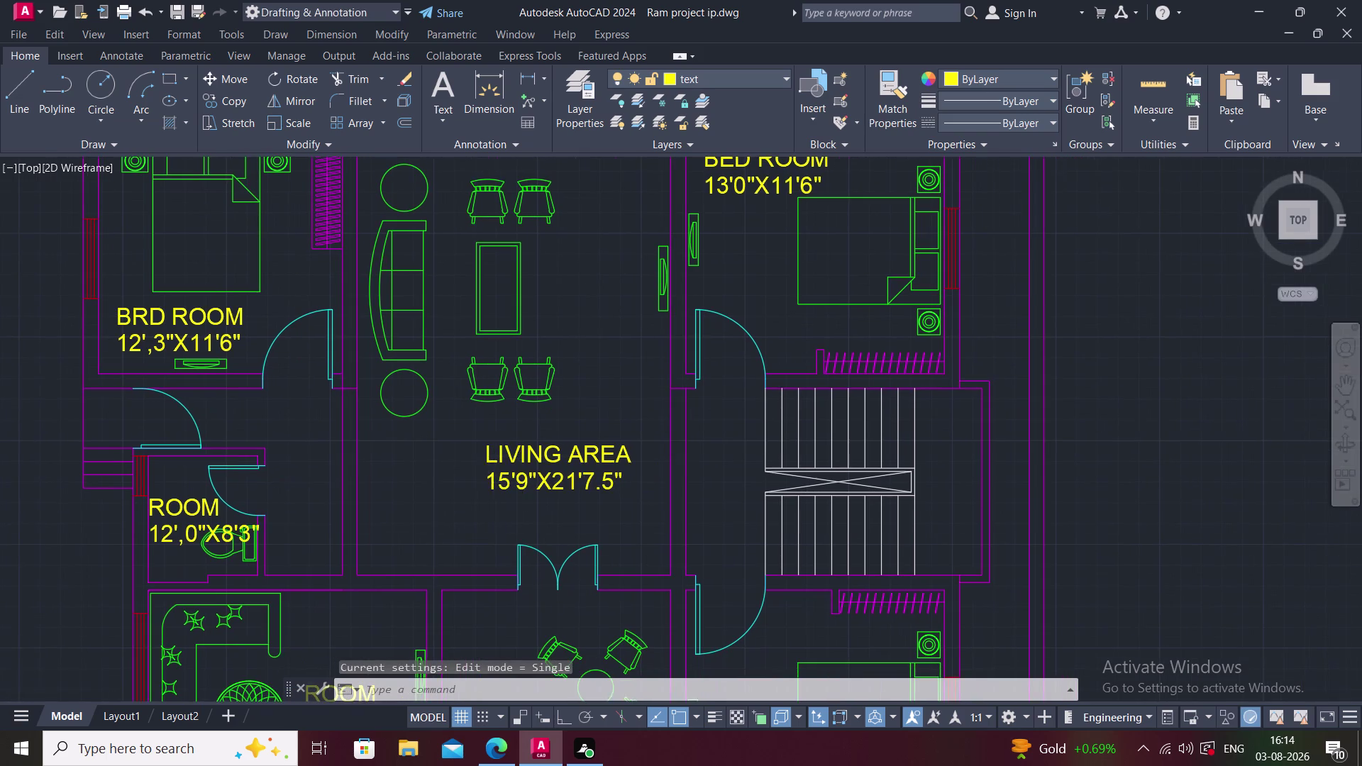
middle_drag(528, 493, 574, 391)
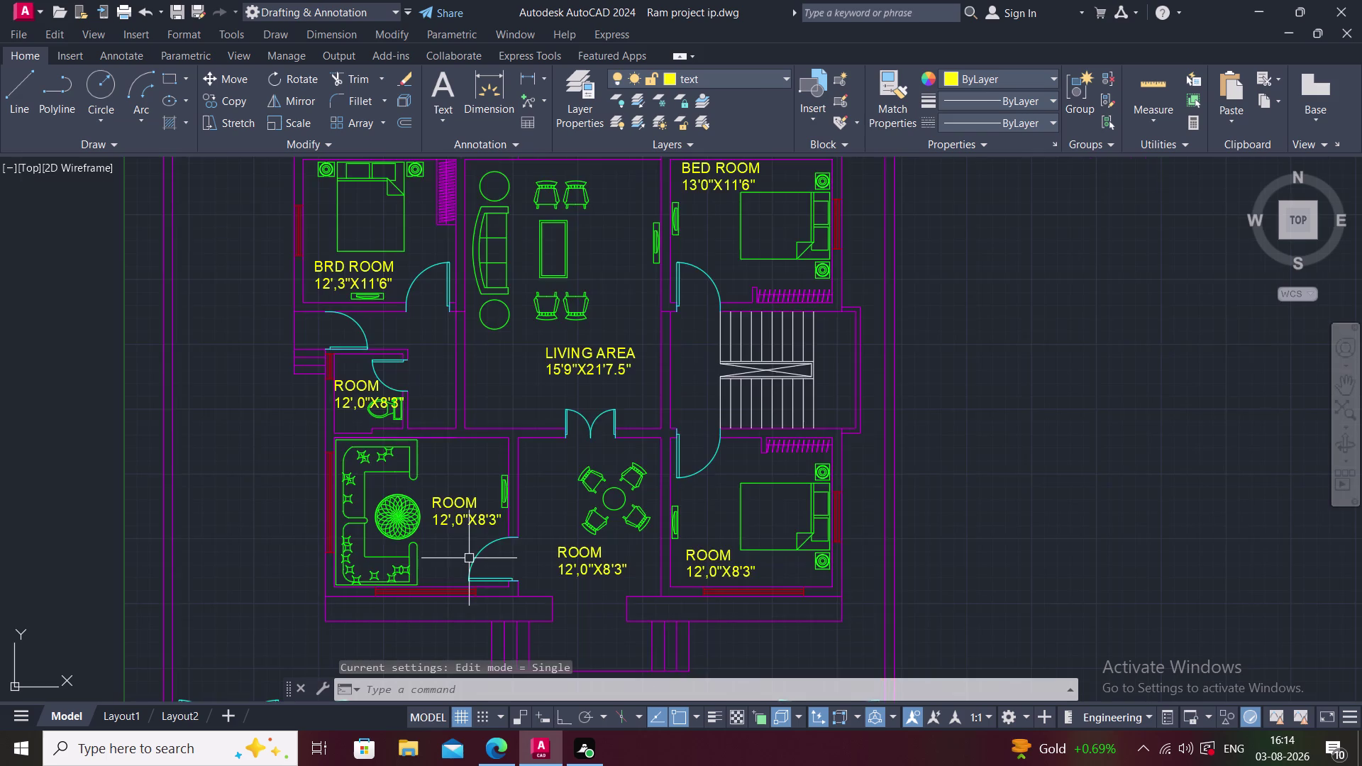
scroll(up, 3)
double_click(437, 476)
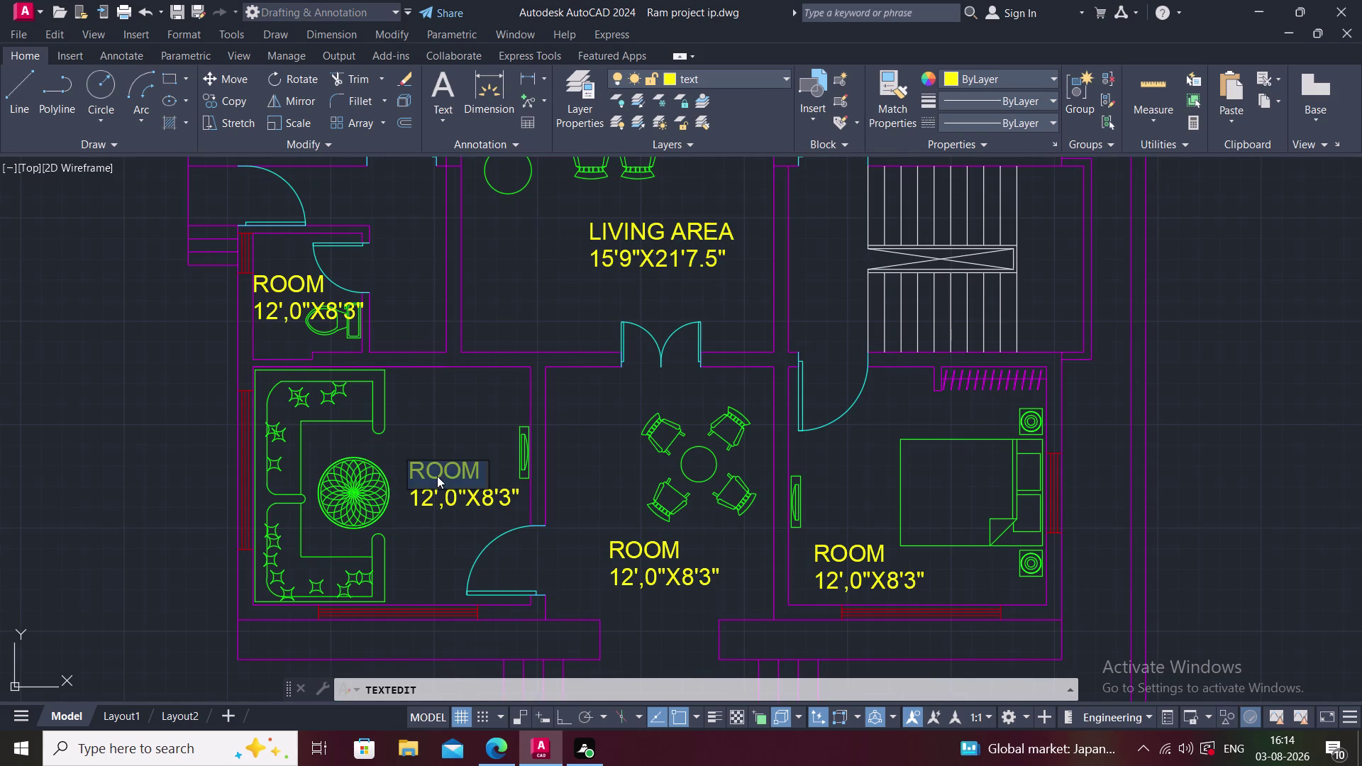
text(DE)
key(BackSpace)
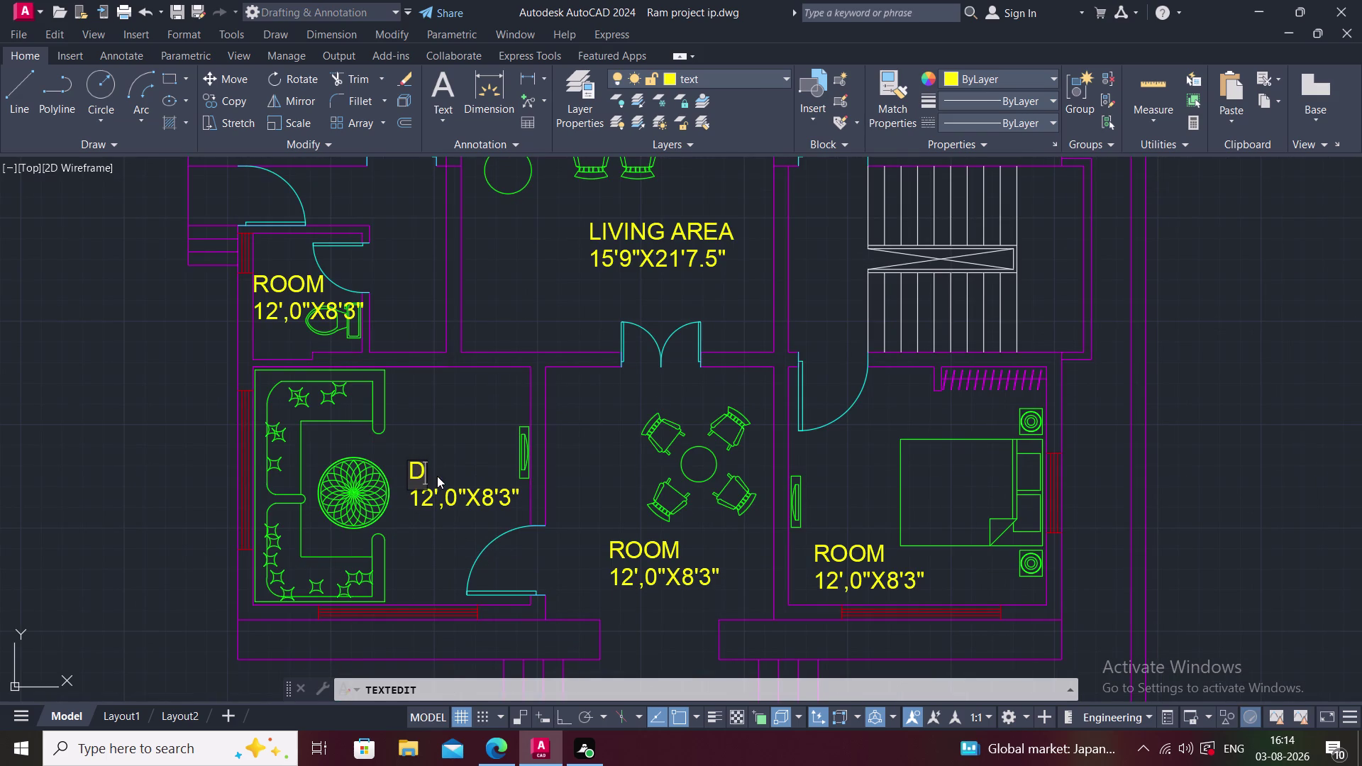
text(RAWI)
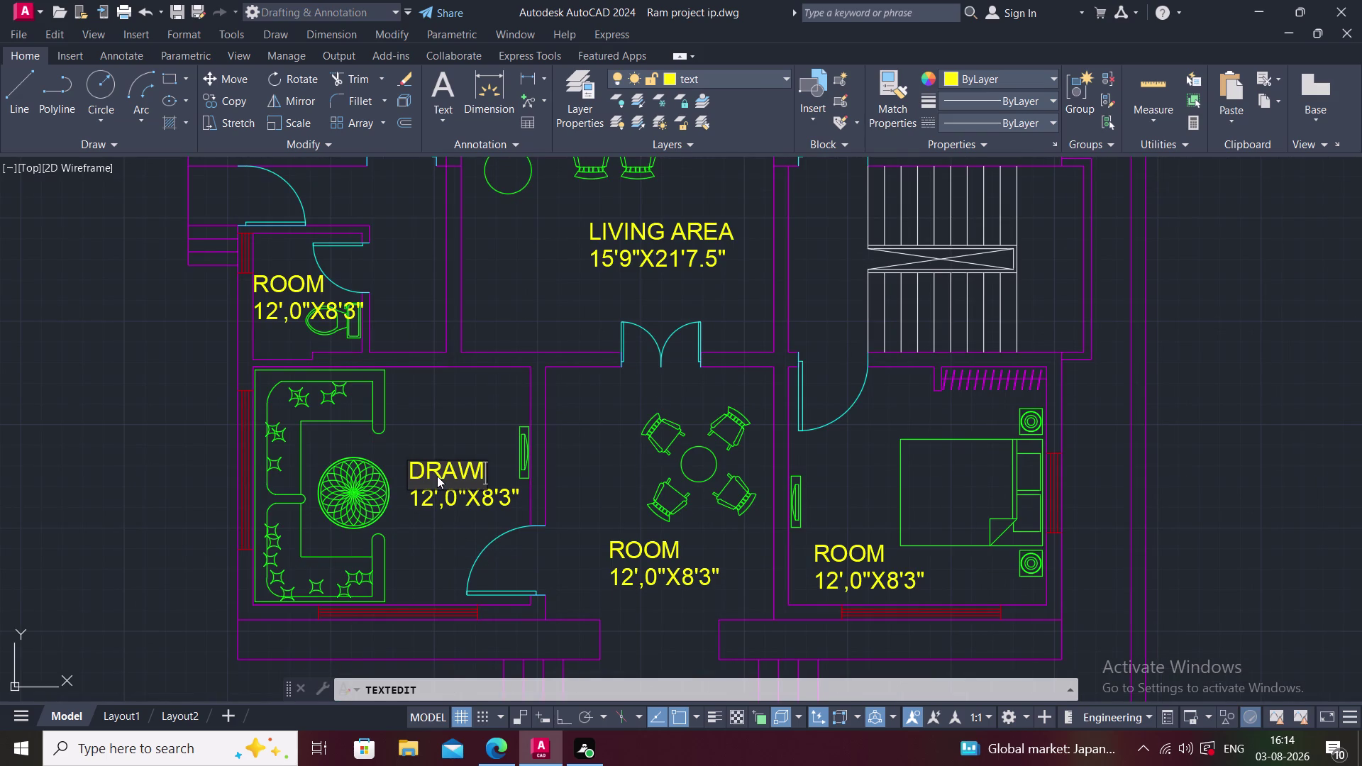
text(NG)
key(space)
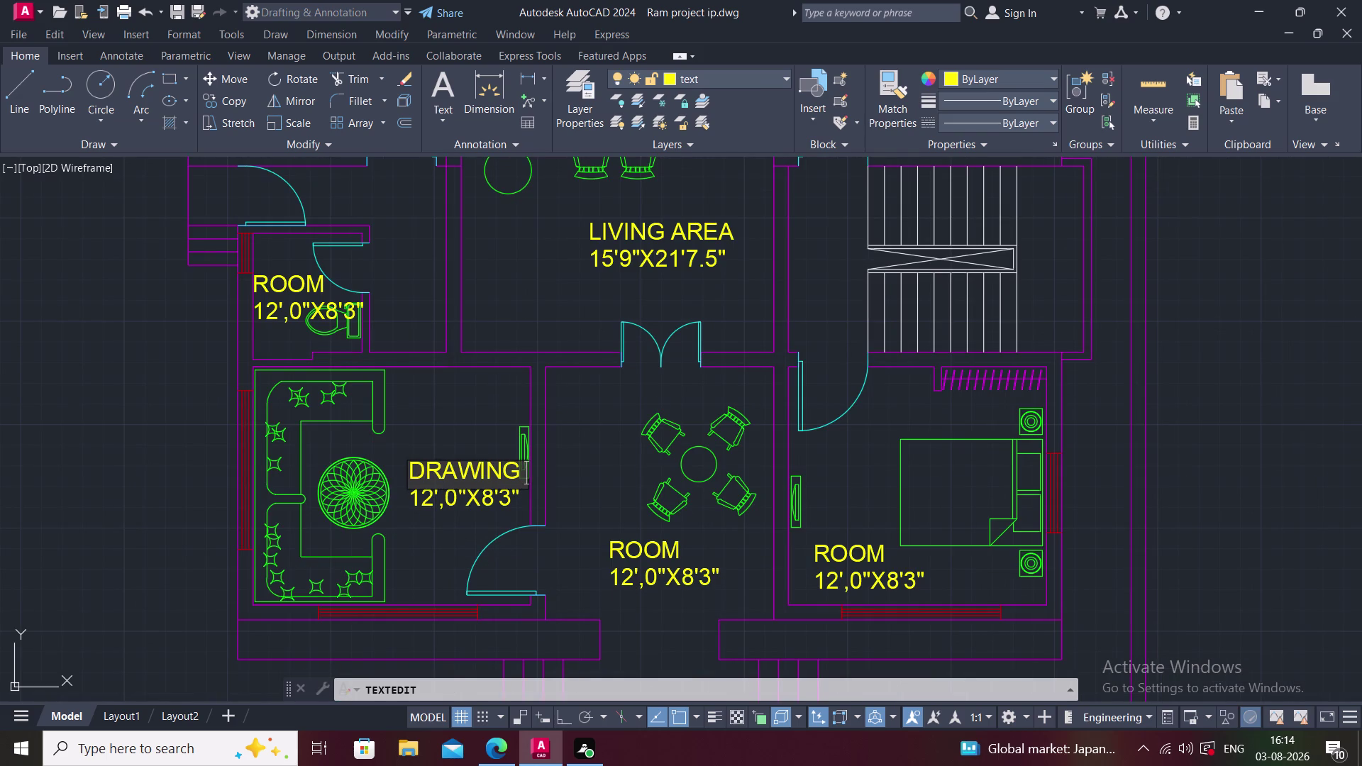
text(ROOM)
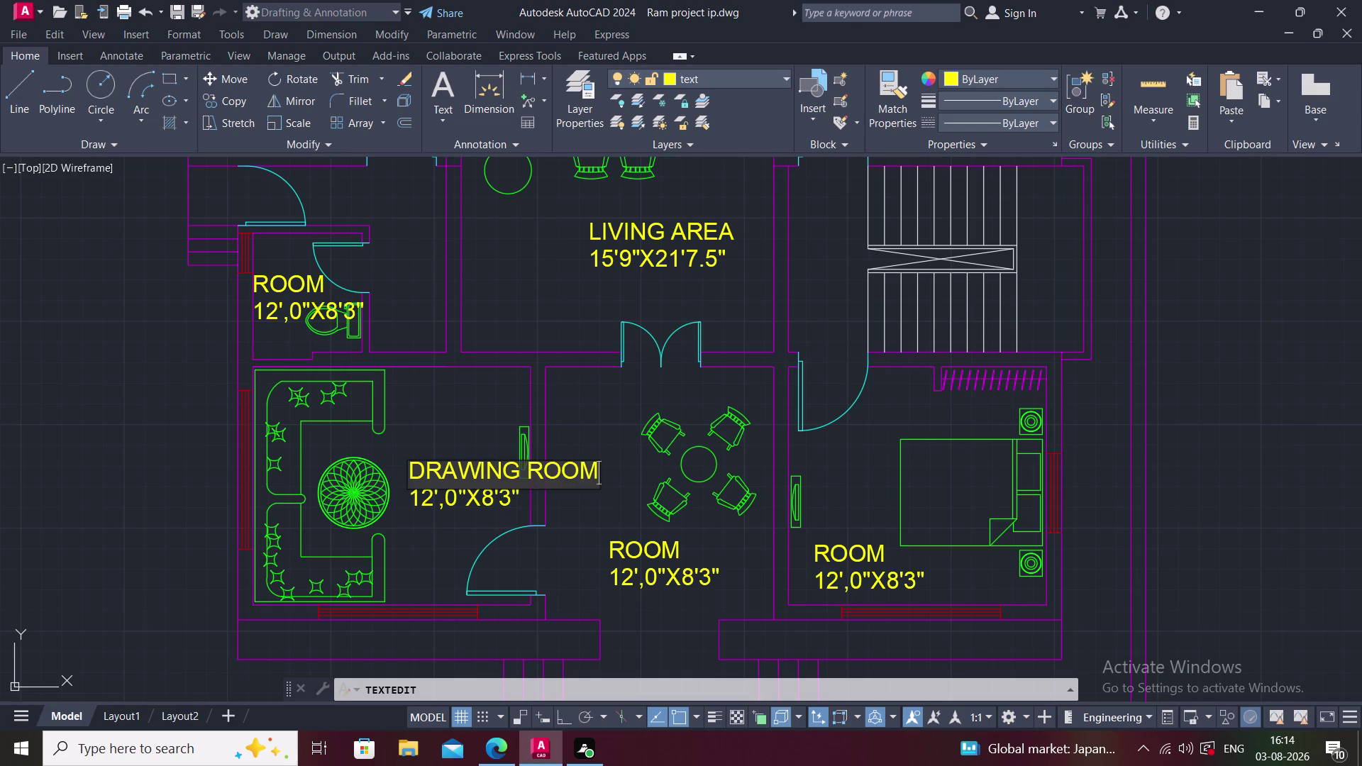
click(432, 504)
Replace the drawing room's 12',0"X8'3" size text with 14'X12'.
double_click(432, 504)
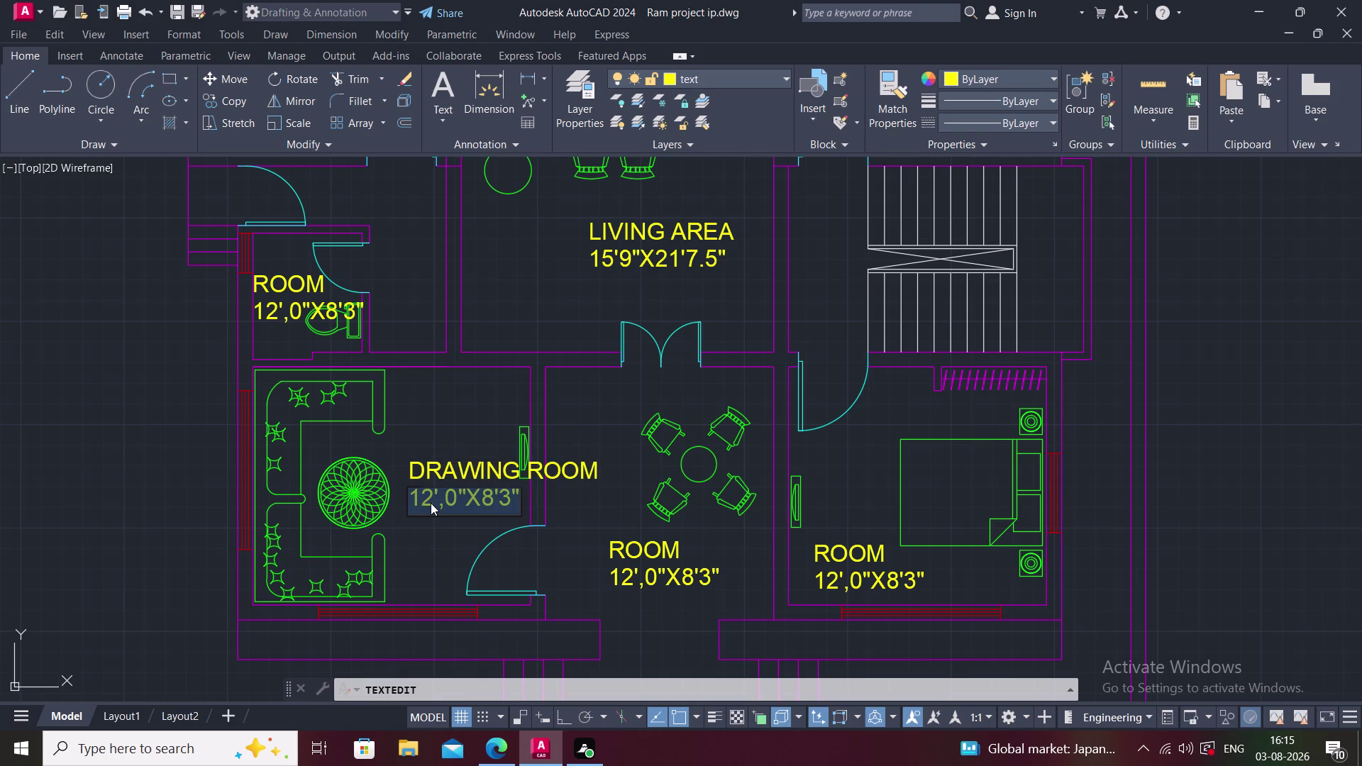
key(4)
key(BackSpace)
text(14)
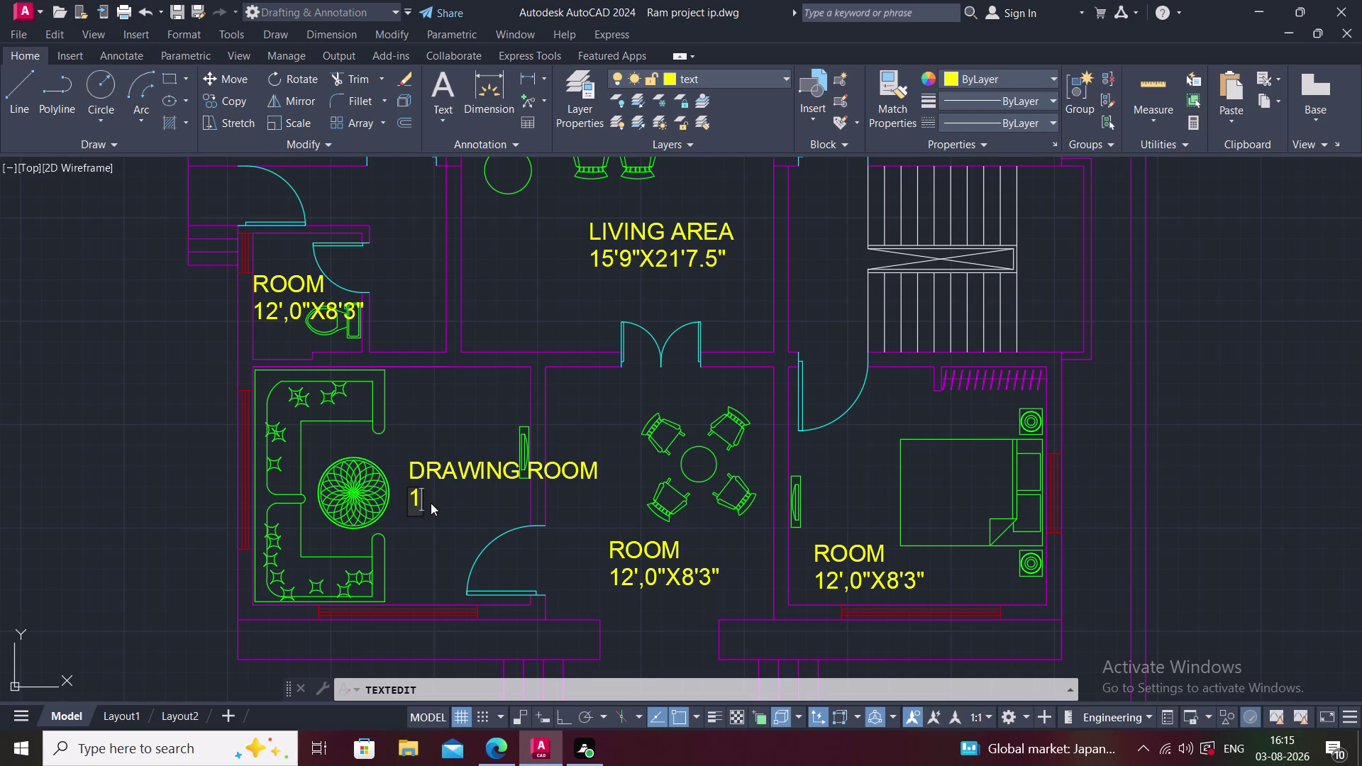
text(')
text(X12)
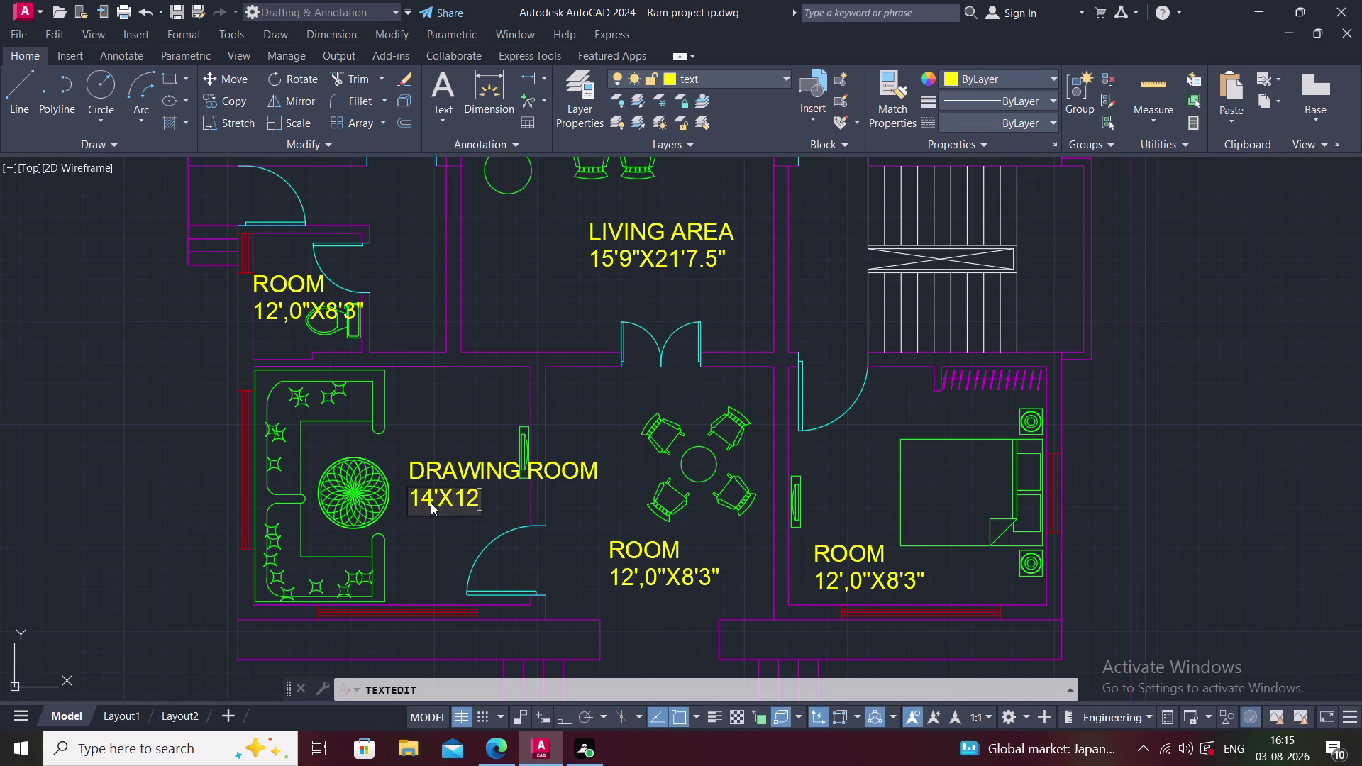
text(')
click(418, 546)
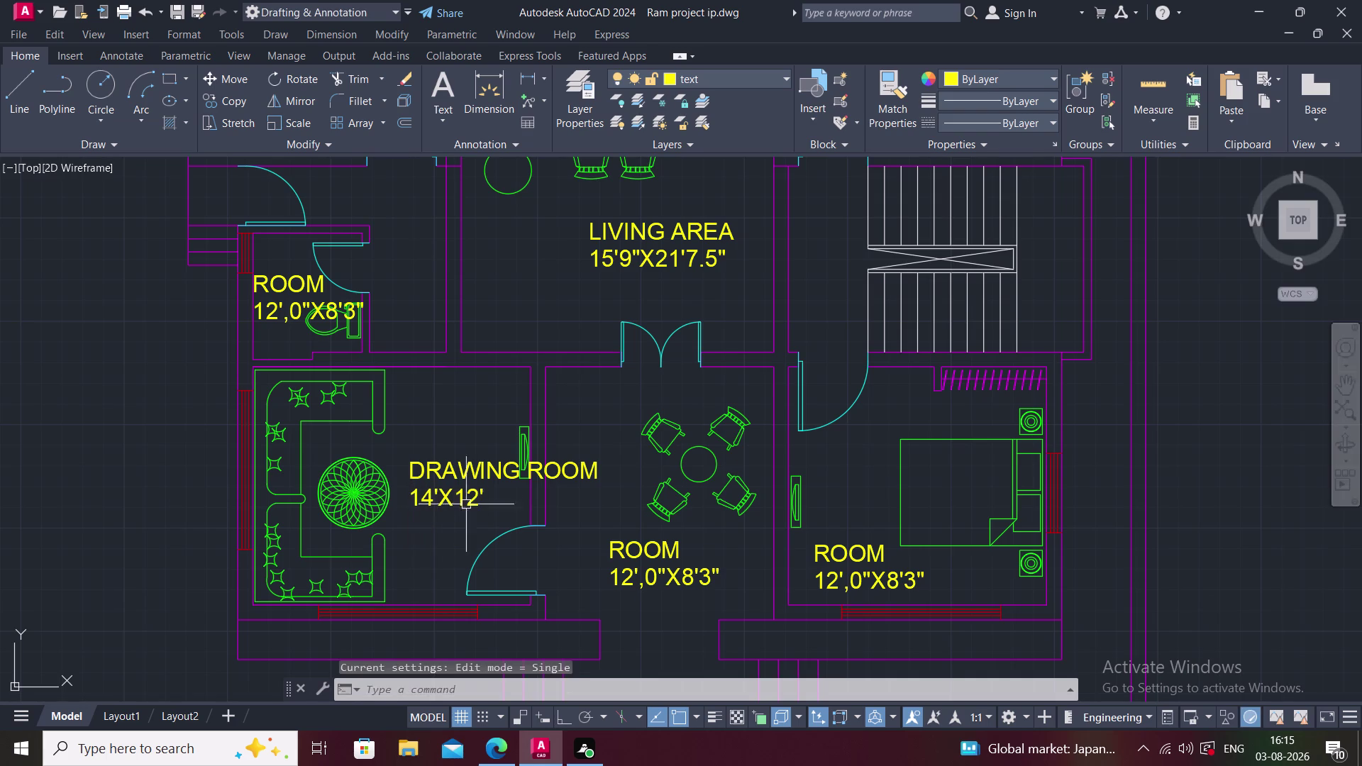
Move the DRAWING ROOM label higher and further left.
click(473, 476)
text(M)
key(space)
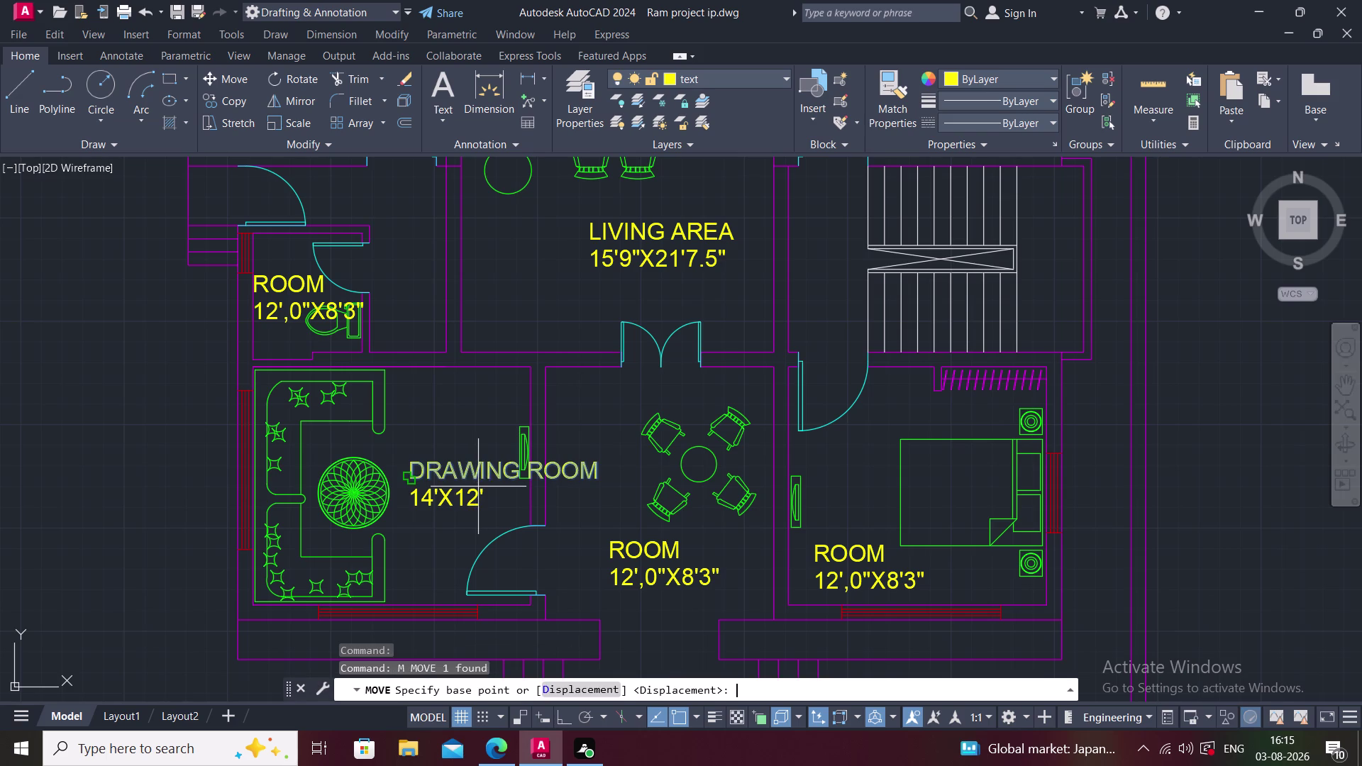
click(470, 476)
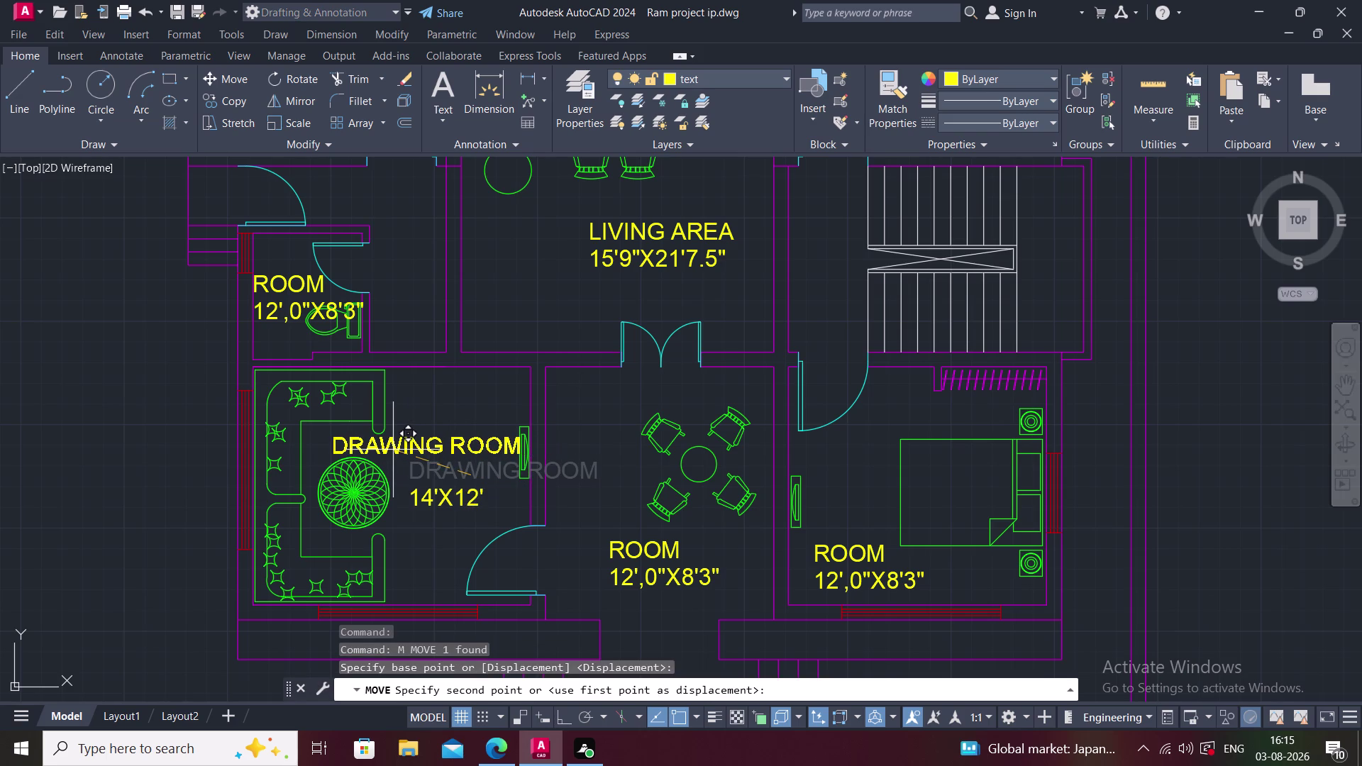
click(391, 449)
key(Escape)
Move the 14'X12' size label to sit centred under DRAWING ROOM.
click(430, 496)
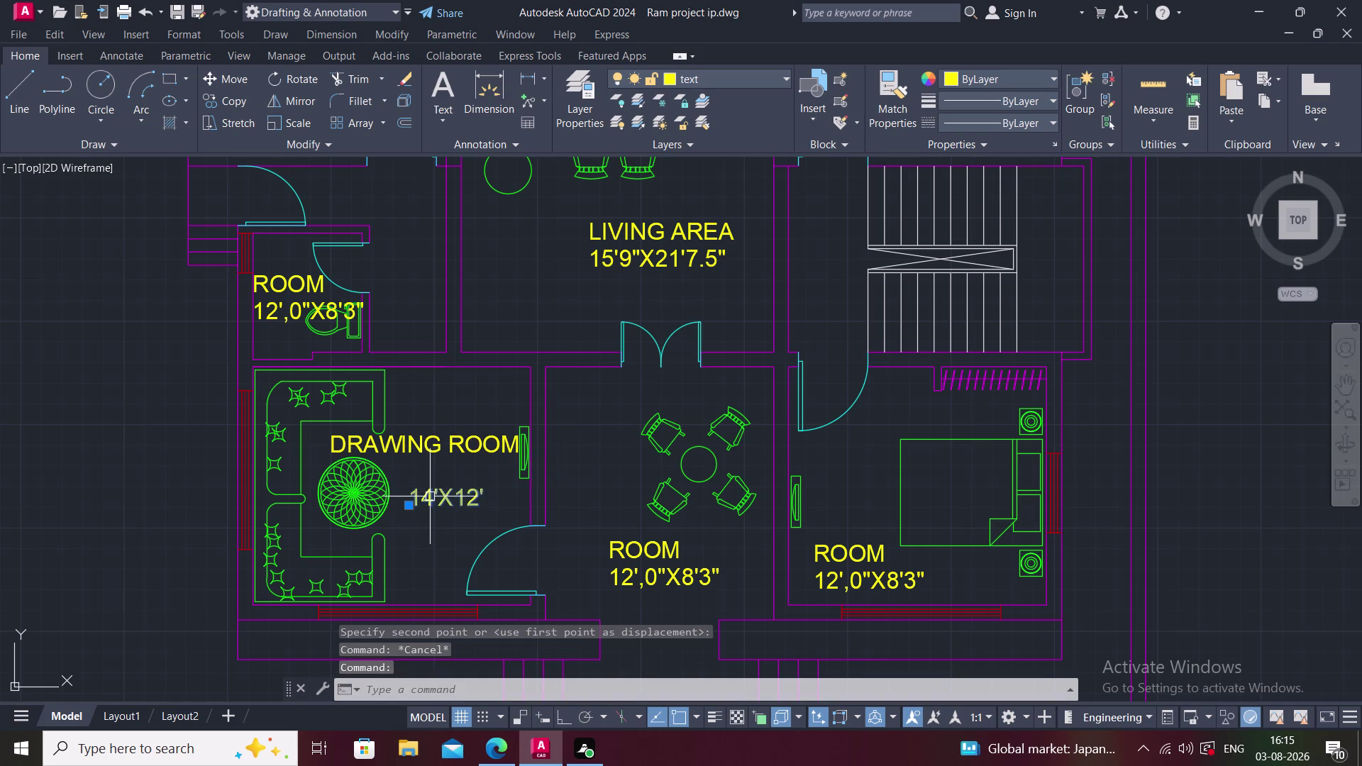
key(m)
key(space)
click(430, 495)
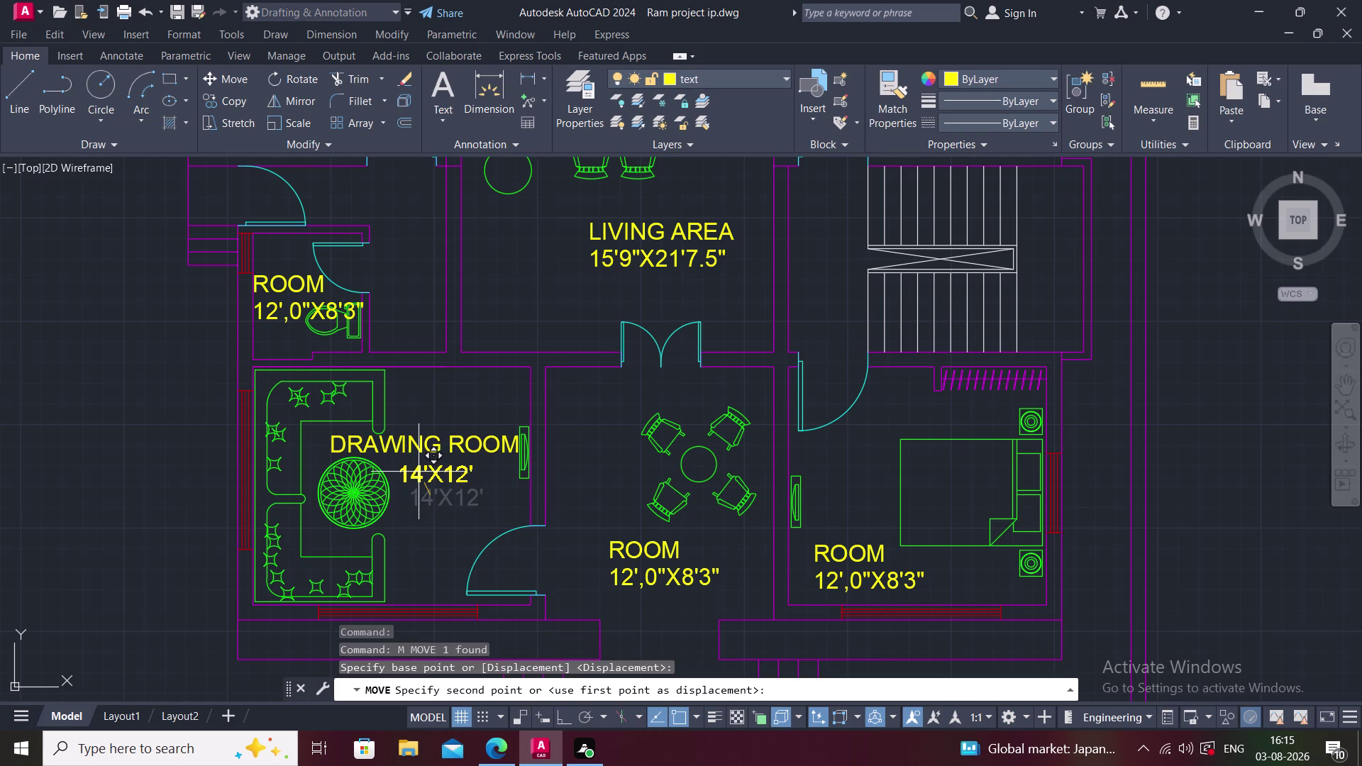
click(418, 472)
key(Escape)
Rename the middle room's ROOM label to LOBBY.
middle_drag(481, 477, 446, 492)
middle_drag(568, 506, 568, 505)
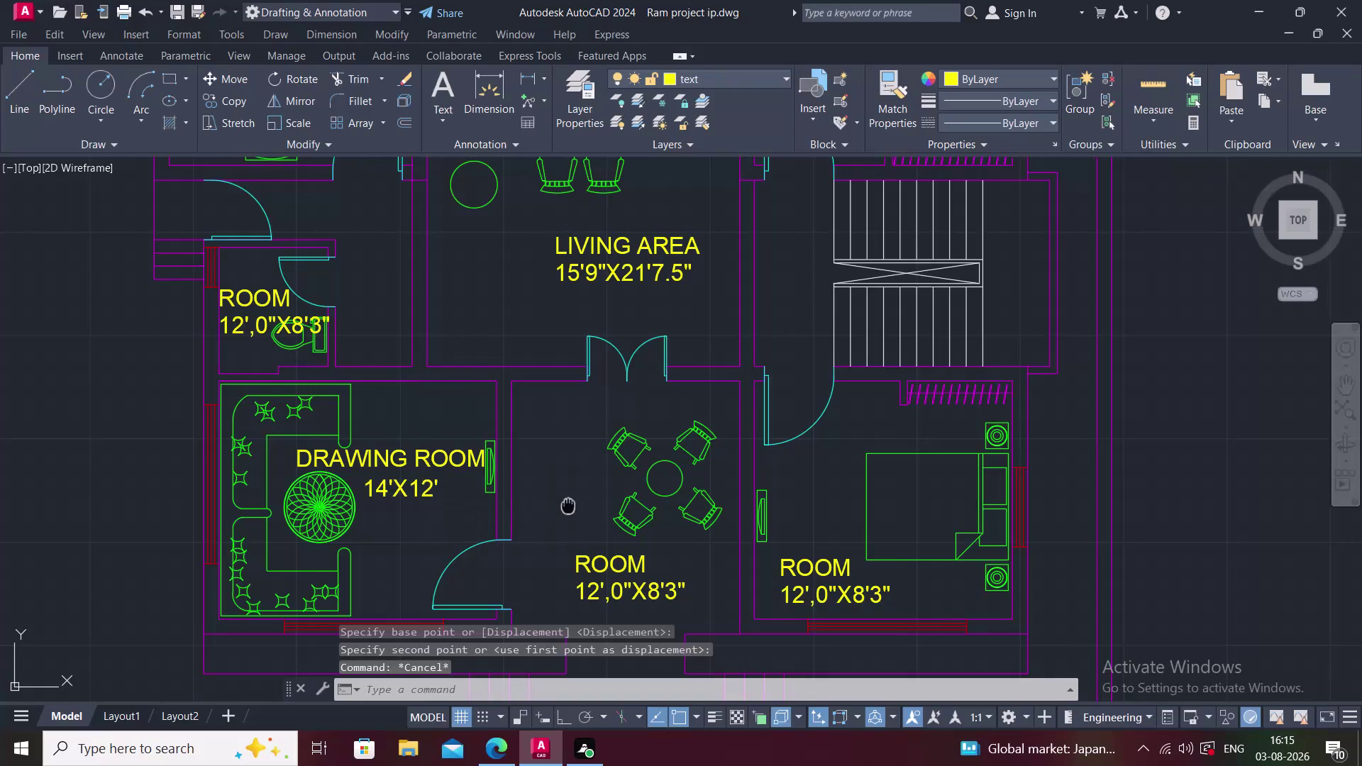
middle_drag(567, 505, 559, 495)
scroll(down, 3)
scroll(up, 3)
double_click(574, 514)
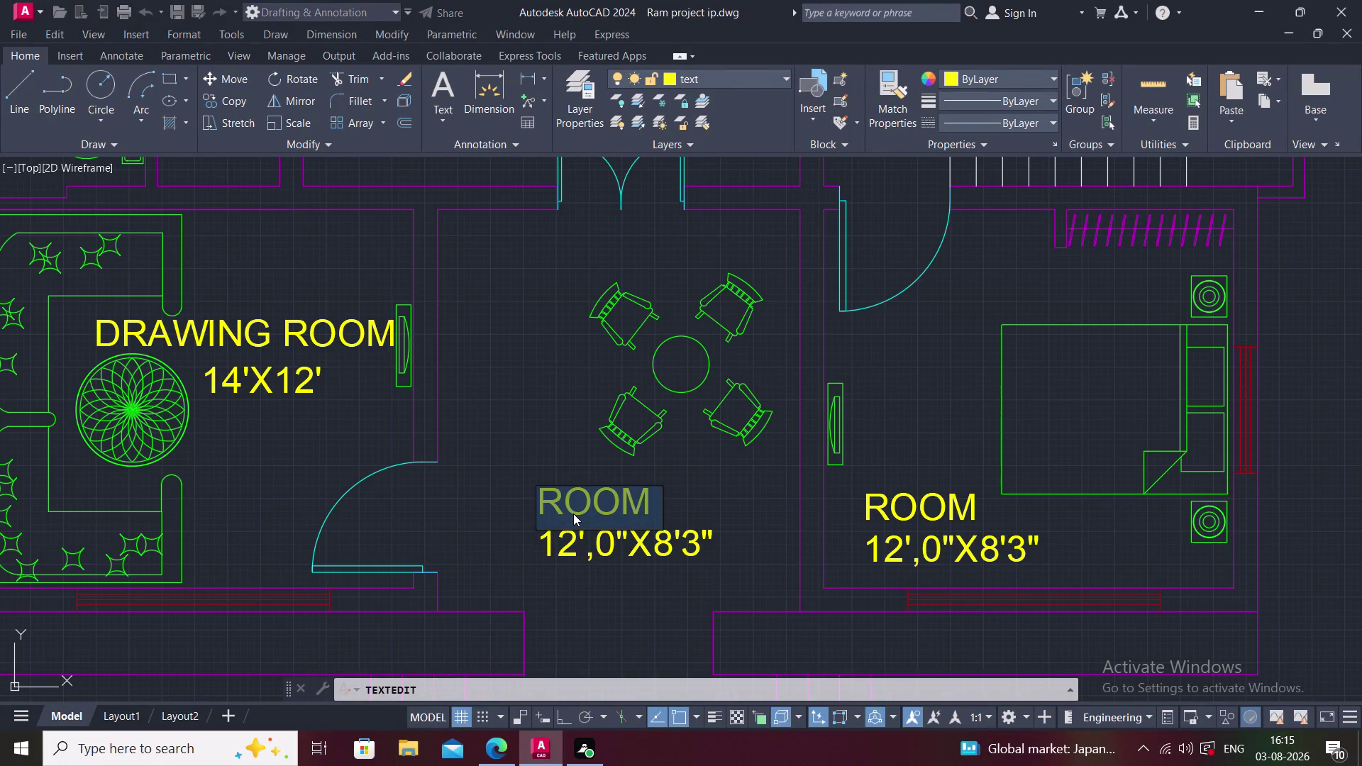
text(LOO)
key(BackSpace)
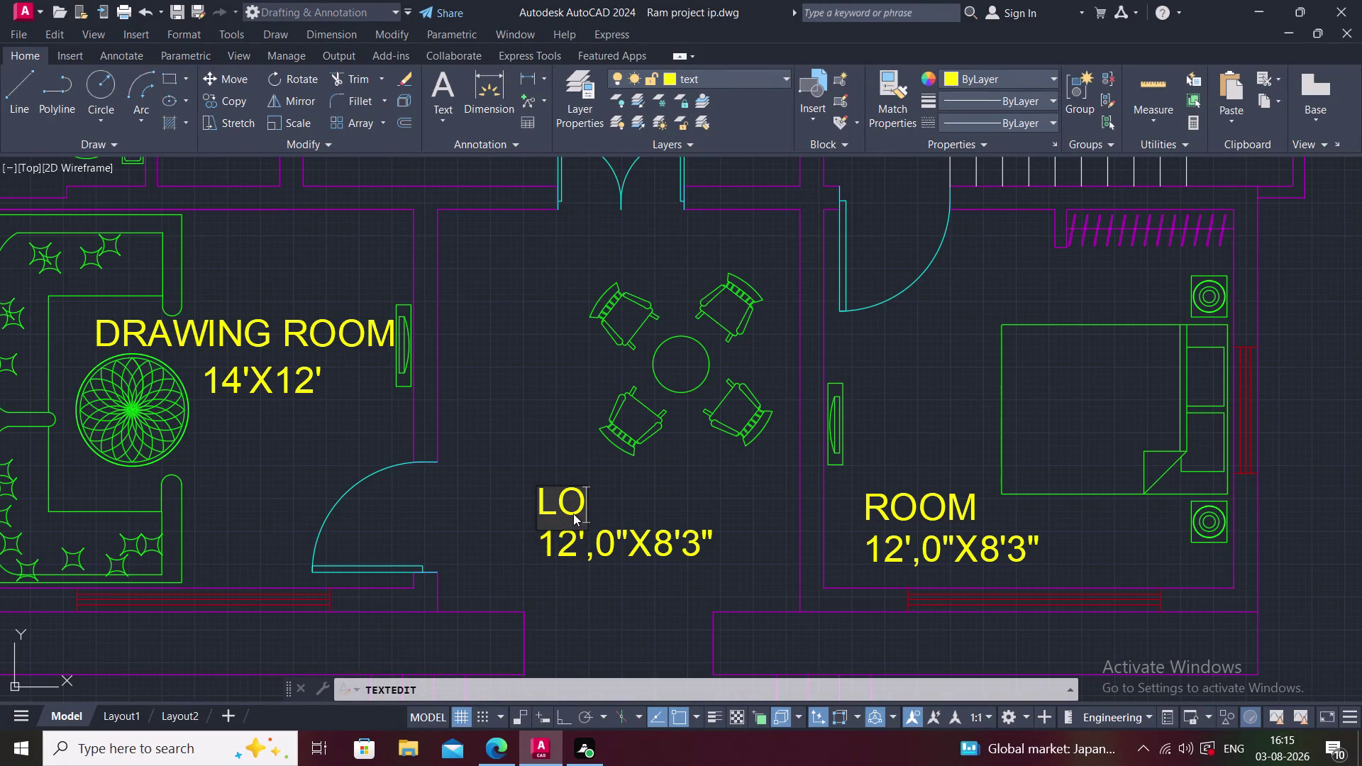
text(BBY)
click(578, 537)
Set the lobby's size label to 11'6"X12'.
click(582, 538)
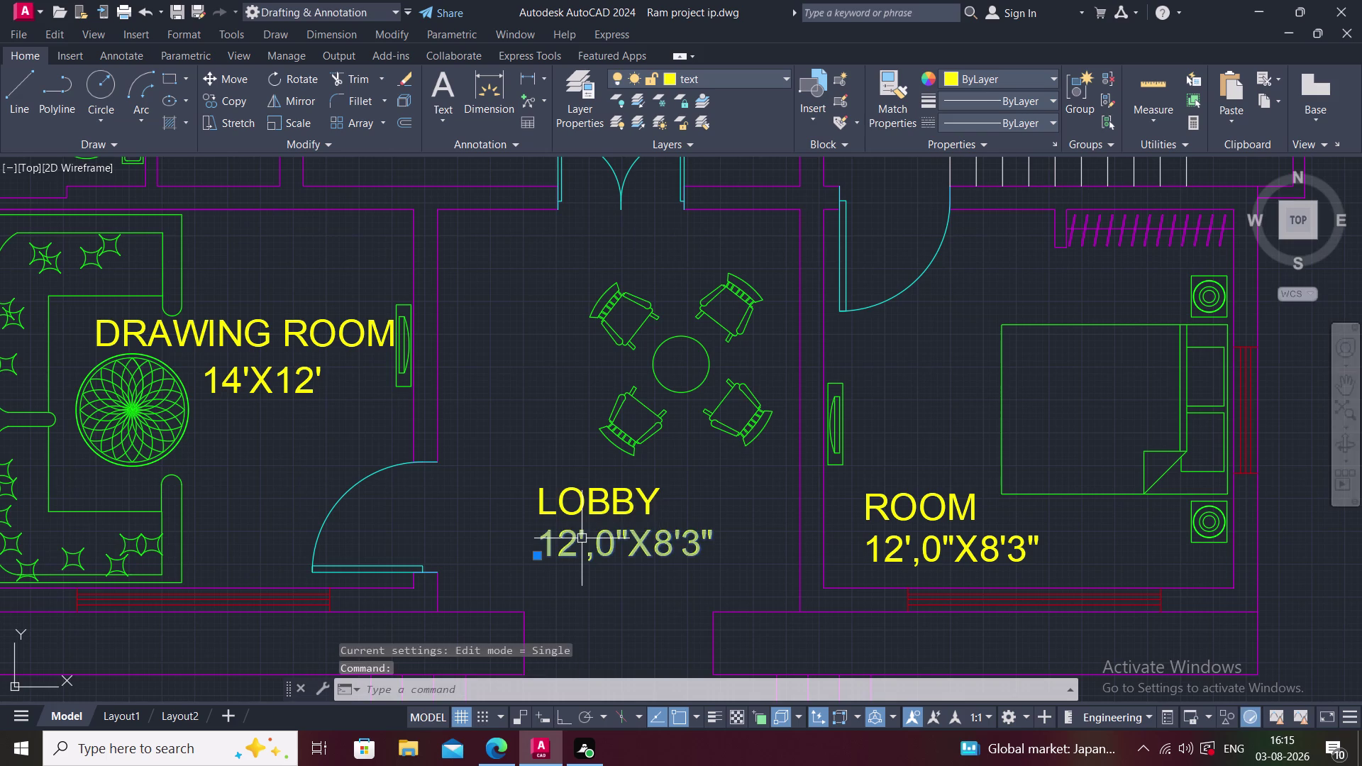
double_click(582, 538)
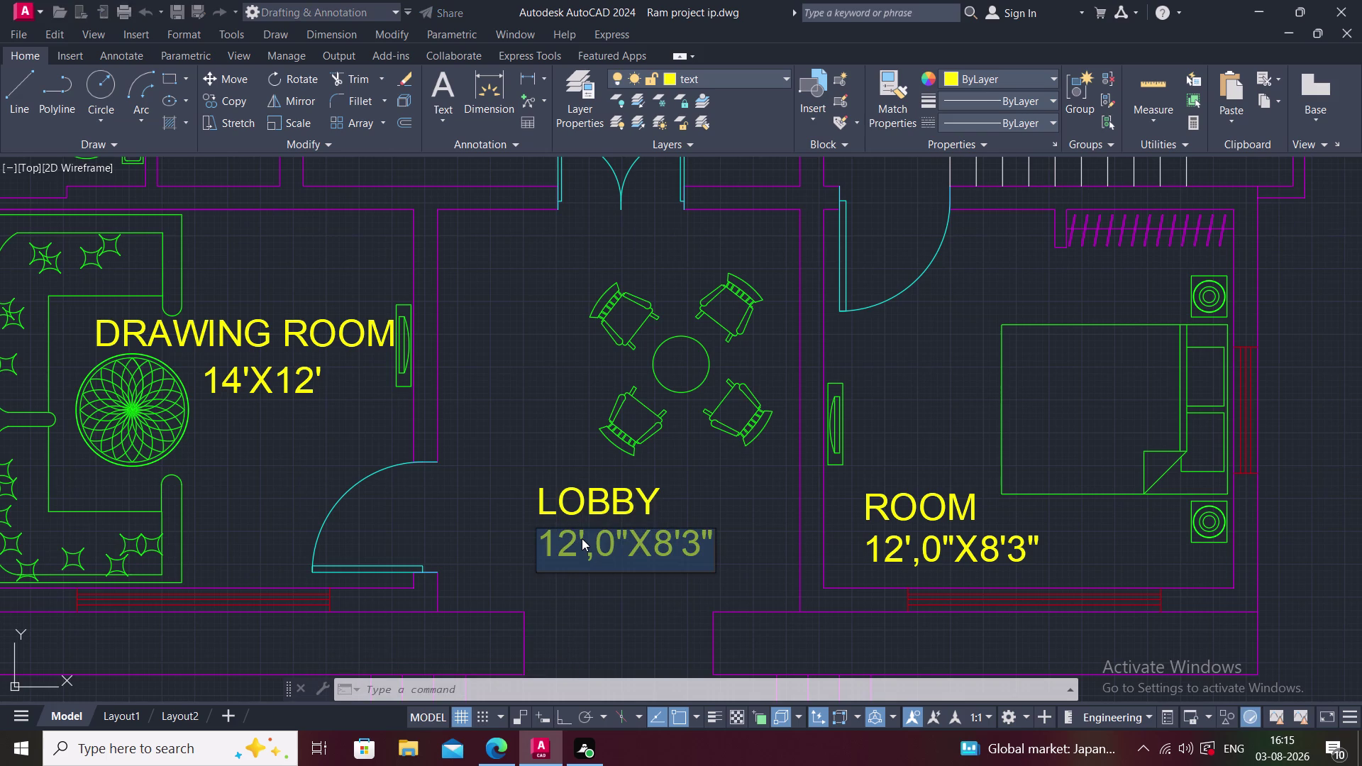
text(11')
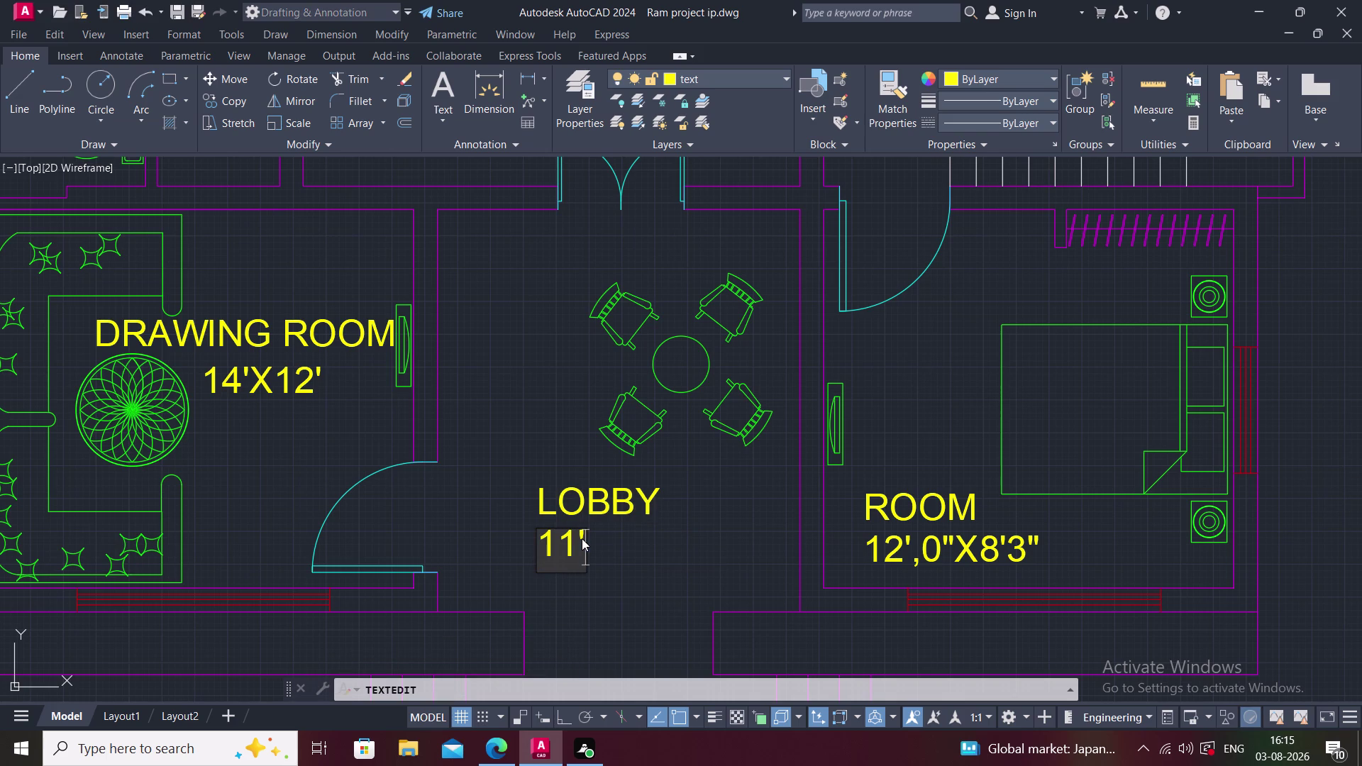
text(6"X)
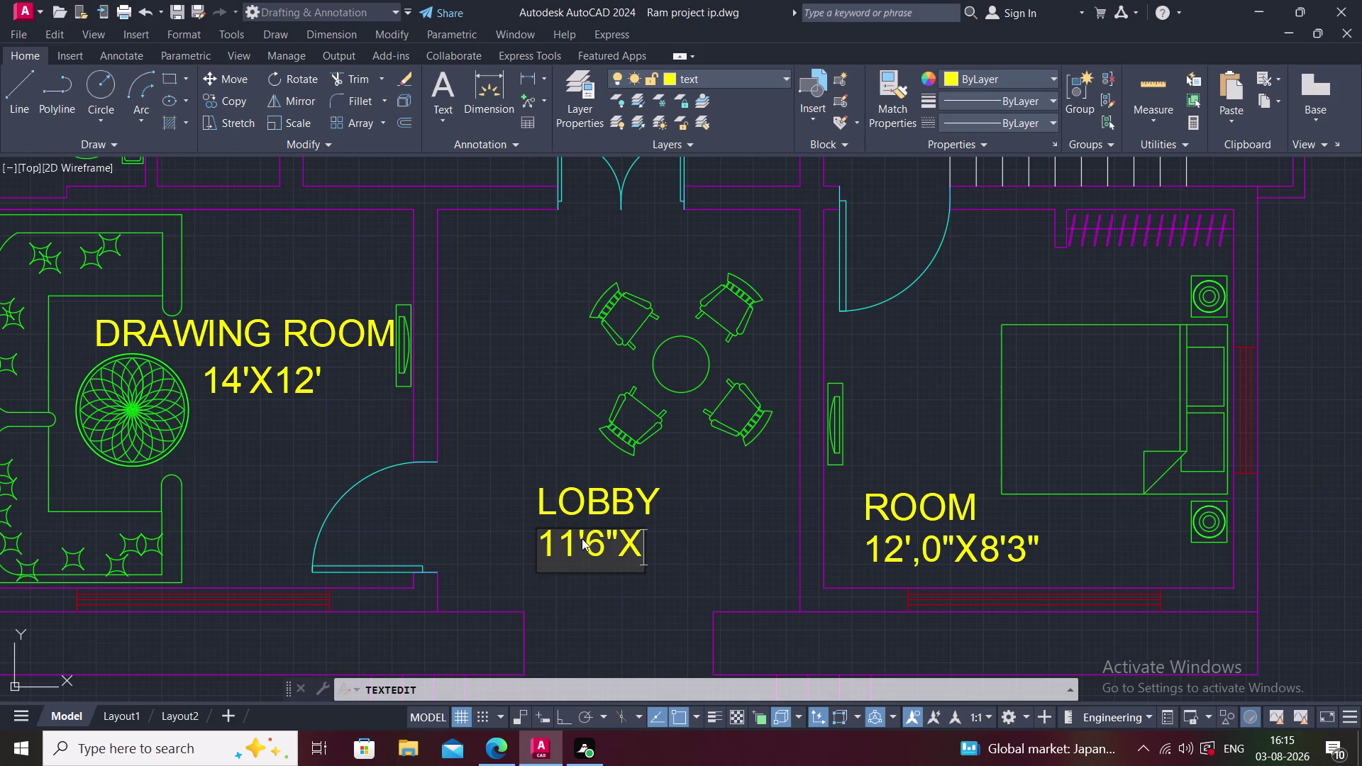
text(12')
key(Return)
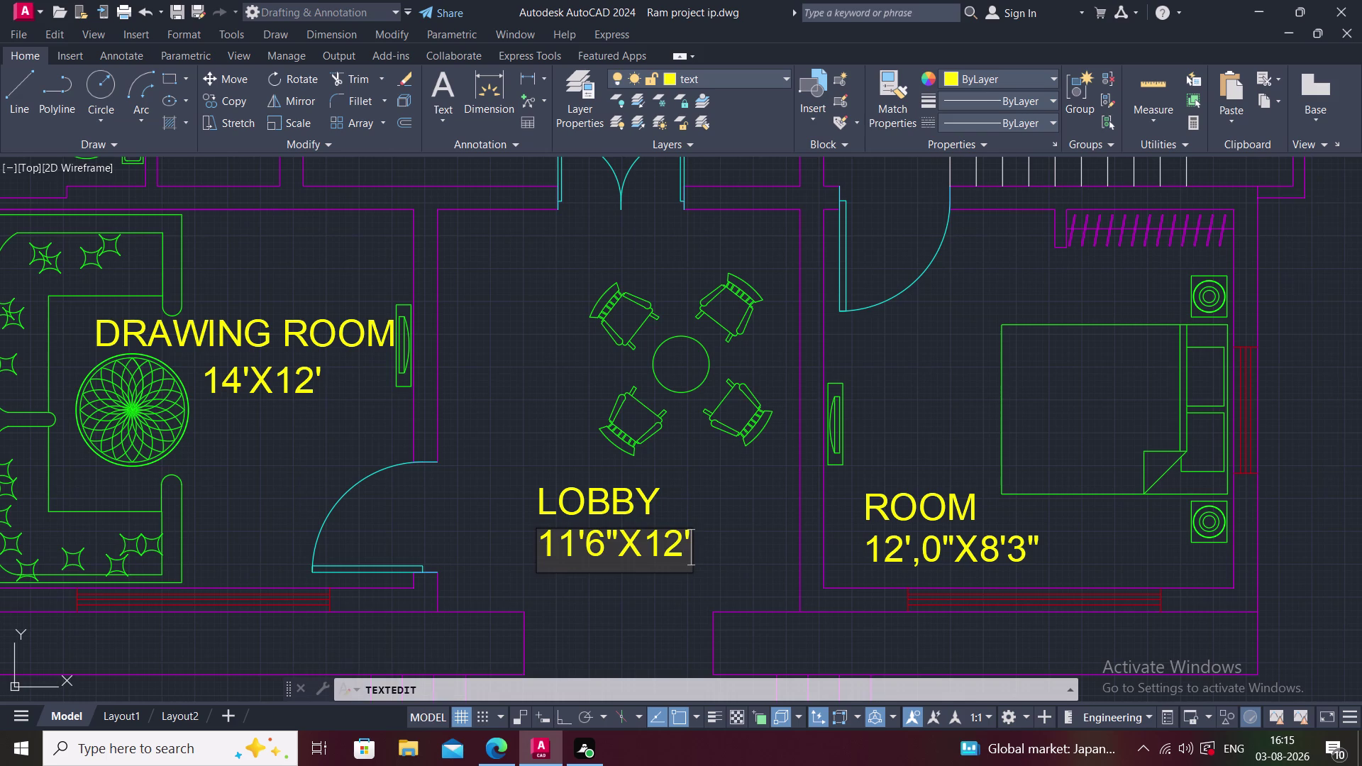
middle_drag(754, 570, 615, 570)
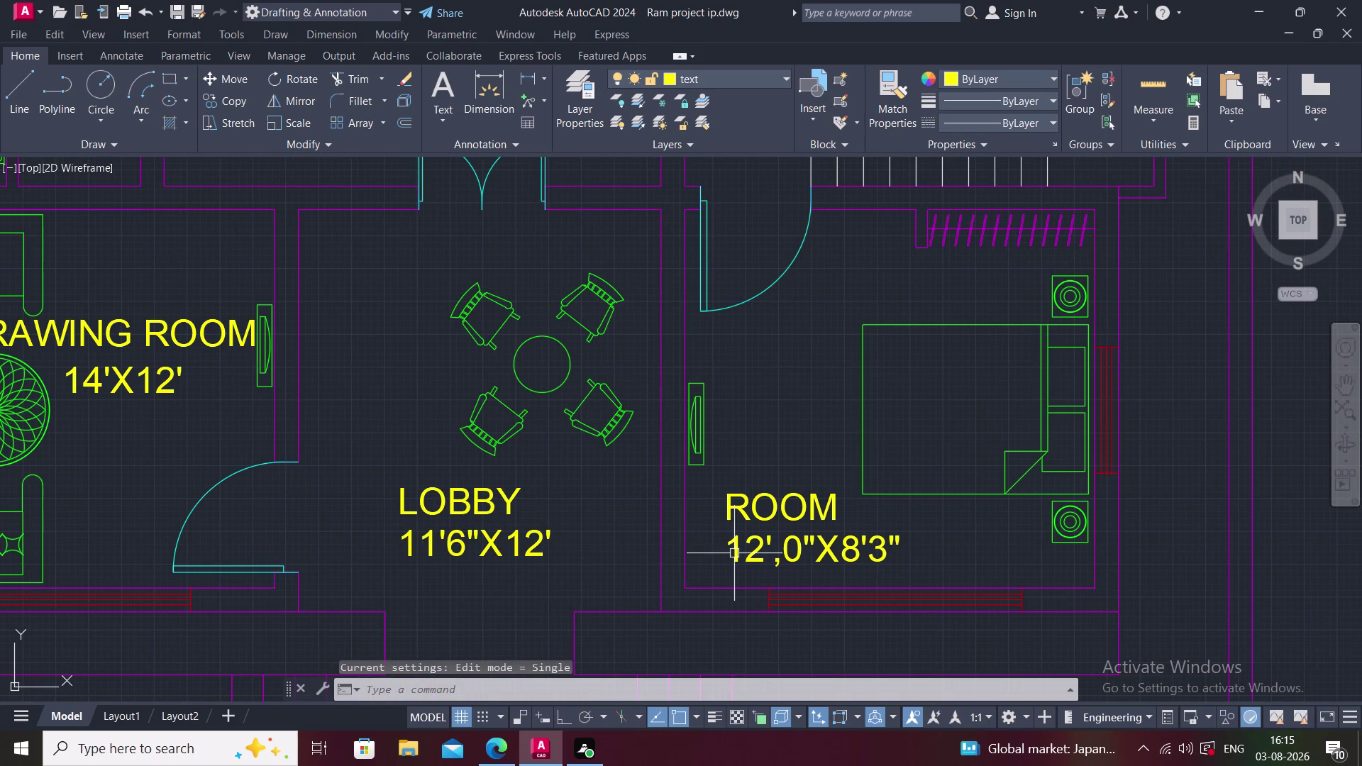
Change the ROOM label beside the bed to BED ROOM.
double_click(764, 505)
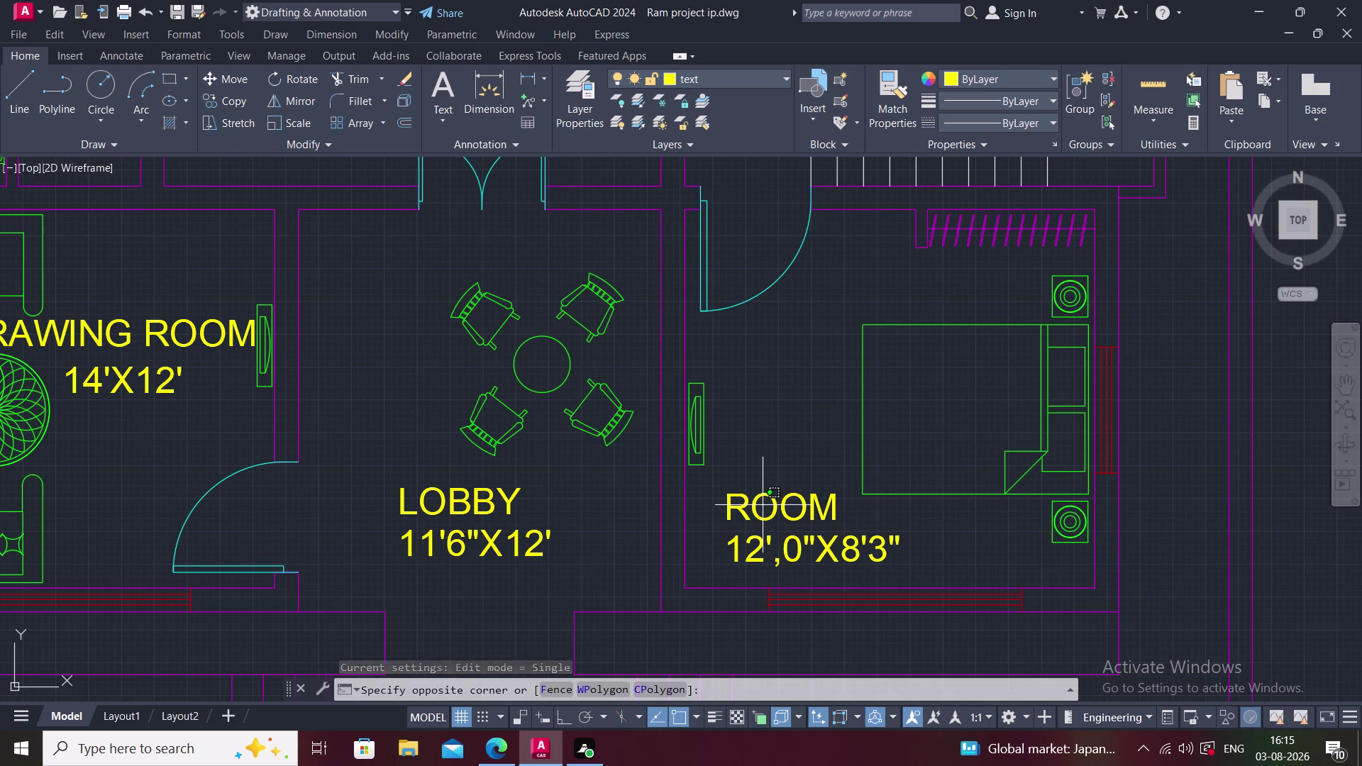
double_click(763, 505)
double_click(755, 503)
text(B)
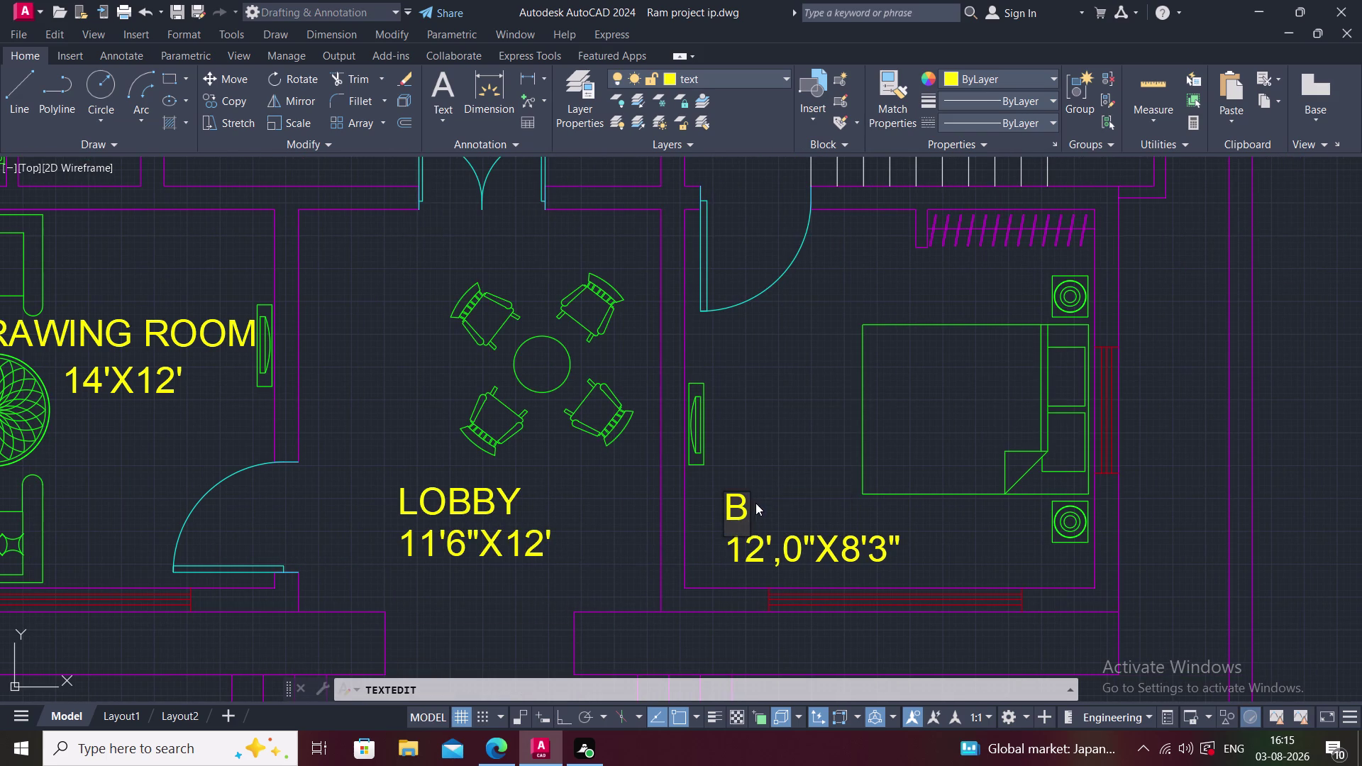
text(ED ROO)
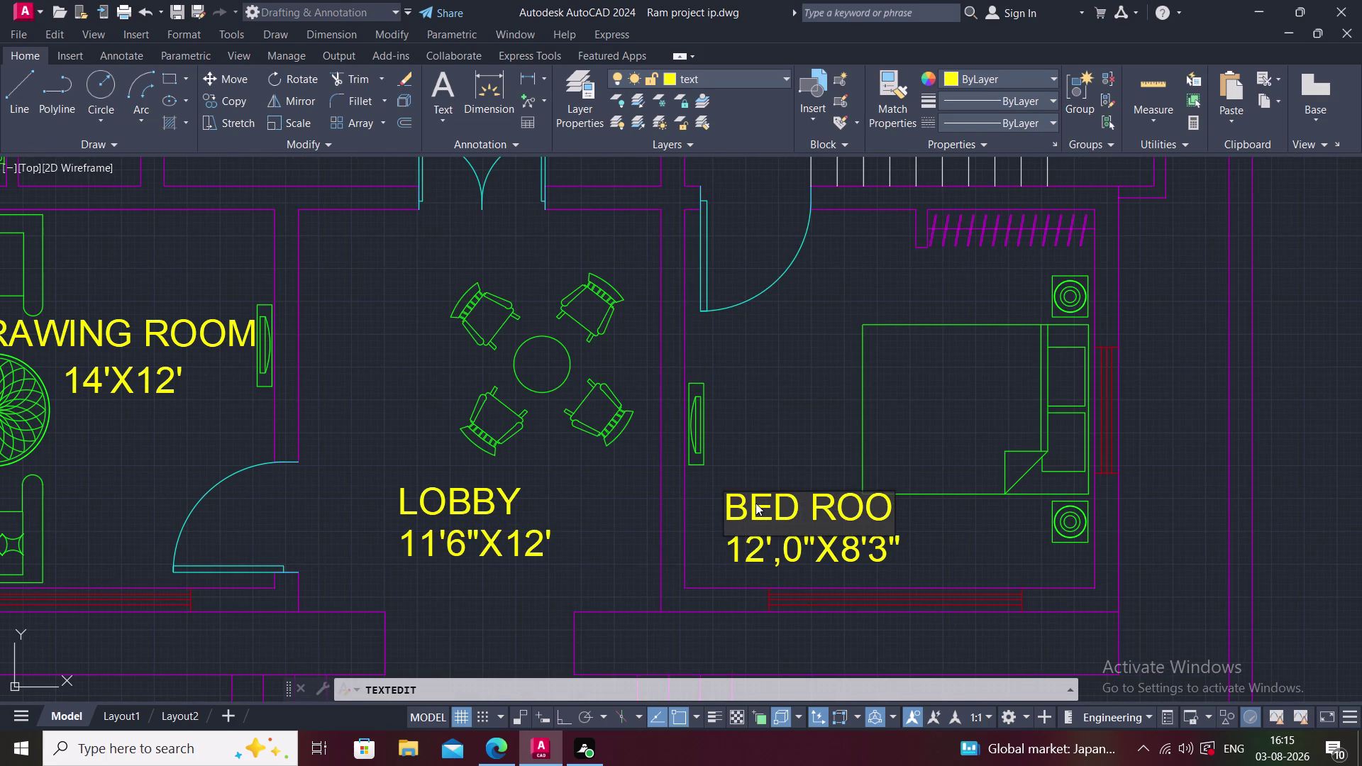
key(m)
double_click(765, 545)
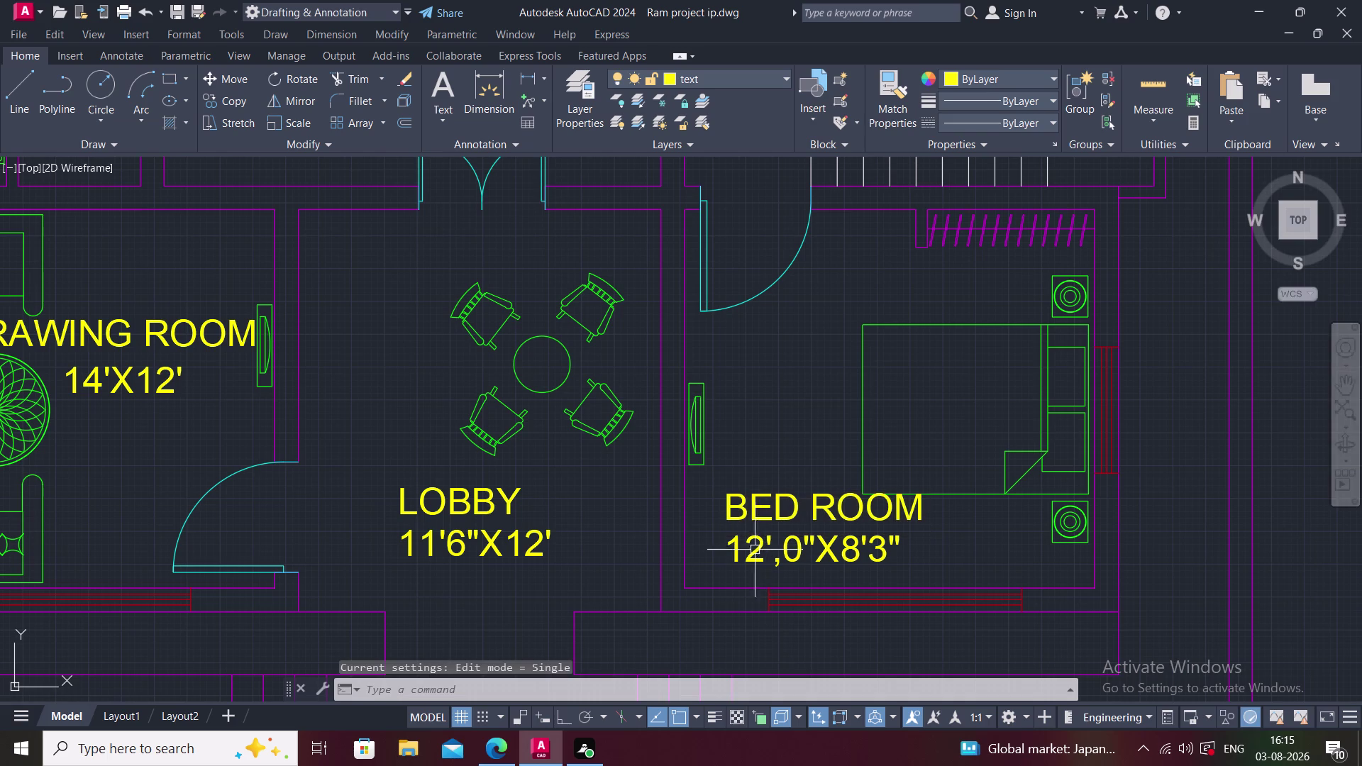
Set the bedroom's size label to 13'X12'.
double_click(744, 547)
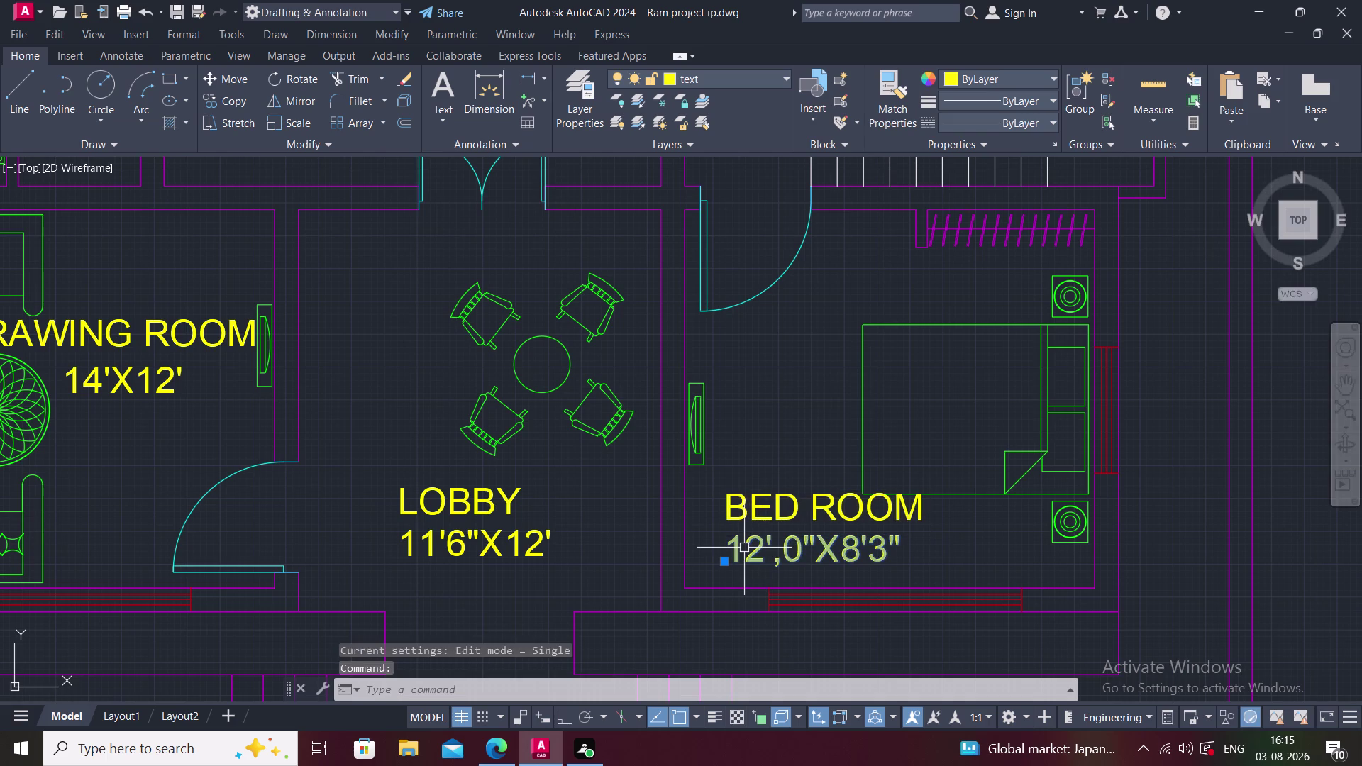
double_click(743, 547)
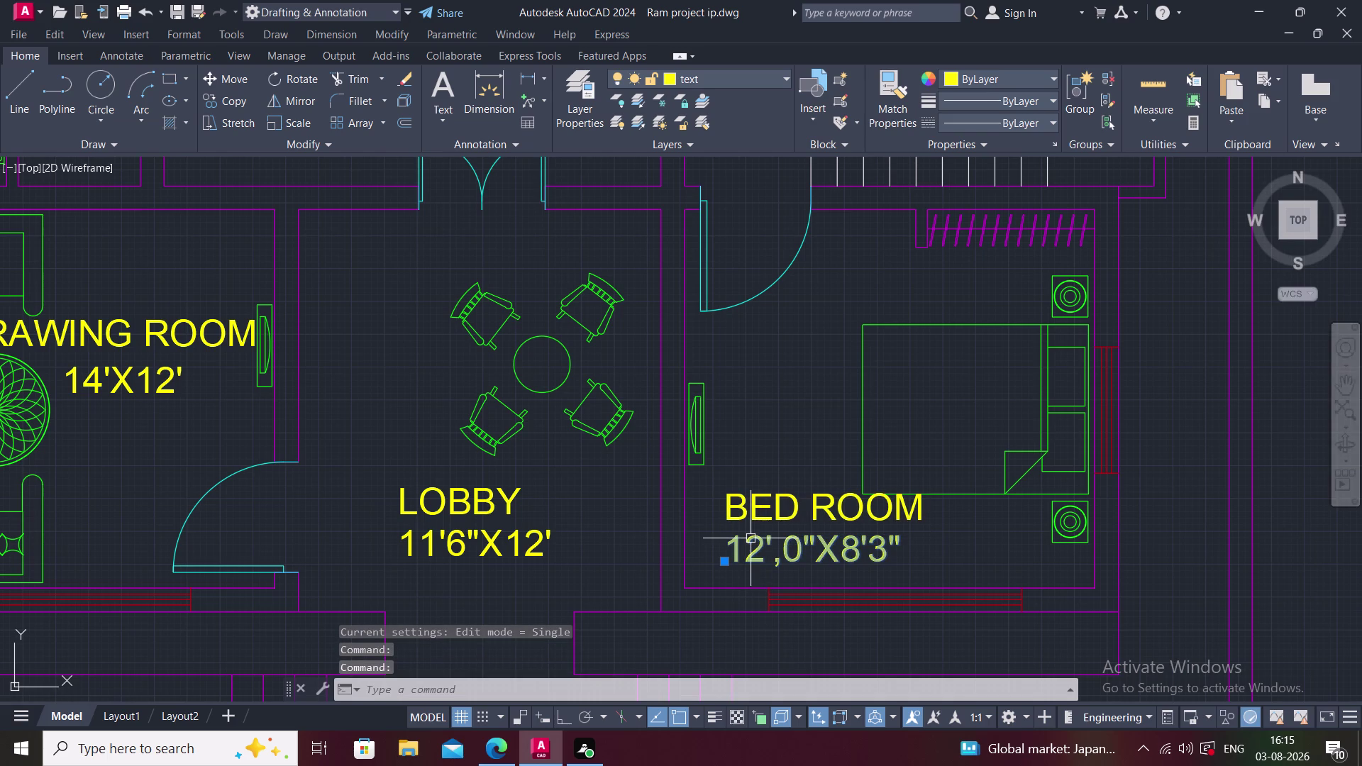
double_click(757, 538)
text(13)
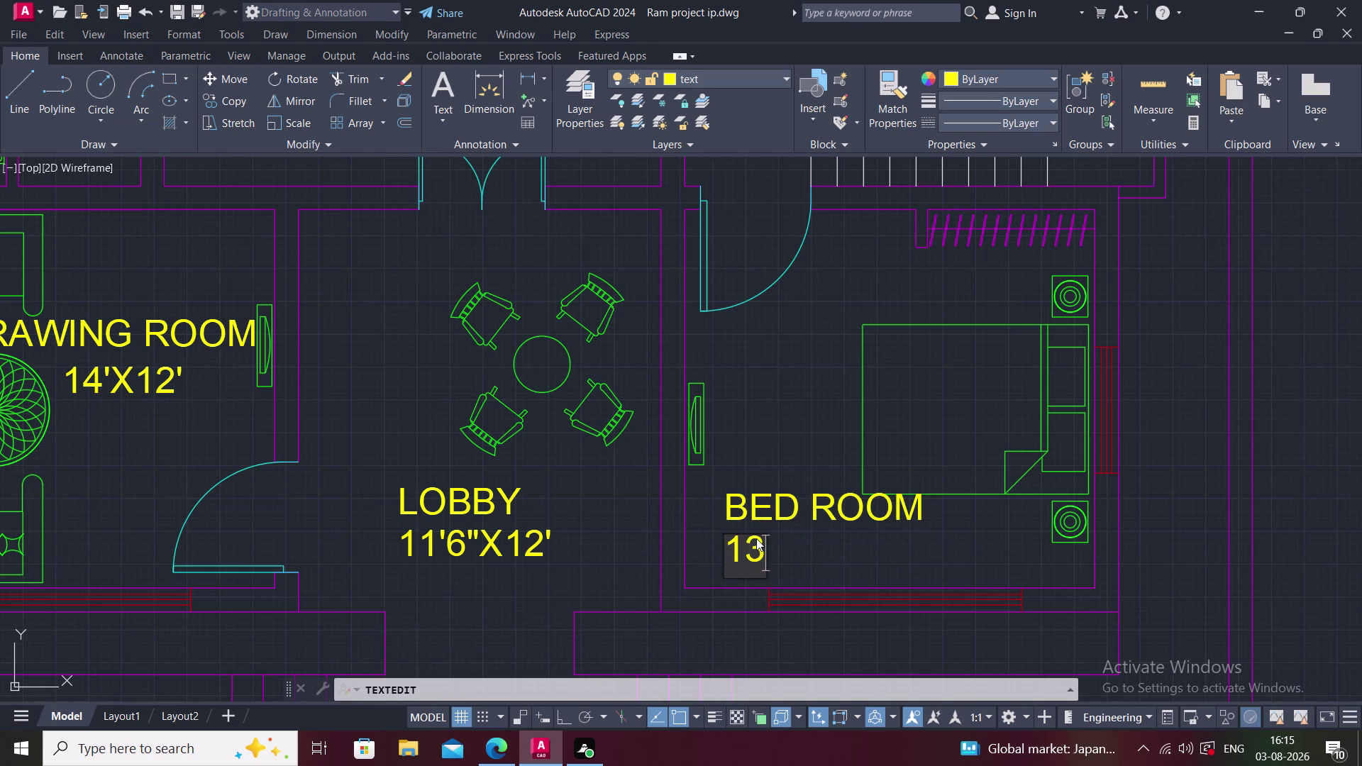
key(apostrophe)
key(x)
text(12')
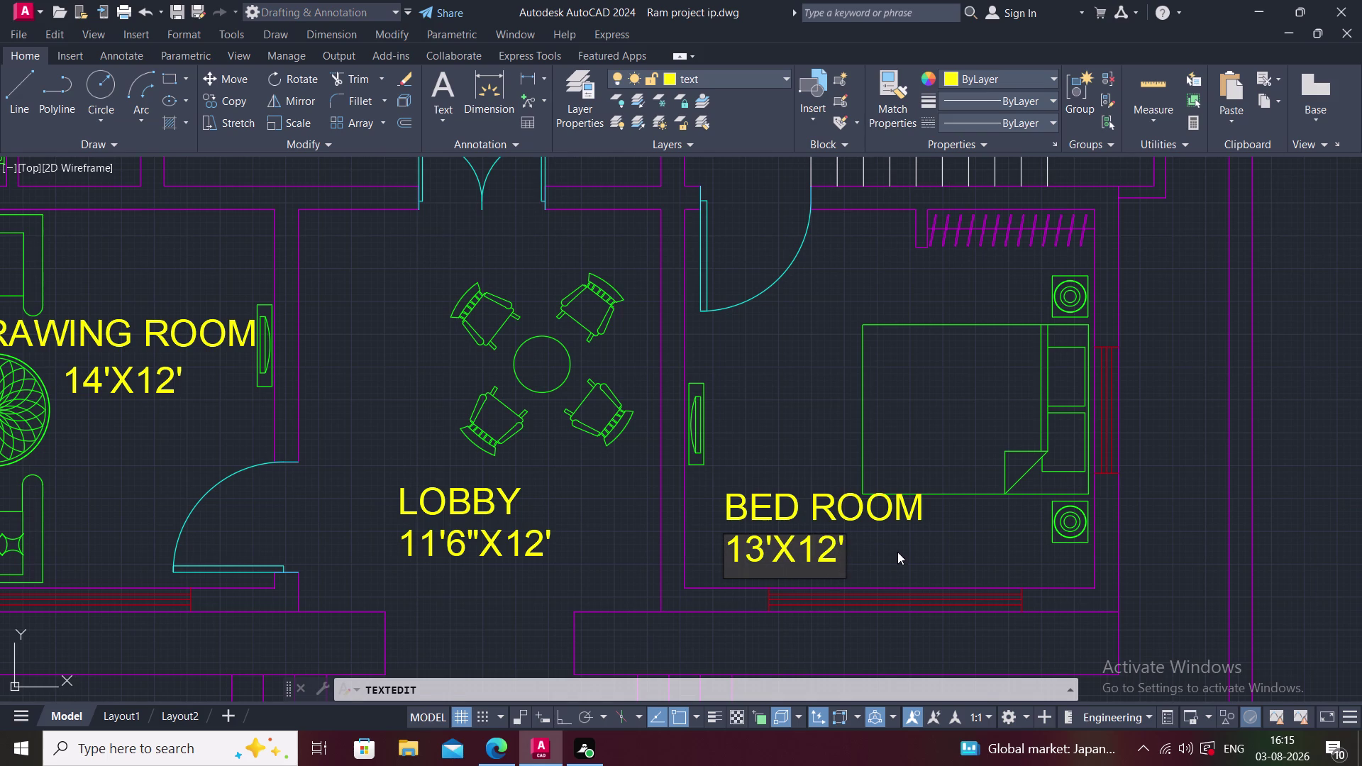
click(897, 552)
middle_drag(871, 544, 864, 547)
Move the BED ROOM and 13'X12' labels to a new spot, then undo that move.
click(798, 512)
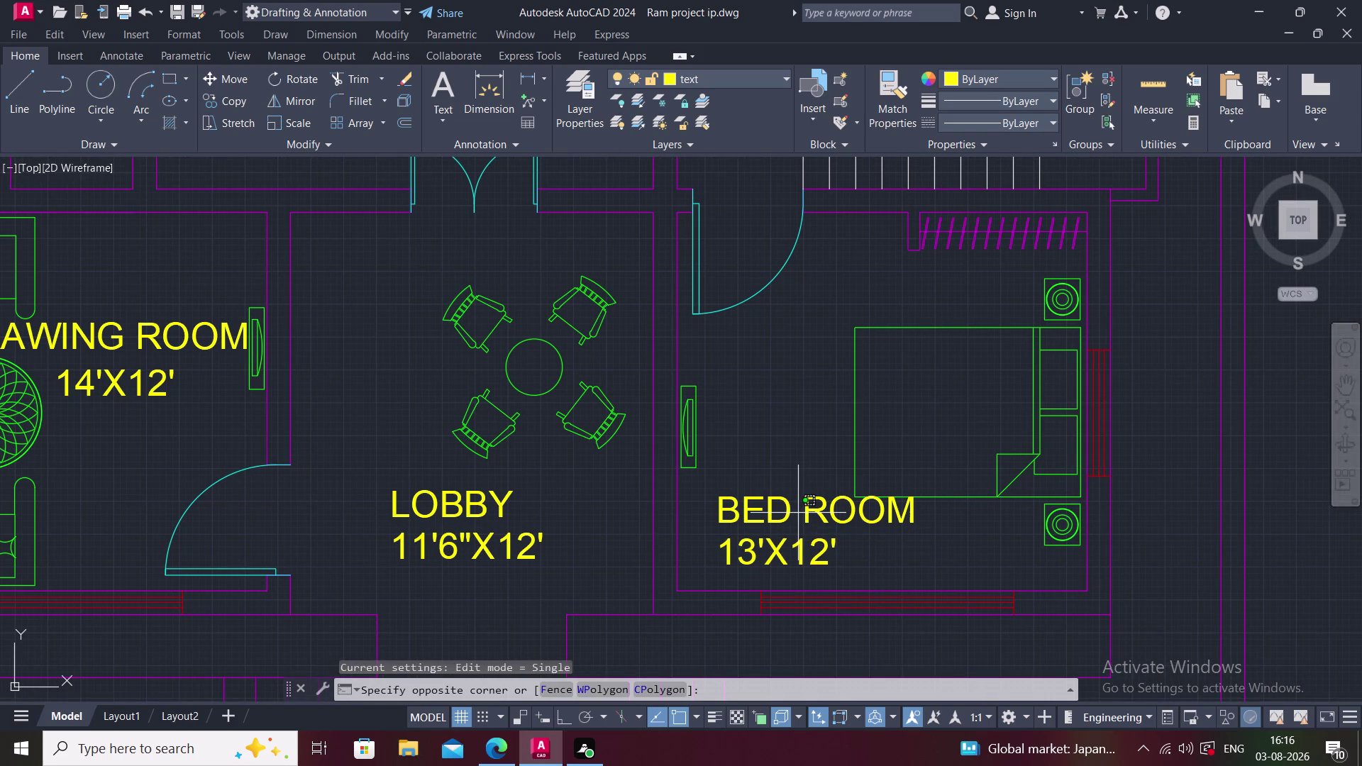
key(Escape)
middle_drag(877, 547, 866, 547)
scroll(down, 3)
click(769, 508)
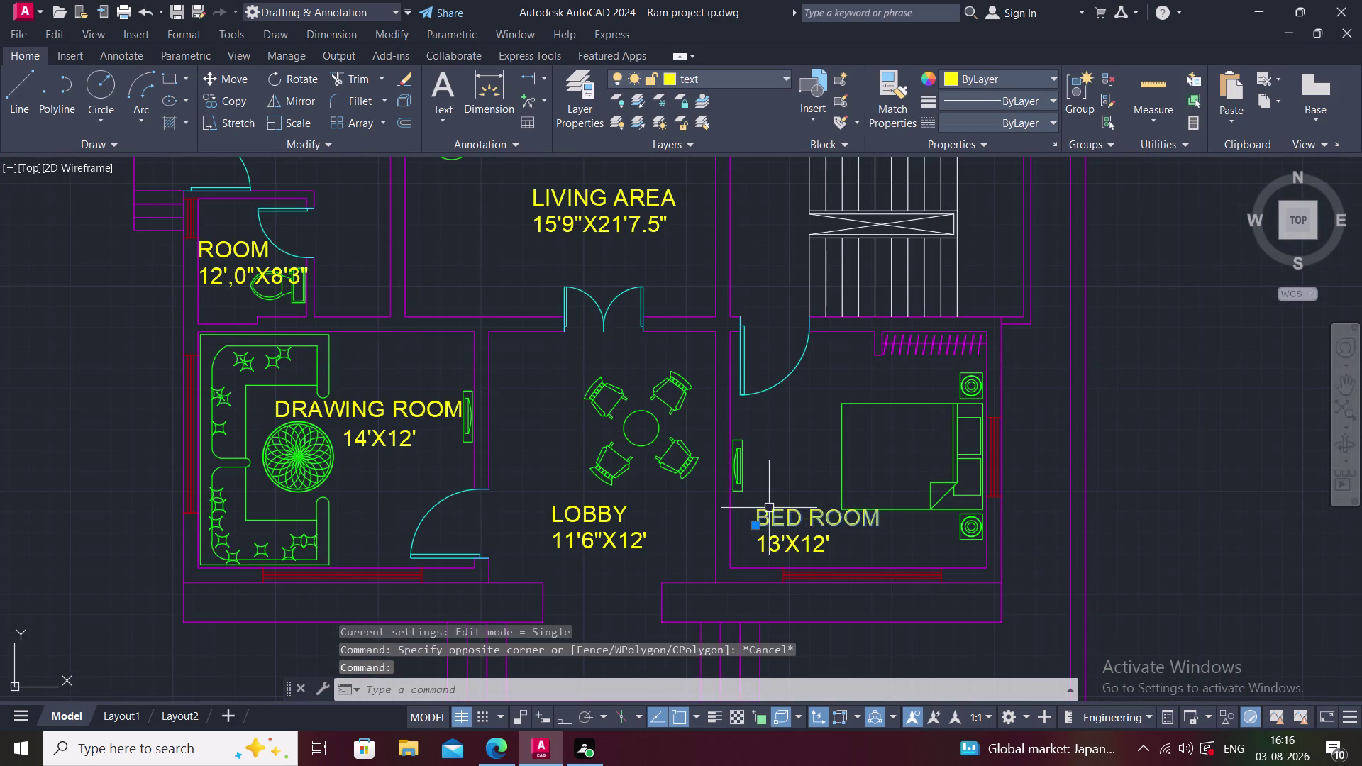
click(775, 537)
text(M)
key(space)
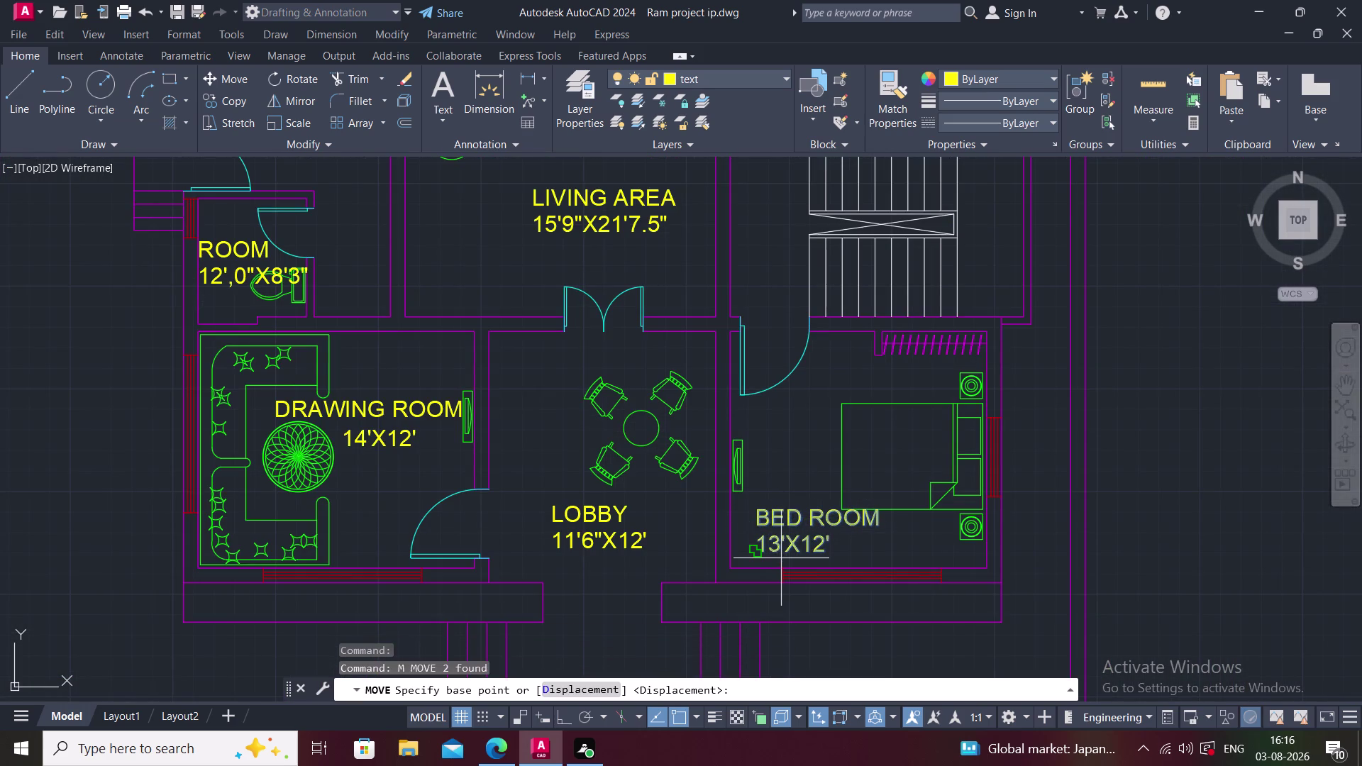
click(795, 522)
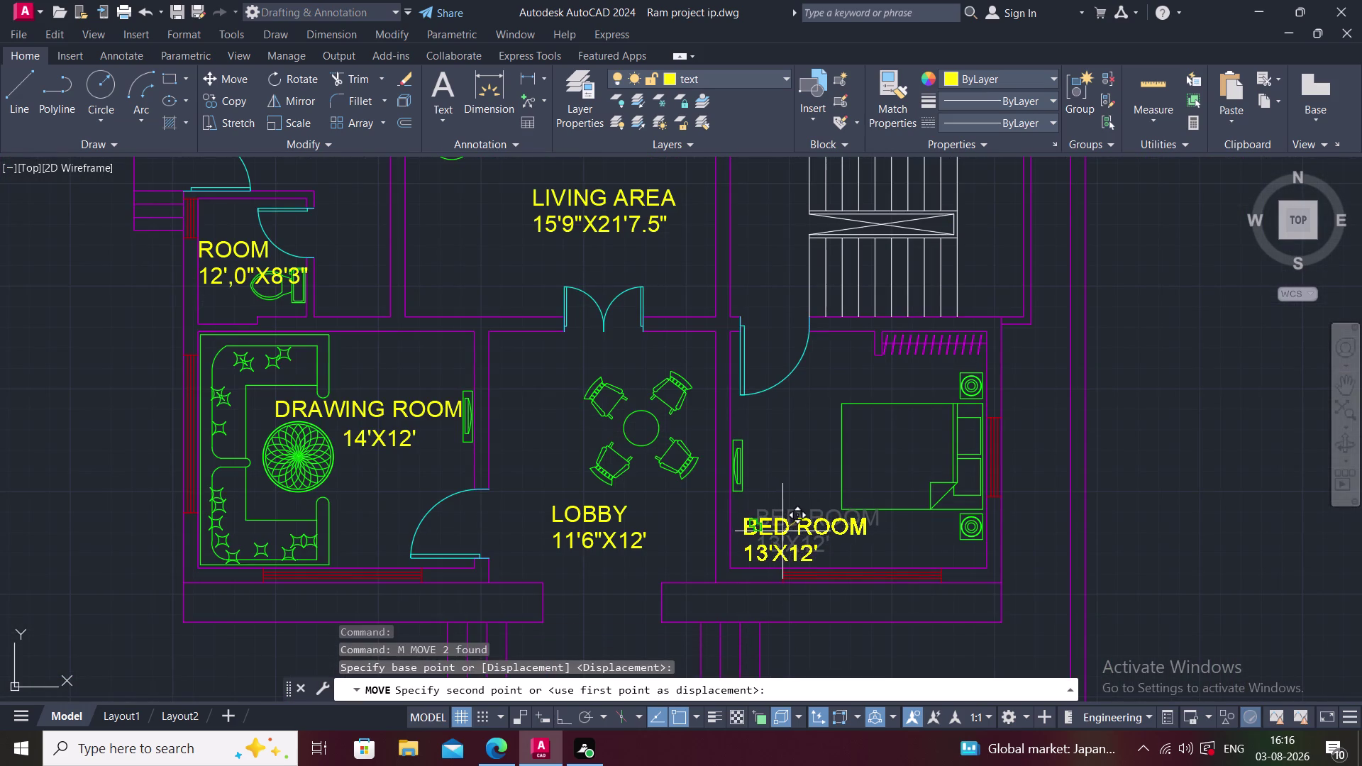
click(782, 531)
key(ctrl+z)
Reselect the BED ROOM and 13'X12' labels and shift them left inside the bedroom.
click(804, 528)
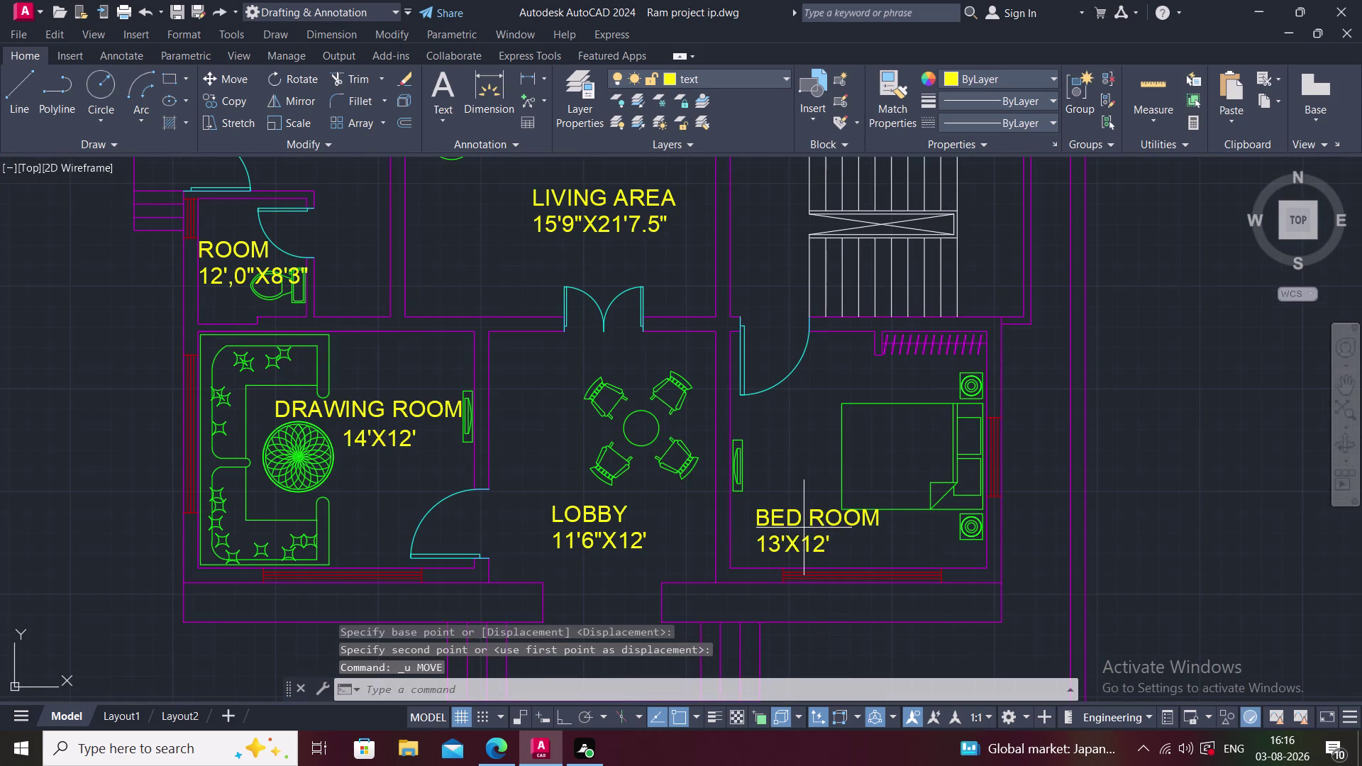
click(807, 547)
click(790, 515)
click(795, 543)
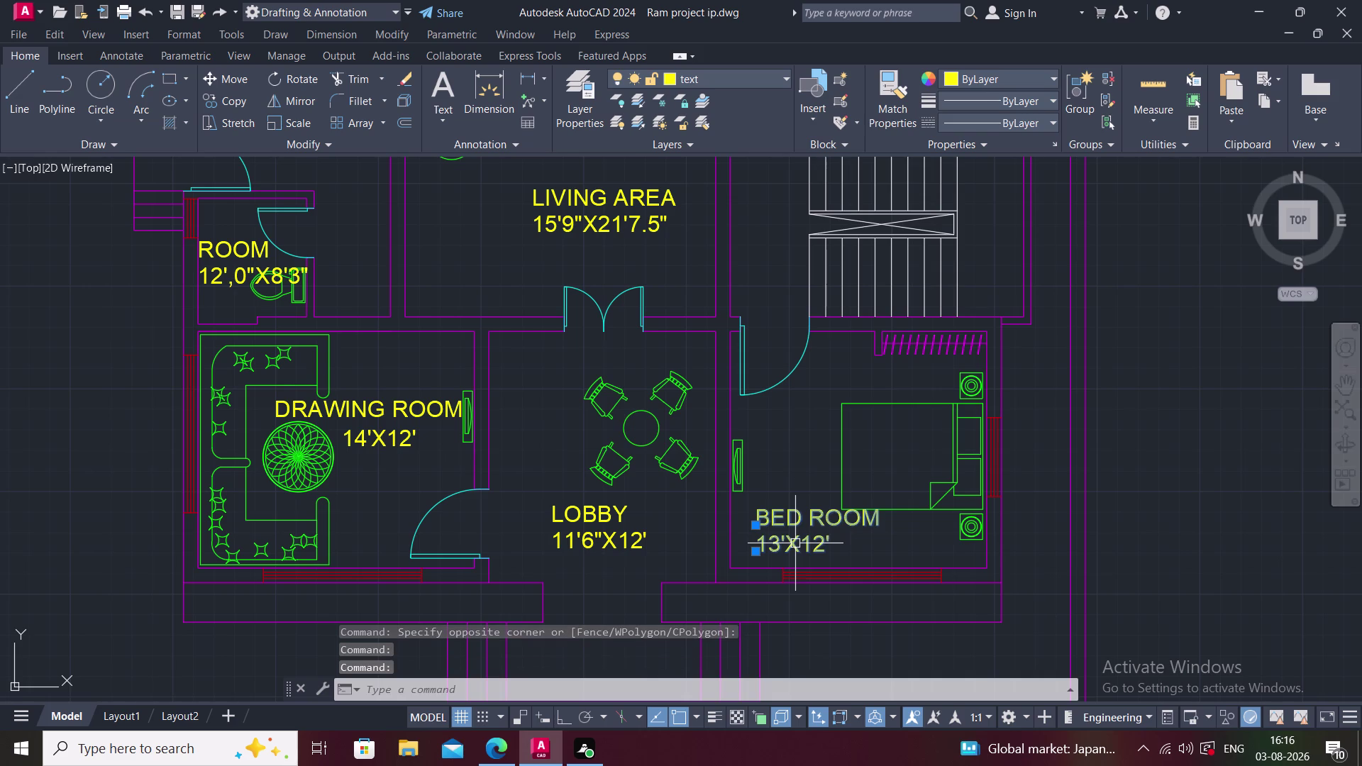
key(m)
key(space)
click(790, 536)
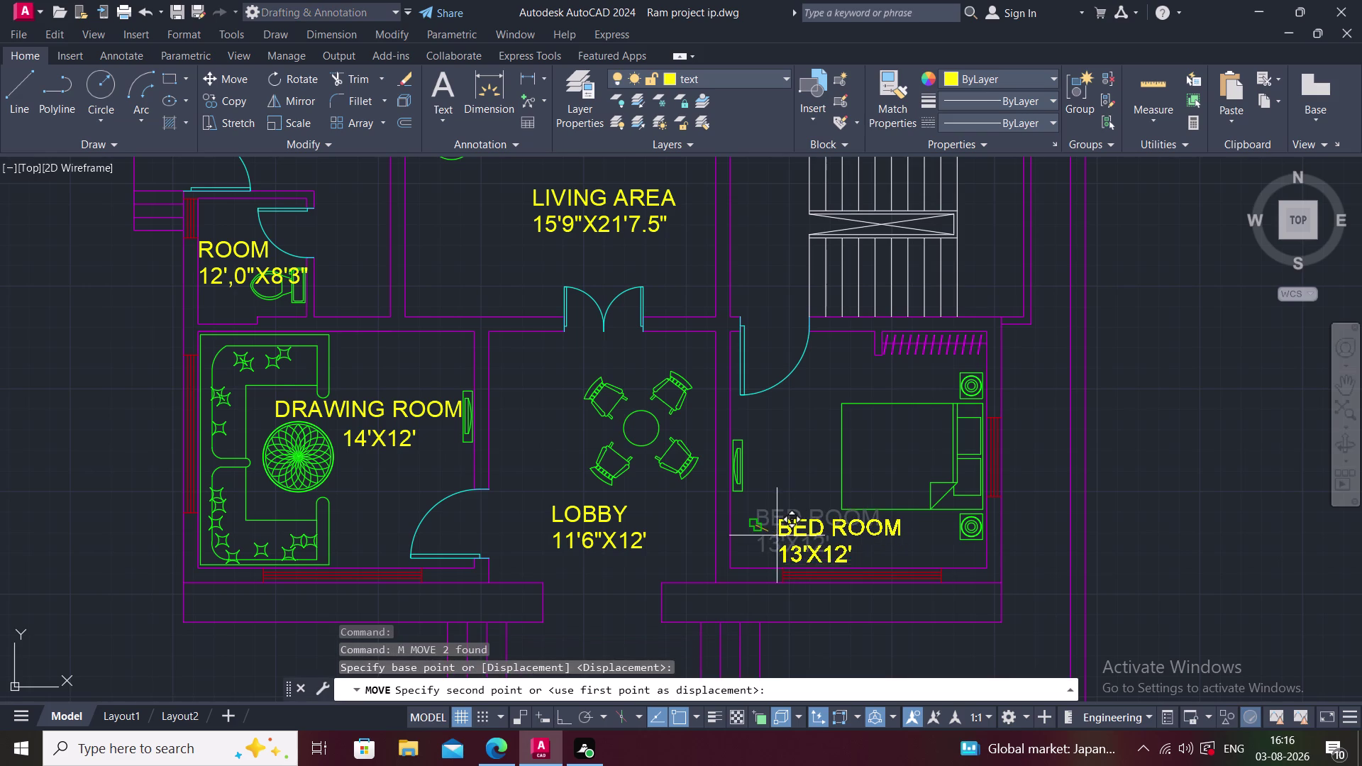
click(757, 532)
click(767, 521)
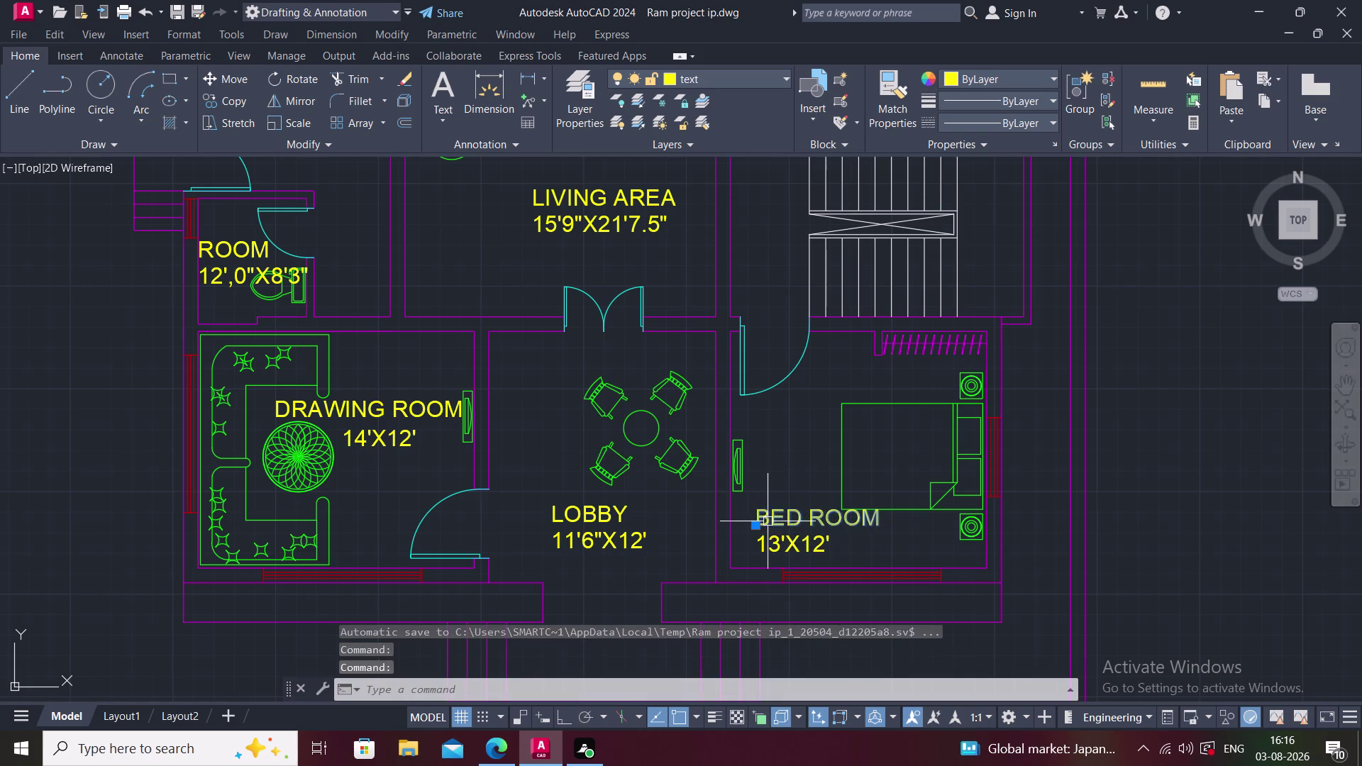
click(775, 547)
text(M)
key(space)
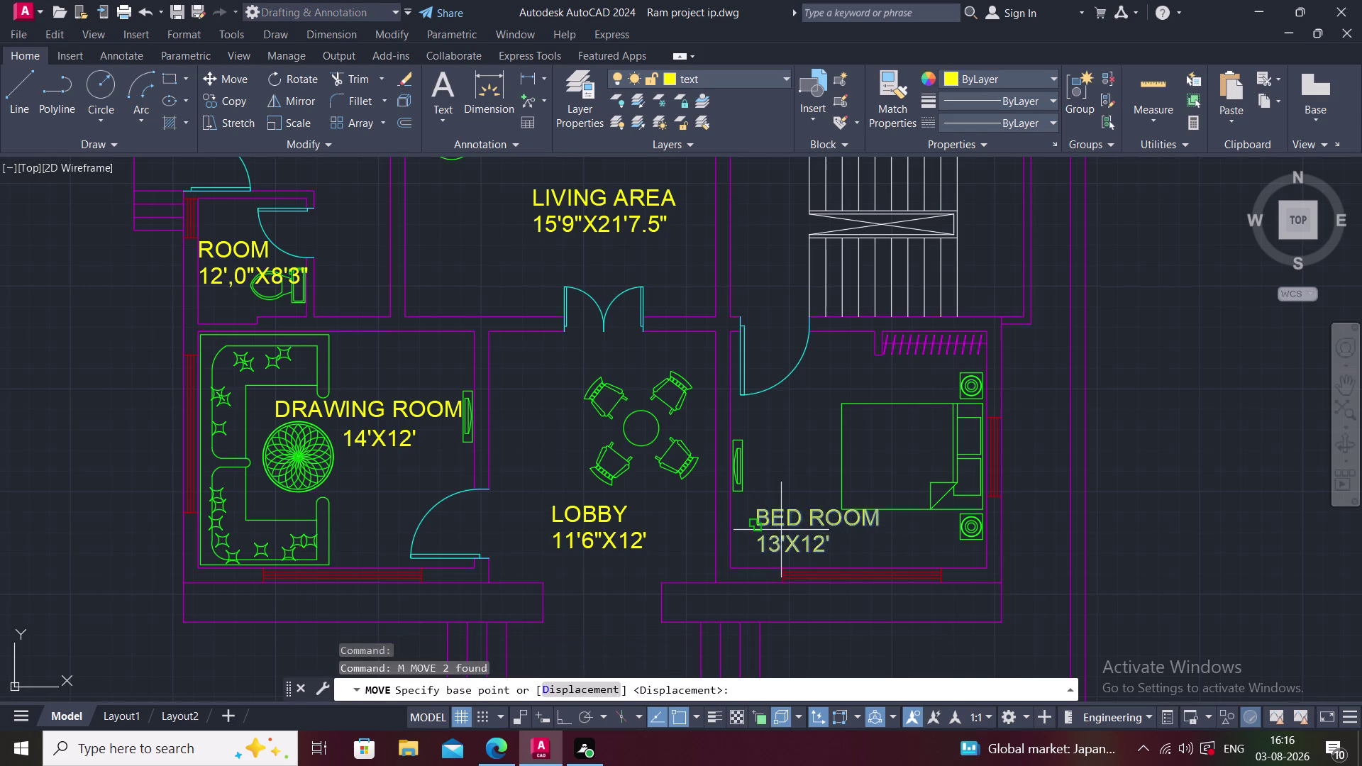
click(781, 529)
click(757, 532)
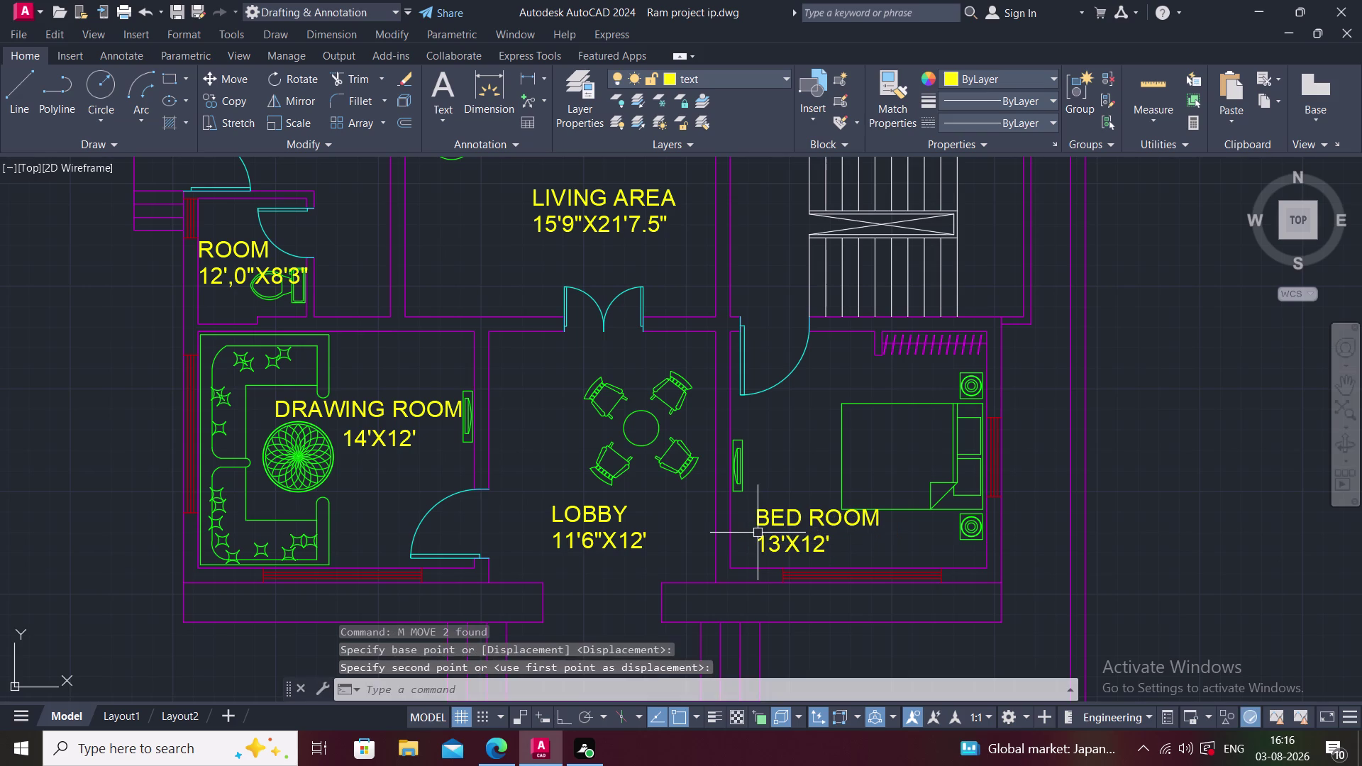
Move both bedroom labels again, with Ortho on, to a lower-left spot in the room.
click(770, 525)
click(777, 545)
text(M)
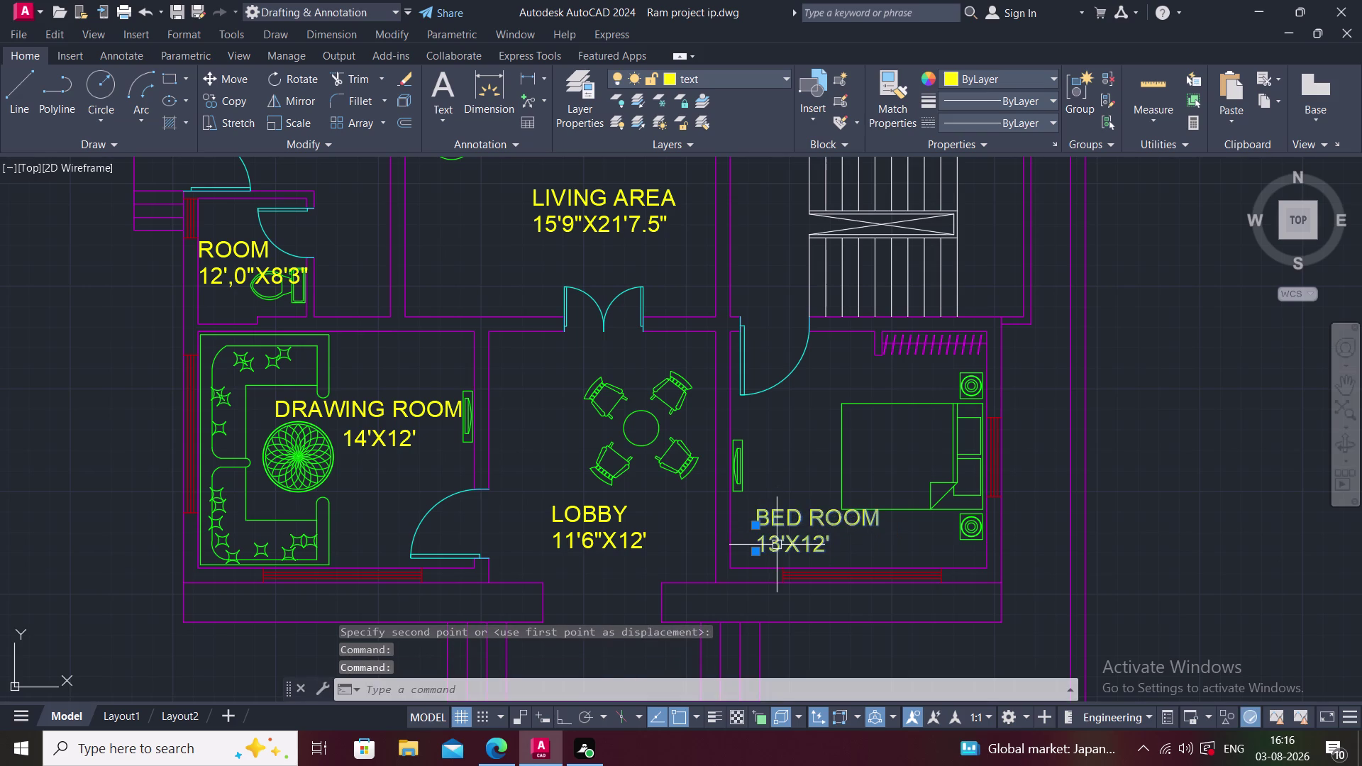
key(space)
click(782, 531)
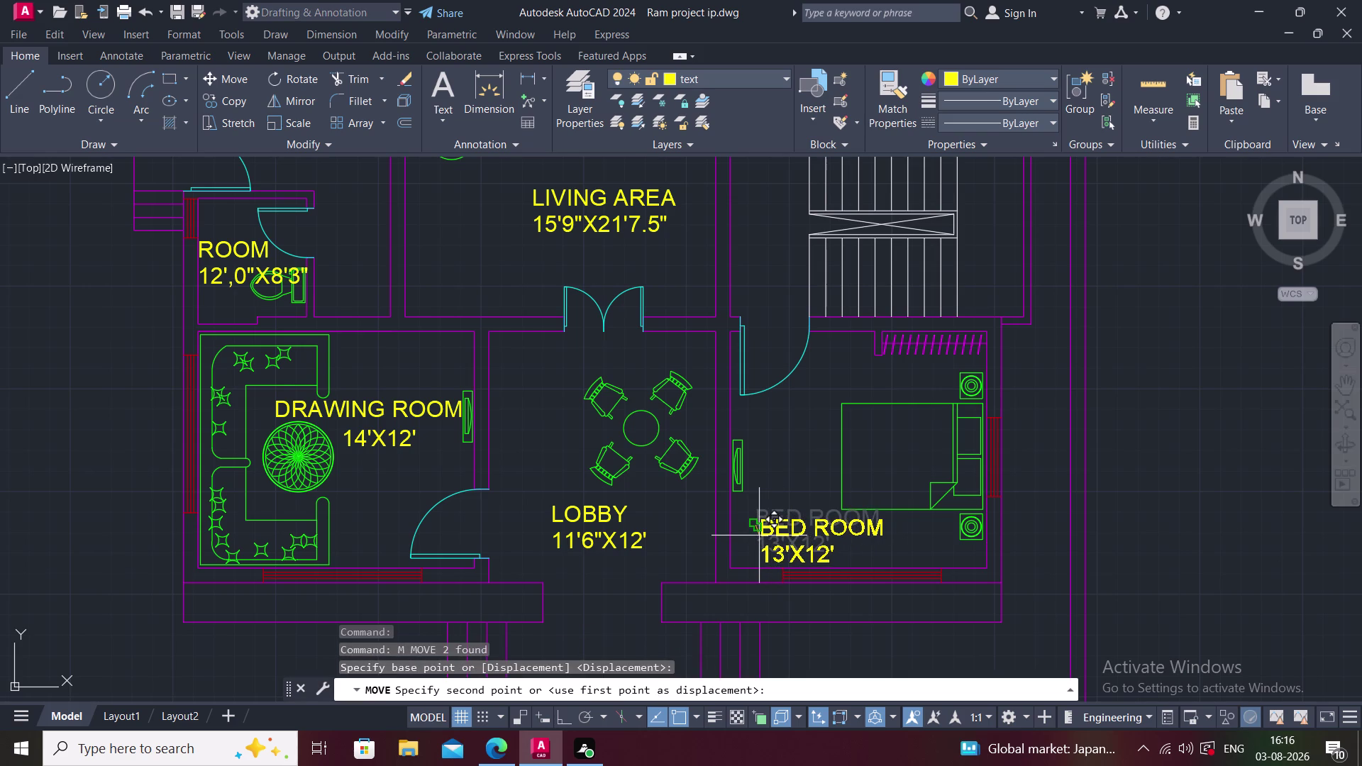
click(756, 533)
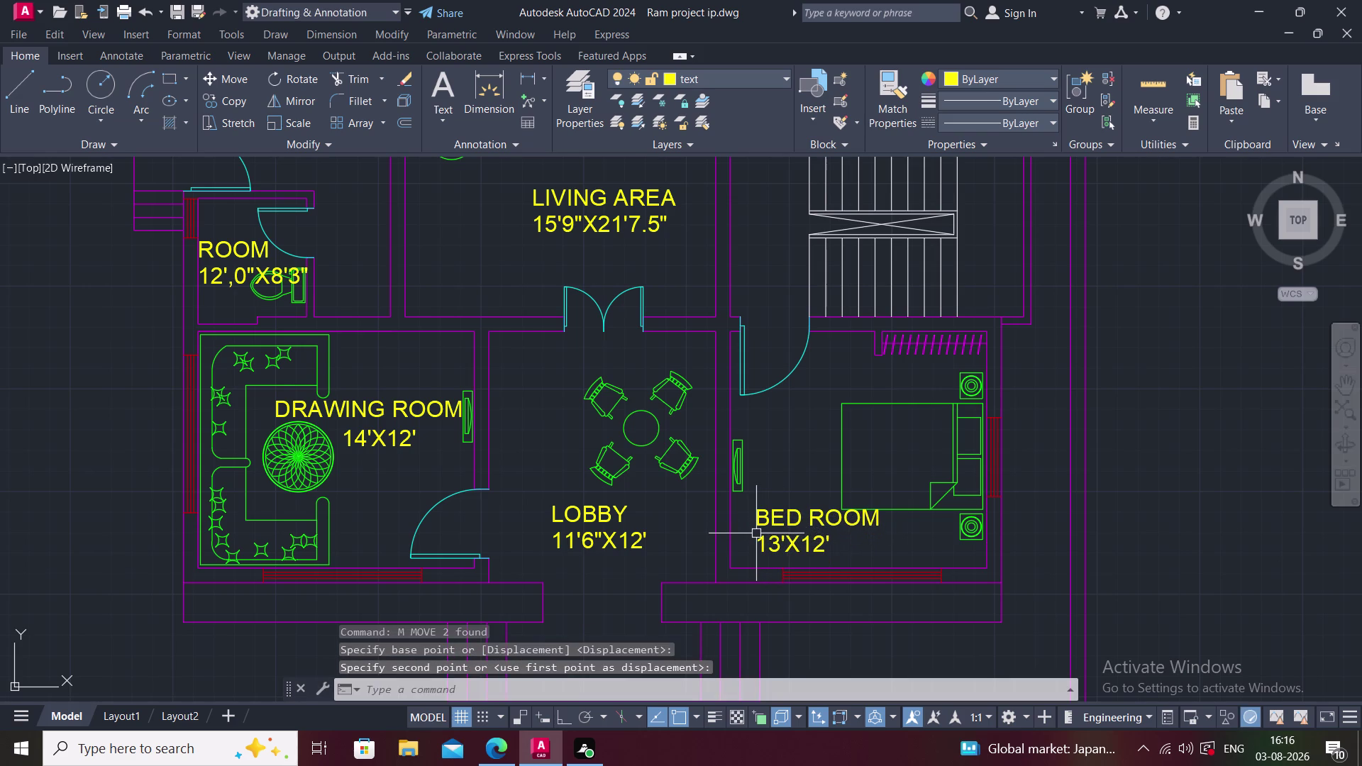
click(794, 516)
click(793, 542)
text(M)
key(space)
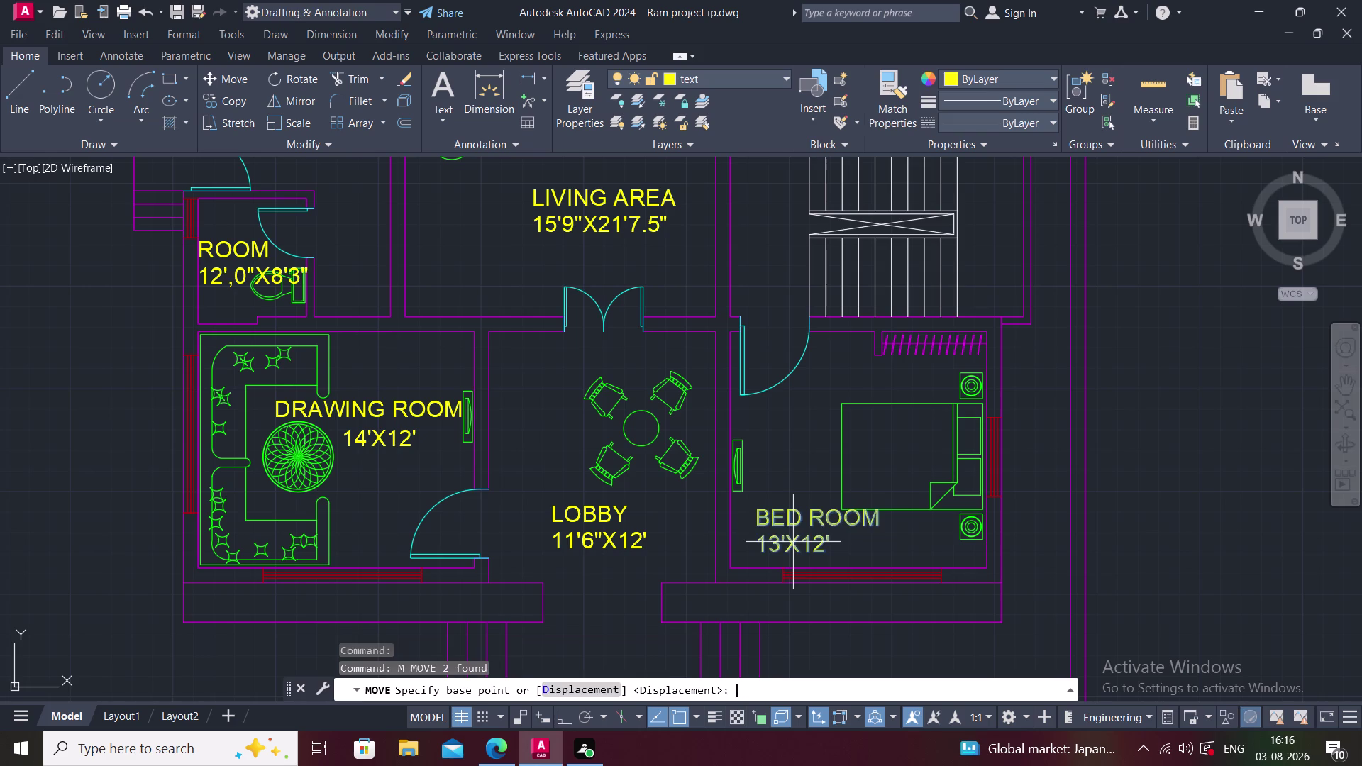
click(793, 526)
key(F8)
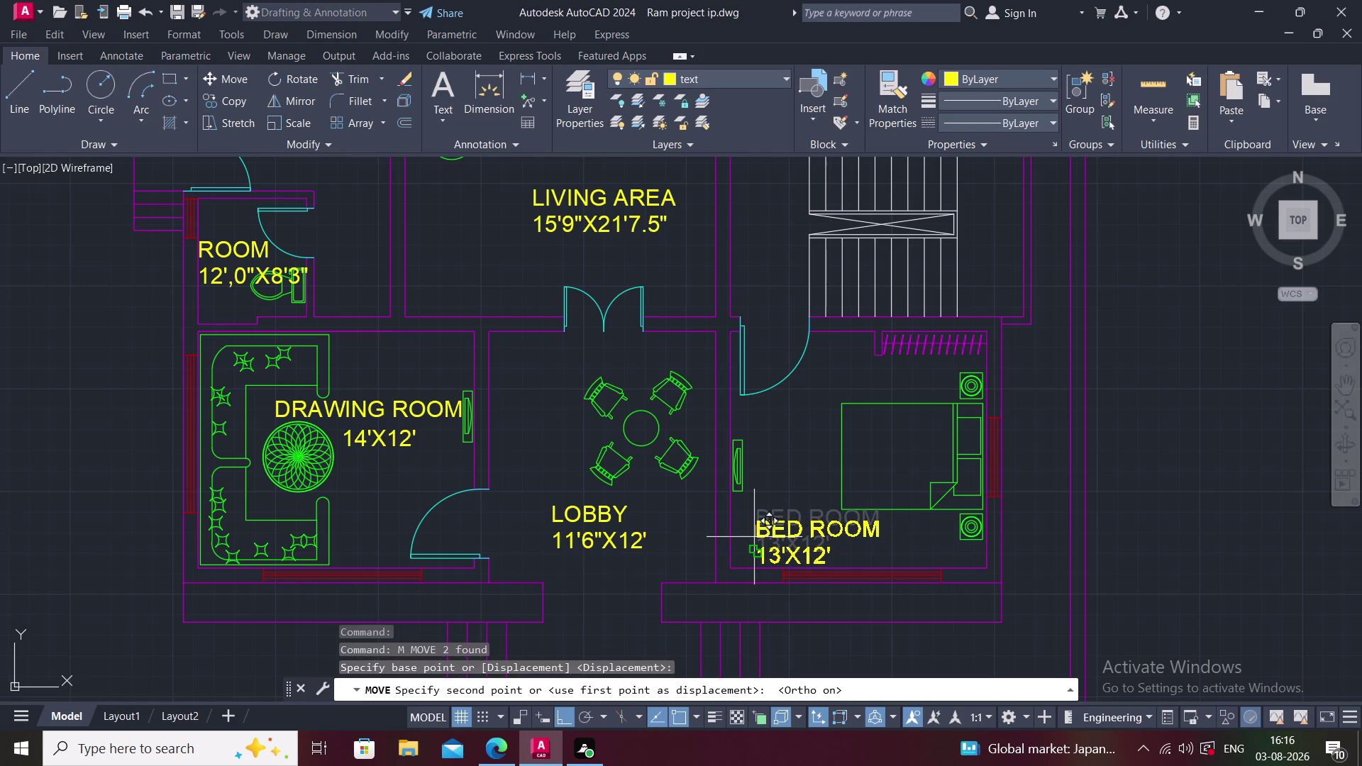
click(755, 531)
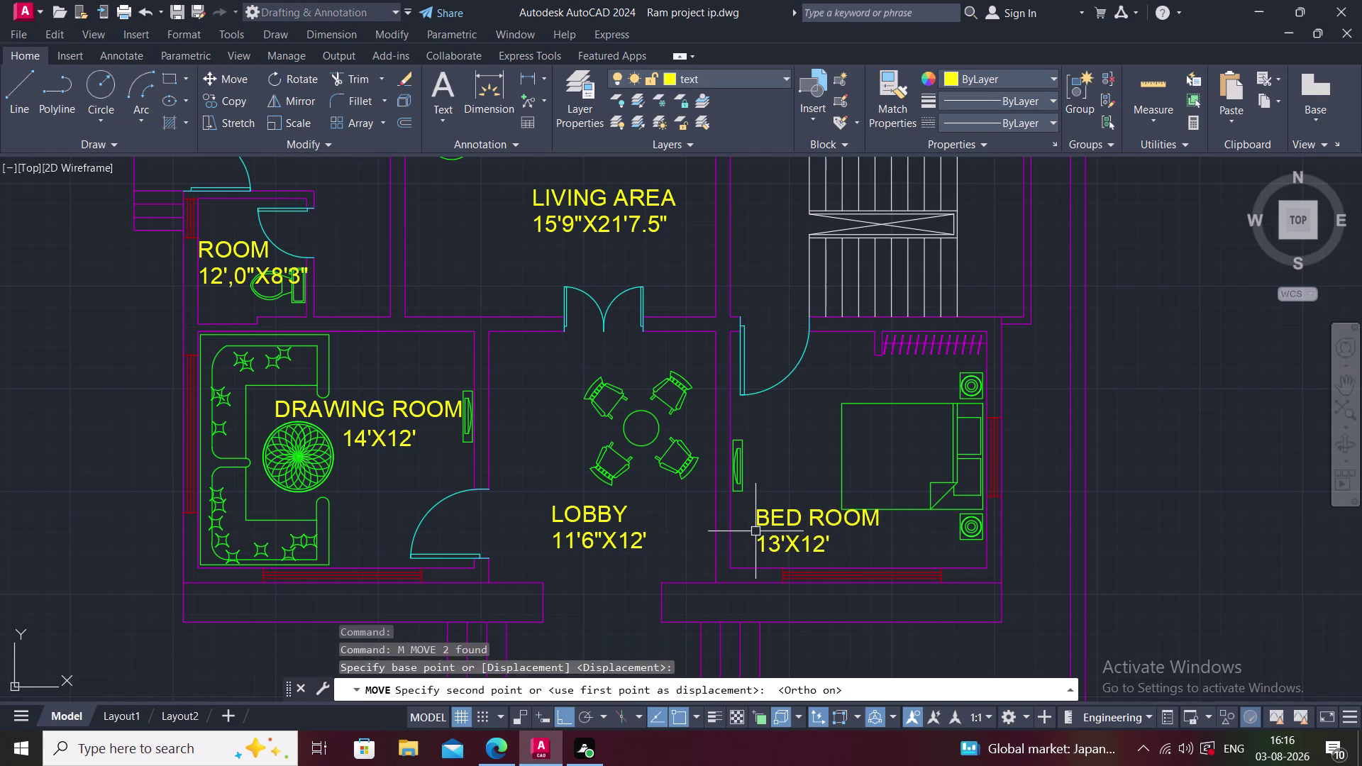
Move the bedroom labels twice more, with Ortho off, placing them slightly further left.
click(783, 529)
click(791, 548)
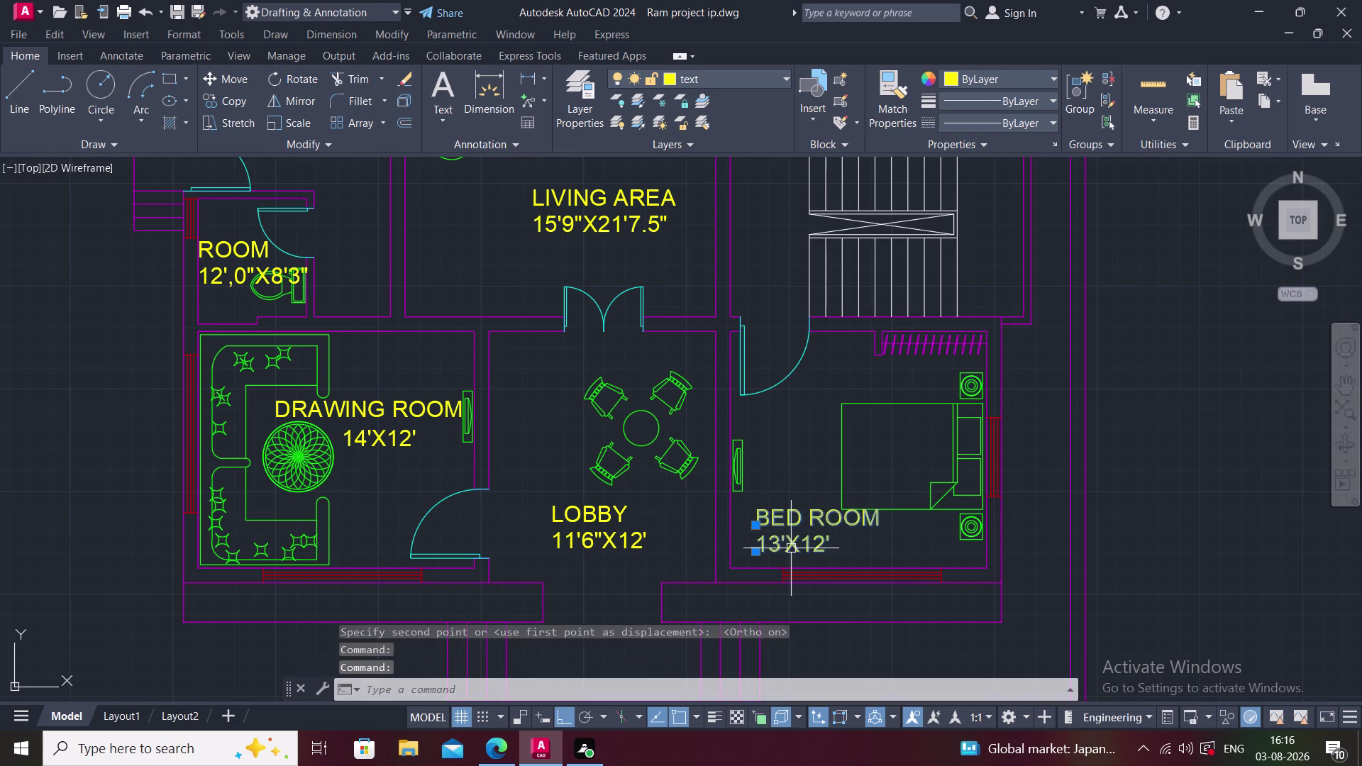
text(M)
key(space)
click(792, 525)
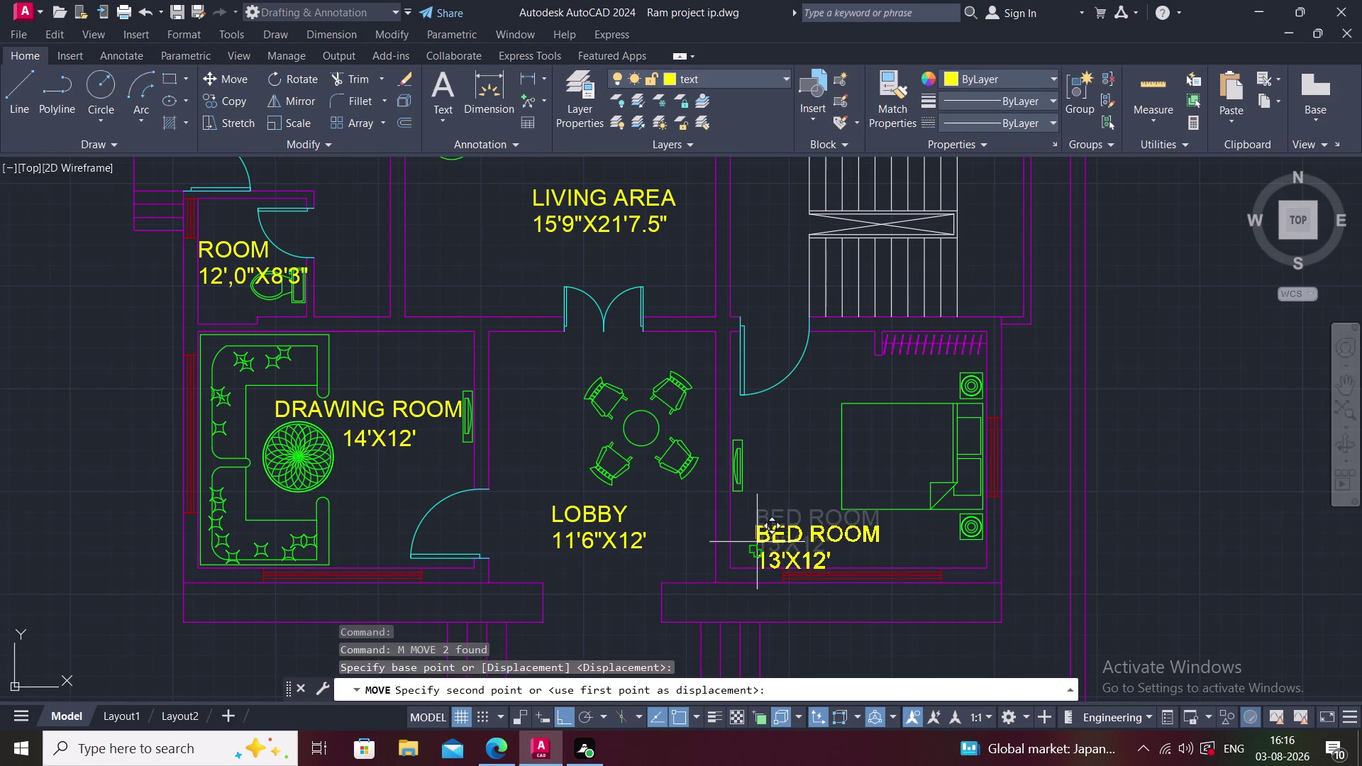
click(757, 535)
click(768, 523)
click(773, 549)
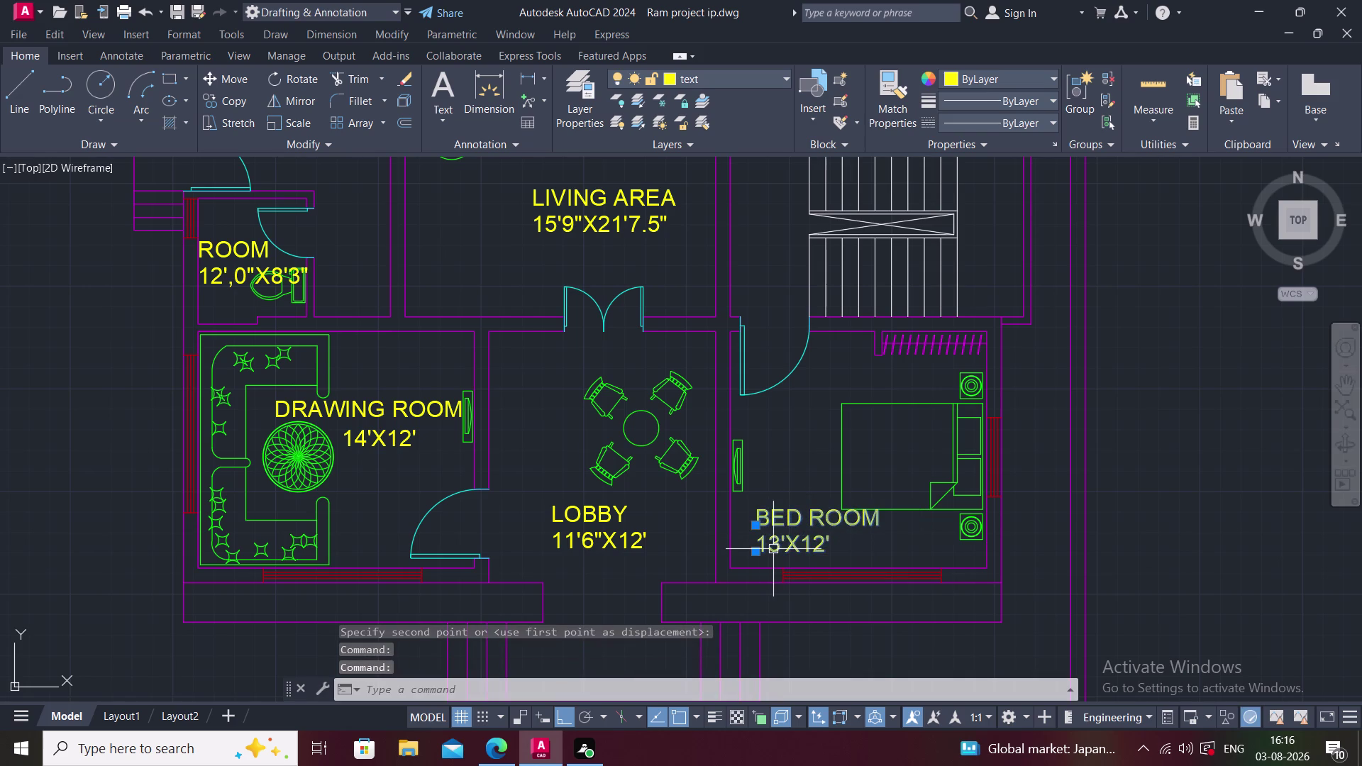
key(m)
key(space)
click(784, 534)
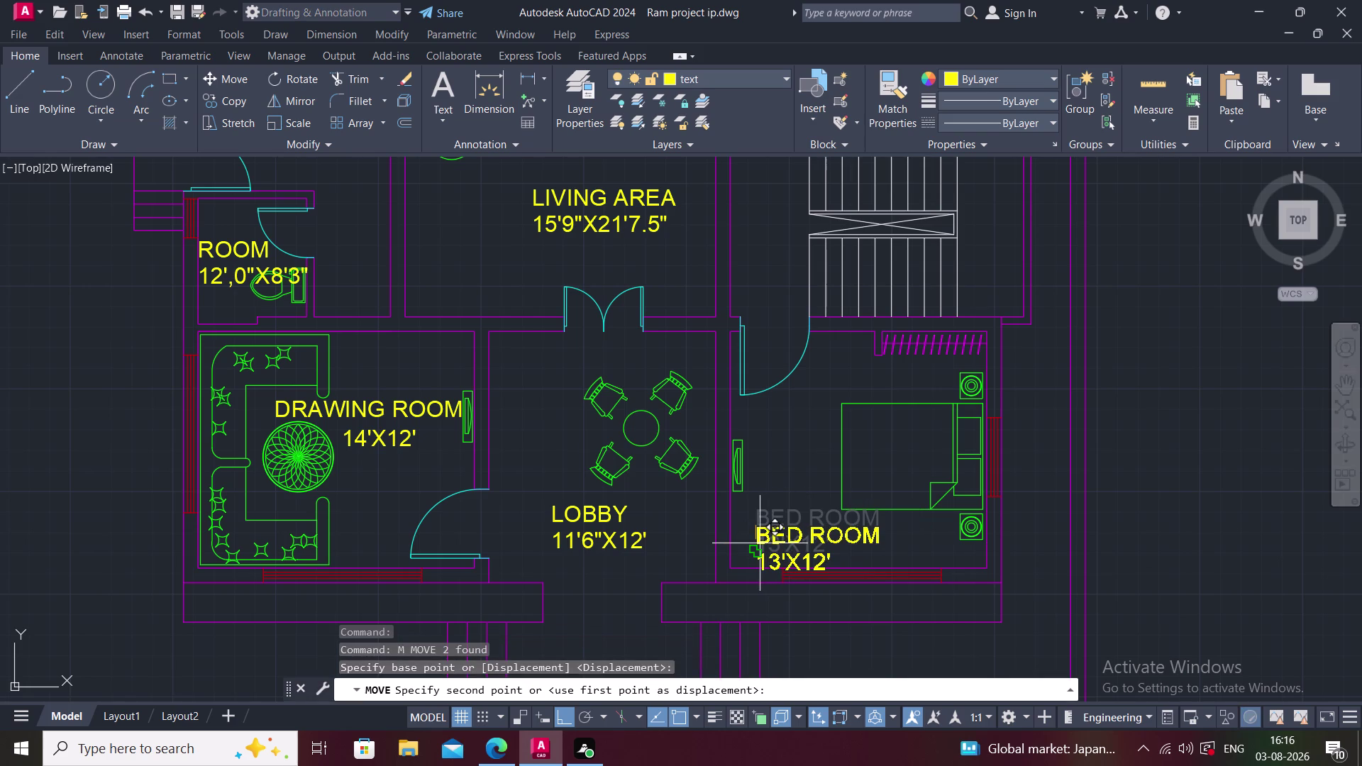
key(F8)
click(740, 534)
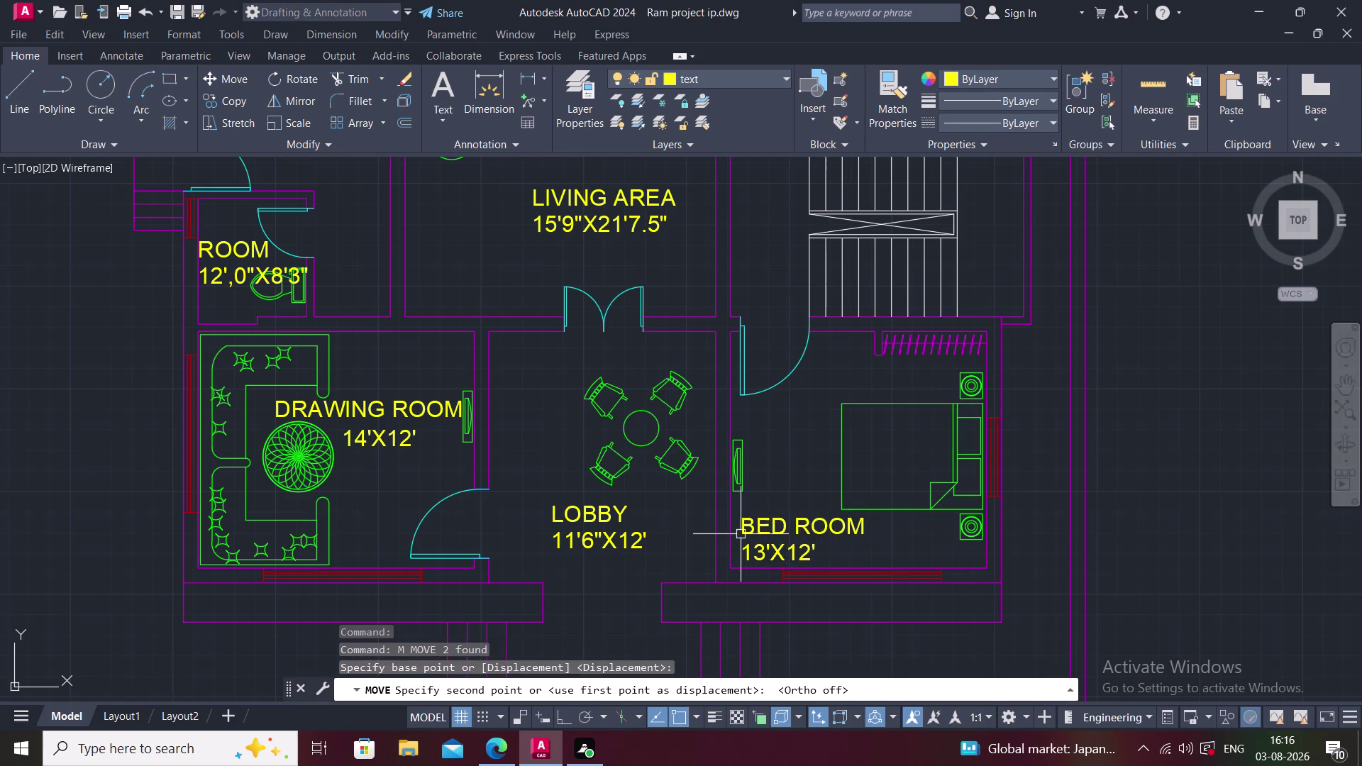
scroll(down, 3)
Zoom out and pan to centre the top row of rooms in the view.
middle_drag(819, 586, 807, 569)
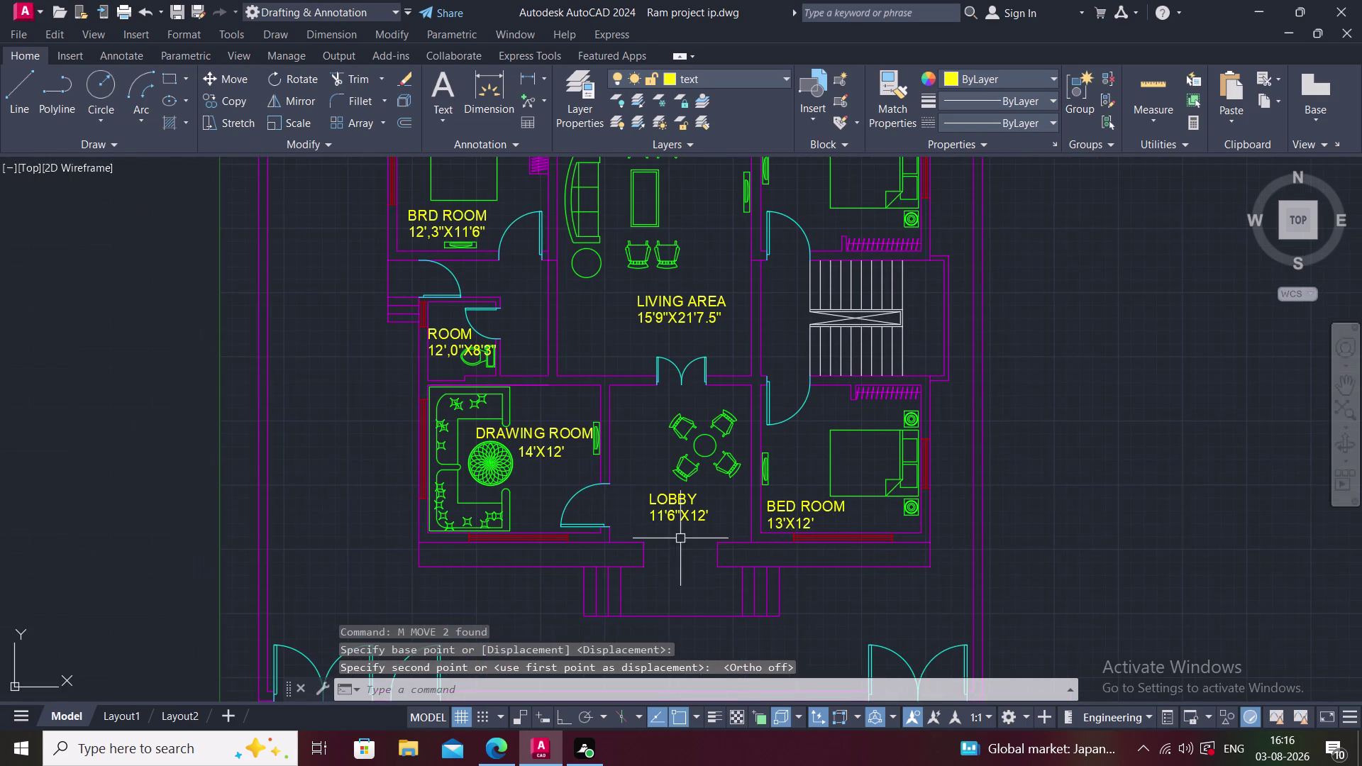
middle_drag(675, 537, 673, 610)
middle_drag(733, 522, 707, 571)
scroll(down, 3)
scroll(up, 3)
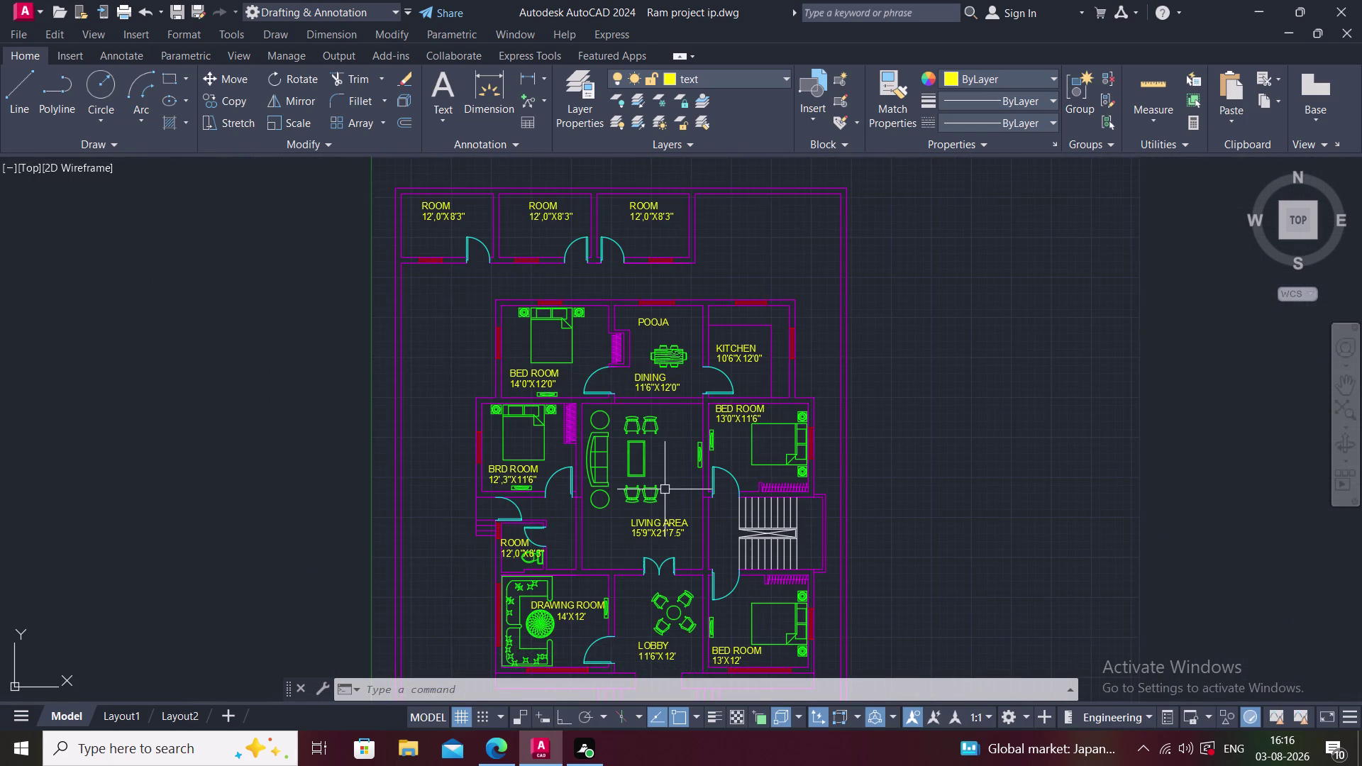
middle_drag(643, 492, 663, 529)
middle_drag(470, 397, 481, 404)
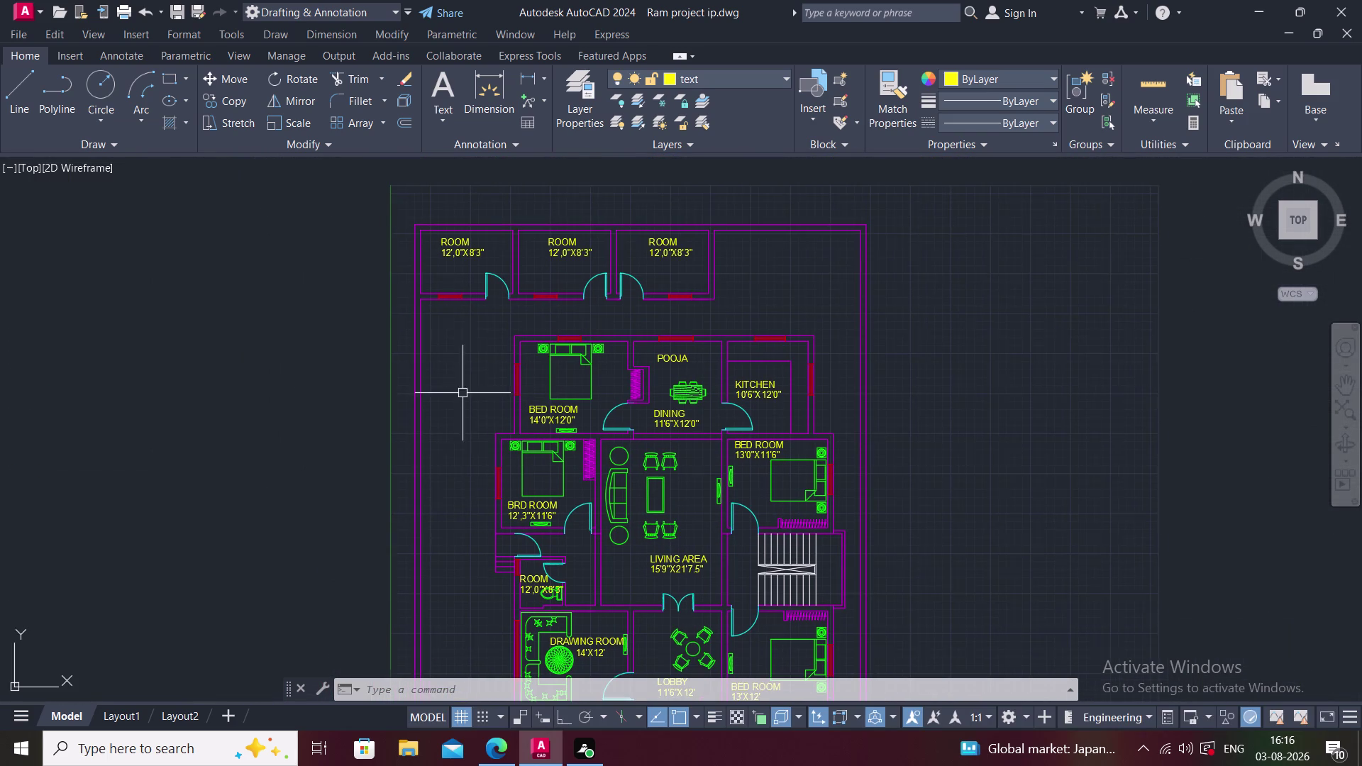
middle_drag(480, 404, 496, 415)
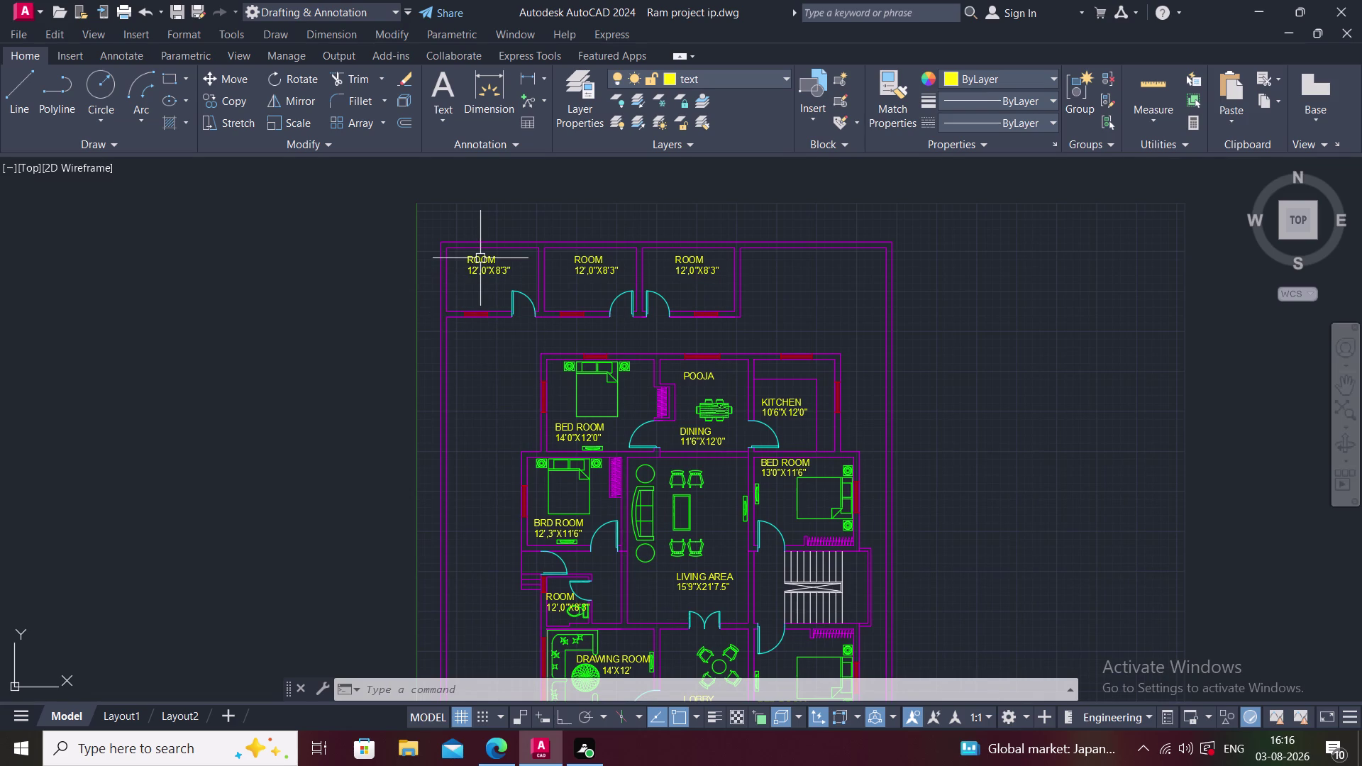
Copy the top-left room's ROOM label to two spots below the front rooms.
click(480, 258)
text(C)
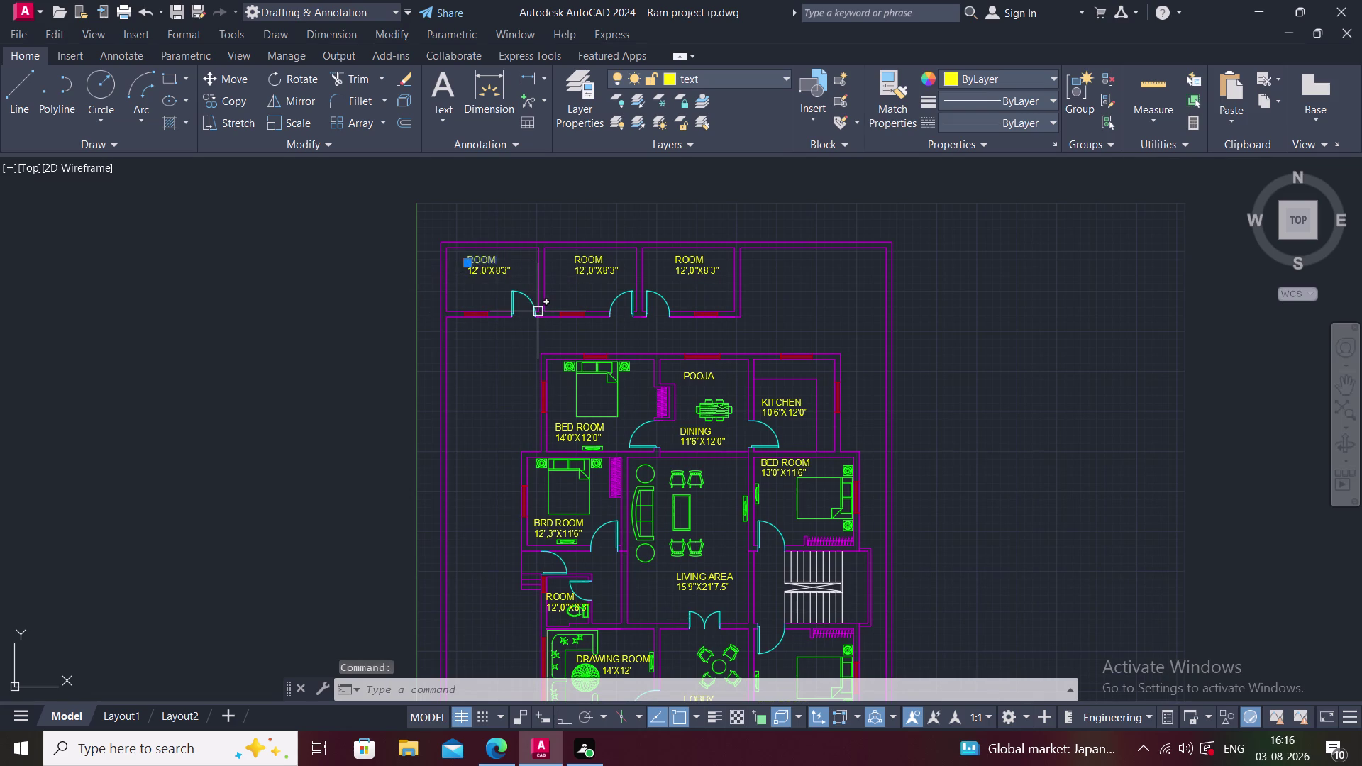
text(O)
key(space)
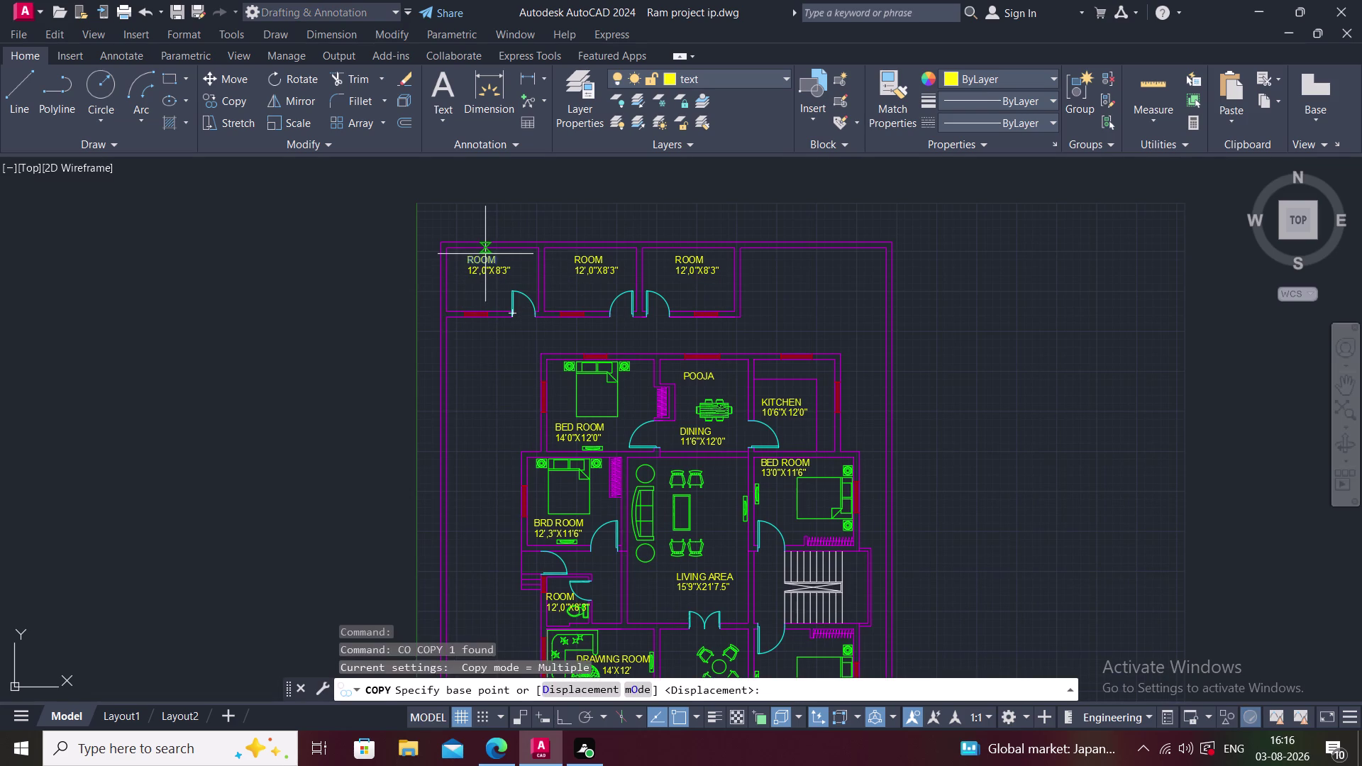
click(485, 255)
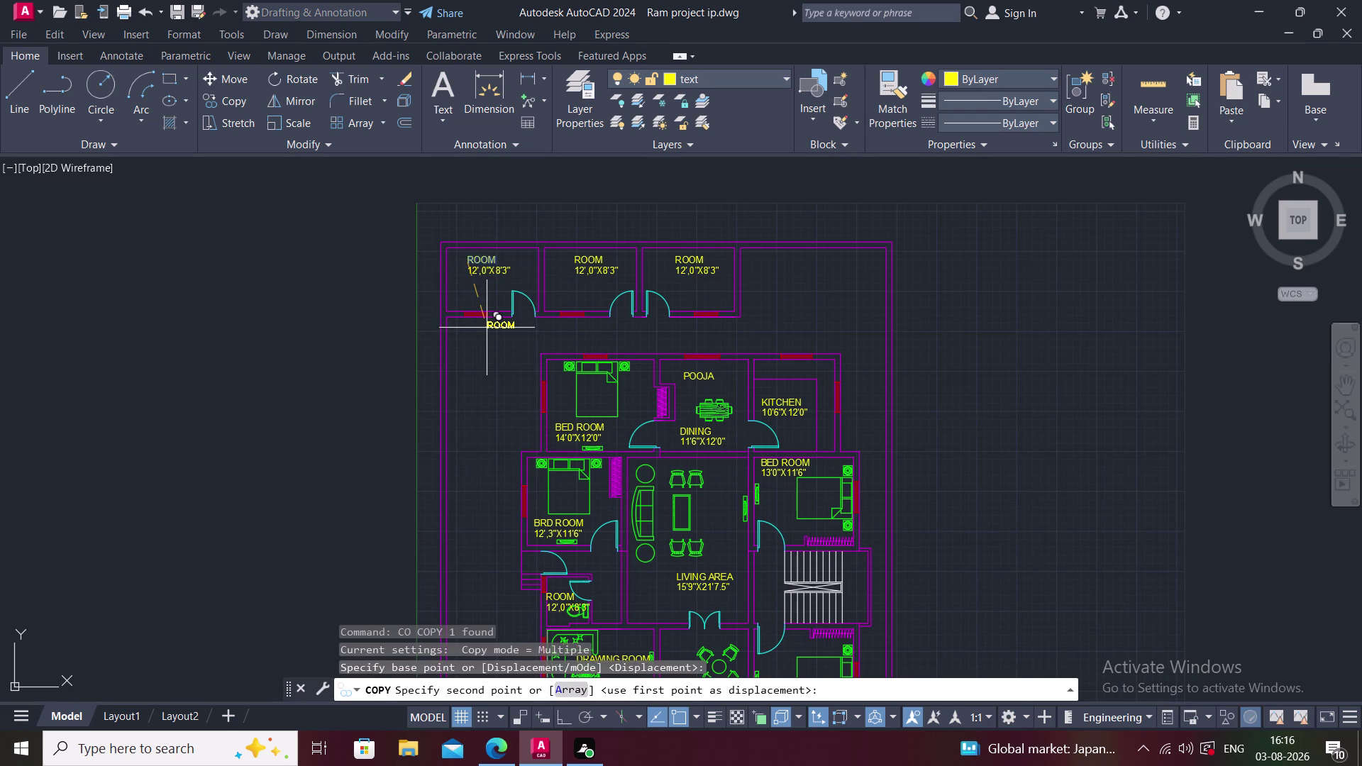
click(458, 330)
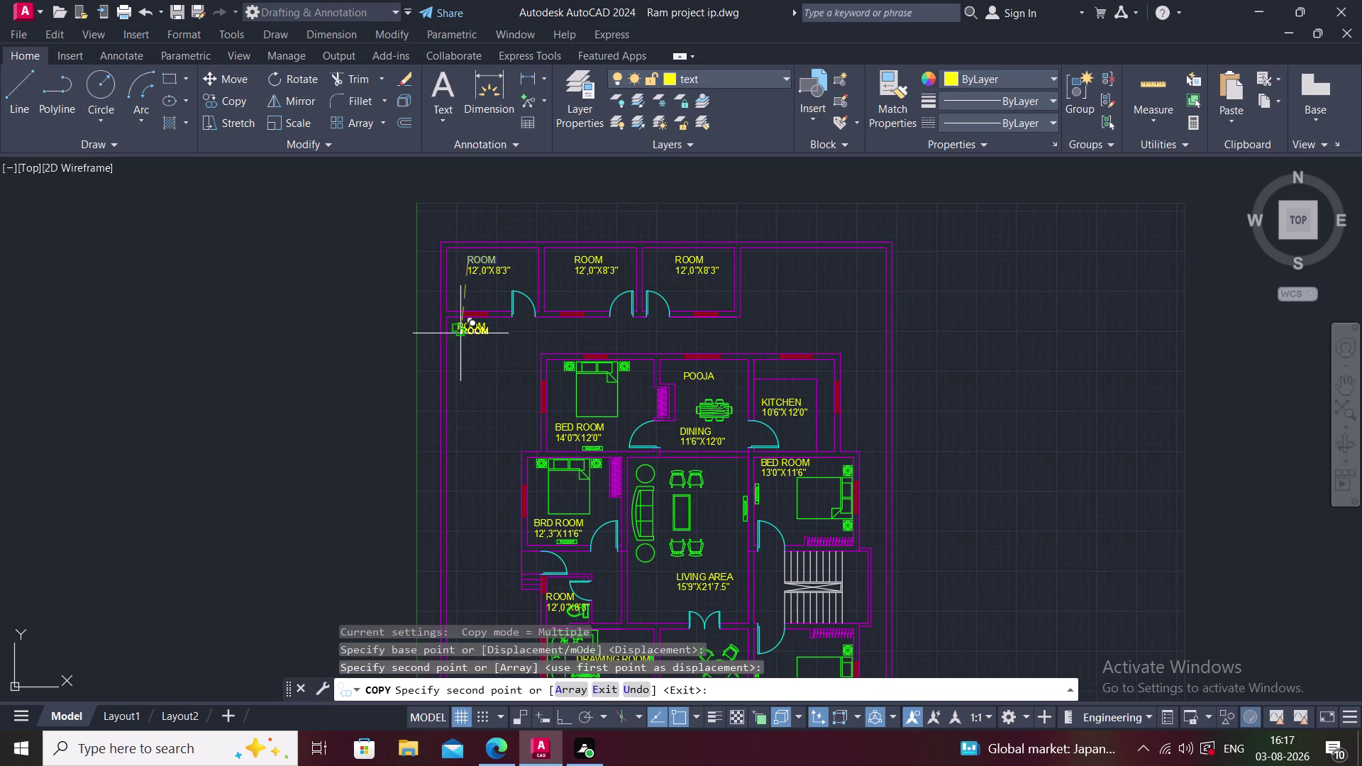
click(513, 331)
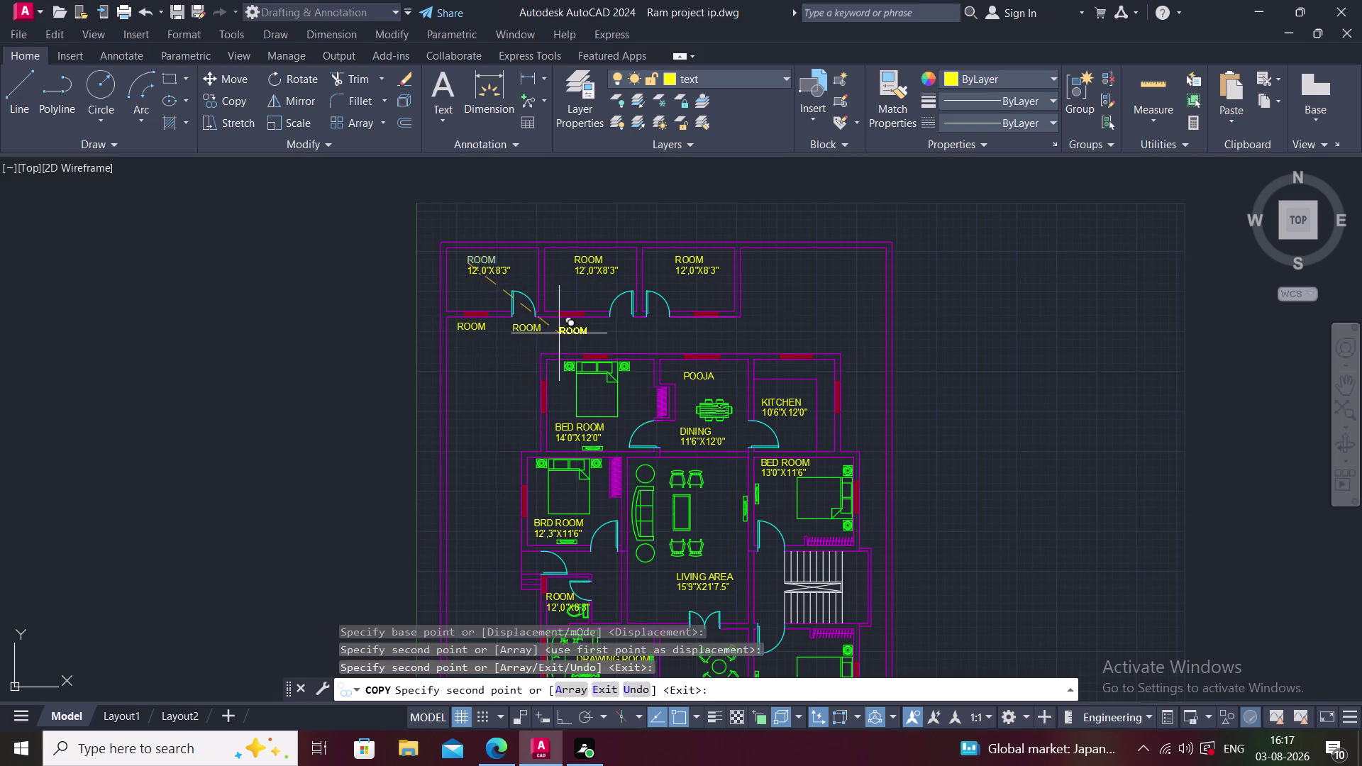
Place a third ROOM copy, then change the first copy's text to W3.
click(560, 330)
key(Escape)
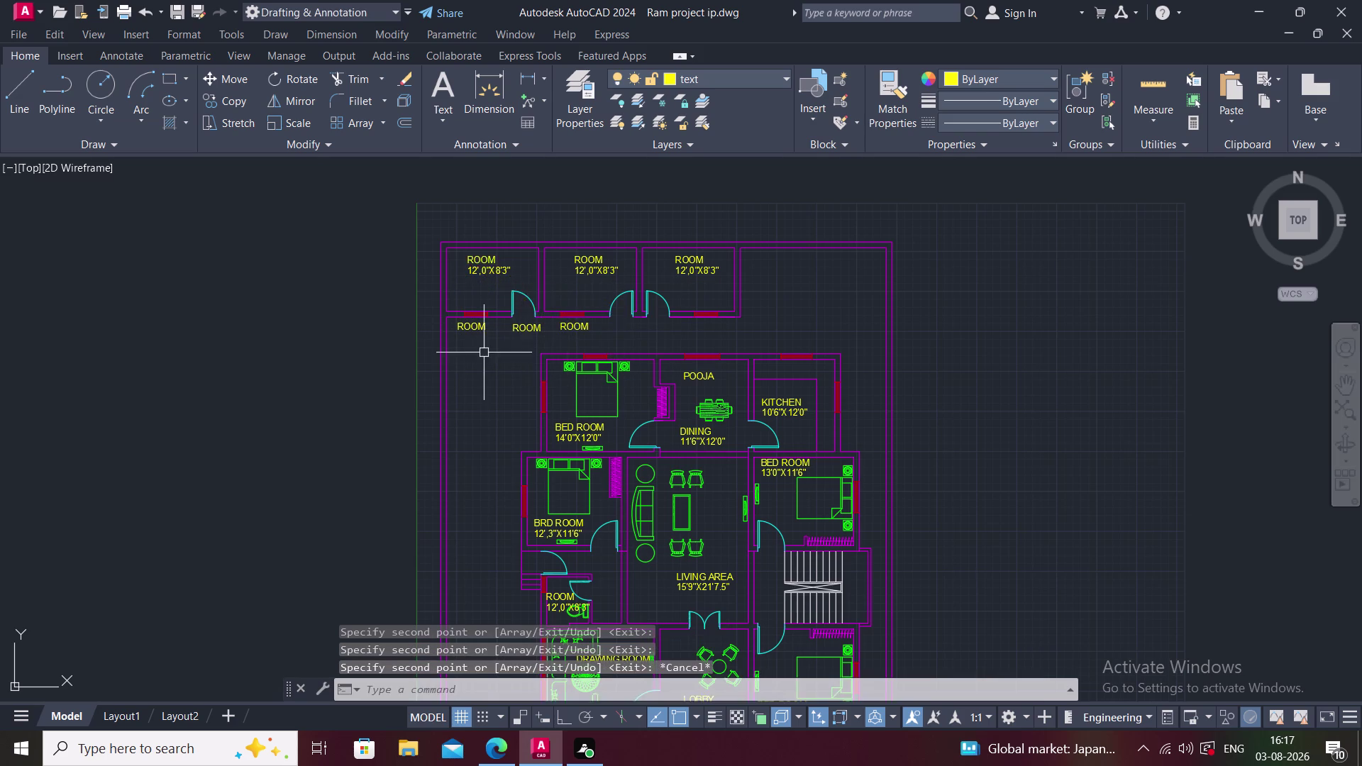
scroll(up, 3)
double_click(464, 310)
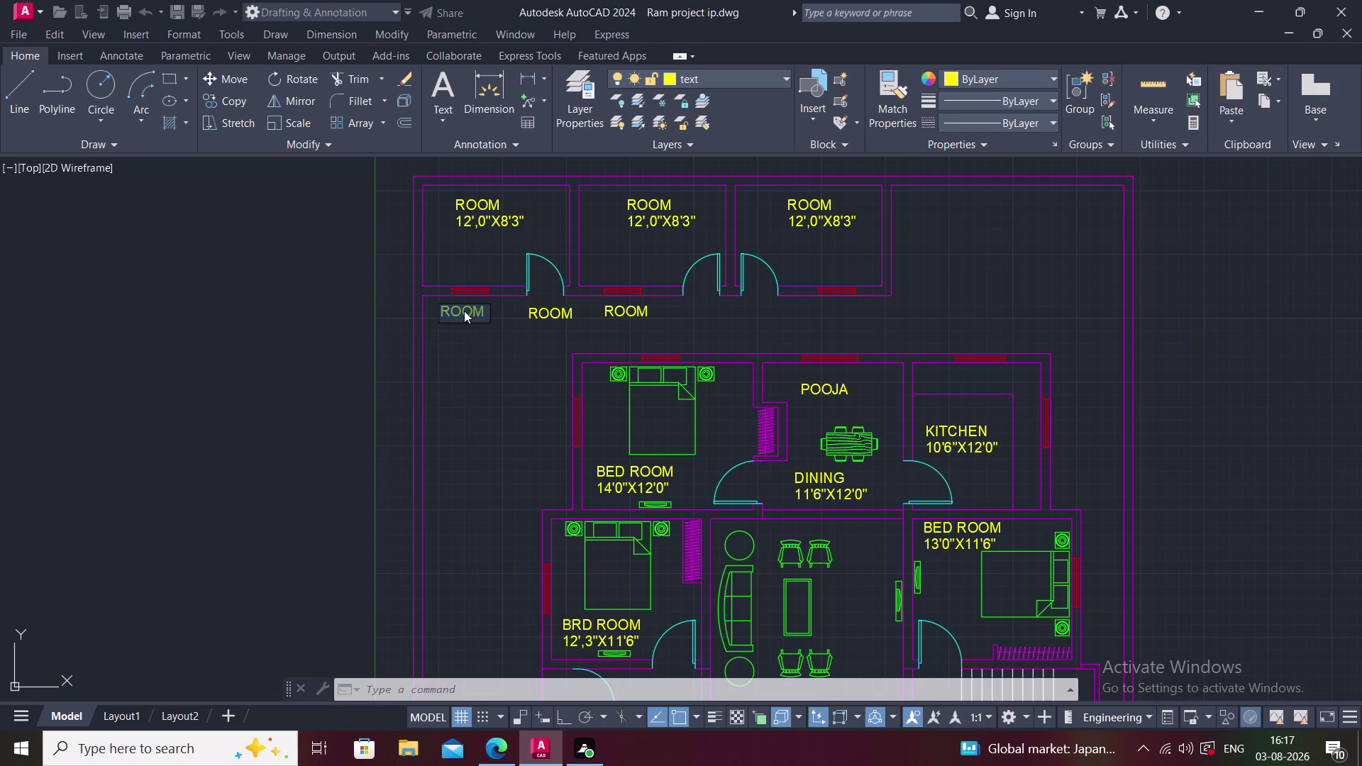
text(W3)
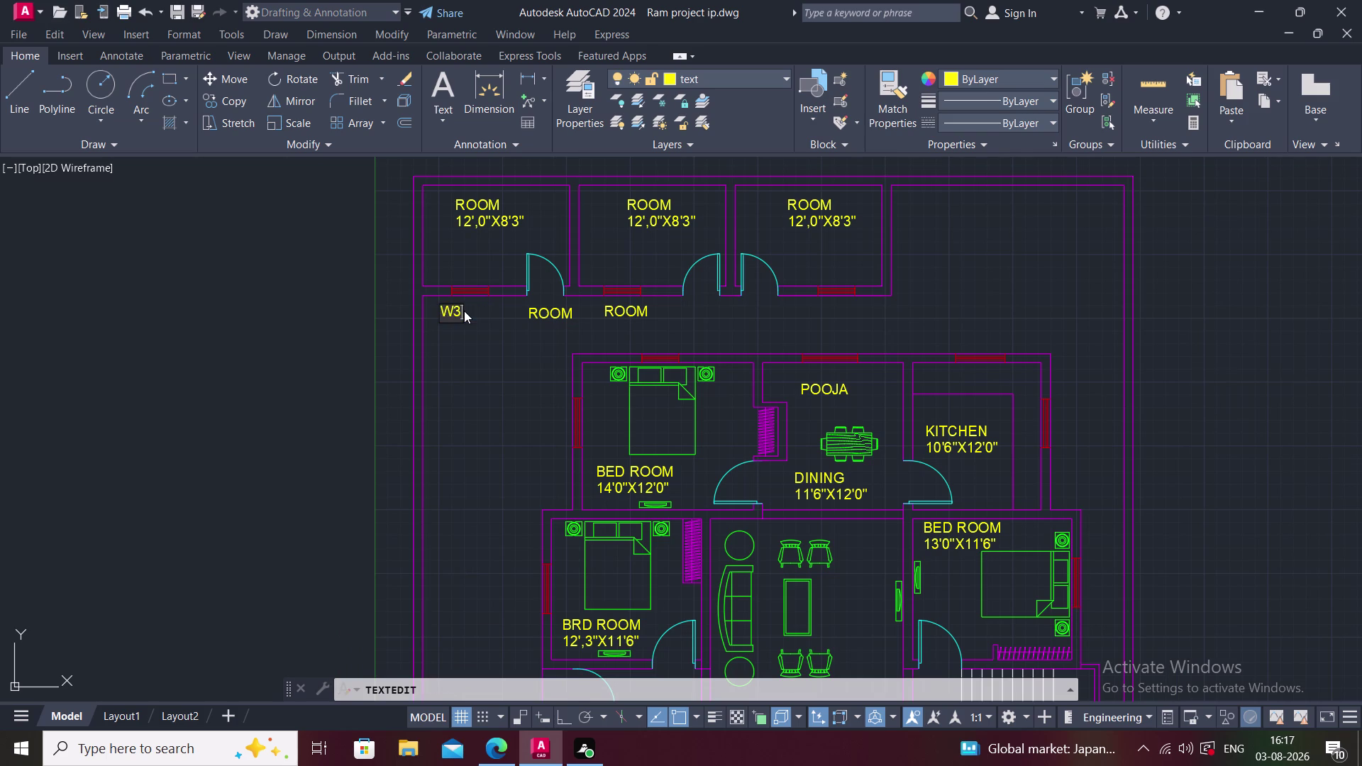
key(space)
click(471, 323)
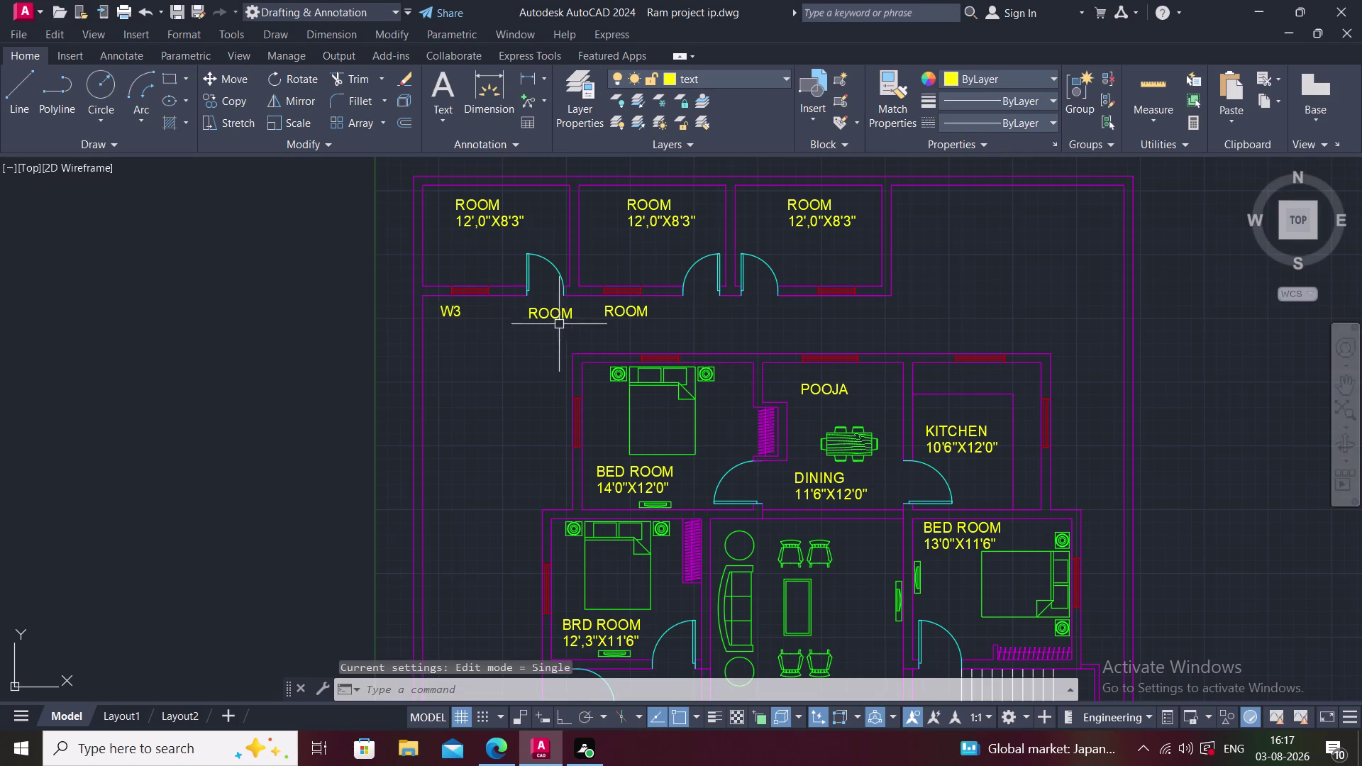
Move the W3 label slightly right so it sits under the window.
click(447, 312)
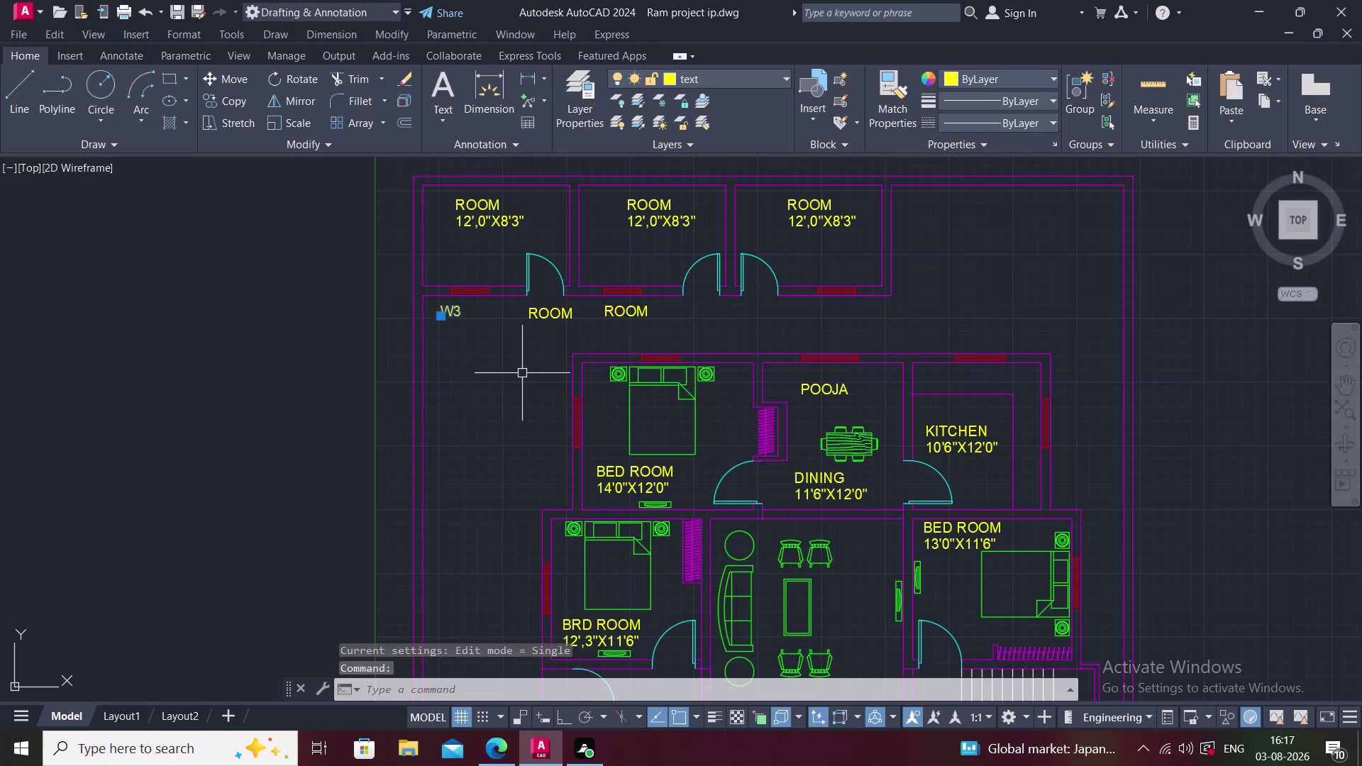
key(m)
key(space)
scroll(up, 3)
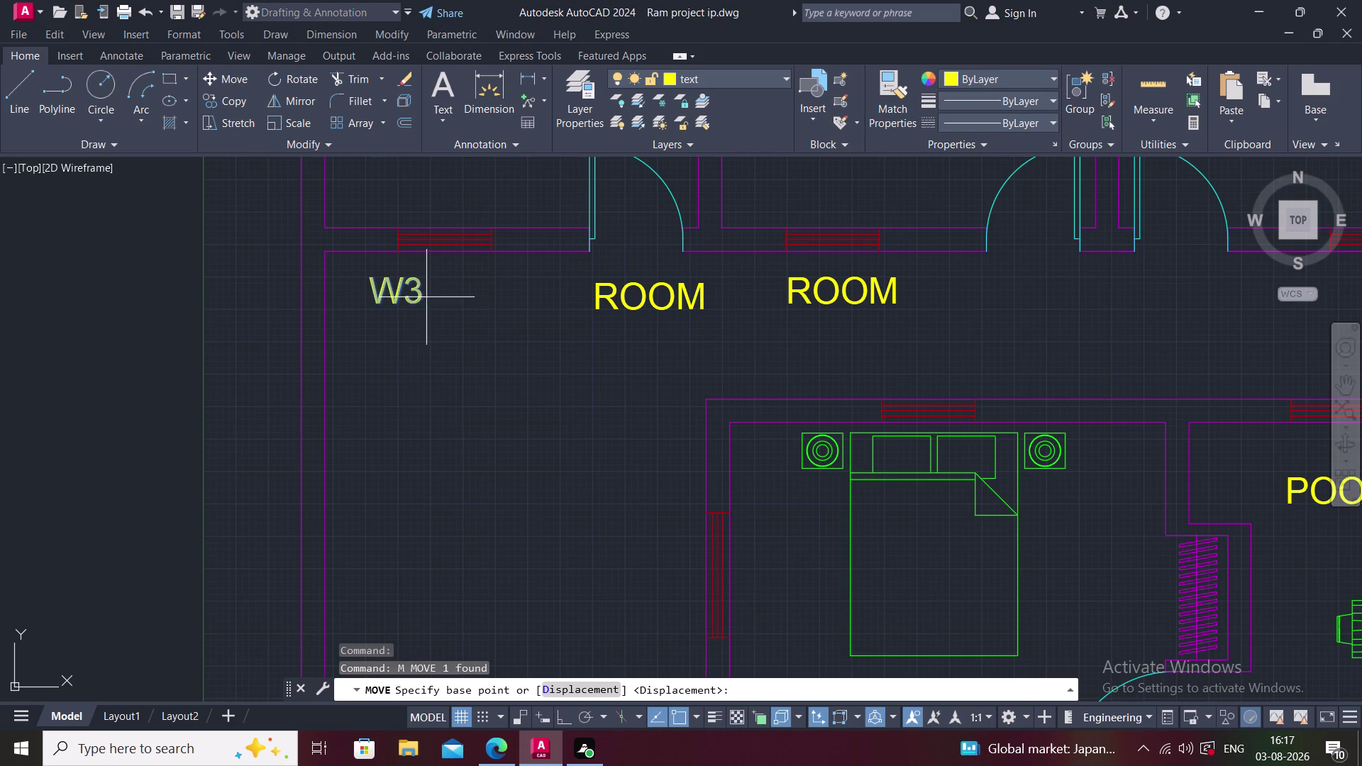
click(395, 291)
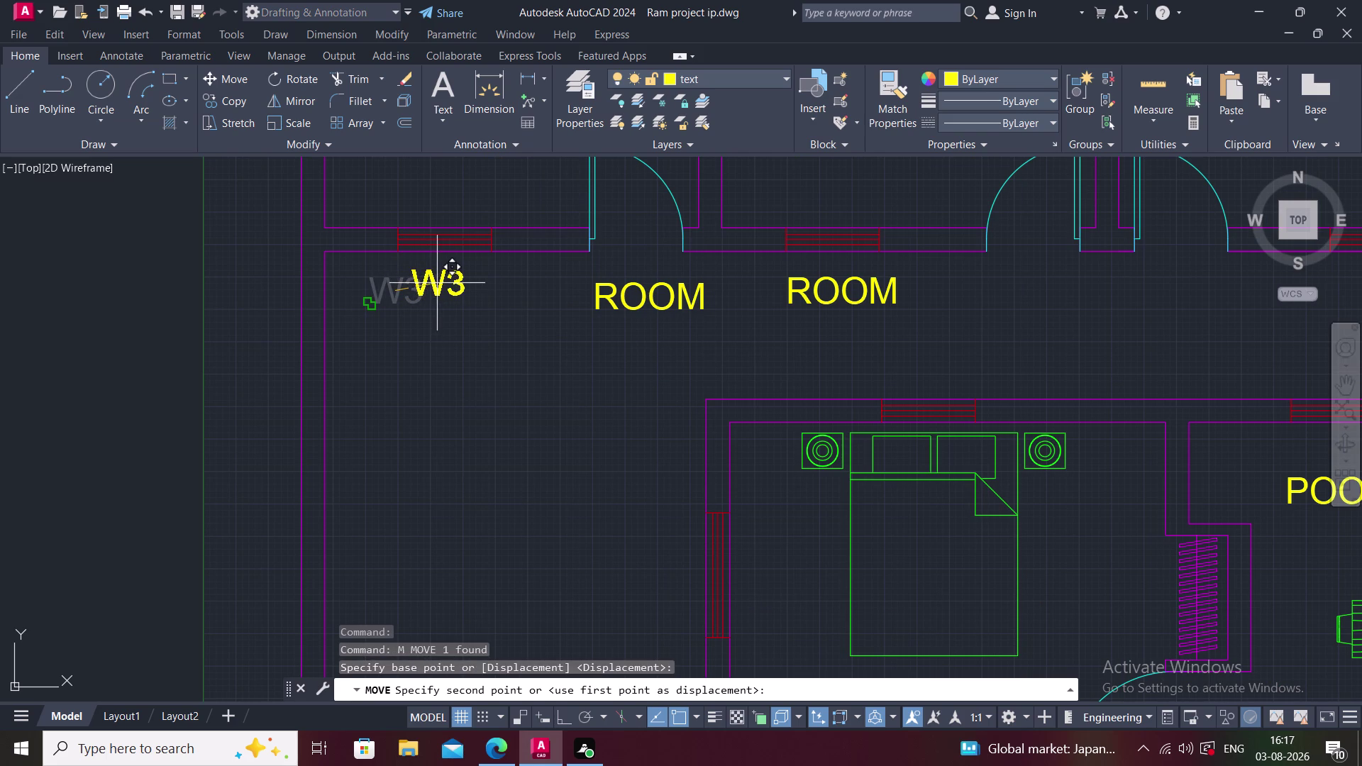
click(440, 288)
key(Escape)
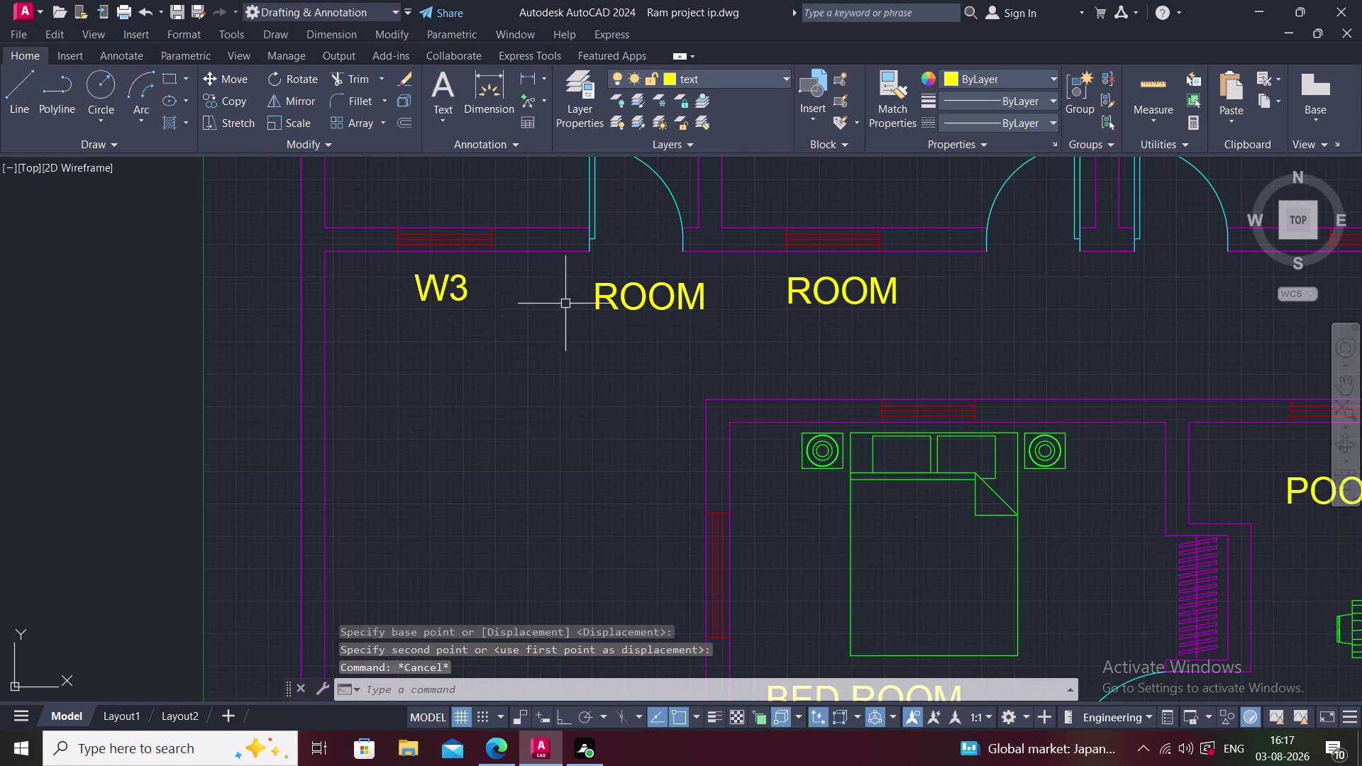
Delete the two spare ROOM copies and bring the W3 tag back into view.
click(610, 272)
click(912, 319)
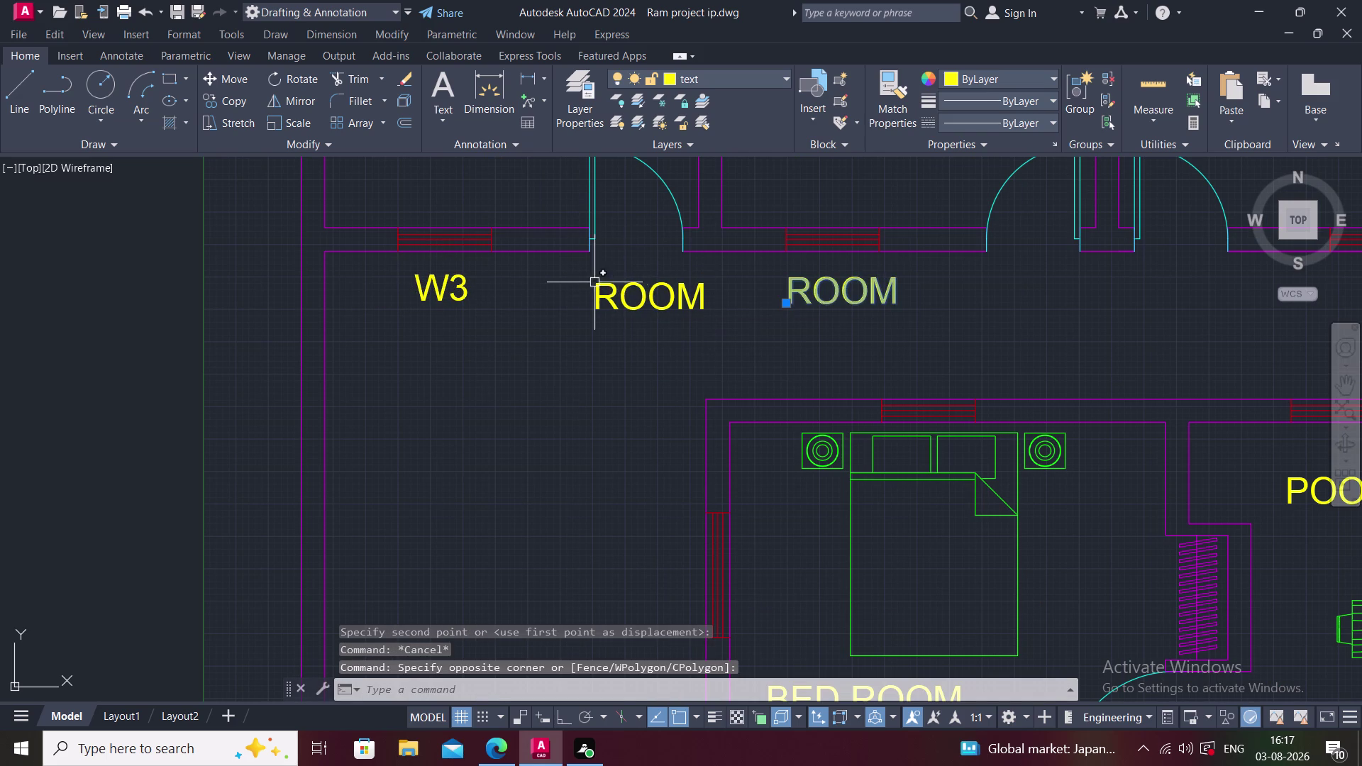
click(592, 280)
click(741, 338)
key(Delete)
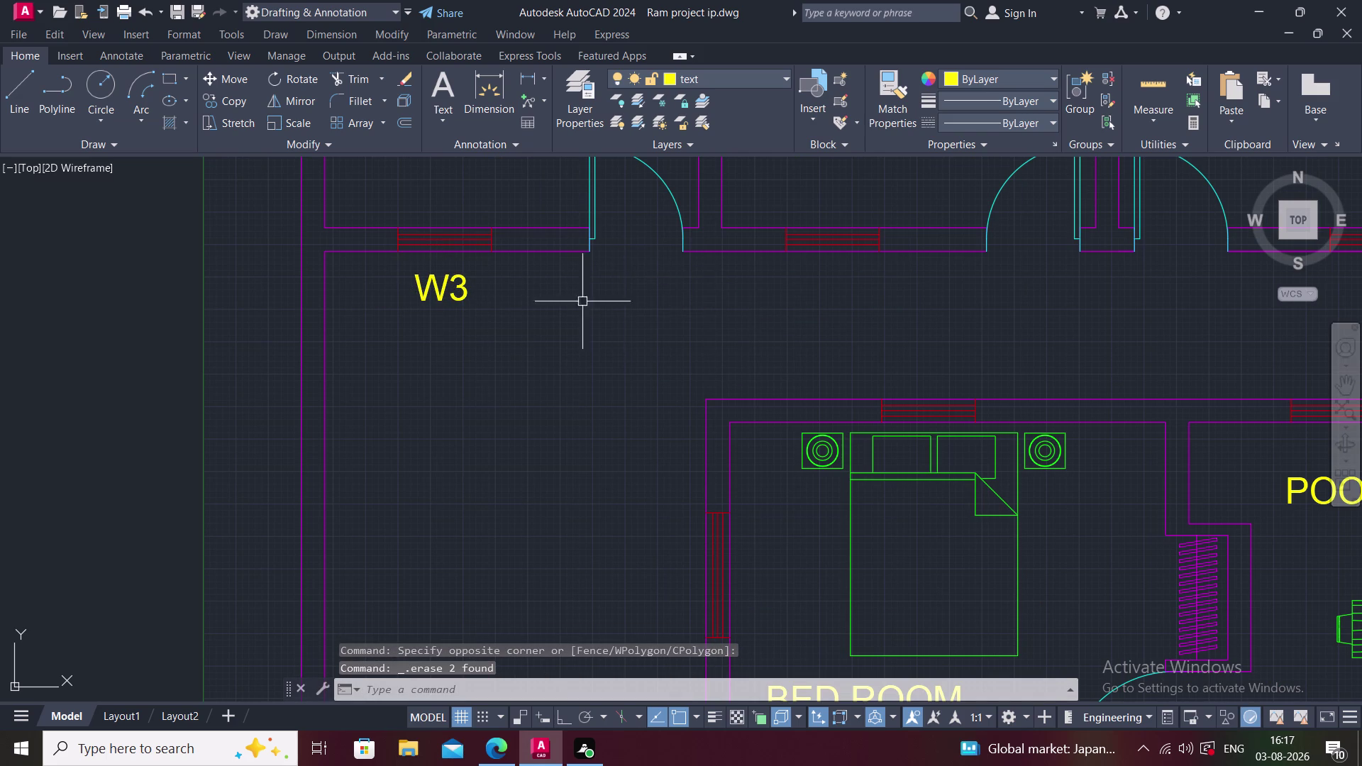
scroll(down, 3)
middle_drag(494, 325, 479, 391)
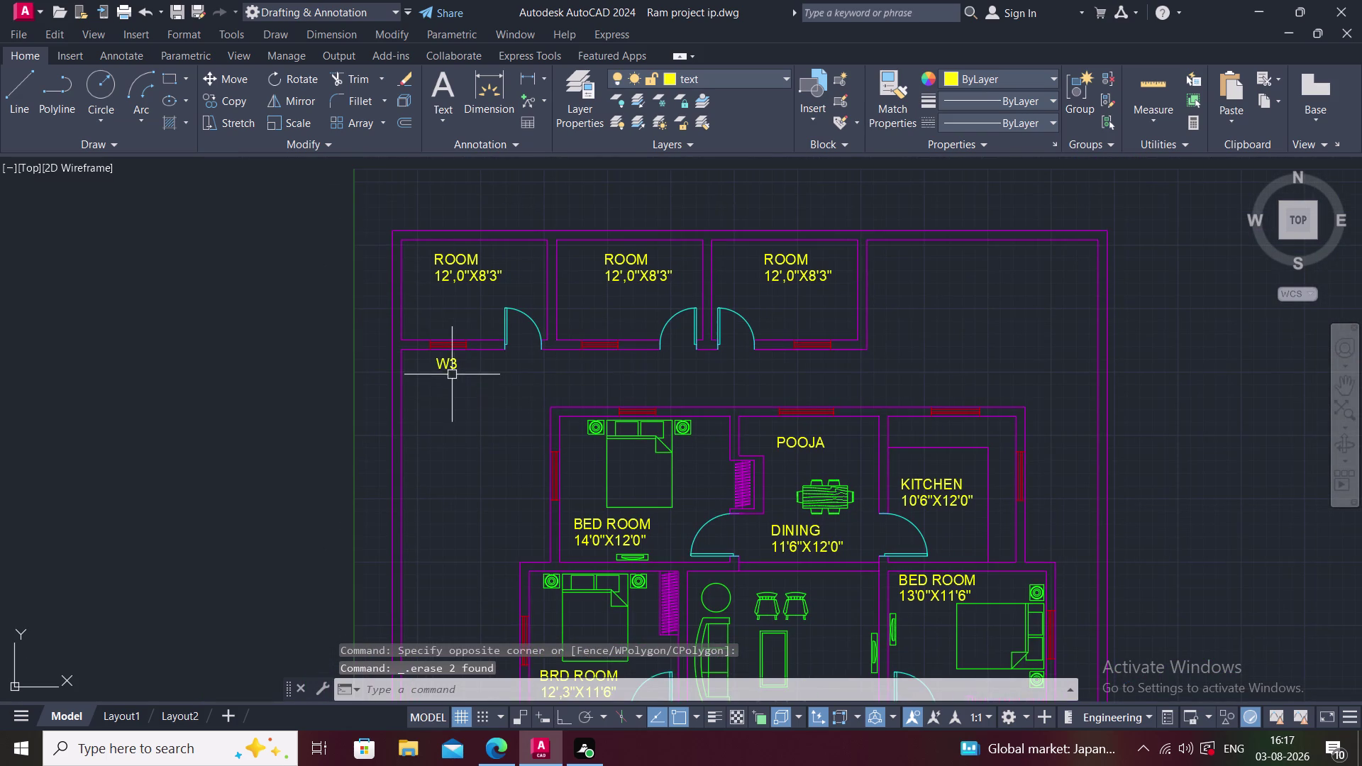
scroll(up, 3)
click(422, 345)
Scale the W3 tag with SC from a base point beside it.
text(S)
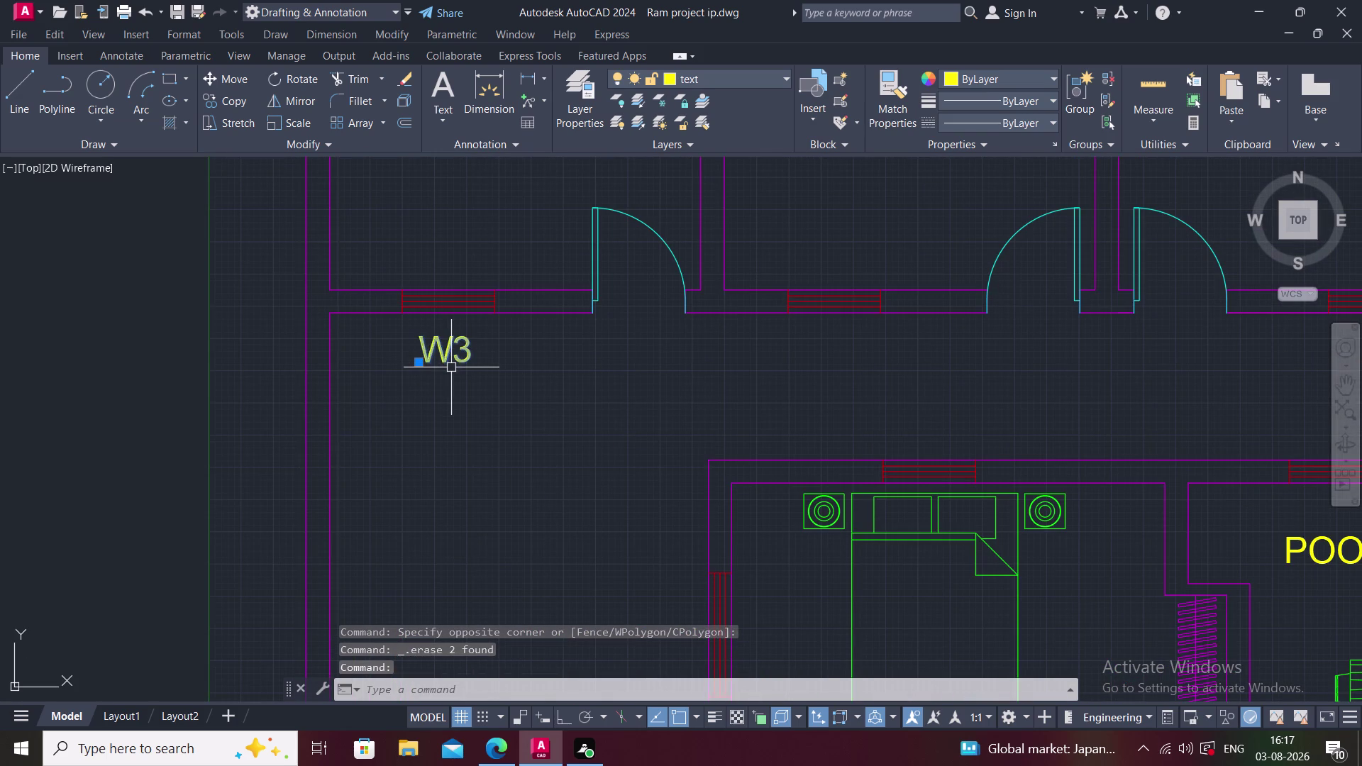
text(C)
key(space)
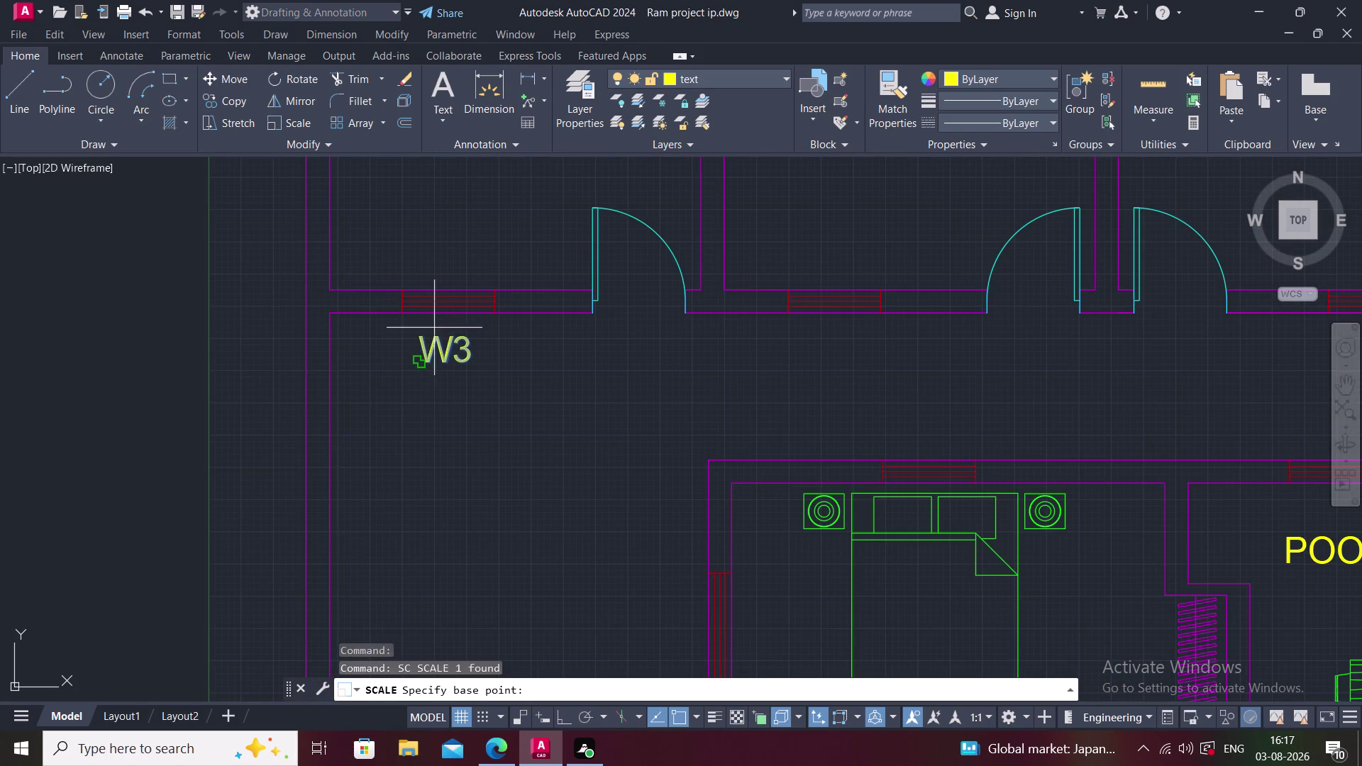
click(436, 340)
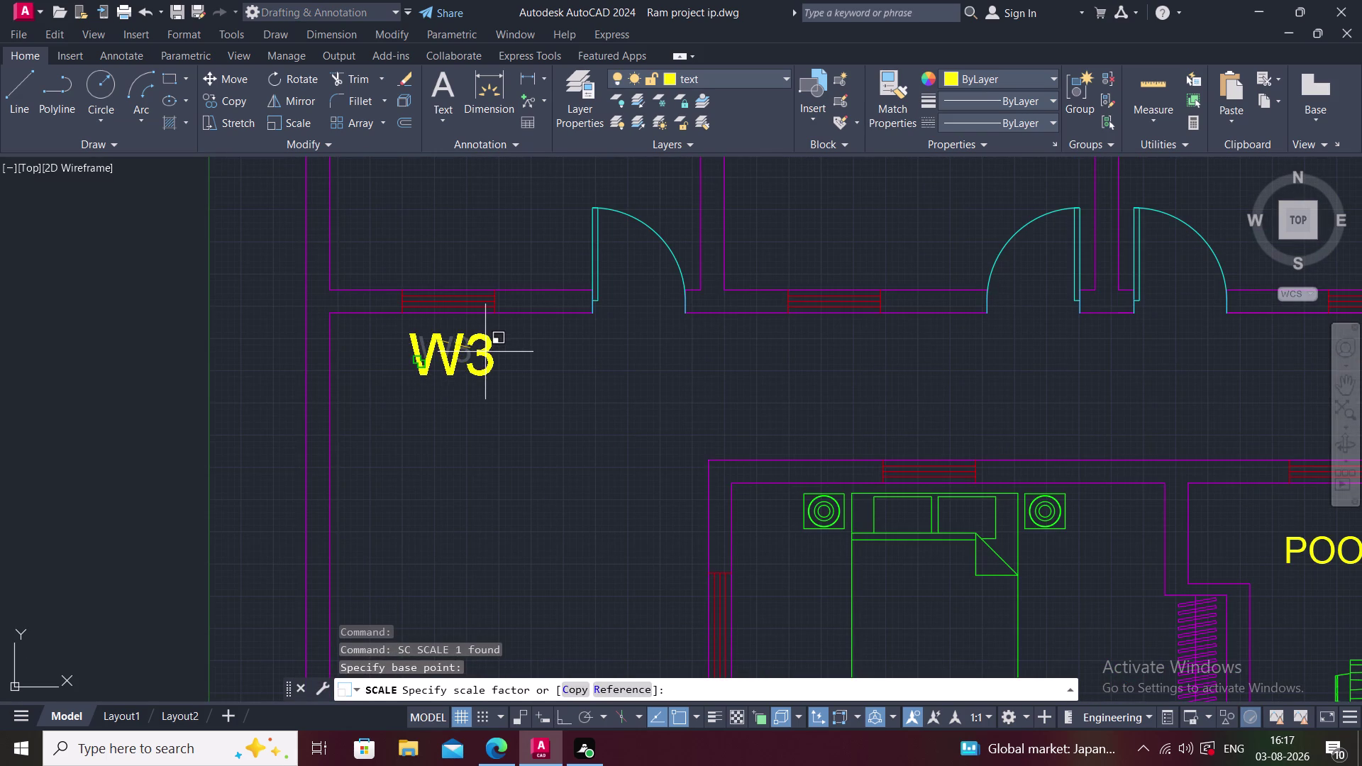
click(489, 353)
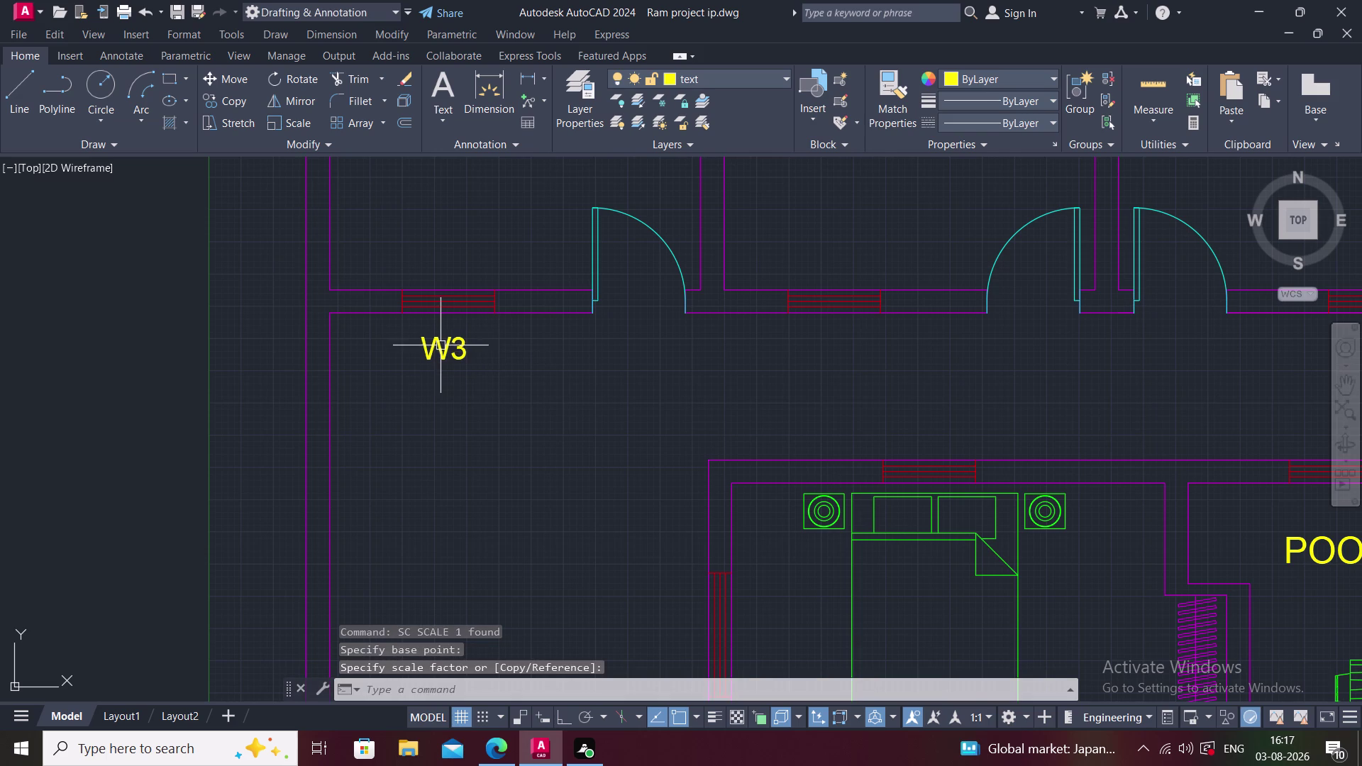
Rescale the W3 tag to its final size next to the upper-left window.
click(422, 332)
text(SC)
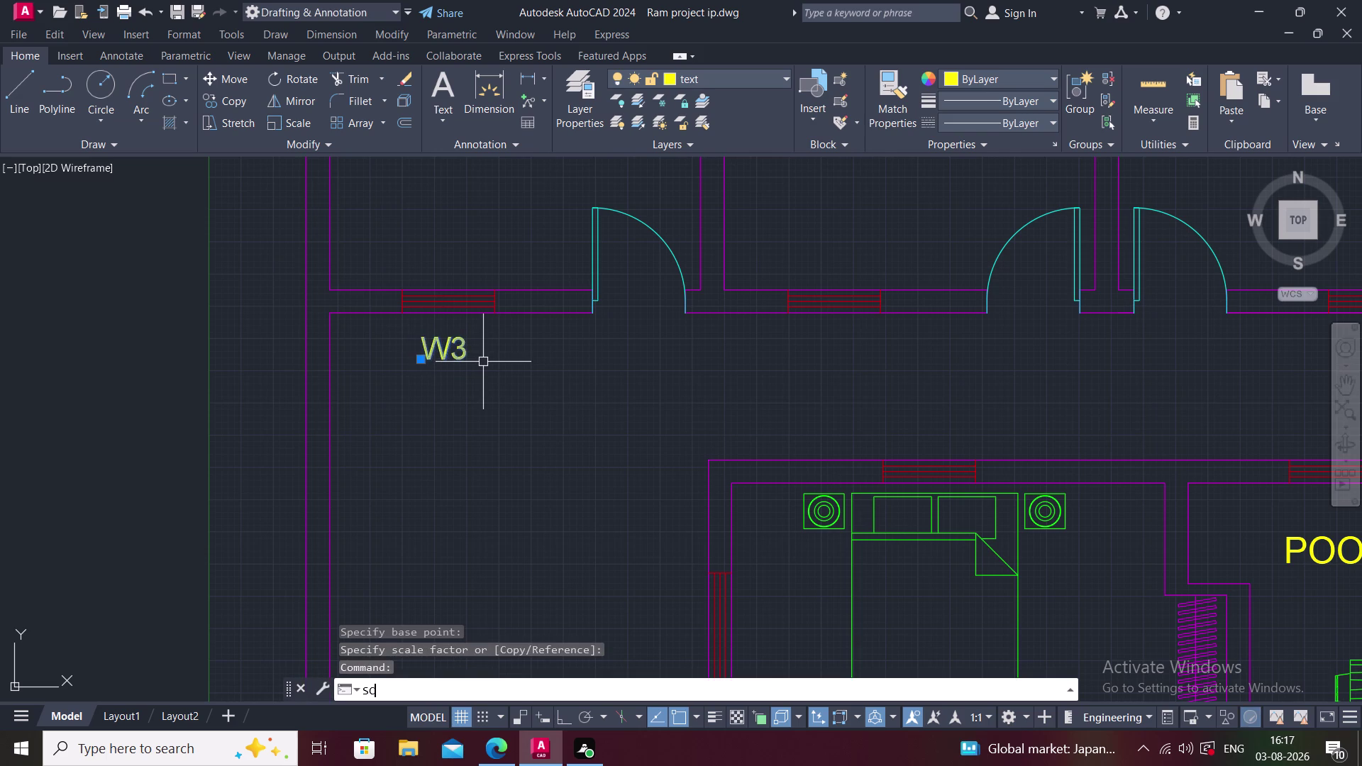
key(space)
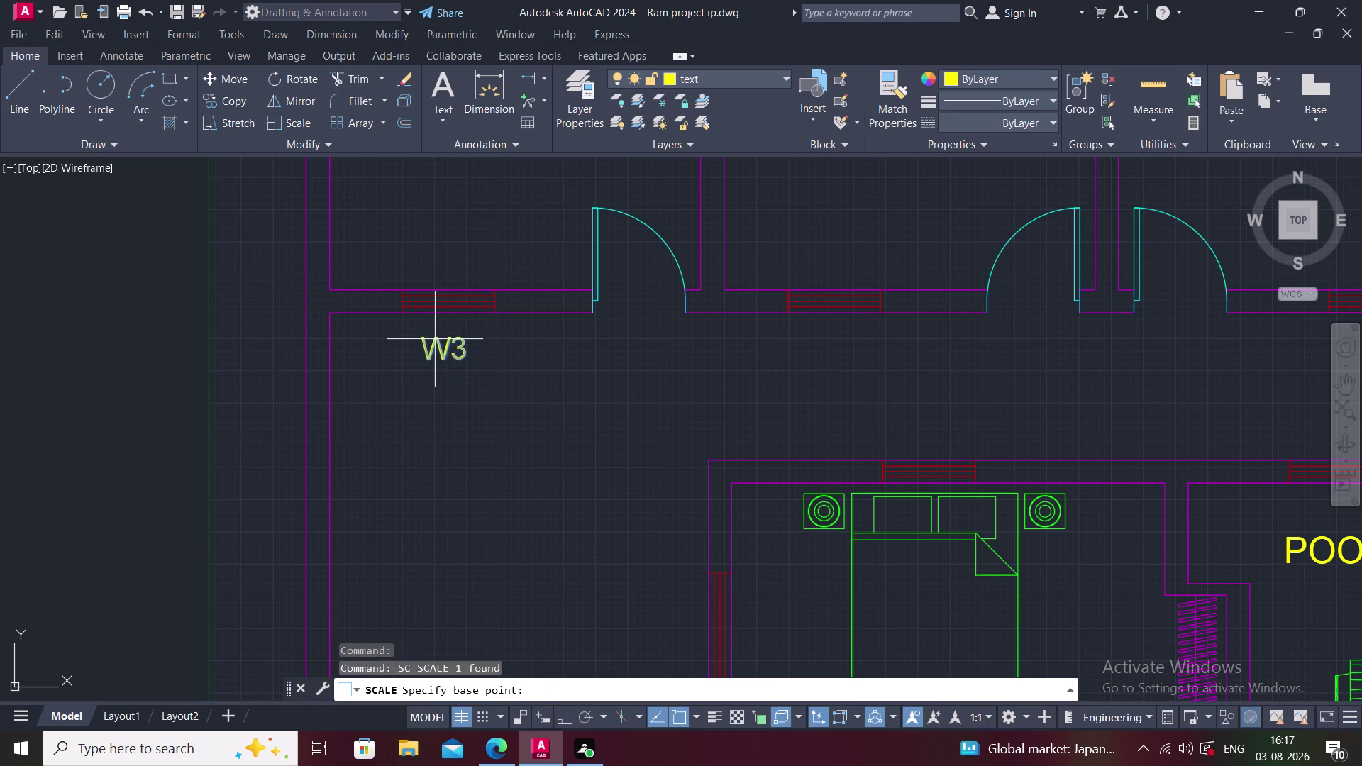
click(434, 339)
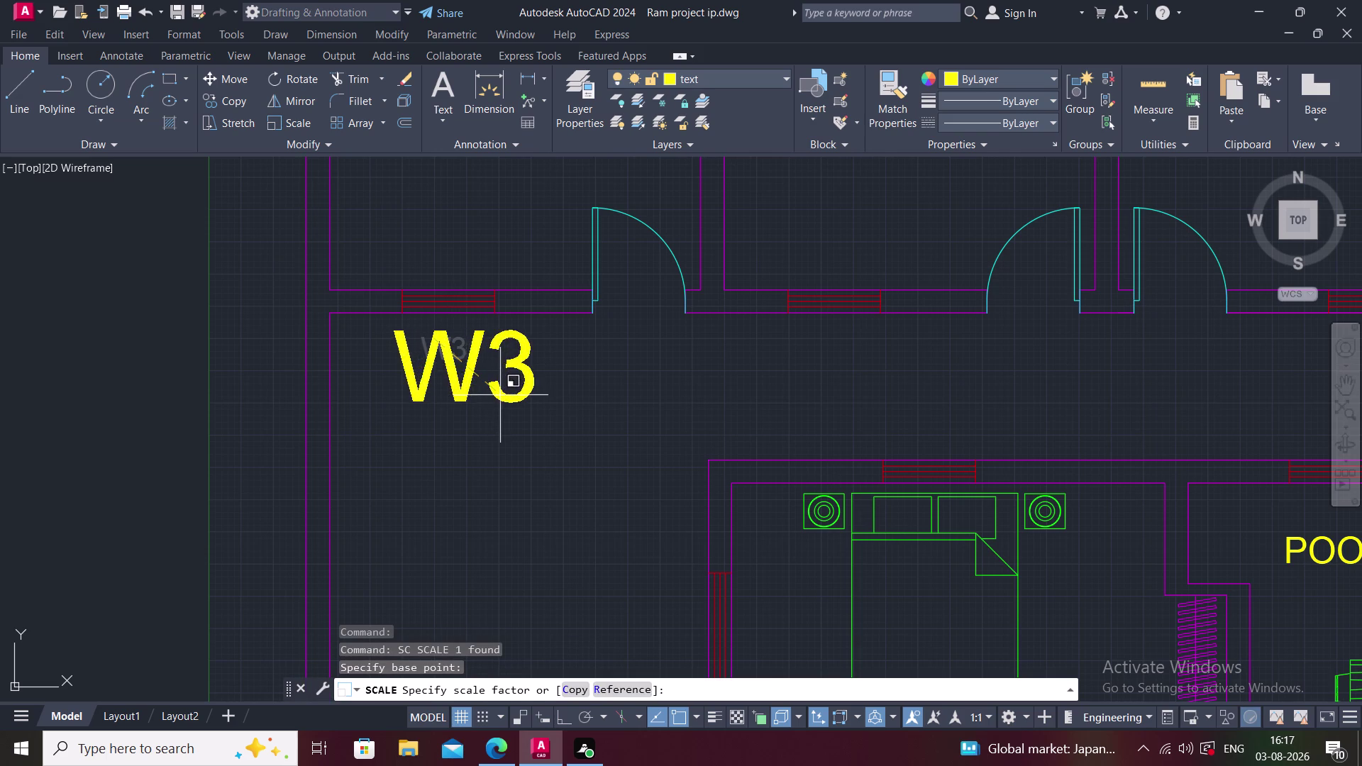
scroll(down, 3)
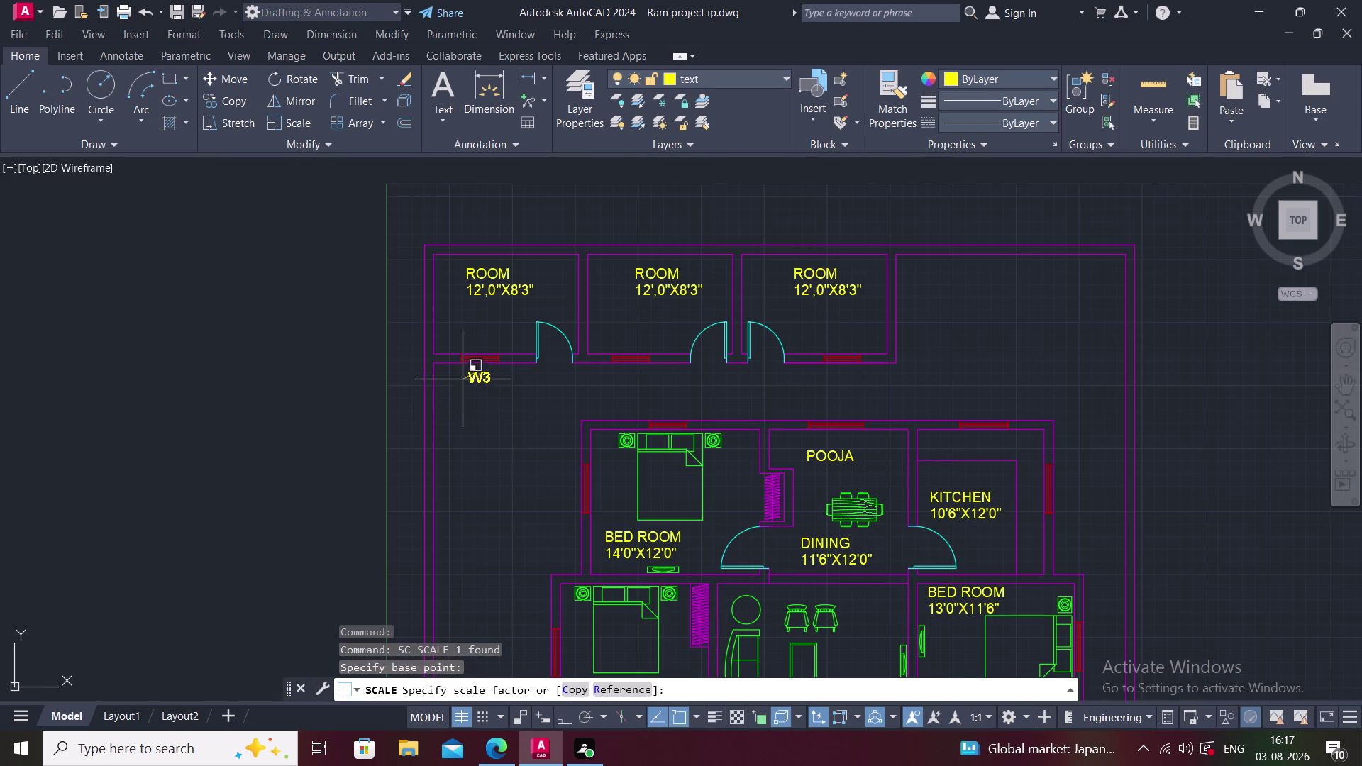
scroll(up, 3)
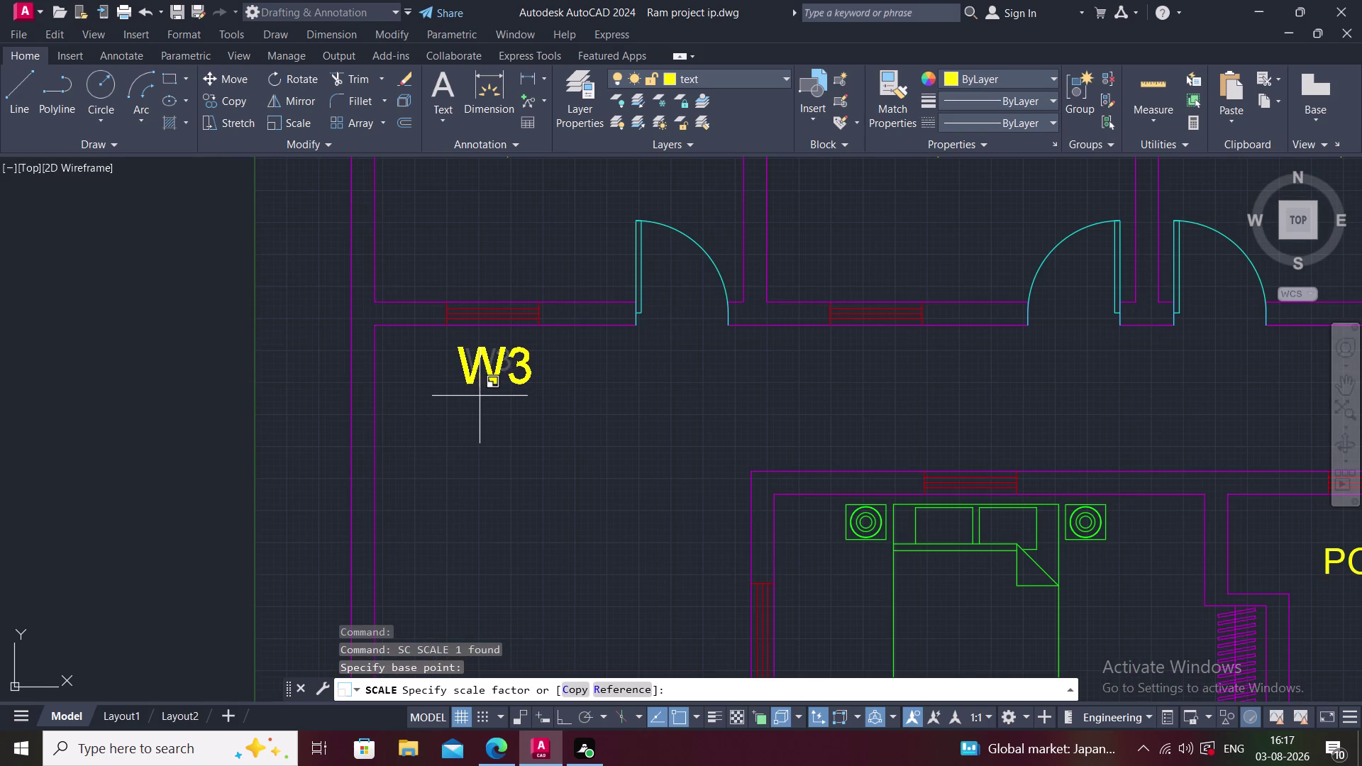
click(479, 396)
middle_drag(680, 398, 614, 409)
key(Escape)
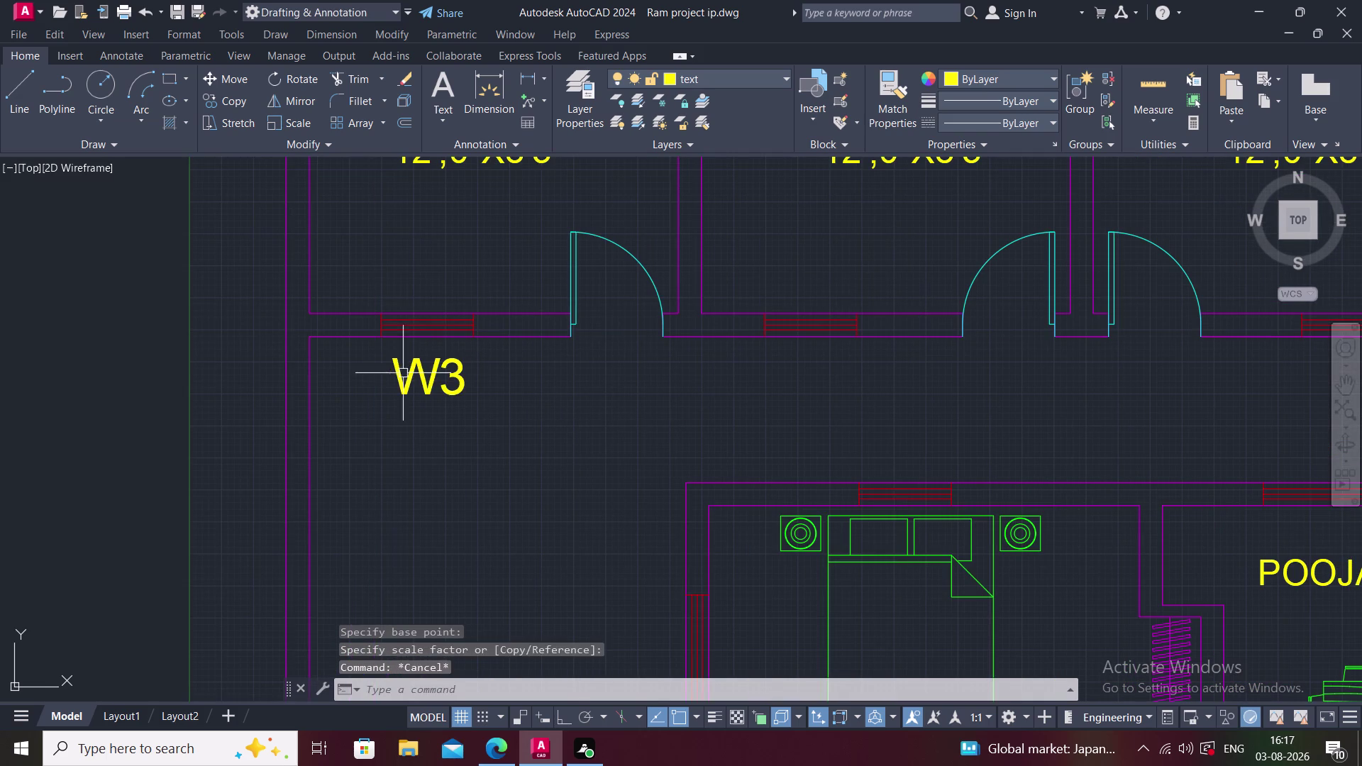
click(390, 368)
Copy the W3 tag with Ortho on to windows along the row and the upper rooms.
text(CO)
key(space)
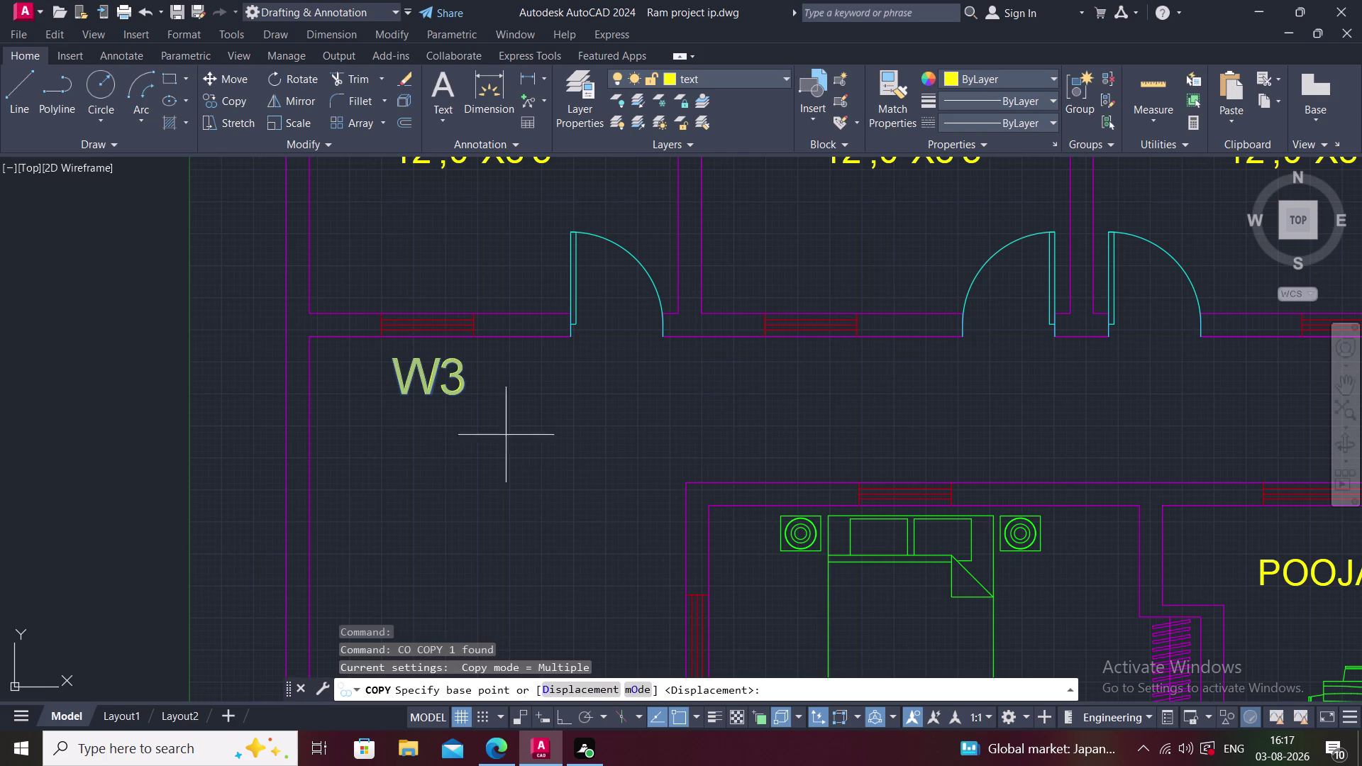
click(427, 374)
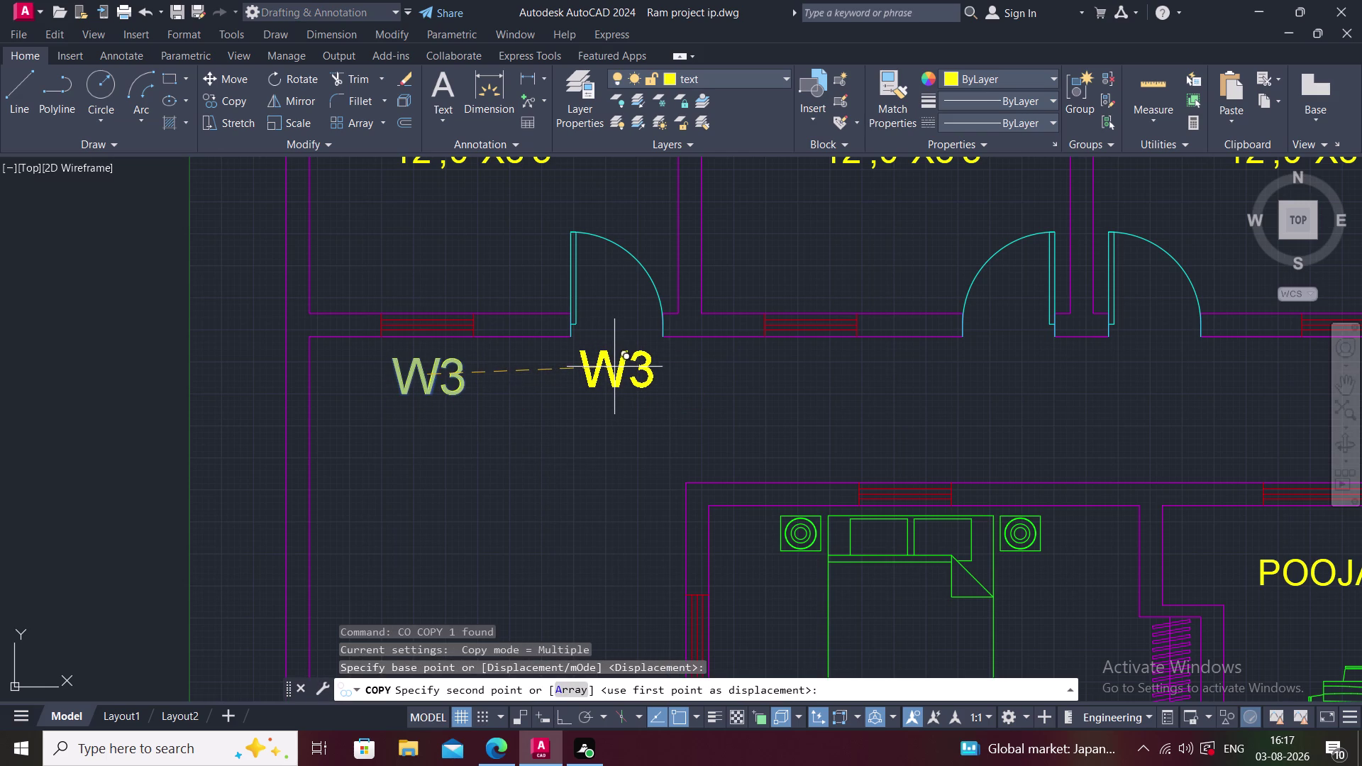
key(F8)
click(616, 372)
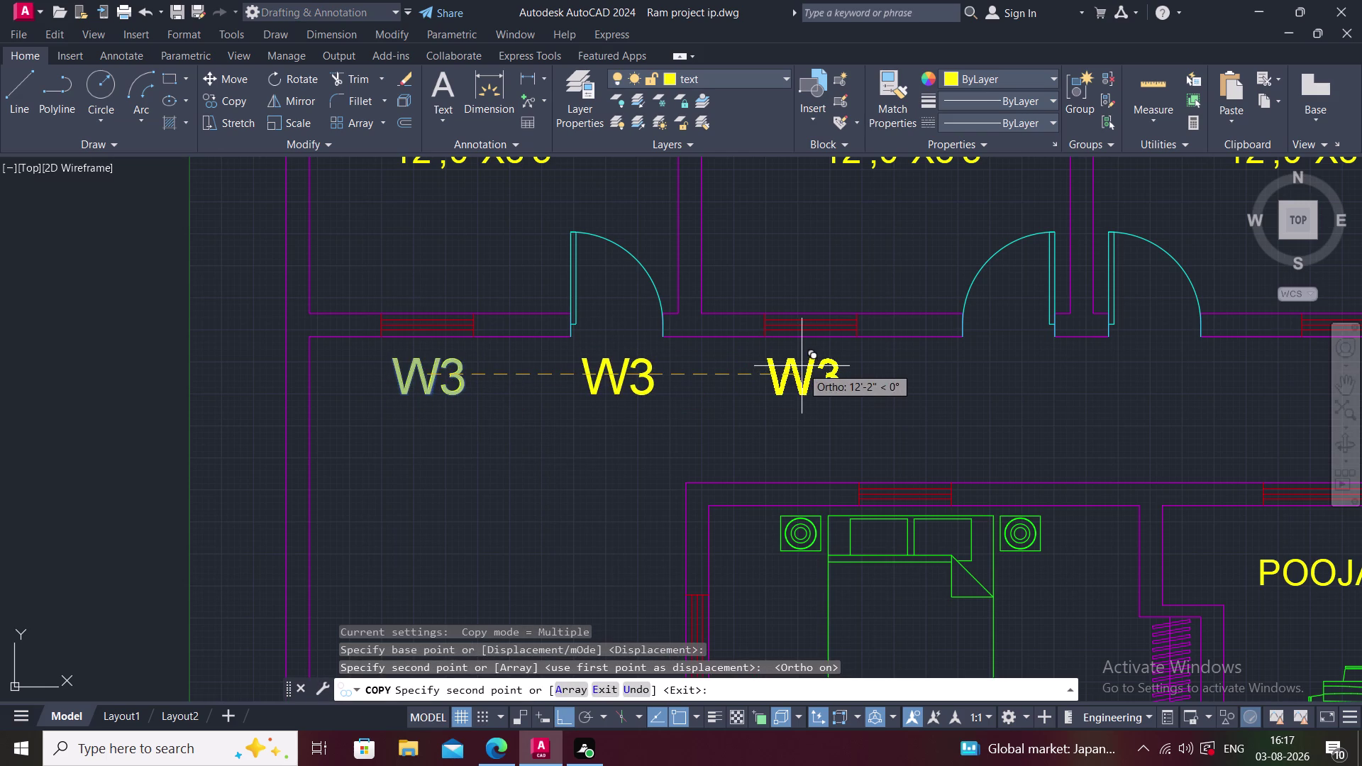
click(809, 366)
middle_drag(809, 368, 417, 413)
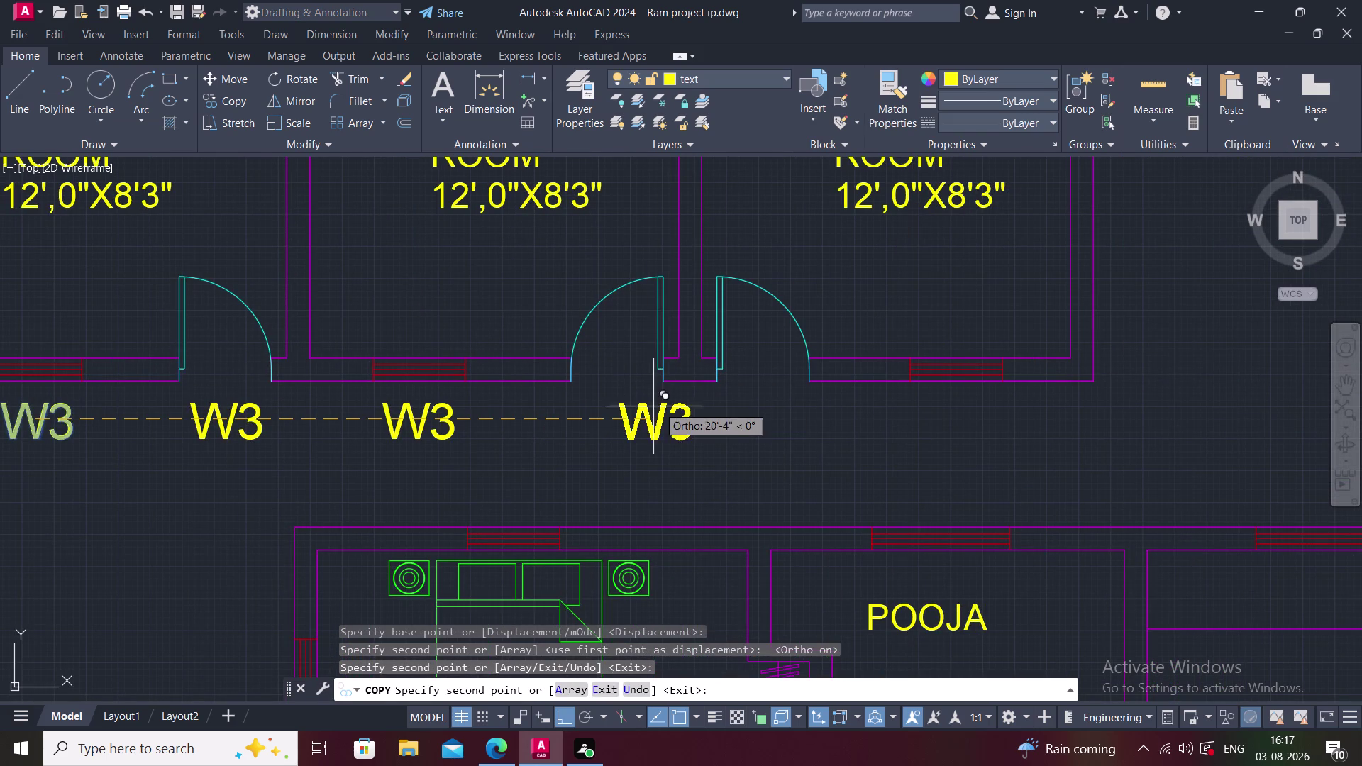
click(618, 403)
click(761, 405)
scroll(down, 3)
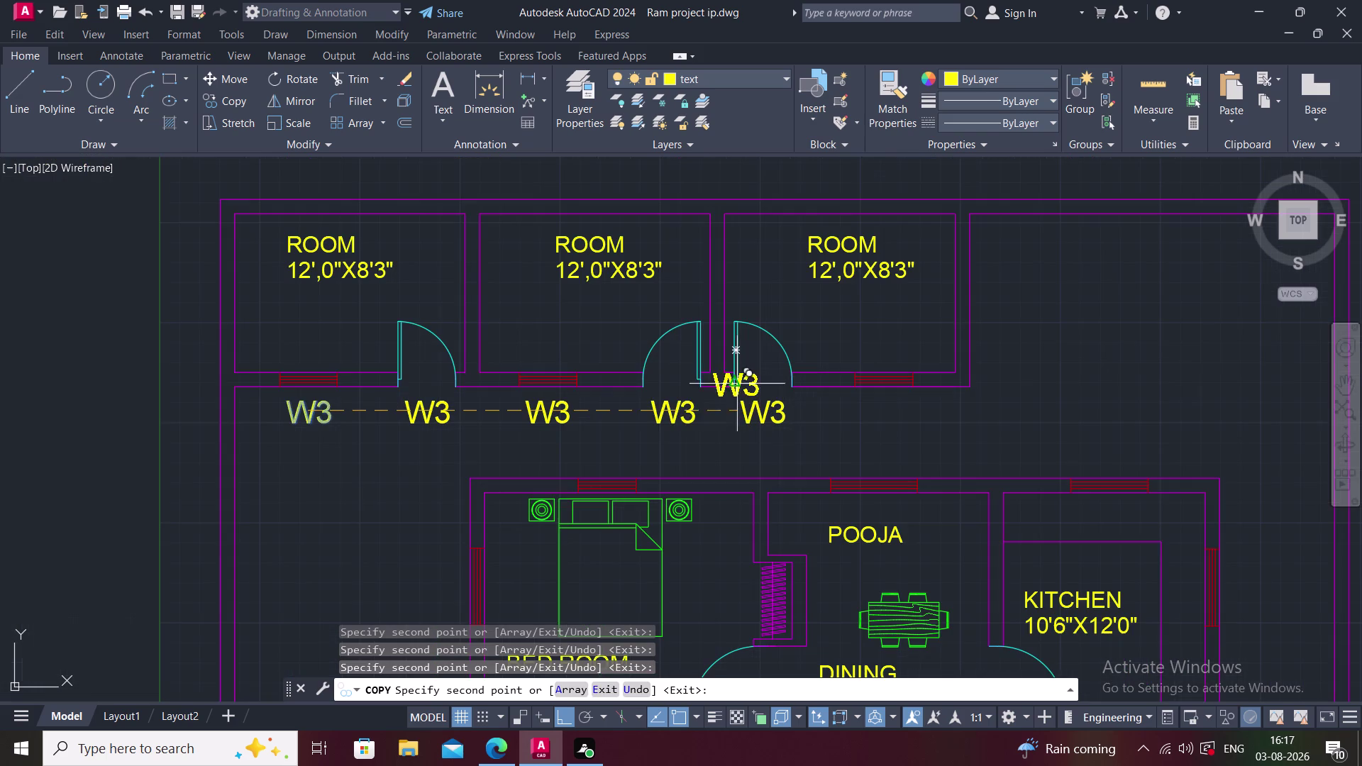
click(881, 427)
scroll(down, 3)
middle_drag(851, 455, 761, 387)
scroll(up, 3)
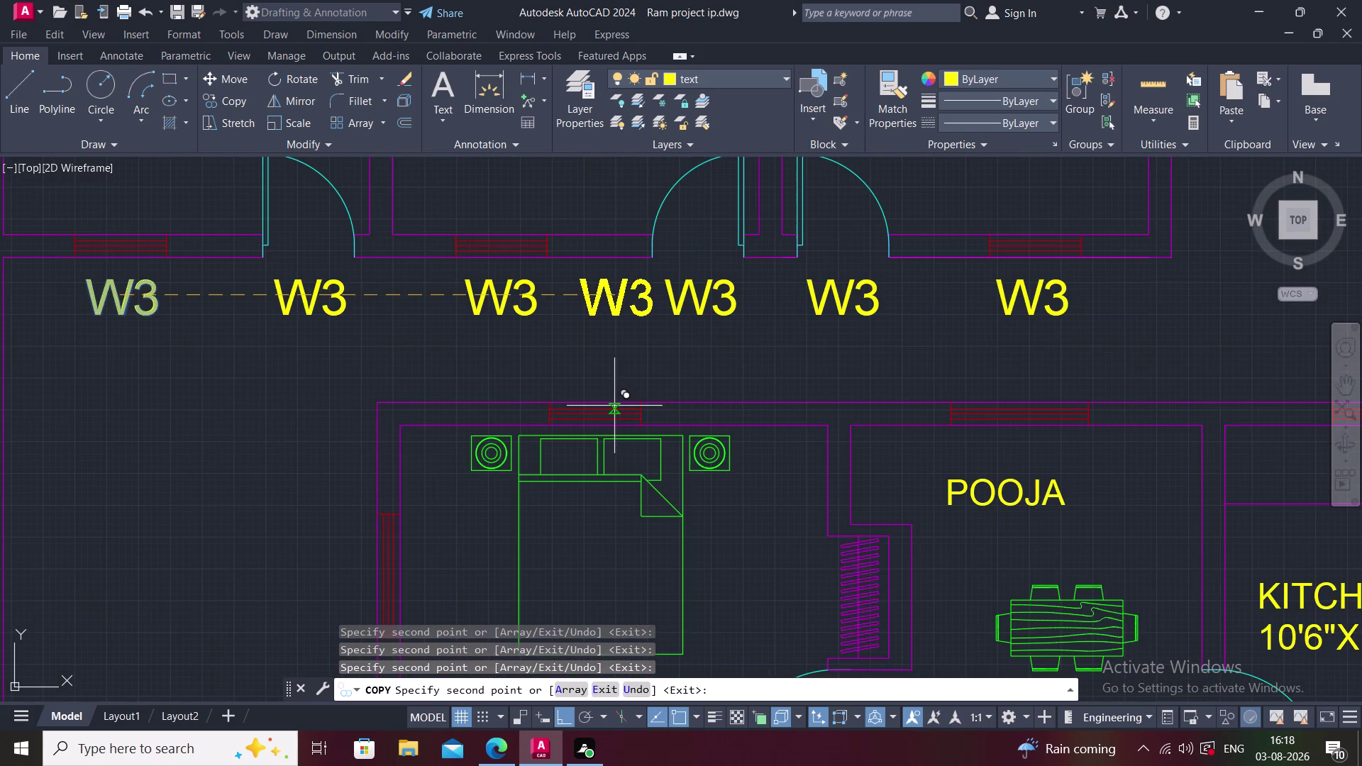
Place W3 copies at the bedroom, pooja and kitchen windows and the dining openings.
key(F8)
click(597, 374)
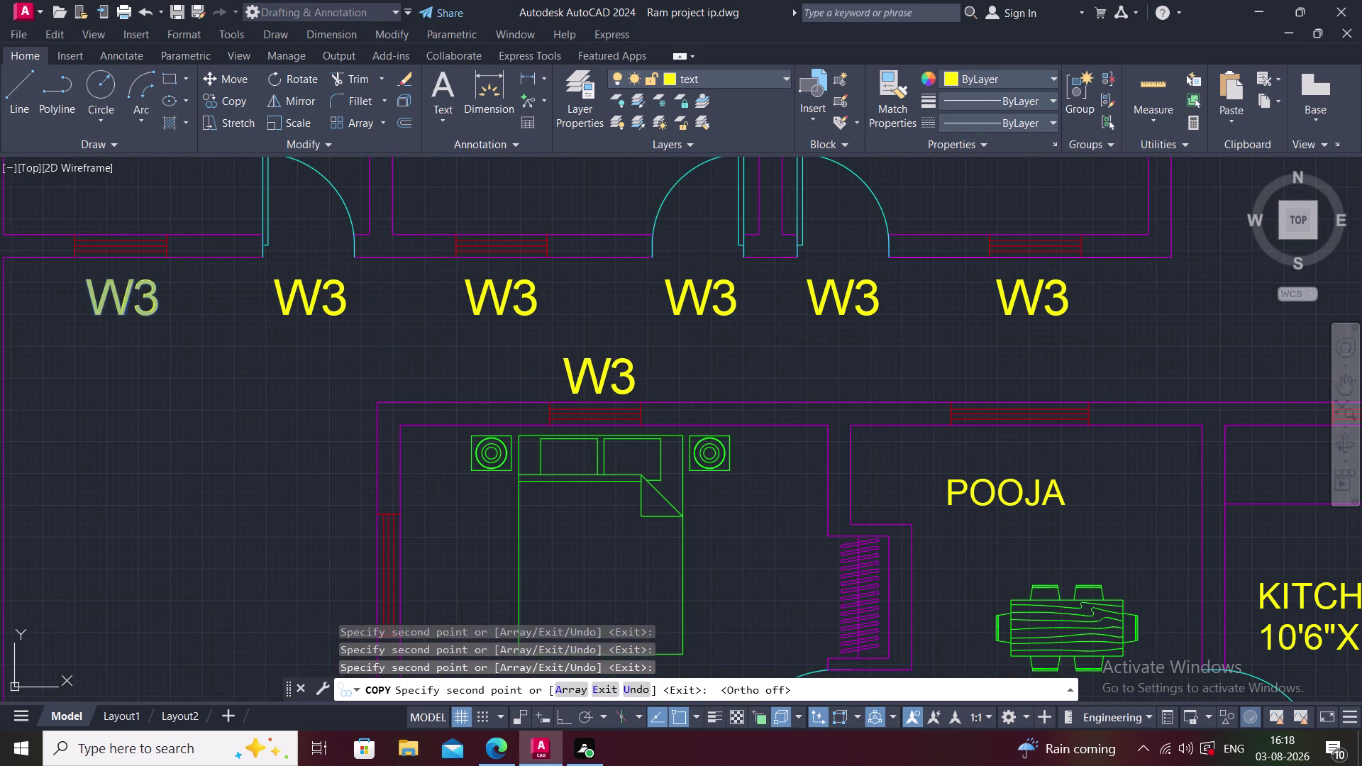
click(1019, 371)
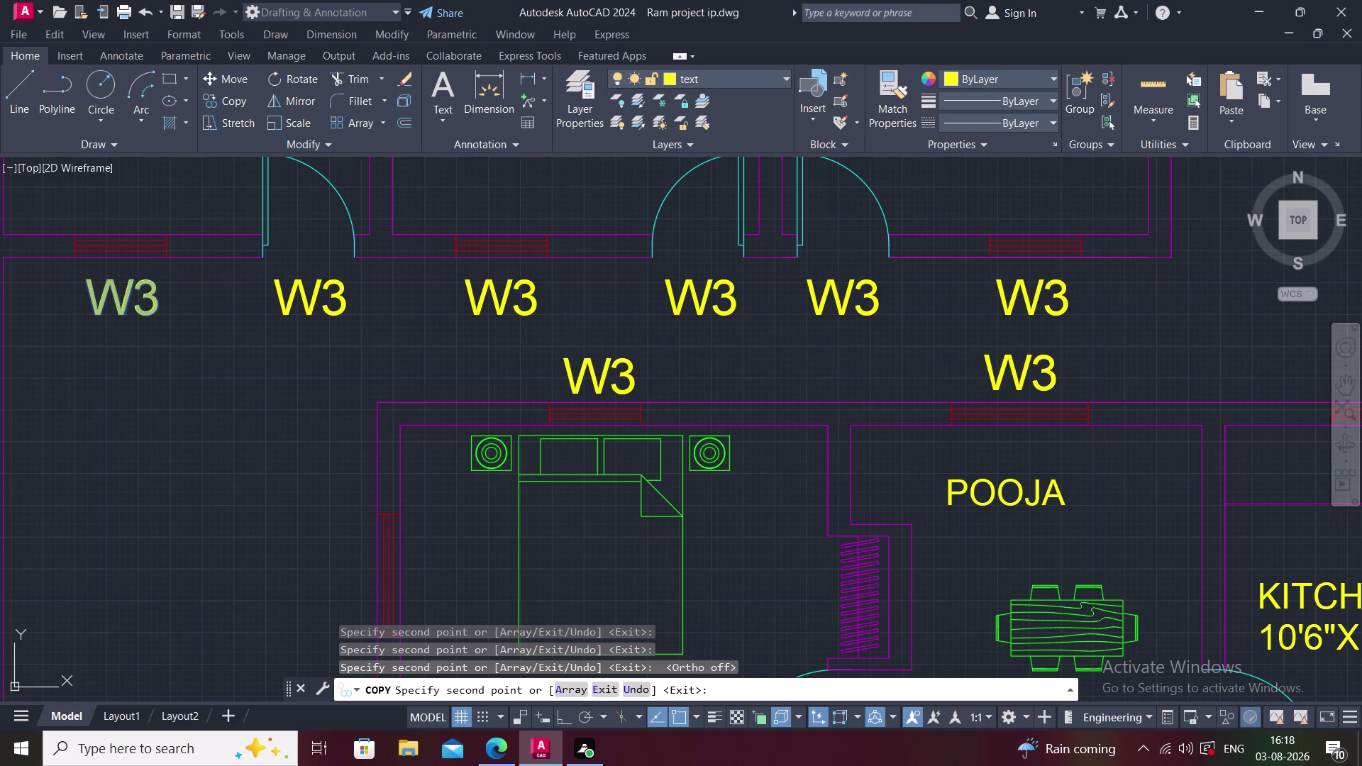
middle_drag(807, 379, 494, 359)
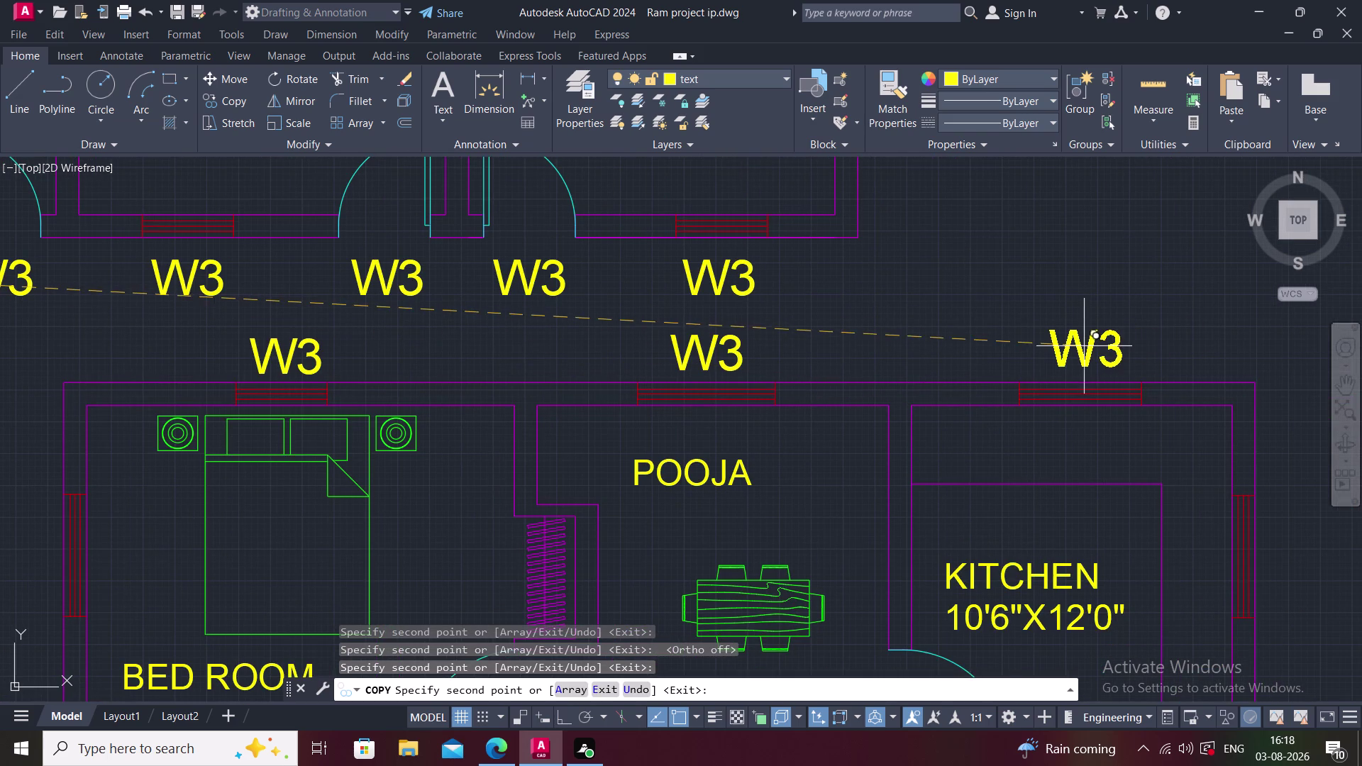
click(1073, 350)
scroll(down, 3)
scroll(up, 3)
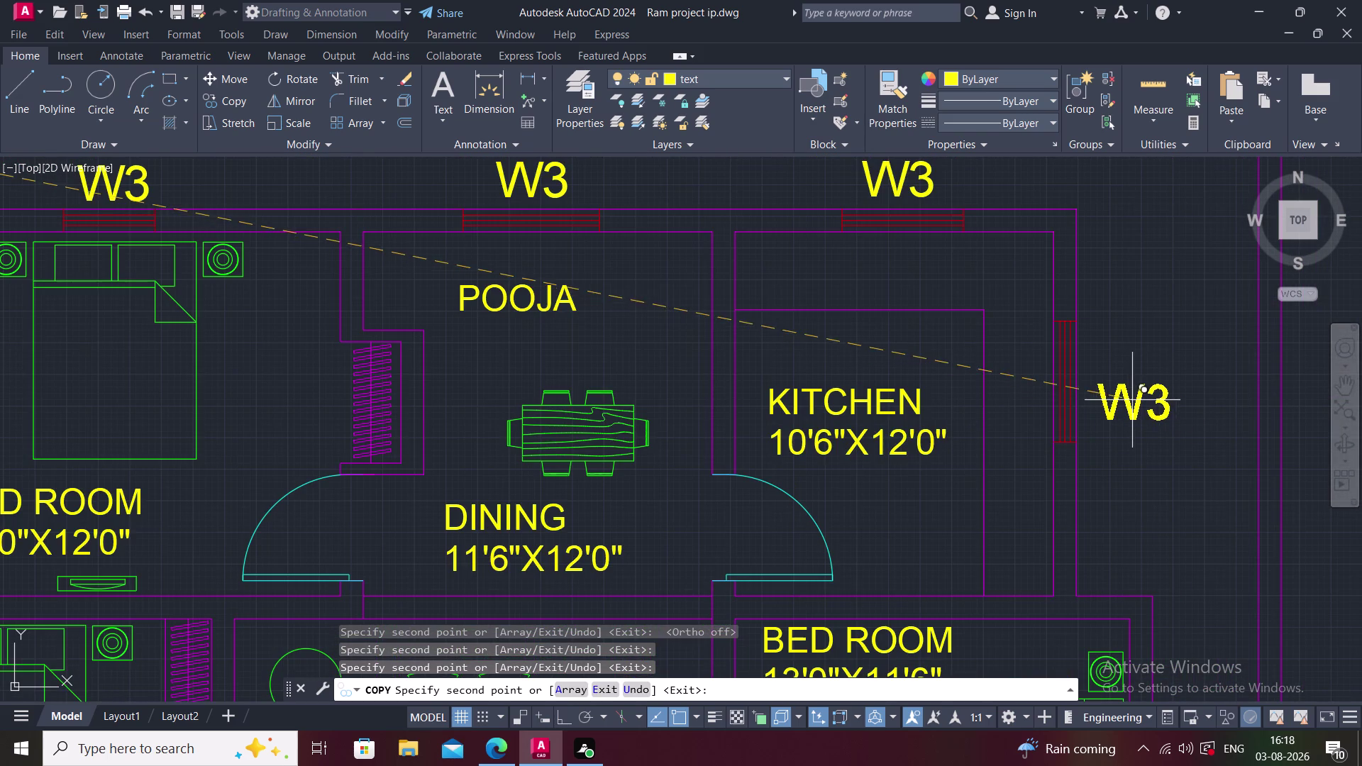
click(1119, 388)
middle_drag(410, 379, 477, 376)
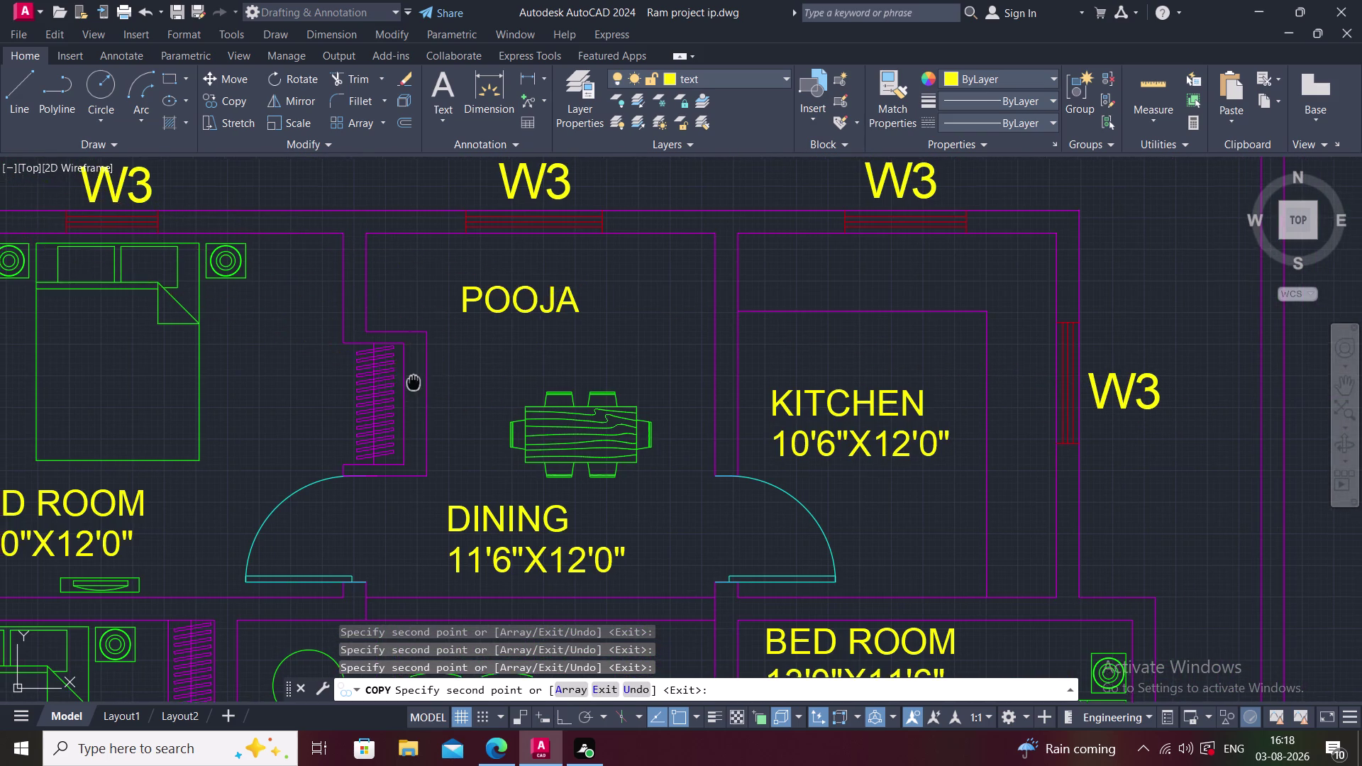
middle_drag(477, 376, 683, 321)
click(114, 322)
scroll(down, 3)
click(468, 414)
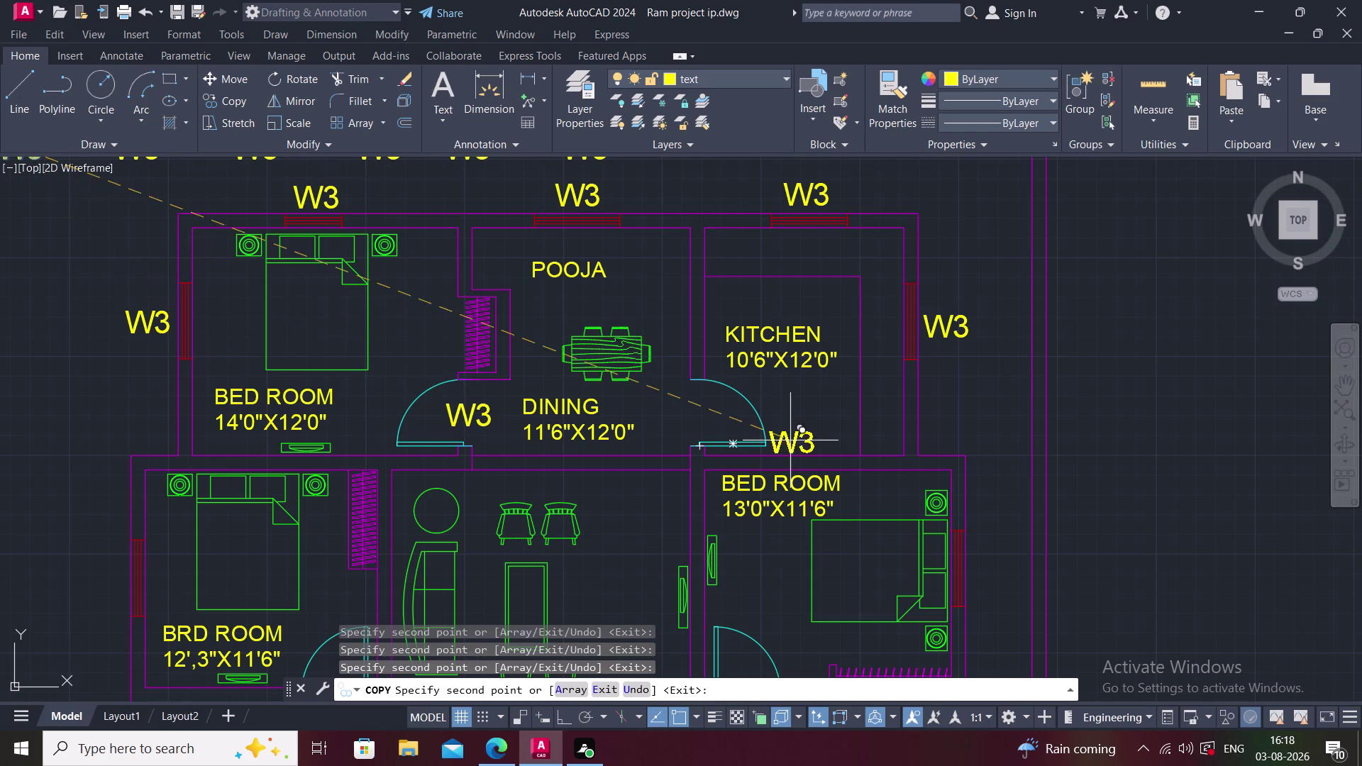
click(691, 413)
Place W3 copies at the bedroom, BRD ROOM, small room, living entrance and staircase doors.
middle_drag(713, 419, 712, 319)
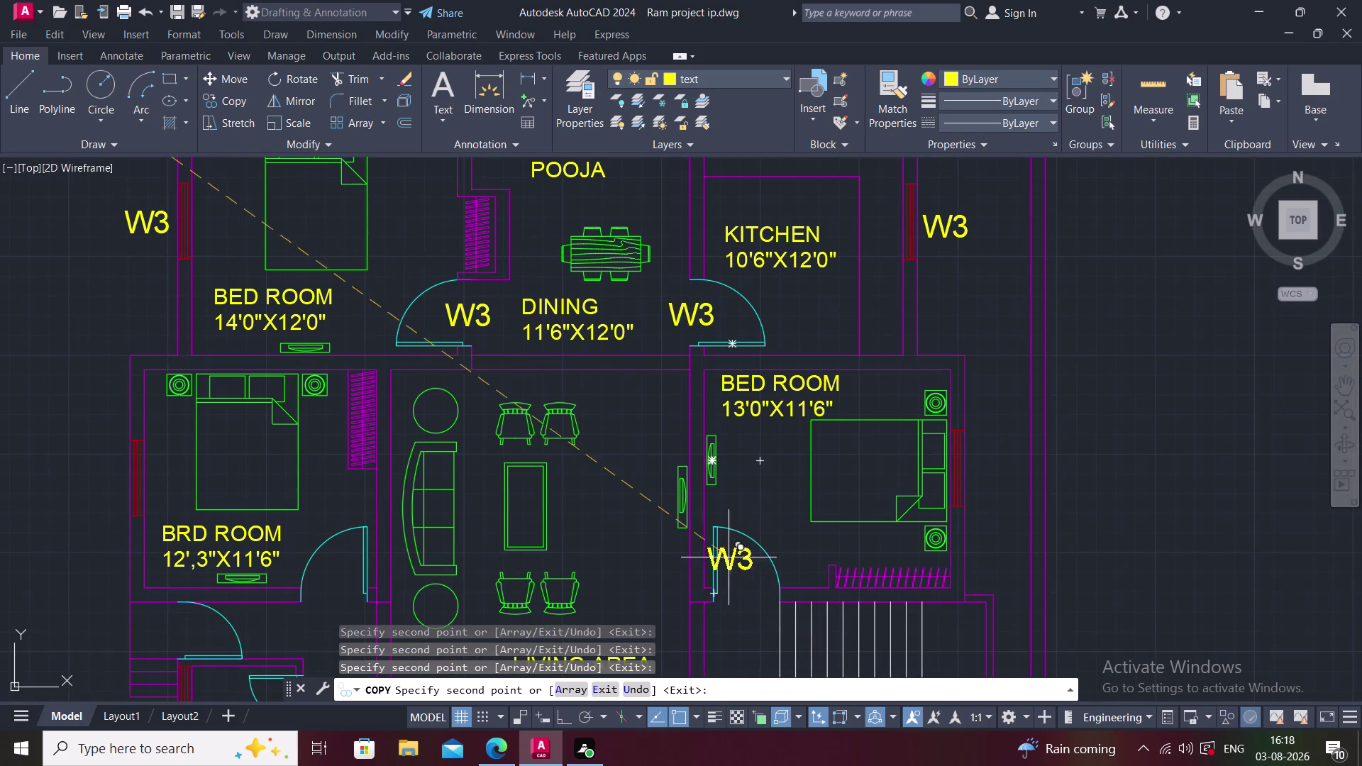
middle_drag(748, 573, 723, 394)
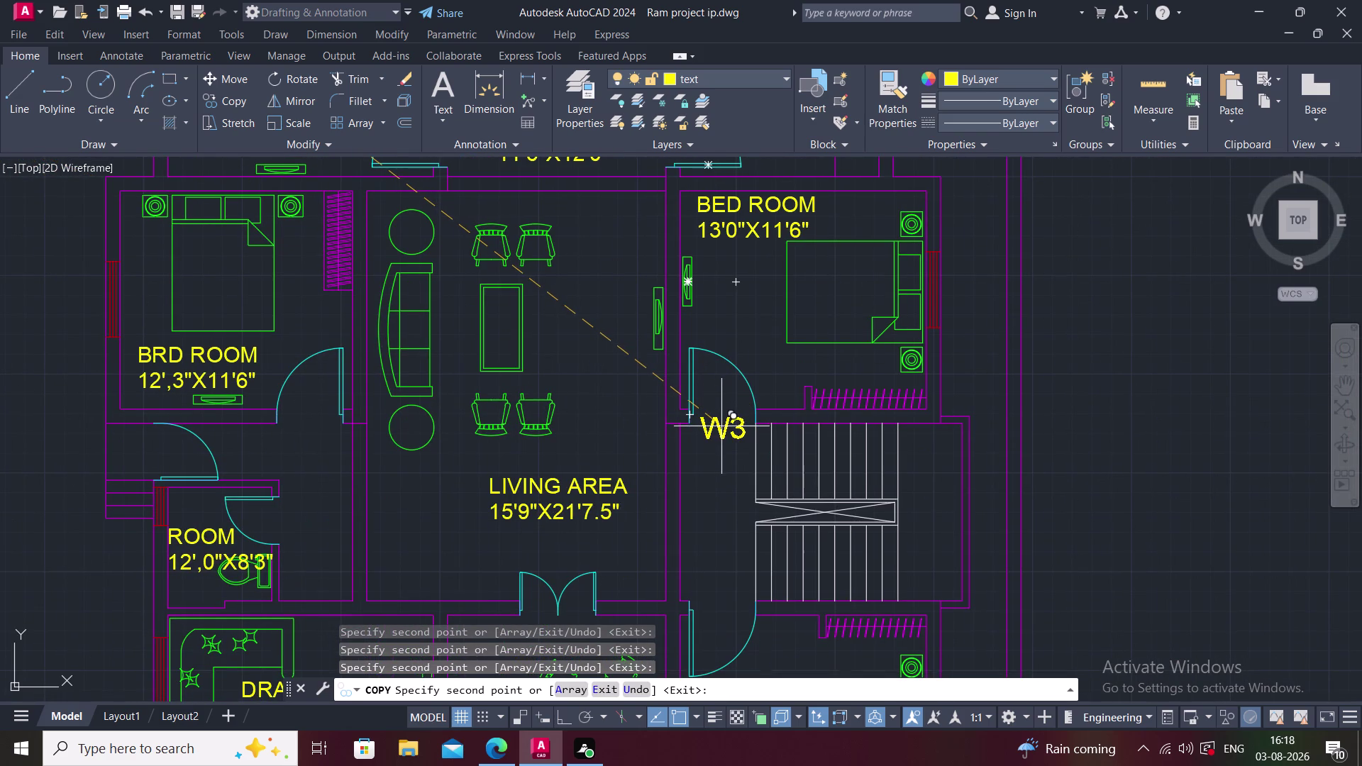
click(722, 426)
click(972, 294)
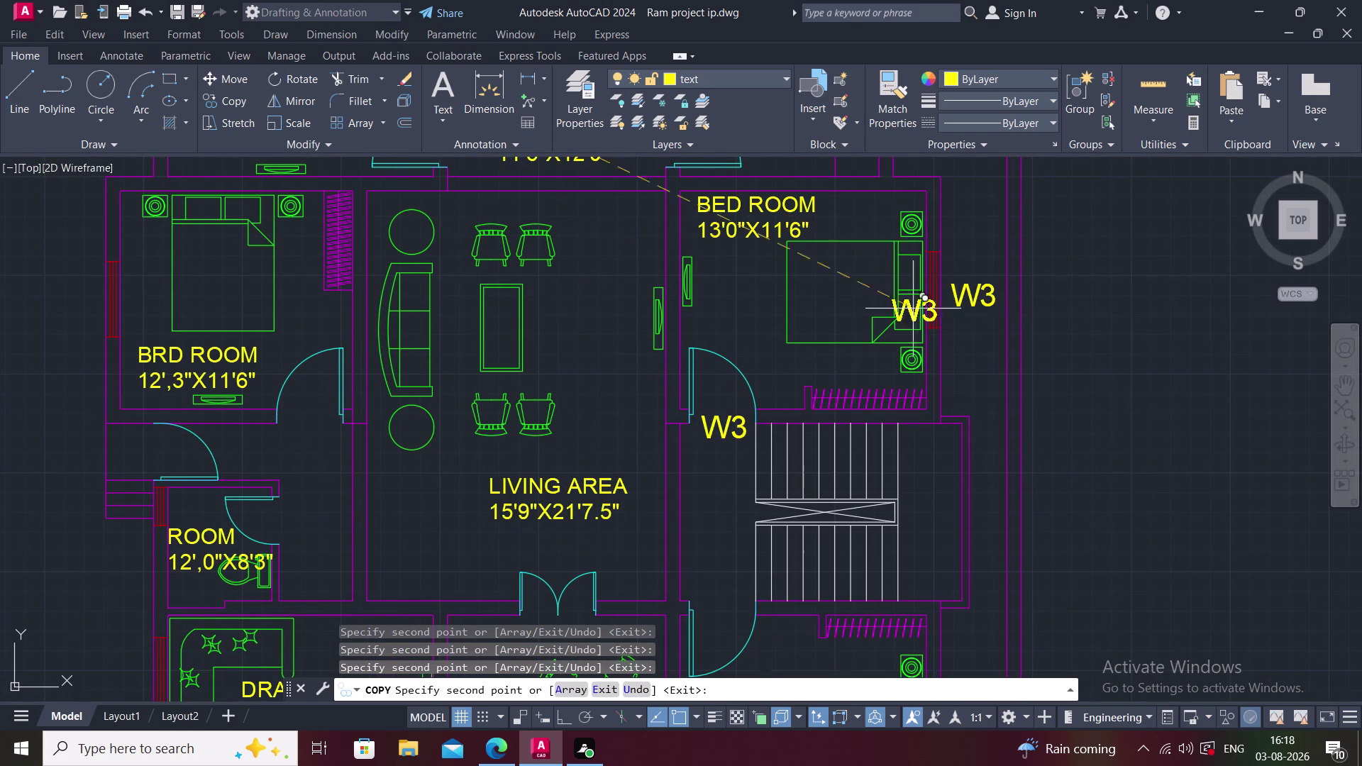
middle_drag(509, 409, 757, 369)
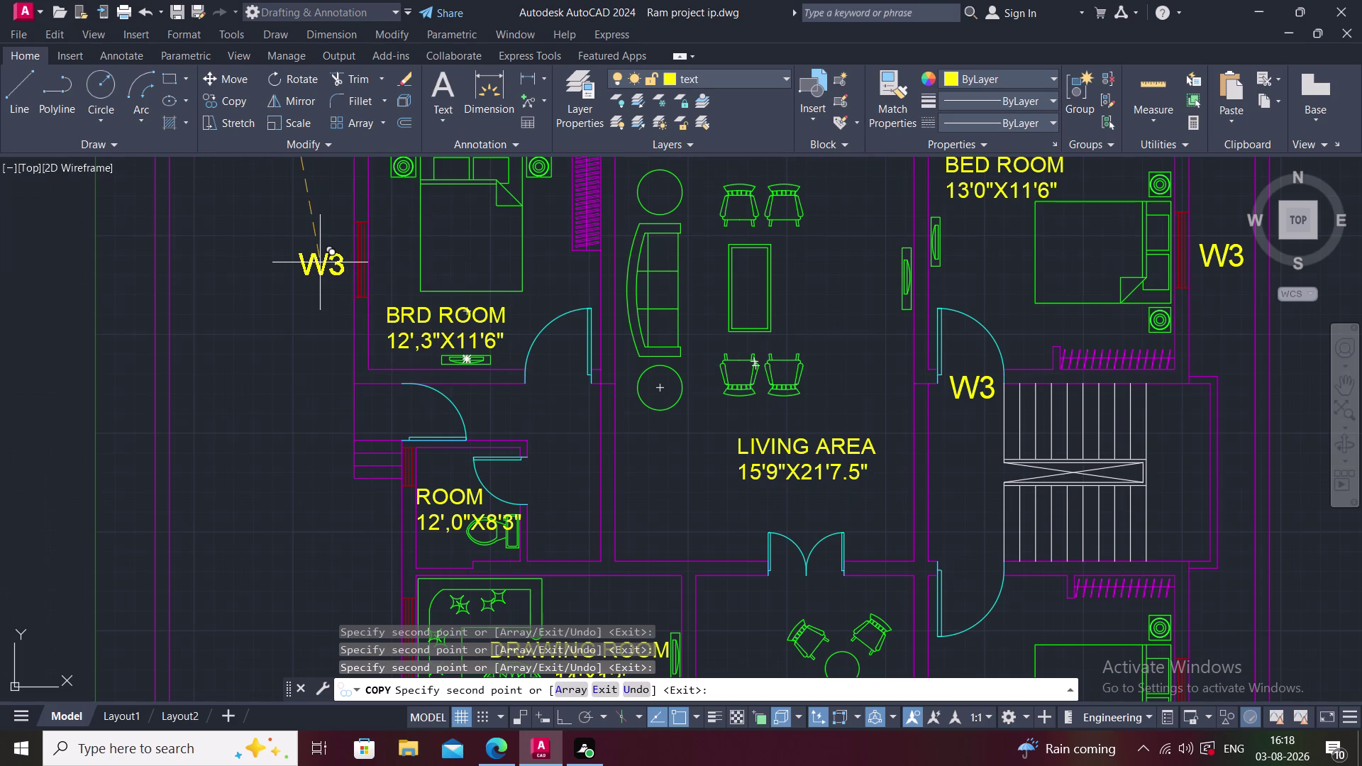
click(320, 261)
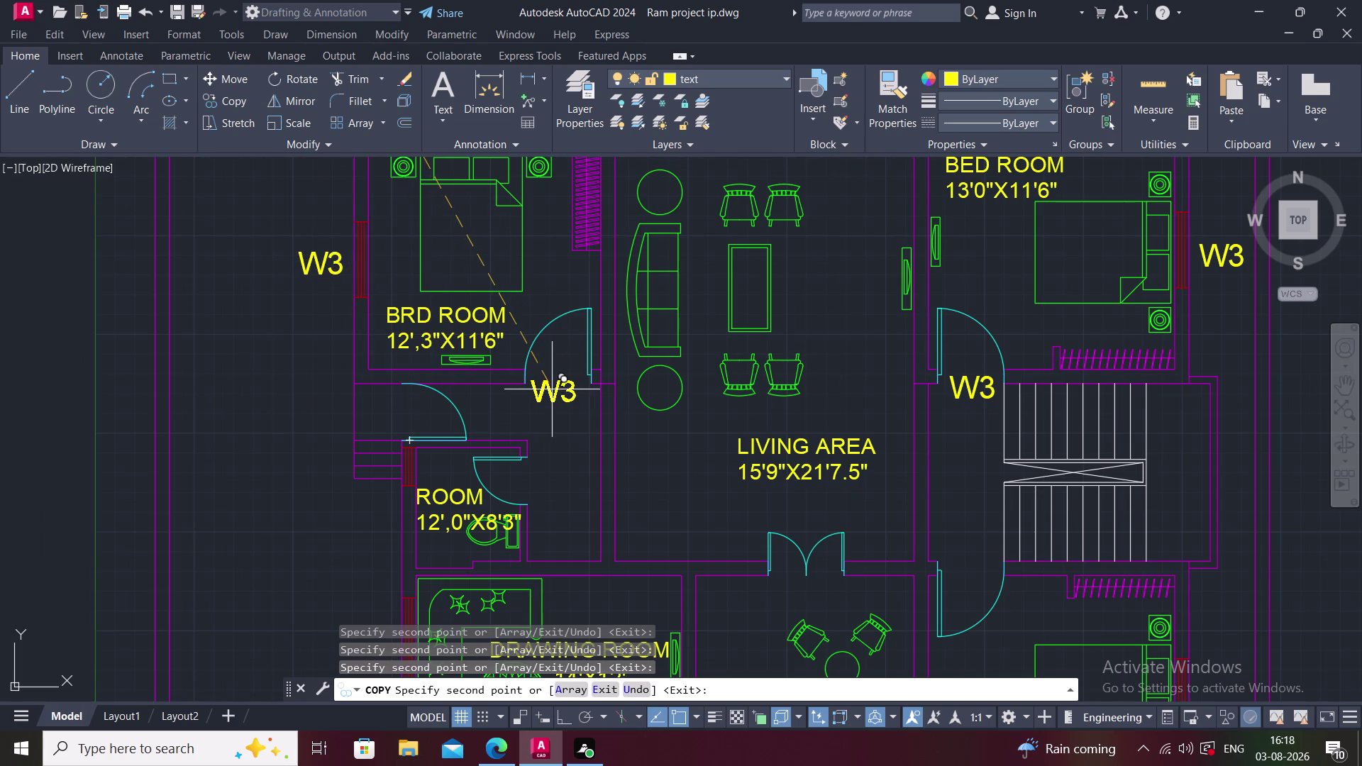
click(554, 389)
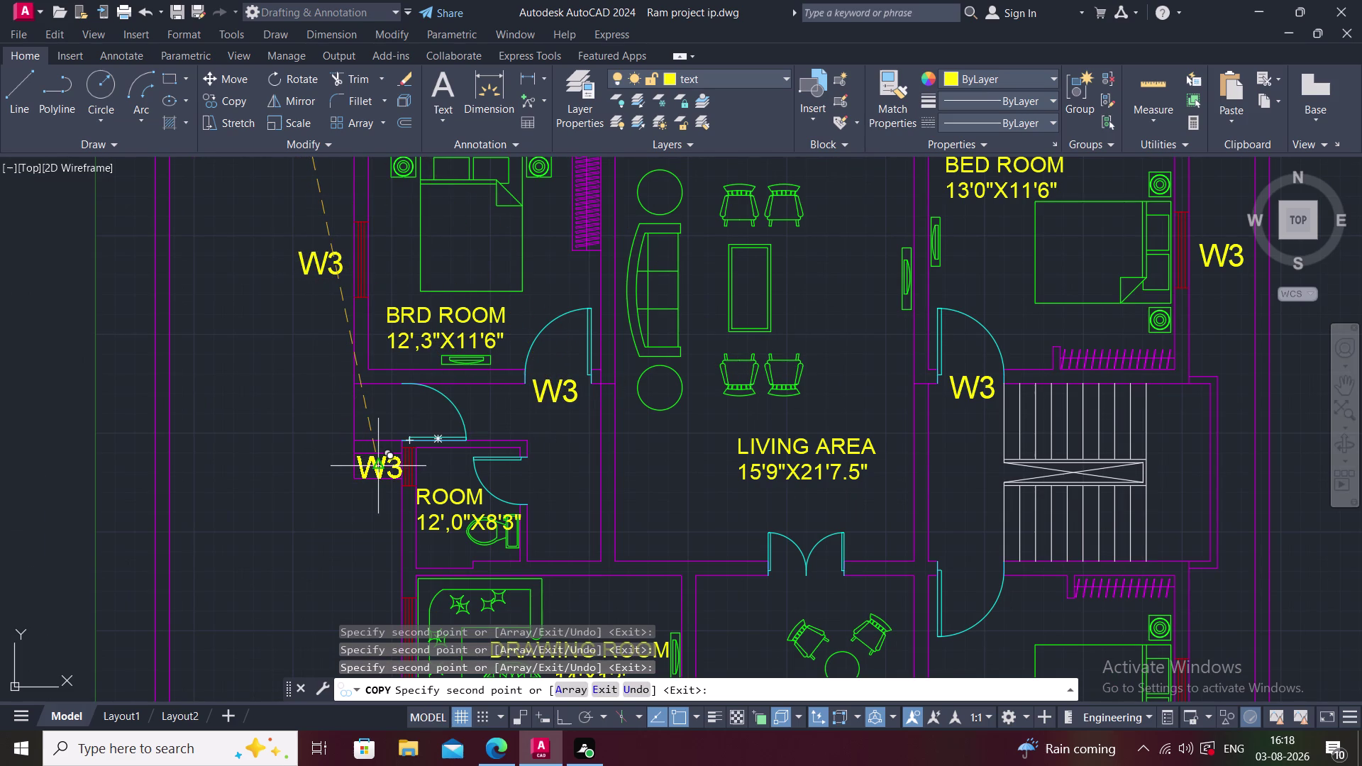
click(382, 464)
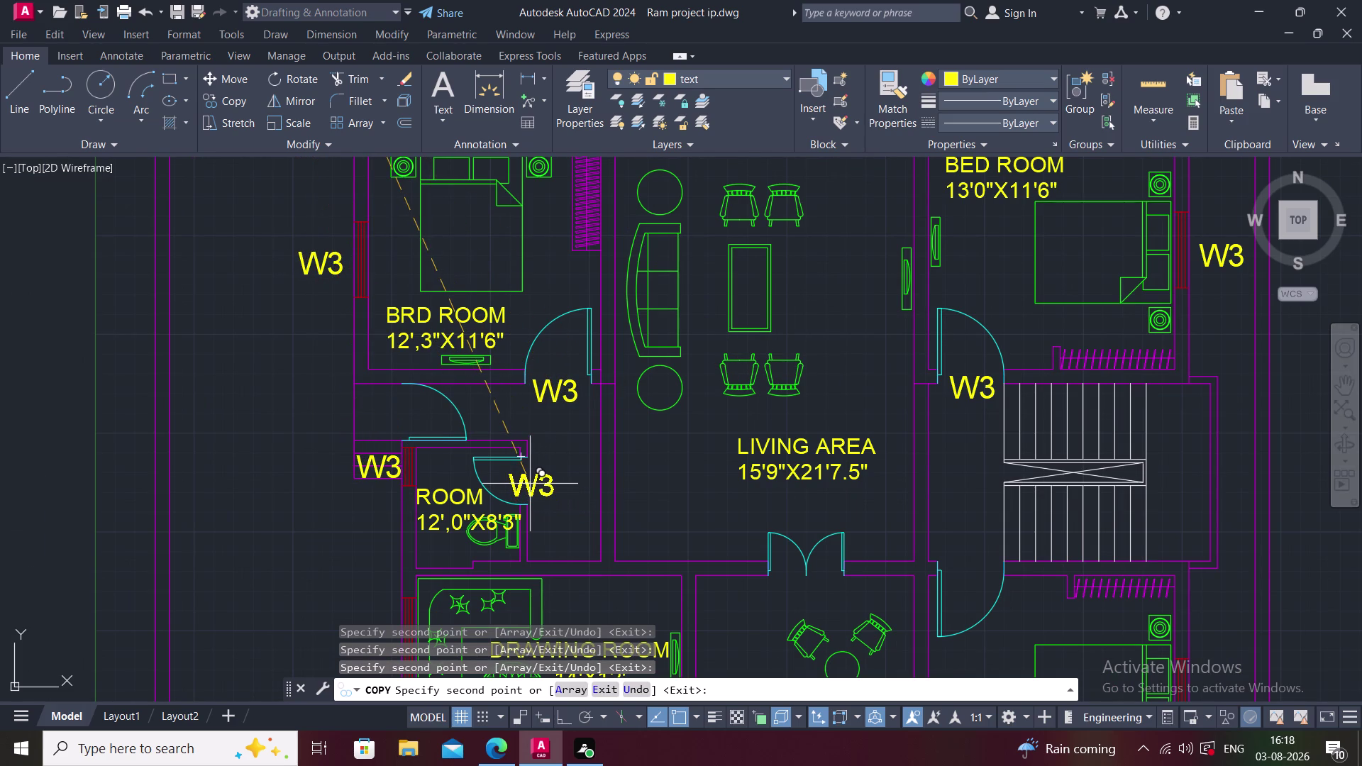
click(529, 483)
click(806, 597)
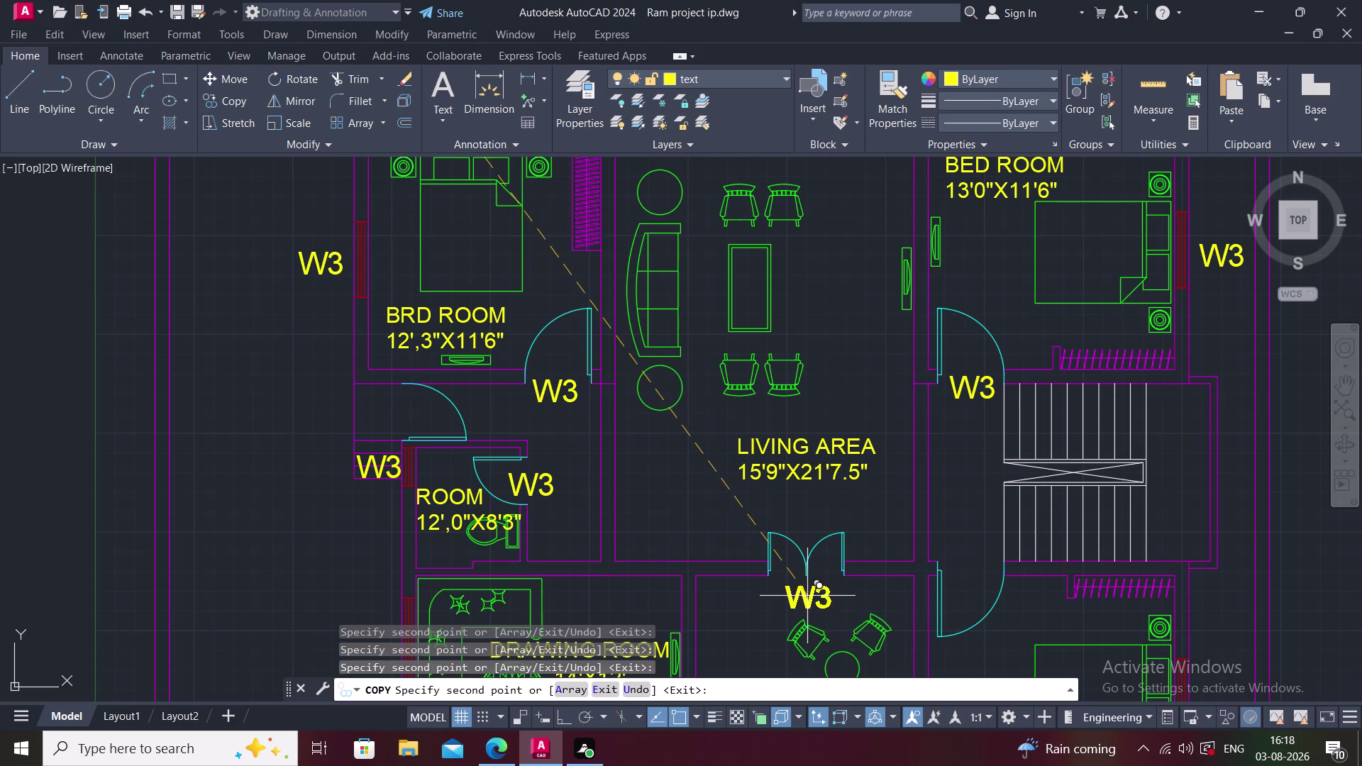
middle_drag(725, 573, 529, 525)
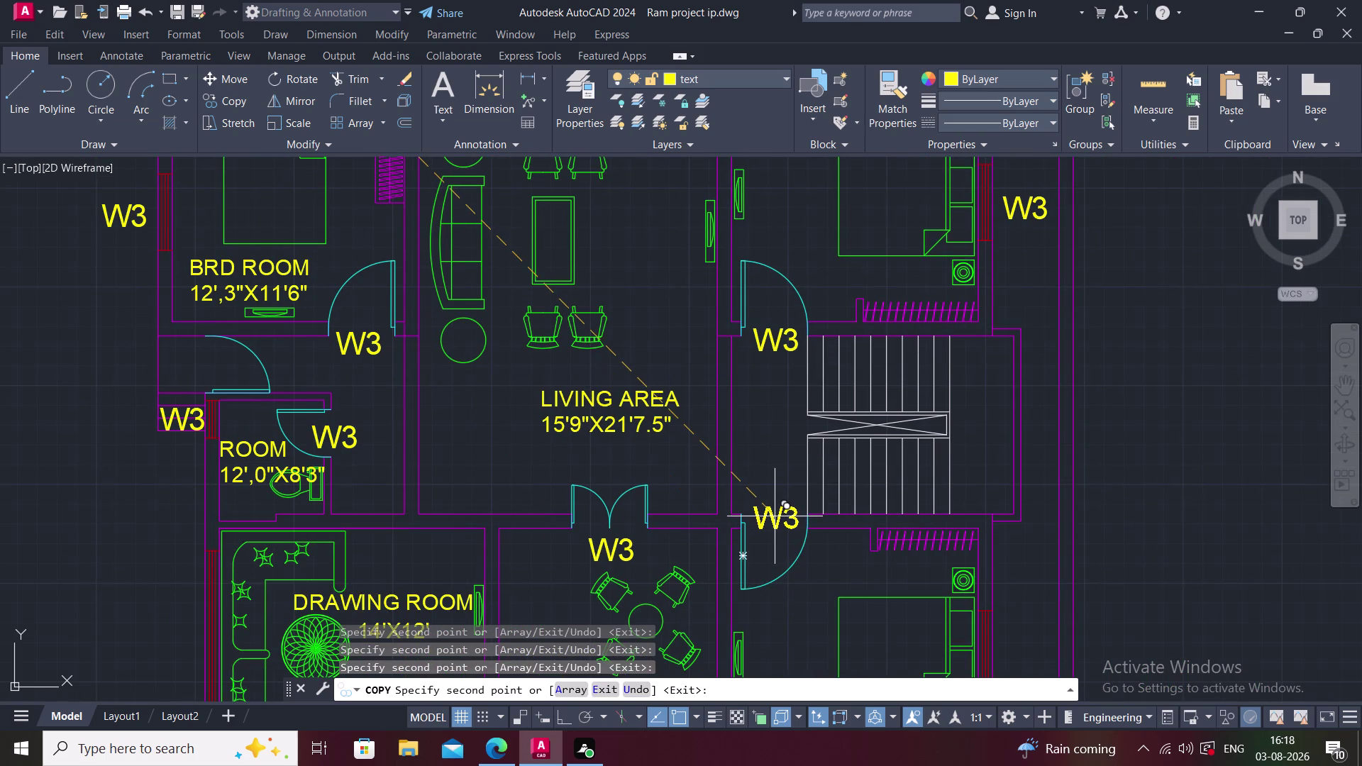
click(775, 518)
Place W3 copies at the lower bedroom windows, the drawing room windows and the lobby door.
middle_drag(777, 519, 611, 475)
middle_drag(853, 606, 837, 488)
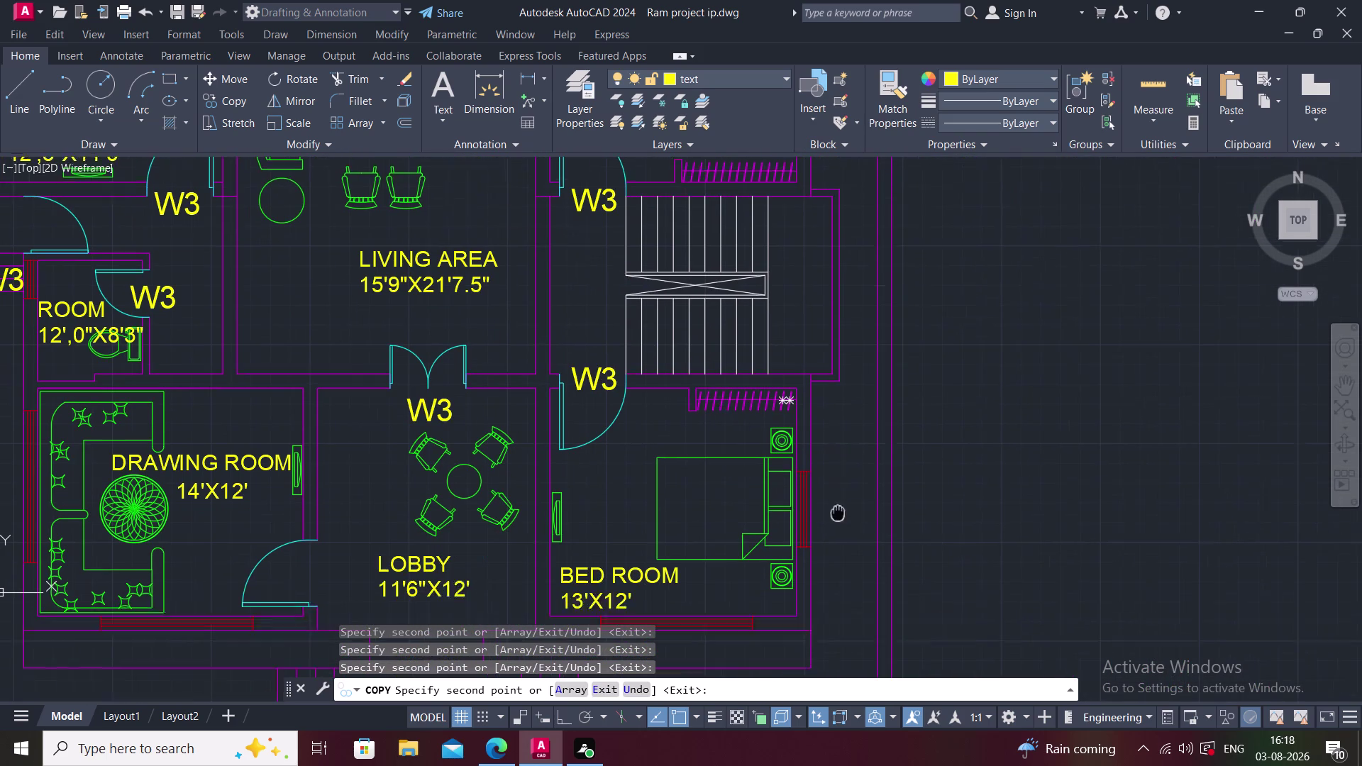
click(836, 485)
middle_drag(727, 609, 796, 515)
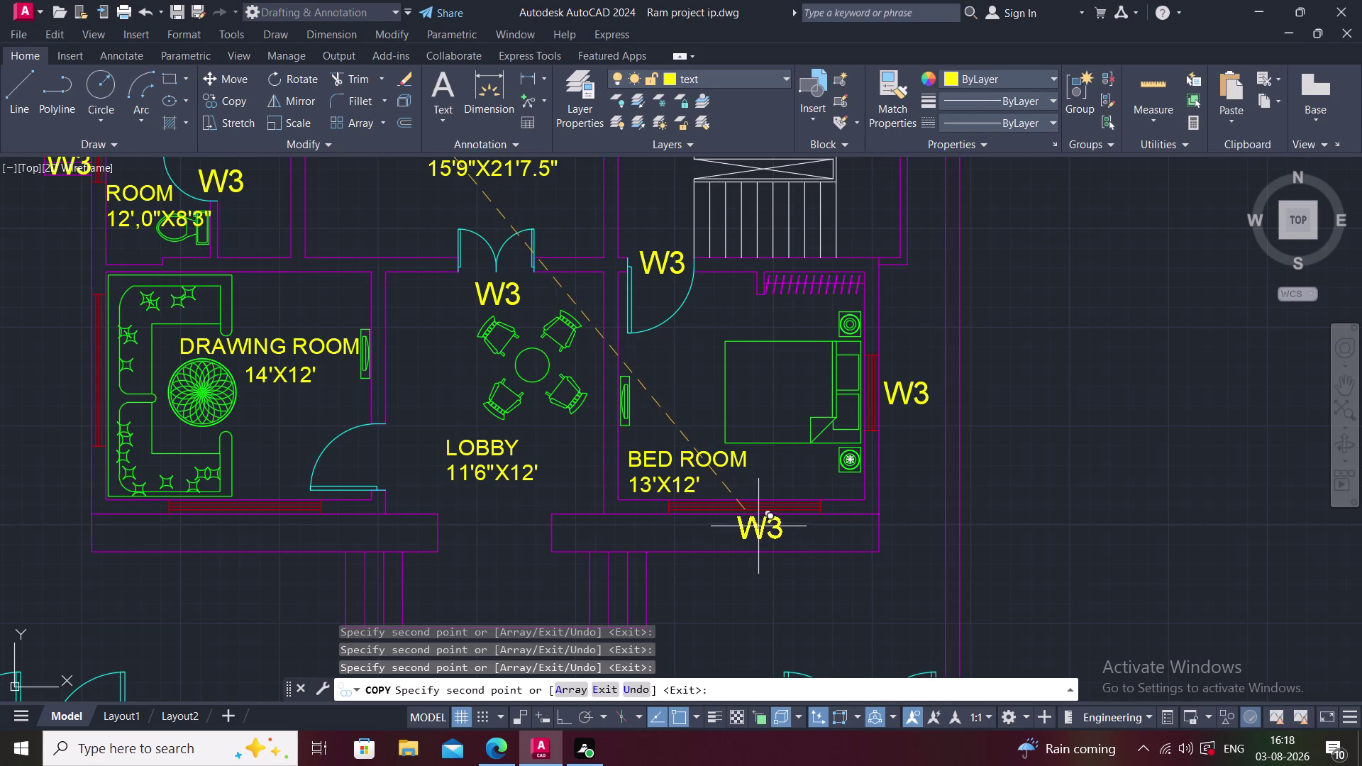
click(759, 523)
middle_drag(771, 527, 883, 516)
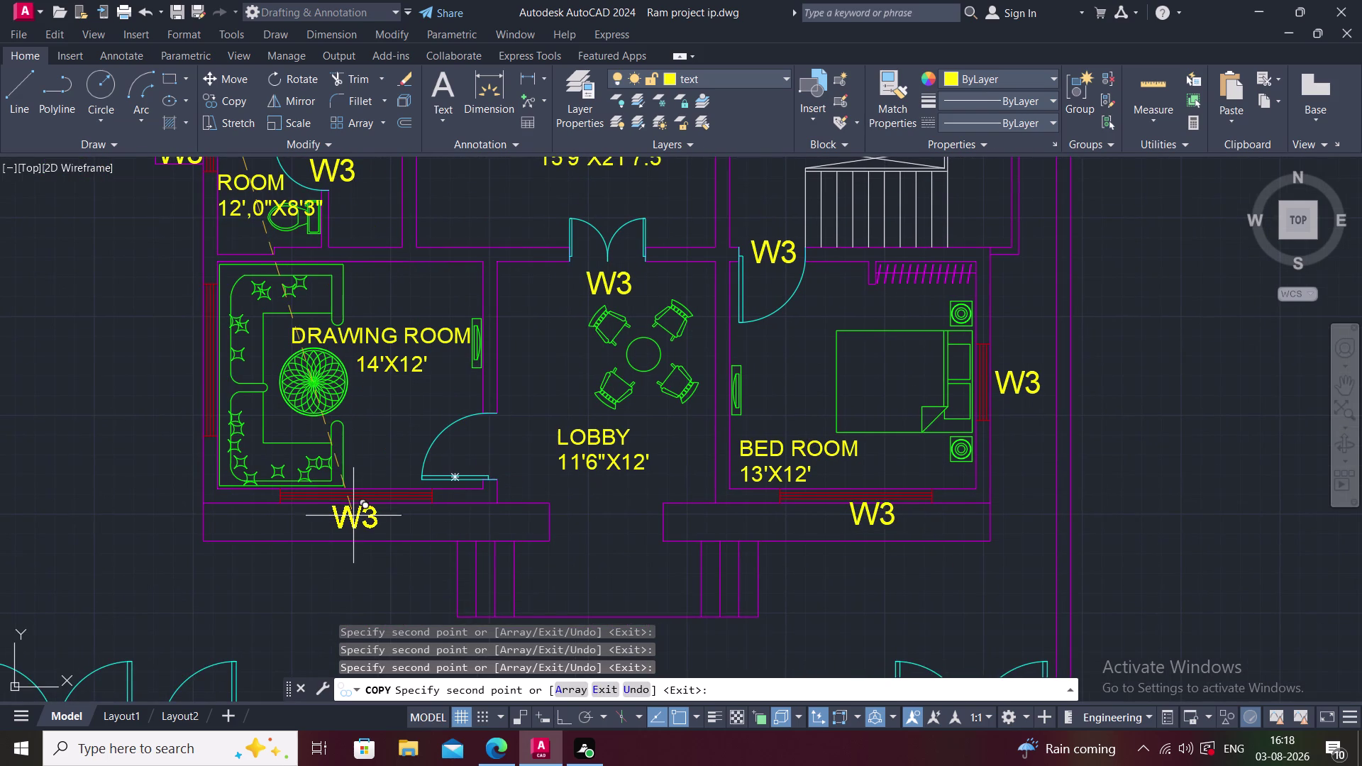
click(352, 519)
middle_drag(463, 525, 465, 411)
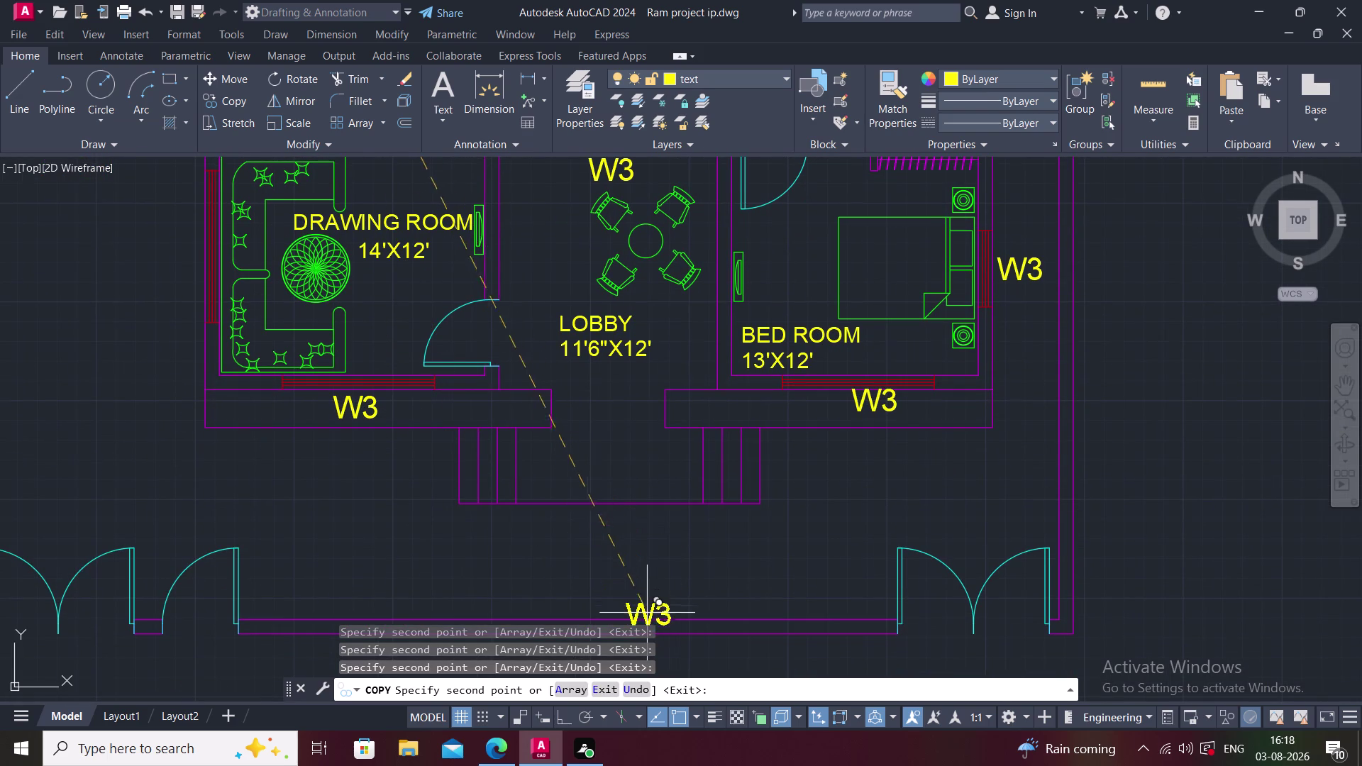
middle_drag(237, 410, 249, 426)
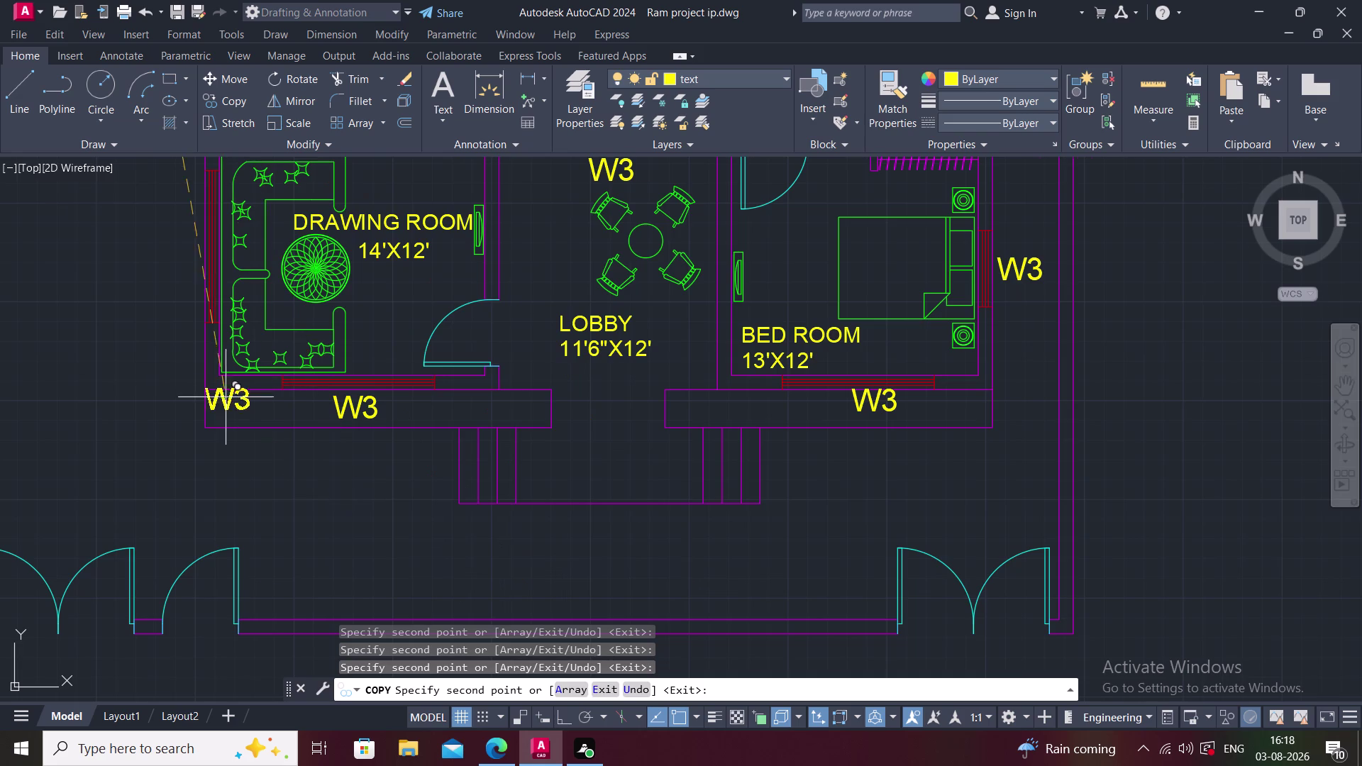
middle_drag(250, 426, 289, 486)
scroll(down, 3)
click(247, 382)
middle_drag(347, 348, 353, 431)
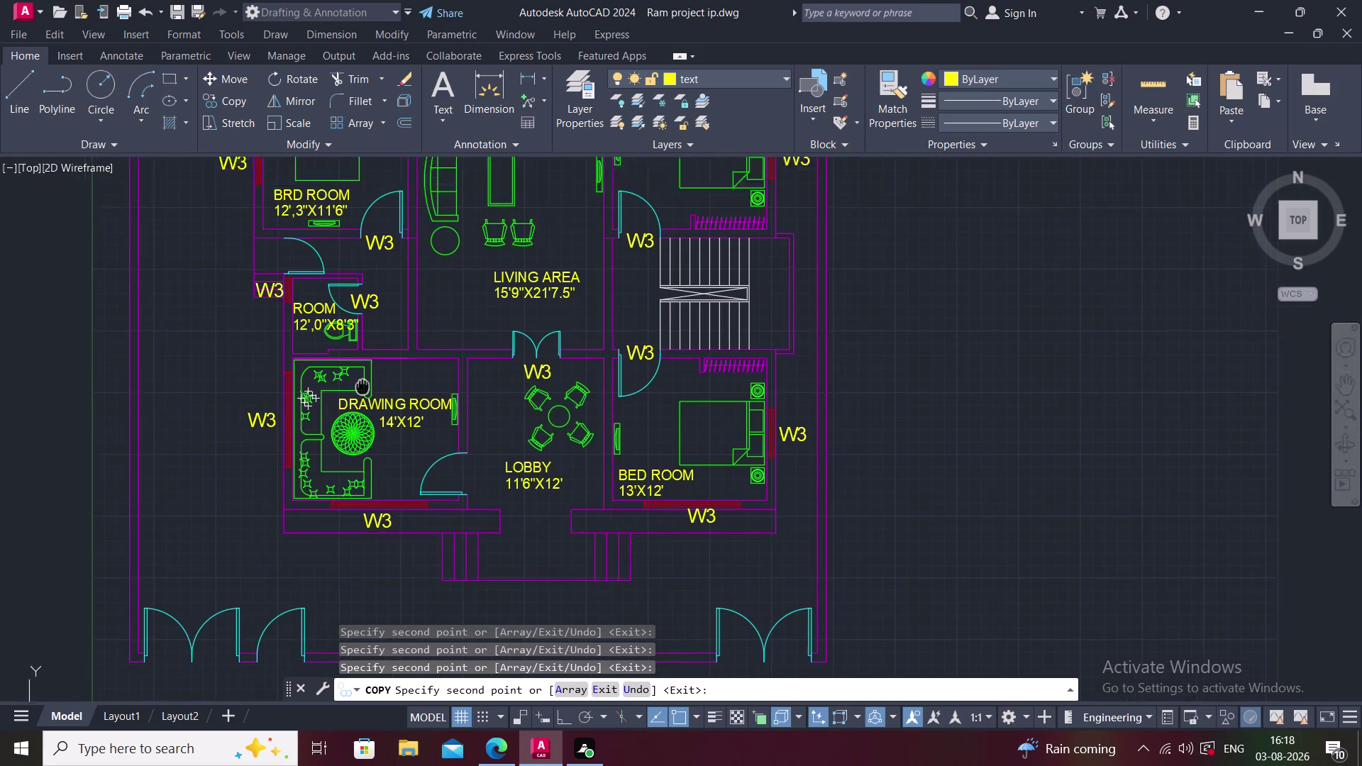
middle_drag(354, 432, 351, 436)
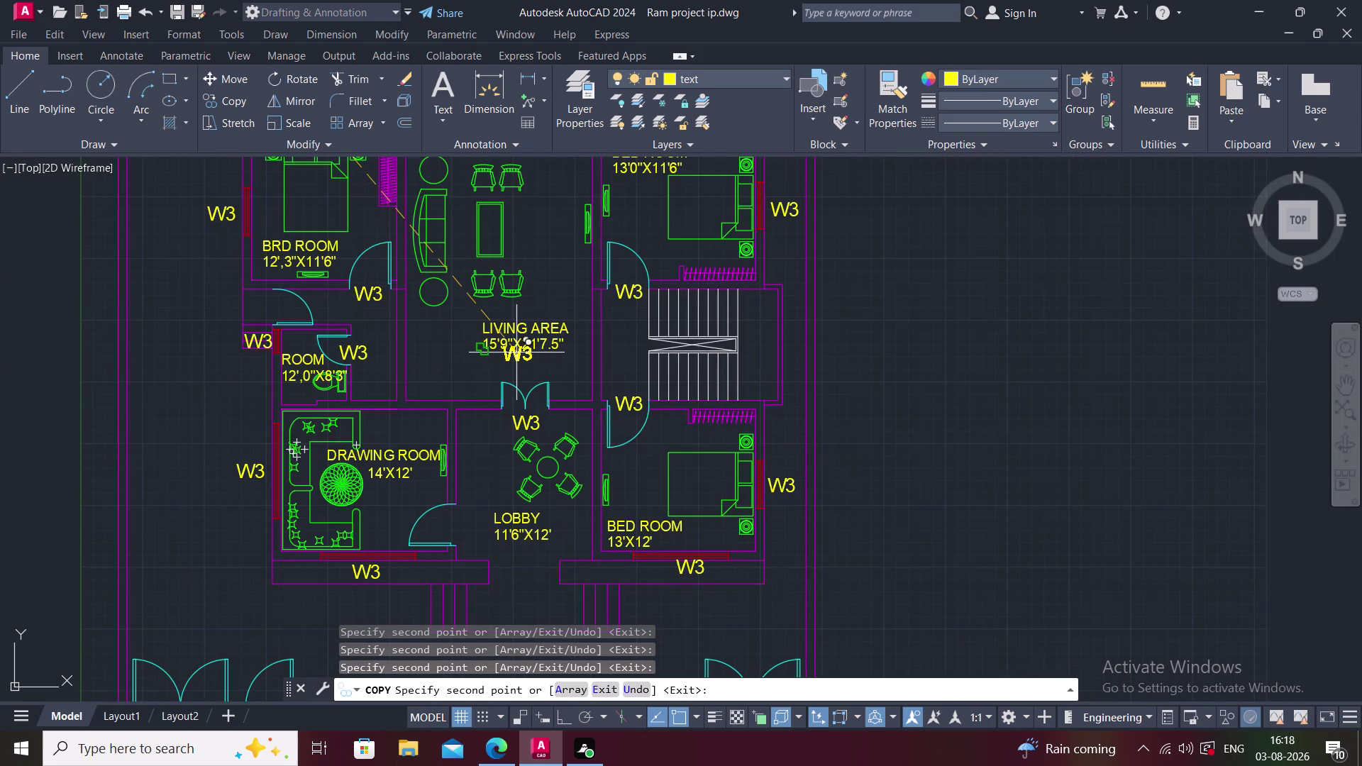
middle_drag(525, 357, 494, 461)
scroll(down, 3)
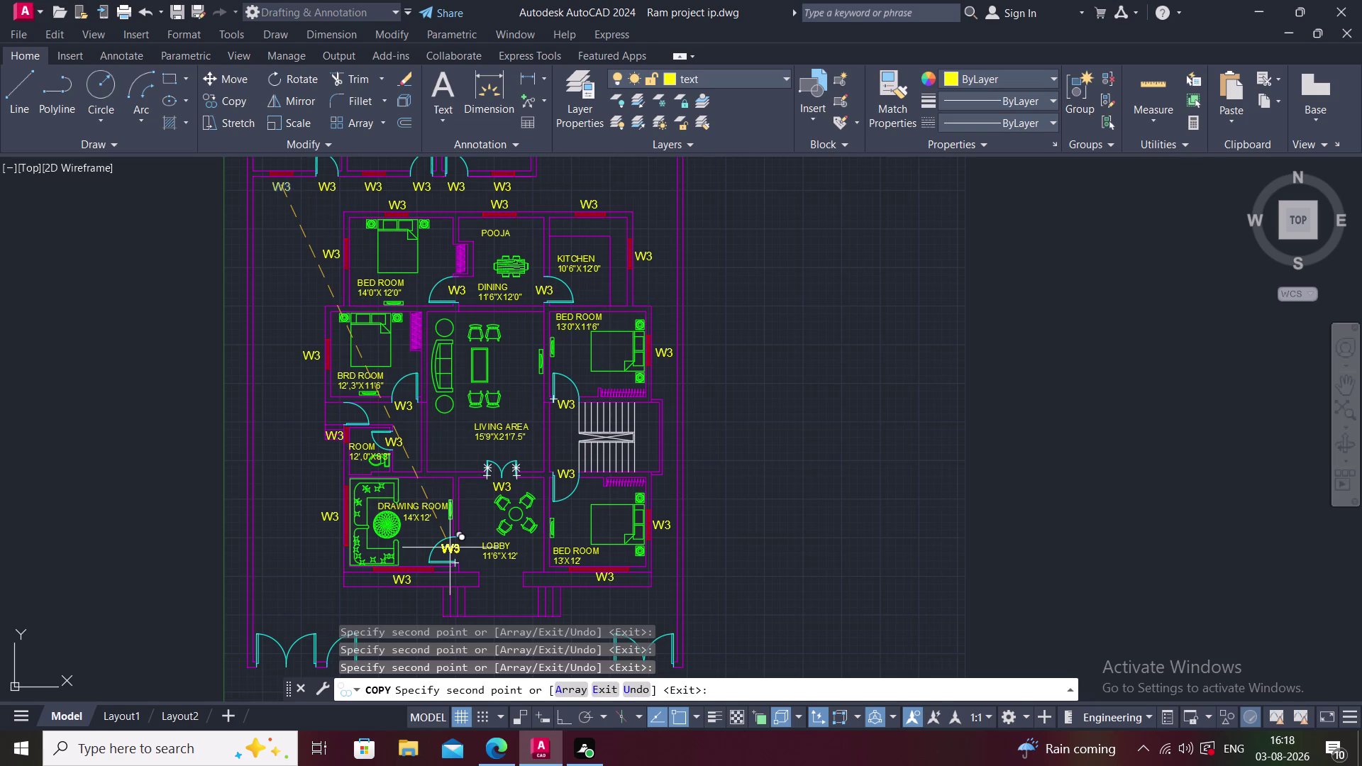
click(449, 551)
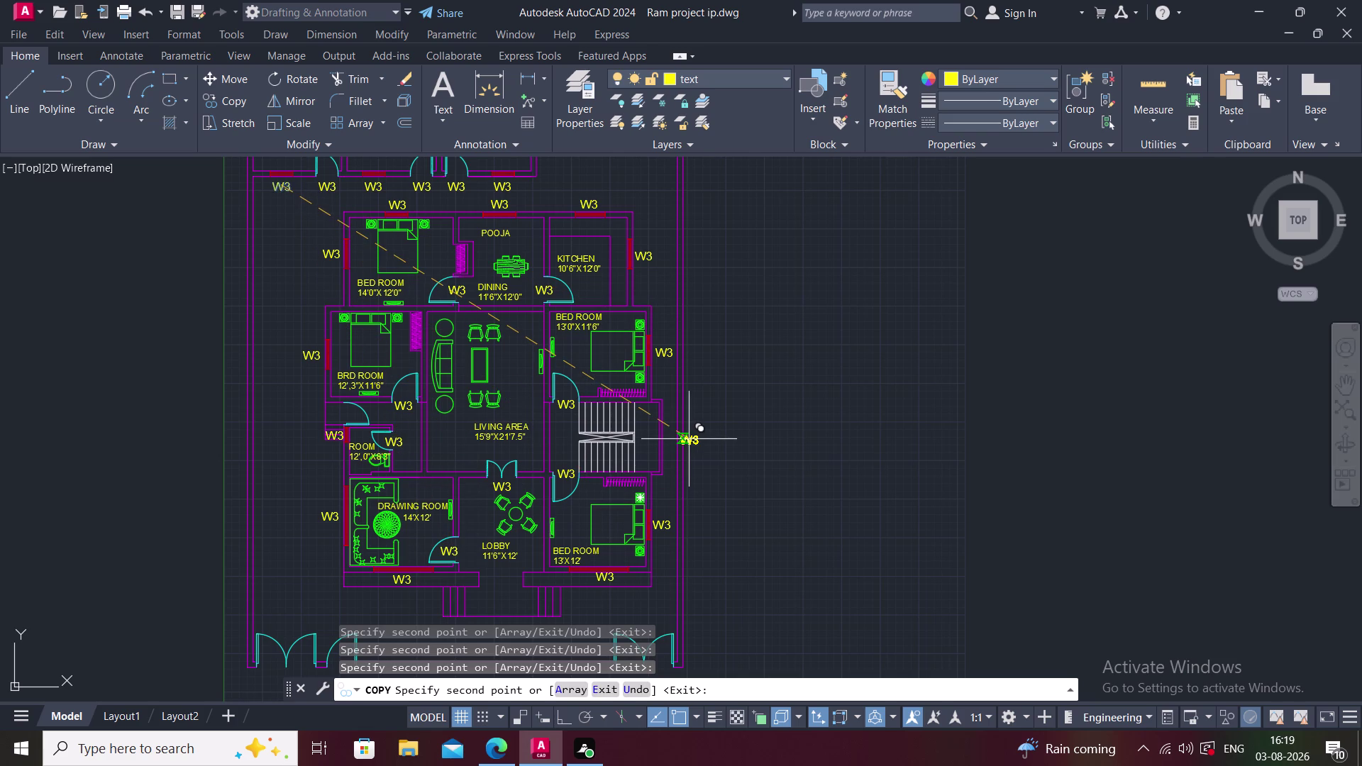
scroll(up, 3)
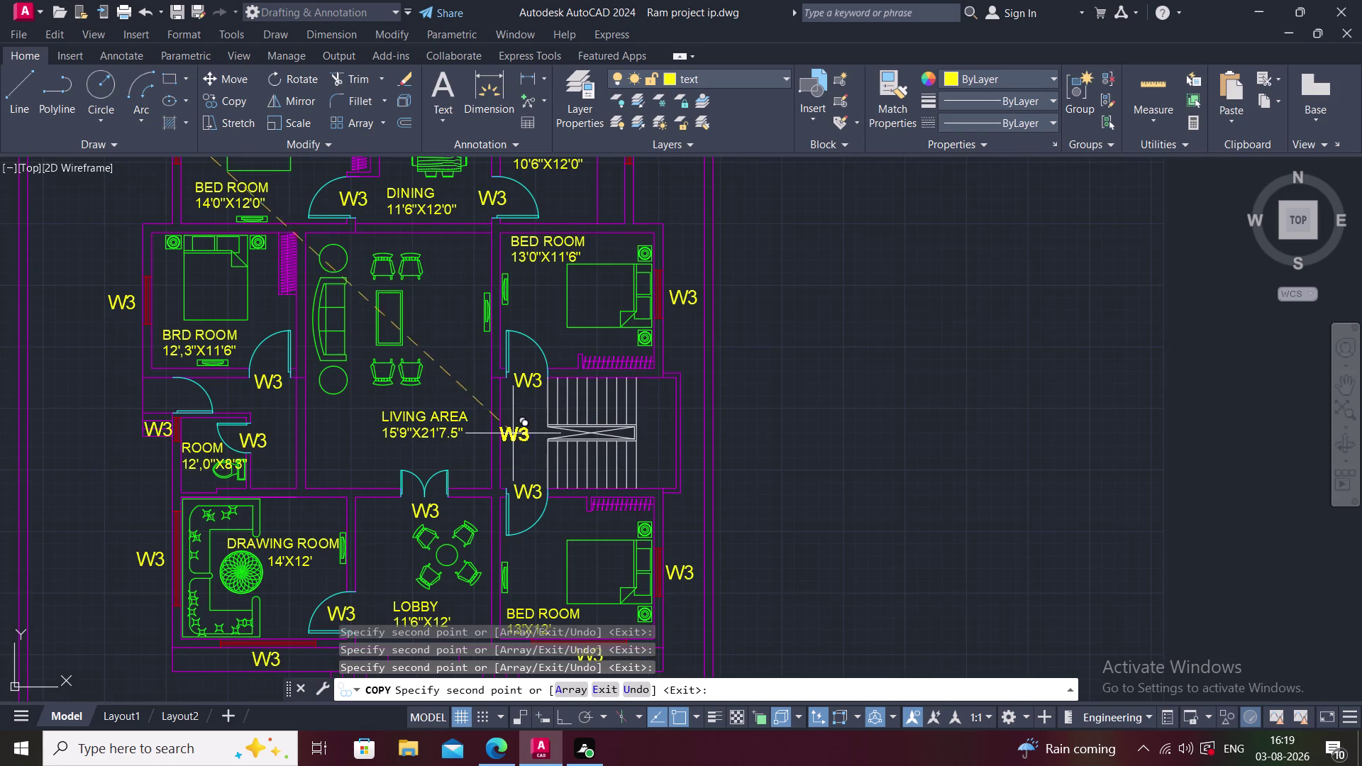
Place two W3 copies beside the staircase and end the copy.
click(526, 407)
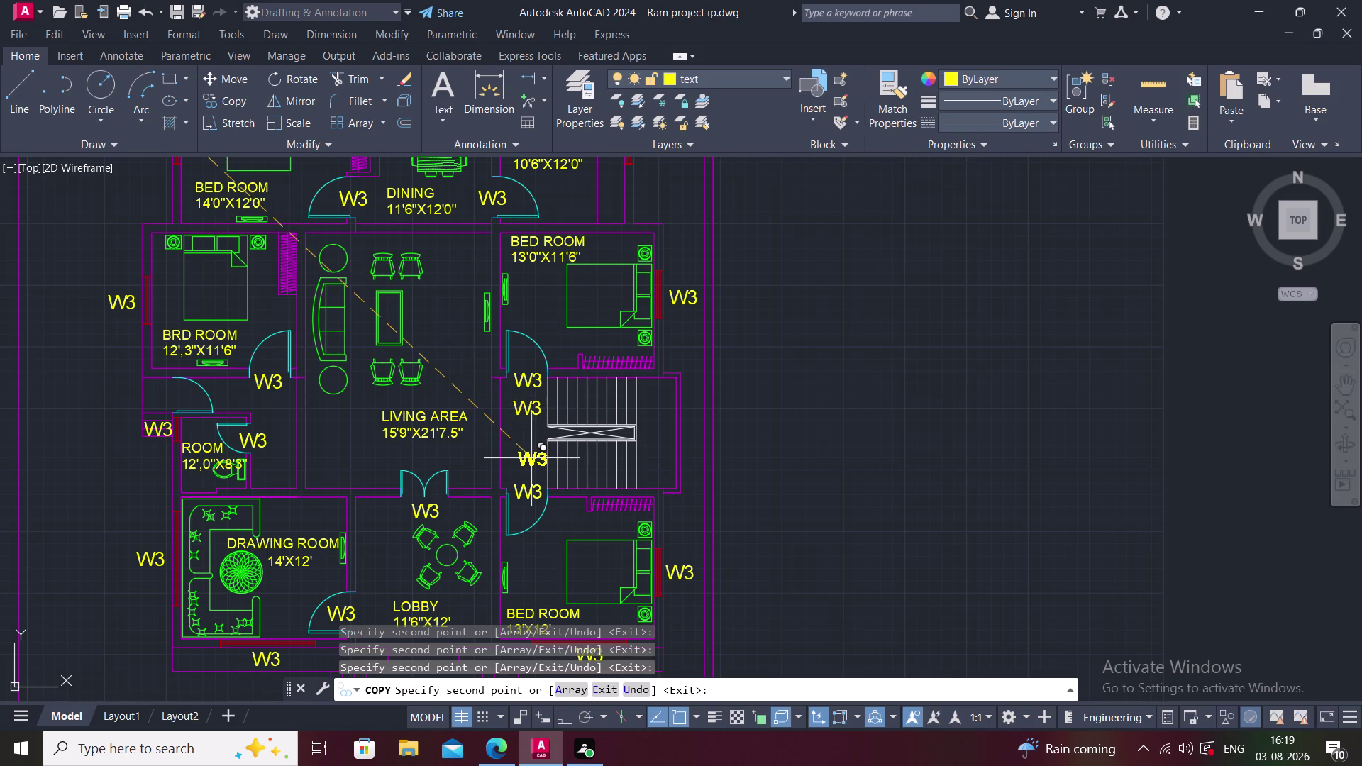
click(525, 460)
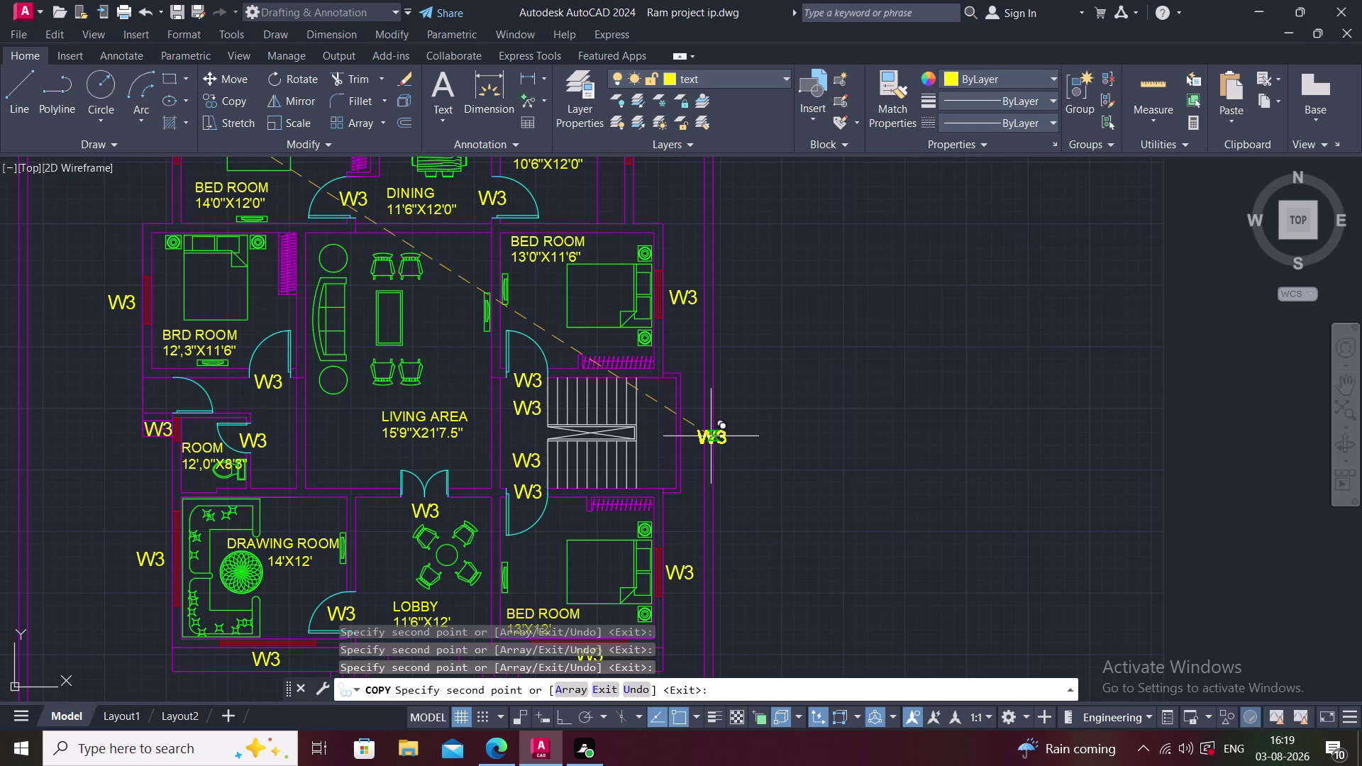
key(Escape)
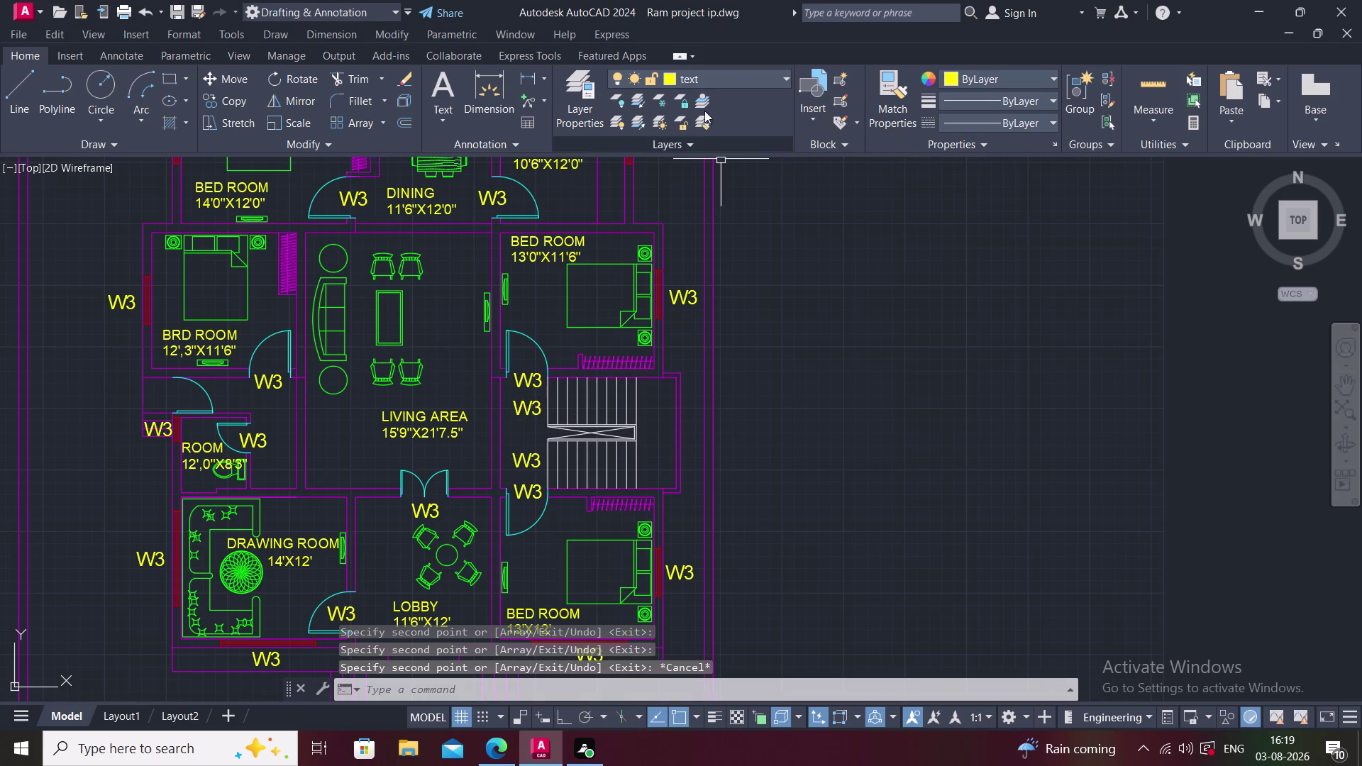
Move the two tags beside the stairs onto the staircase layer.
click(740, 75)
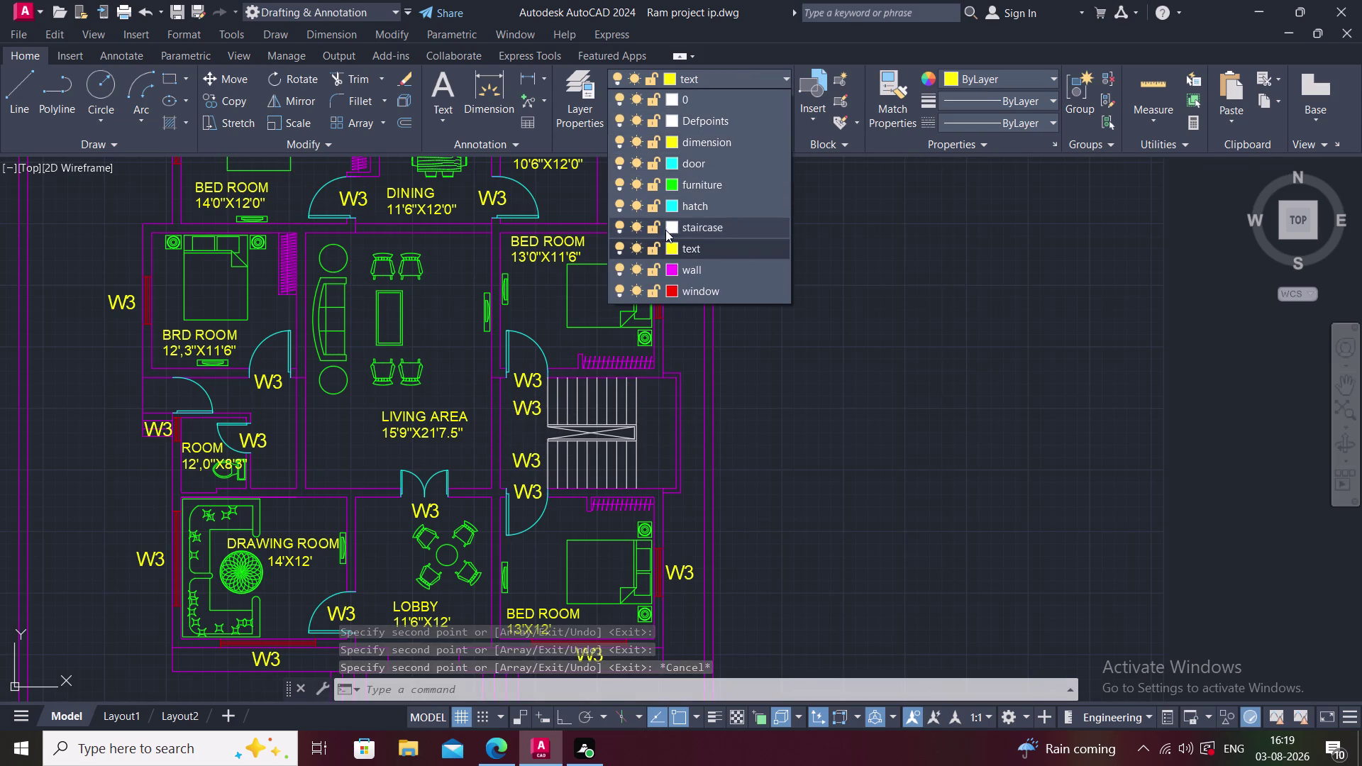
click(688, 231)
click(533, 410)
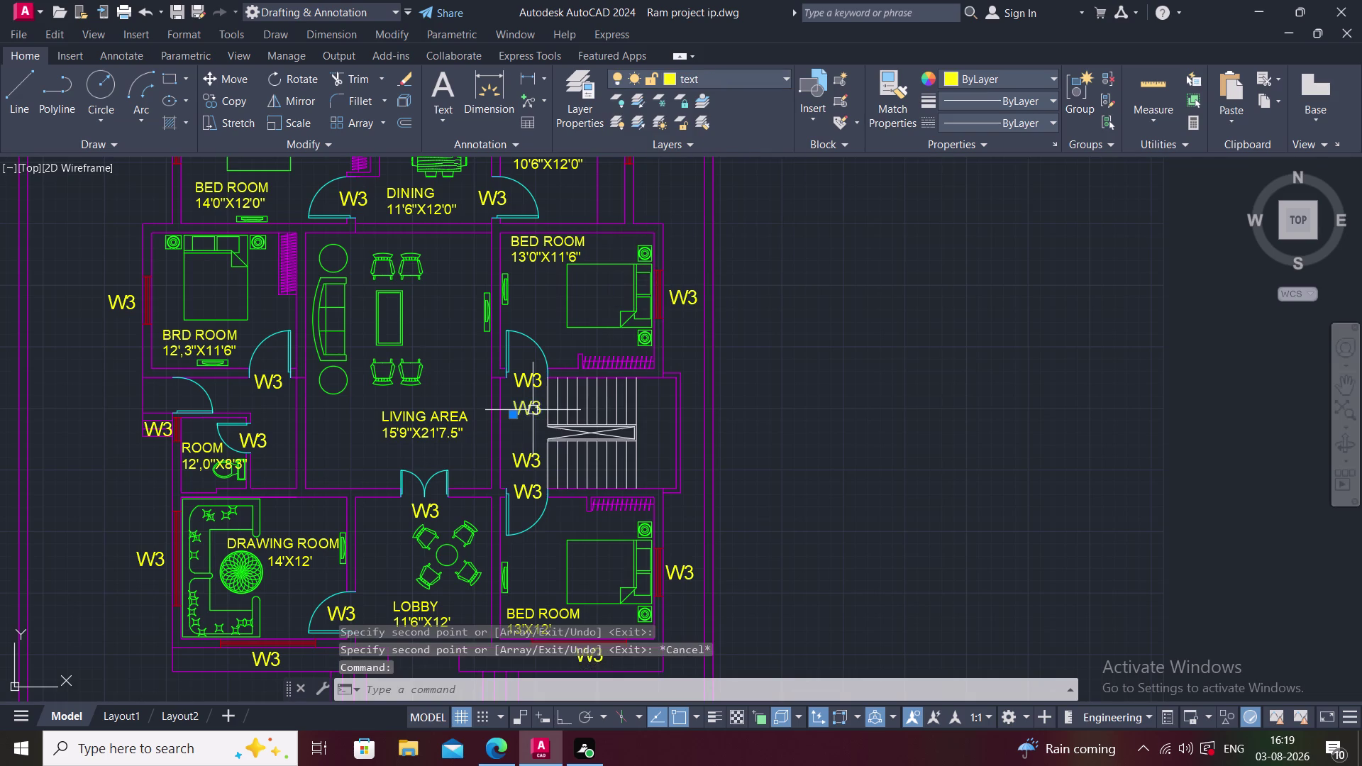
click(745, 79)
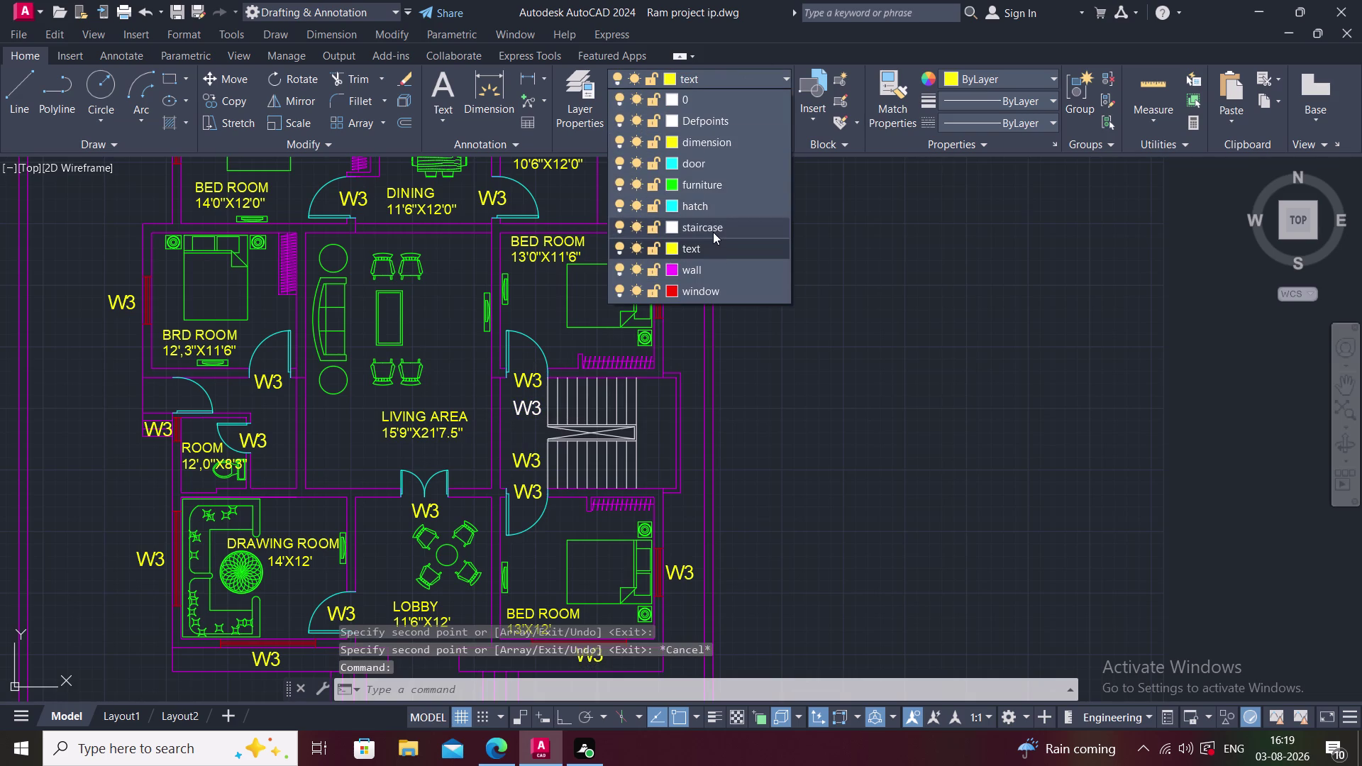
click(713, 232)
click(530, 460)
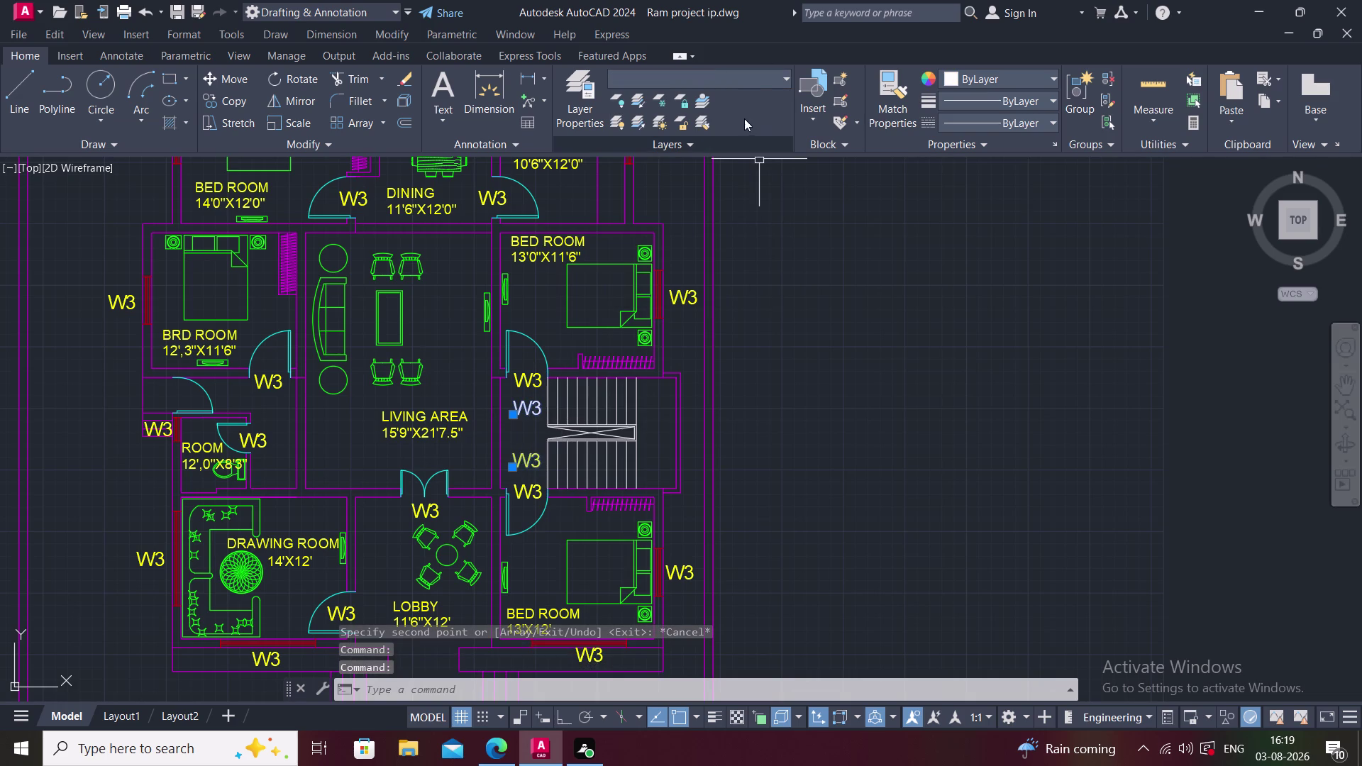
click(755, 75)
click(722, 231)
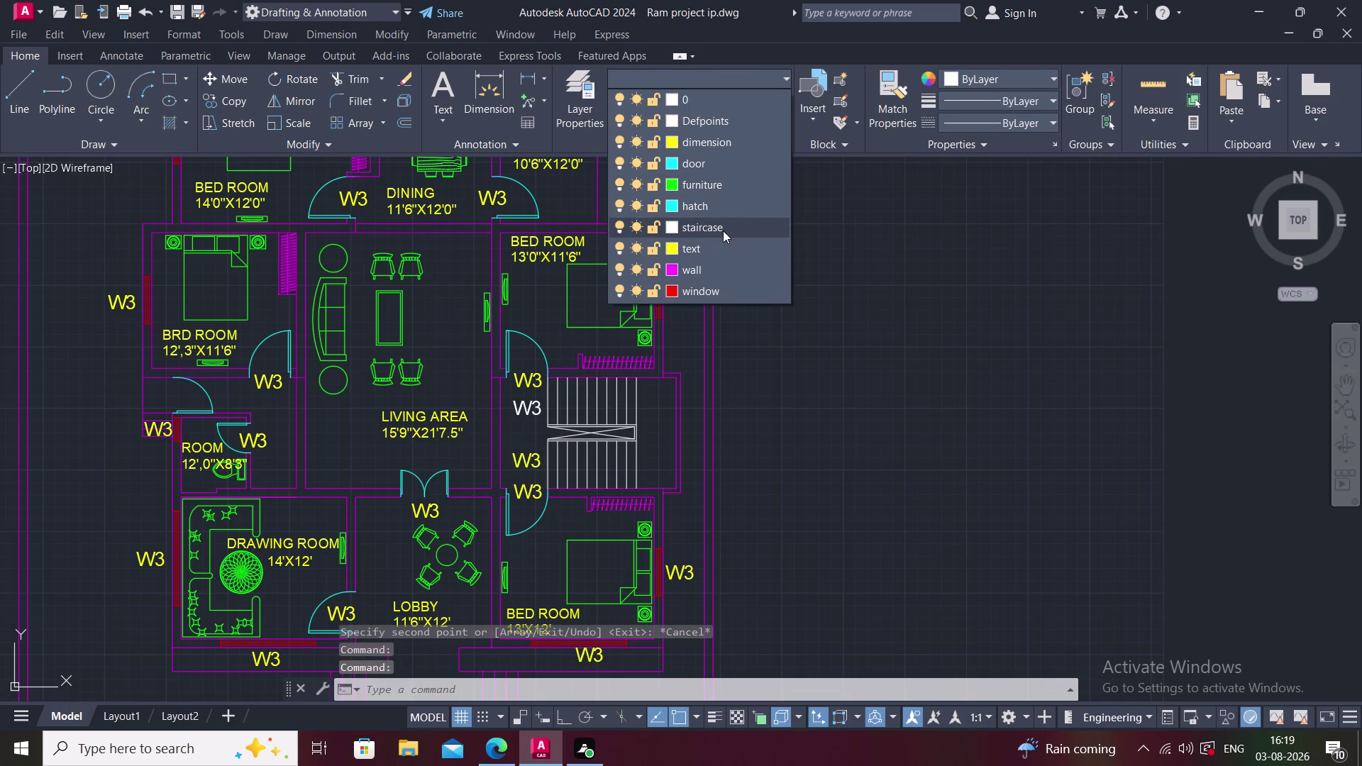
key(space)
scroll(up, 3)
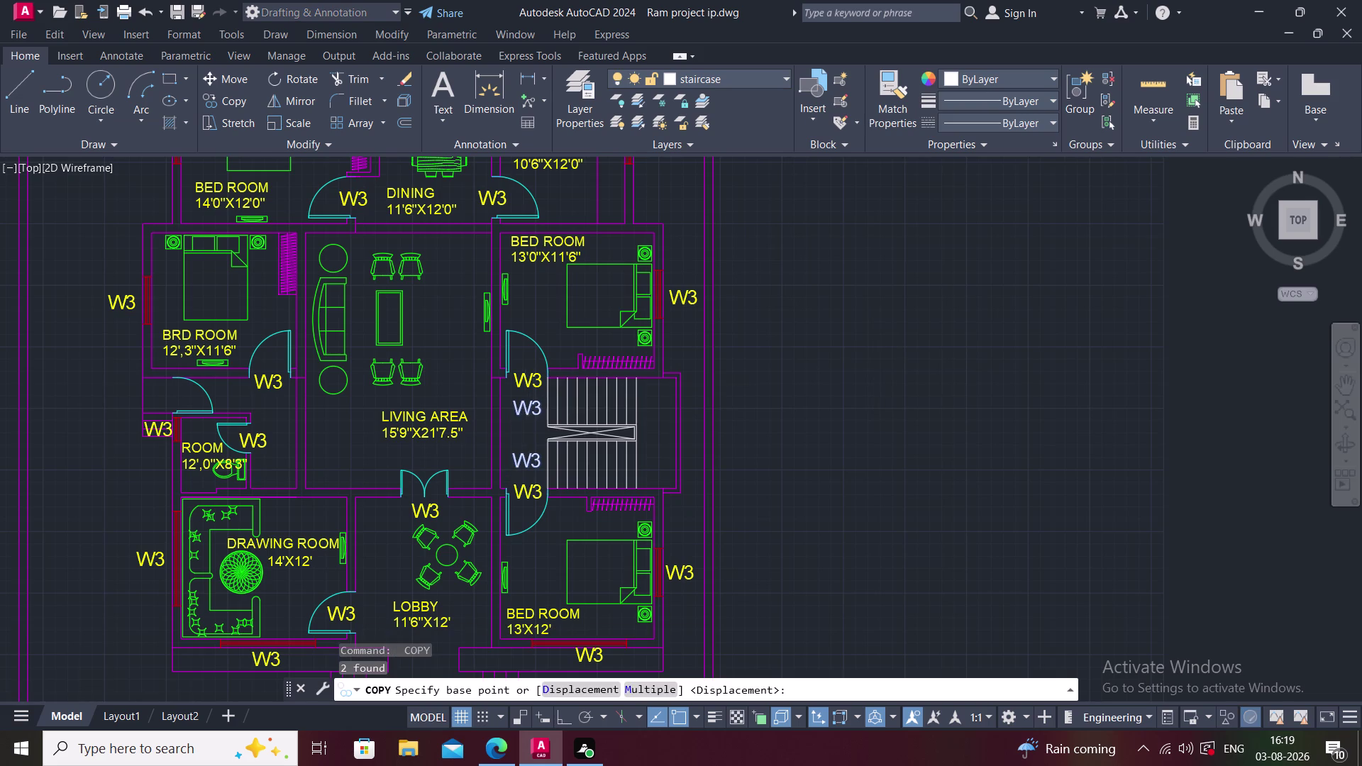
key(Escape)
Change the upper stair tag's text to UP and the lower one's to DN.
double_click(527, 402)
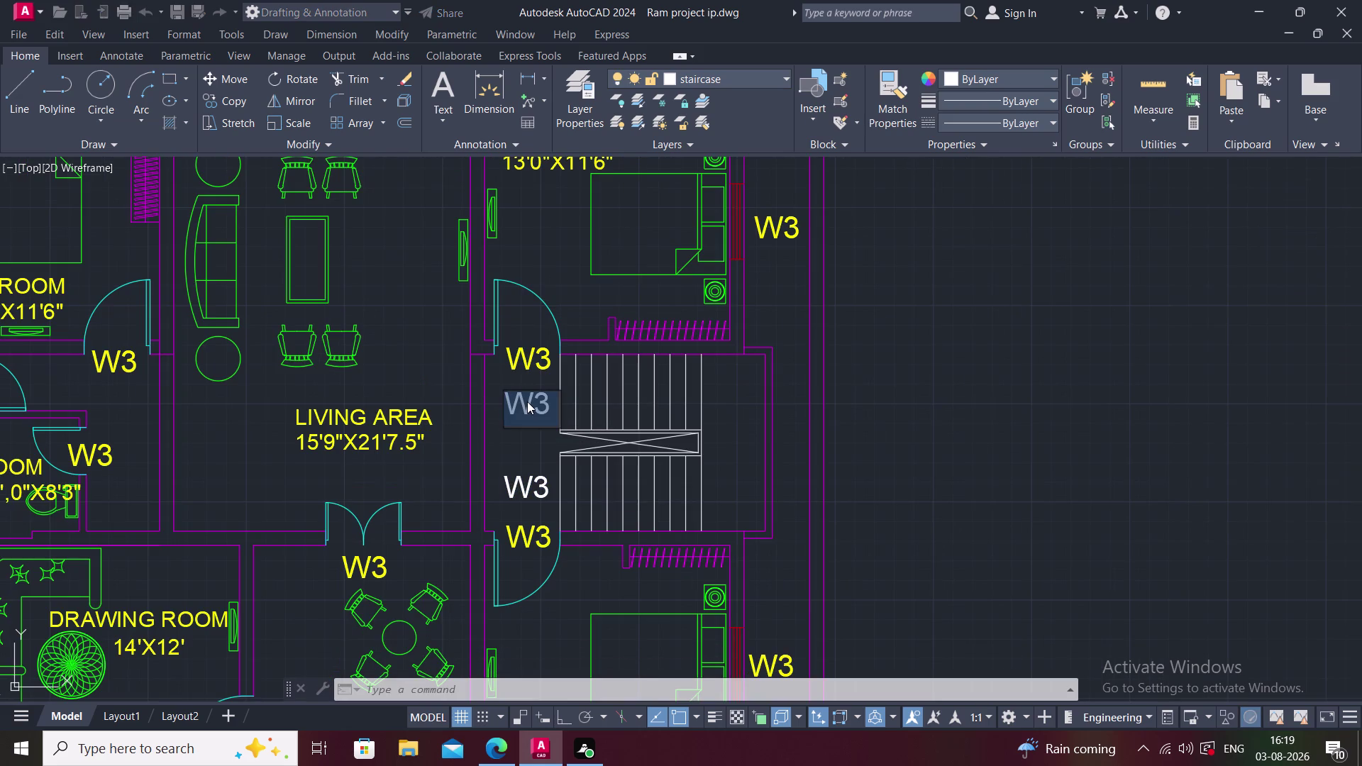
text(UP)
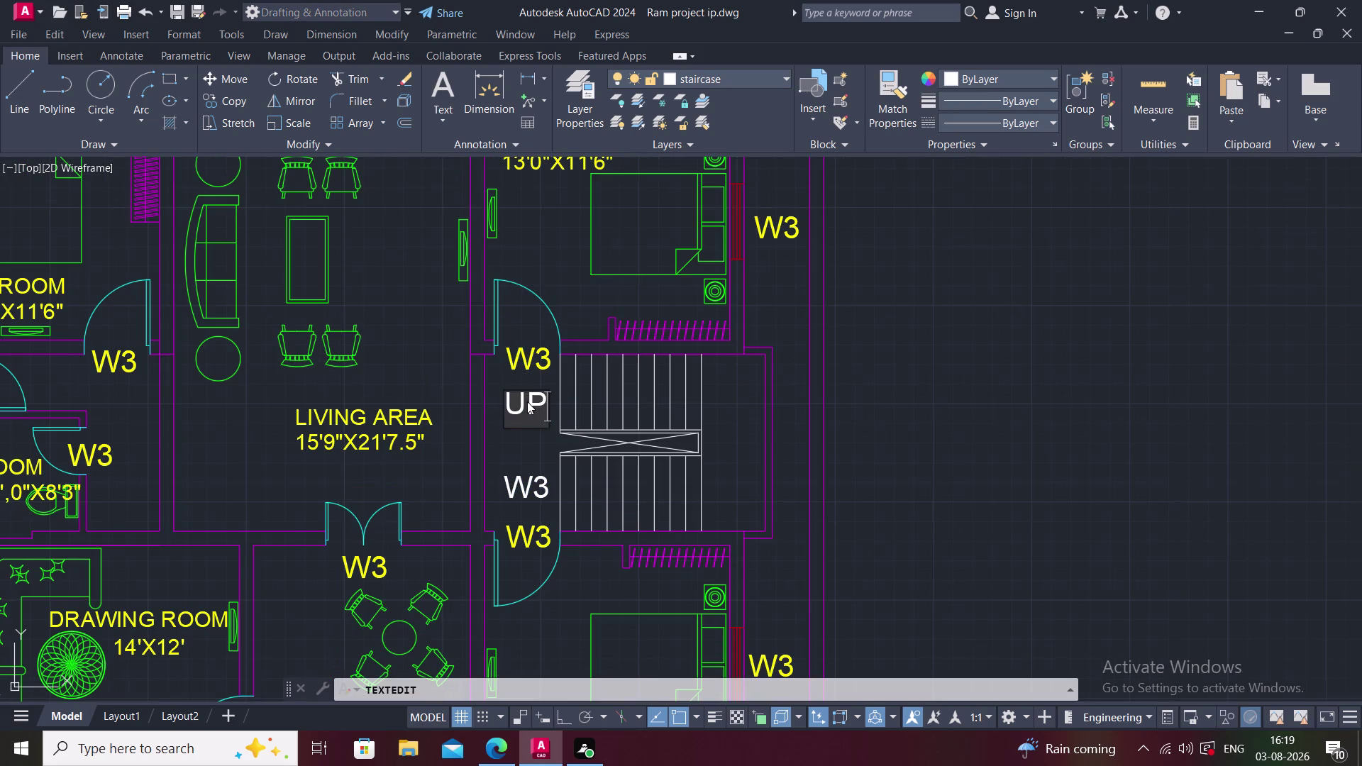
click(527, 502)
double_click(524, 484)
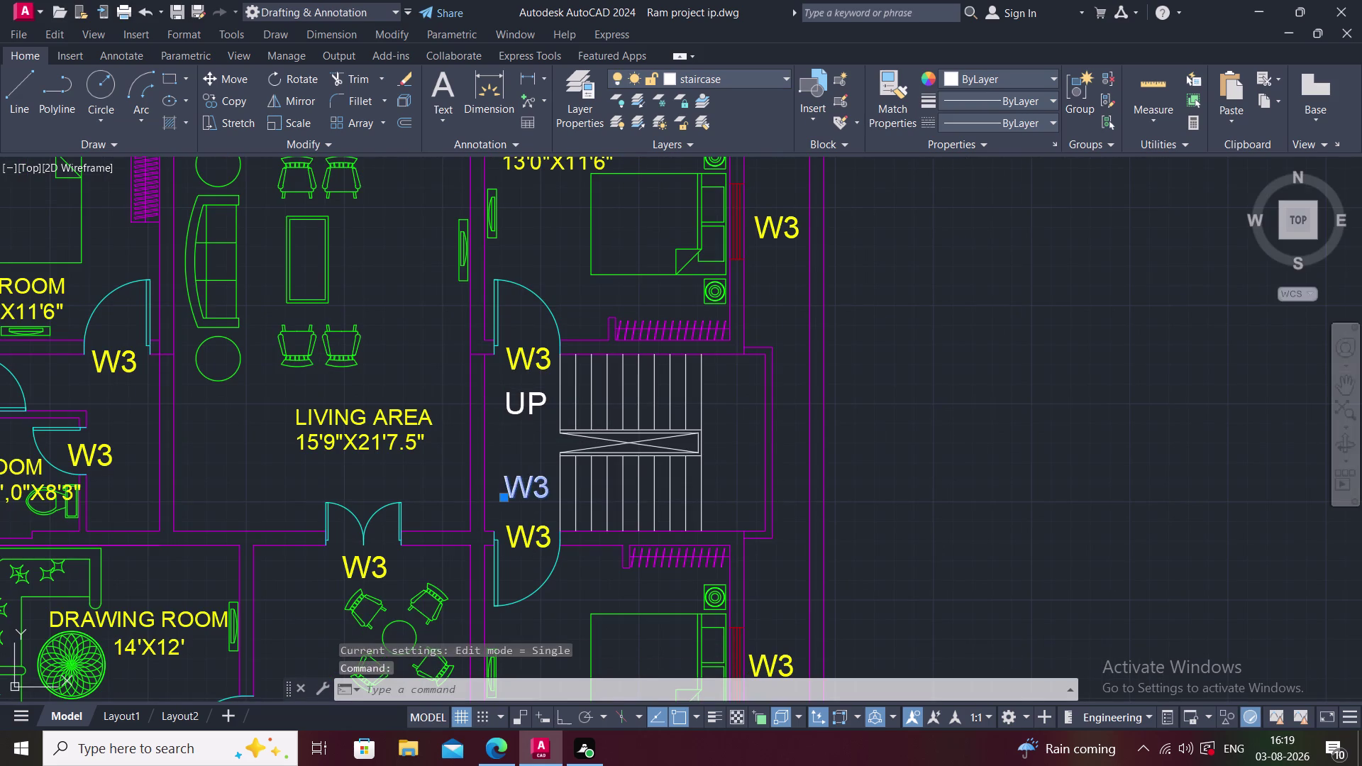
key(d)
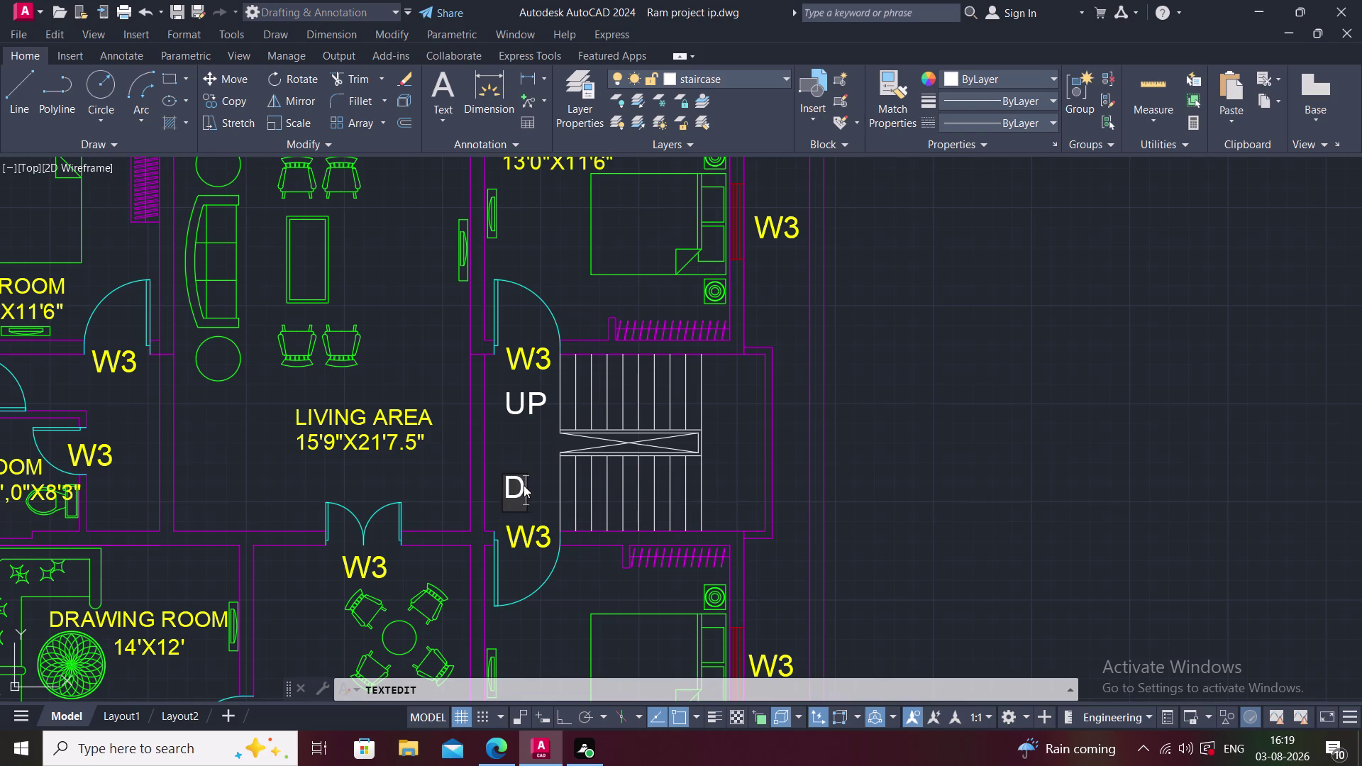
key(n)
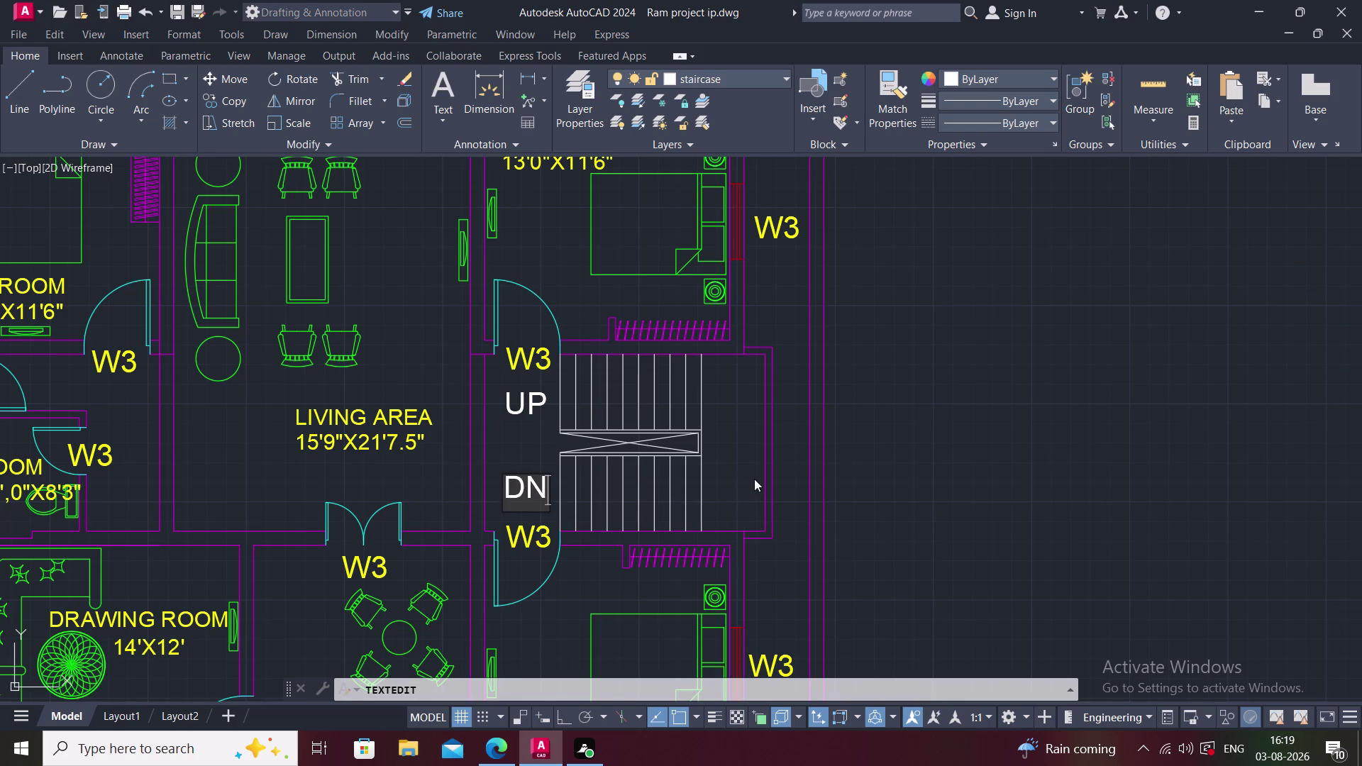
key(space)
click(744, 473)
key(Escape)
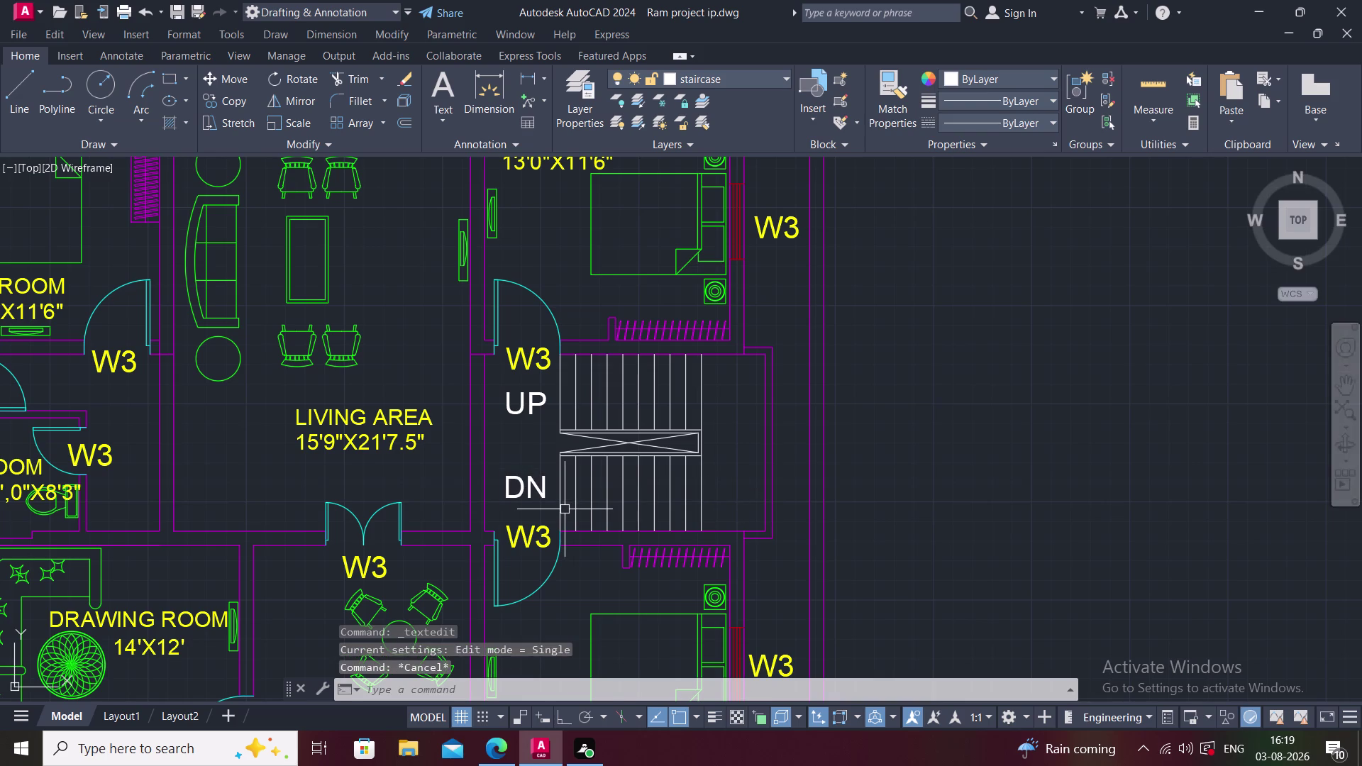
text(L)
key(space)
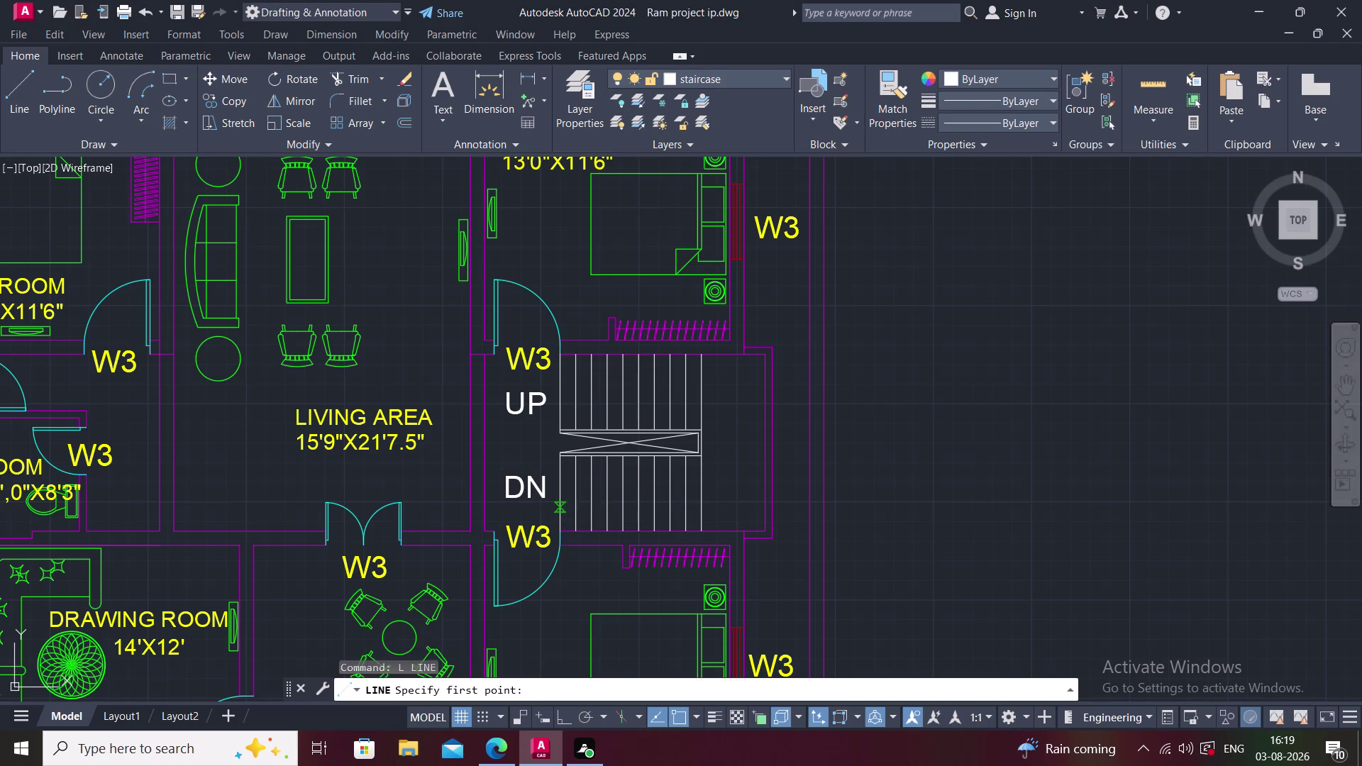
Draw the DN arrow line below the label with Ortho on.
scroll(up, 3)
click(548, 471)
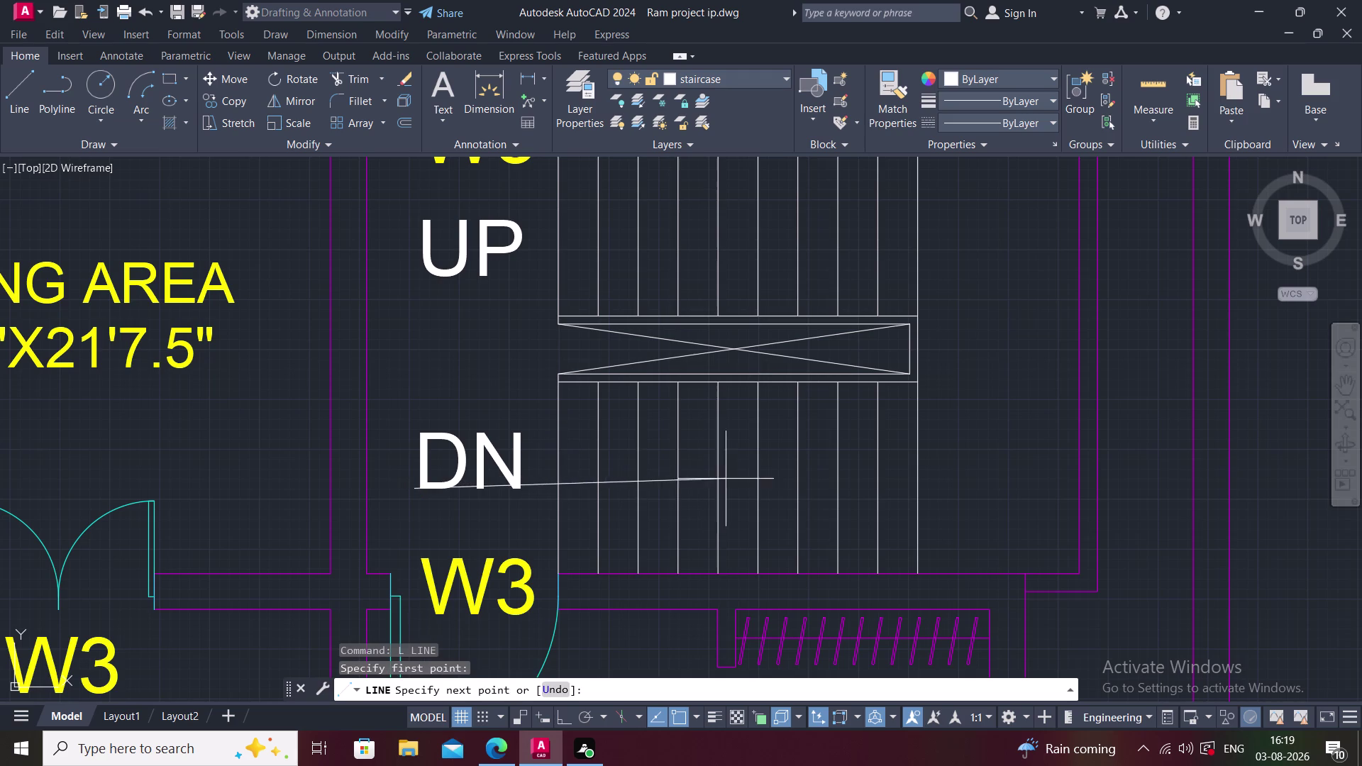
key(Escape)
text(L)
key(space)
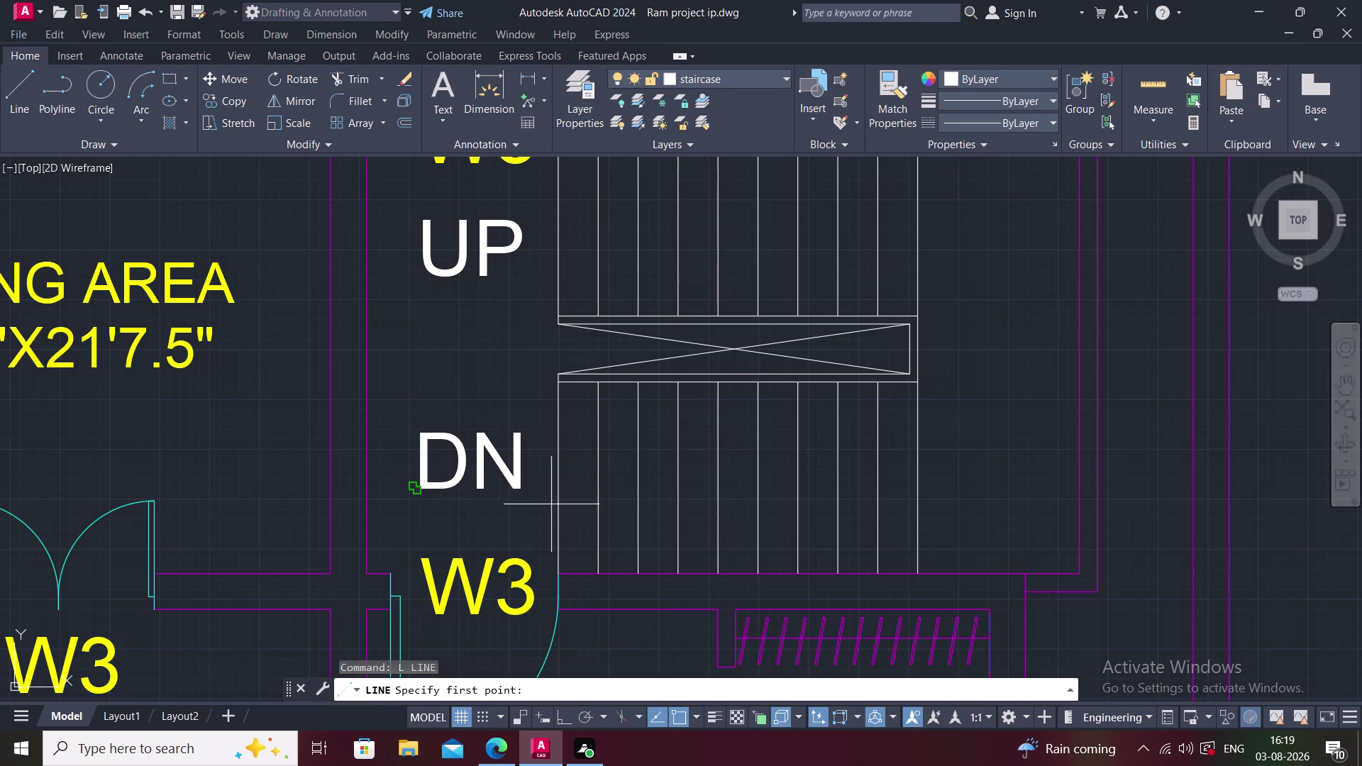
scroll(up, 3)
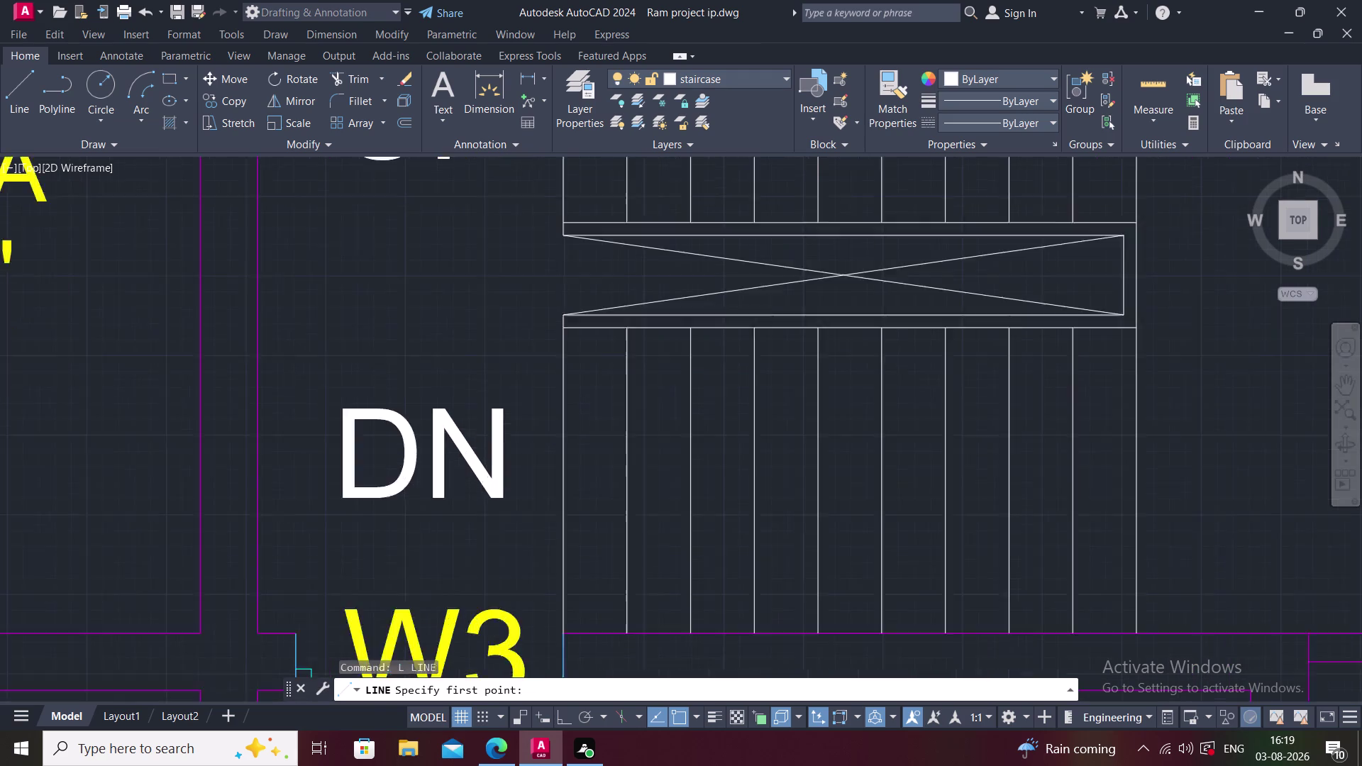
click(409, 572)
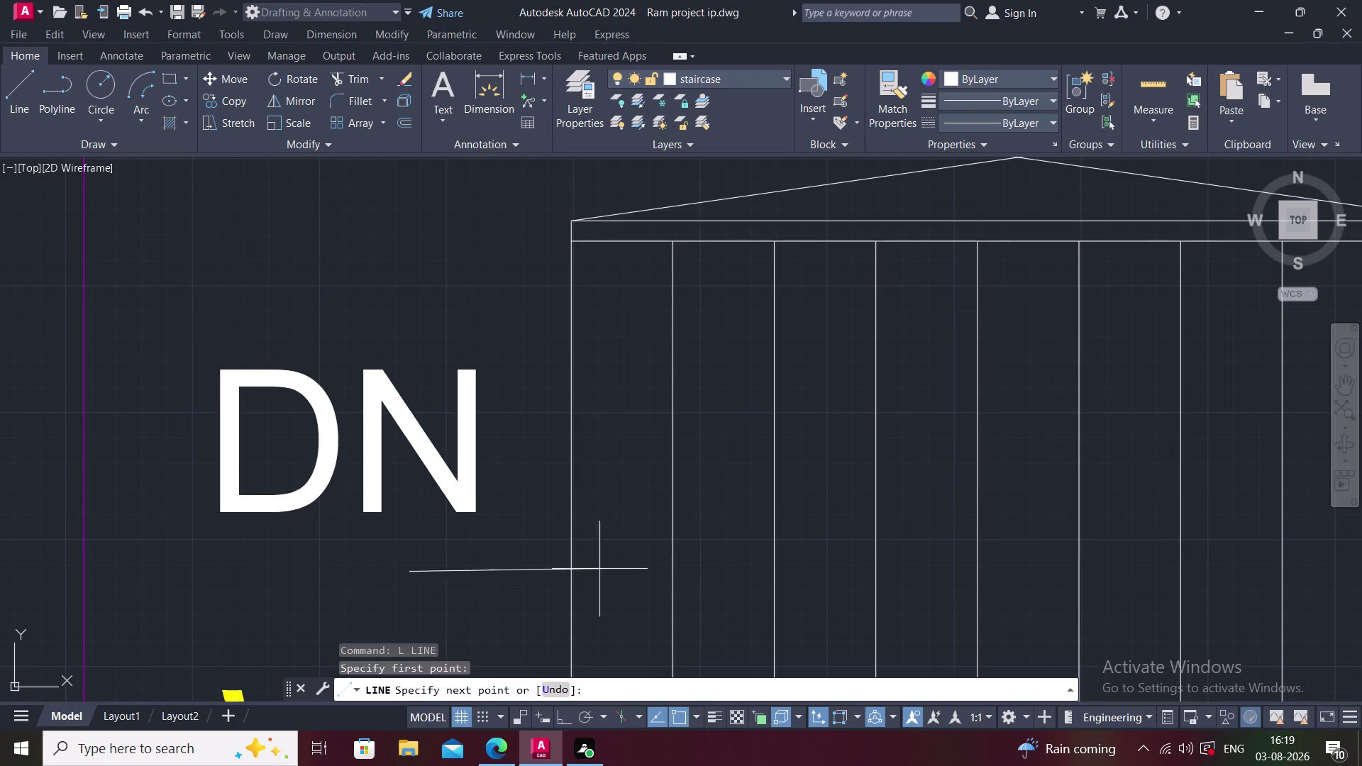
scroll(down, 3)
key(F8)
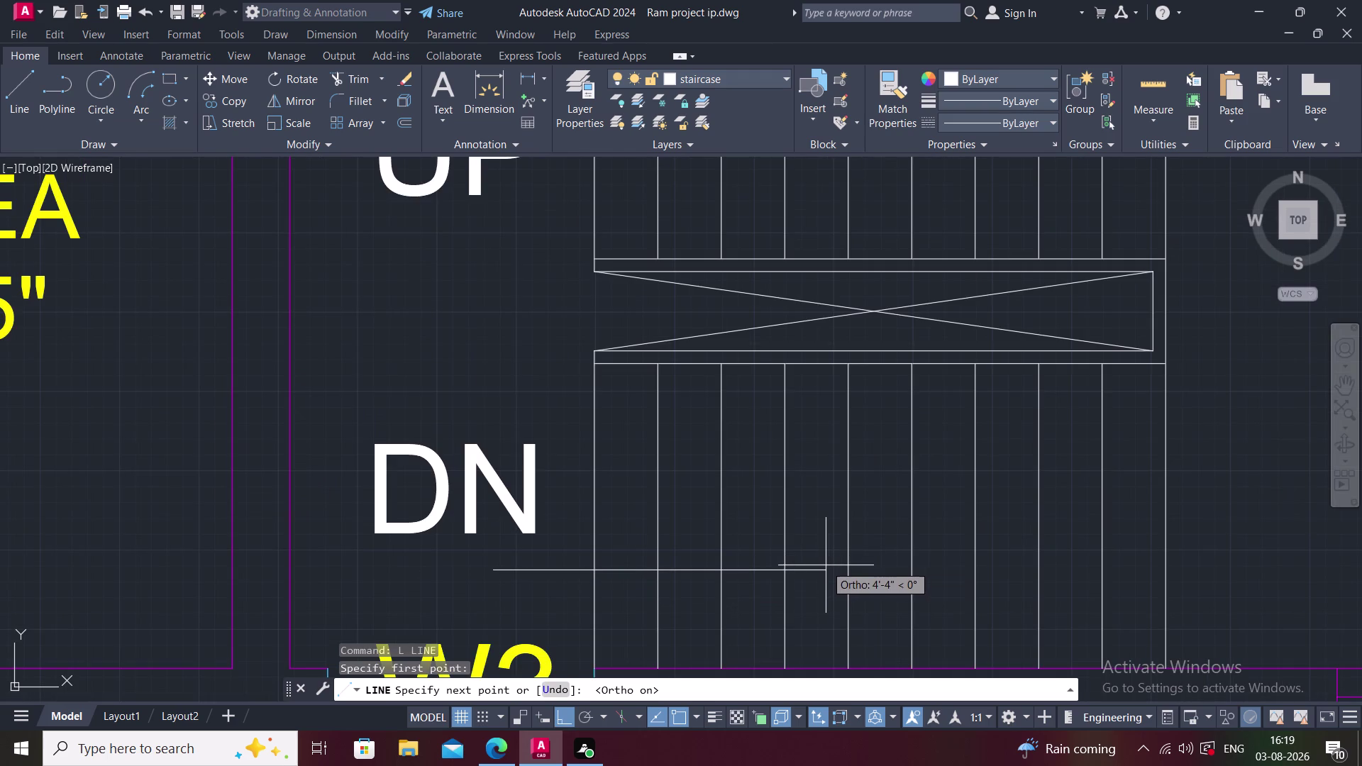
click(803, 568)
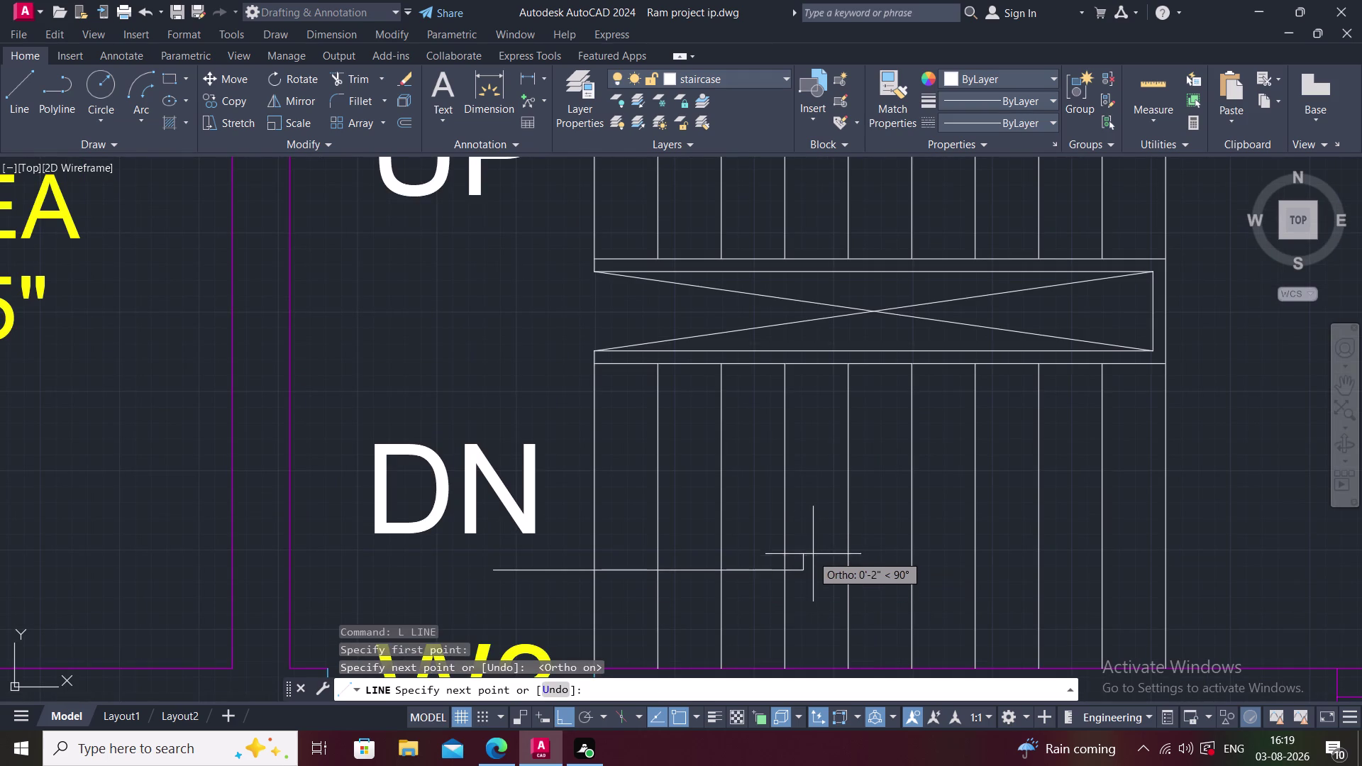
Draw a closed triangular arrowhead at the line's right end.
scroll(up, 3)
click(795, 561)
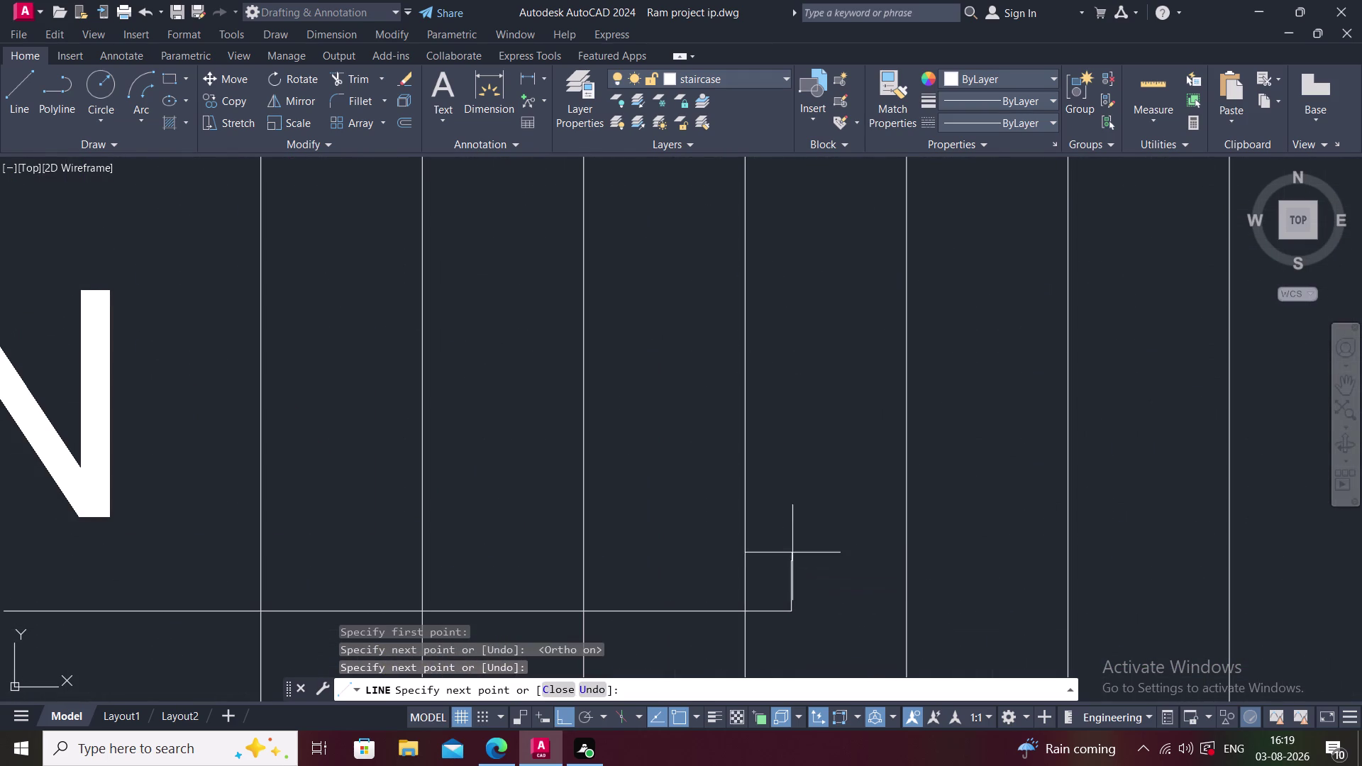
middle_drag(797, 613, 800, 494)
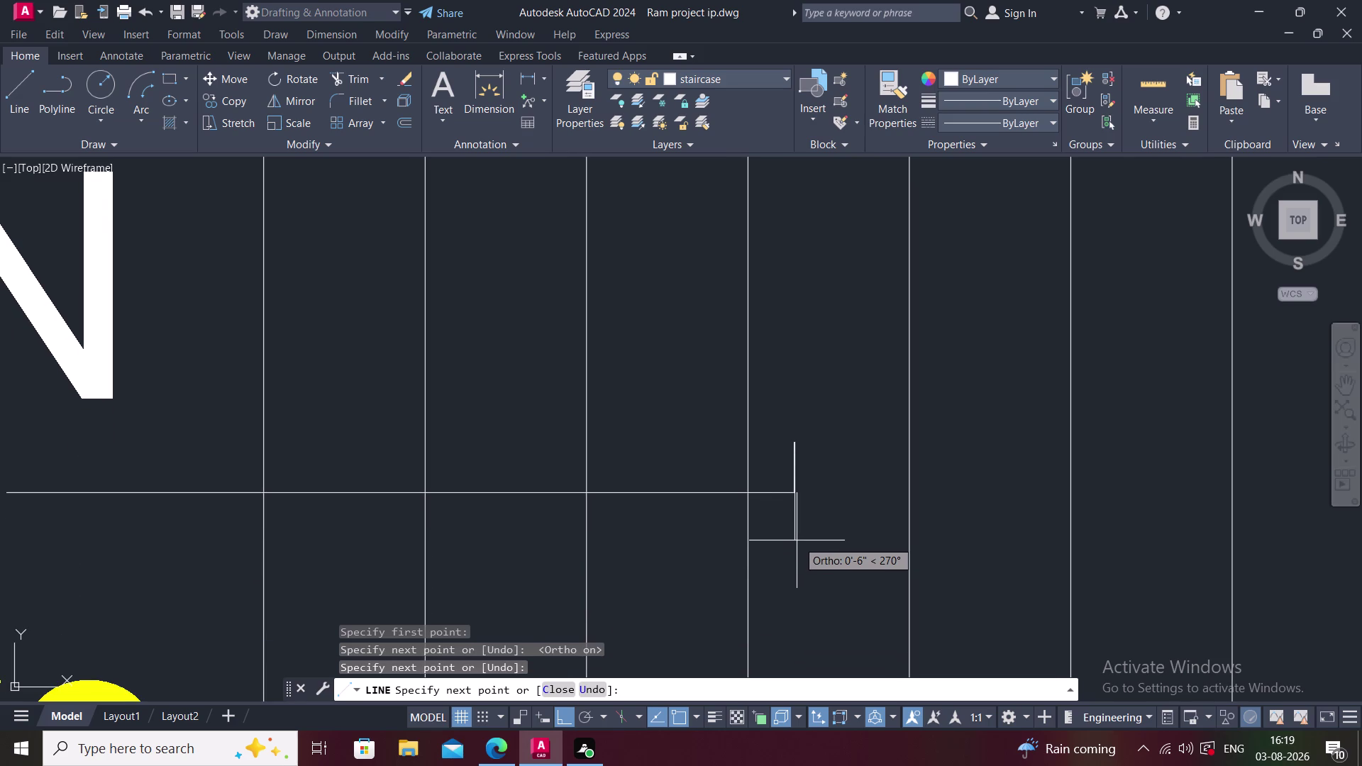
click(797, 541)
key(F8)
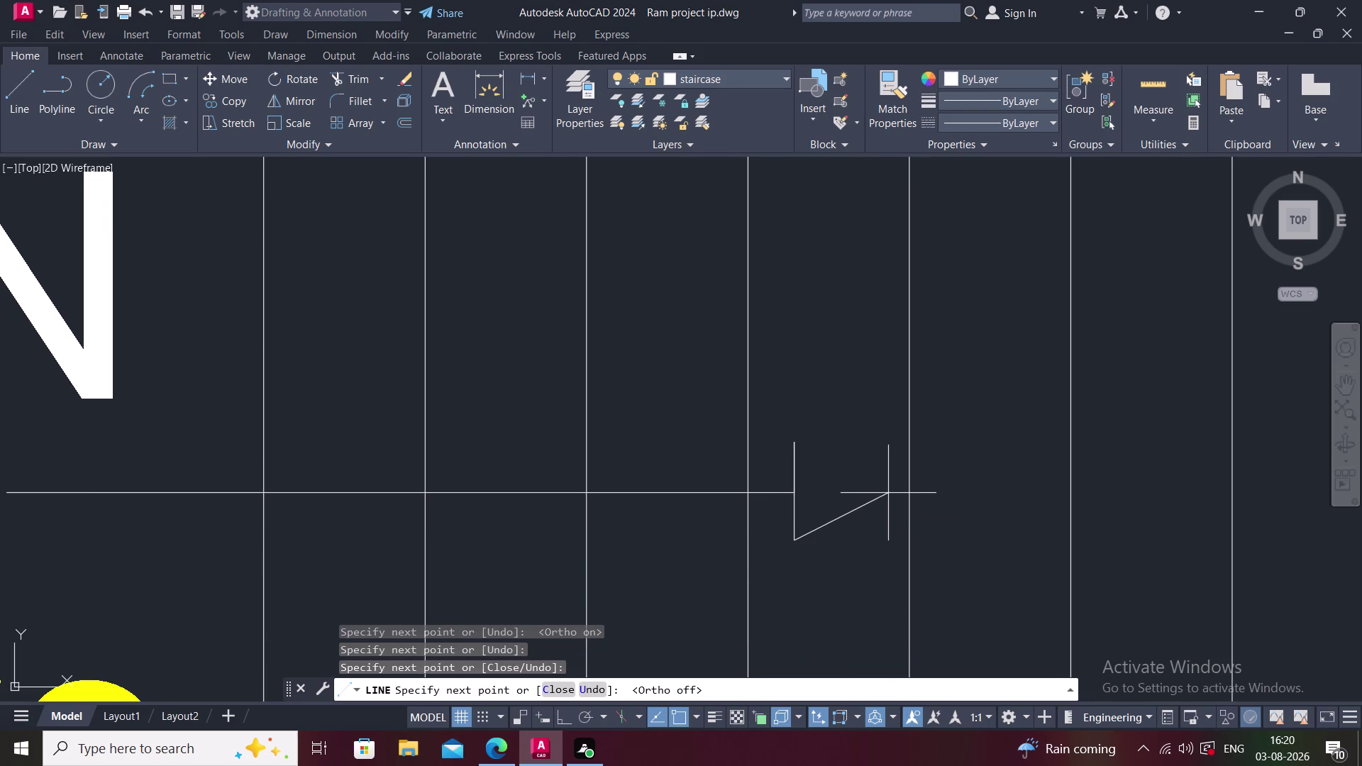
click(888, 490)
click(792, 442)
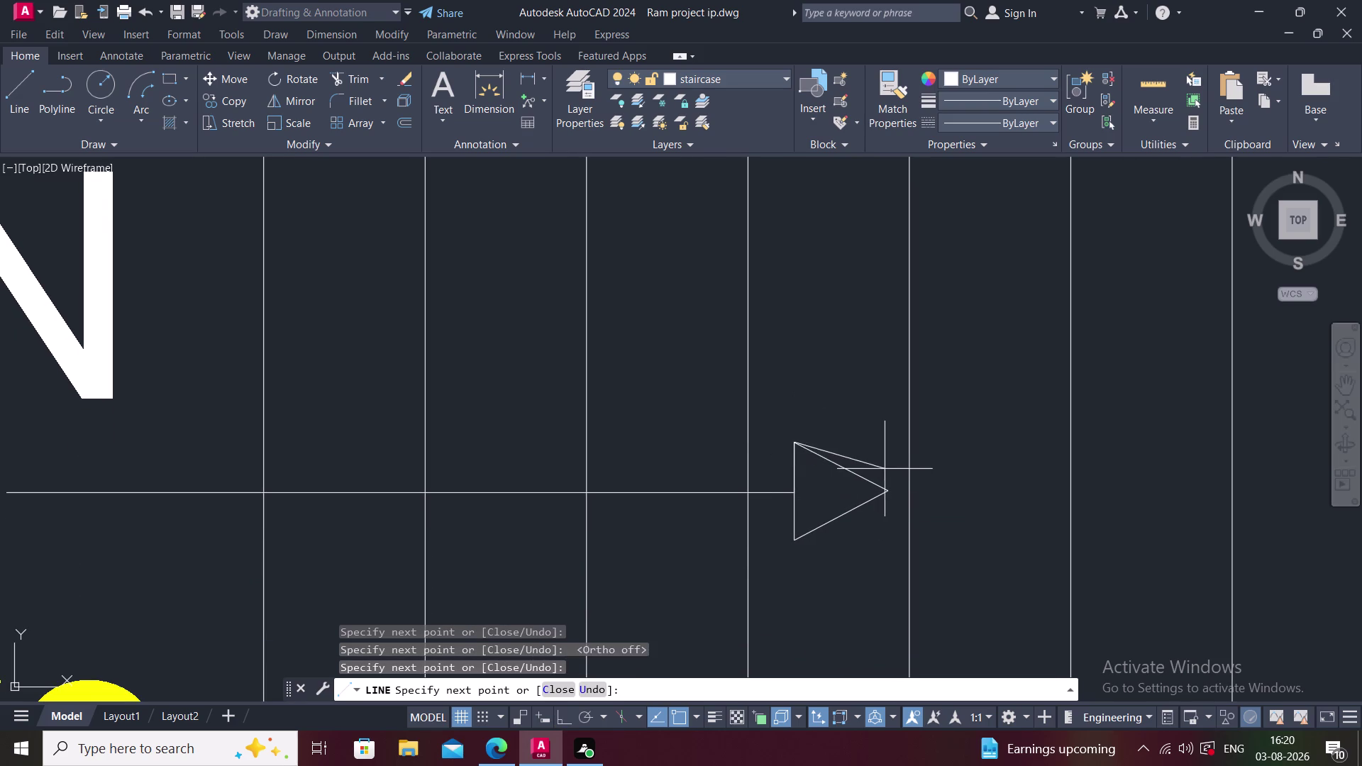
key(Escape)
scroll(down, 3)
Select the DN arrow line and its three arrowhead edges.
click(828, 469)
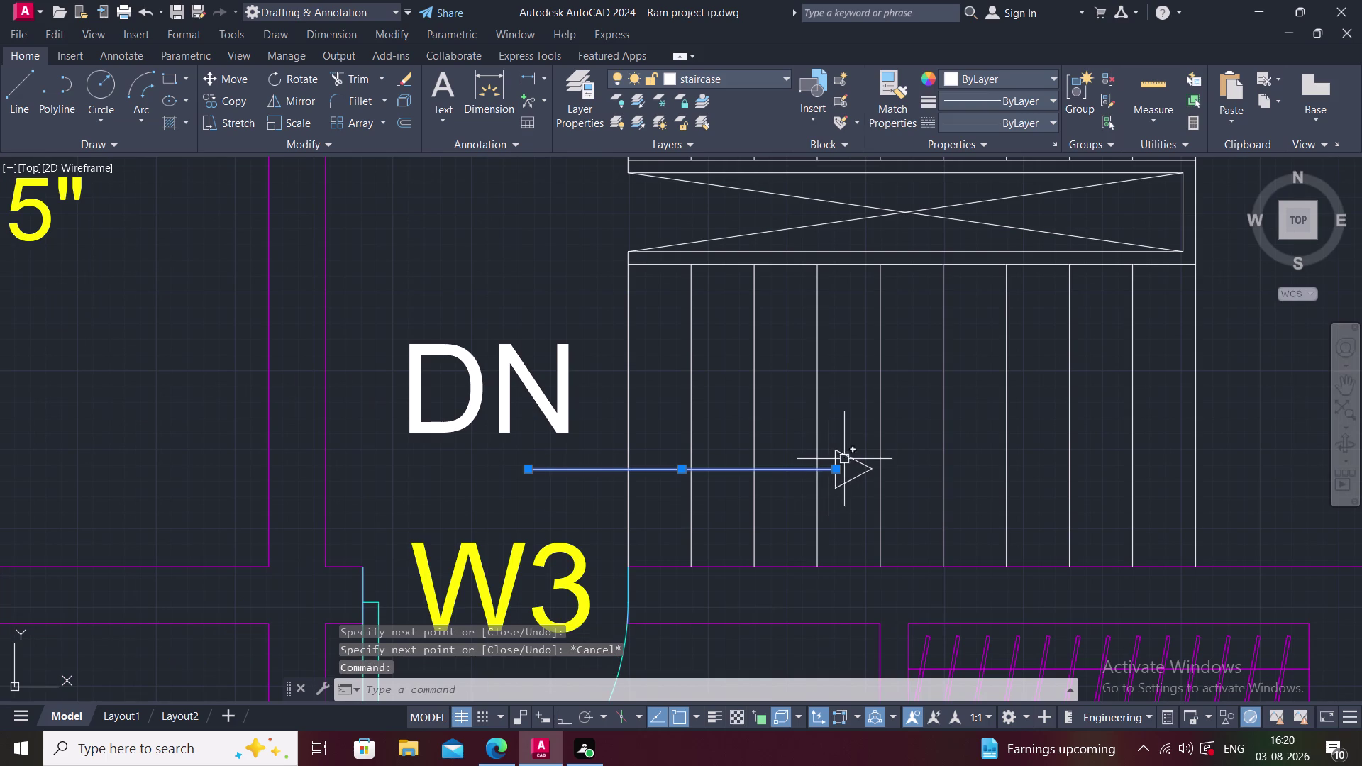
click(845, 453)
click(852, 485)
scroll(up, 3)
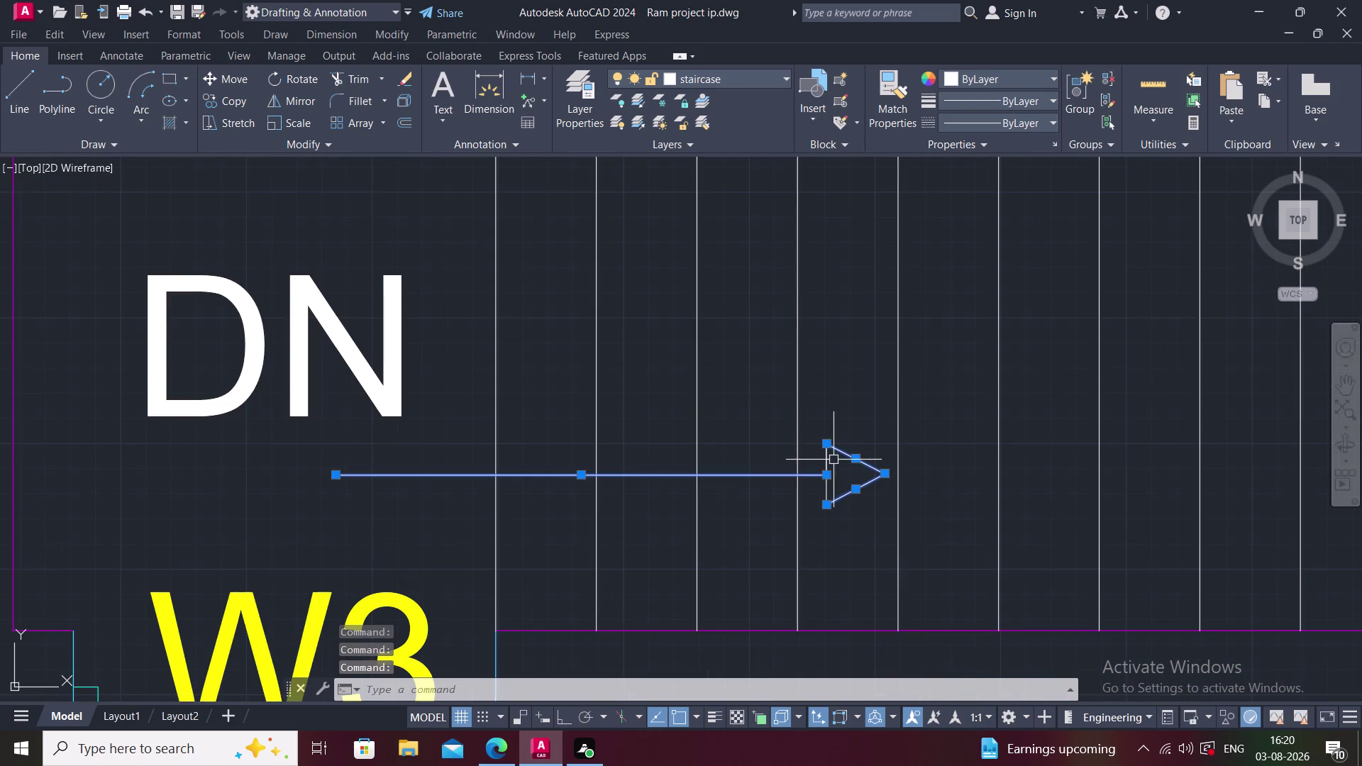
click(829, 459)
scroll(up, 3)
scroll(down, 3)
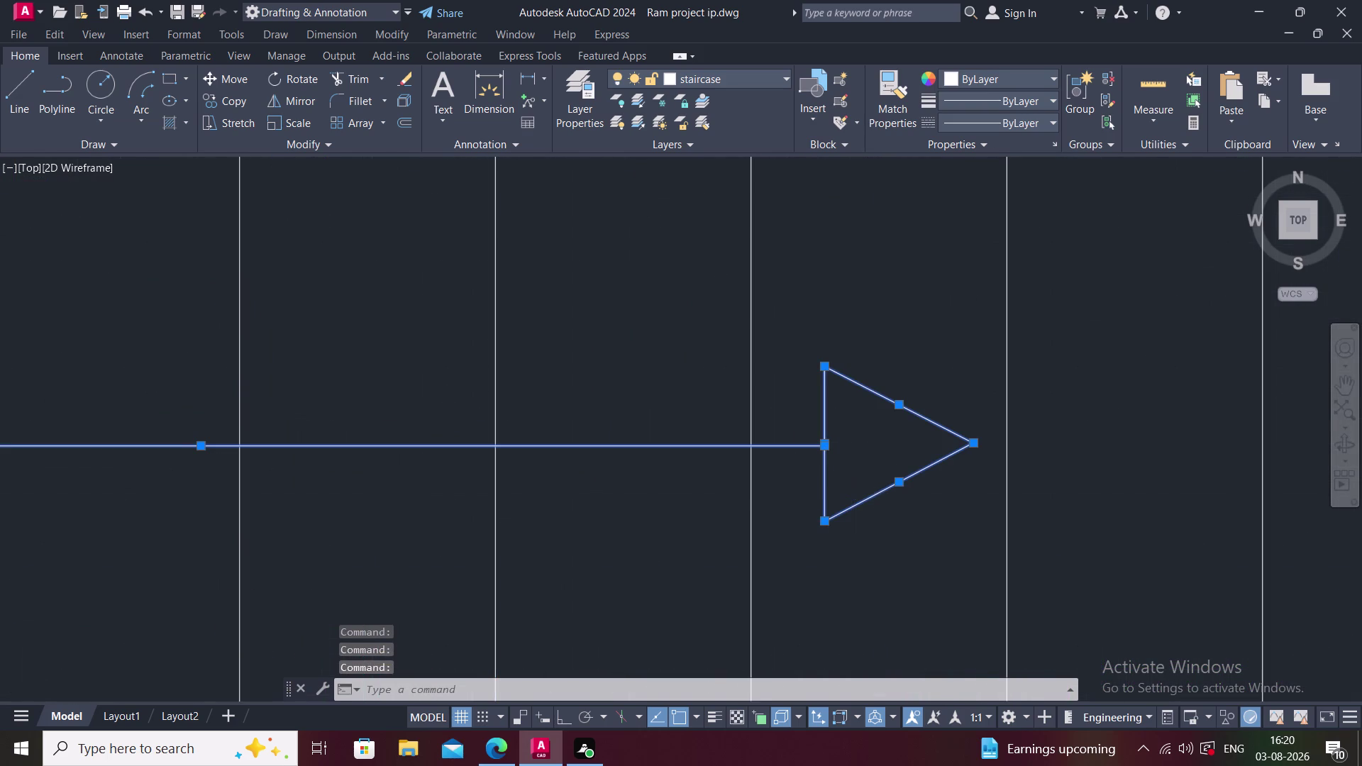
scroll(down, 3)
key(c)
key(o)
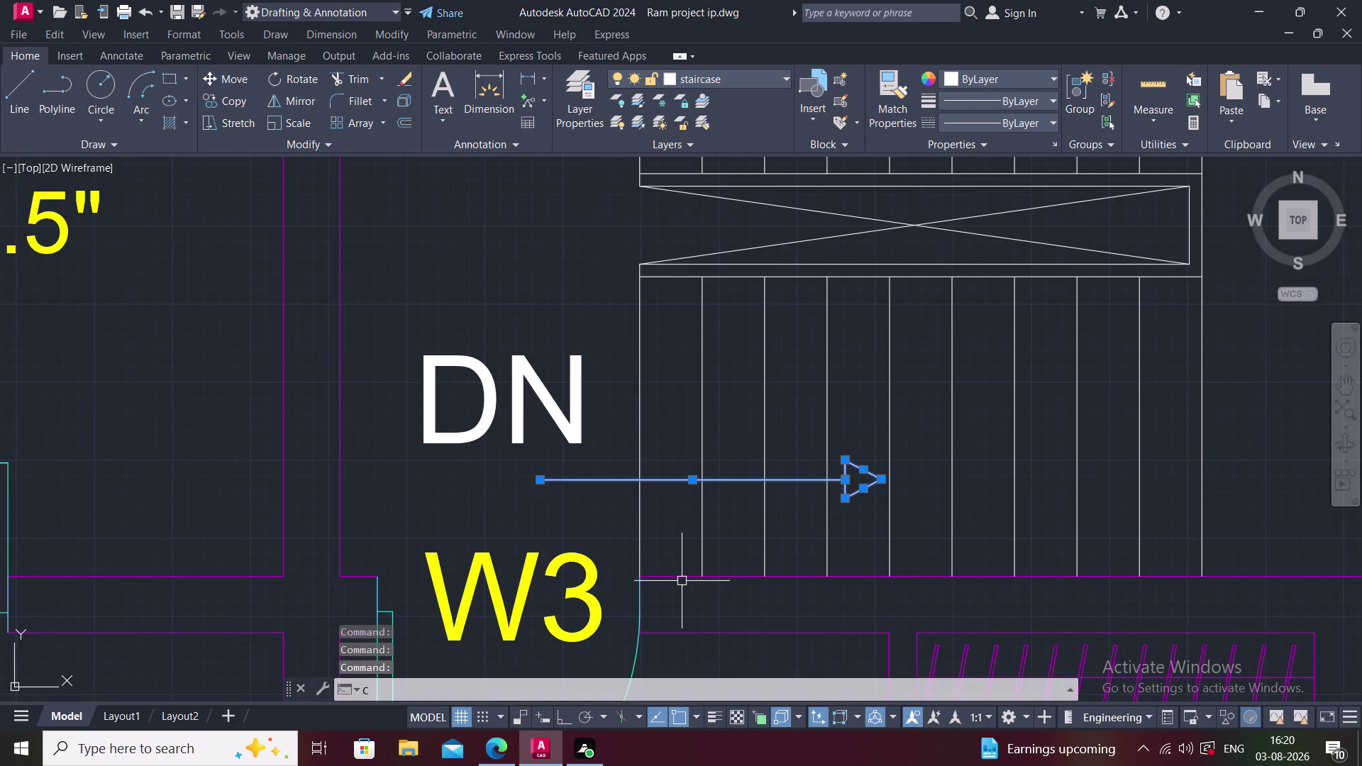
key(space)
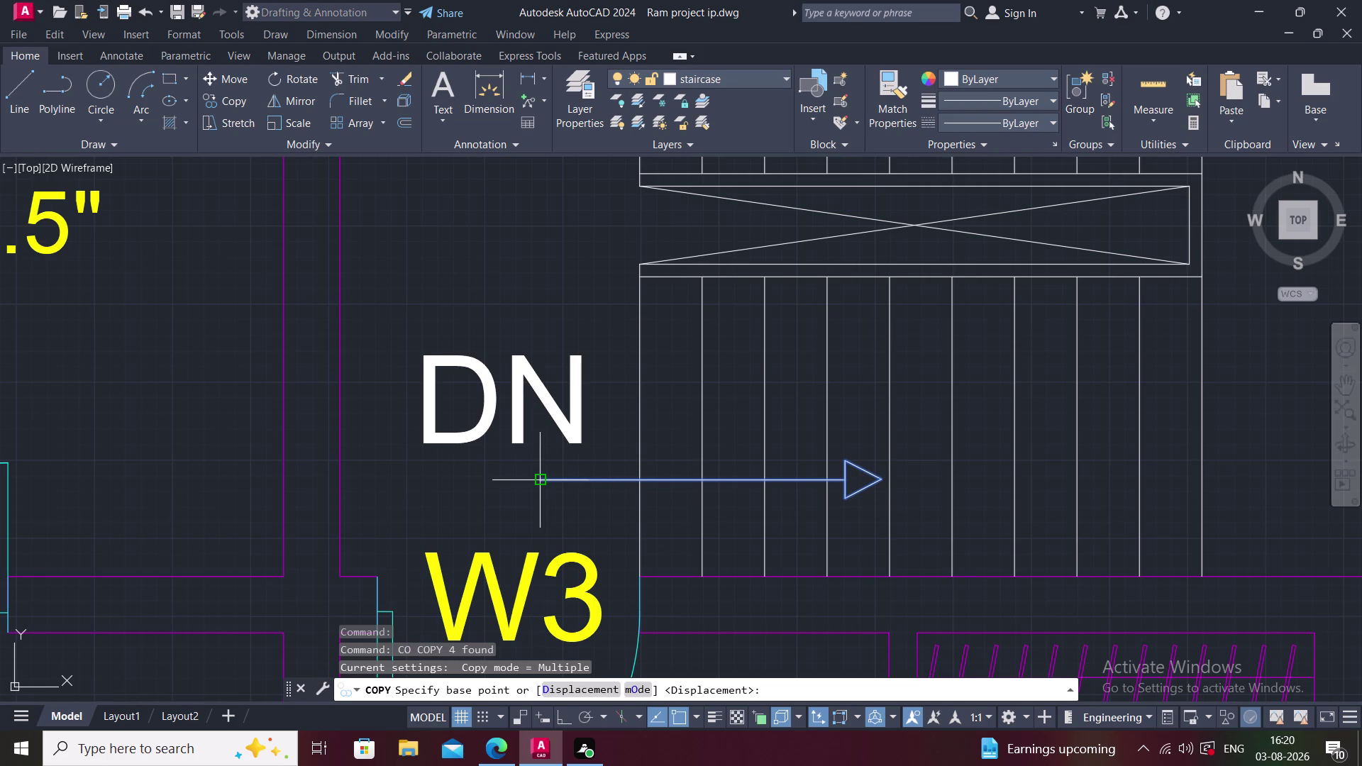
middle_drag(647, 342, 645, 386)
scroll(down, 3)
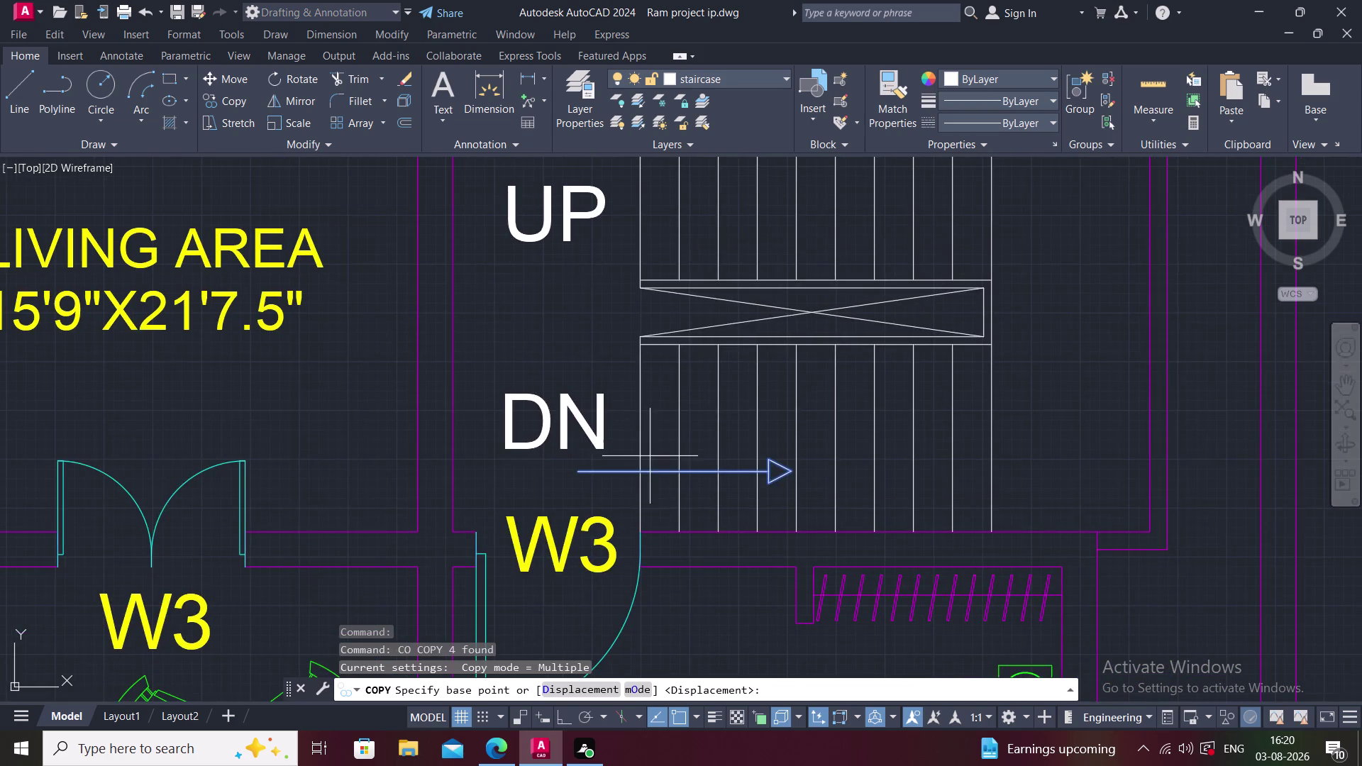
scroll(down, 3)
click(611, 466)
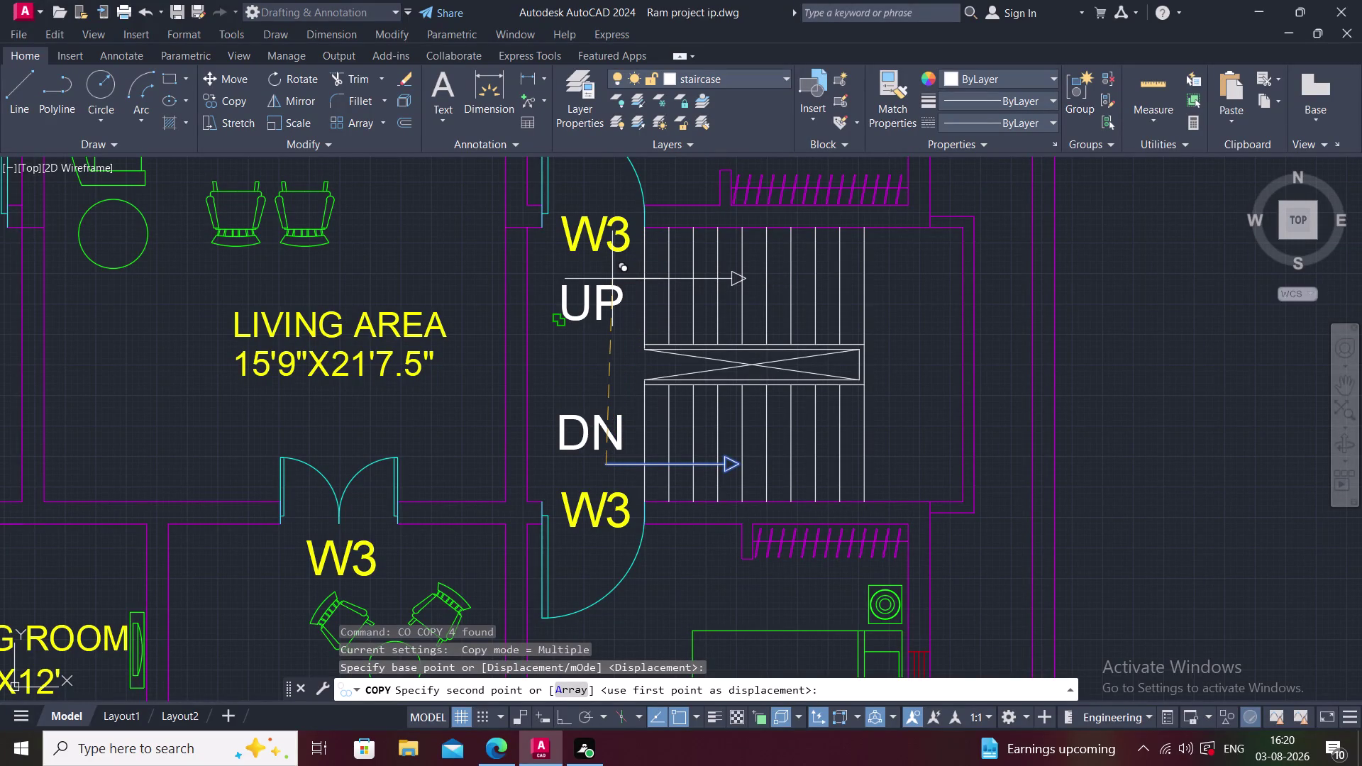
key(F8)
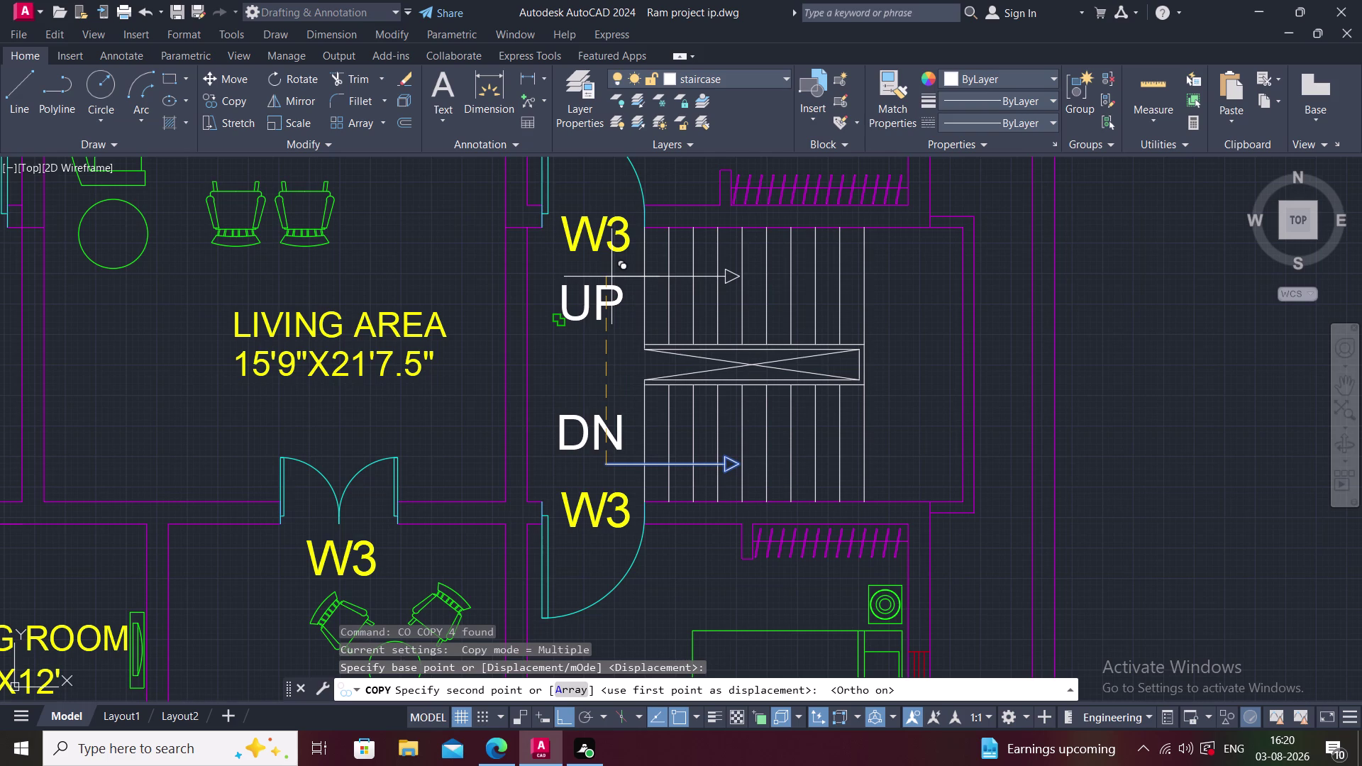
click(612, 280)
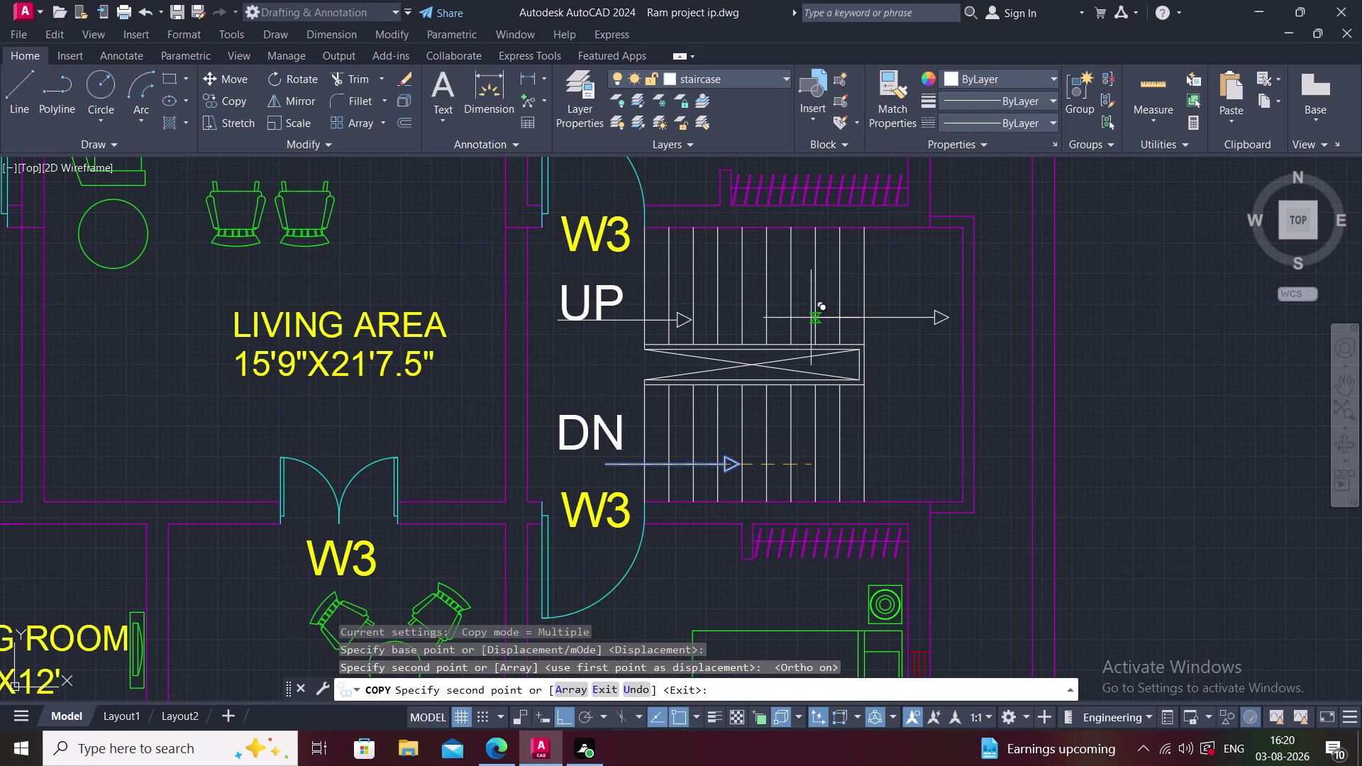
key(ctrl+z)
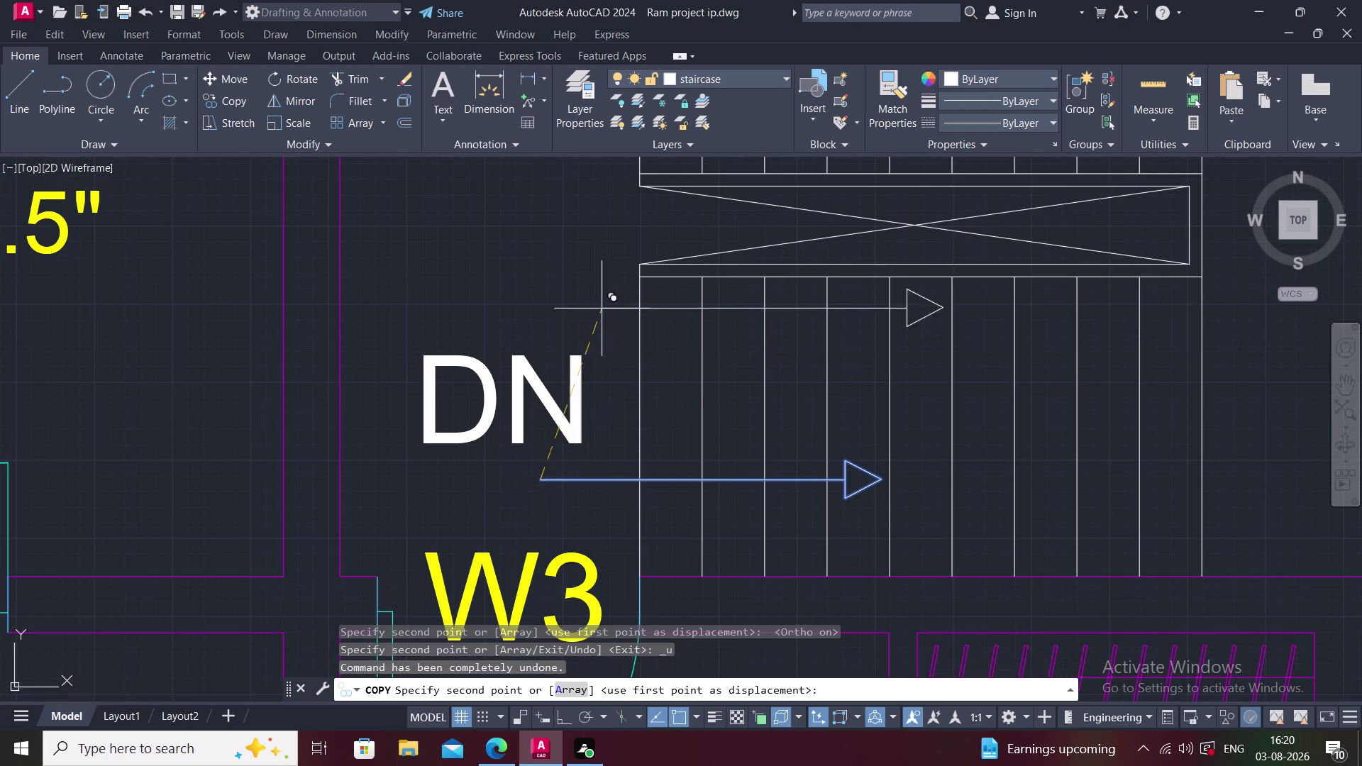
scroll(down, 3)
middle_drag(578, 244, 528, 381)
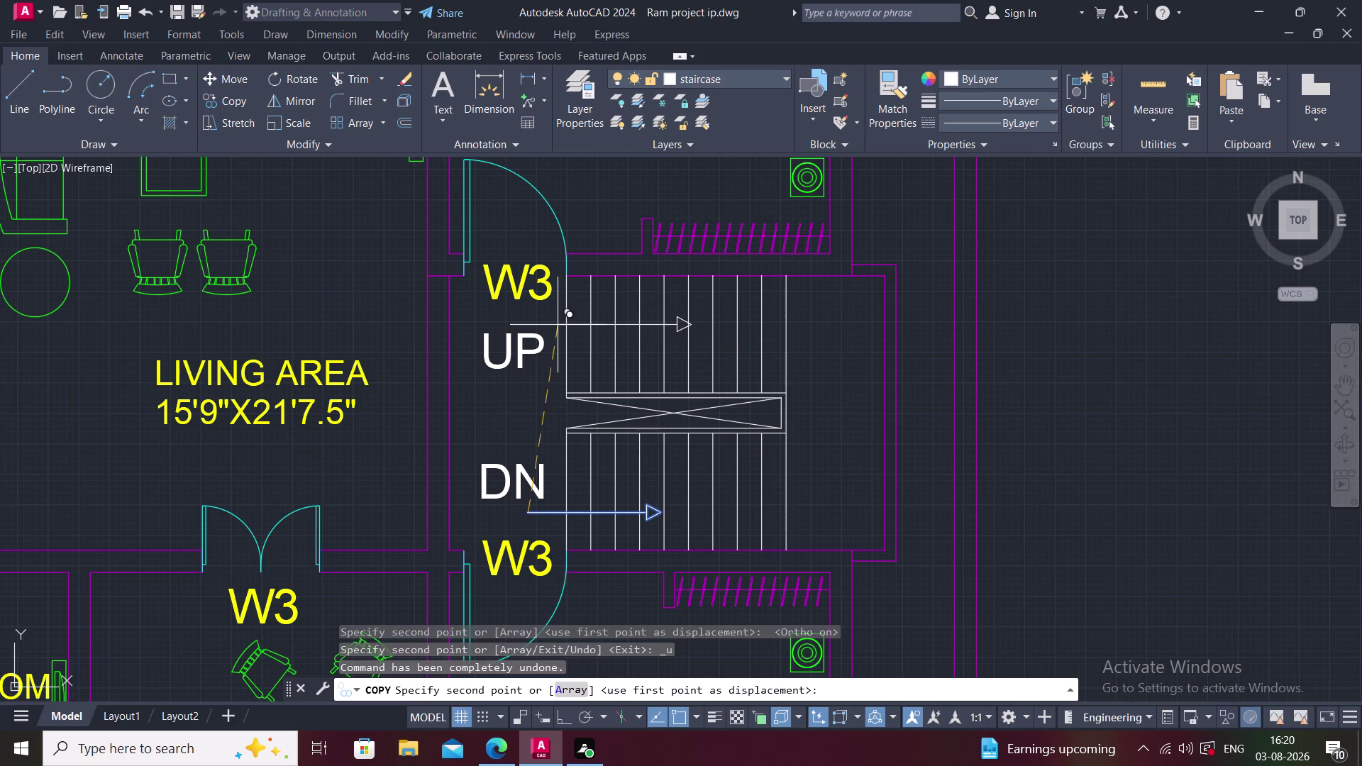
scroll(down, 3)
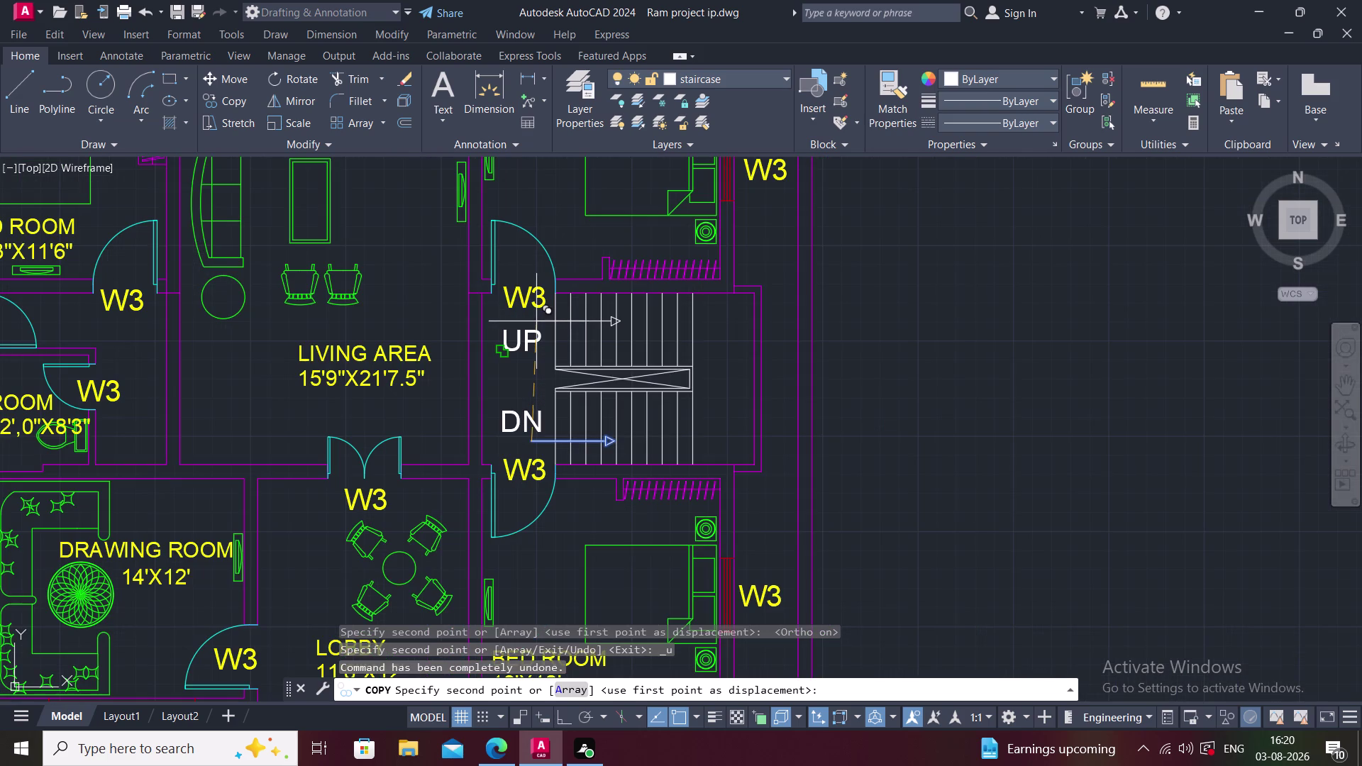
key(F8)
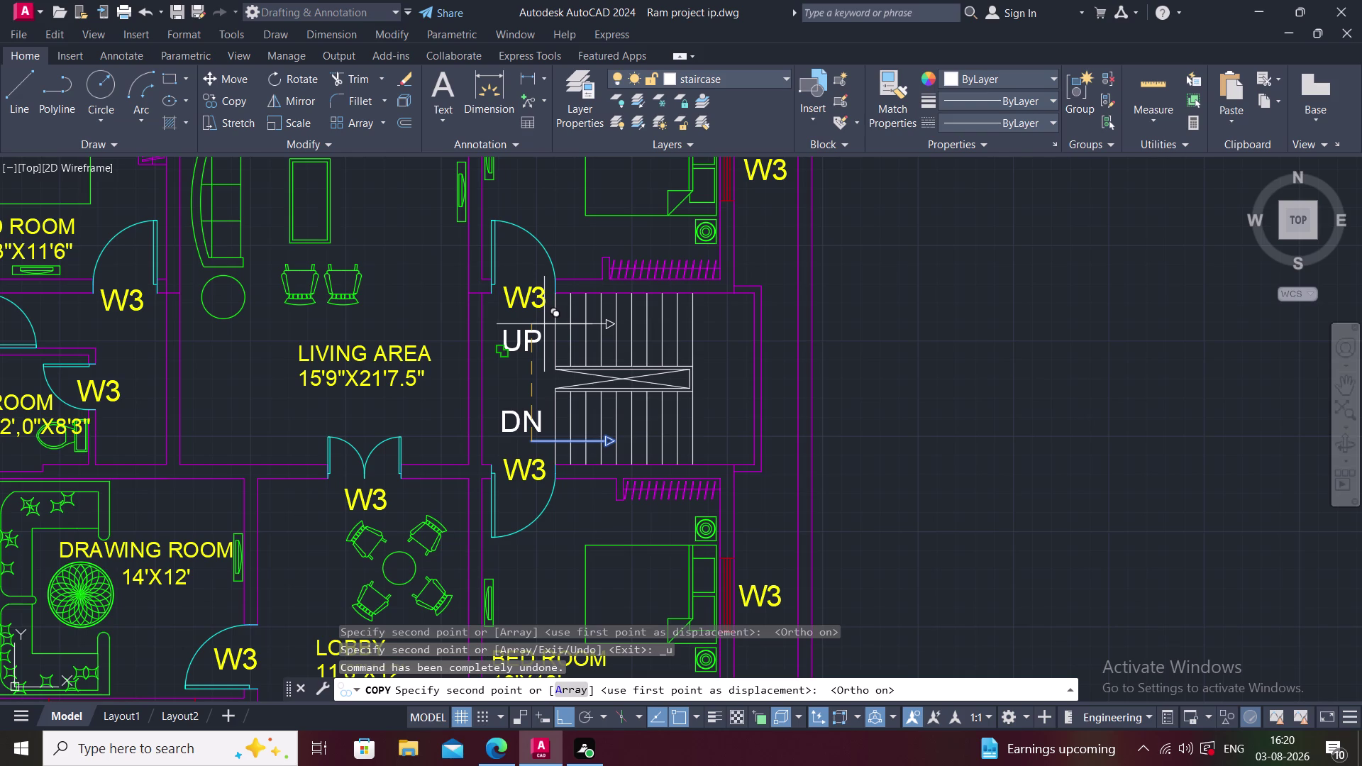
click(544, 324)
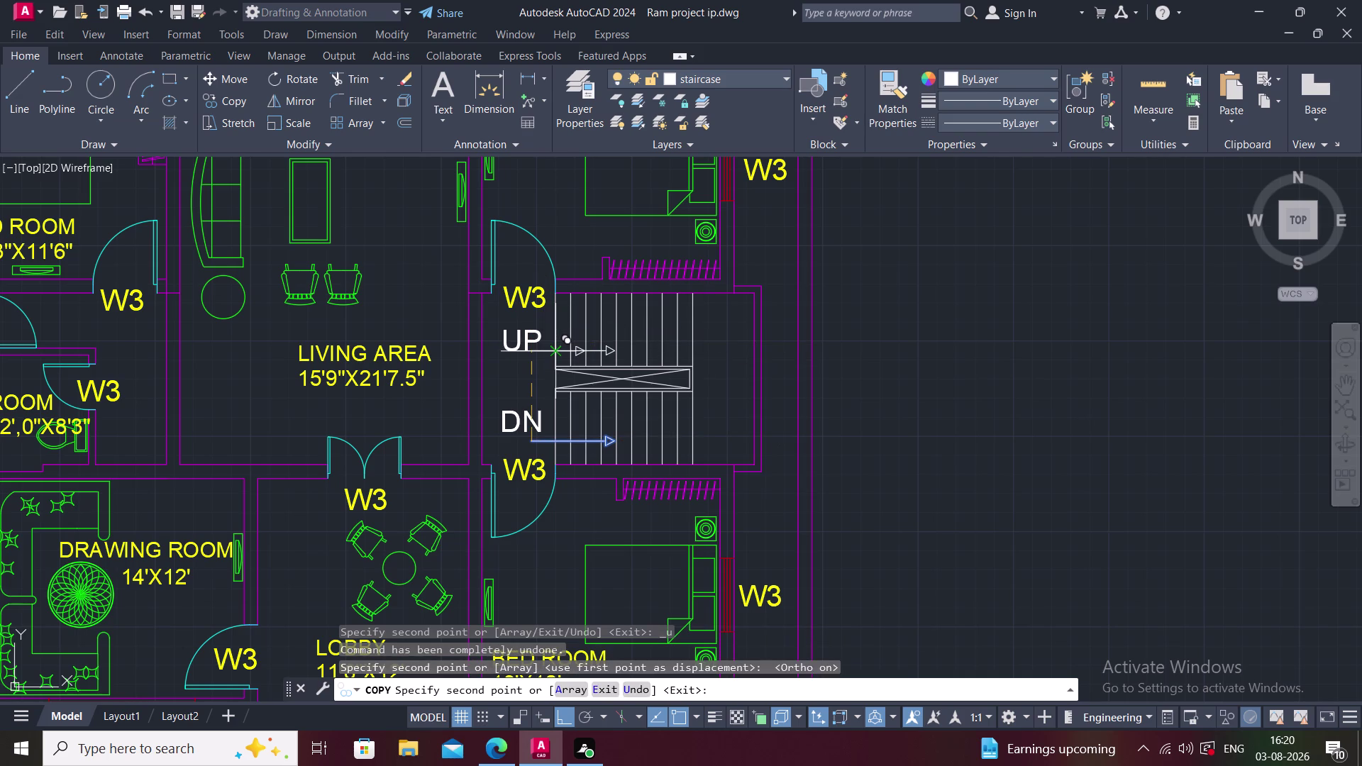
key(grave)
key(Escape)
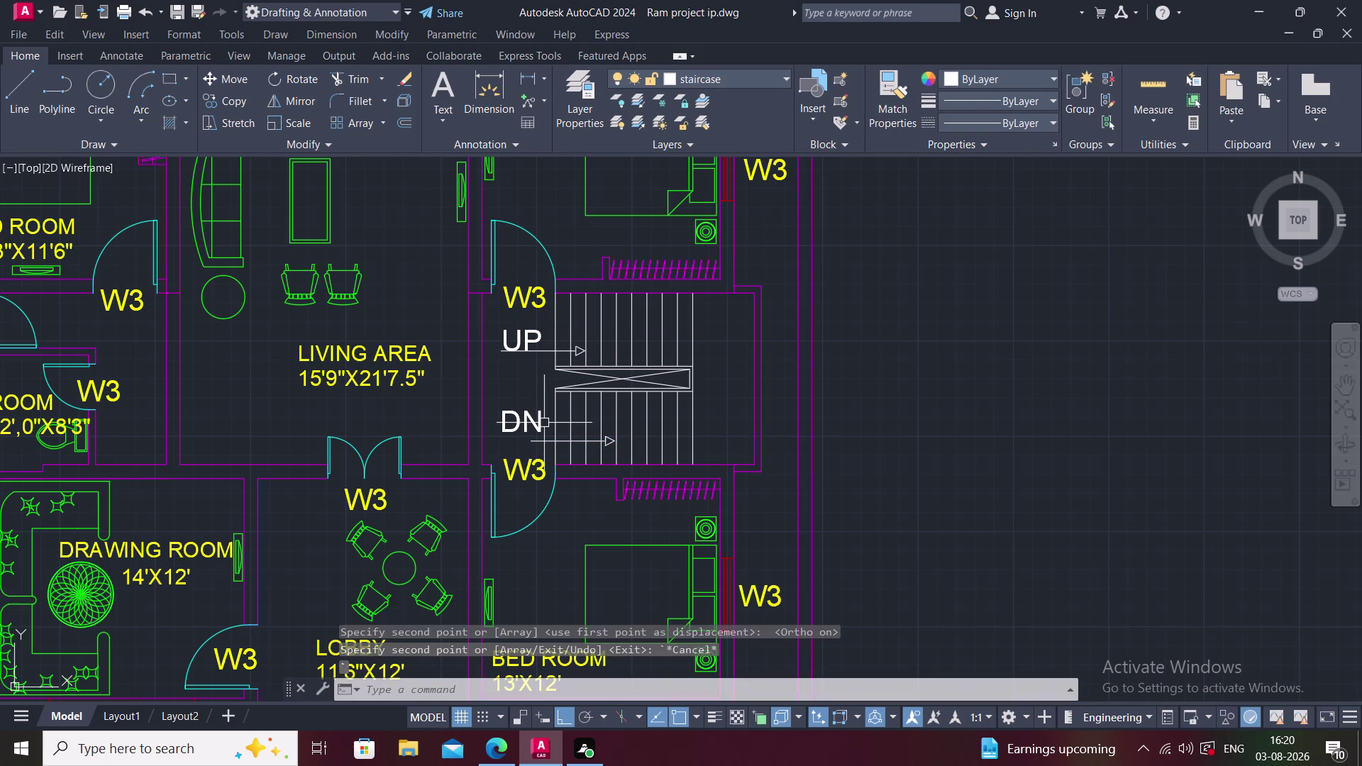
key(ctrl+z)
scroll(down, 3)
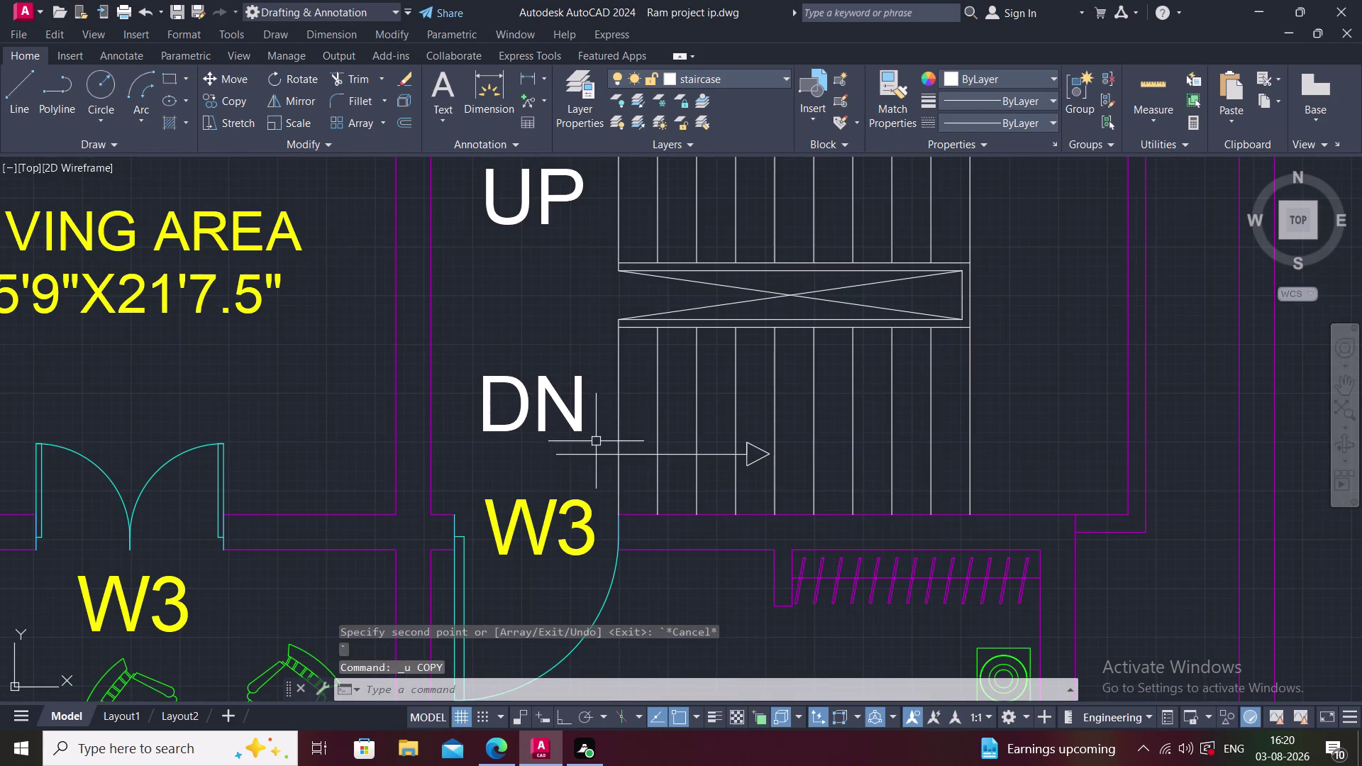
click(591, 455)
scroll(up, 3)
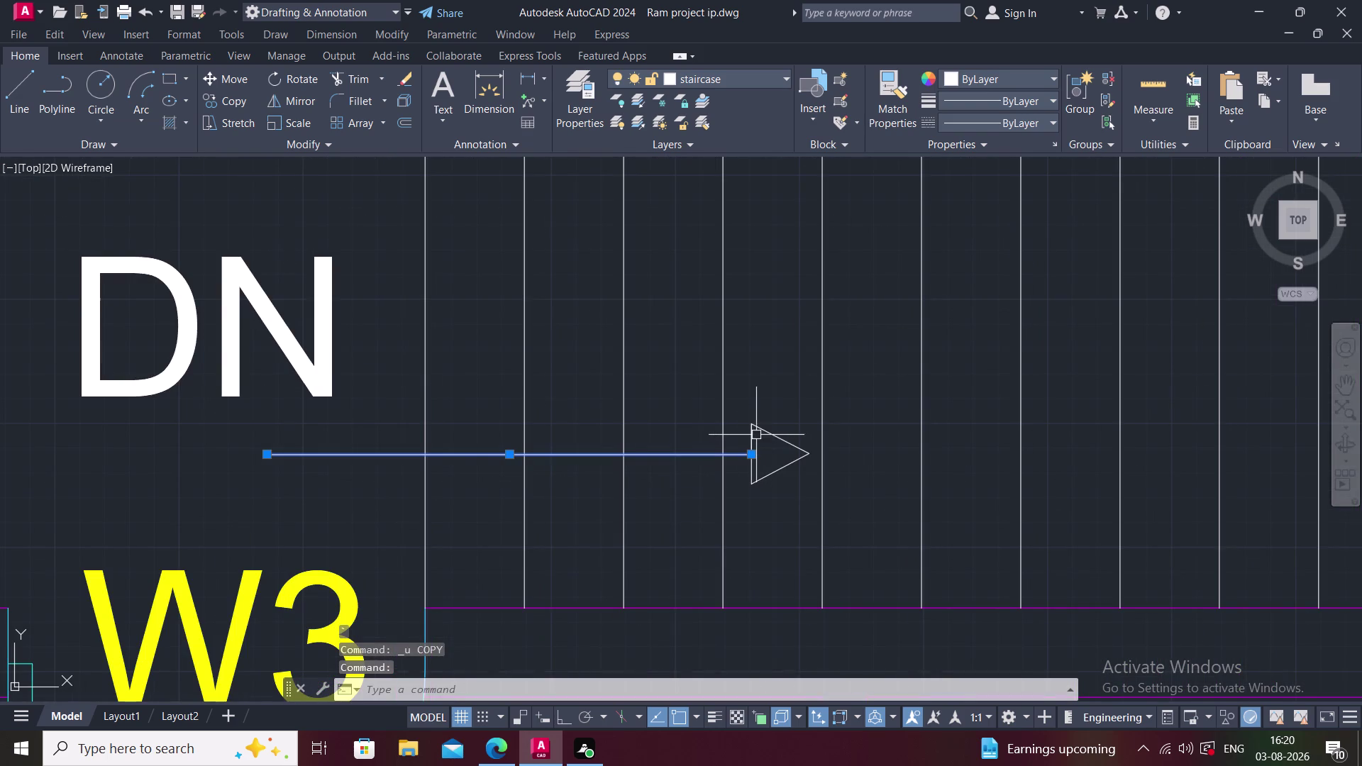
click(755, 434)
click(774, 440)
click(782, 473)
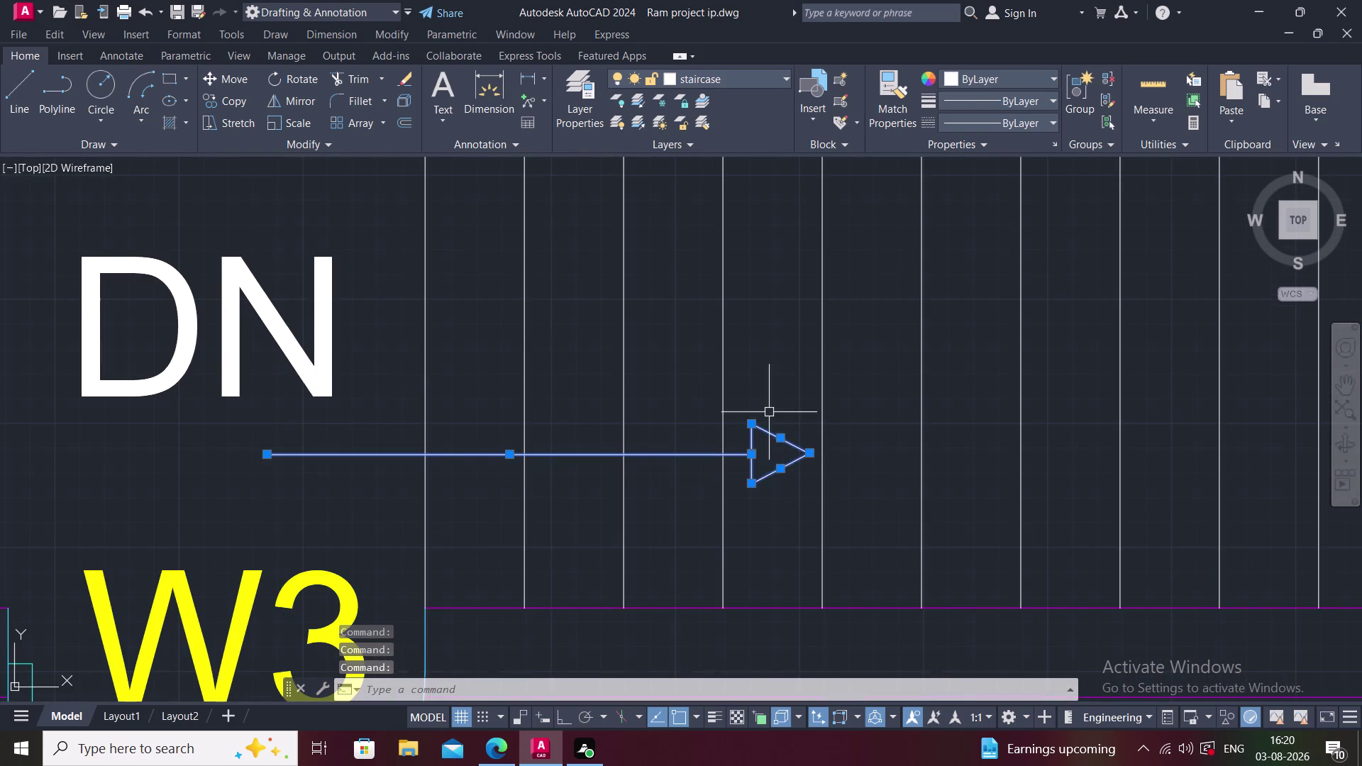
scroll(down, 3)
text(MI)
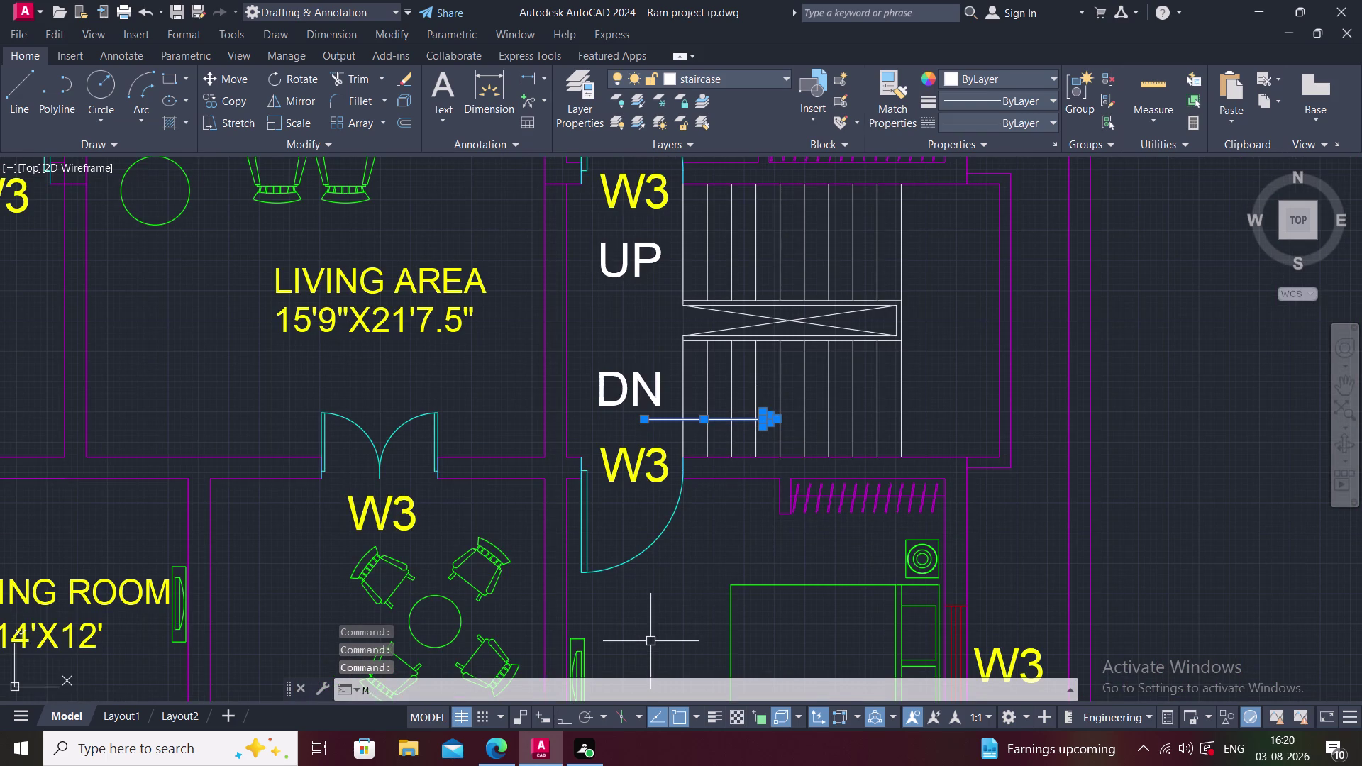
key(space)
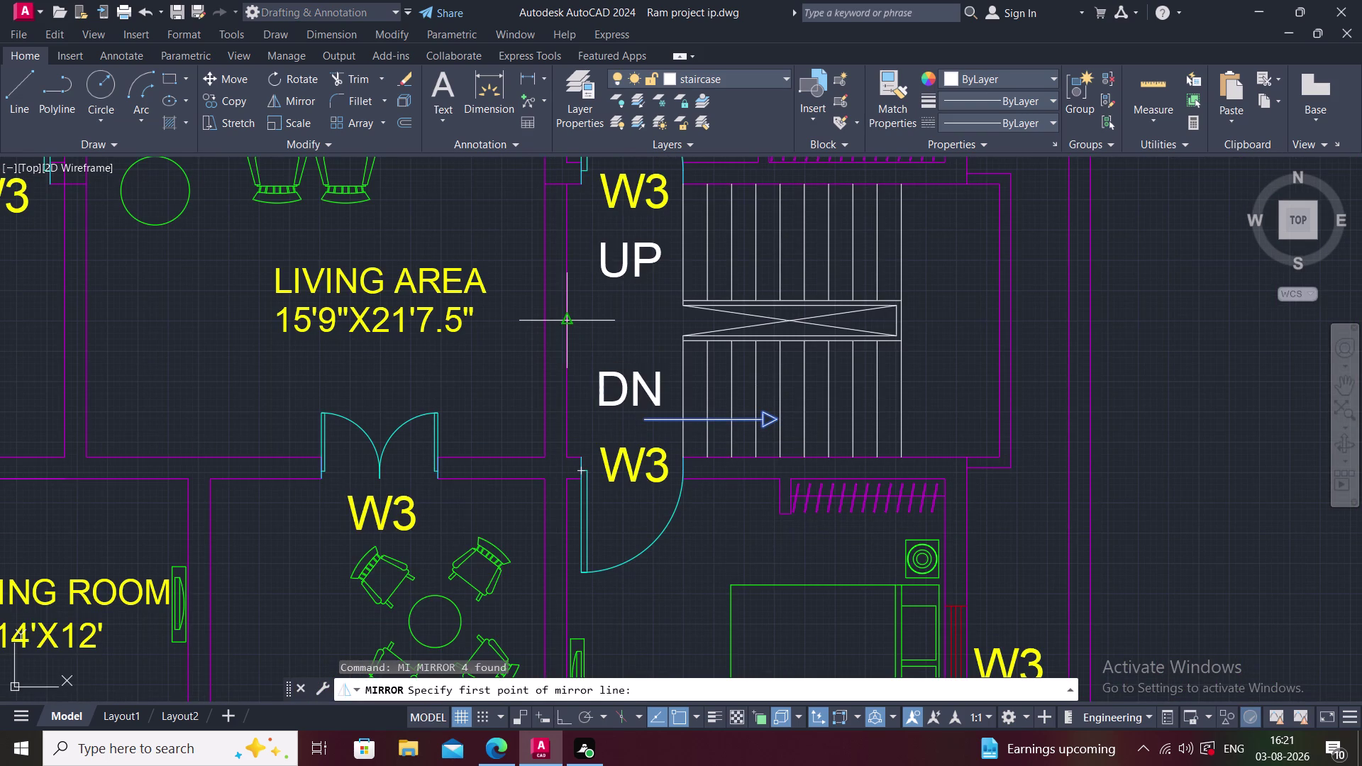
Pick a first horizontal mirror line, then cancel the mirror.
click(567, 319)
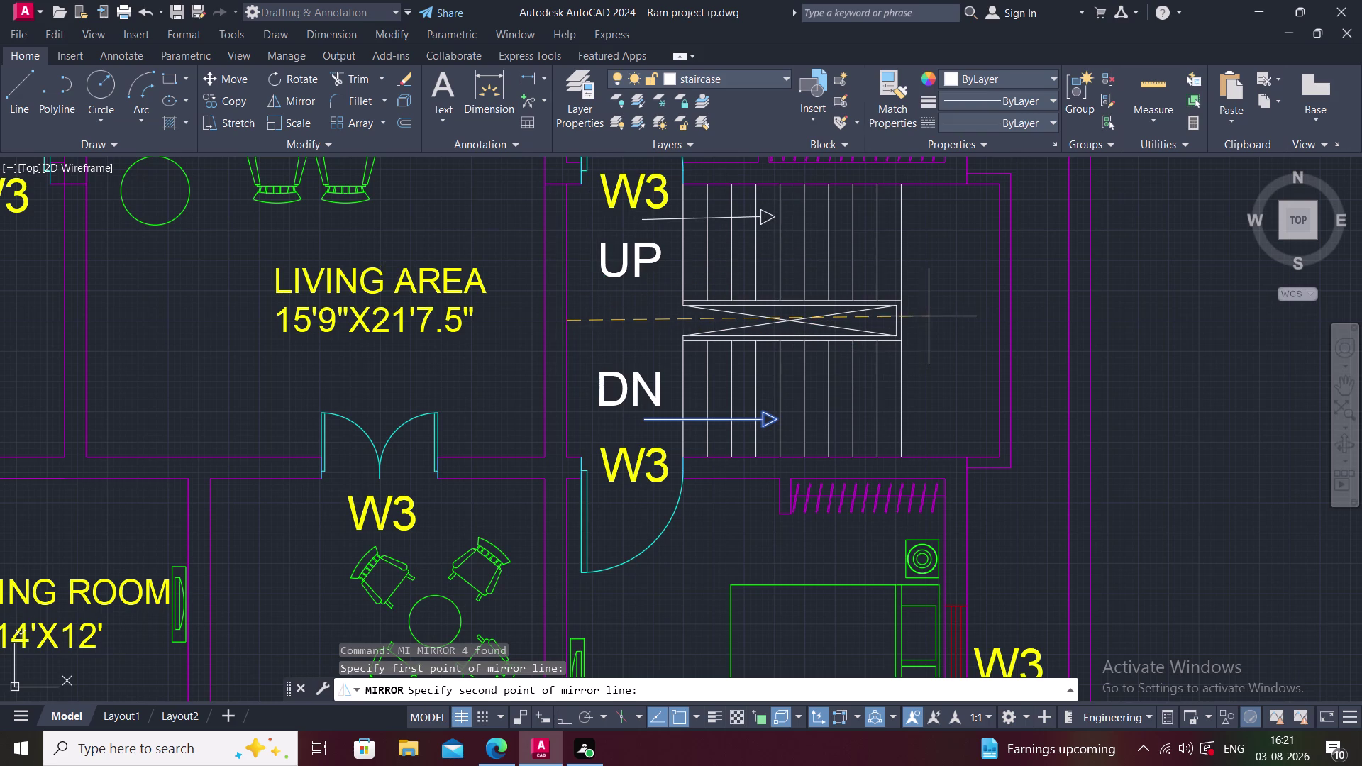
key(F8)
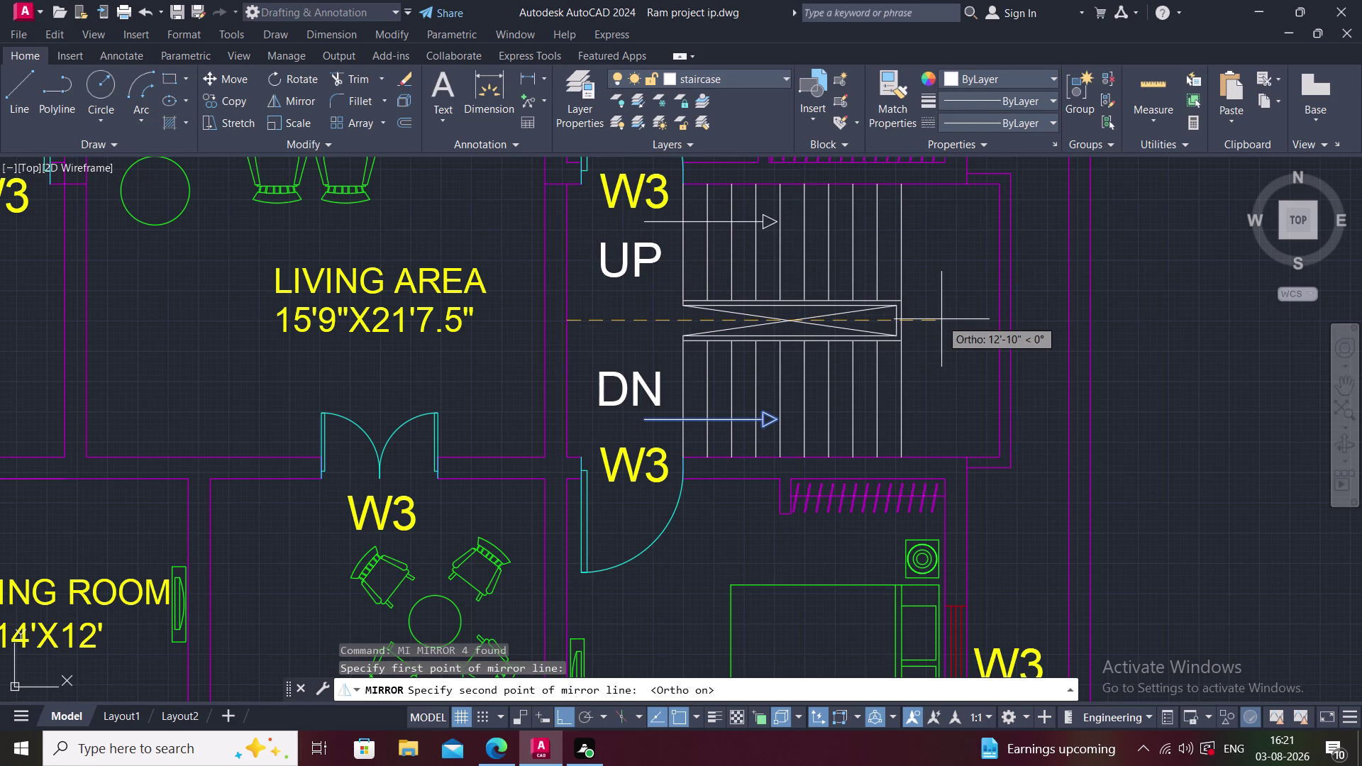
click(941, 319)
key(Escape)
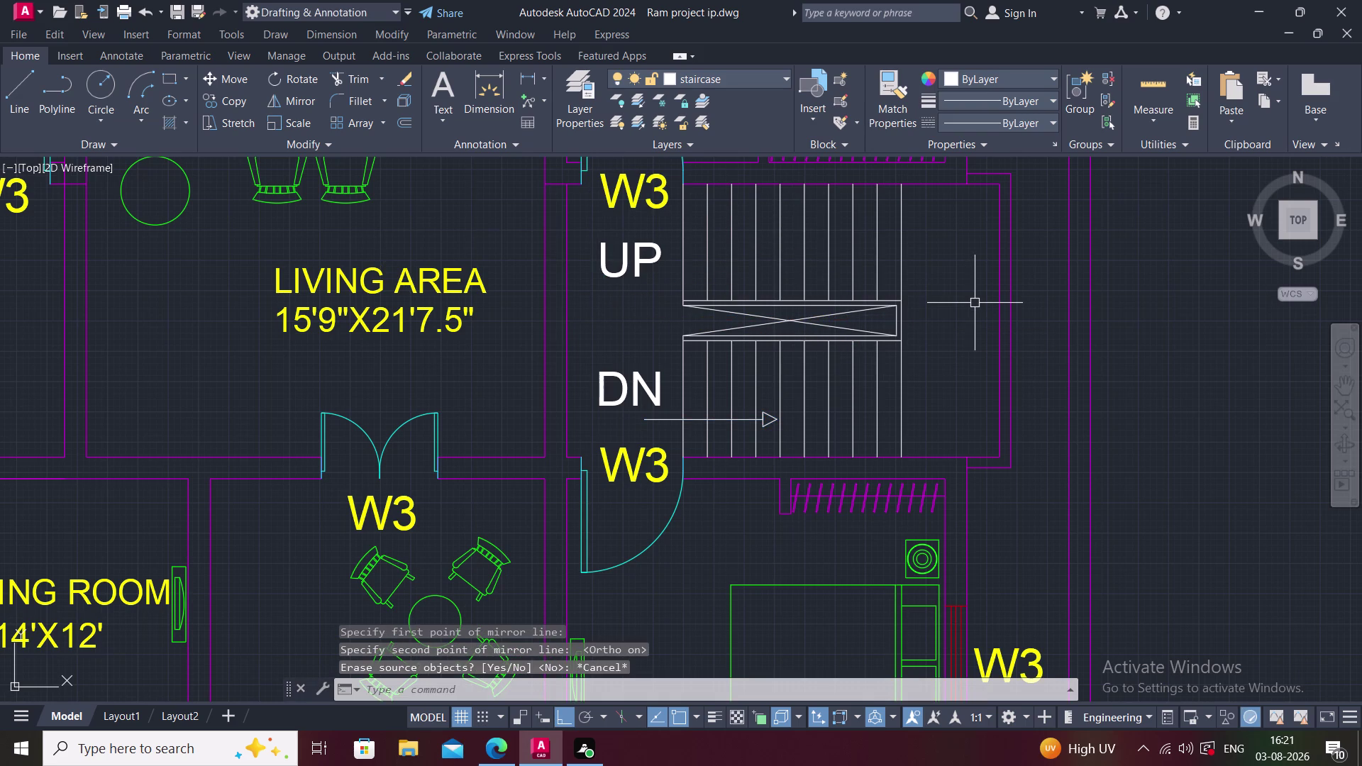
Reselect the DN arrow line and arrowhead edges and run MIRROR on them.
click(675, 421)
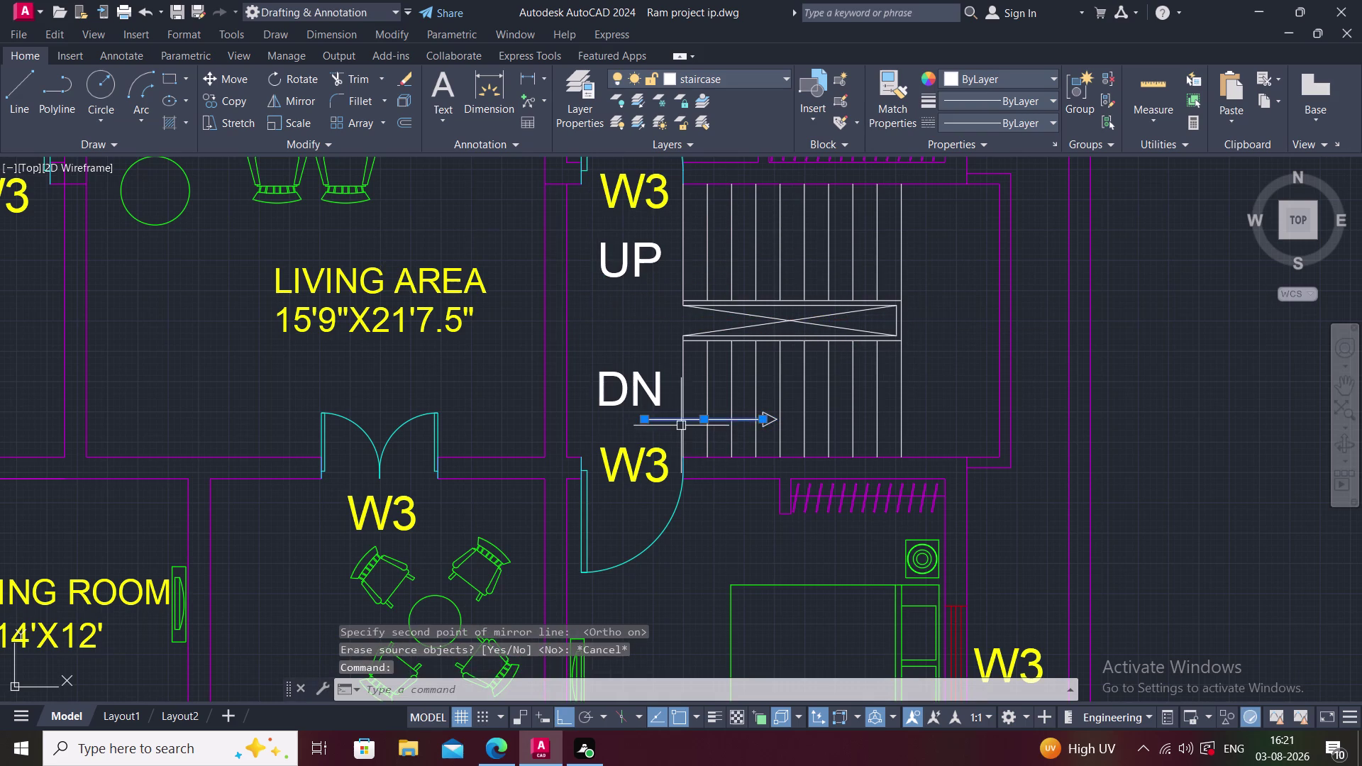
scroll(up, 3)
click(851, 385)
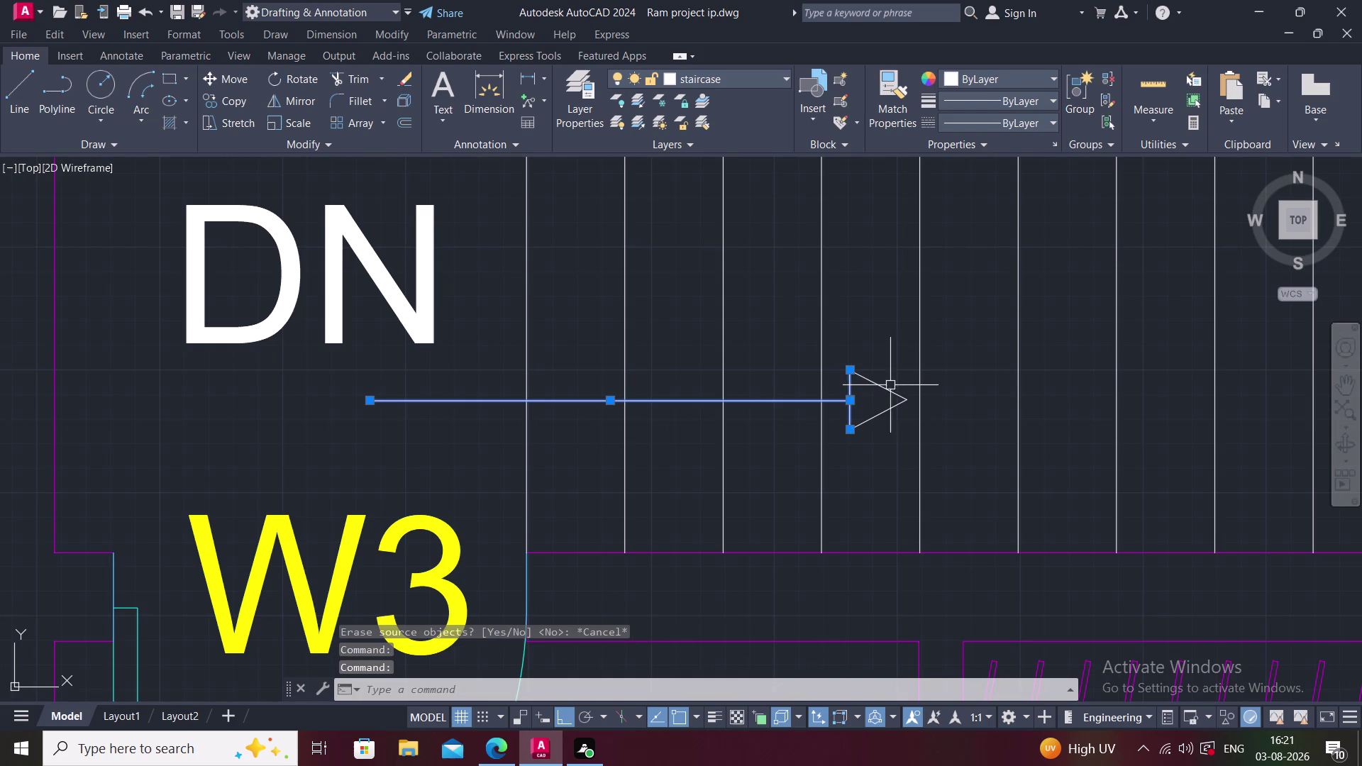
click(883, 384)
click(877, 417)
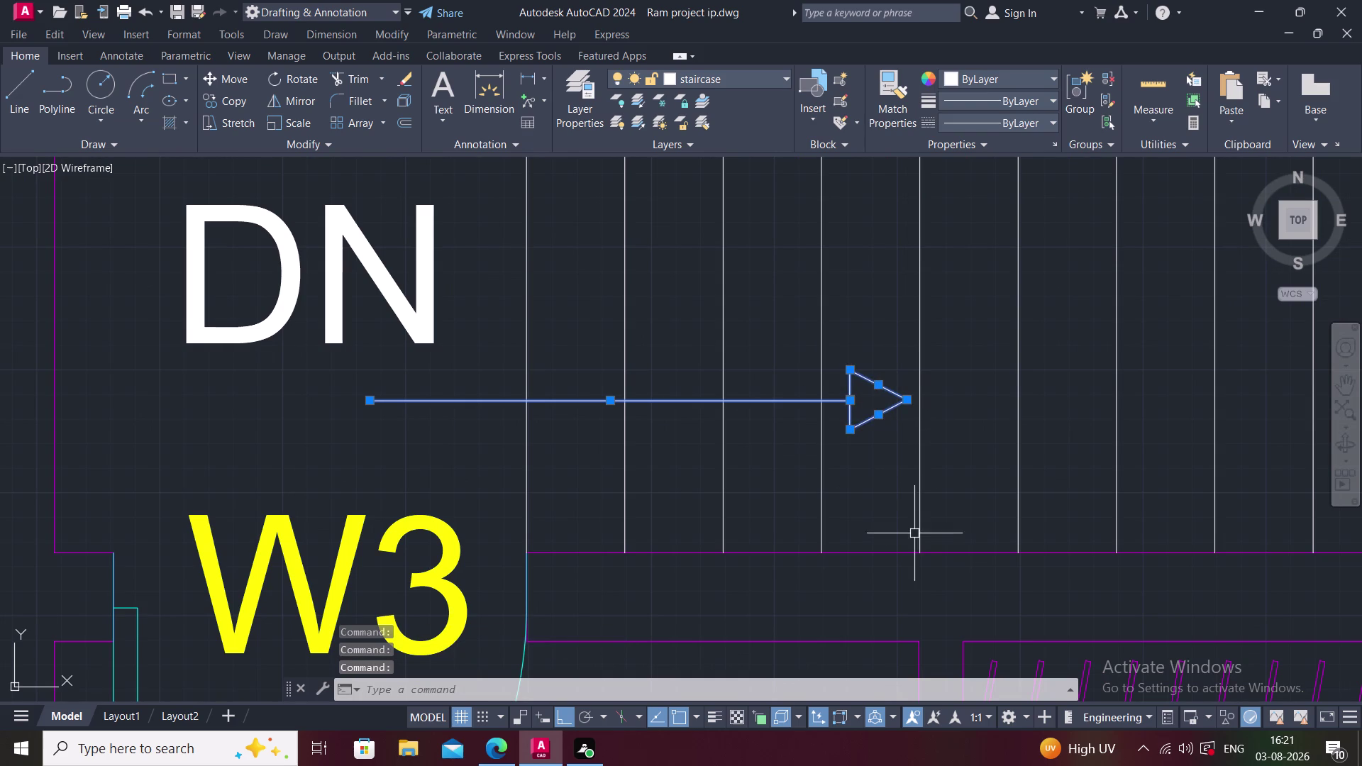
key(m)
key(i)
key(space)
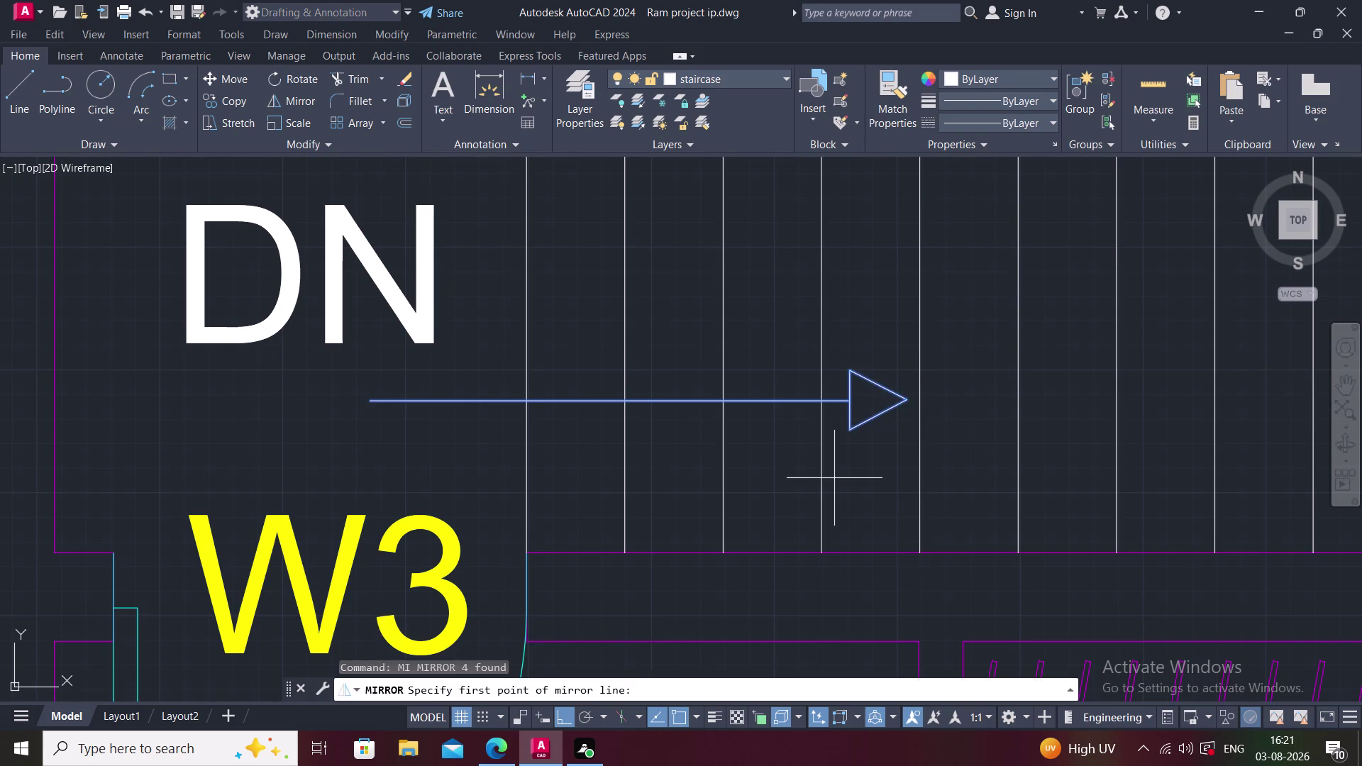
Mirror the arrow across a horizontal axis through the landing, keeping the original.
middle_drag(831, 469, 777, 624)
scroll(down, 3)
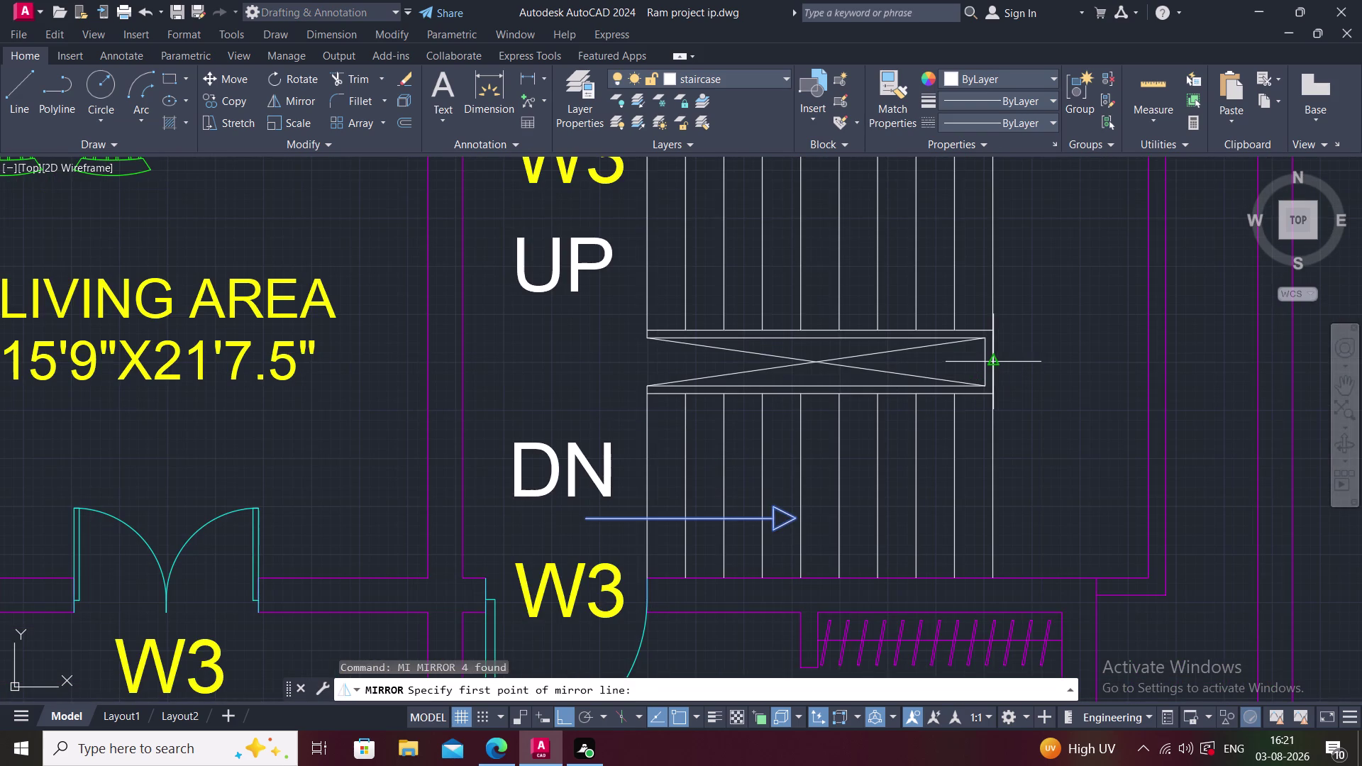
click(997, 361)
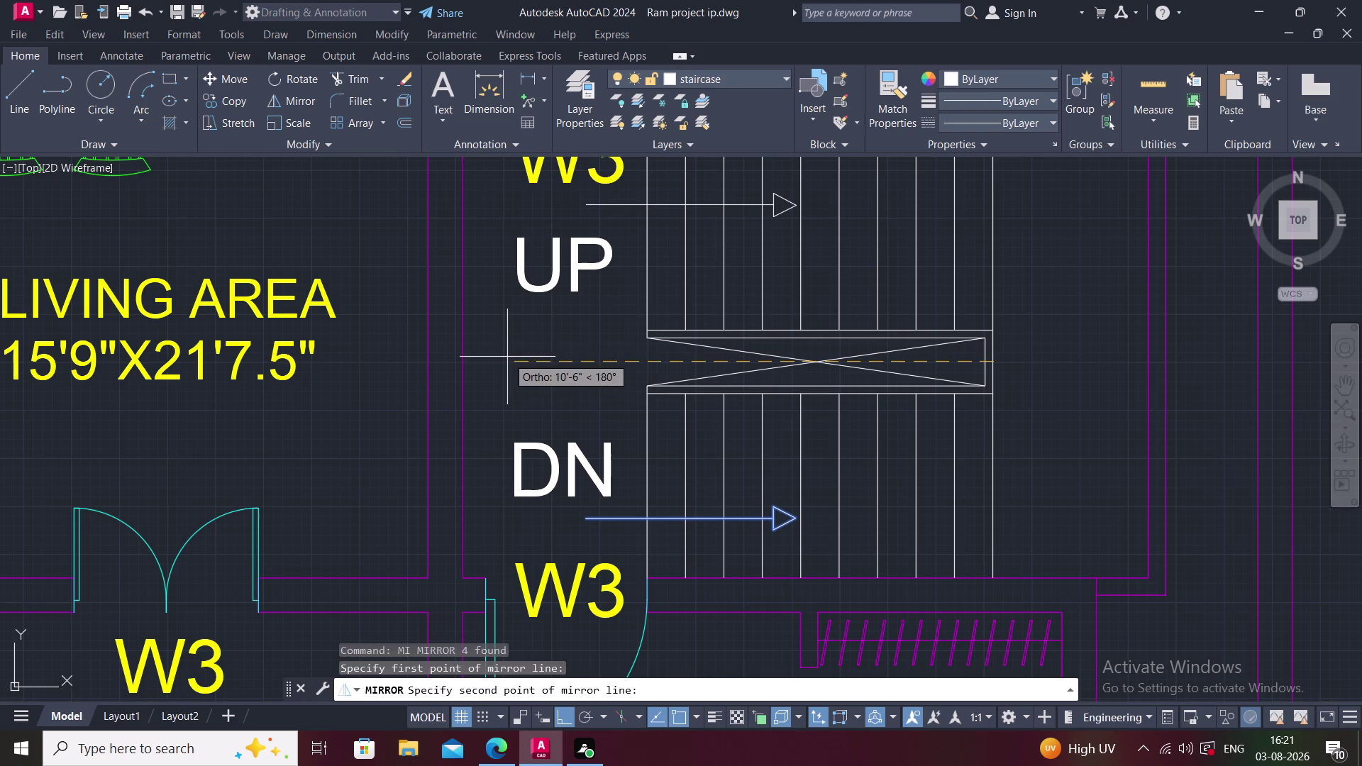
click(506, 356)
click(586, 689)
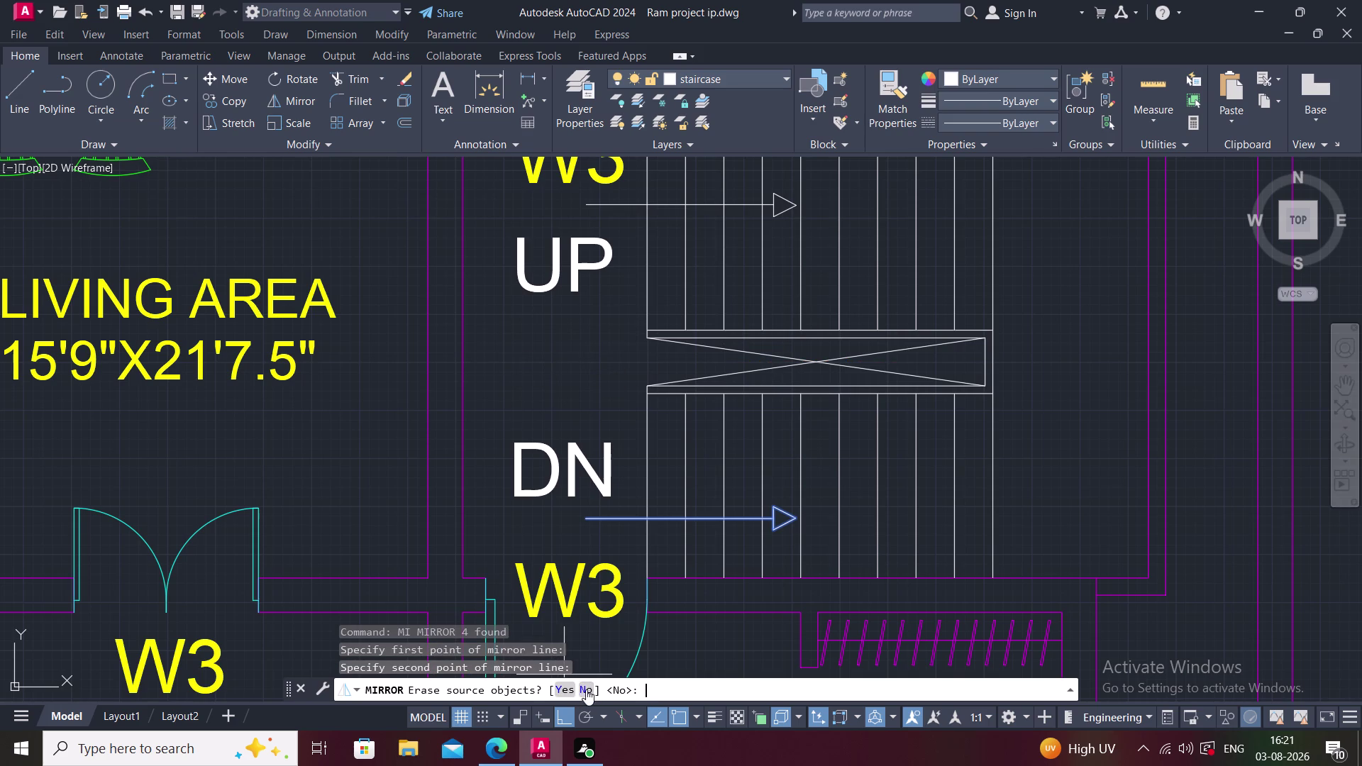
middle_drag(635, 491, 611, 522)
scroll(down, 3)
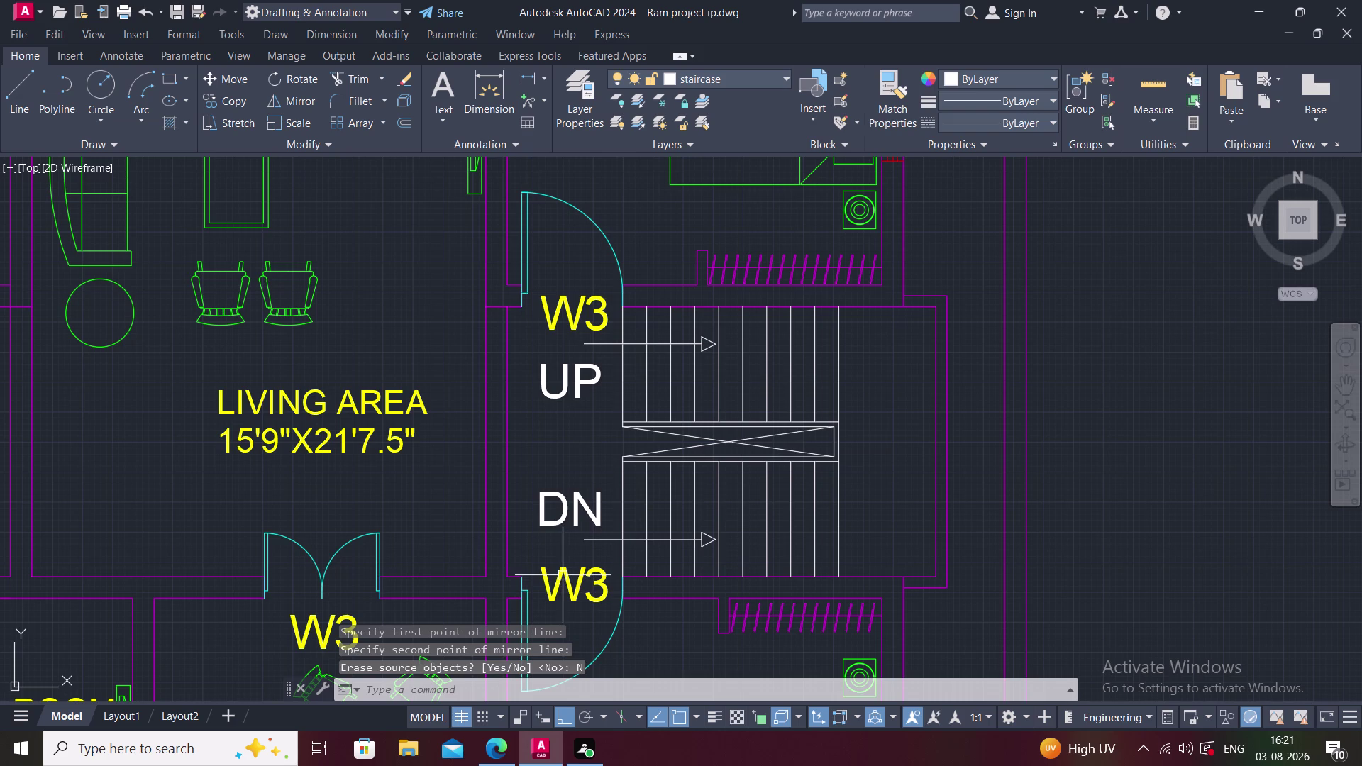
click(787, 72)
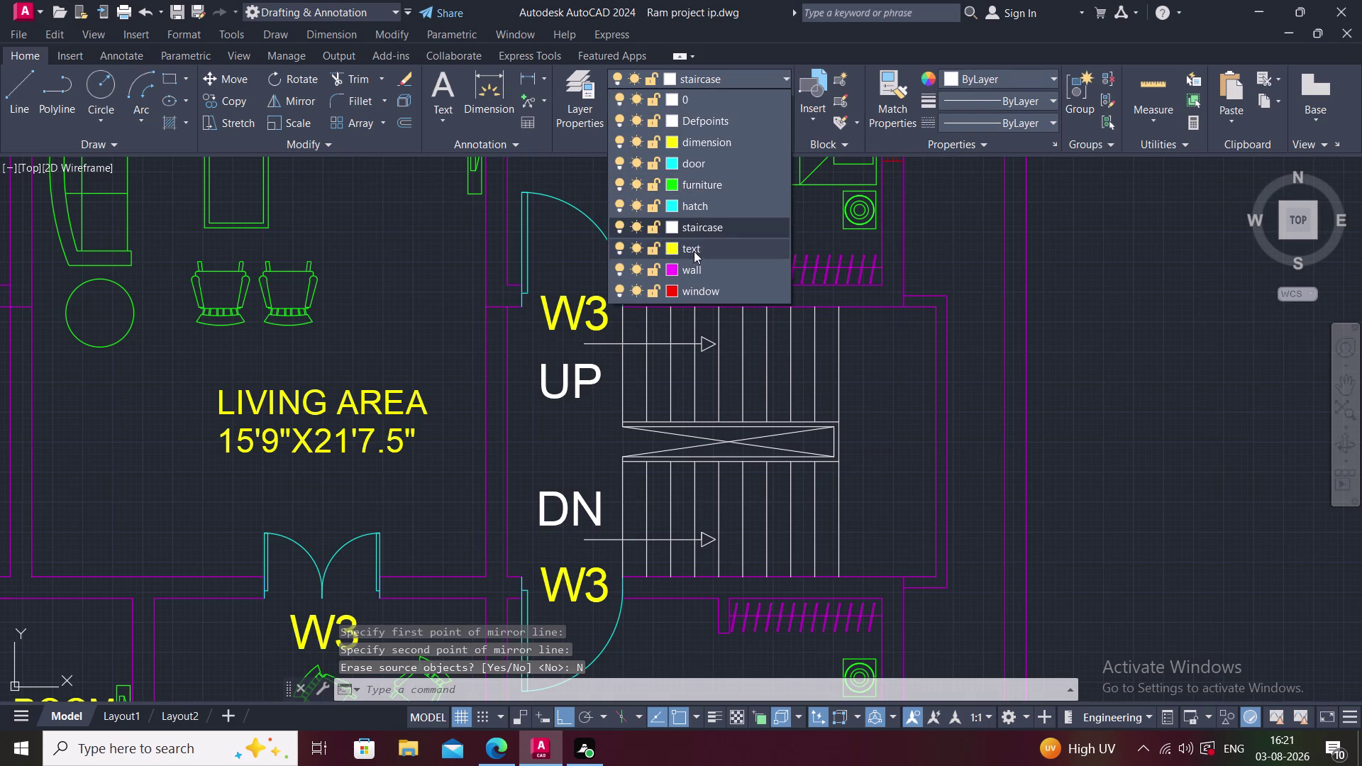
Make the text layer current and change the stair-side door's W3 tag to D3.
click(693, 251)
scroll(down, 3)
scroll(up, 3)
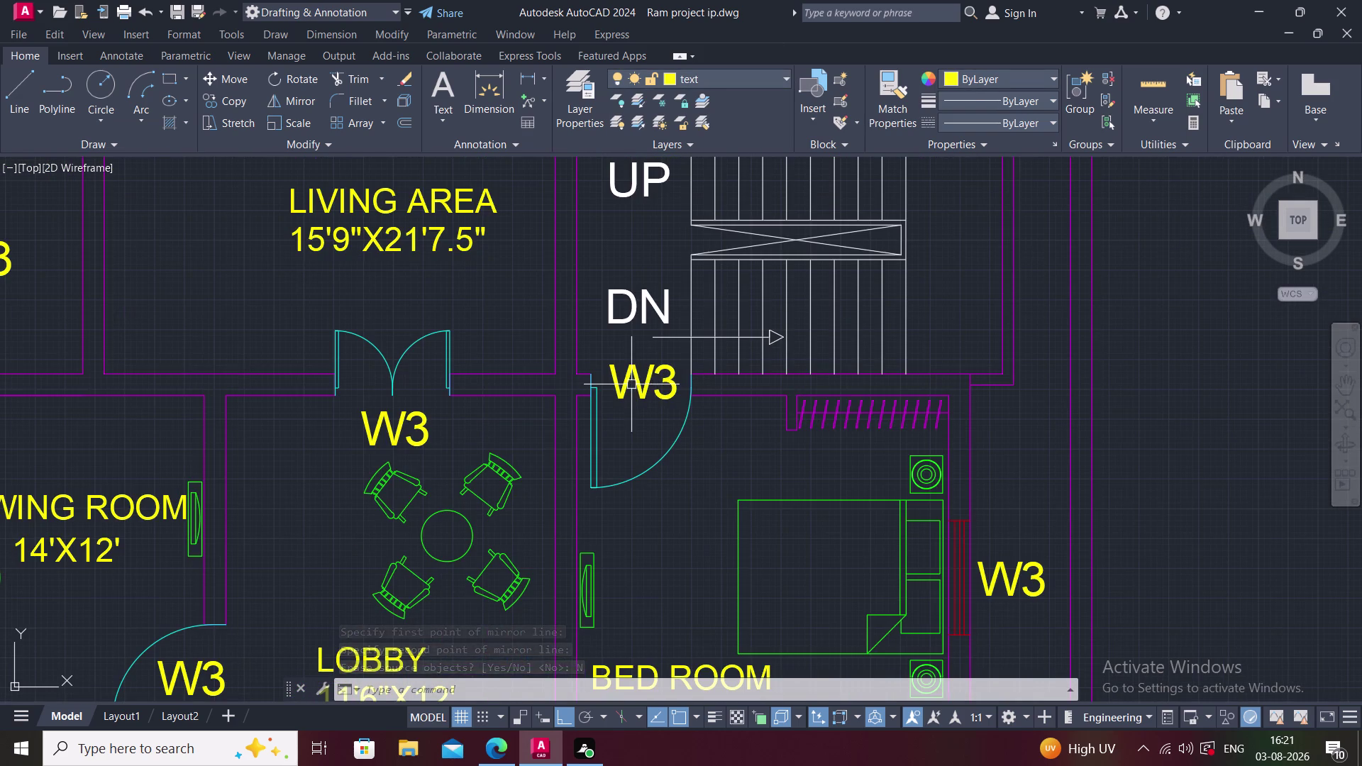
double_click(631, 385)
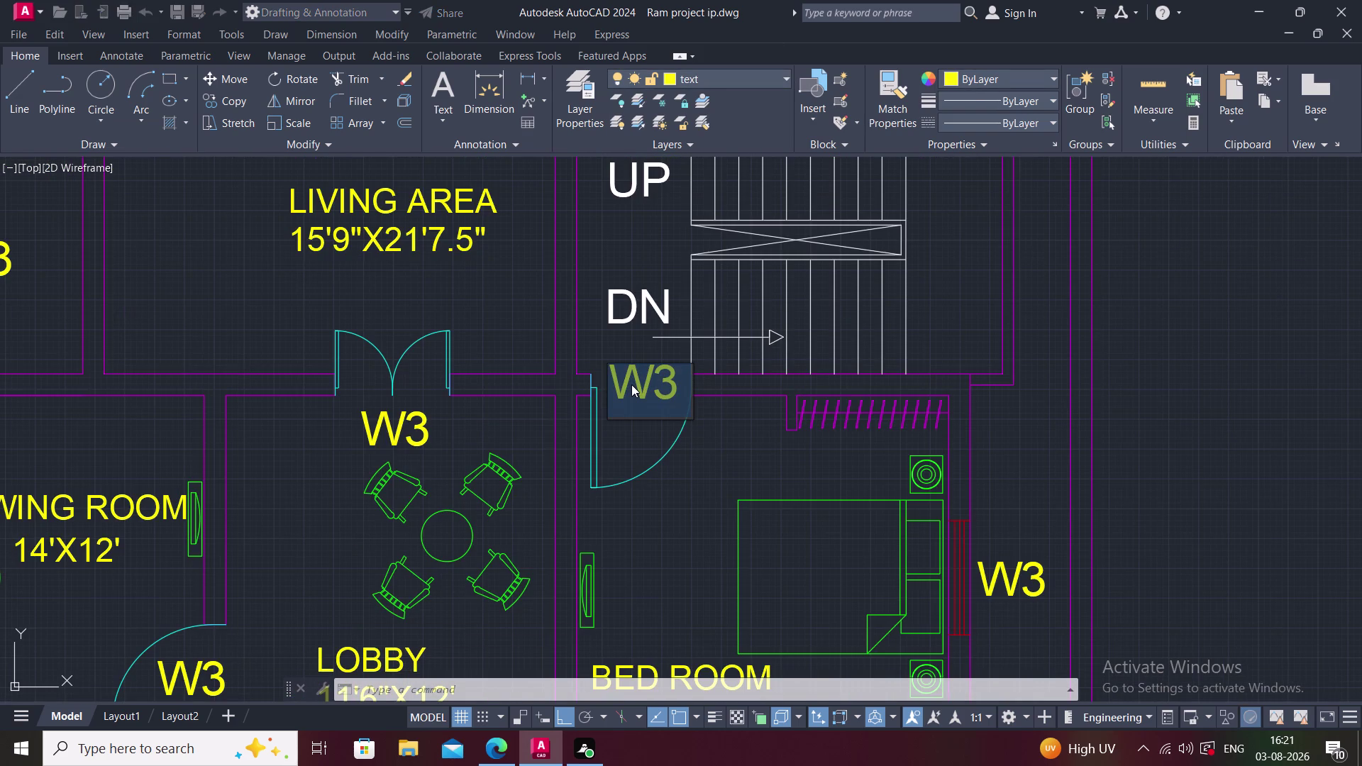
key(d)
key(3)
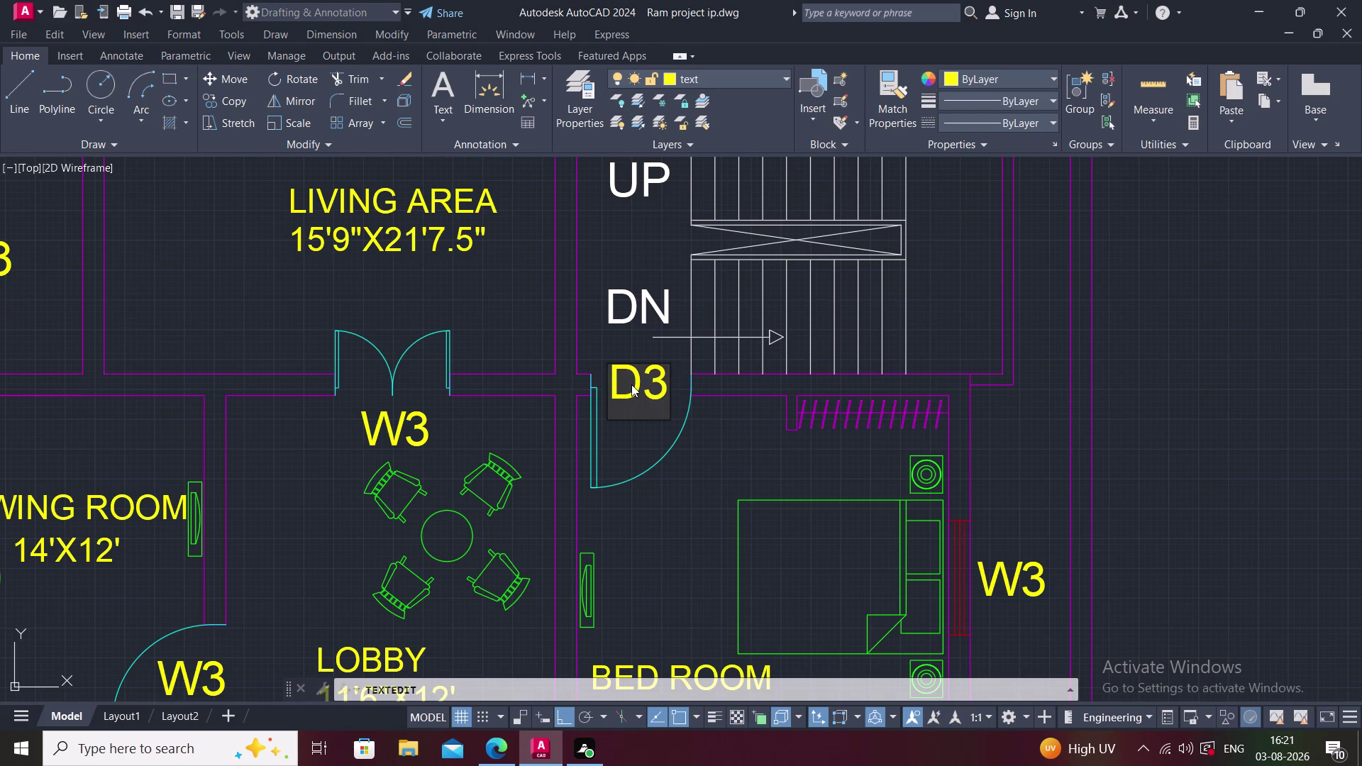
click(703, 480)
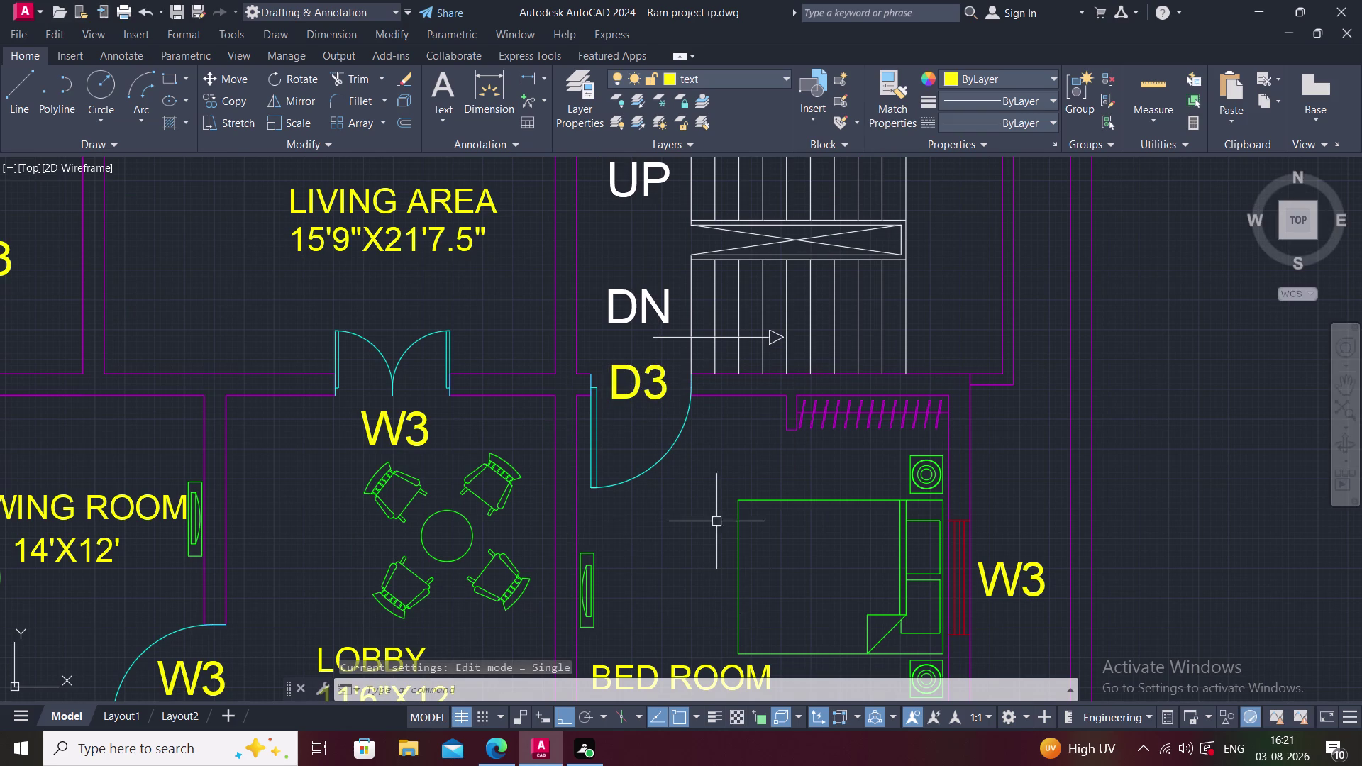
Change the lobby double door's W3 tag to DW5.
double_click(409, 429)
double_click(398, 427)
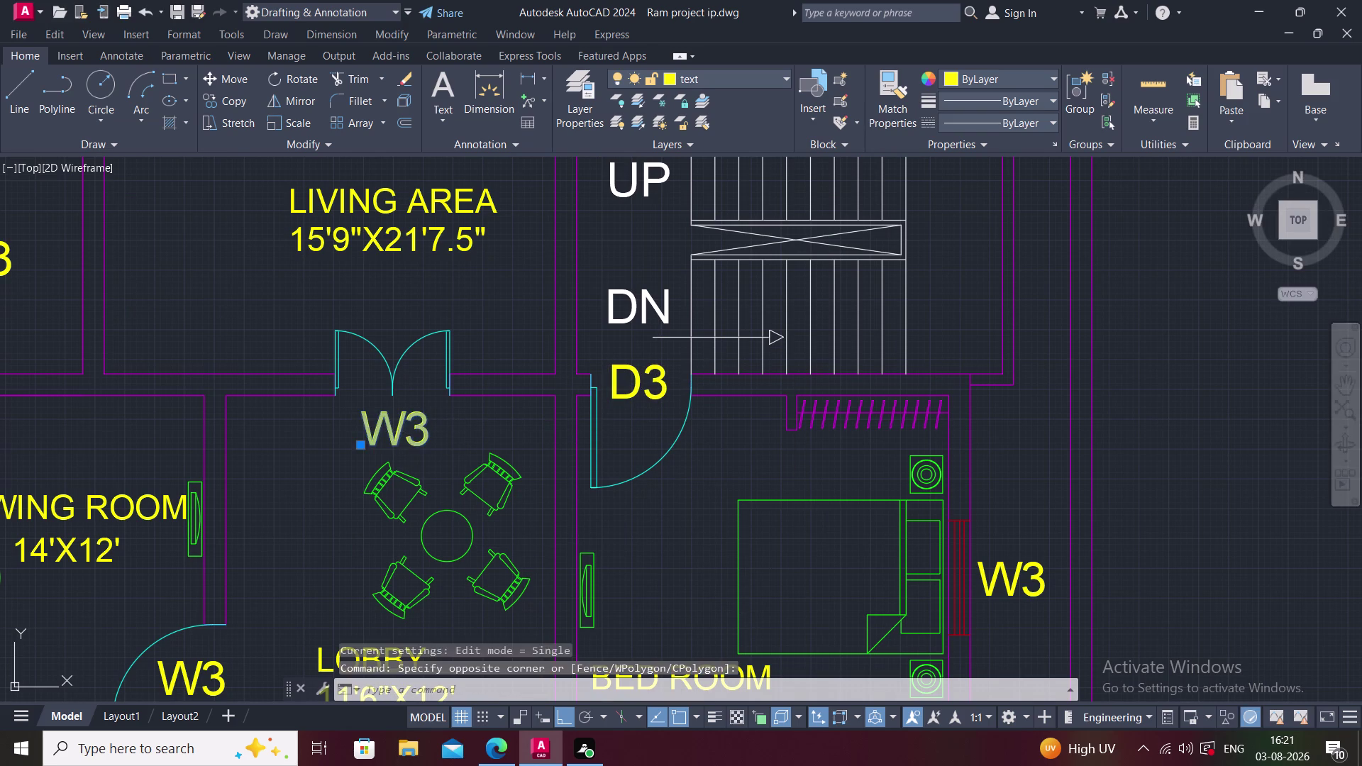
text(DW)
key(5)
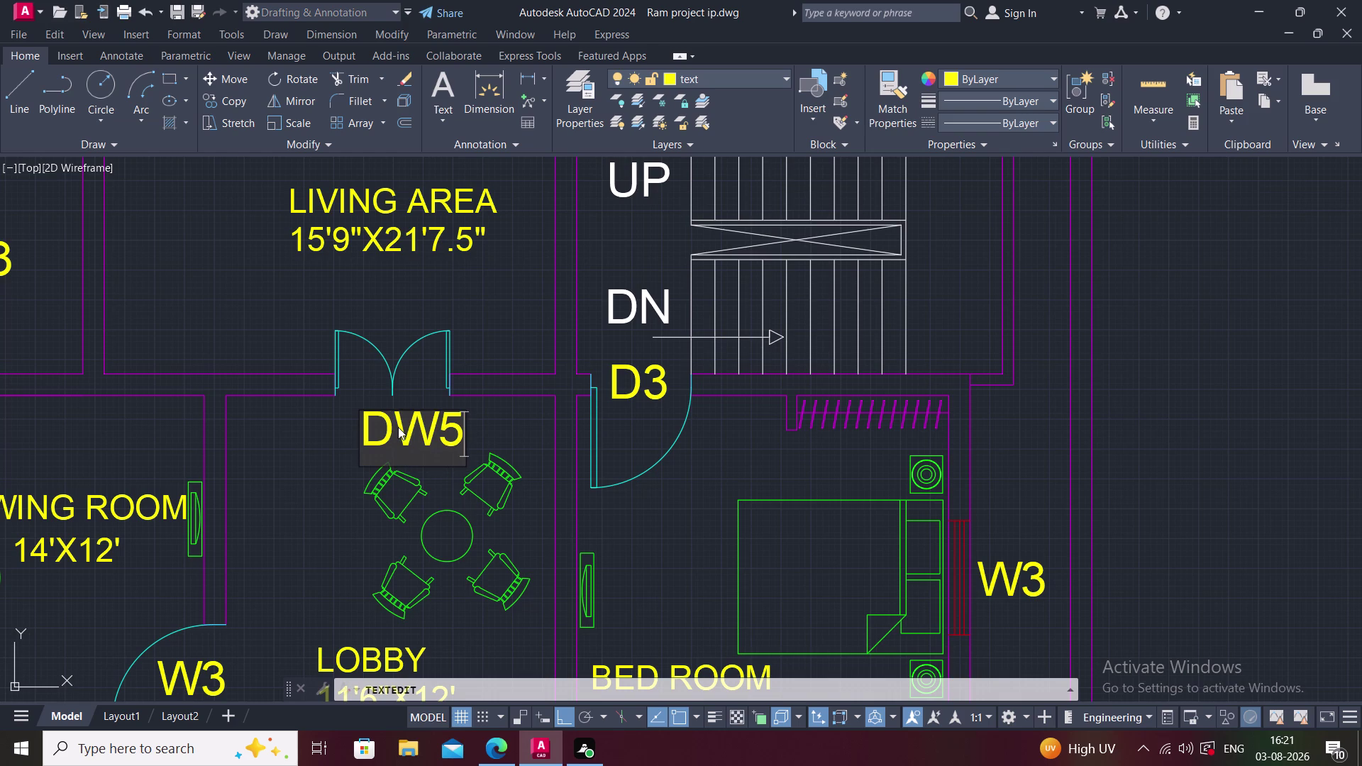
key(space)
Move the DW5 tag slightly left under the double door with MOVE.
click(507, 420)
click(405, 436)
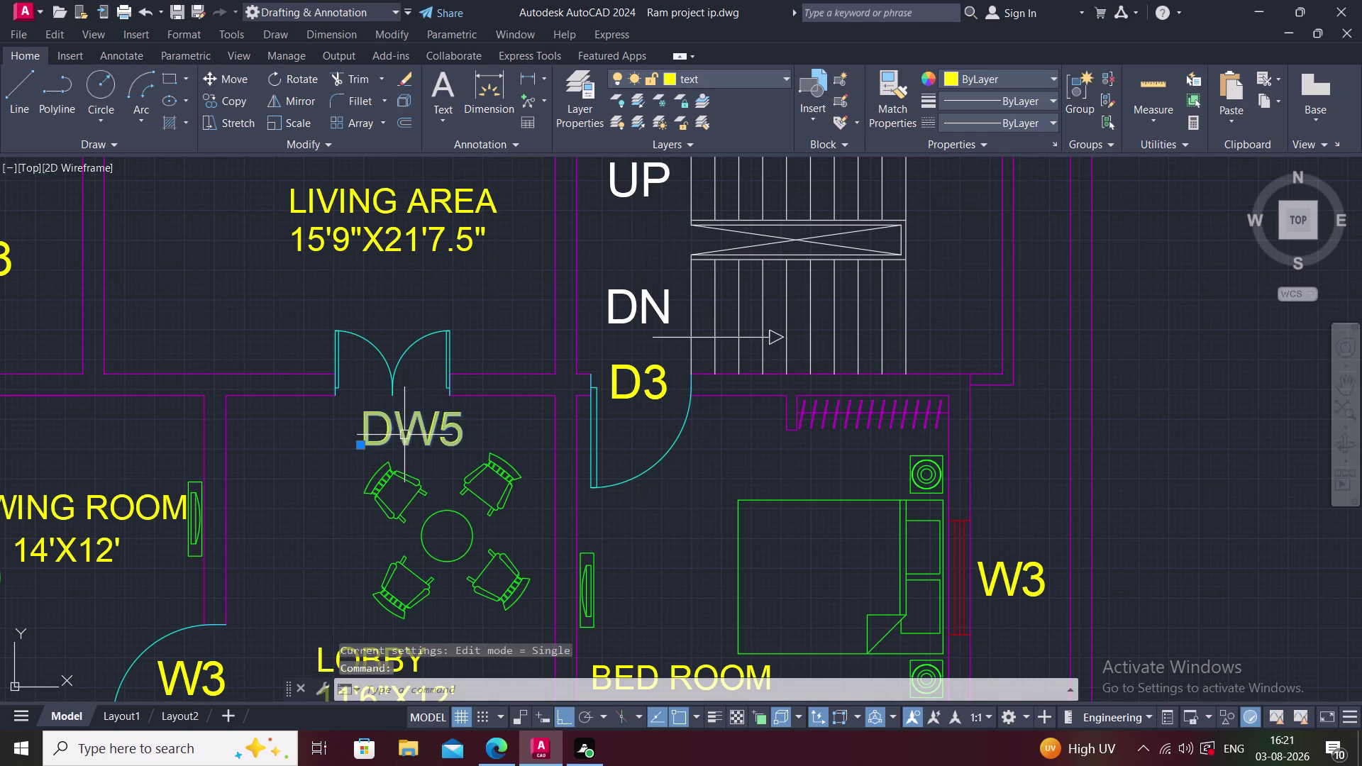
text(M)
key(space)
click(397, 429)
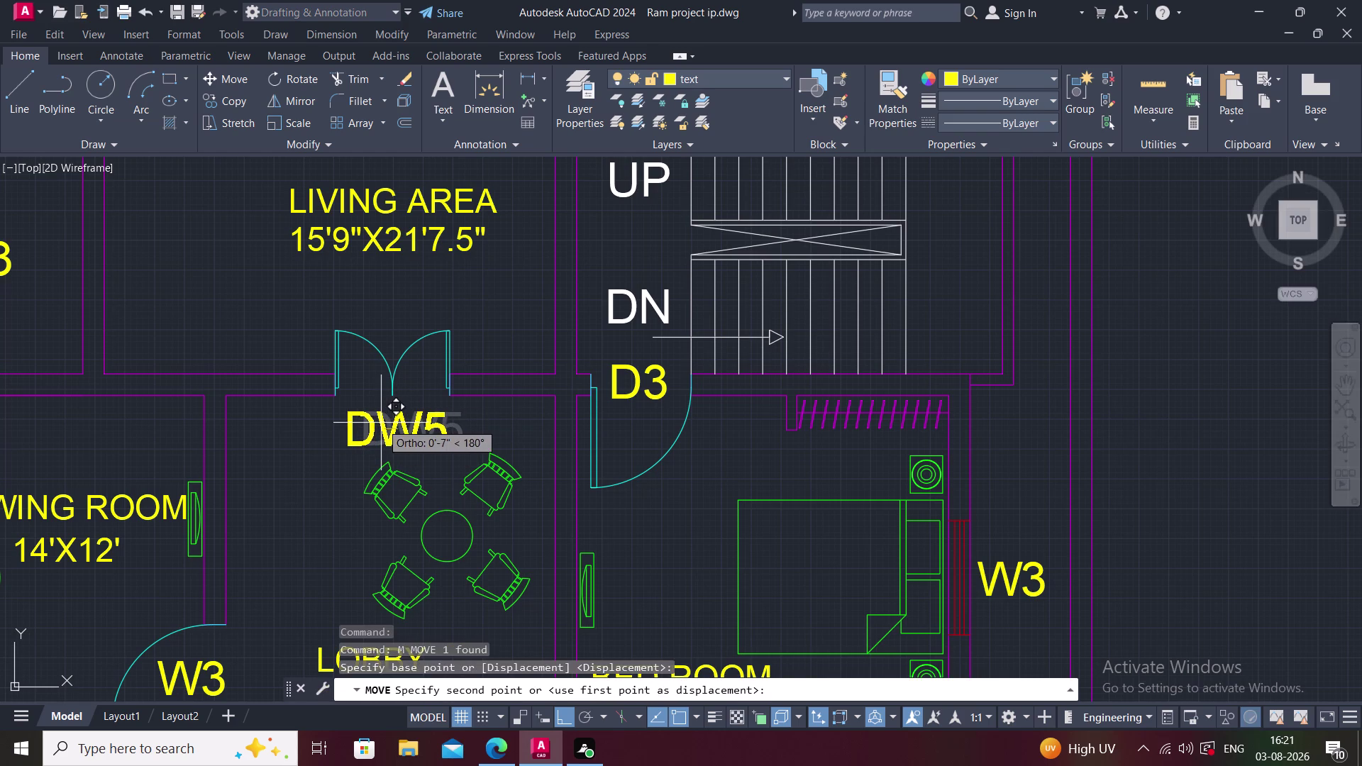
click(379, 424)
middle_drag(458, 438, 468, 444)
scroll(down, 3)
middle_drag(481, 445, 606, 429)
middle_drag(711, 621, 711, 622)
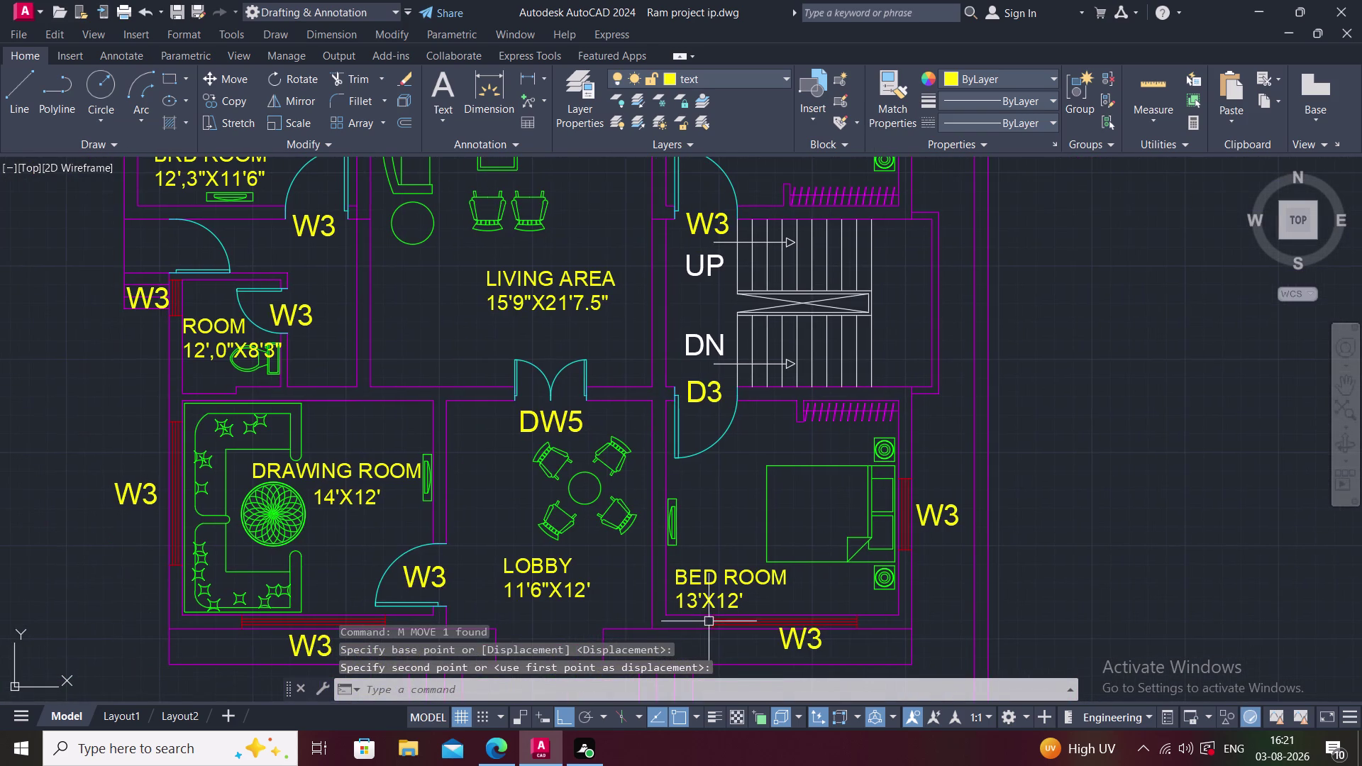
middle_drag(712, 622, 725, 521)
Retag the windows under BED ROOM and DRAWING ROOM as W1.
double_click(813, 542)
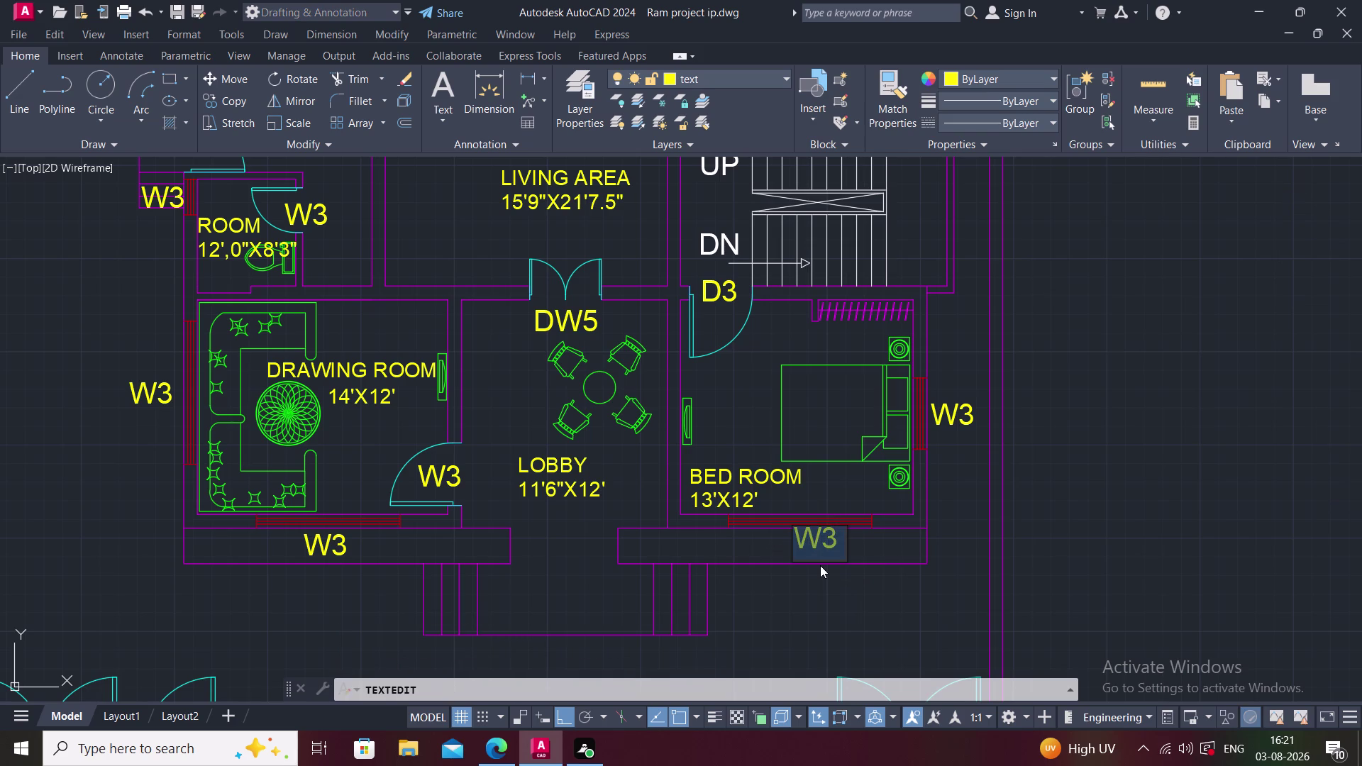
text(W1)
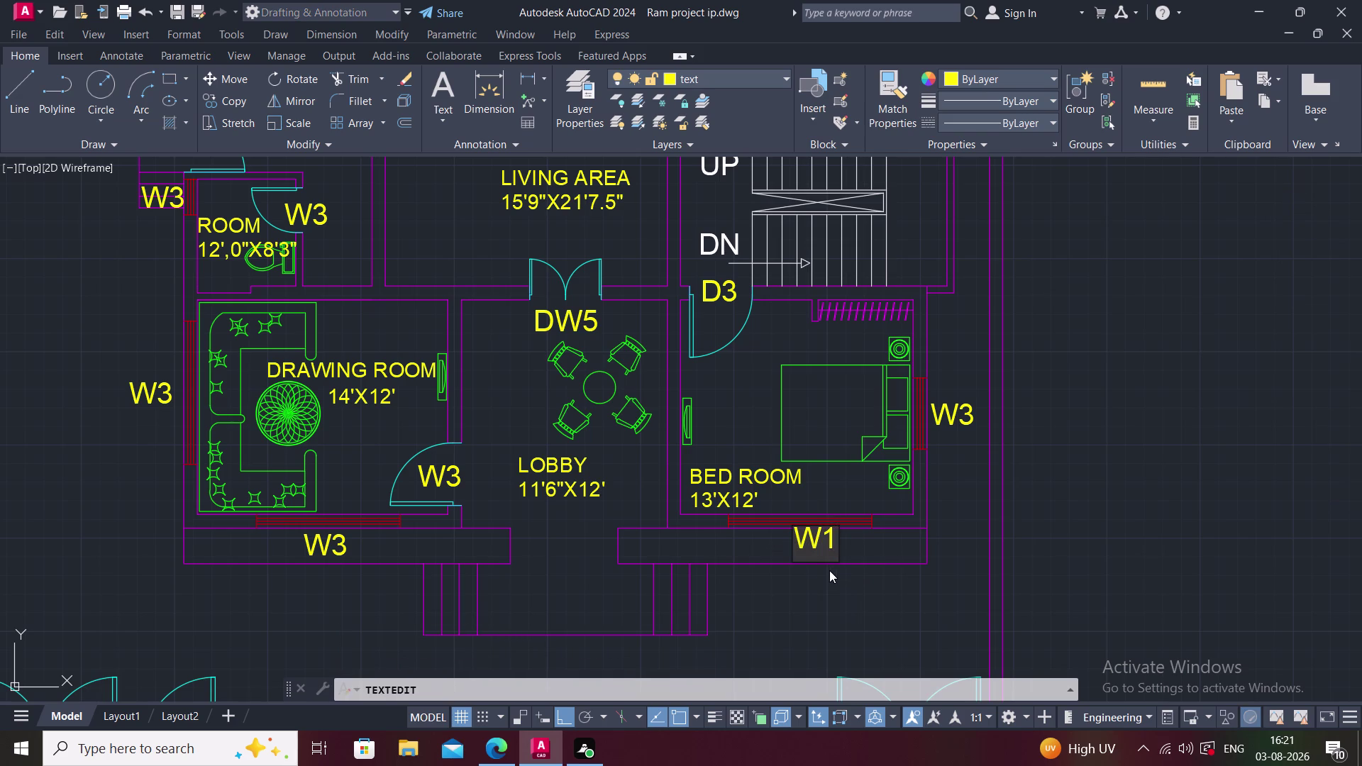
key(space)
click(794, 619)
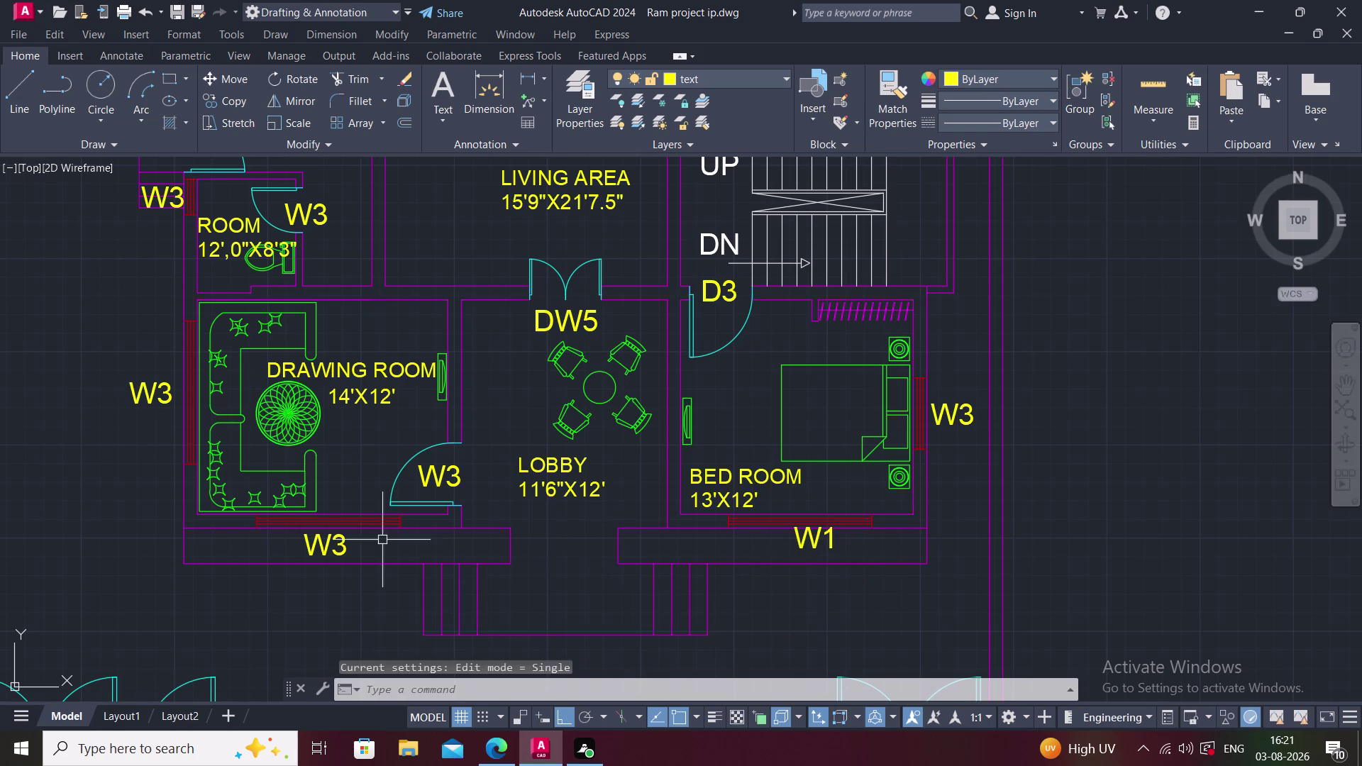
double_click(325, 540)
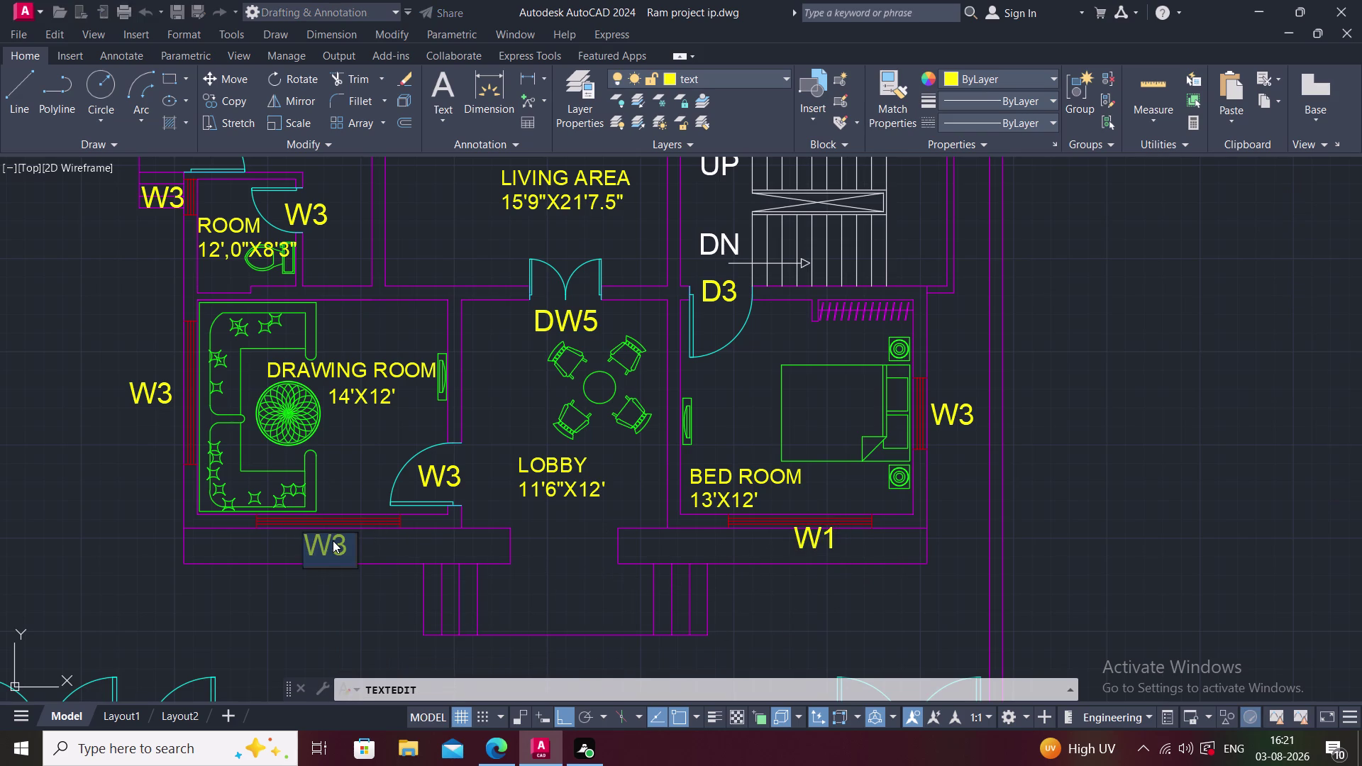
key(w)
key(1)
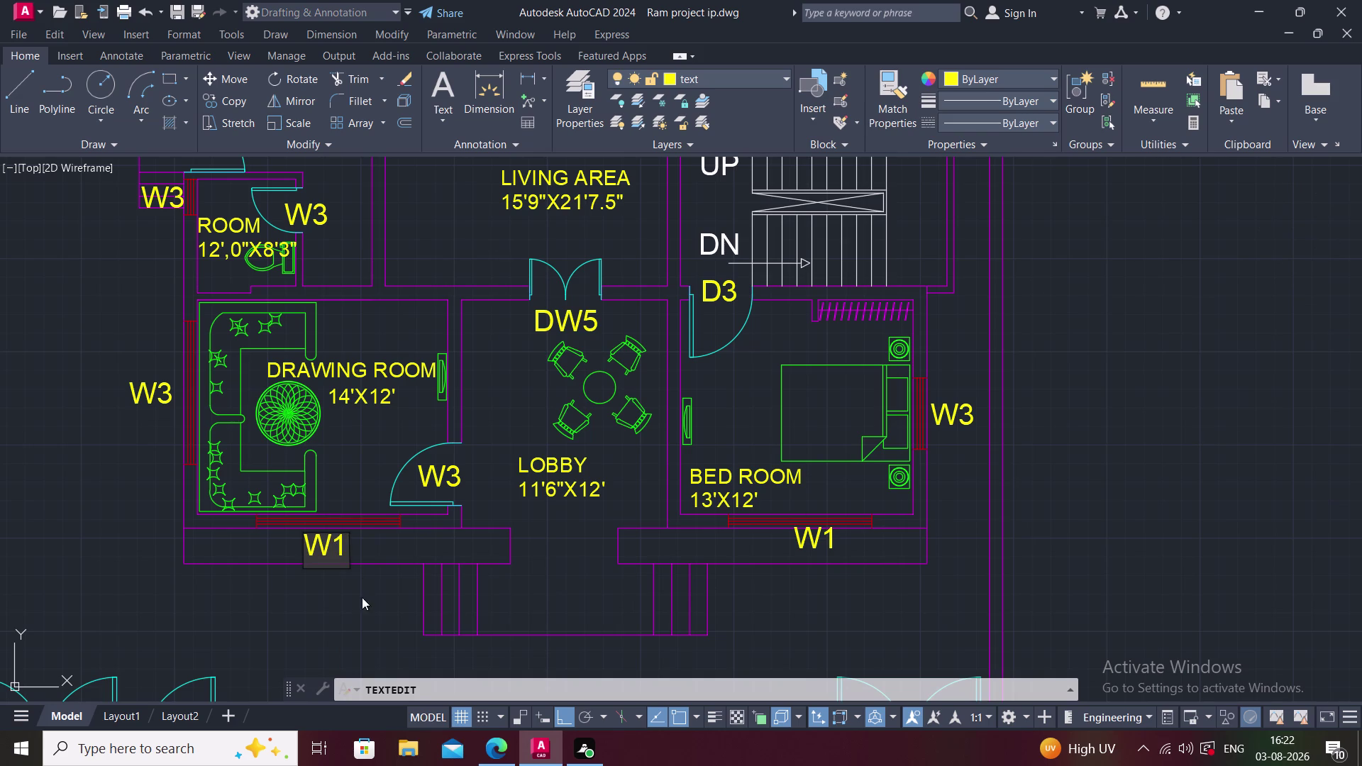
click(361, 598)
Retag the left-wall window beside DRAWING ROOM as W1.
middle_drag(371, 595, 666, 570)
double_click(463, 363)
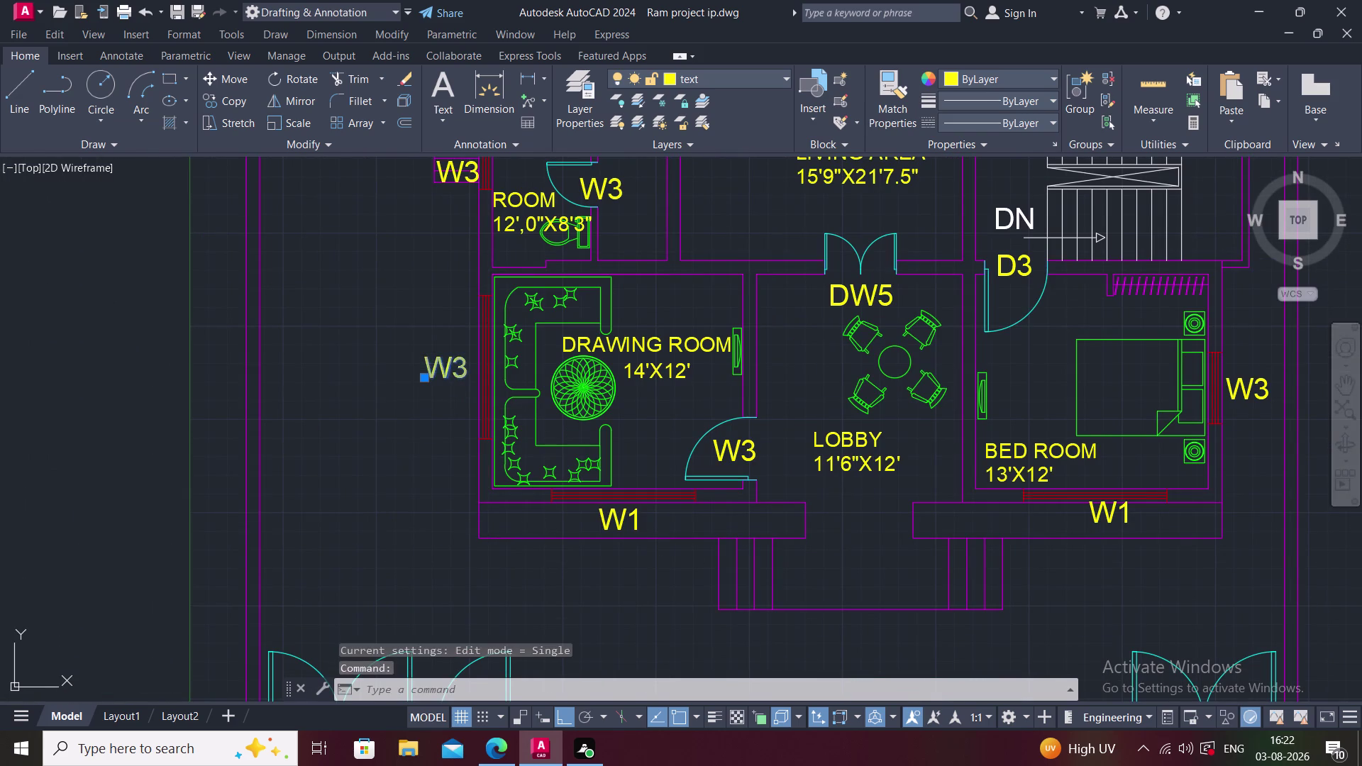
text(W)
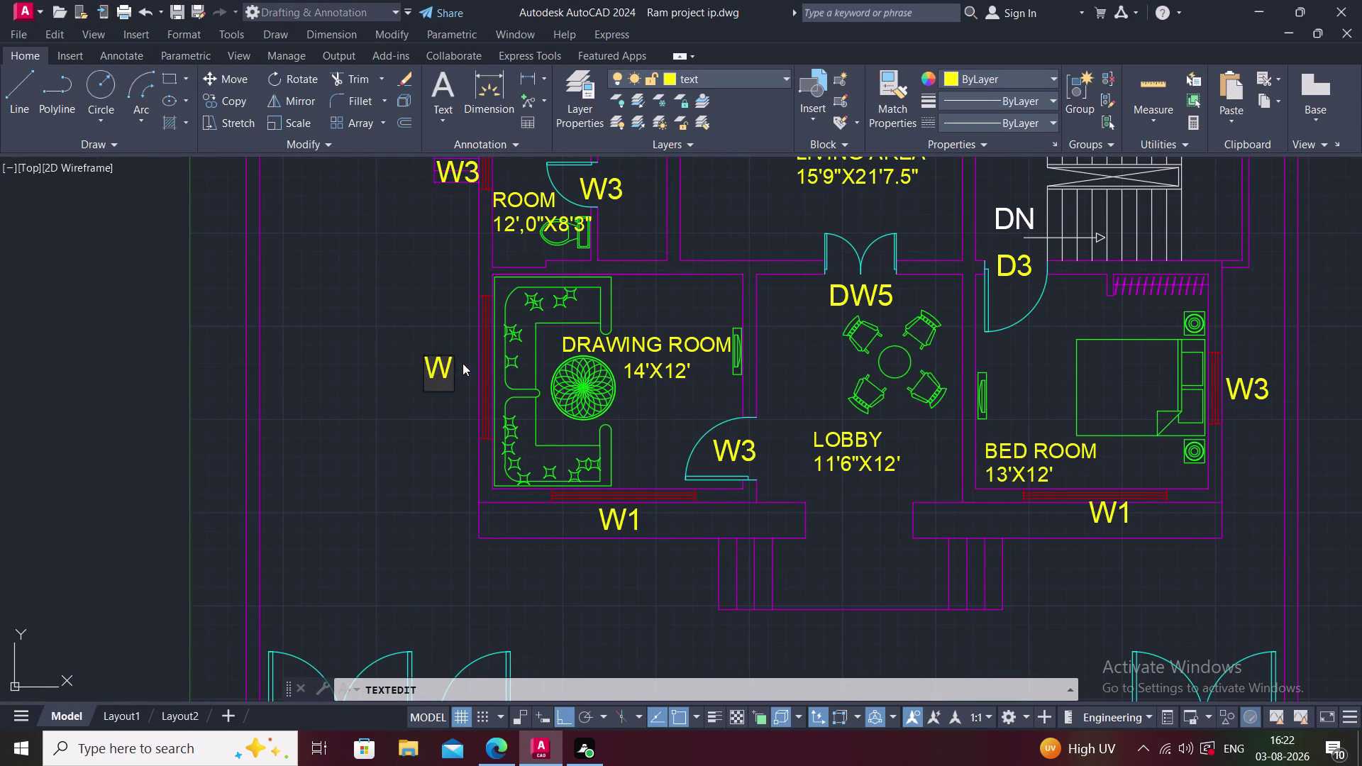
text(1)
click(450, 422)
Tag the small ROOM's opening V1 and its door D6.
middle_drag(483, 416, 507, 590)
scroll(up, 3)
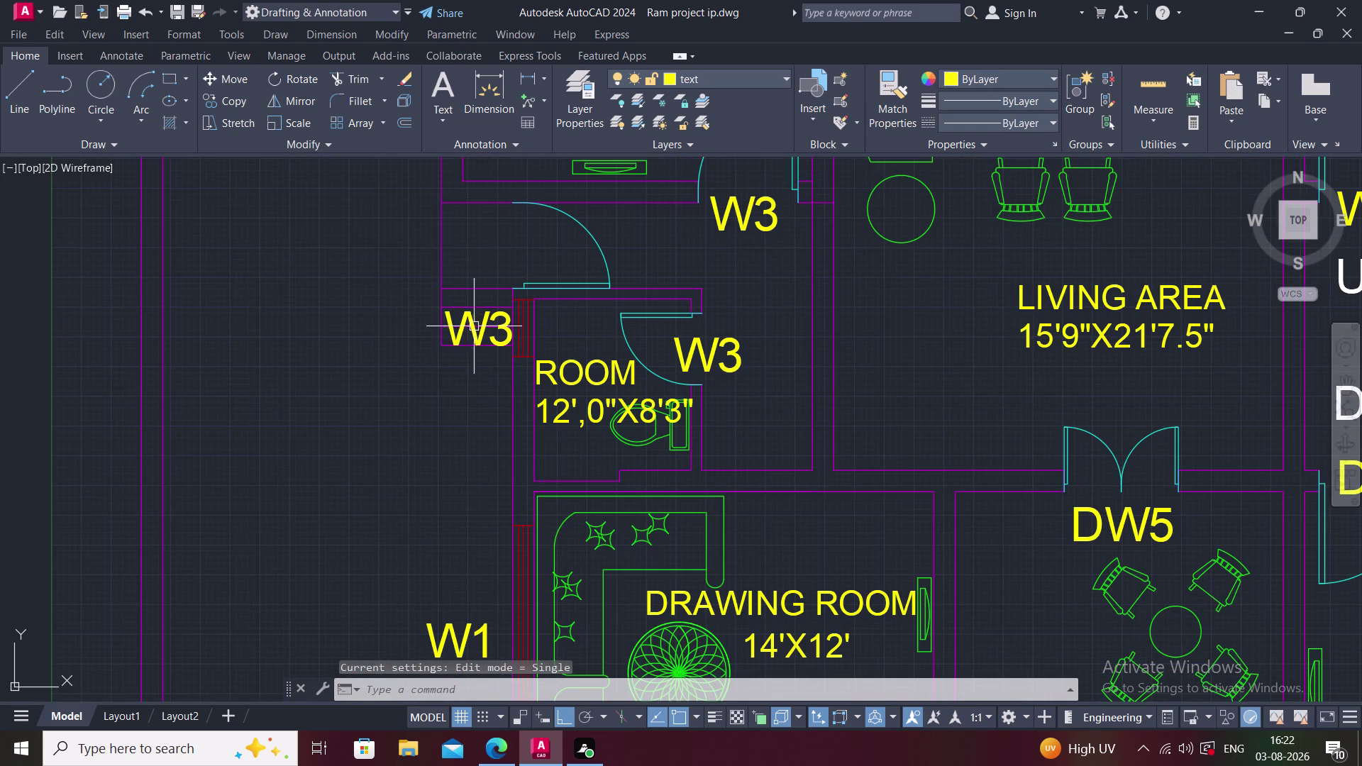
double_click(469, 322)
key(v)
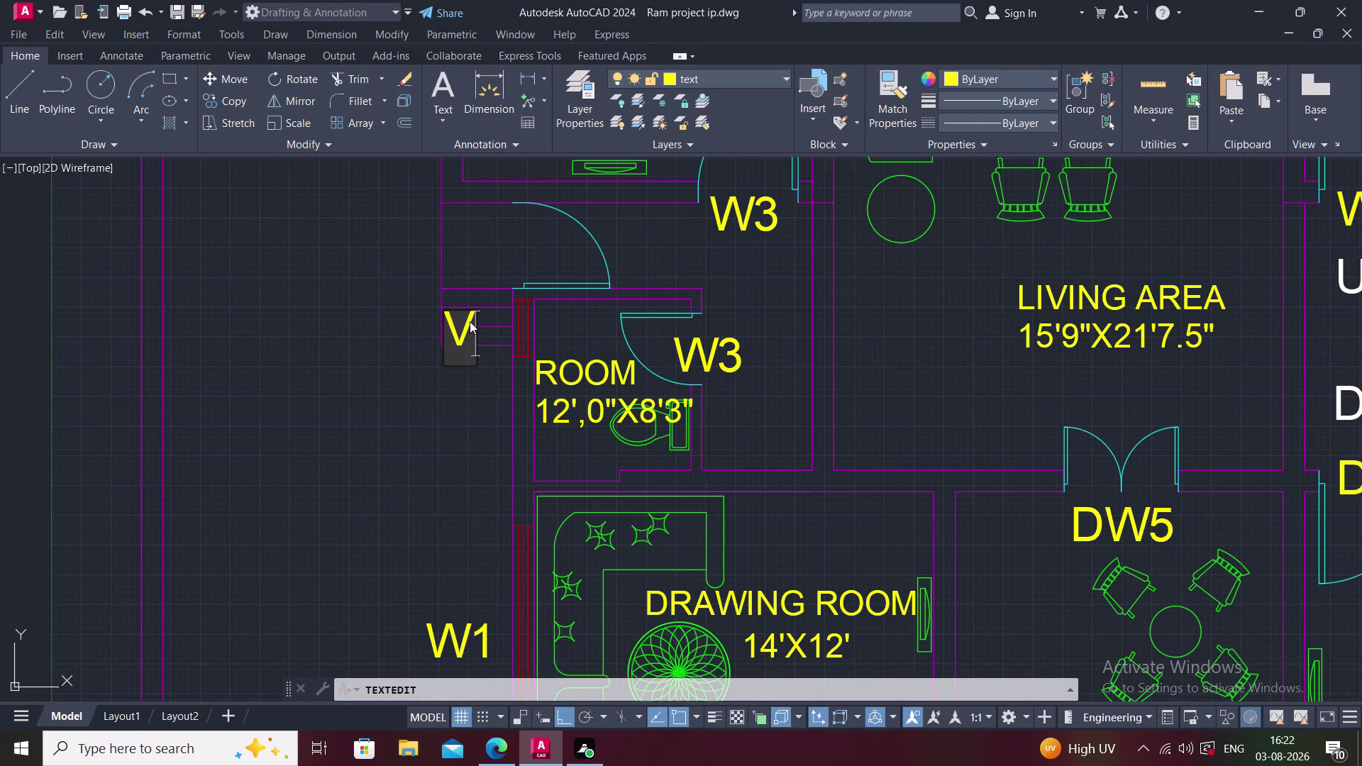
key(1)
click(461, 384)
middle_drag(513, 387, 462, 439)
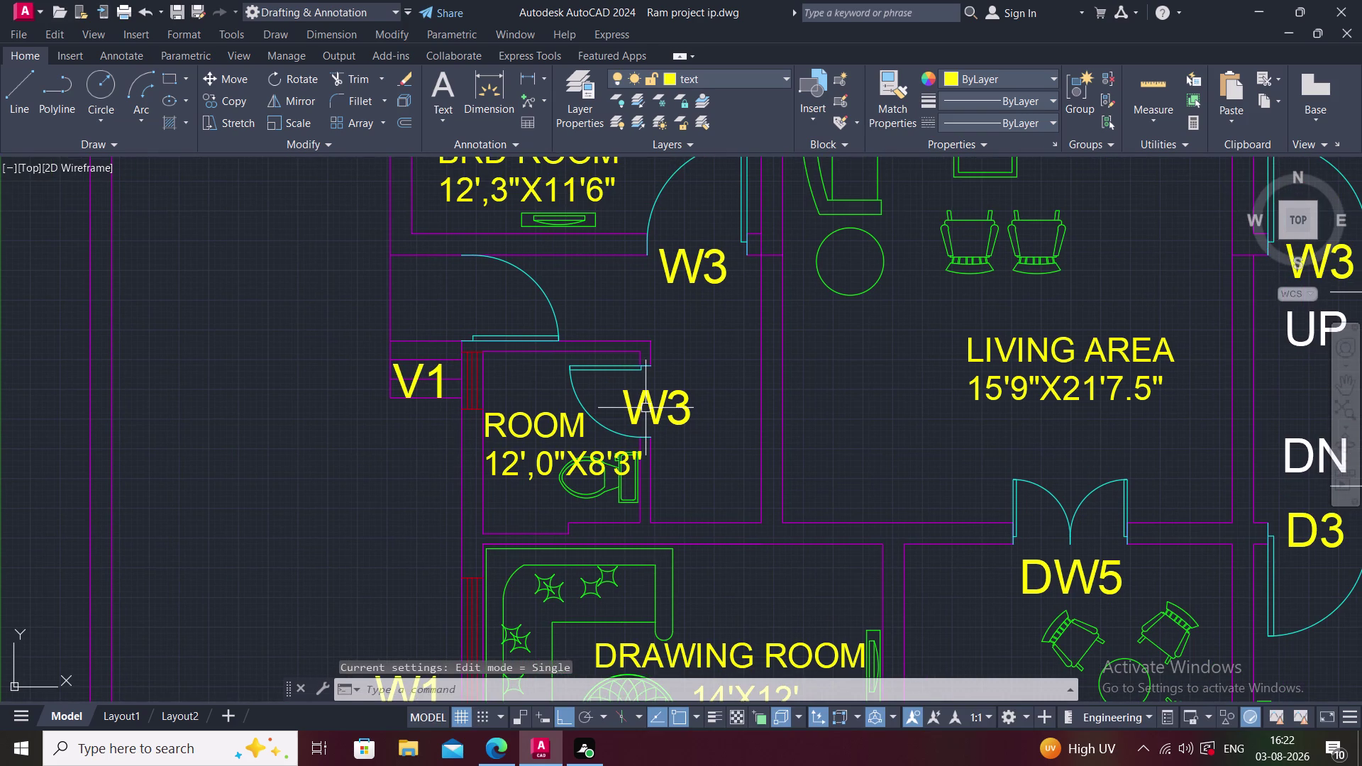
double_click(646, 408)
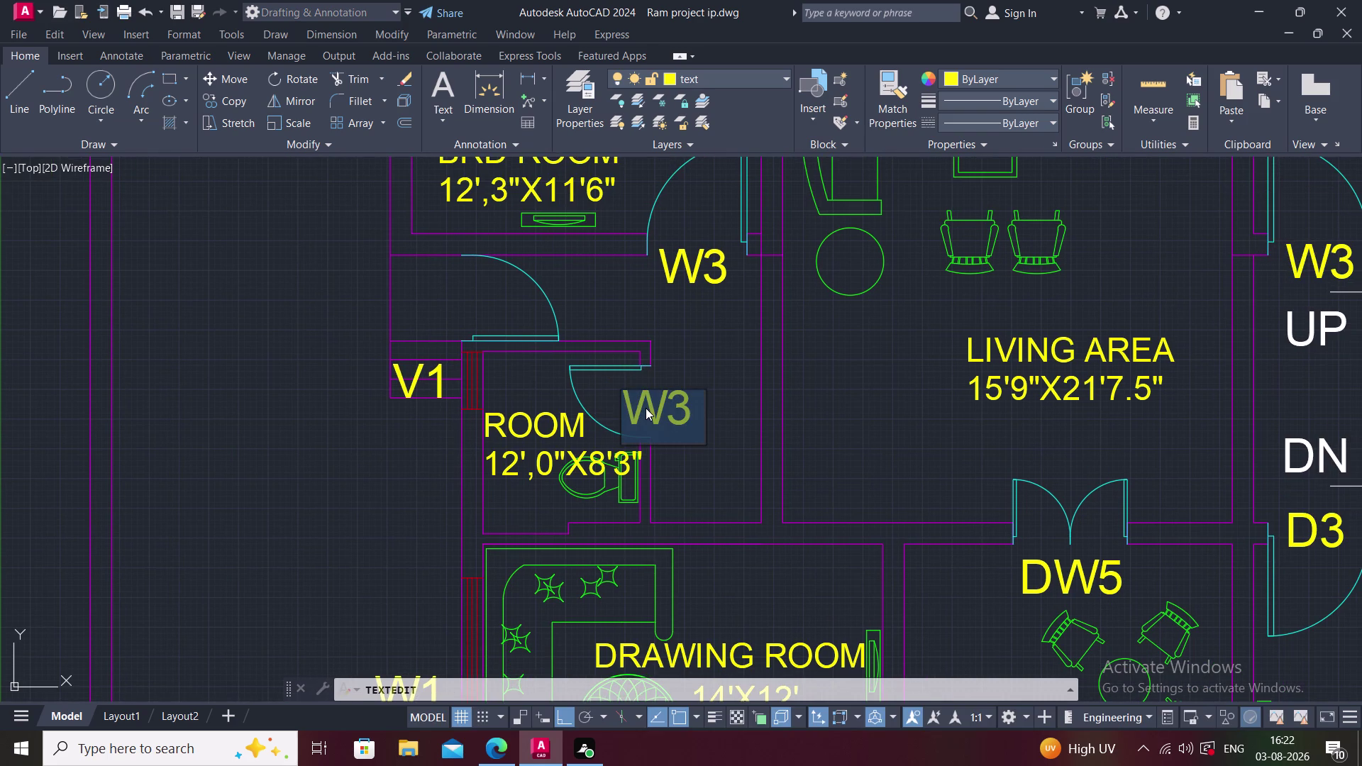
text(D6)
click(679, 465)
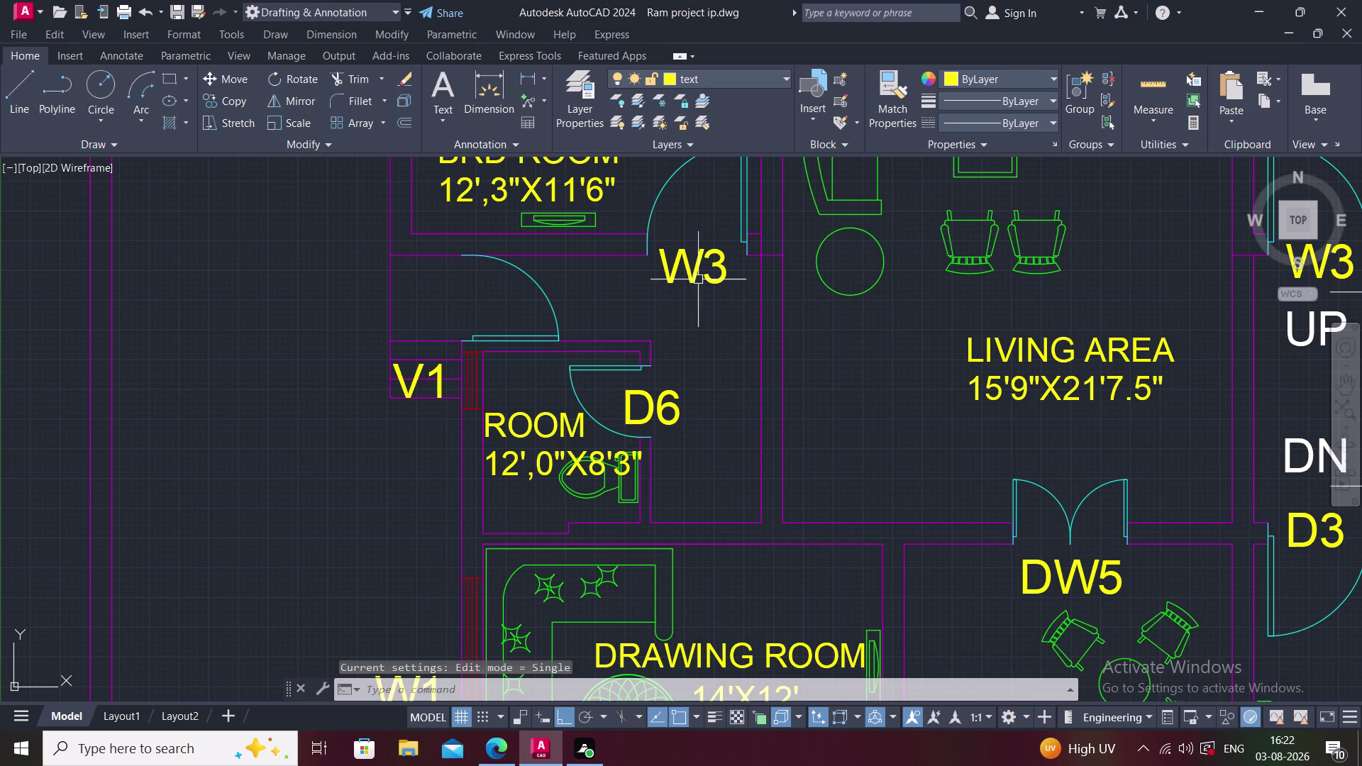
Retag the upper bedroom door as D3, then review the retagged plan.
double_click(687, 266)
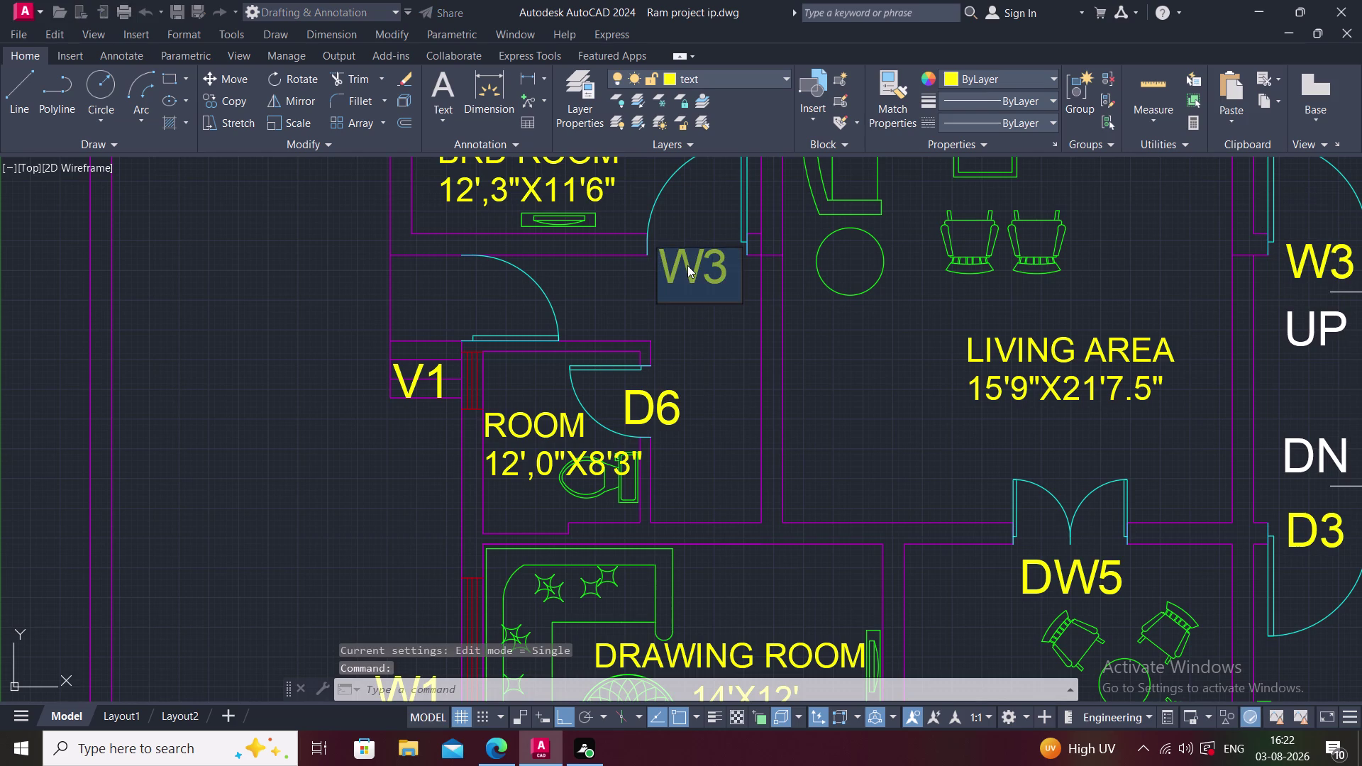
key(d)
key(3)
click(718, 365)
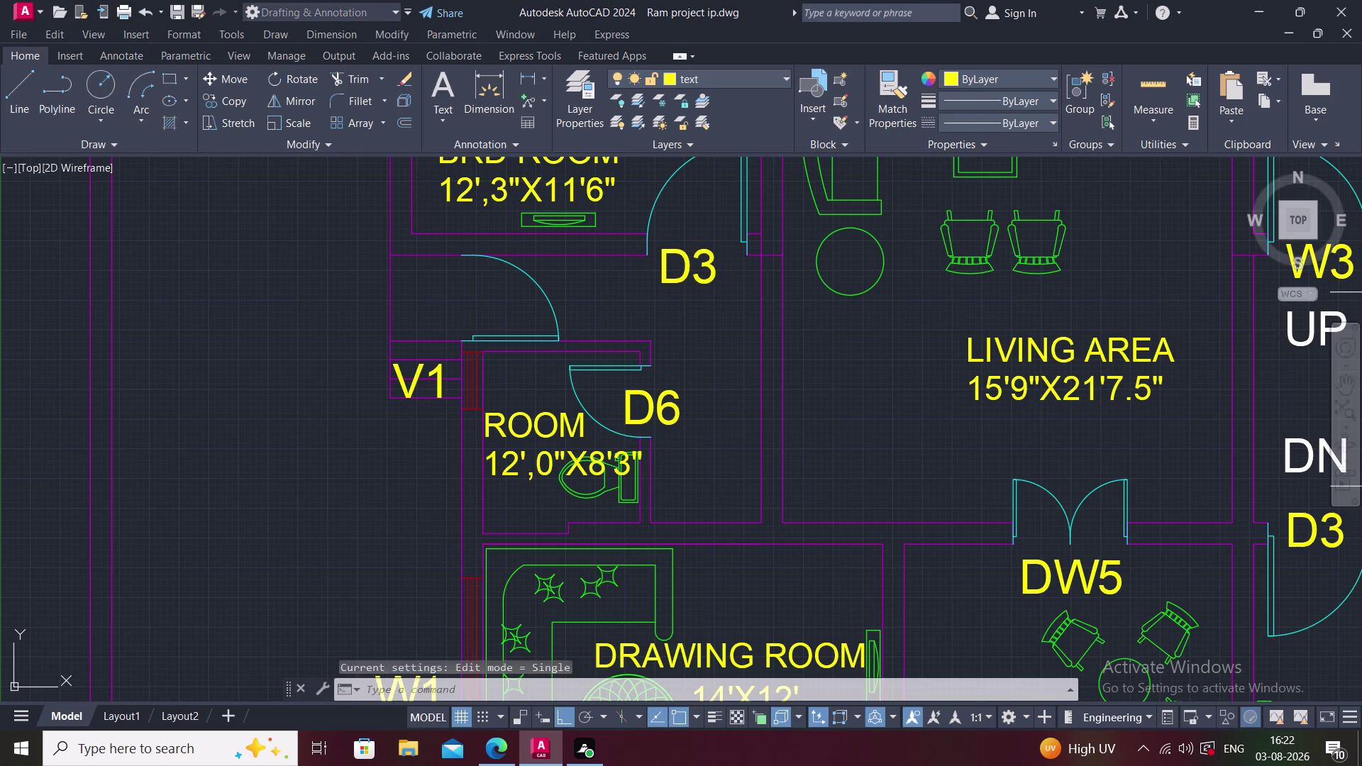
middle_drag(713, 360, 531, 434)
middle_drag(723, 404, 581, 391)
middle_drag(852, 552, 772, 477)
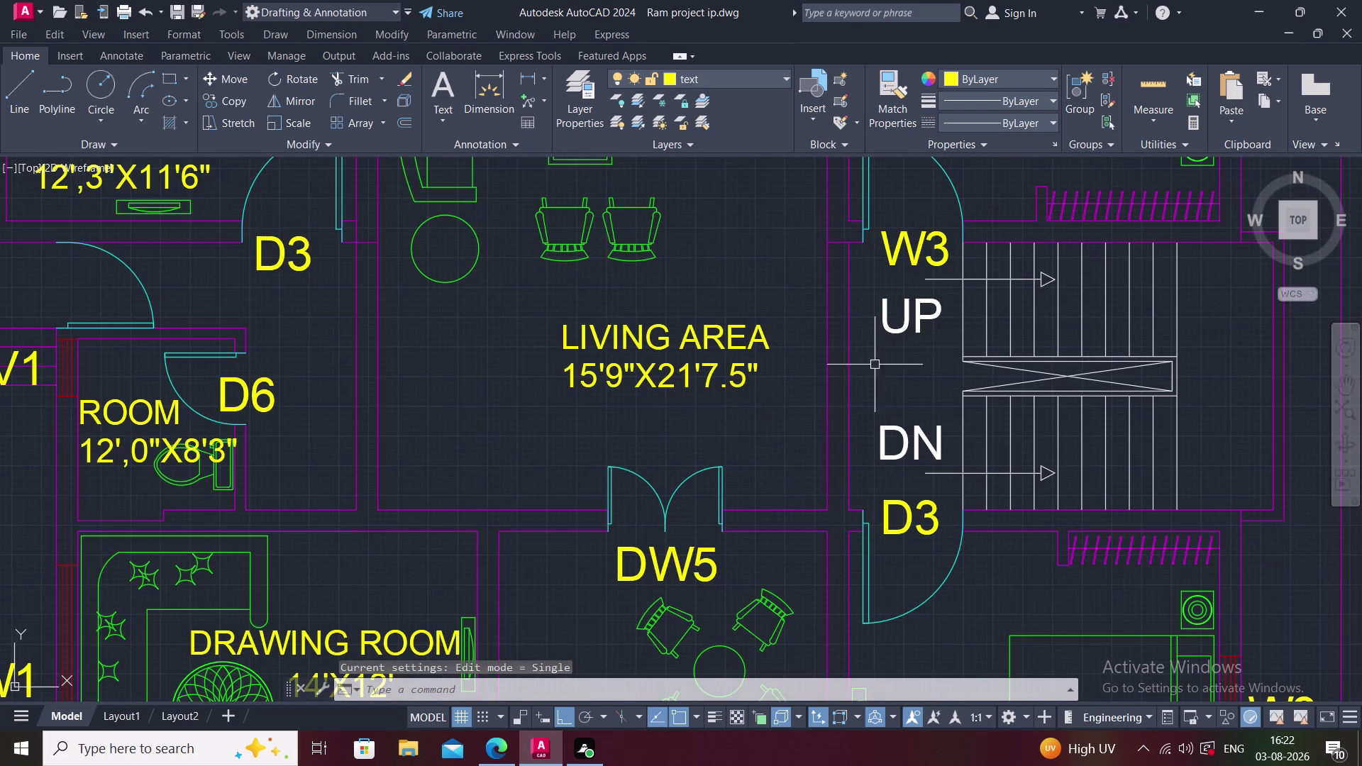
middle_drag(517, 541, 651, 411)
scroll(down, 3)
middle_drag(647, 640, 648, 522)
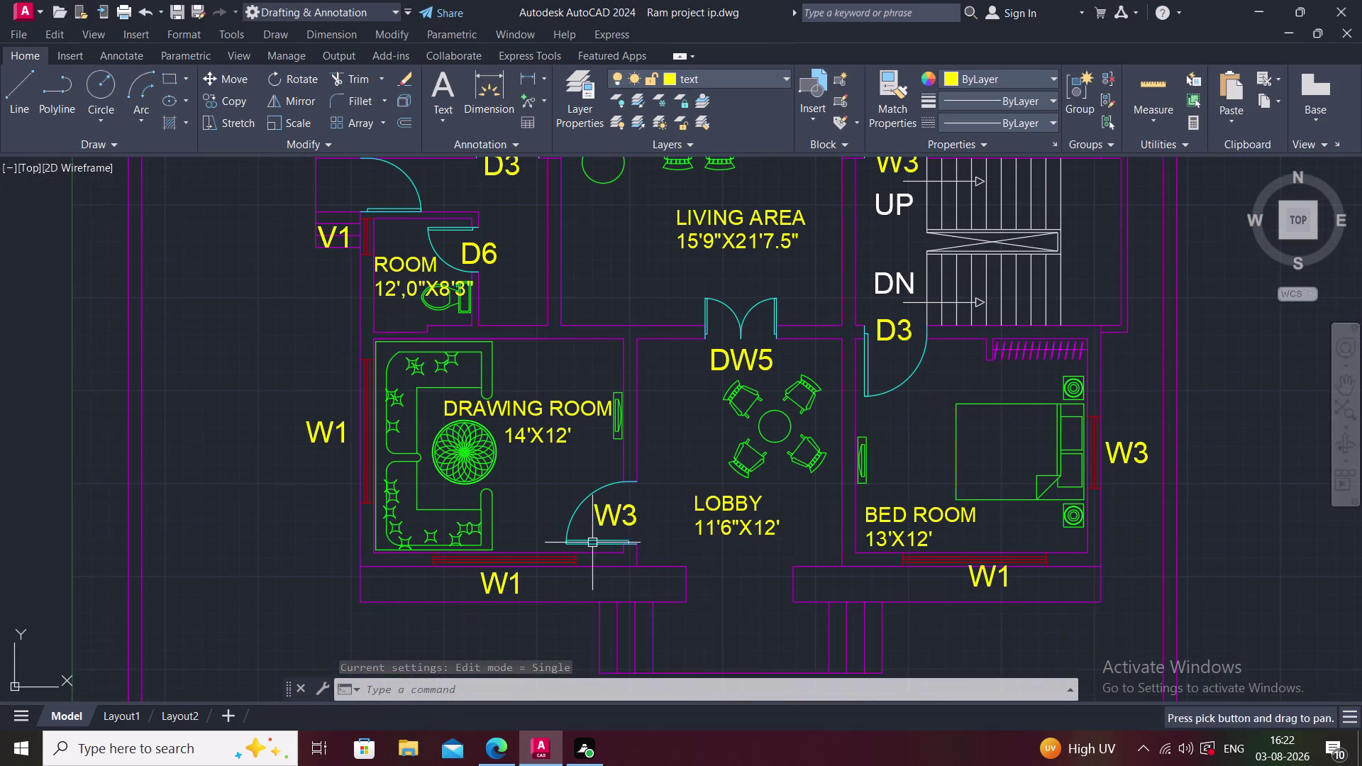